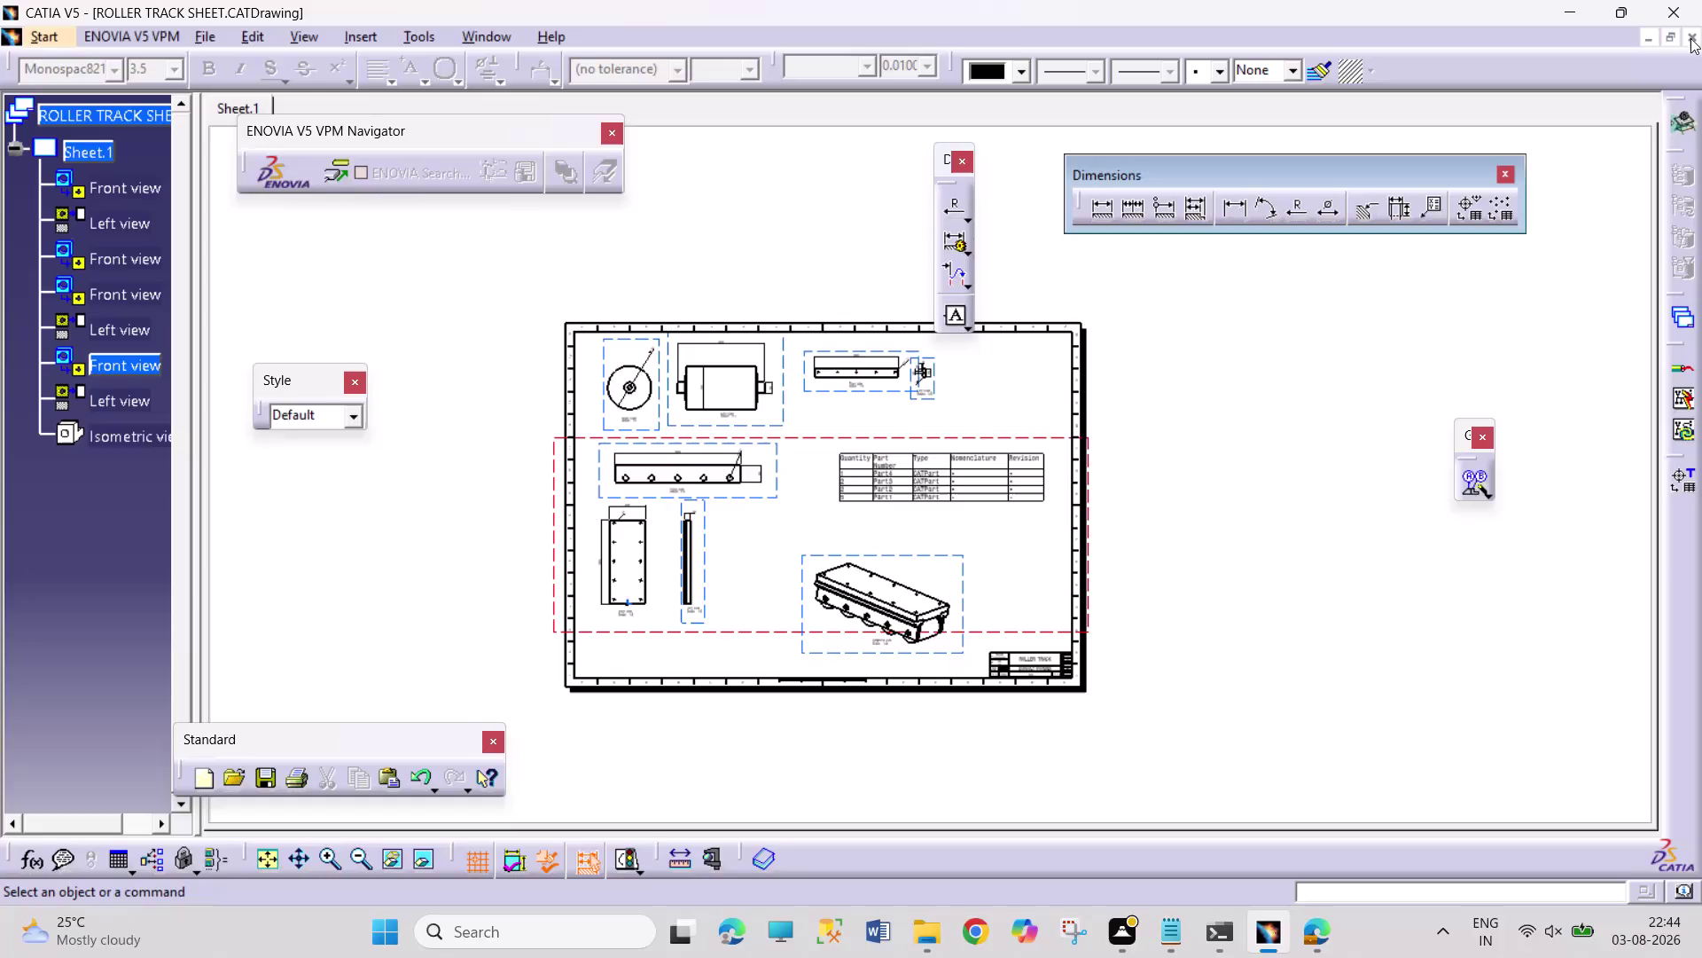
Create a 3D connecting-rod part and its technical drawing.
Close the roller track drawing, assembly and all part windows, answering the save prompt.
click(1691, 38)
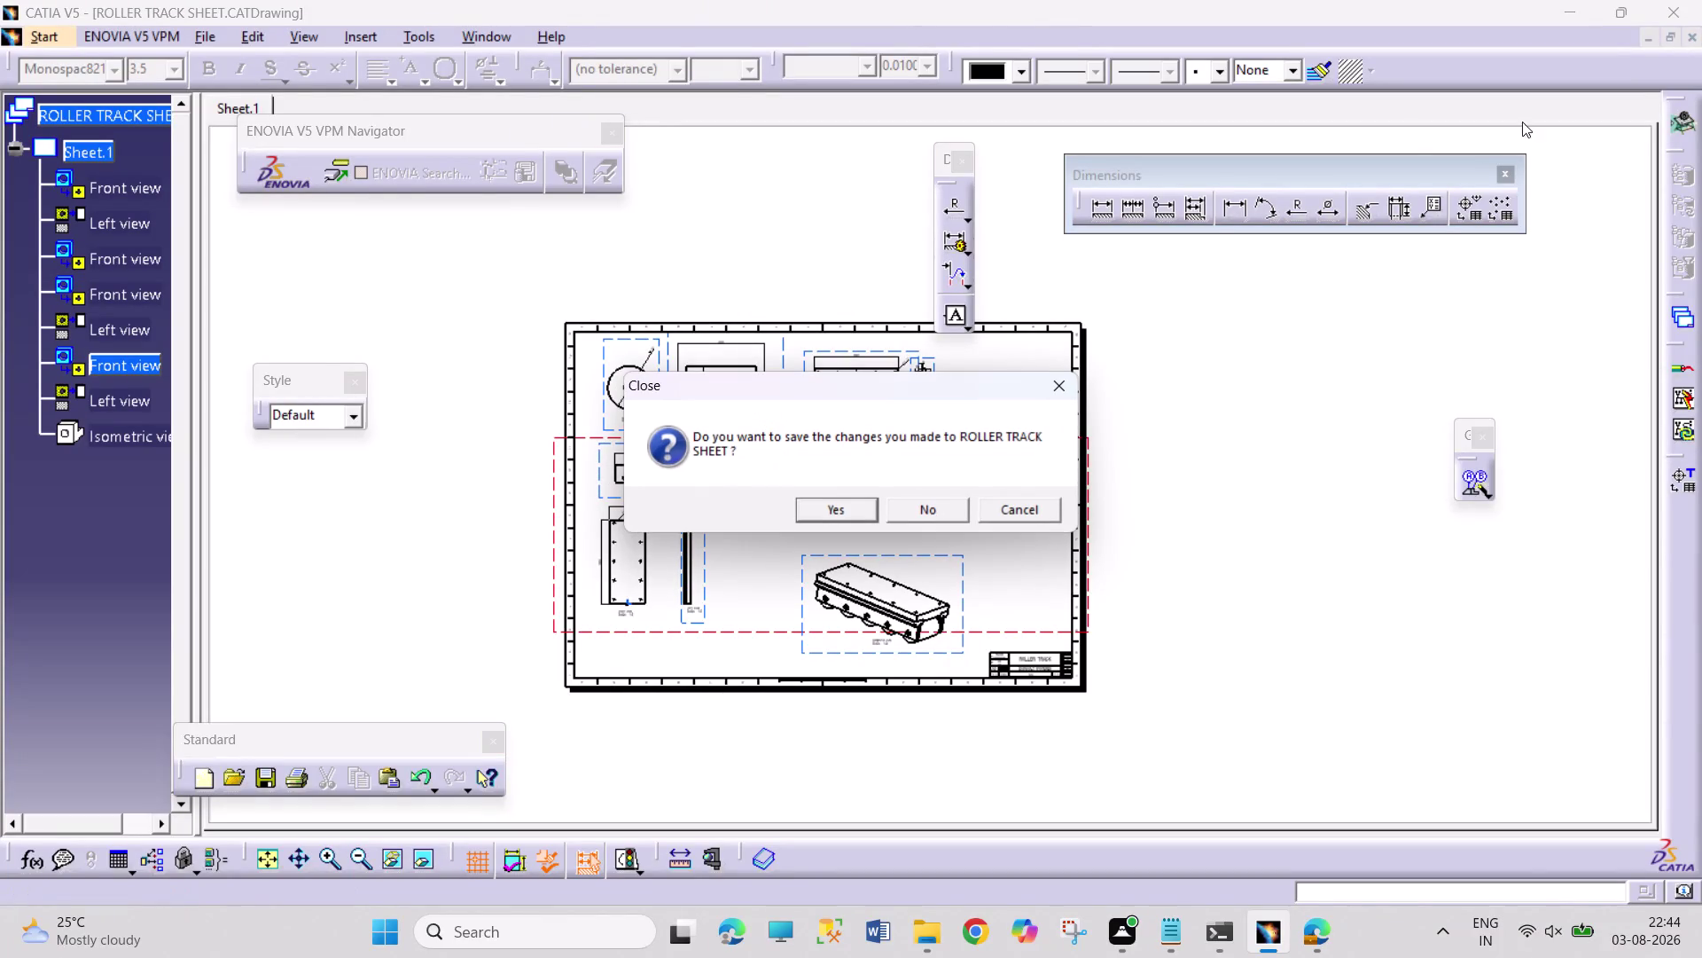
click(844, 512)
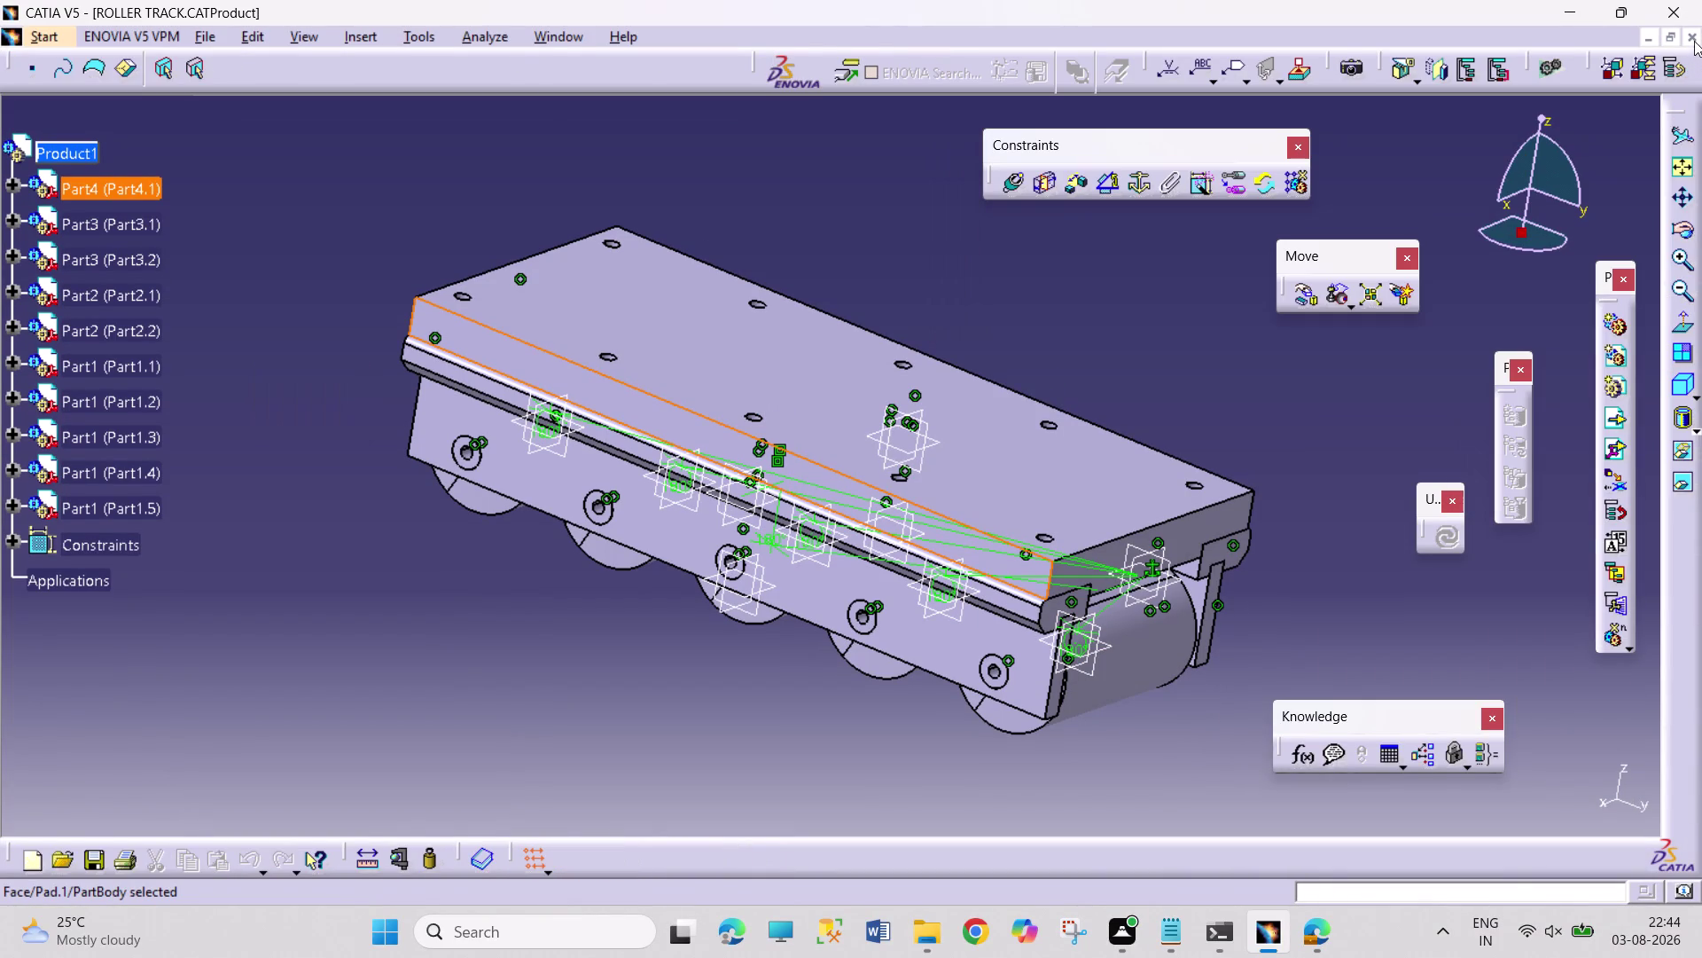
click(1694, 41)
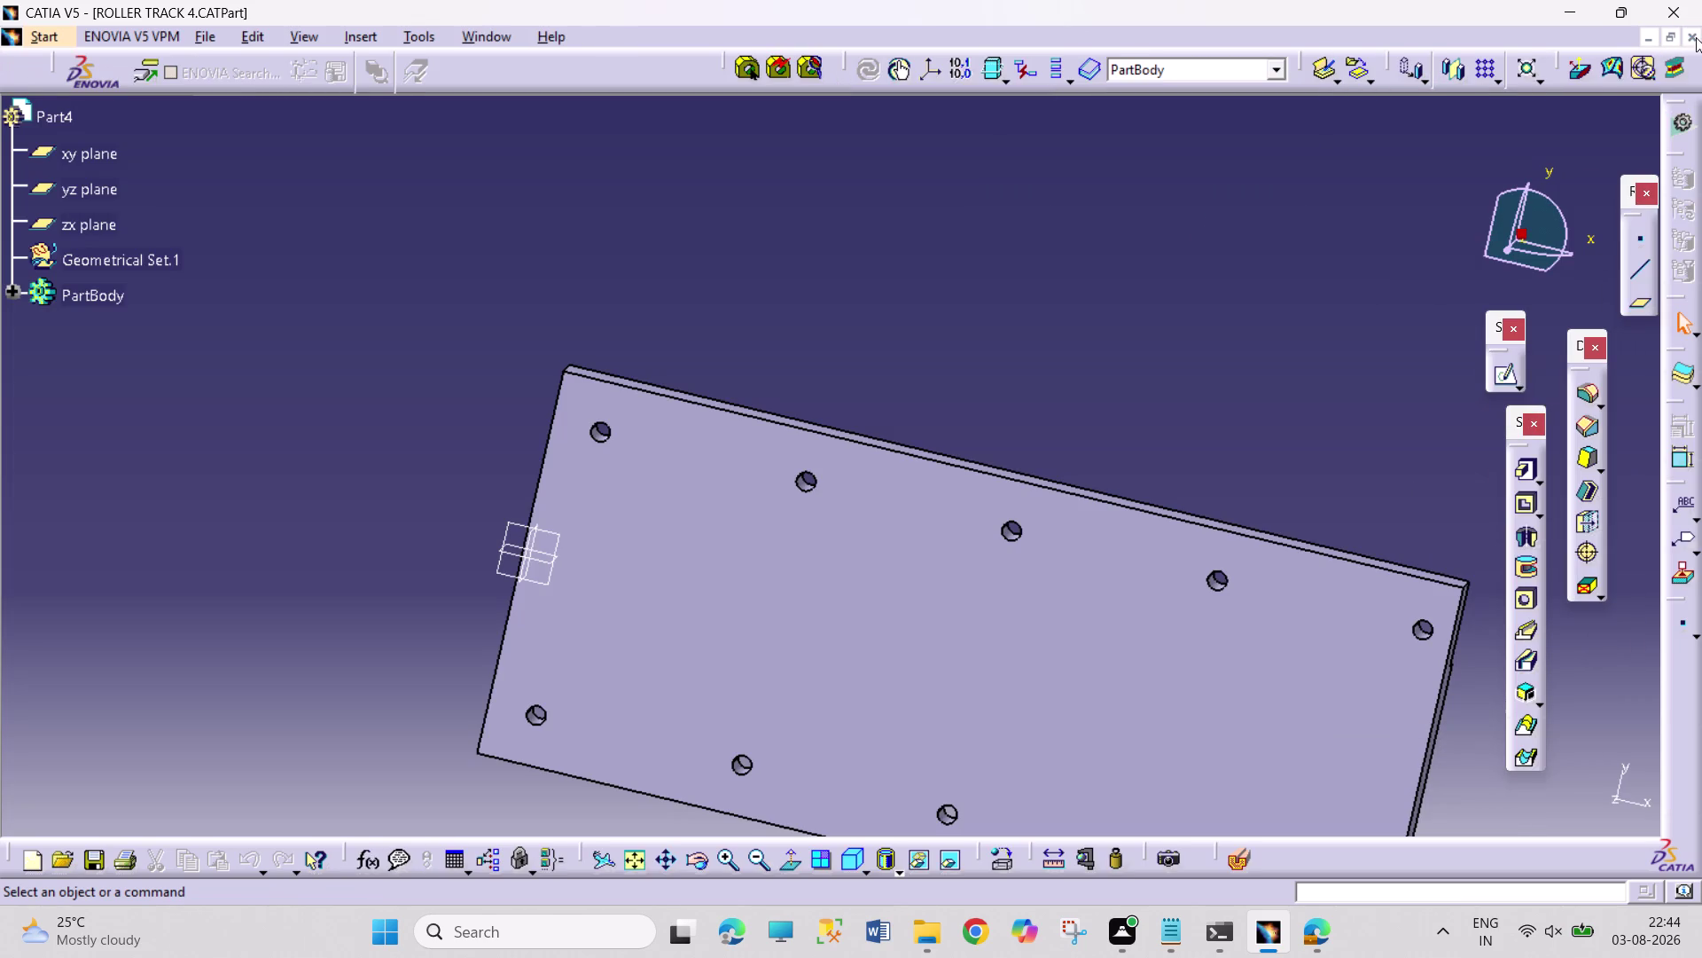
click(1695, 37)
click(1694, 37)
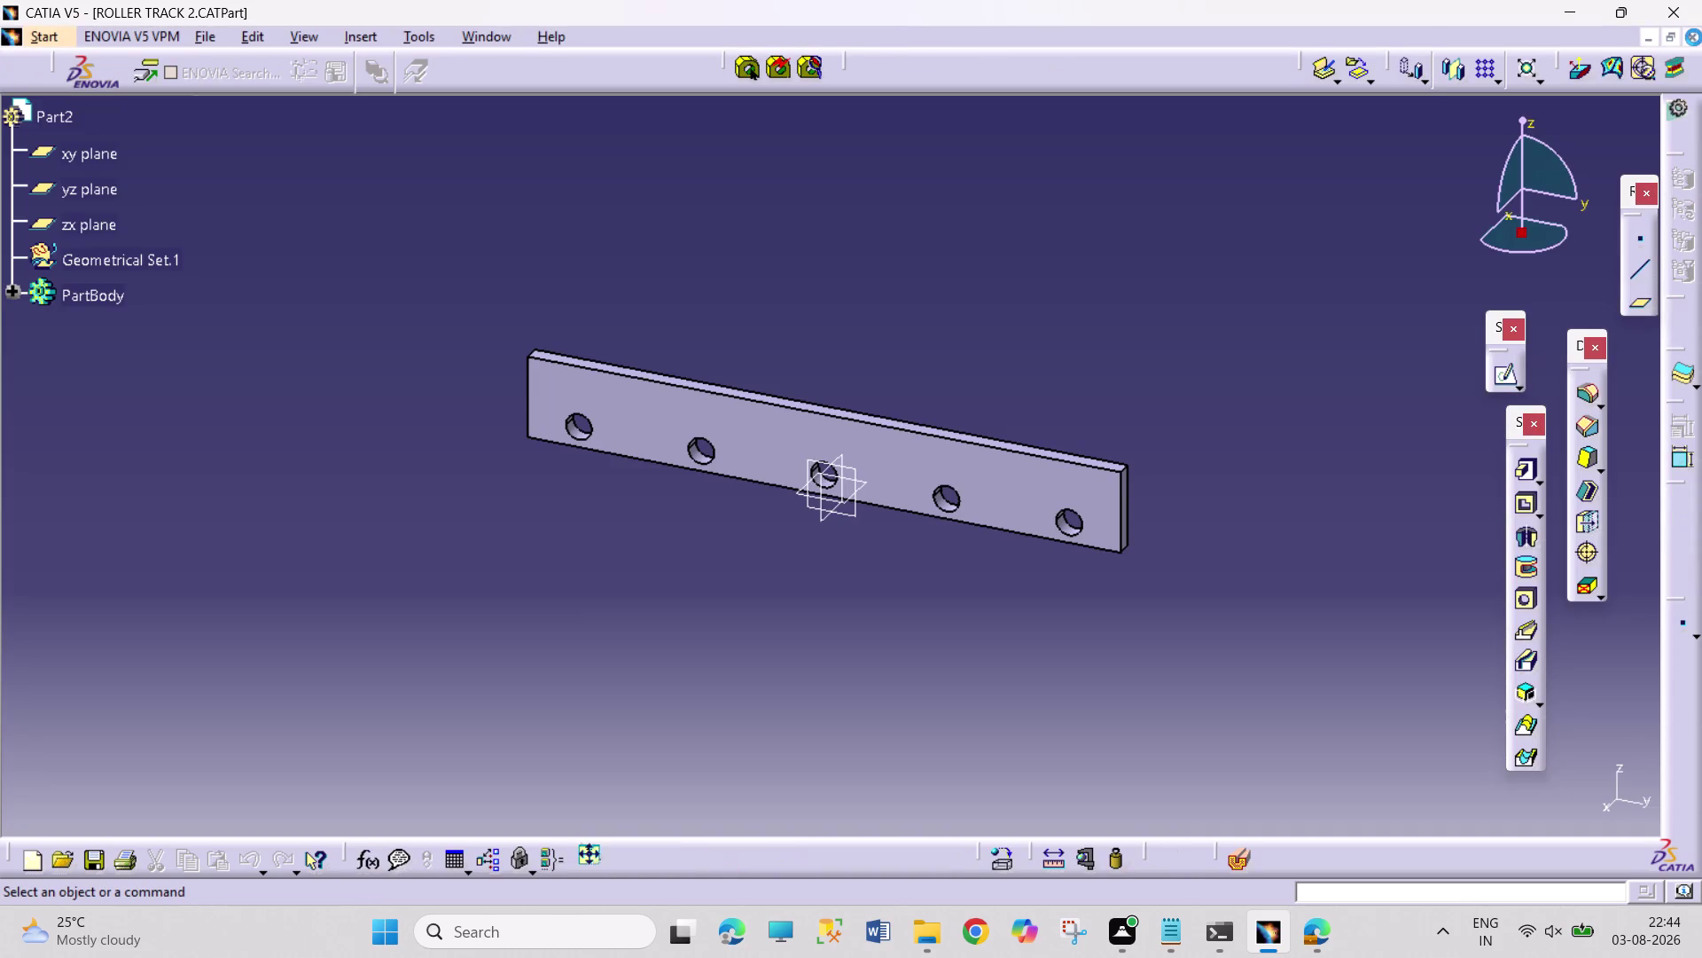
click(1693, 38)
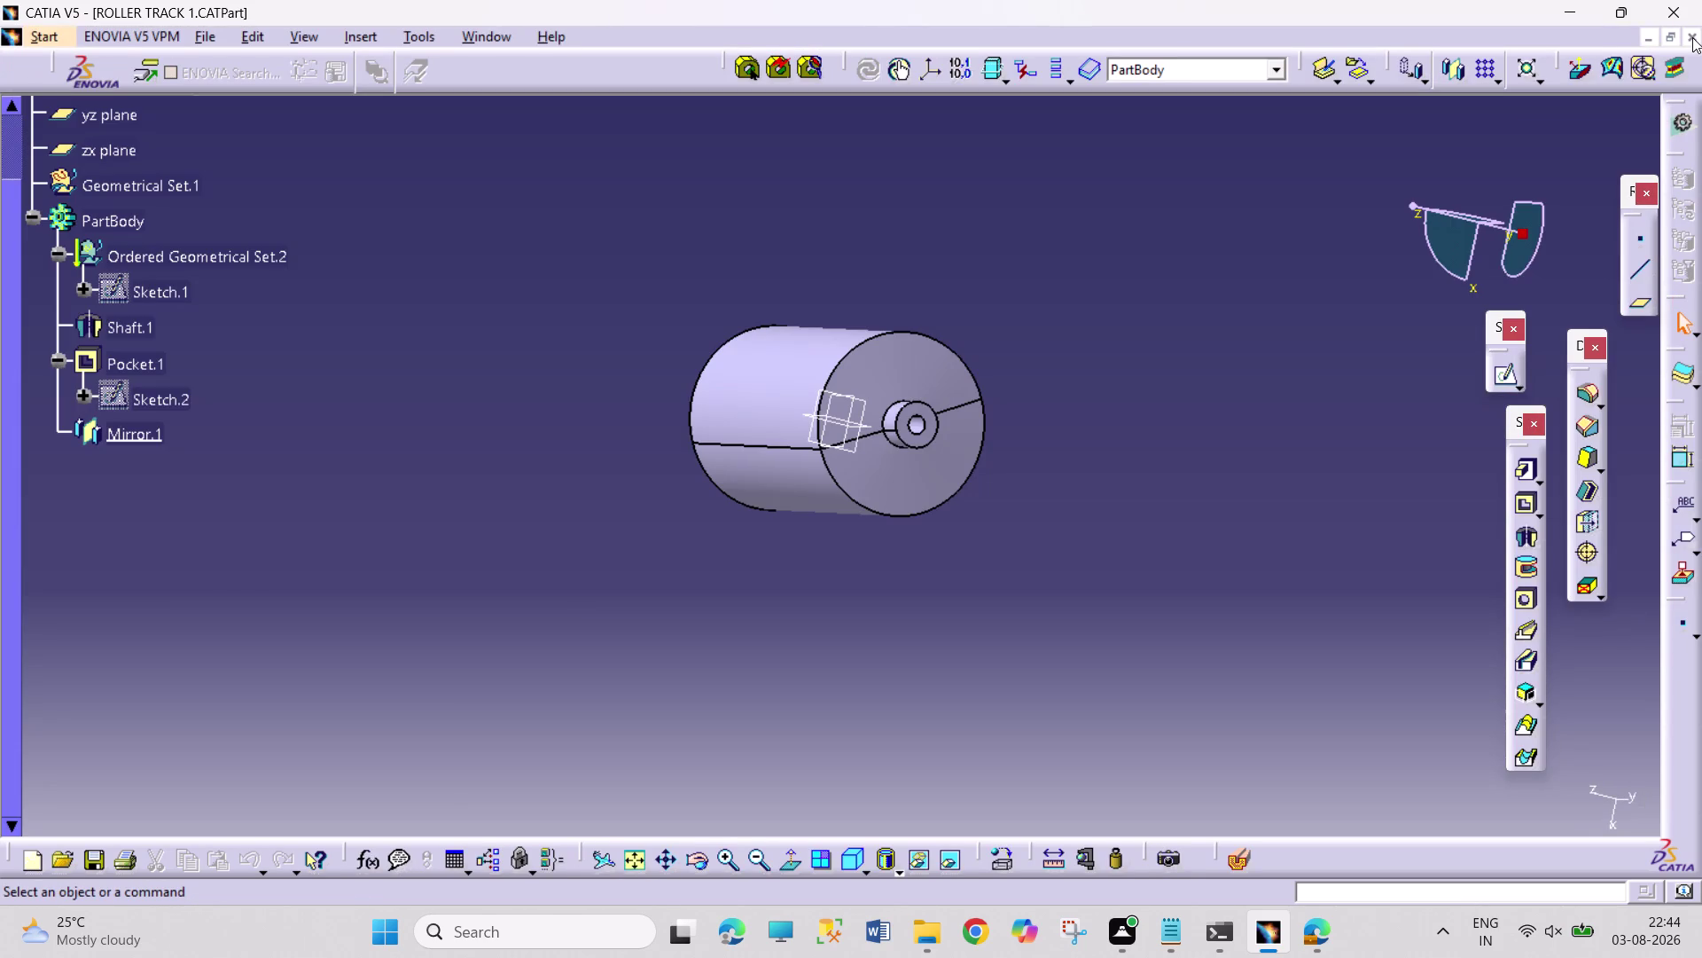
click(1692, 38)
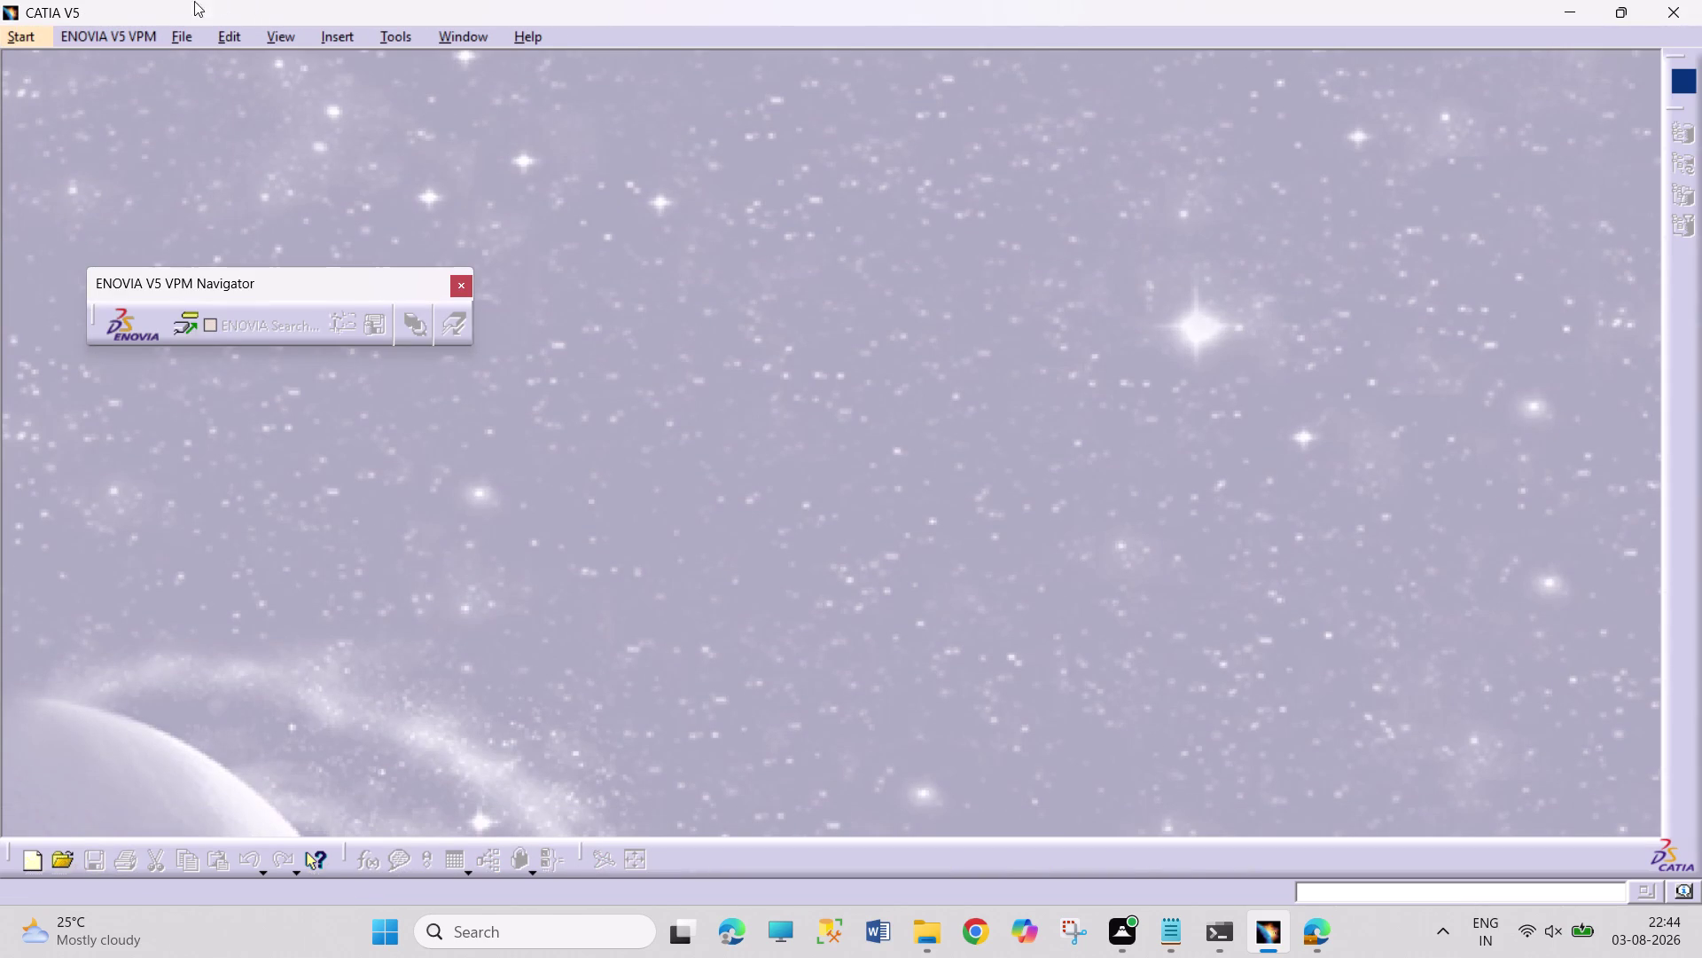
Create a new part in Part Design and select its yz plane.
click(30, 38)
click(50, 86)
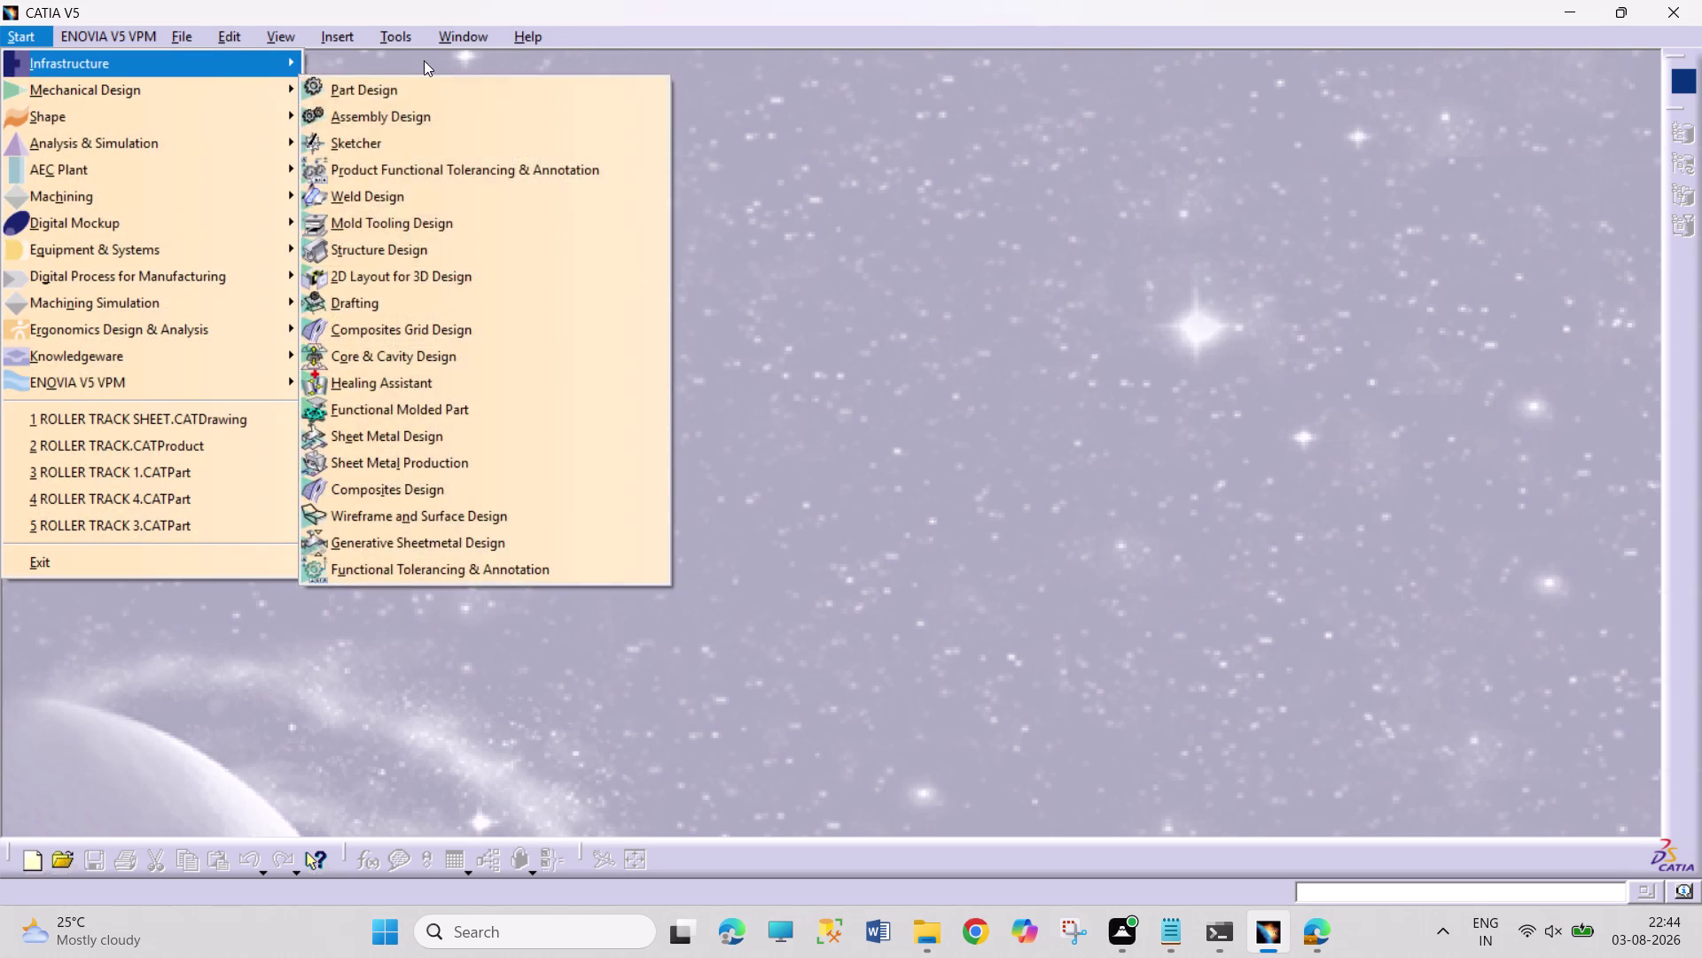
click(228, 94)
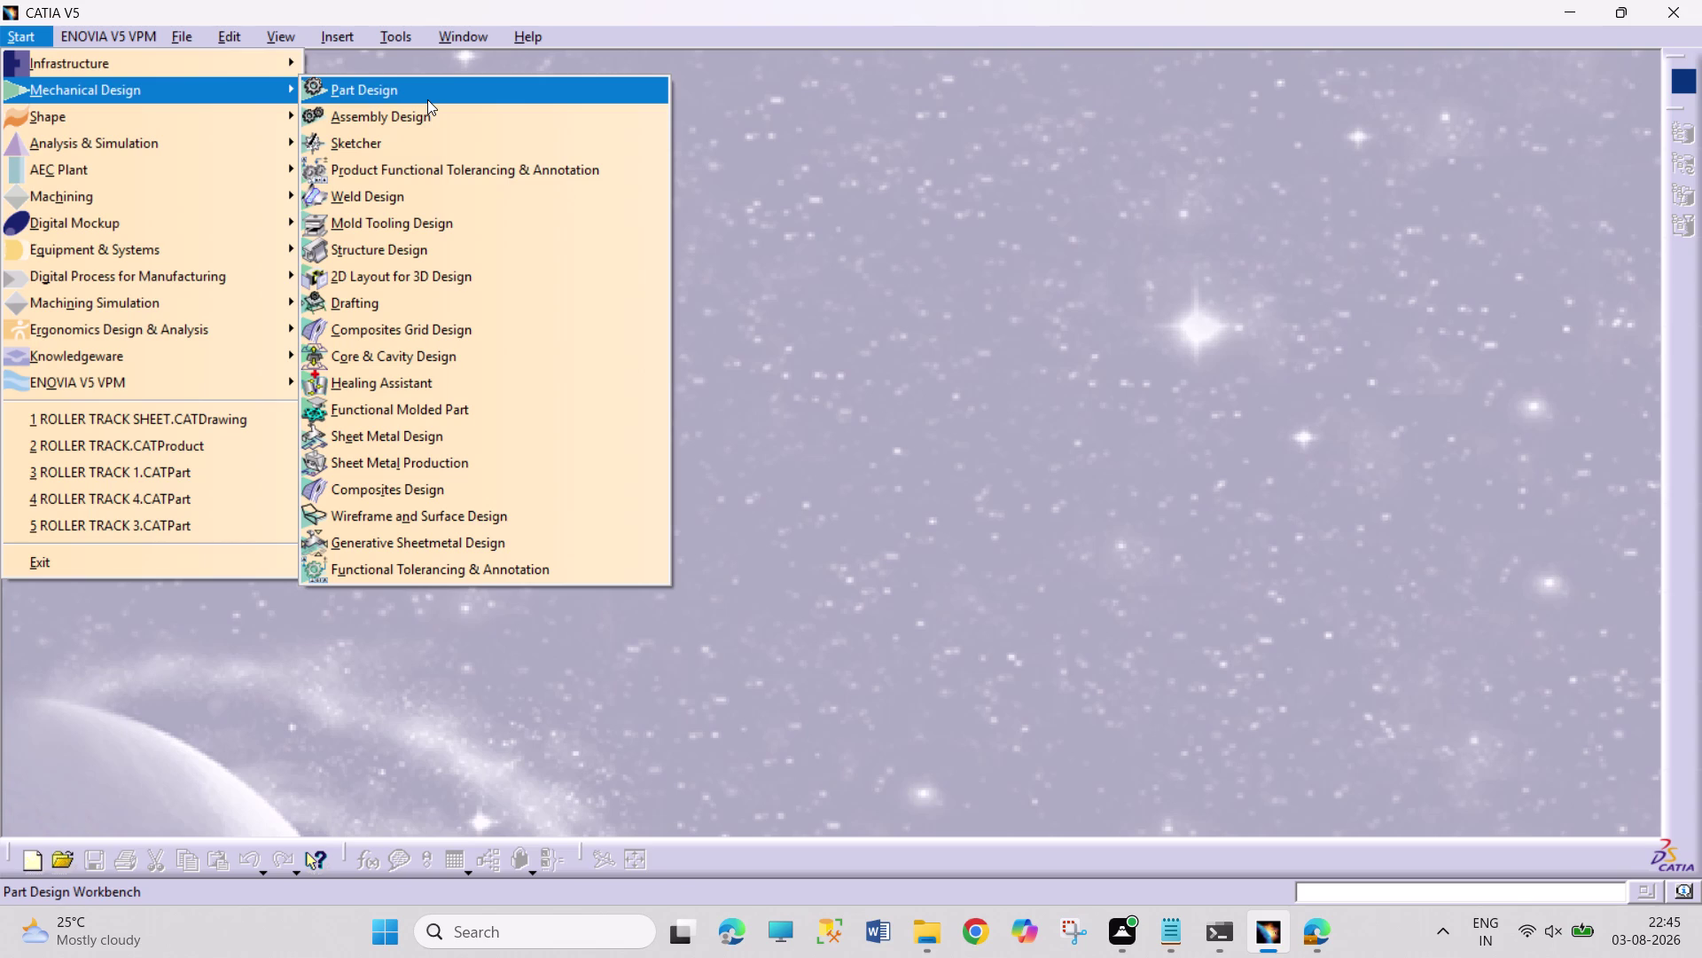
click(449, 84)
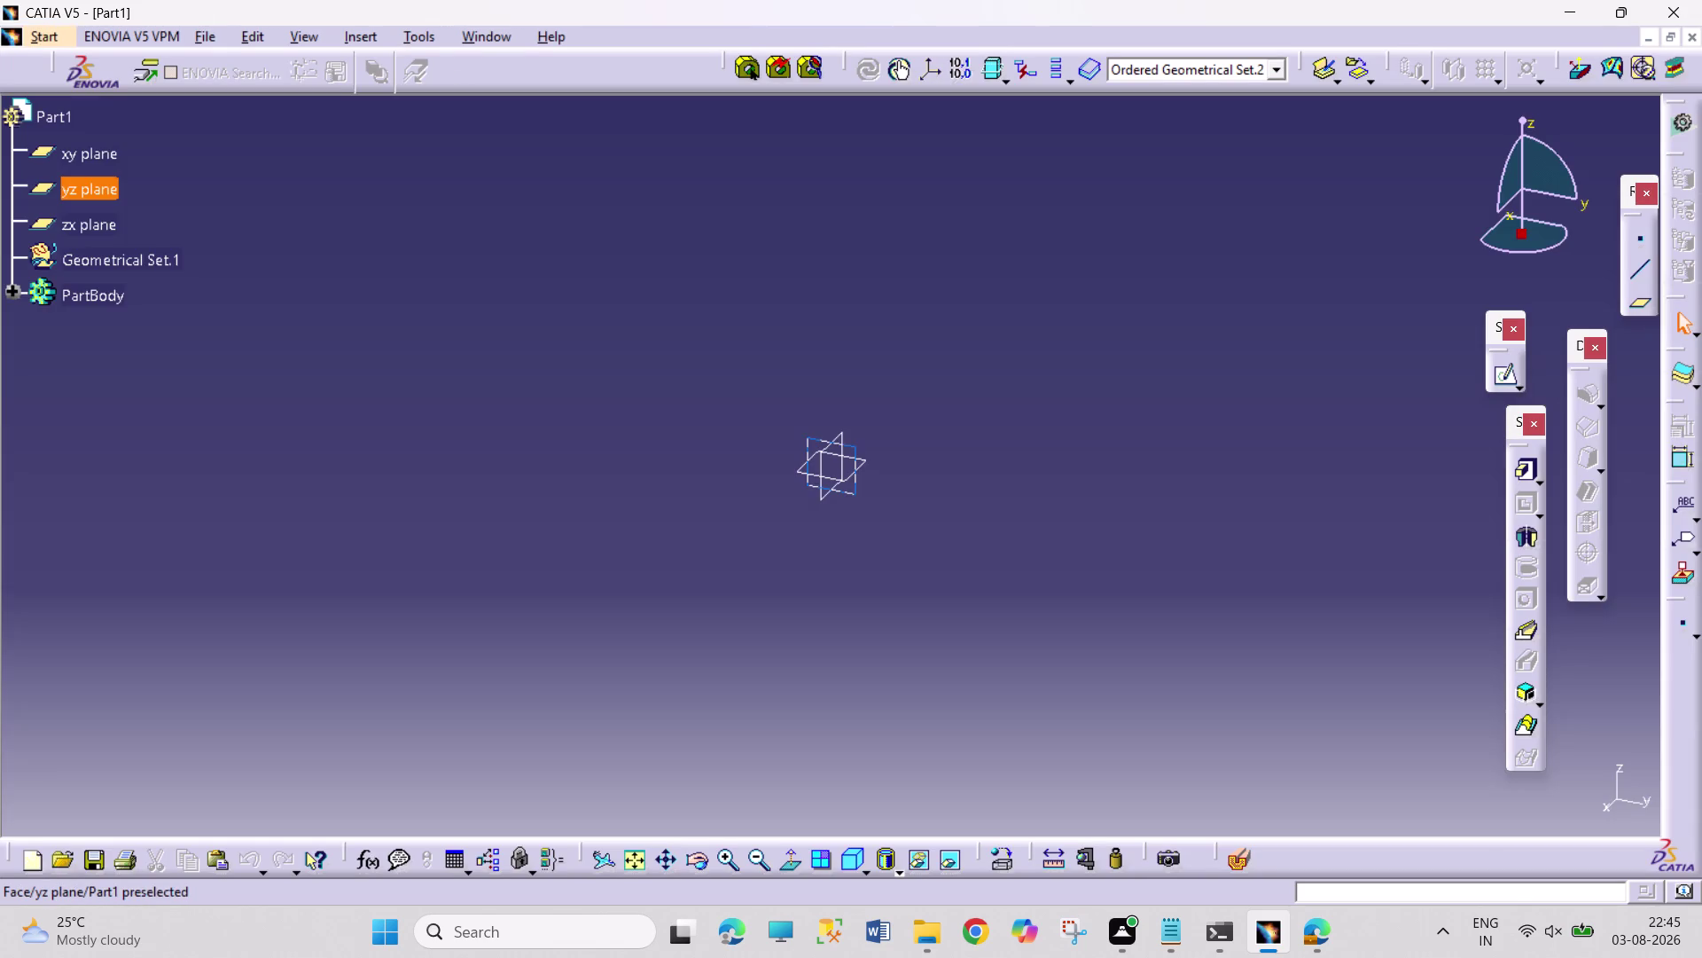
click(855, 444)
In a yz-plane sketch, draw two concentric circles centred on the origin.
click(1496, 383)
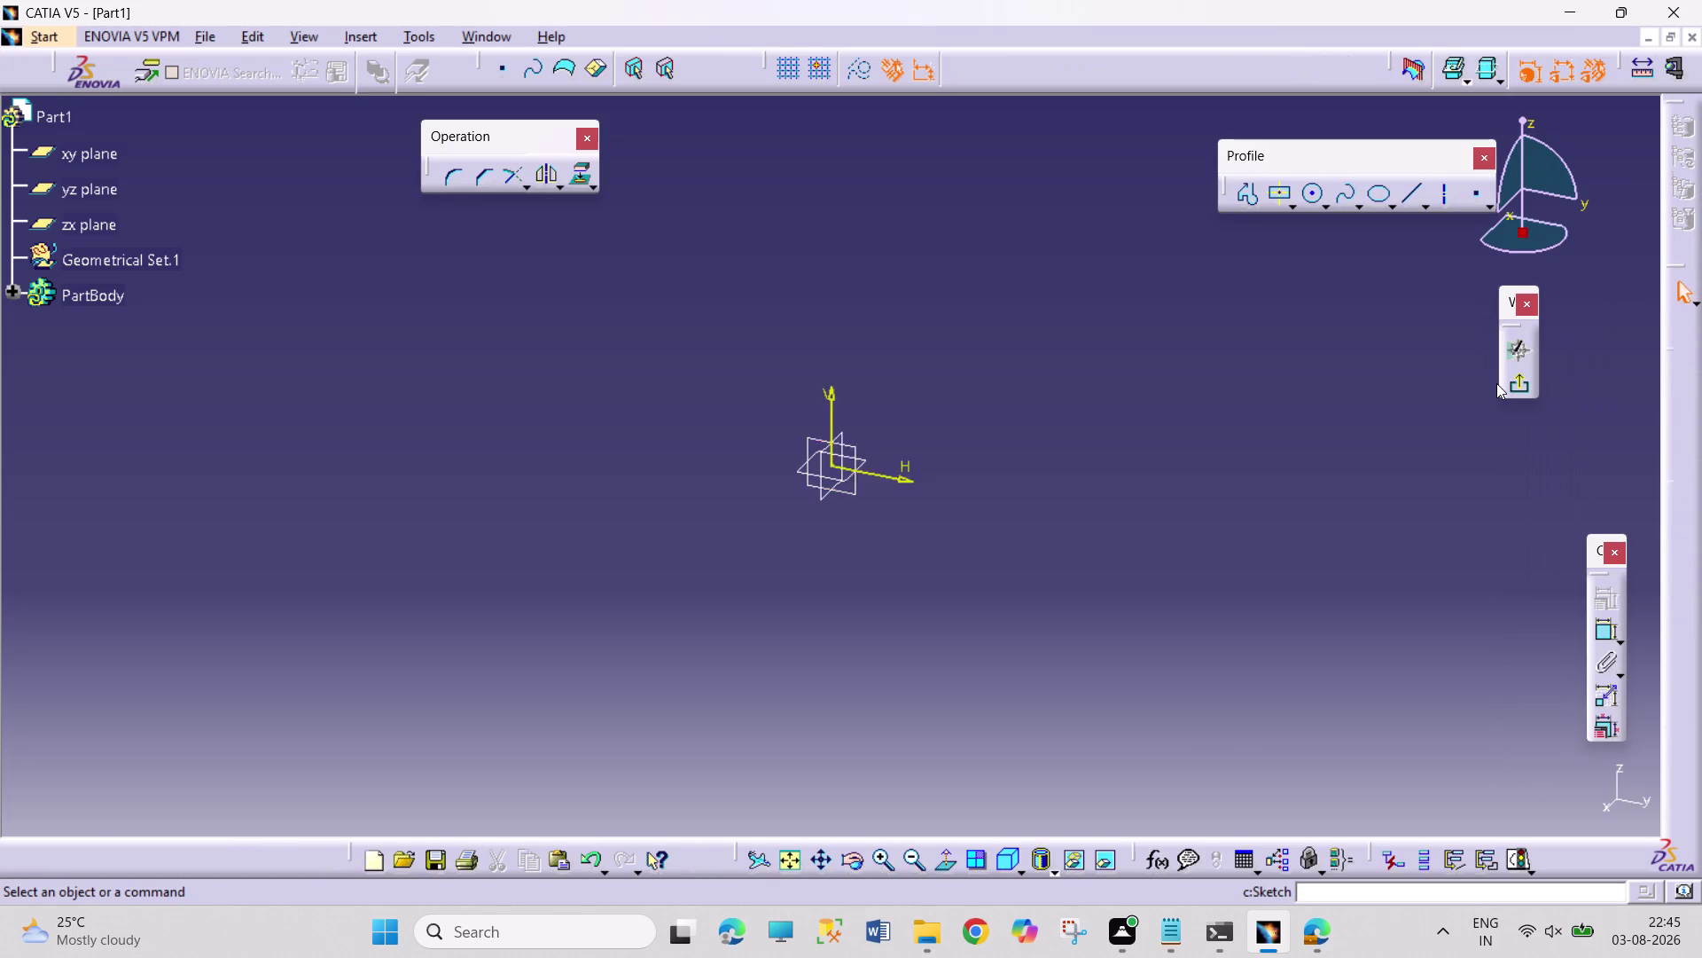
click(1306, 195)
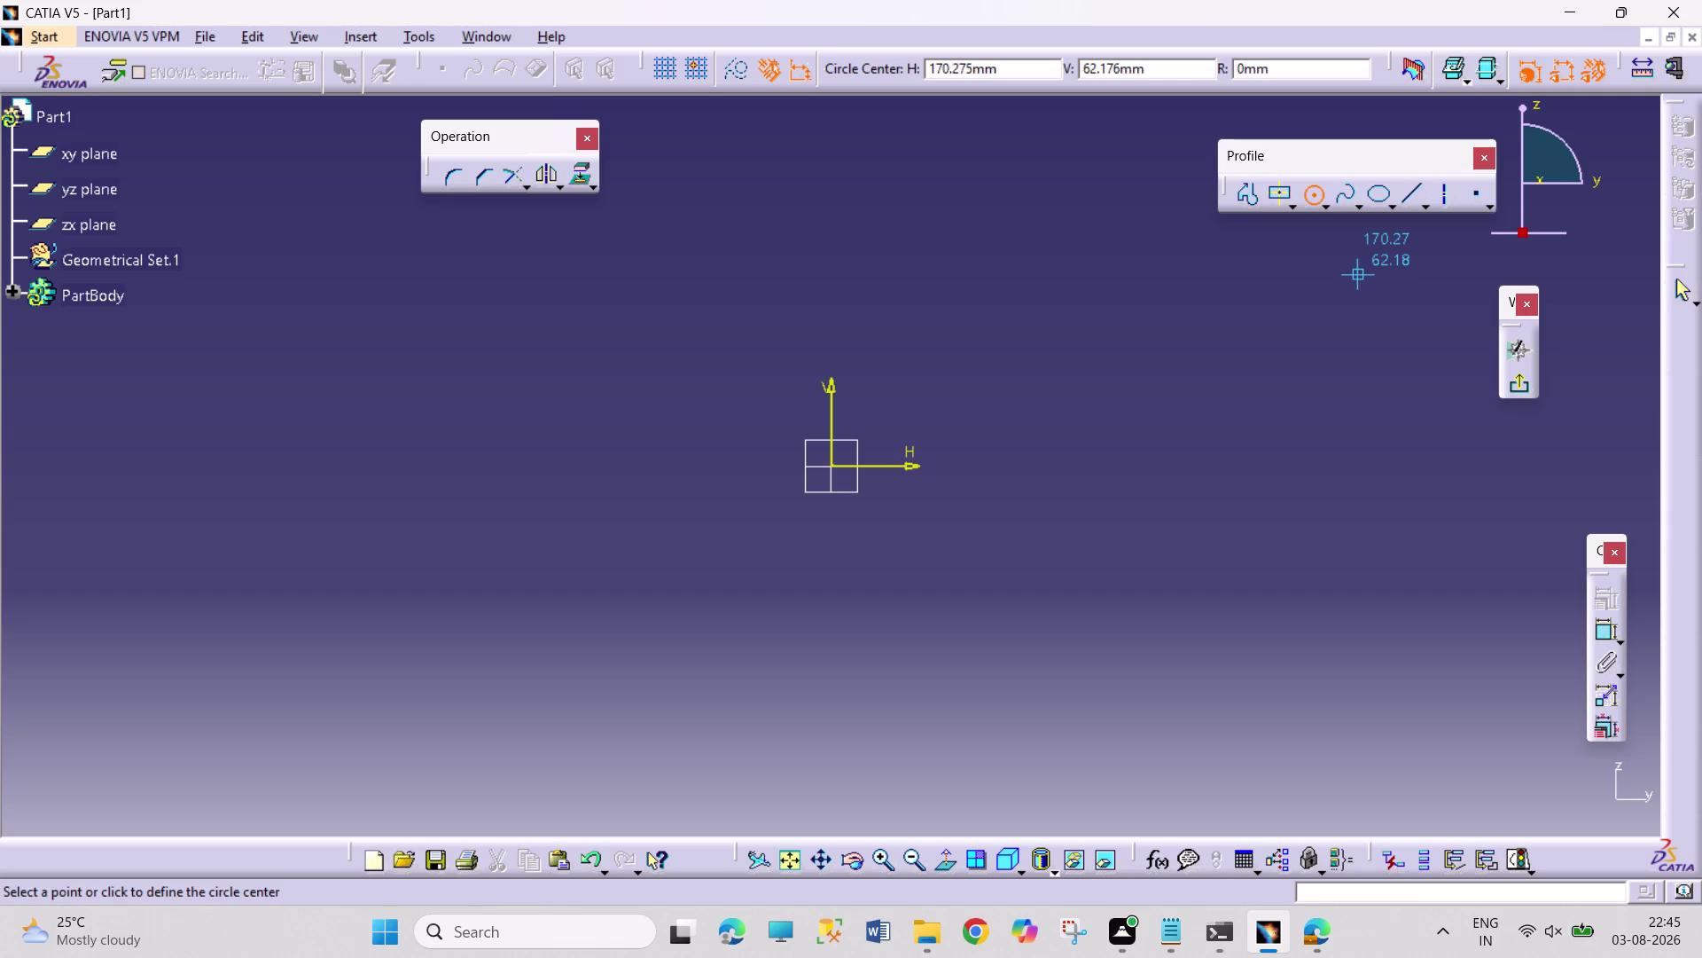
click(833, 462)
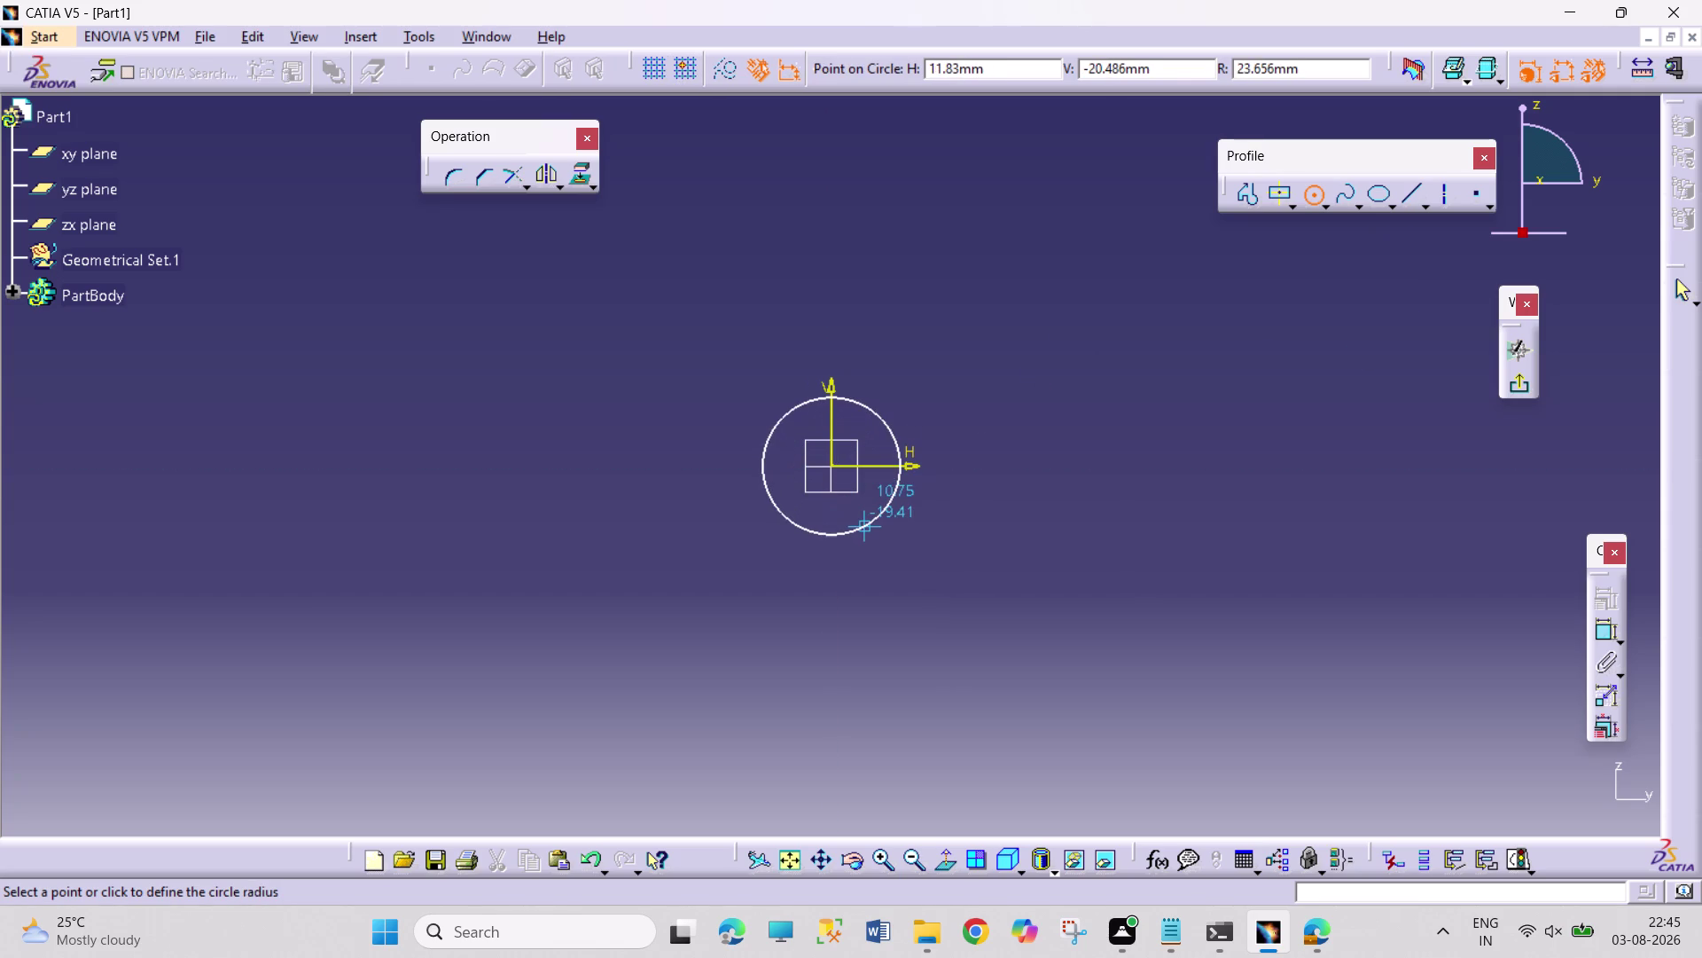
click(880, 552)
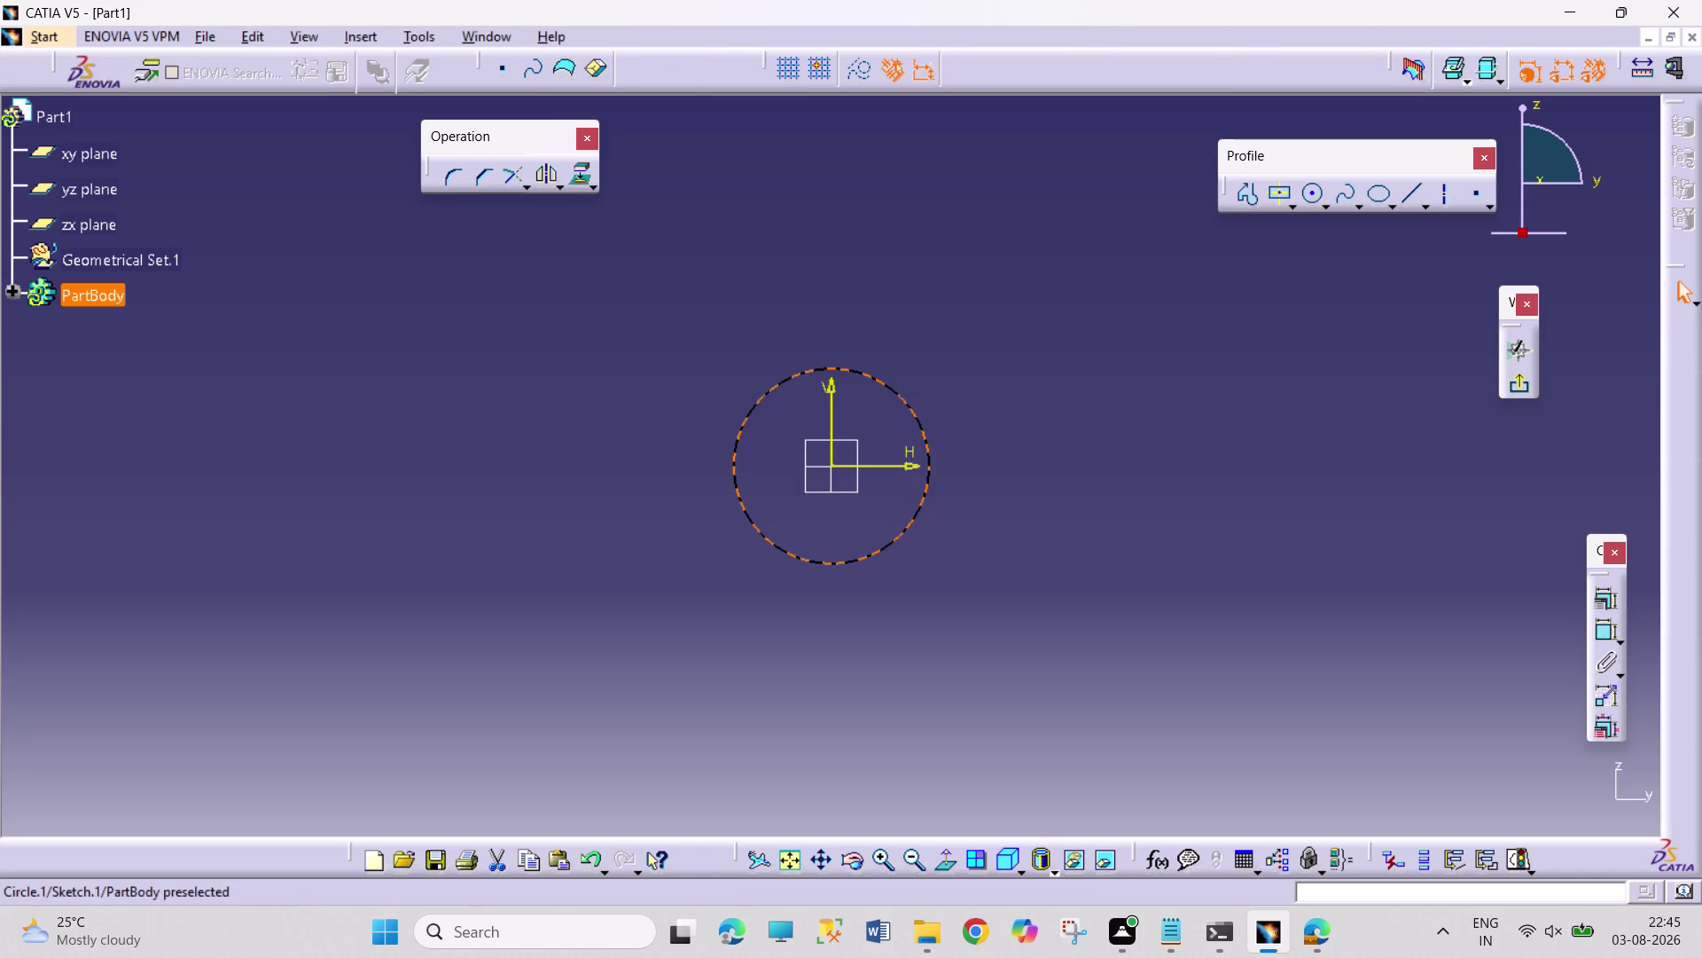
click(1309, 193)
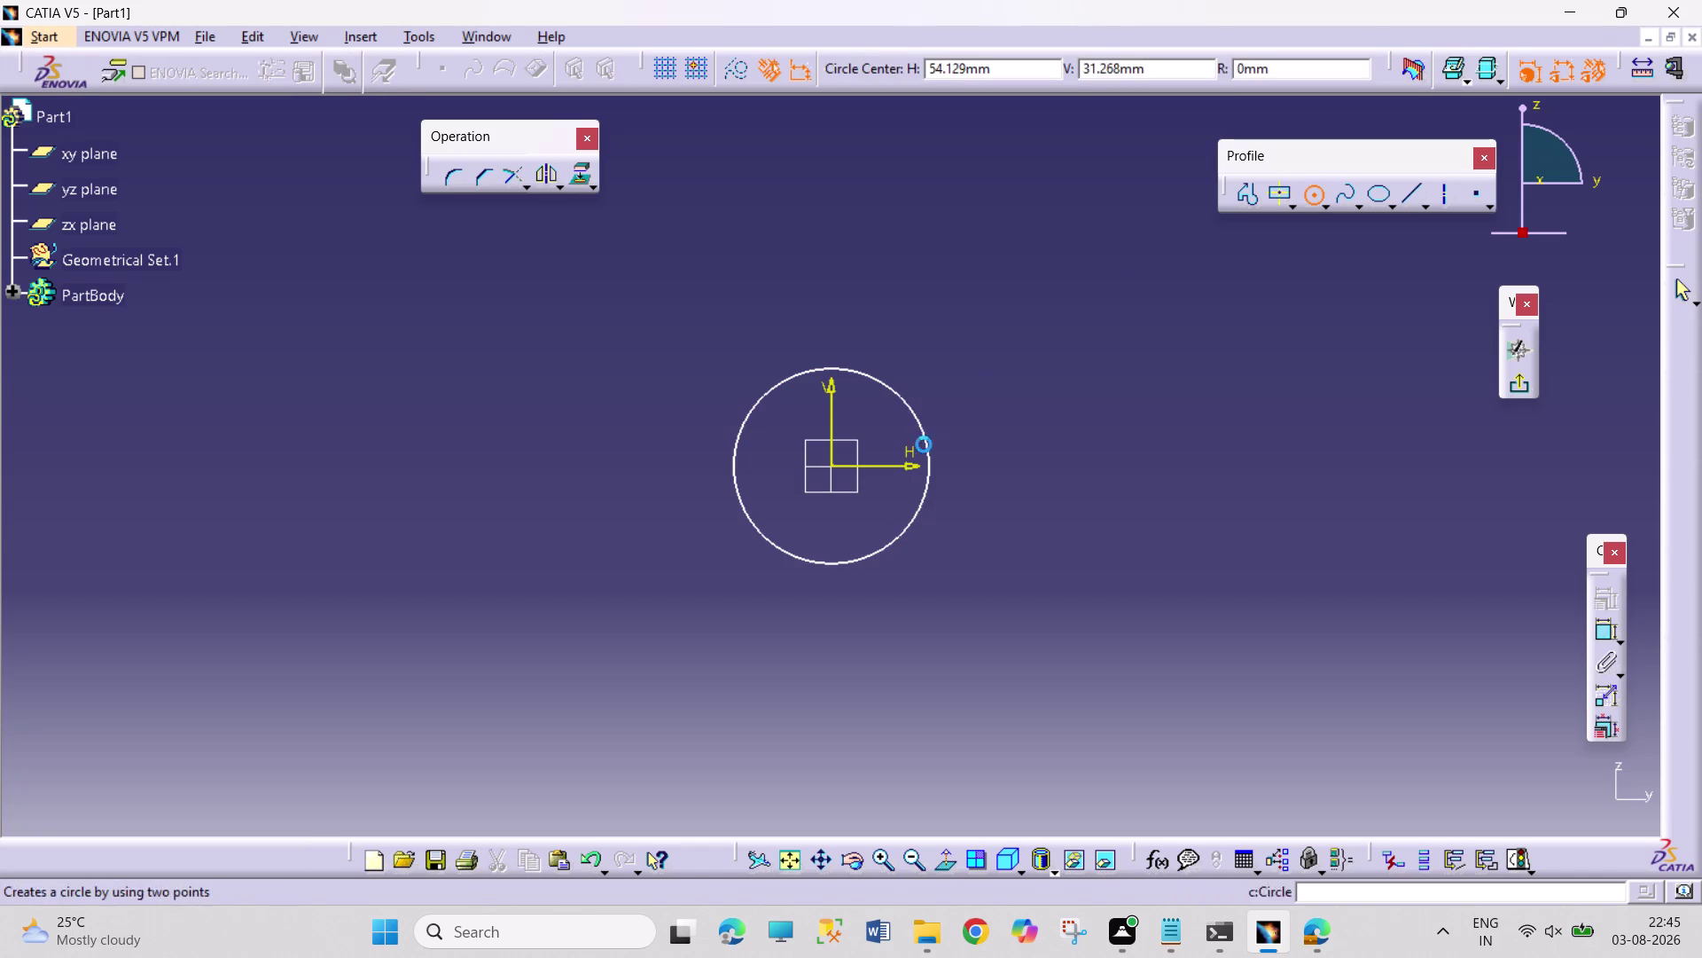
click(832, 467)
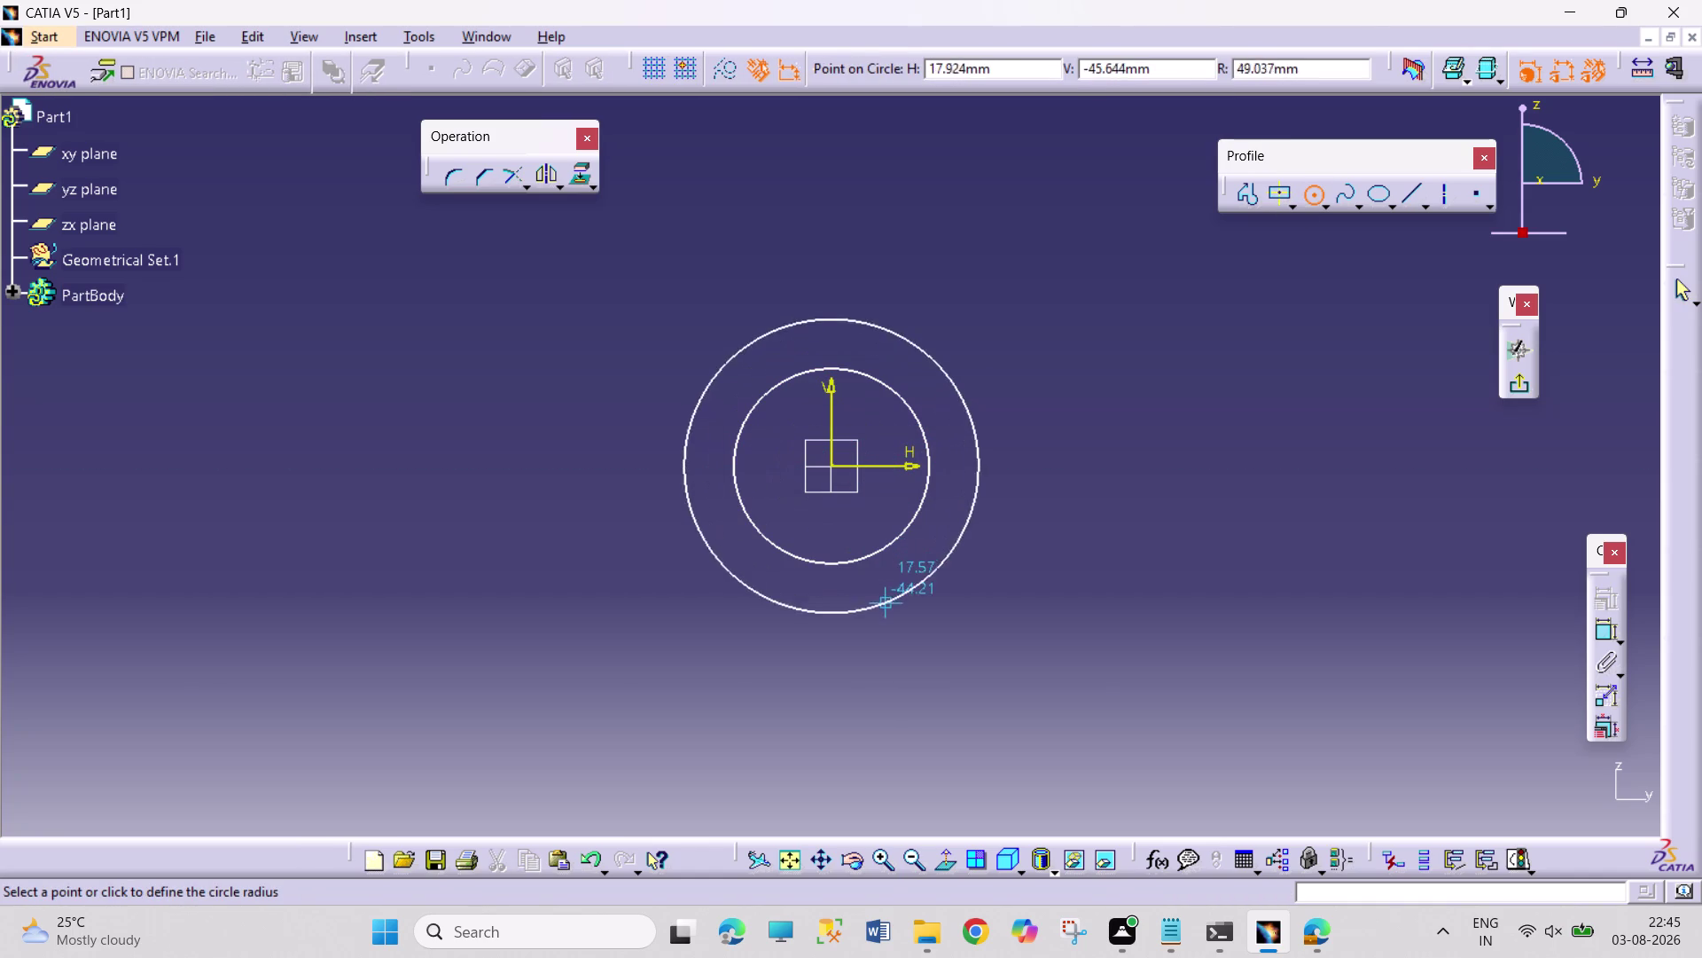
click(887, 611)
right_drag(1094, 606, 1098, 364)
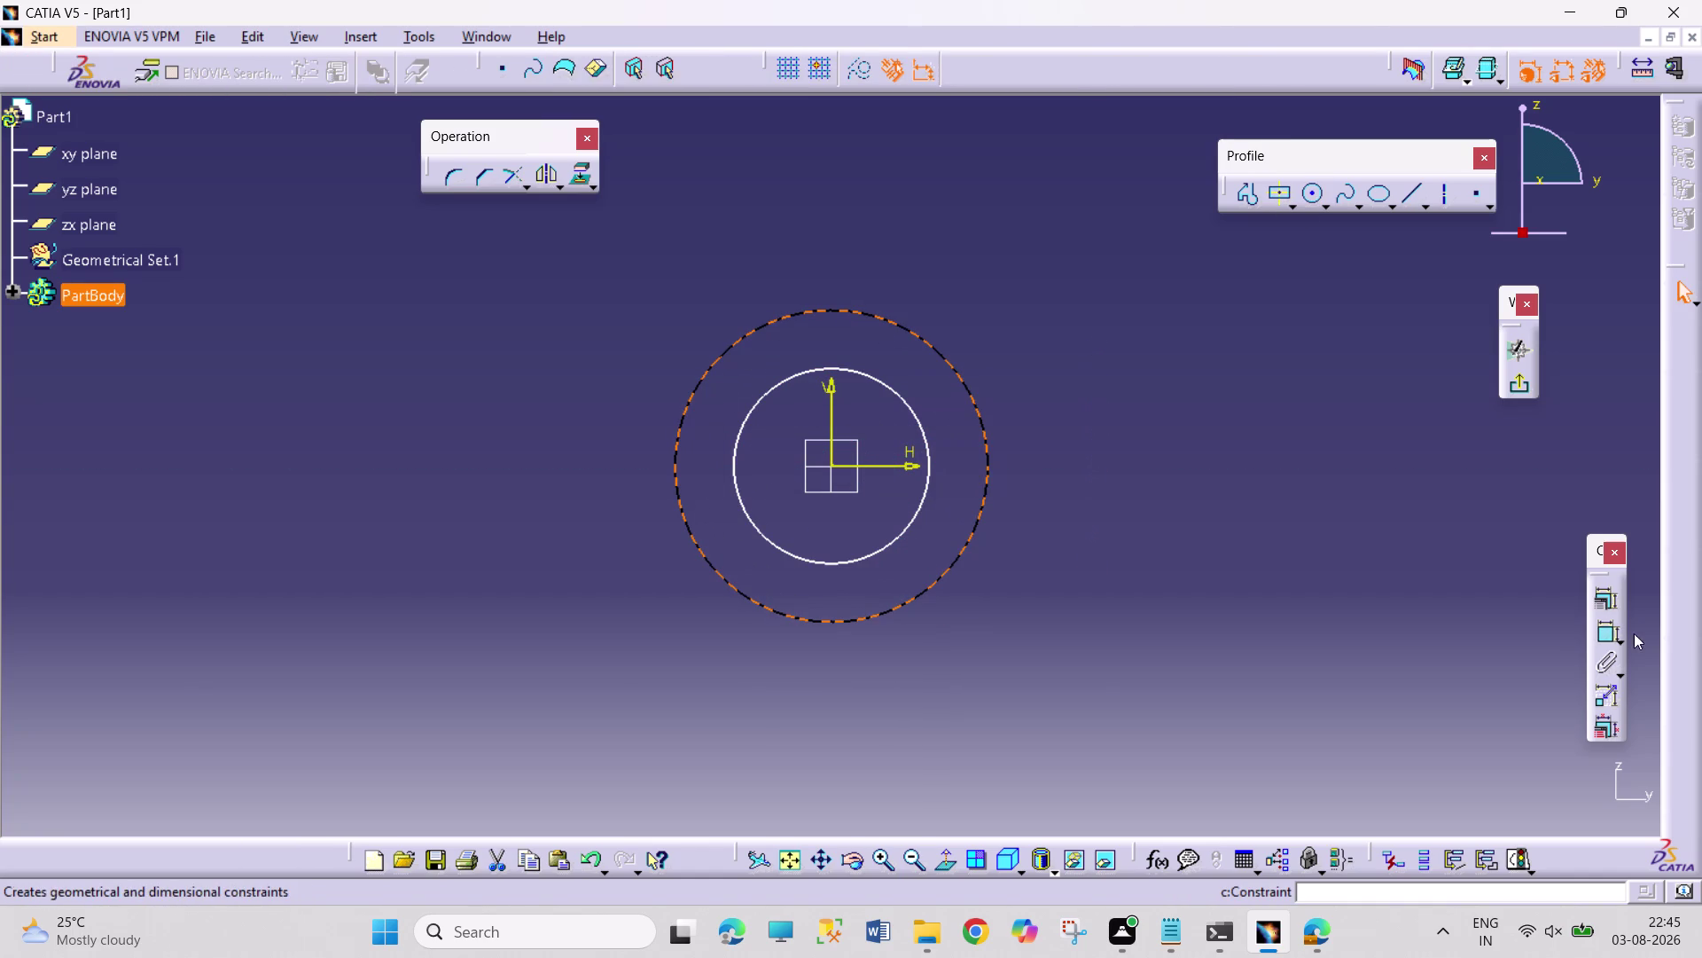
Add diameter constraints to both circles and set the first diameter to 52.
click(1597, 624)
click(921, 245)
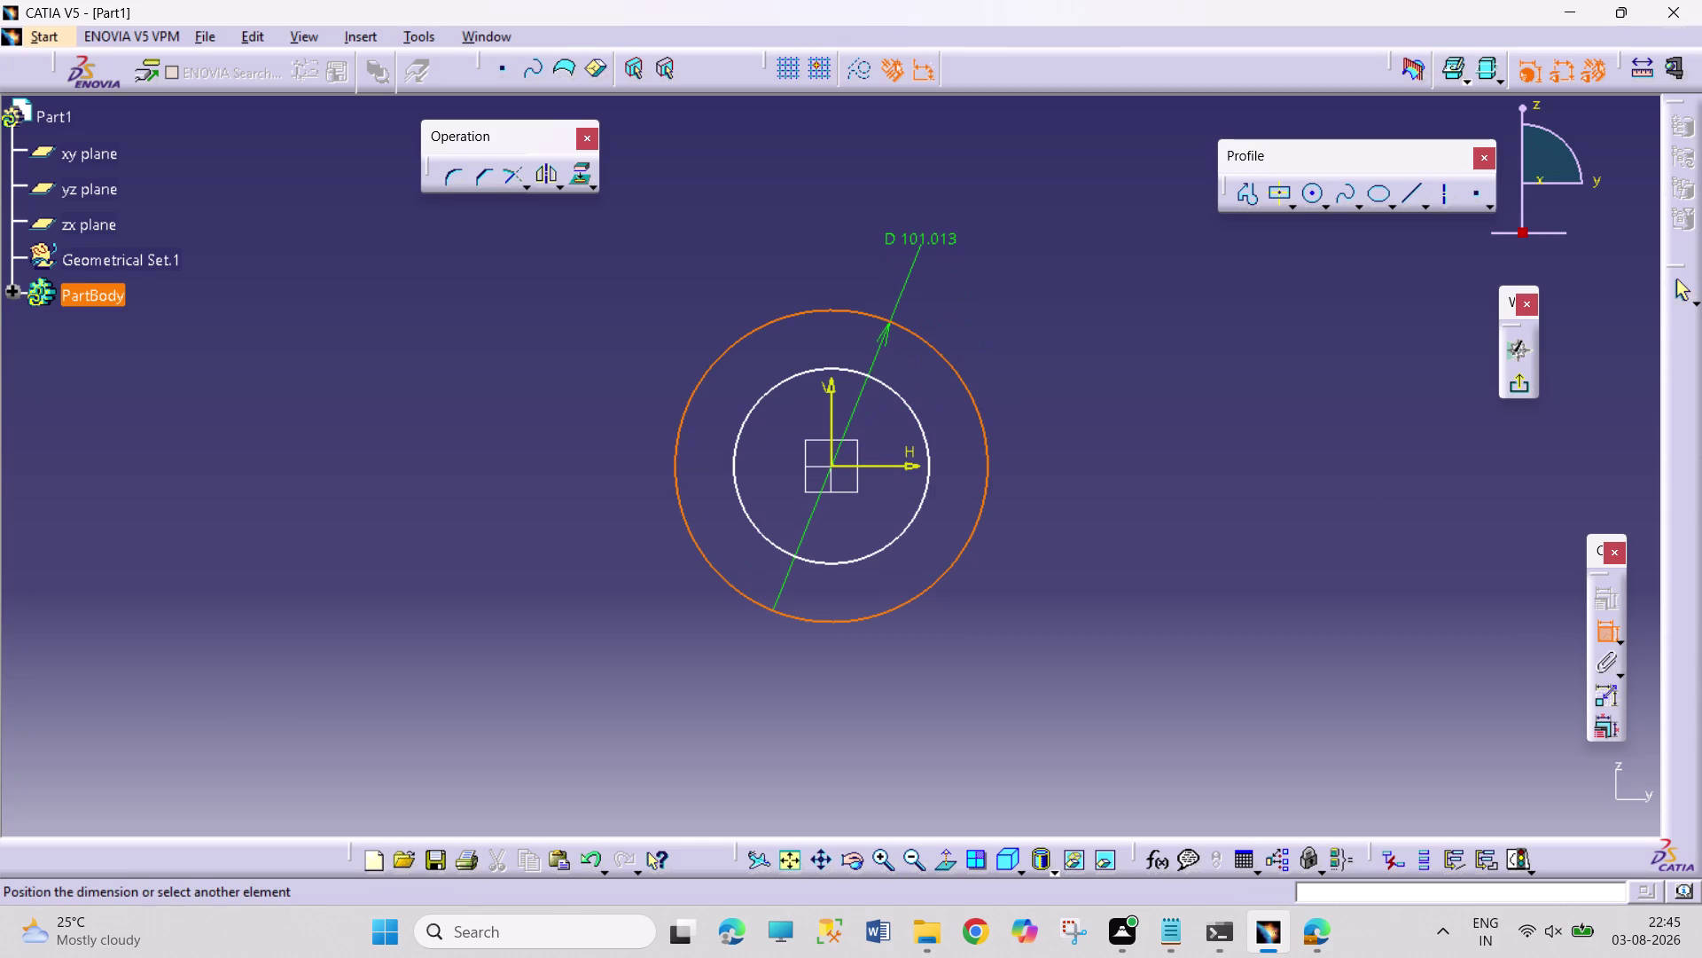
click(1603, 637)
click(919, 422)
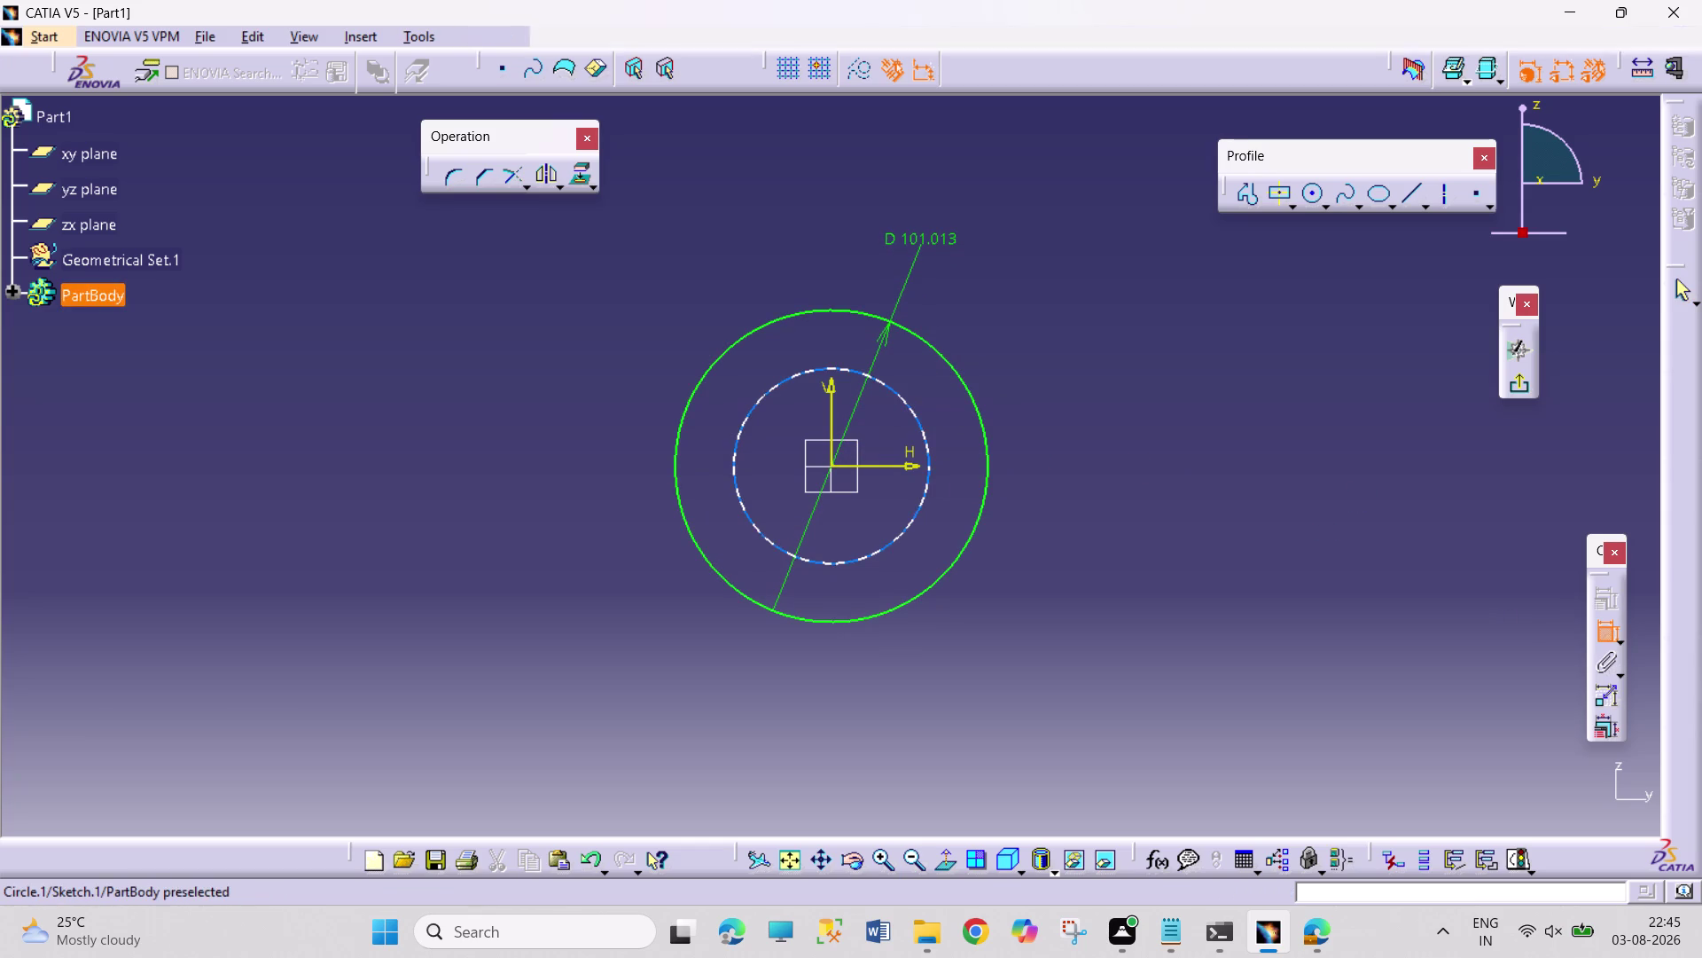
click(1011, 287)
double_click(945, 234)
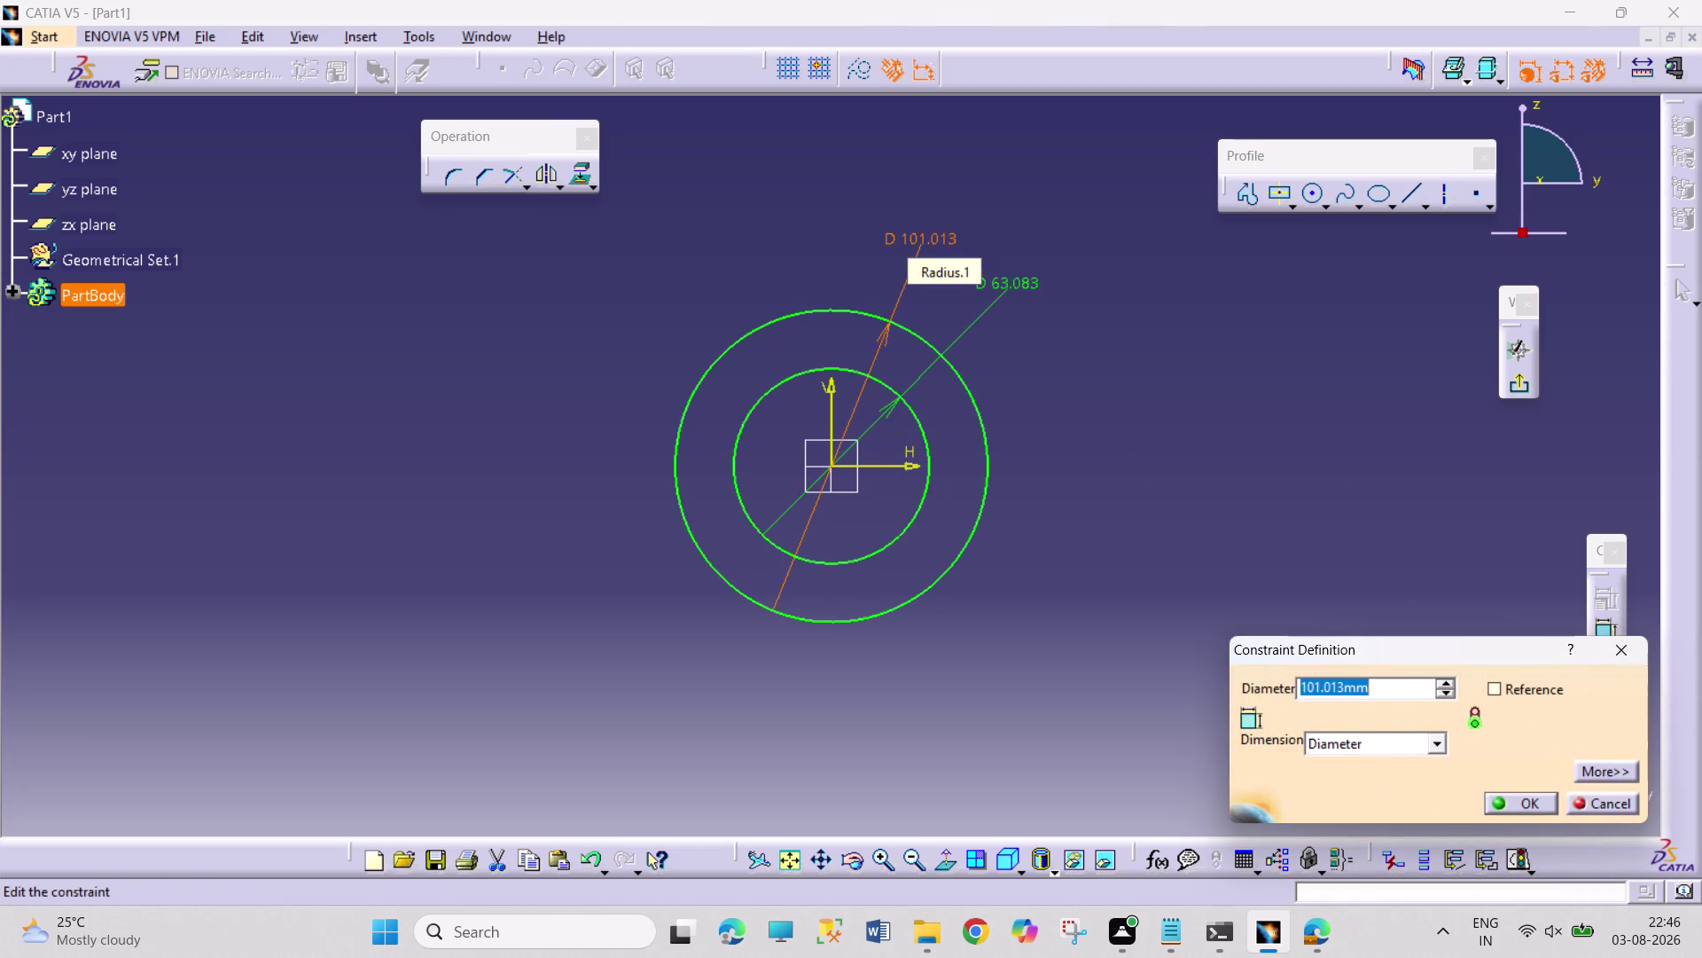
text(26)
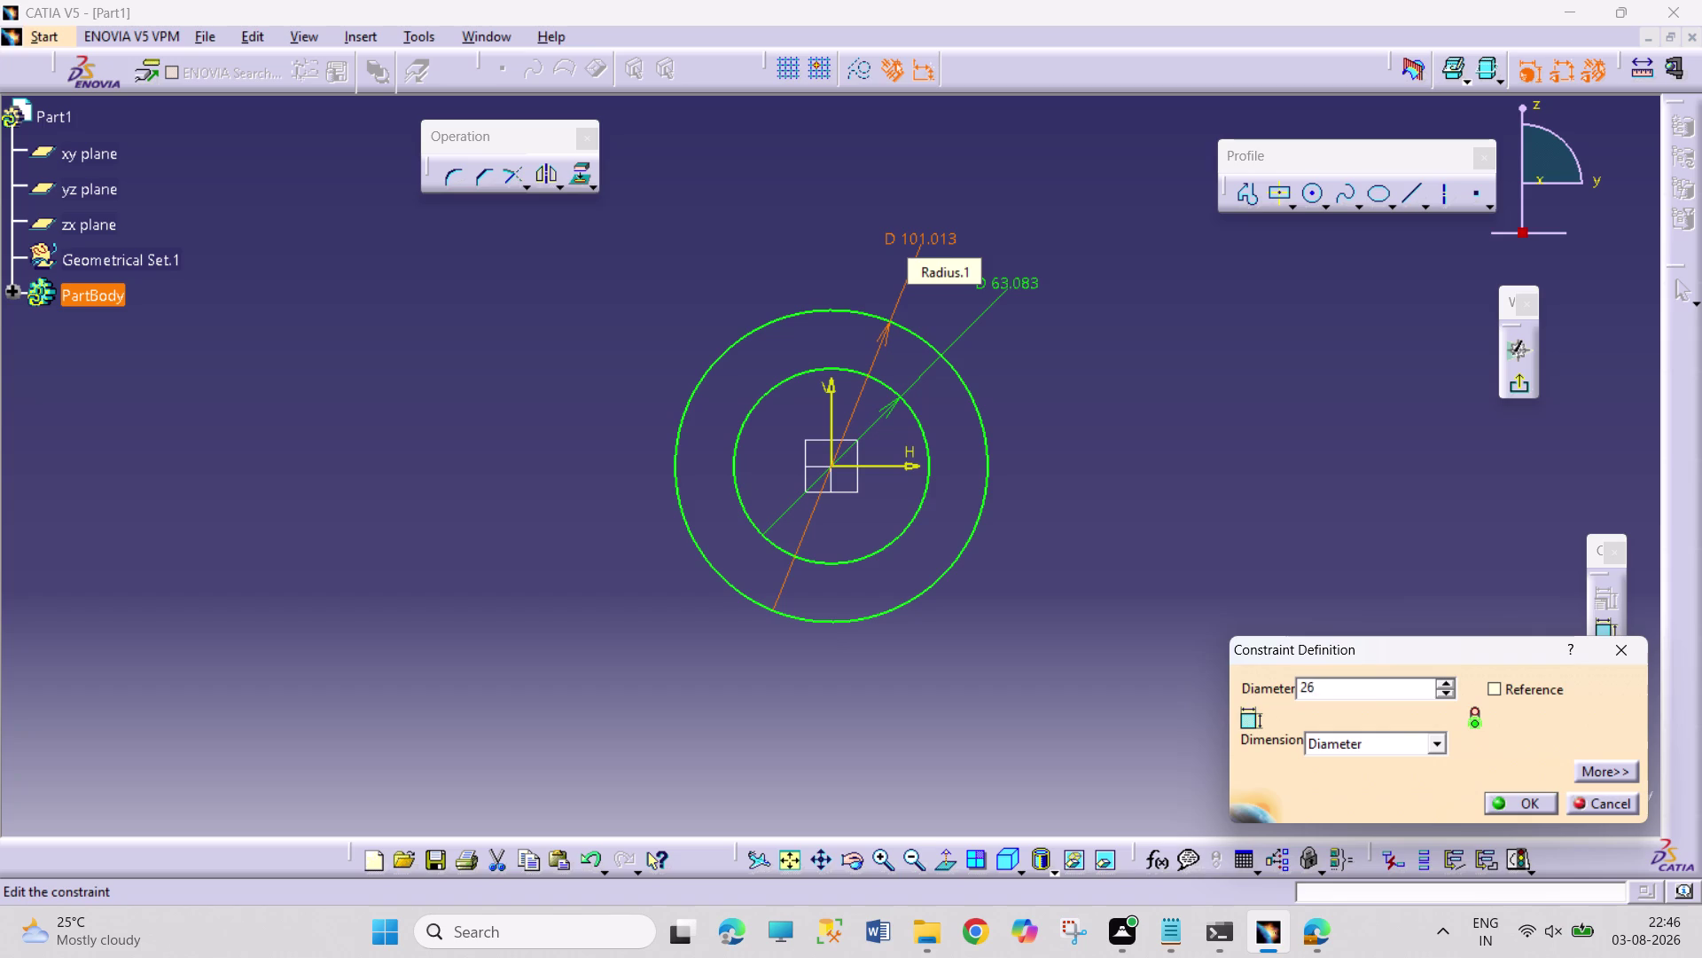
text(*2)
key(Return)
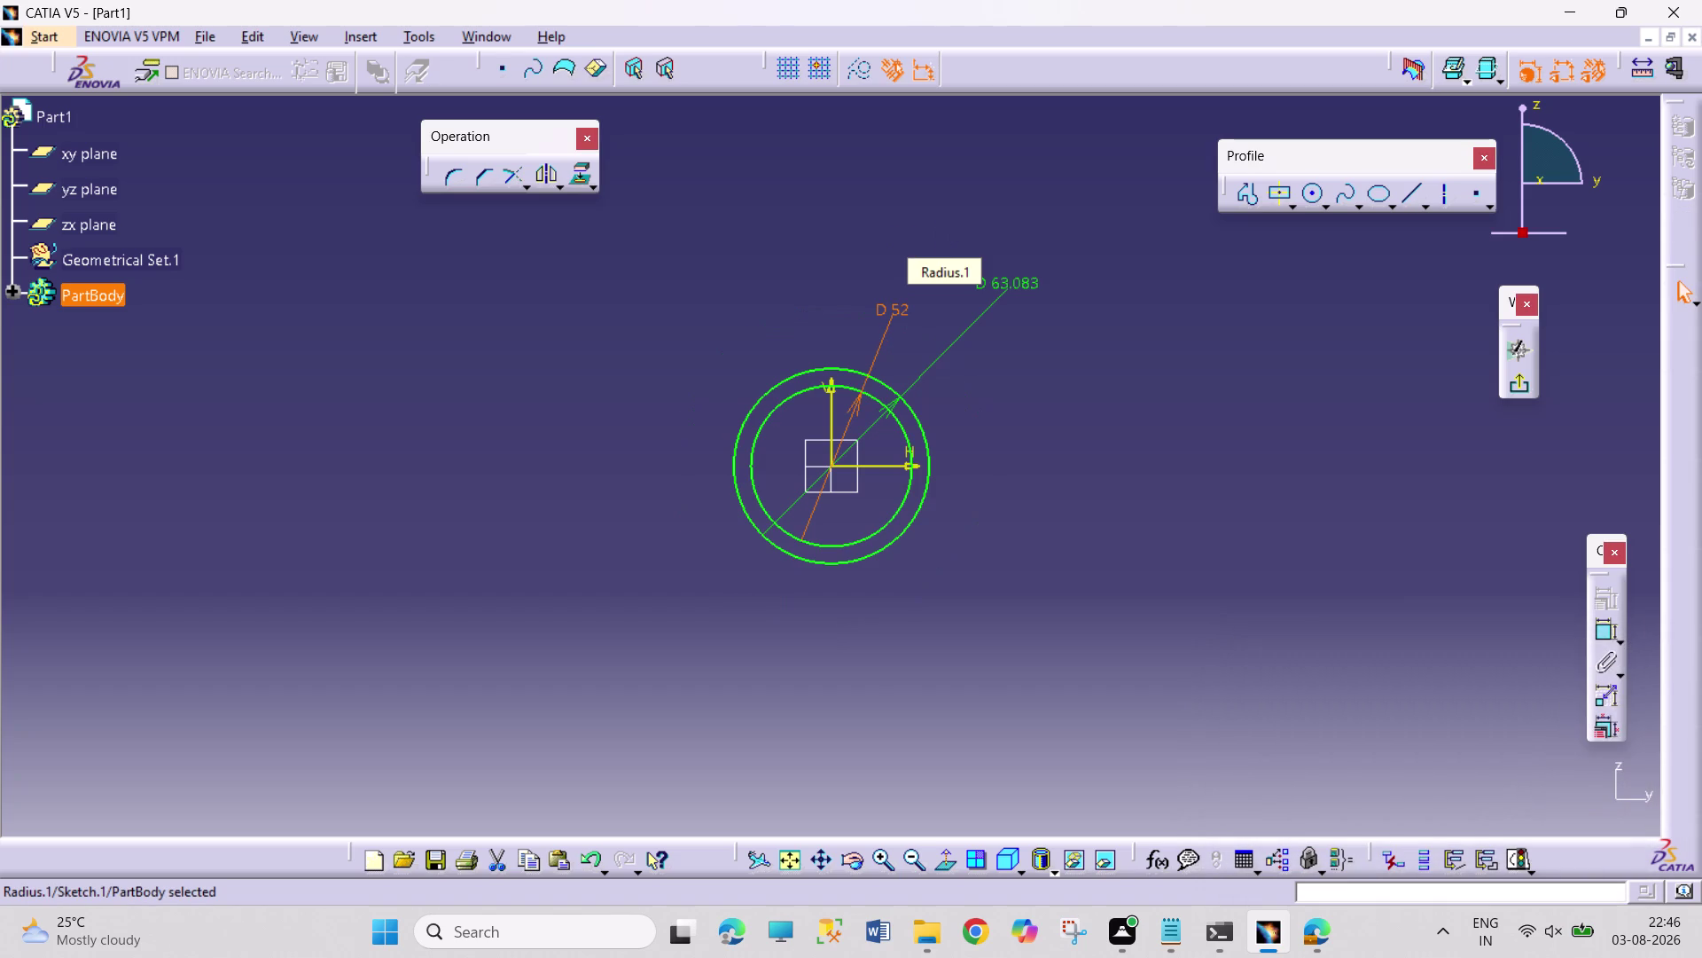
Set the second diameter to 65, reposition its dimension, and exit the sketch.
double_click(1007, 280)
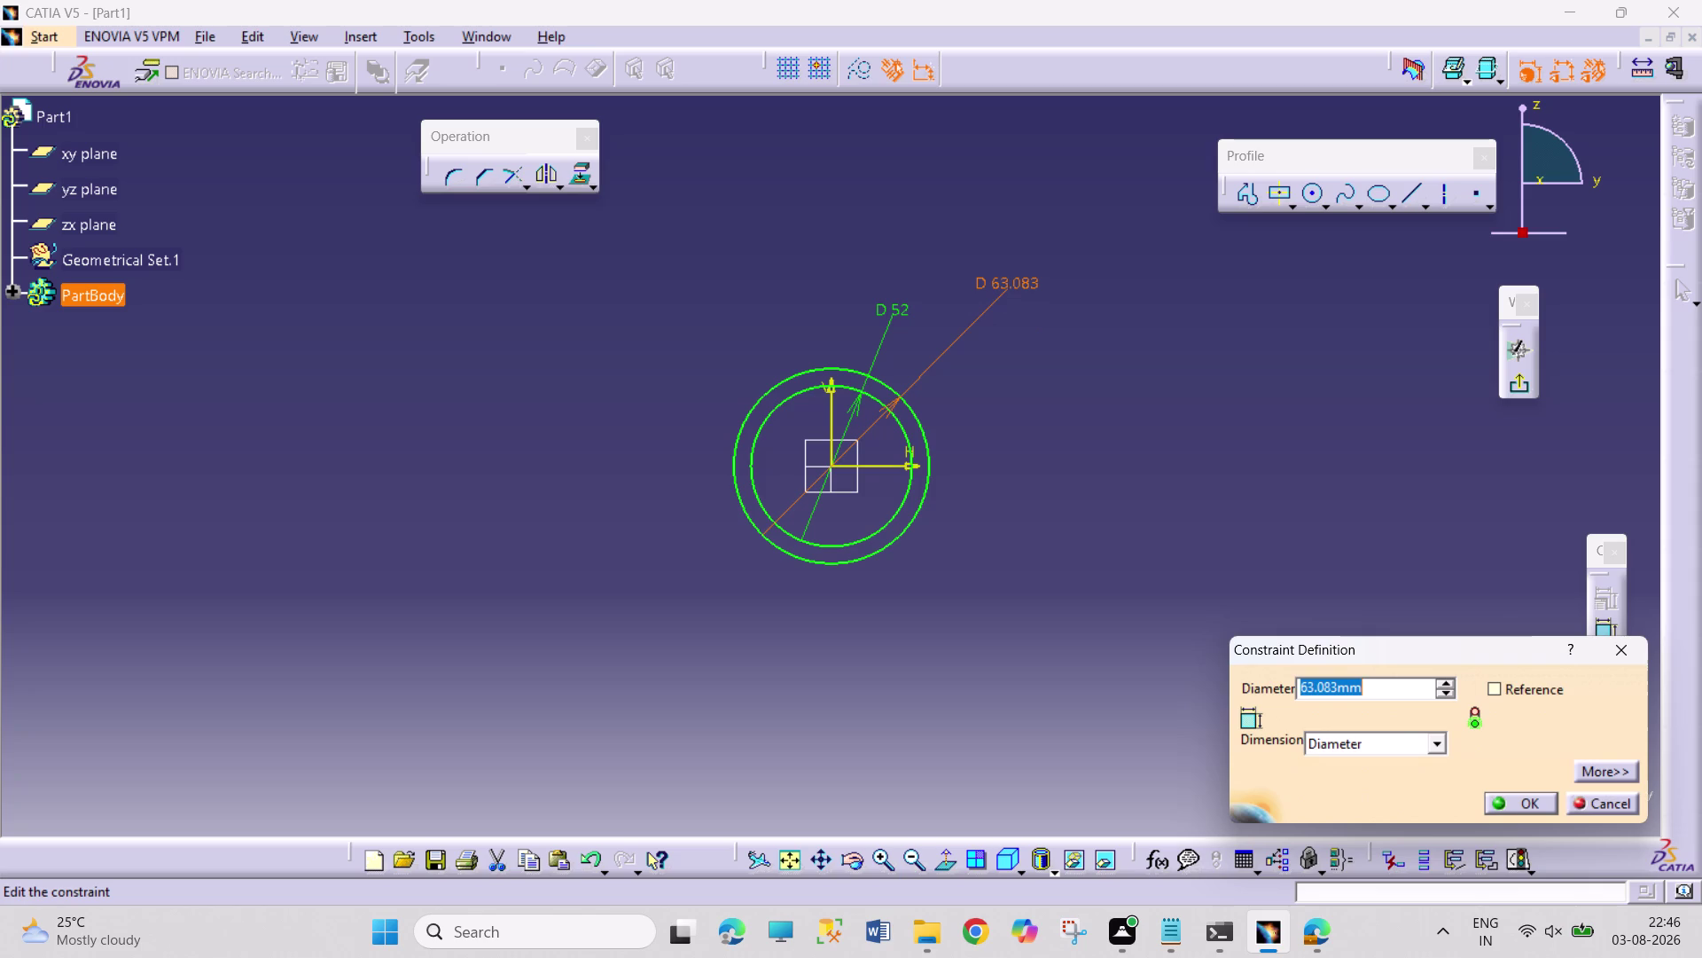
text(6)
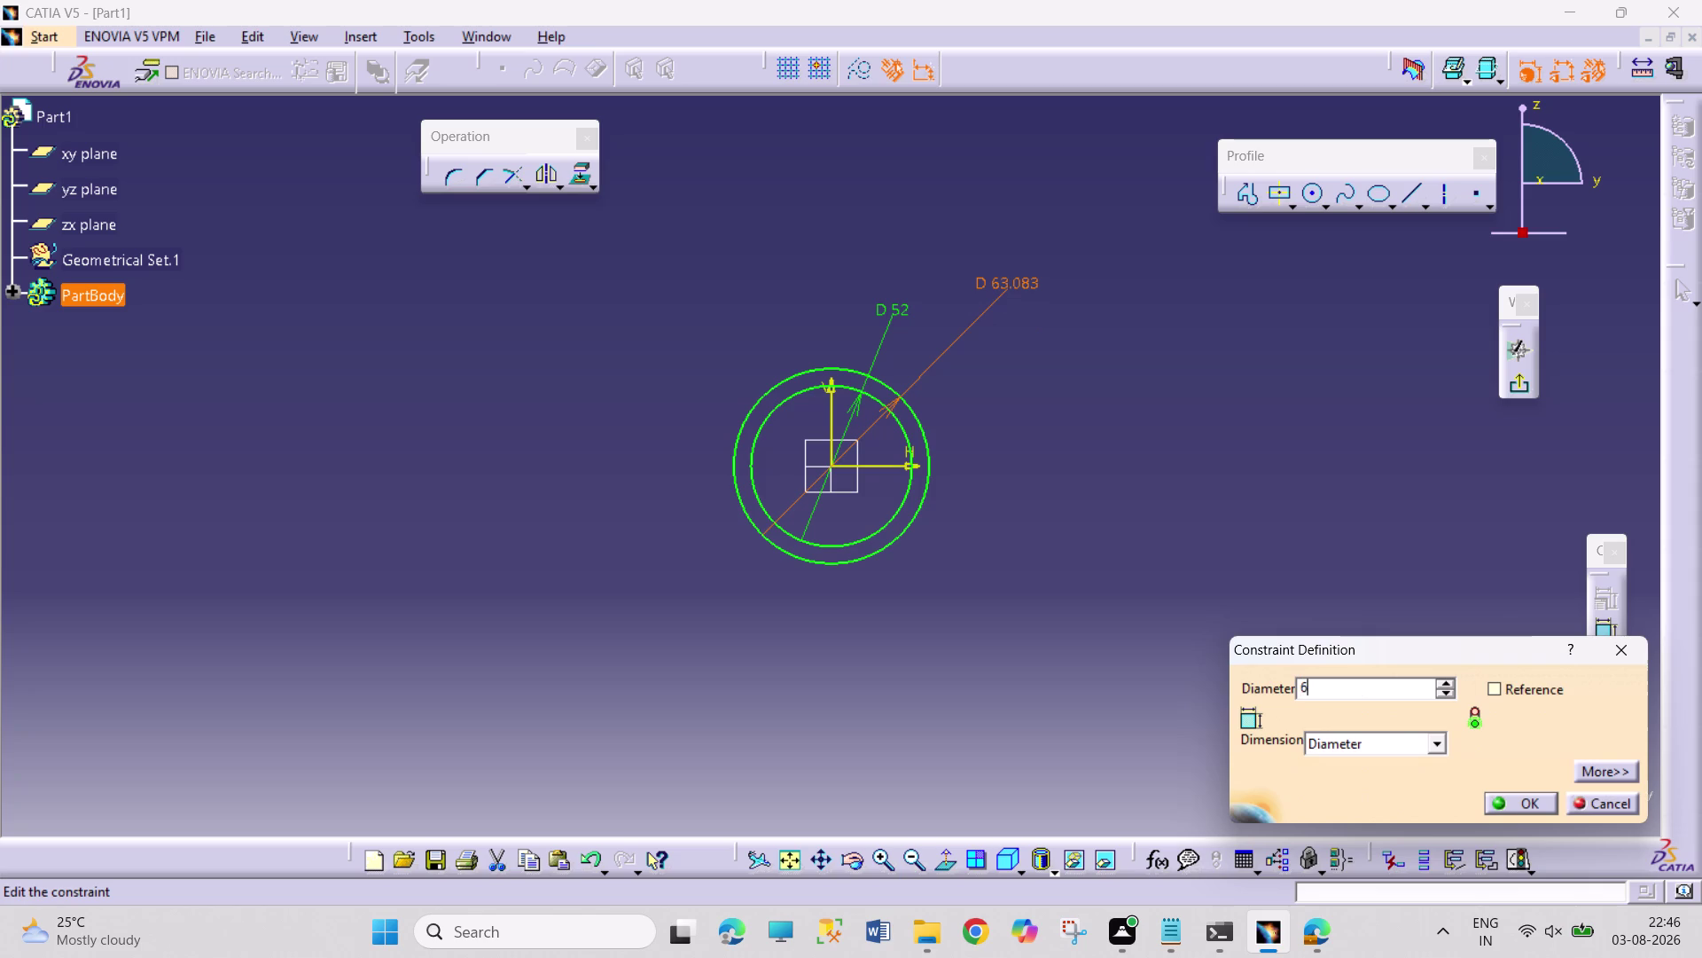
text(5)
key(Return)
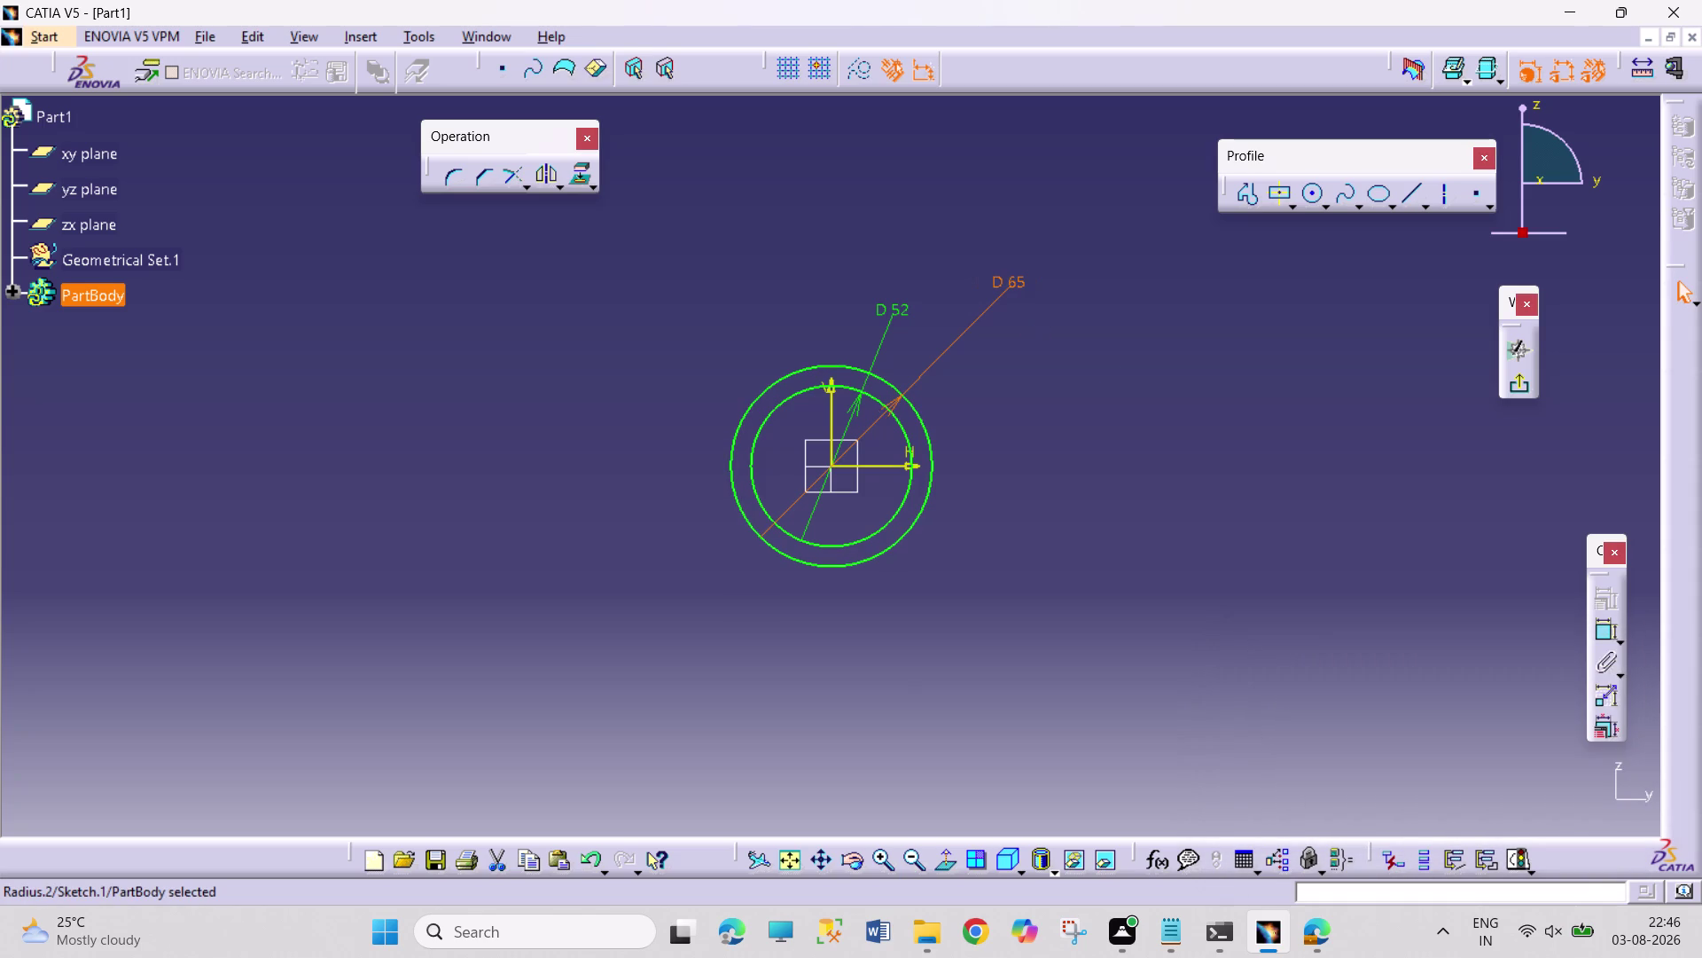
click(1113, 374)
drag(1012, 293, 952, 385)
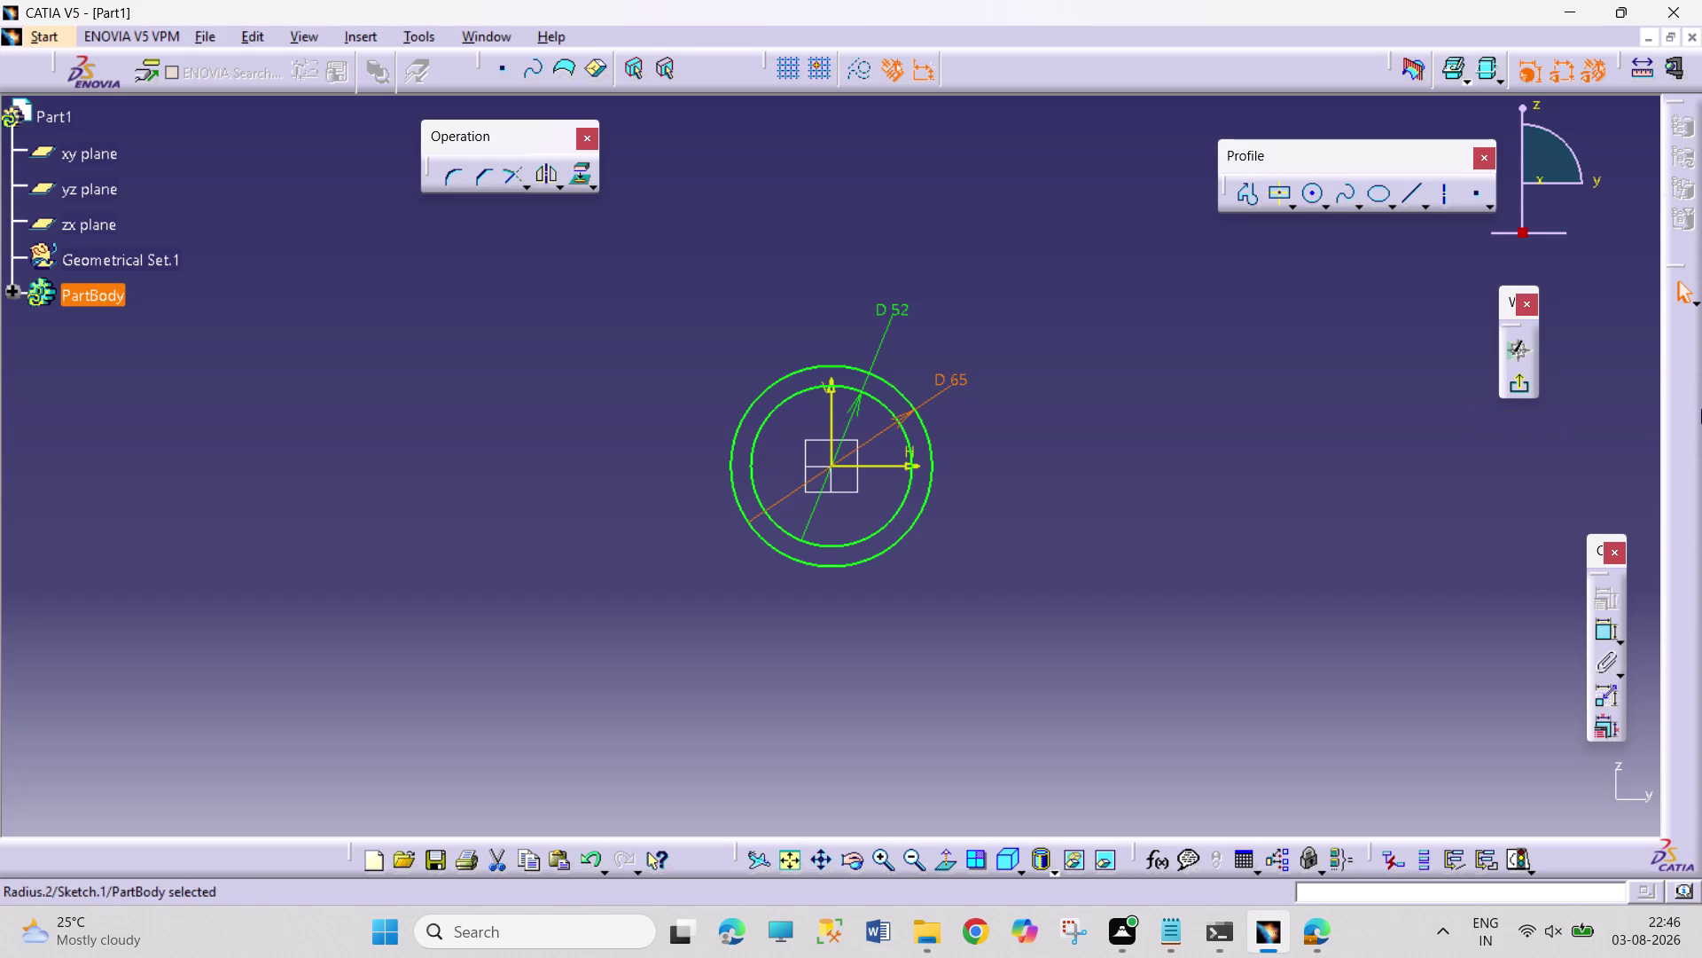
click(1518, 384)
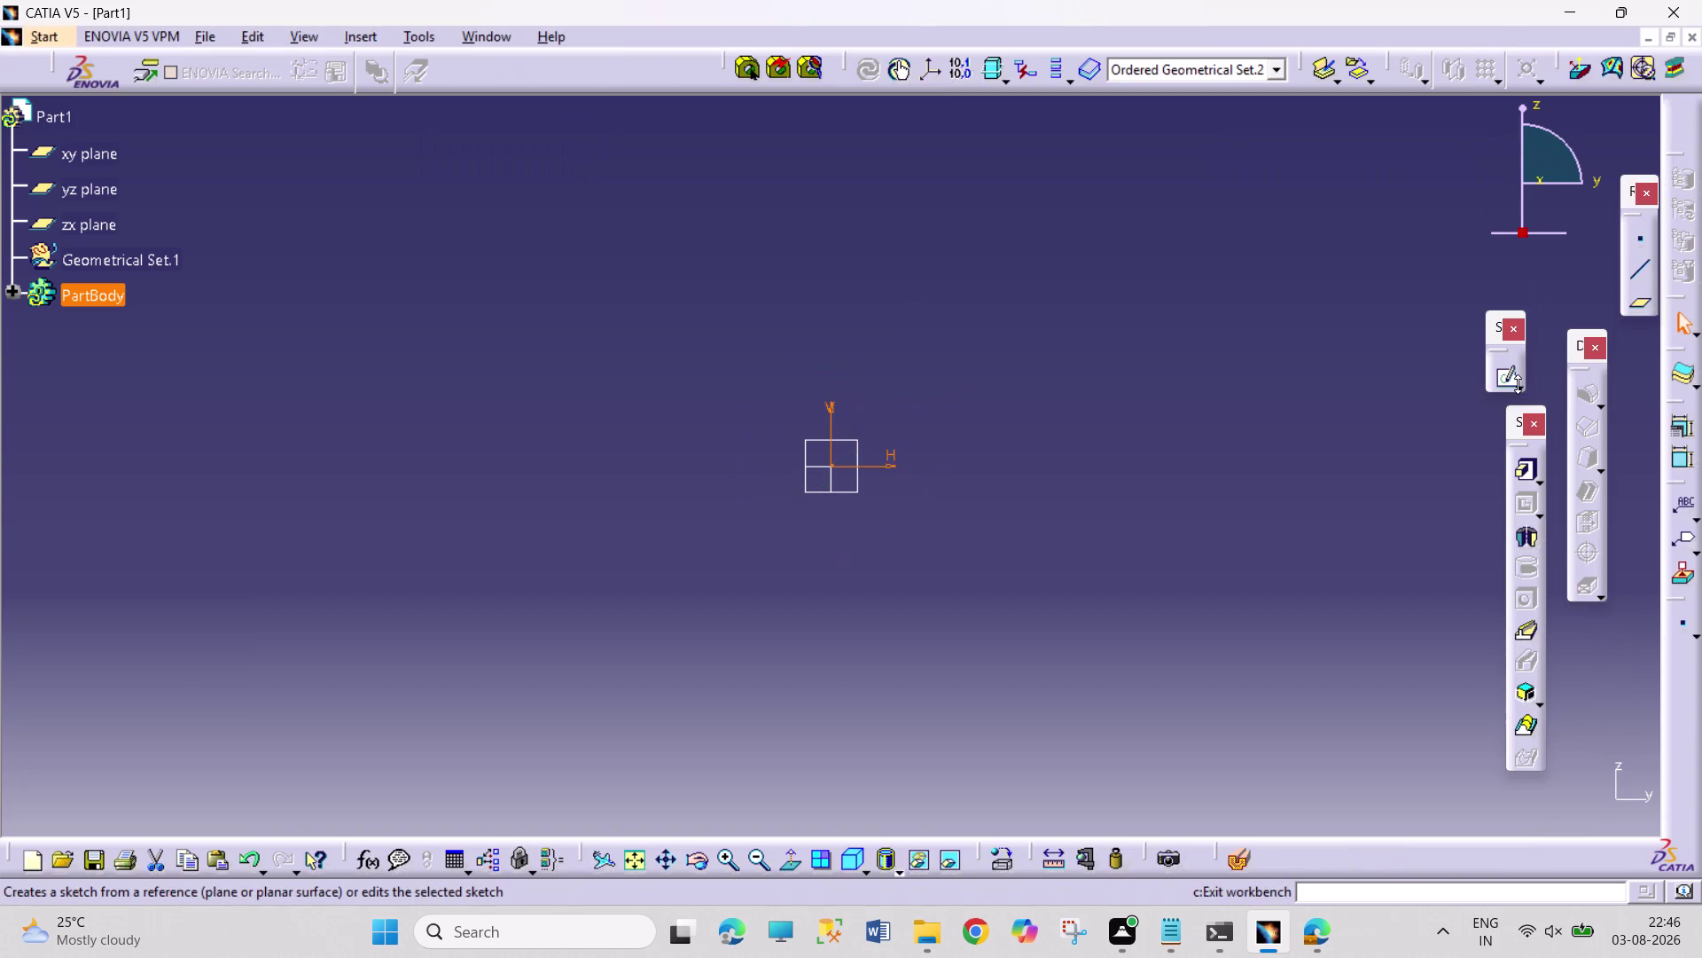
Pad the ring sketch with mirrored extent and length 35, then reselect the yz plane.
click(1519, 475)
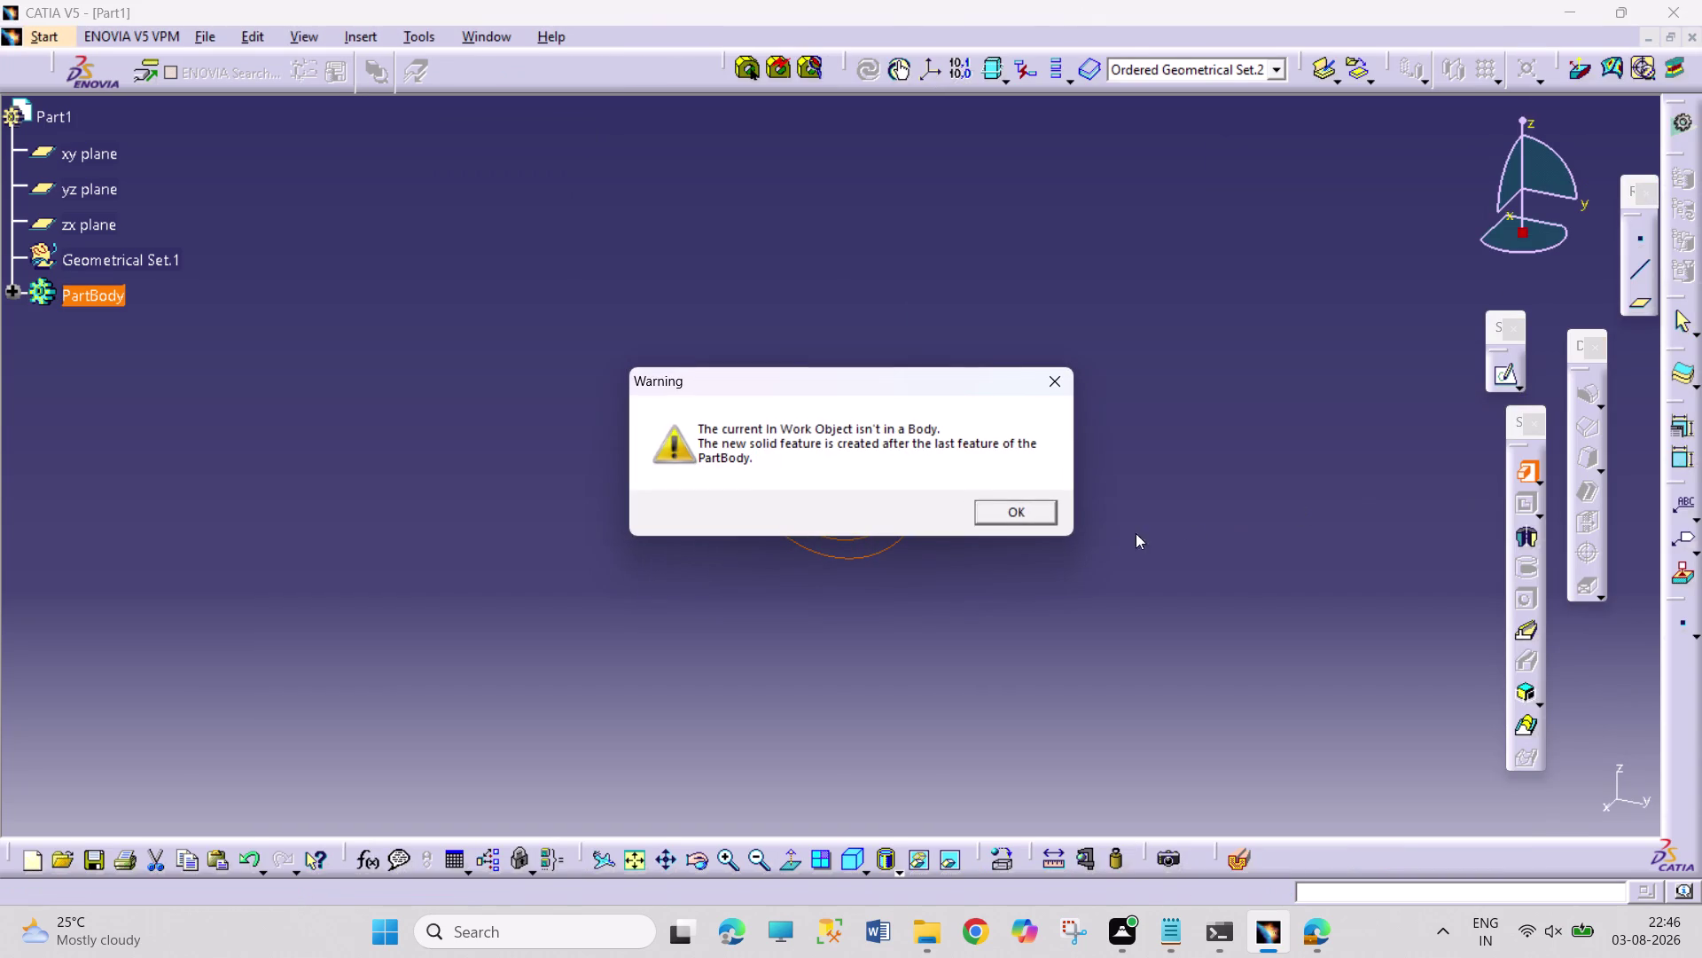
click(1005, 508)
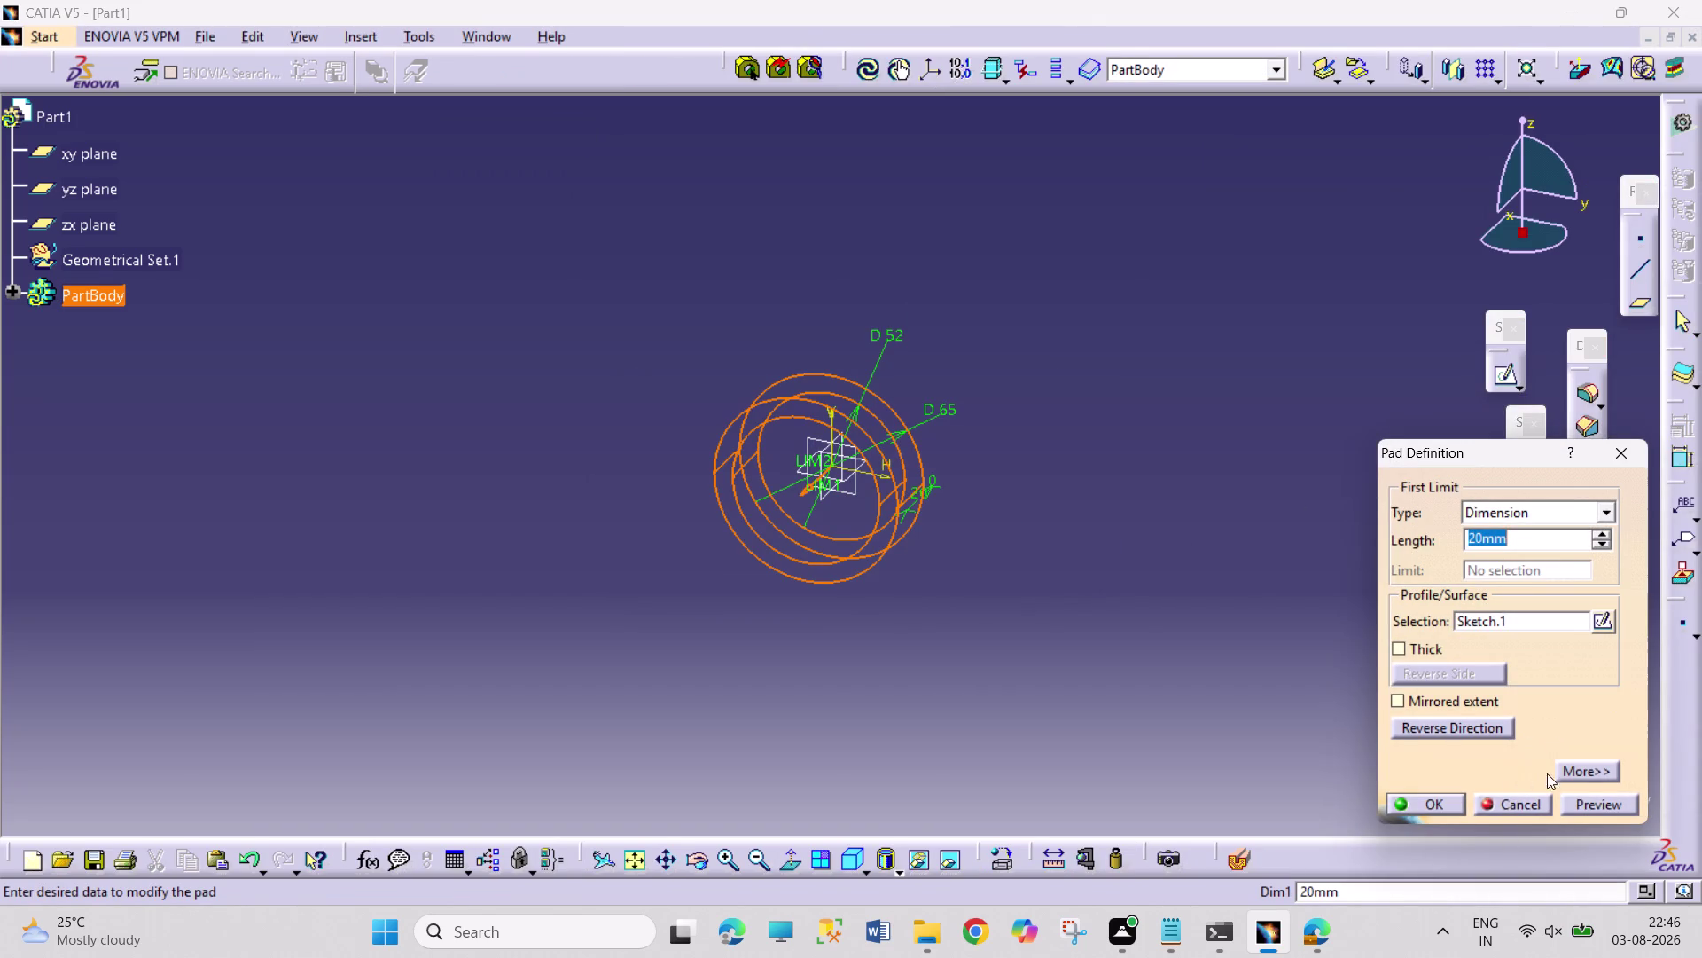
click(1587, 770)
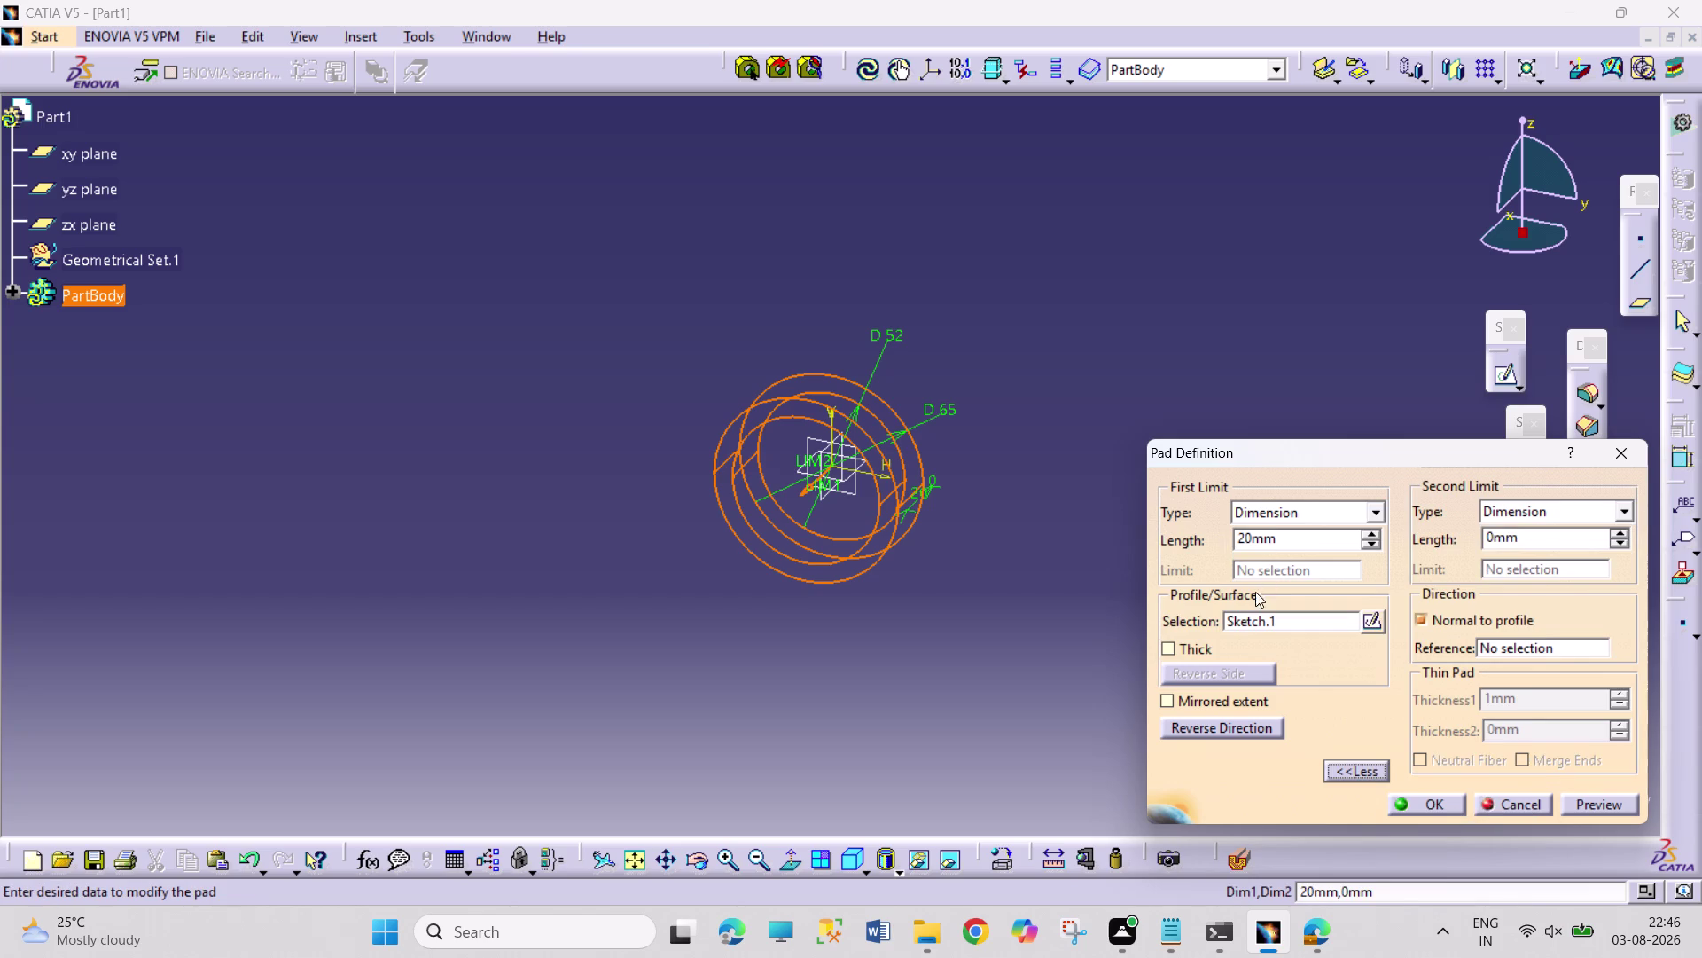
click(1200, 699)
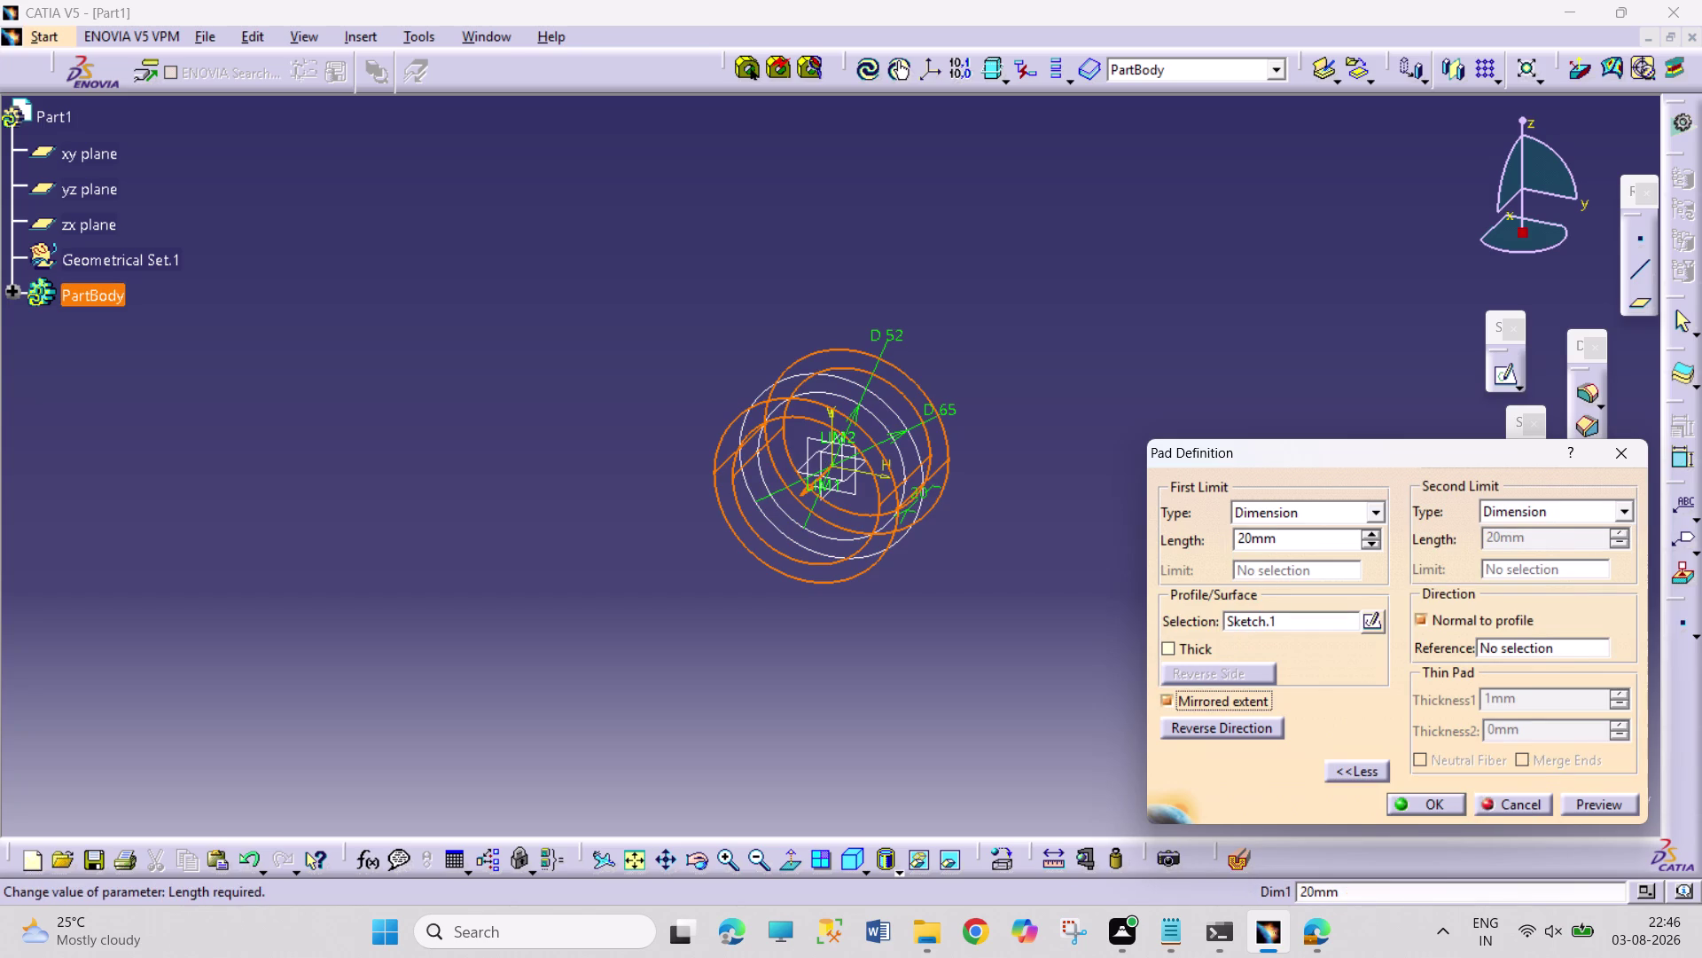
drag(1254, 542, 1218, 533)
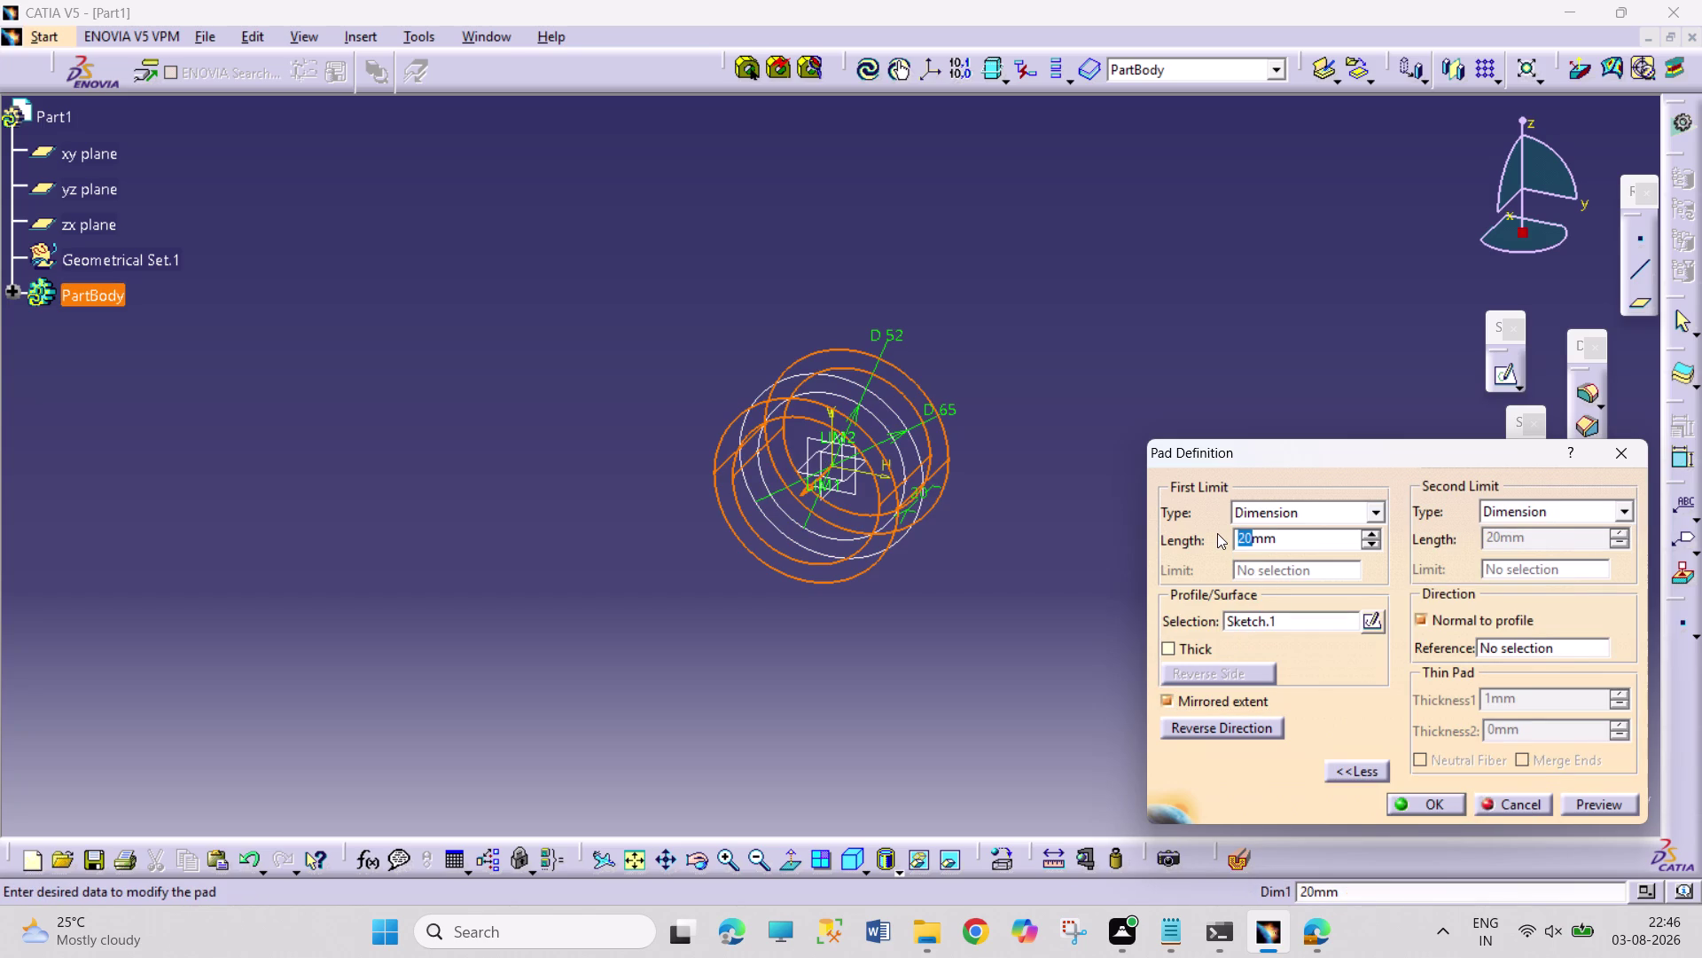
text(35)
key(Return)
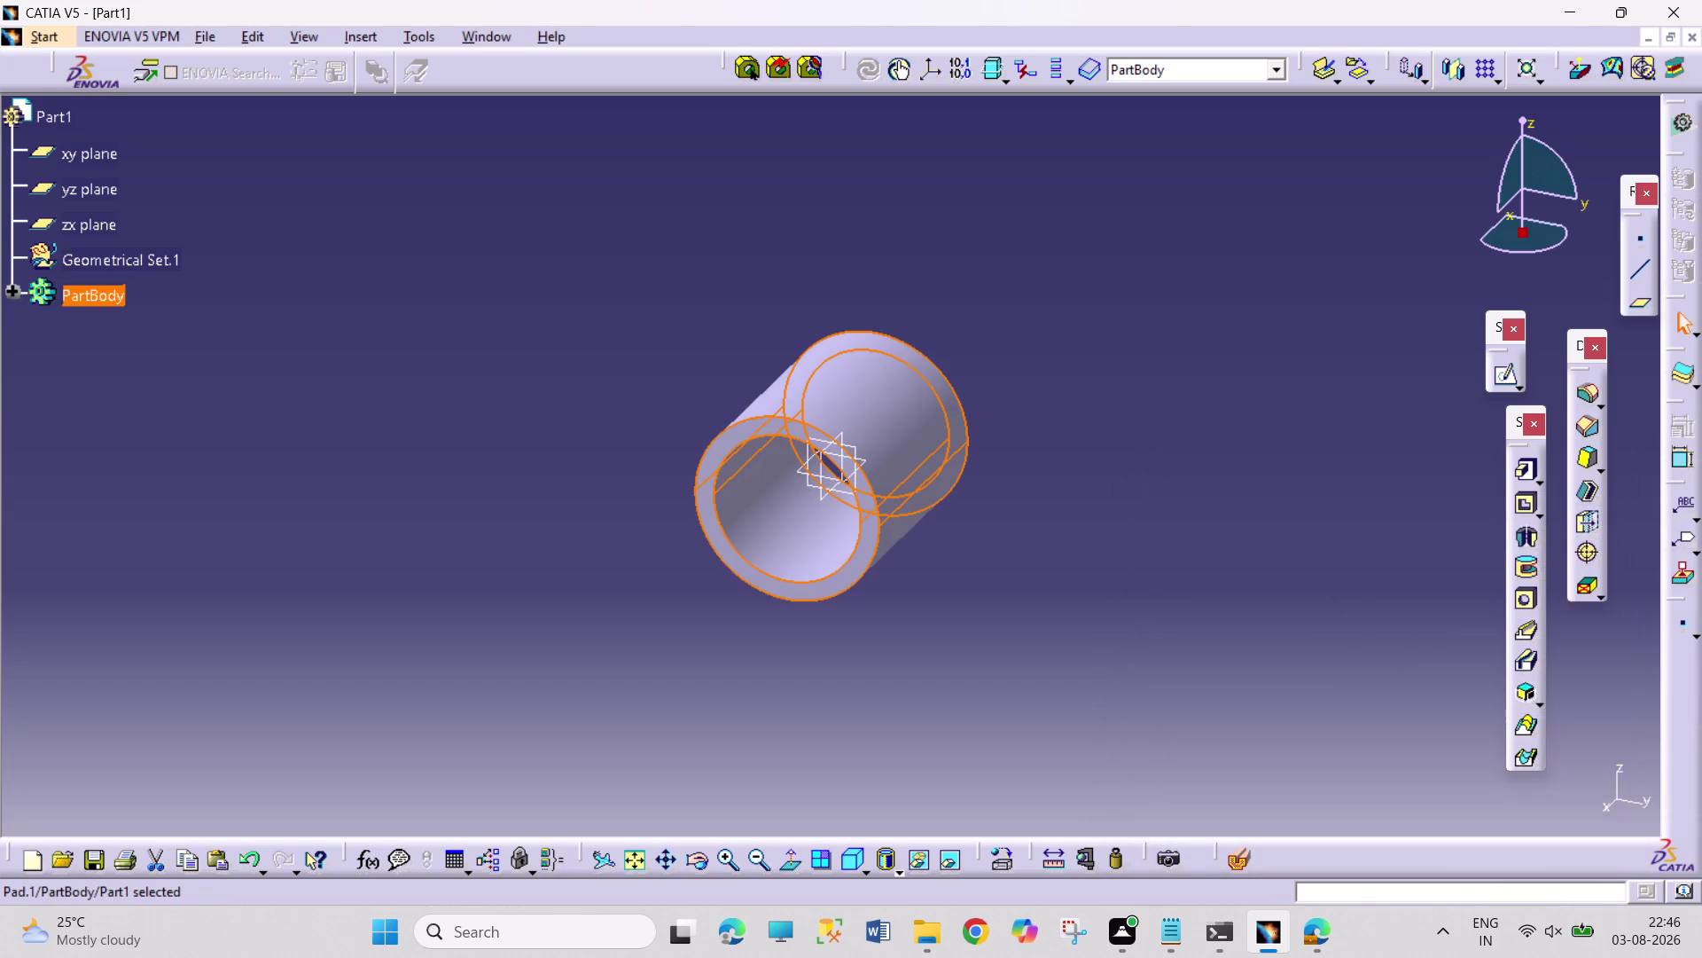
click(1218, 532)
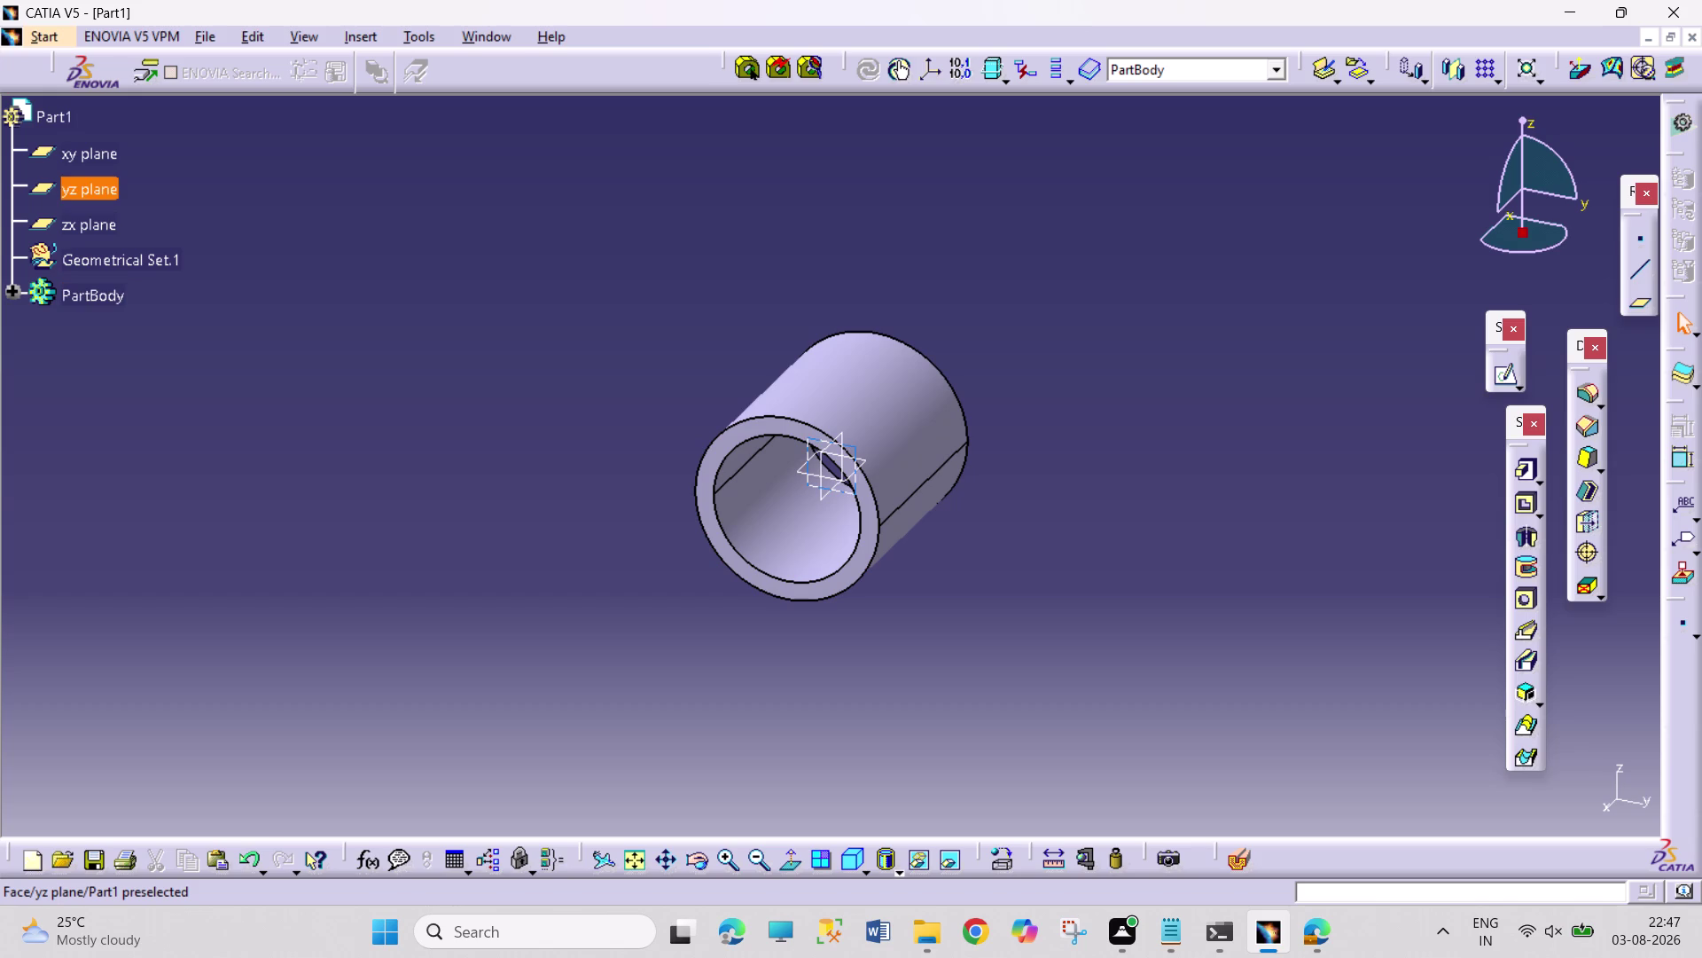
click(854, 492)
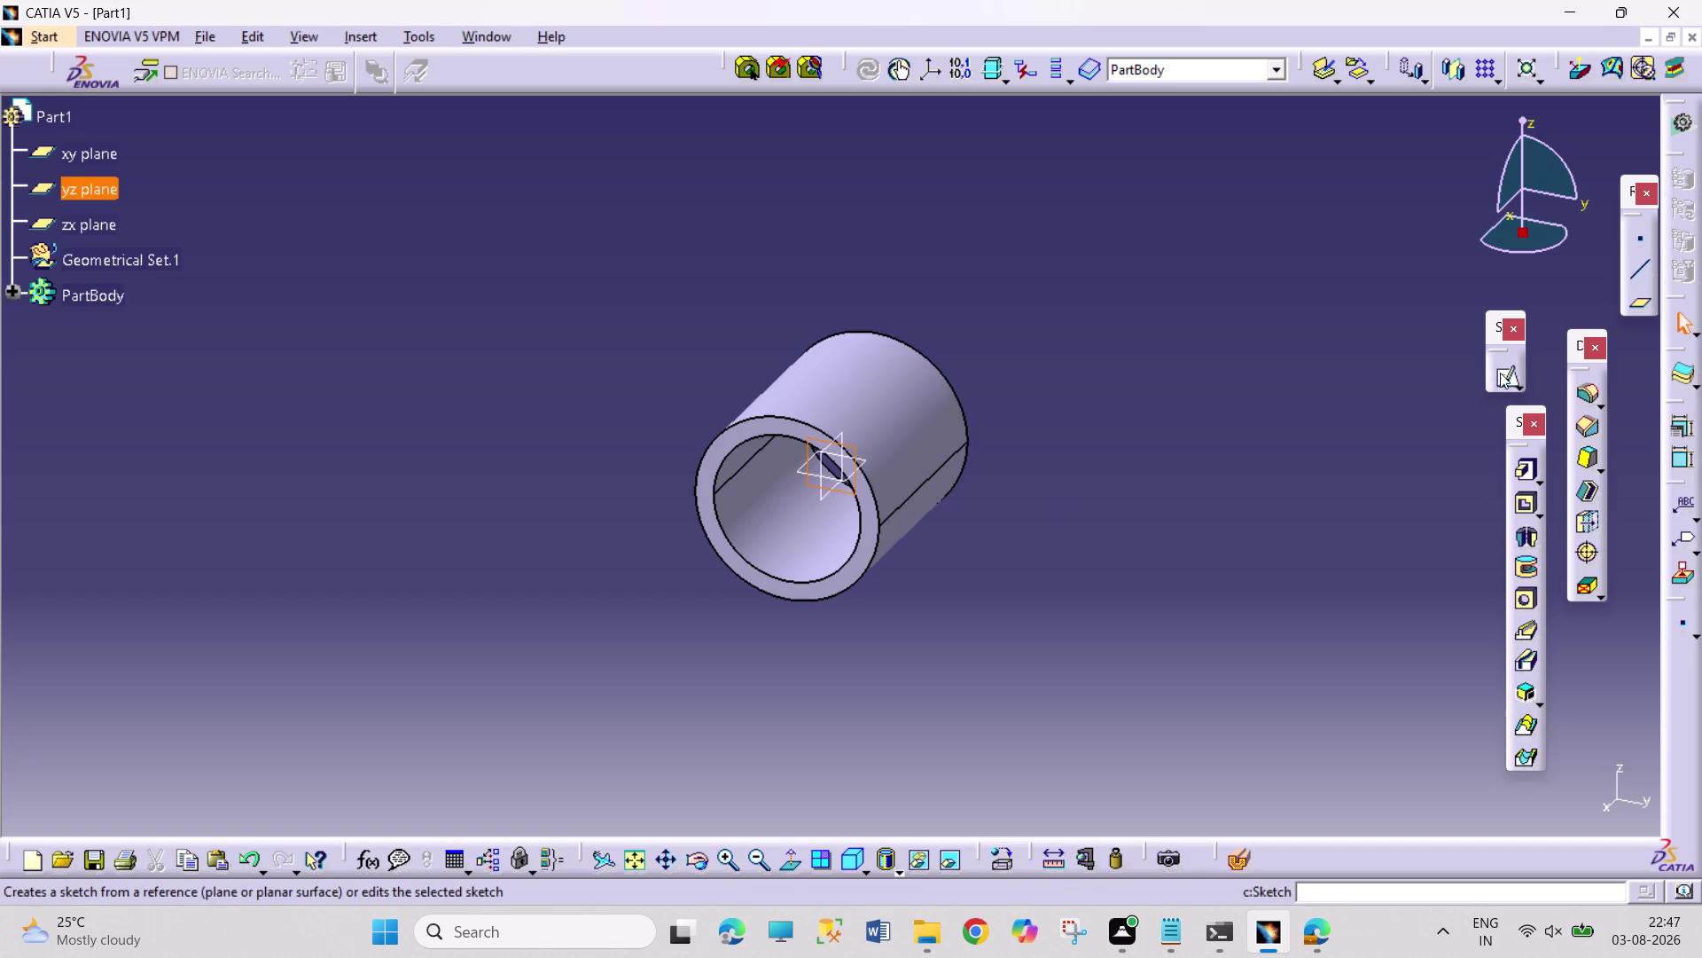
In a new yz-plane sketch, draw a circle right of the ring with diameter 35.
click(1500, 370)
click(785, 852)
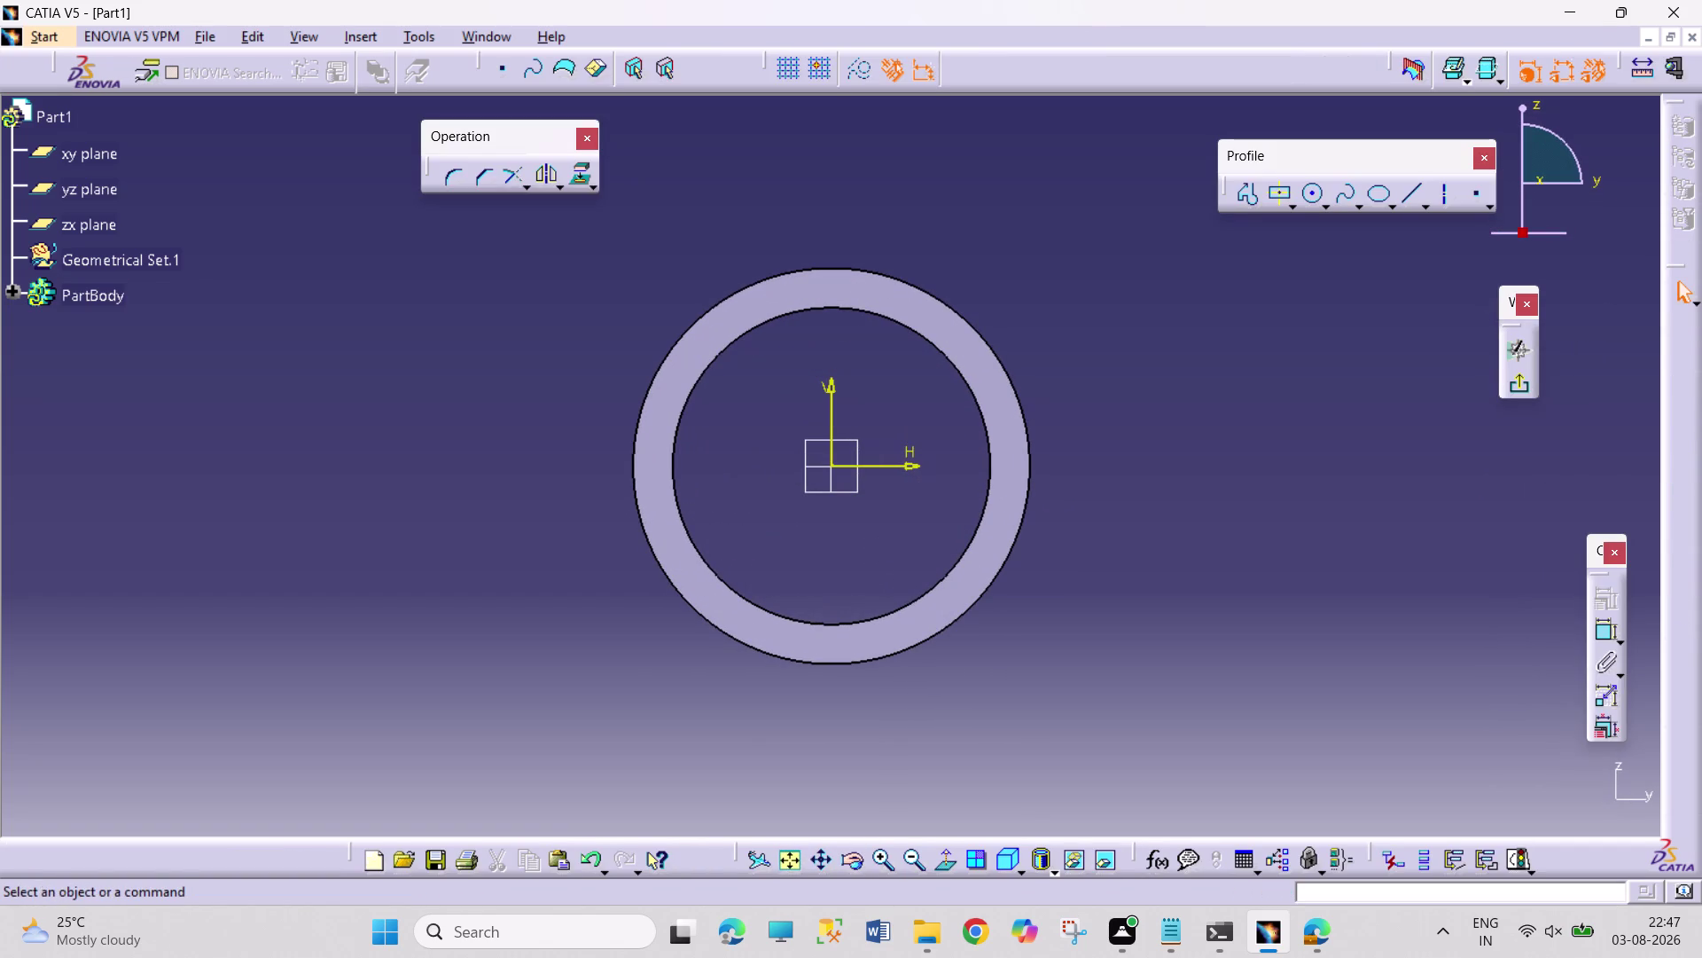
click(1310, 192)
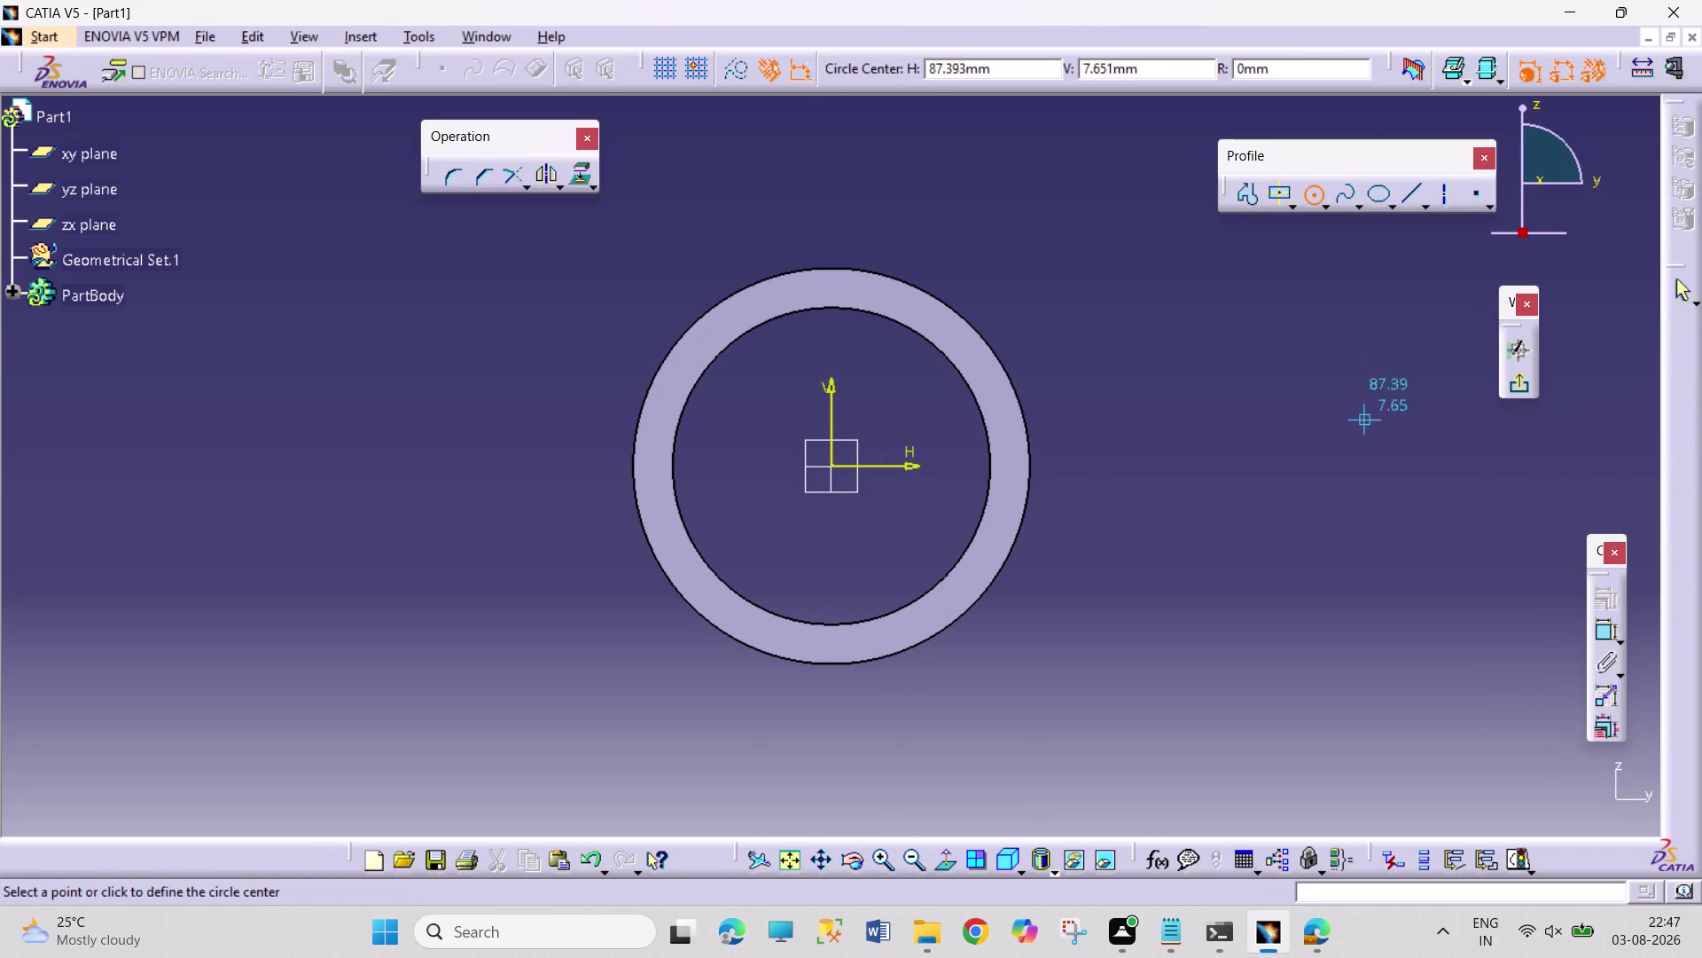
click(1372, 468)
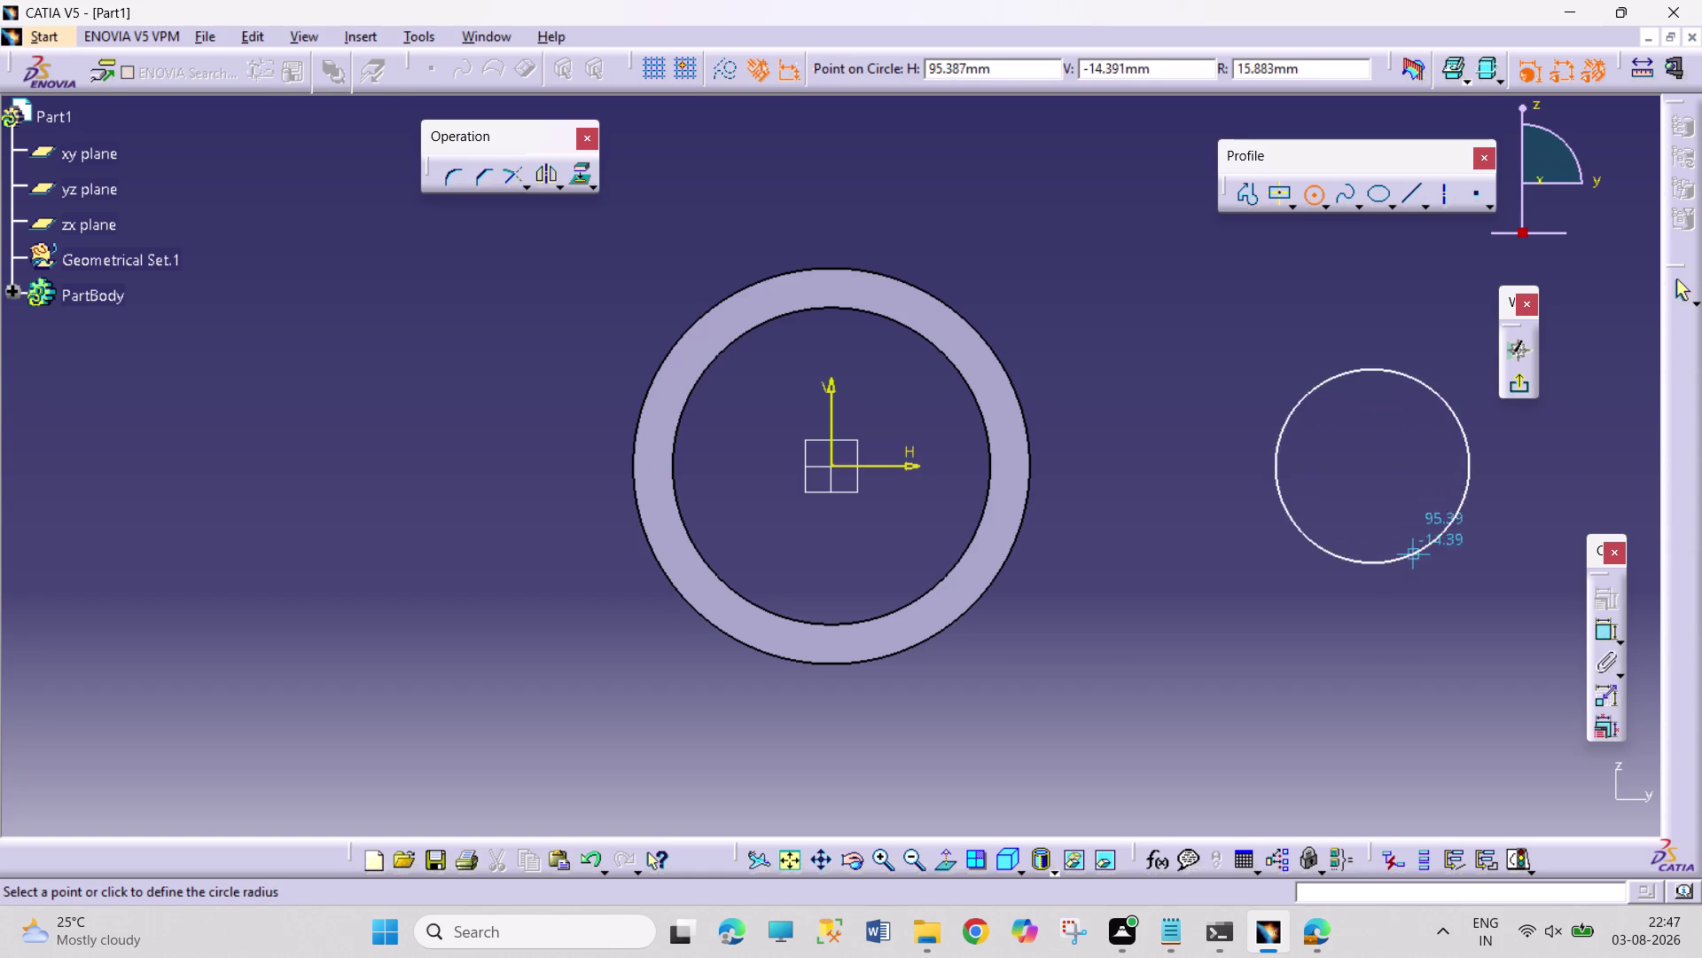
click(1414, 558)
click(1597, 624)
click(1363, 635)
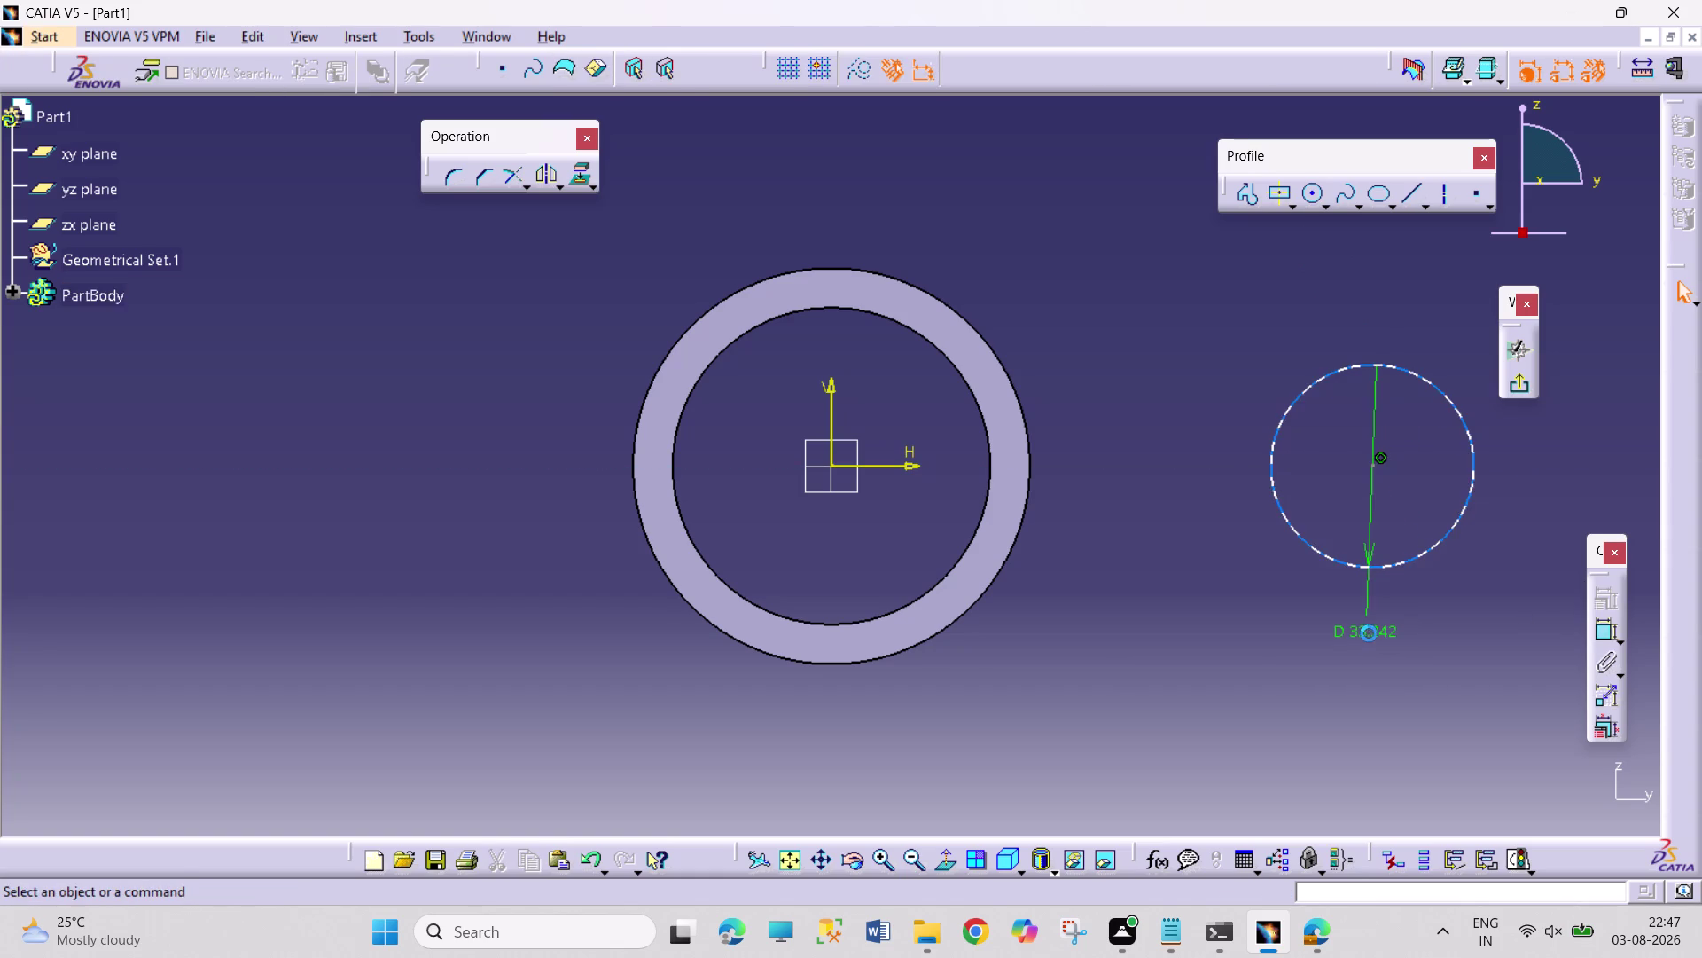
double_click(1371, 633)
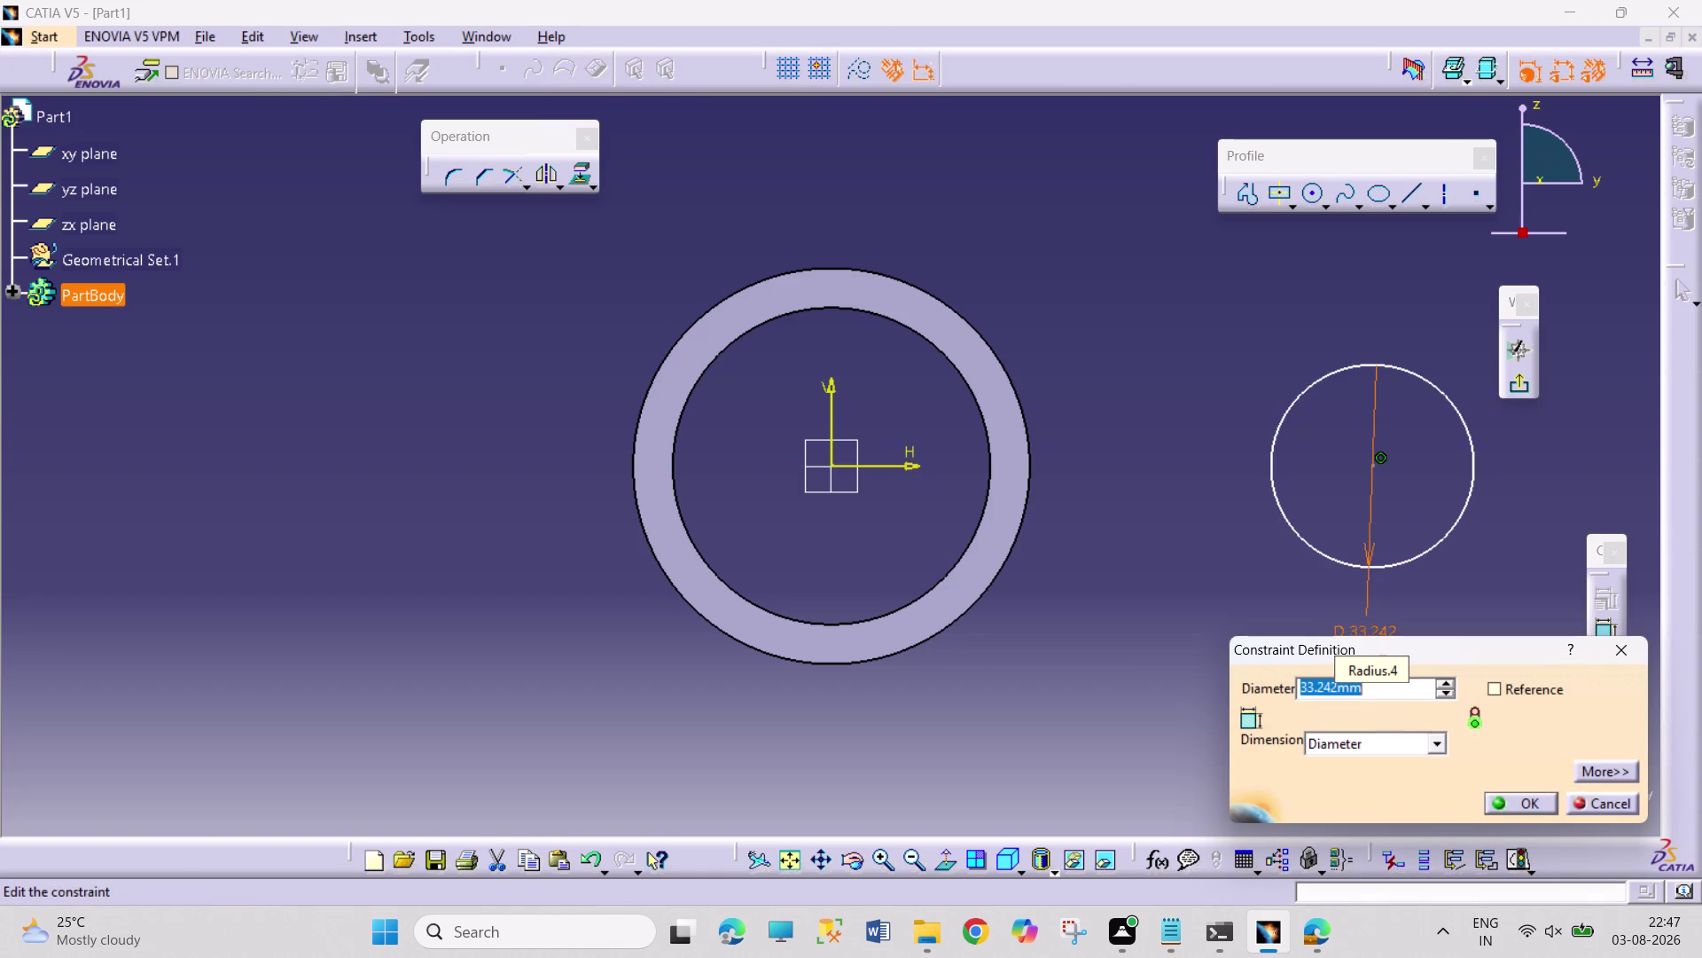
text(35)
key(Return)
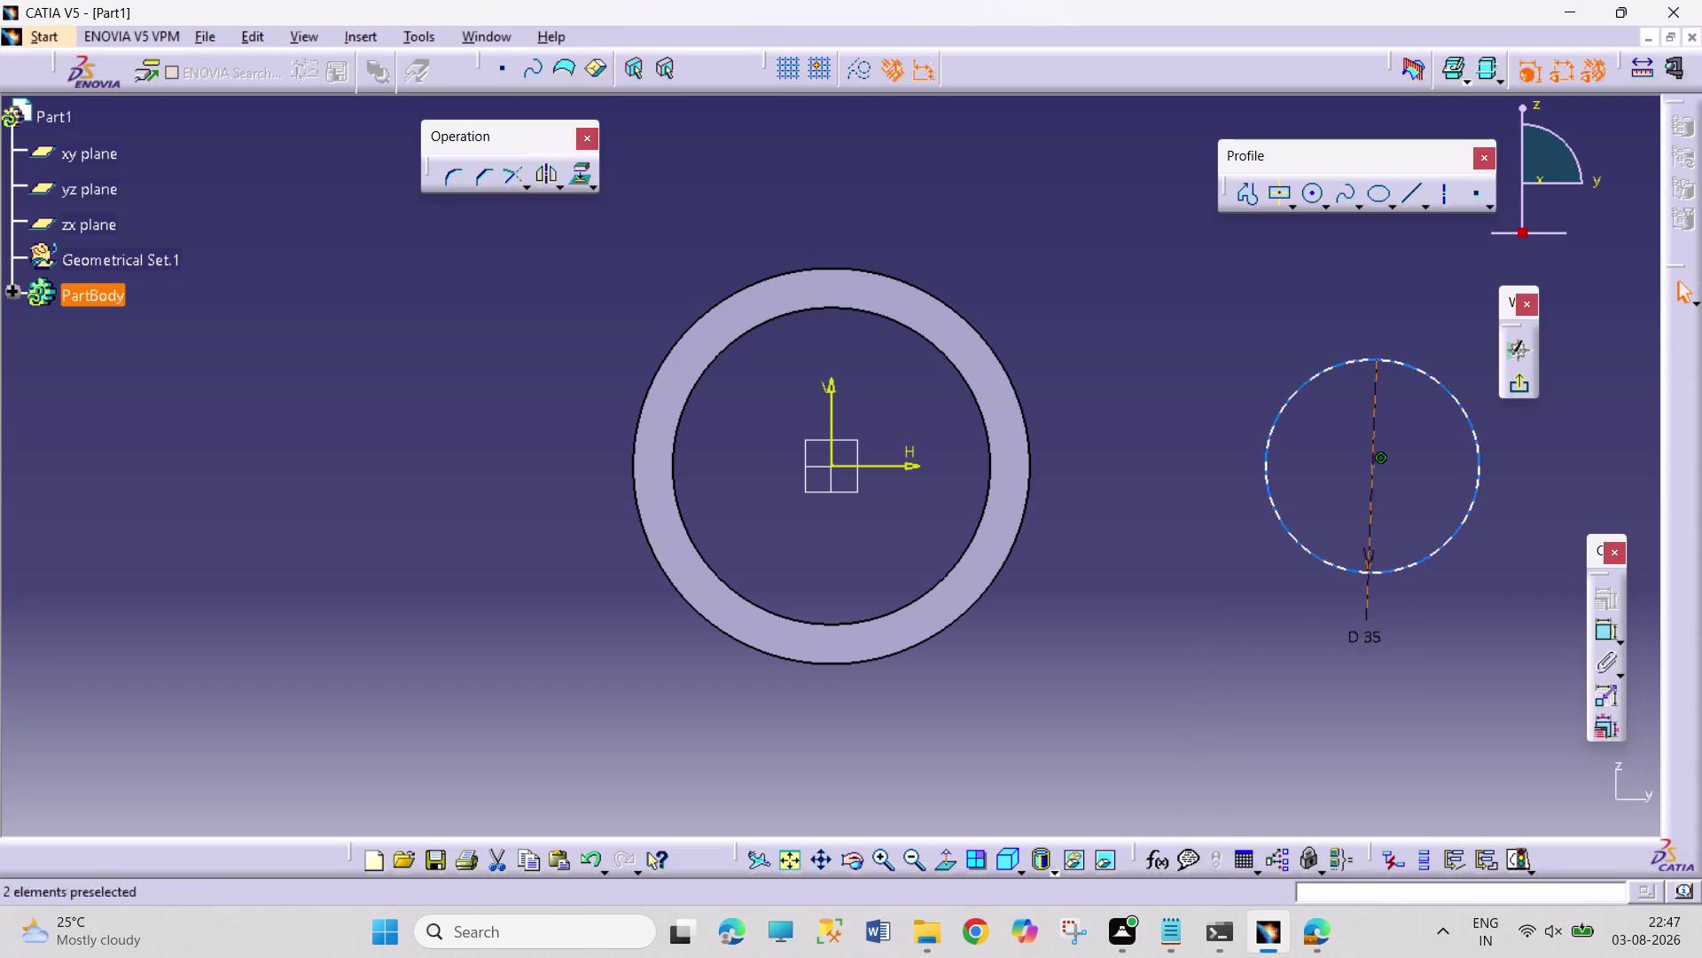
Add a concentric inner circle constrained to diameter 24.
click(1310, 198)
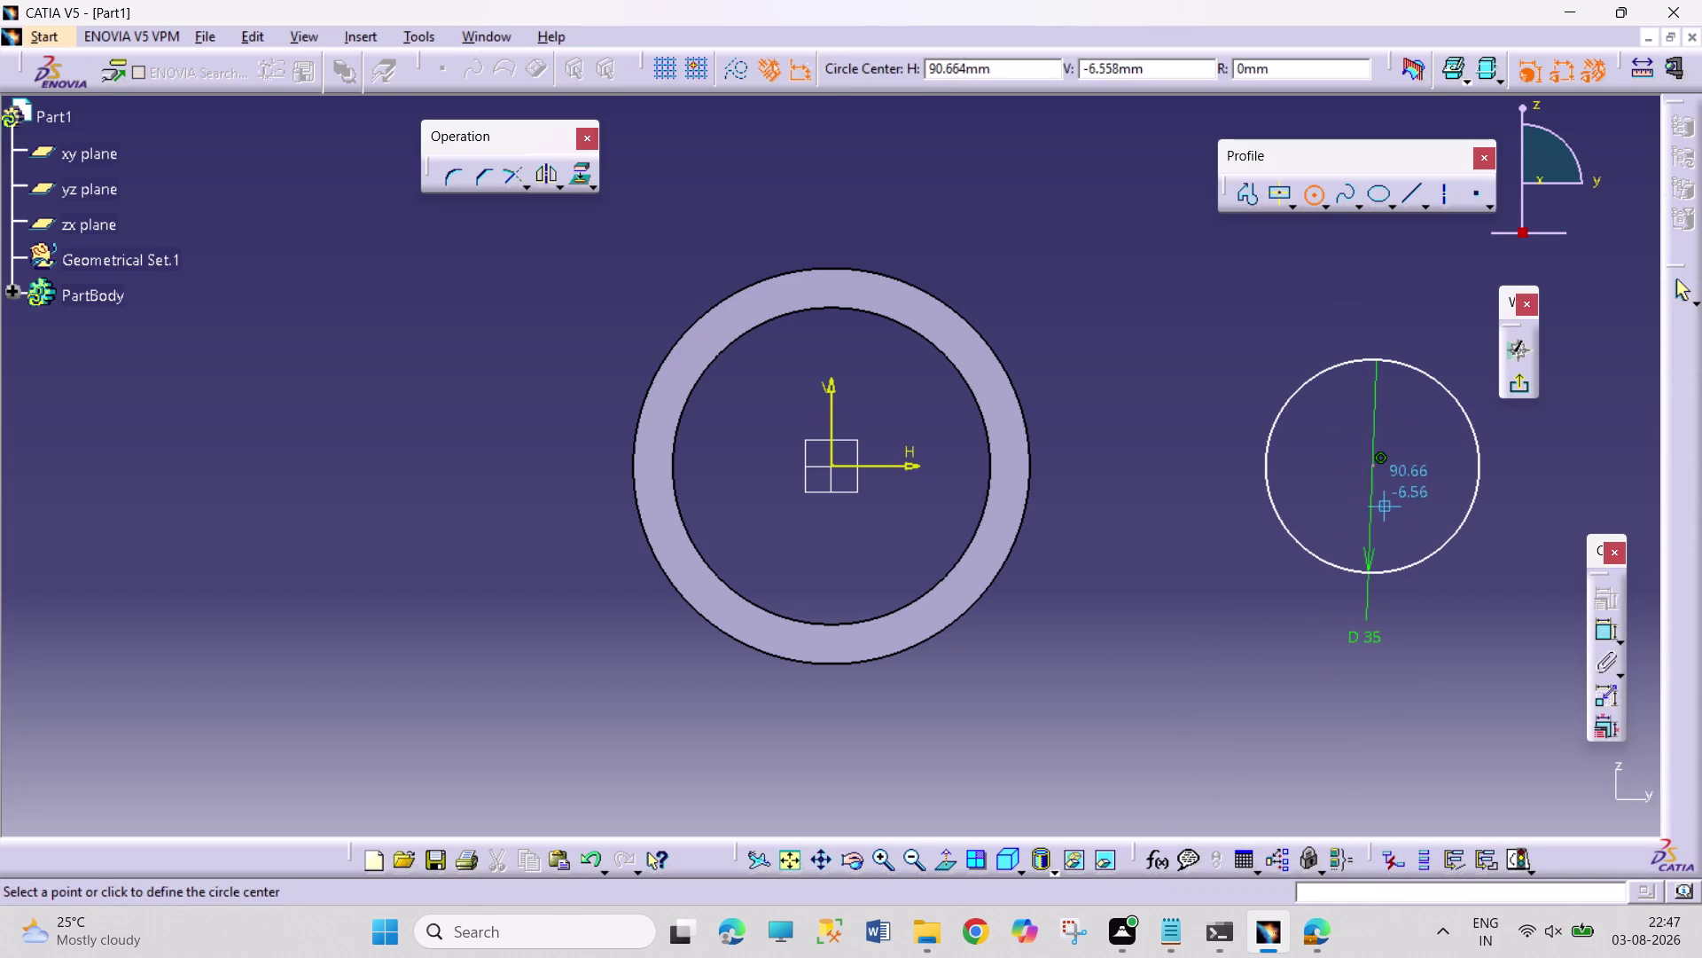
click(1375, 463)
click(1383, 514)
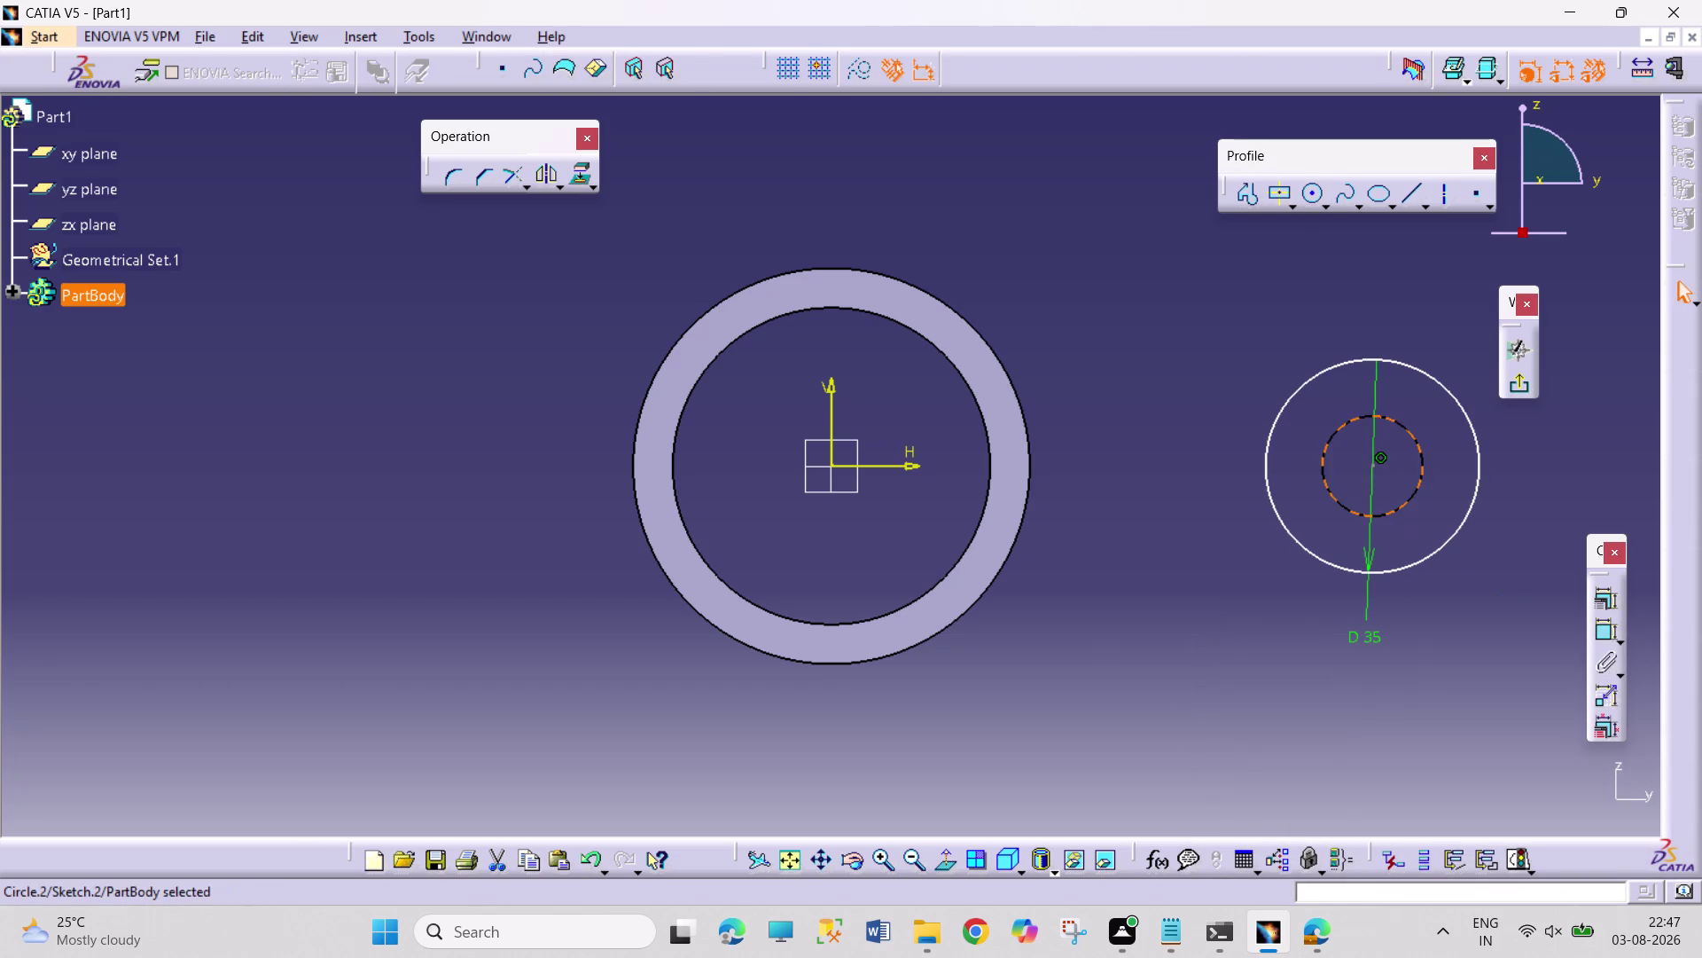
click(1597, 635)
click(1498, 615)
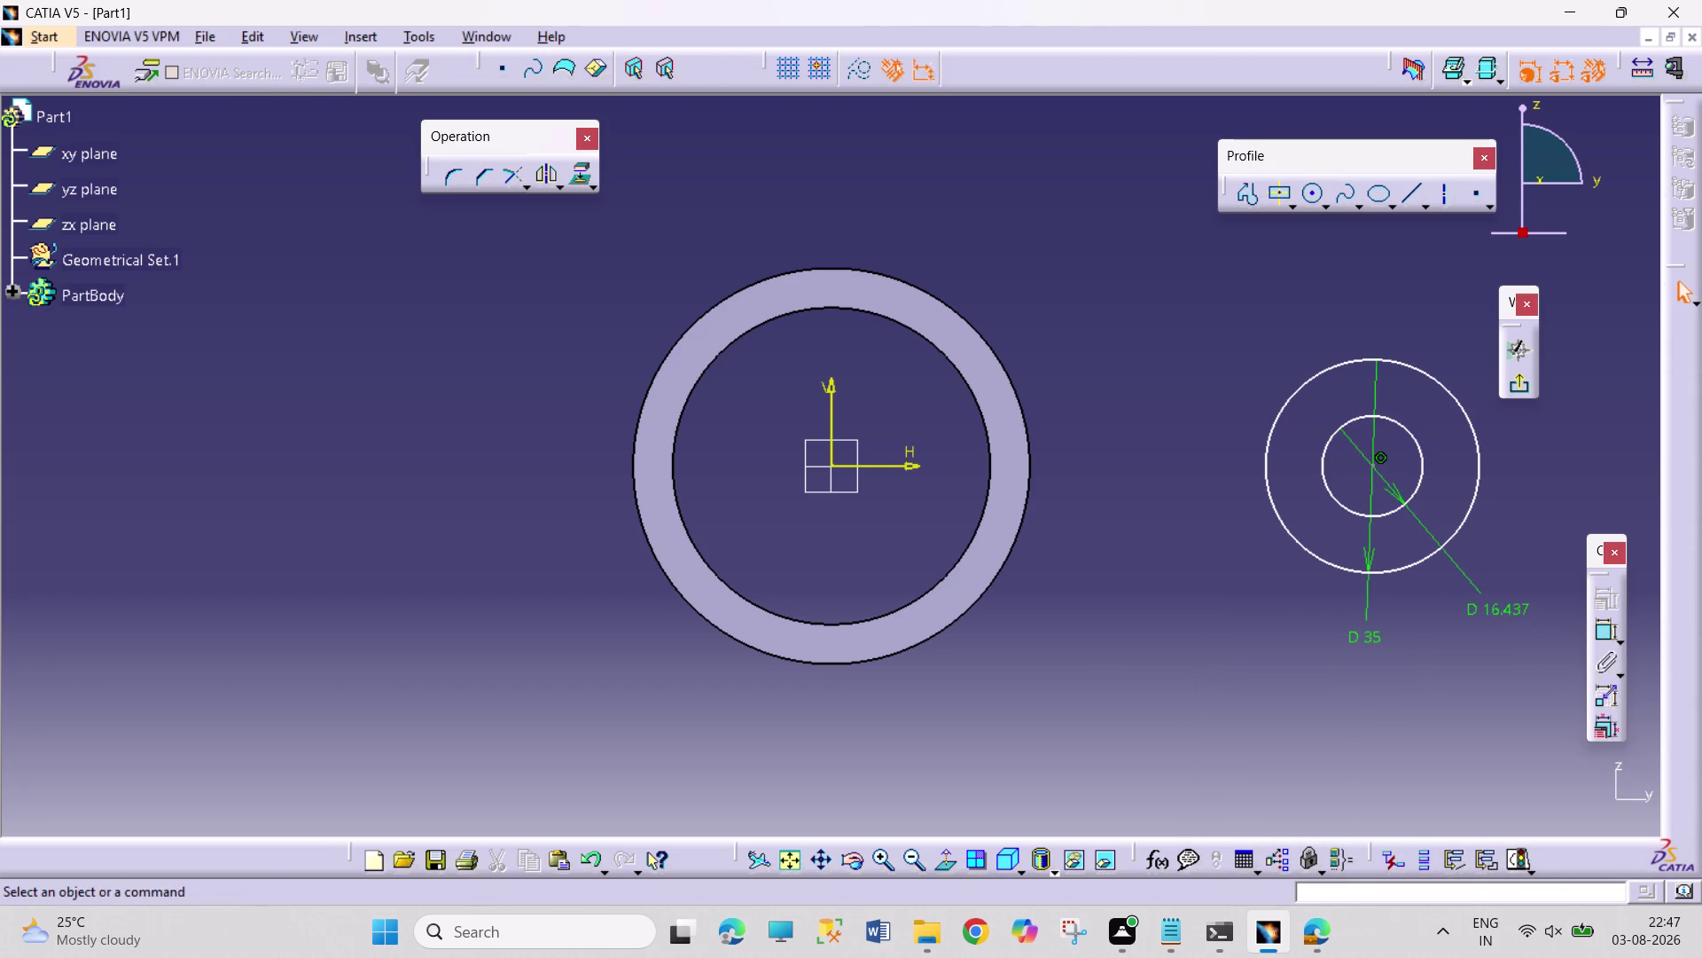
double_click(1498, 615)
text(24)
key(Return)
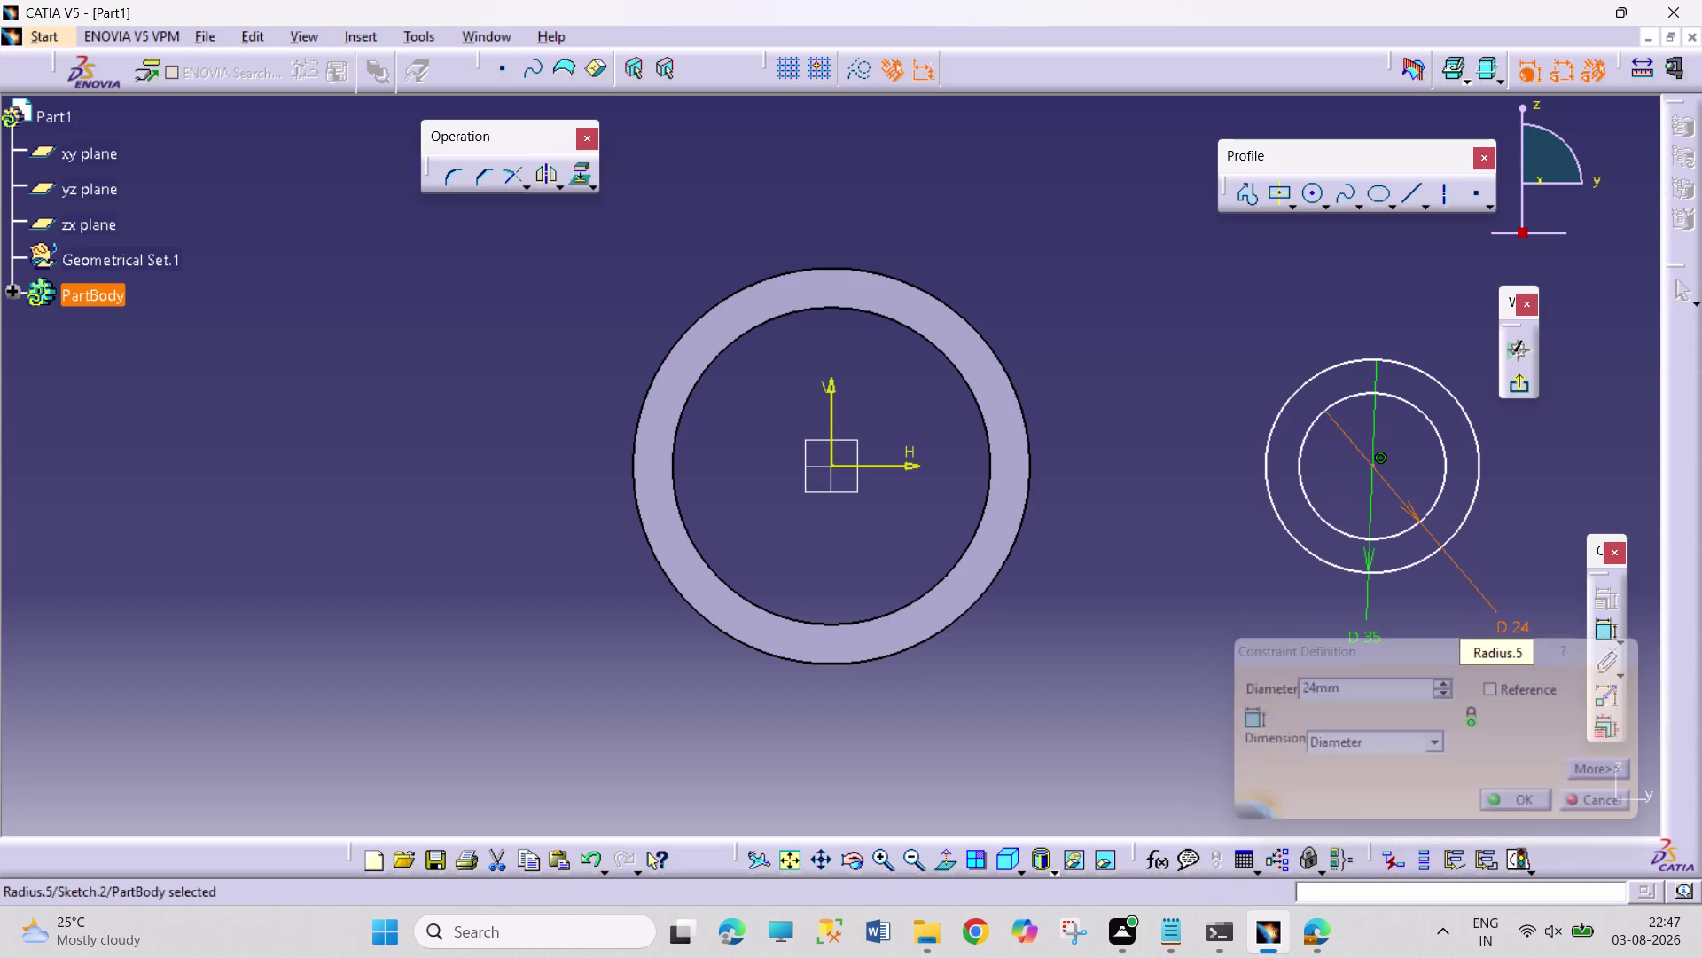
Dimension the new ring 250 from the origin, exit the sketch, and start a pad.
click(1599, 633)
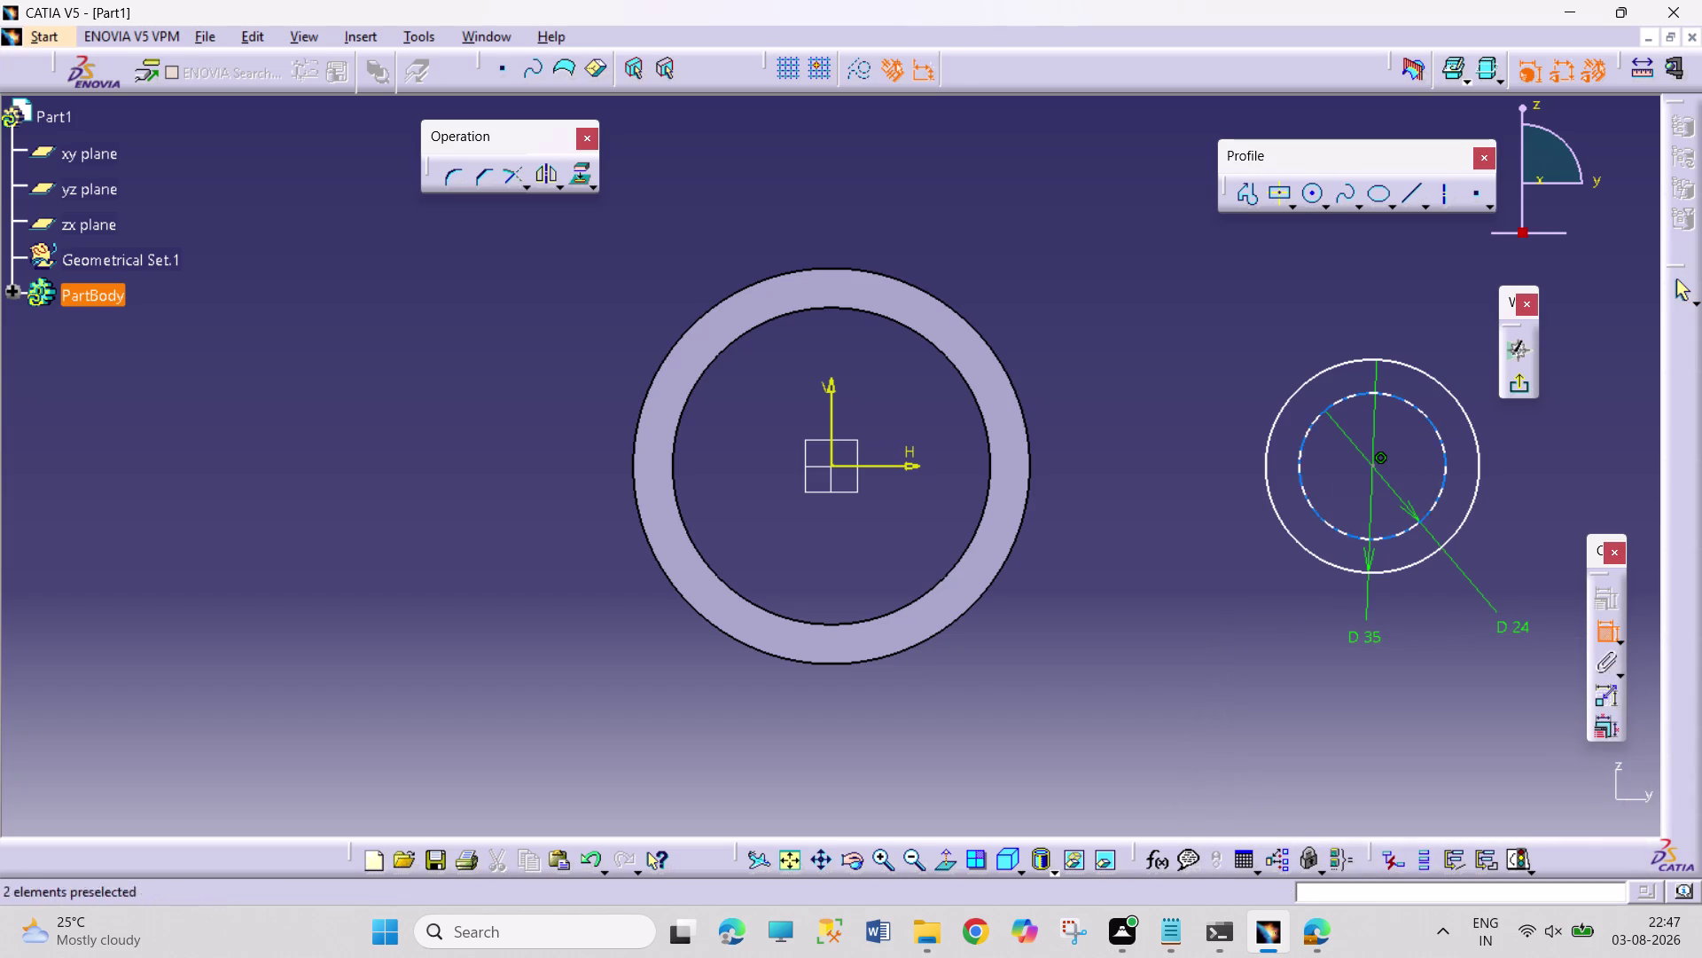
click(1377, 467)
click(831, 466)
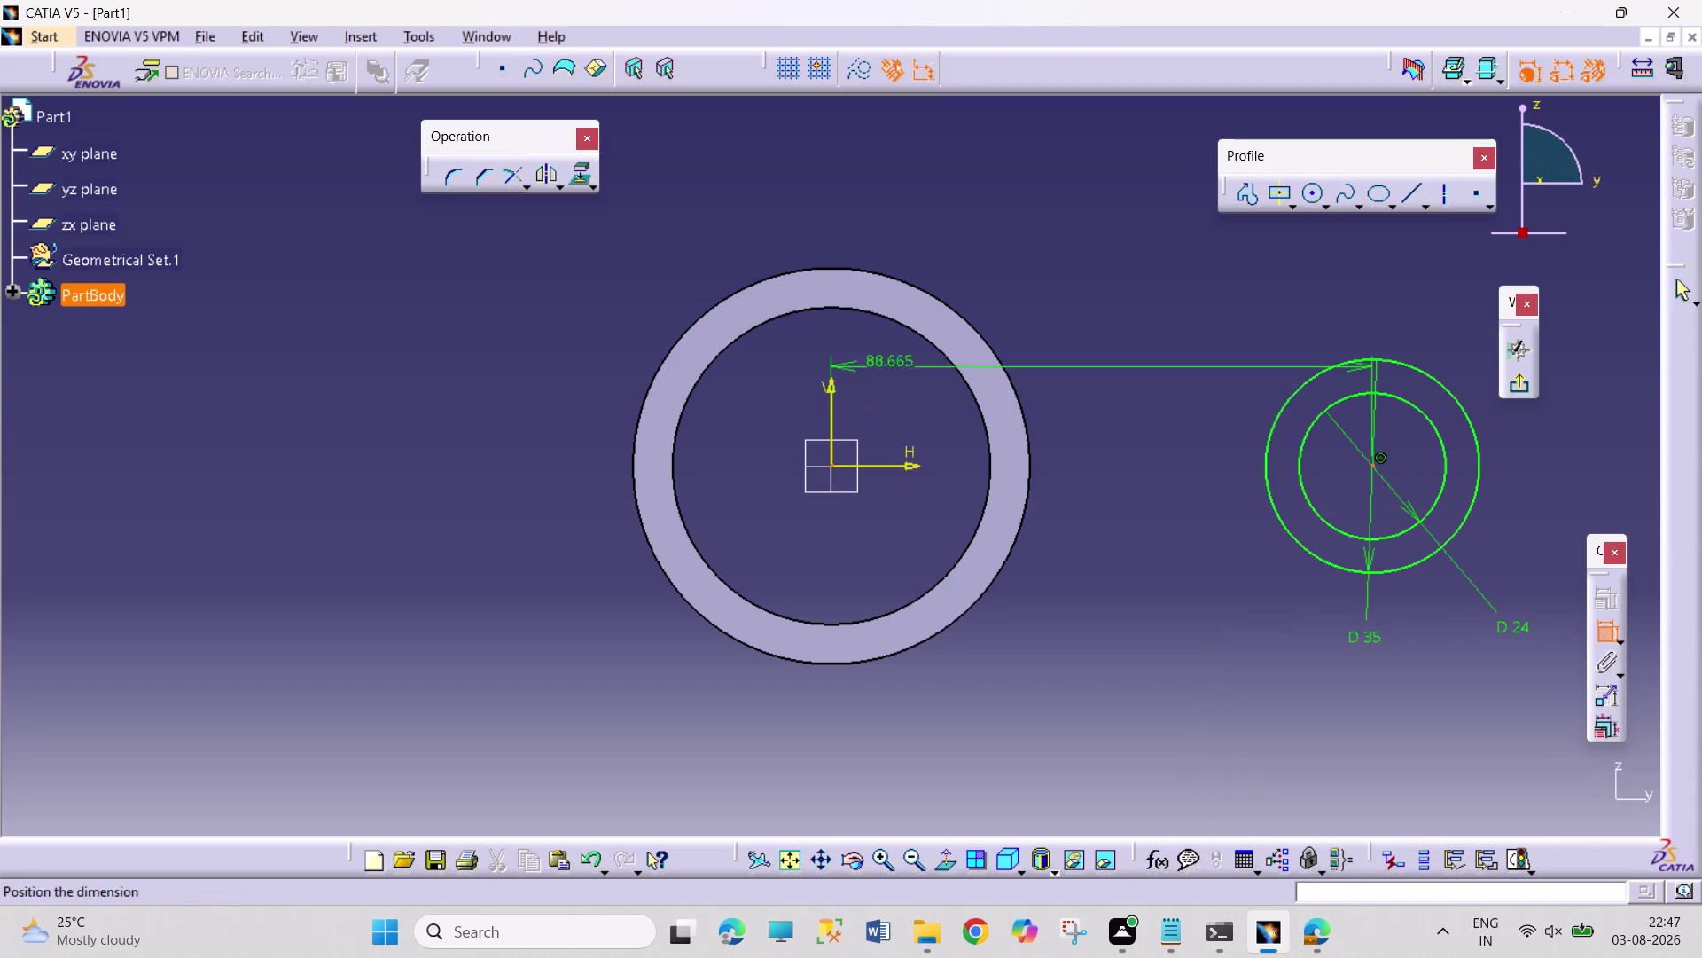
click(1069, 280)
double_click(1068, 271)
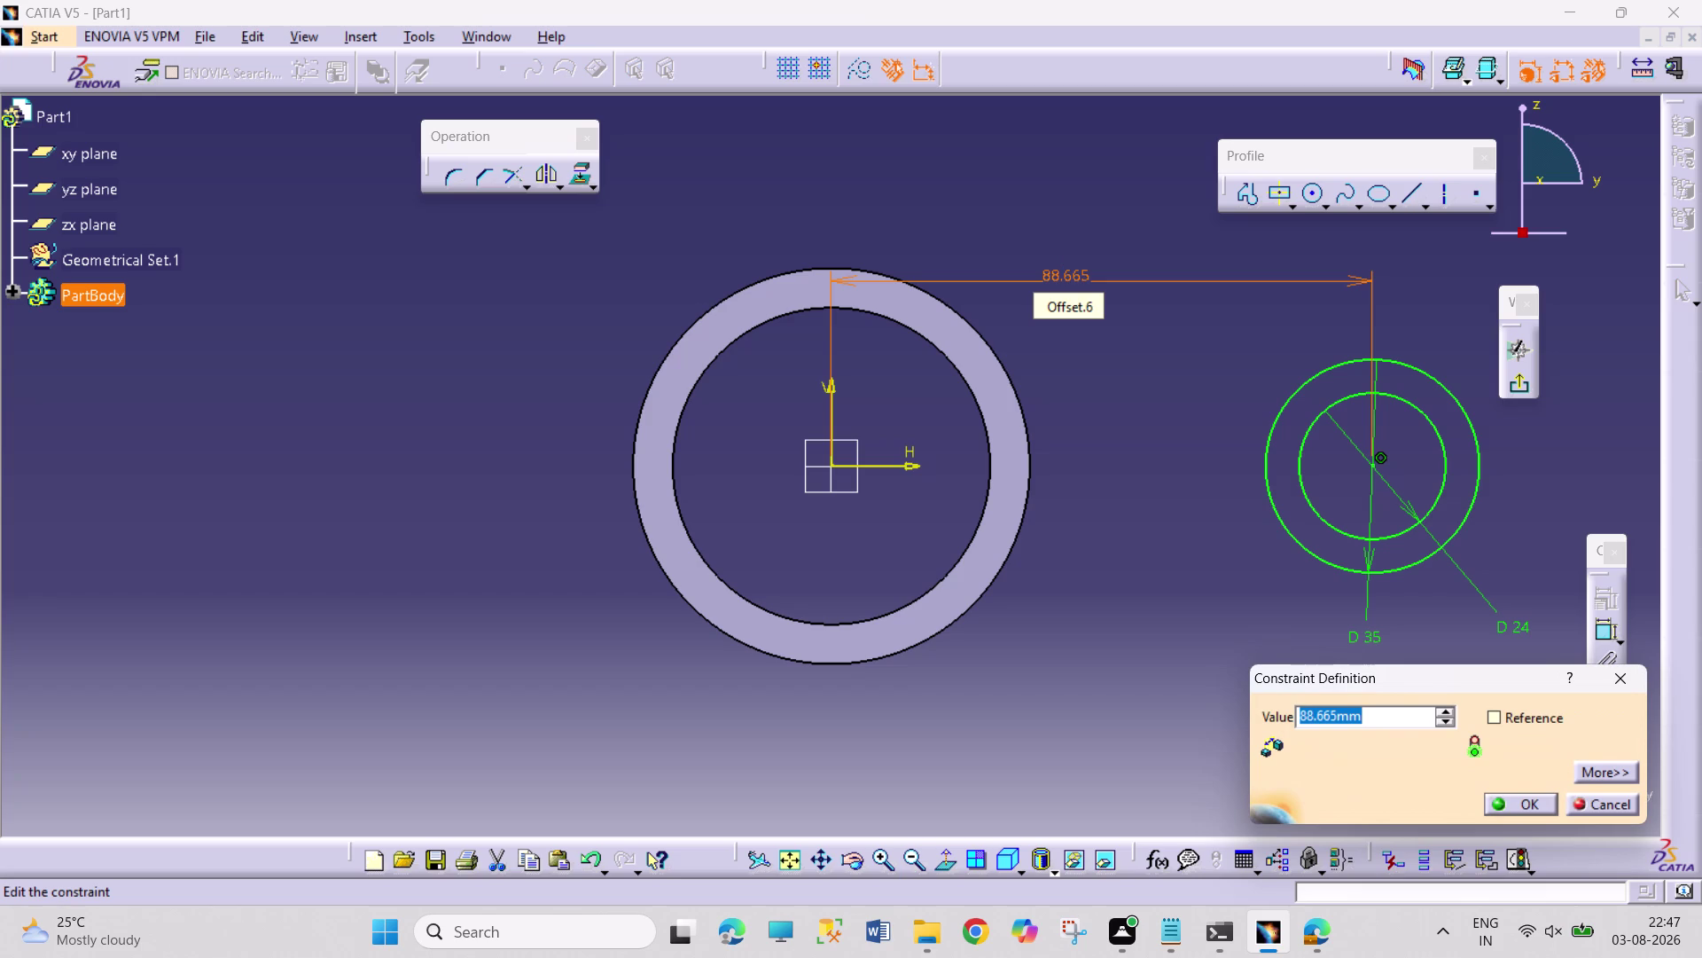
text(250)
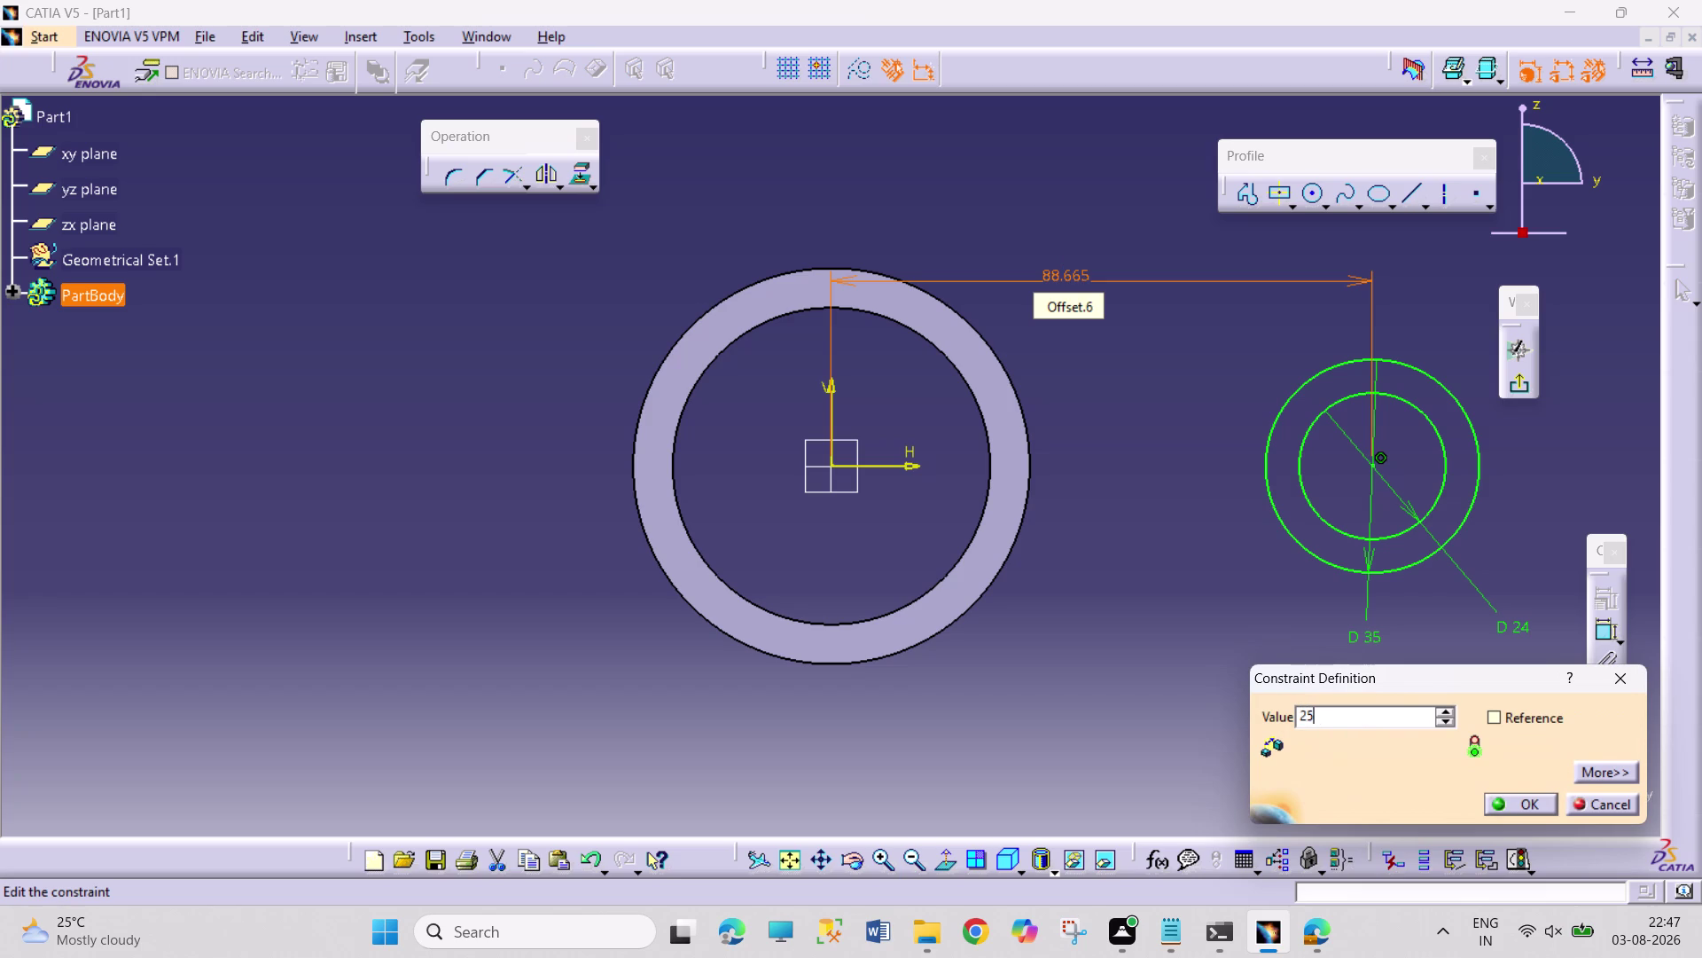
key(Return)
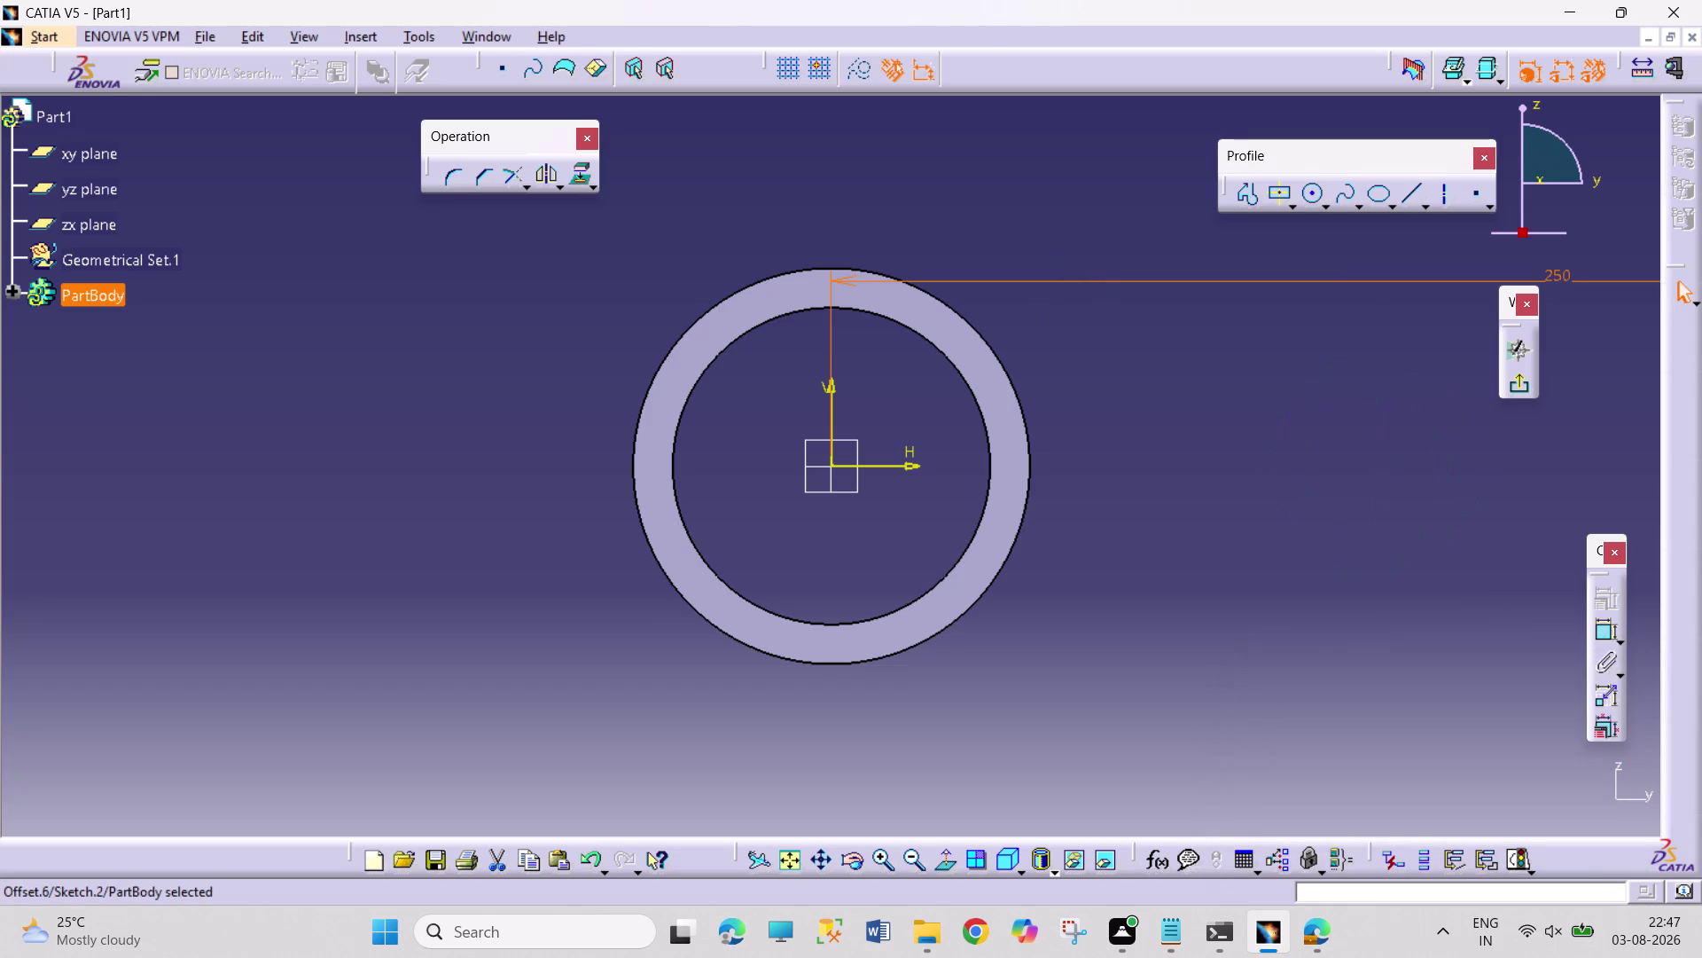
click(791, 861)
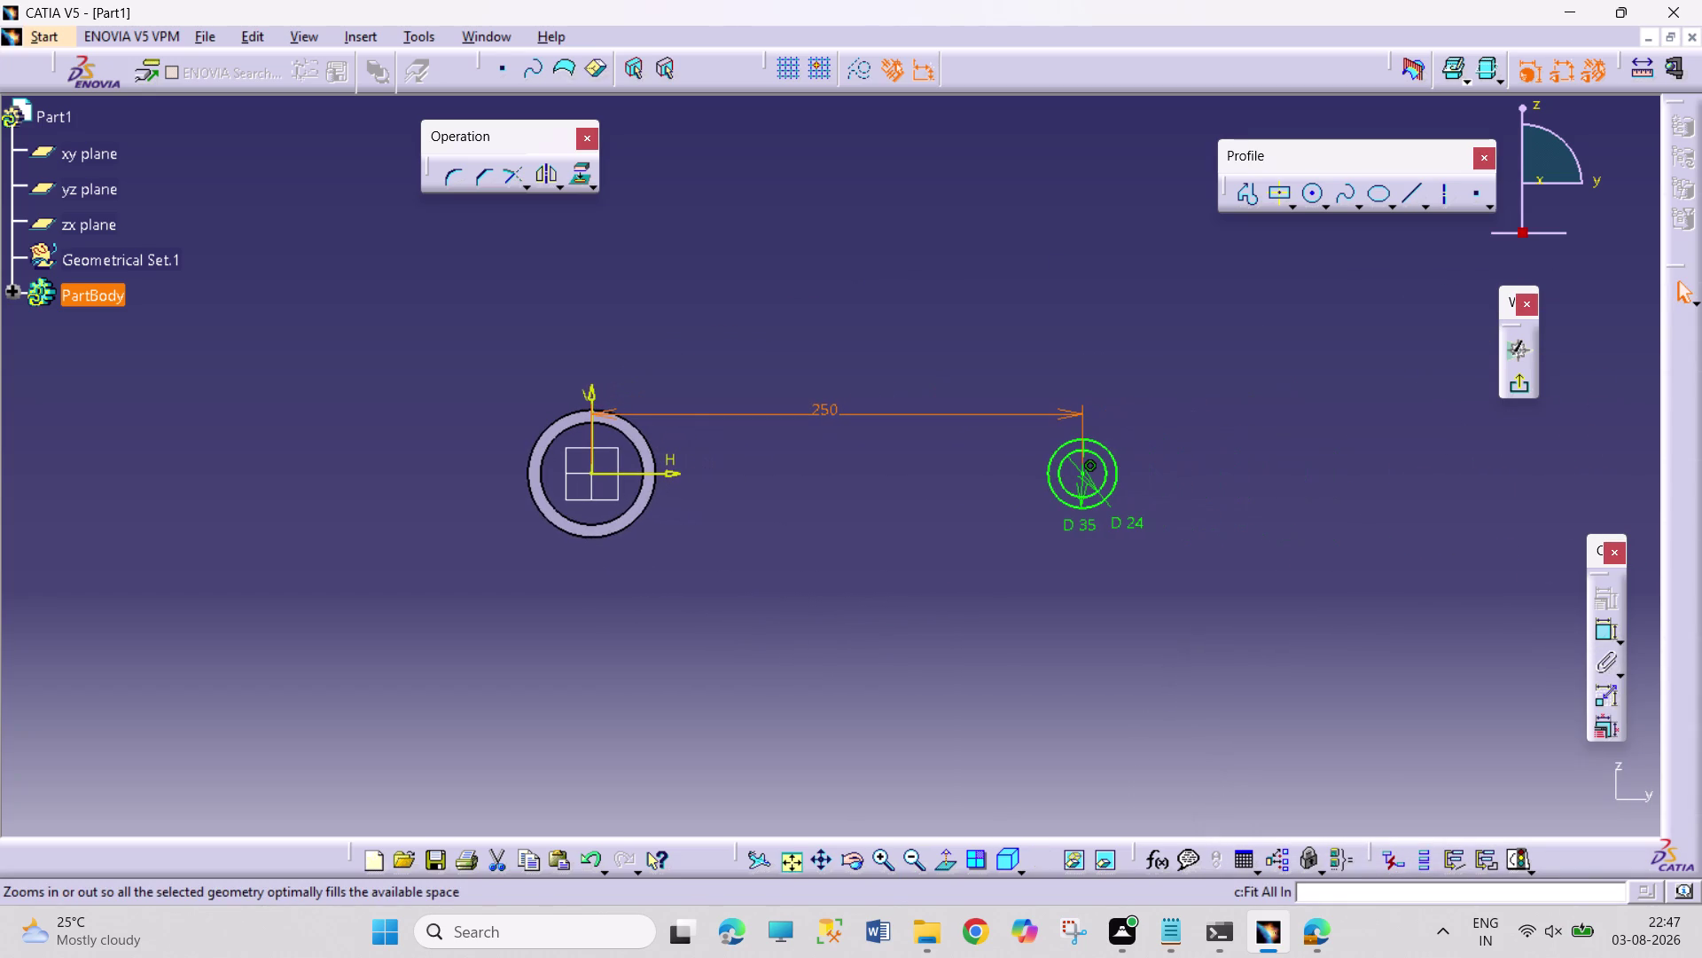
click(915, 643)
click(1525, 390)
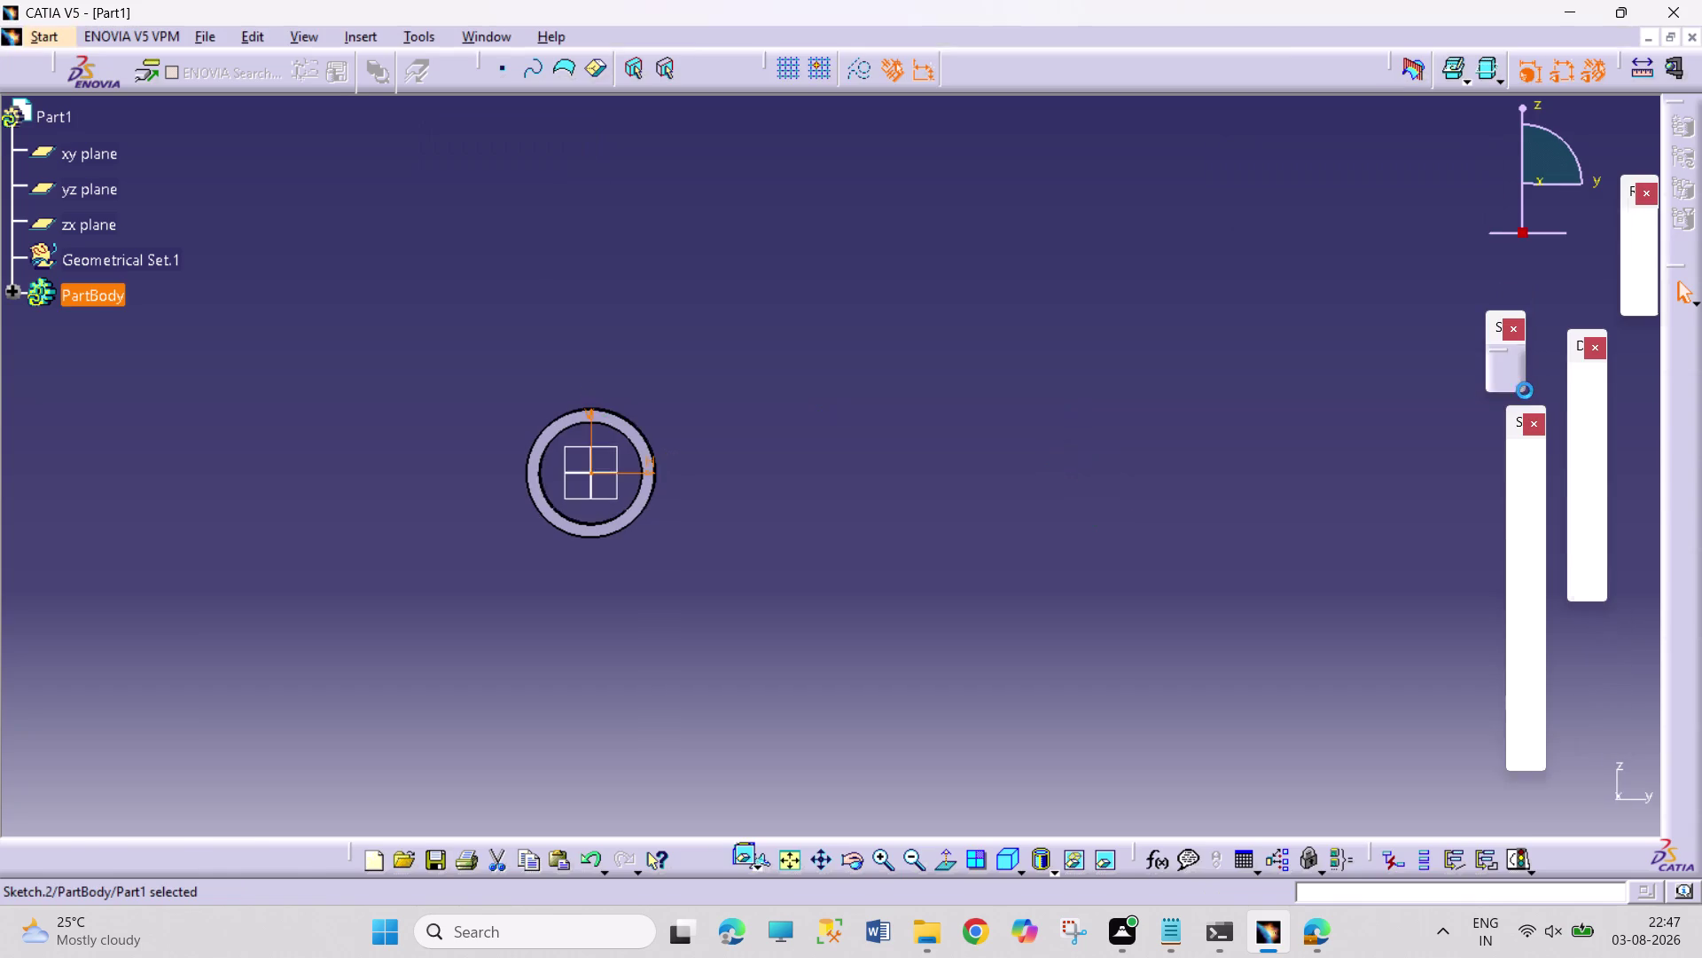
click(1526, 474)
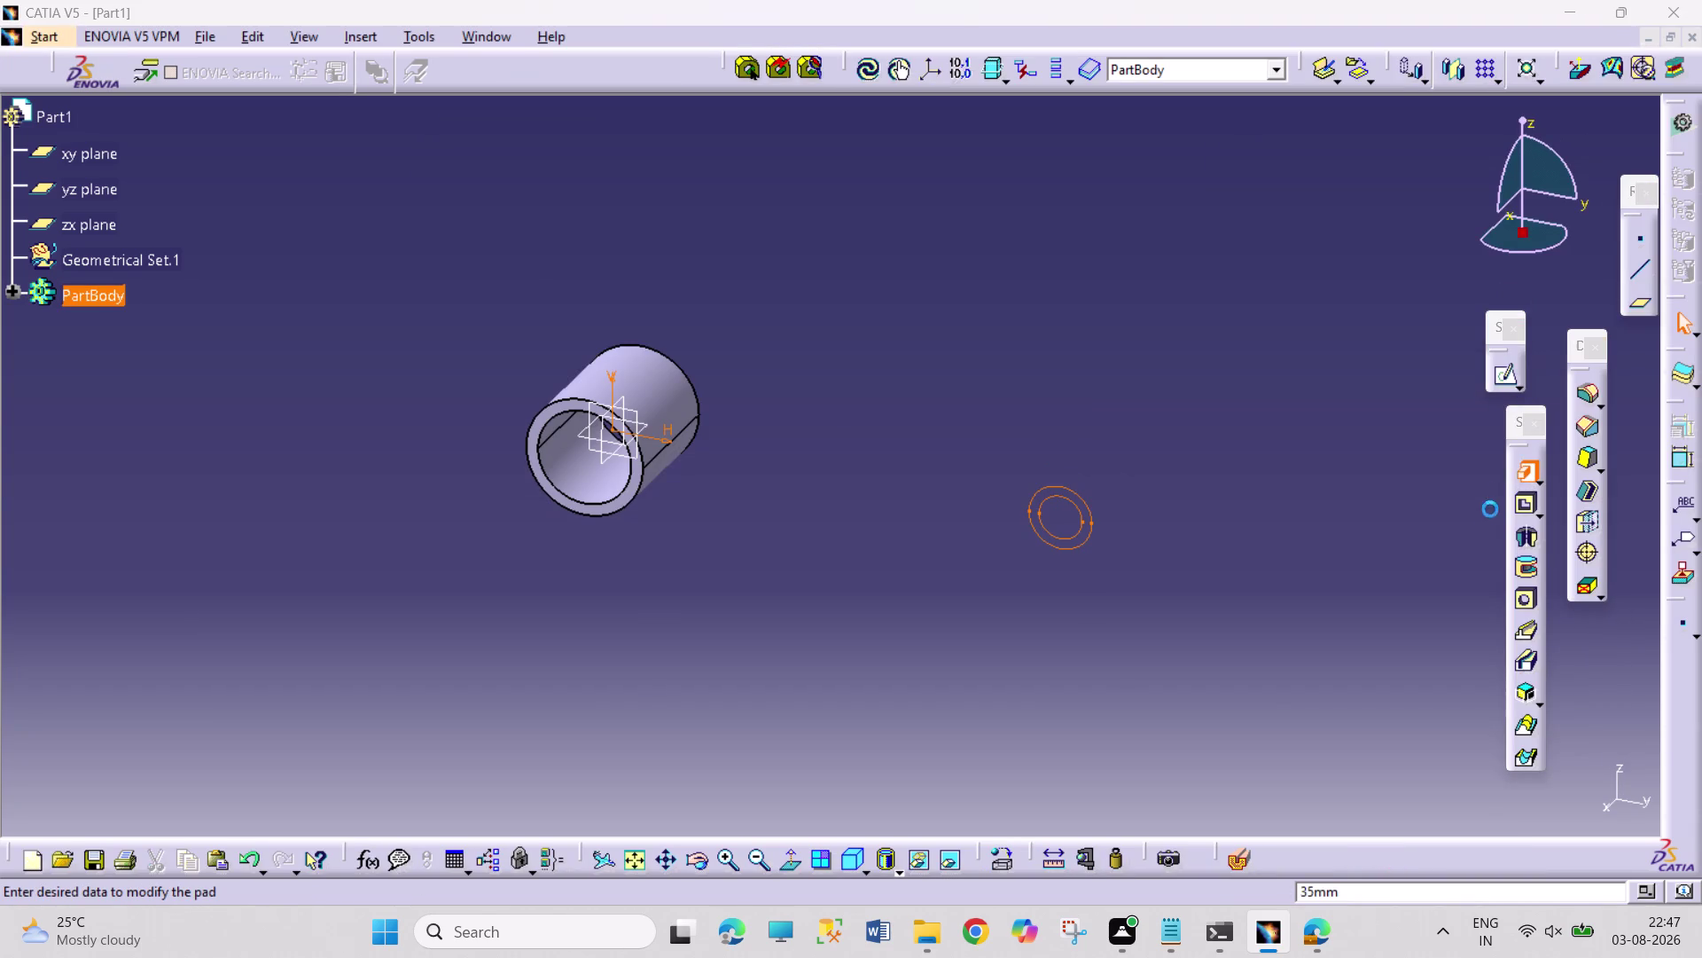
Pad the second ring with mirrored extent and length 42/2, dismissing the Knowledge Report.
click(1391, 701)
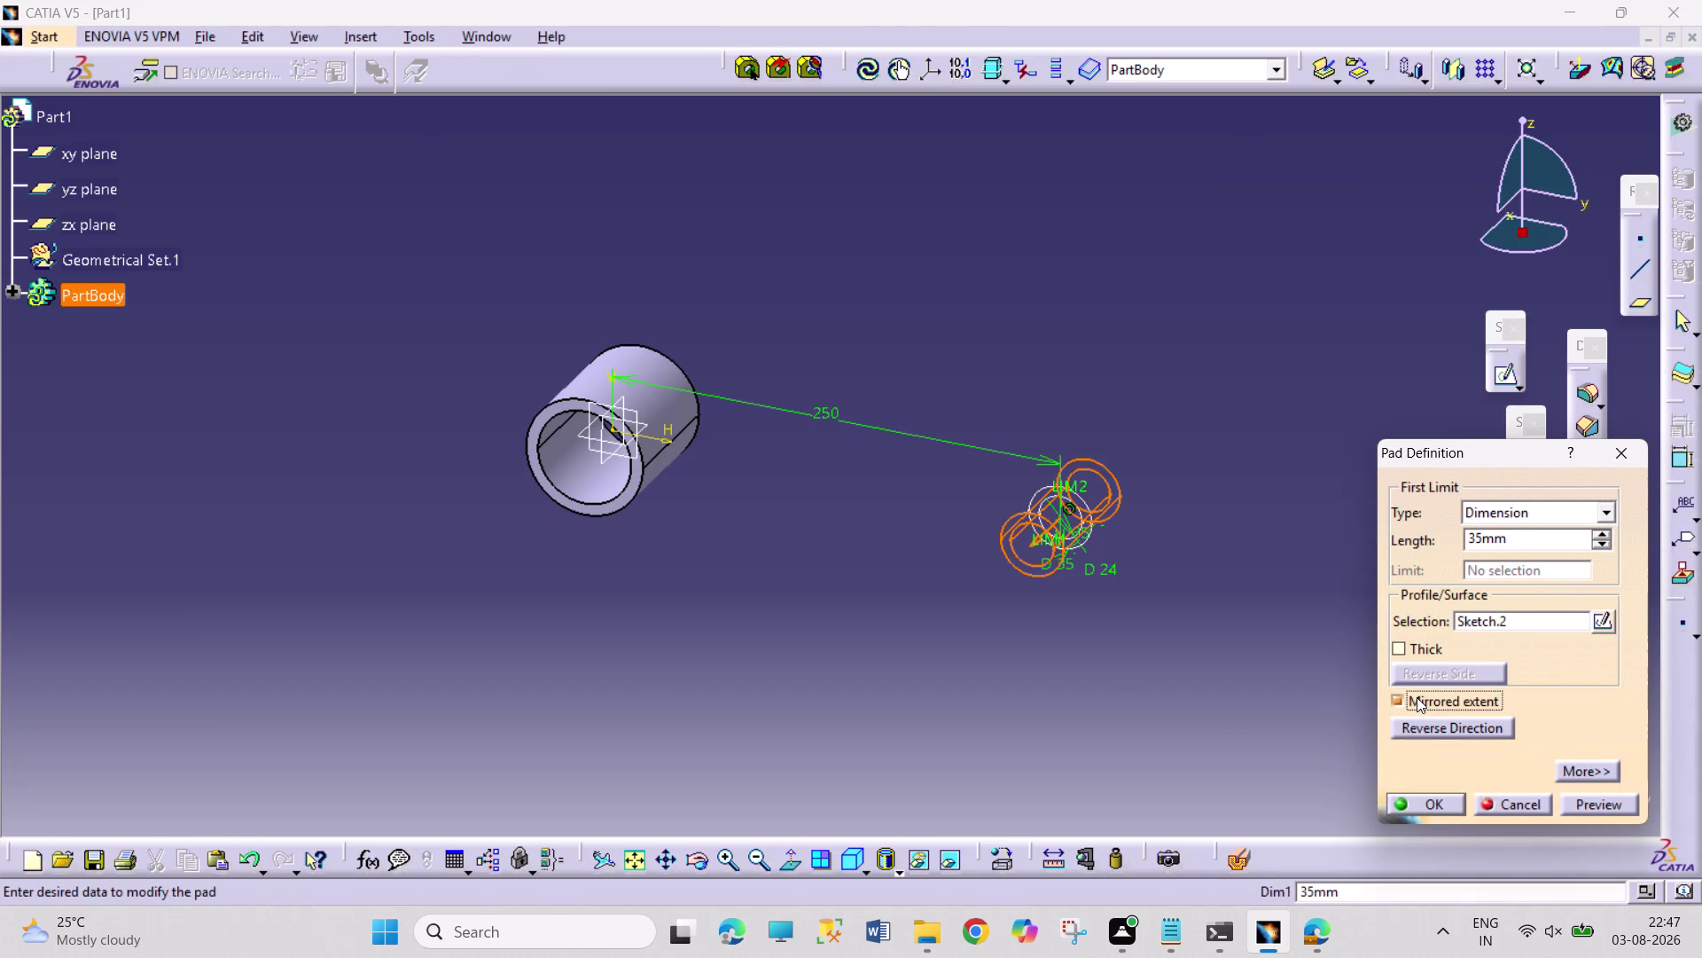
drag(1481, 539, 1449, 536)
text(42/2)
key(Return)
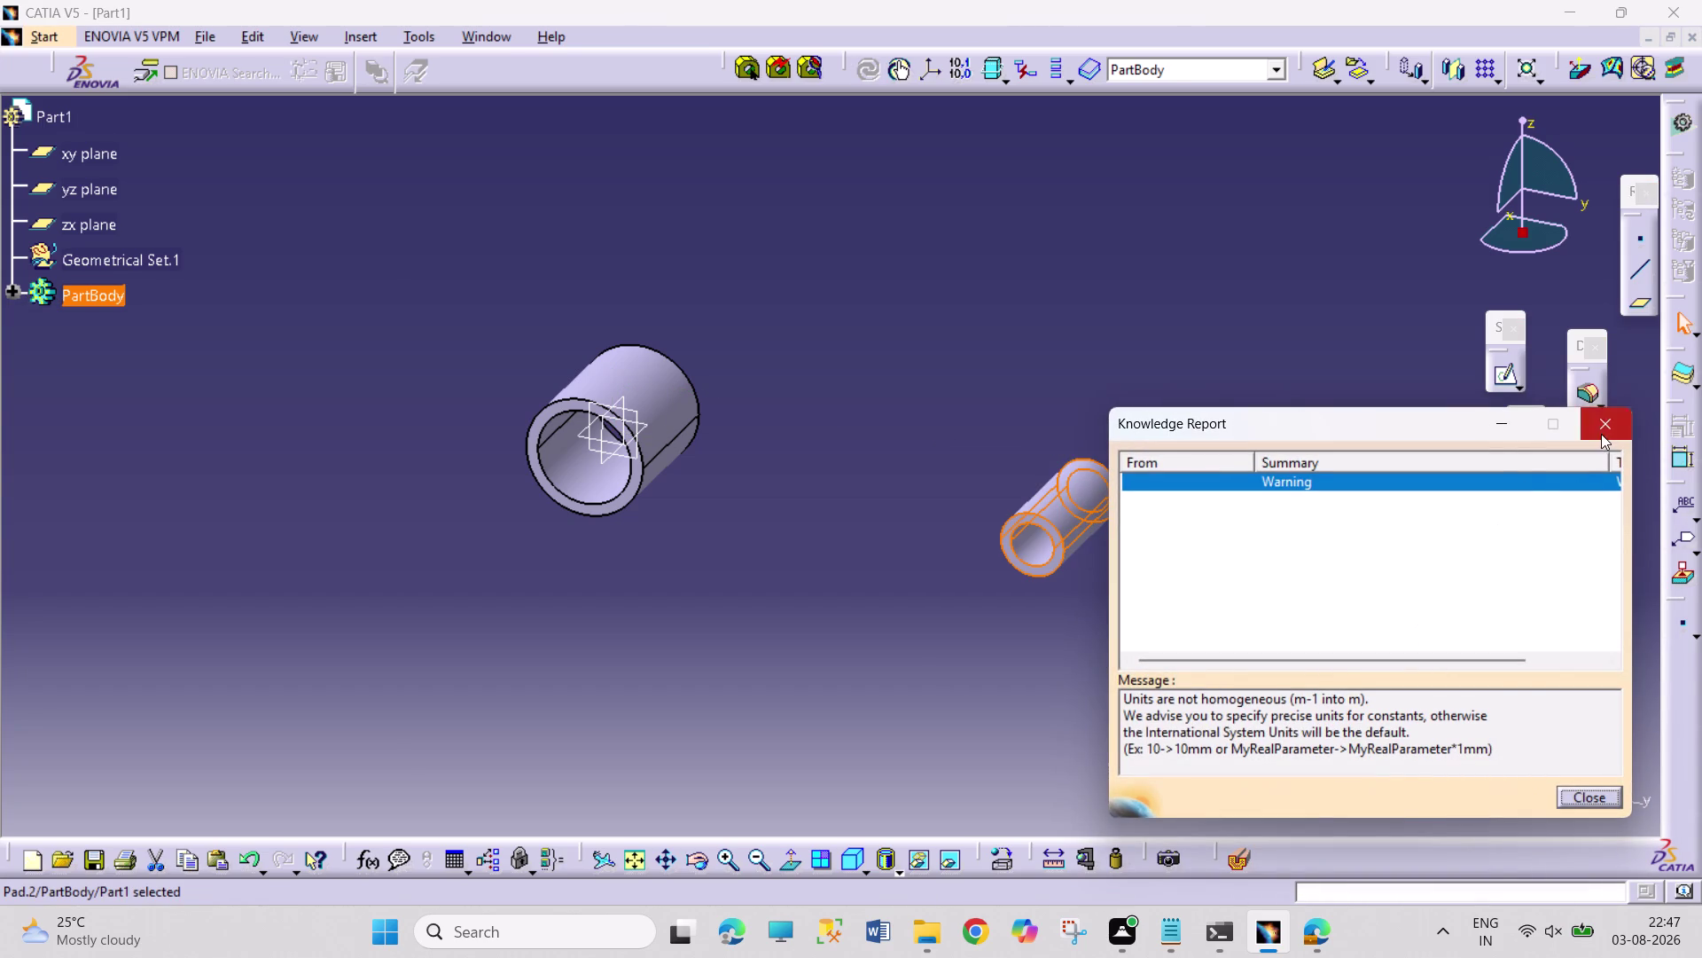
click(1601, 434)
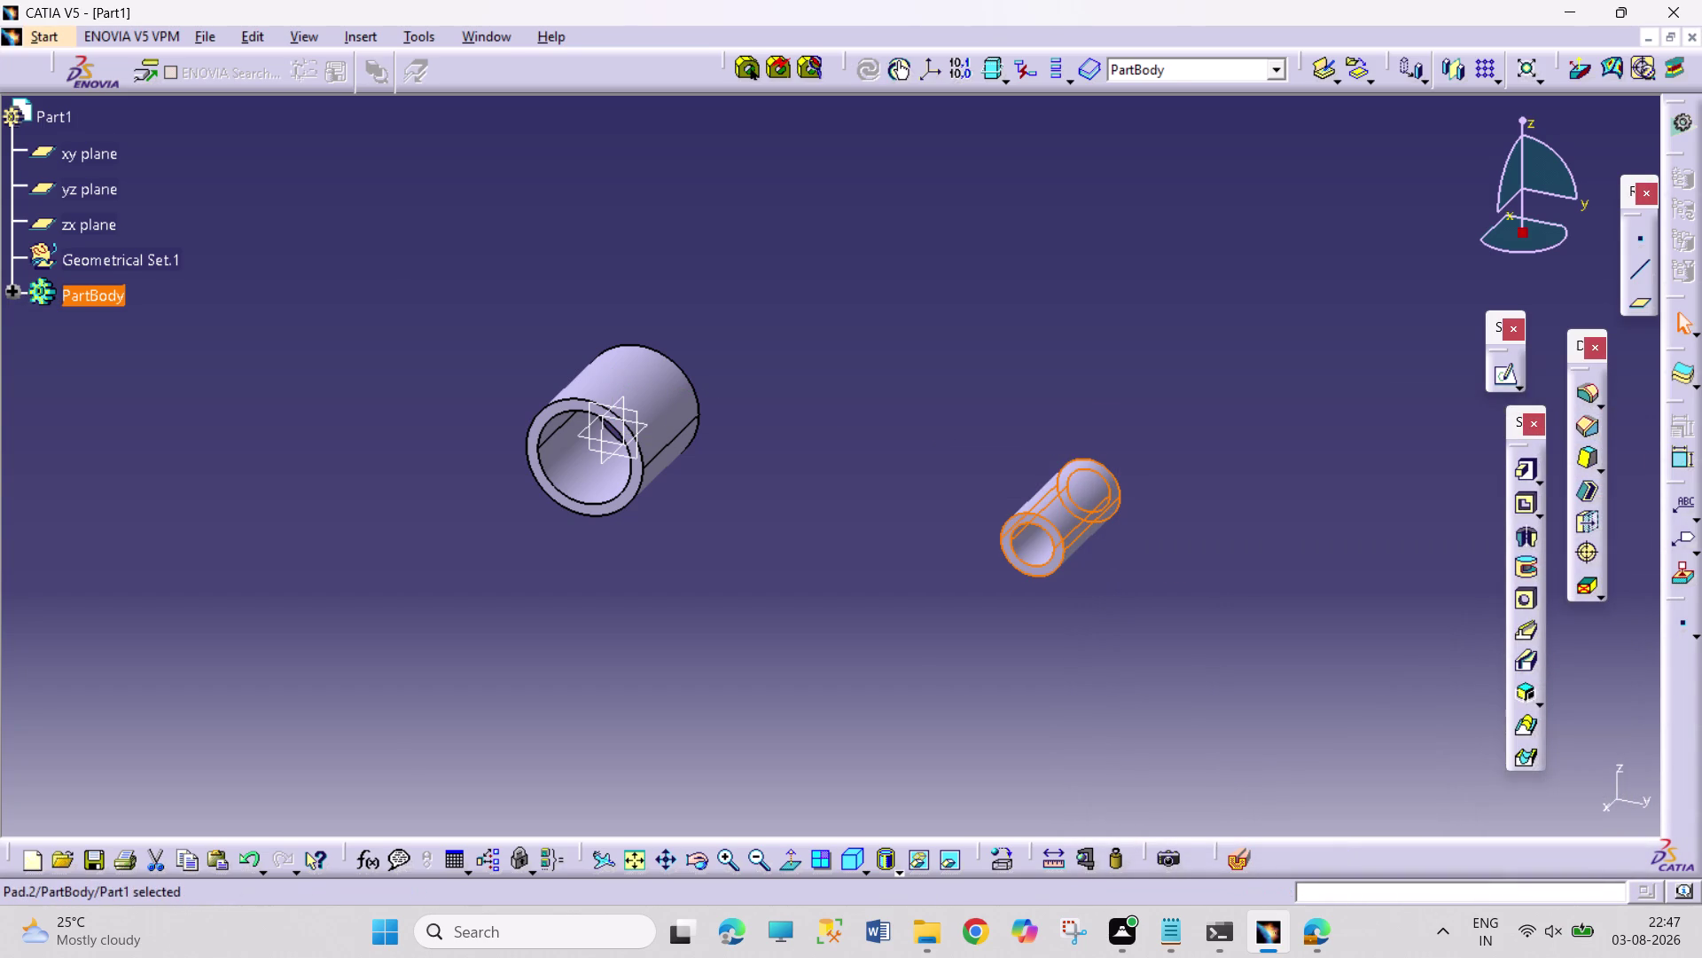
Edit Pad.2 from the tree, re-enter length 42/2, and confirm.
click(5, 296)
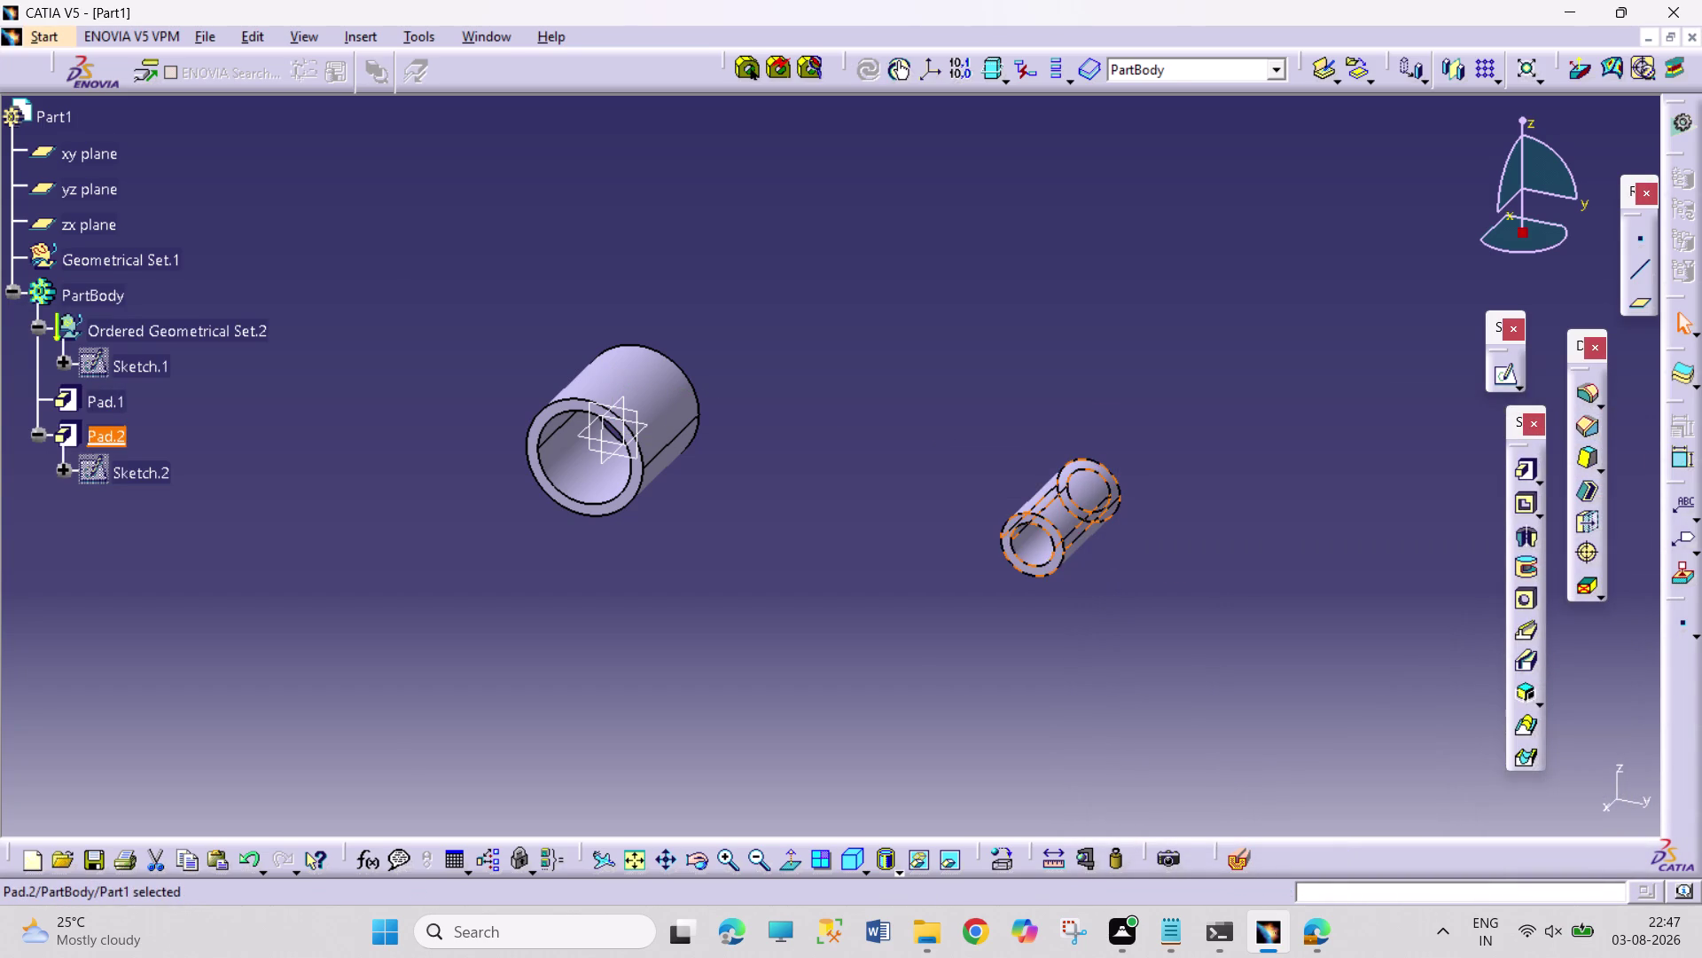
double_click(101, 441)
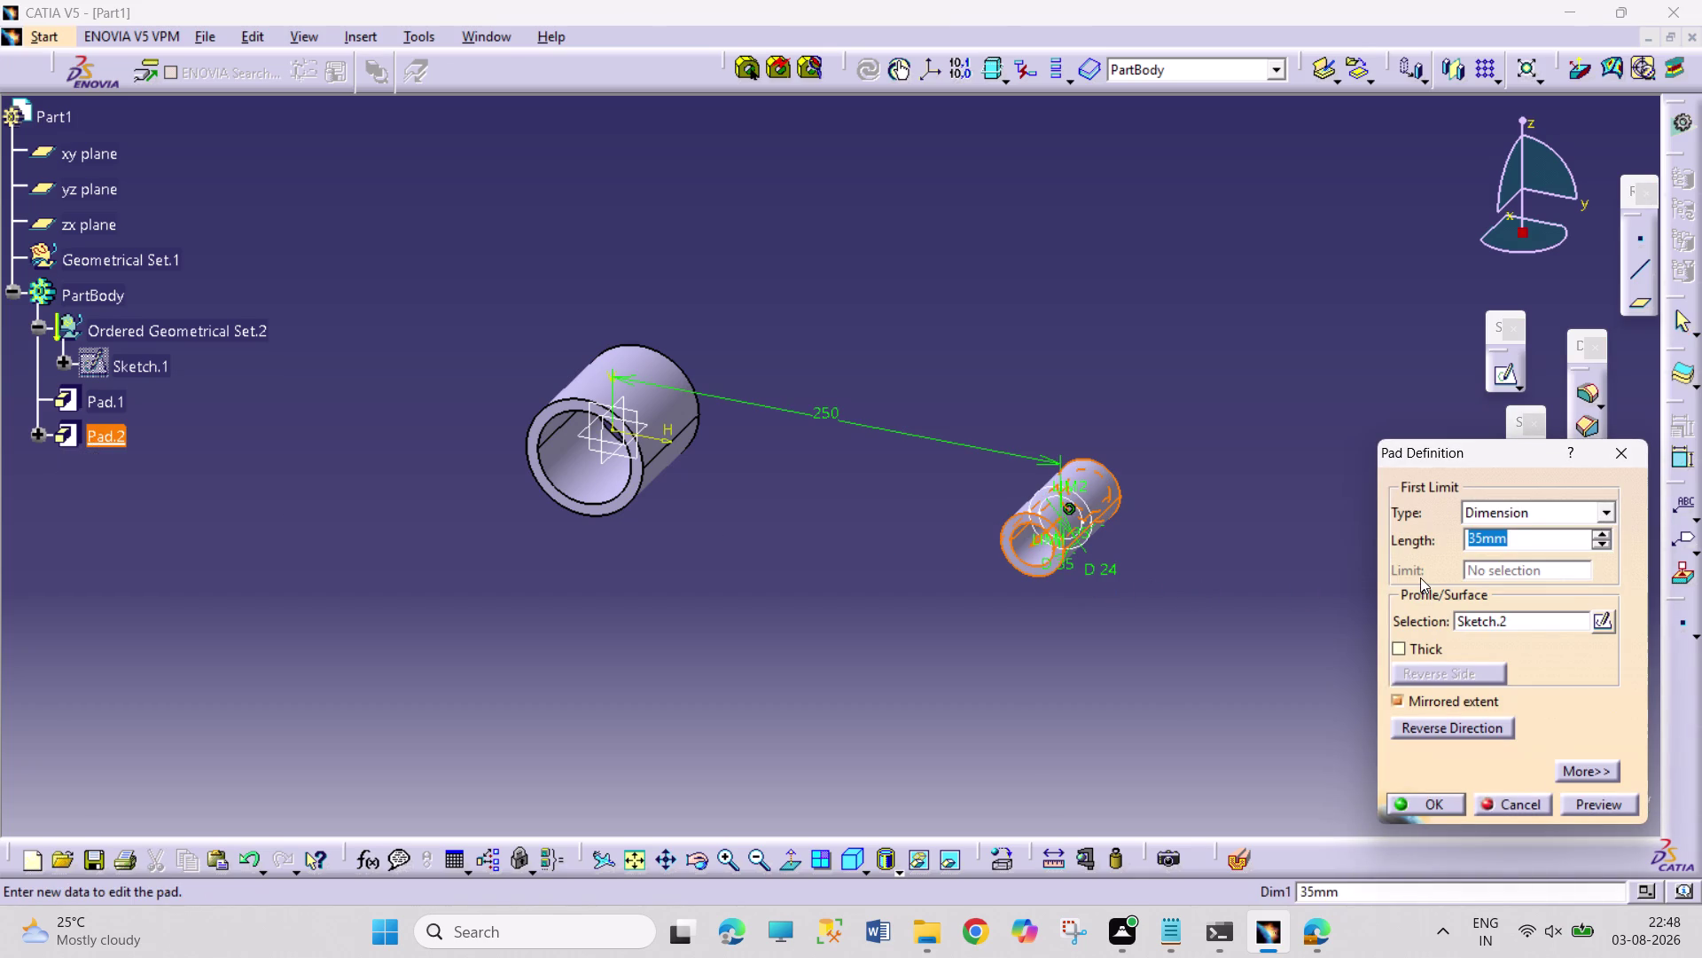
text(42)
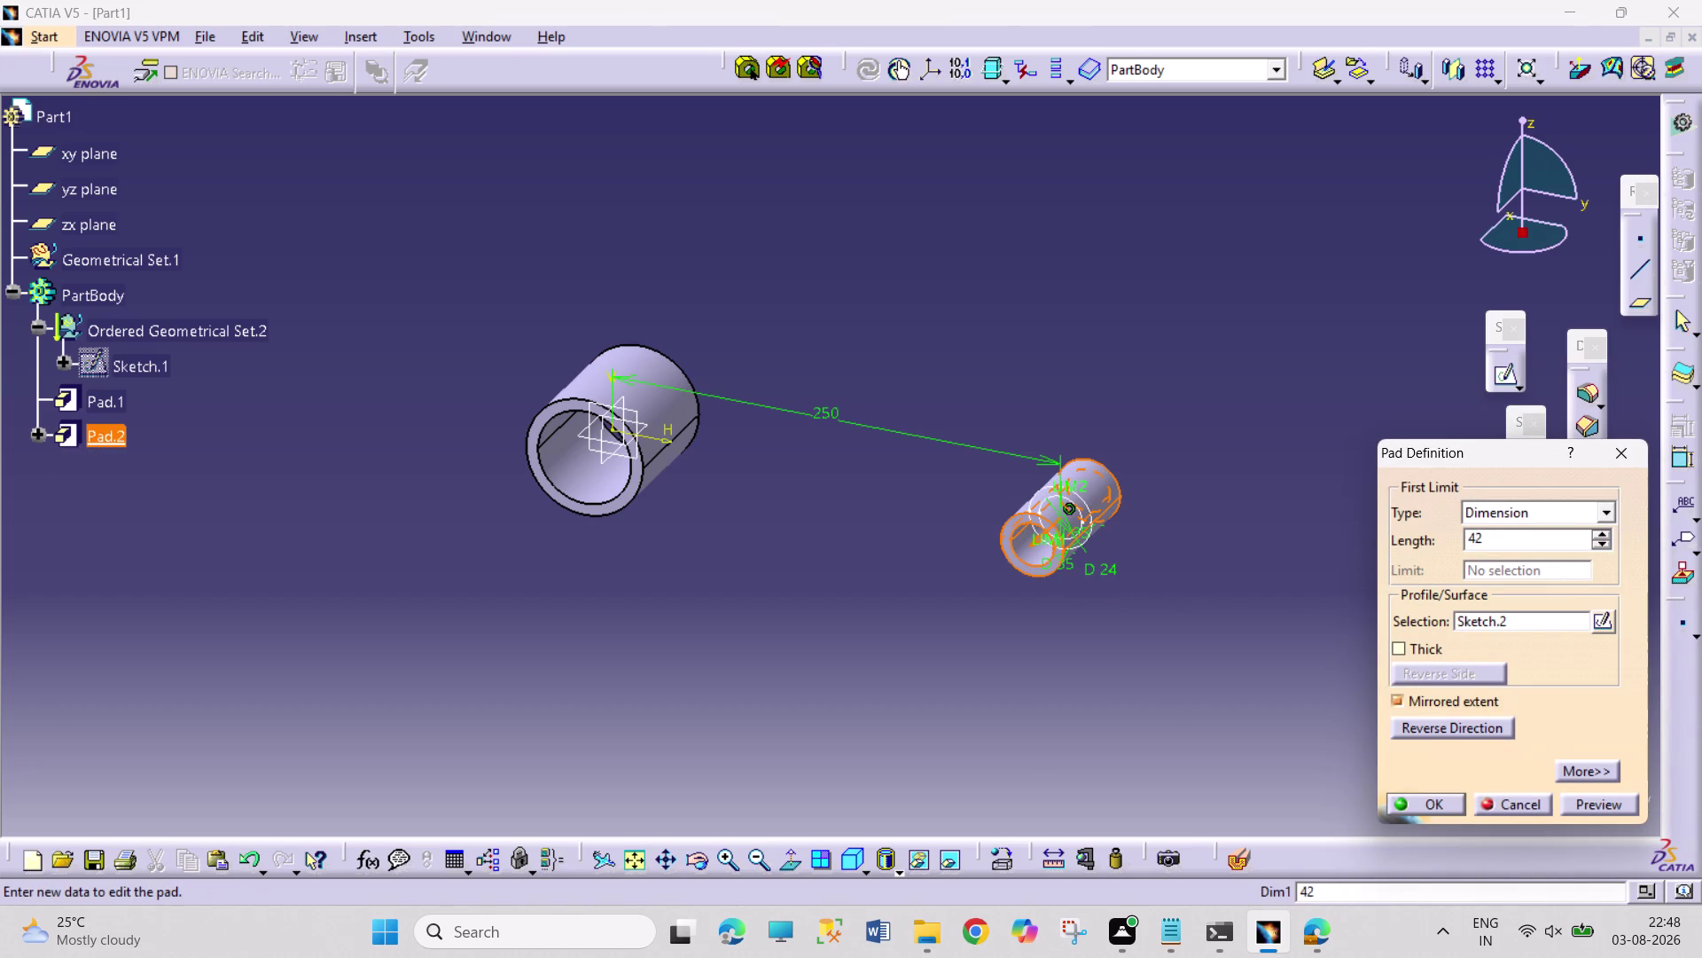
text(/2)
key(Return)
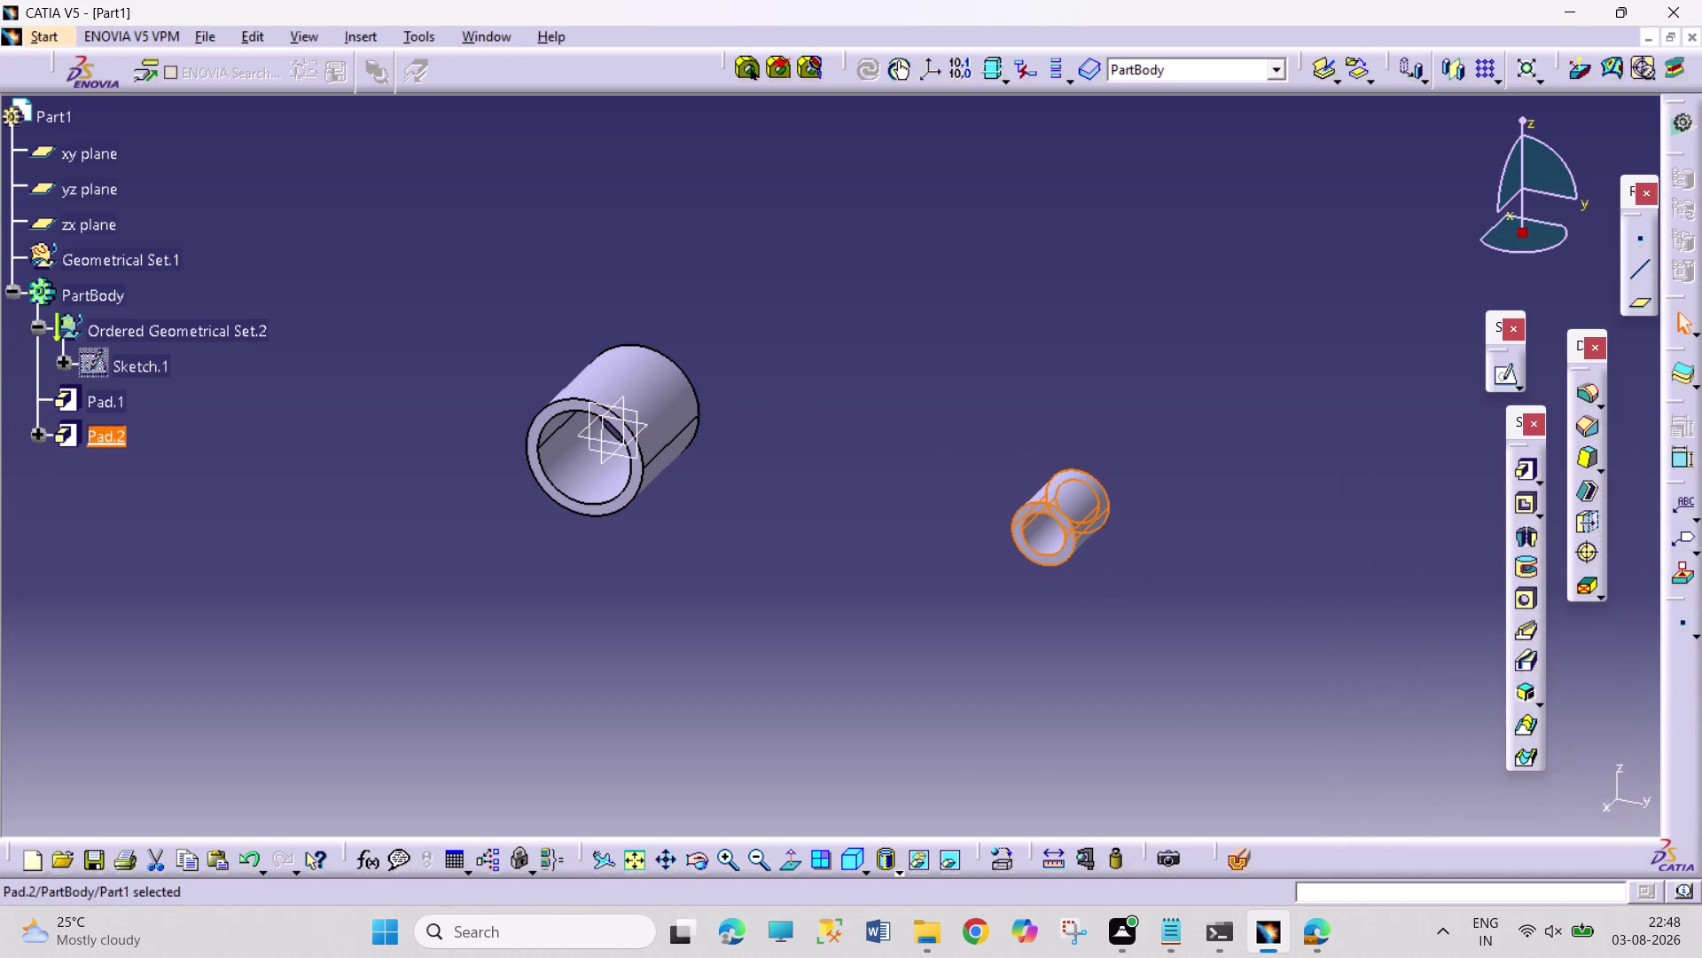
click(1226, 626)
Open an empty yz-plane sketch, orbit to view both rings, then exit to the part.
click(640, 452)
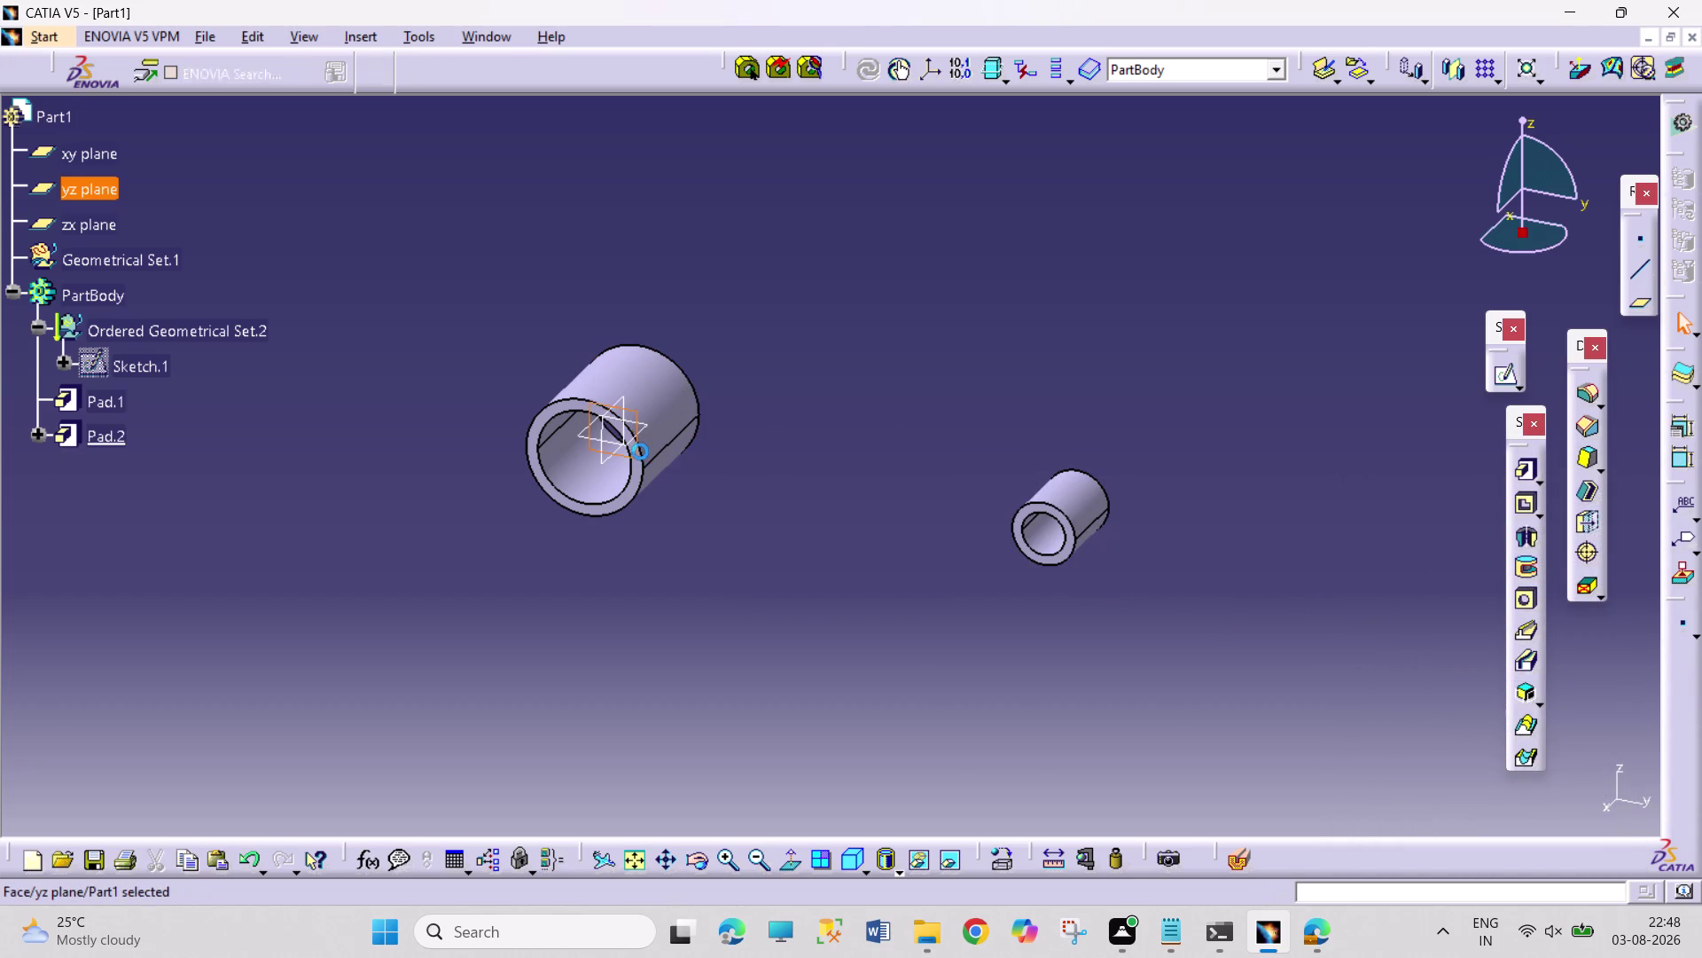
click(1498, 381)
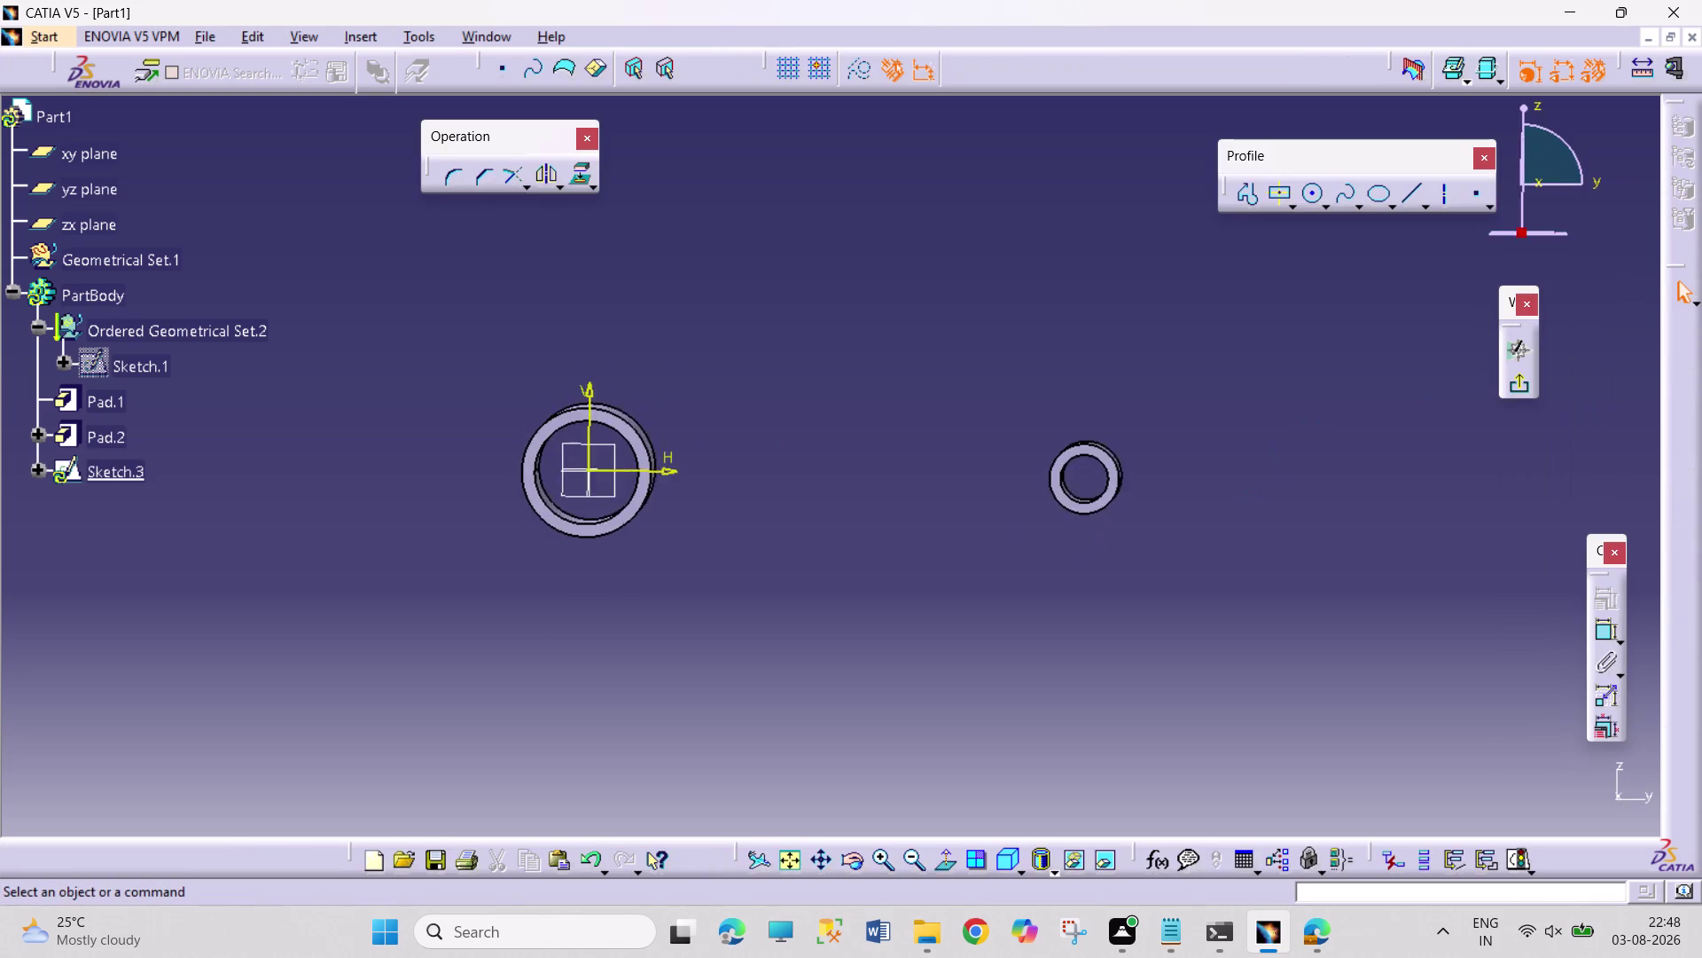
click(792, 853)
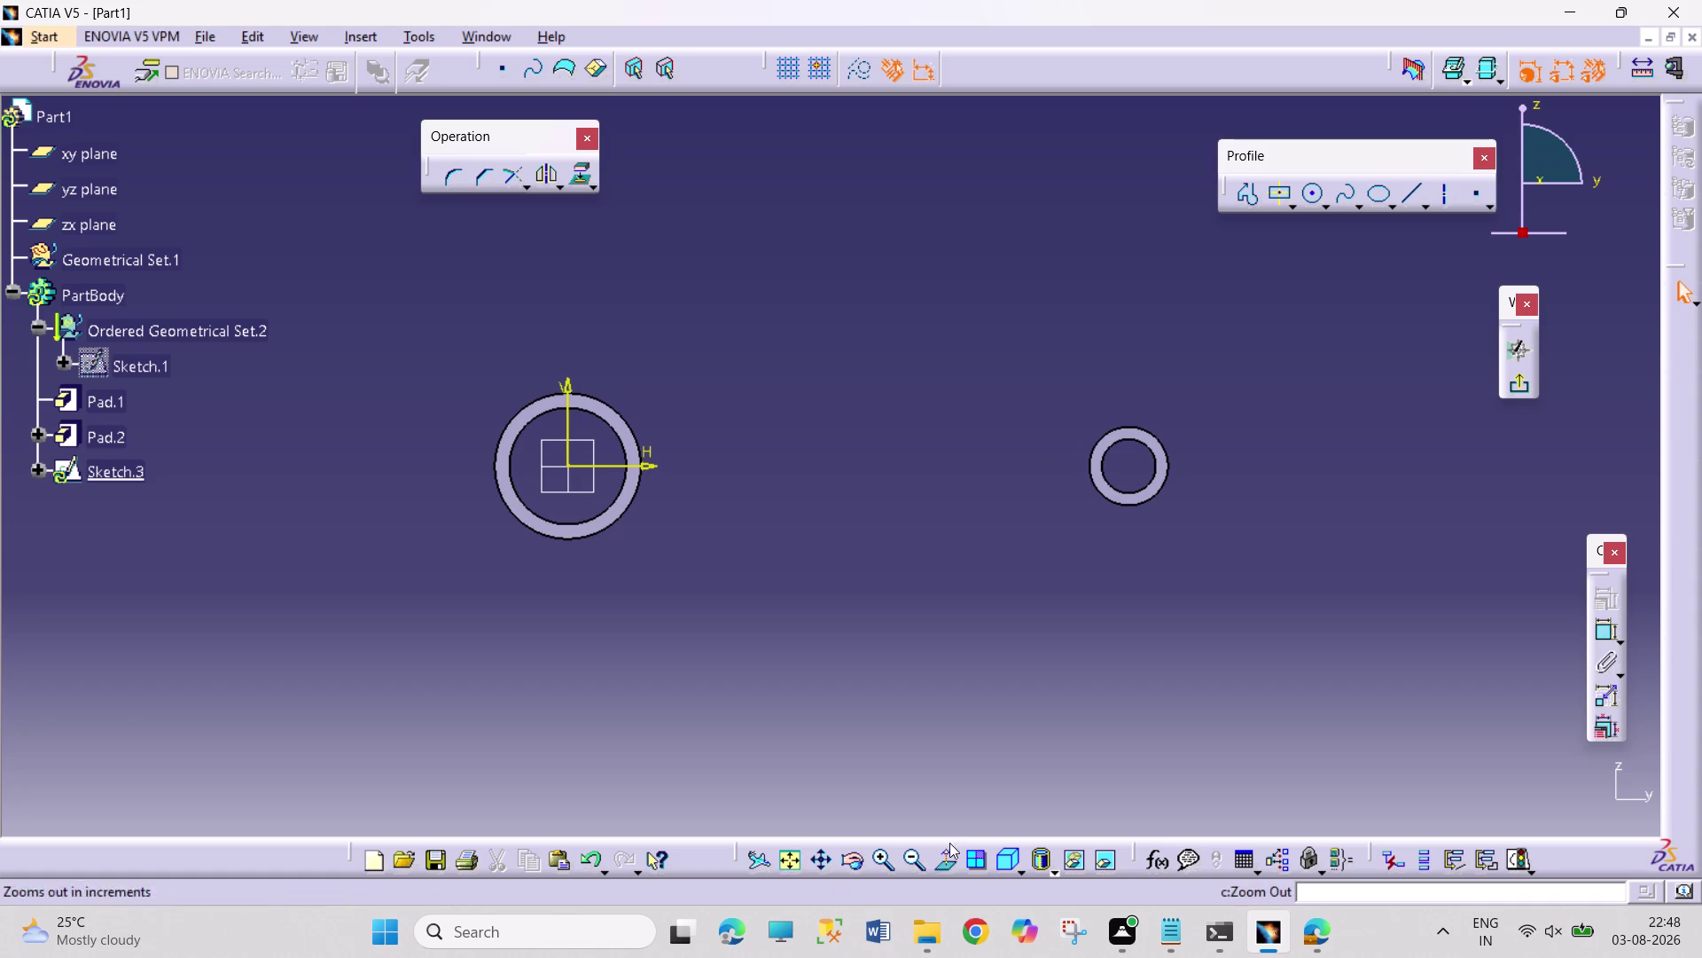
click(844, 861)
drag(834, 732, 799, 774)
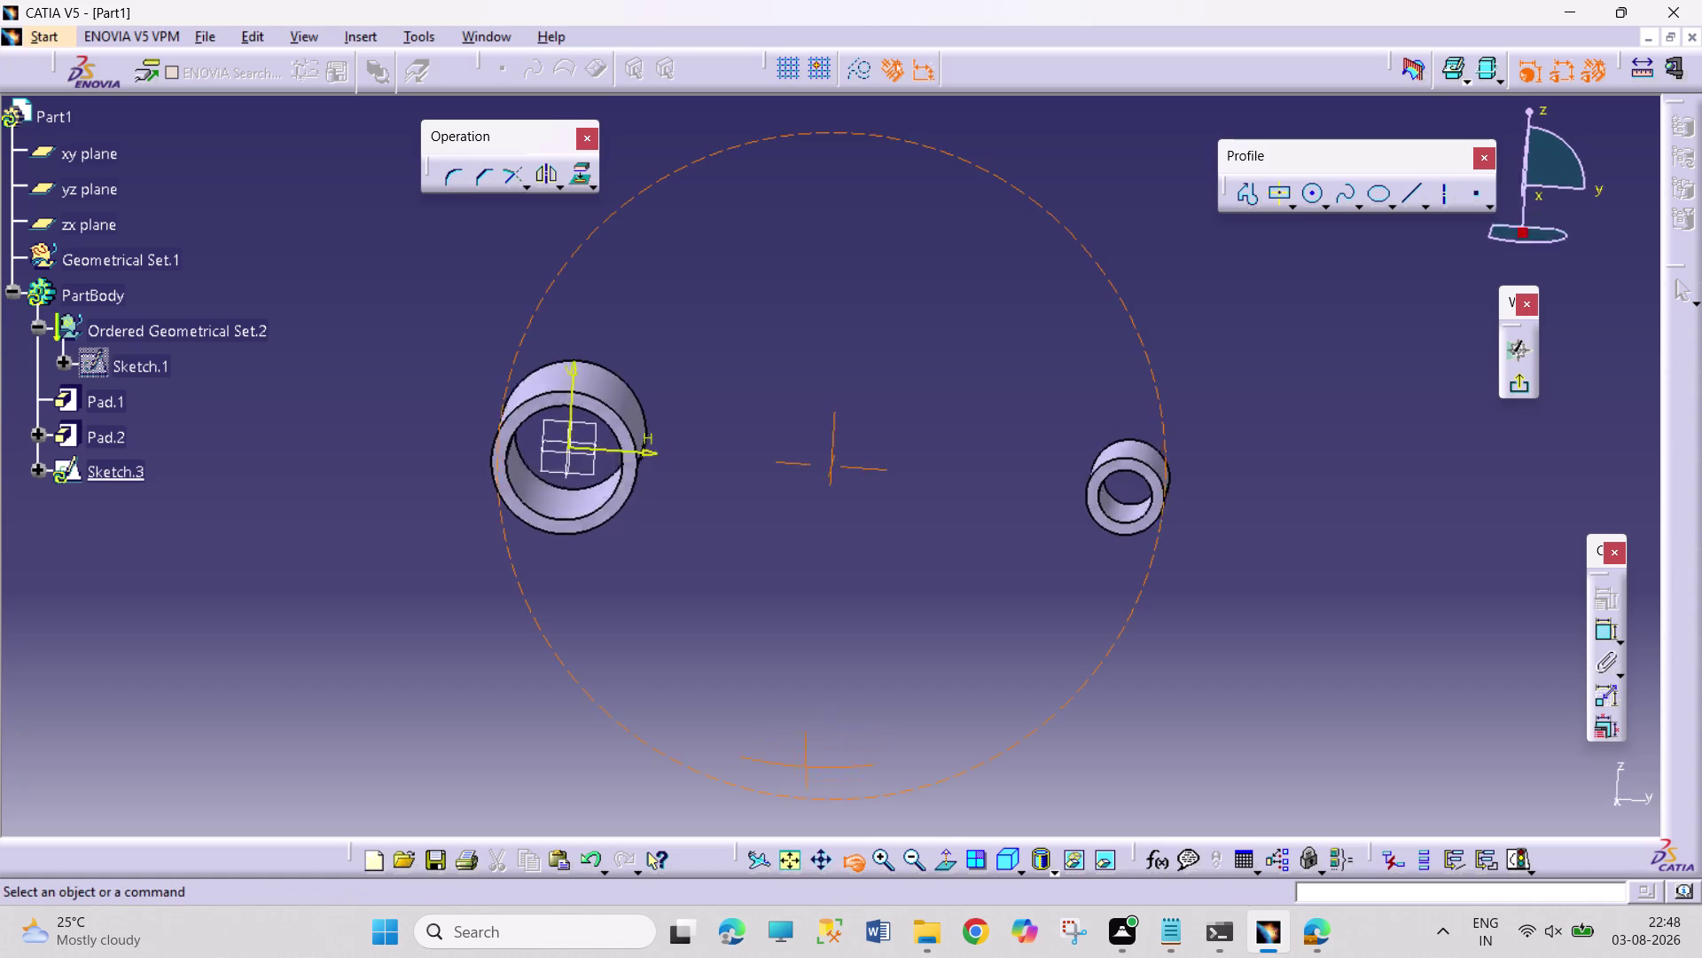
drag(799, 773, 788, 813)
click(854, 861)
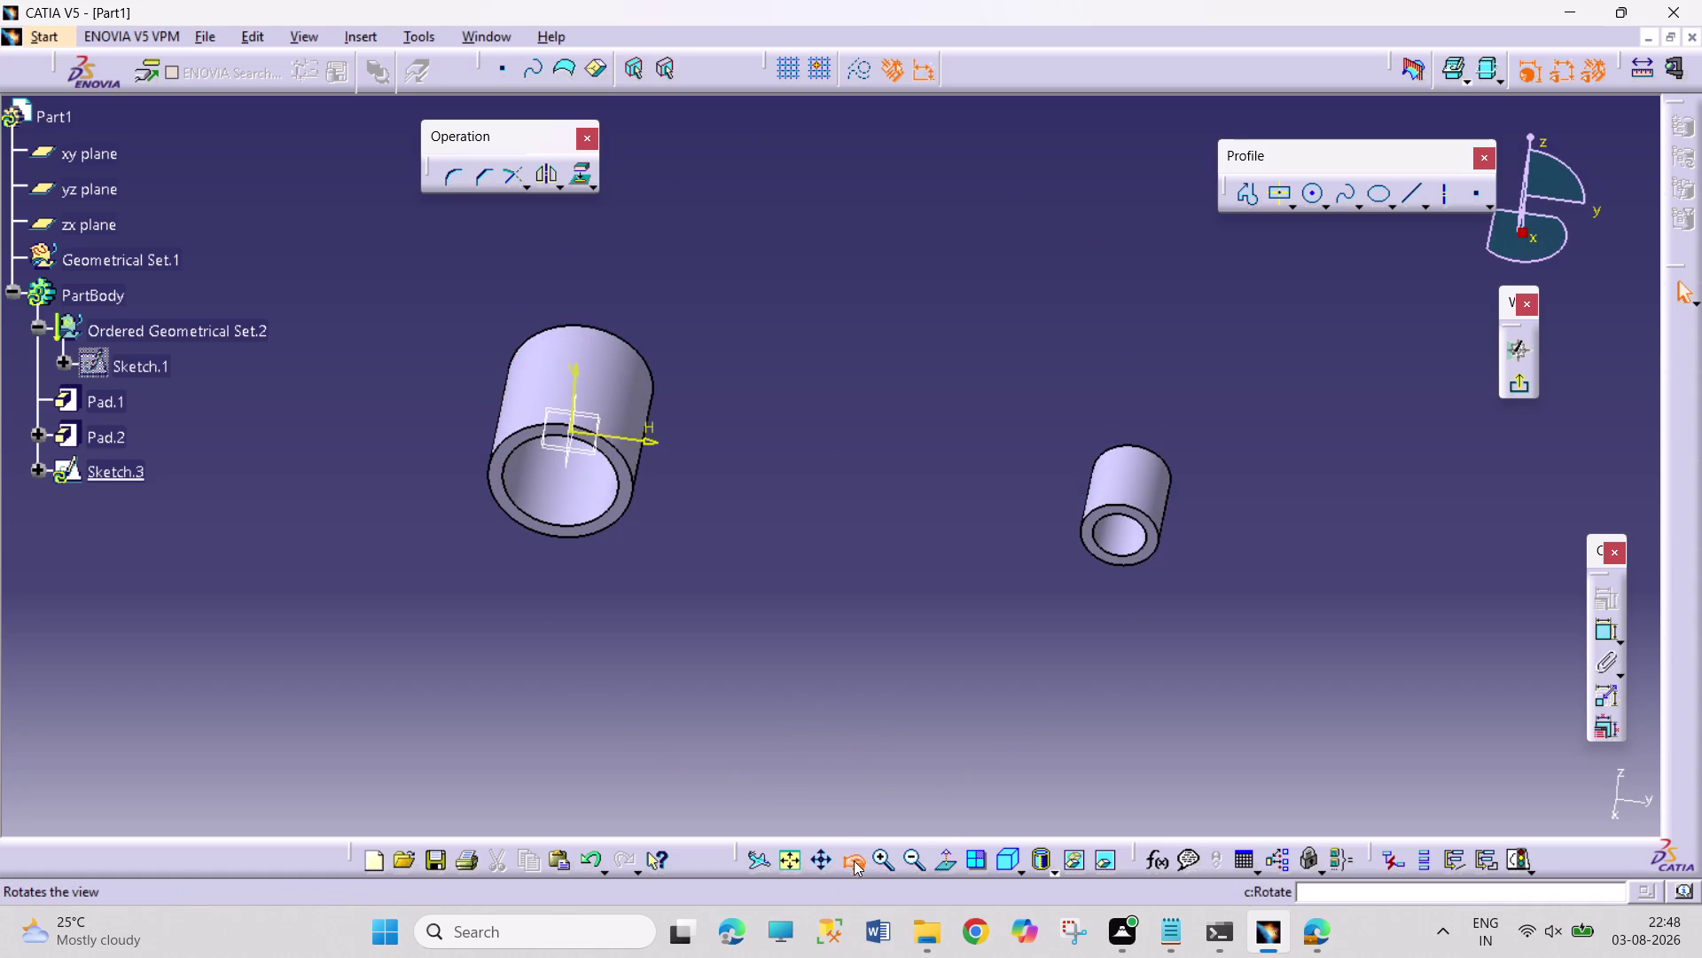
drag(793, 733, 718, 602)
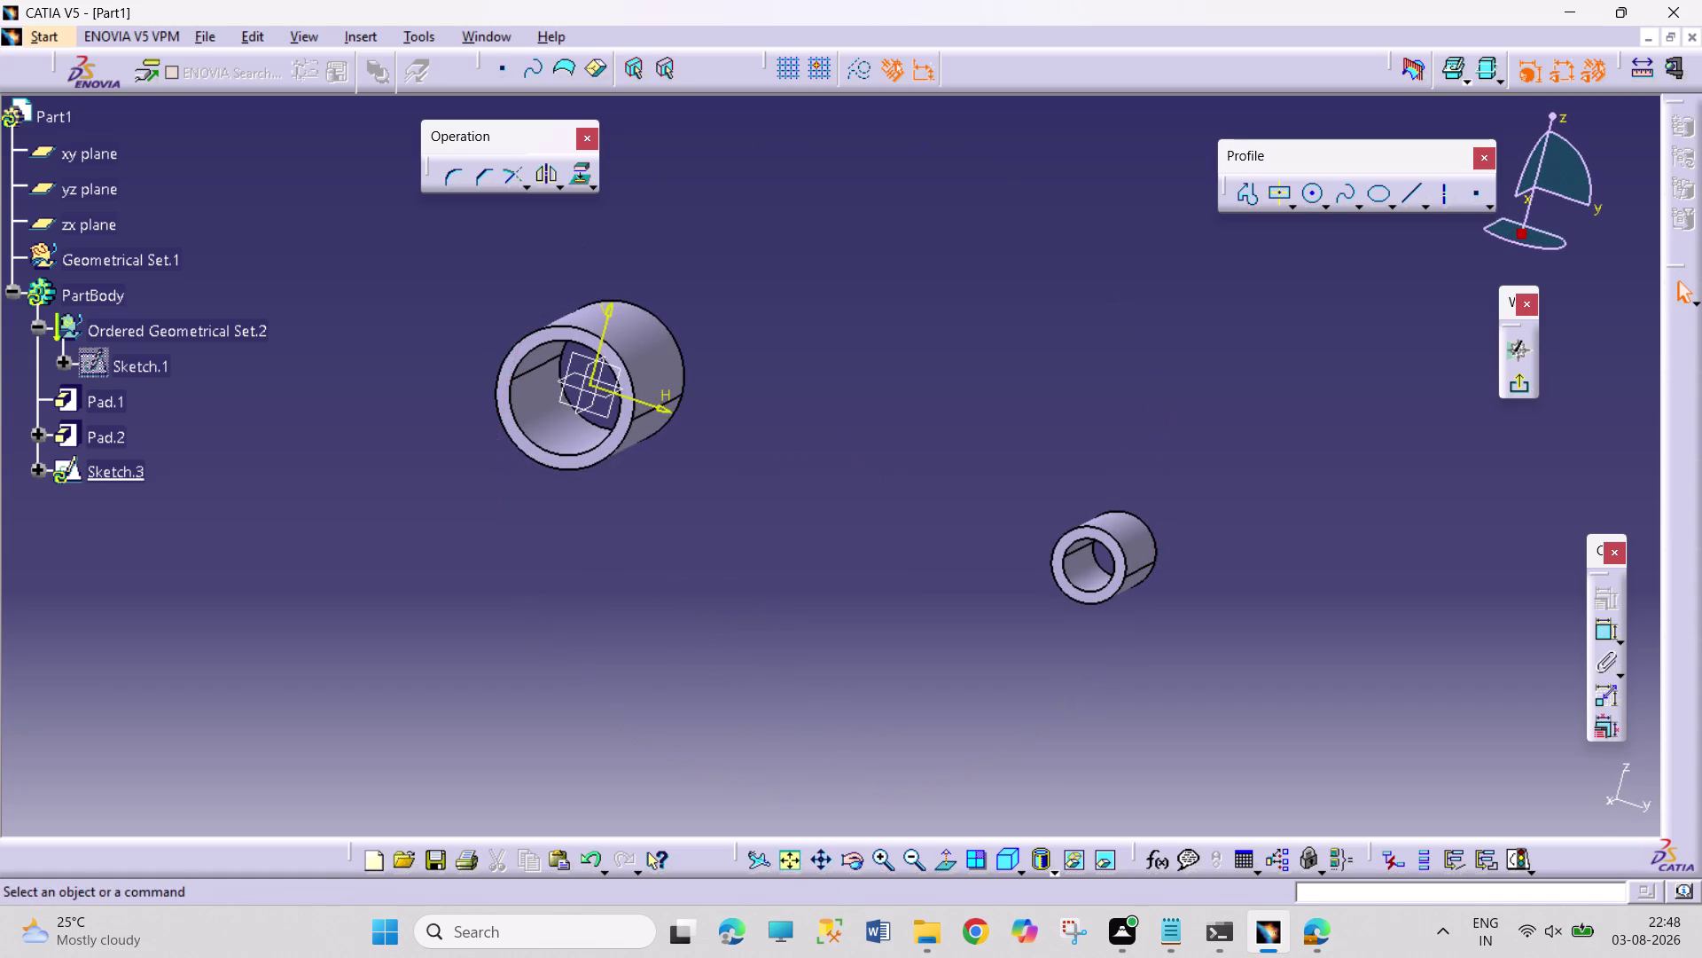
click(608, 416)
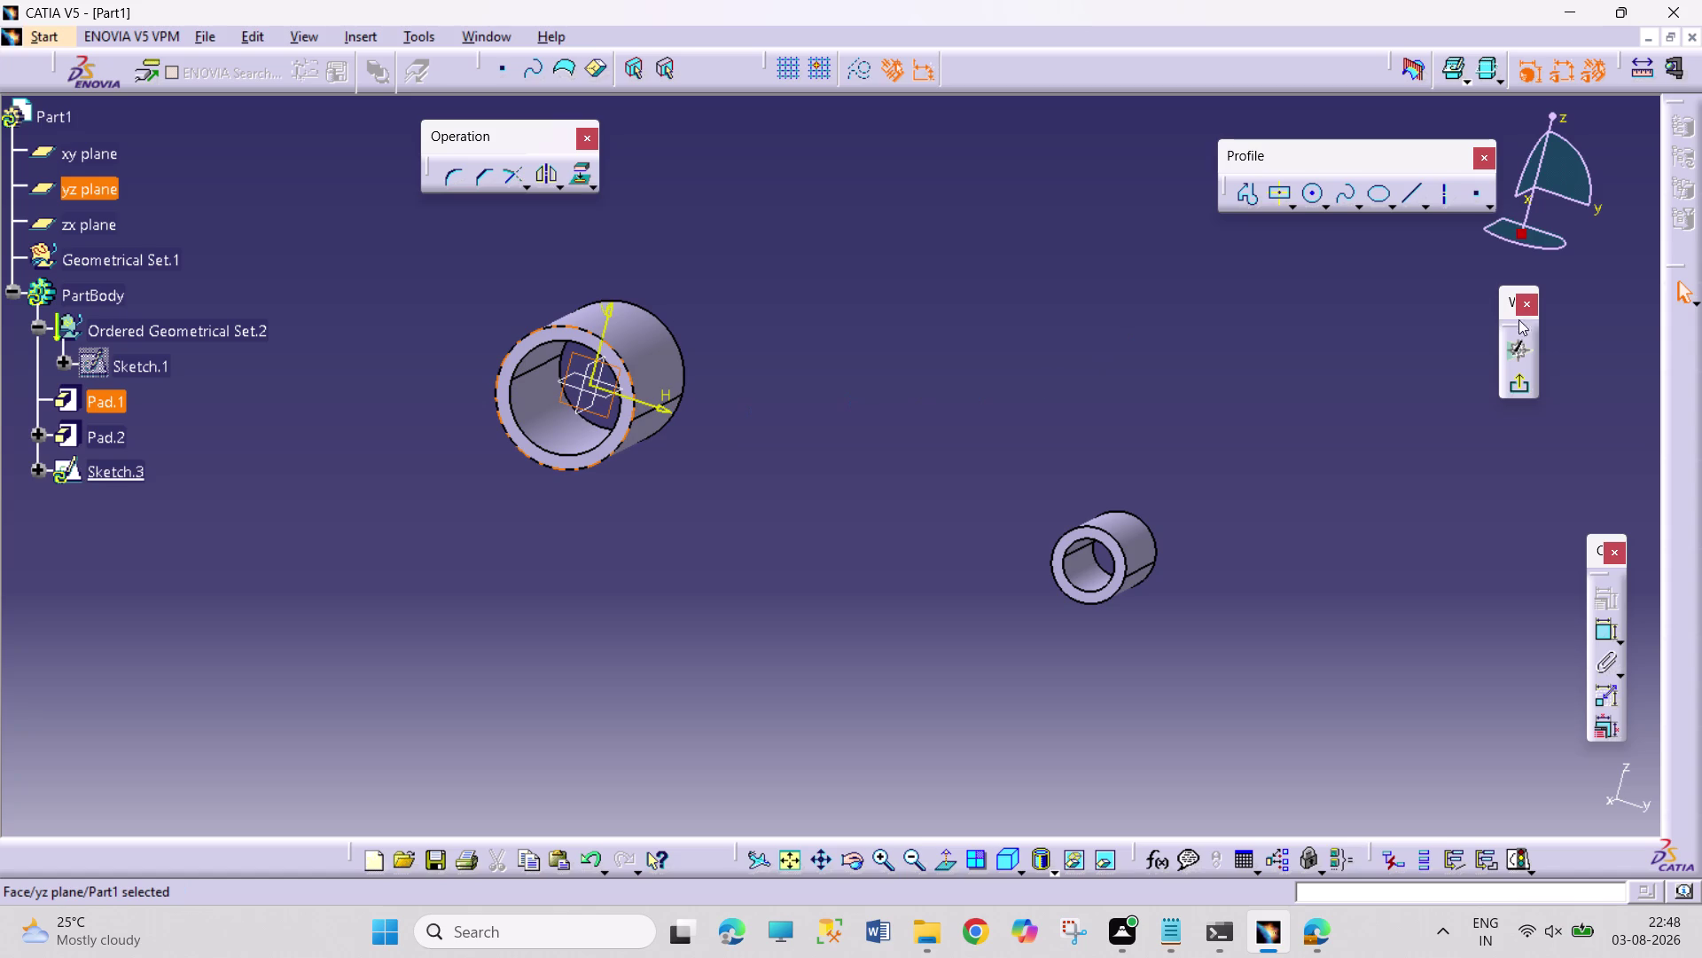
click(1520, 379)
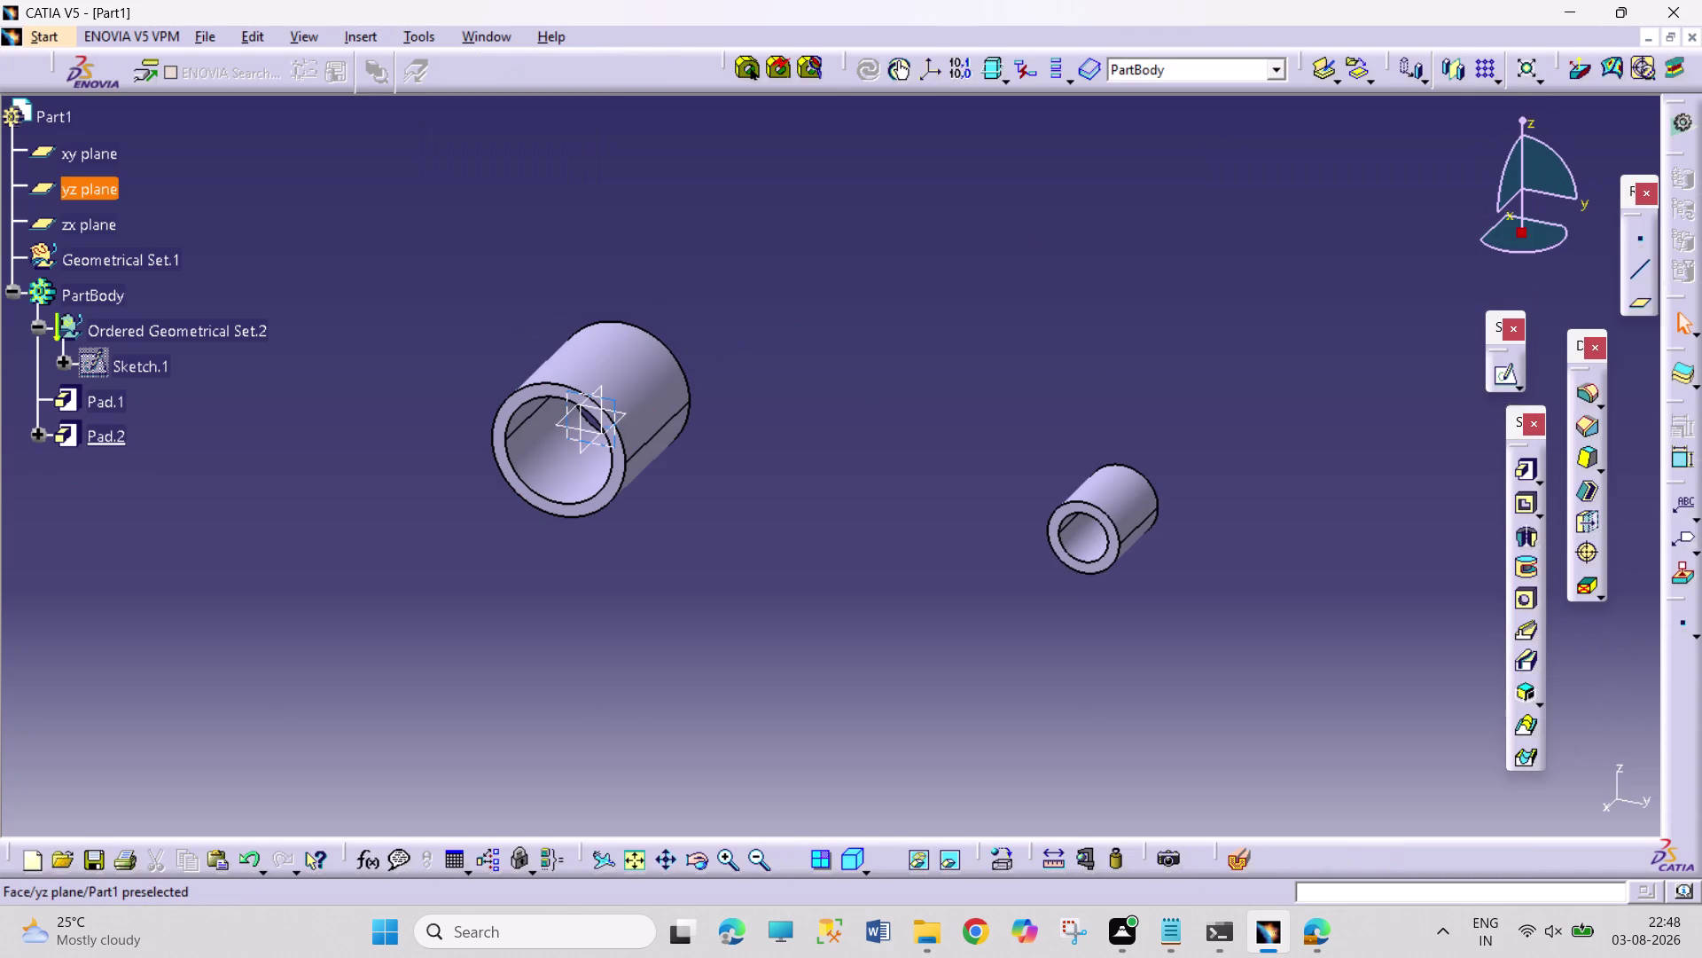
Open Sketch.4 on the yz plane and fit both rings in view.
click(615, 447)
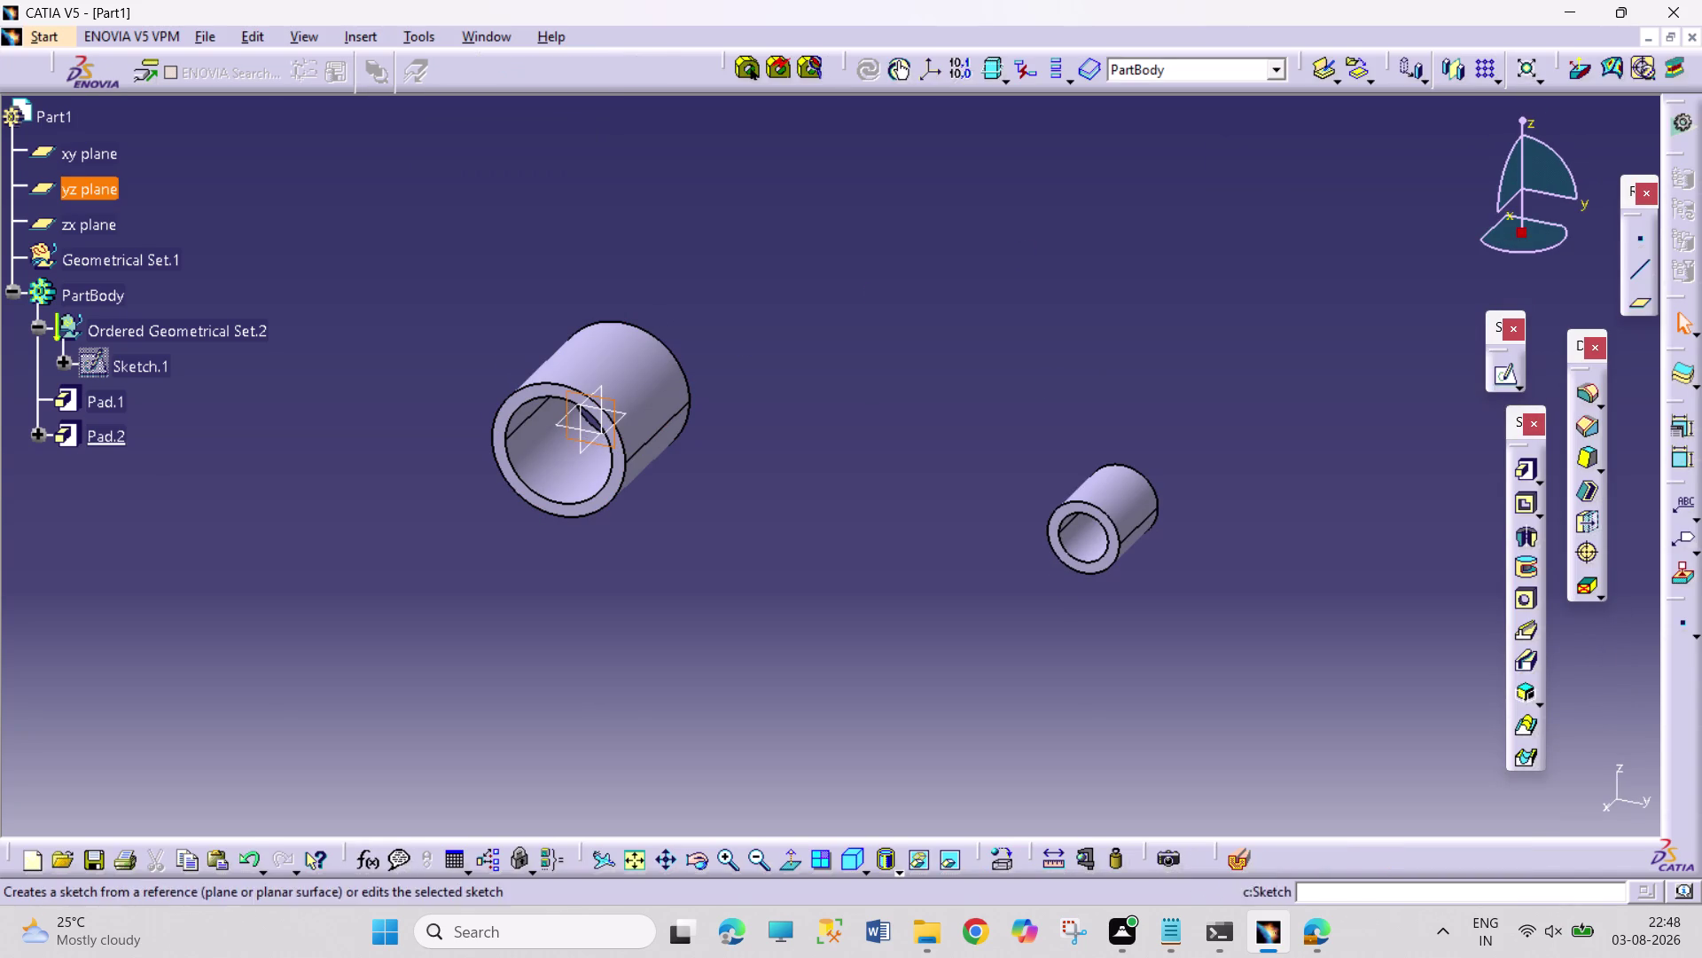
click(1494, 372)
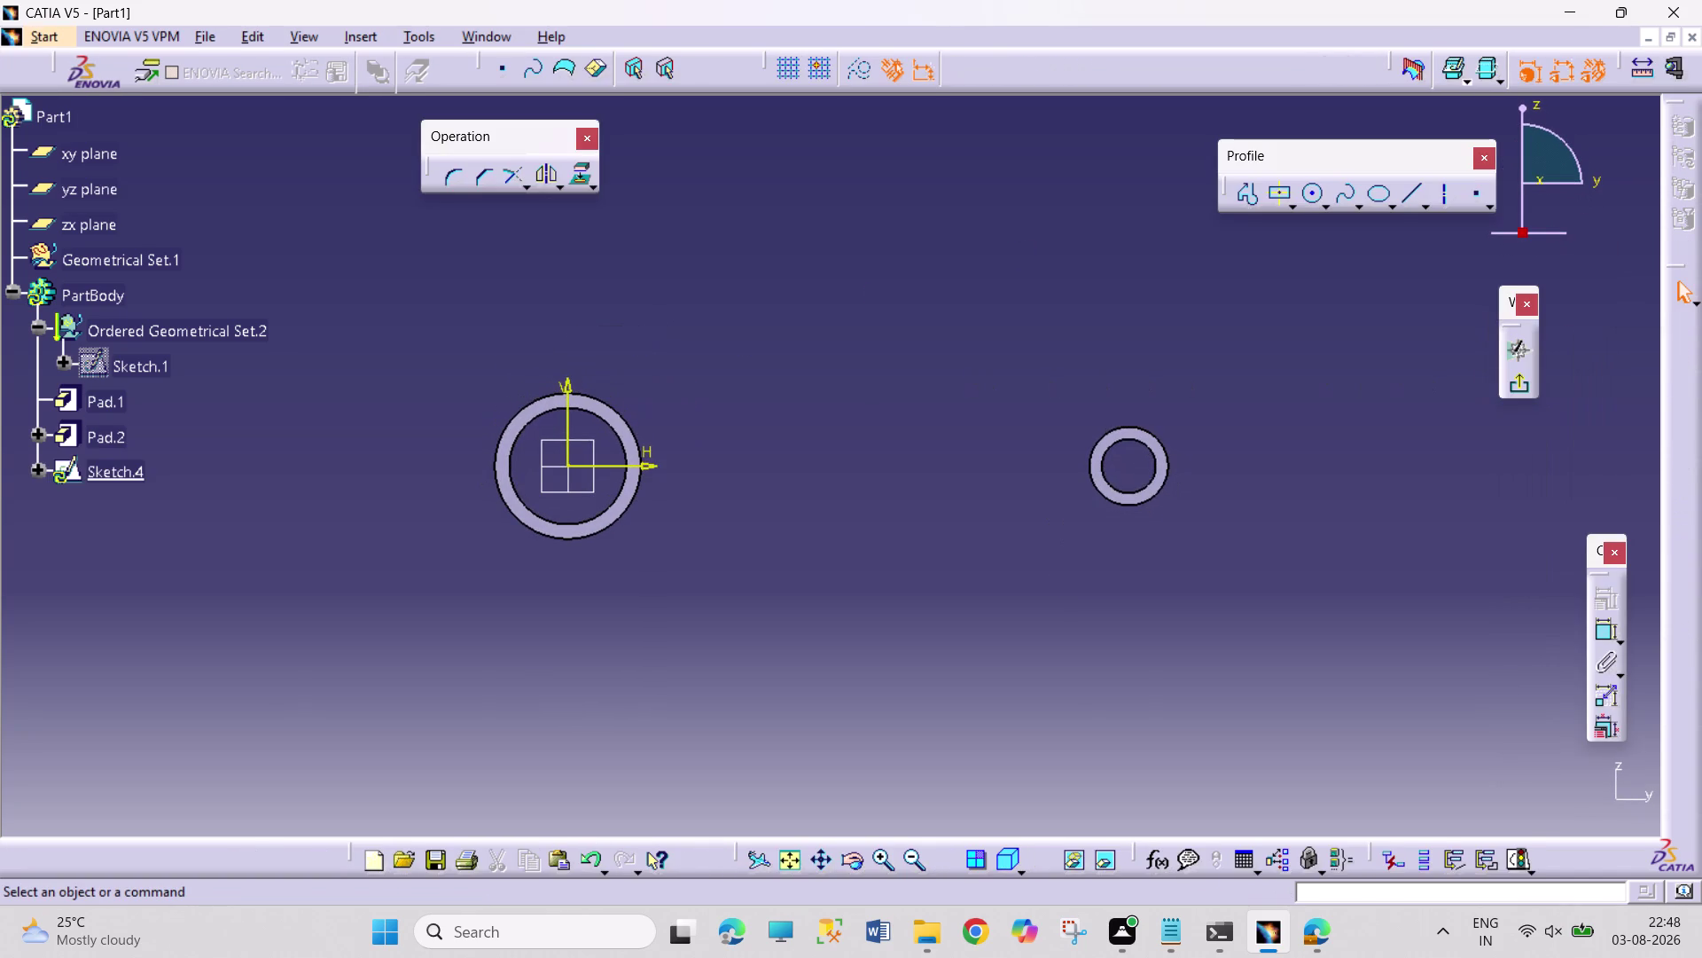
click(799, 860)
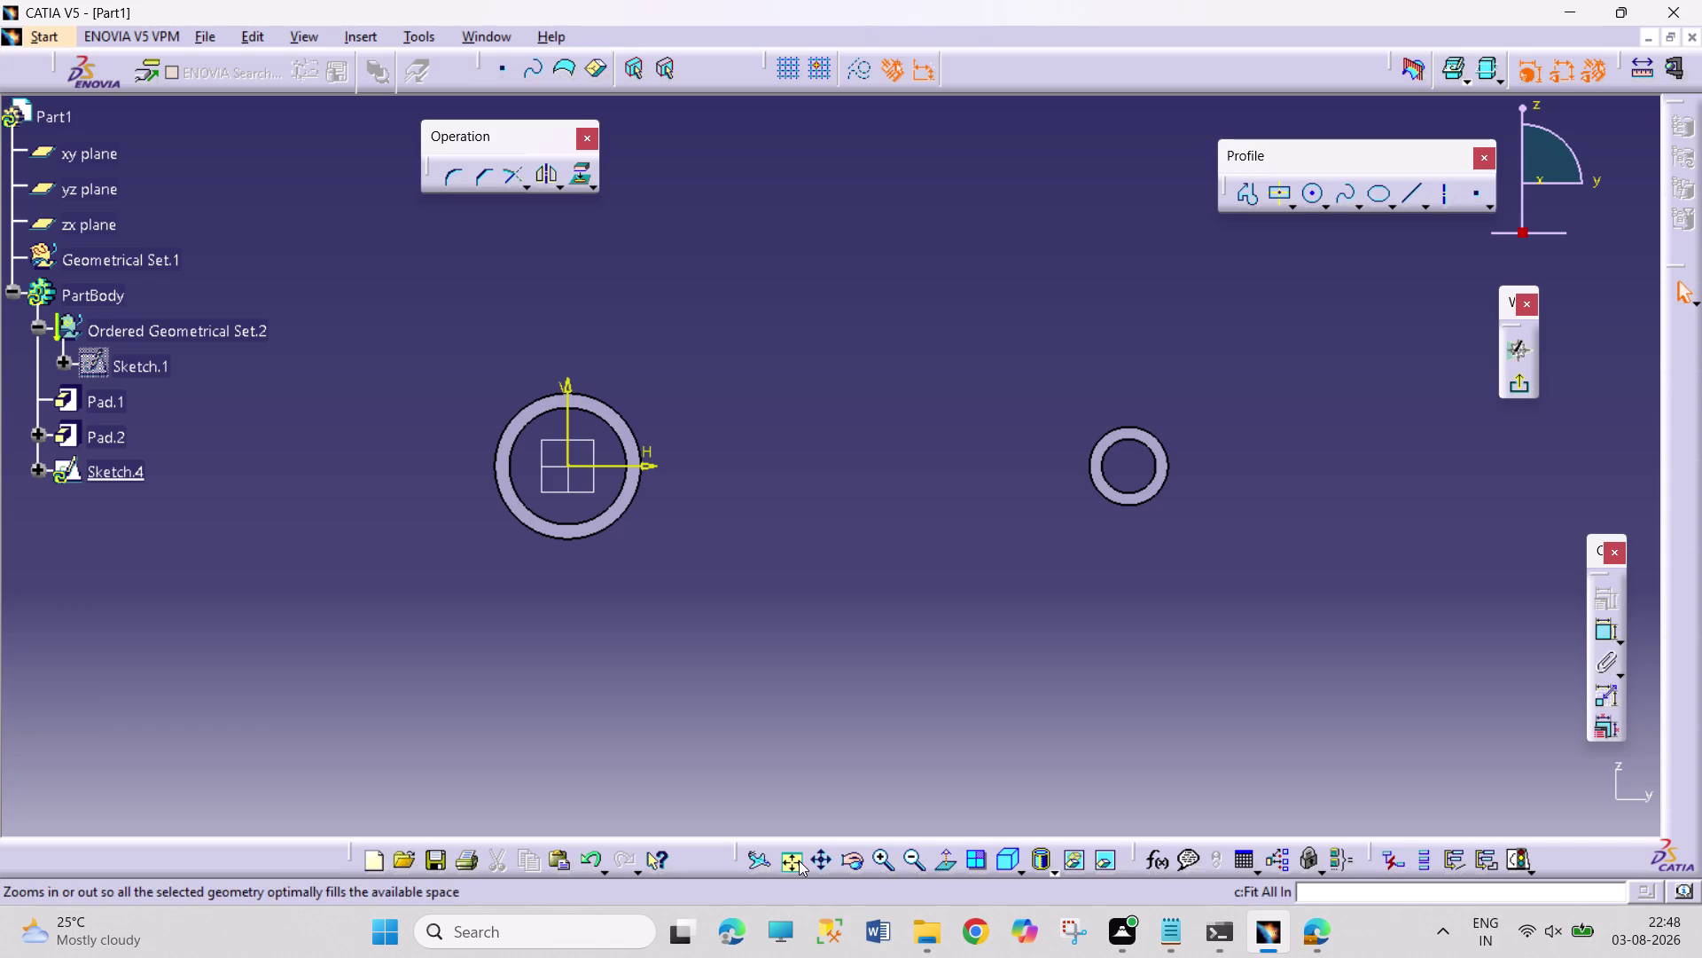
click(1293, 206)
click(1278, 193)
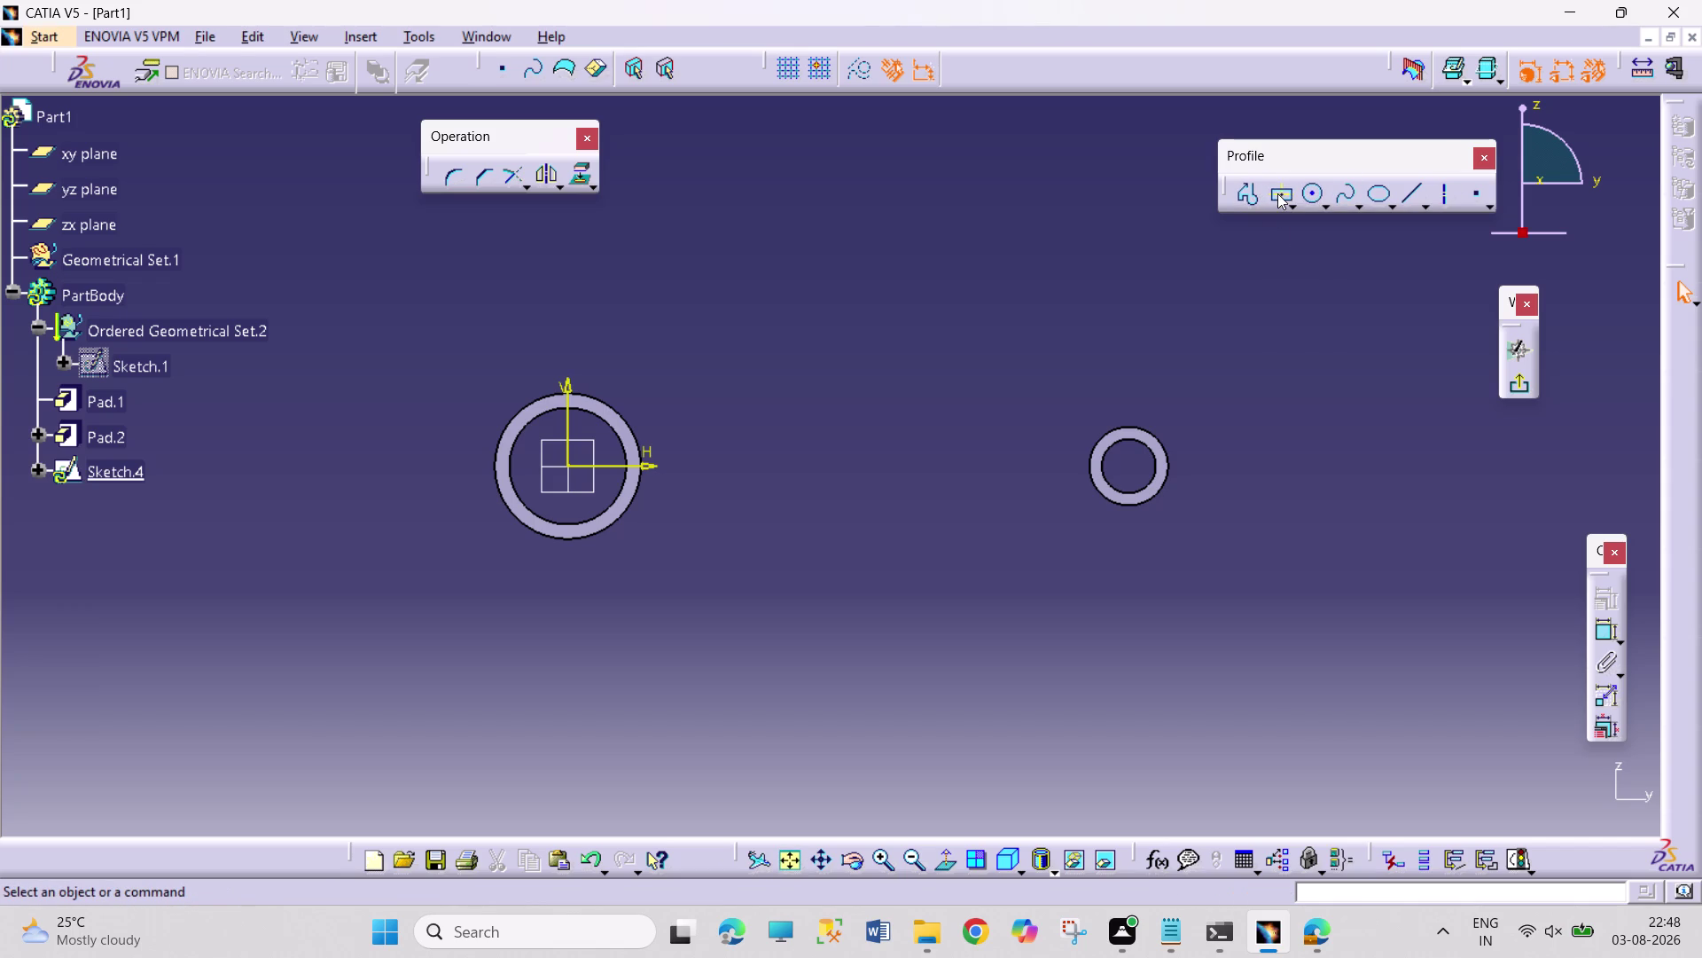
Draw a centred rectangle between the rings and add a length dimension below it.
click(1278, 193)
click(829, 469)
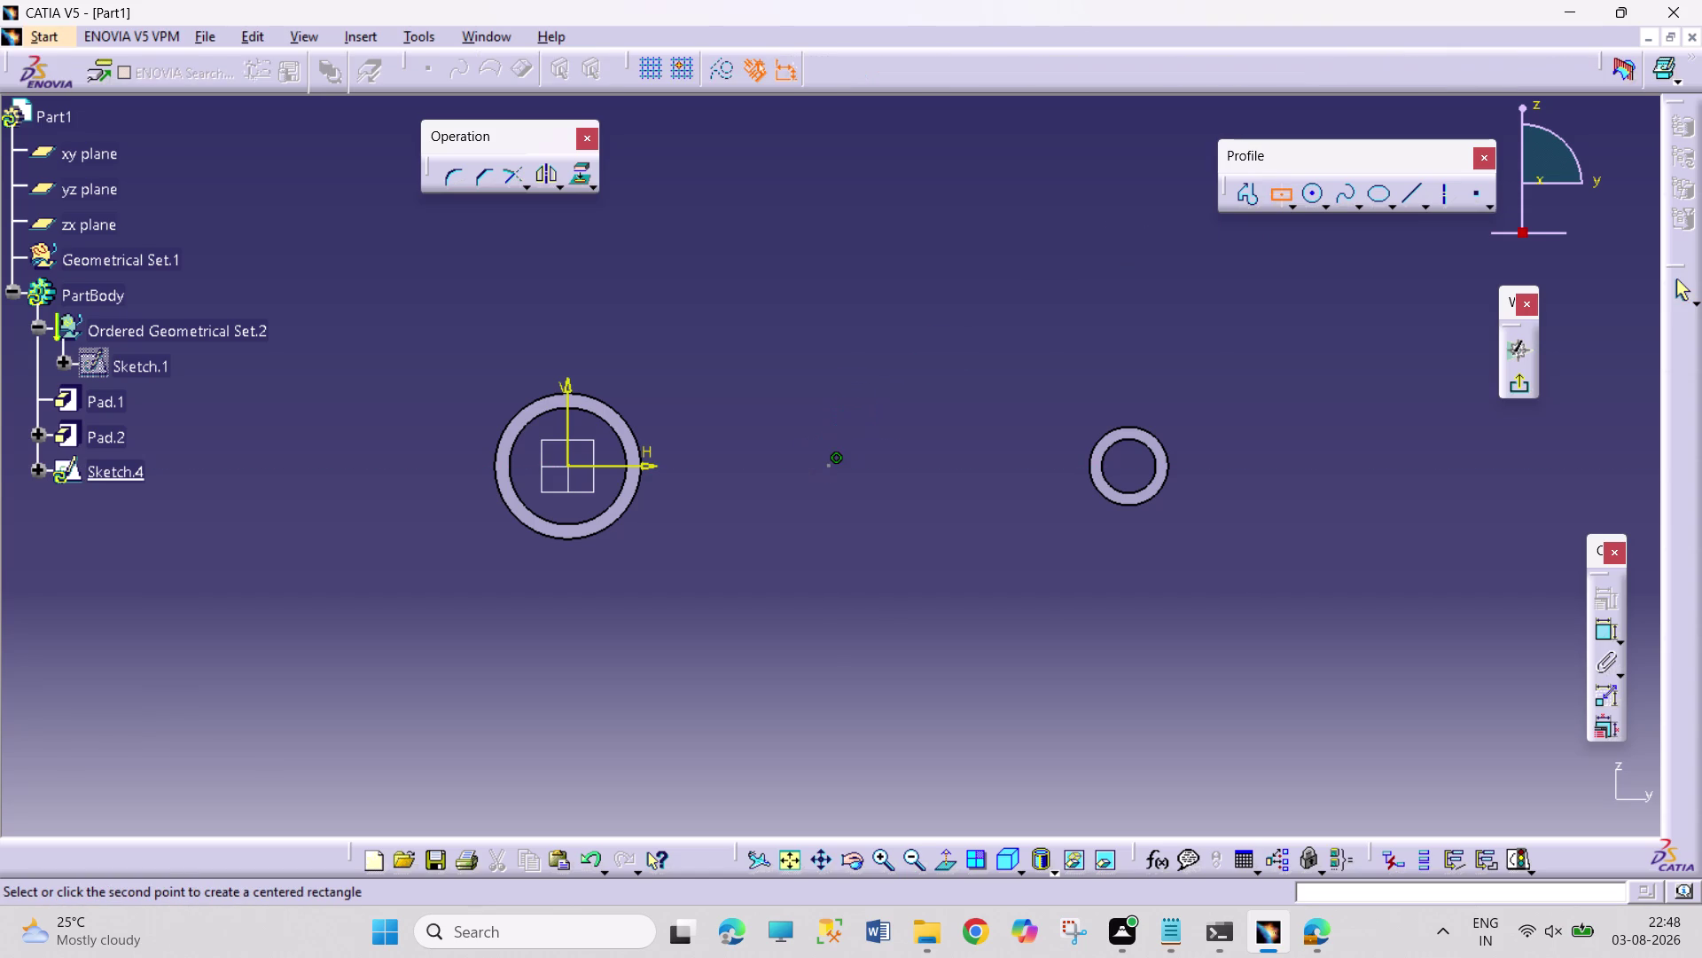
click(993, 512)
click(1092, 518)
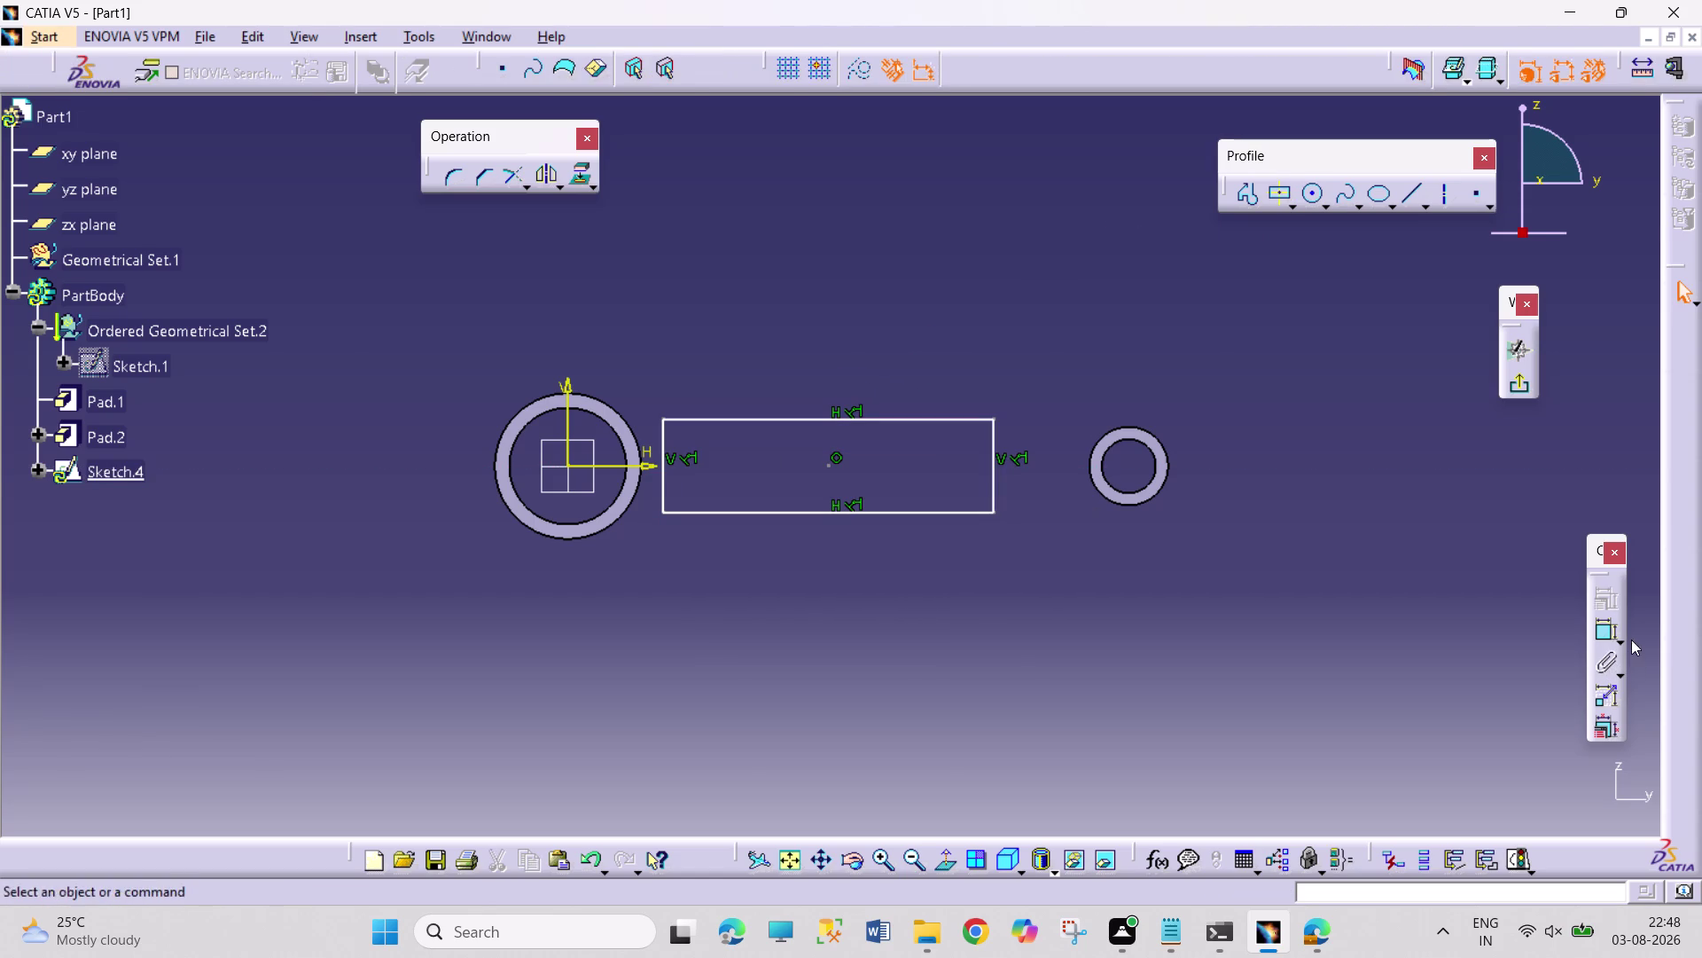
click(1603, 628)
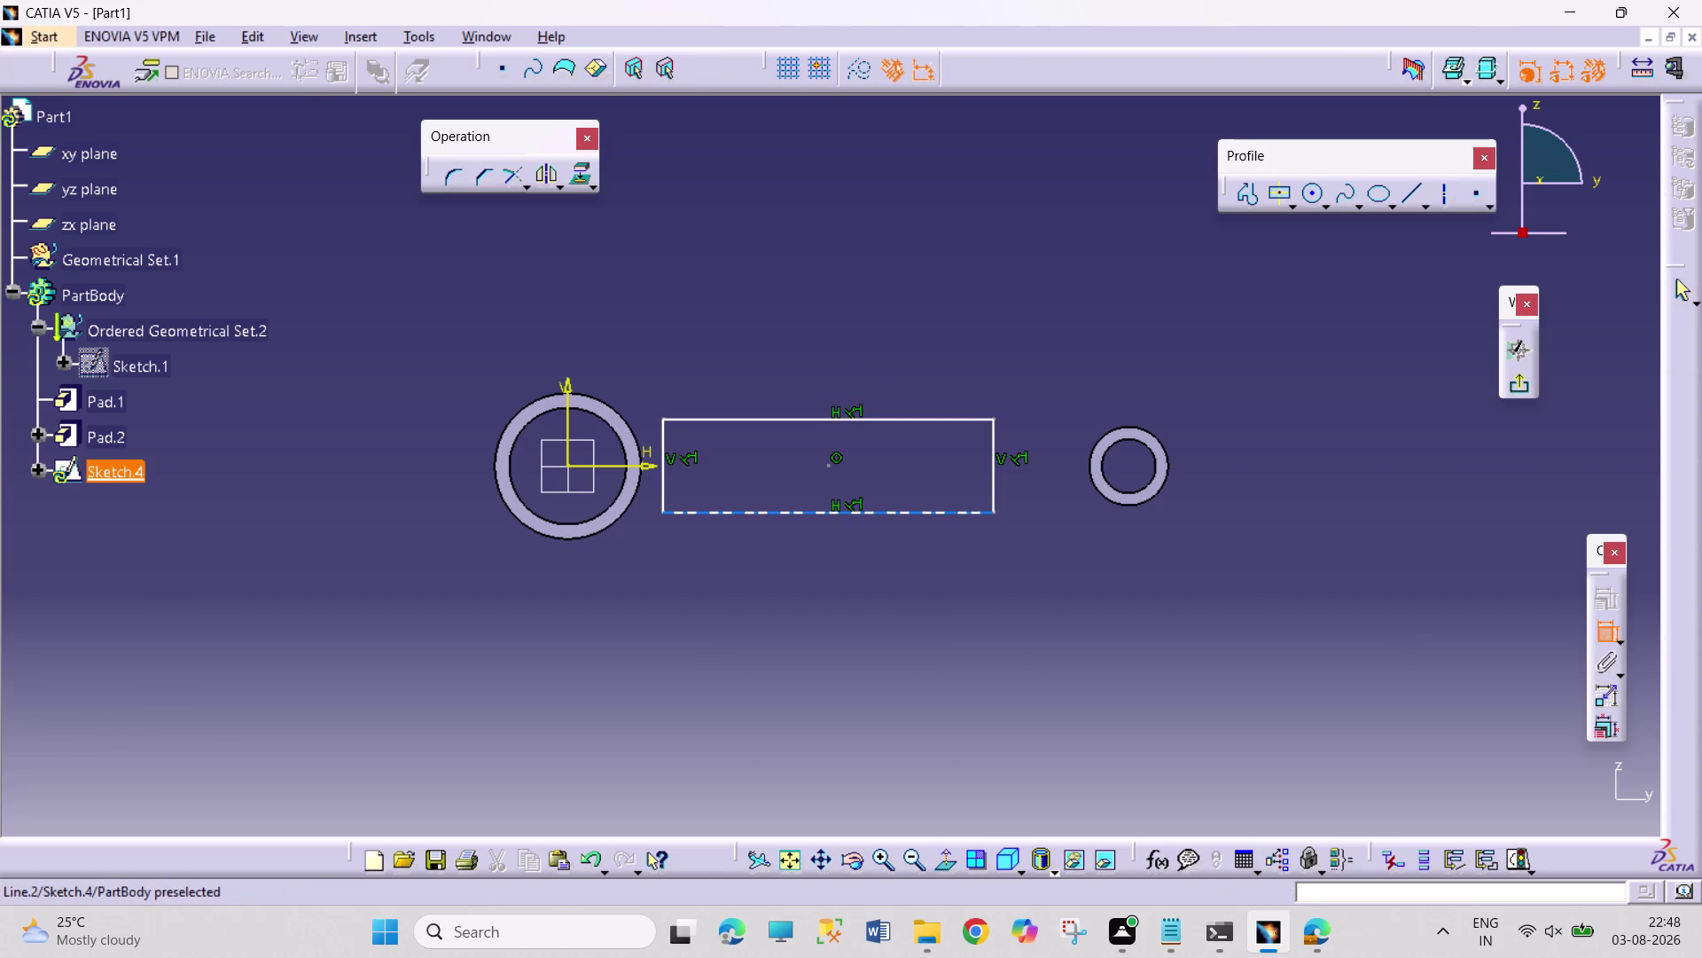
click(913, 512)
click(942, 587)
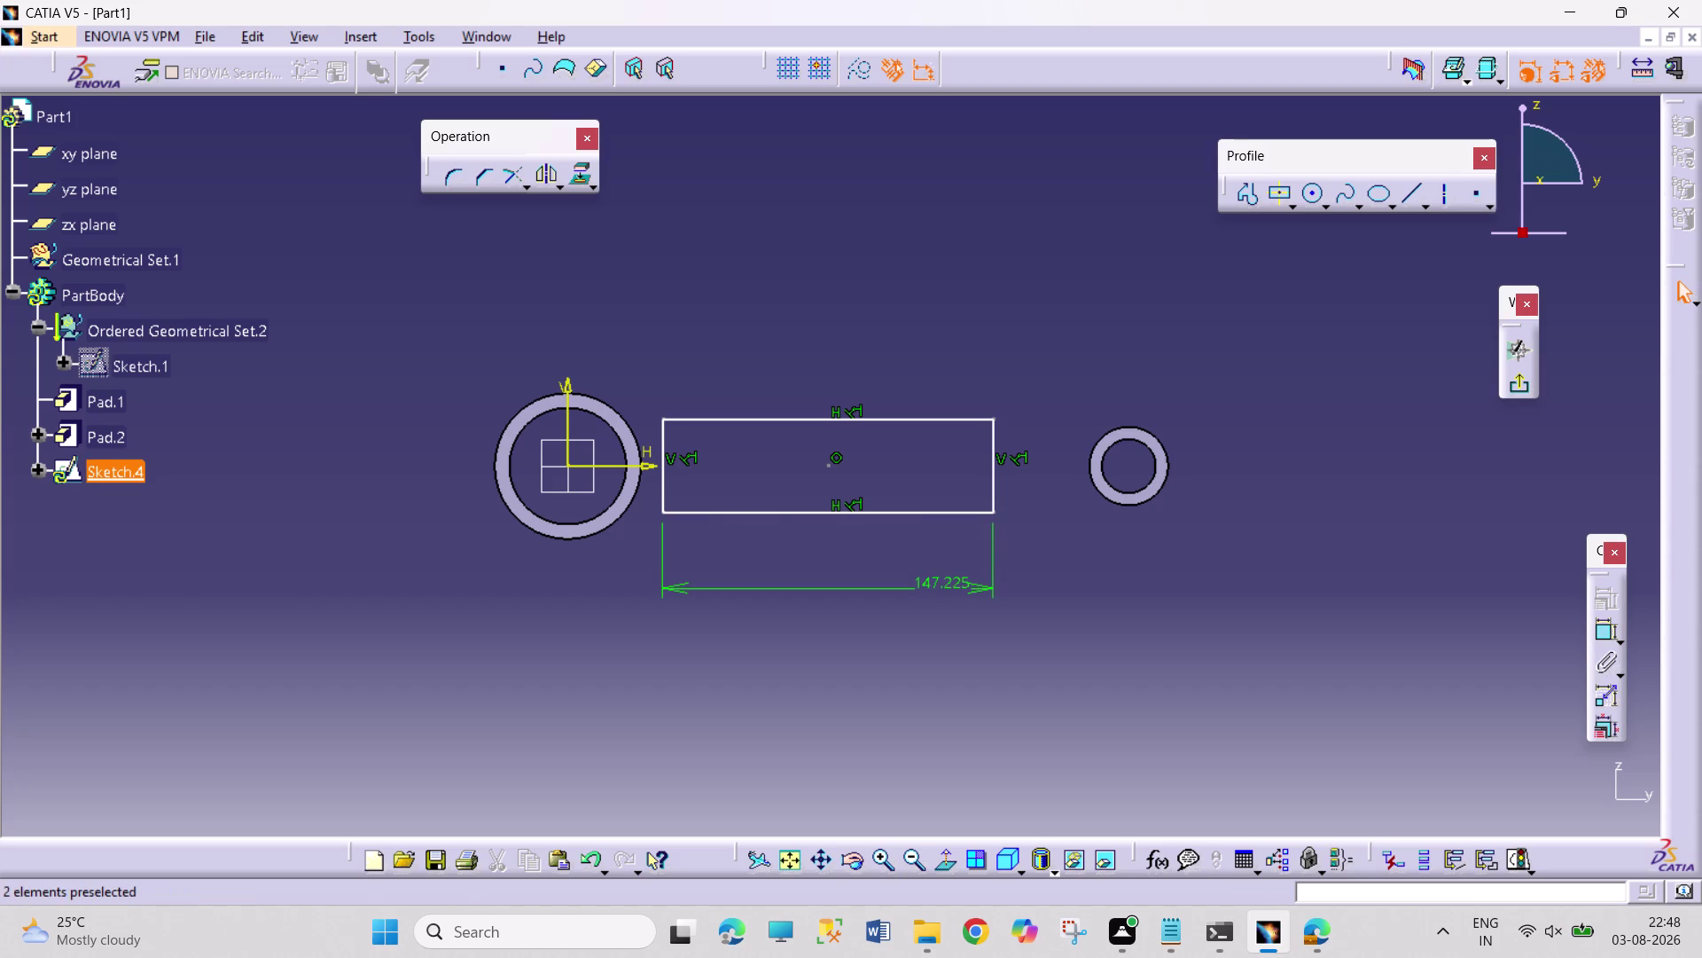
middle_drag(1147, 568, 1152, 506)
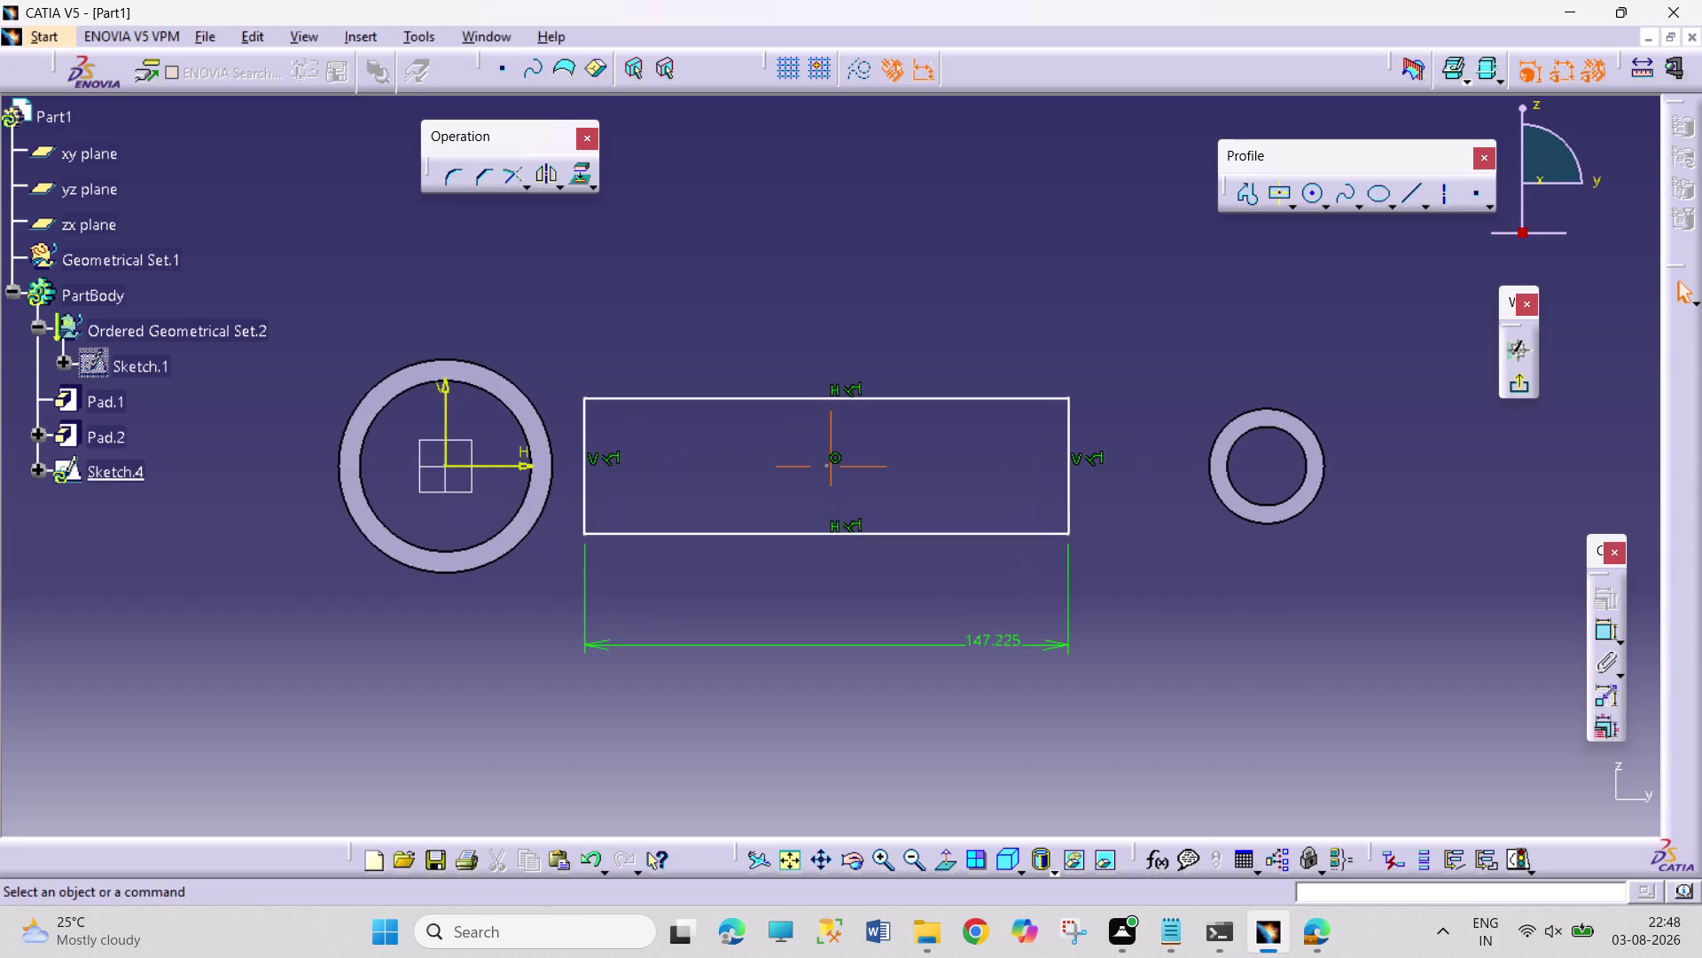
middle_drag(1190, 540, 1033, 563)
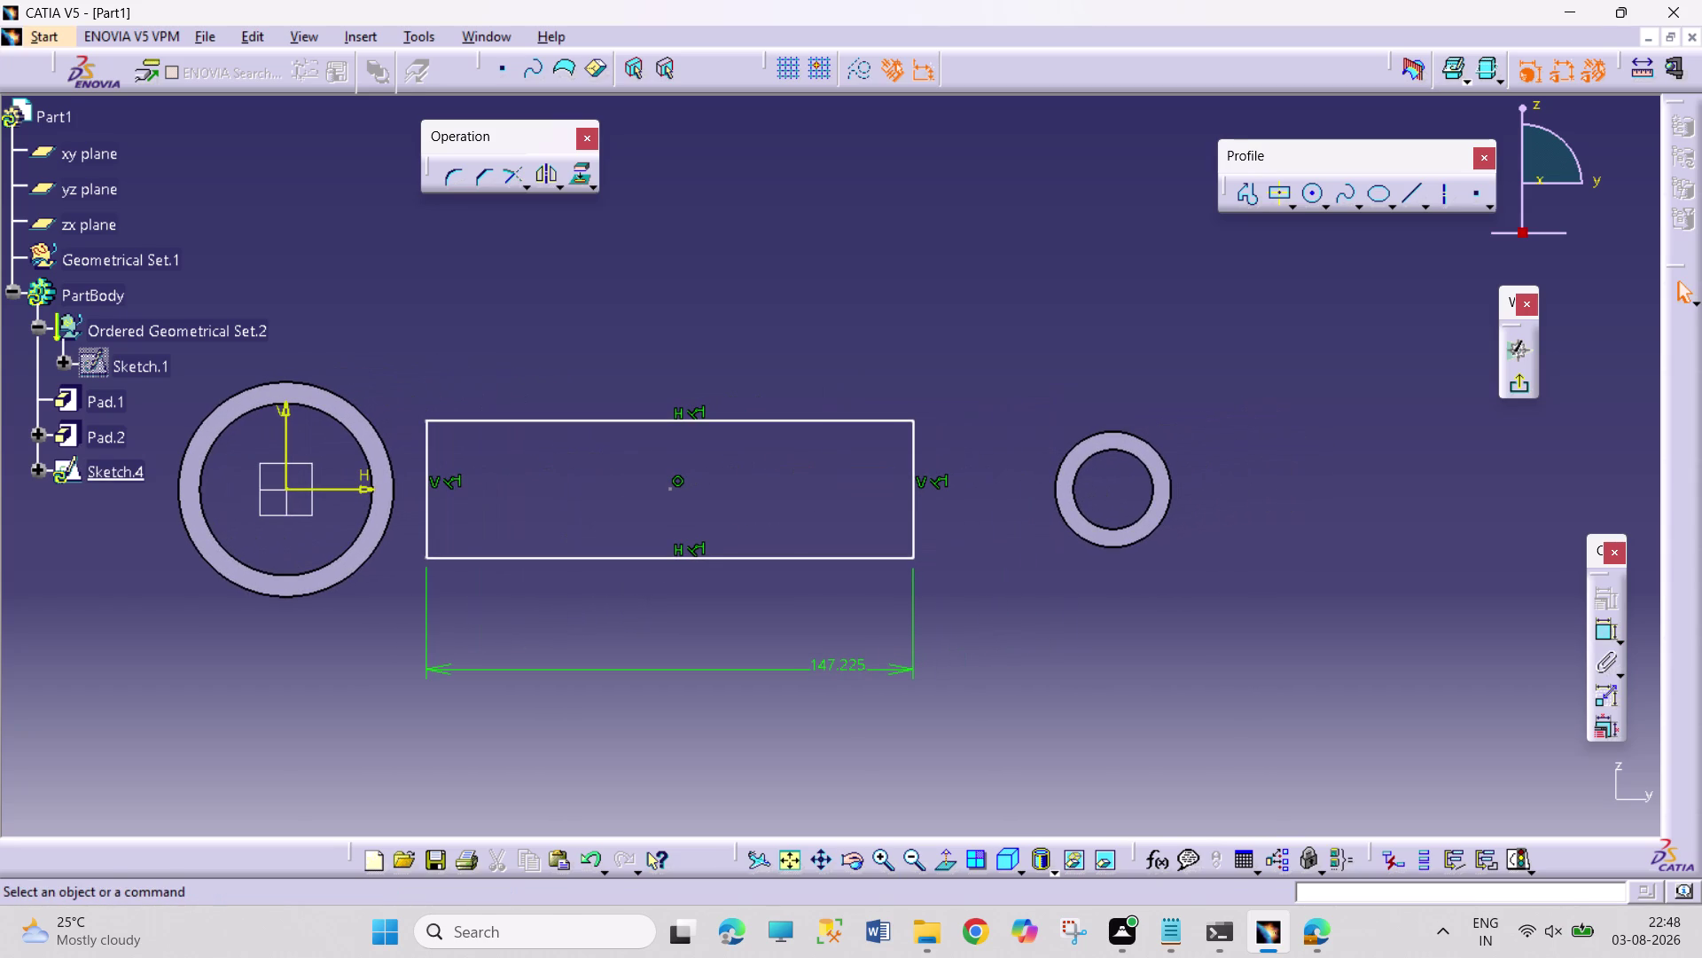
Drag the rectangle's right edge and delete the length dimension.
drag(672, 491, 760, 512)
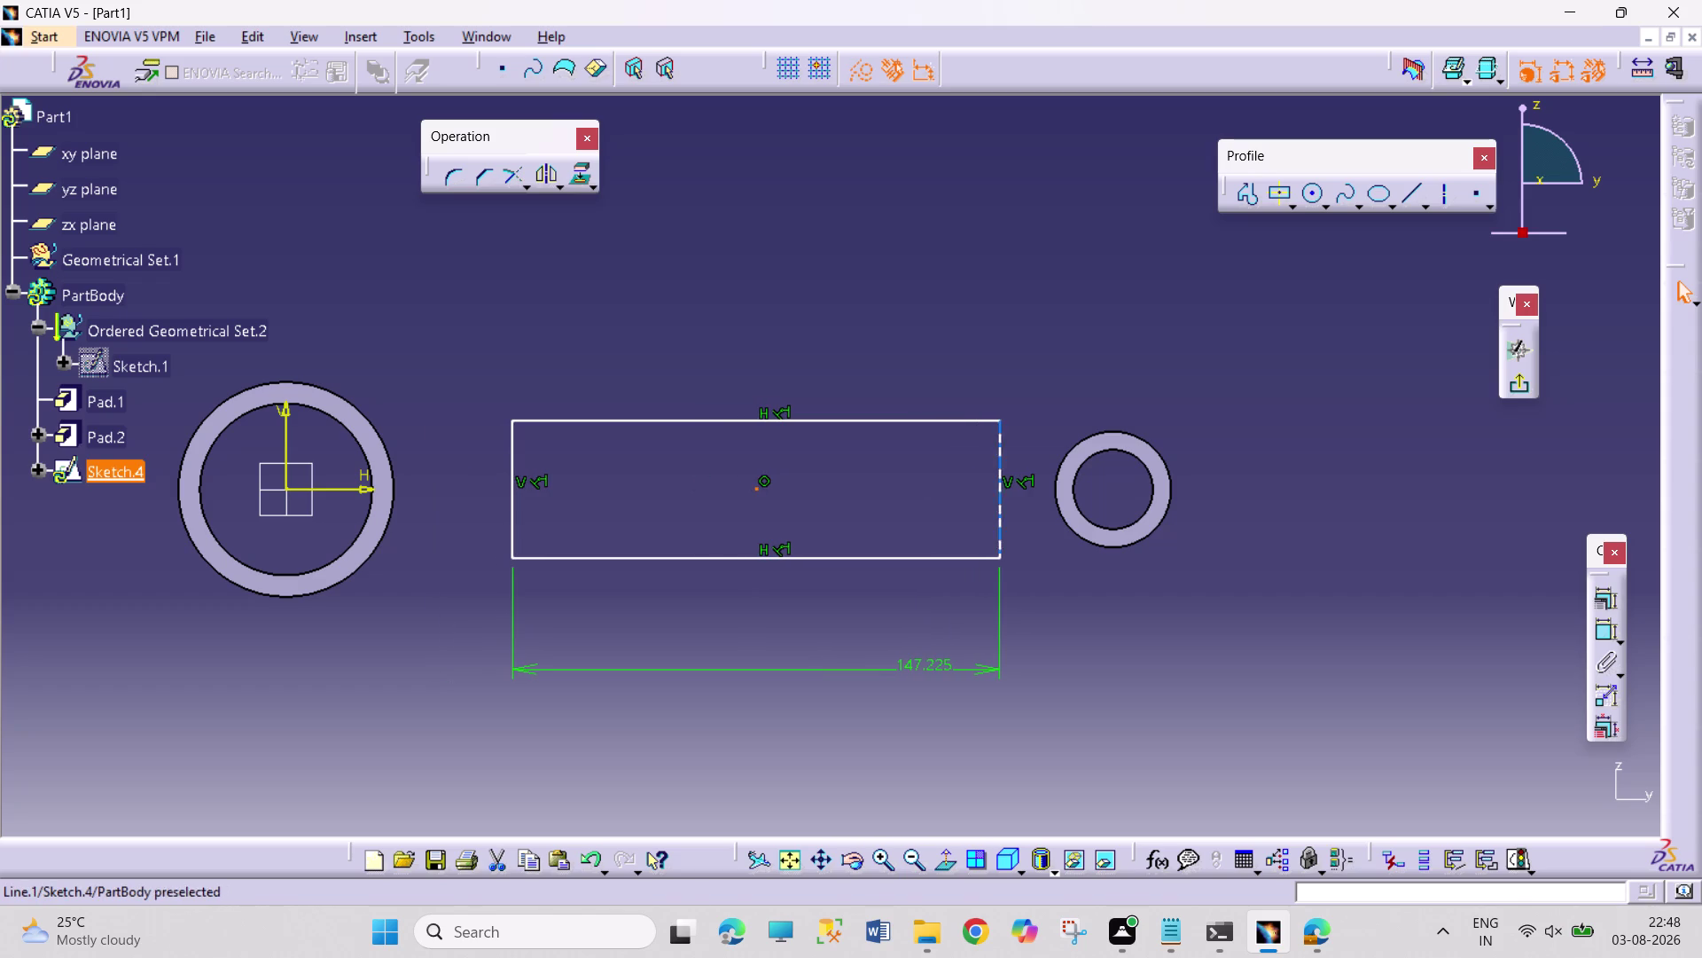
drag(1001, 508, 987, 525)
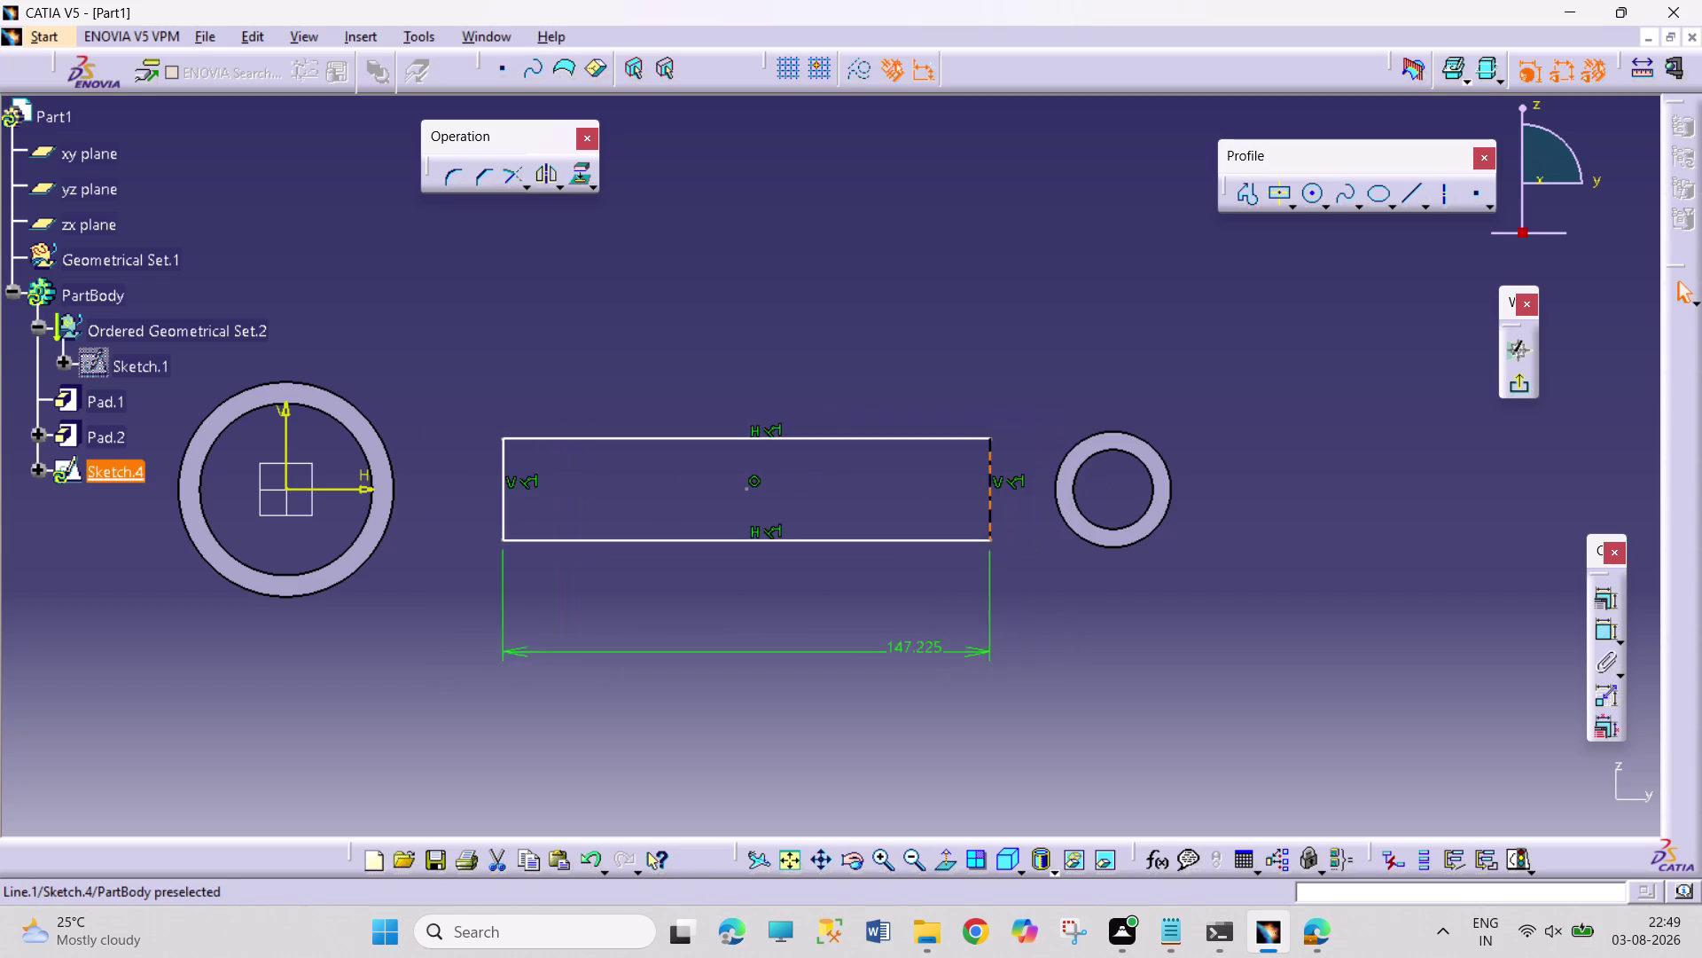
drag(987, 526, 942, 530)
drag(947, 517, 973, 515)
right_click(928, 640)
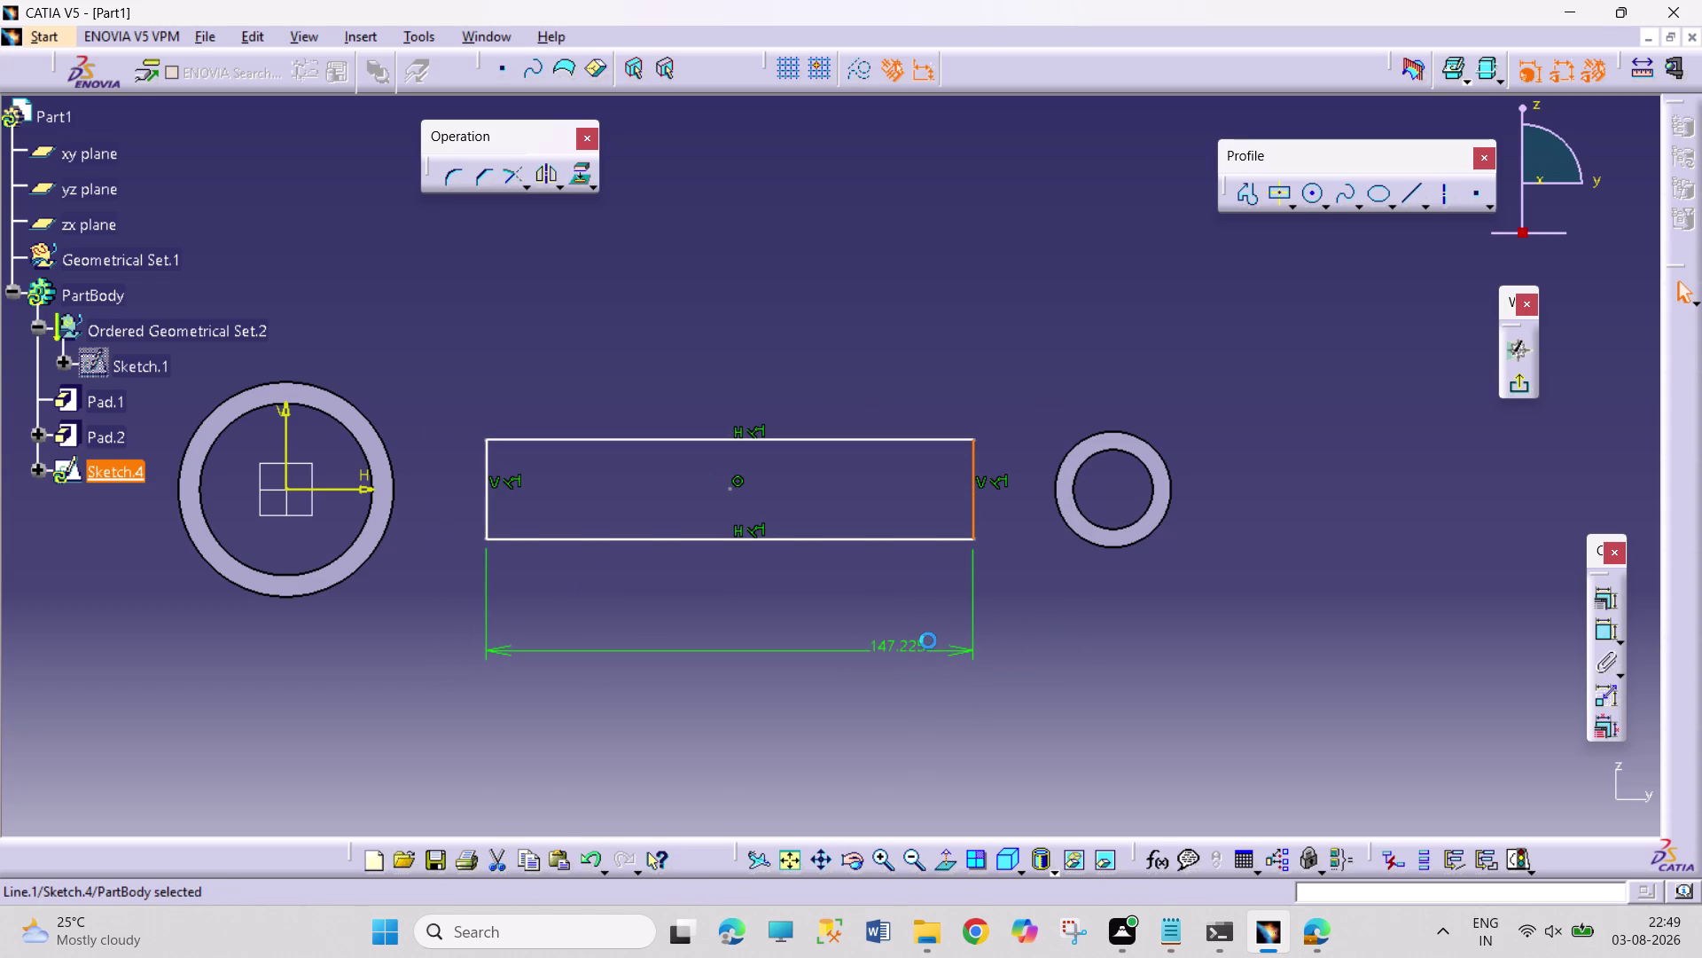
right_click(906, 645)
click(969, 584)
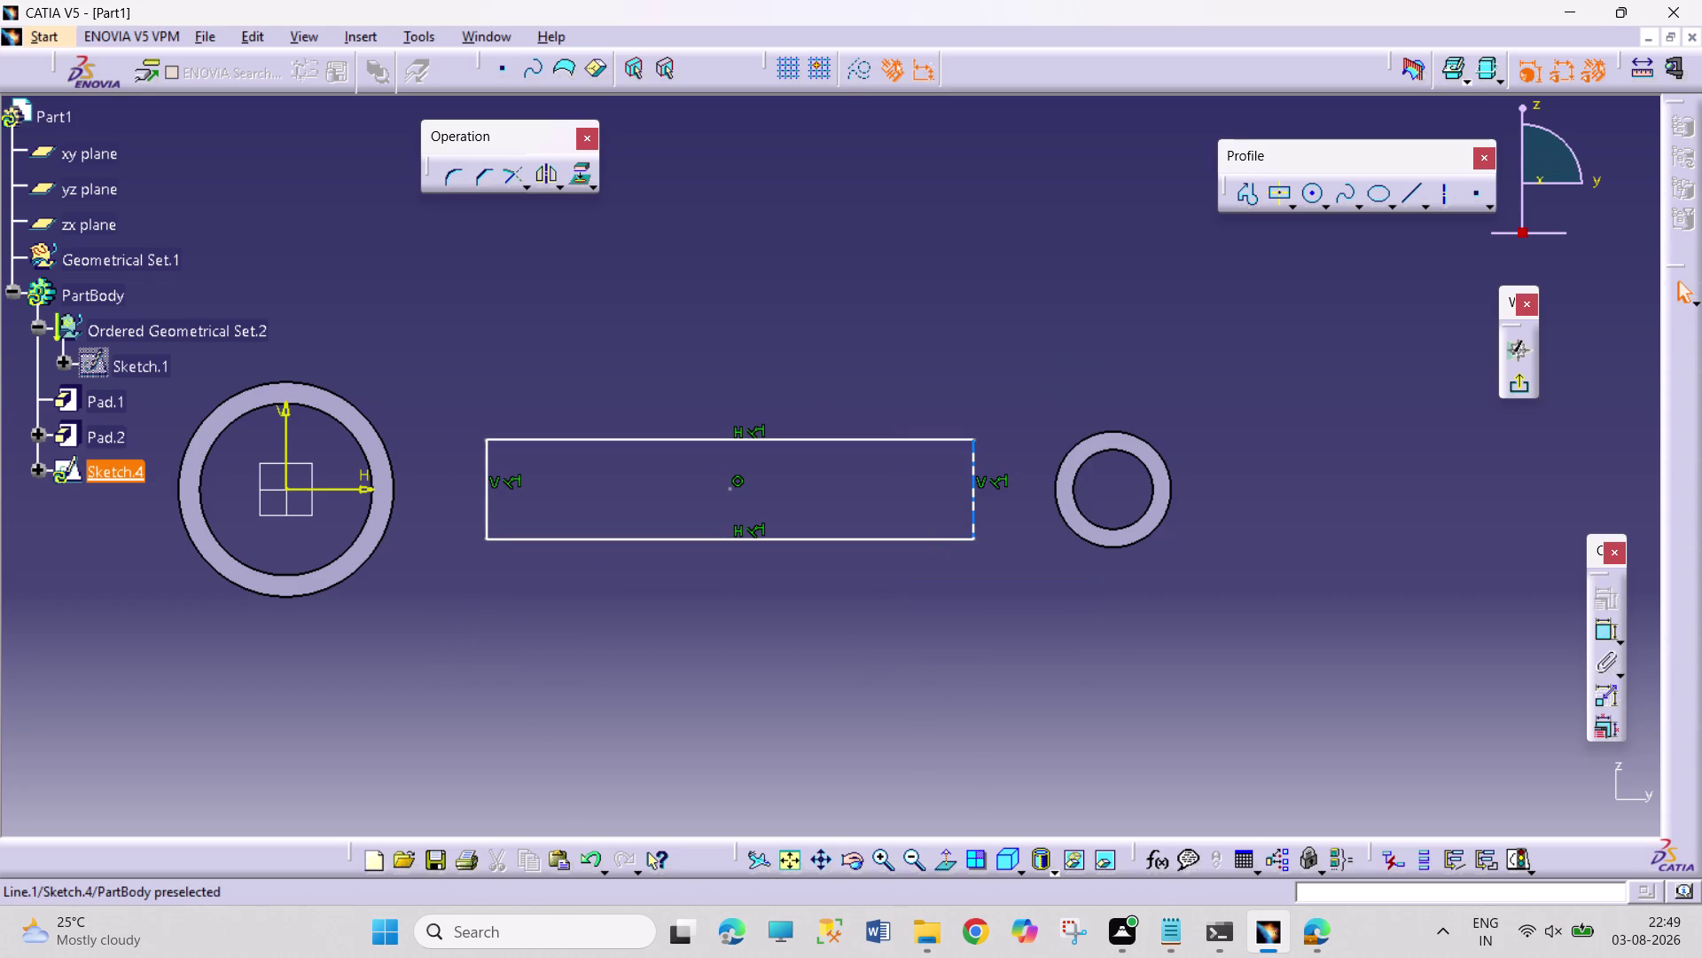
Stretch the rectangle's ends into both rings and make it thinner.
drag(975, 517, 1103, 517)
drag(734, 489, 728, 491)
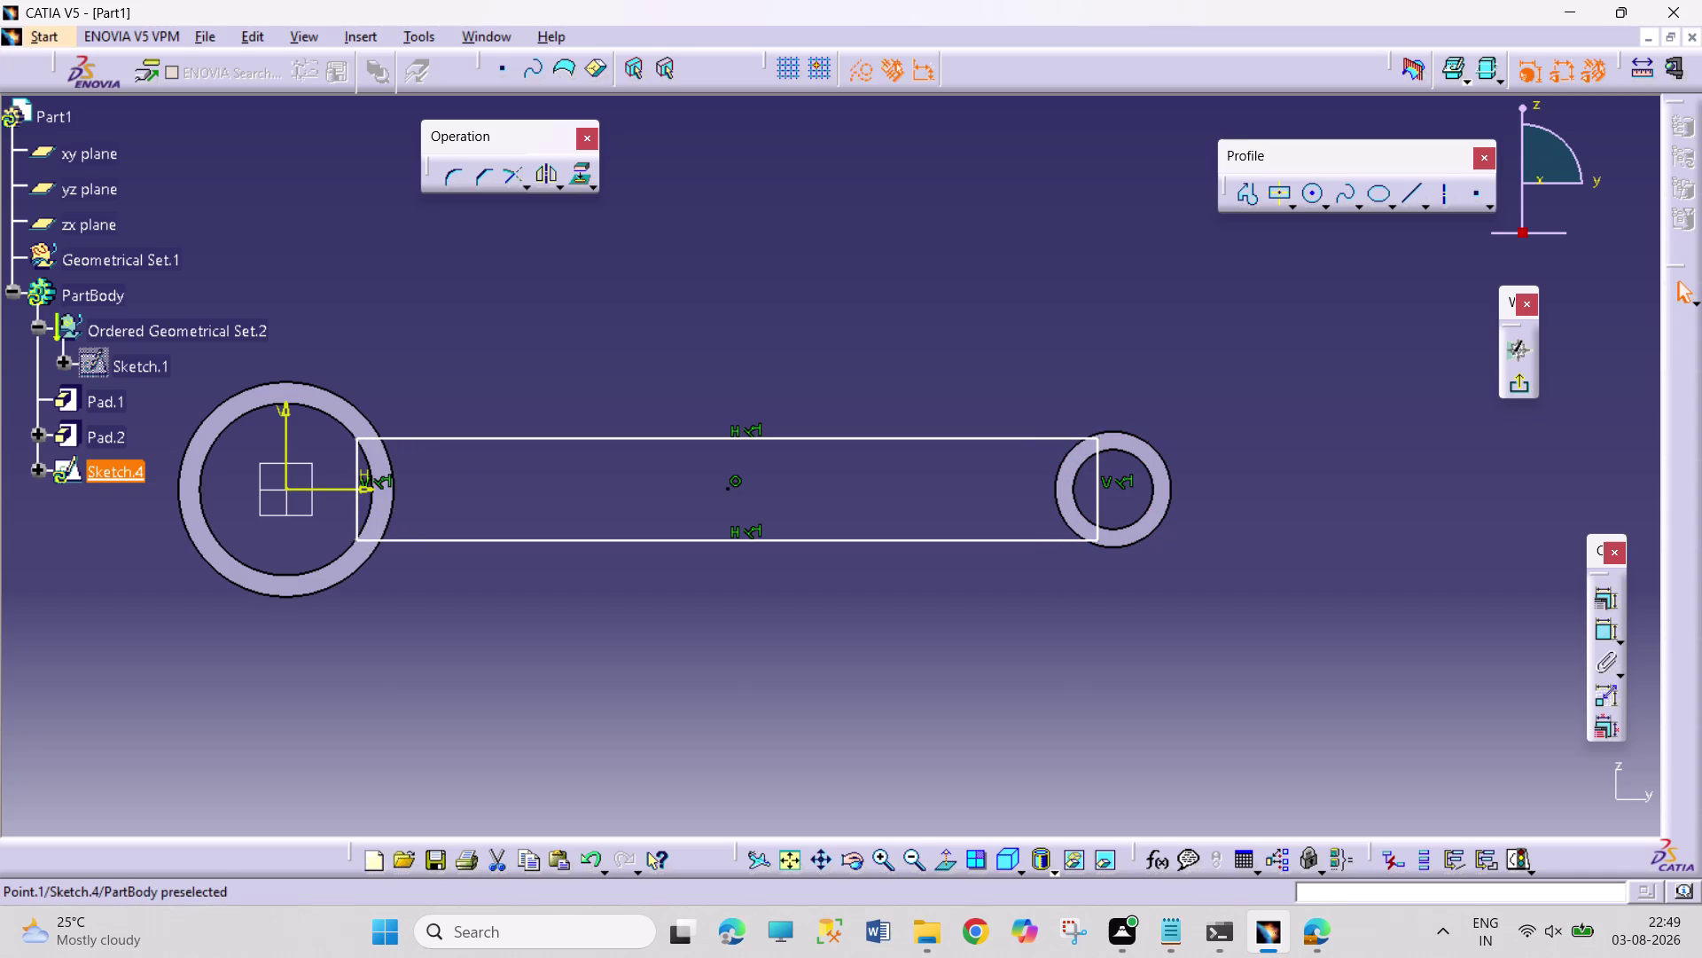
drag(728, 491, 720, 493)
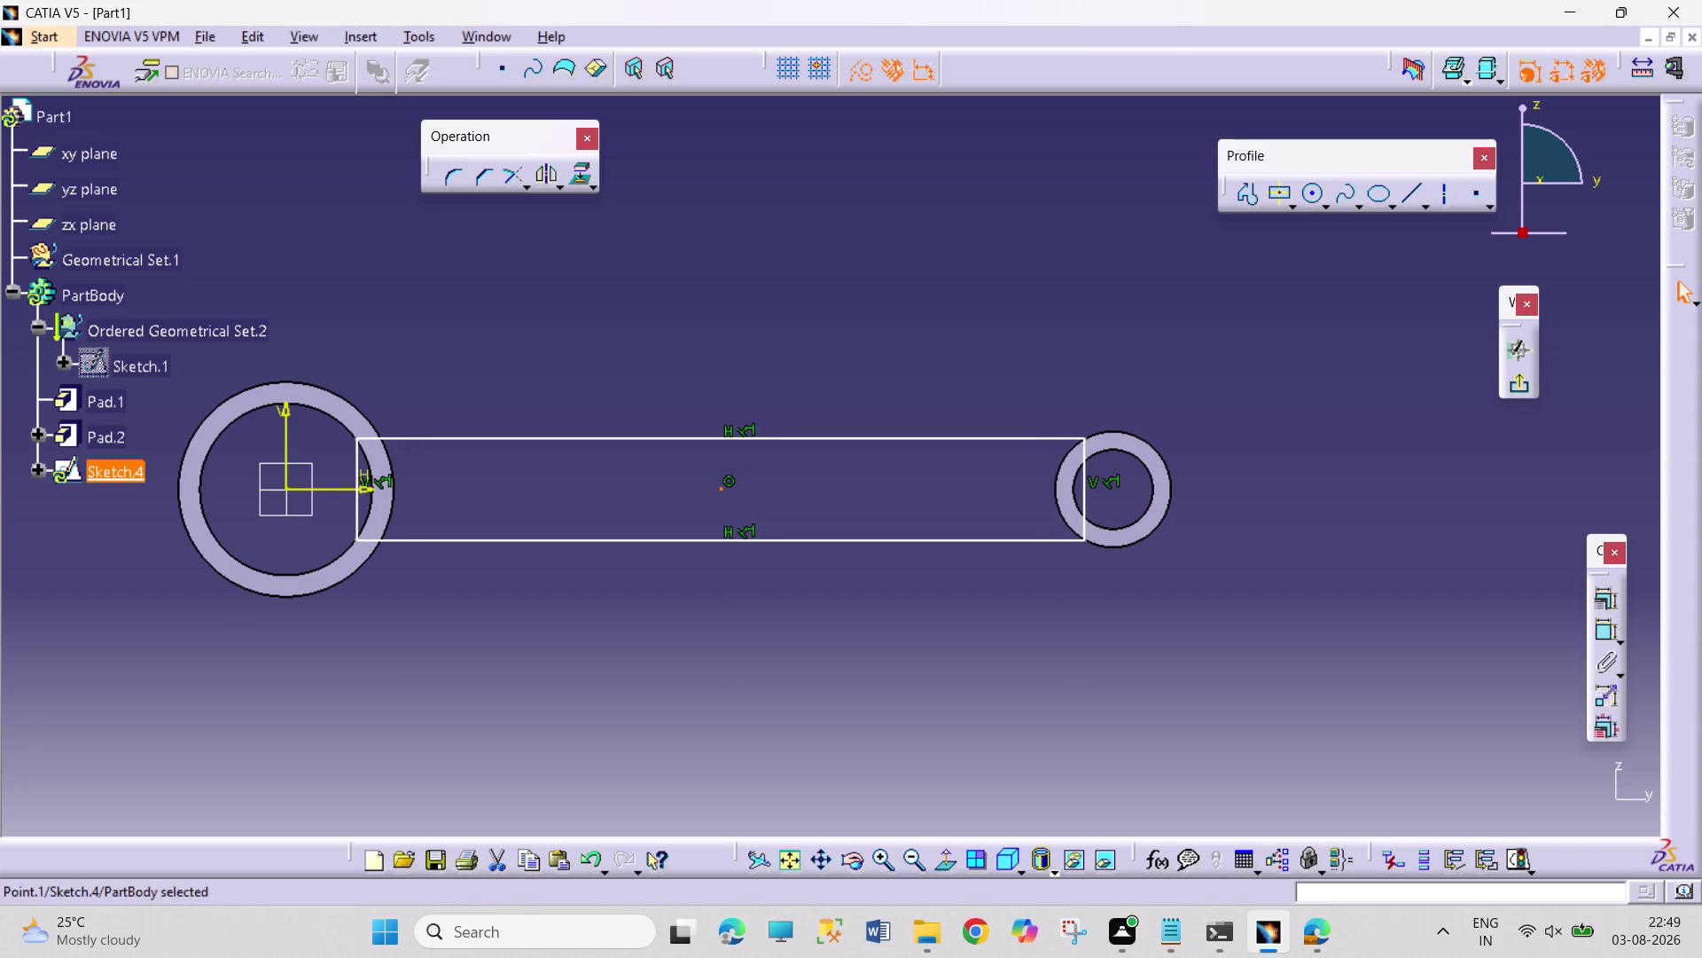
drag(1083, 495, 1104, 495)
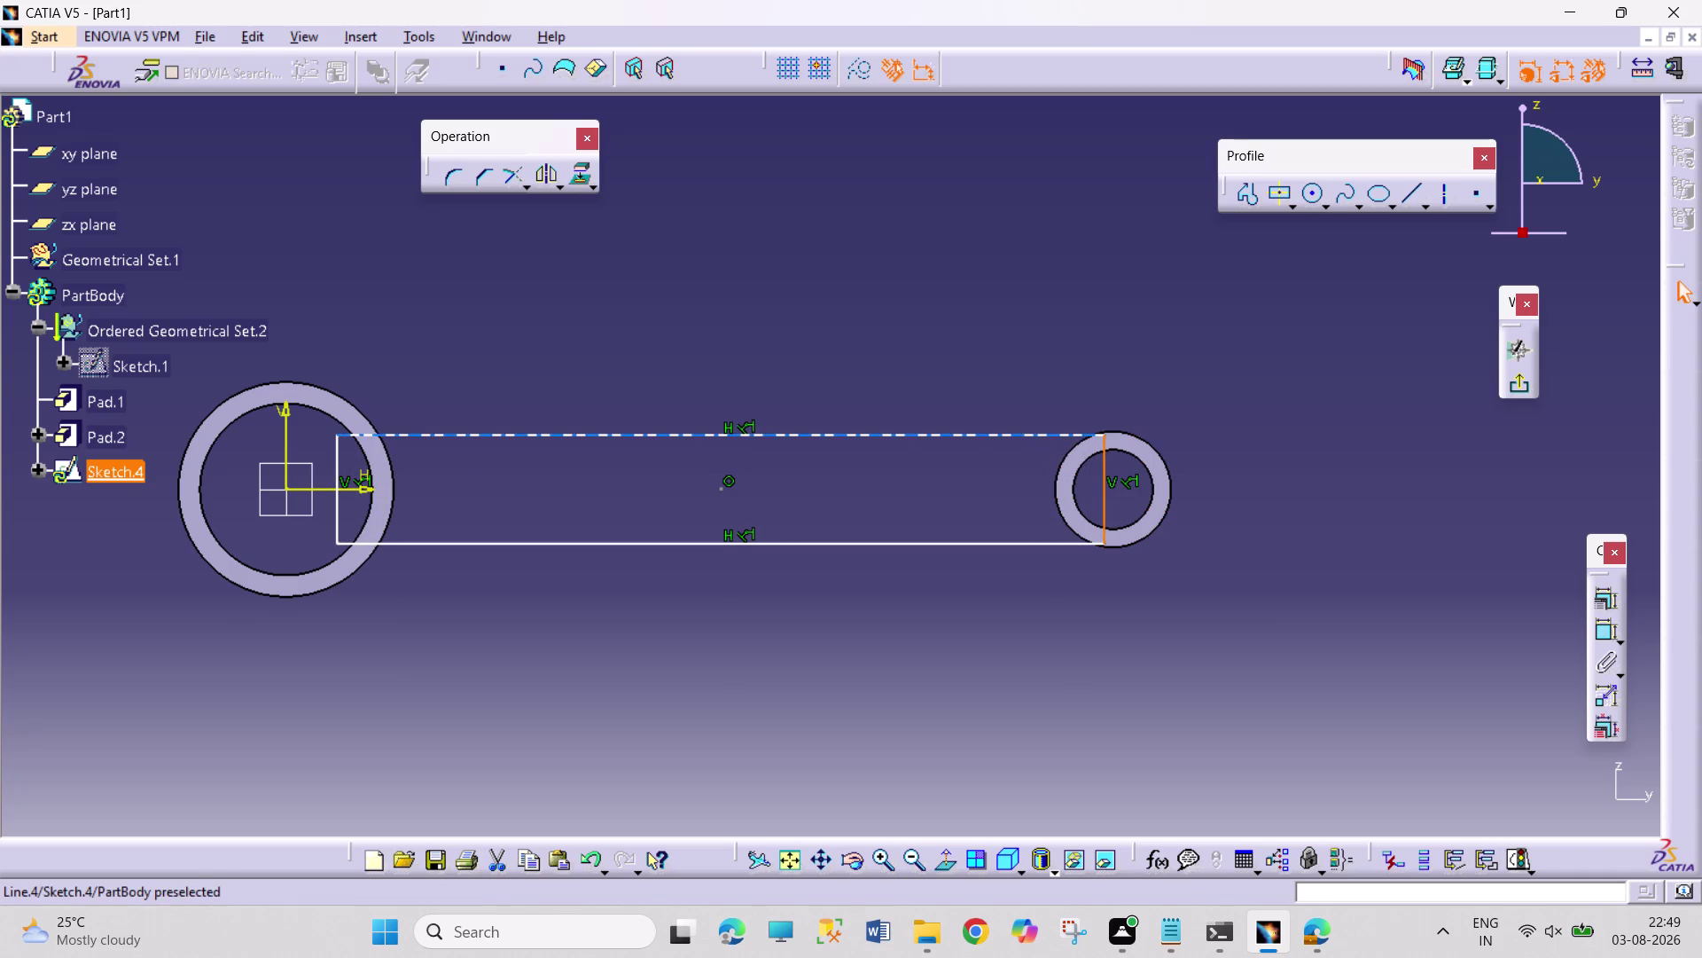
drag(971, 439, 972, 454)
click(970, 613)
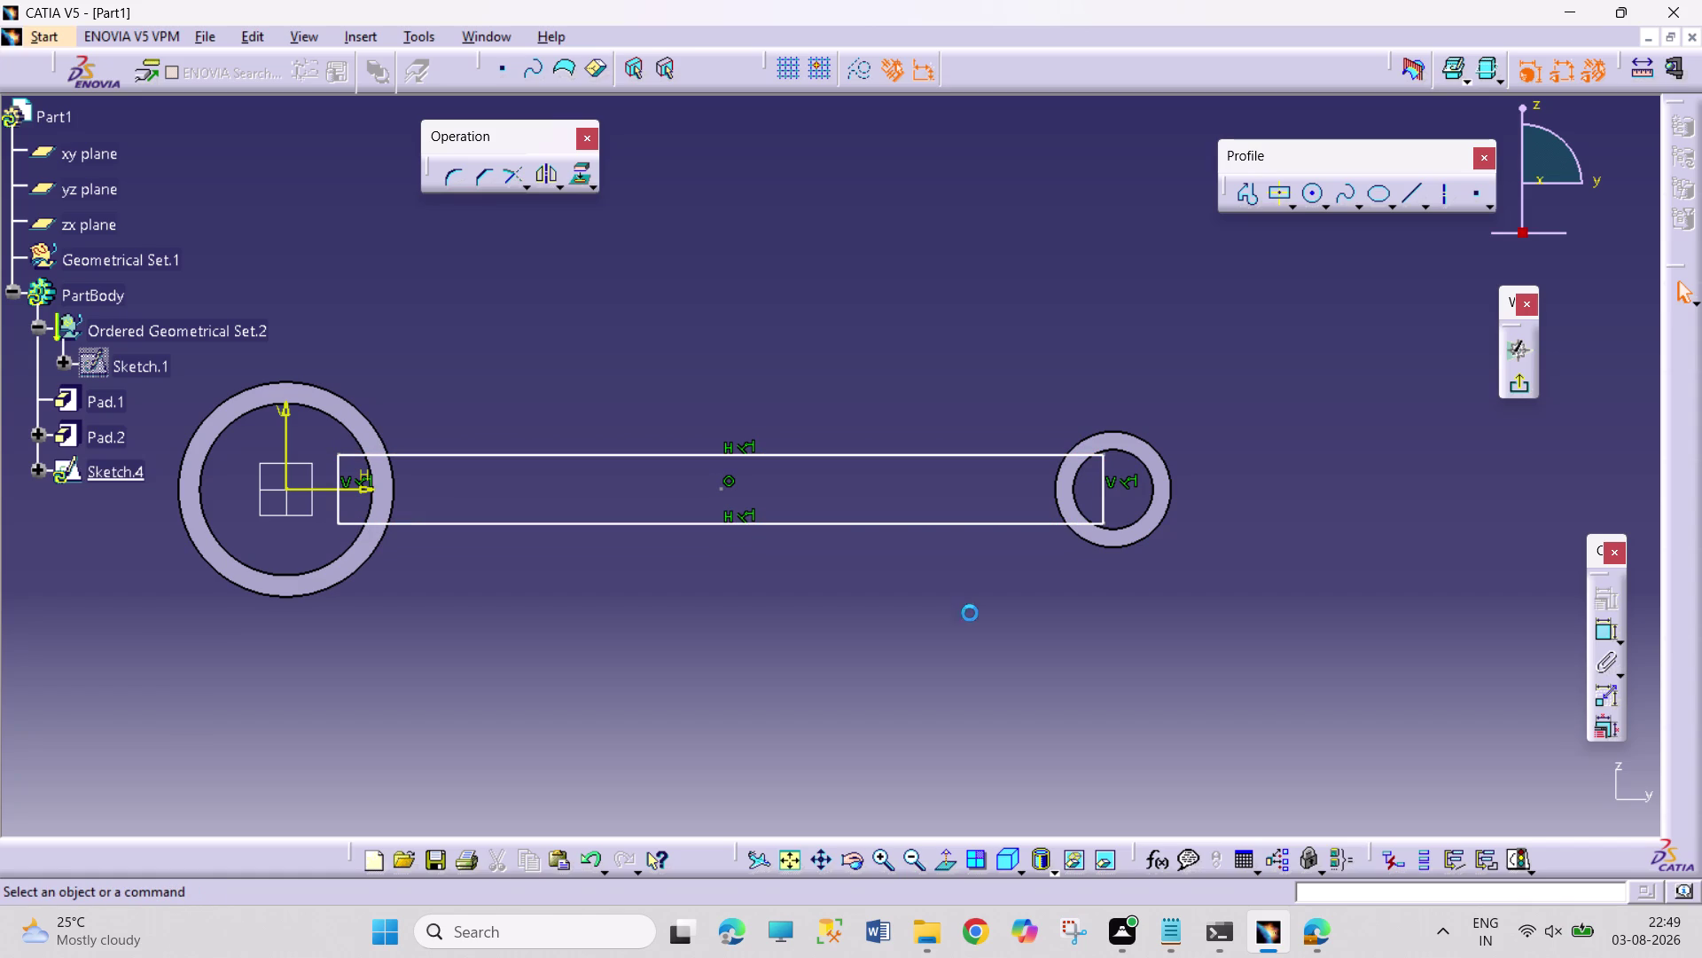
Dimension the rectangle's length at 231.226.
click(1606, 628)
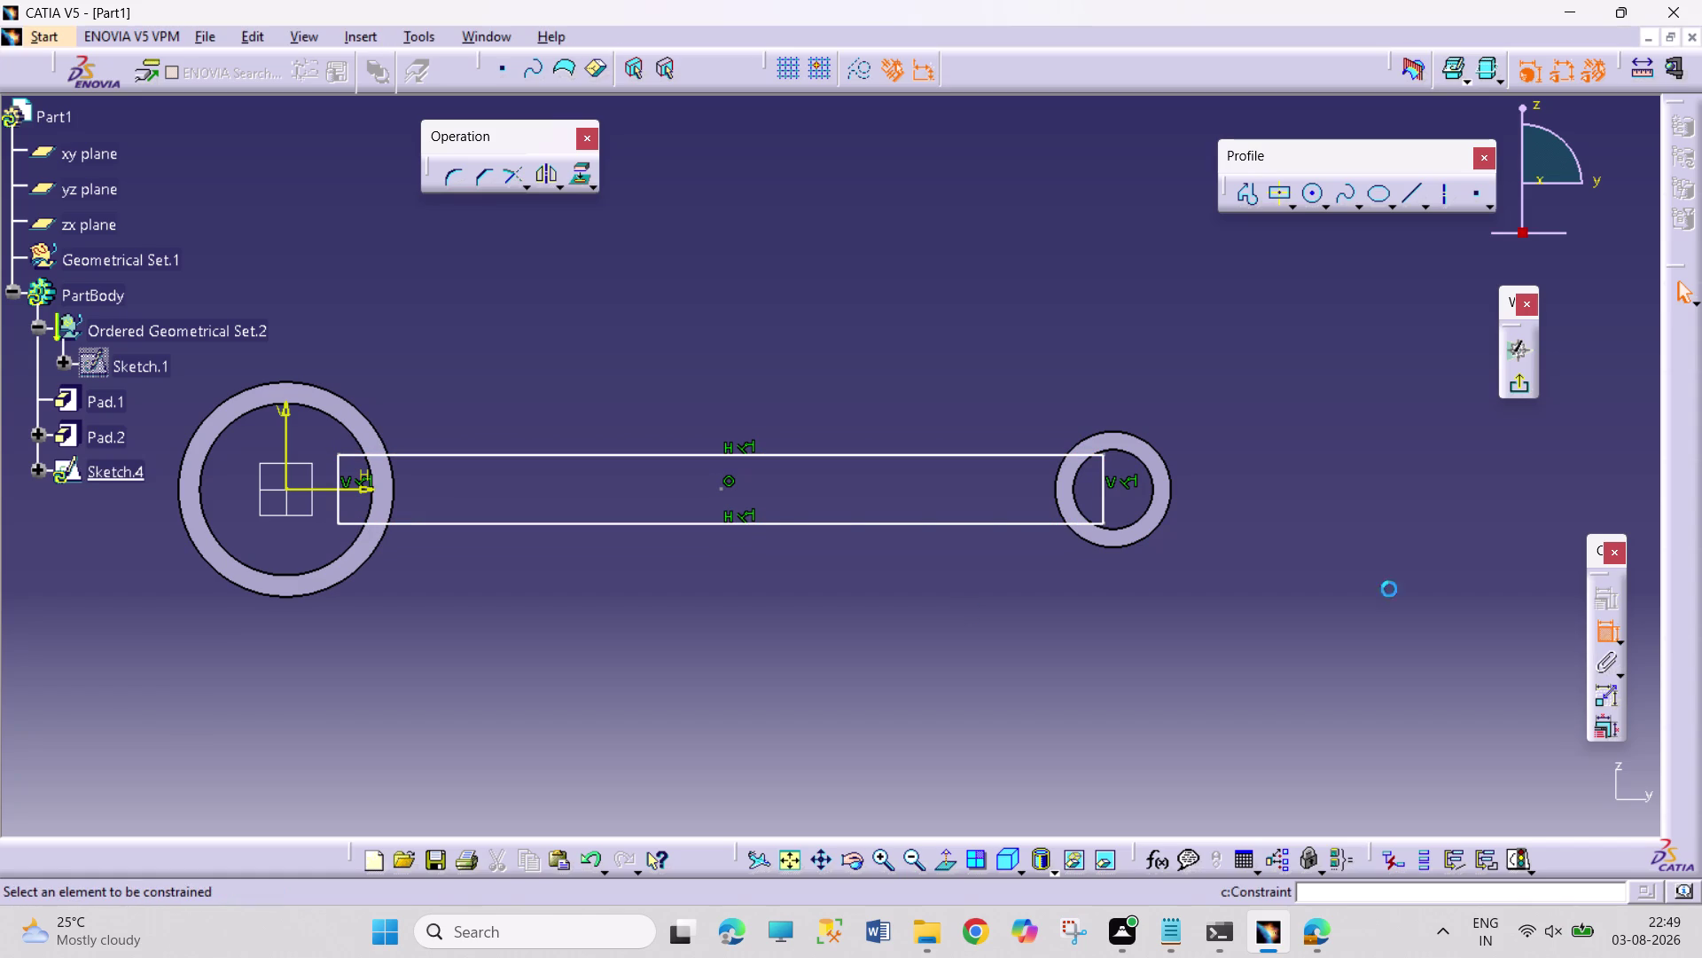
click(913, 525)
click(891, 588)
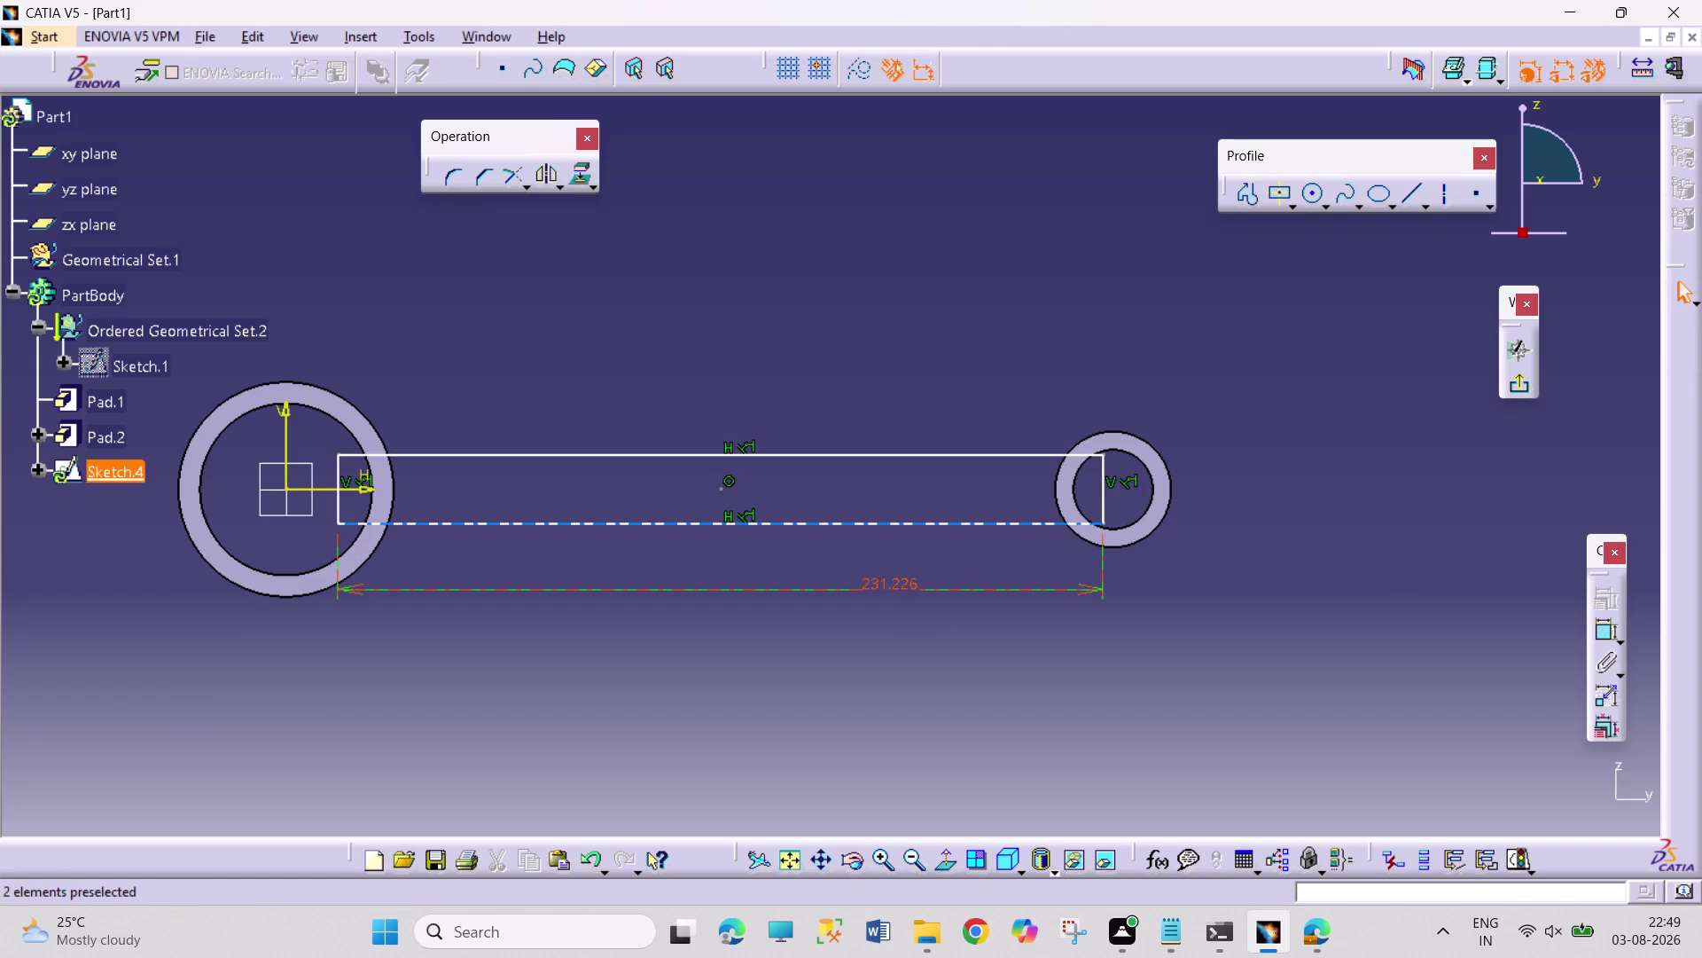
click(1021, 637)
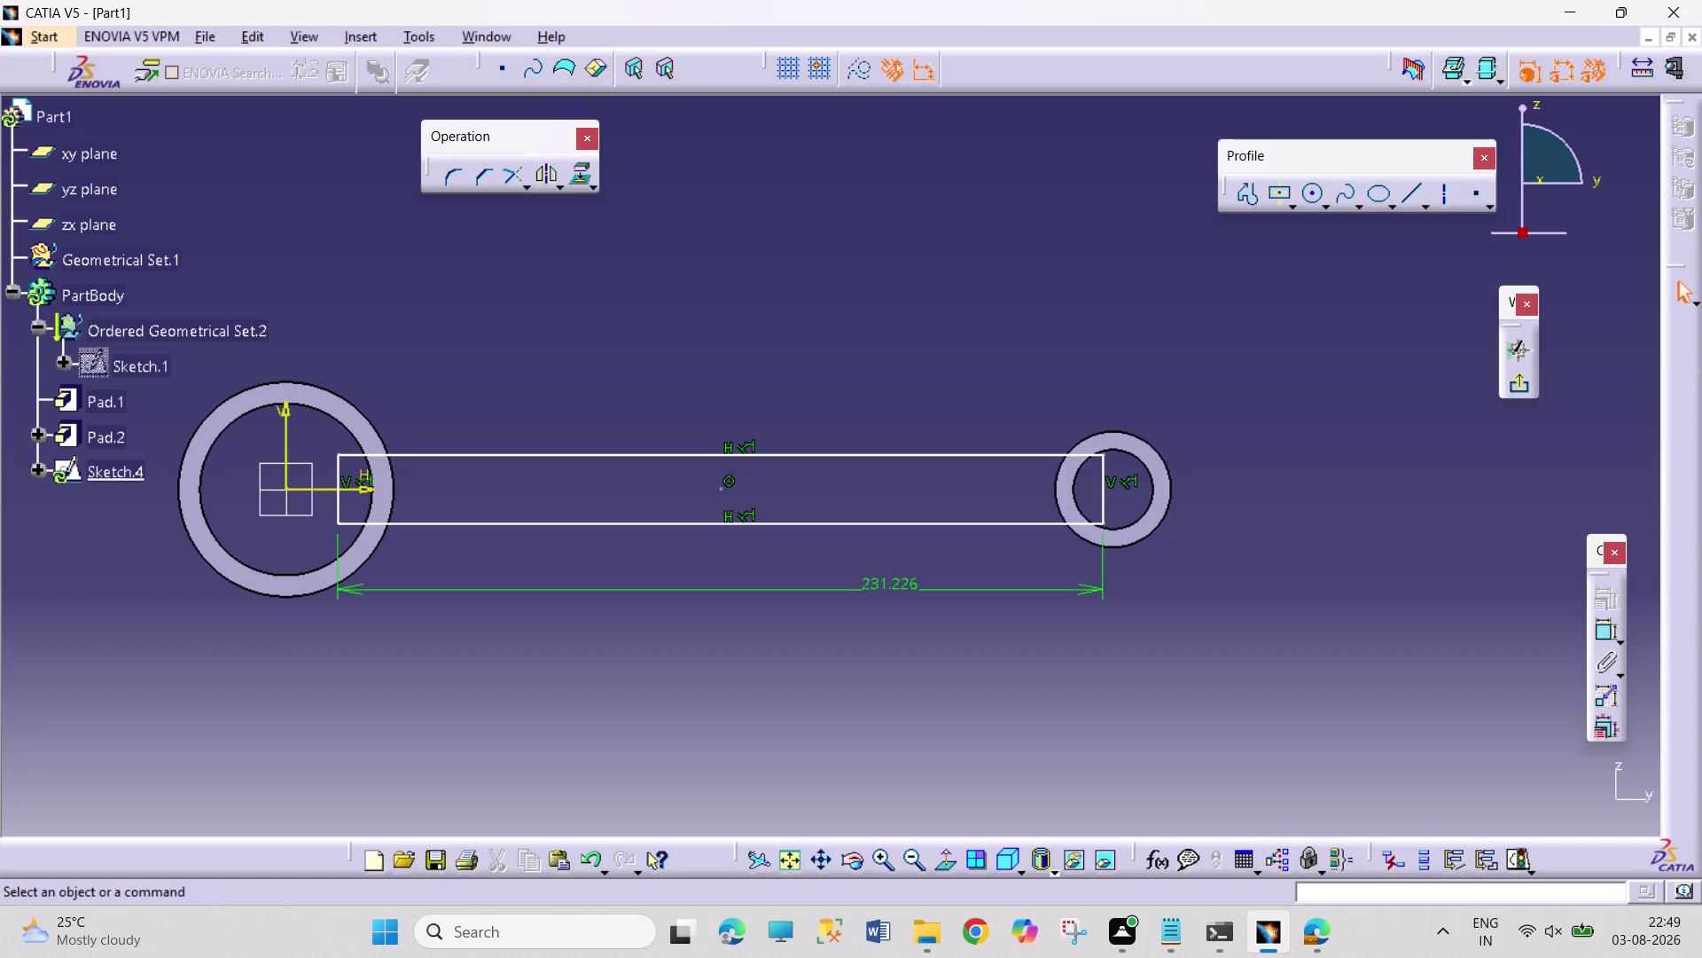
Delete the length dimension and project both ring outer edges into the sketch.
right_click(905, 589)
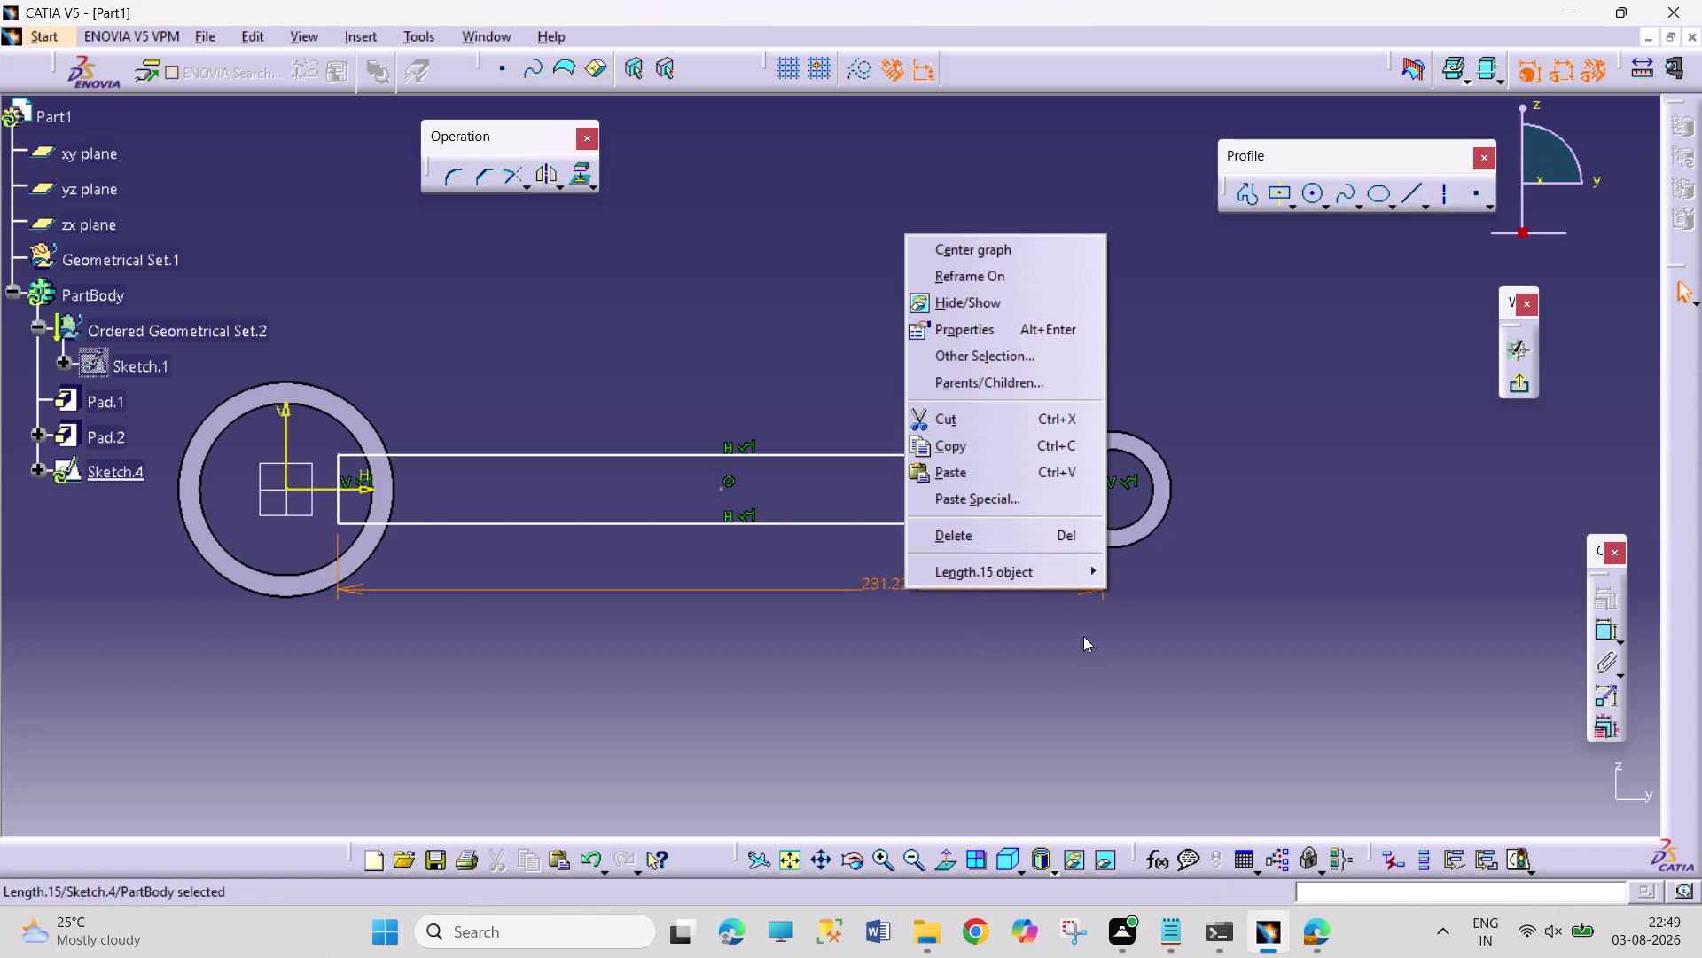
click(989, 542)
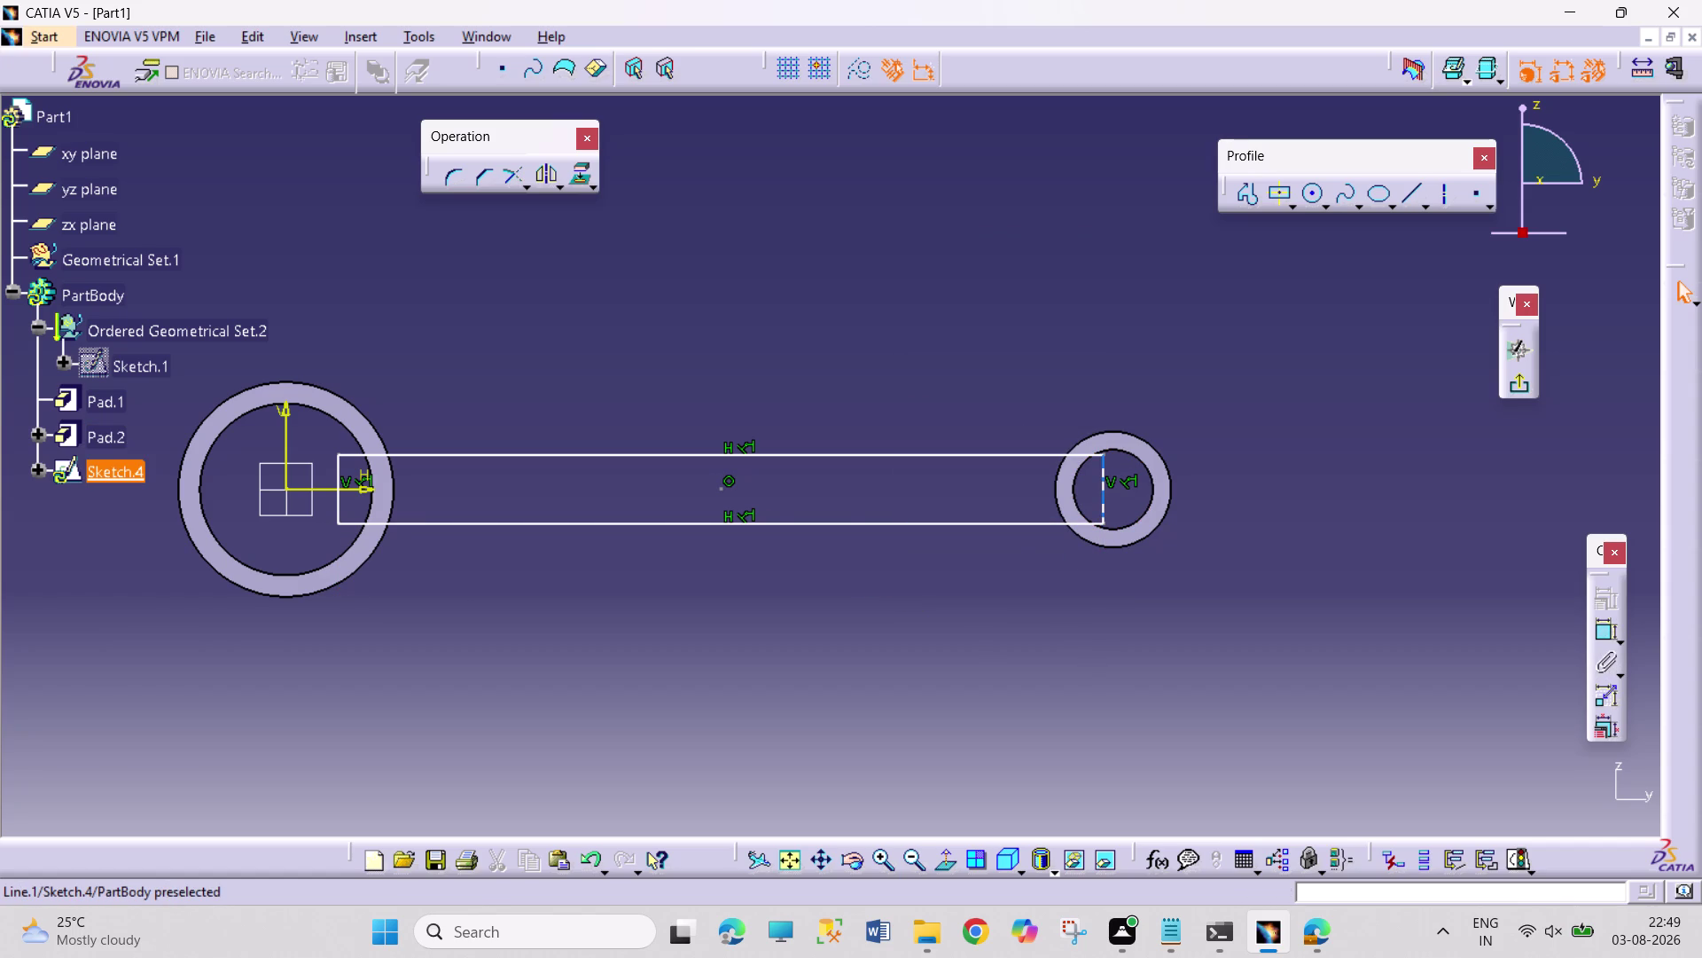
click(1054, 491)
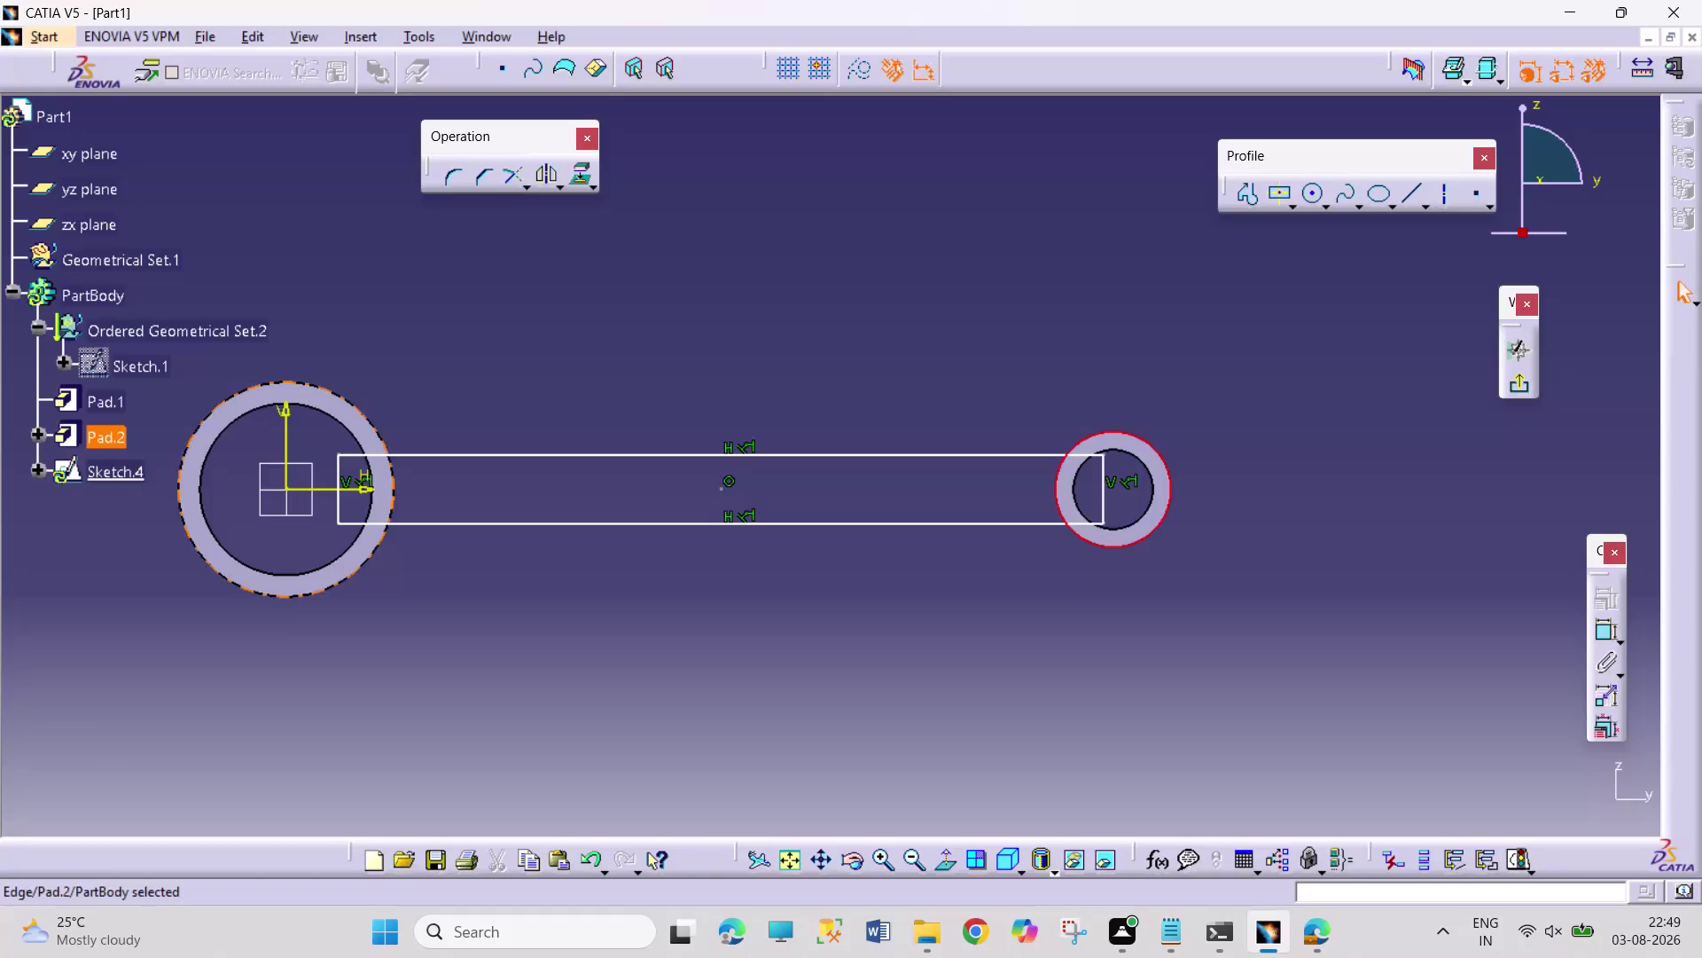
click(393, 481)
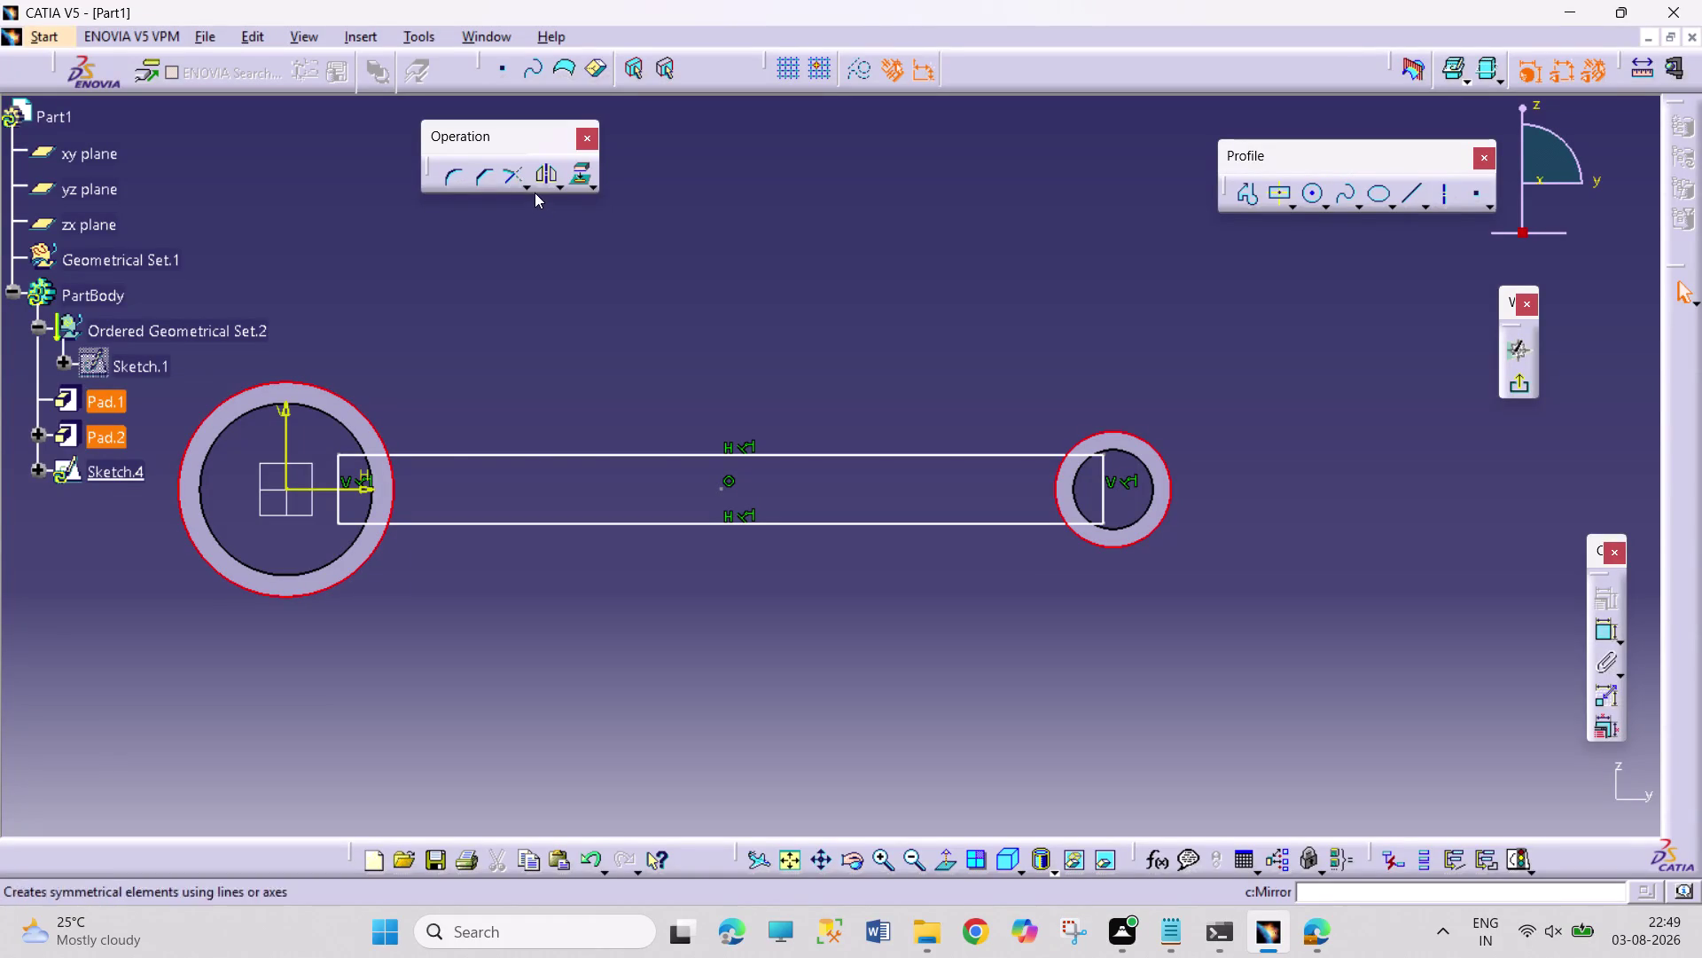
click(532, 189)
click(708, 281)
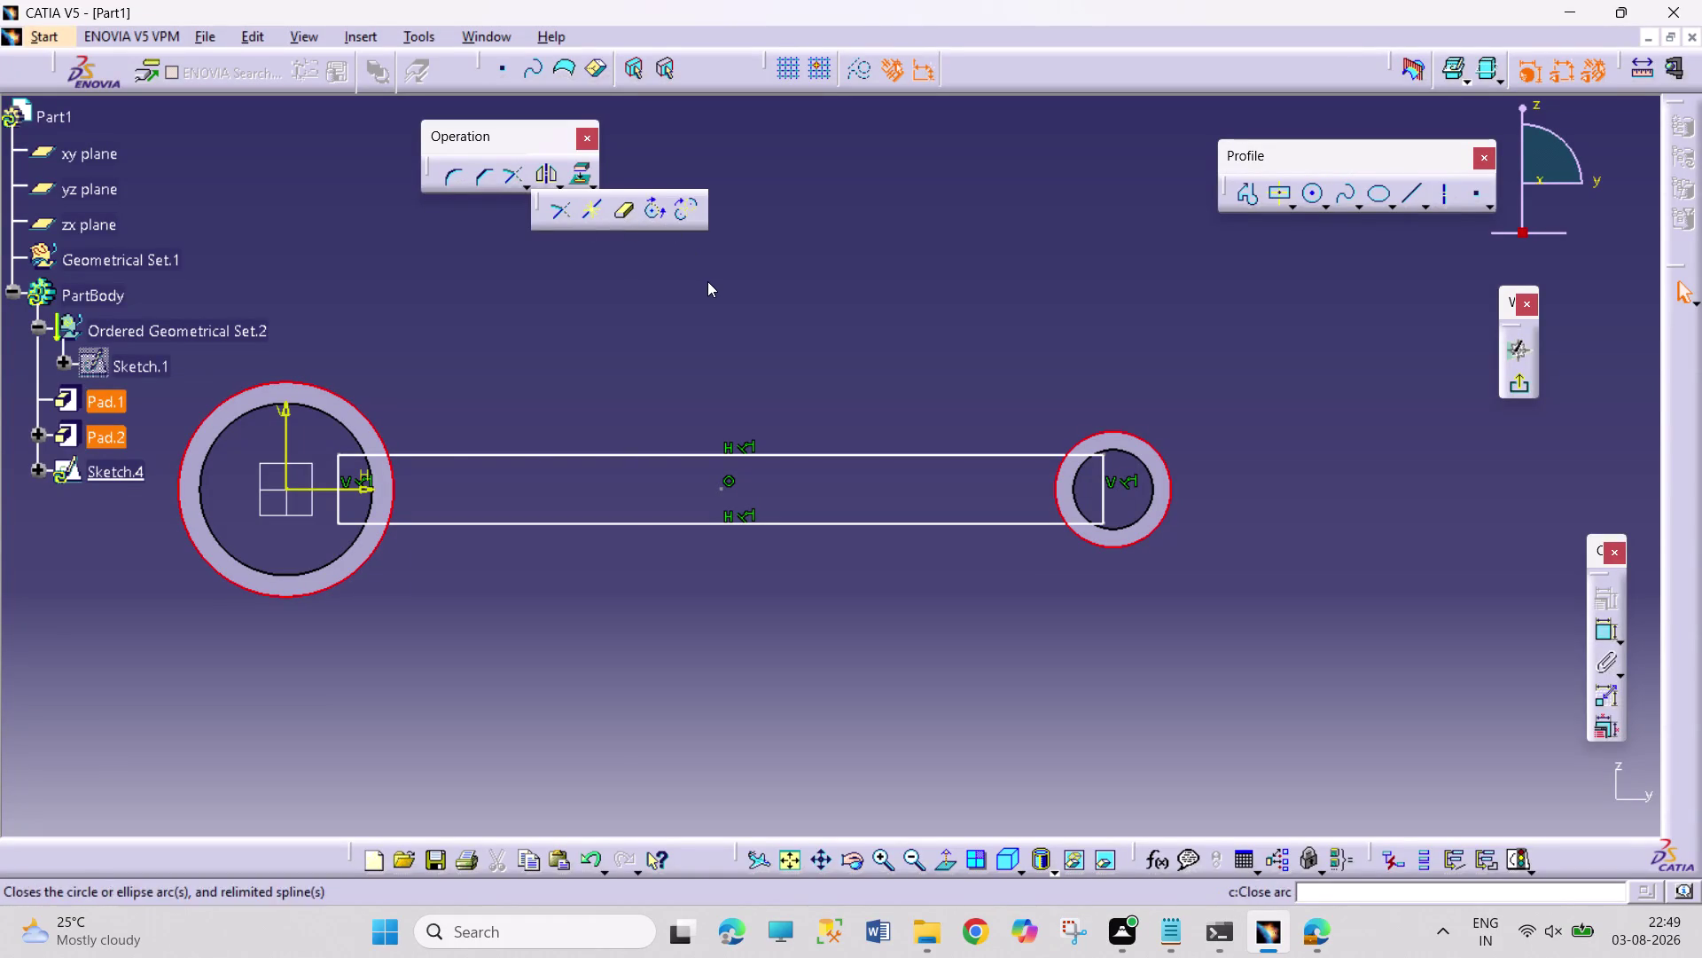
click(584, 183)
click(755, 278)
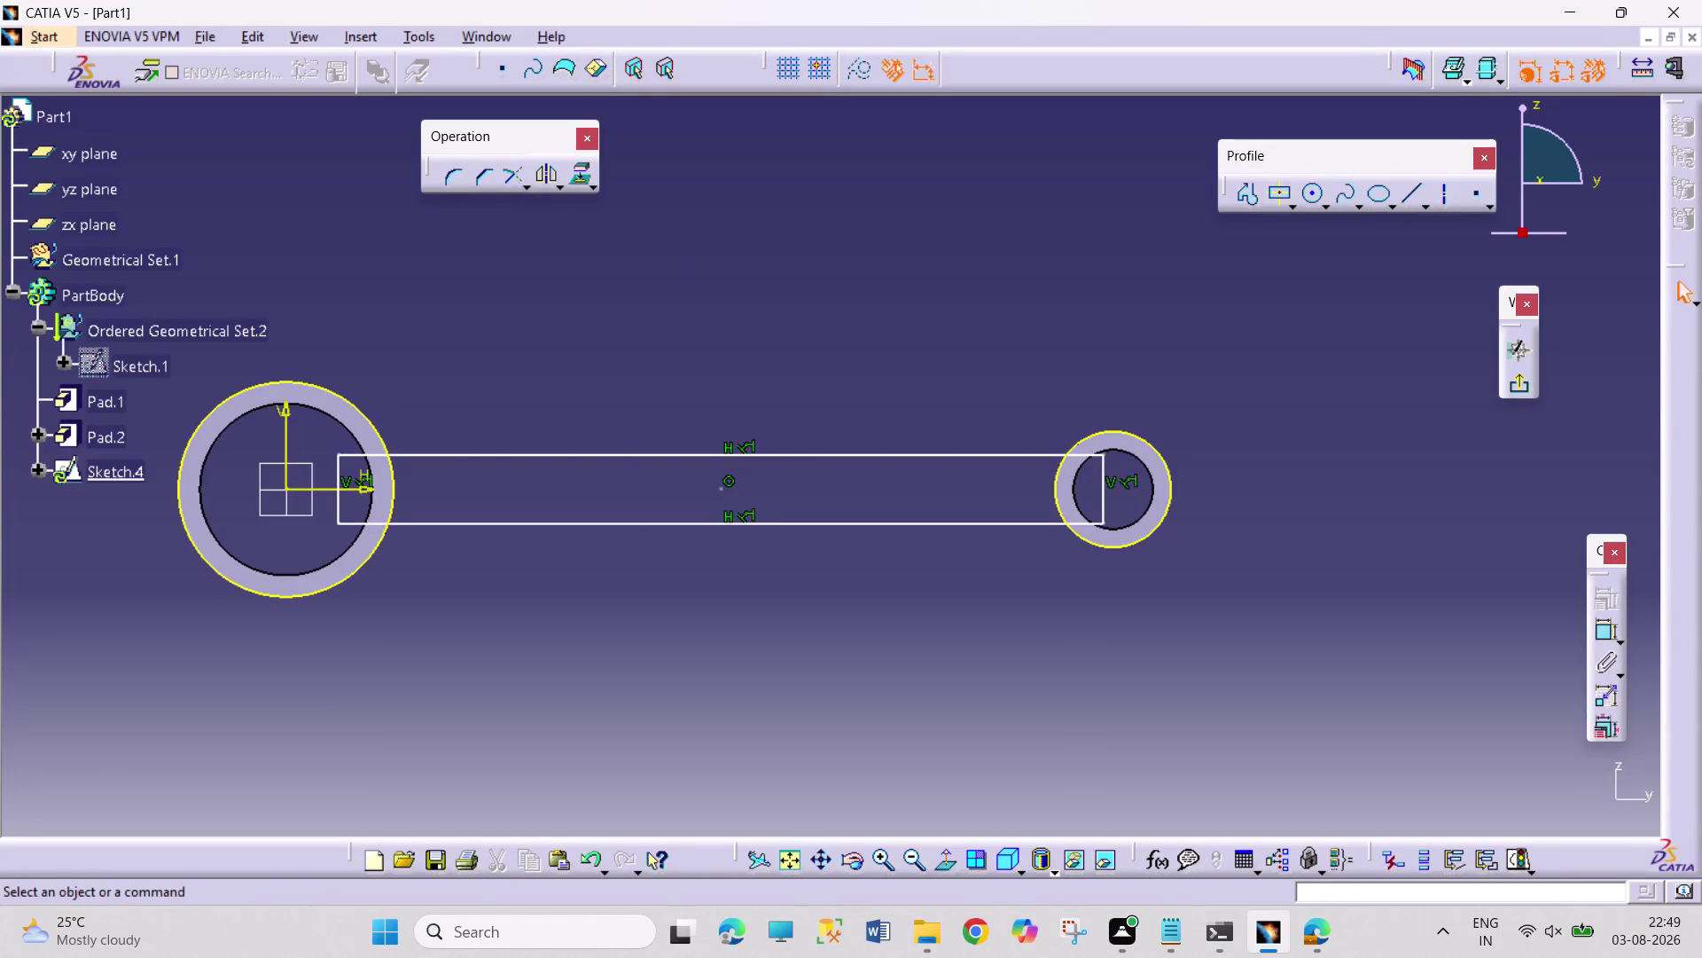
Dimension the distance between the arm's long edges as 28 mm.
click(1611, 633)
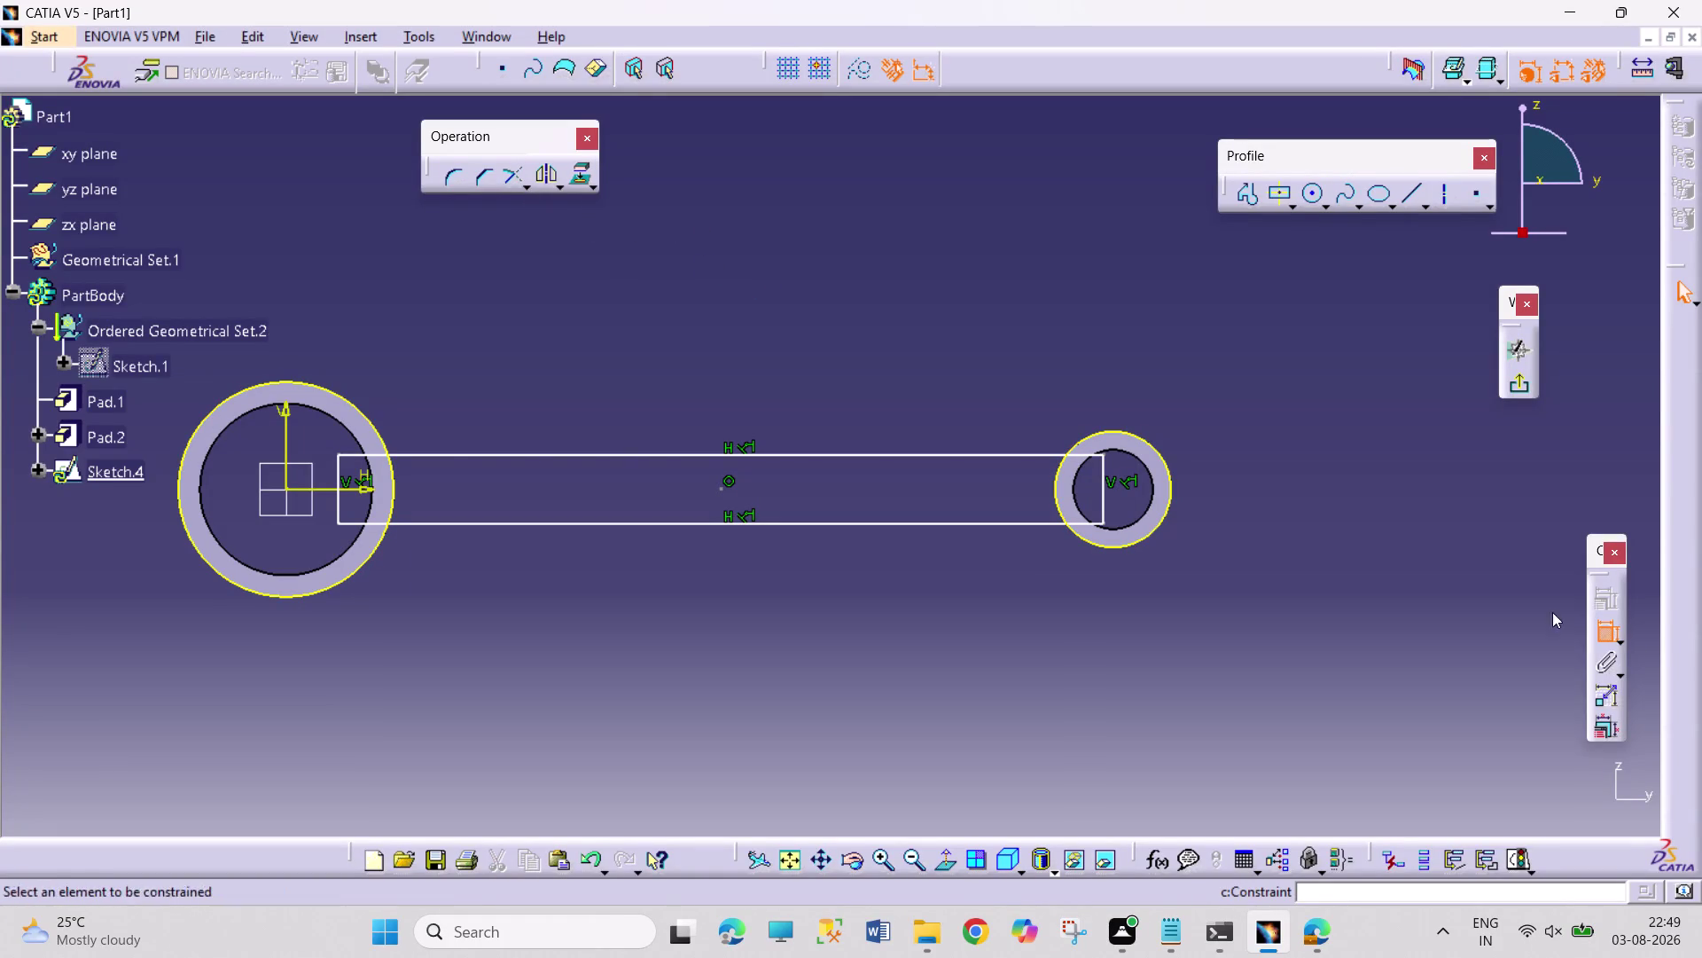
click(861, 455)
click(865, 524)
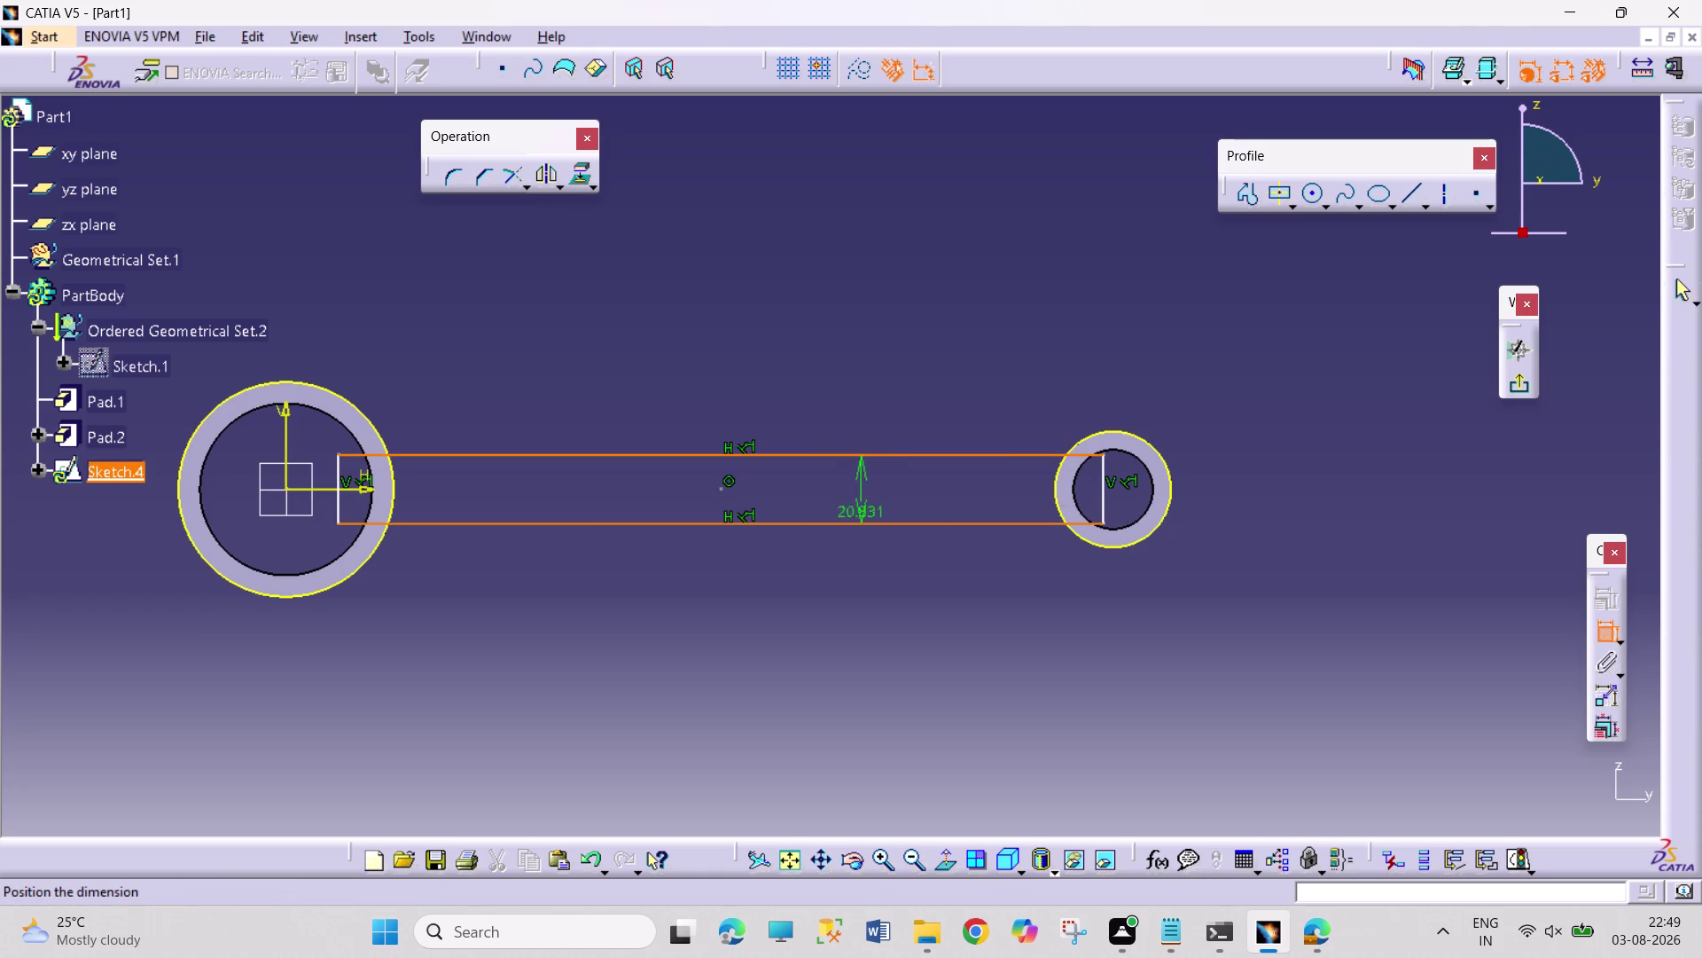
click(856, 495)
double_click(857, 490)
text(2)
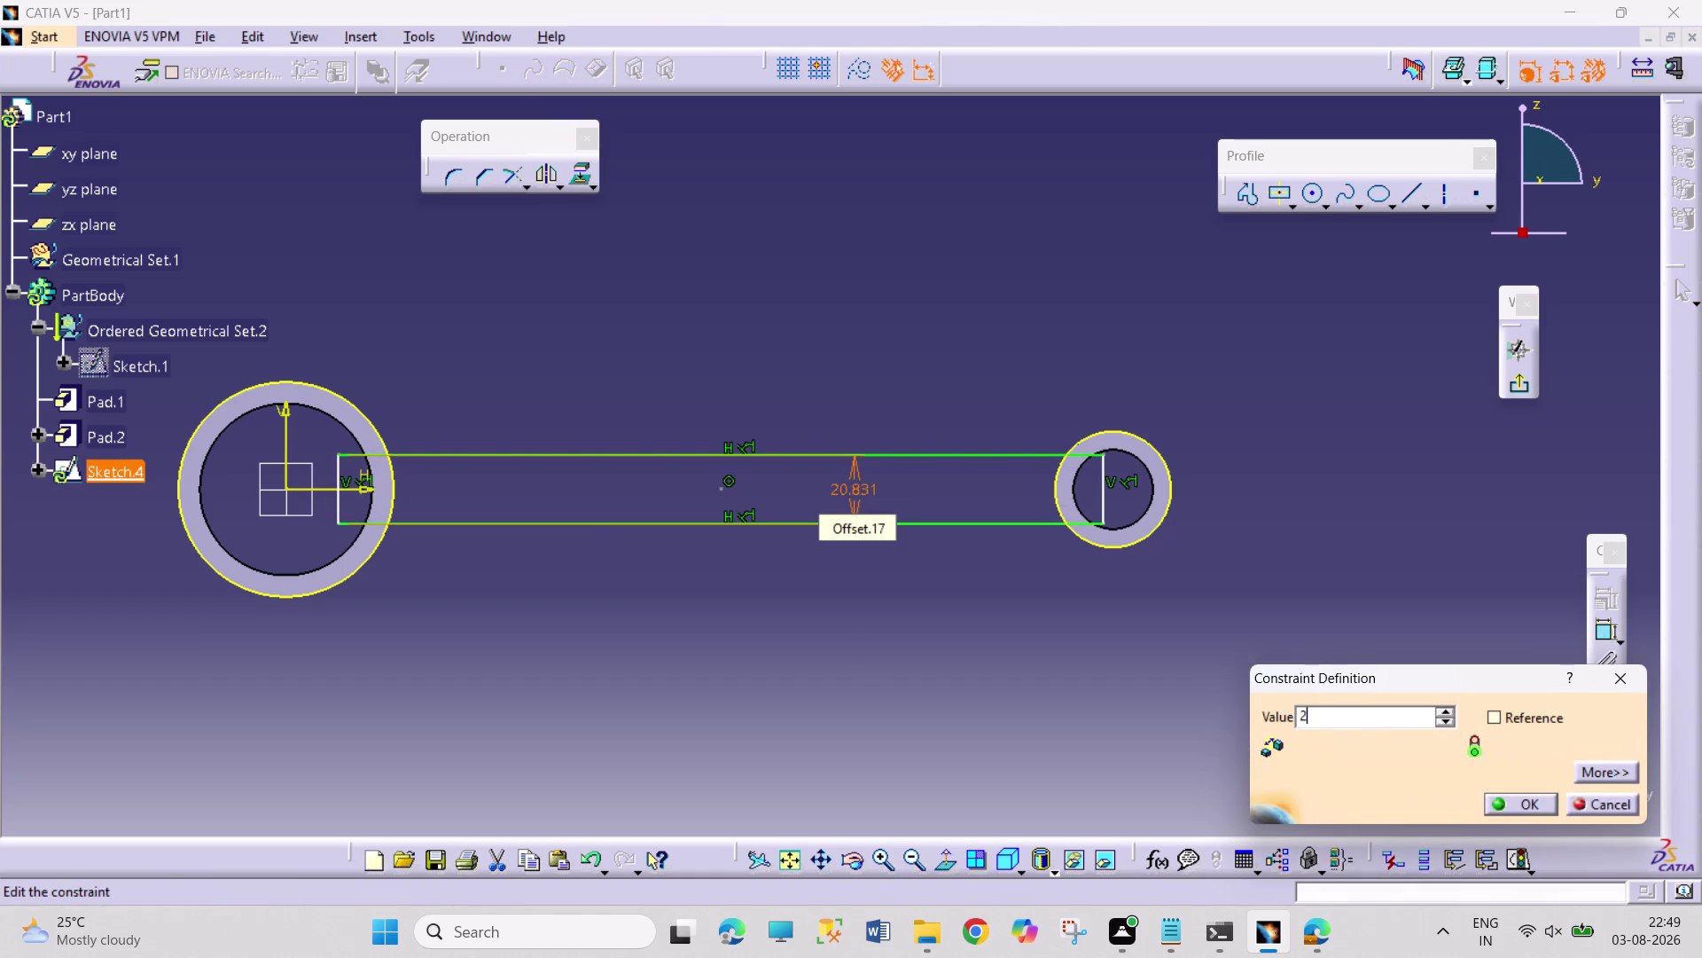
text(8)
key(Return)
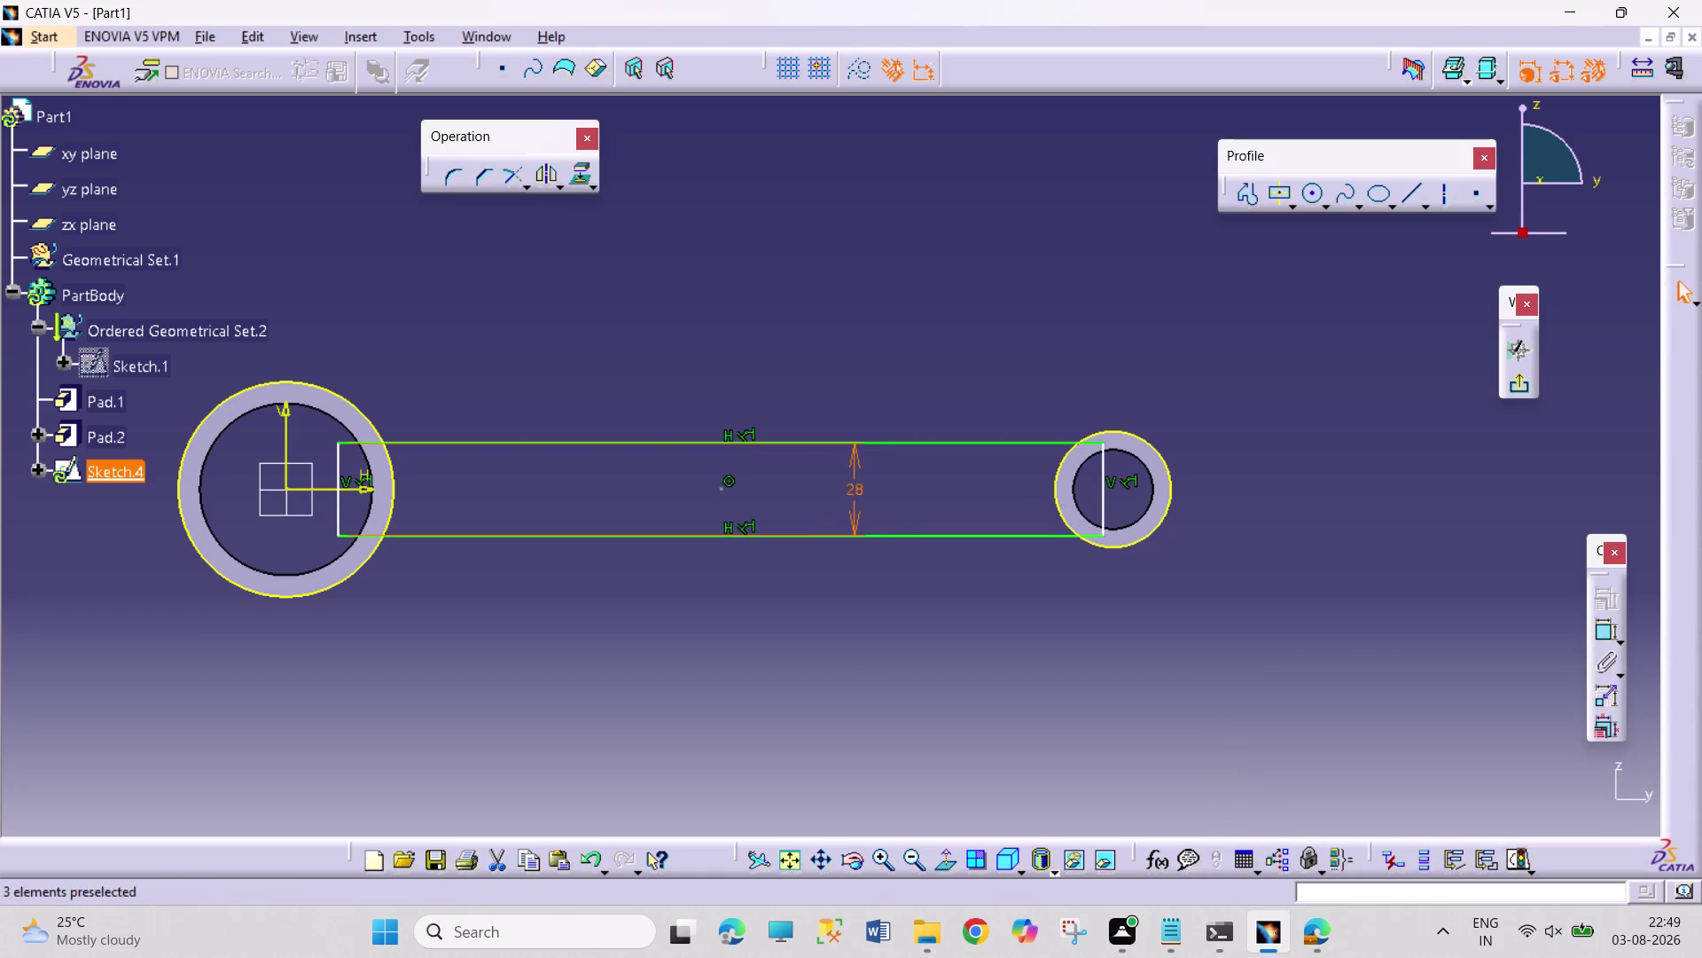
click(897, 657)
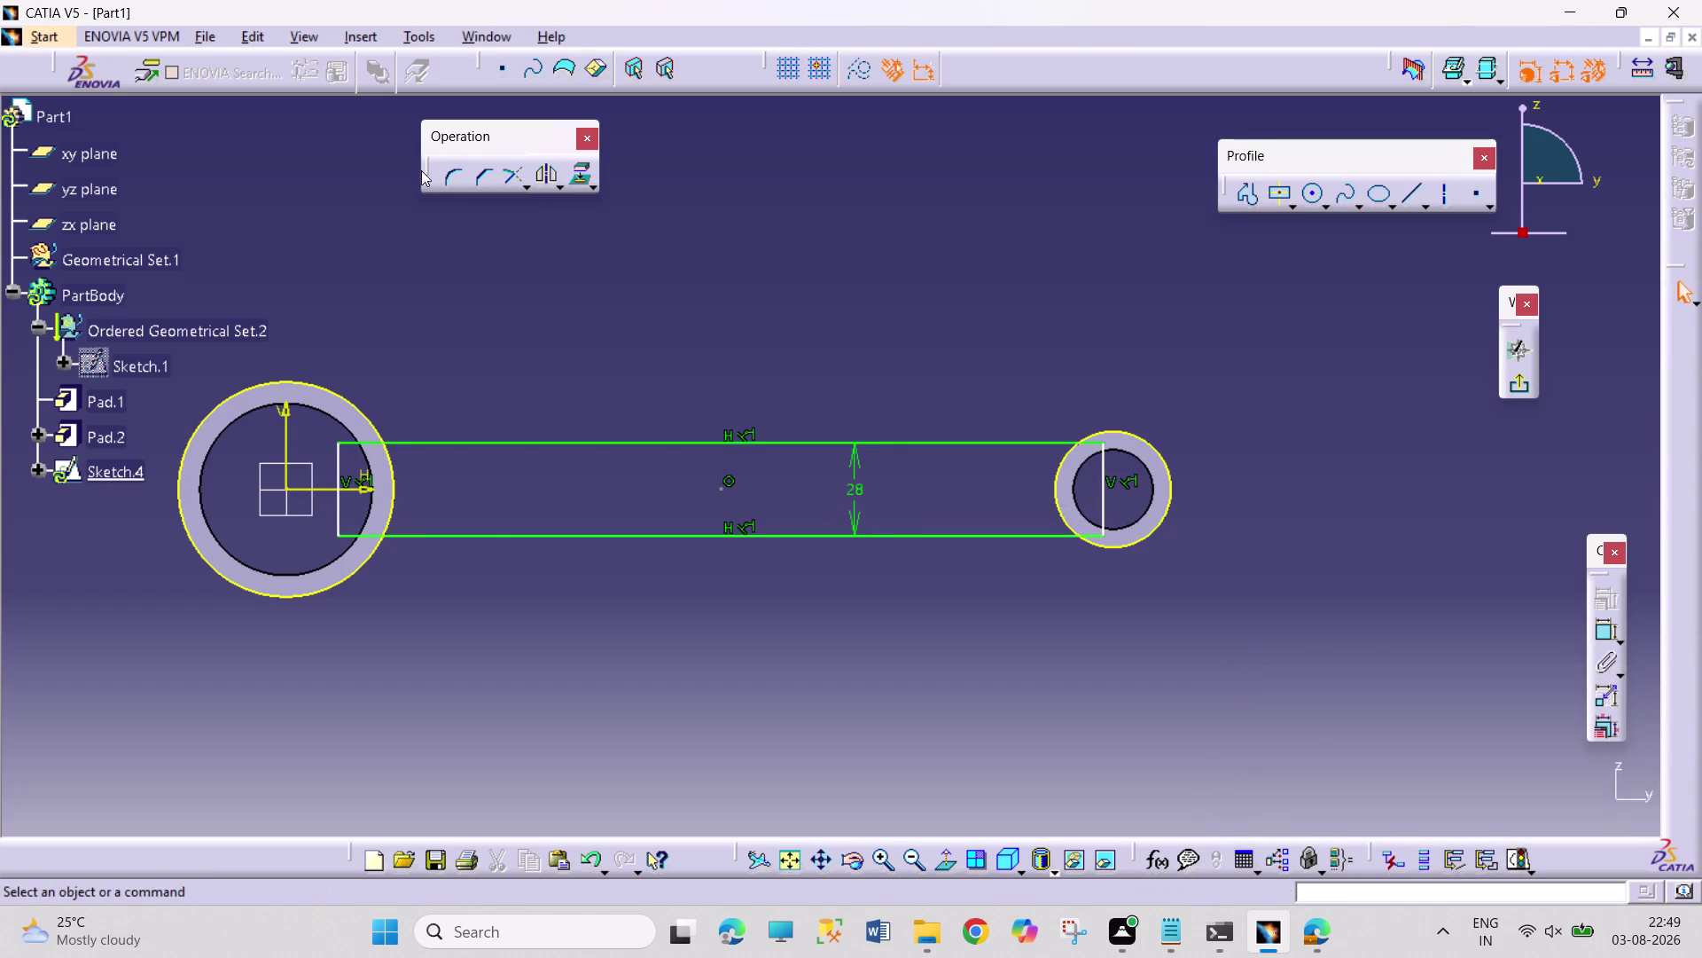
click(526, 187)
double_click(624, 208)
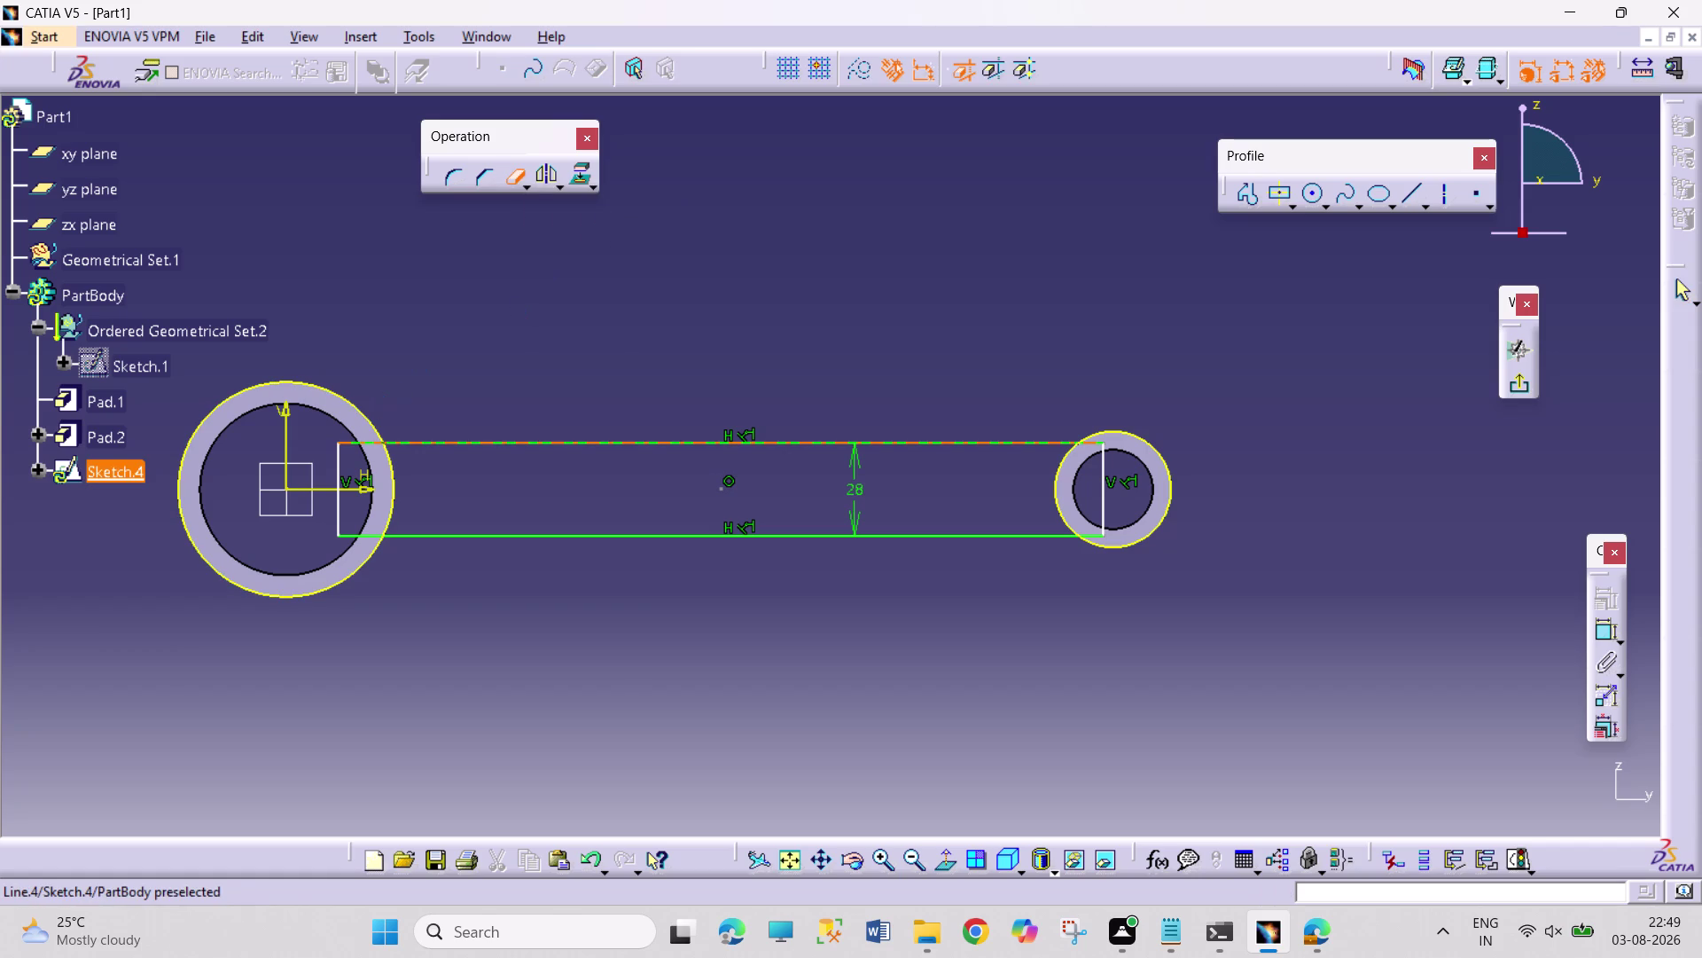
Trim the arm end lines and ring arcs inside both rings, then exit Sketch.4.
click(351, 443)
click(337, 501)
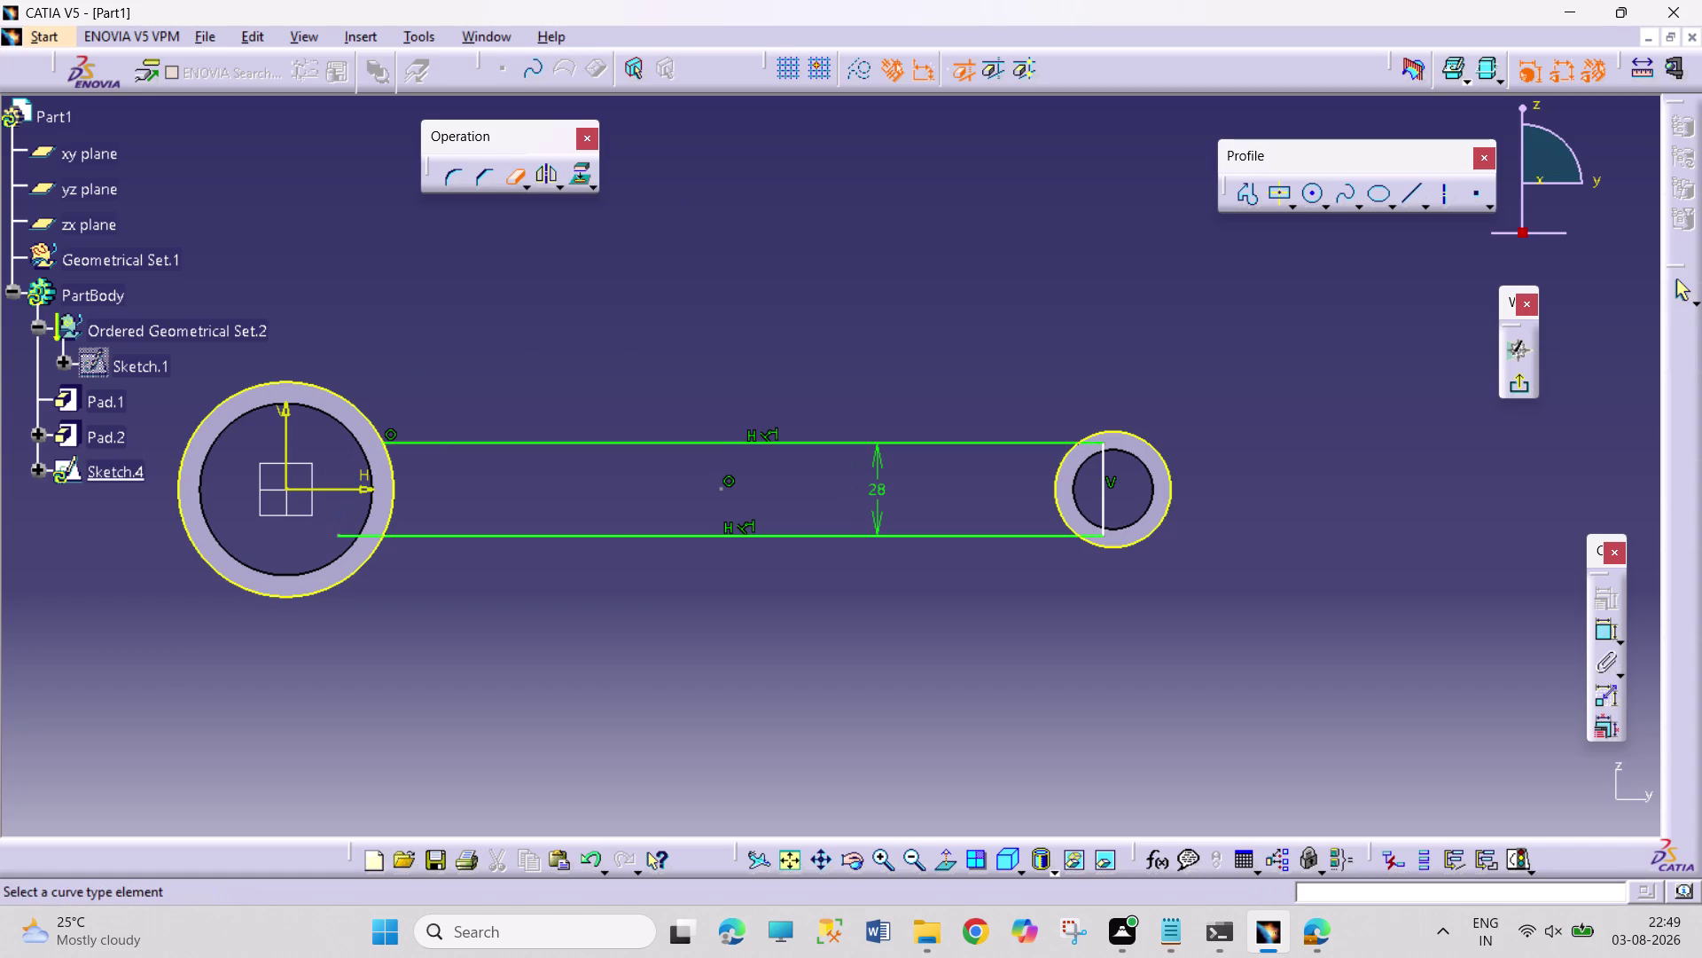
click(359, 534)
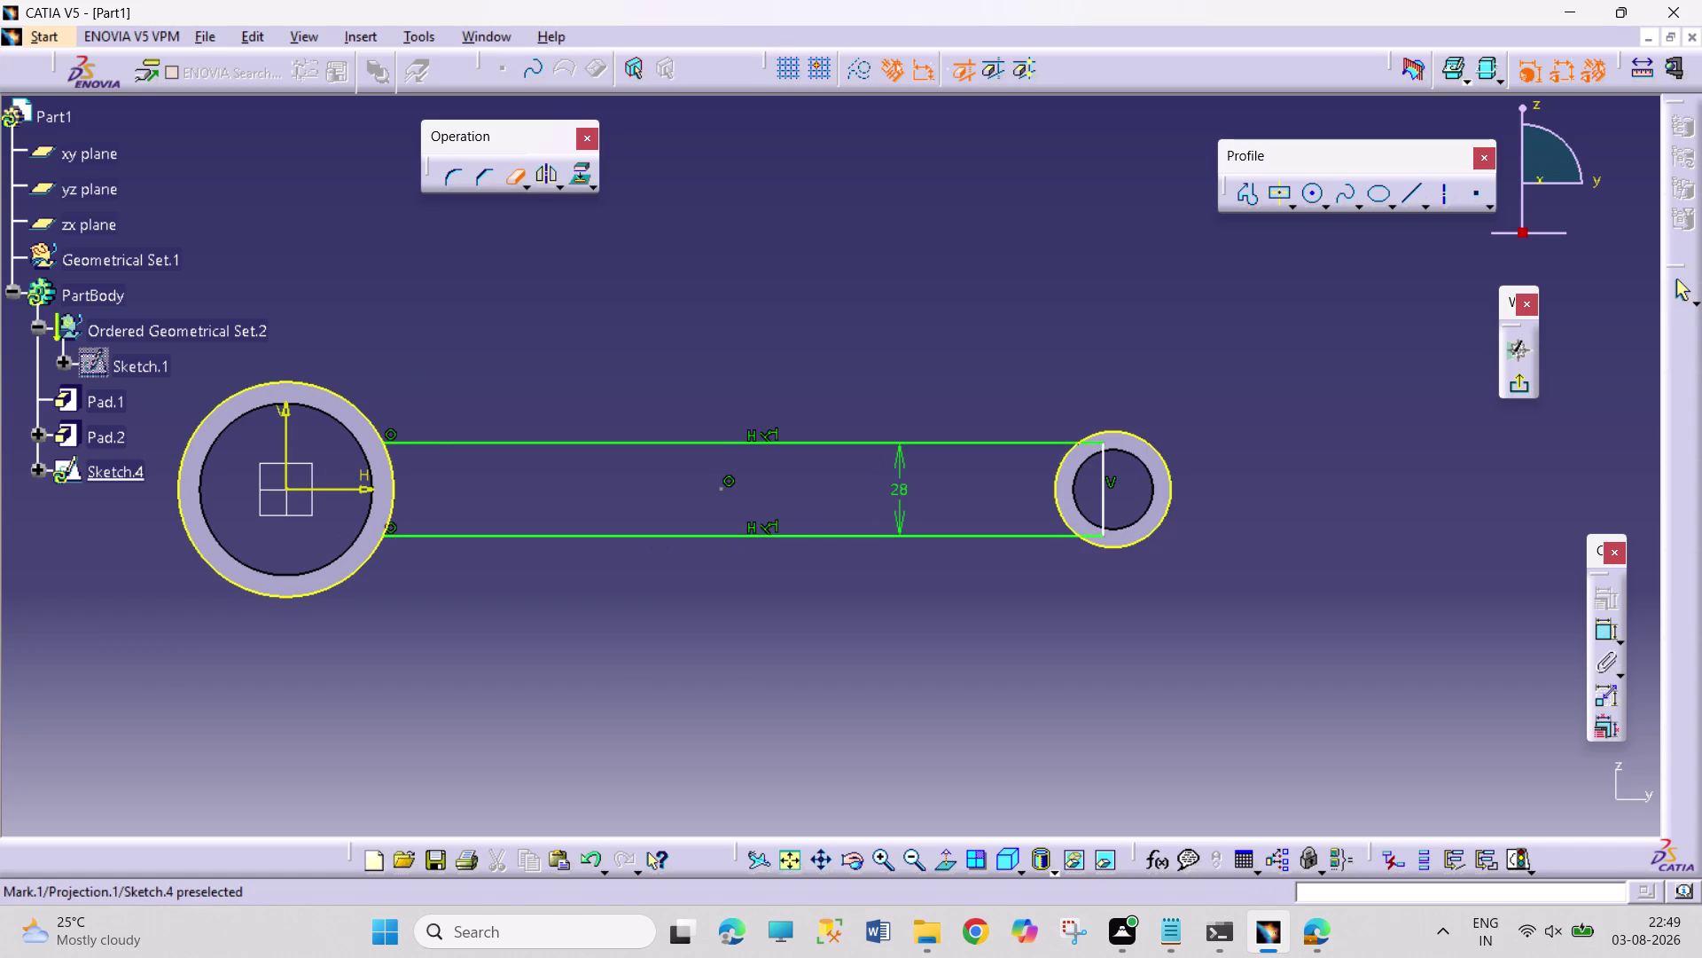
click(1094, 537)
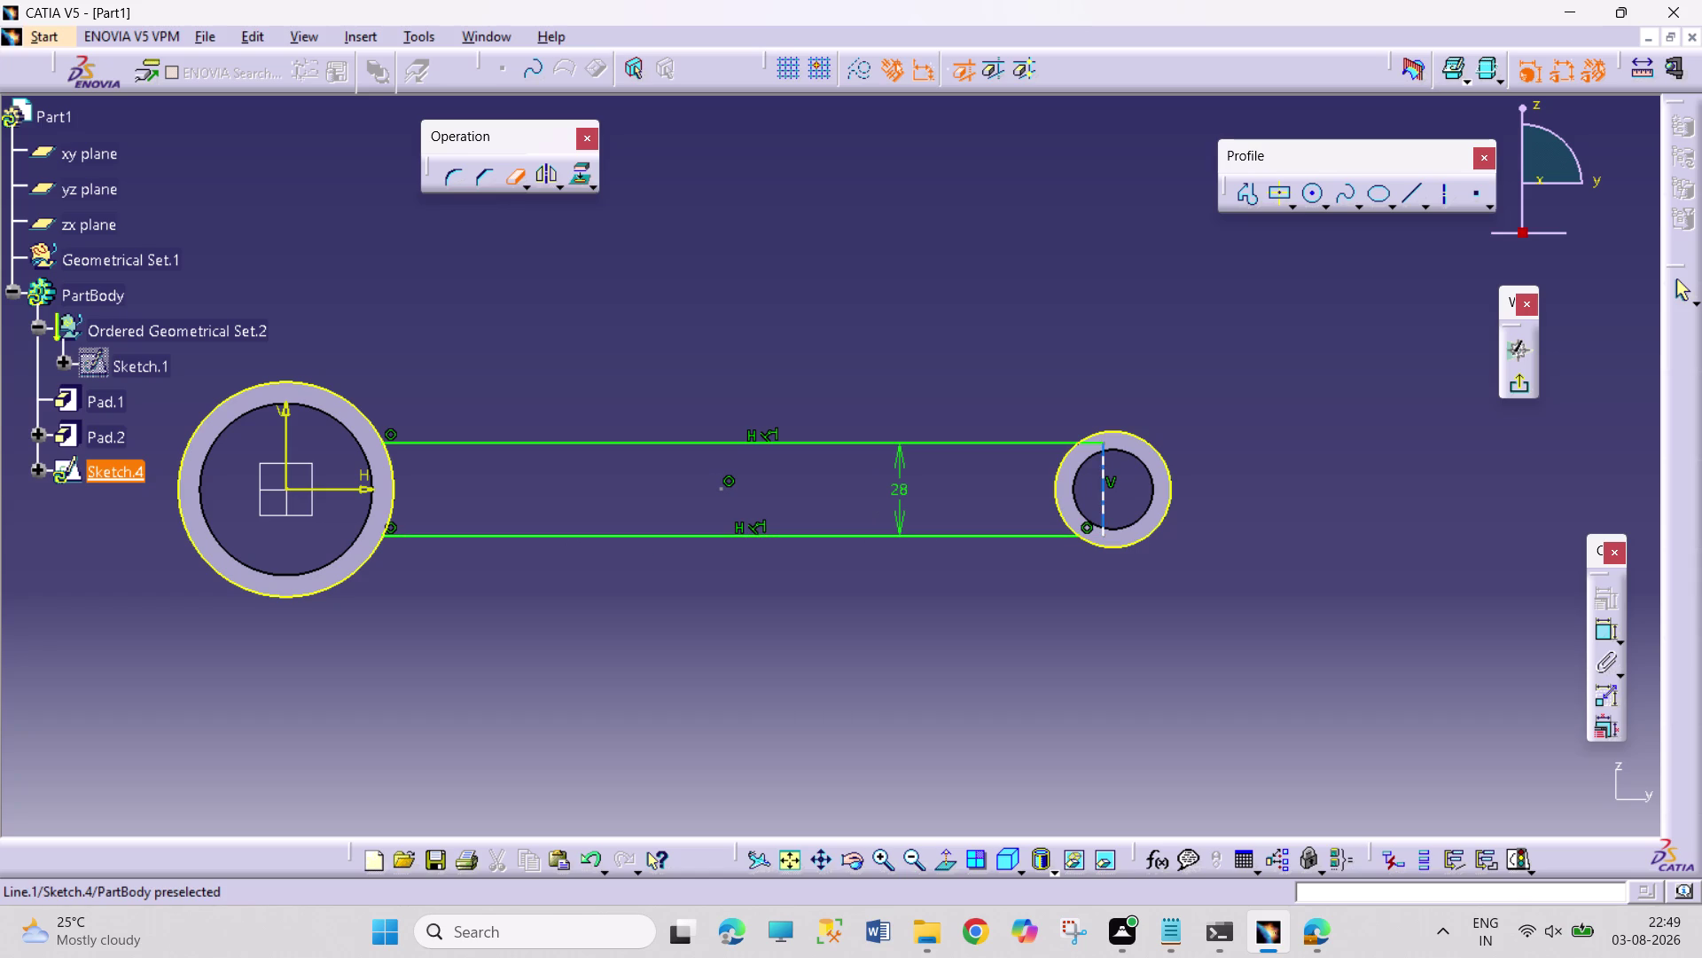
click(1099, 519)
click(1095, 444)
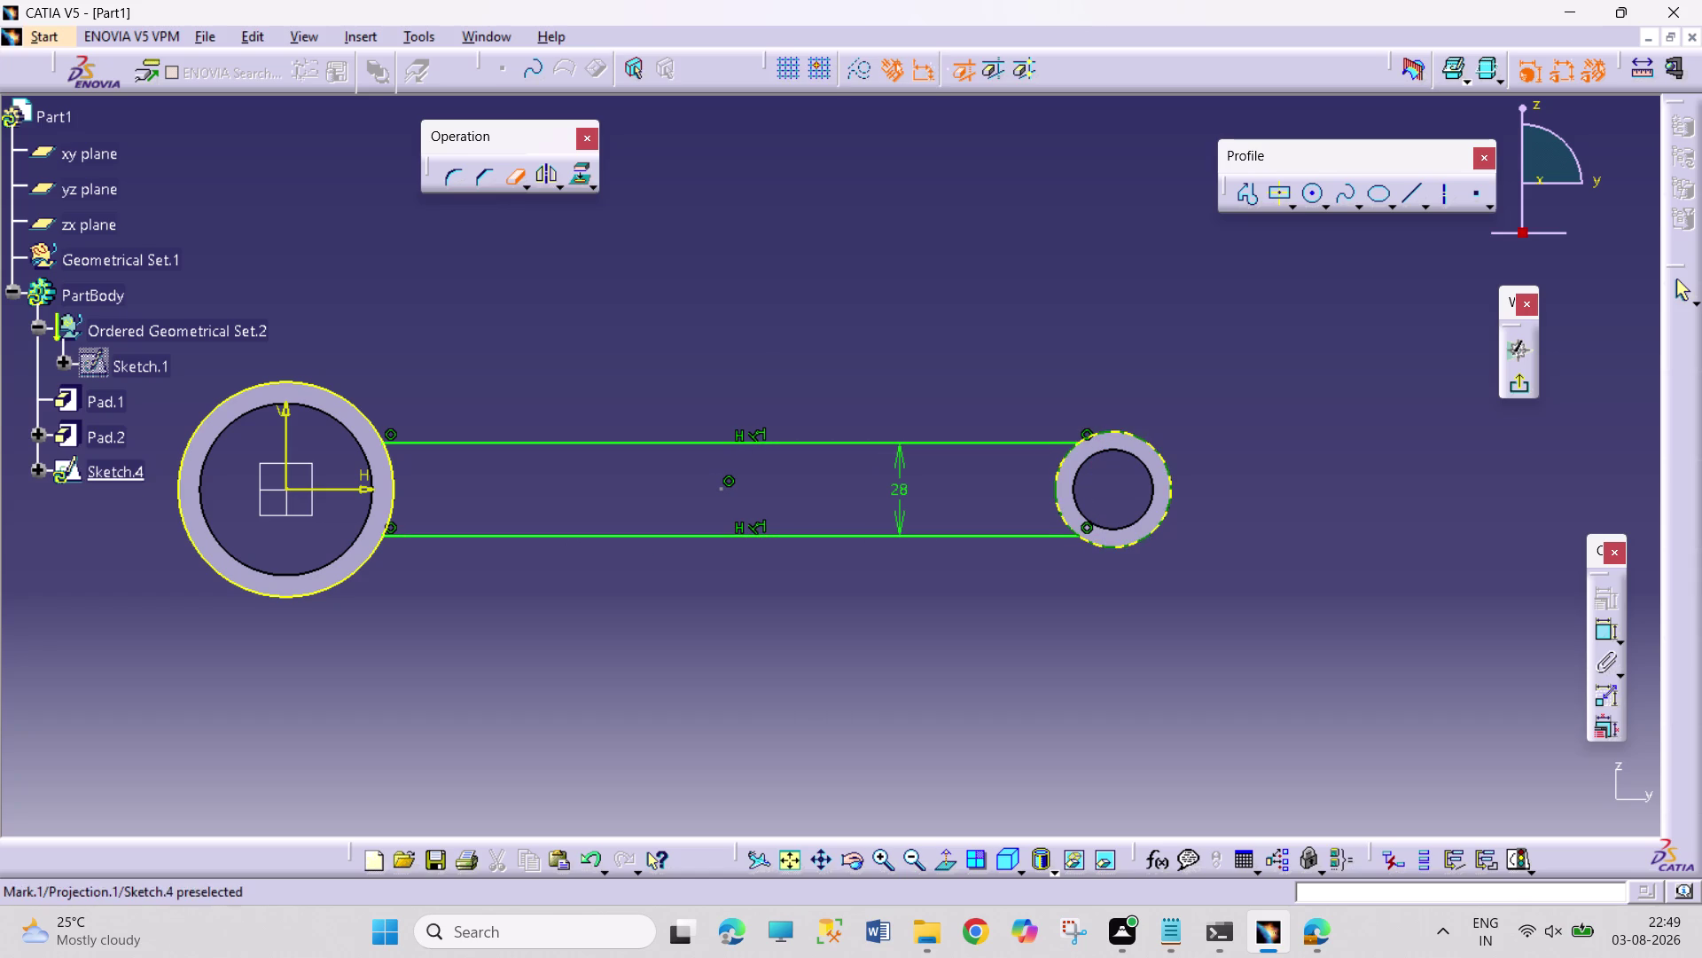
click(1119, 431)
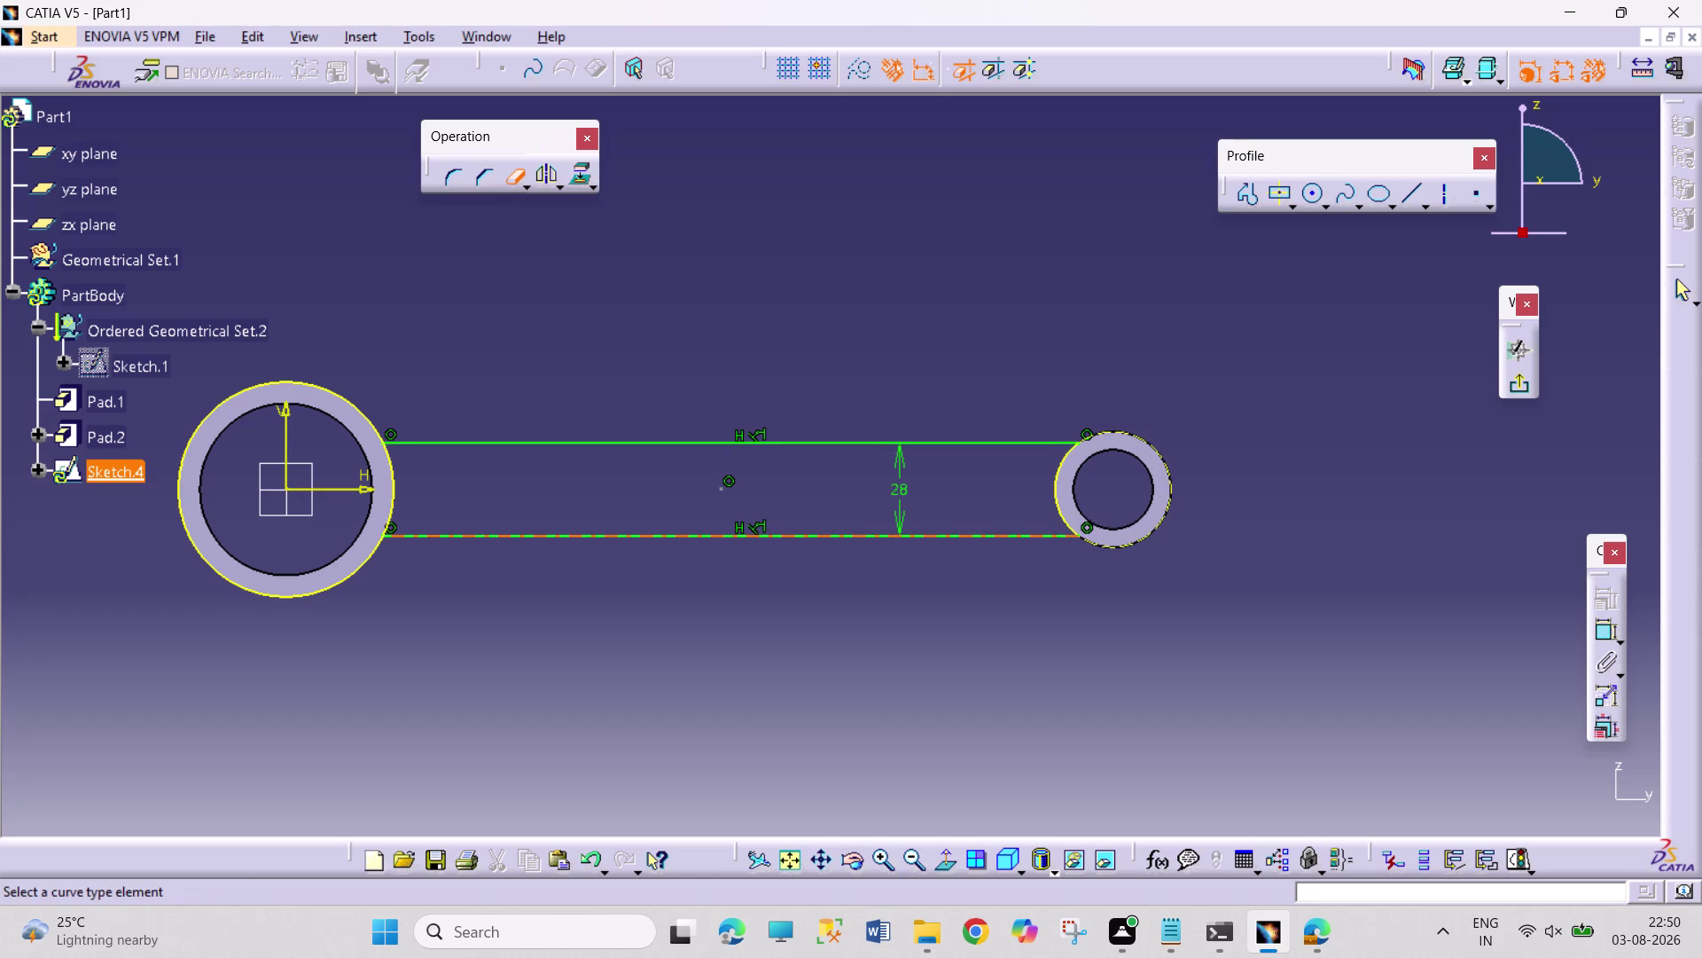
click(217, 407)
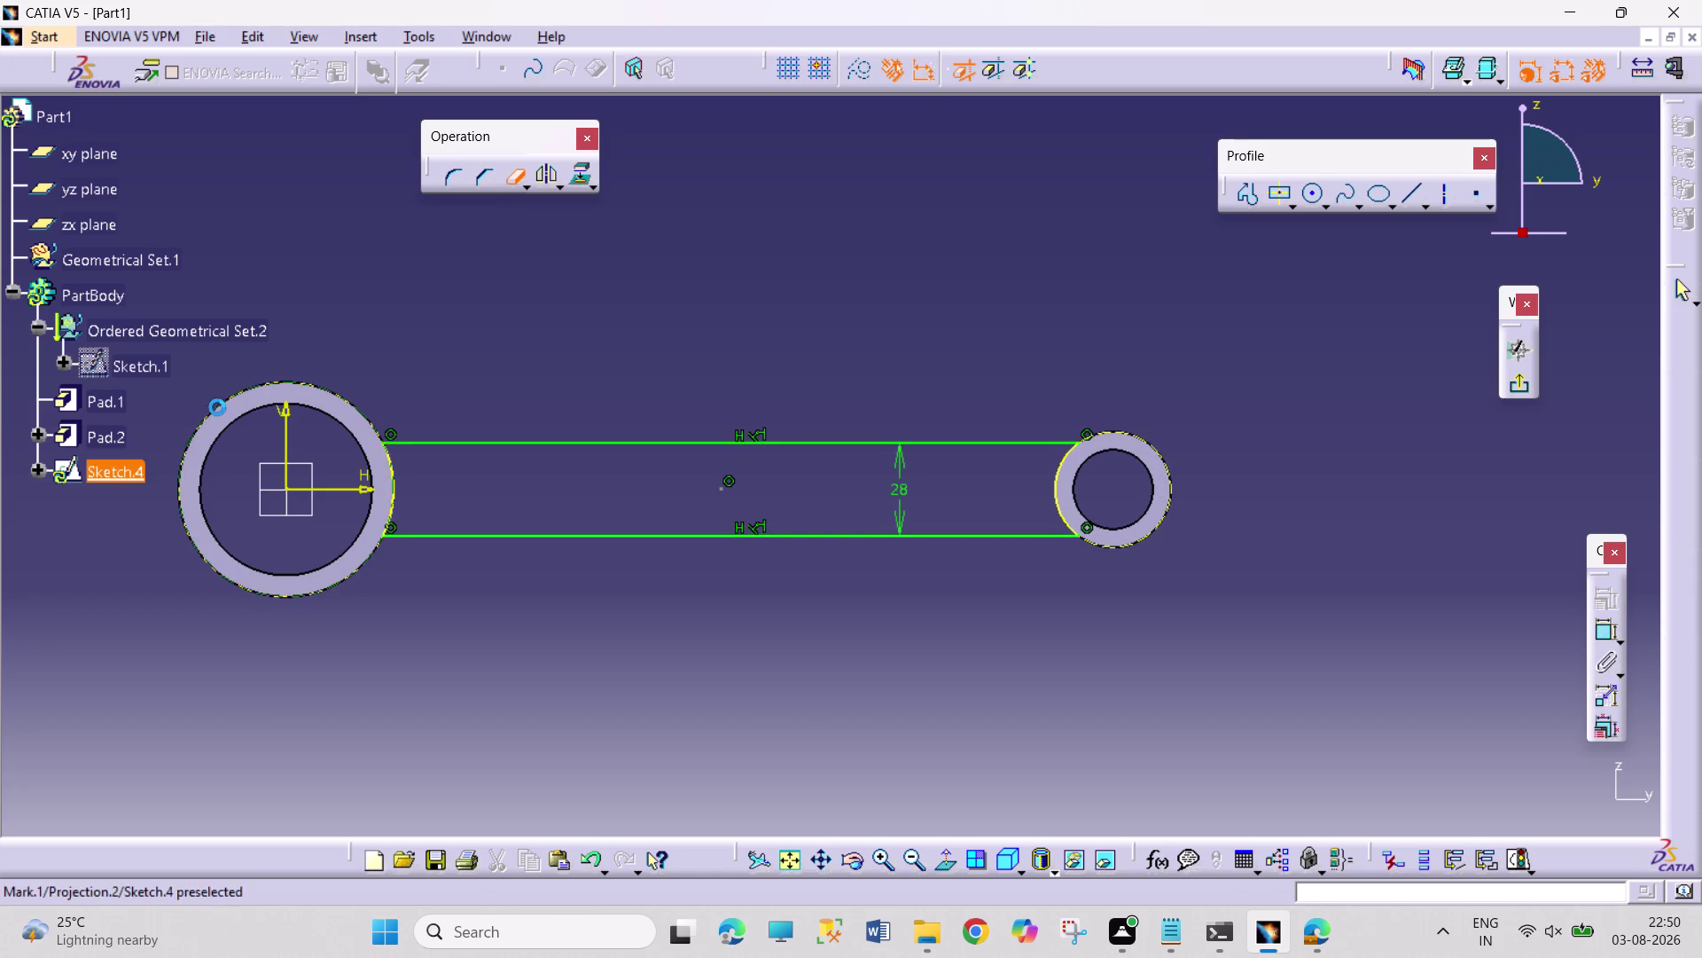
click(513, 185)
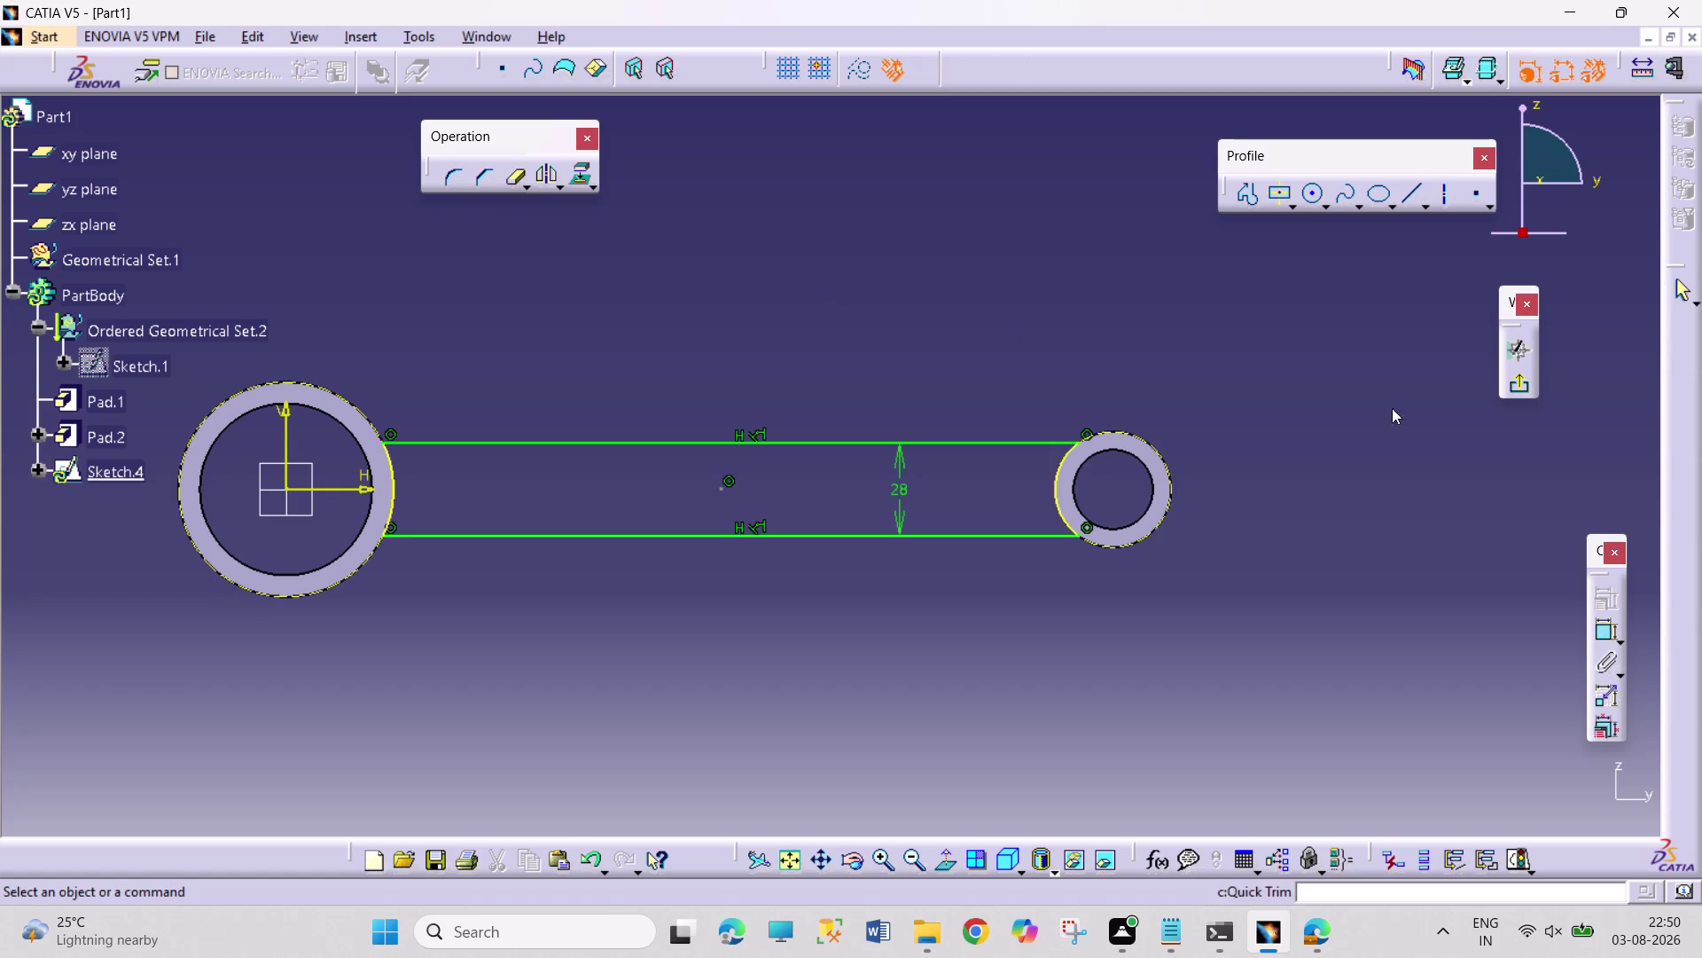
click(1520, 387)
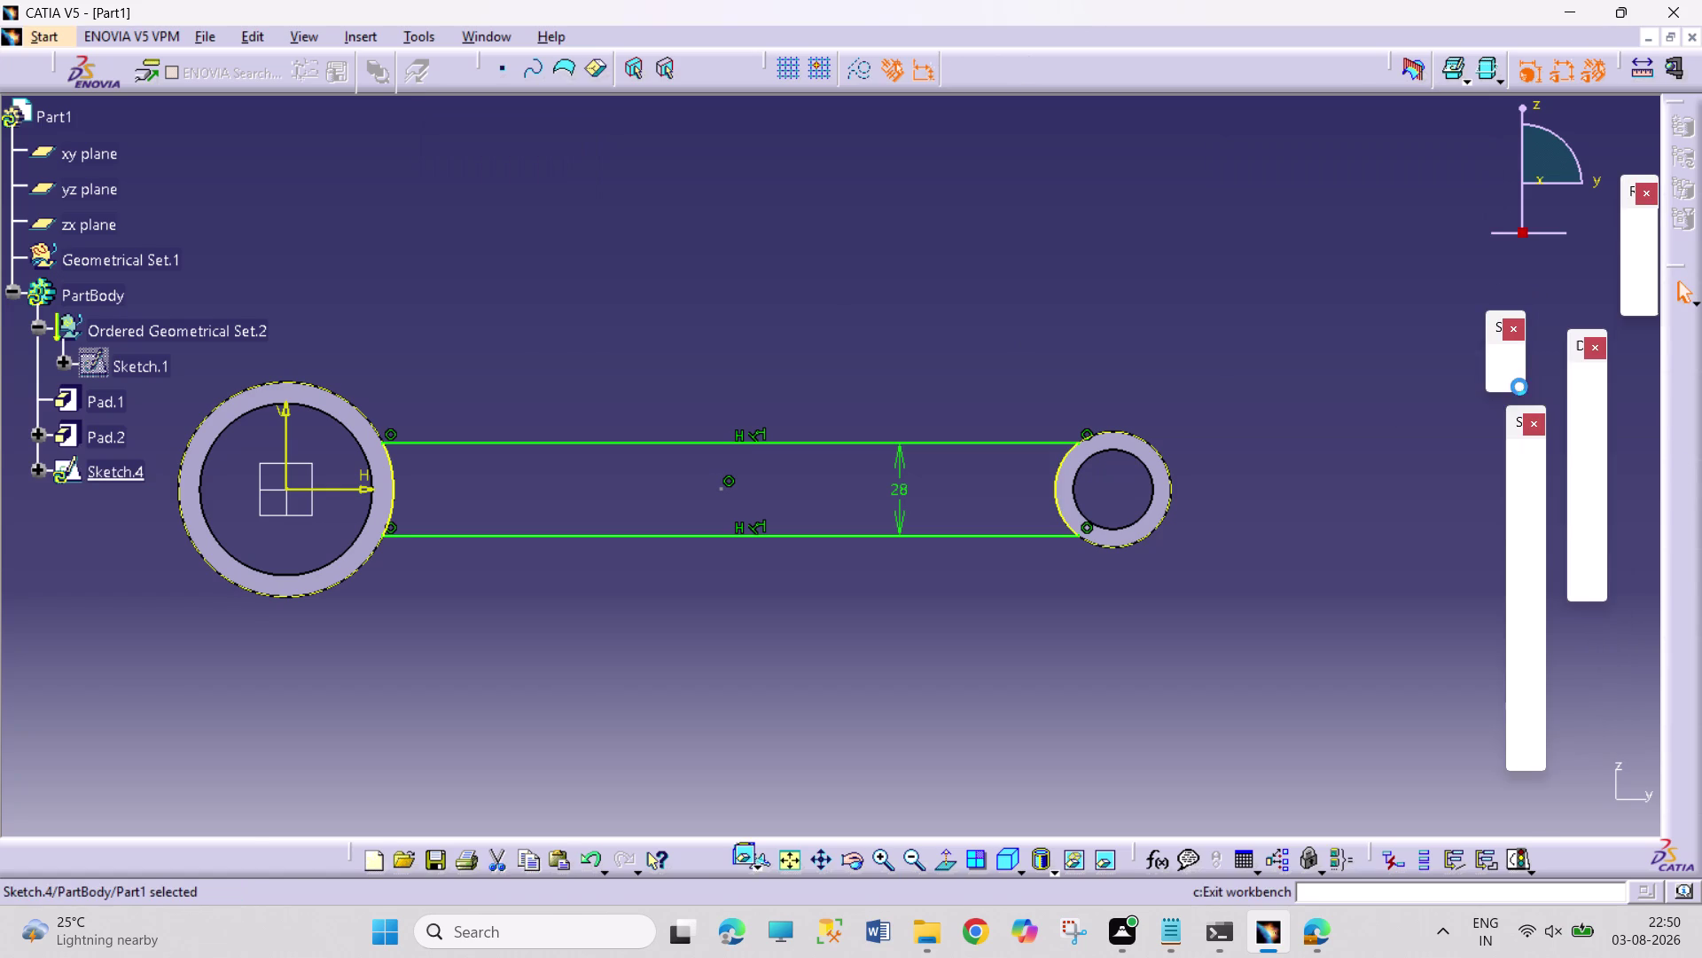
Pad the arm sketch with mirrored extent, creating Pad.3.
click(1520, 465)
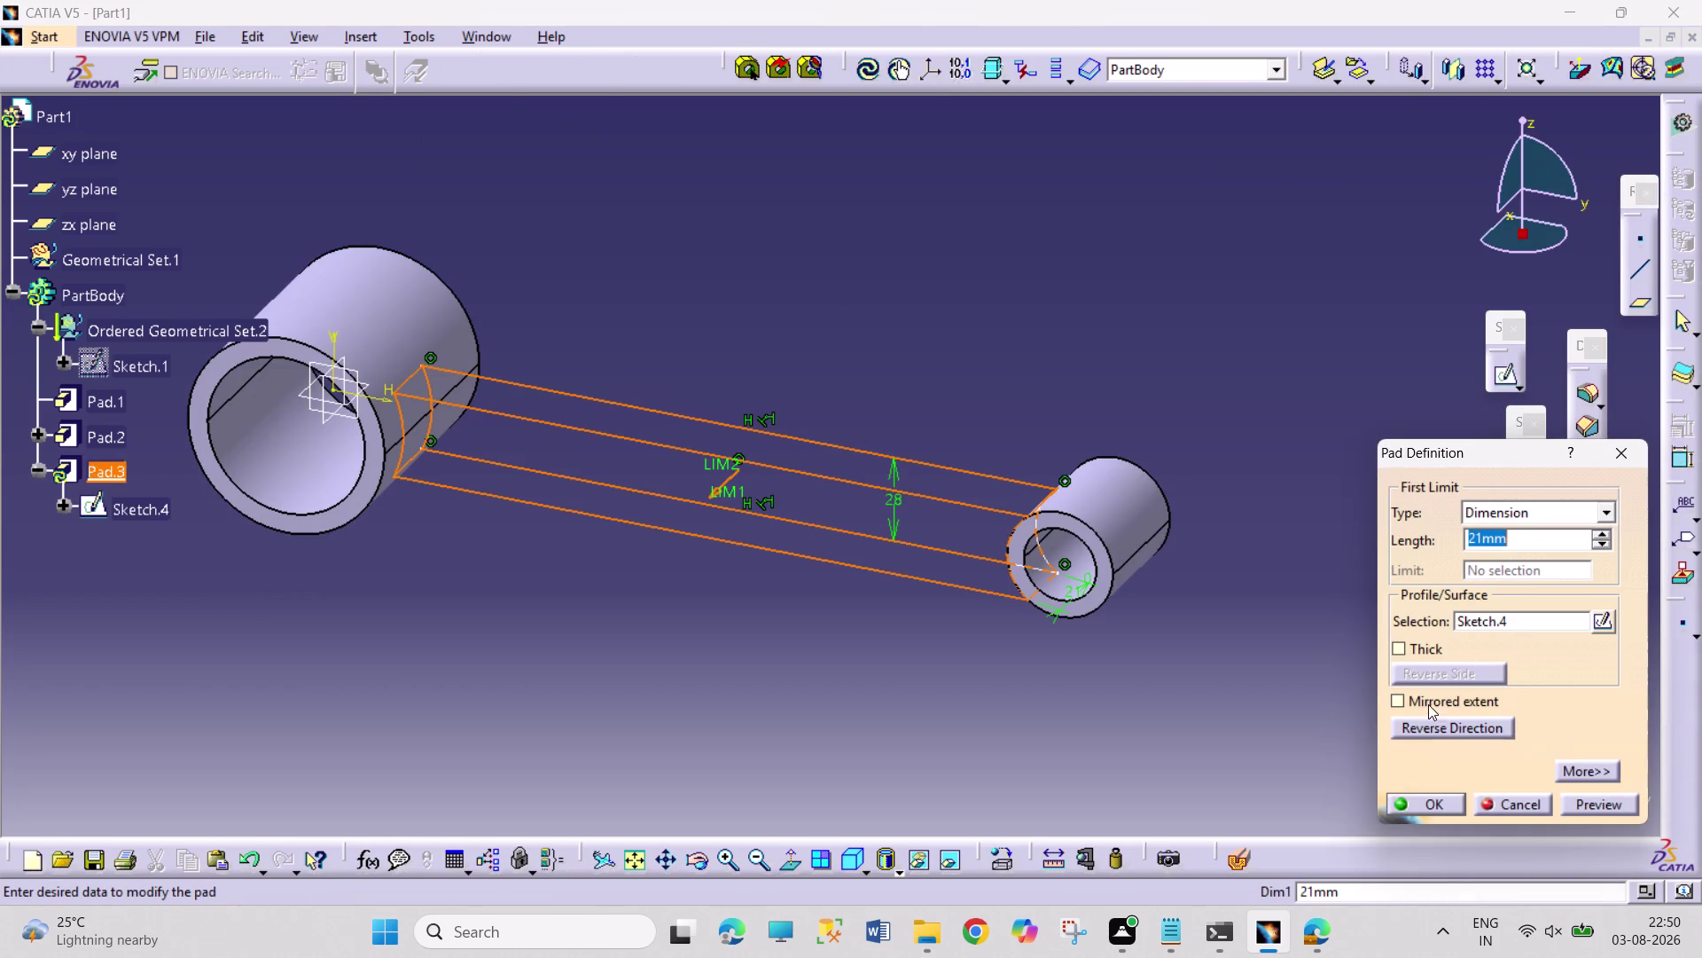
click(1429, 704)
drag(1482, 538, 1460, 543)
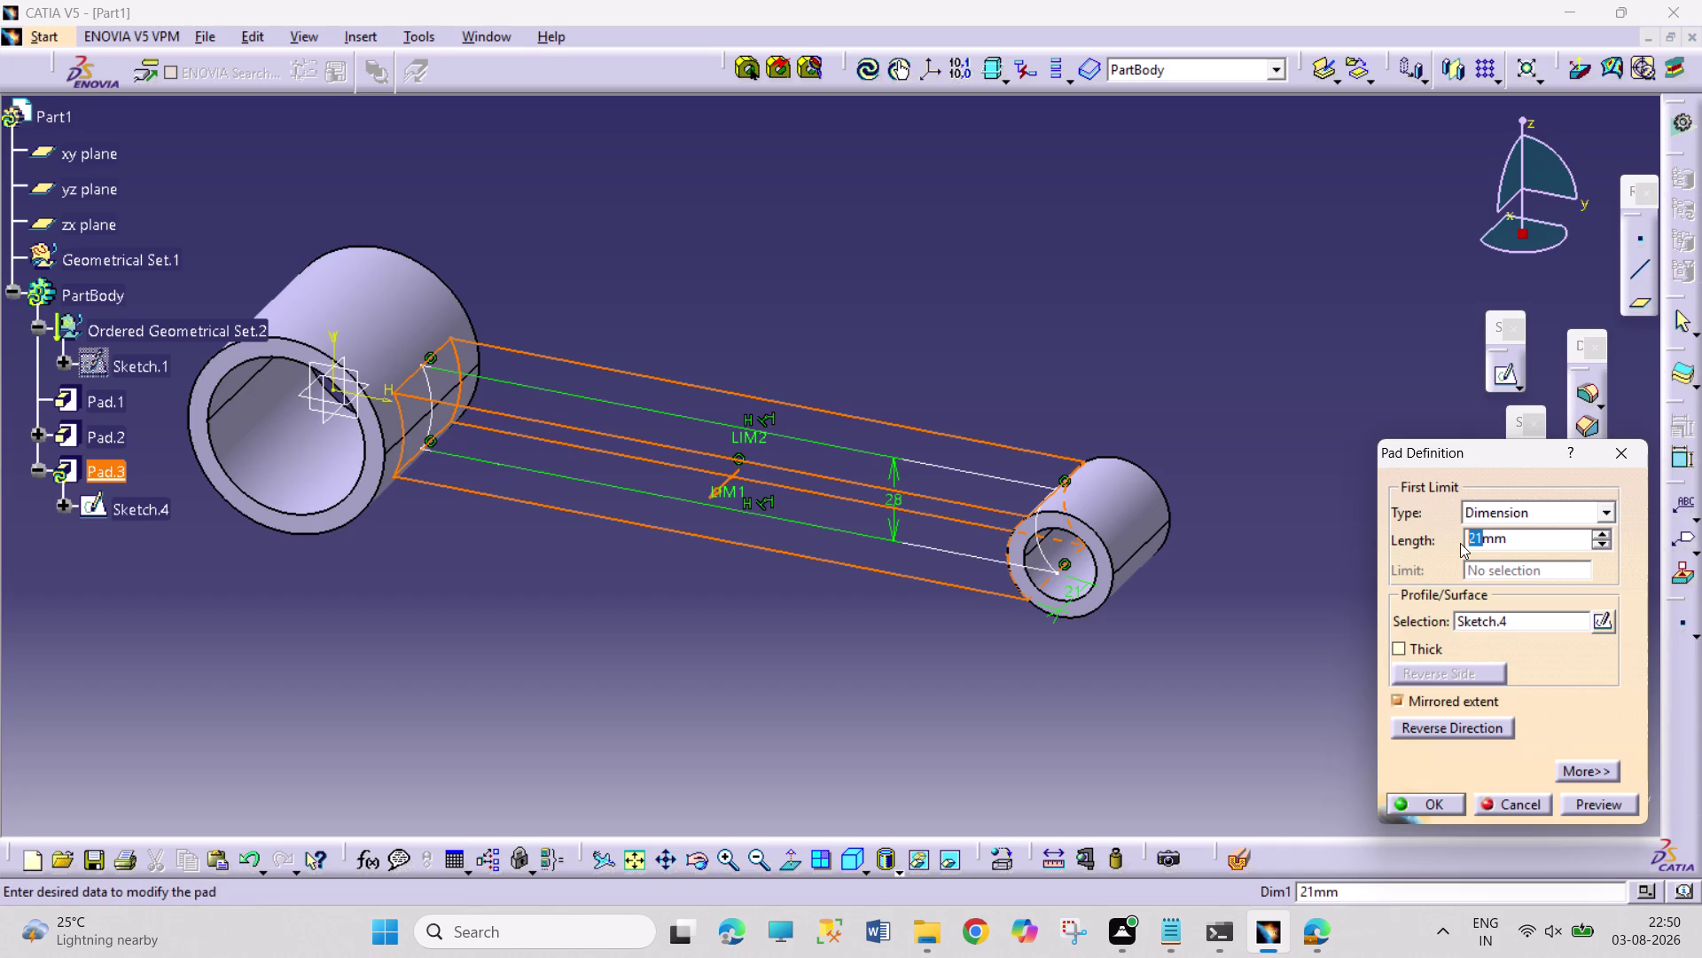
text(14)
key(Return)
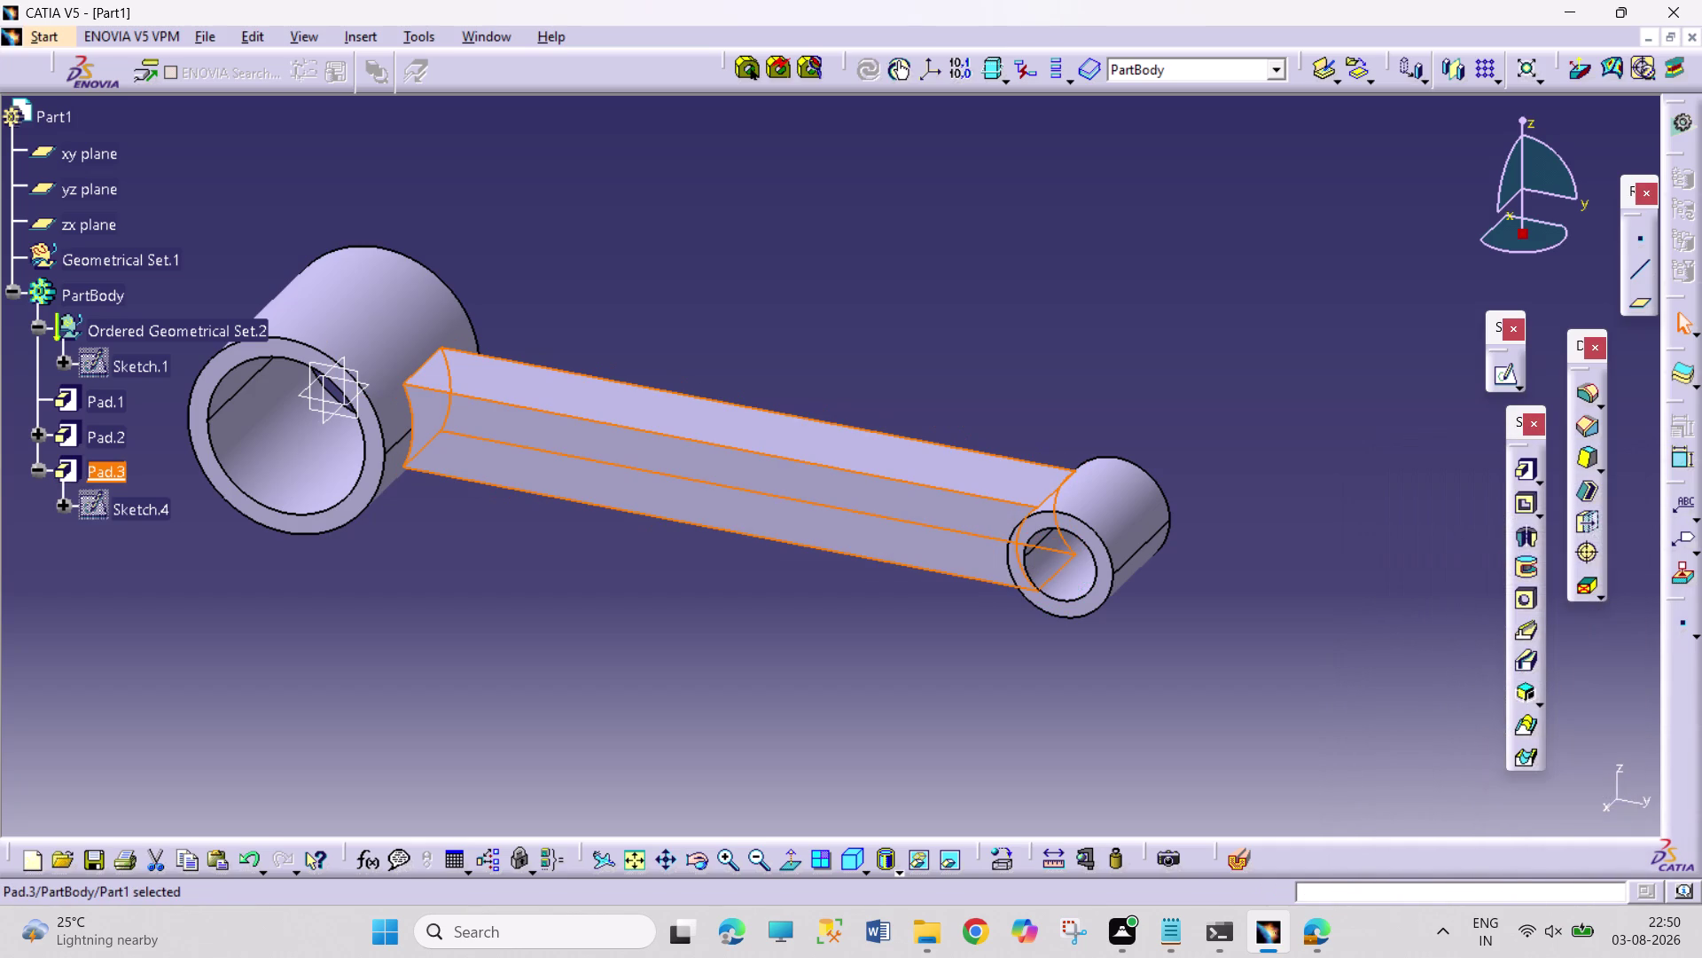
click(1150, 338)
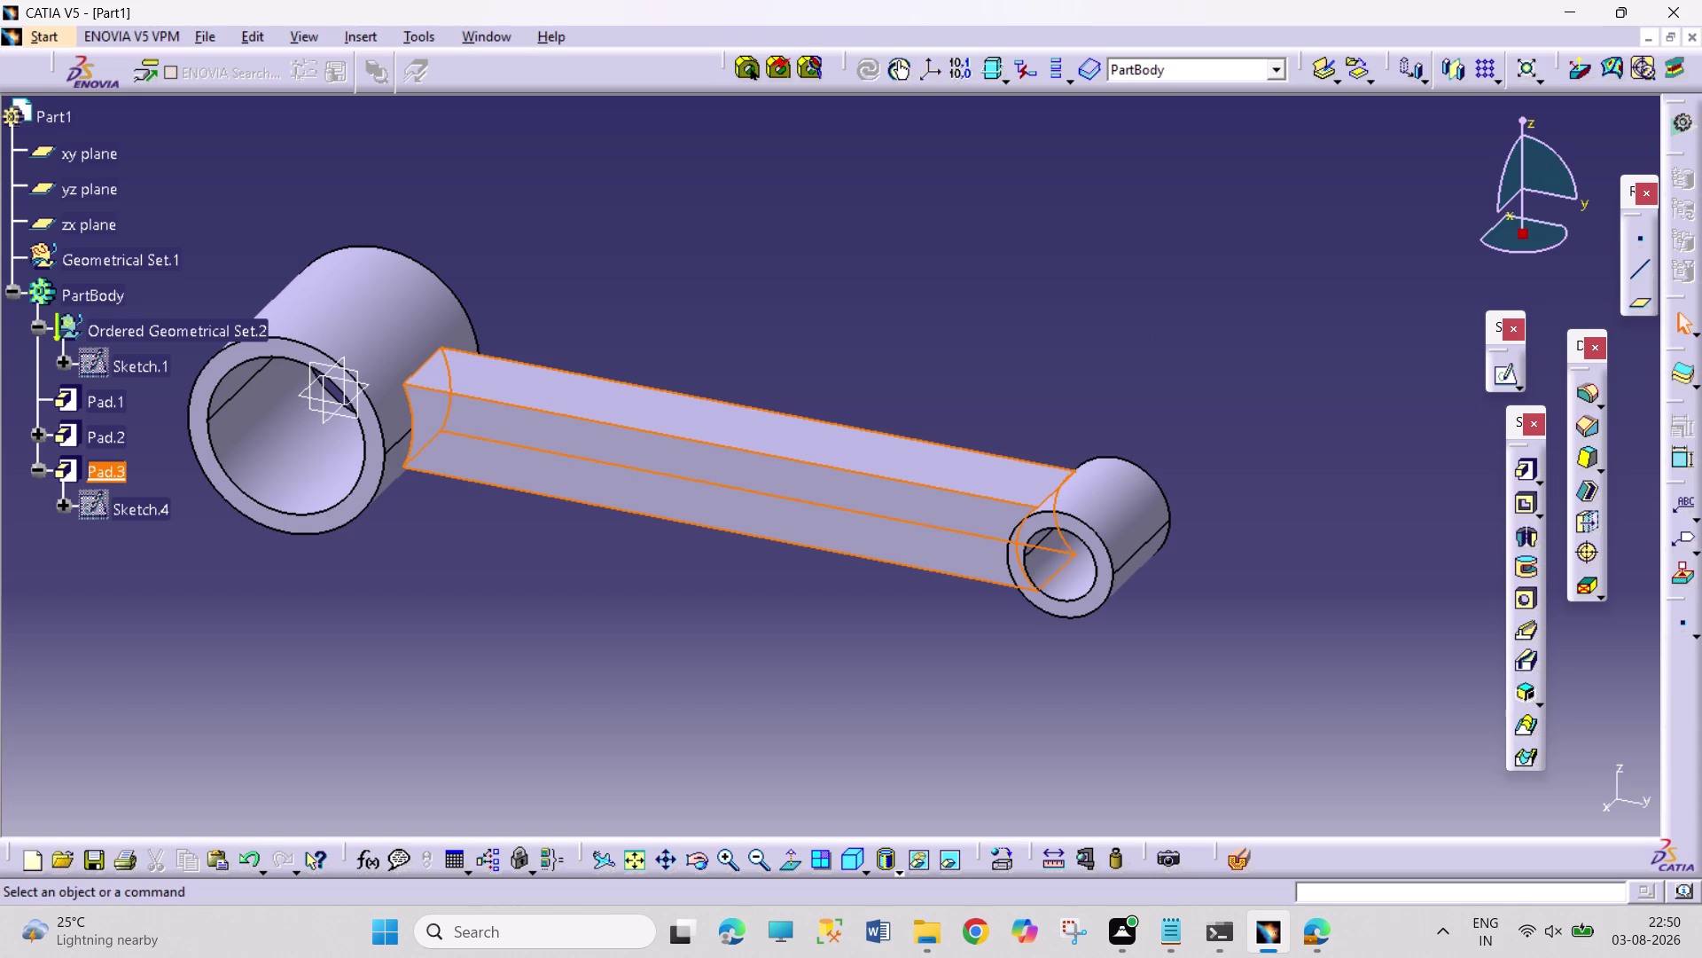
Orbit the model to inspect the new arm, then reopen Sketch.4.
click(699, 859)
drag(602, 671, 607, 670)
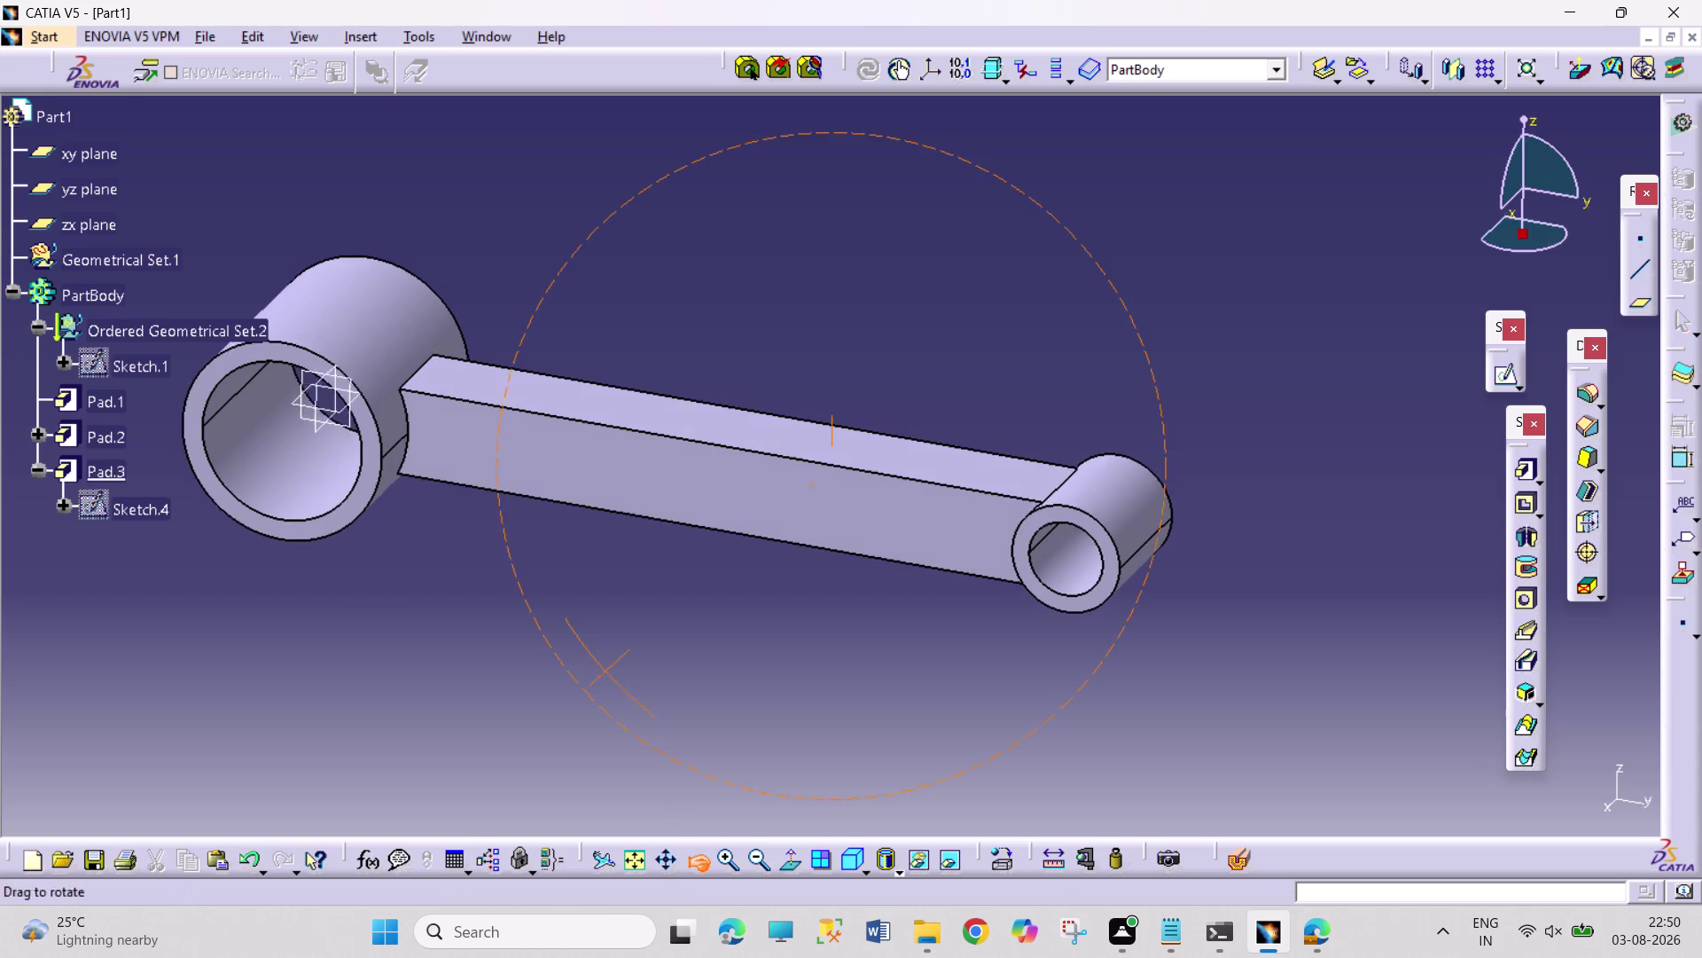
drag(608, 670, 663, 625)
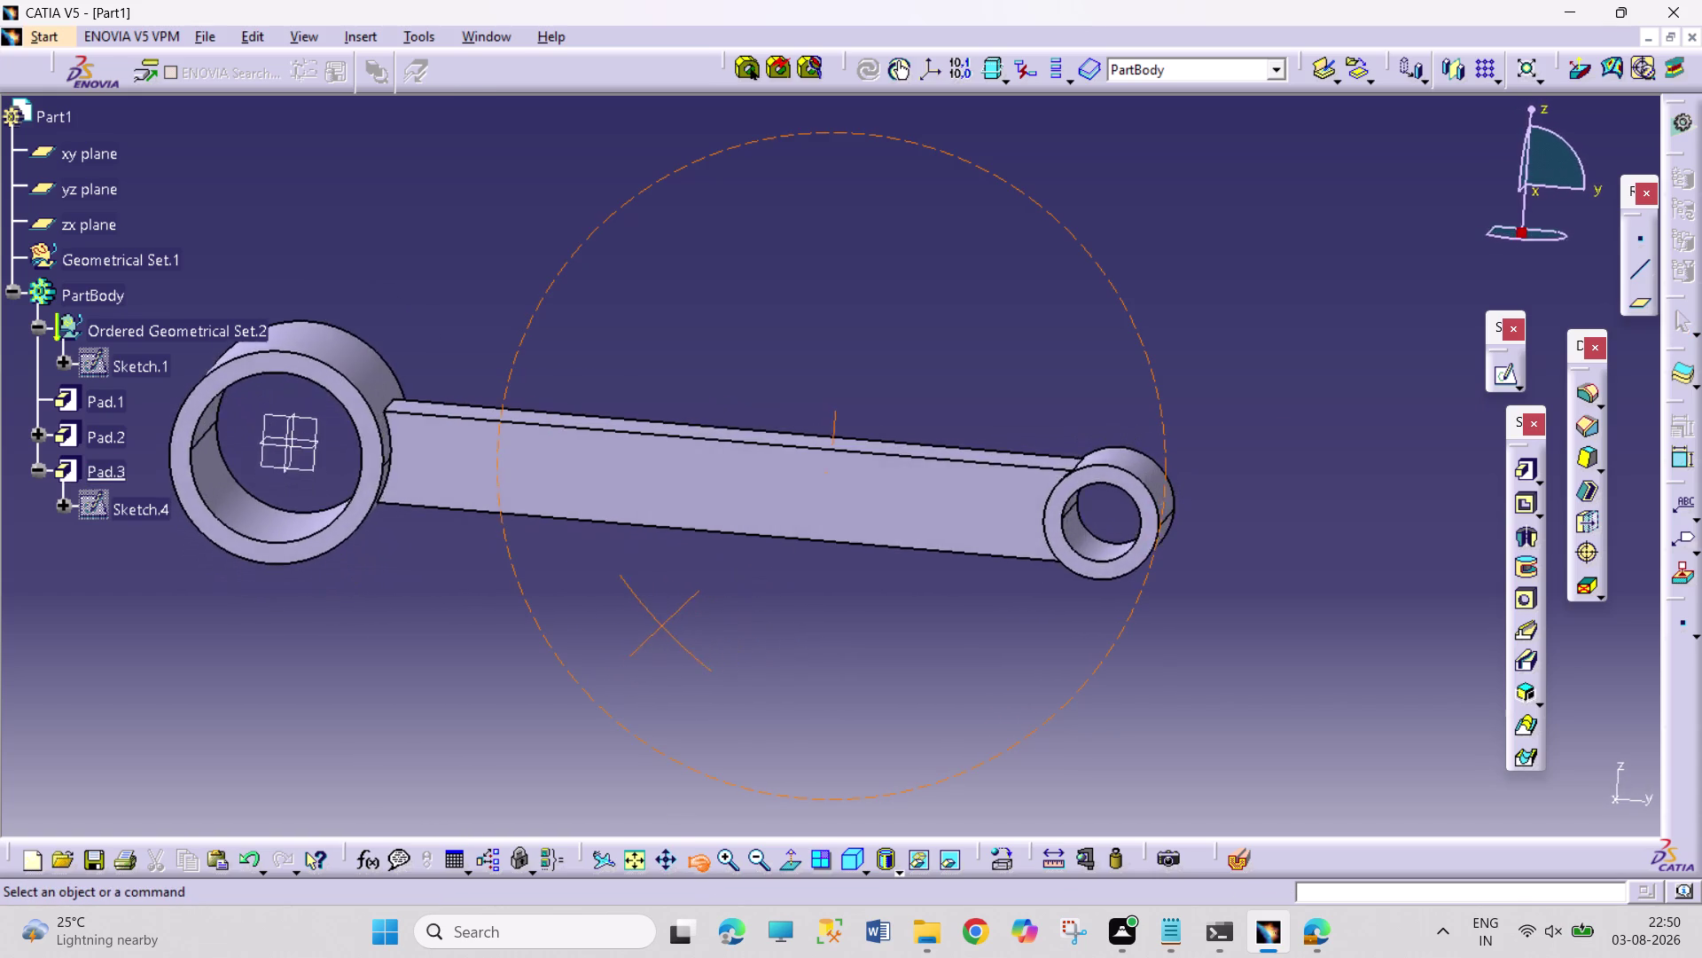
drag(663, 625, 611, 712)
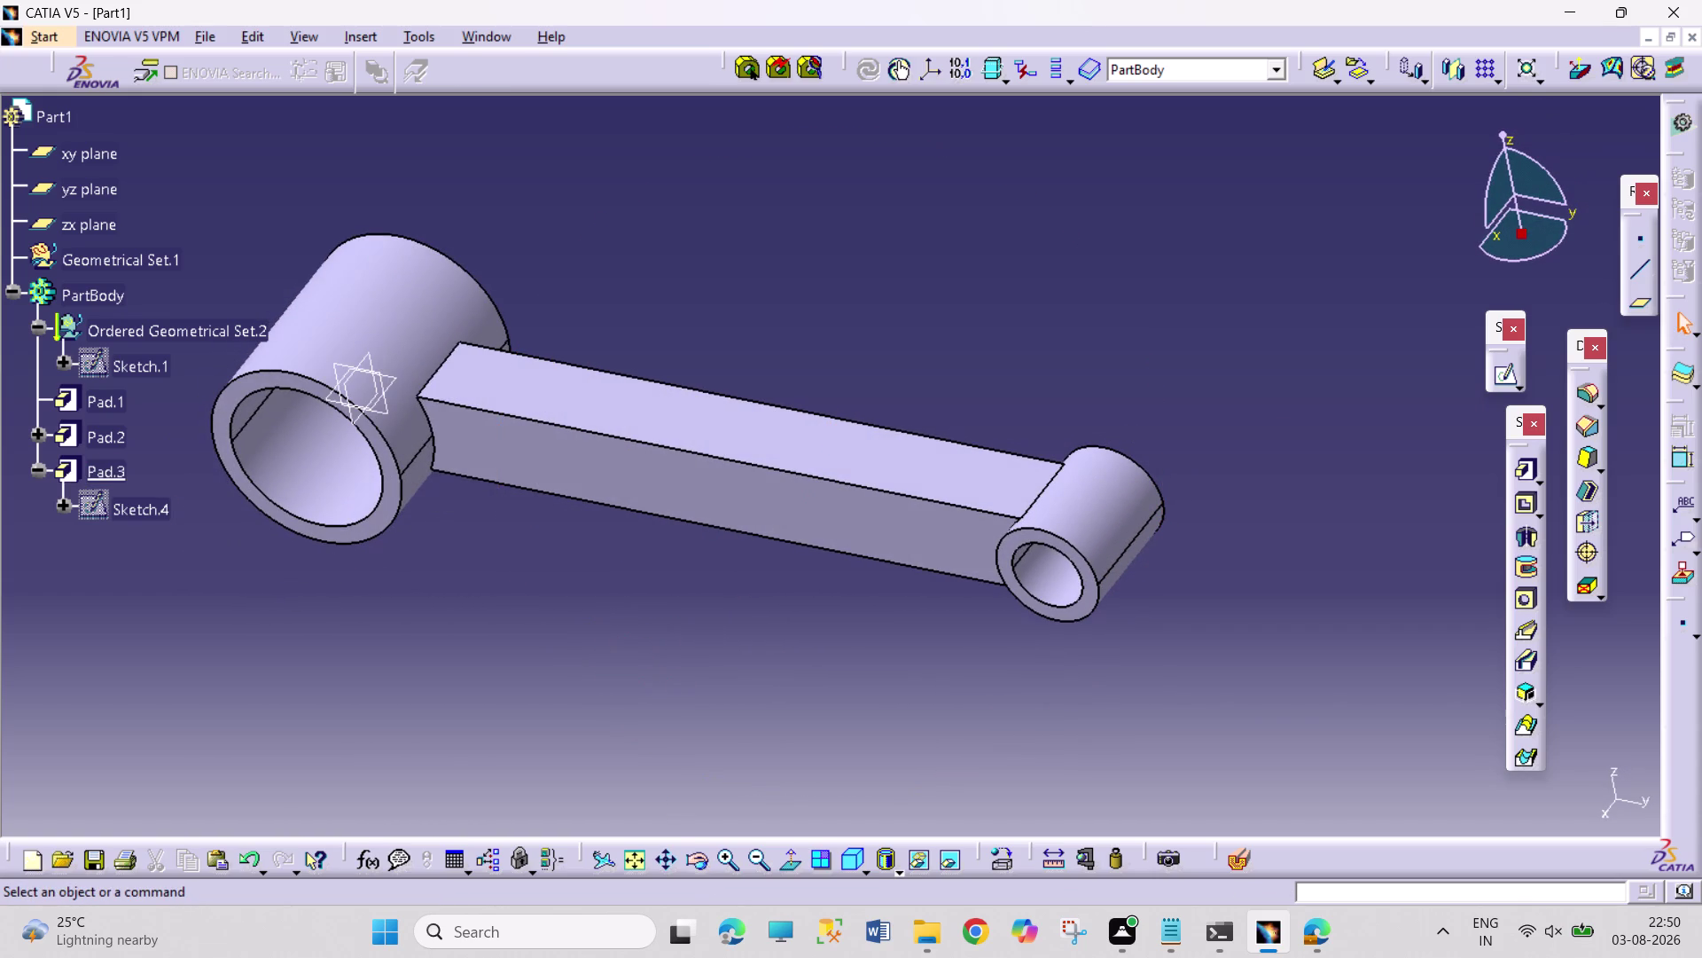
double_click(88, 511)
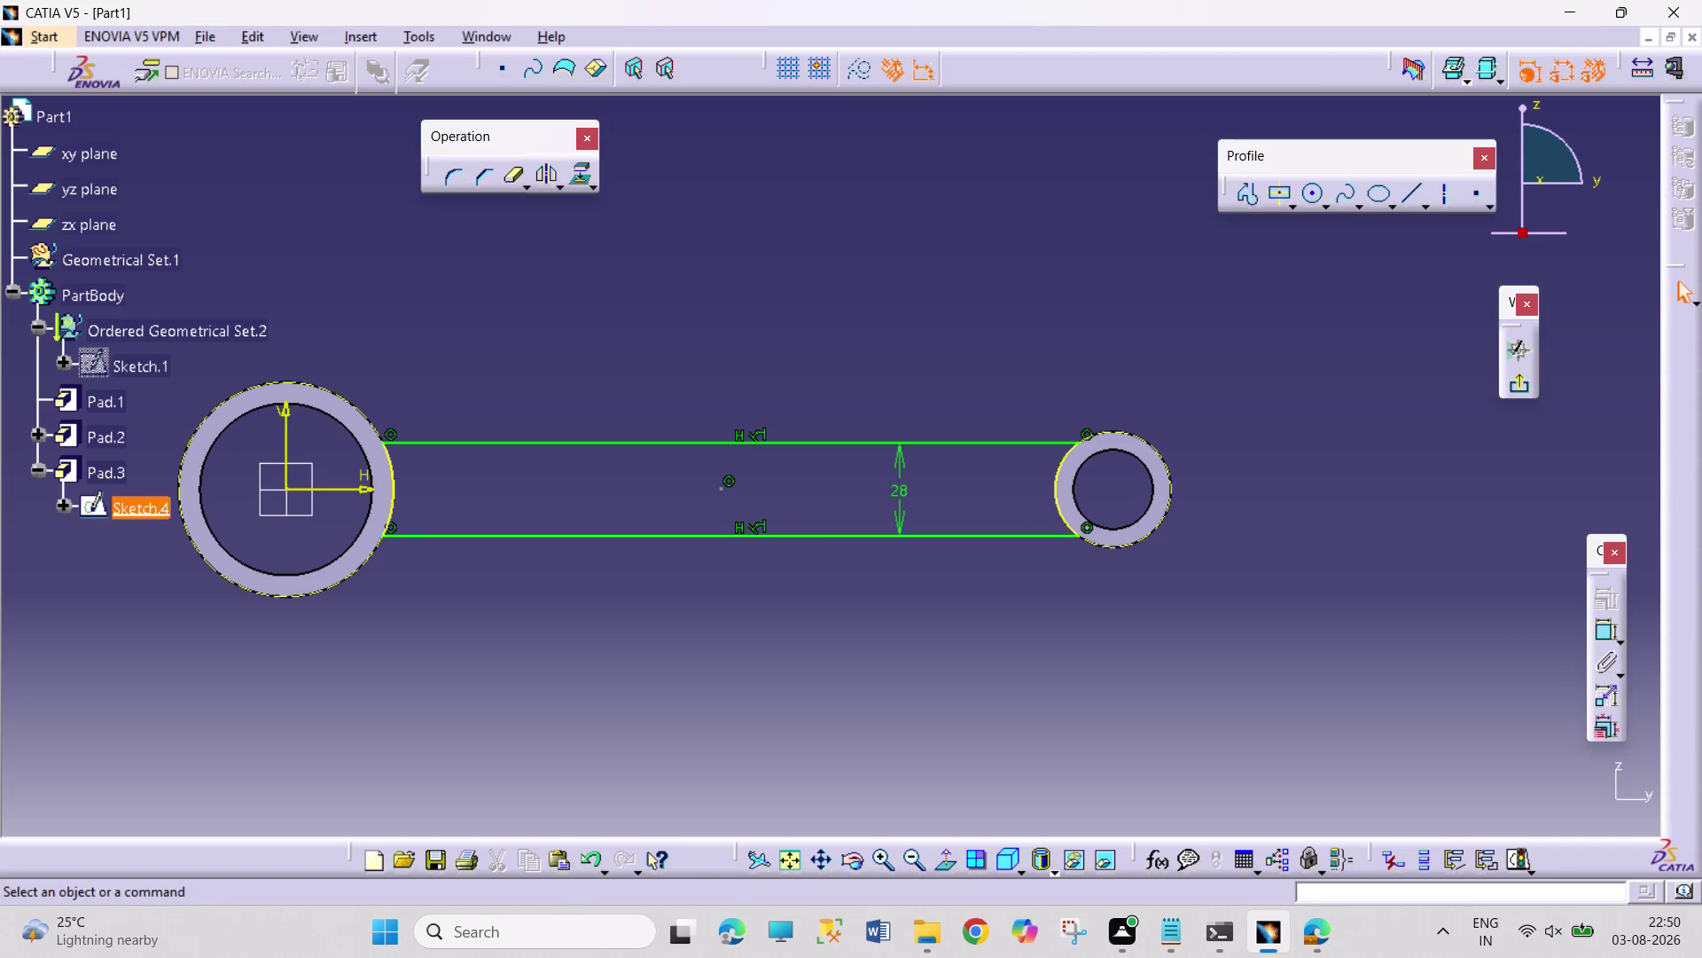
Exit the sketch and delete Pad.3 together with its arm sketch.
right_click(121, 470)
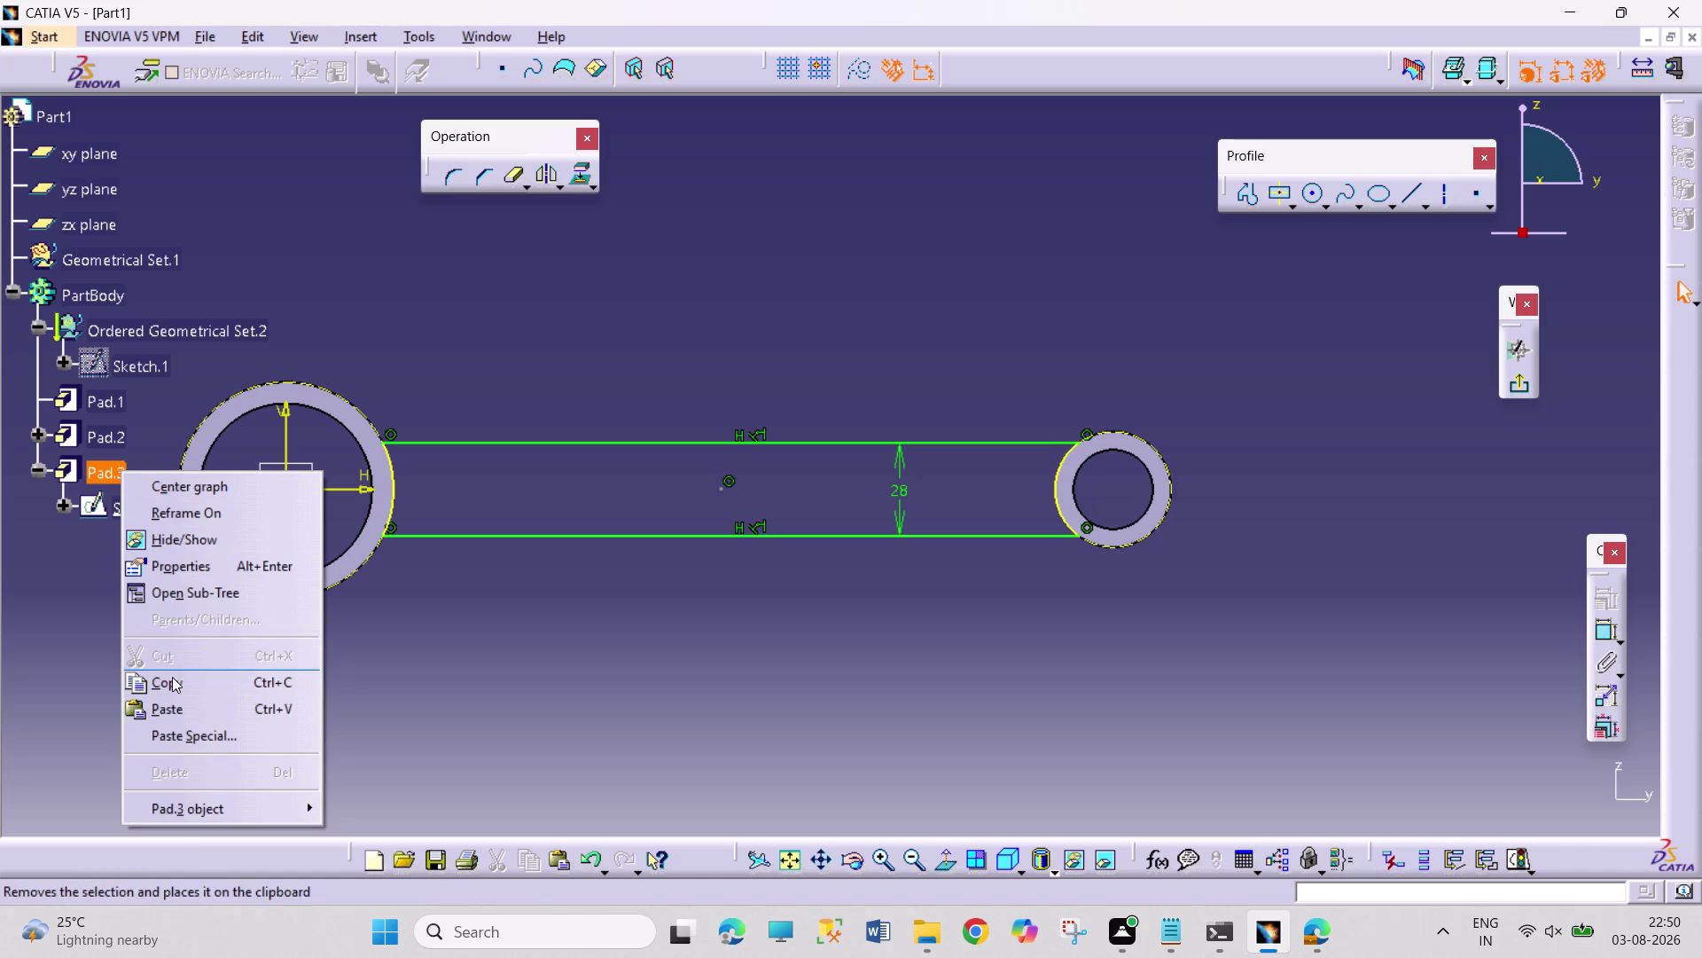
click(422, 699)
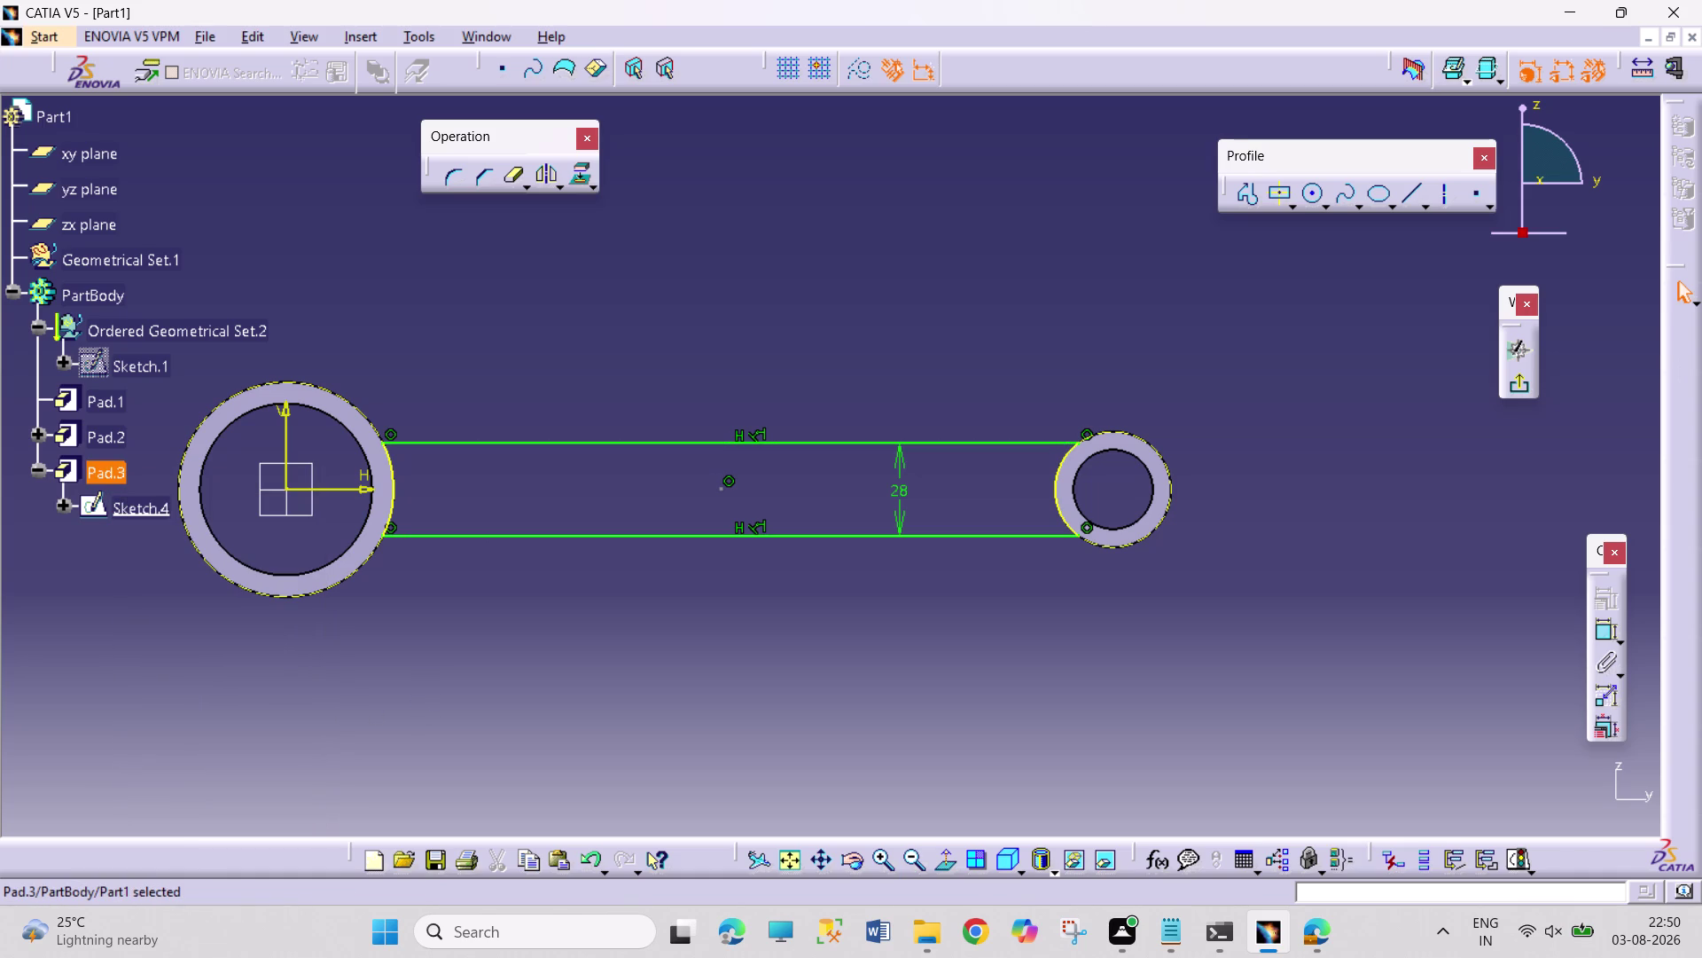
click(1524, 384)
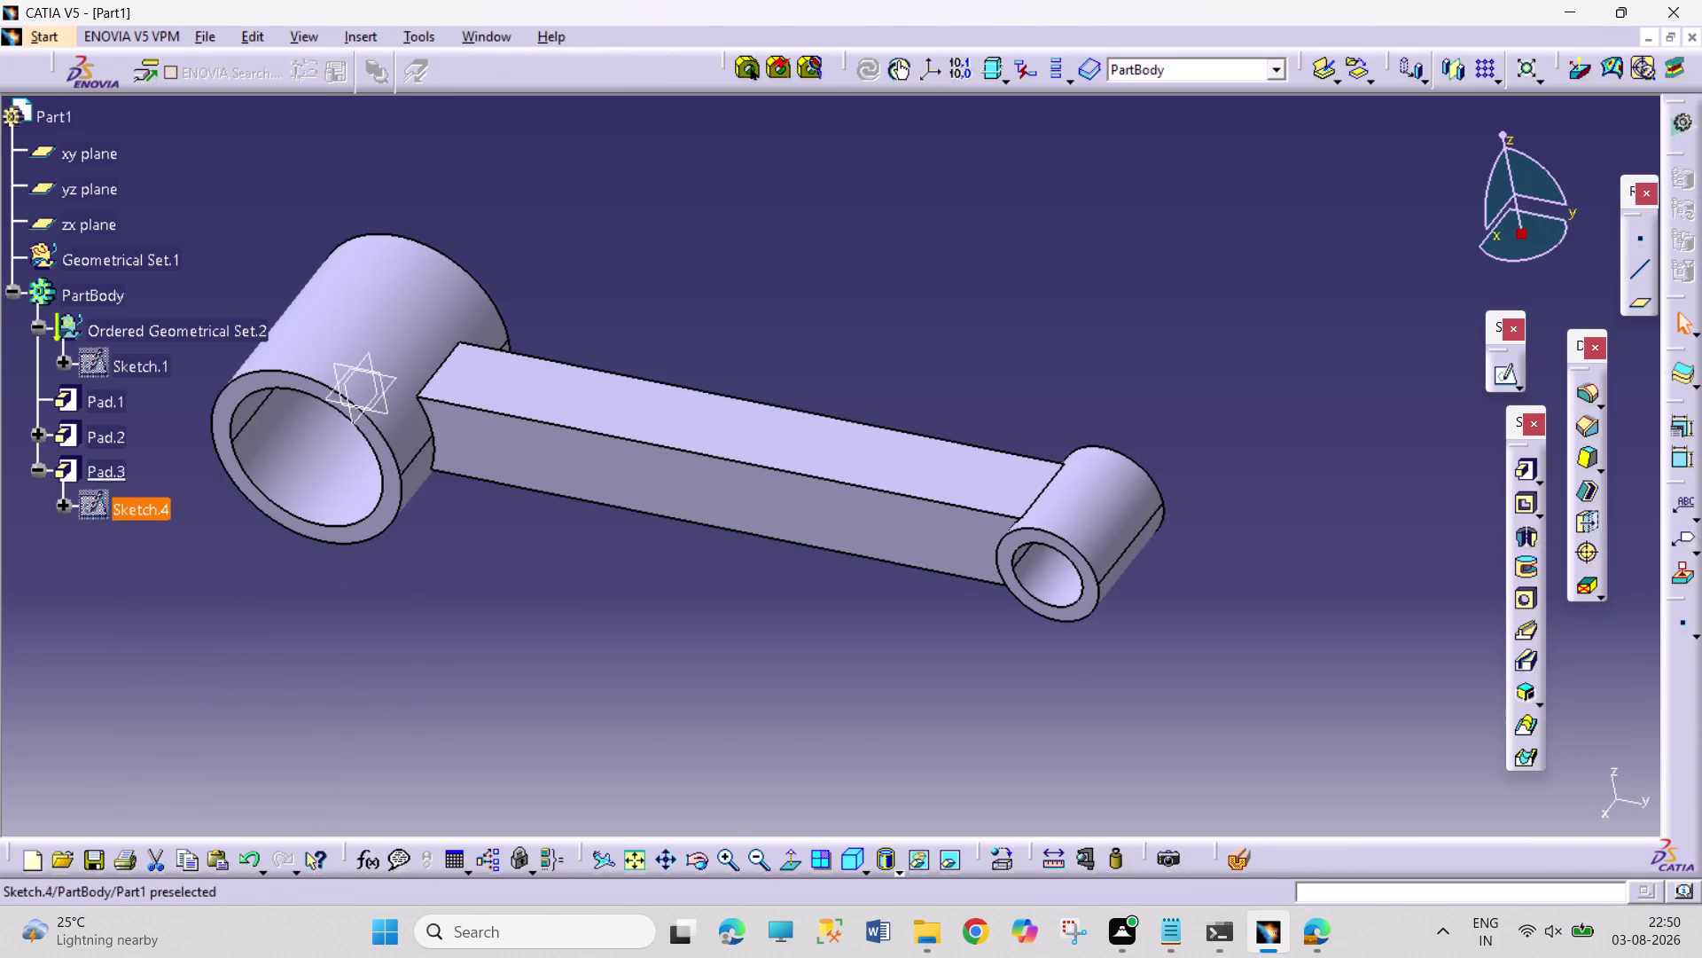
right_click(111, 477)
click(198, 338)
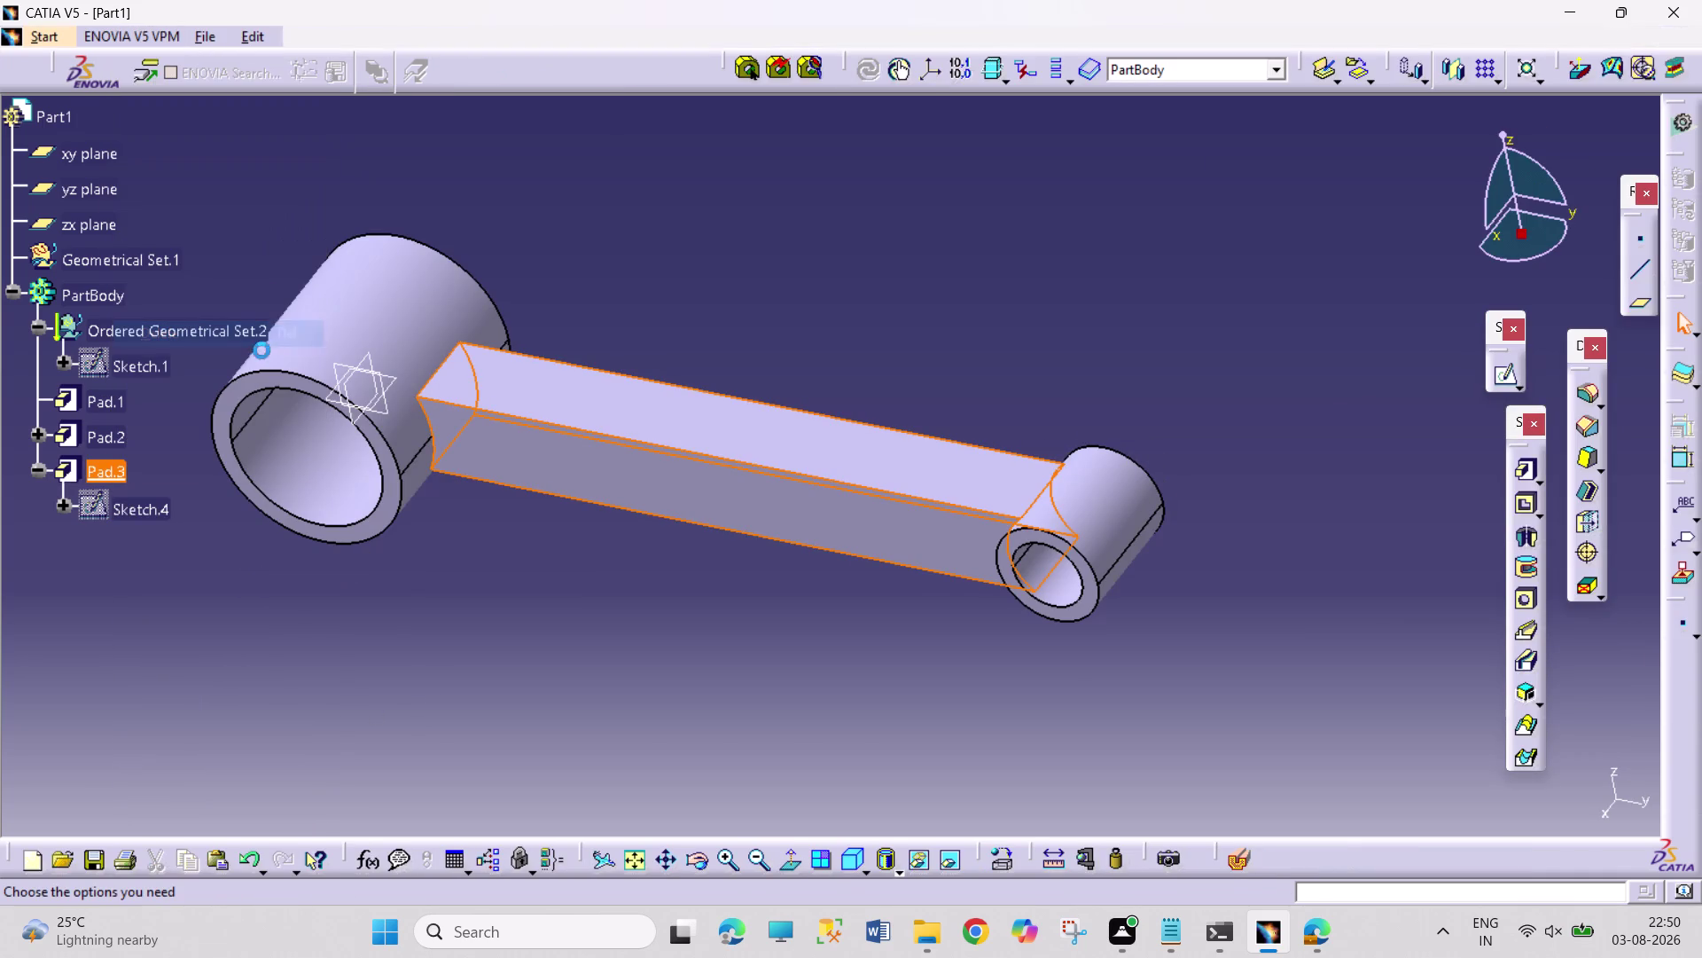
click(1521, 785)
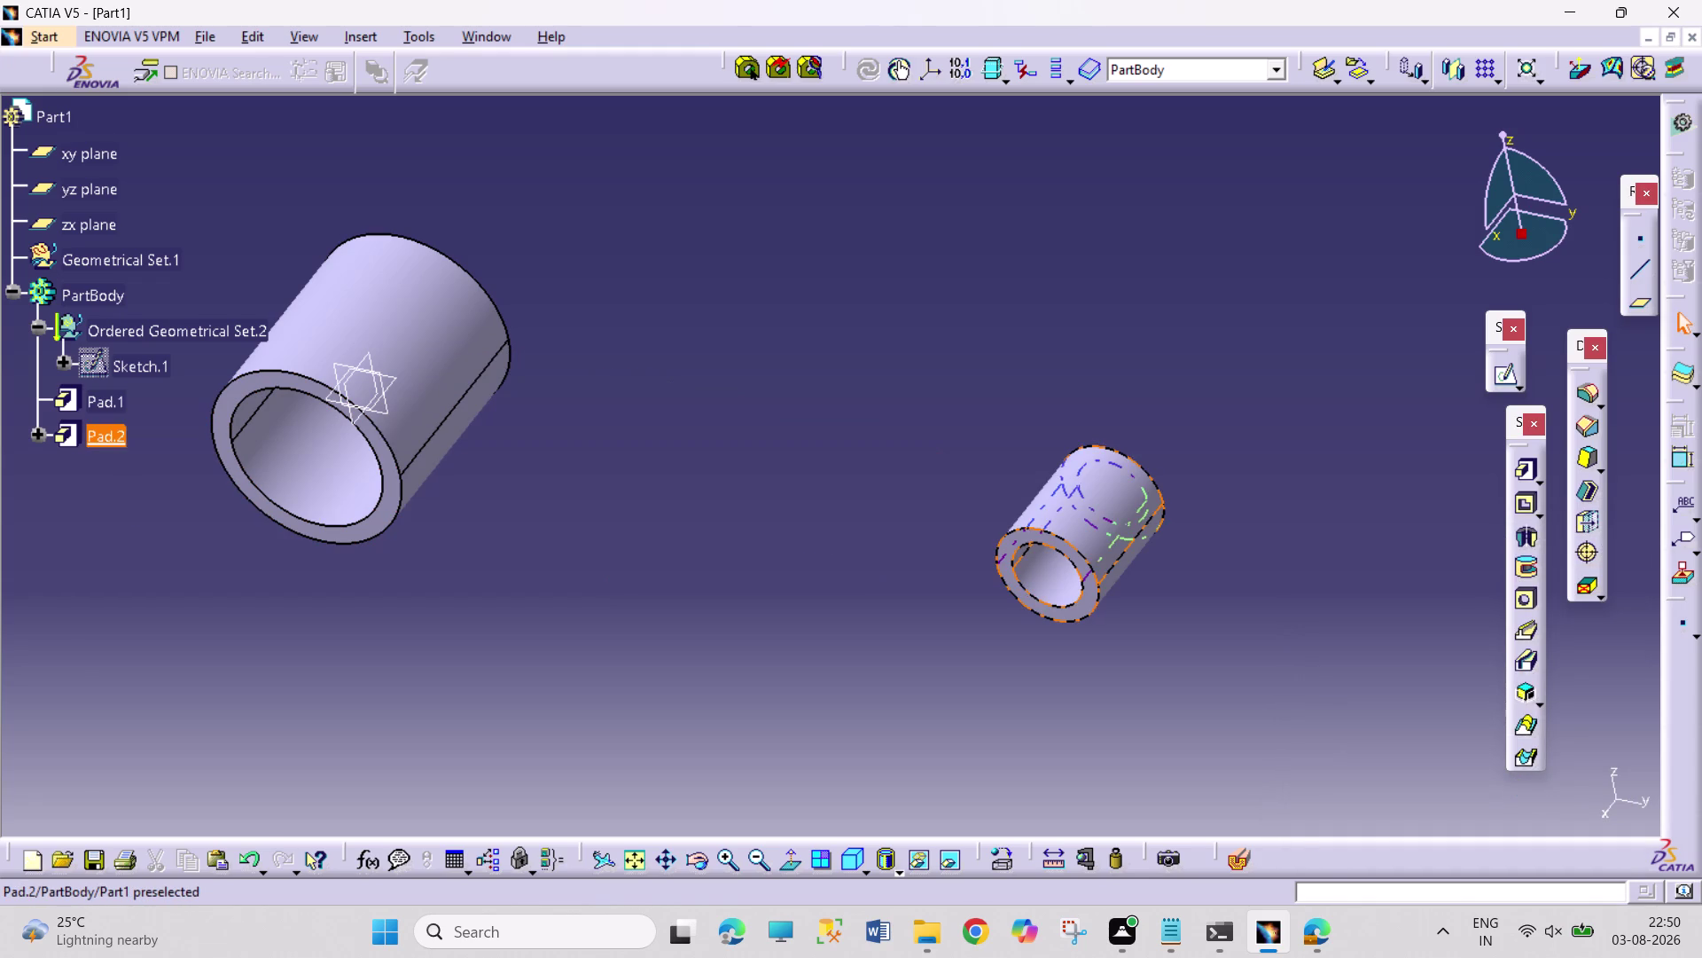
Start a new sketch on the yz plane.
click(113, 437)
click(386, 411)
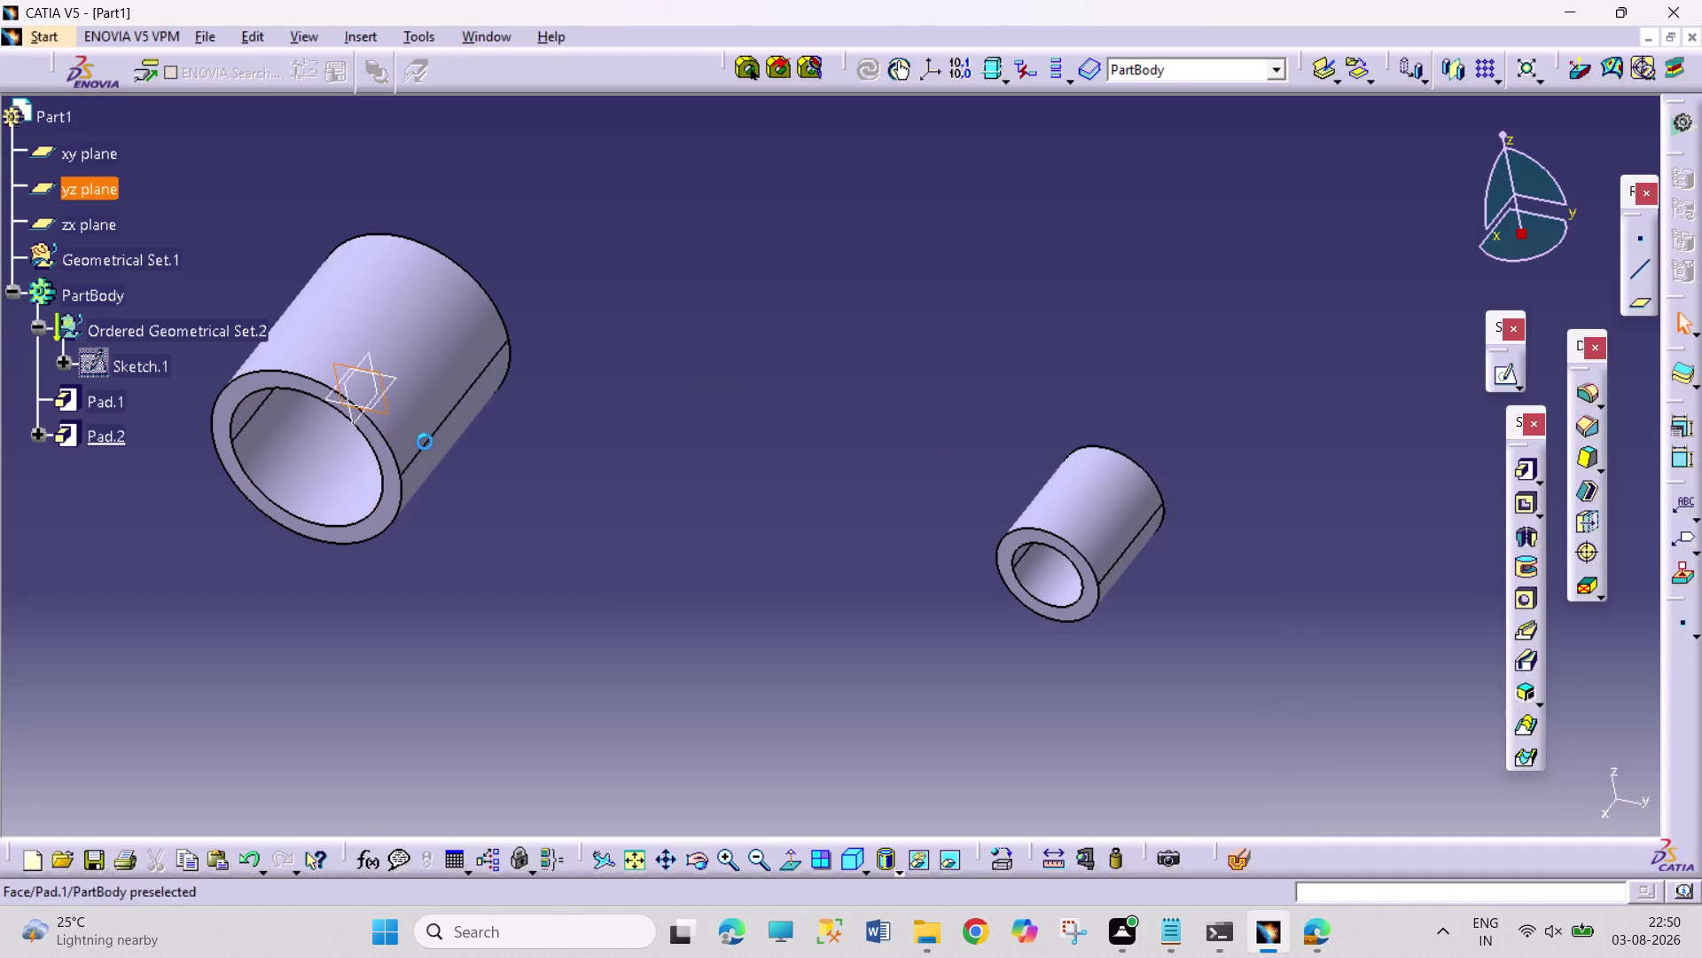
click(1505, 375)
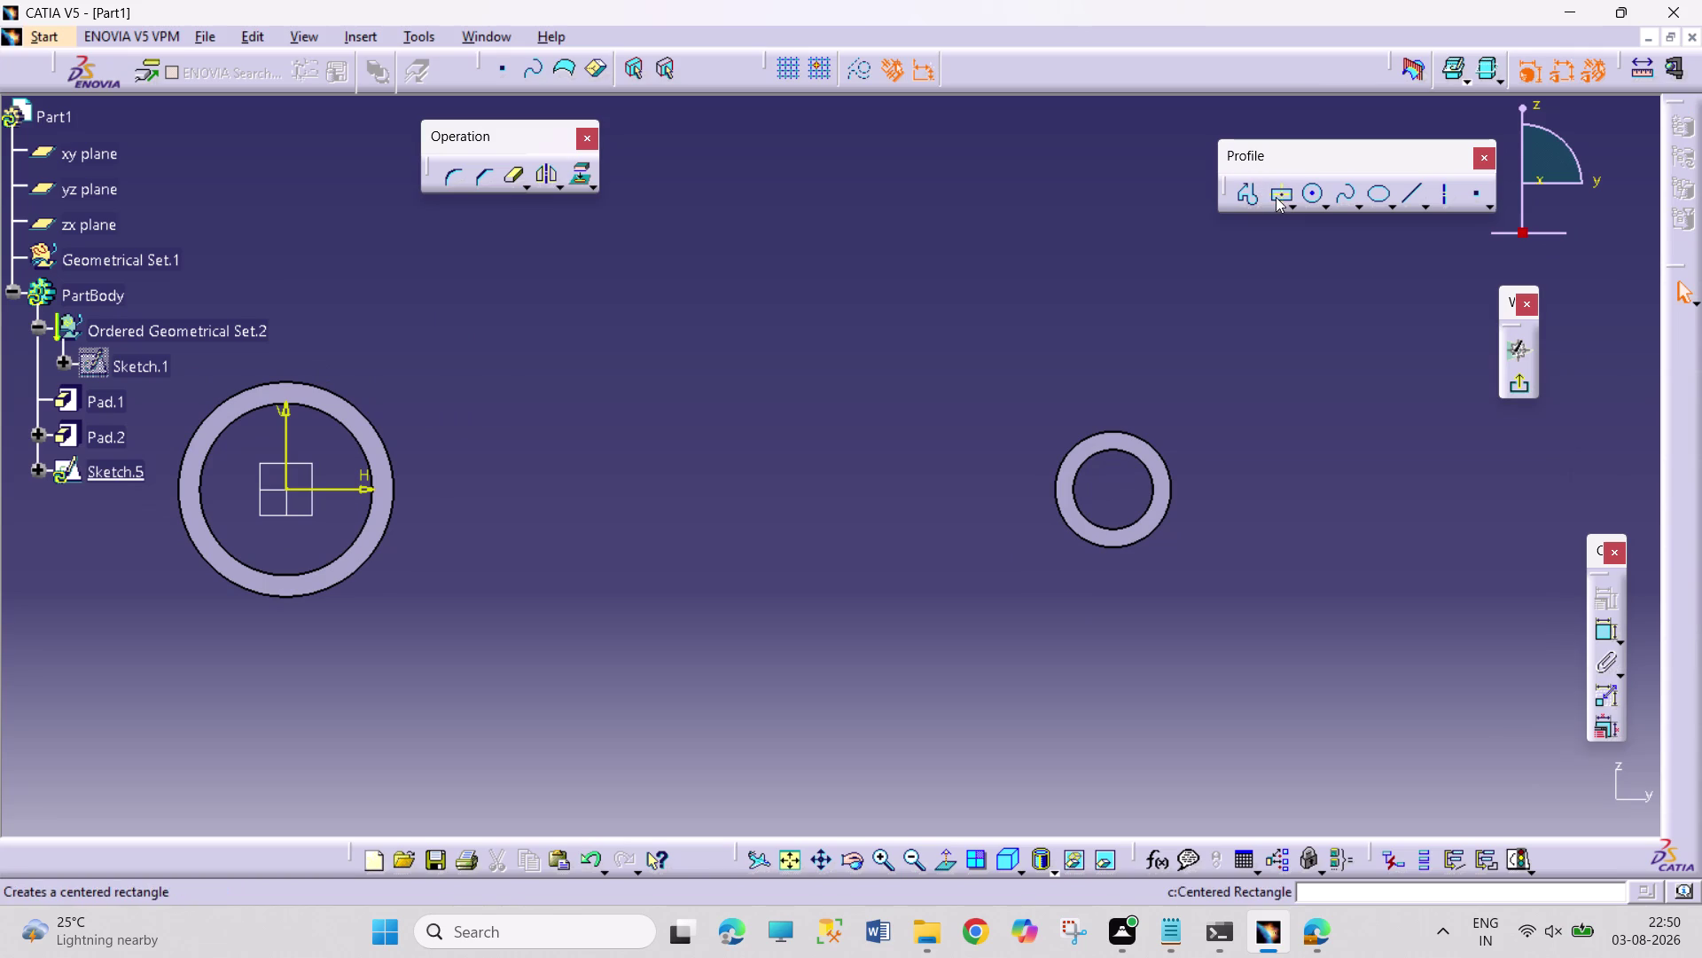
Draw a centred rectangle between the rings, its corner at the small ring.
click(1277, 197)
click(707, 489)
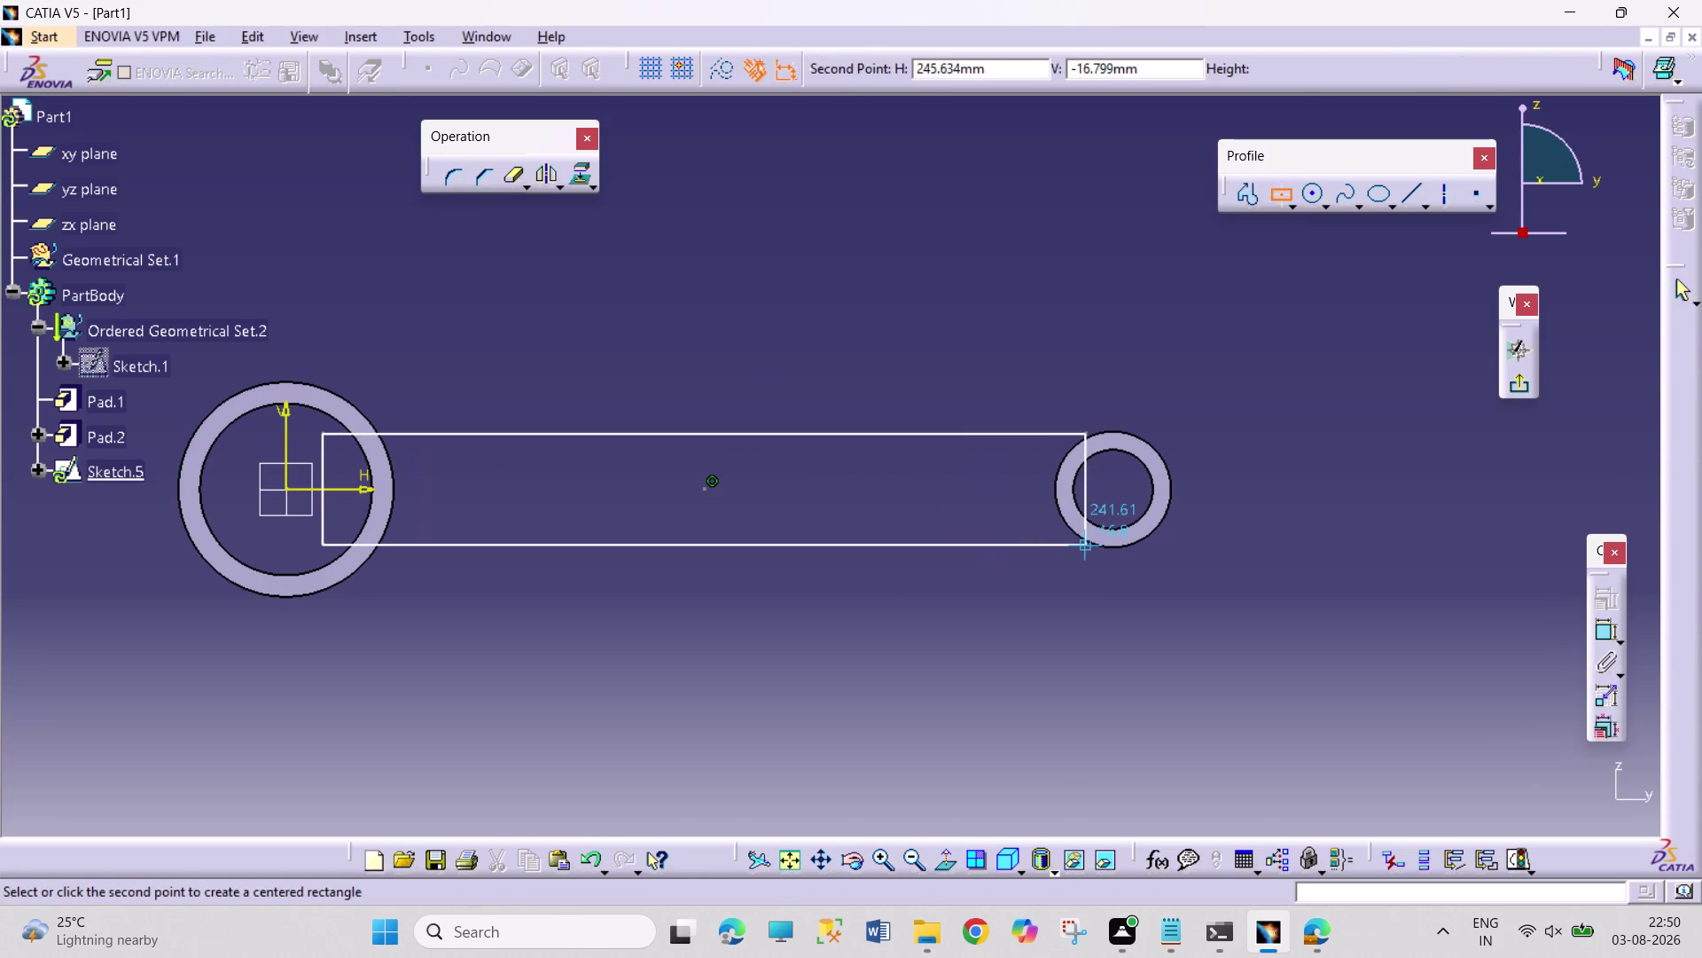
click(1098, 544)
click(1105, 633)
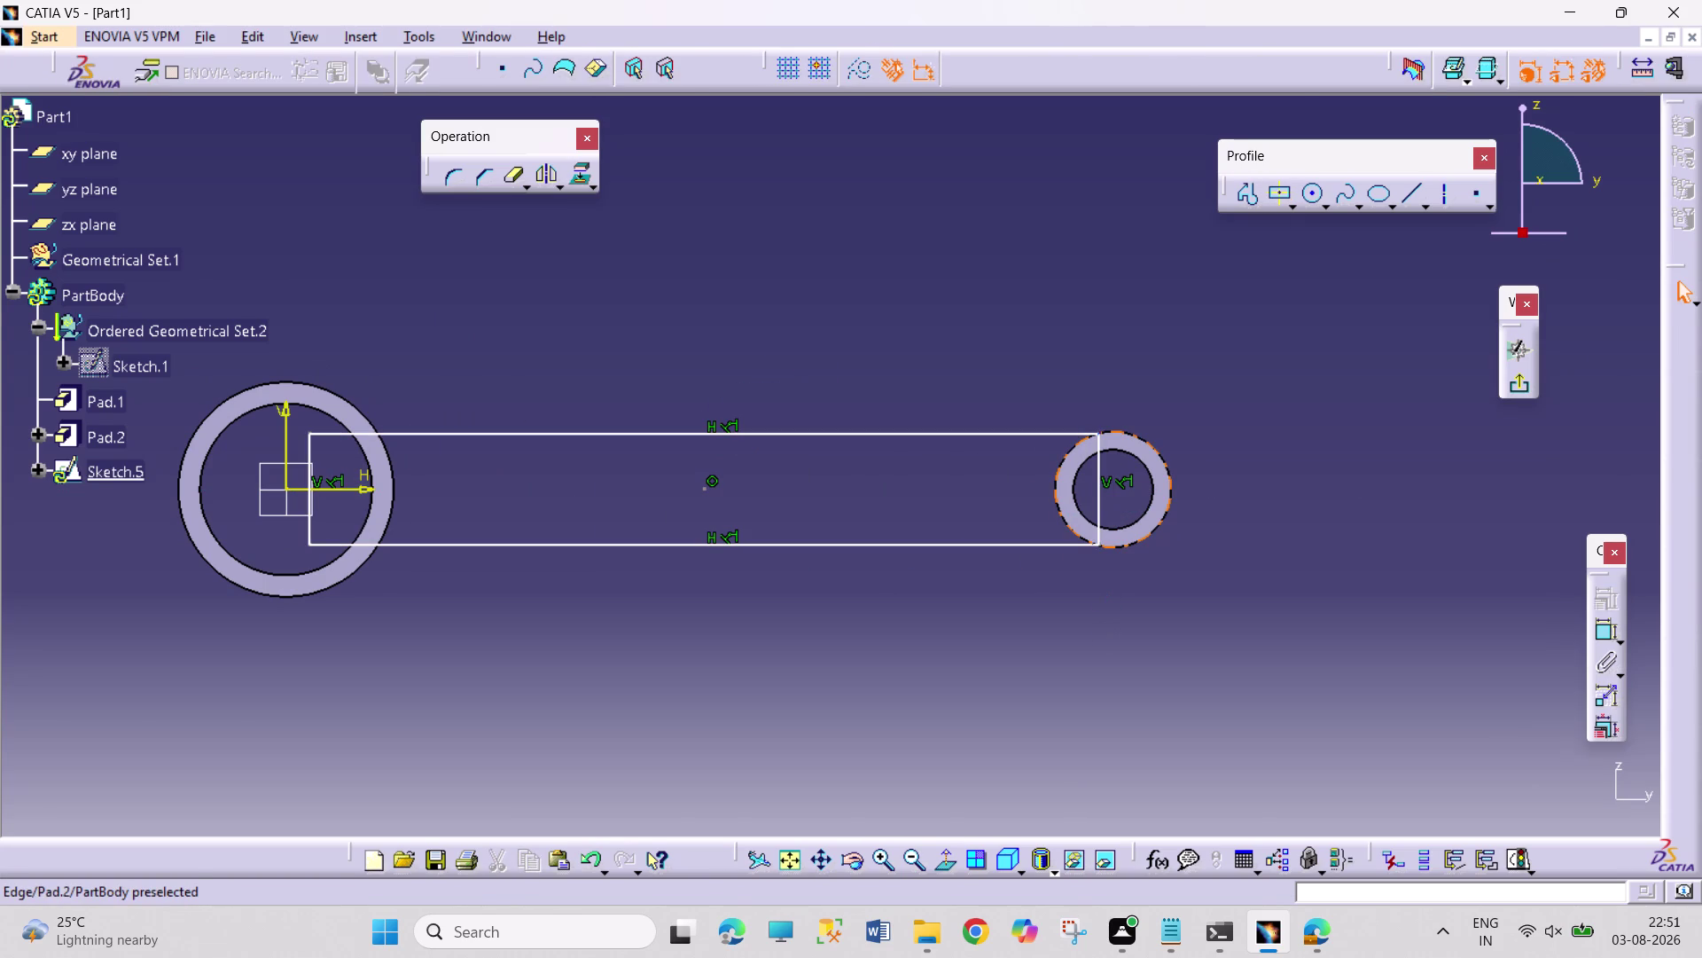
Project both ring outer edges into Sketch.5.
click(1157, 529)
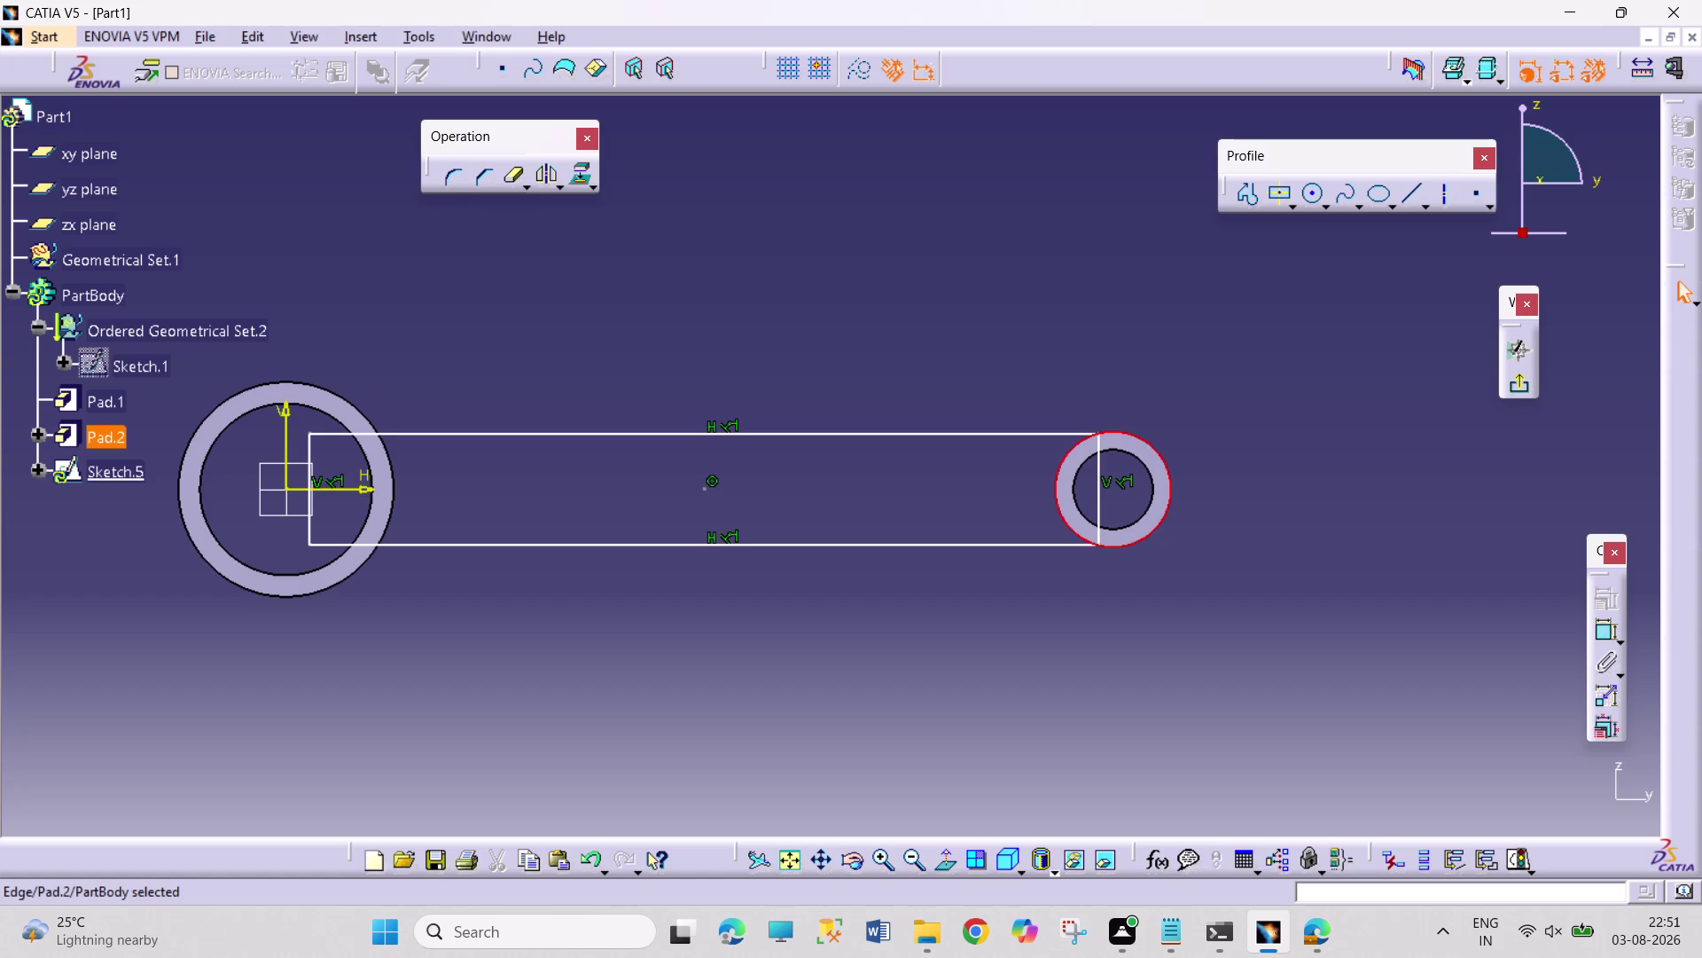
click(361, 572)
click(578, 177)
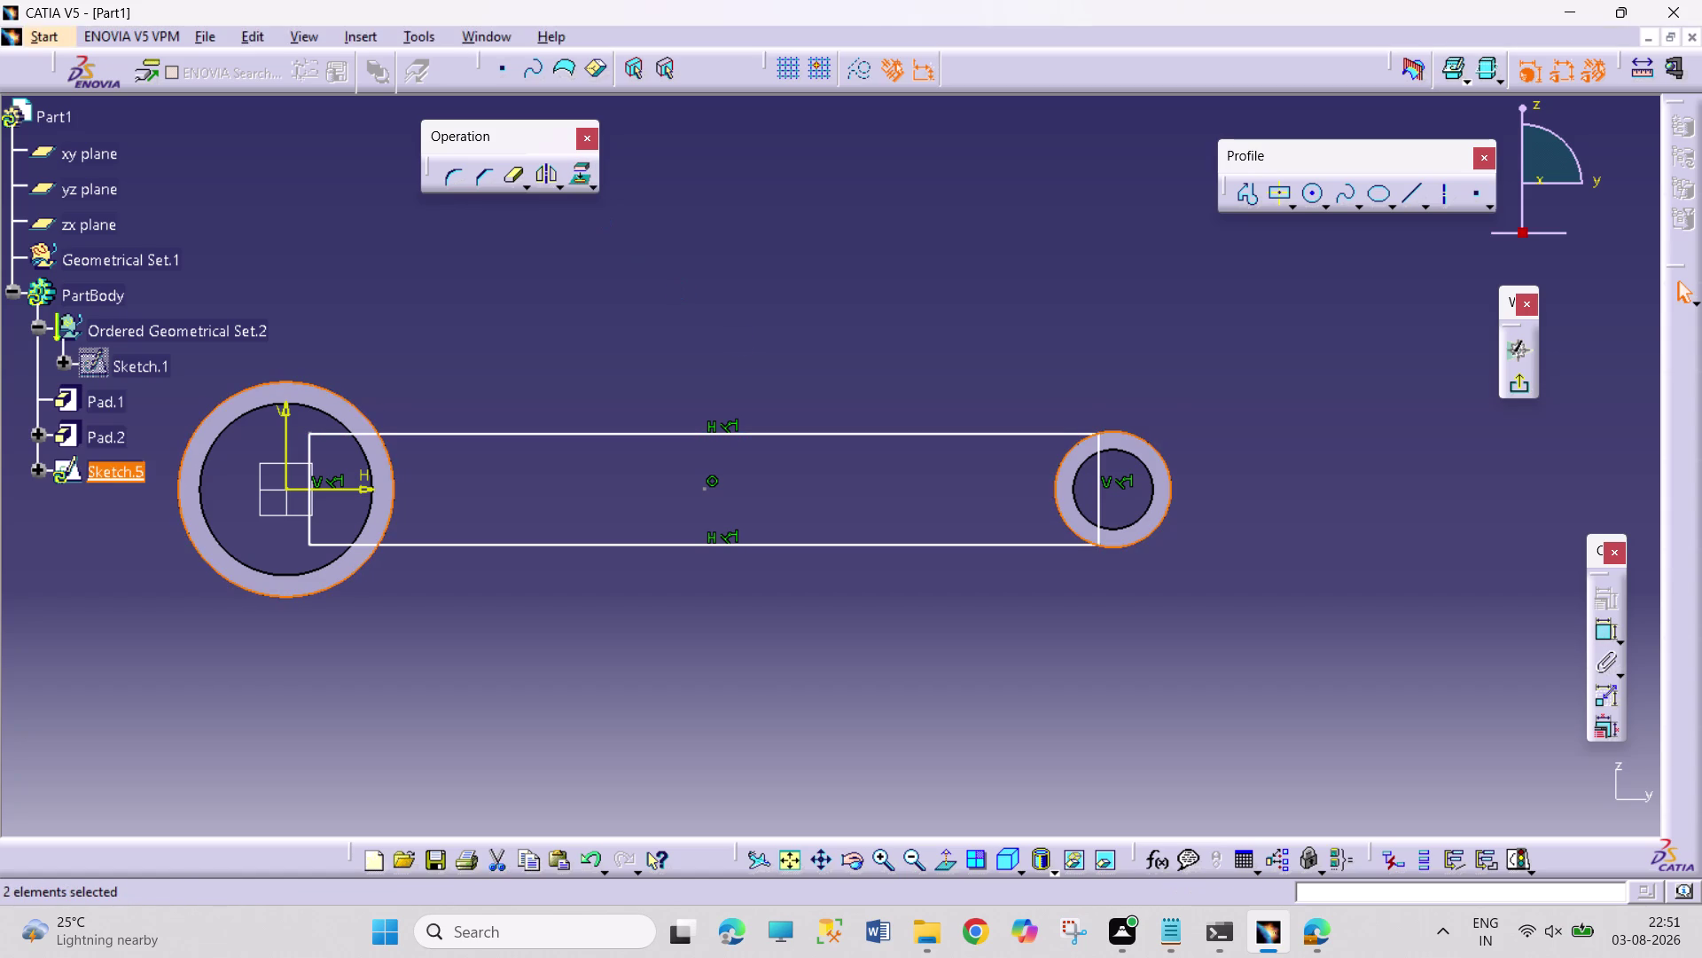
click(742, 344)
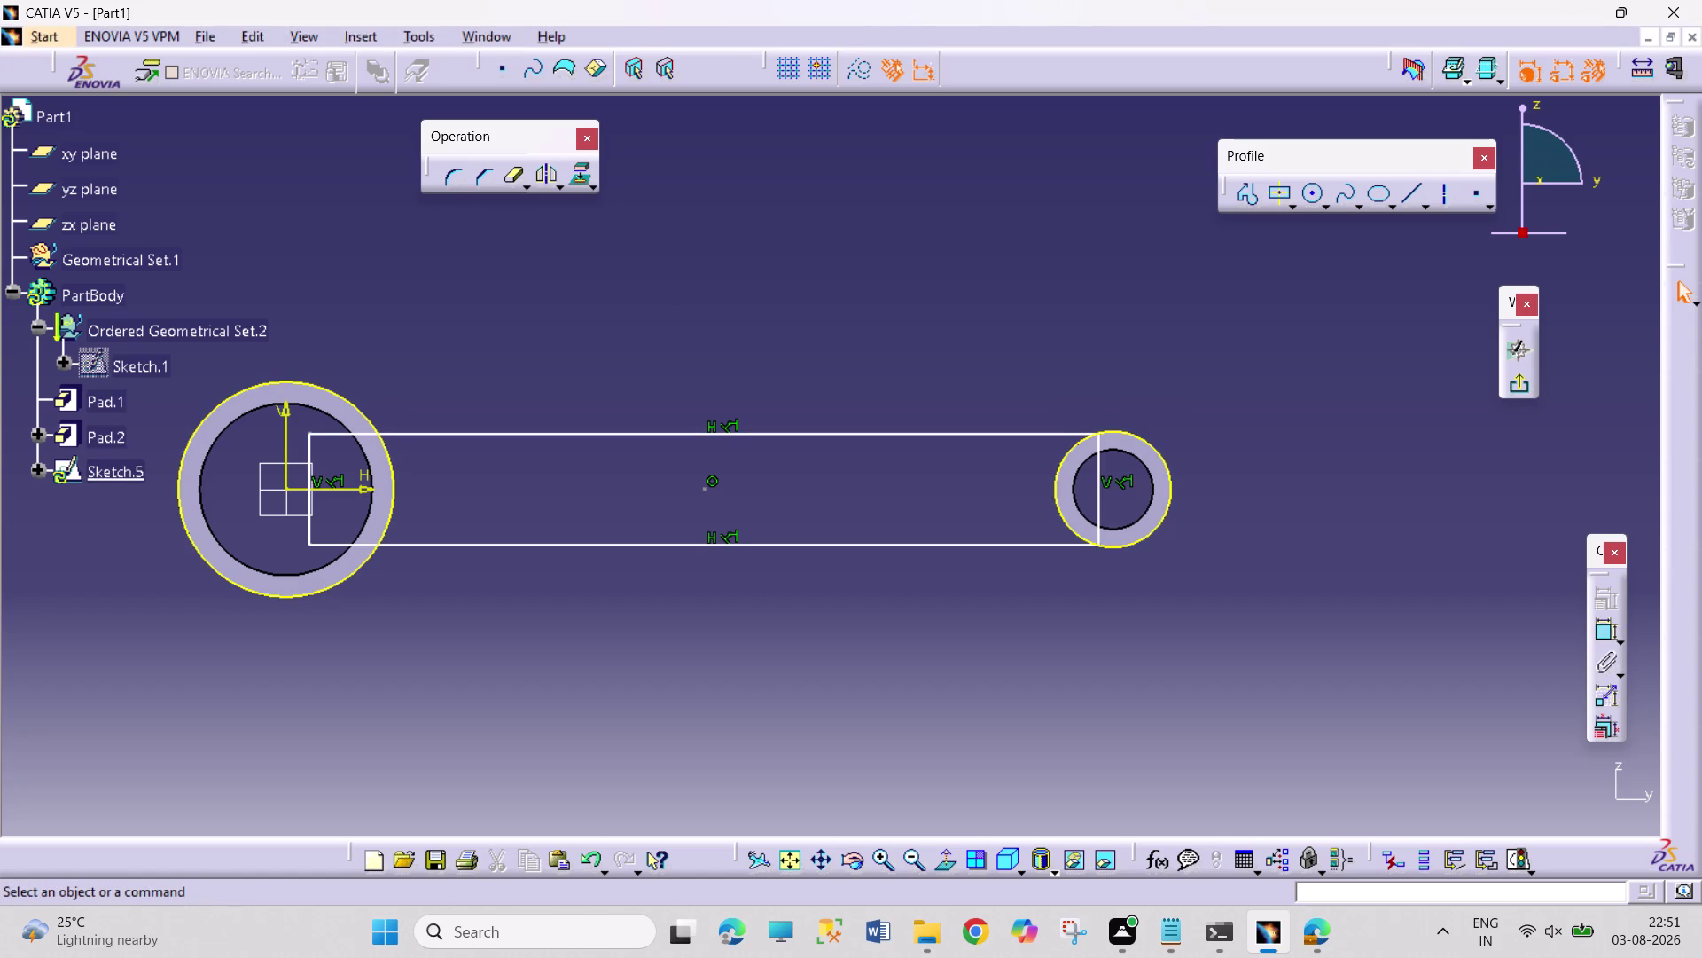
click(1143, 438)
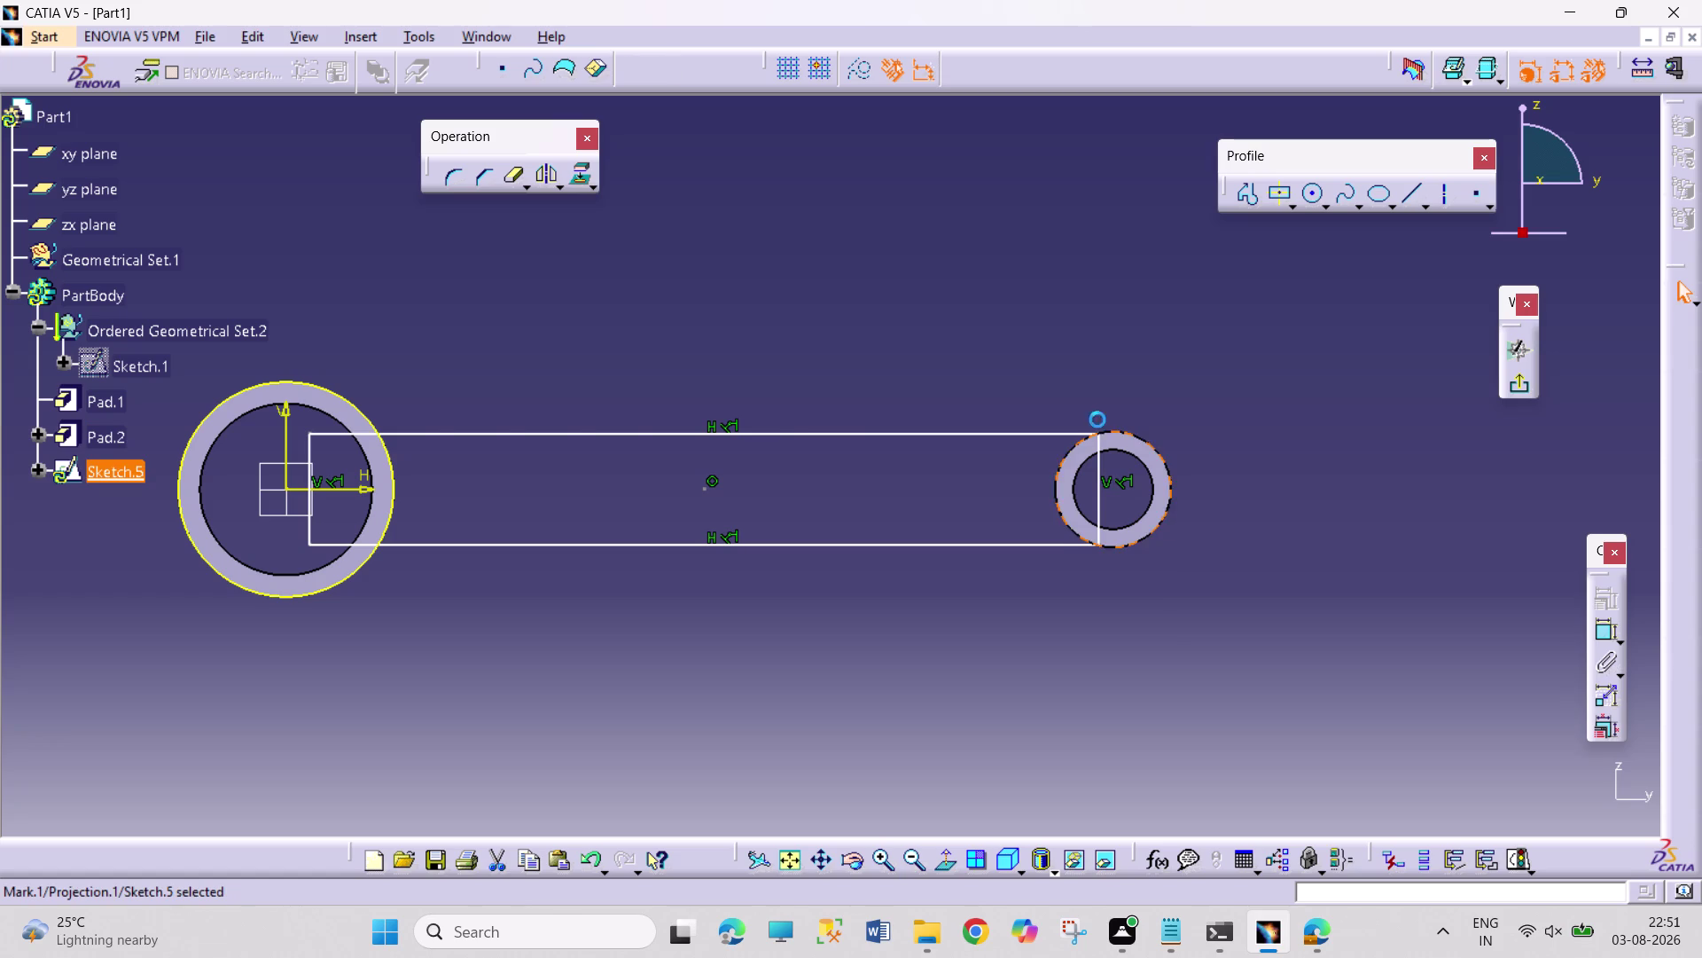
click(994, 627)
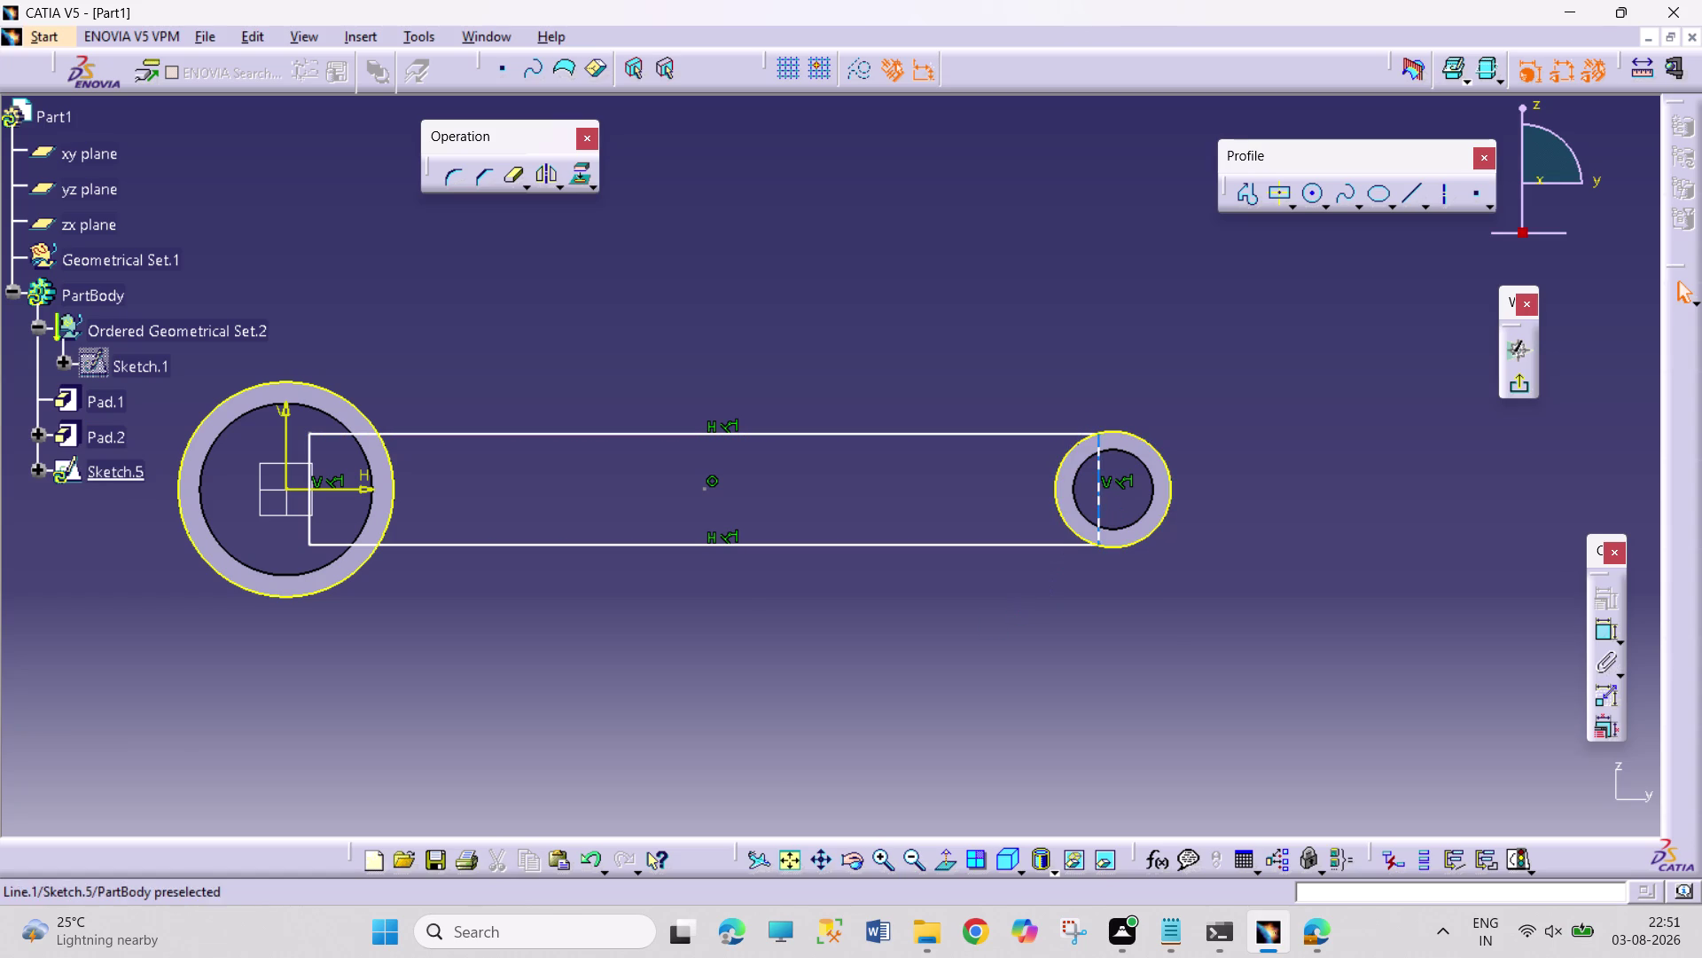
drag(1103, 501, 1128, 502)
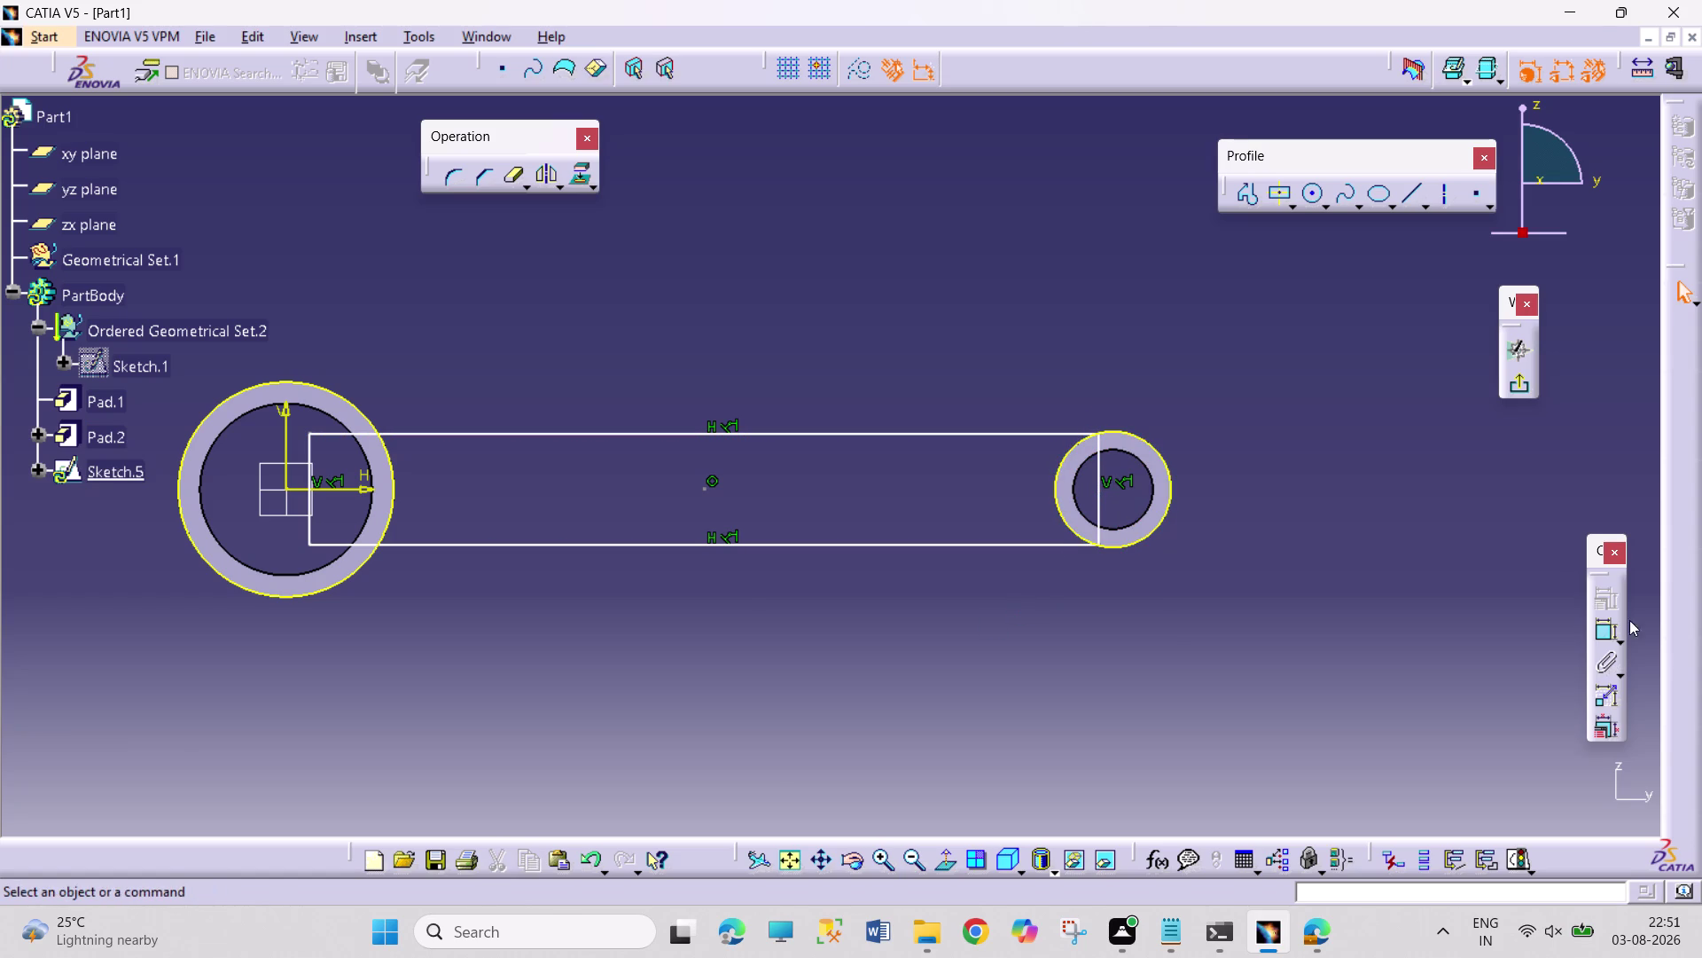
Dimension the rod's top and bottom edges to a width of 28.
click(1605, 628)
click(790, 433)
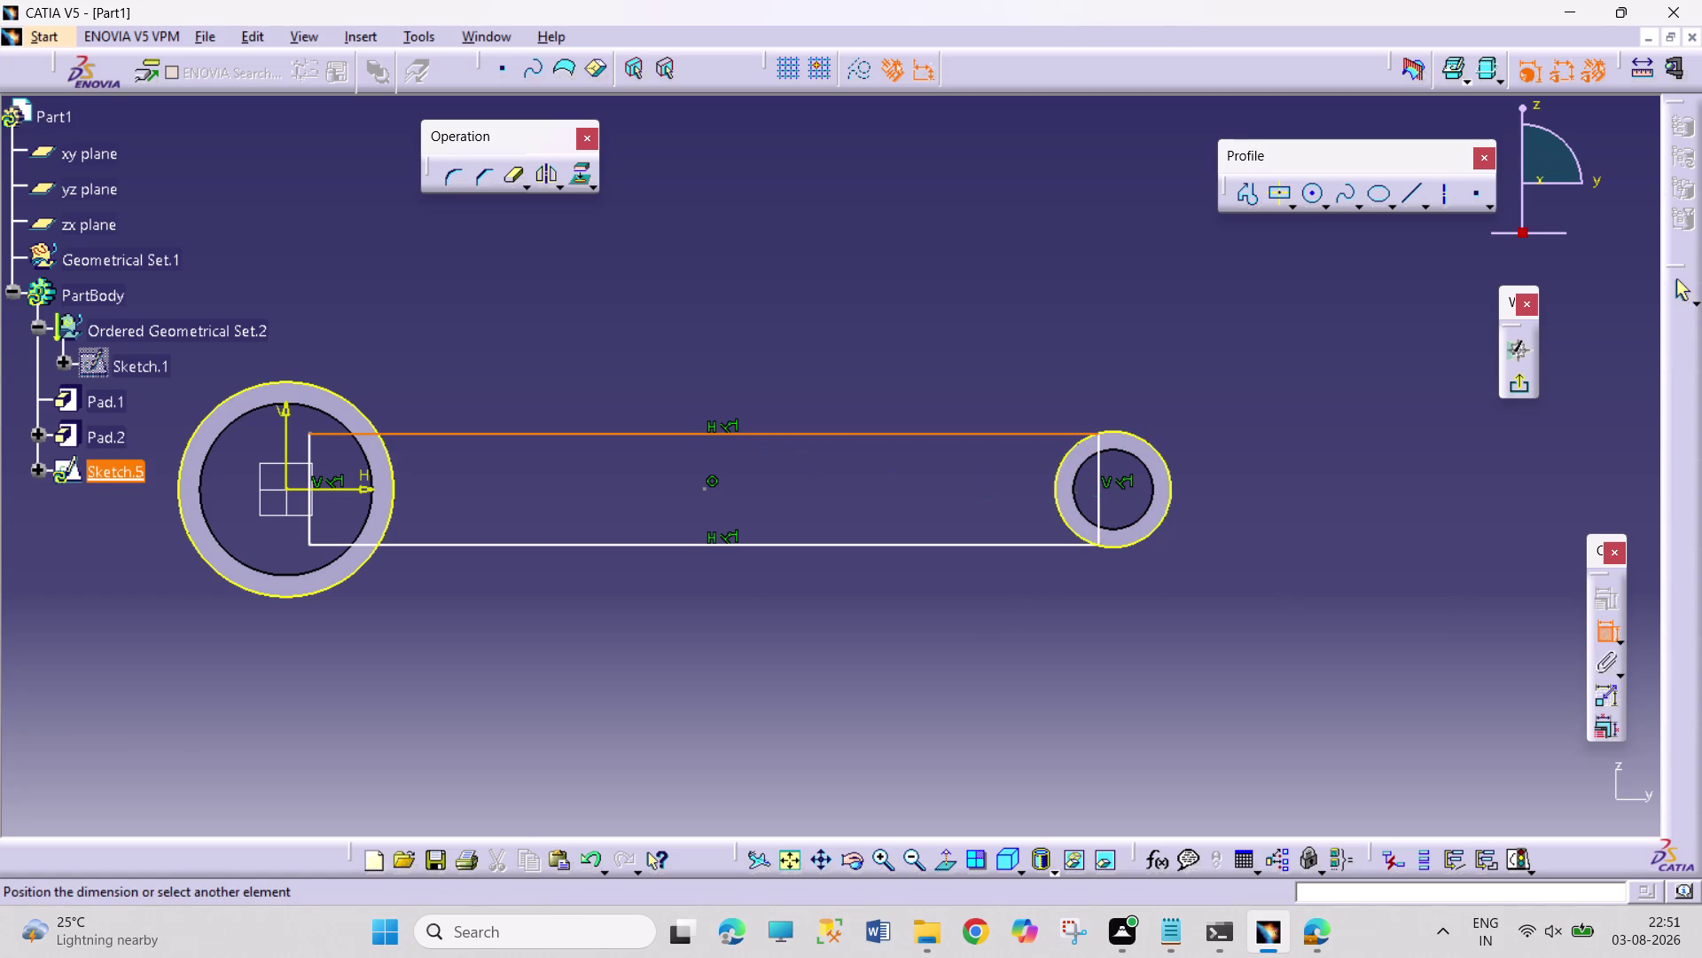
click(811, 547)
click(804, 510)
double_click(813, 502)
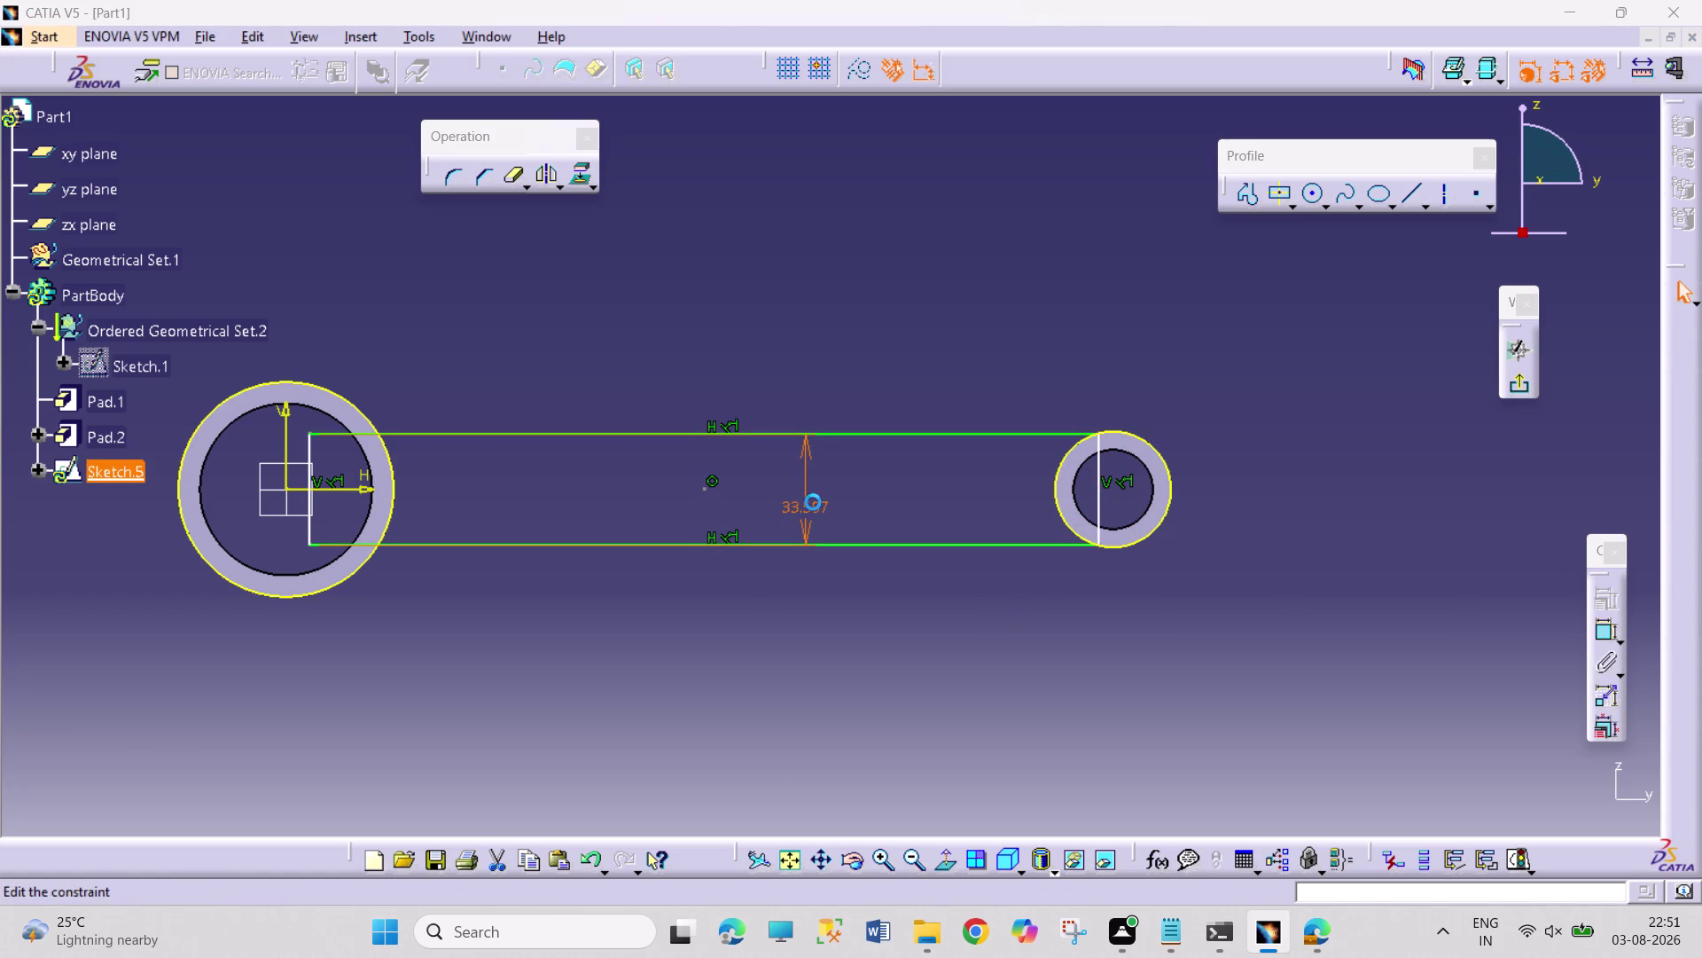
text(28)
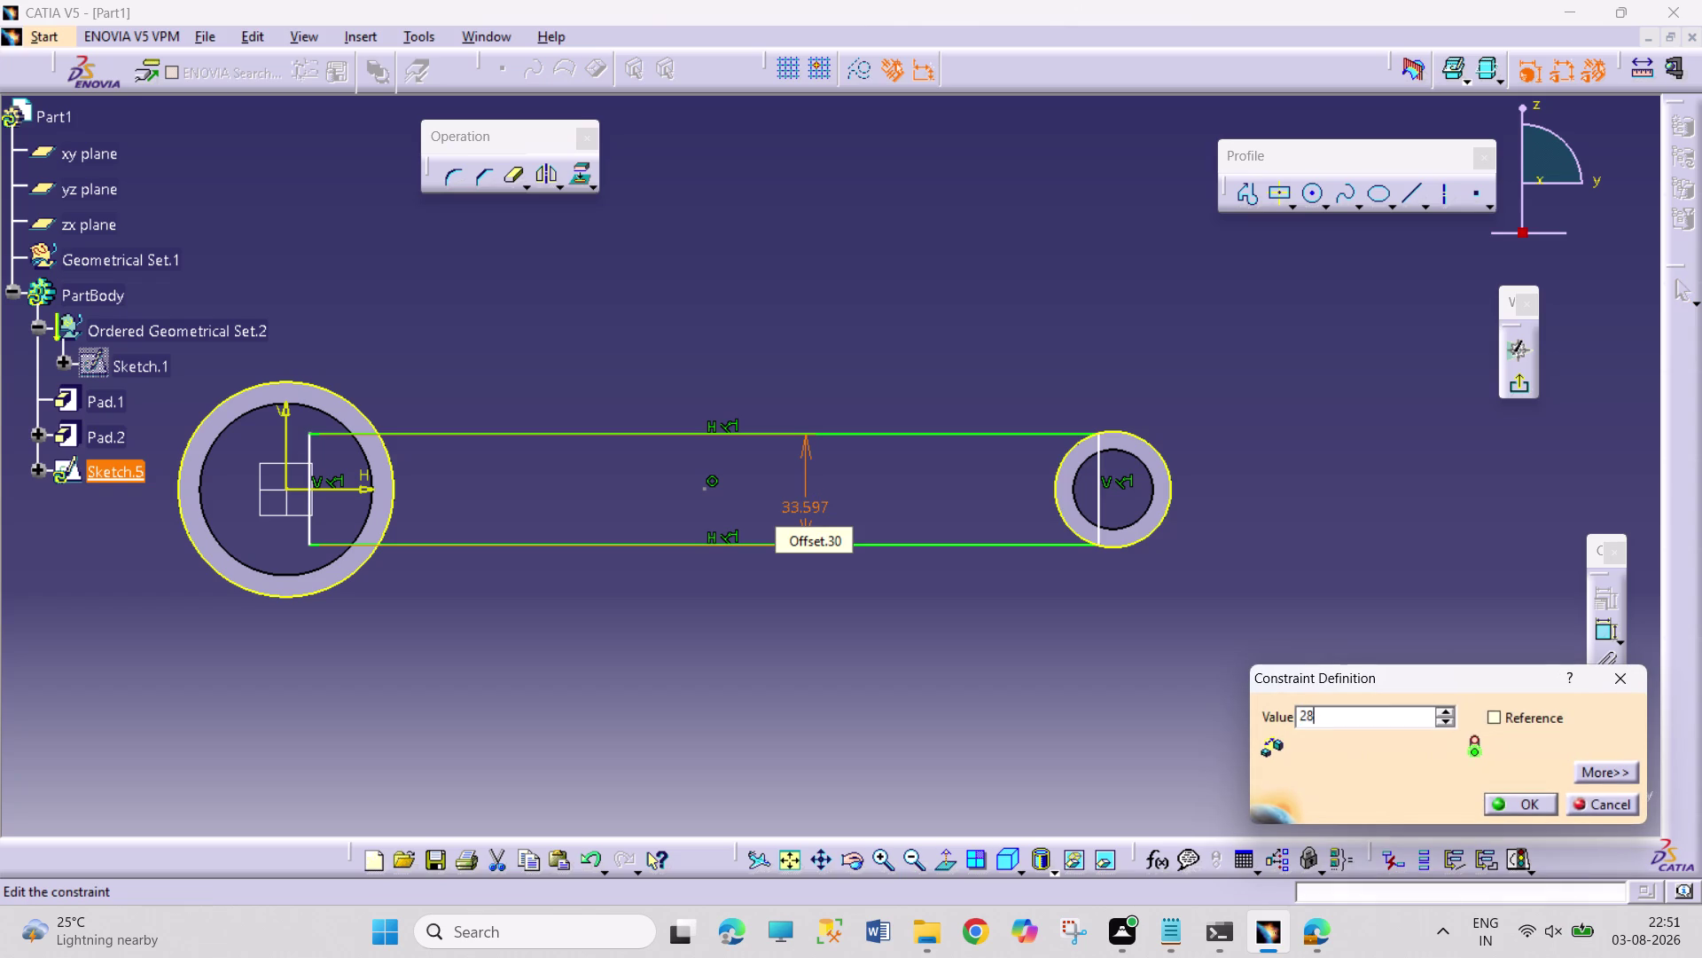
key(Return)
click(890, 639)
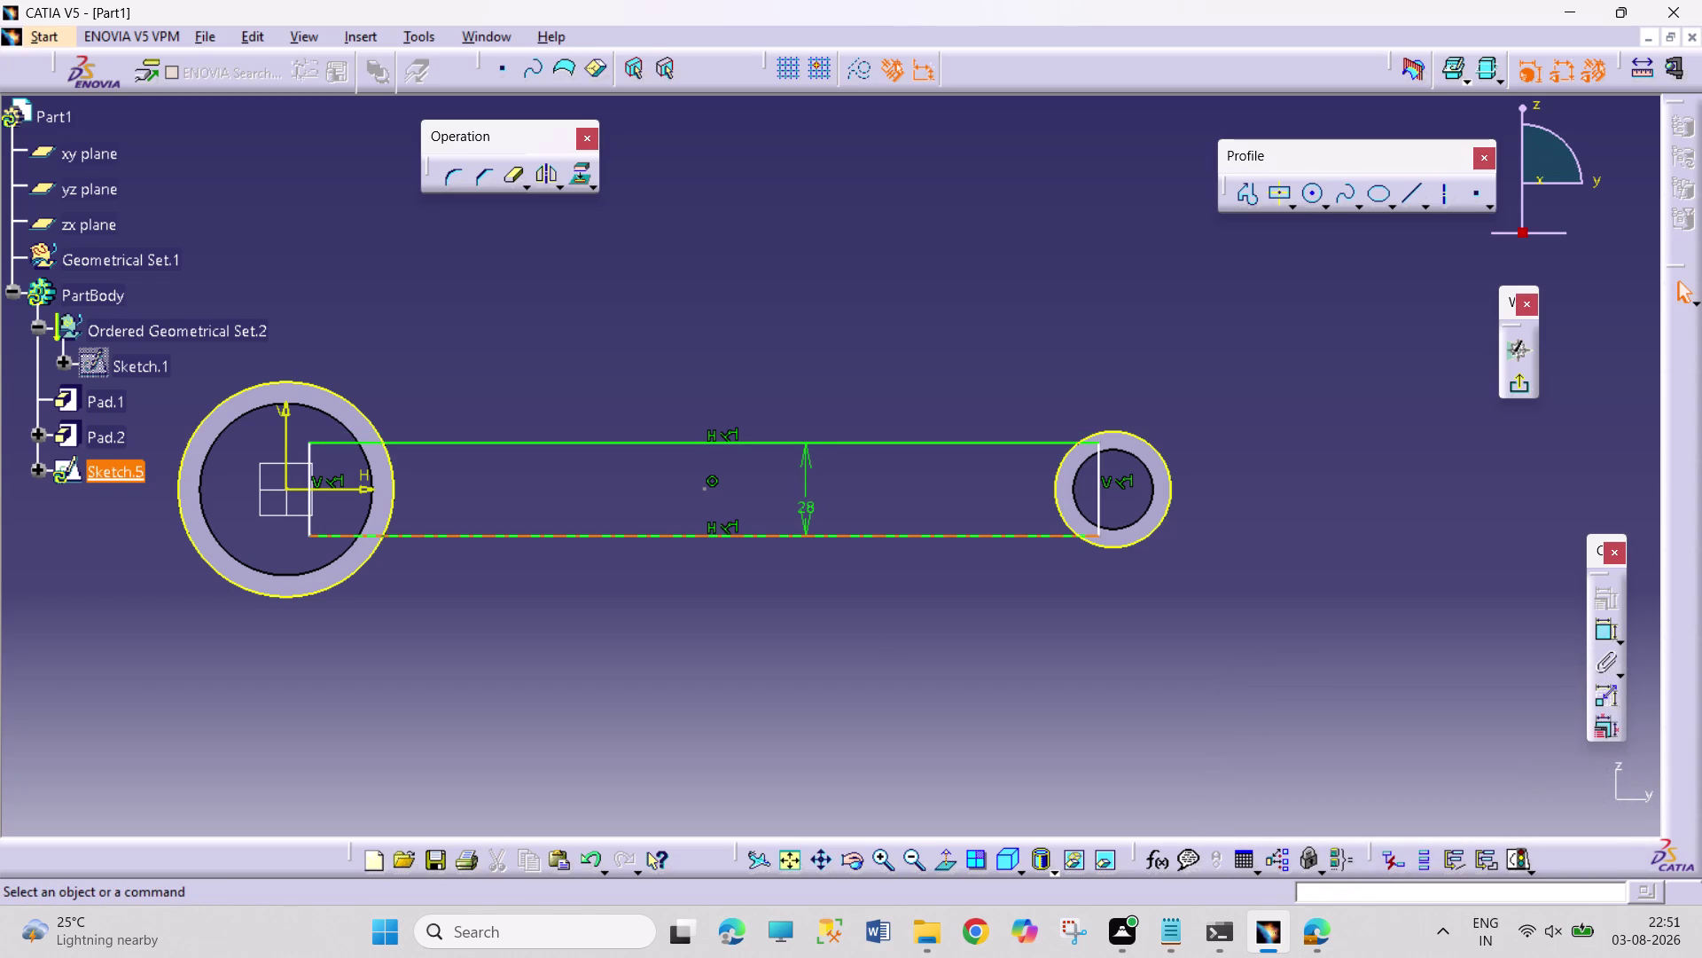
click(1313, 199)
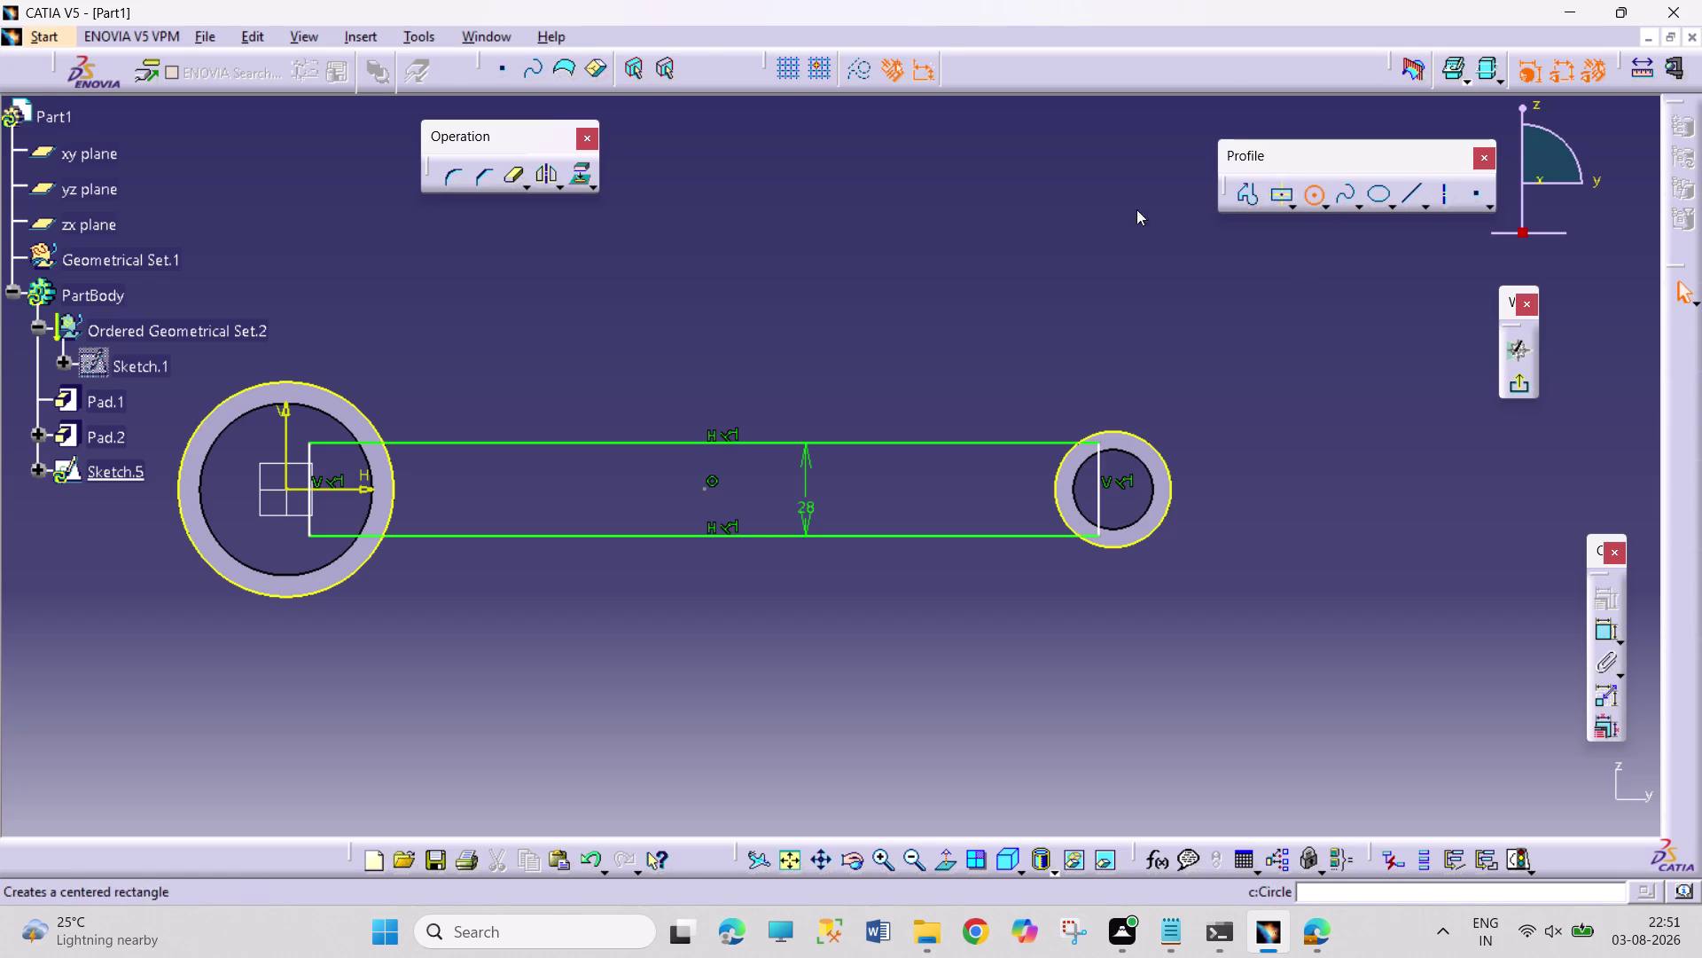
Draw a circle above the rod and set its diameter to 72*2 (144).
click(450, 330)
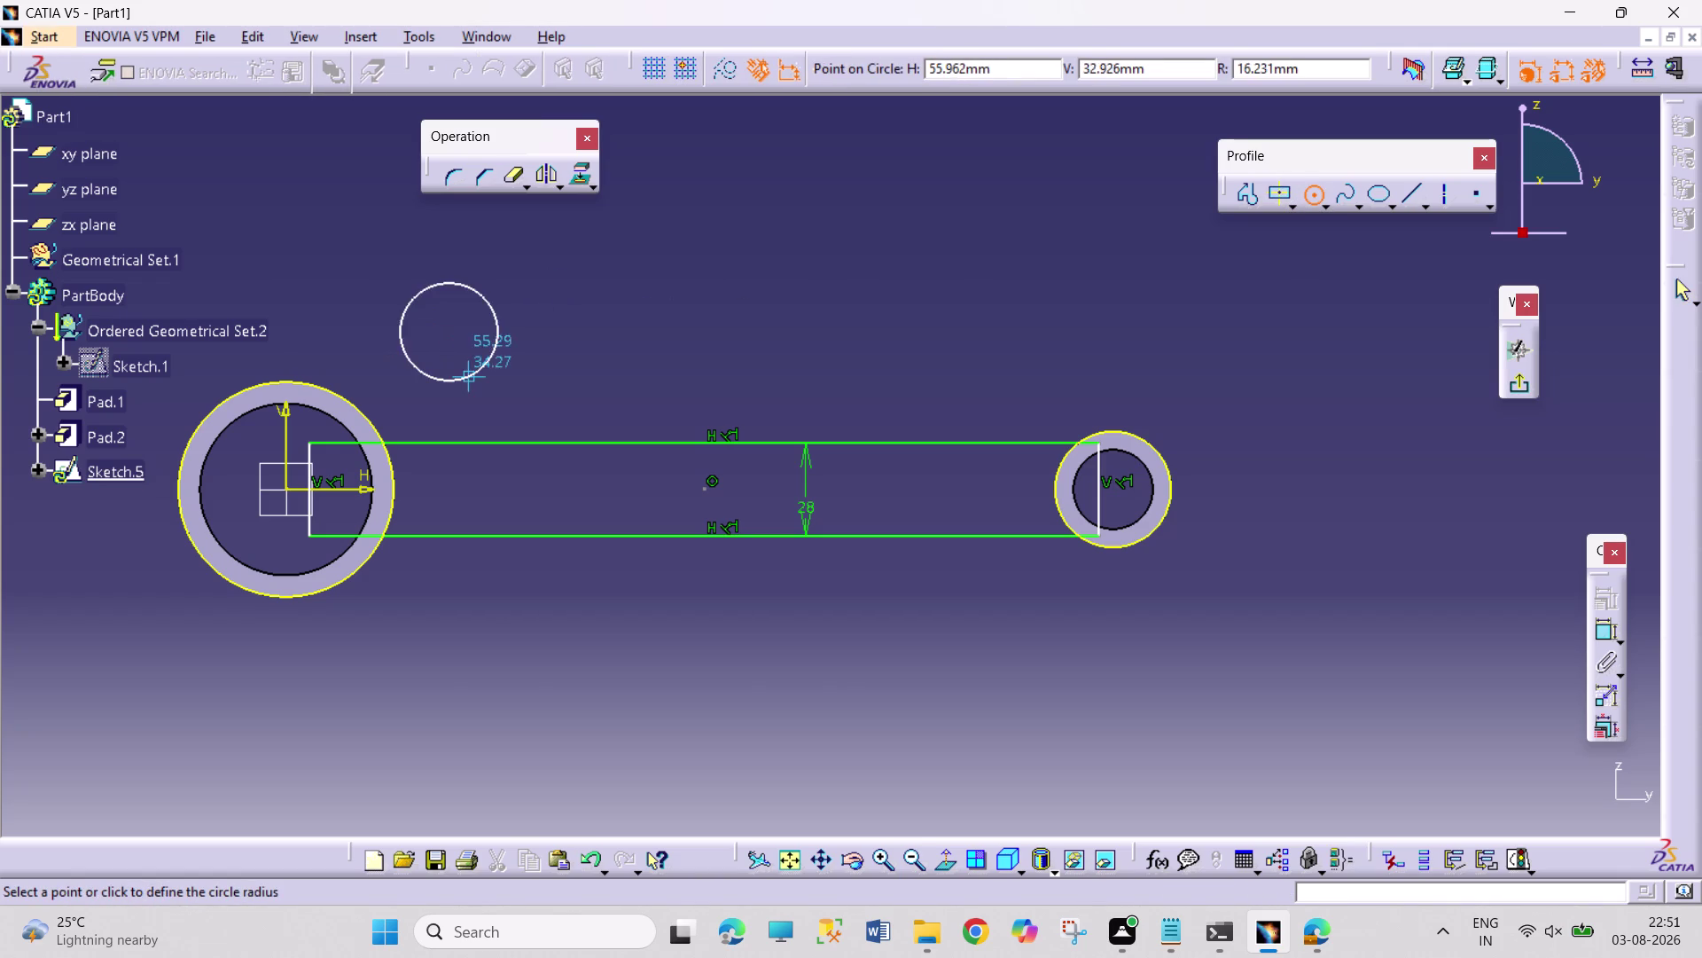
click(486, 403)
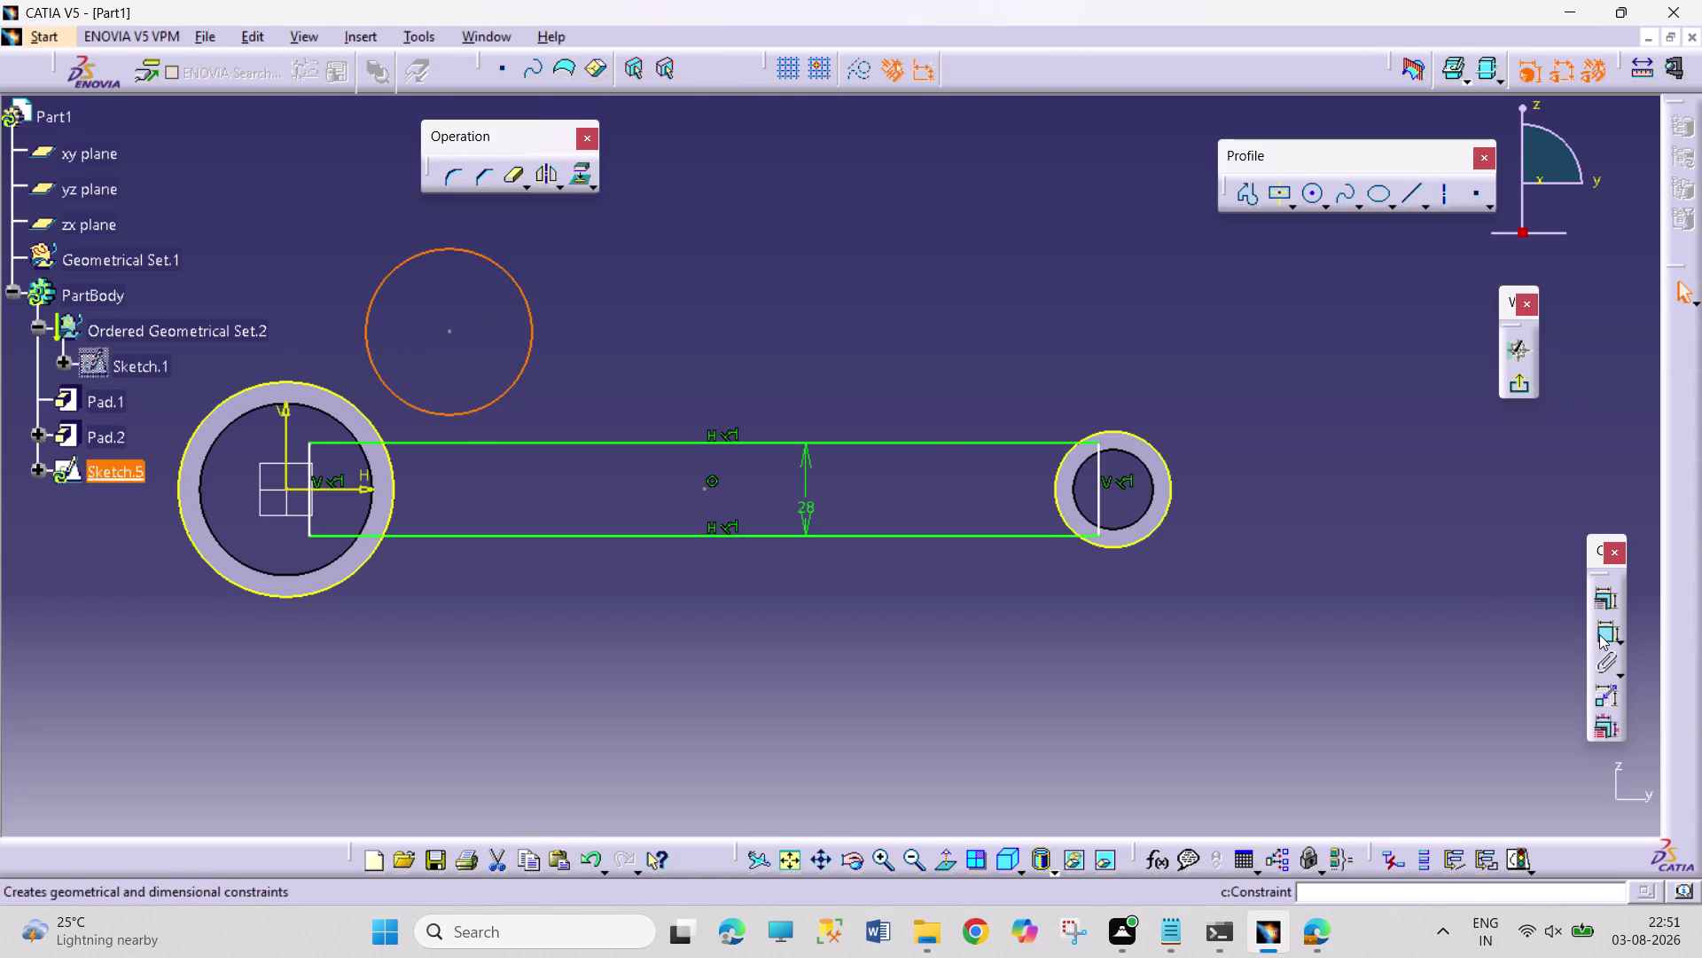
drag(1600, 634, 1595, 626)
click(741, 227)
double_click(765, 228)
text(7)
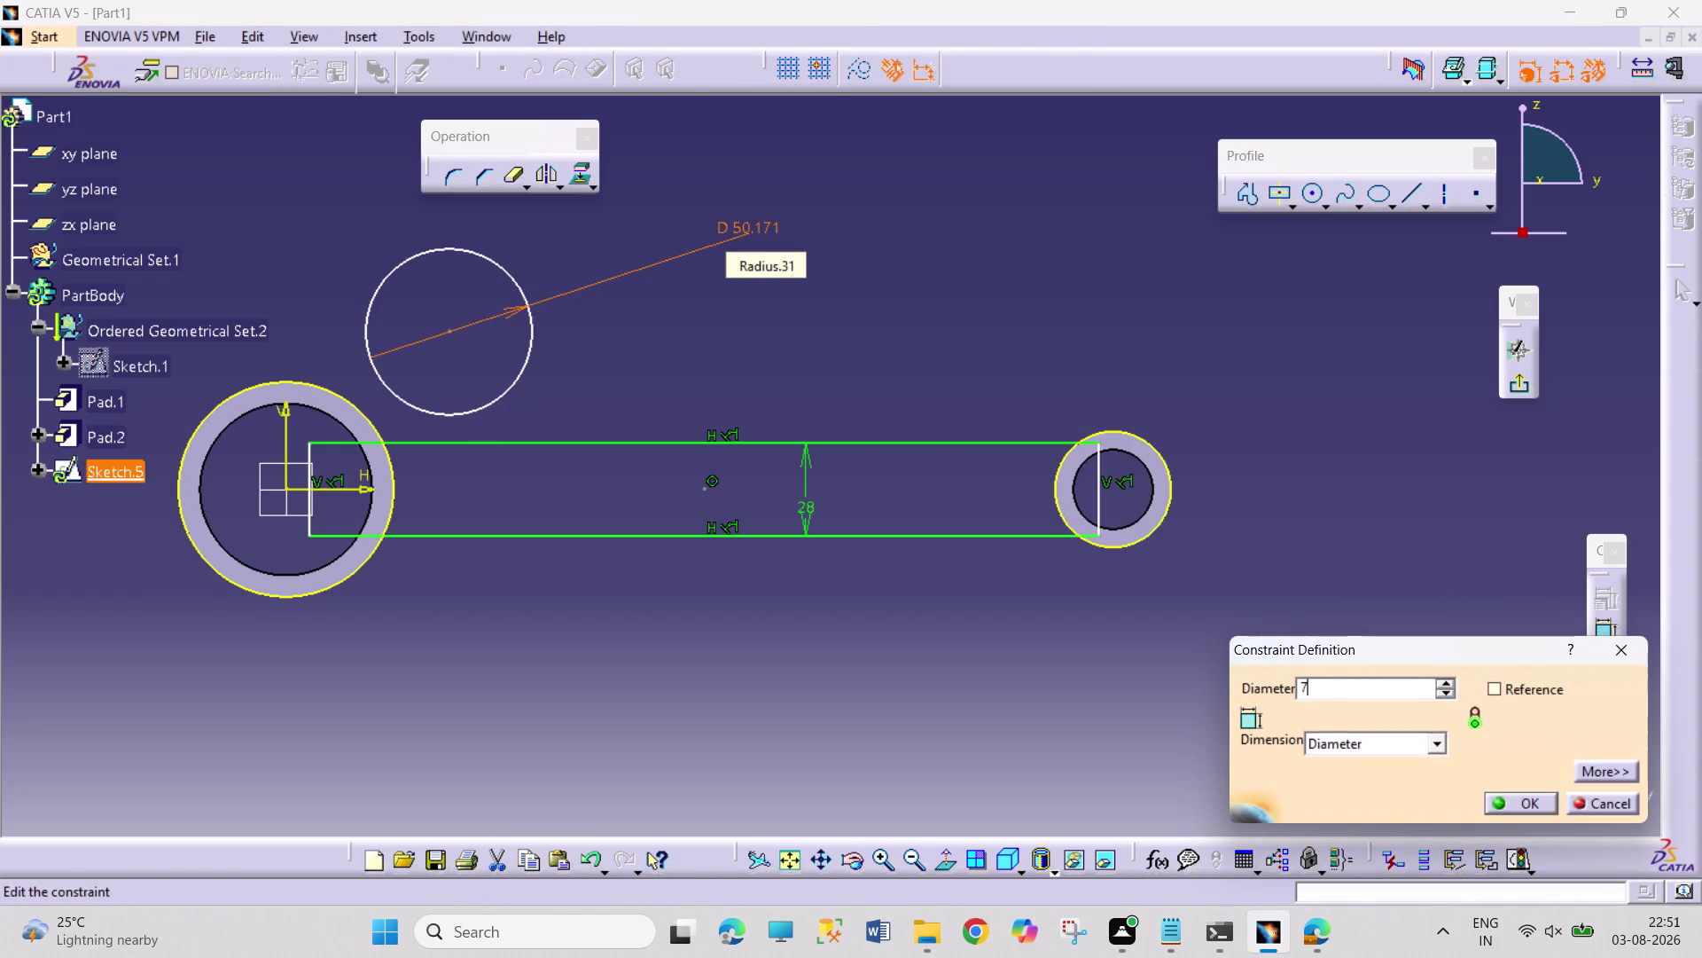
text(72*2)
key(Left)
key(Left)
key(Left)
key(BackSpace)
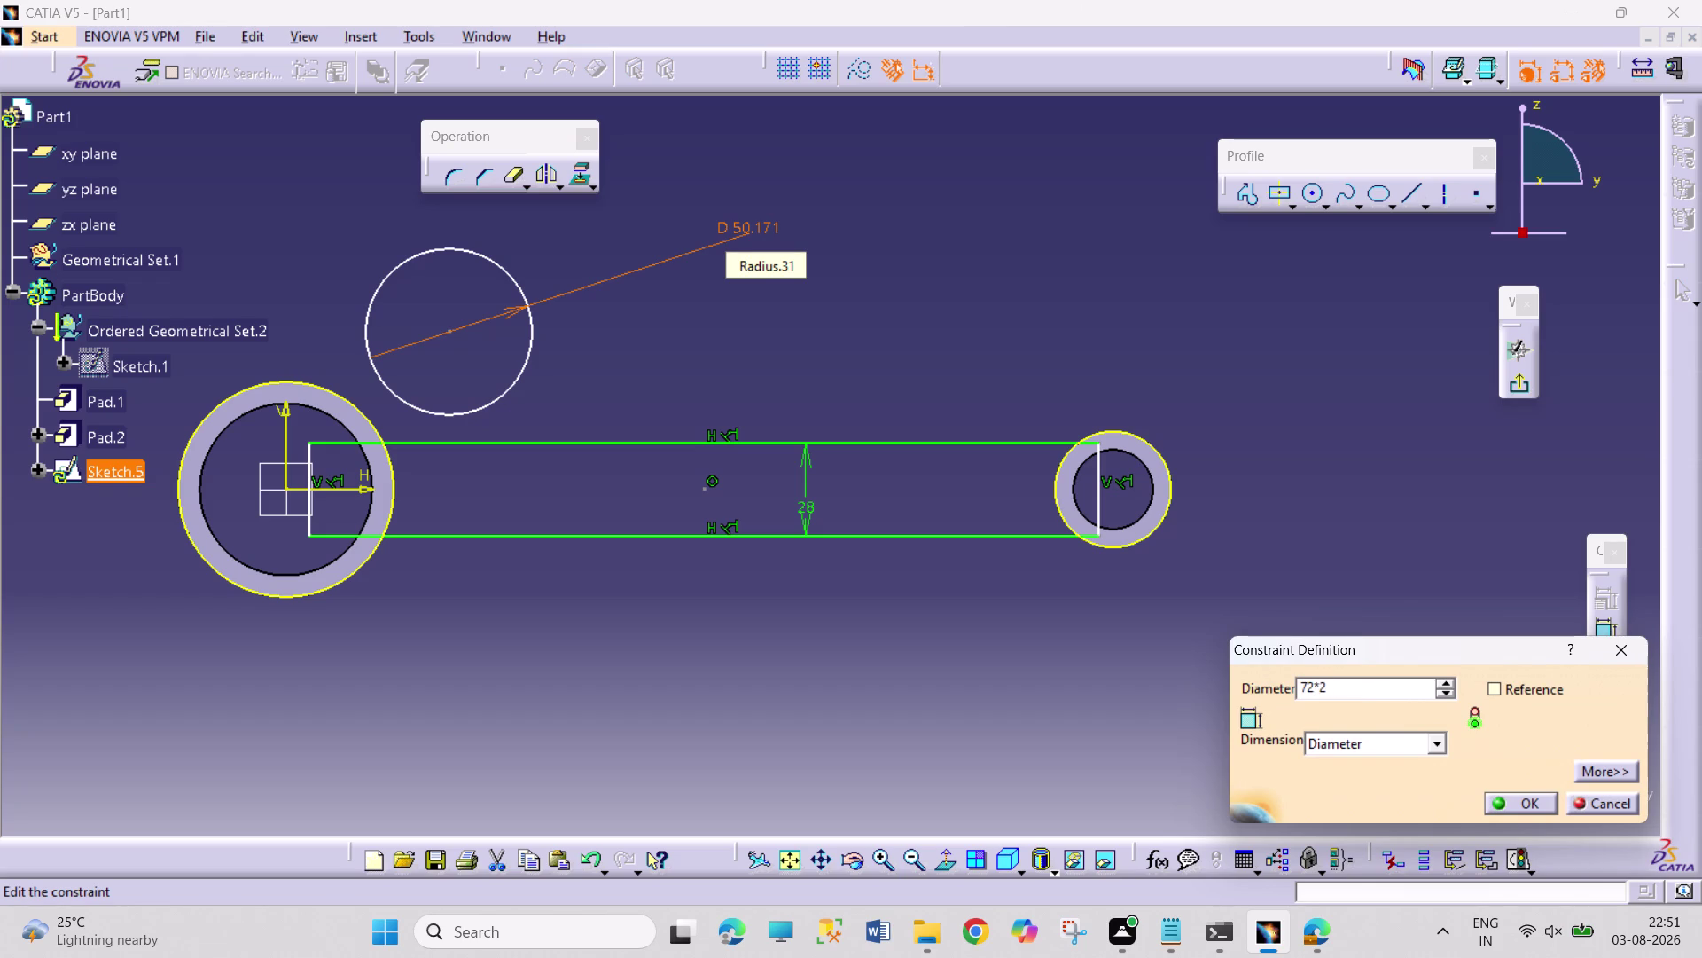
key(Return)
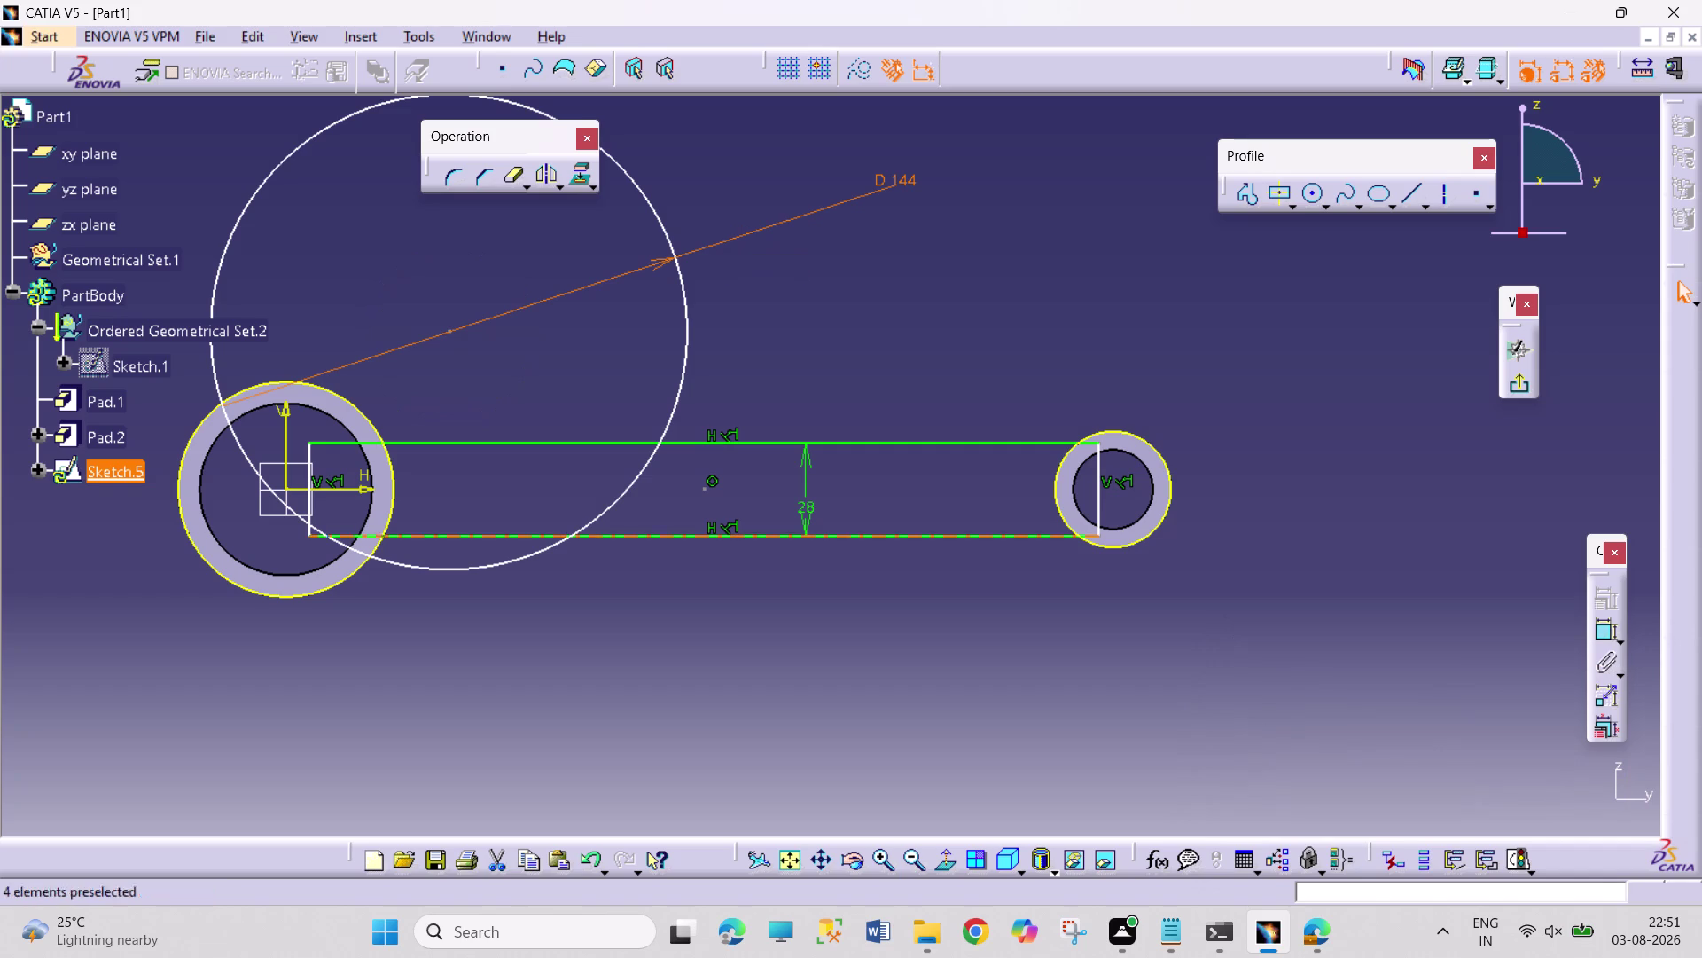
Drag the large circle upward clear of the rod.
click(708, 594)
drag(451, 332, 472, 280)
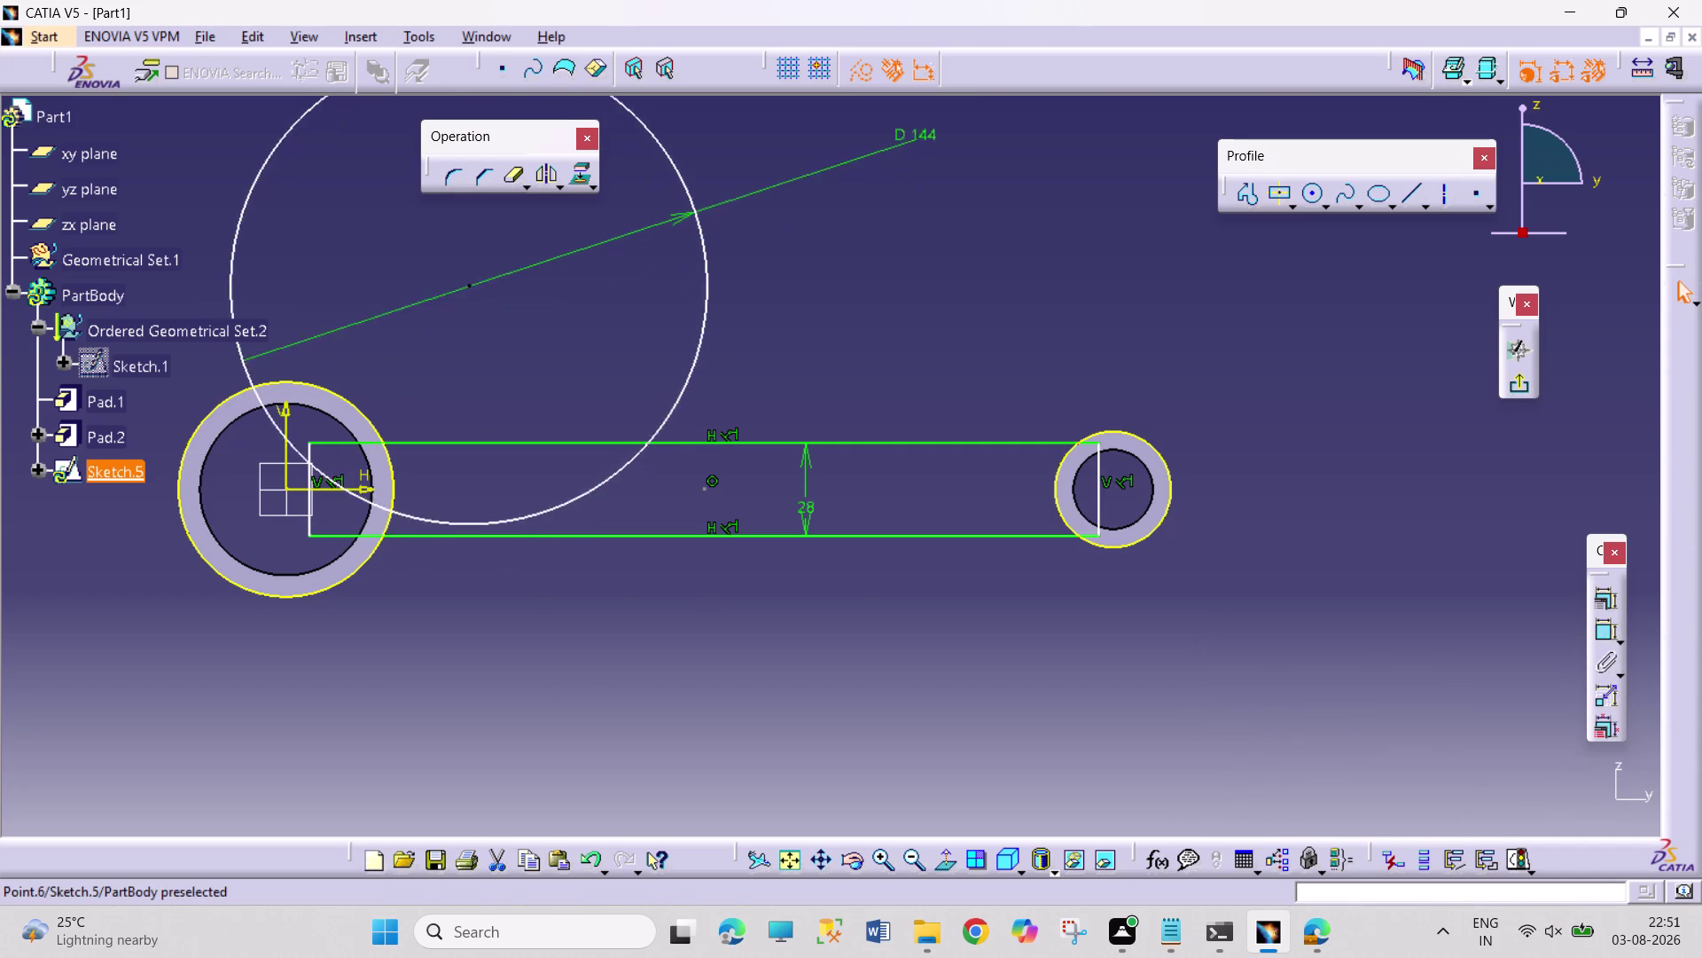
drag(472, 280, 547, 174)
click(735, 396)
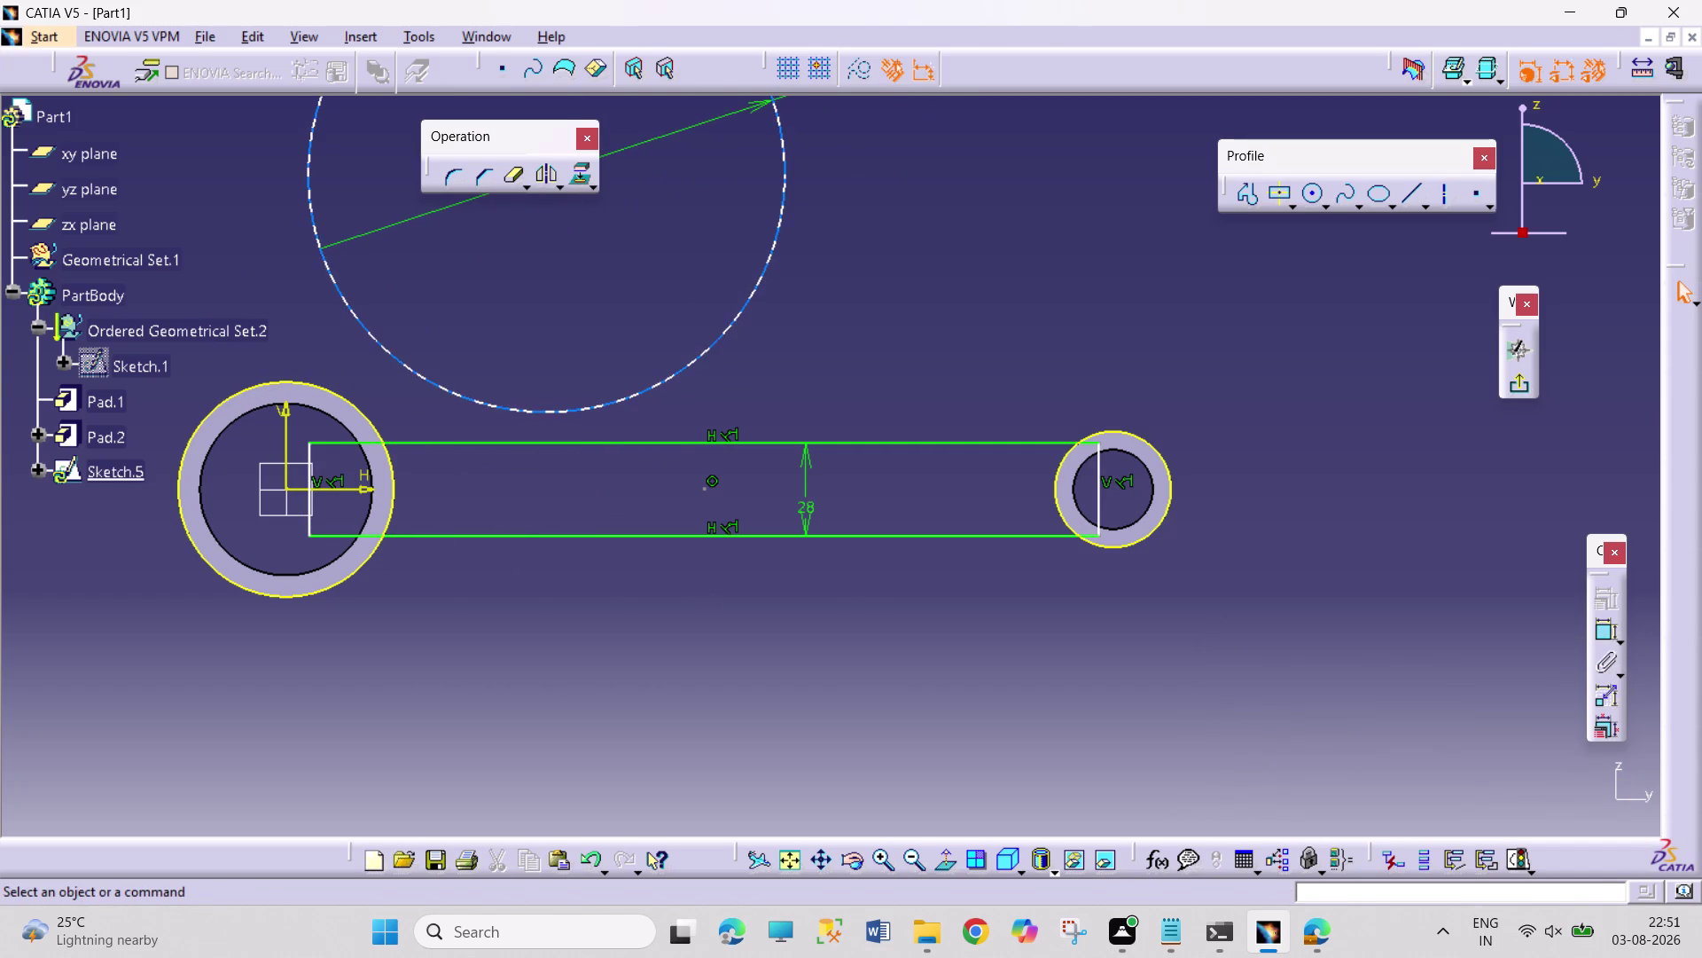
click(432, 383)
Make the 144 circle tangent to the left boss outline.
click(376, 427)
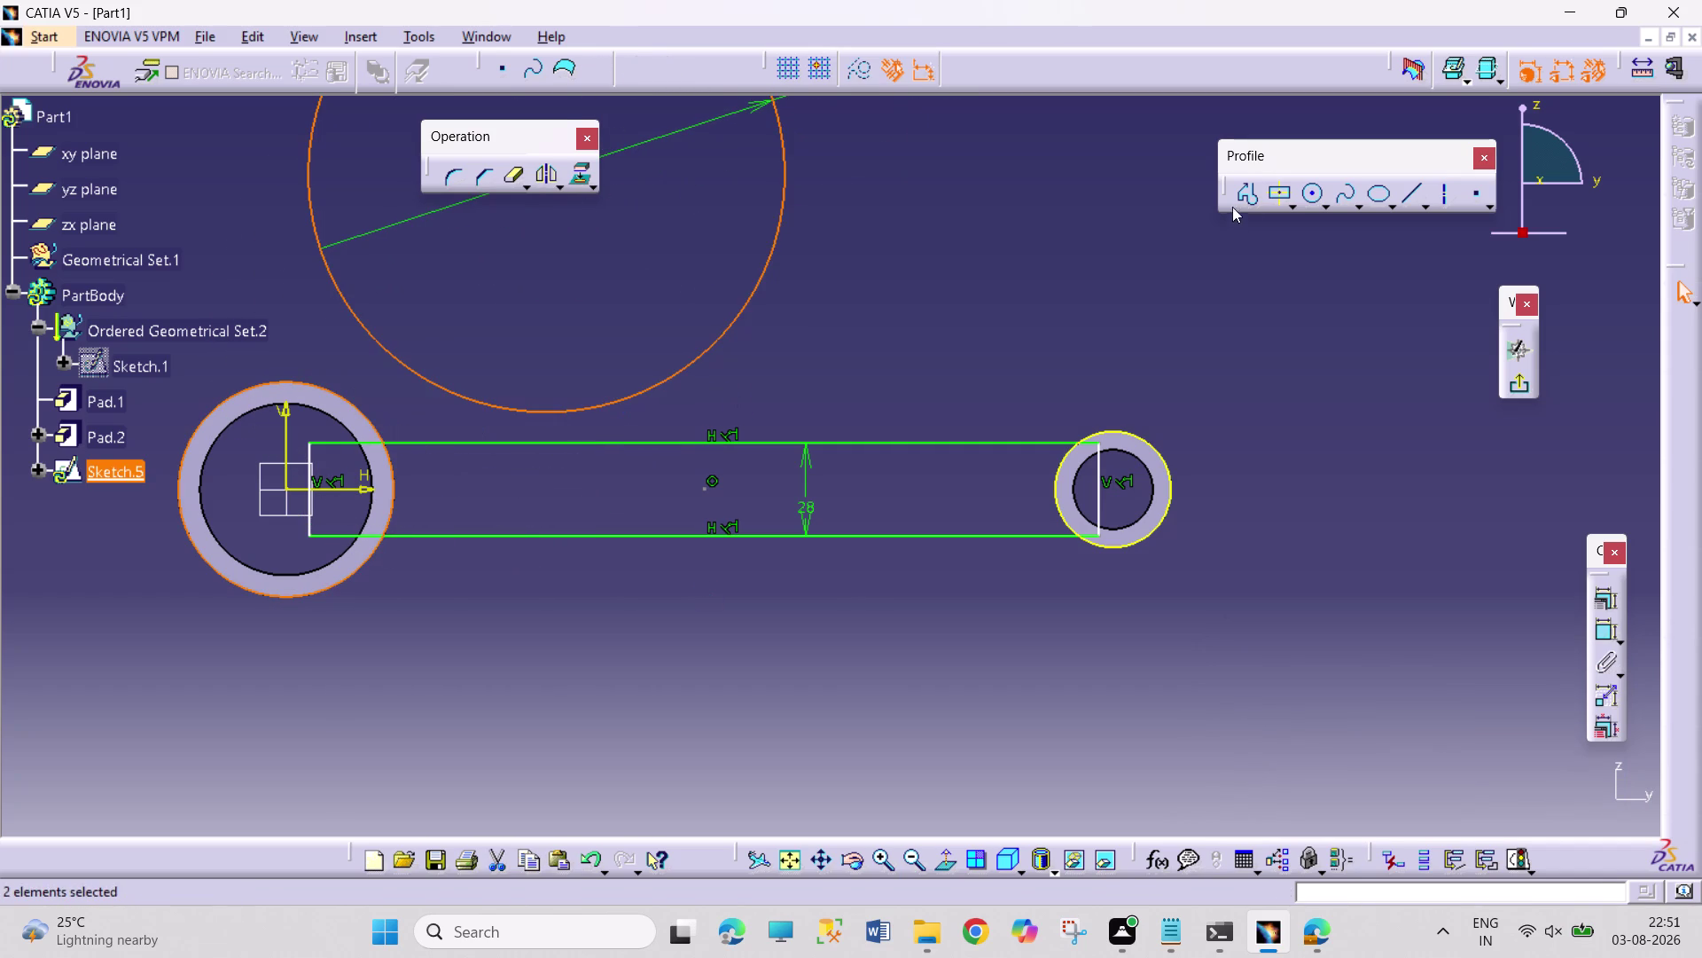
click(1599, 600)
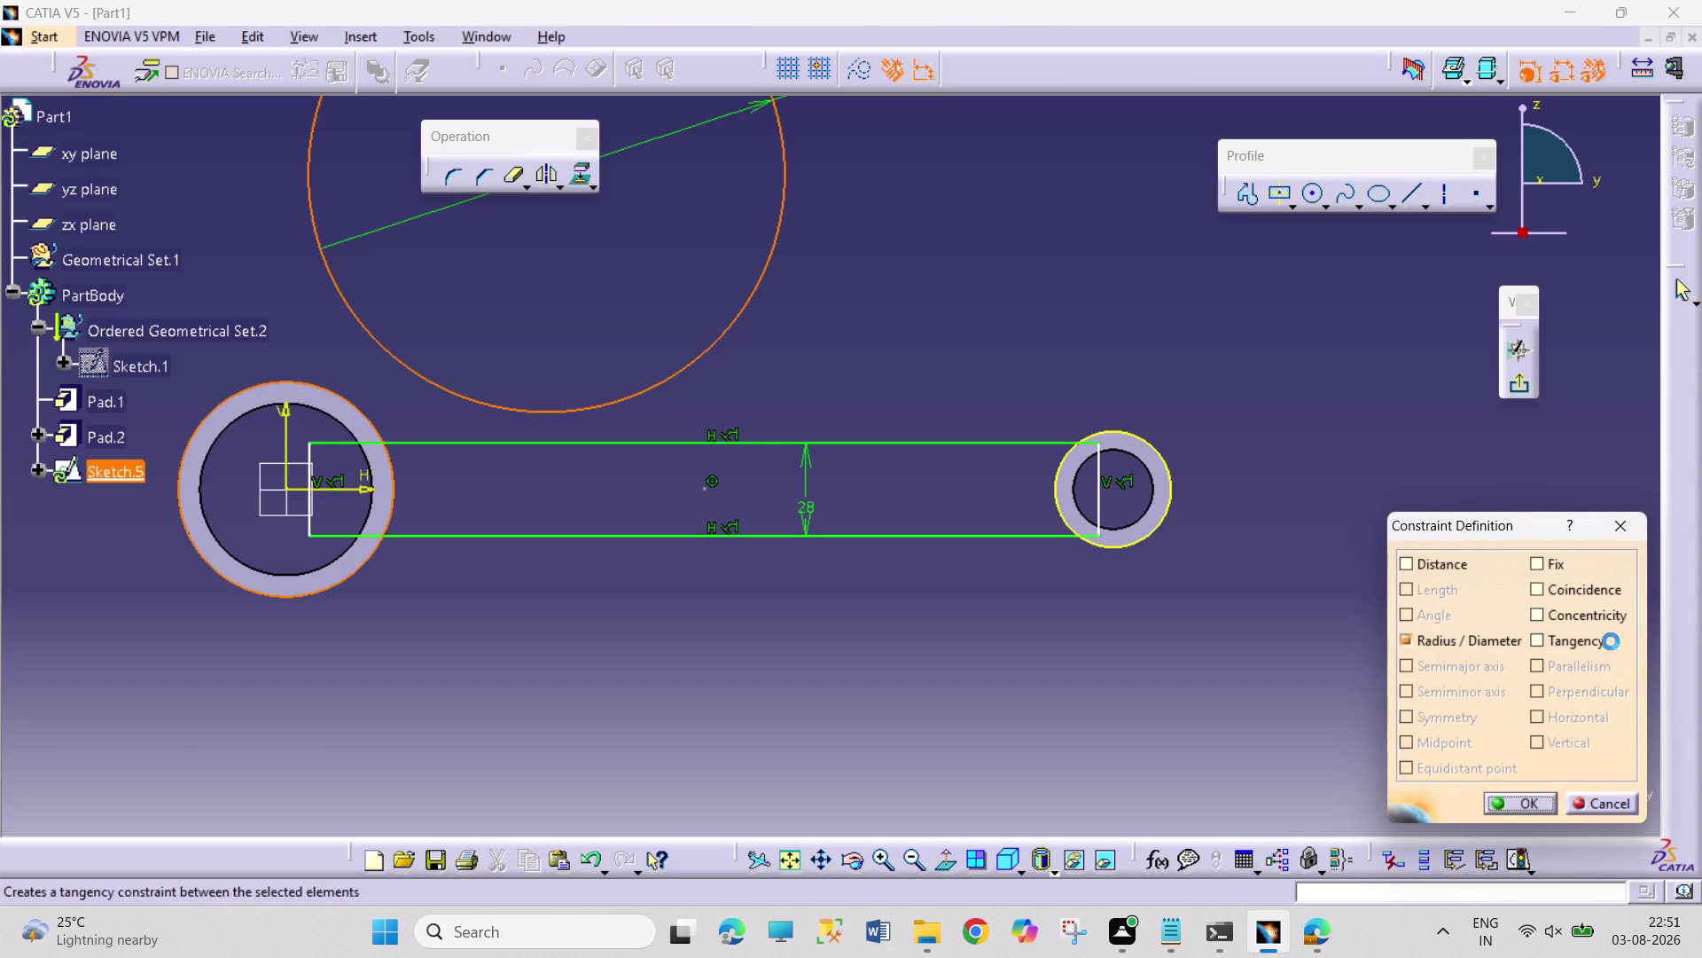
click(1572, 645)
click(1528, 796)
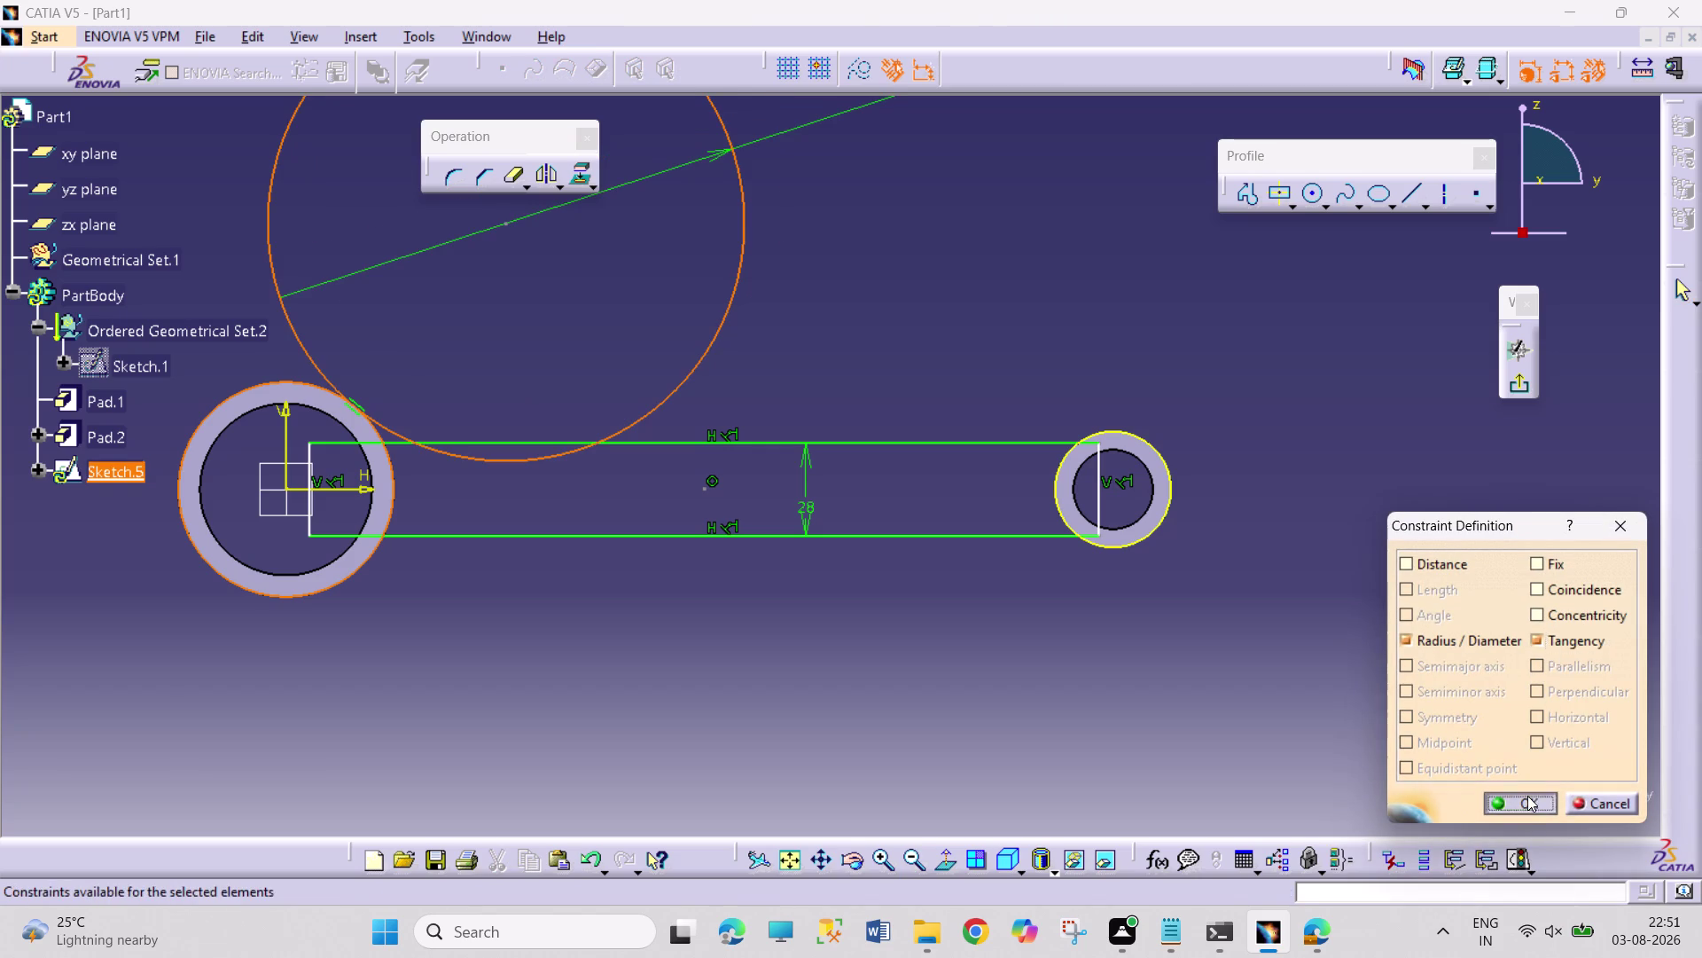
click(652, 406)
Make the 144 circle tangent to the rod's top edge.
click(657, 446)
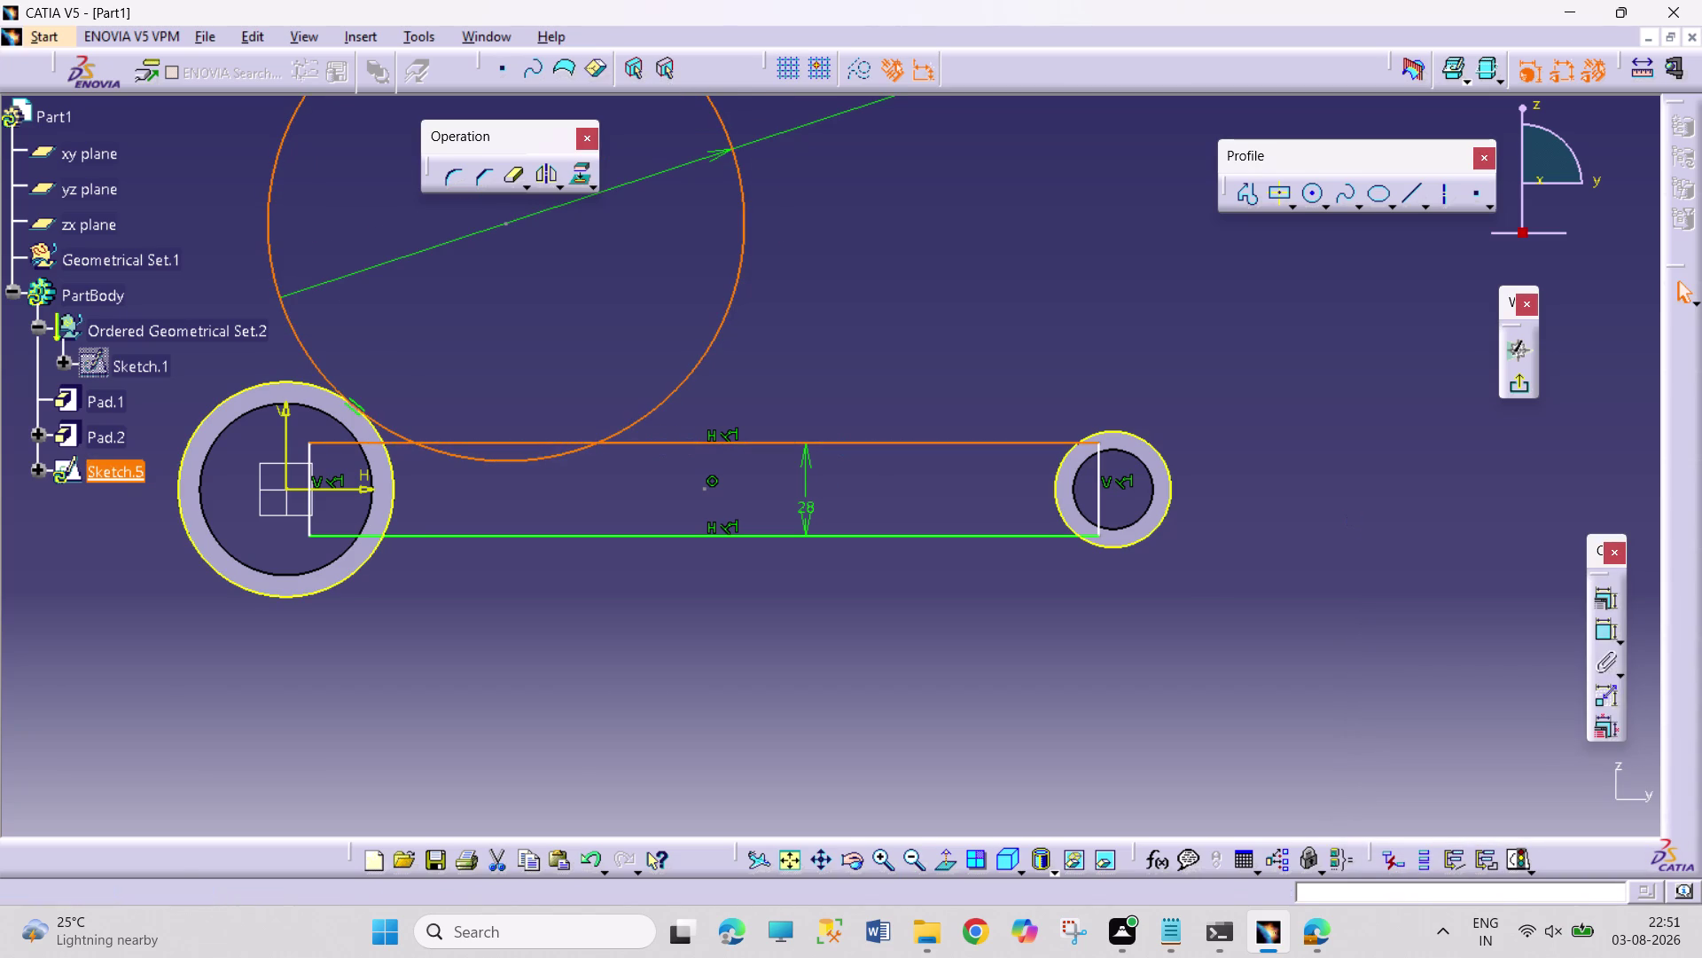
click(1602, 589)
click(1577, 643)
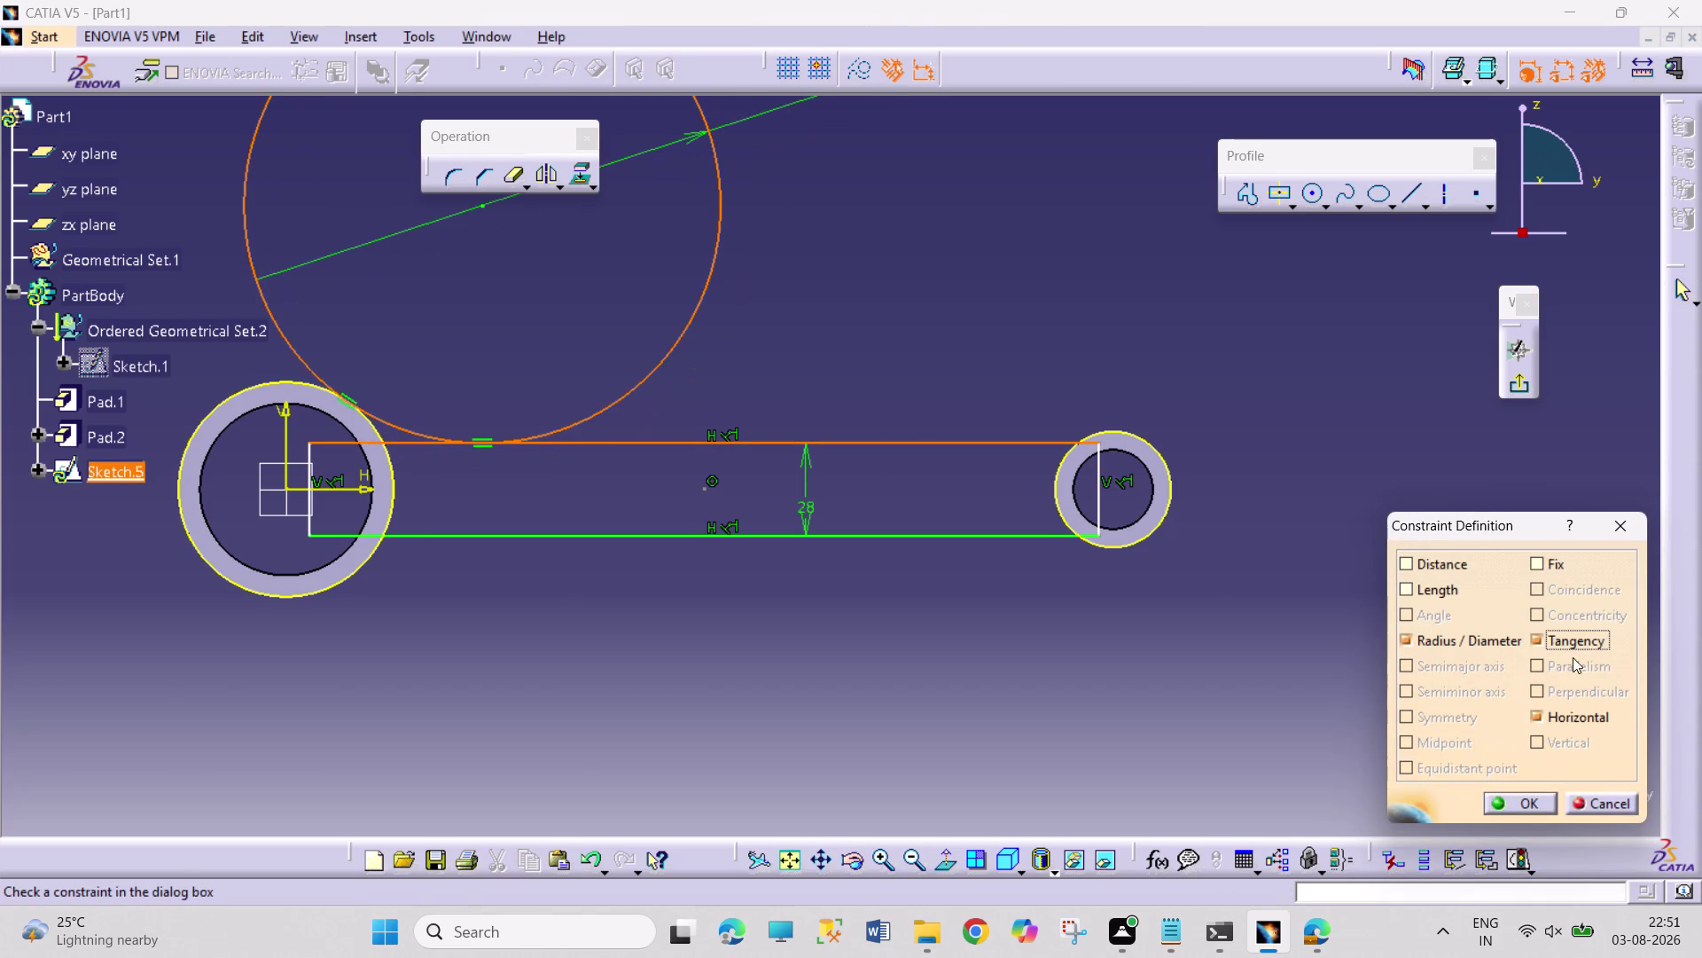
click(1534, 797)
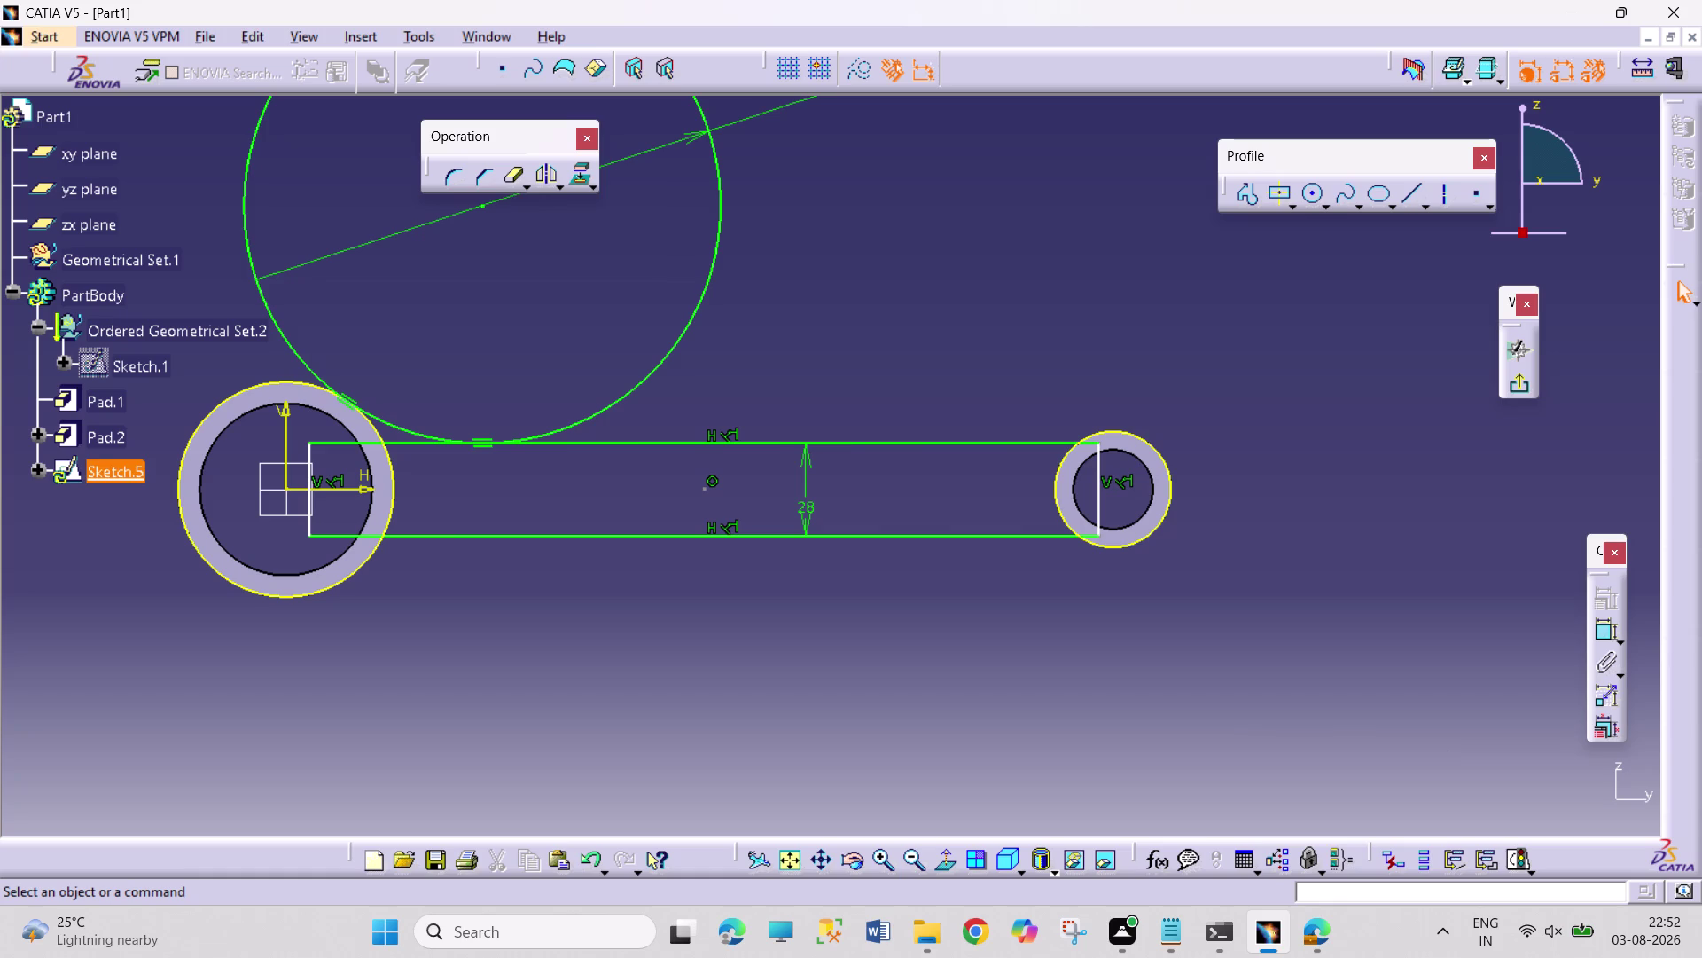
click(701, 307)
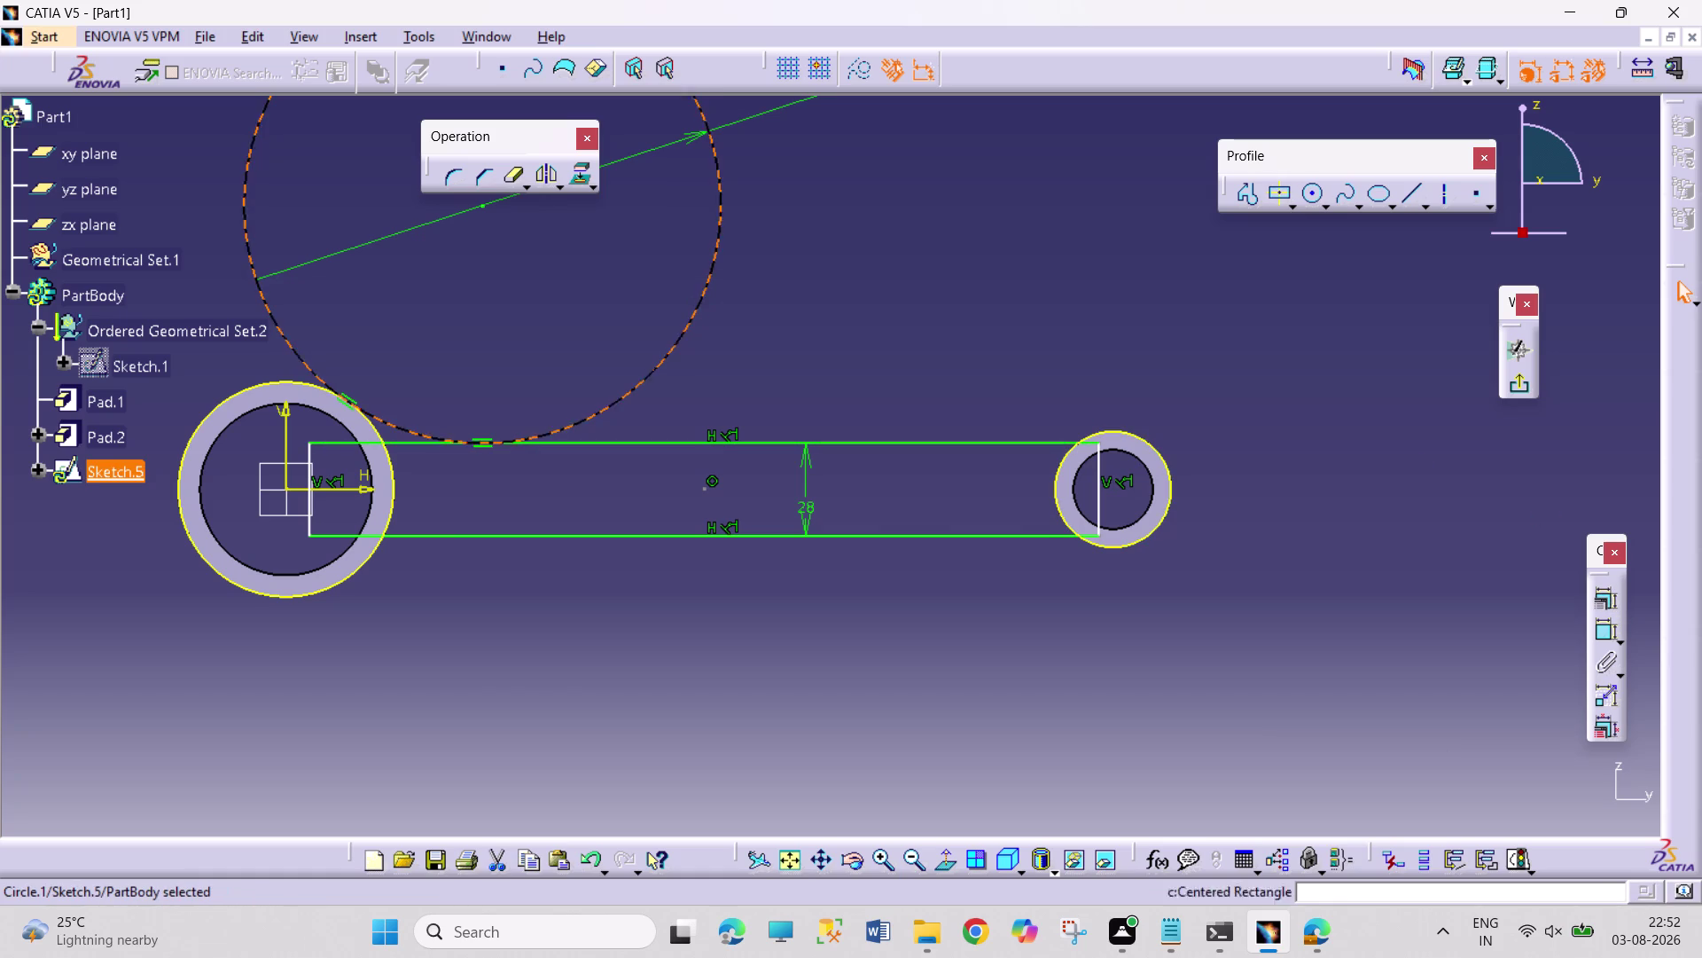
click(543, 179)
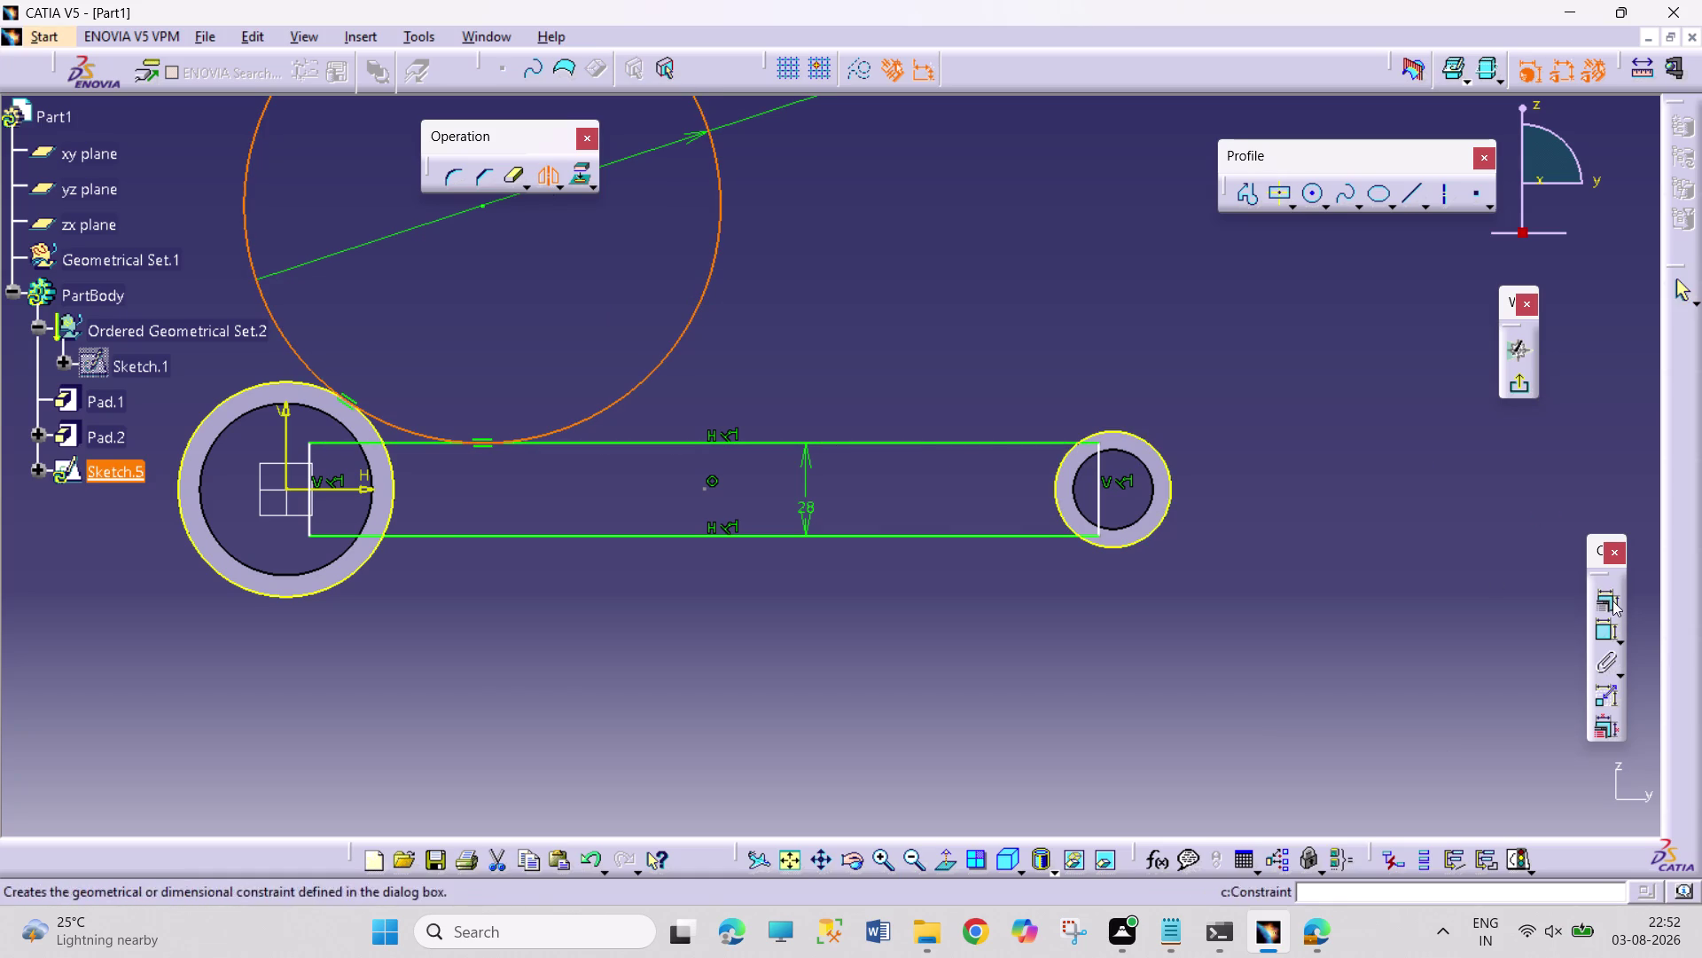
click(335, 487)
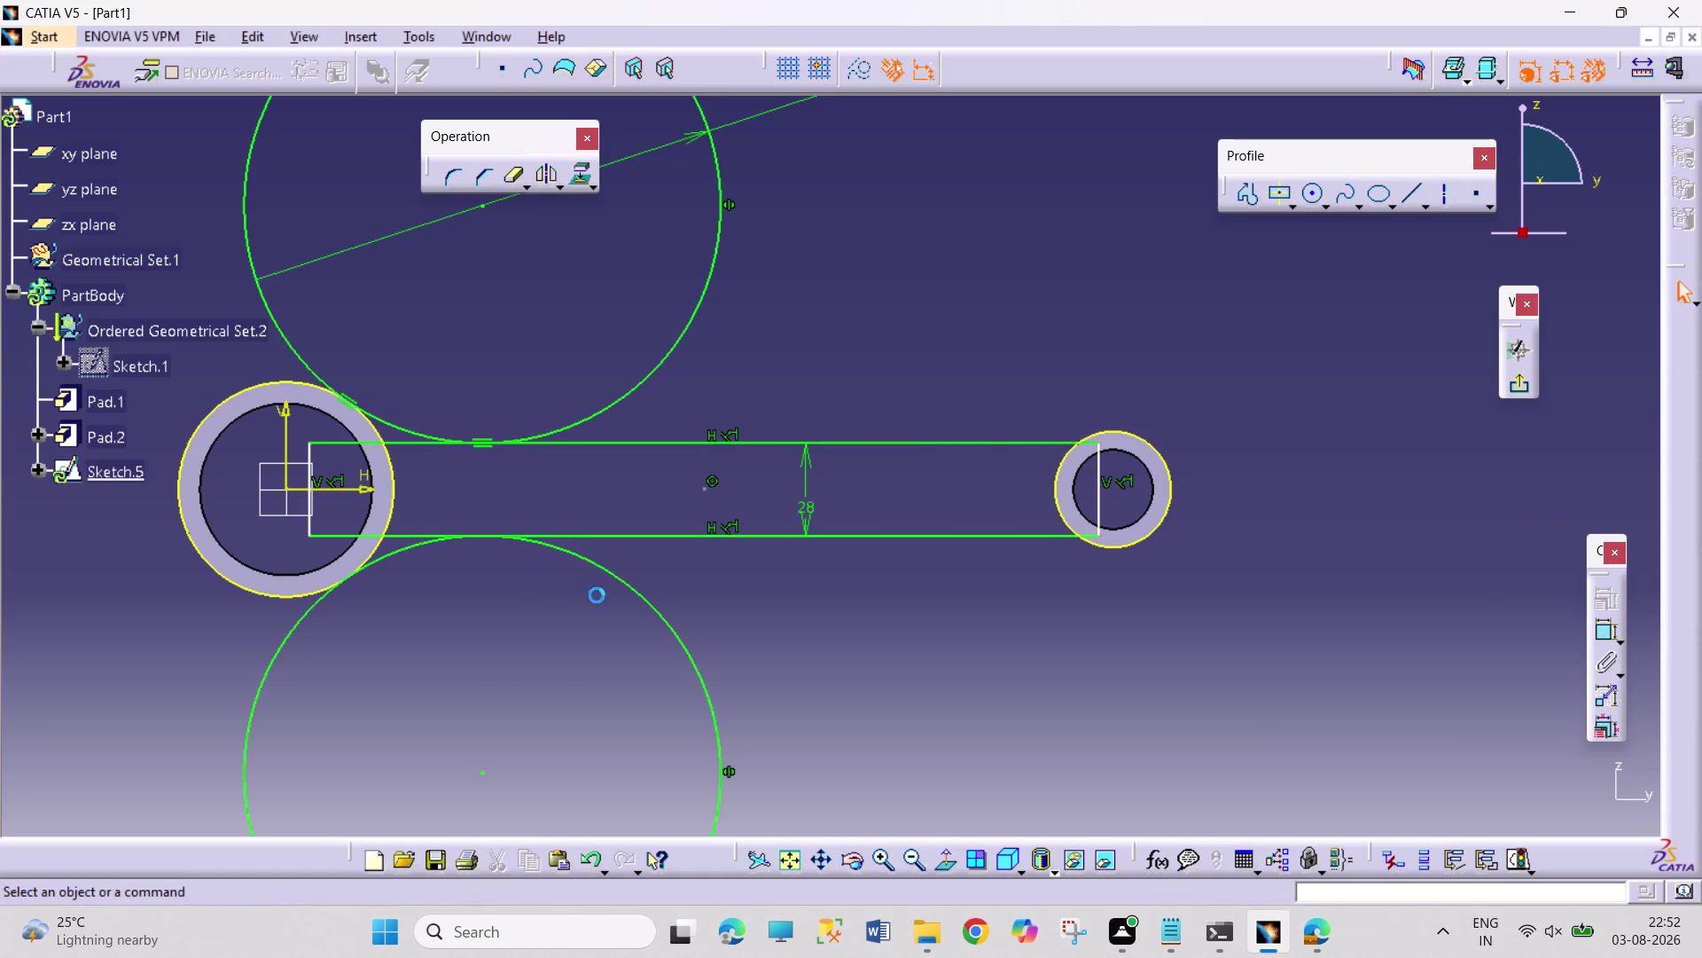
Mirror the 144 circle below the rod and trim the right boss arc.
click(816, 645)
double_click(509, 184)
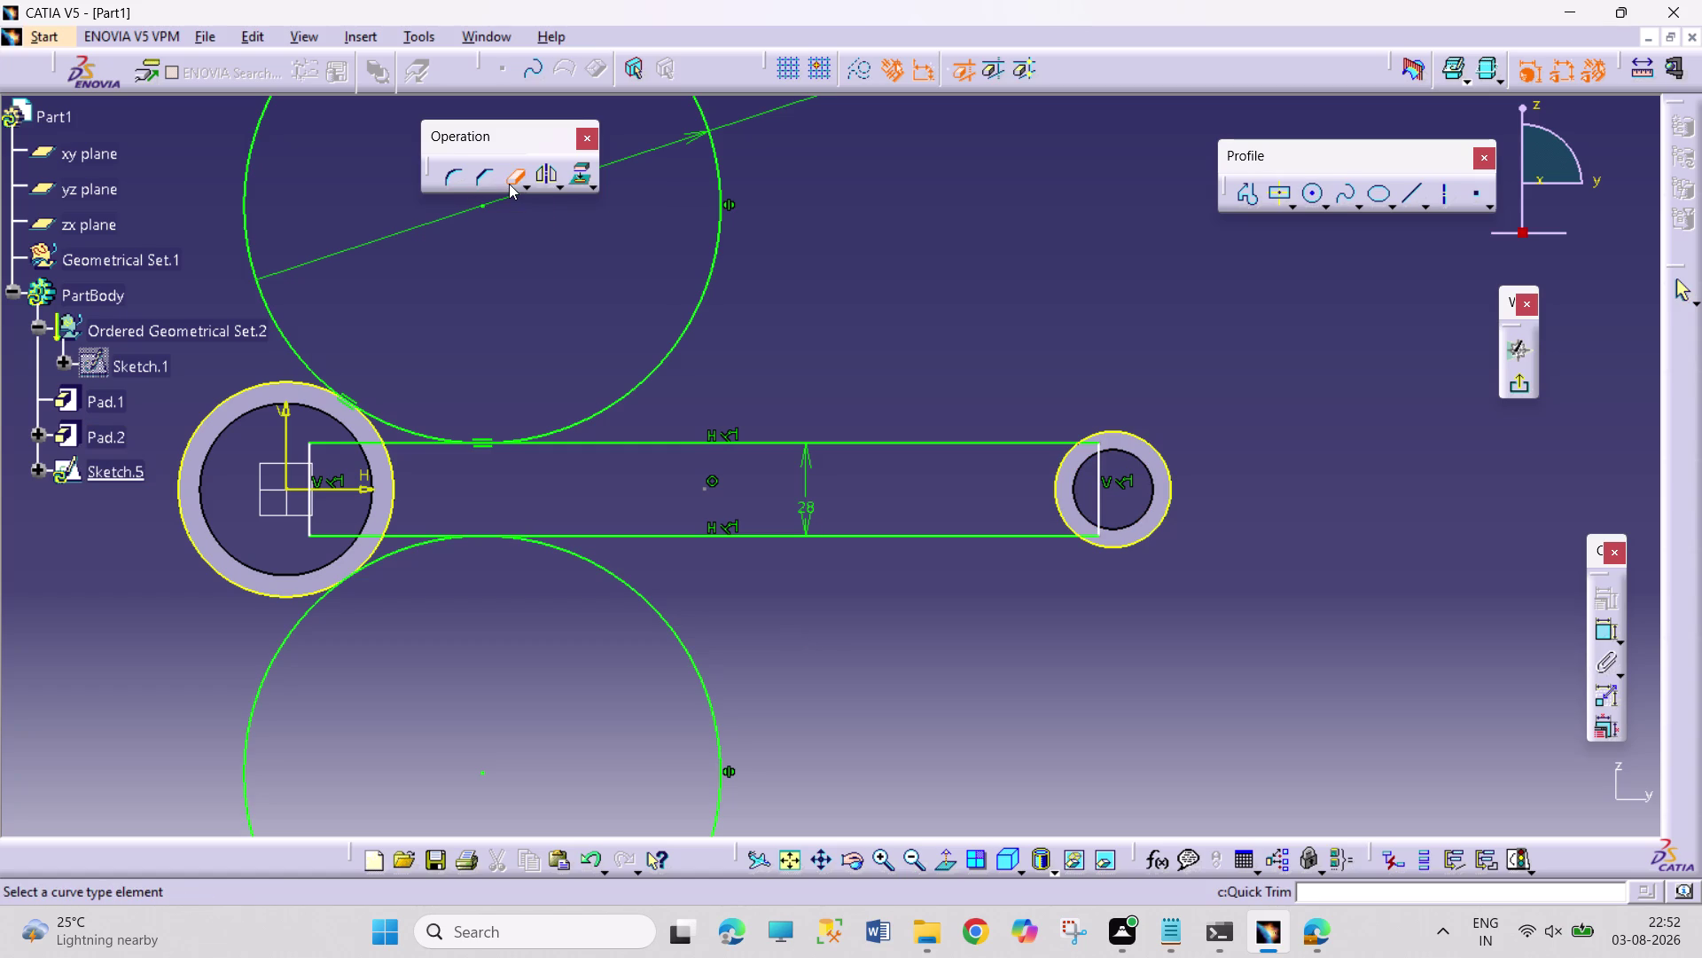
click(1089, 446)
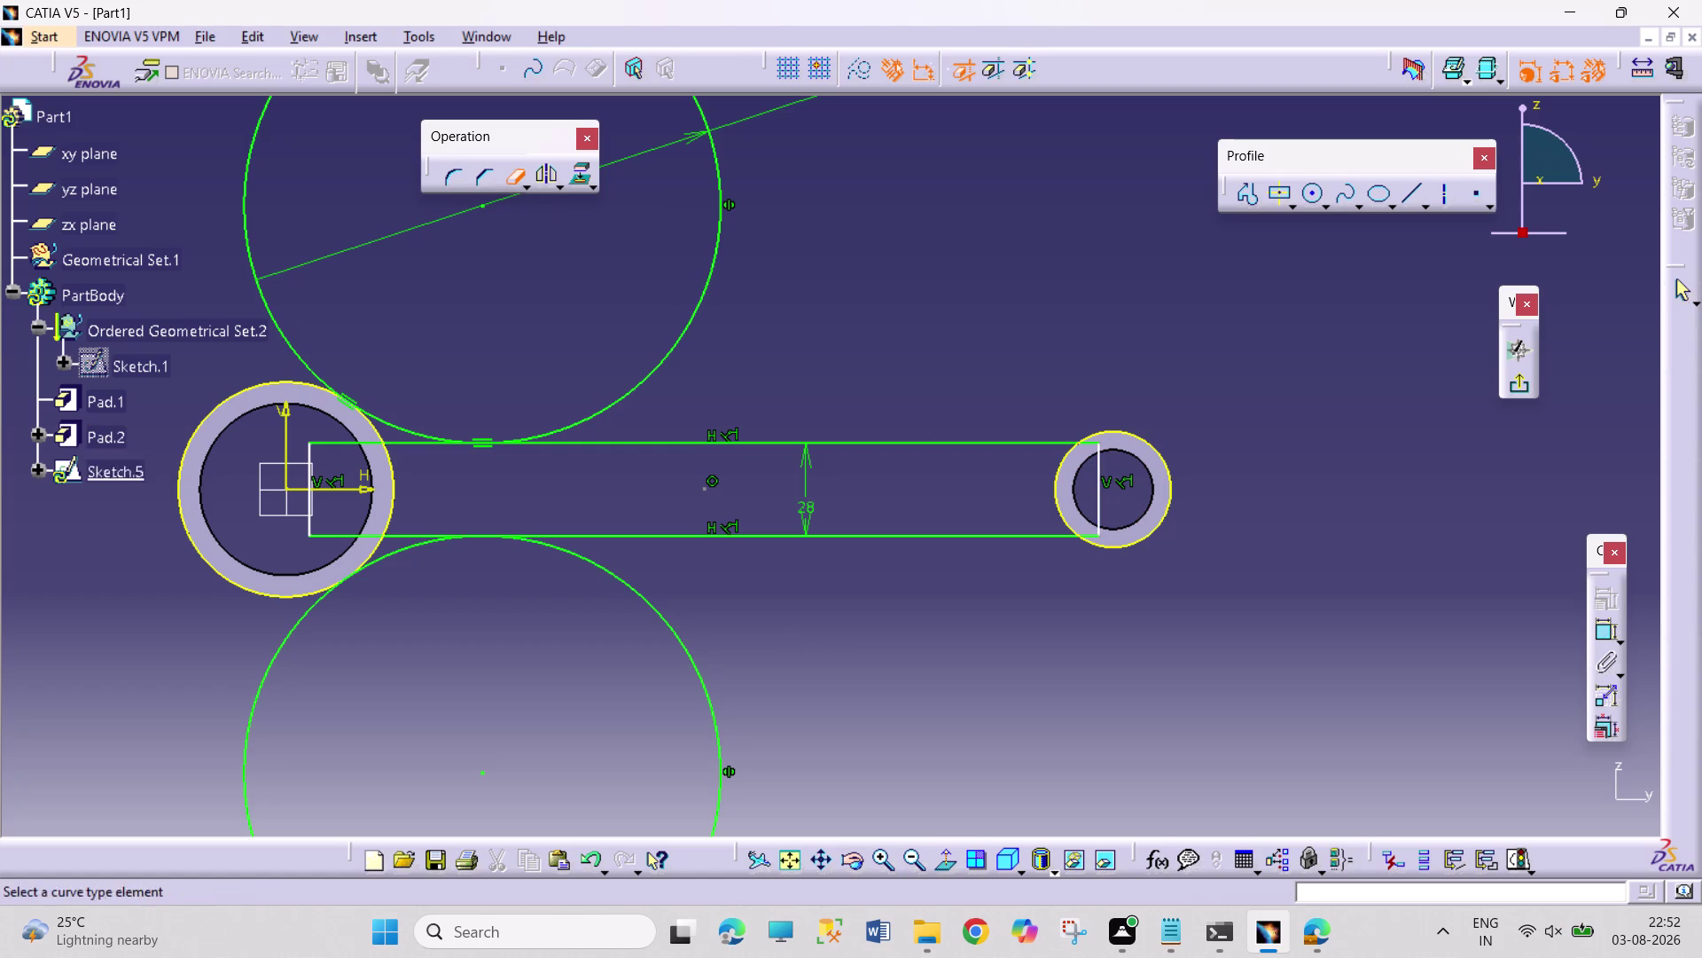
click(1103, 428)
click(1097, 474)
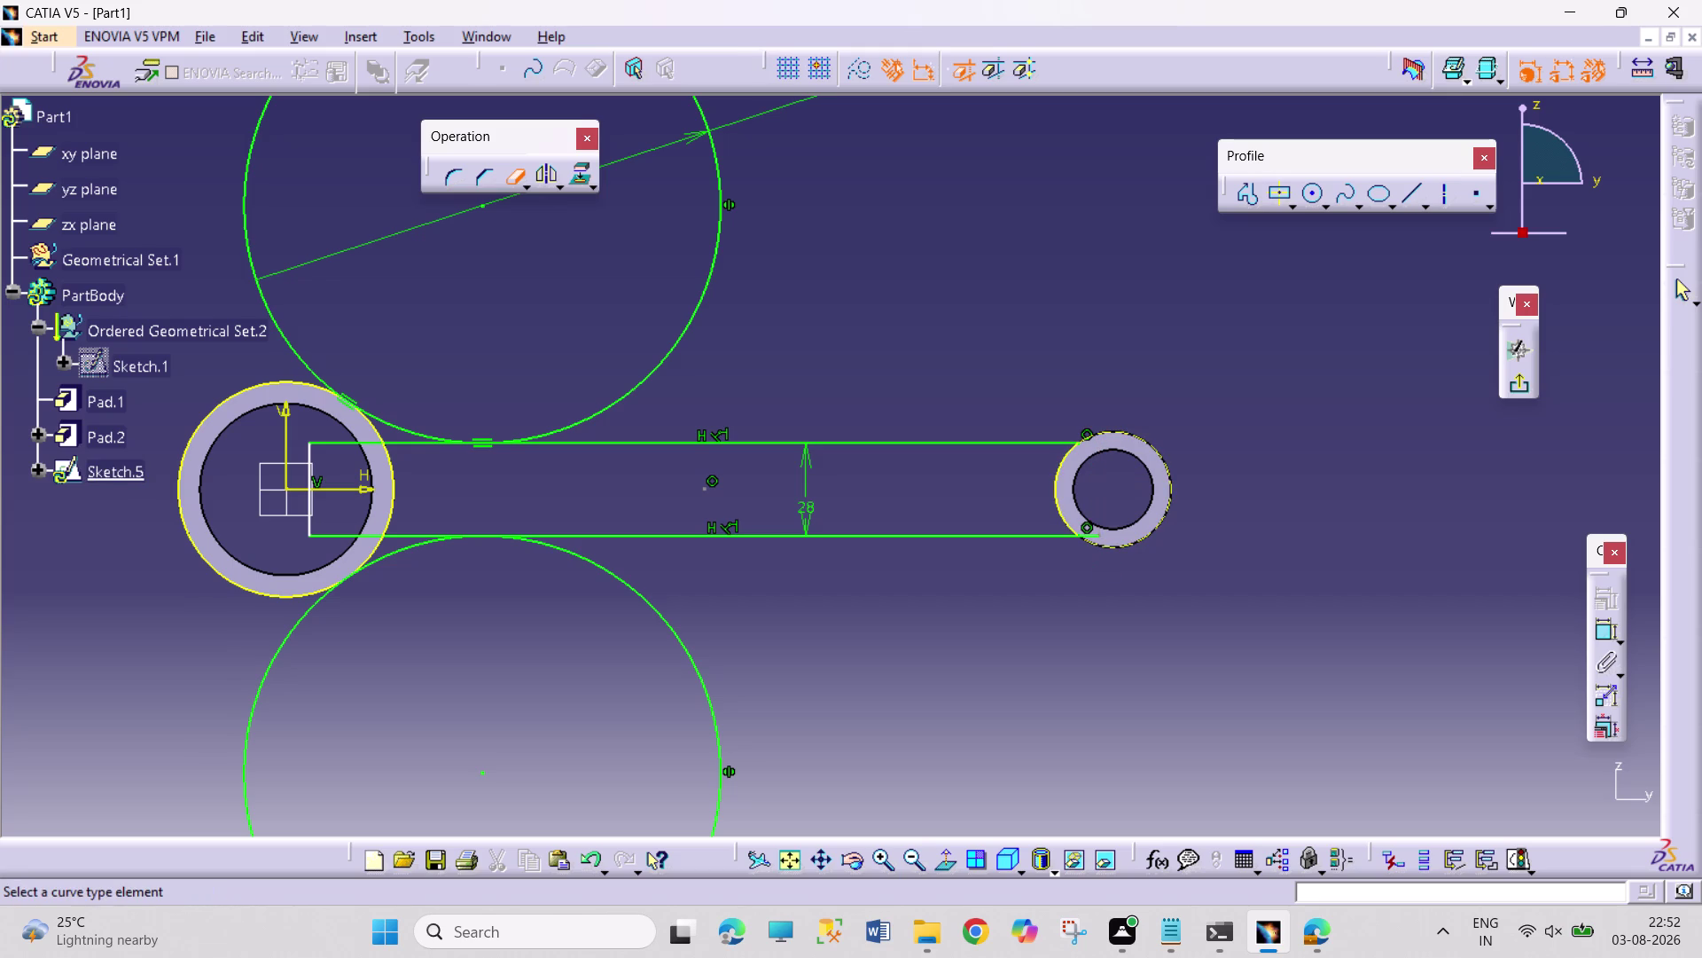
click(1091, 534)
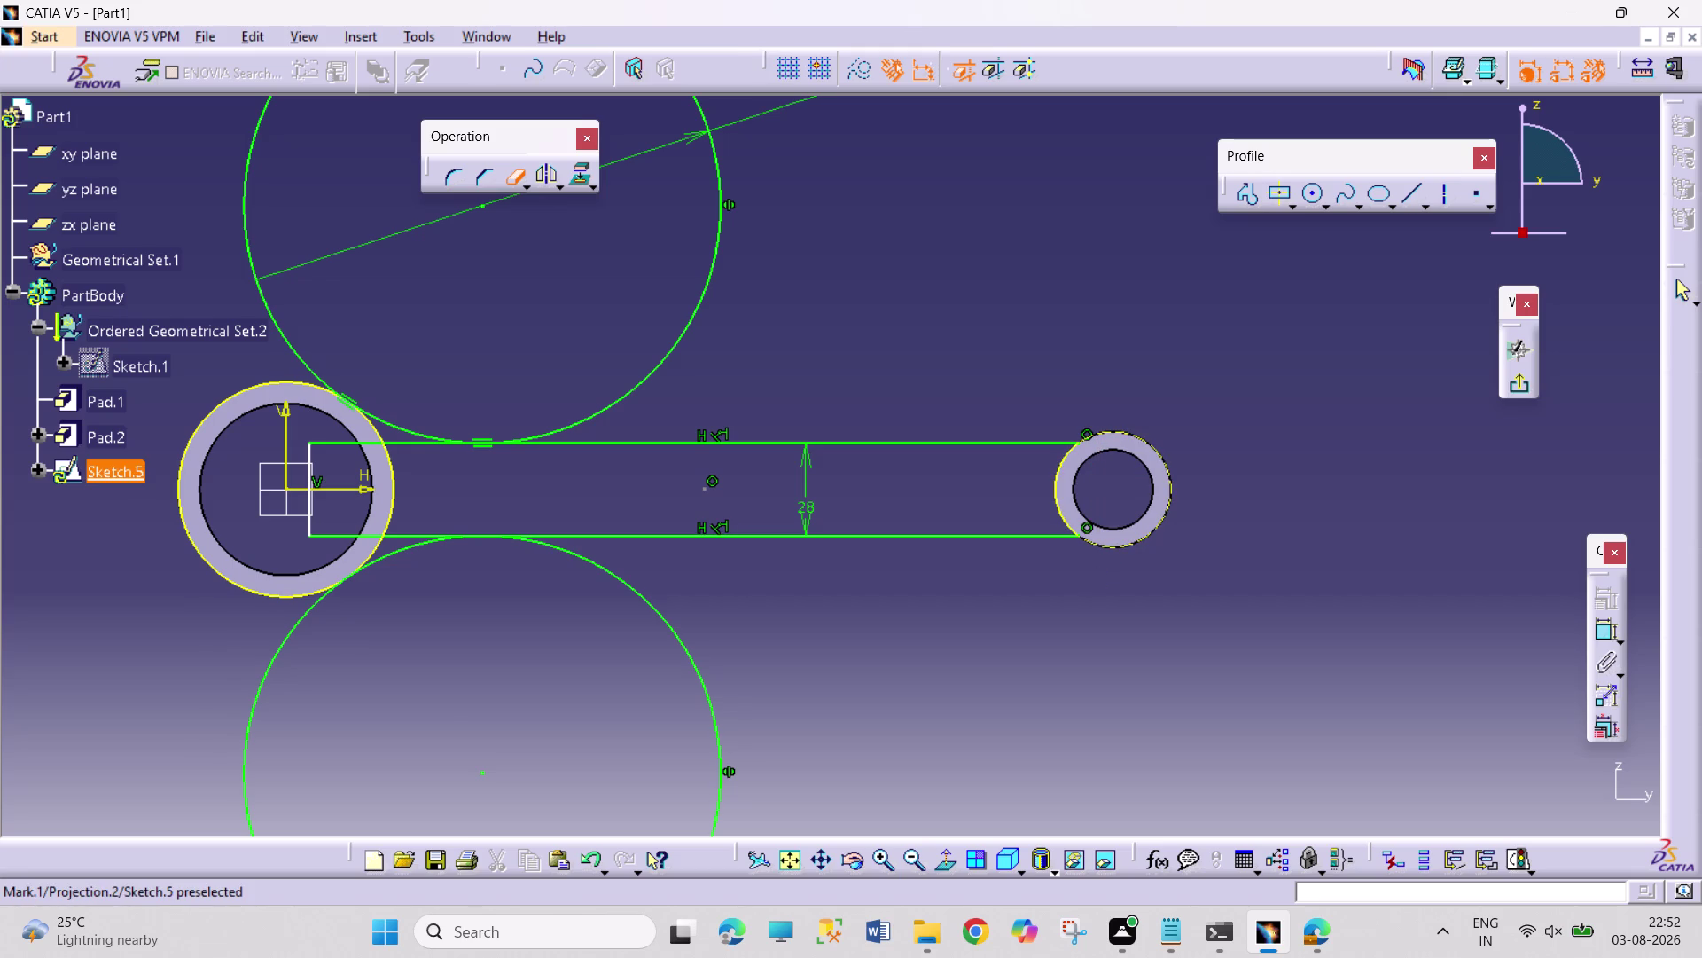
Trim the rod edges, left boss arc and large circles into blends, then exit.
click(248, 590)
click(338, 534)
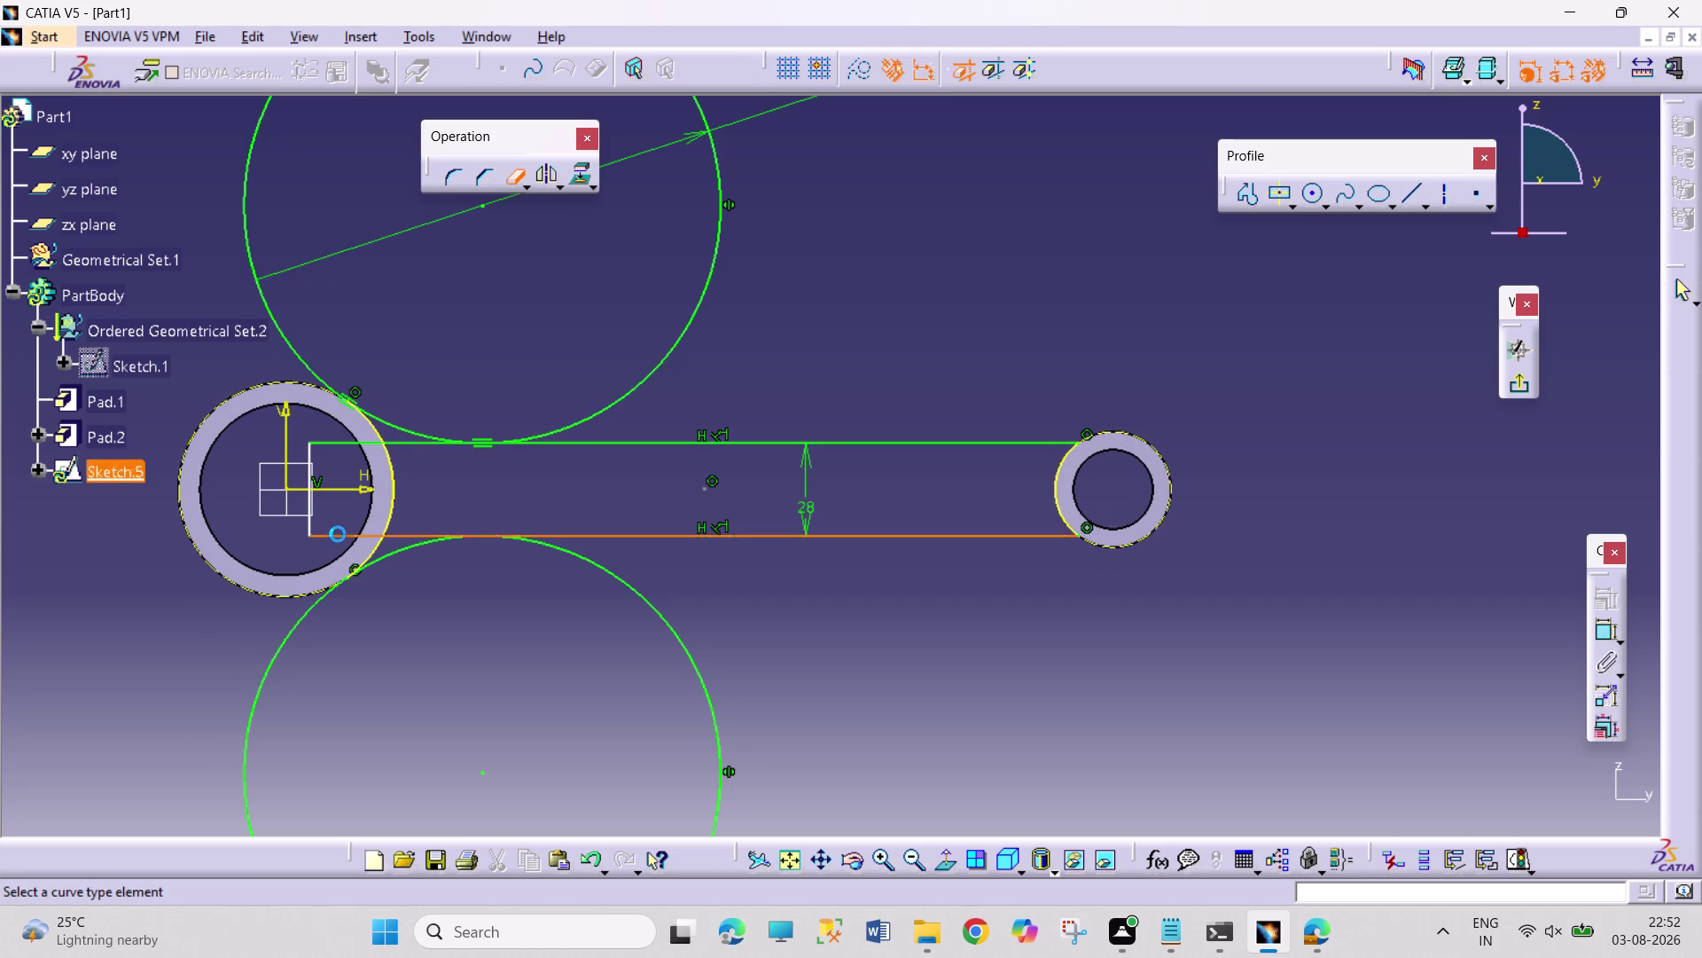
click(308, 530)
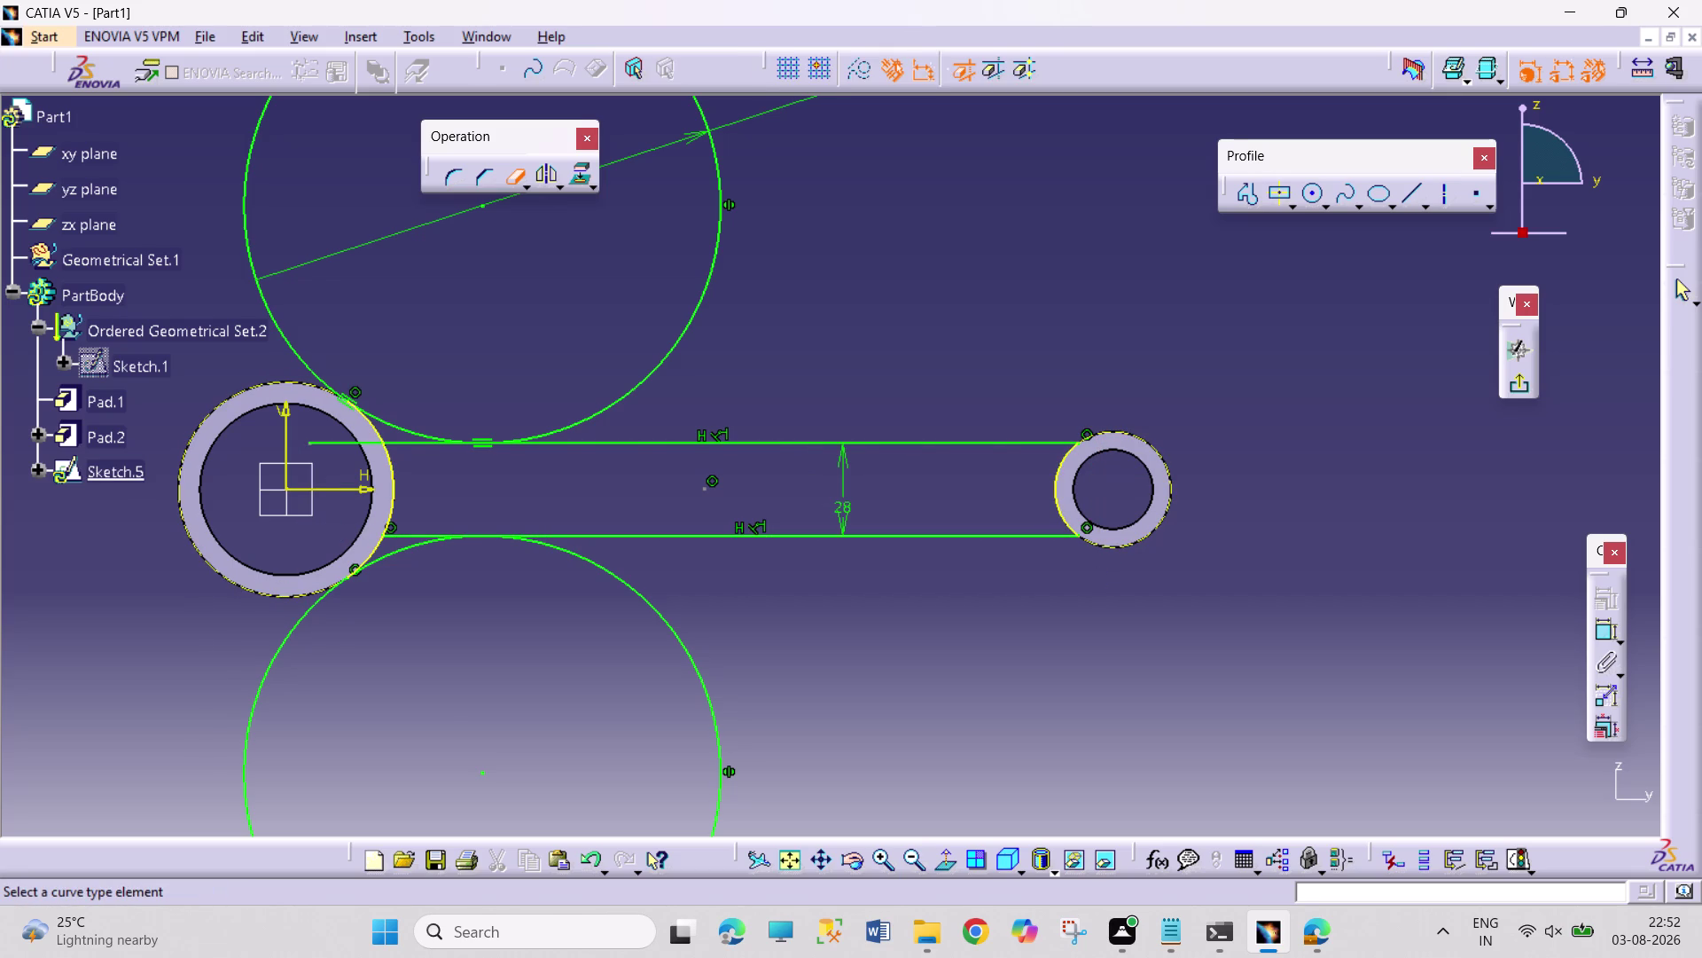
click(339, 442)
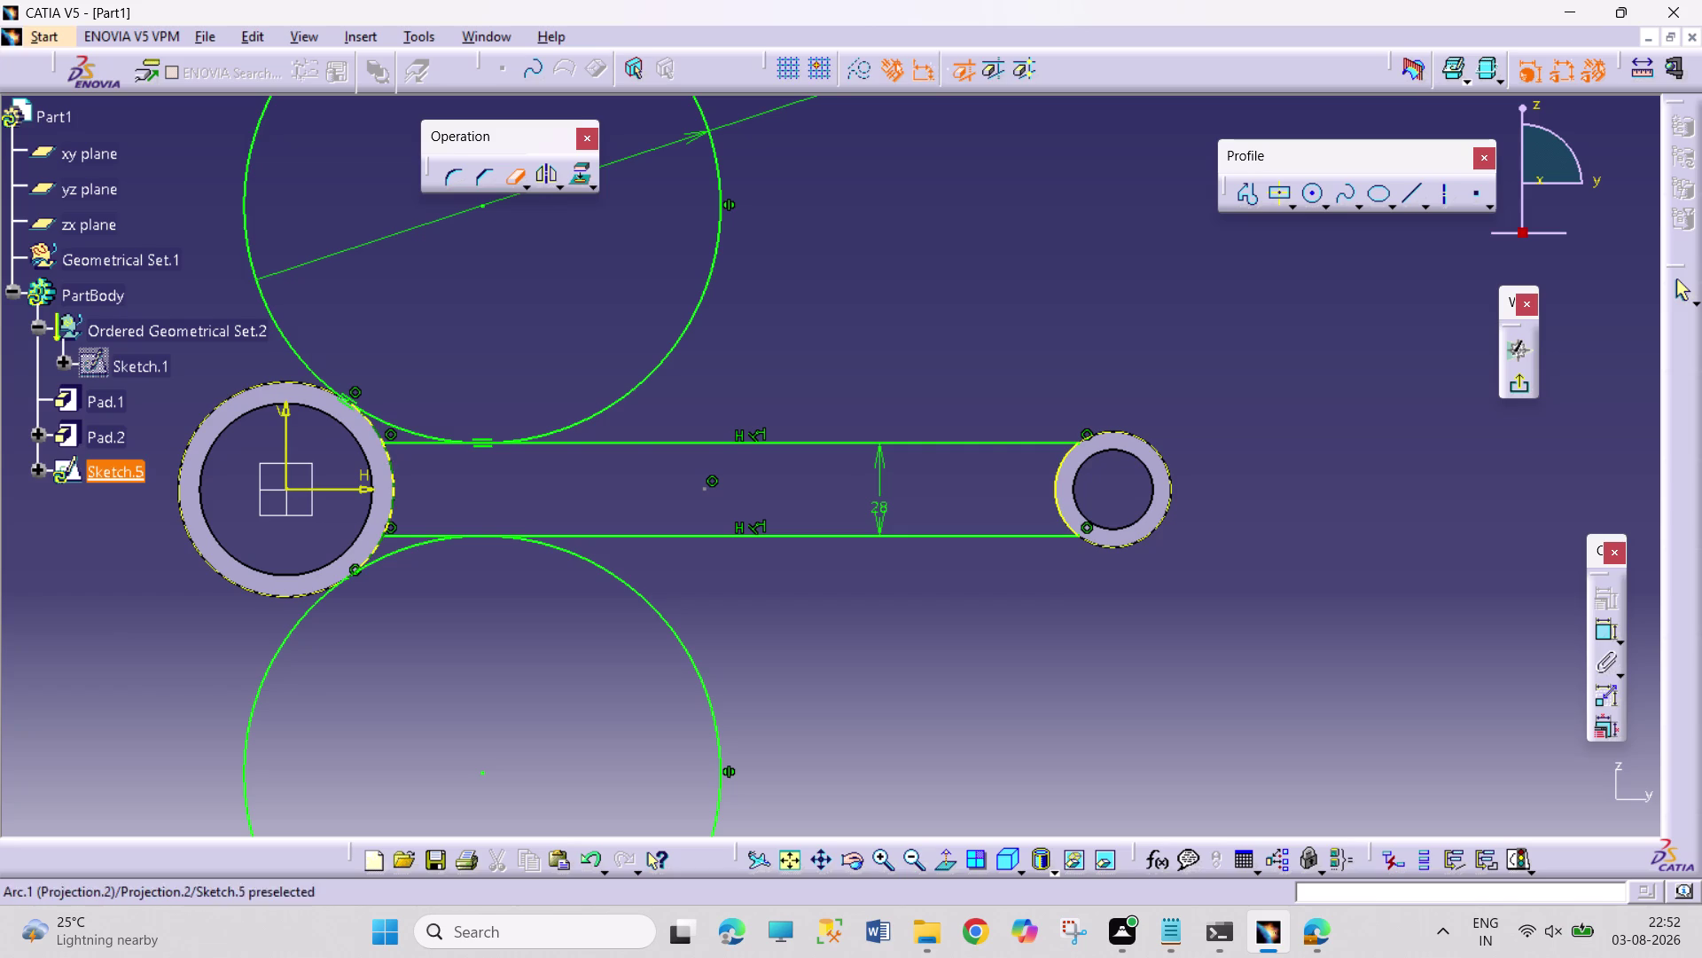
click(402, 444)
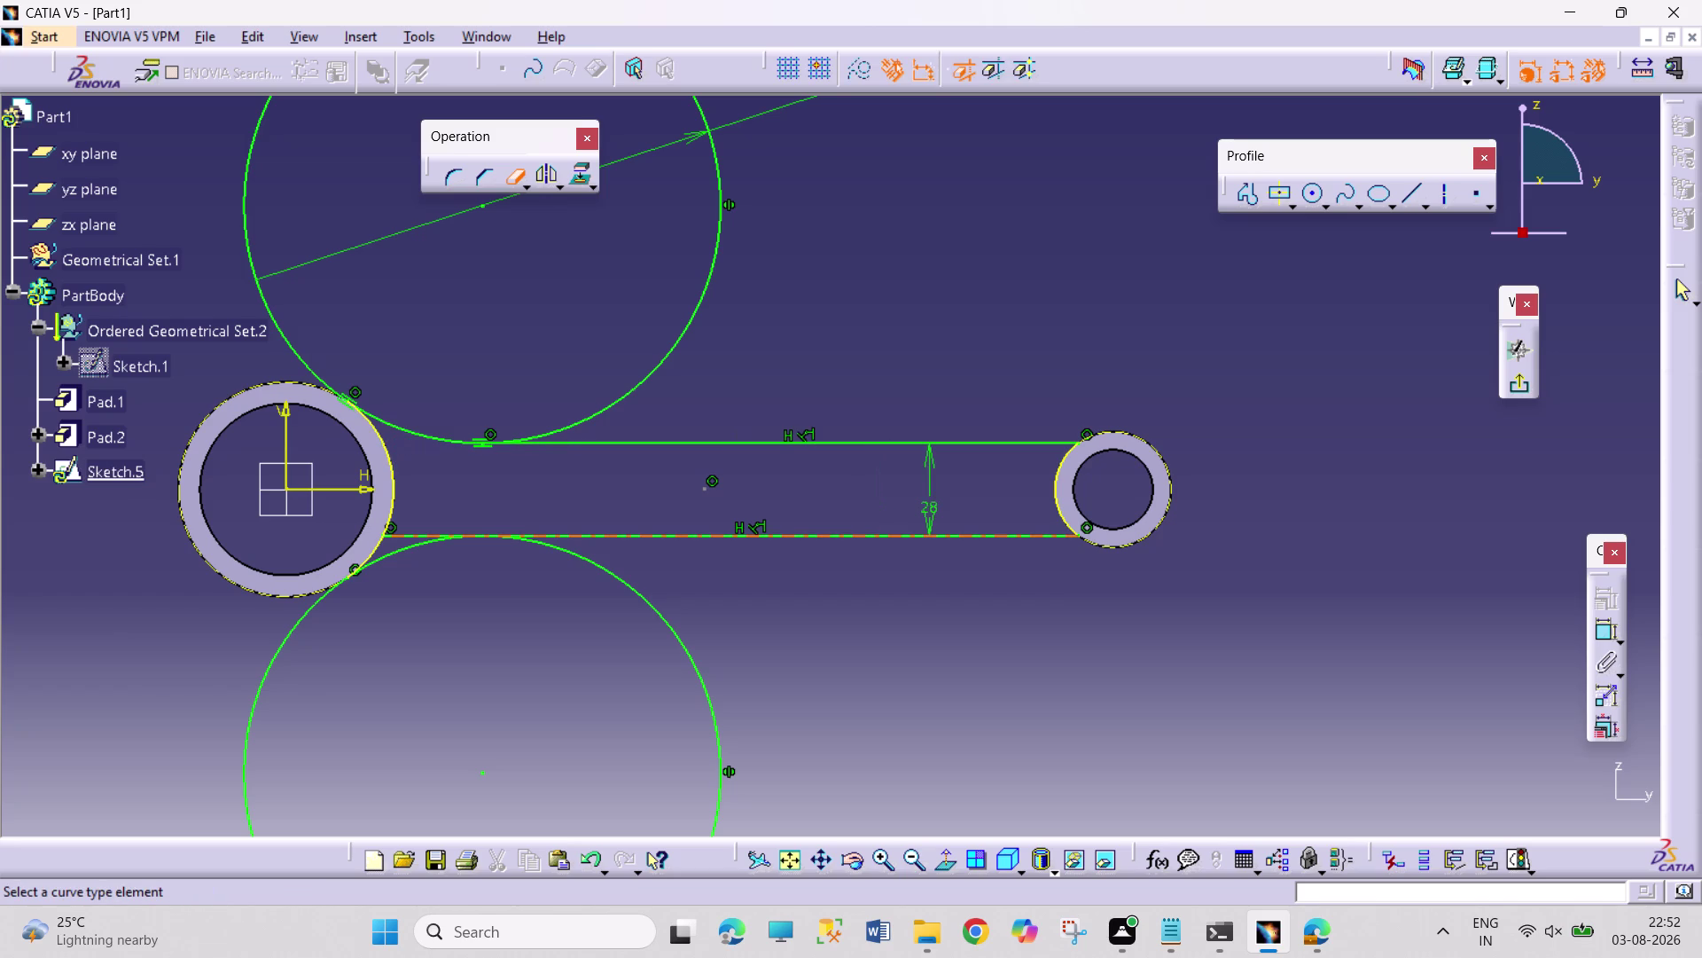
click(407, 537)
click(282, 644)
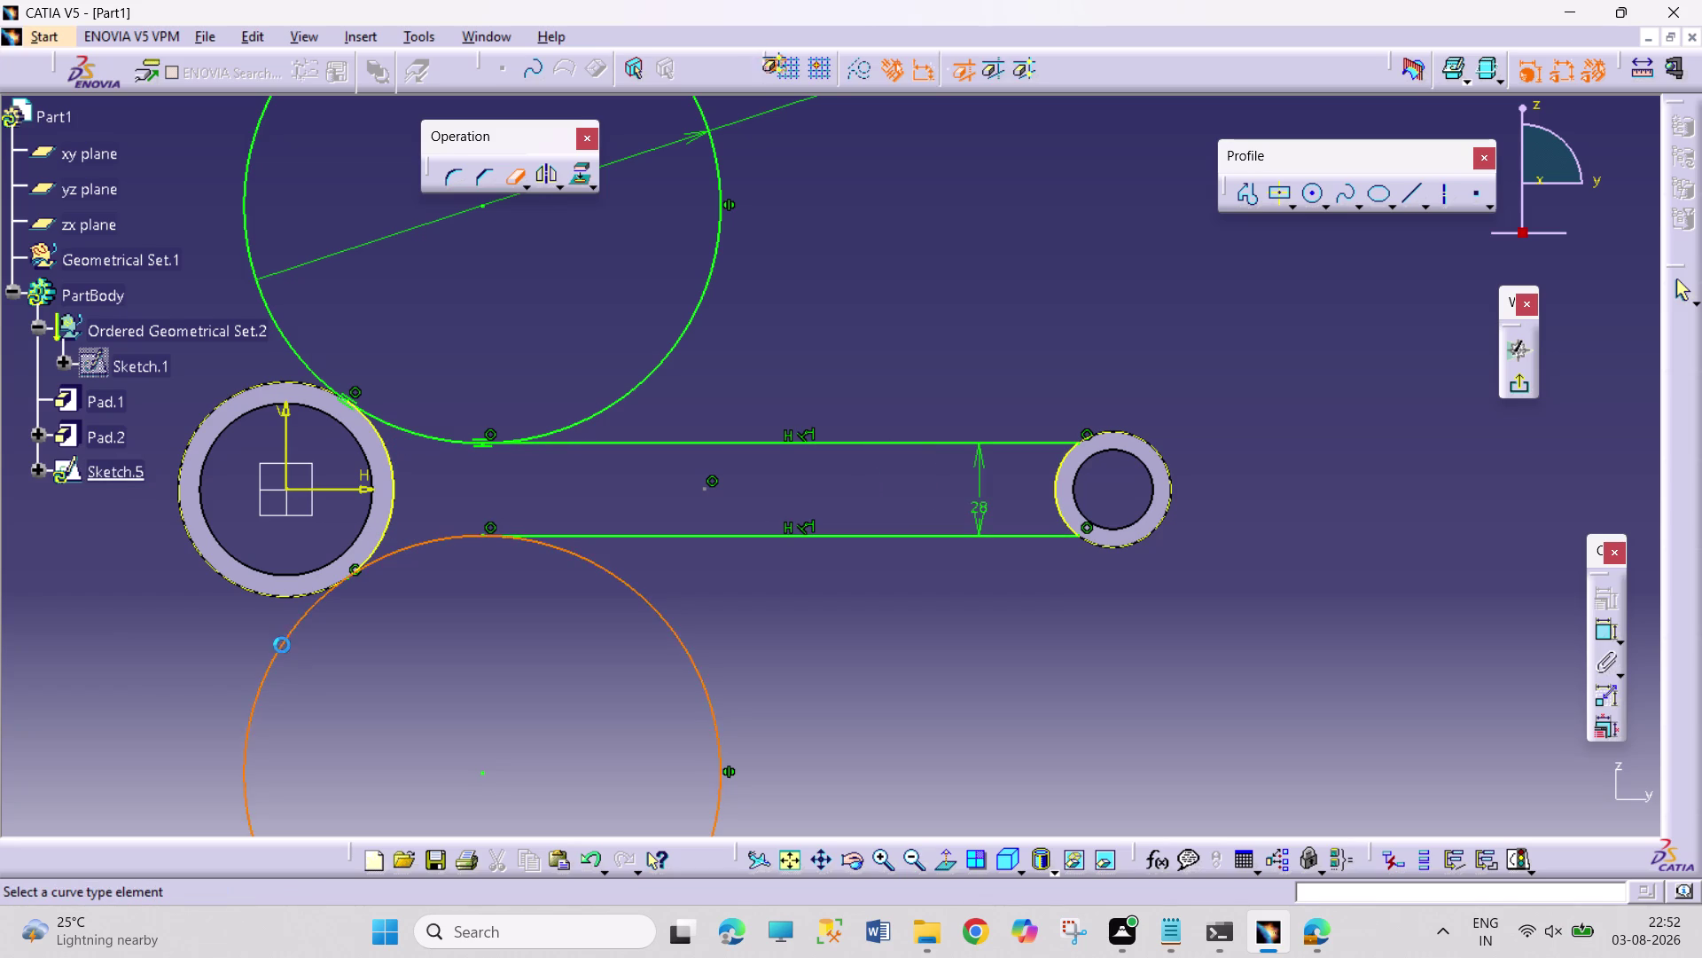
click(716, 252)
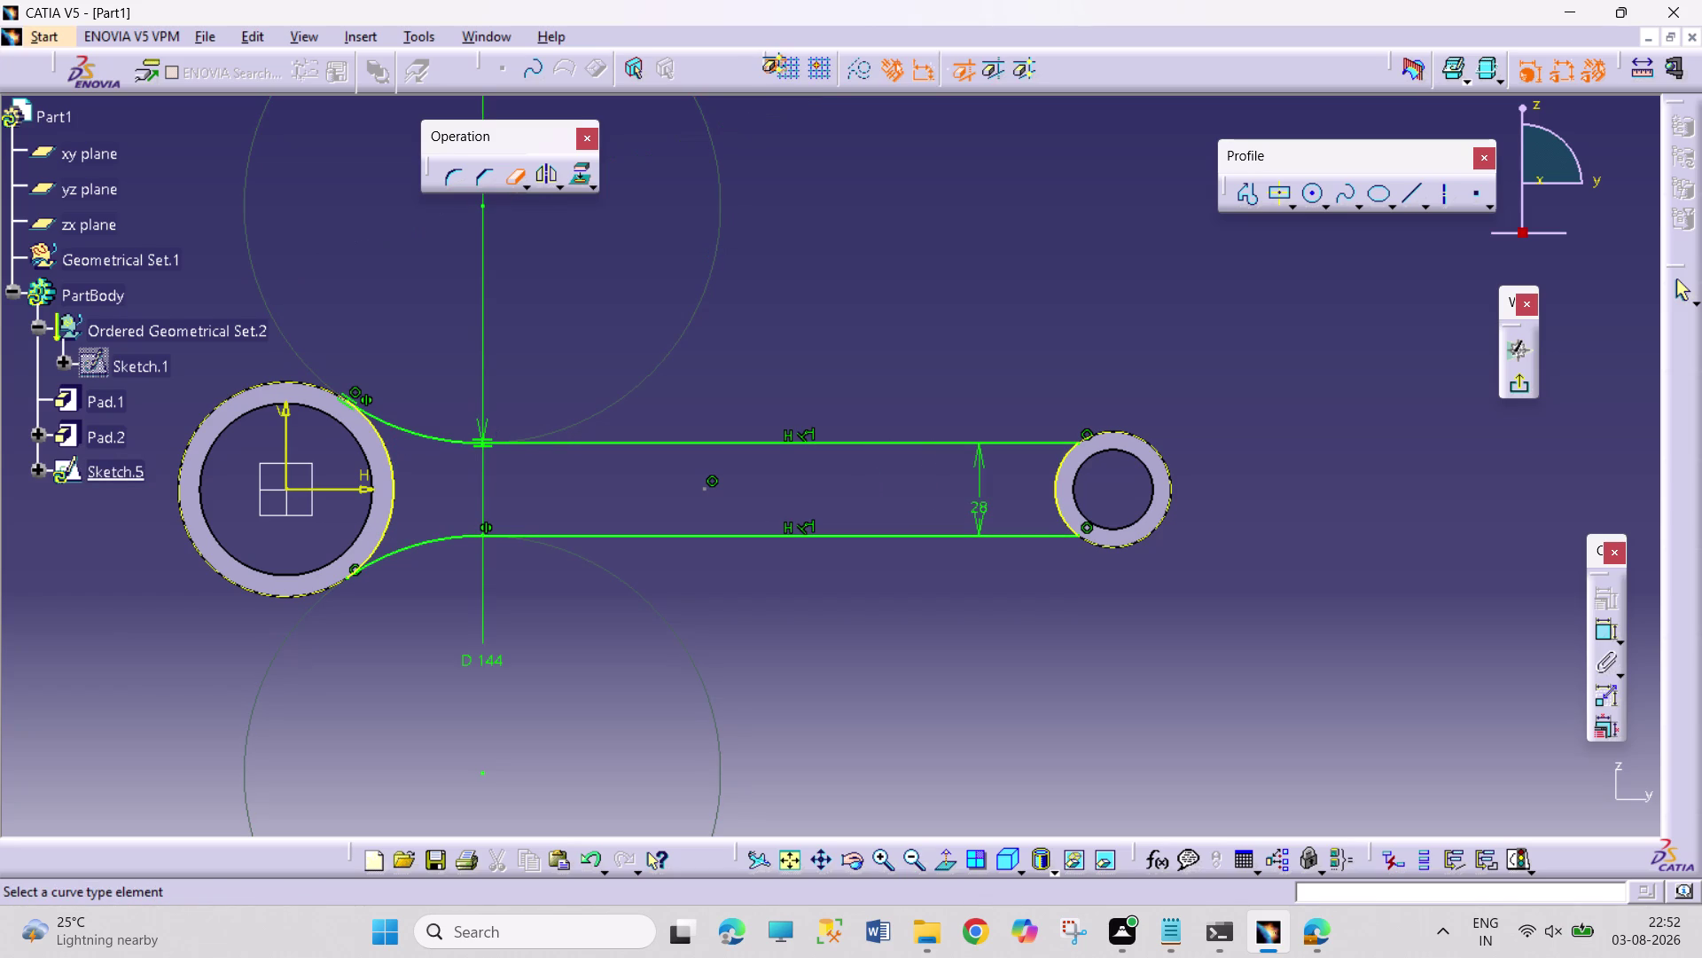
click(511, 178)
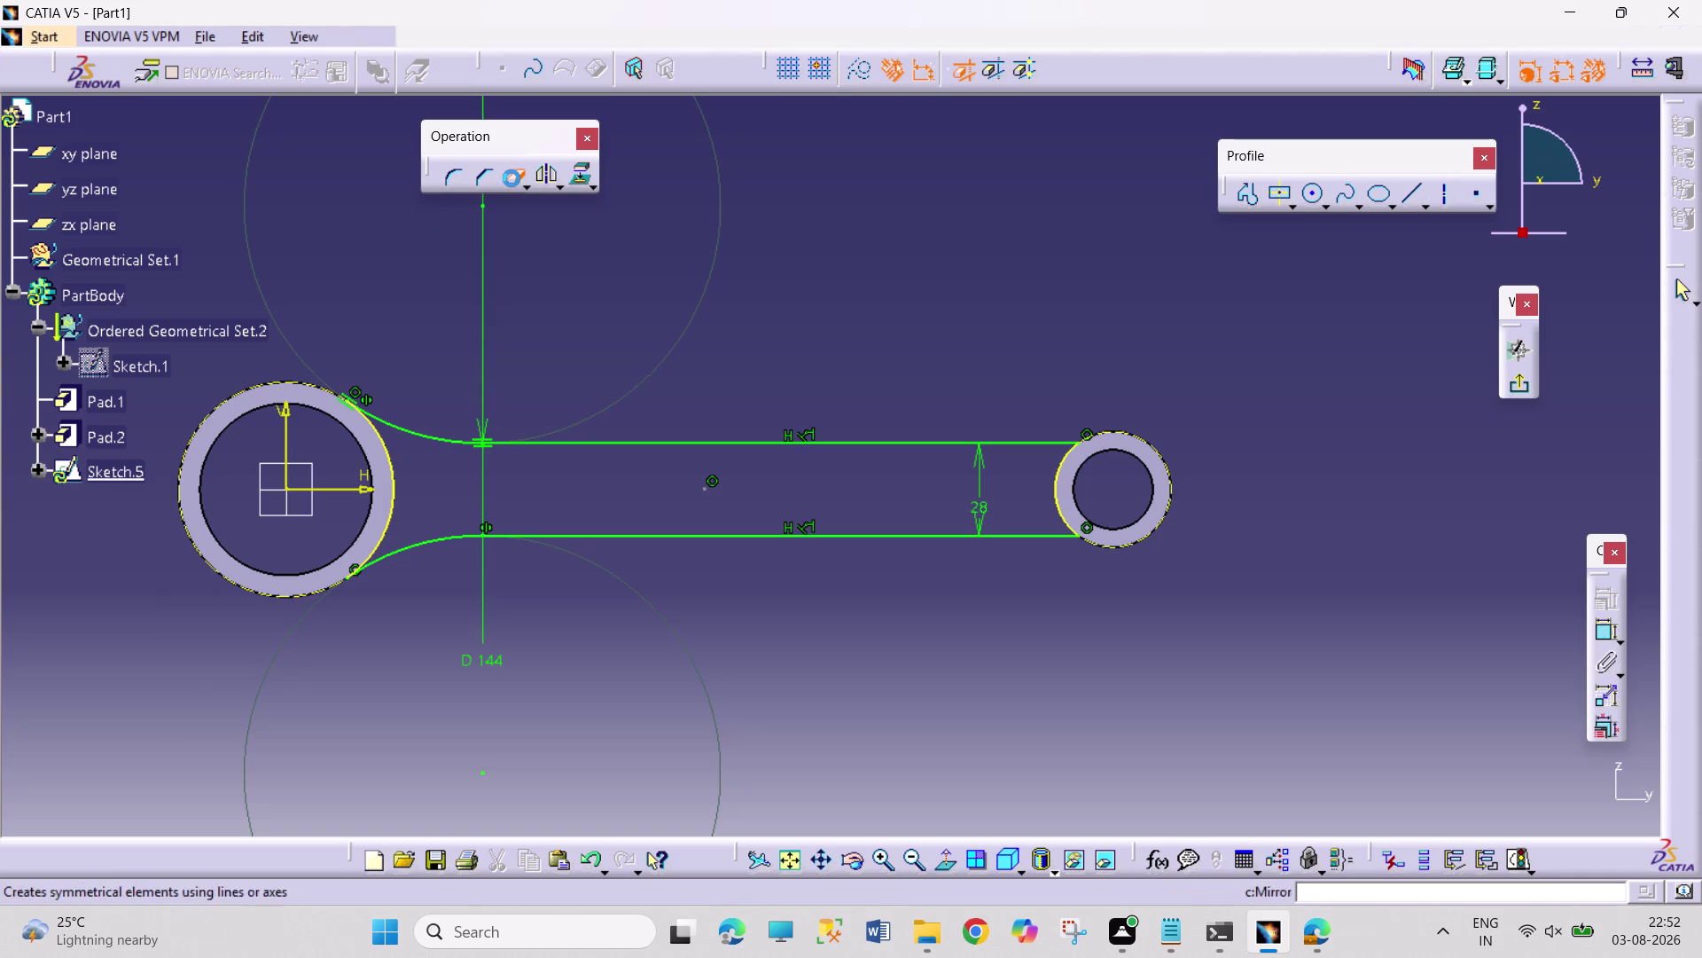
click(1516, 385)
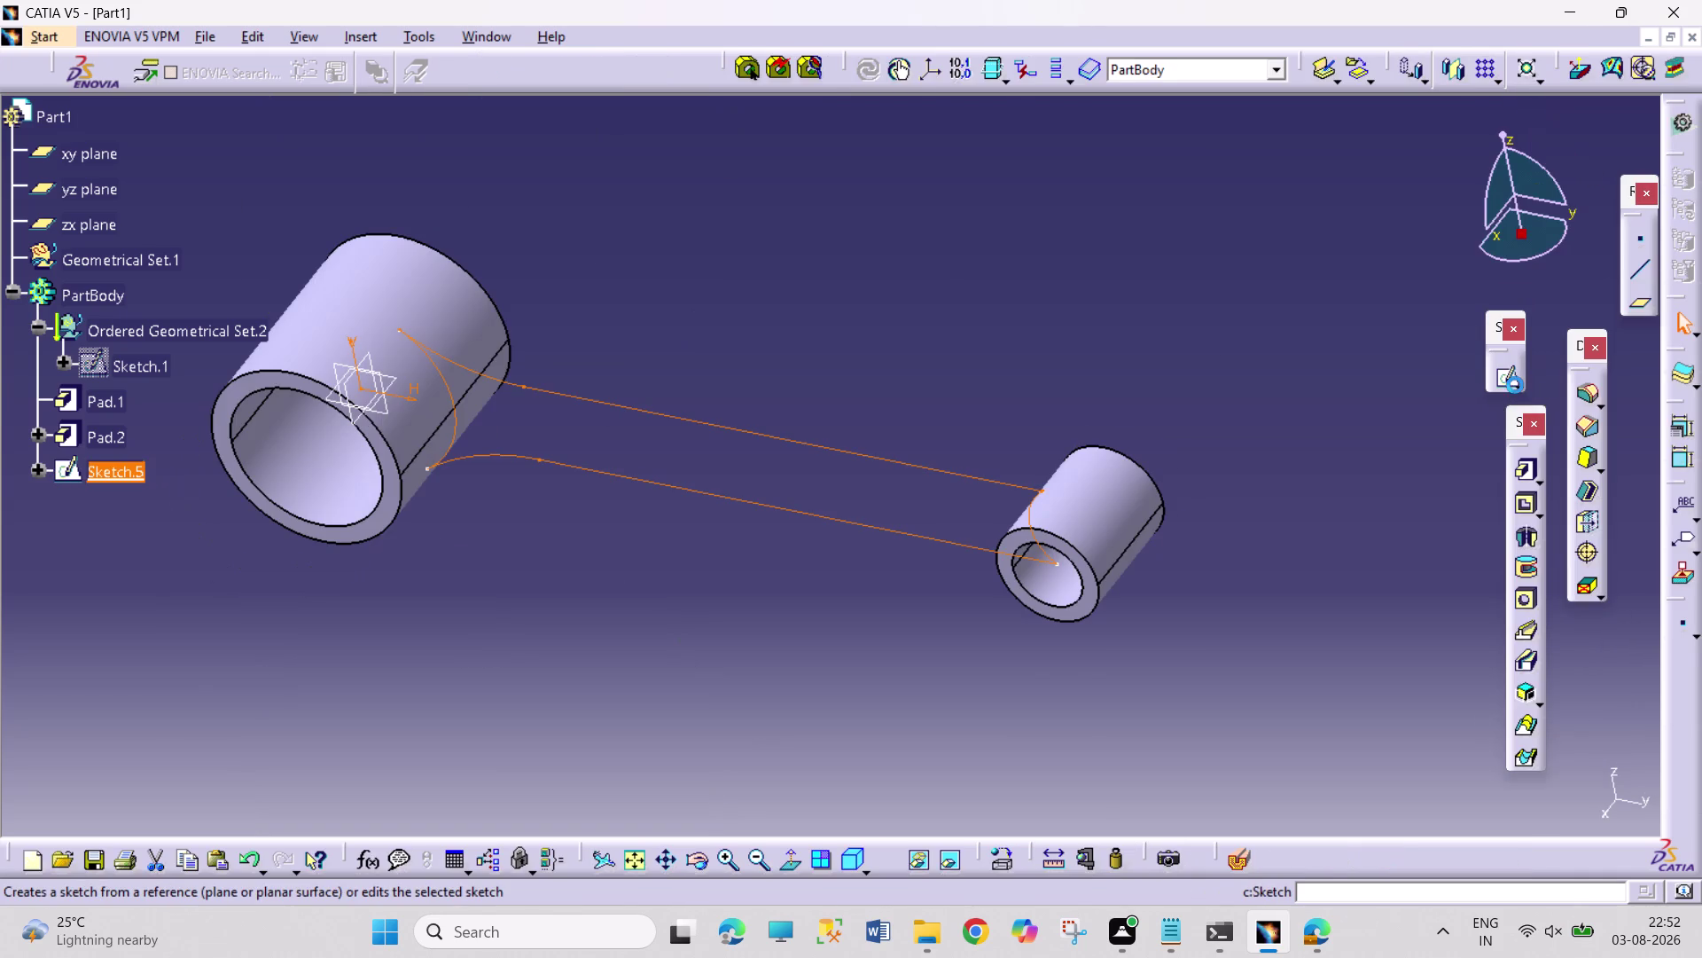
Pad Sketch.5 into Pad.4, 14 mm with mirrored extent.
click(1528, 466)
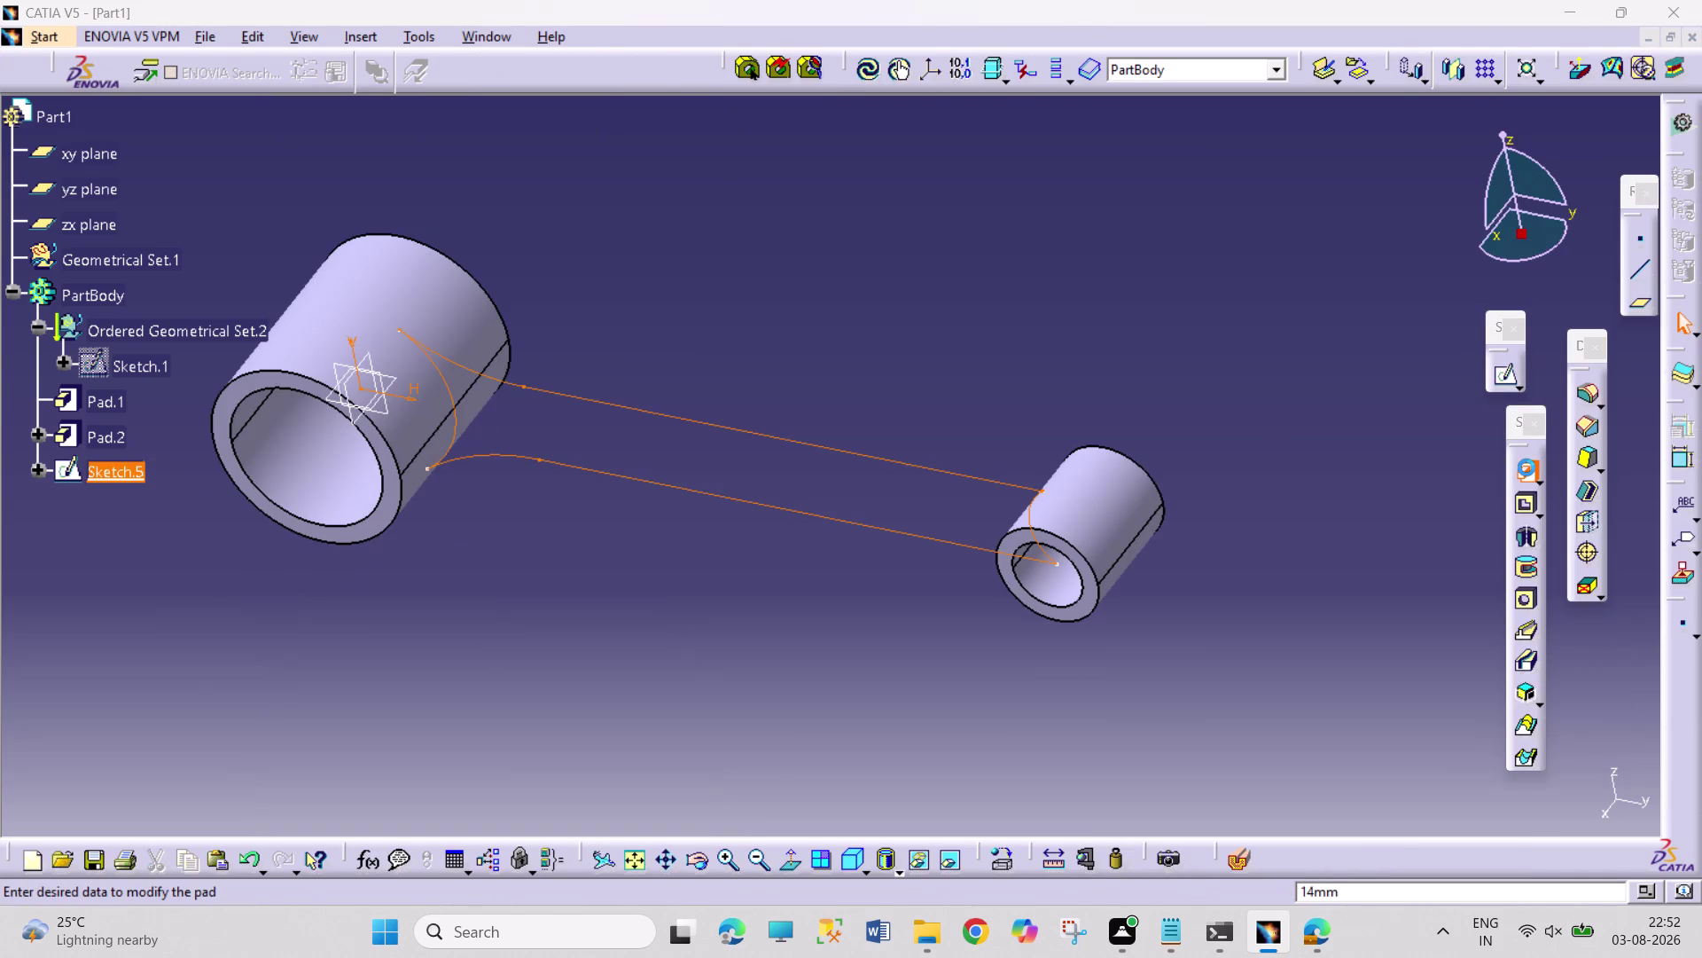
click(1454, 702)
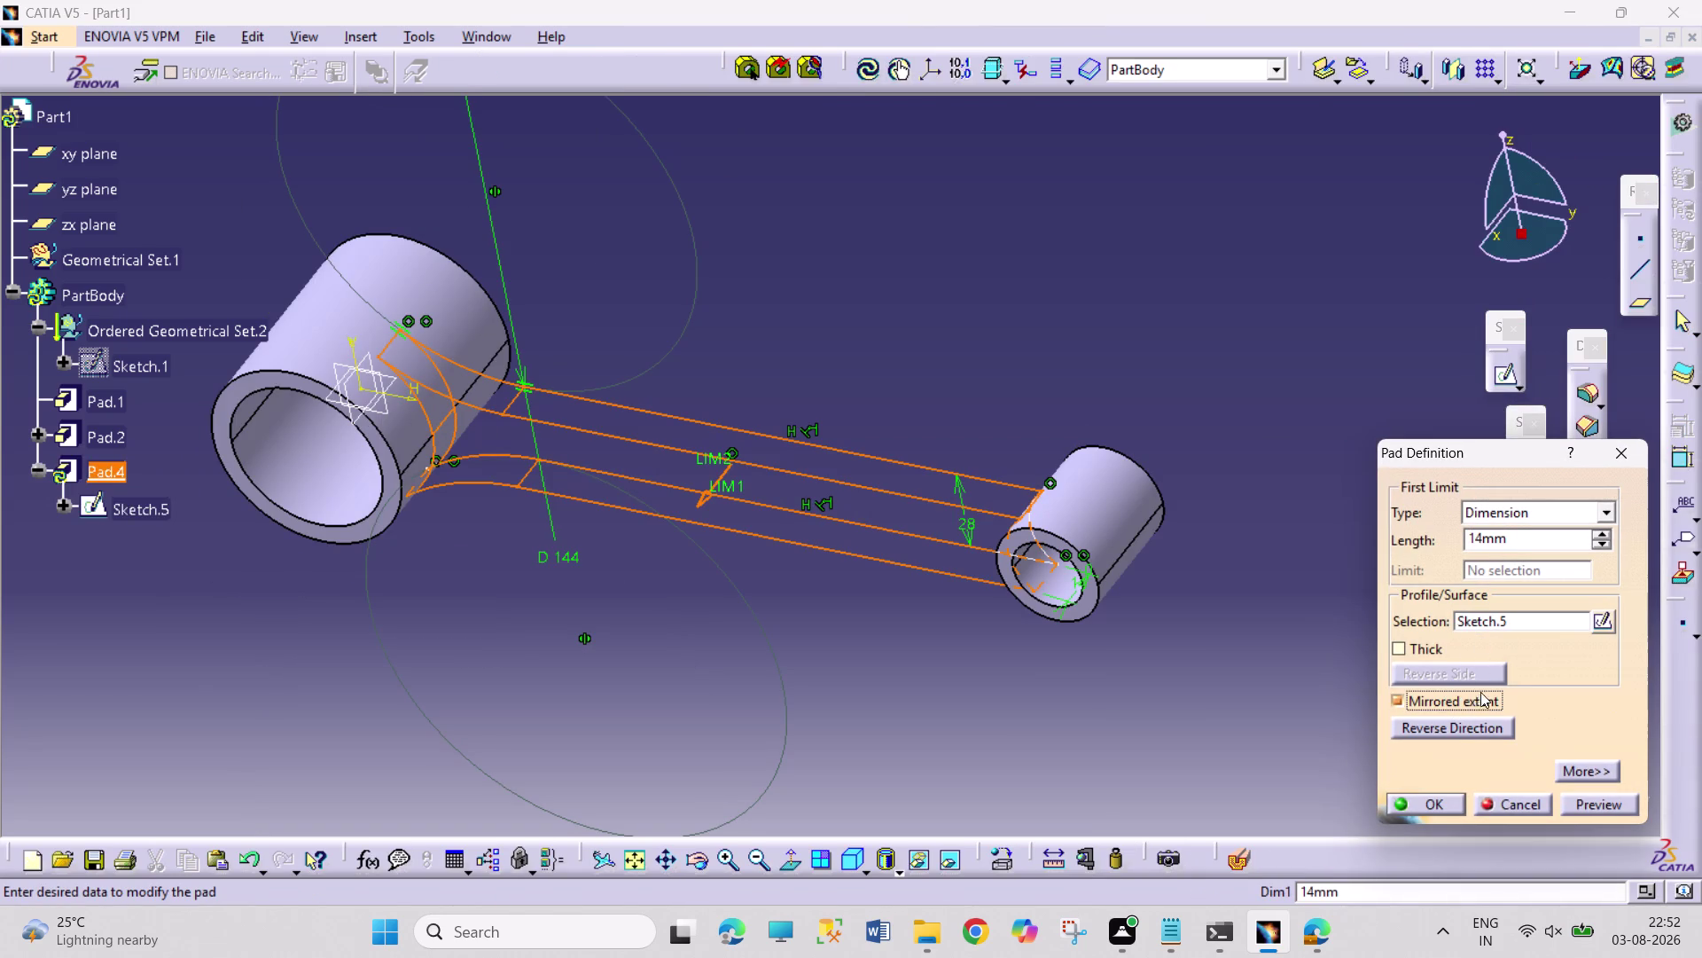
click(1402, 809)
click(995, 716)
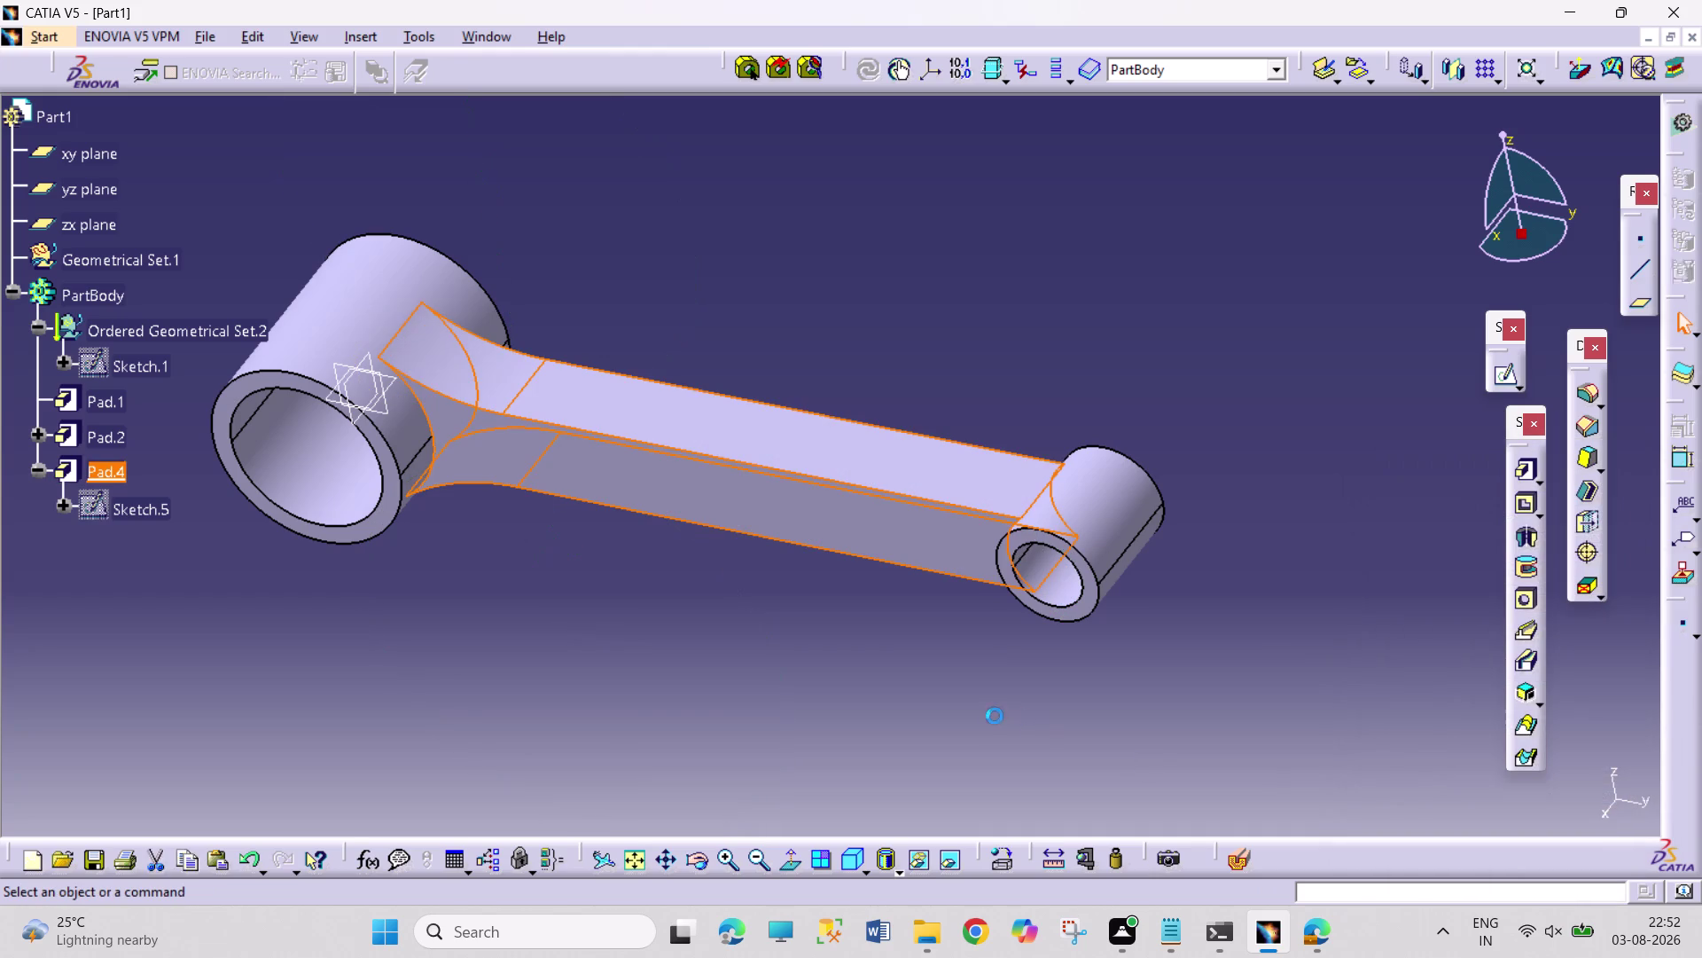
click(698, 856)
Create Plane.1 offset 21 mm from the yz plane.
drag(646, 708, 681, 659)
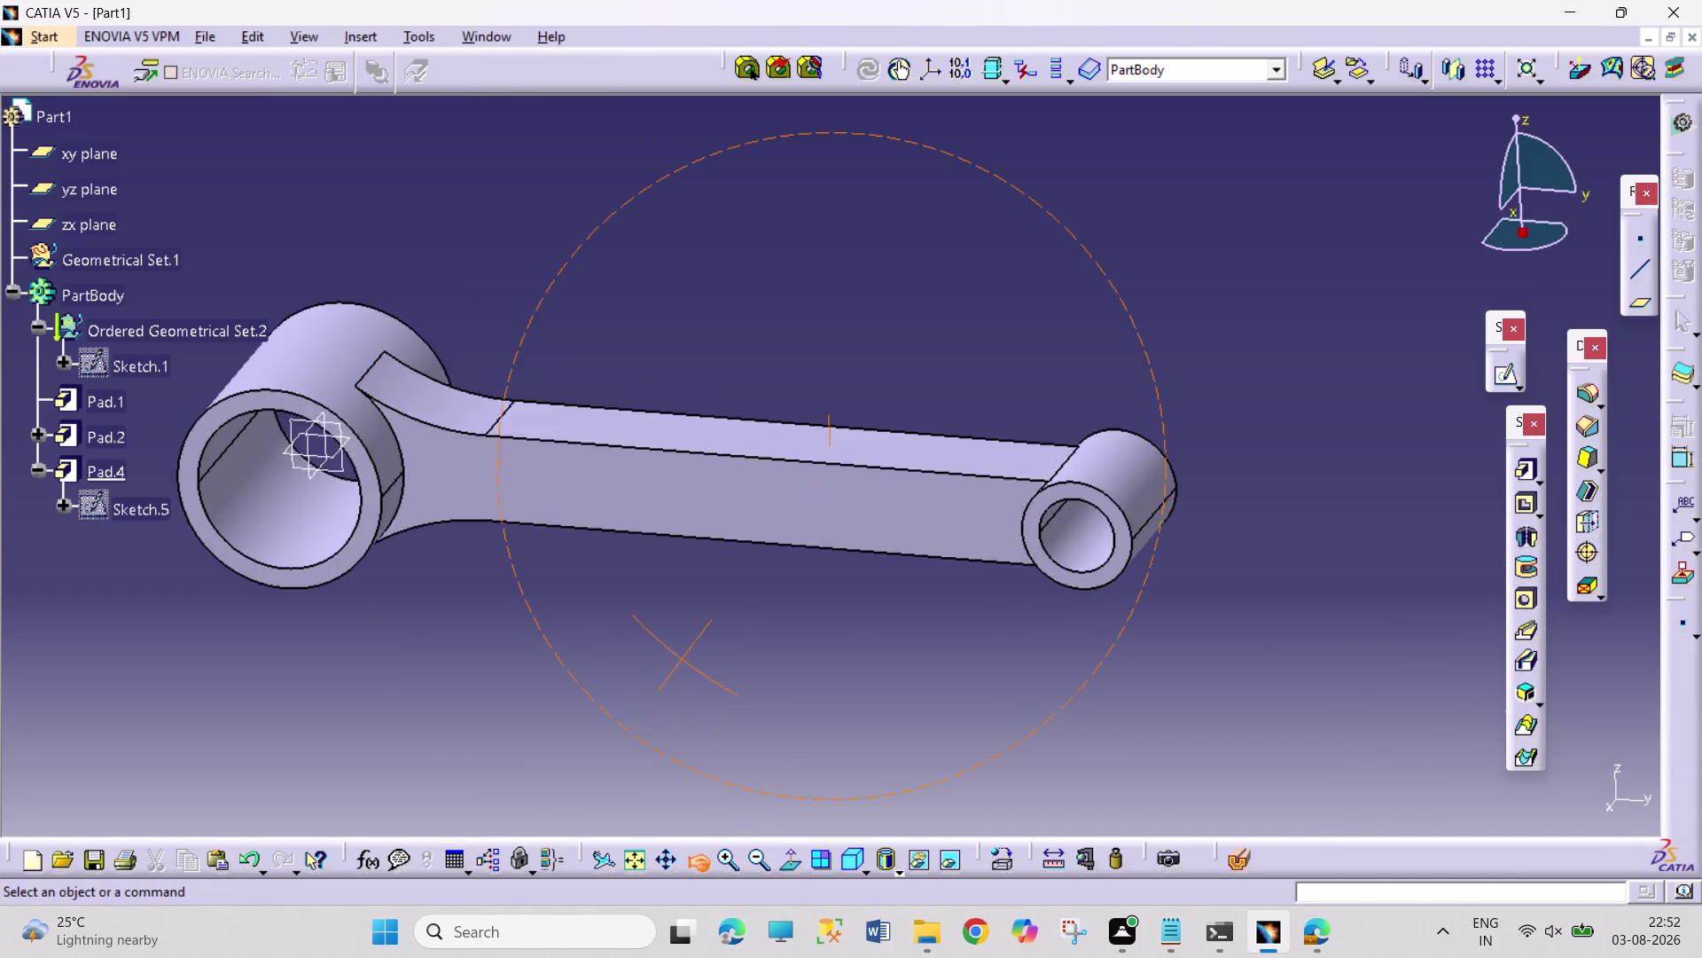
drag(681, 659, 648, 649)
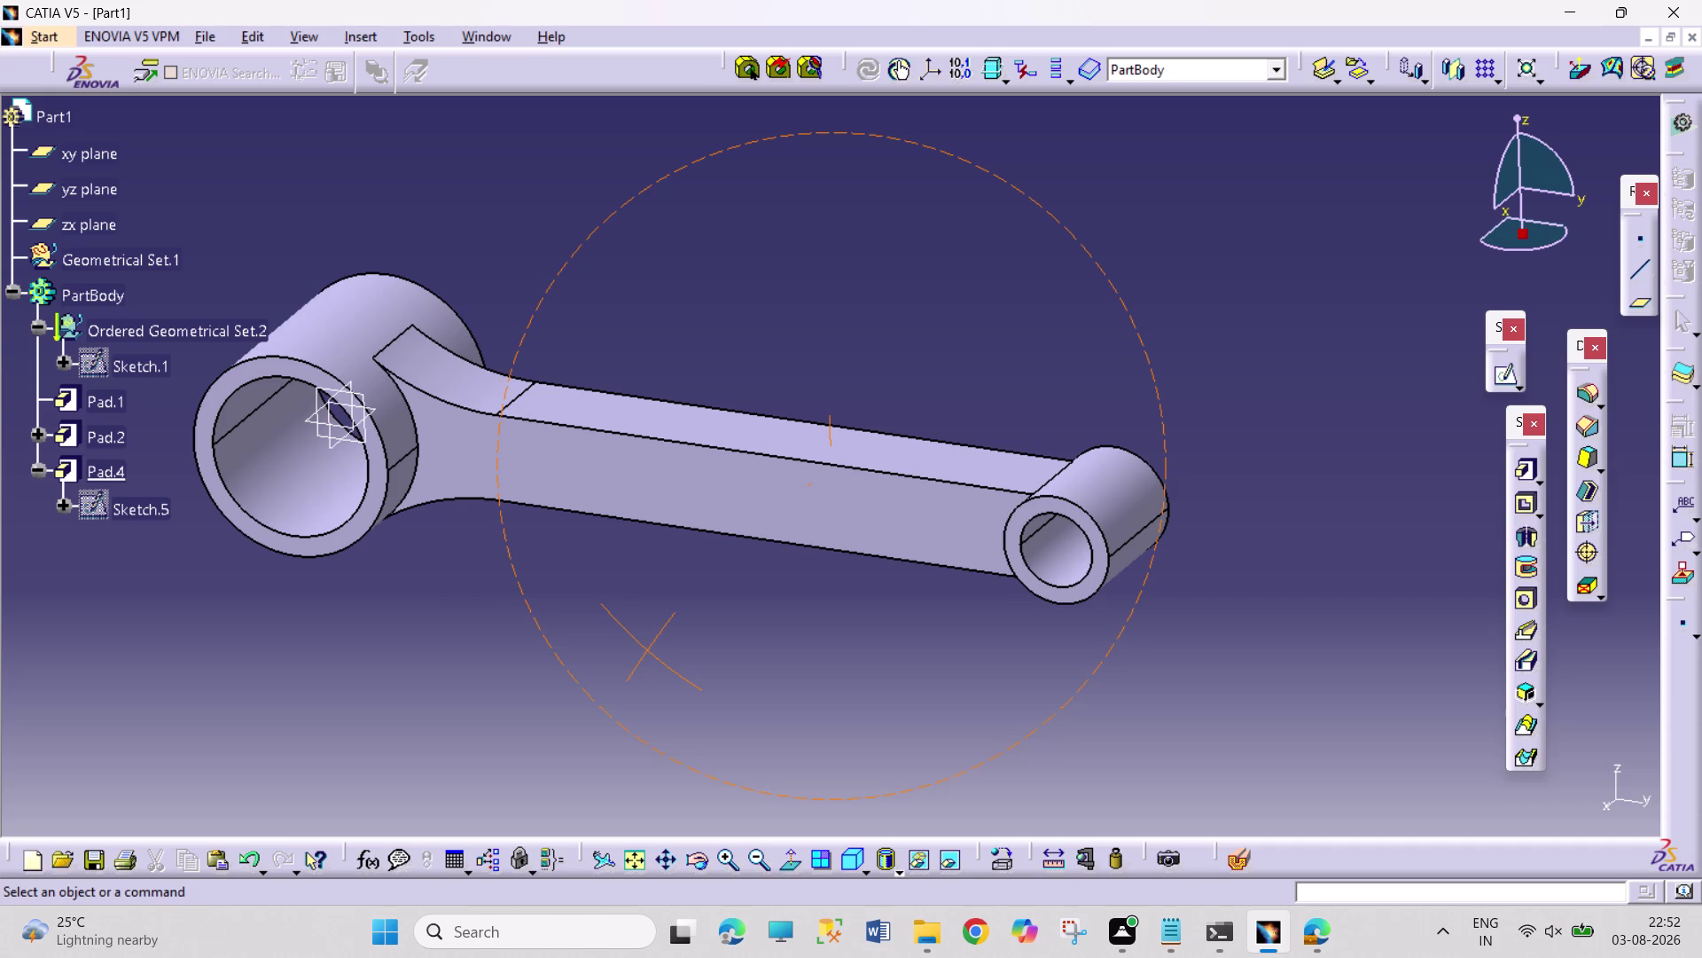
click(360, 443)
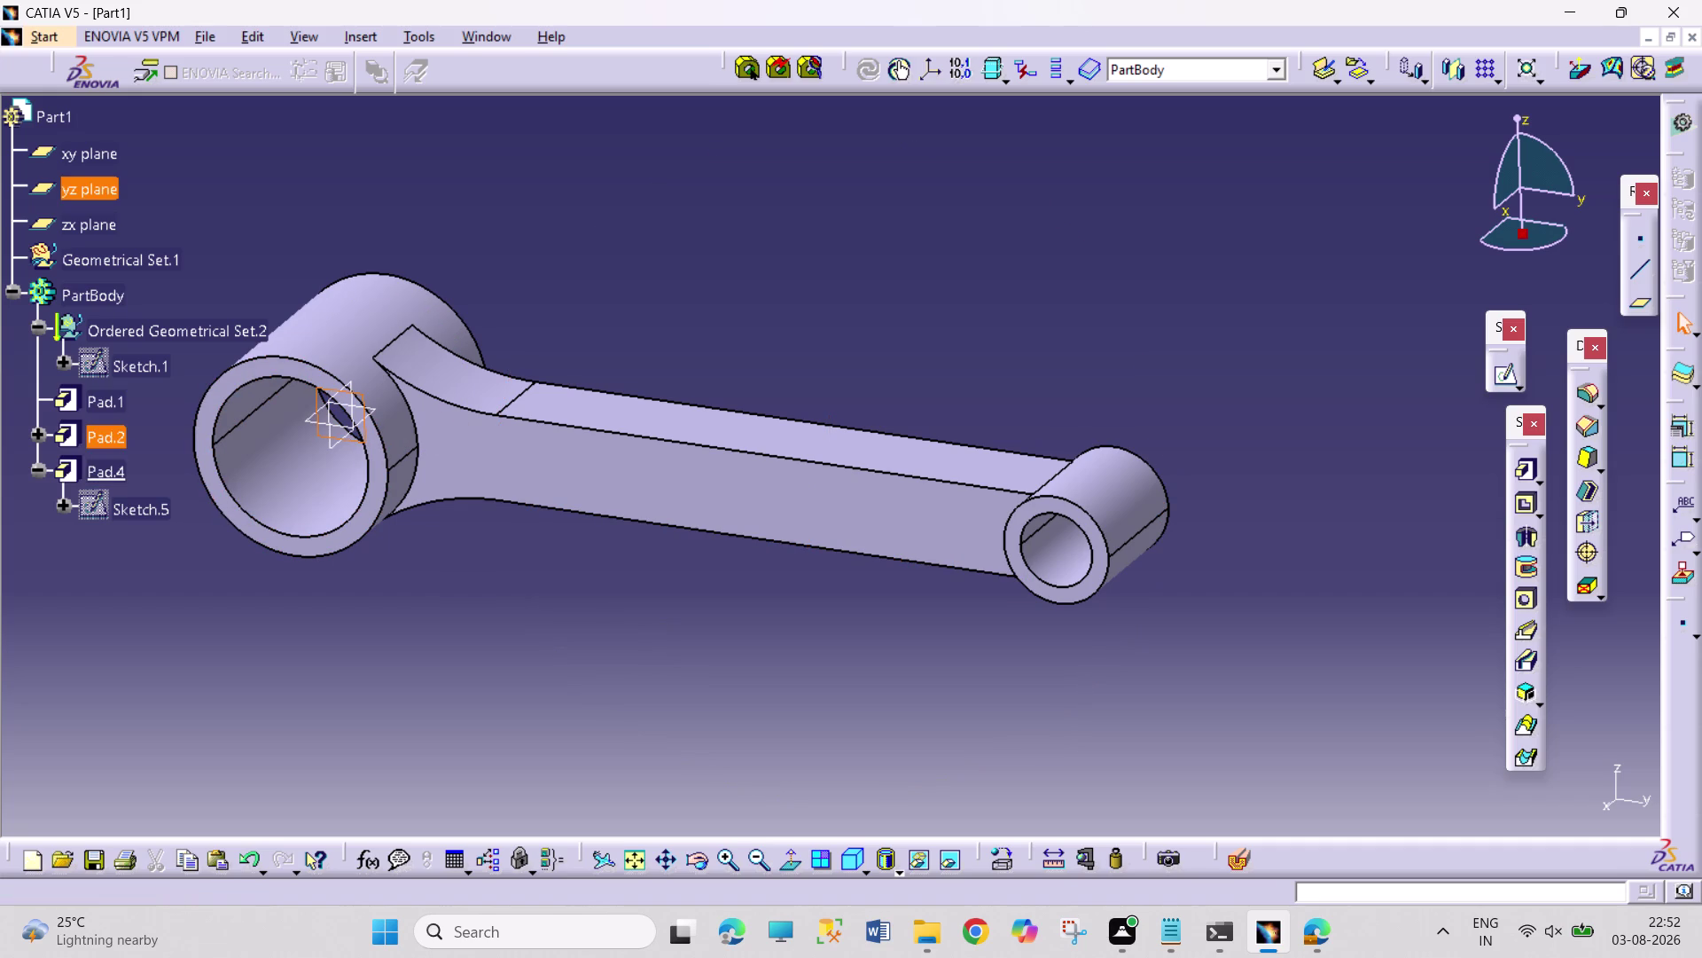
click(1649, 304)
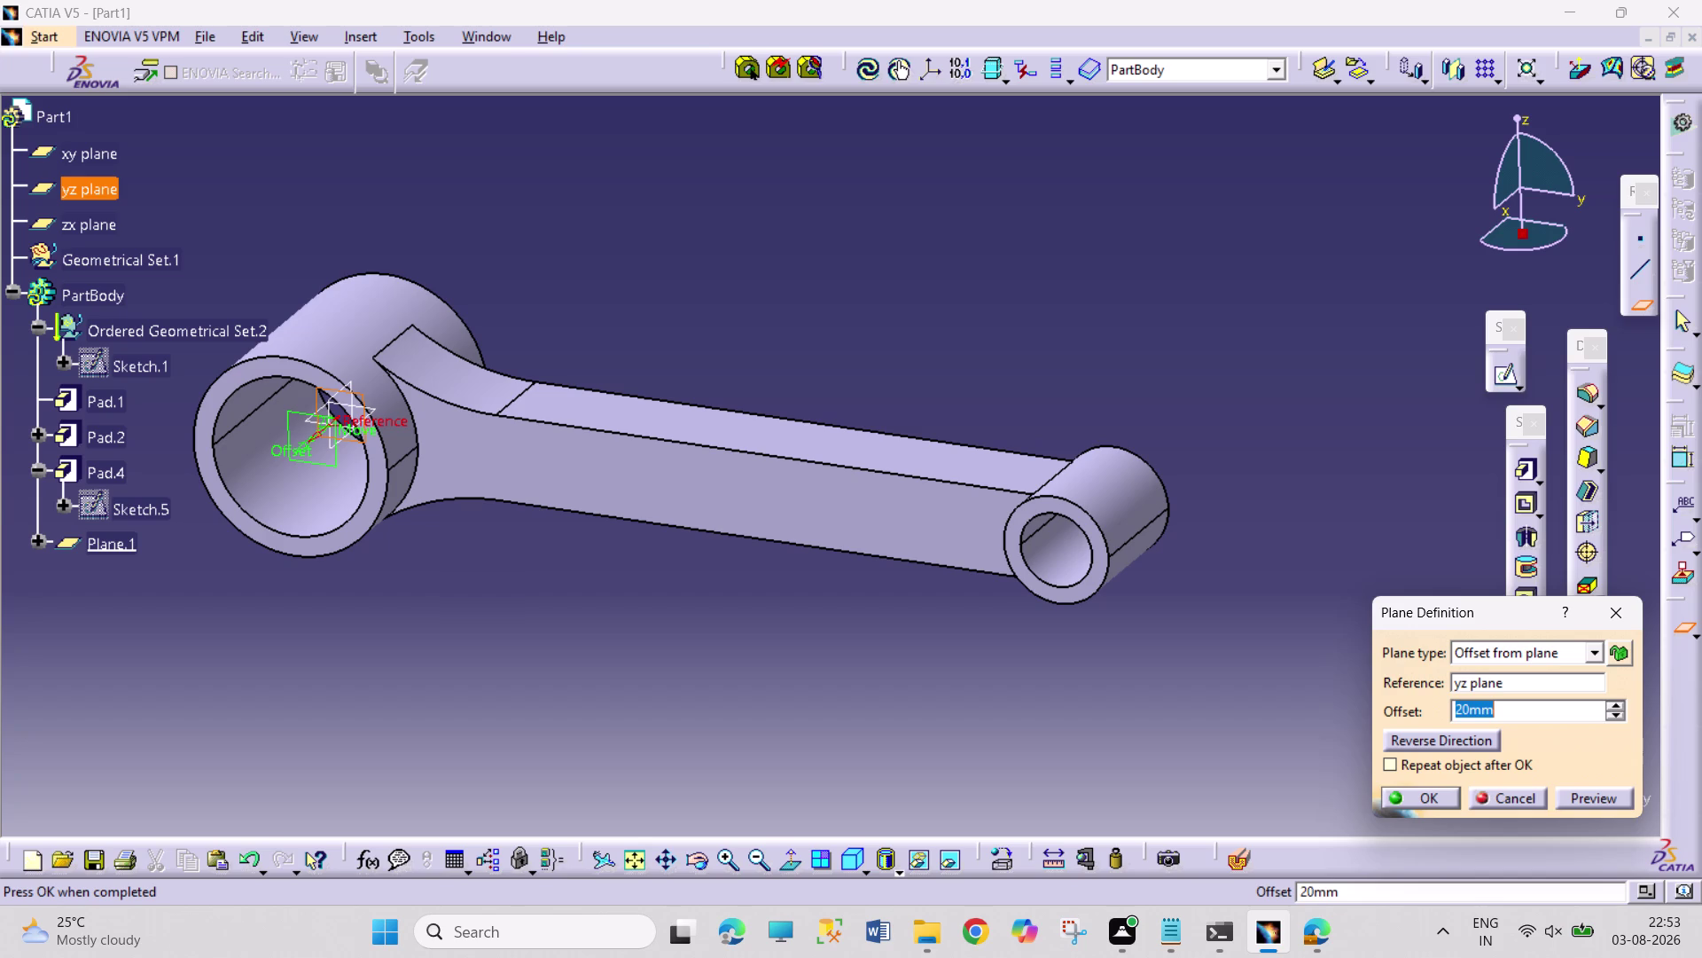
text(21)
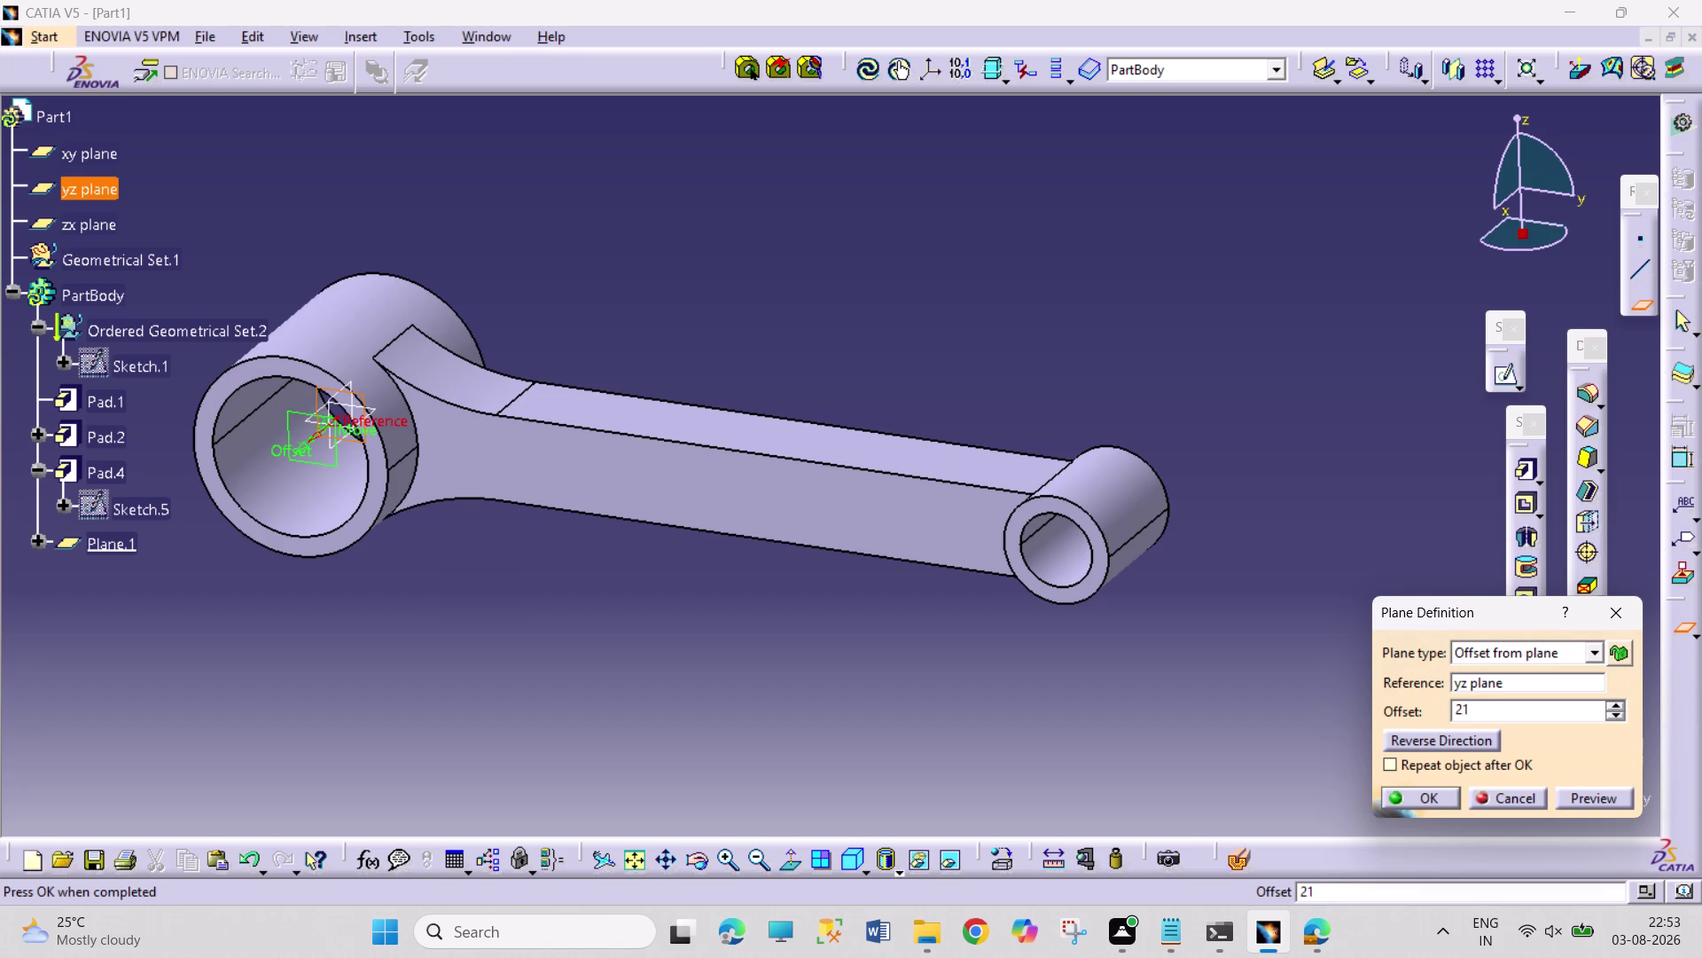
key(Return)
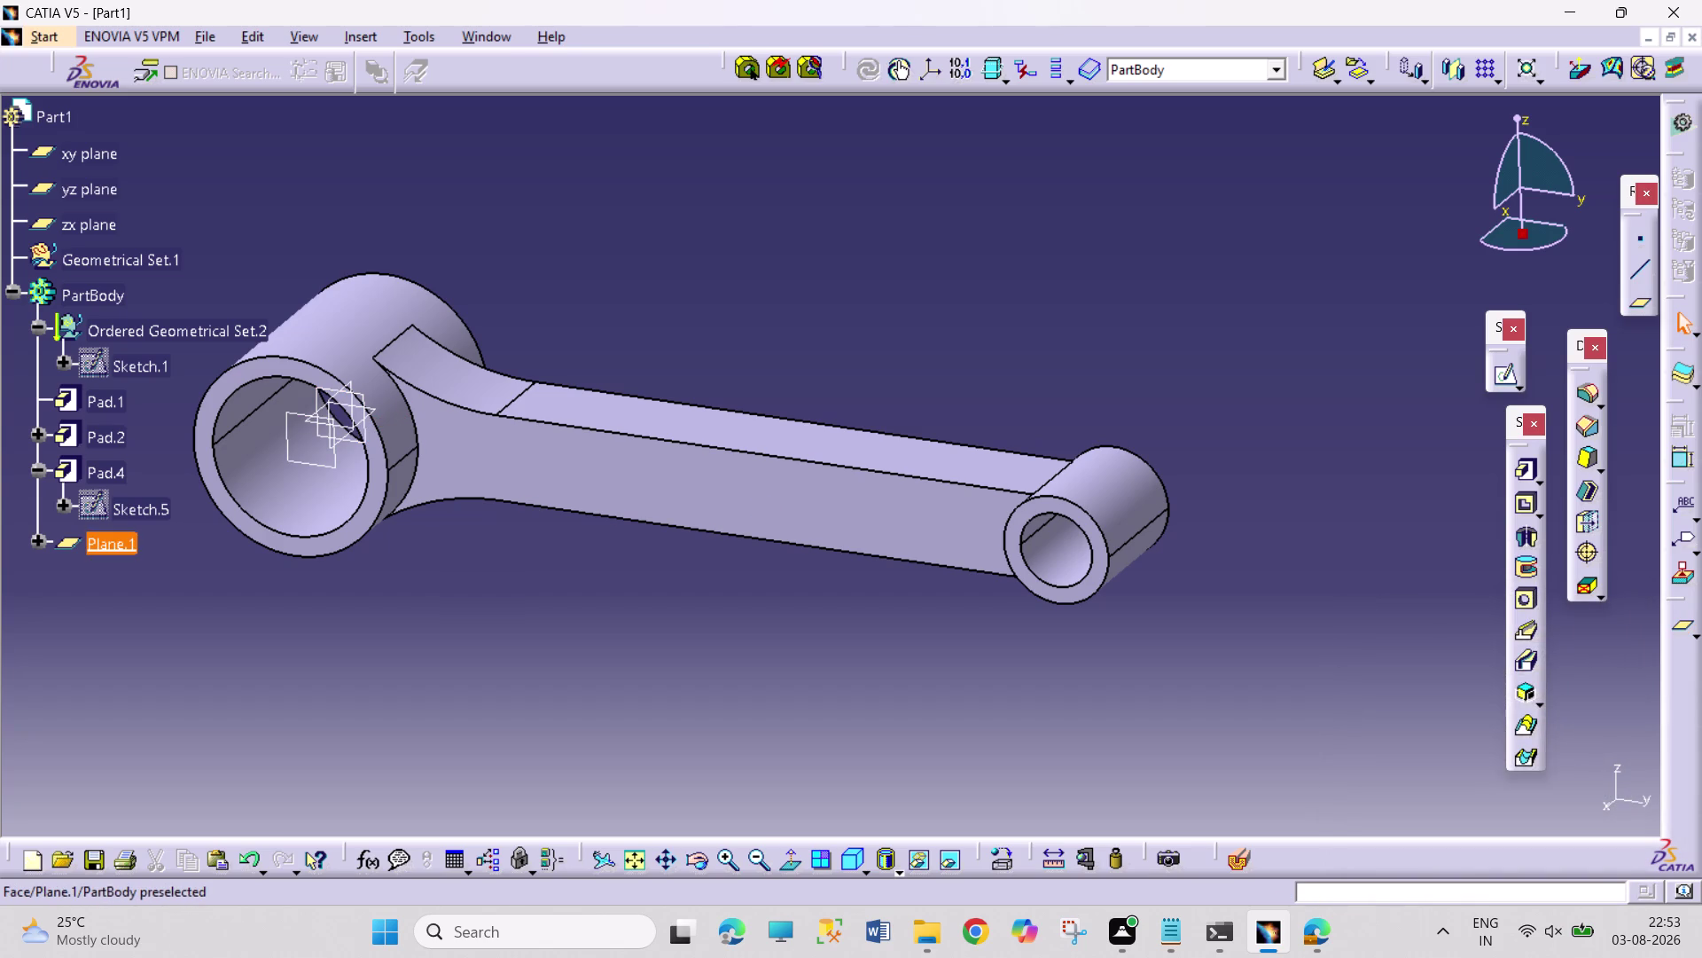
click(306, 466)
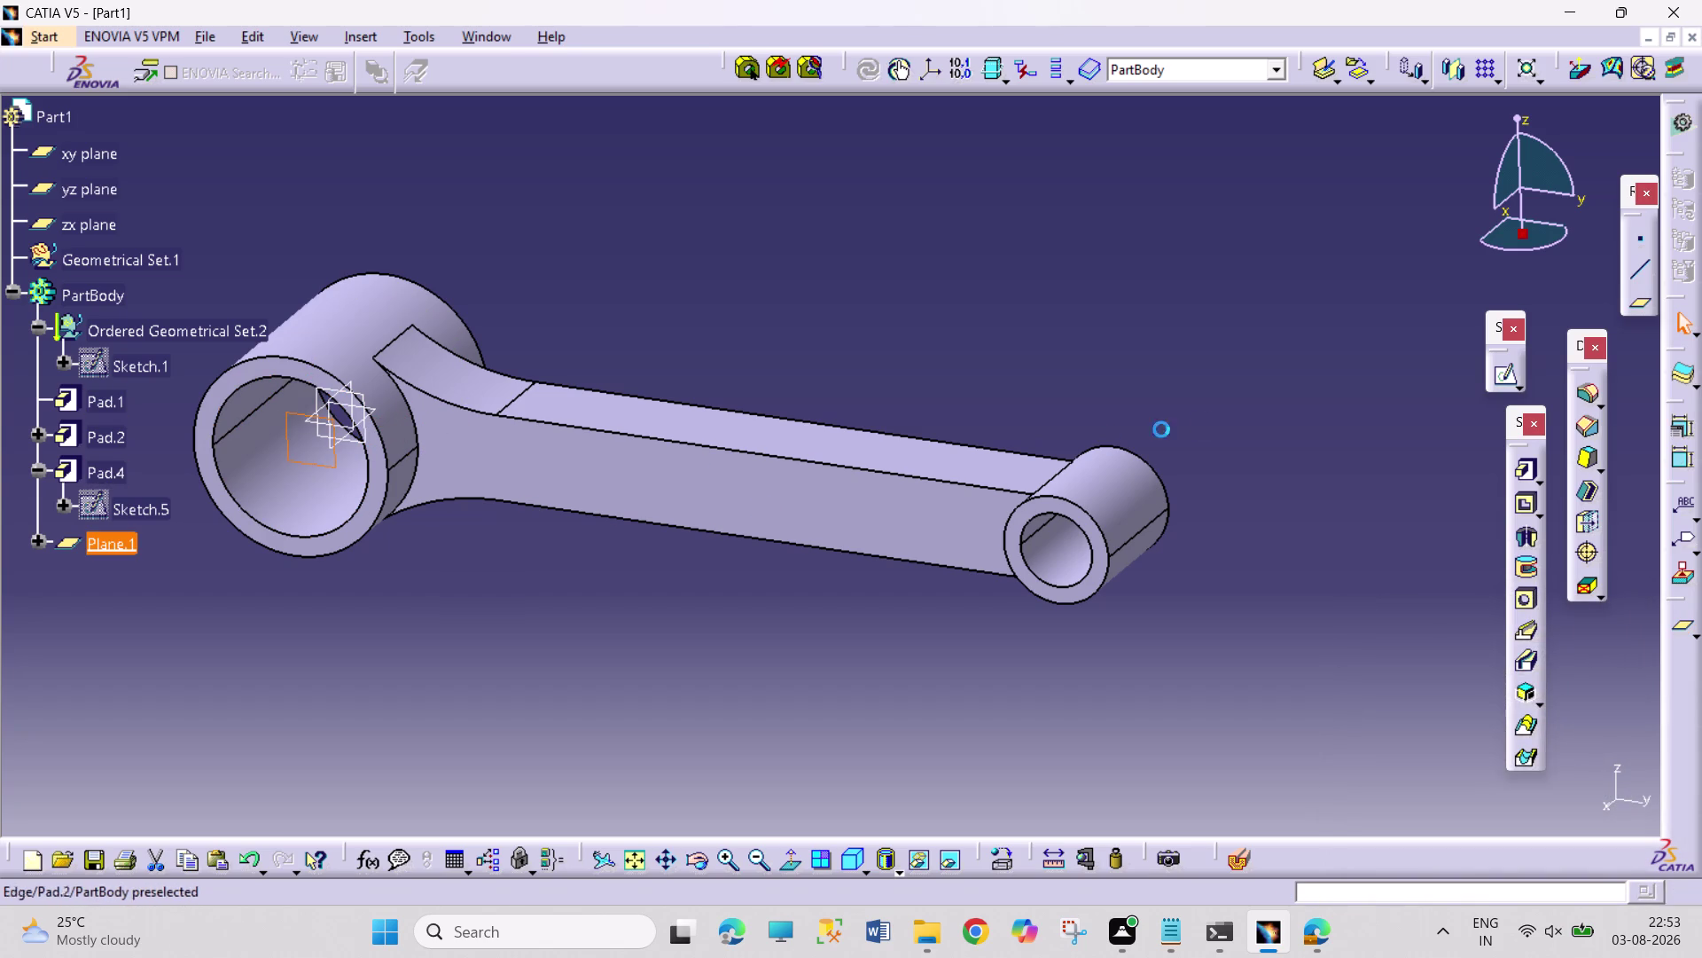
Start a new sketch on Plane.1 and fit the connecting rod in view.
click(1501, 382)
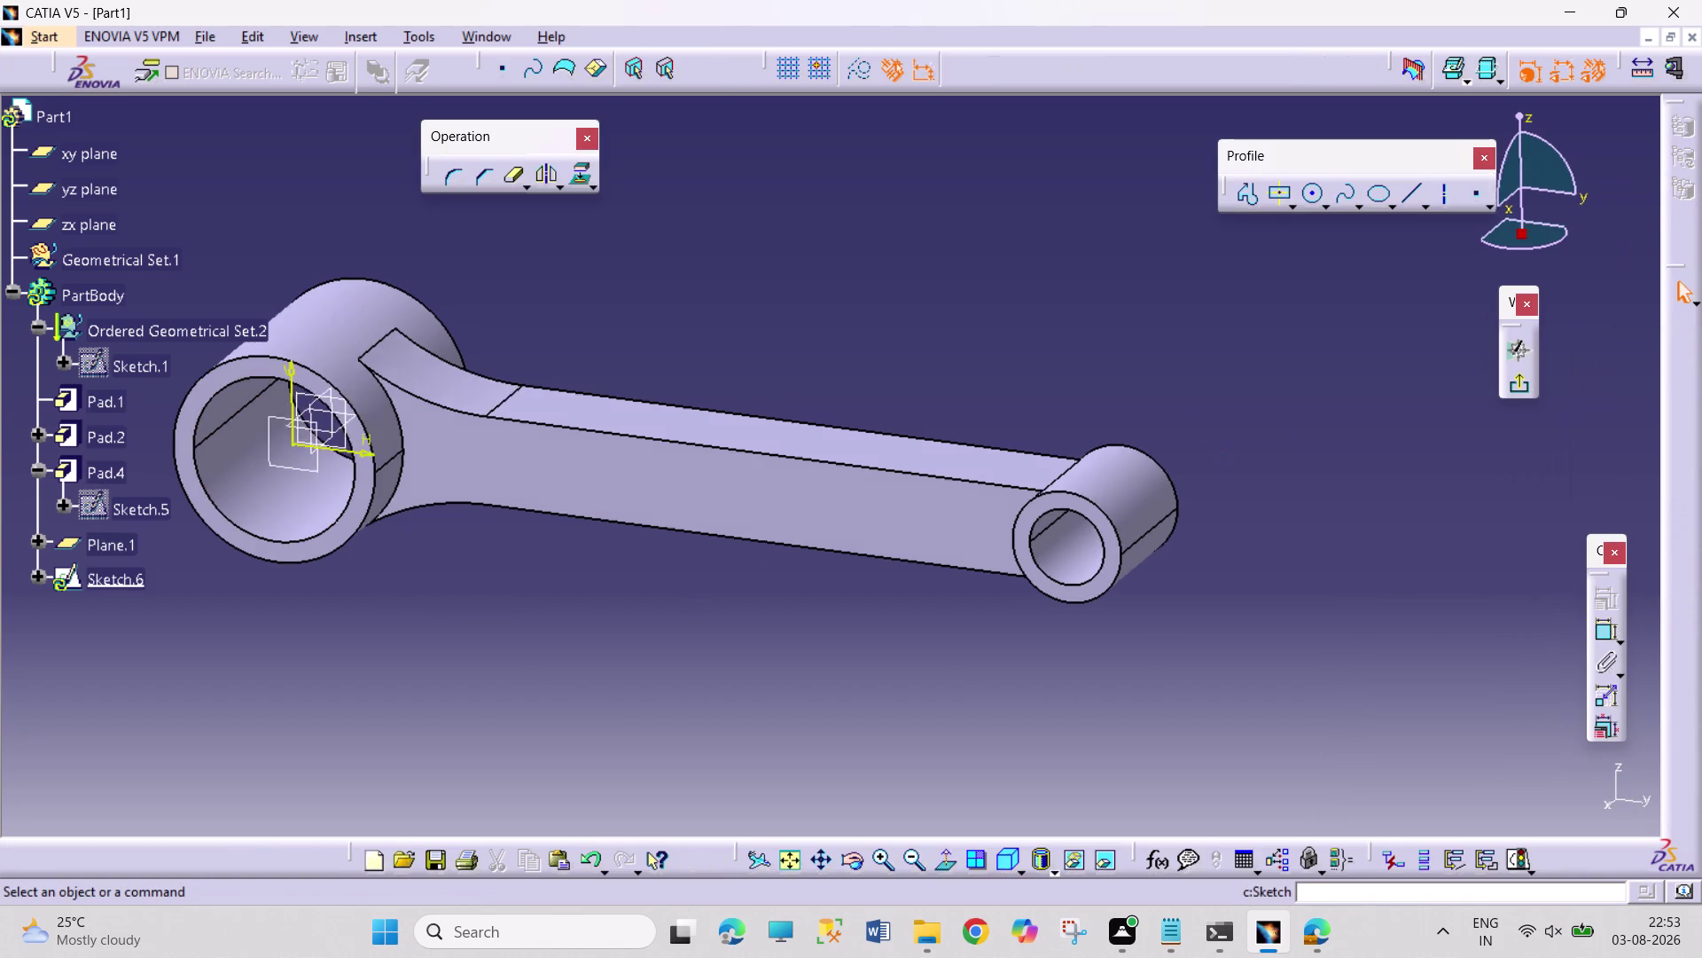
click(781, 860)
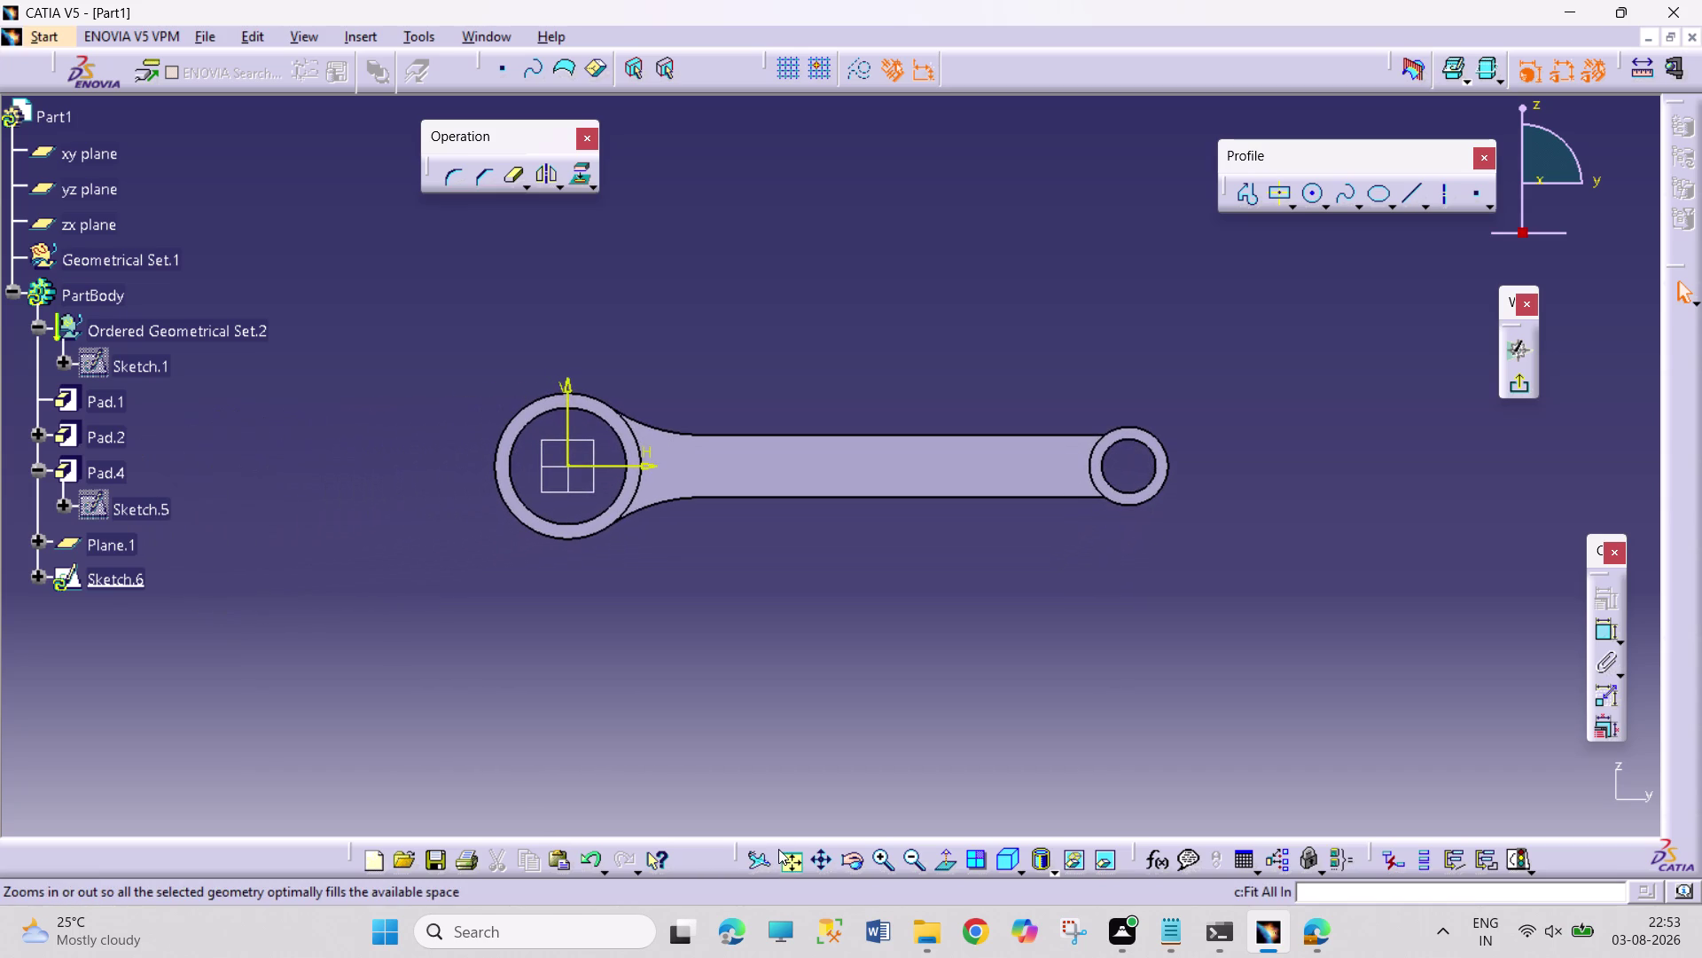
triple_click(886, 863)
double_click(886, 863)
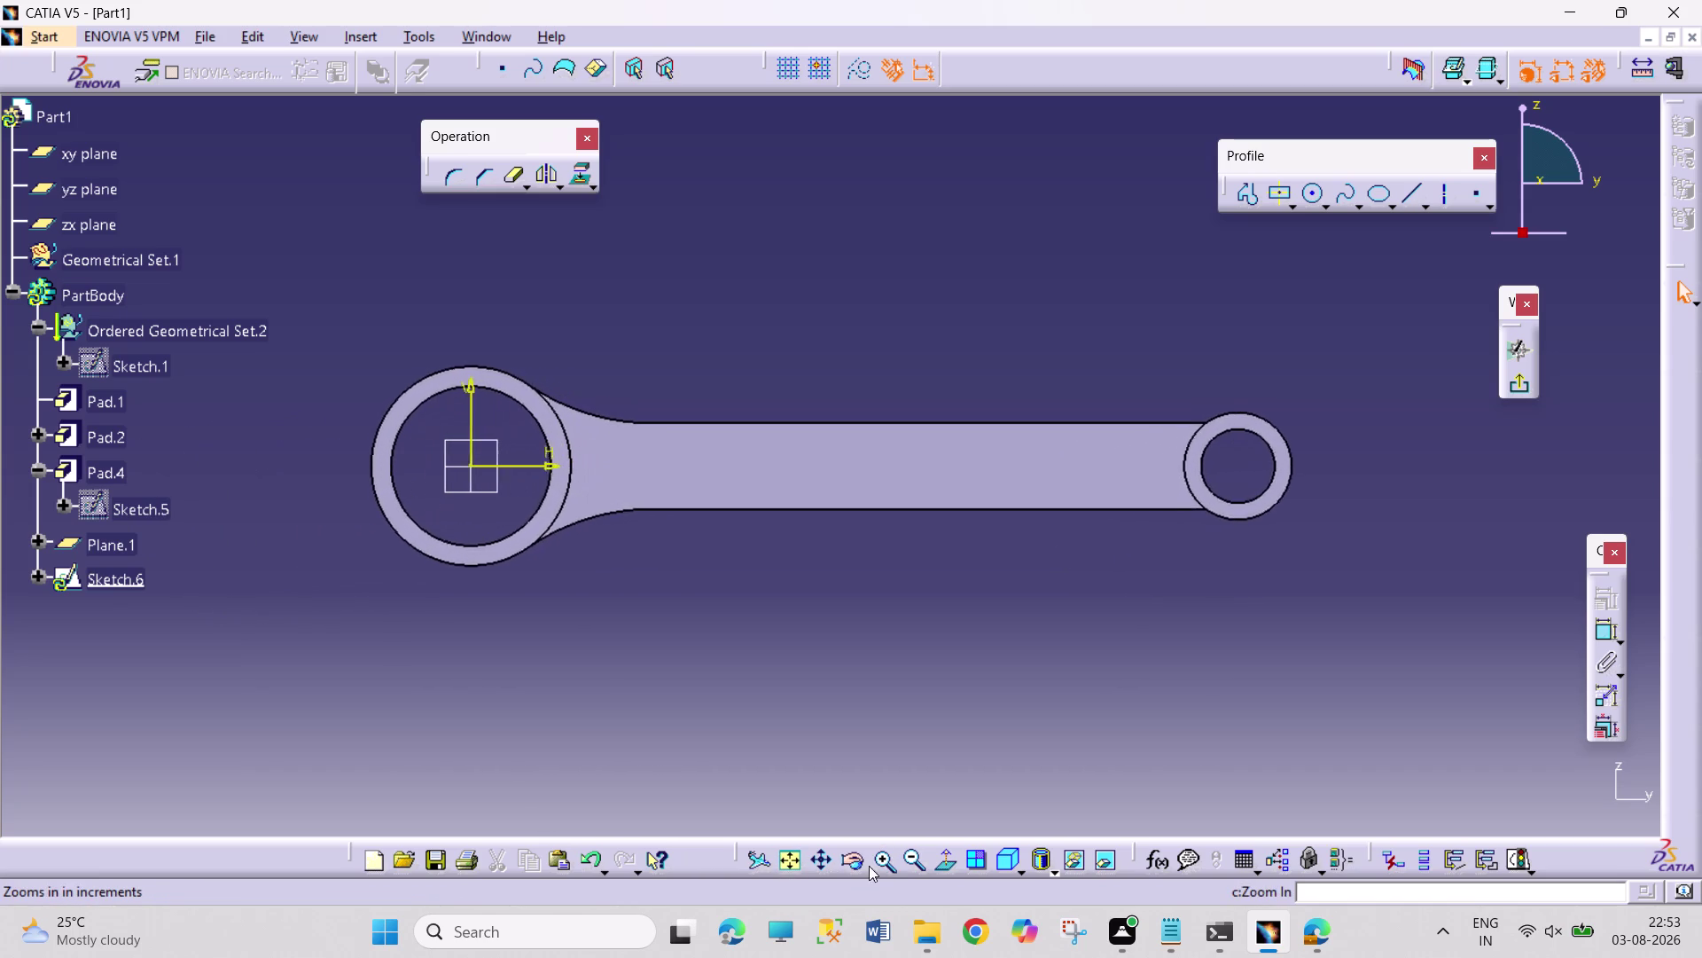
click(815, 858)
drag(564, 678, 765, 722)
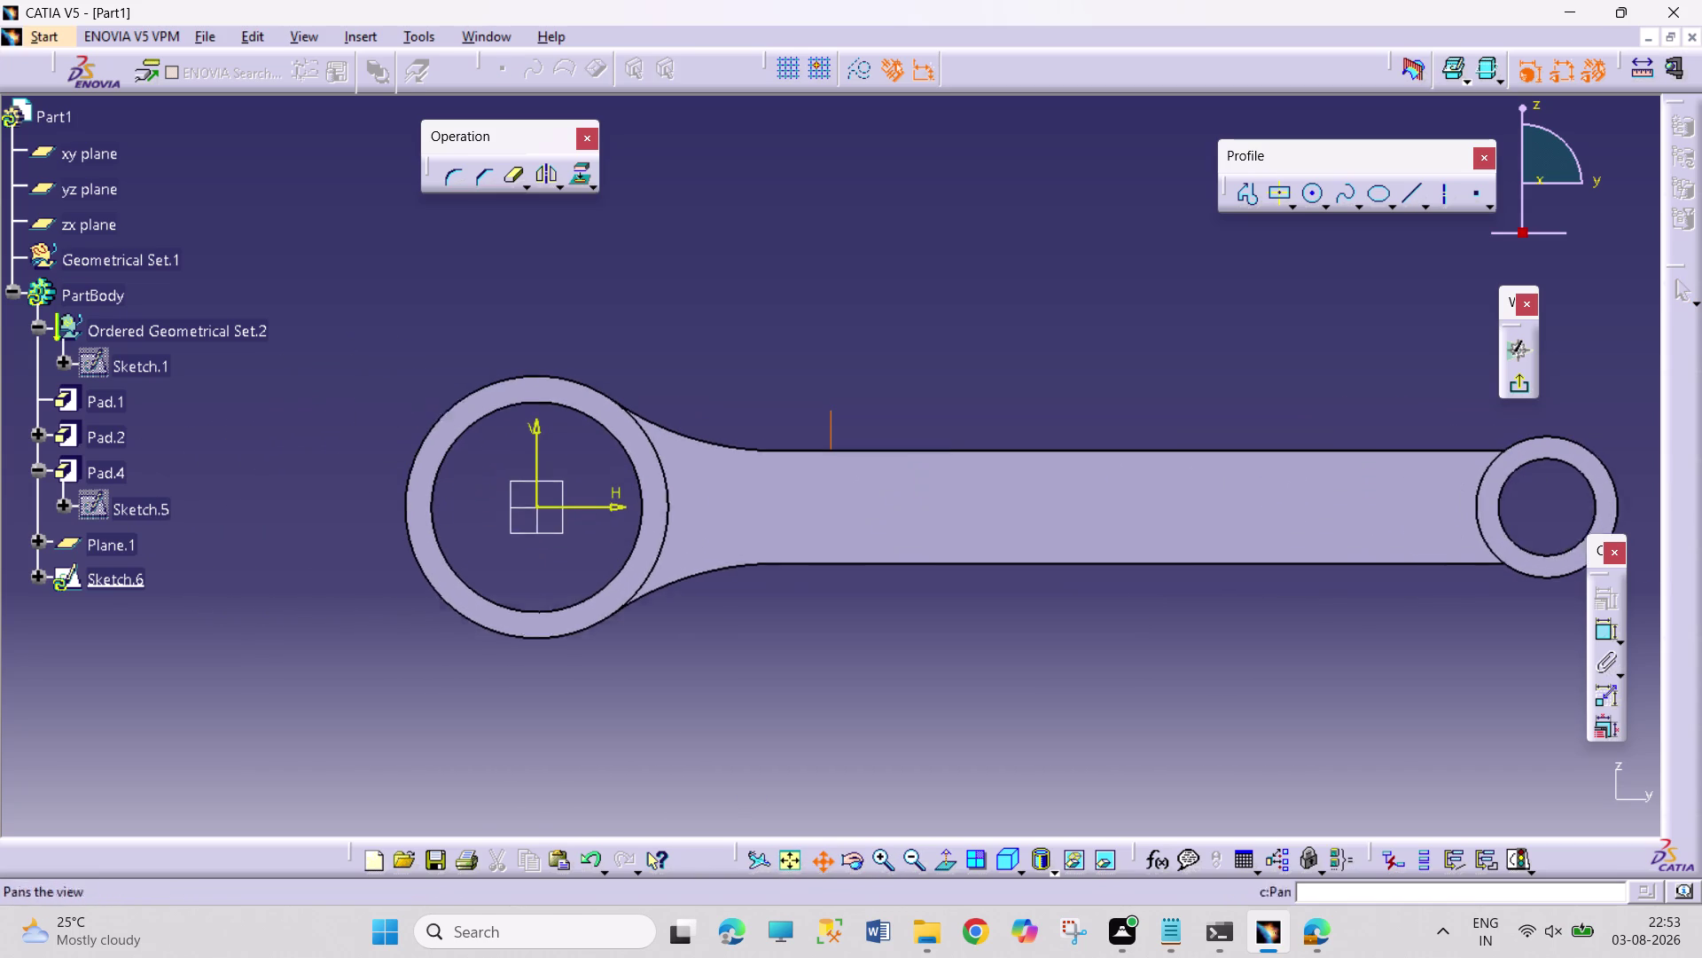
drag(765, 722, 830, 727)
Zoom in and pan to centre the big end of the rod.
triple_click(876, 862)
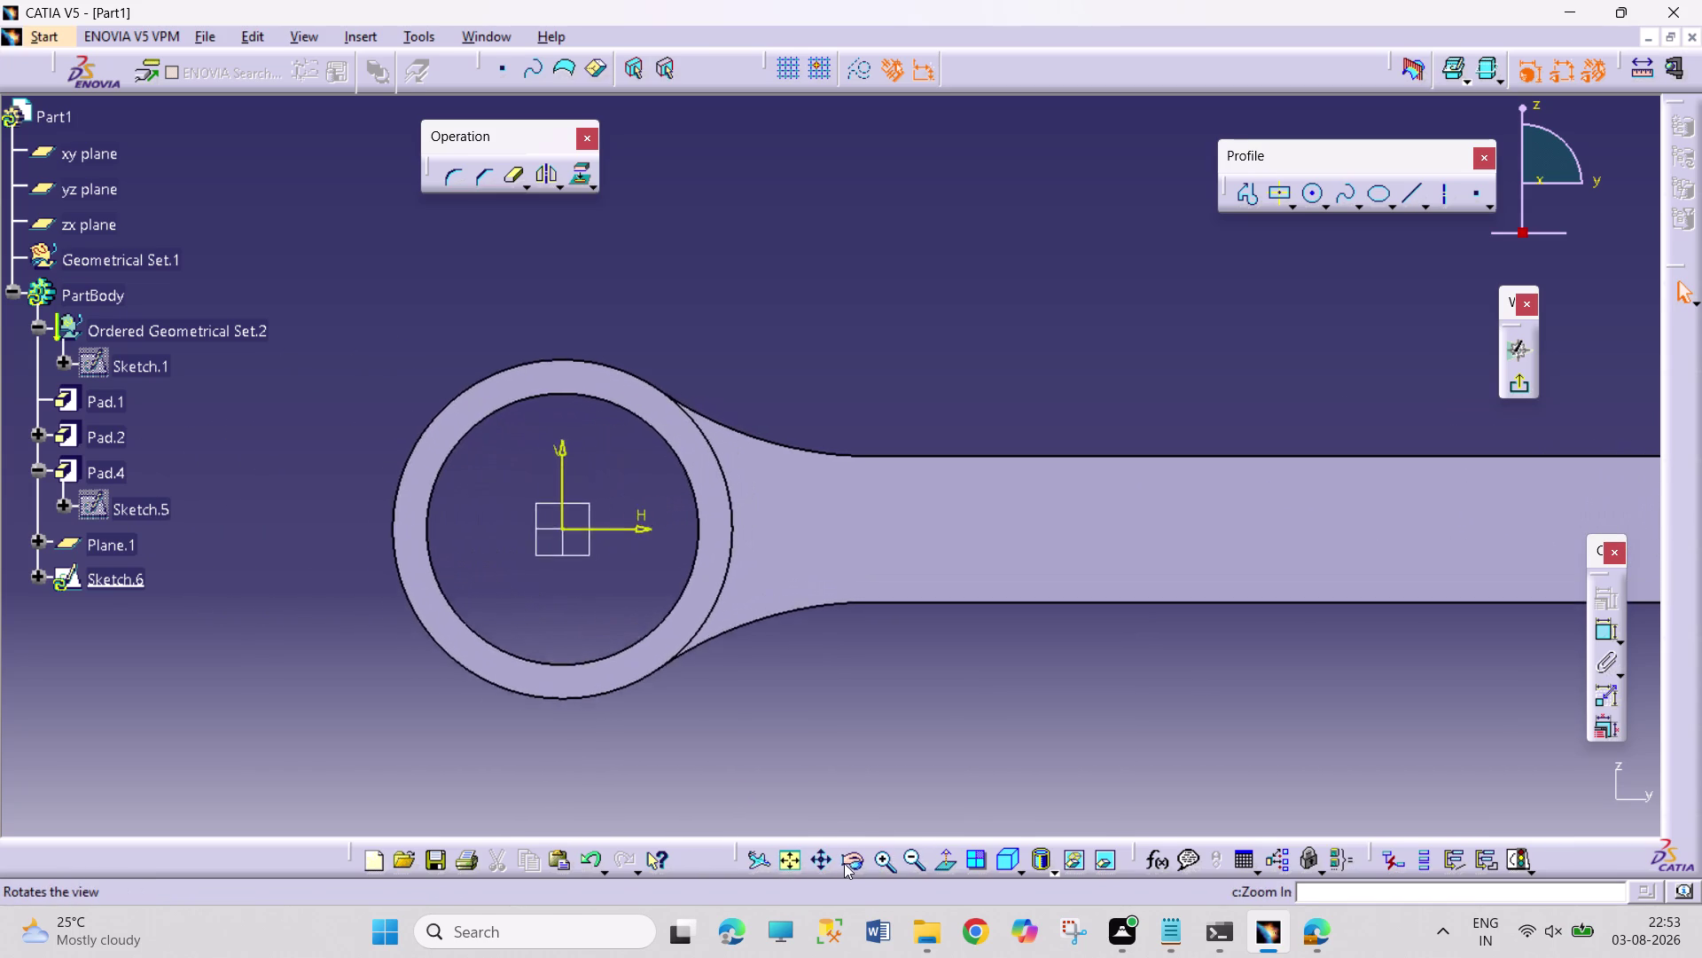
click(788, 860)
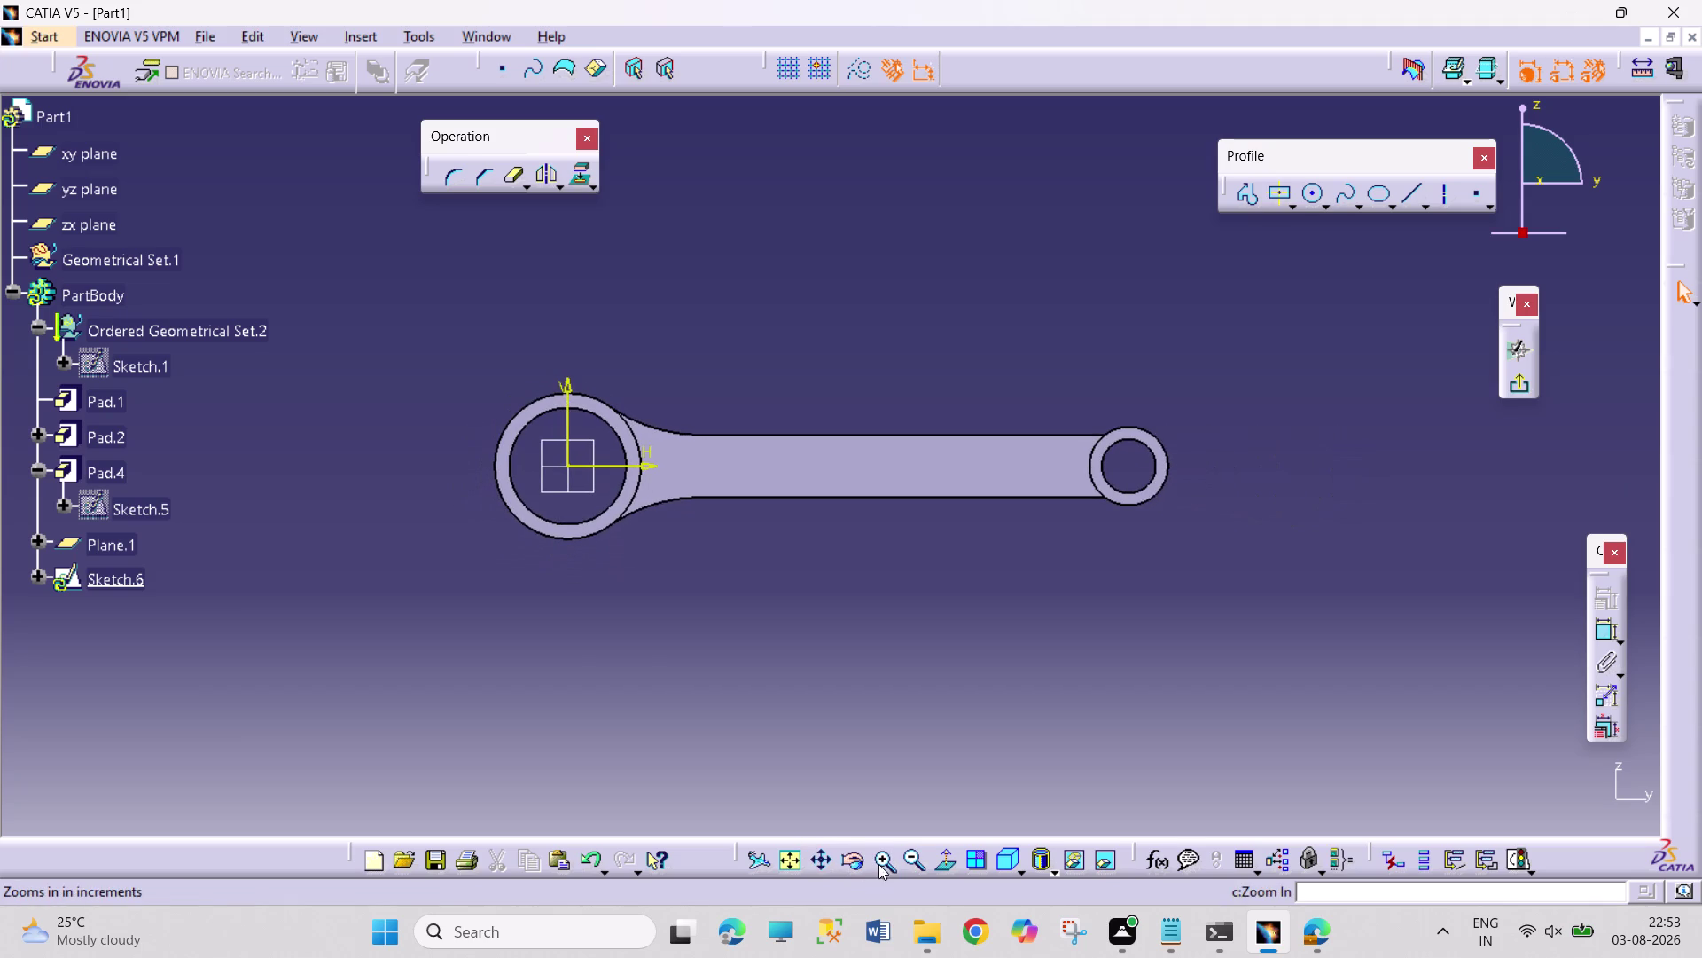
triple_click(887, 859)
triple_click(888, 858)
click(818, 863)
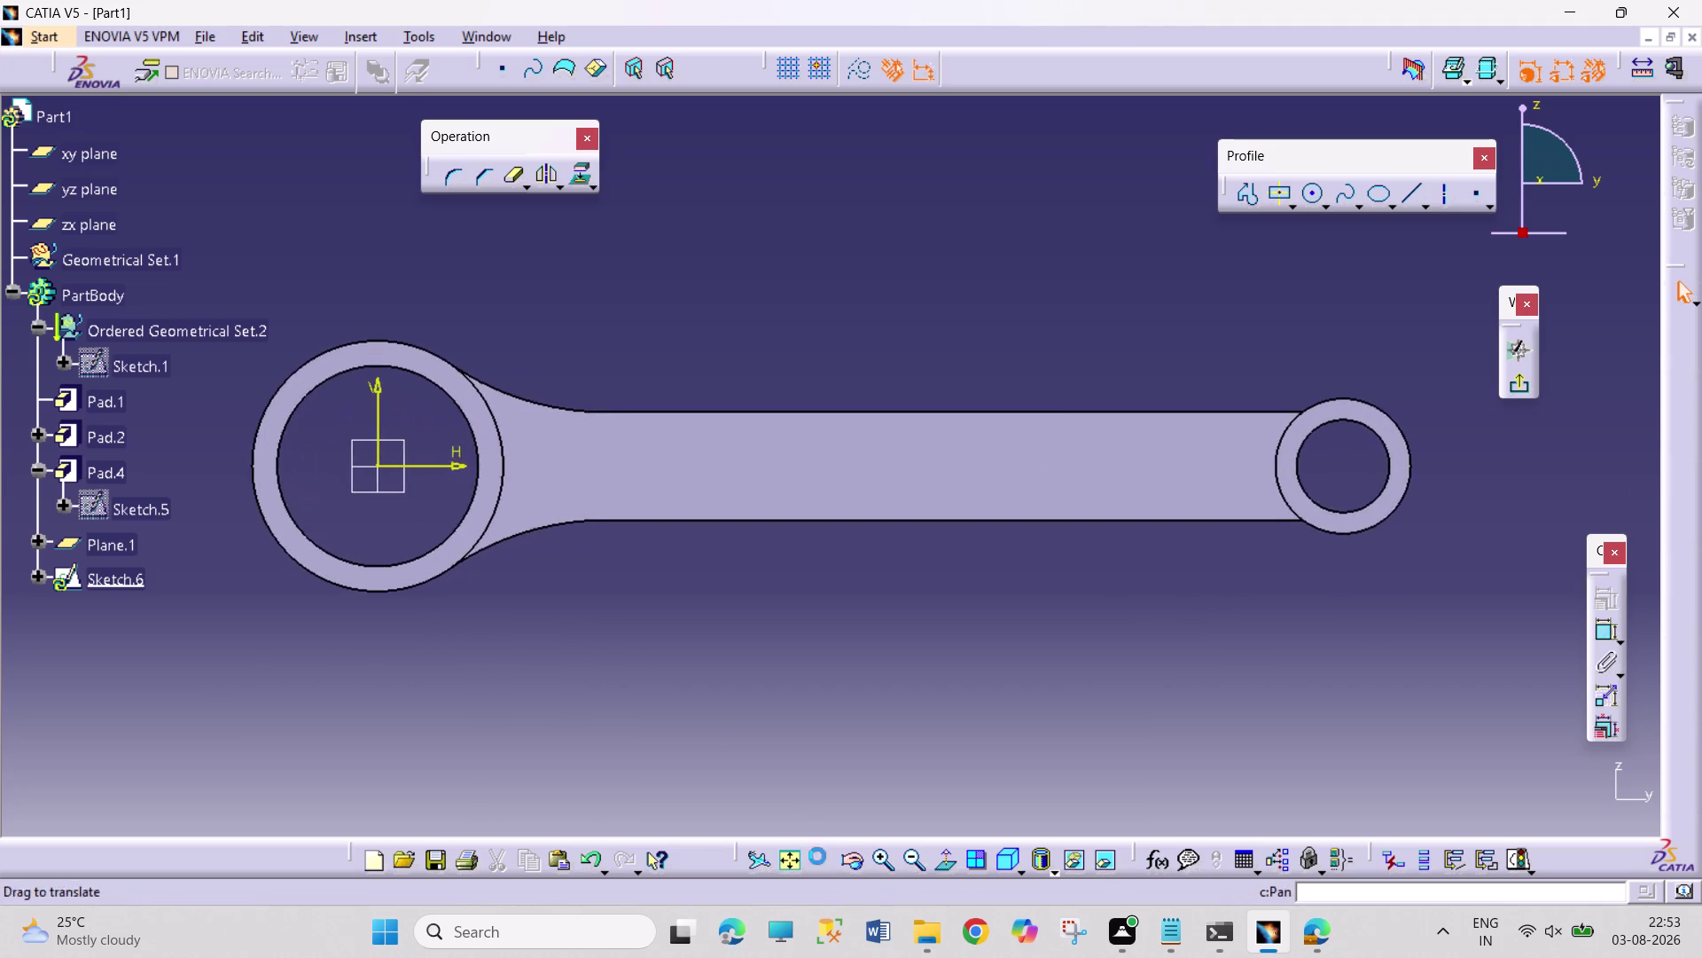
drag(732, 737, 901, 765)
double_click(881, 857)
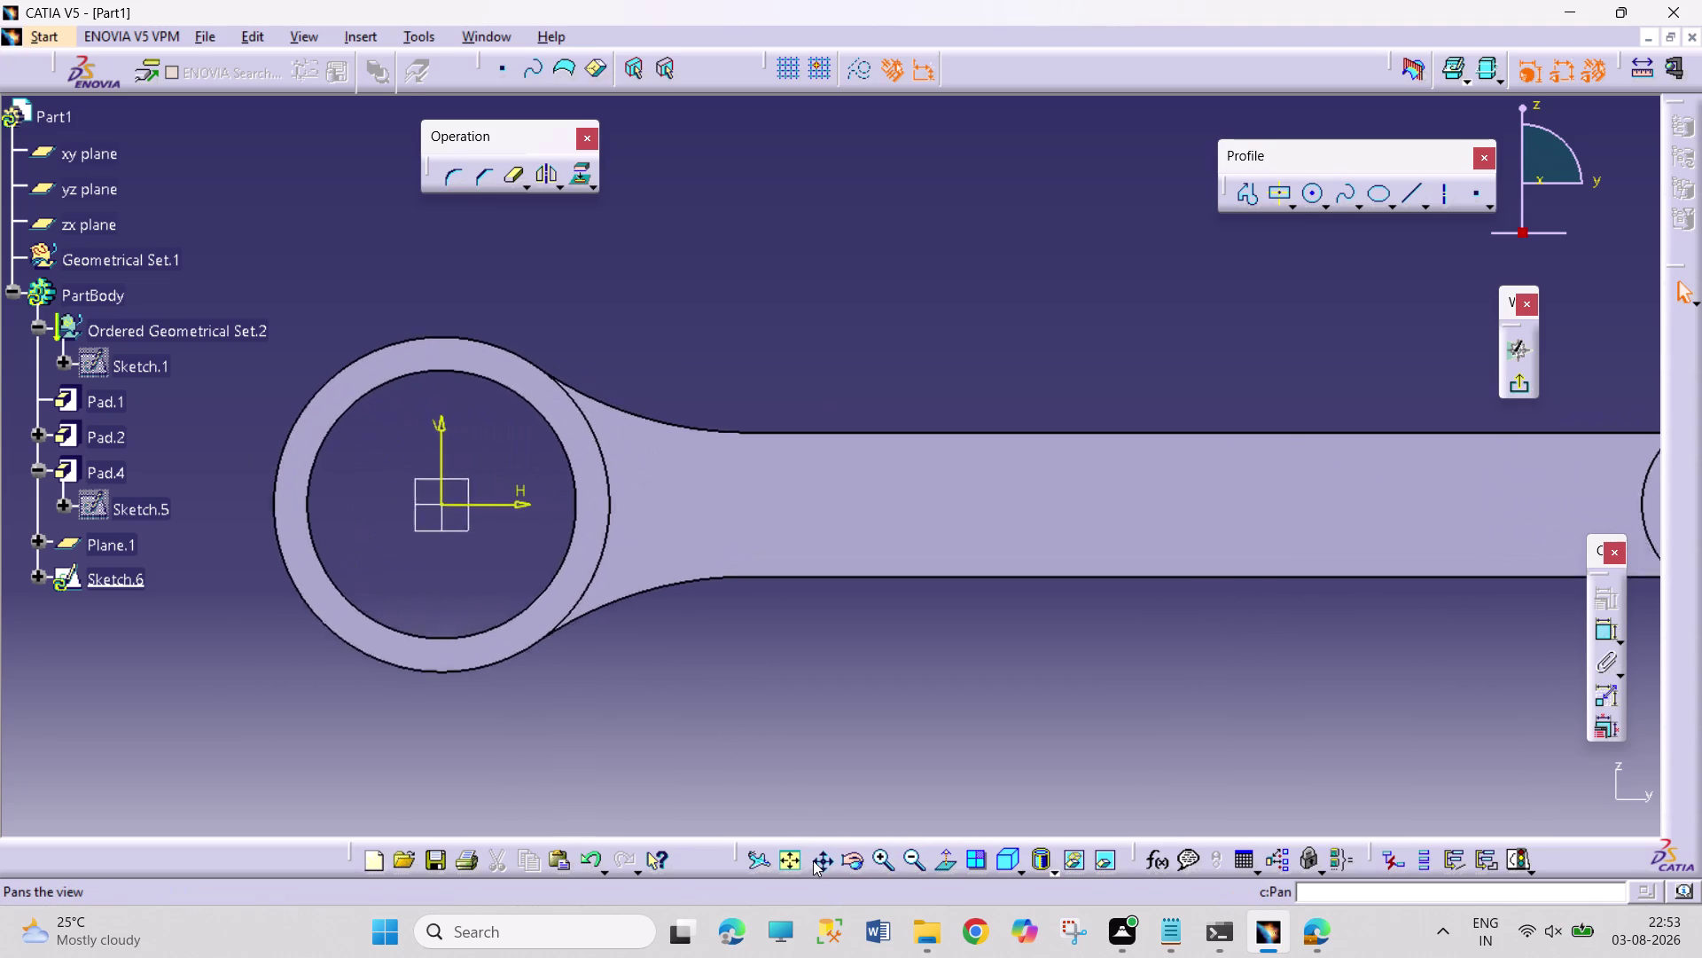
click(813, 860)
drag(805, 781, 1084, 724)
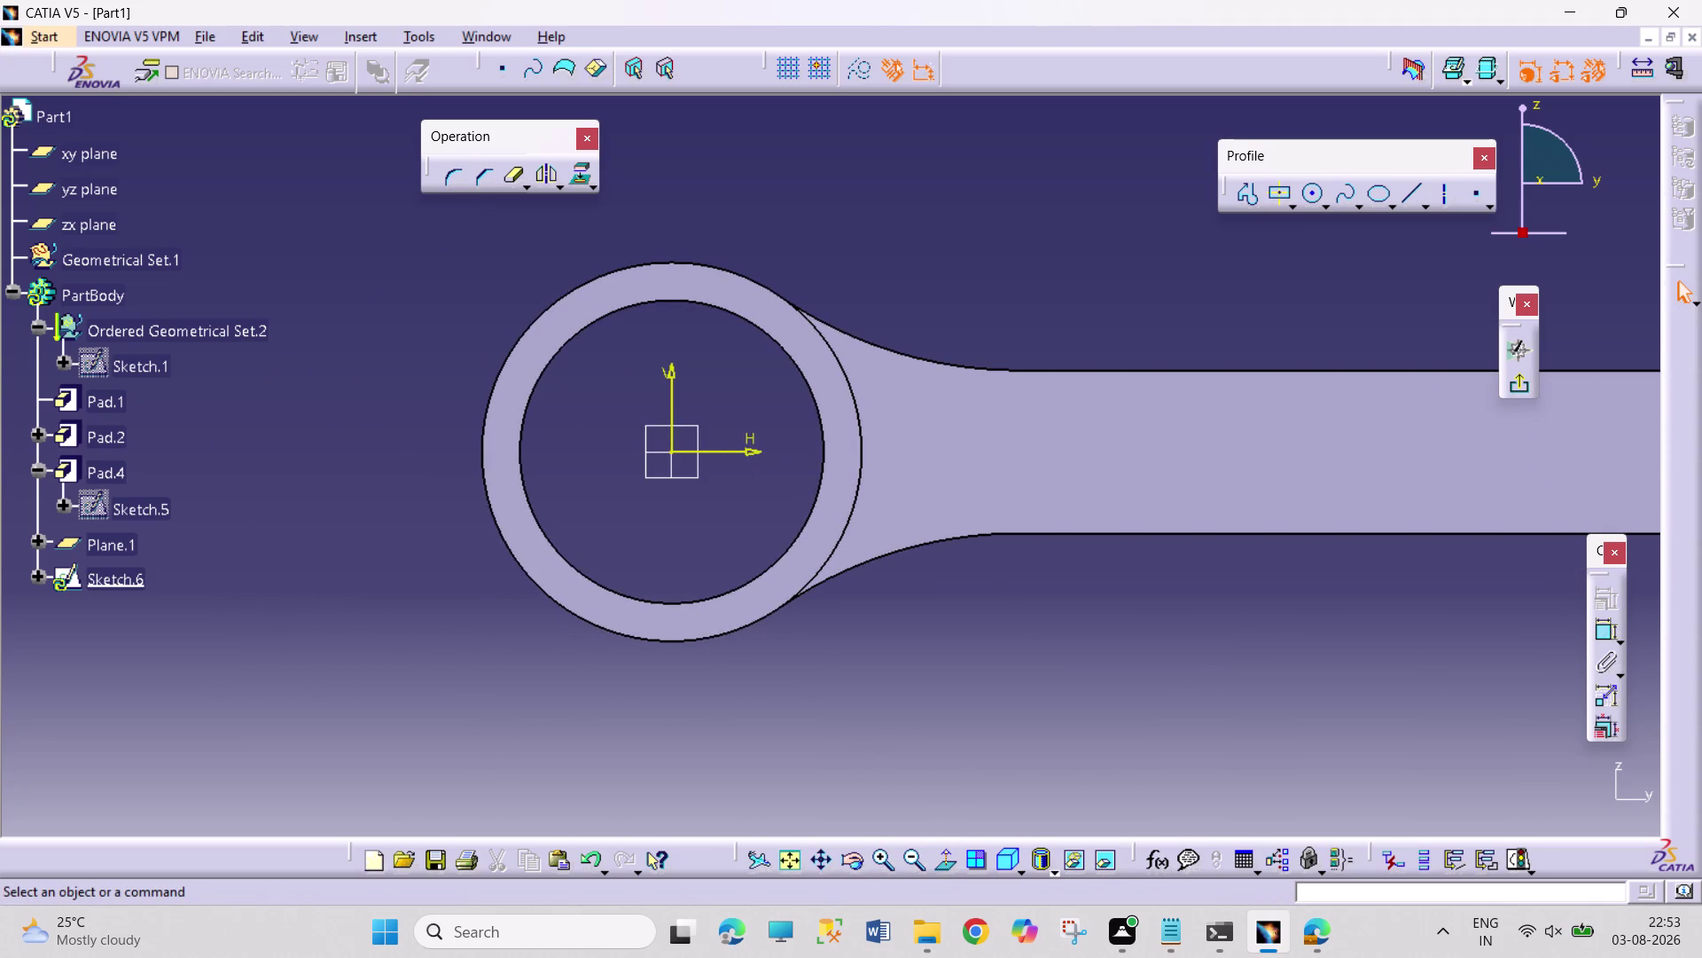
click(1311, 192)
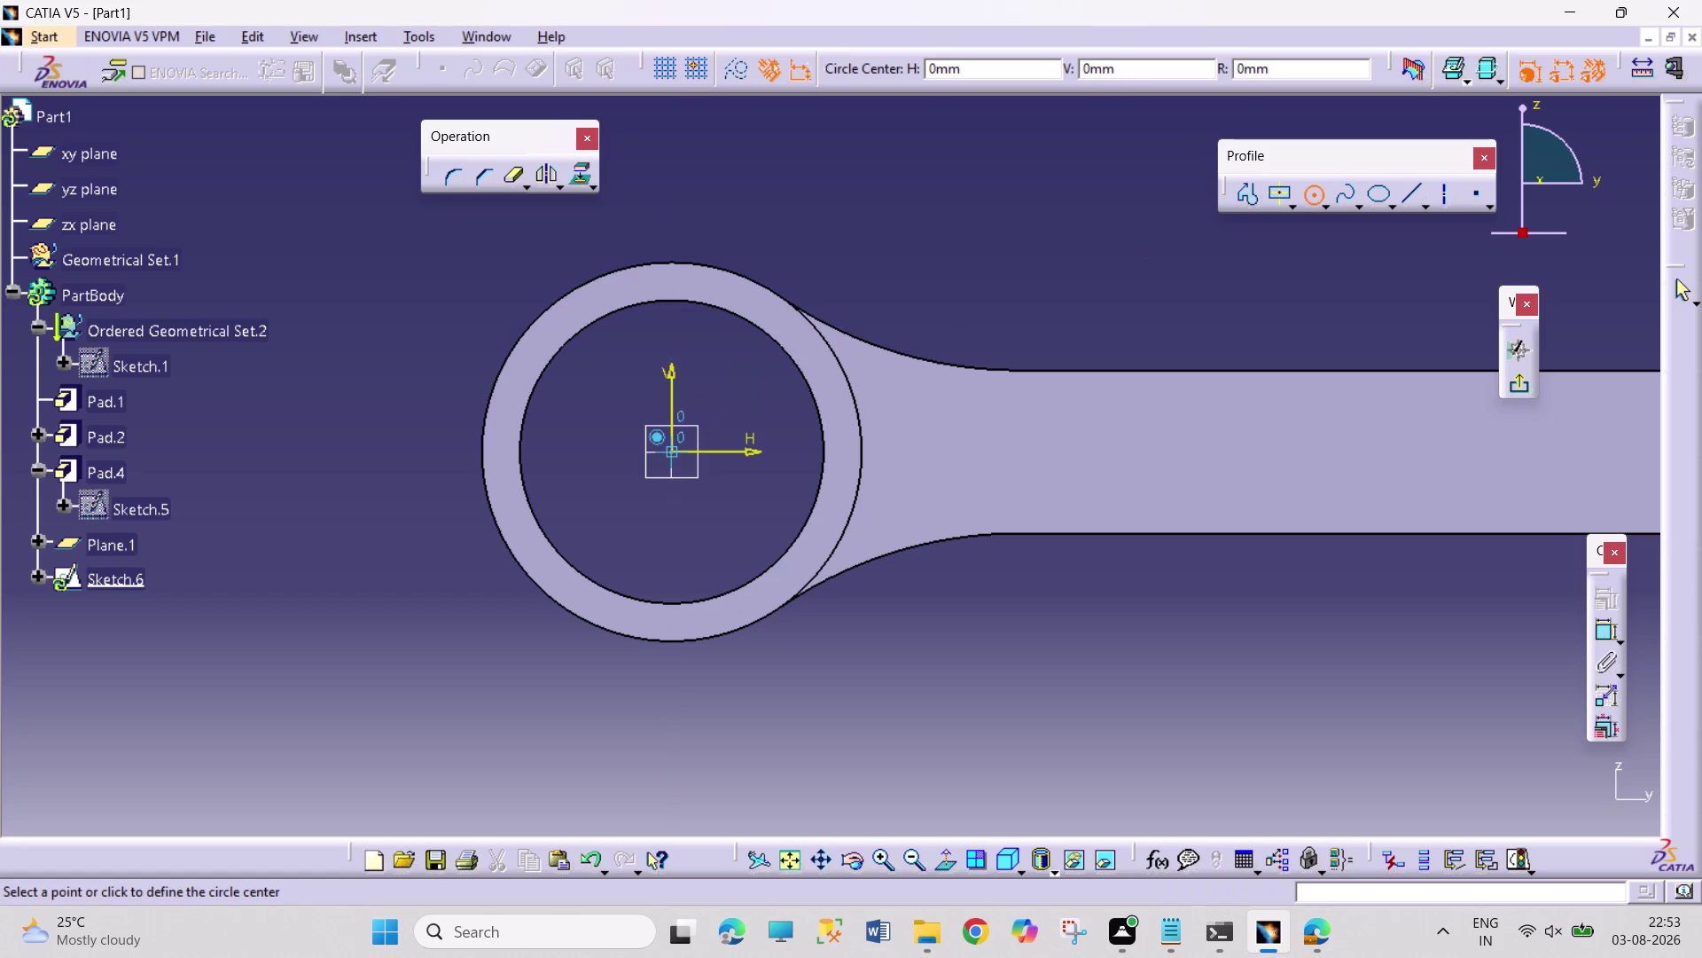
Draw a circle at the origin, then delete that unwanted large circle.
click(671, 449)
click(769, 703)
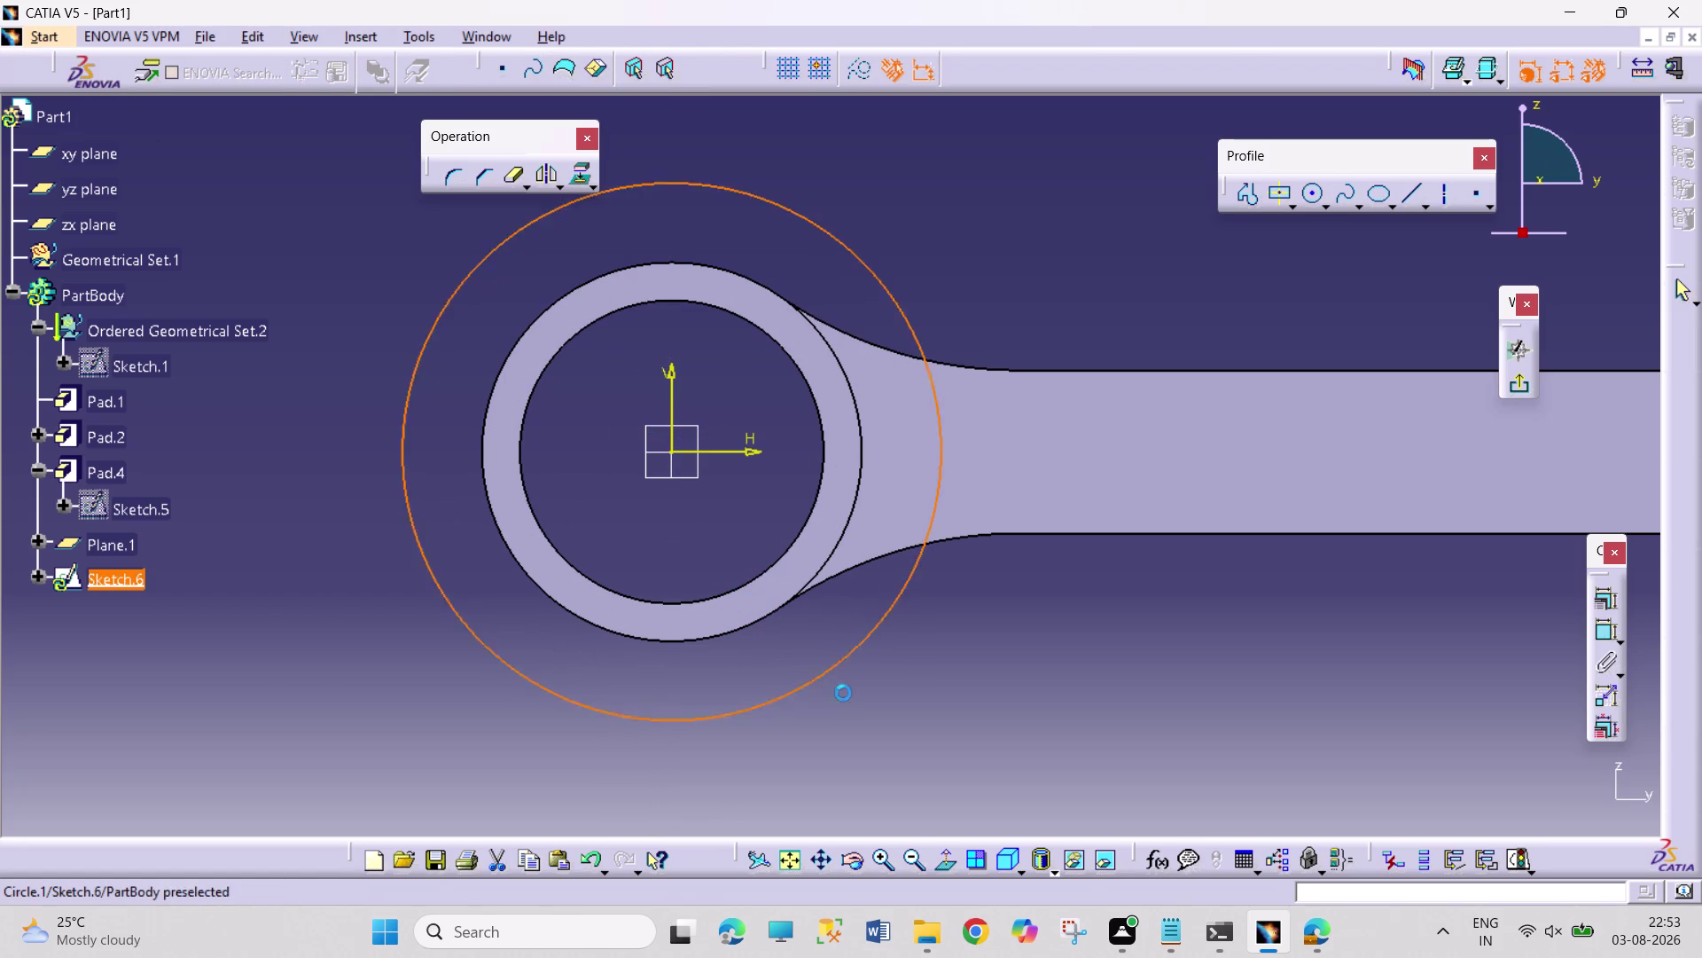
right_click(875, 629)
click(951, 582)
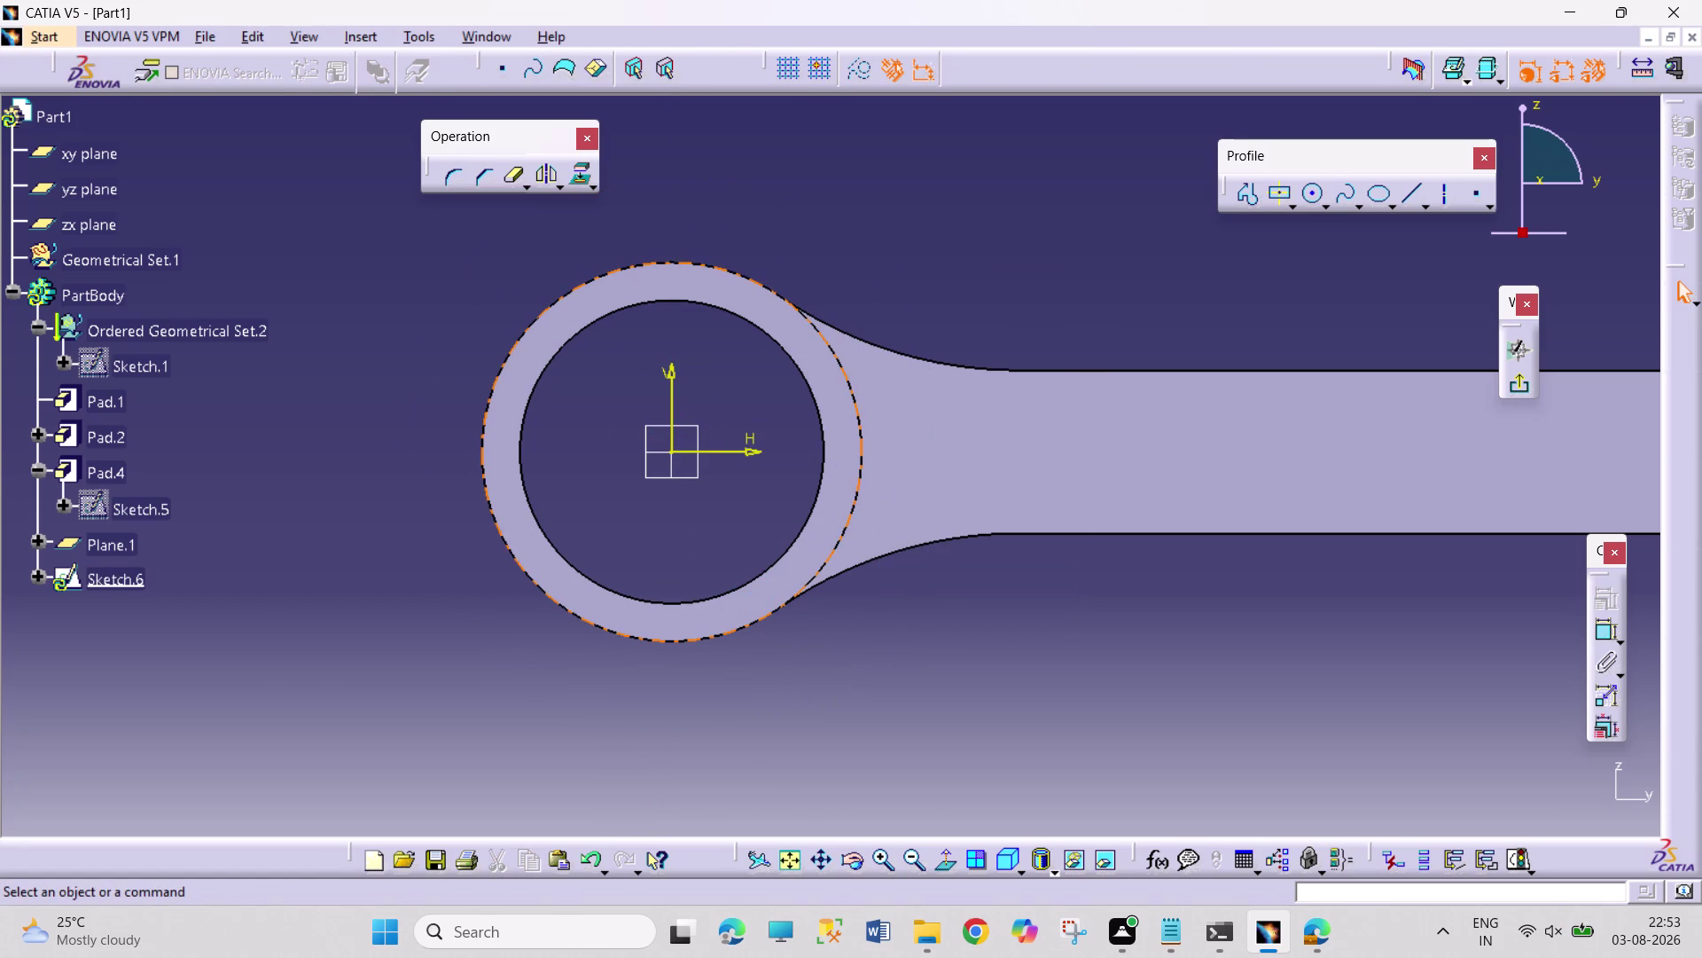
Sketch small circles above and left of the big end and begin dimensioning one.
click(1309, 190)
click(734, 182)
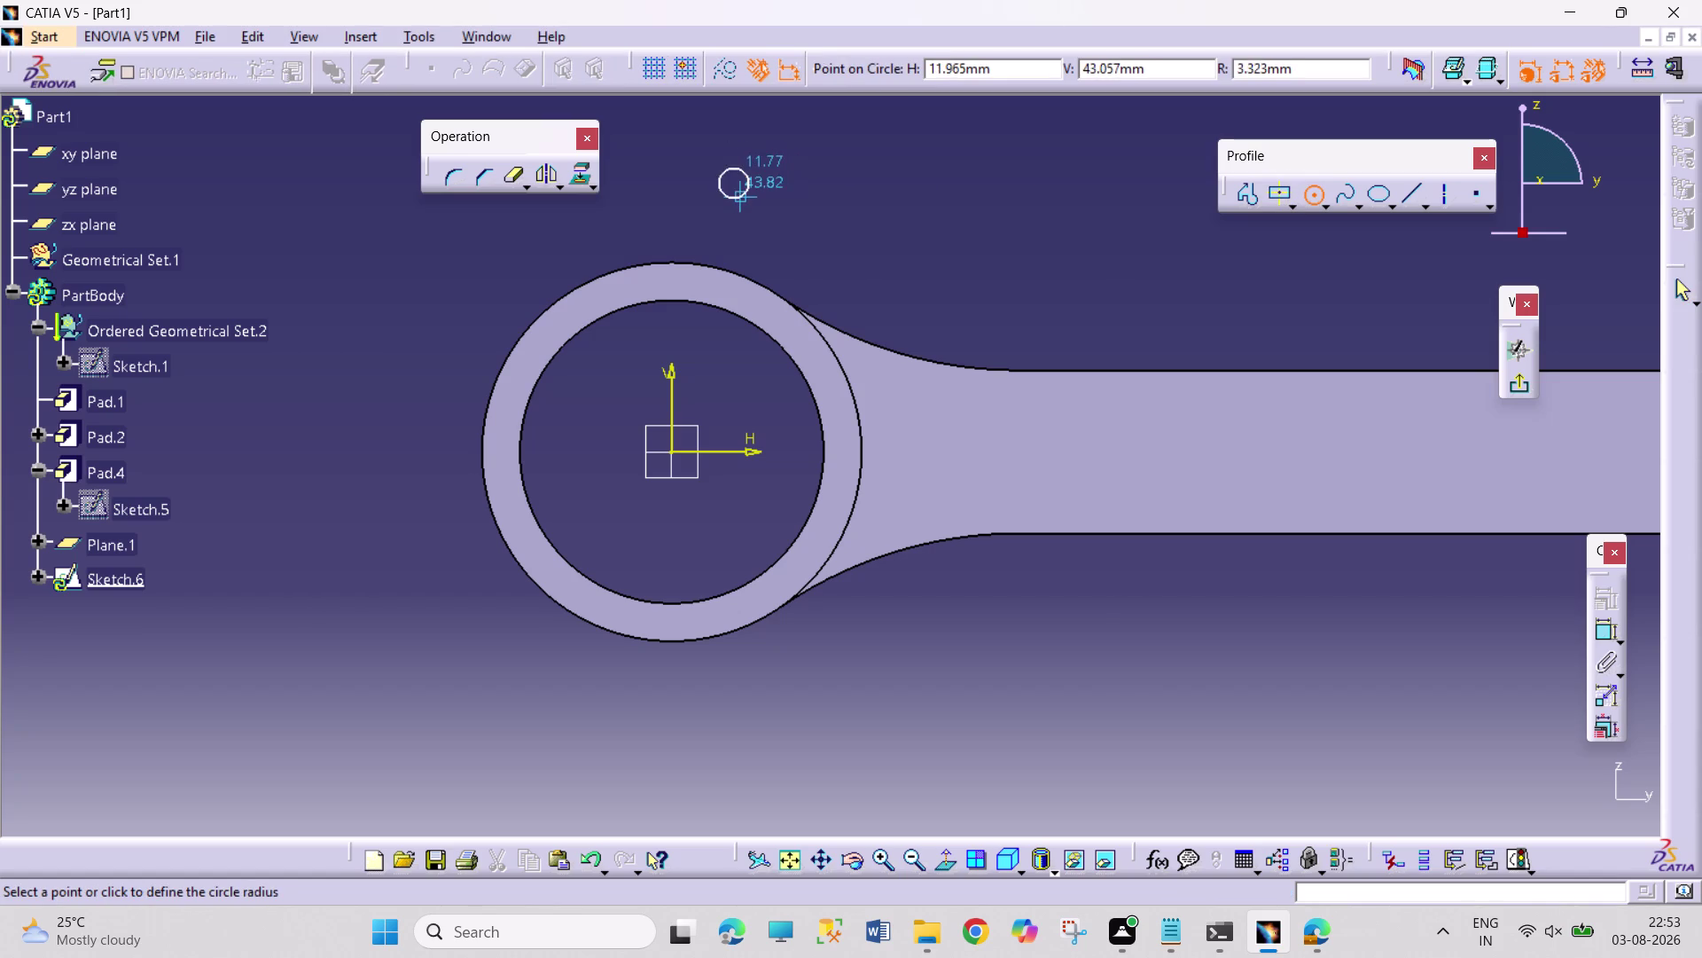
click(741, 200)
click(1311, 196)
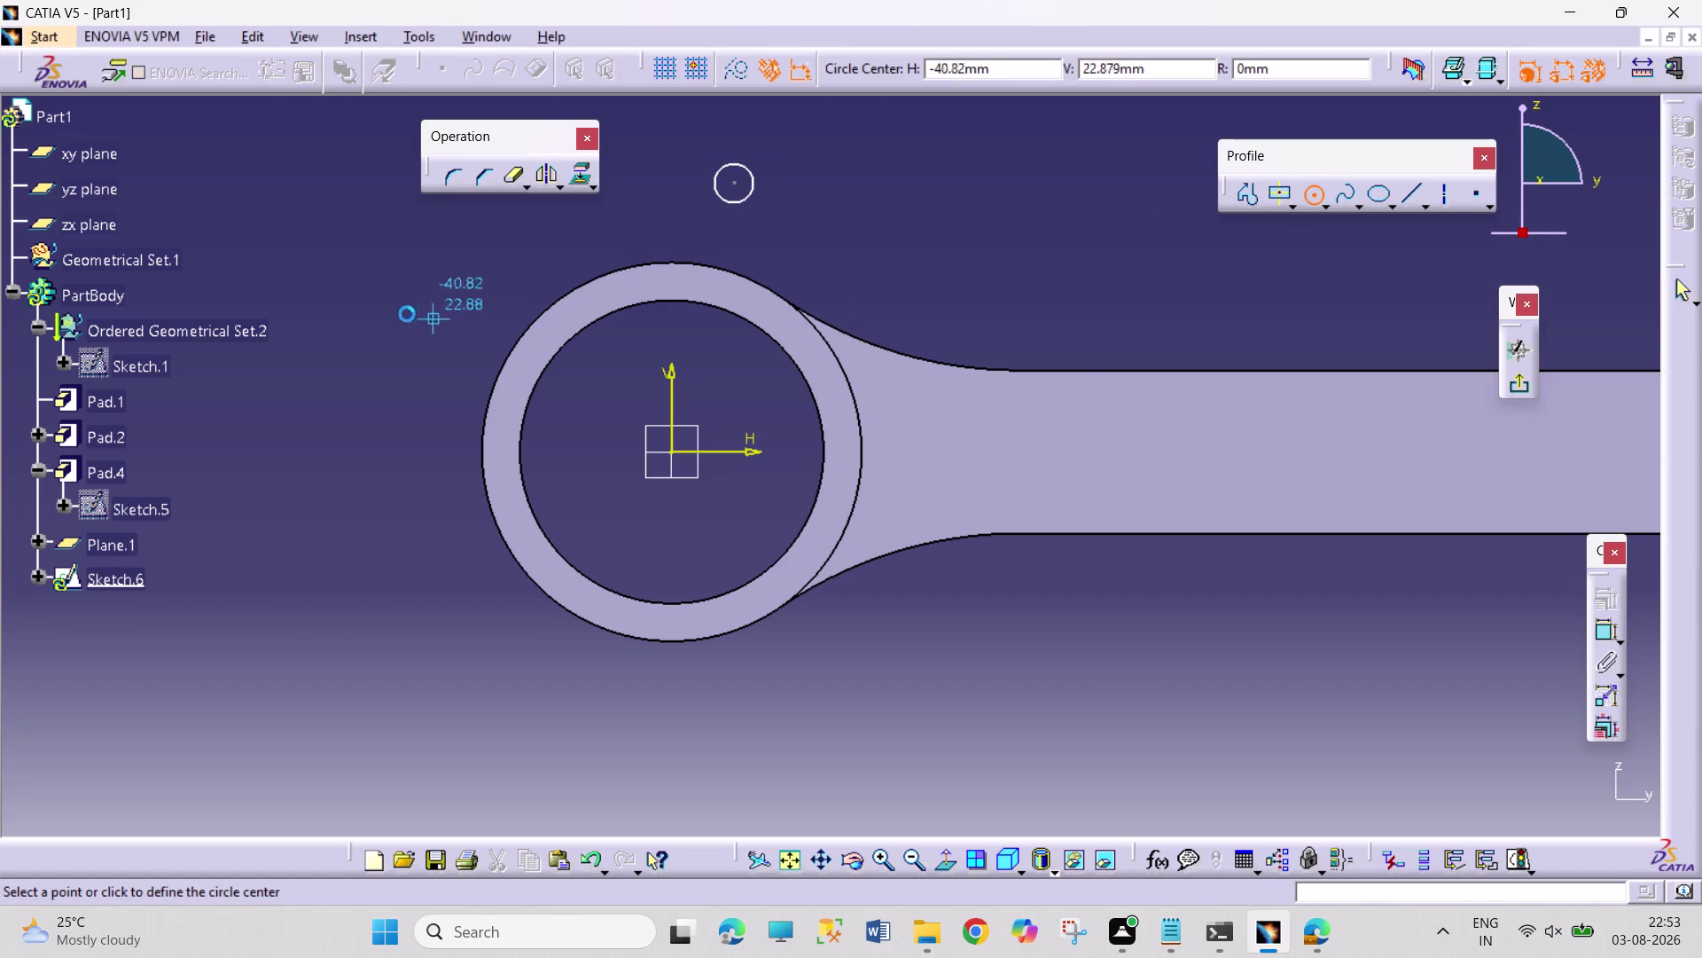
click(397, 275)
click(412, 306)
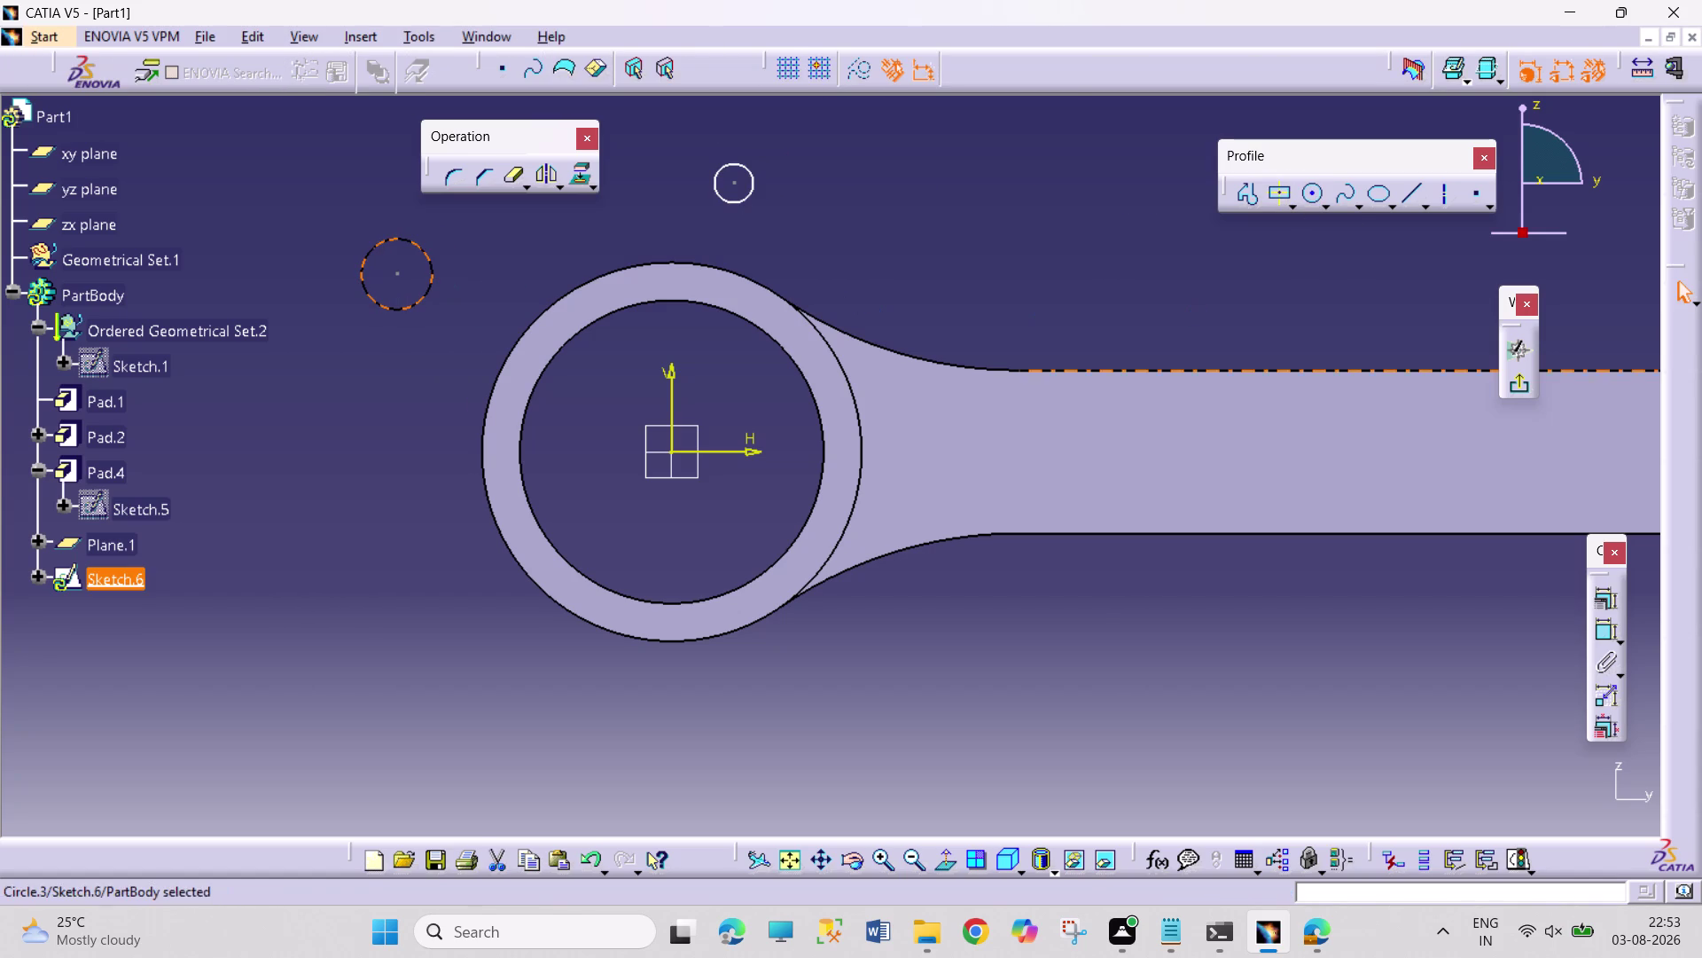
drag(1606, 624, 1582, 616)
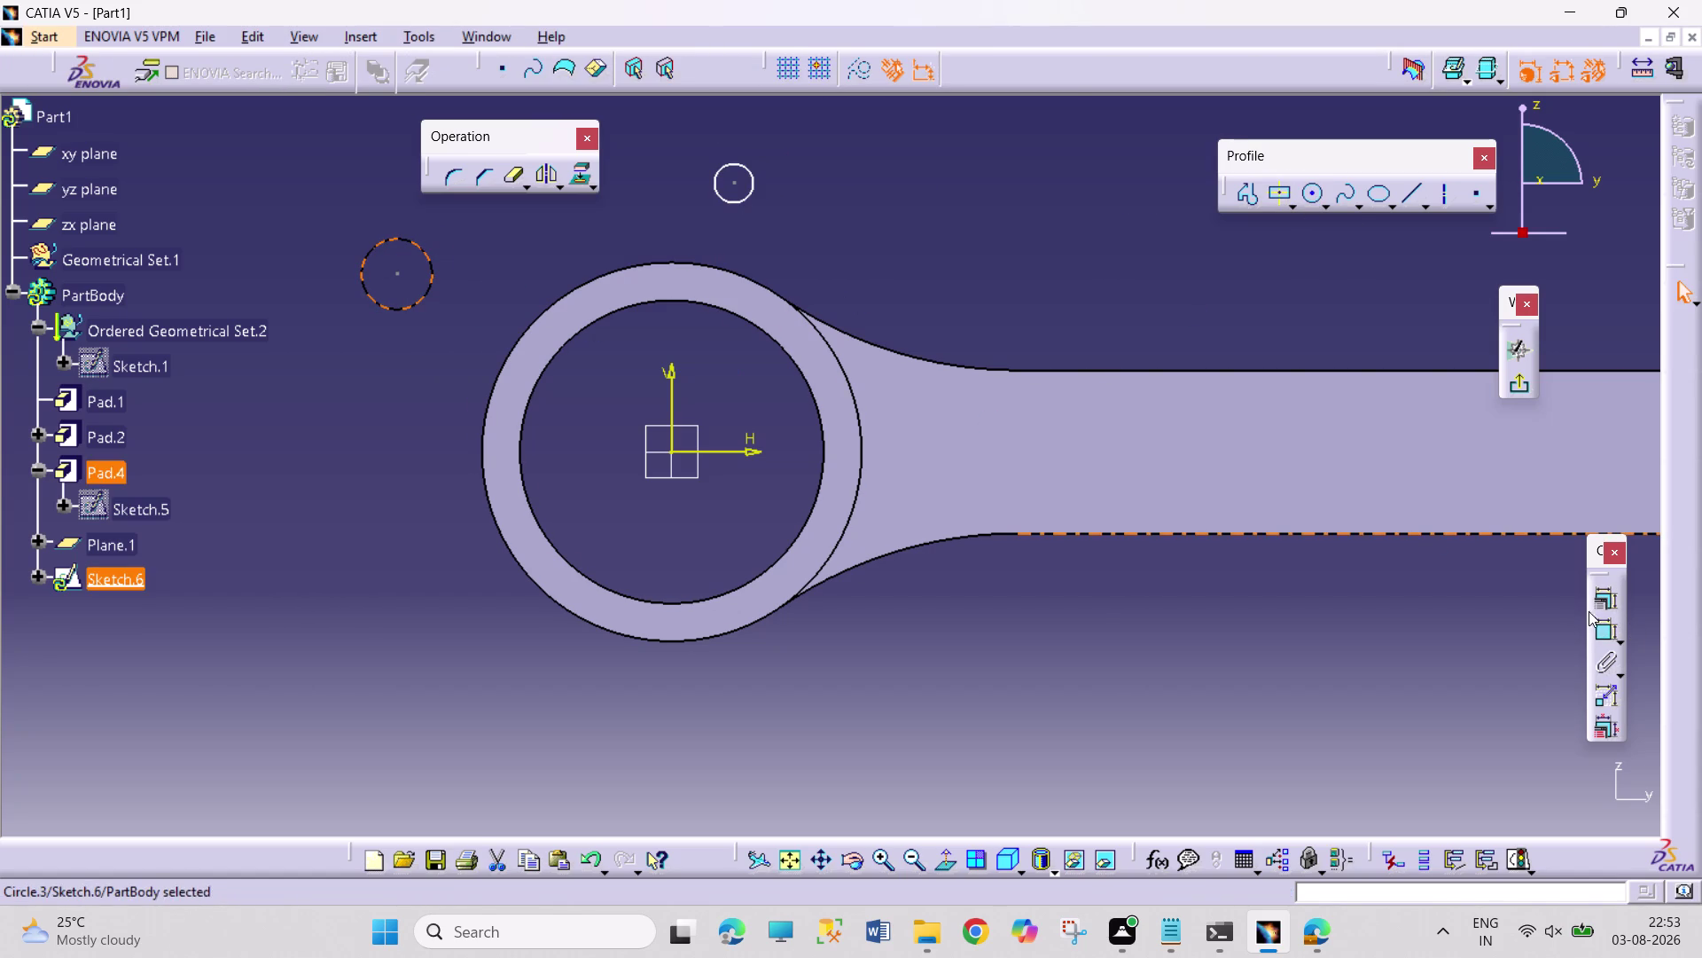
drag(1600, 636, 1594, 629)
click(256, 198)
double_click(264, 186)
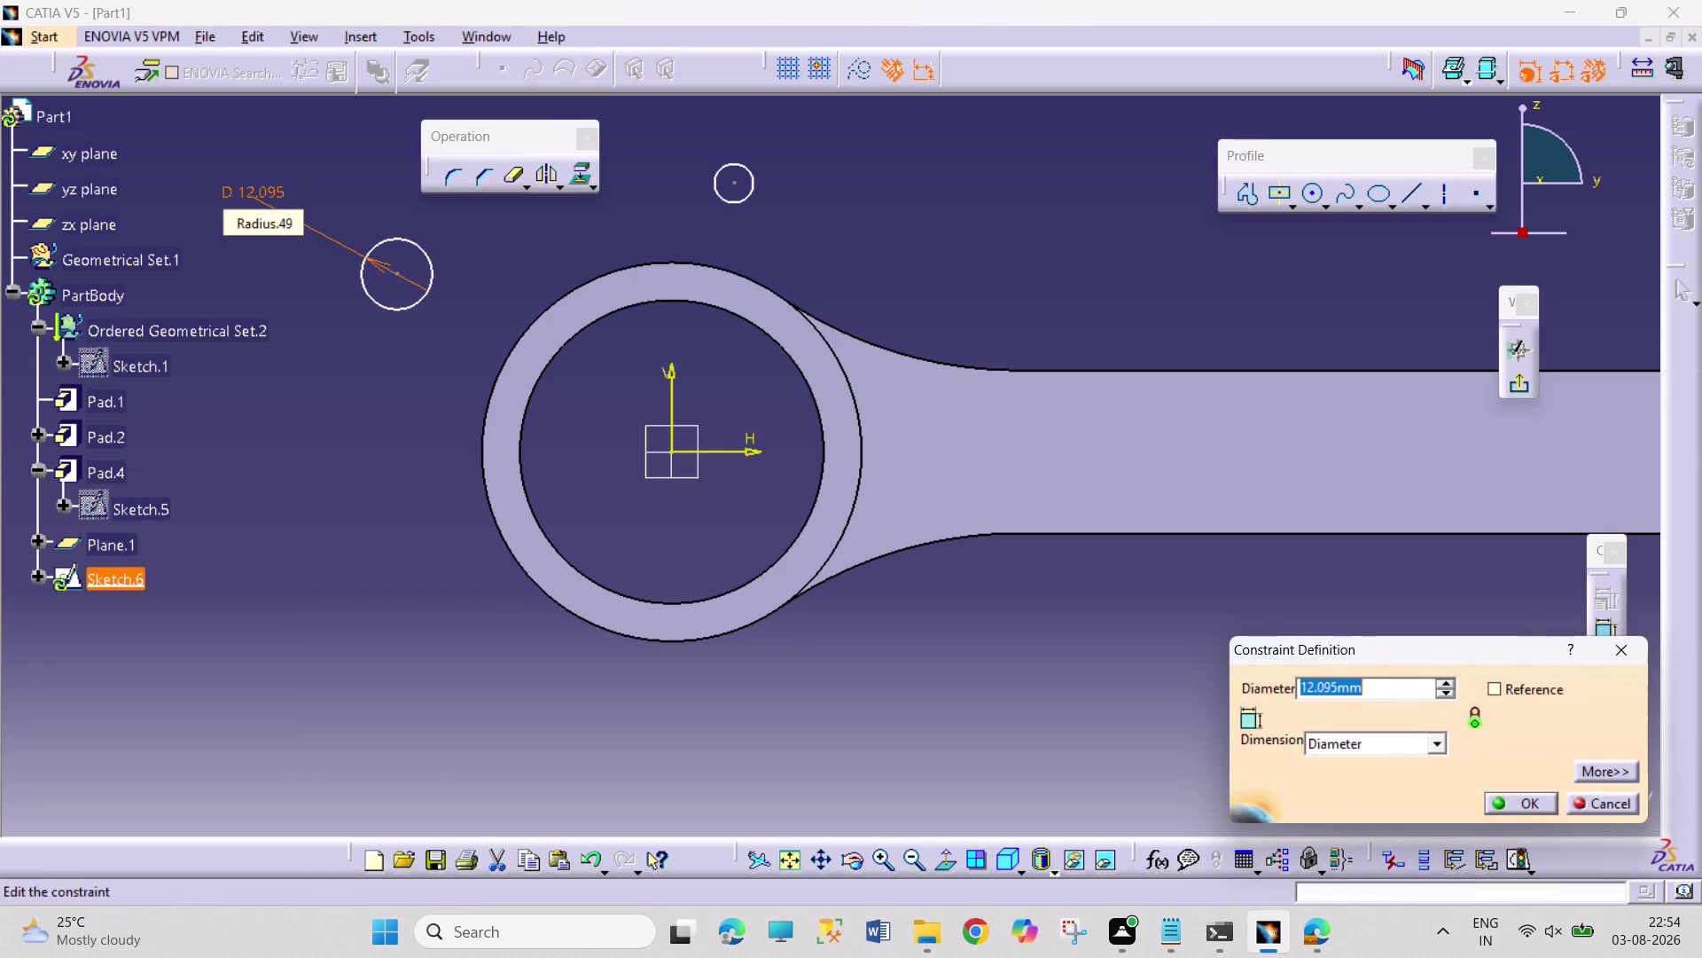
Set the left and top small circles to 13 mm diameter each.
text(13)
key(Return)
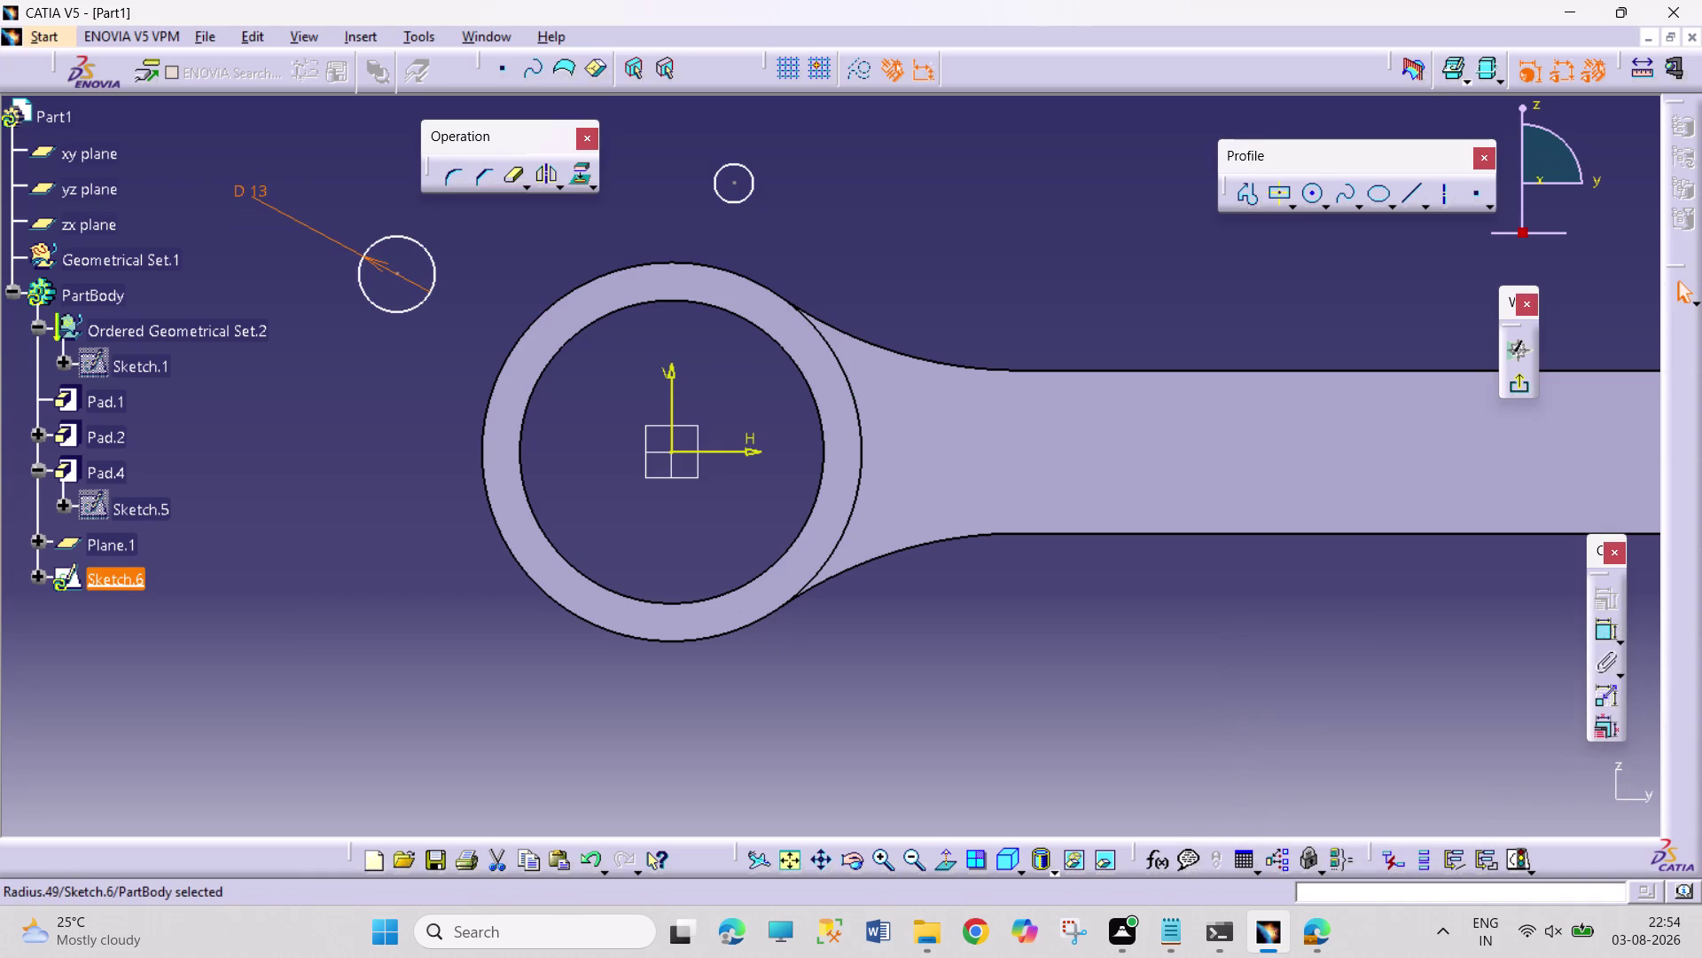
click(1600, 634)
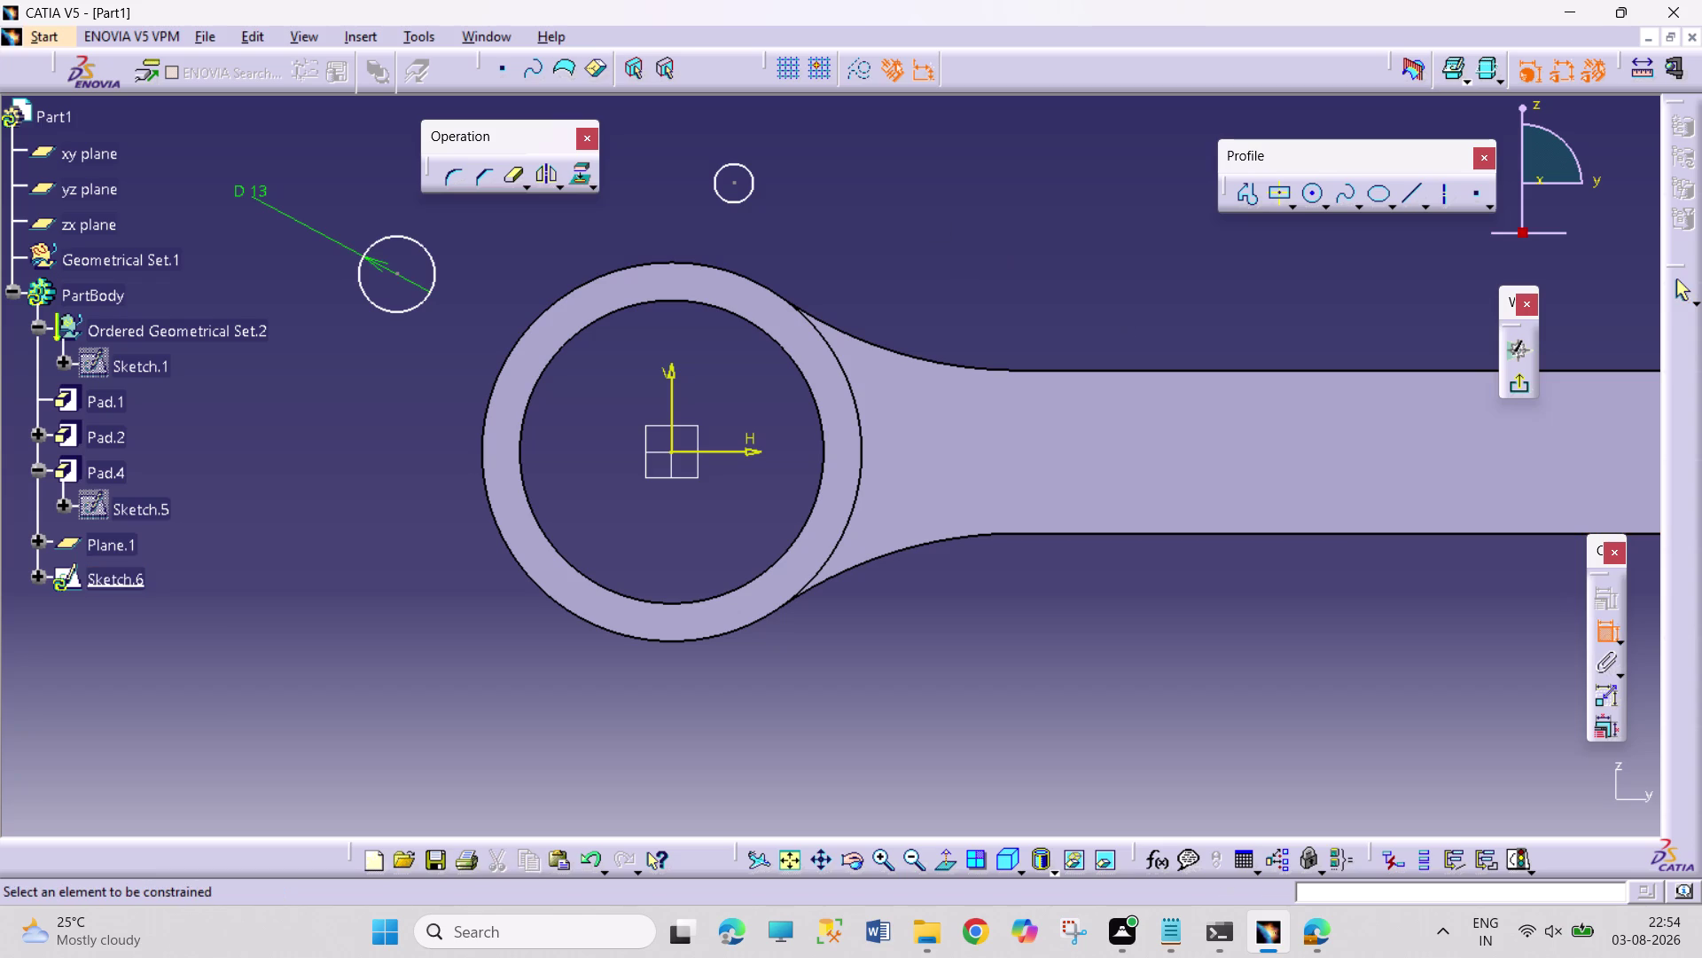
click(759, 179)
click(812, 147)
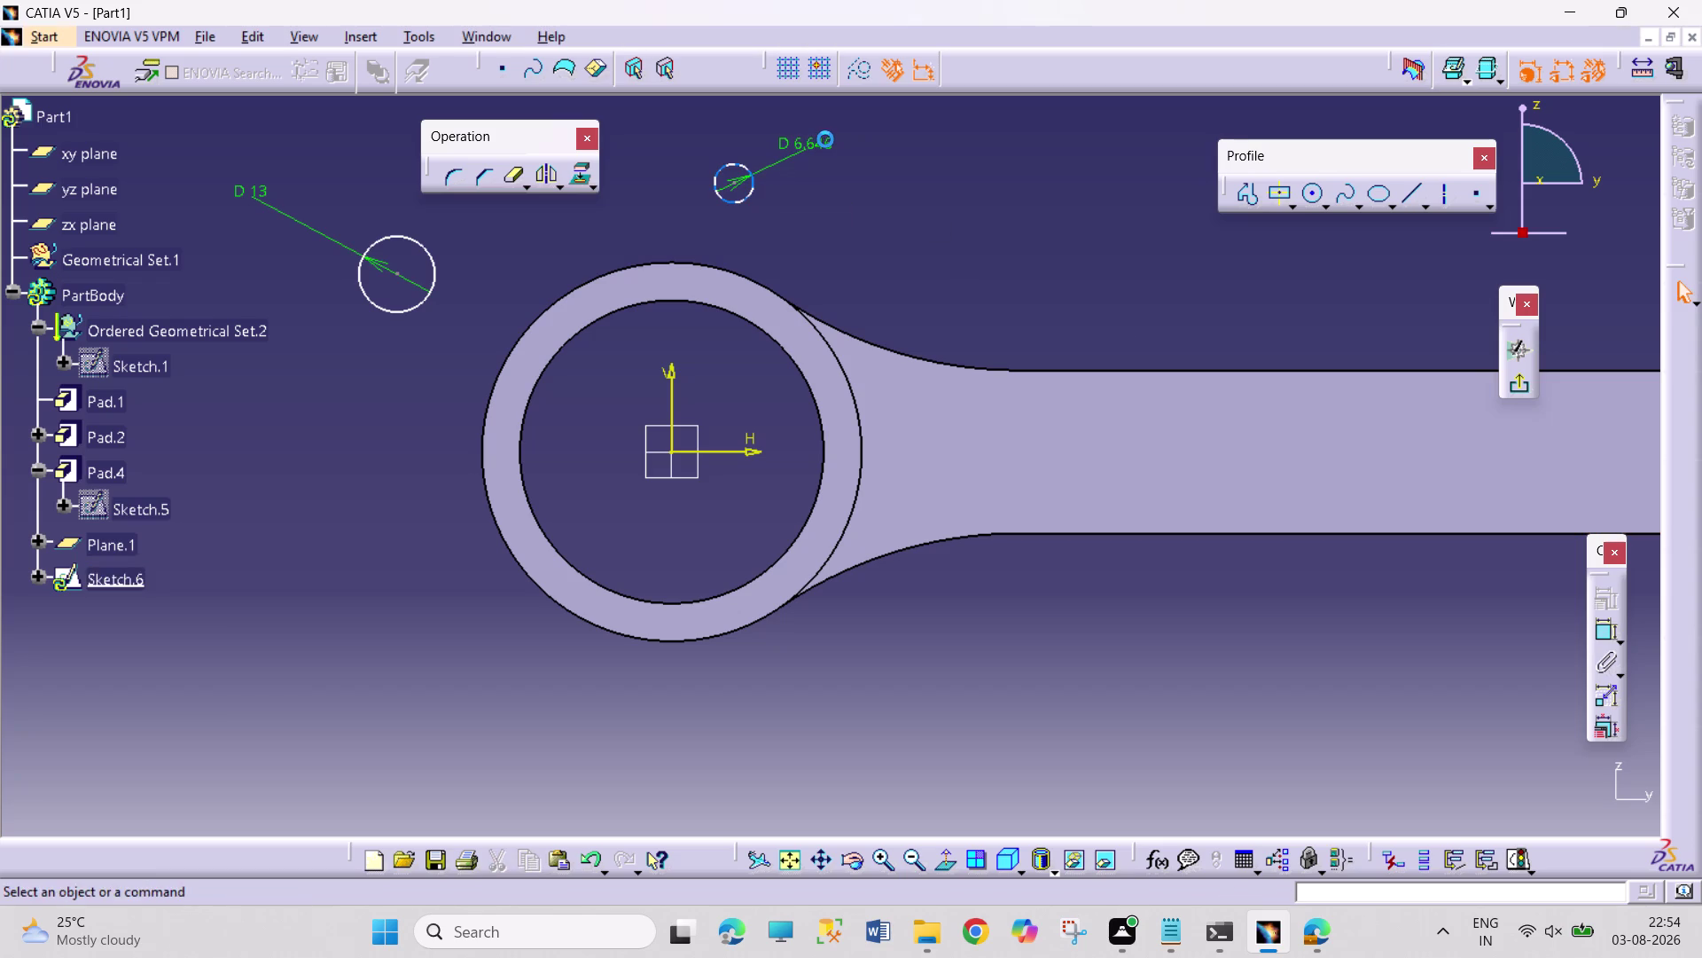
double_click(825, 139)
text(13)
key(Return)
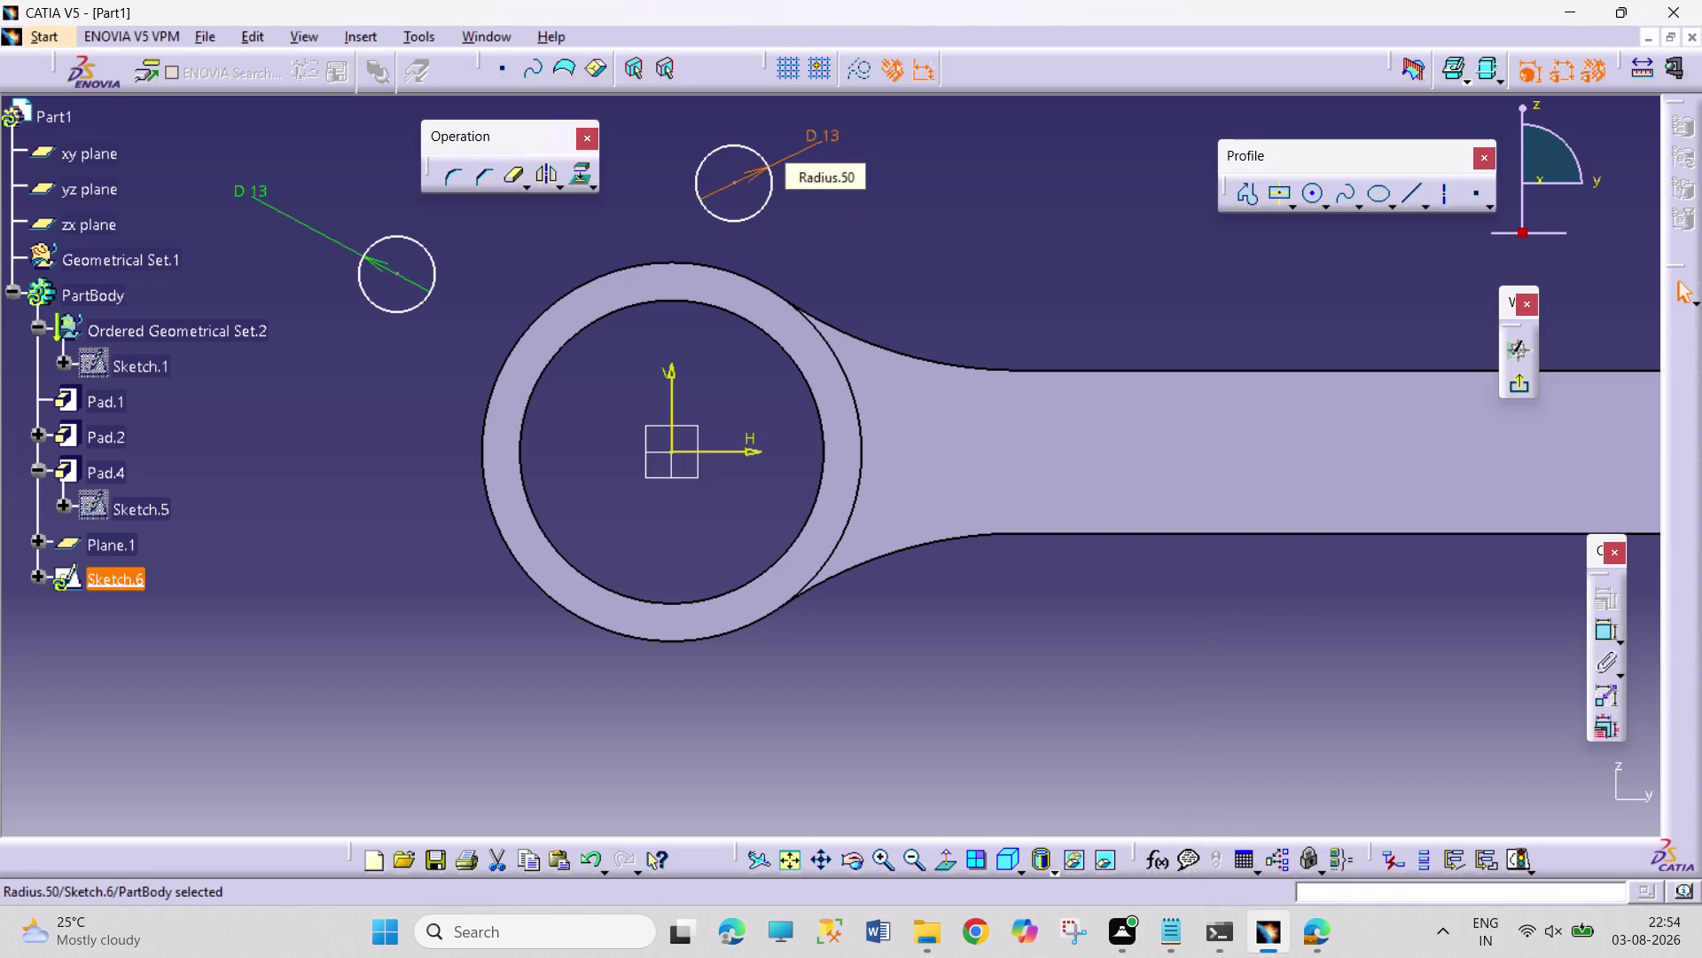
drag(1316, 193, 1307, 193)
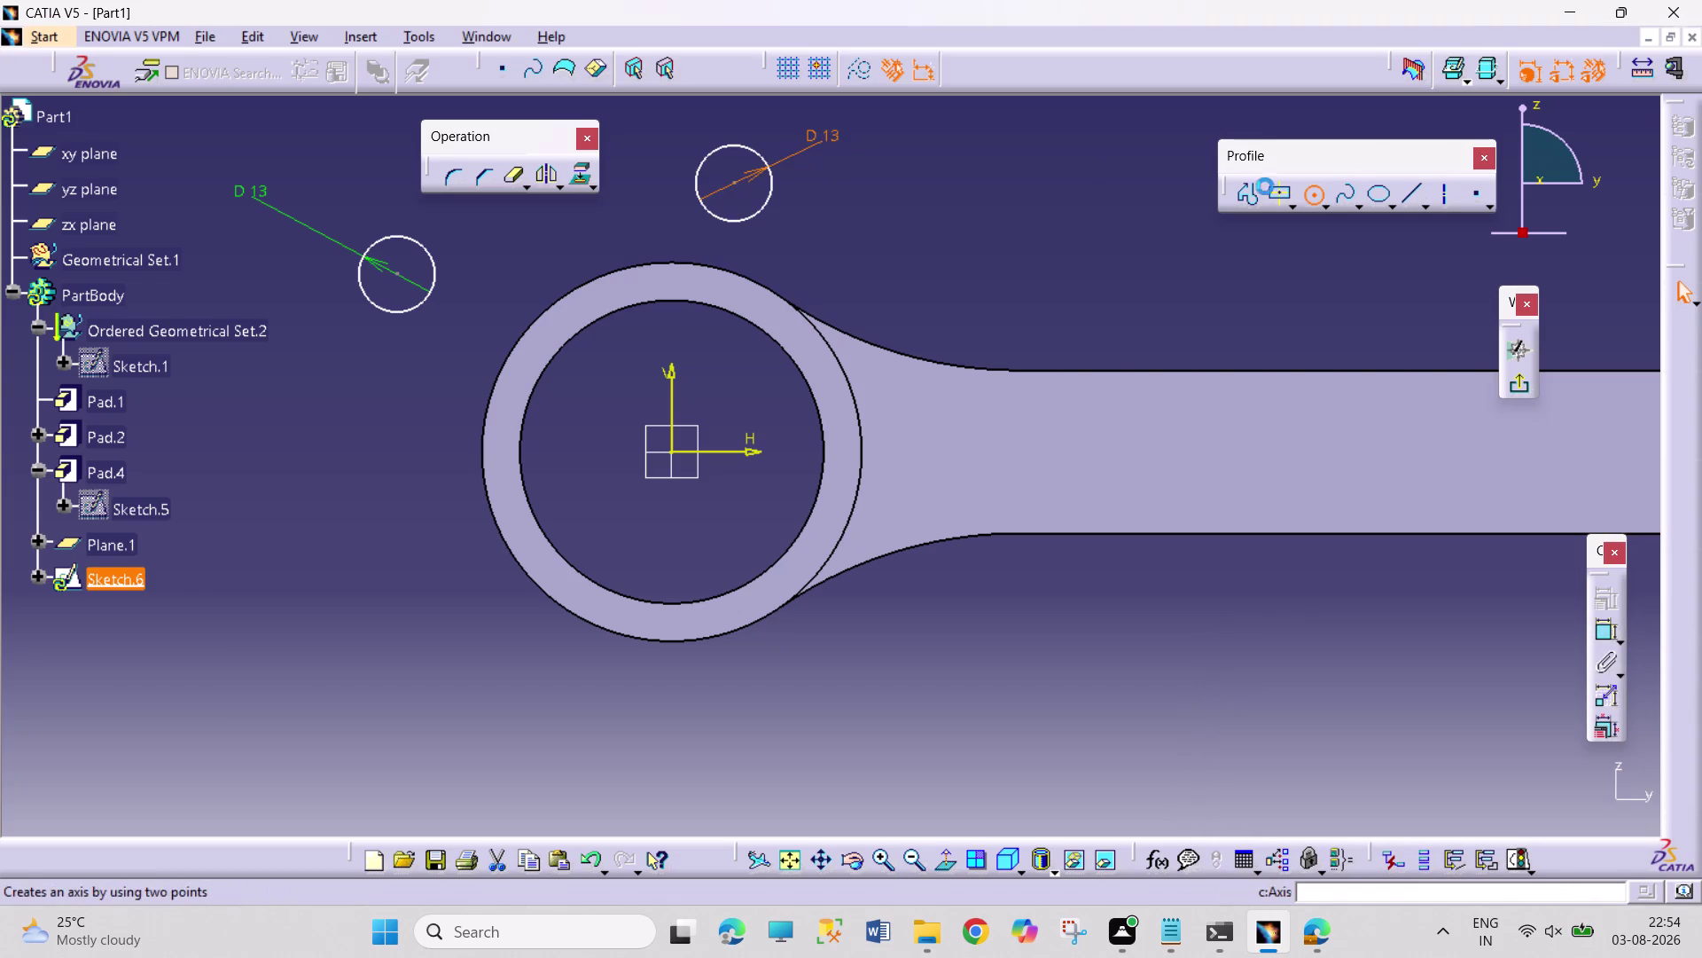
click(741, 182)
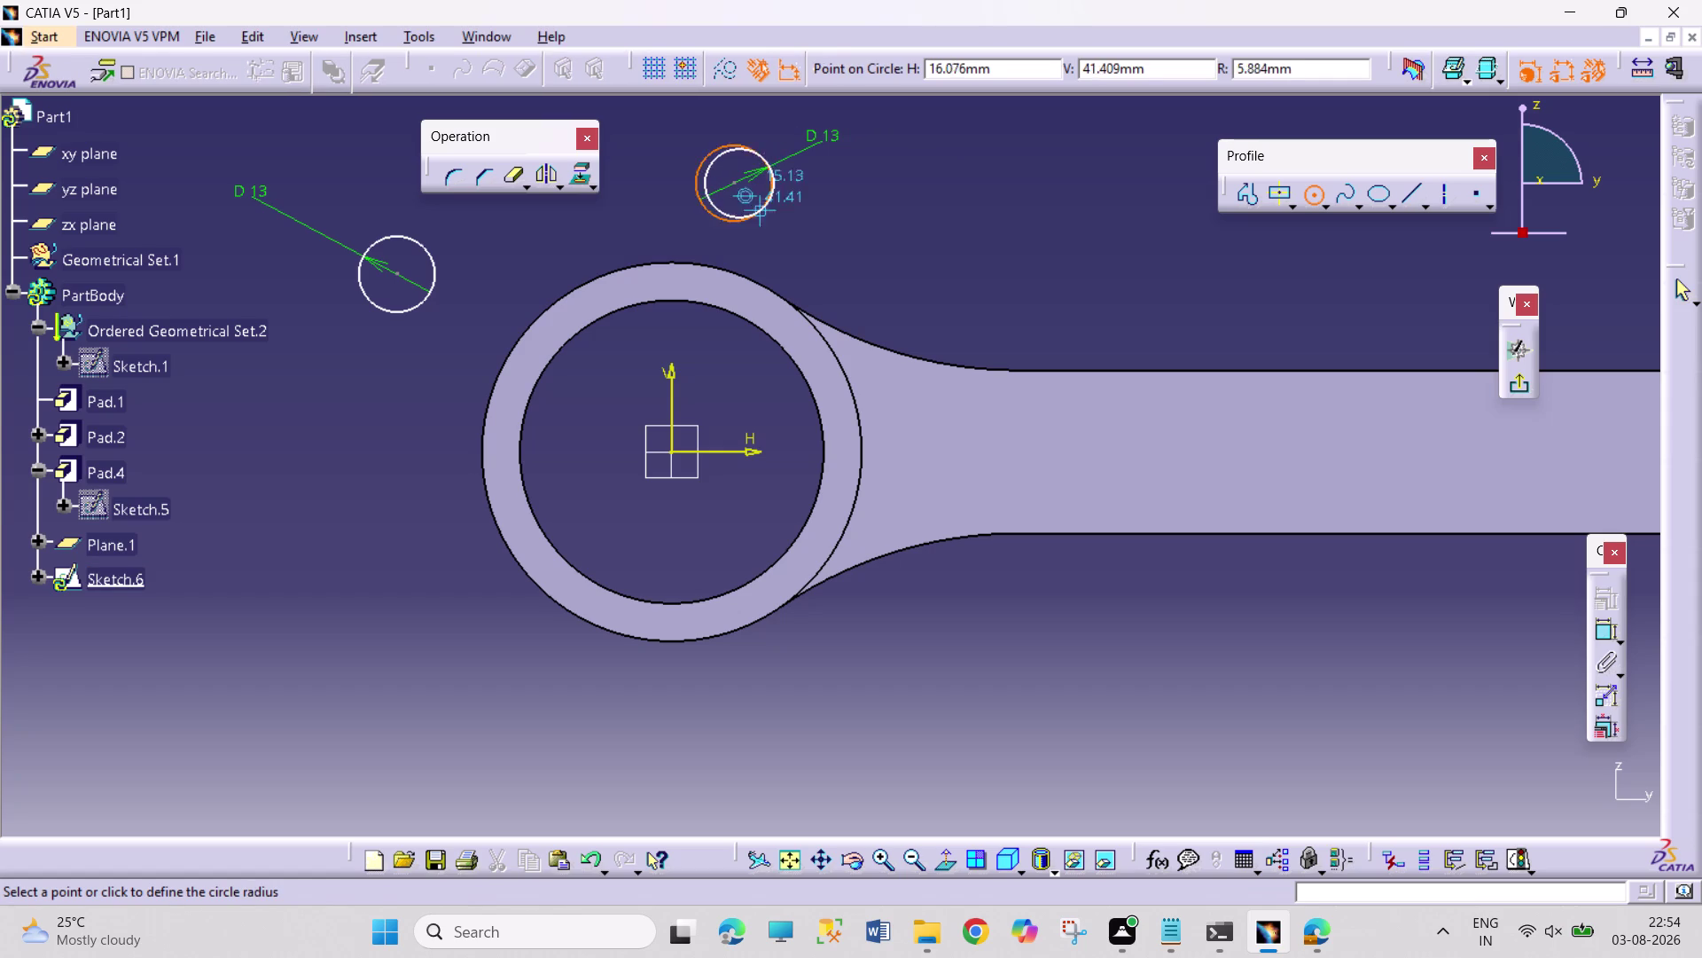
Draw a circle around the top small circle and constrain both circles concentric.
click(782, 228)
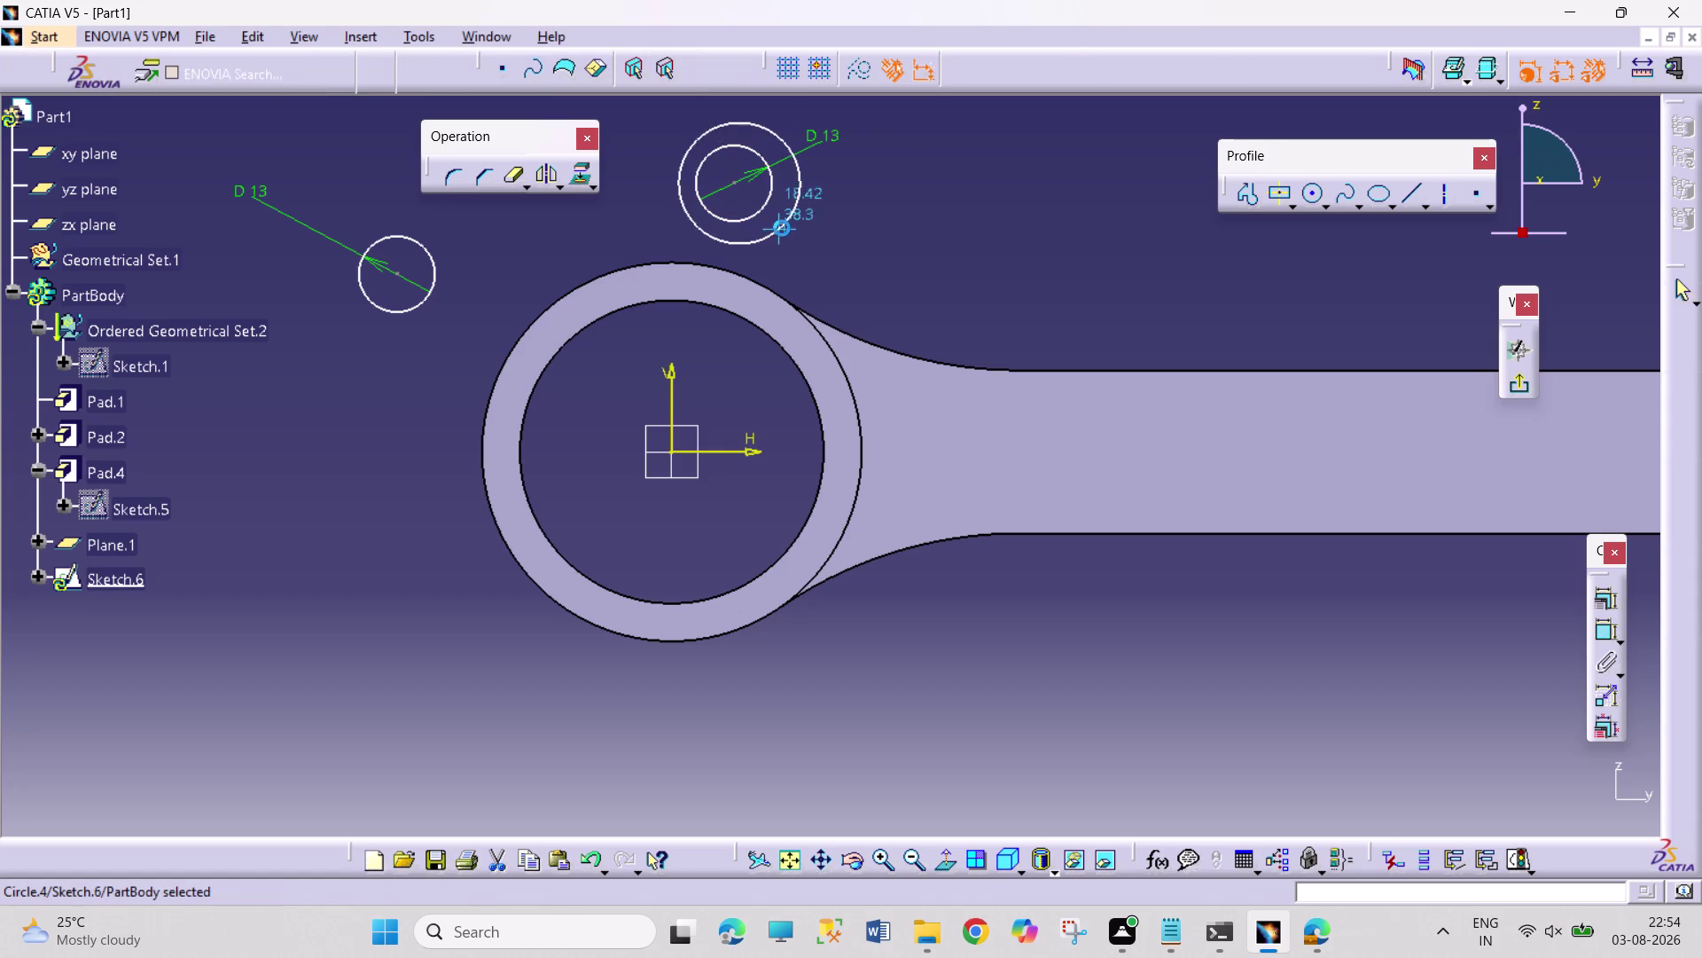
key(Escape)
key(Escape)
key(Escape)
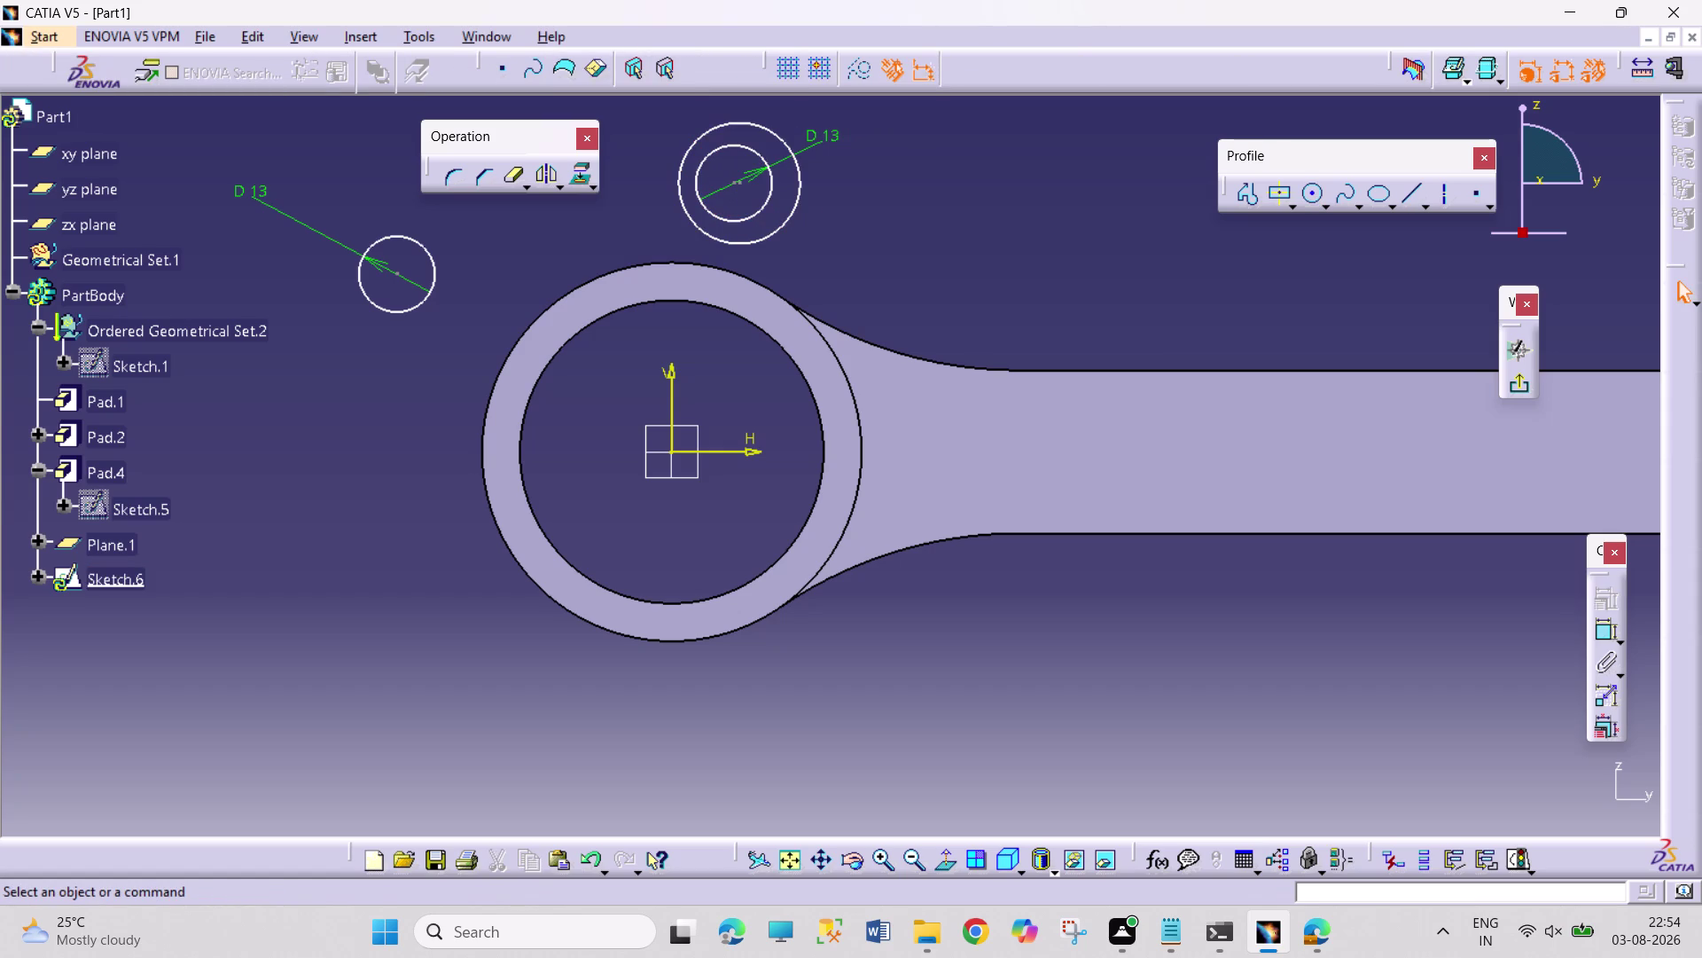
click(793, 211)
click(765, 206)
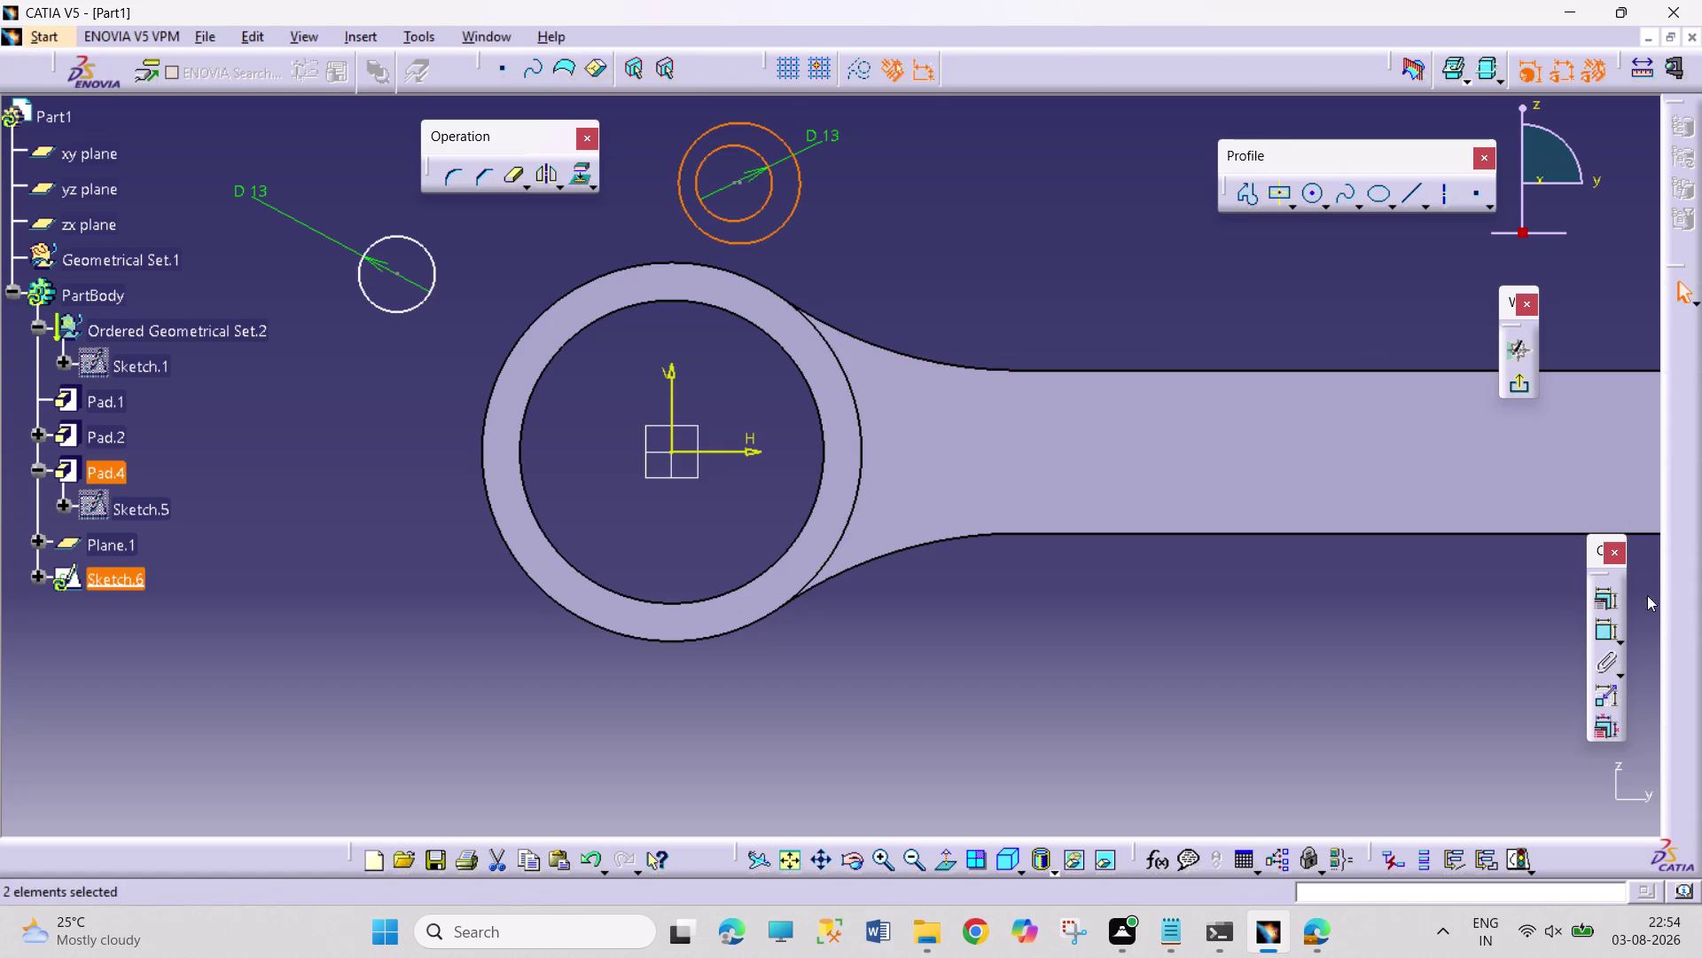
click(1609, 595)
click(1582, 617)
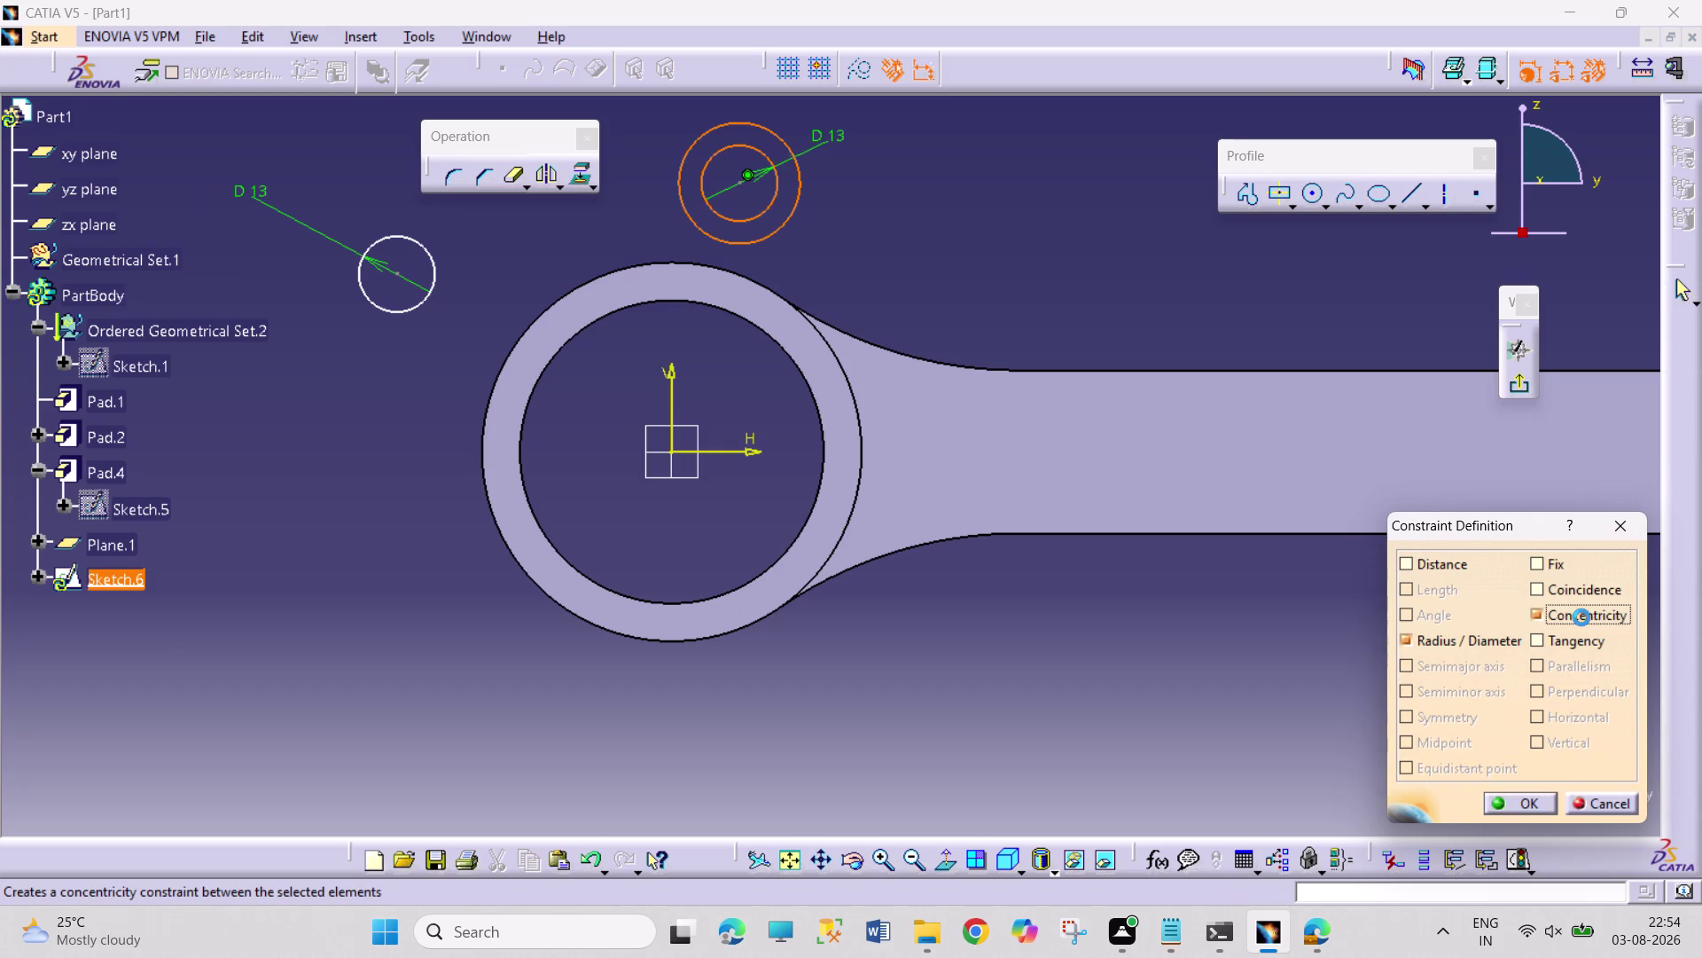
click(1526, 803)
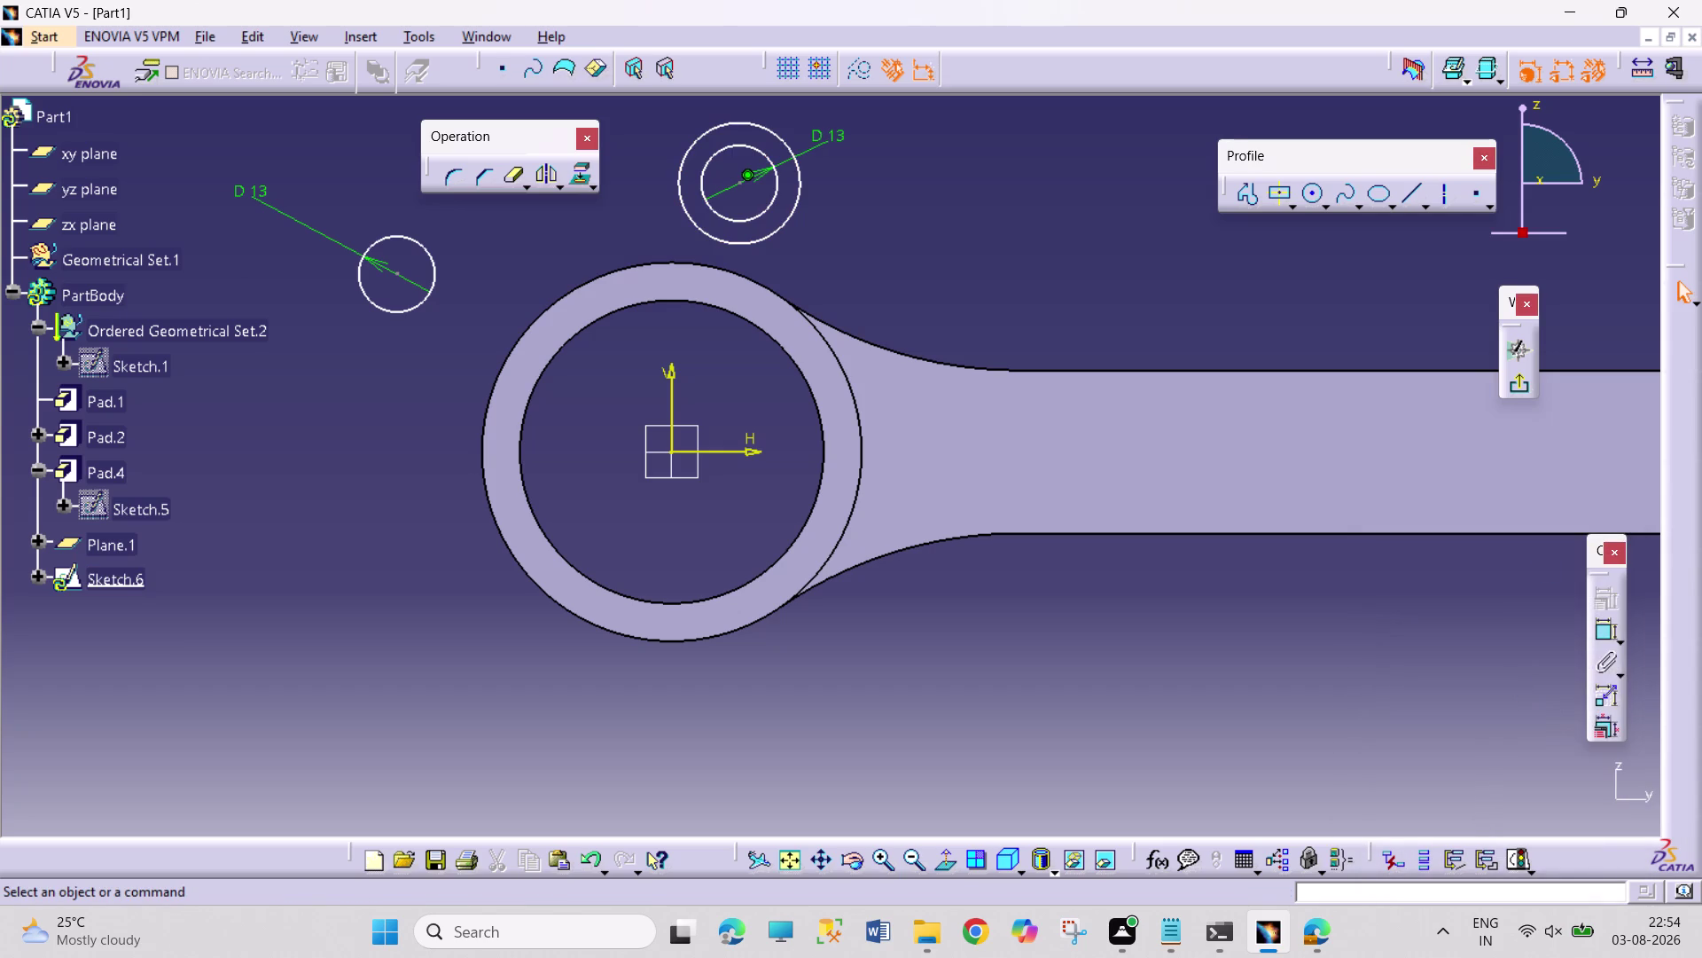
Dimension the outer top circle to a 26 mm diameter.
click(1608, 636)
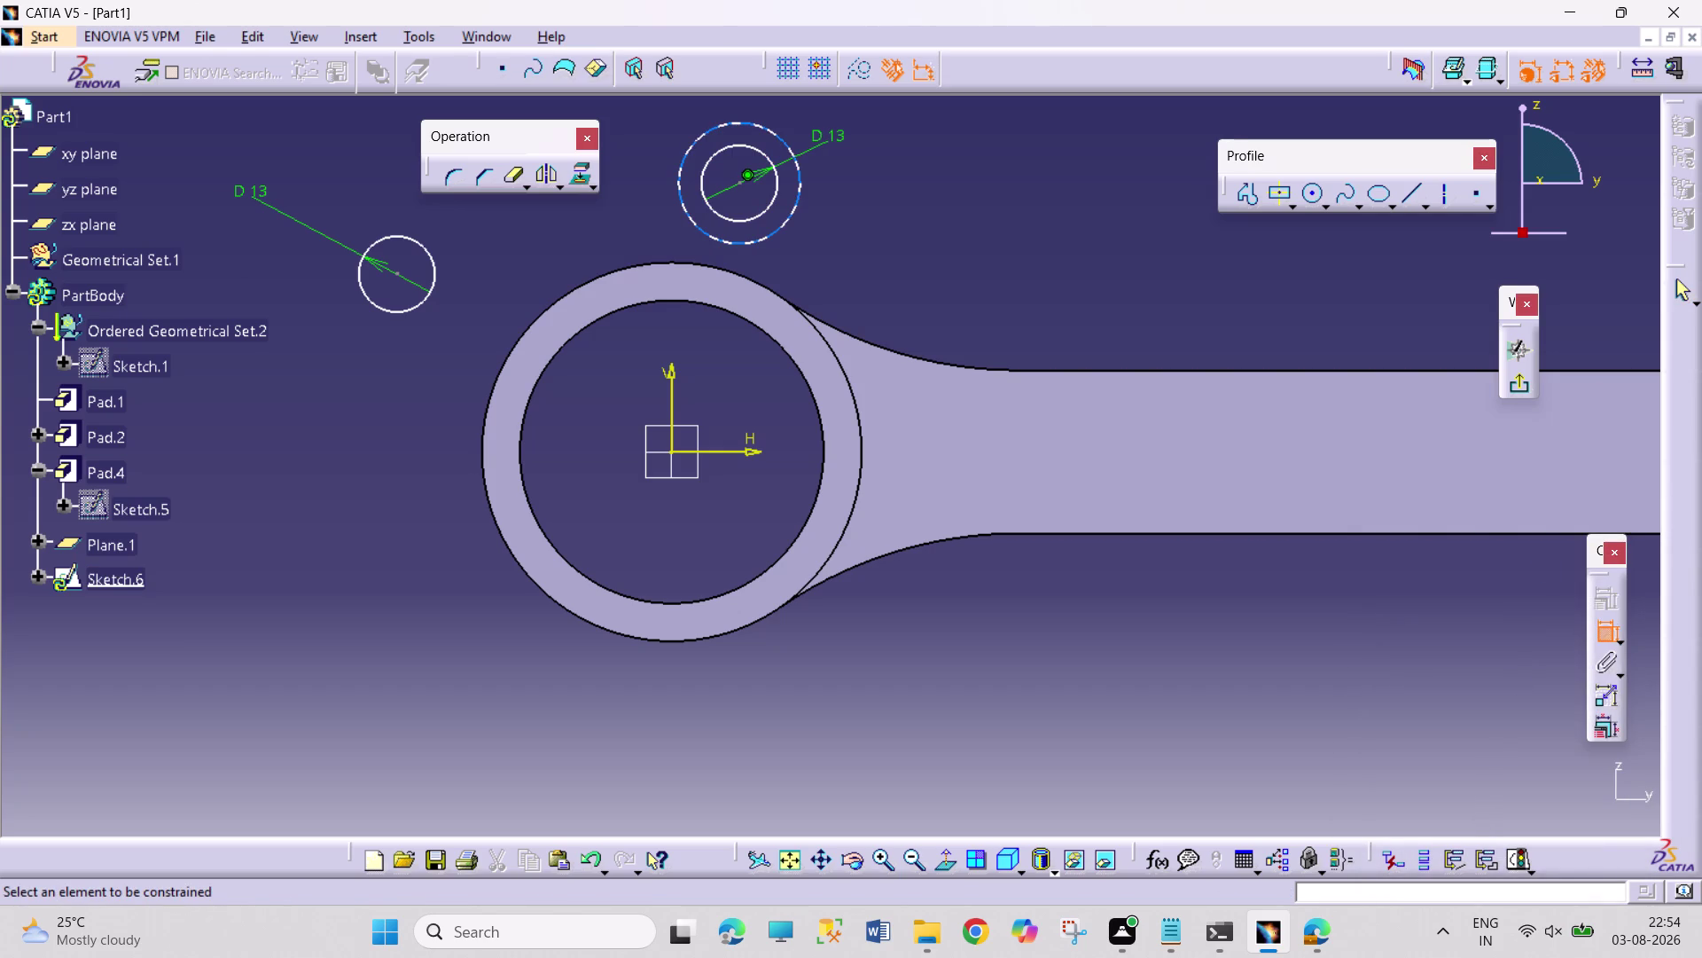
click(797, 200)
click(900, 171)
double_click(911, 166)
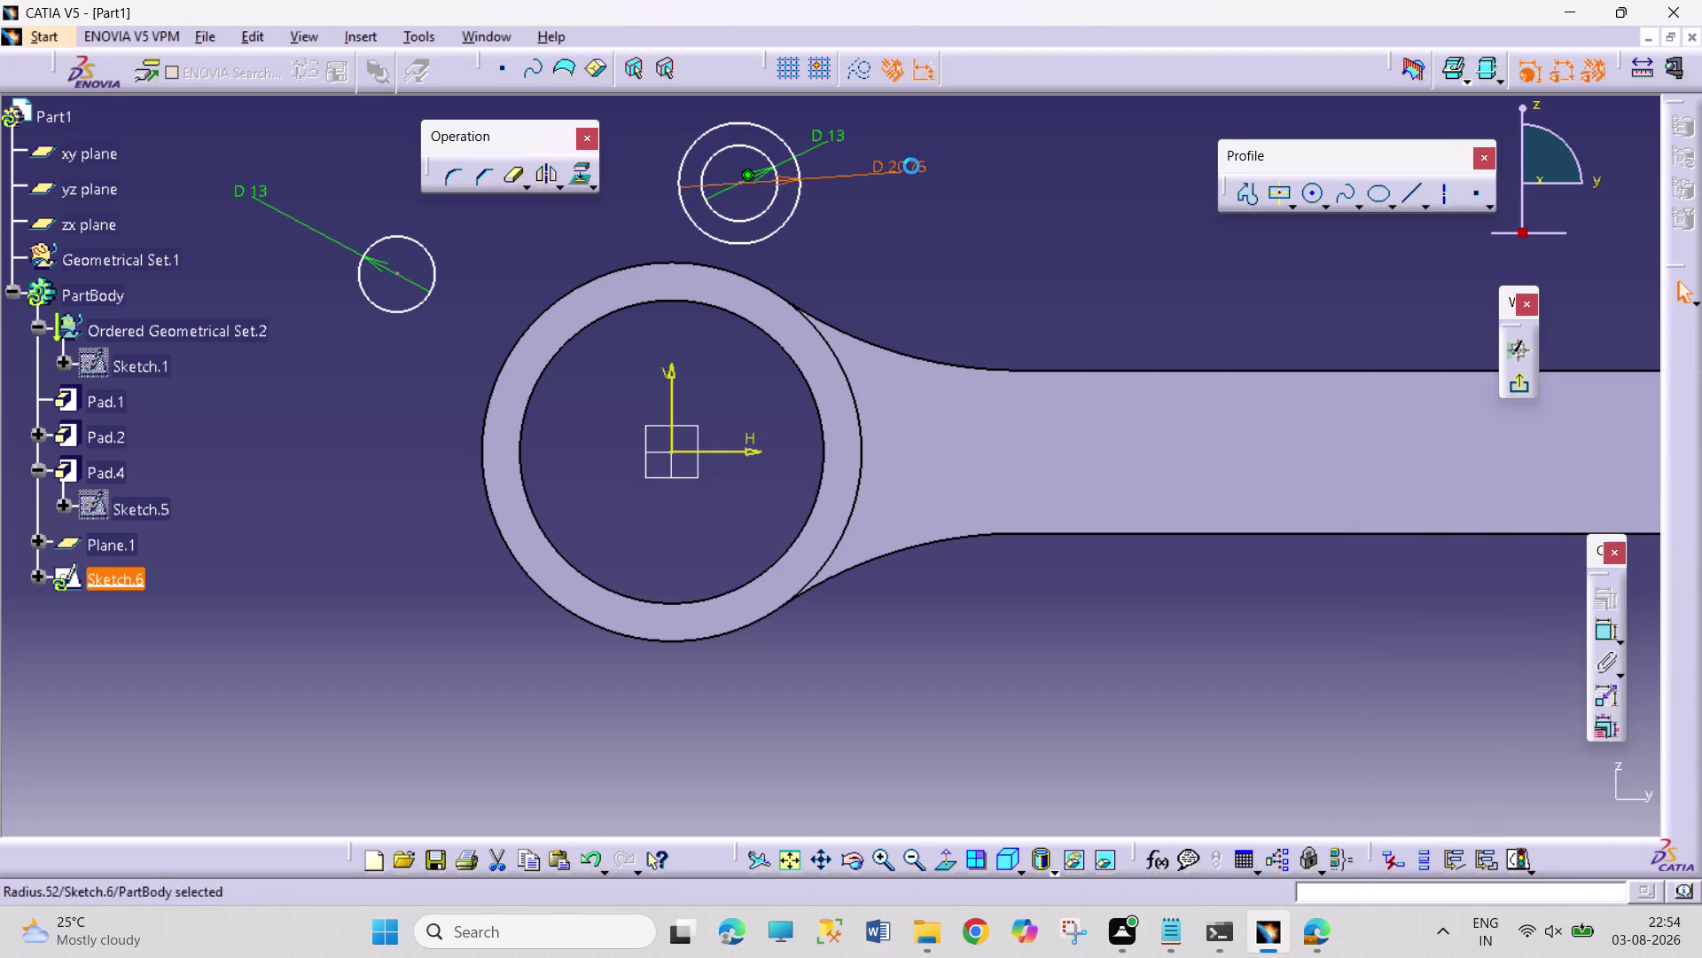
text(26)
key(Return)
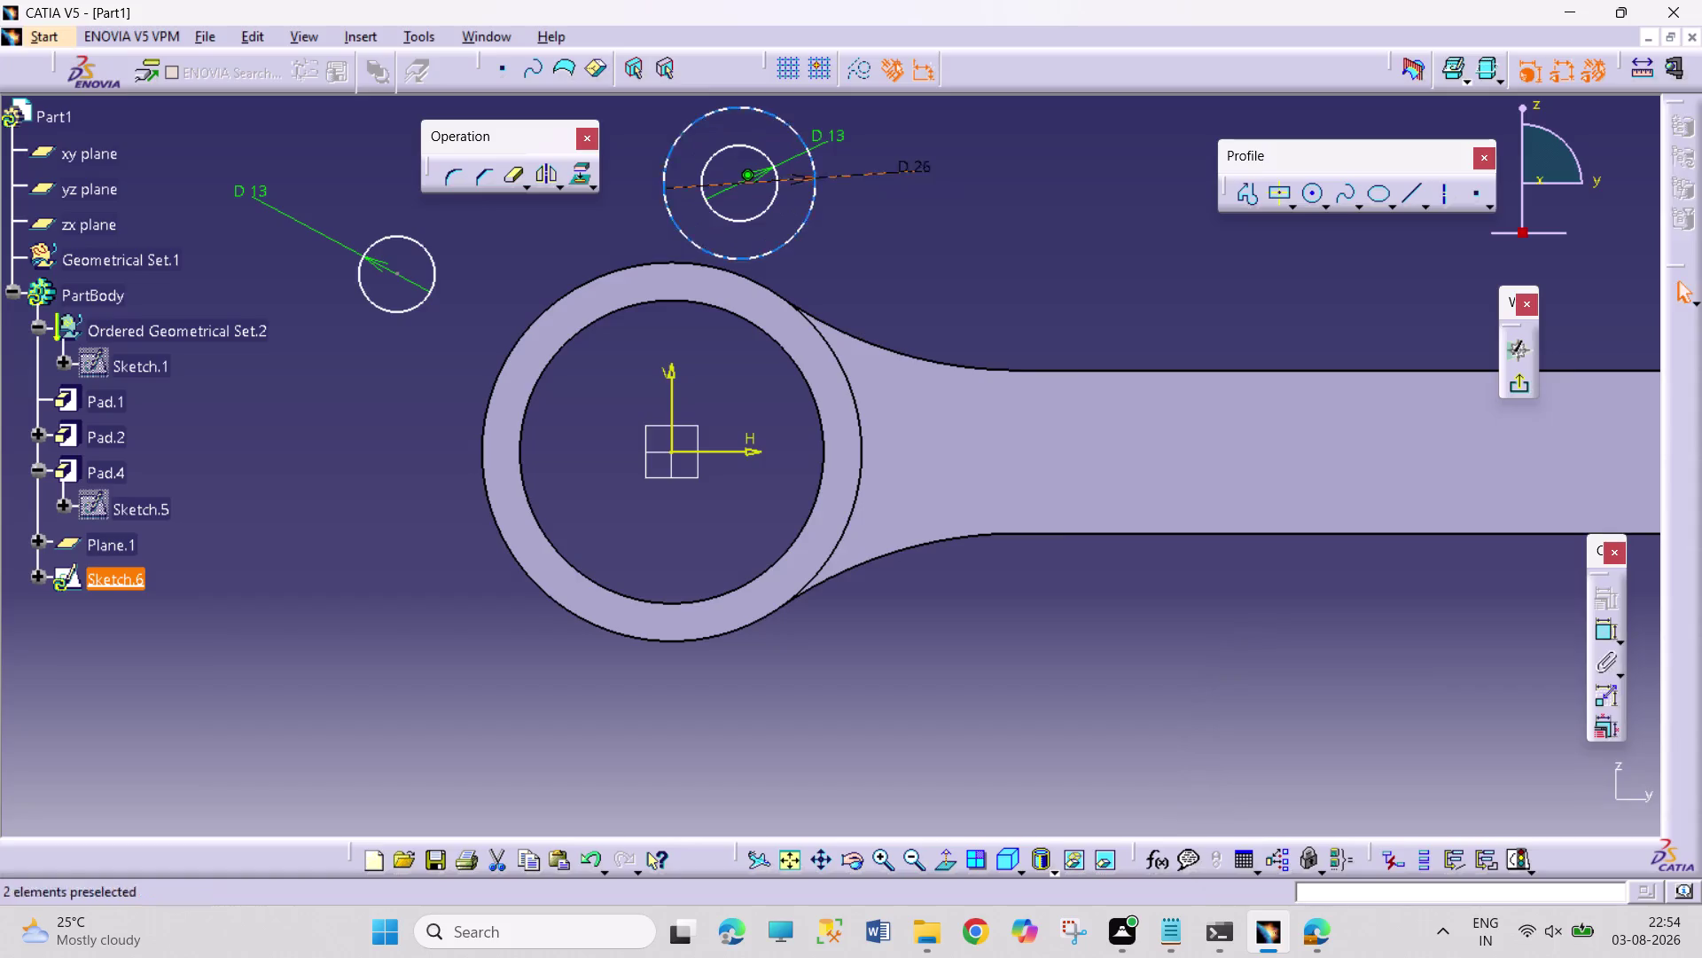
click(1313, 188)
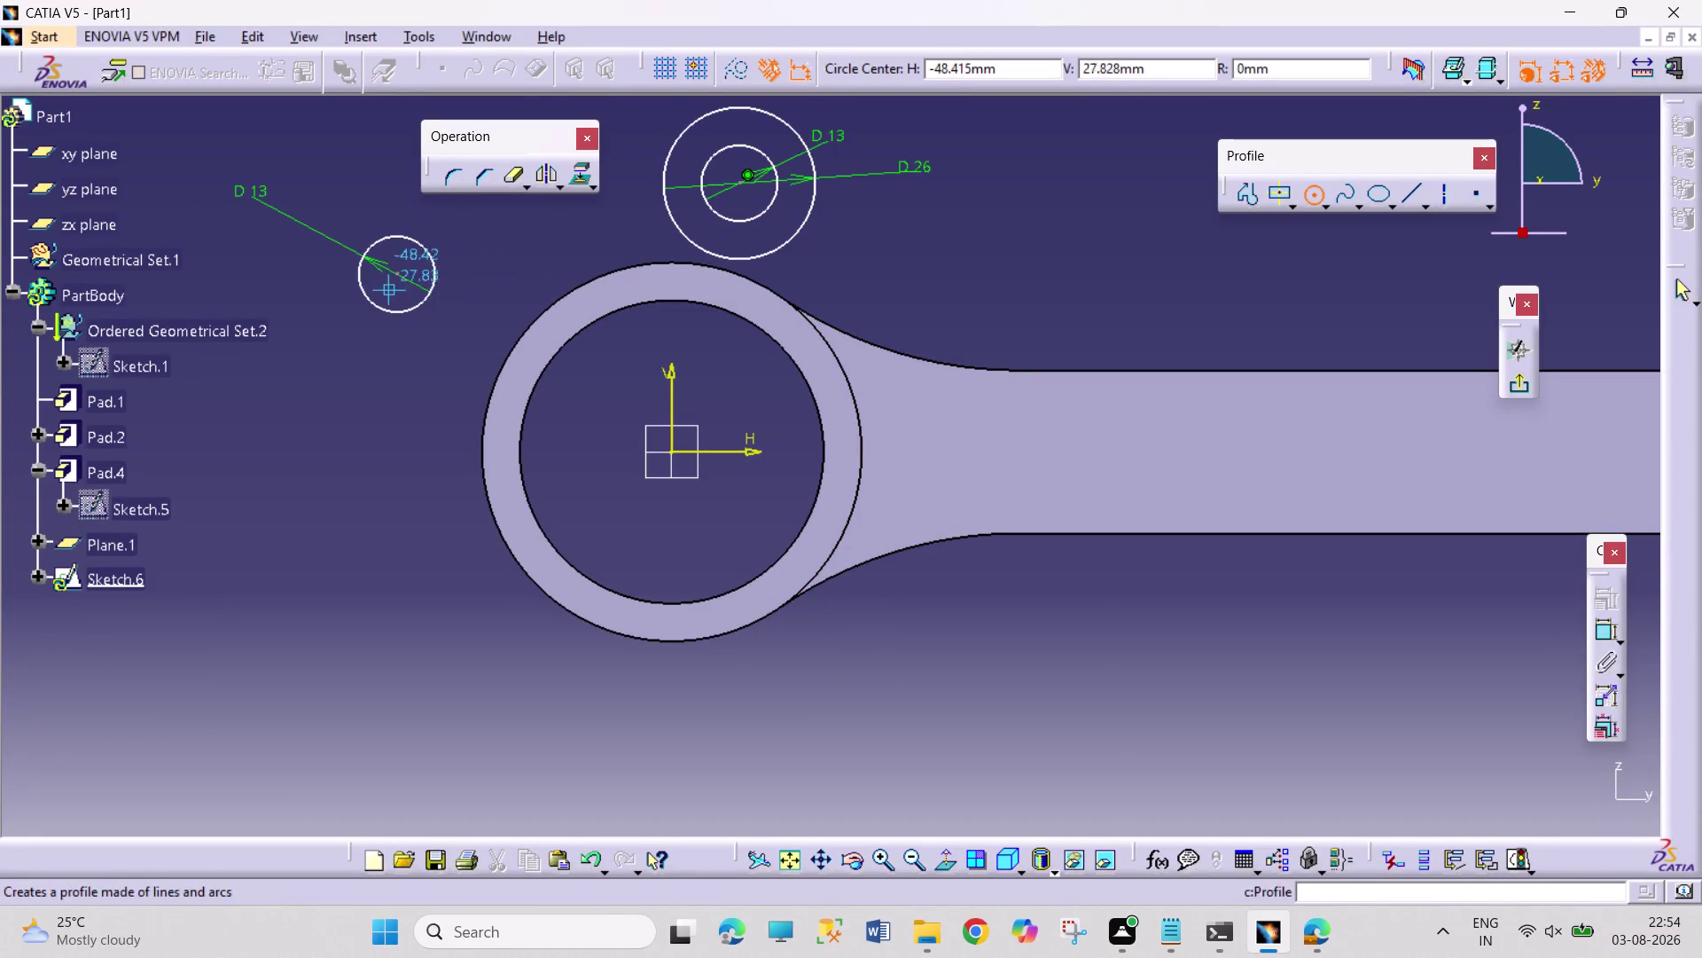
Draw a circle centred on the left 13 mm circle and dimension it 26 mm.
click(394, 275)
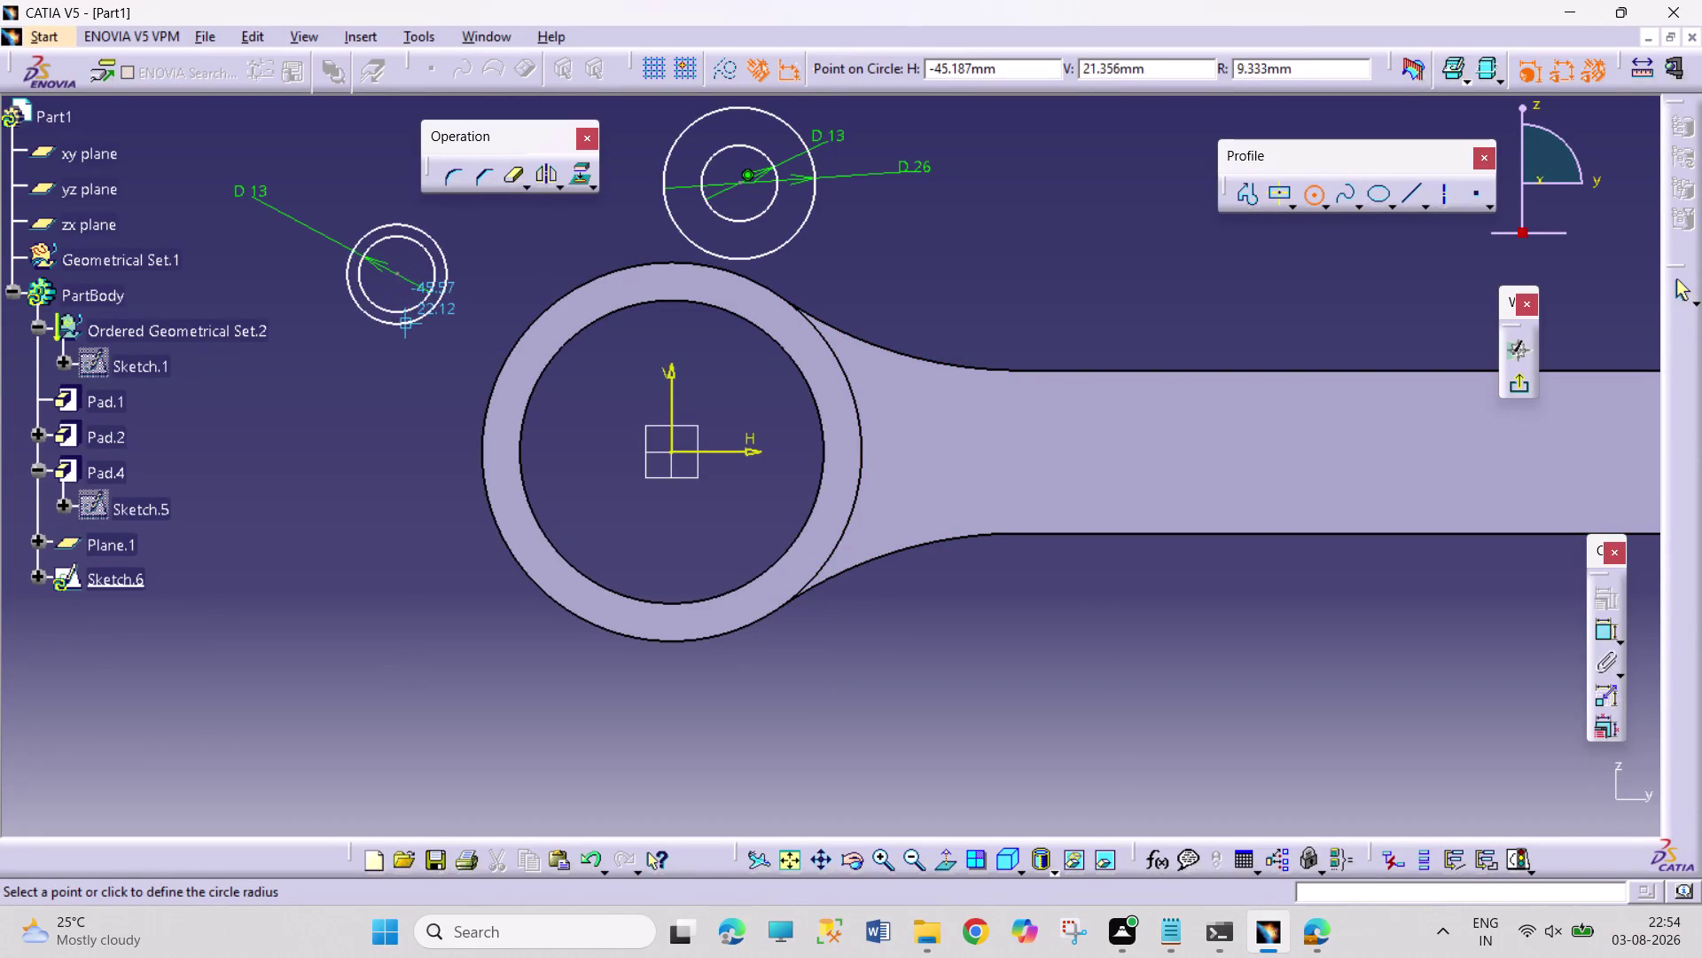
click(410, 335)
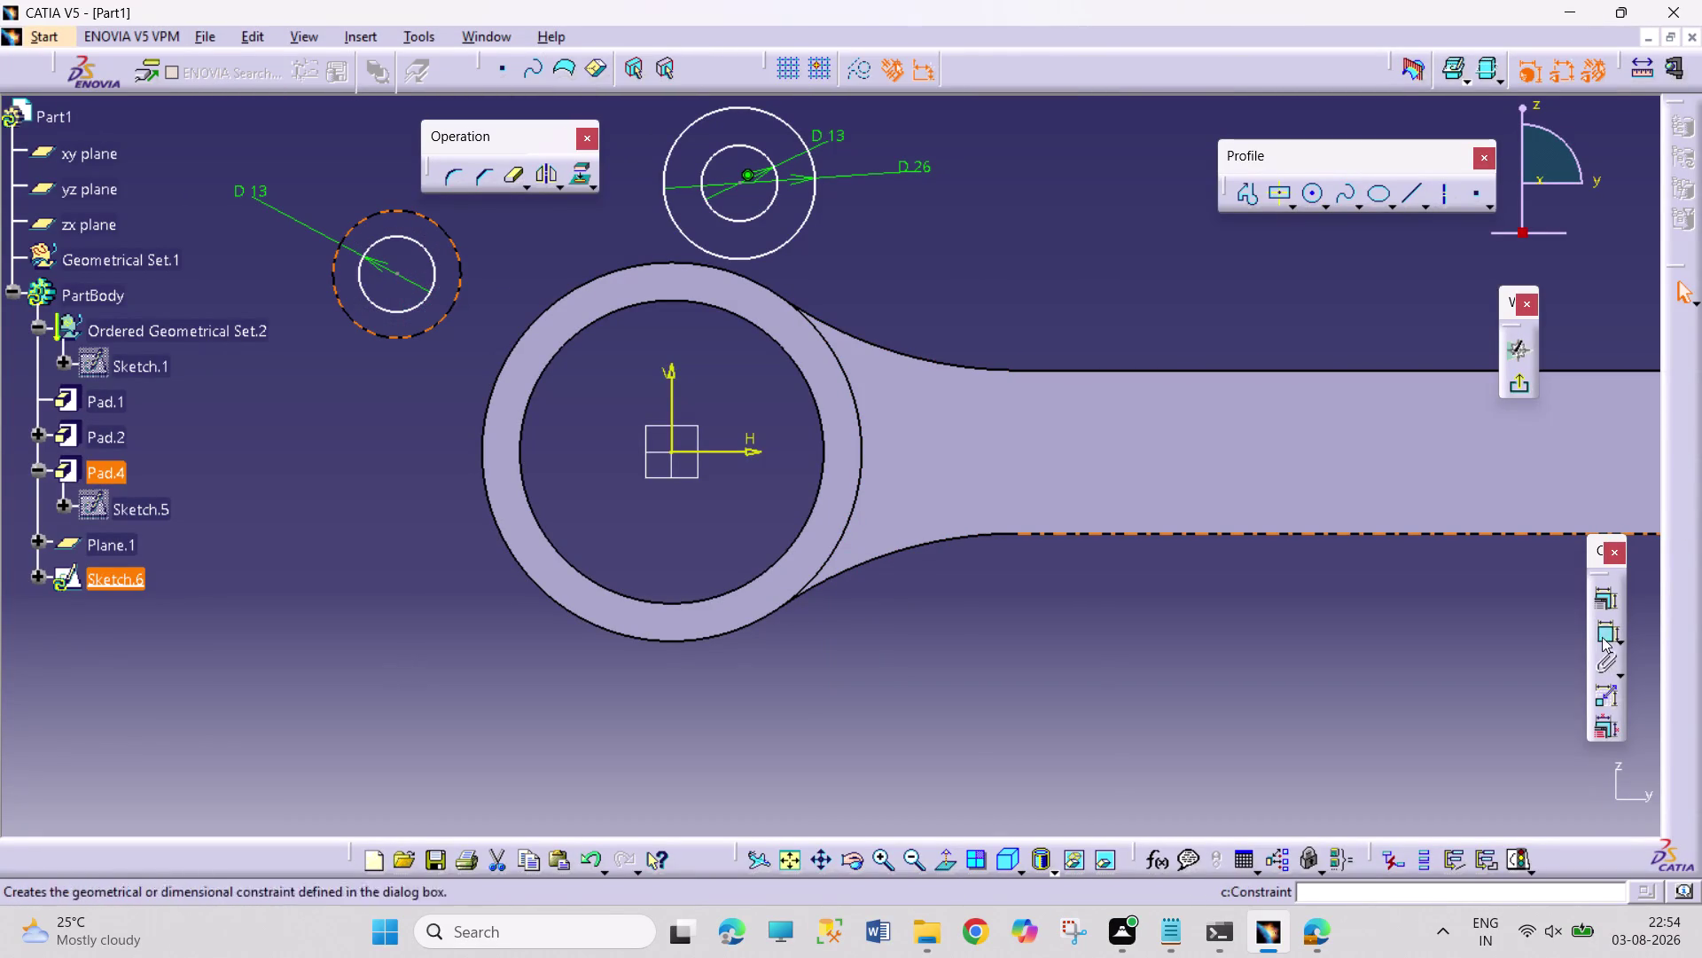
click(1602, 637)
click(370, 170)
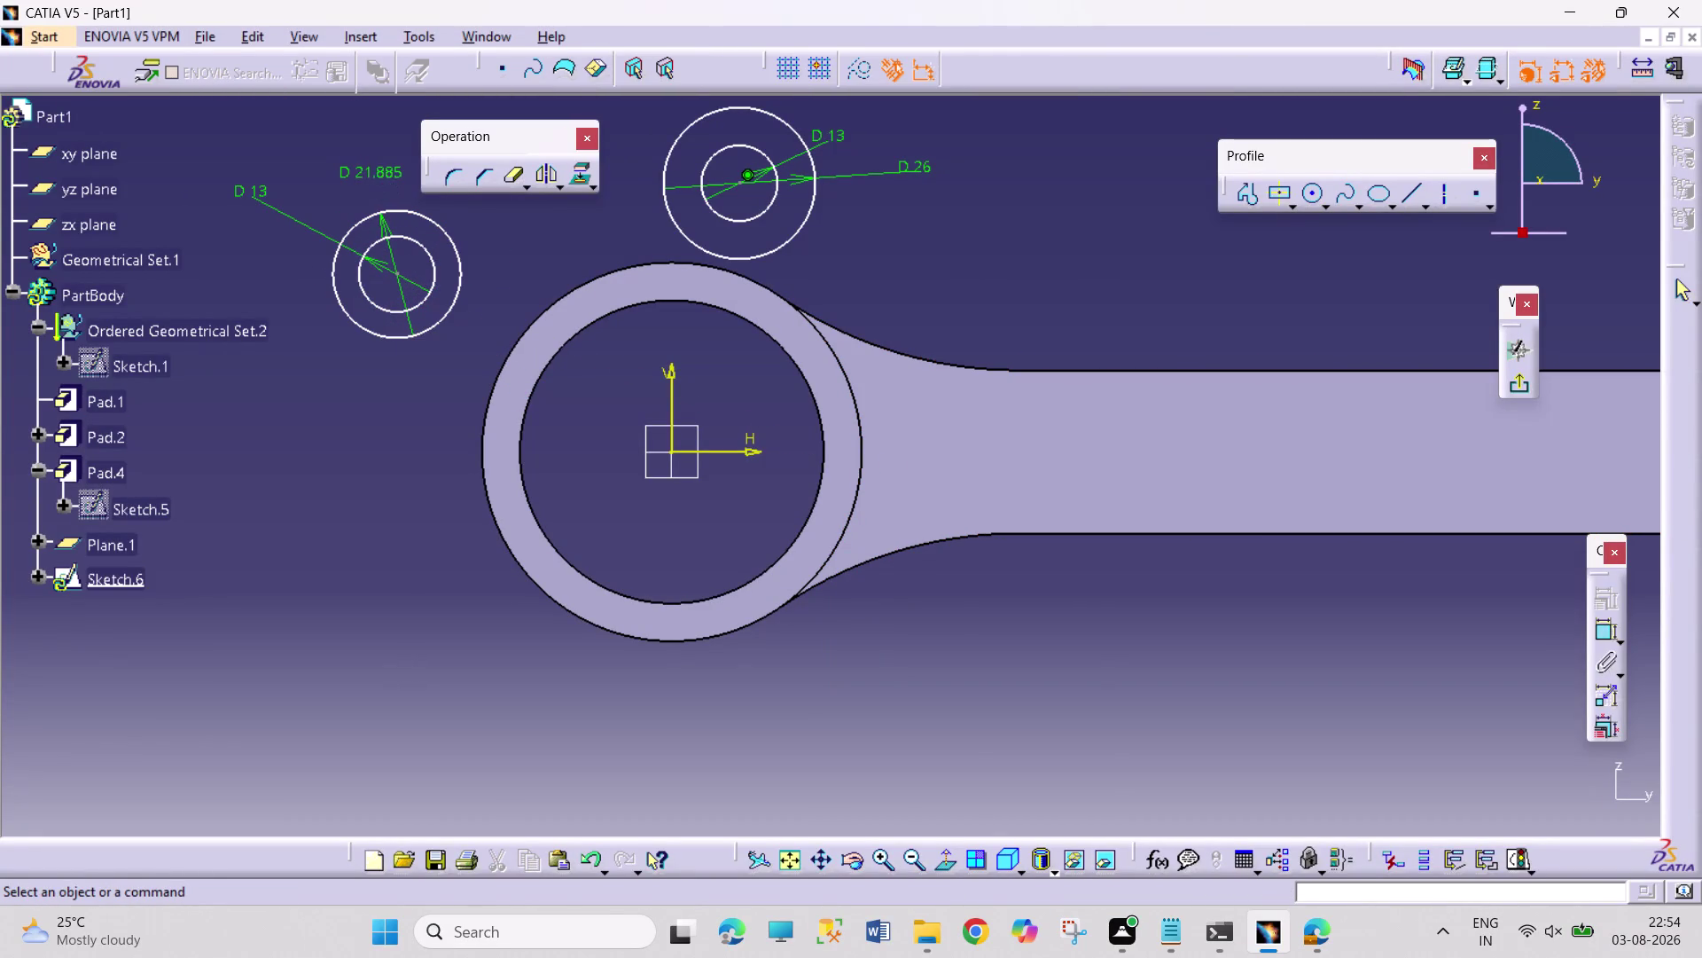
double_click(381, 175)
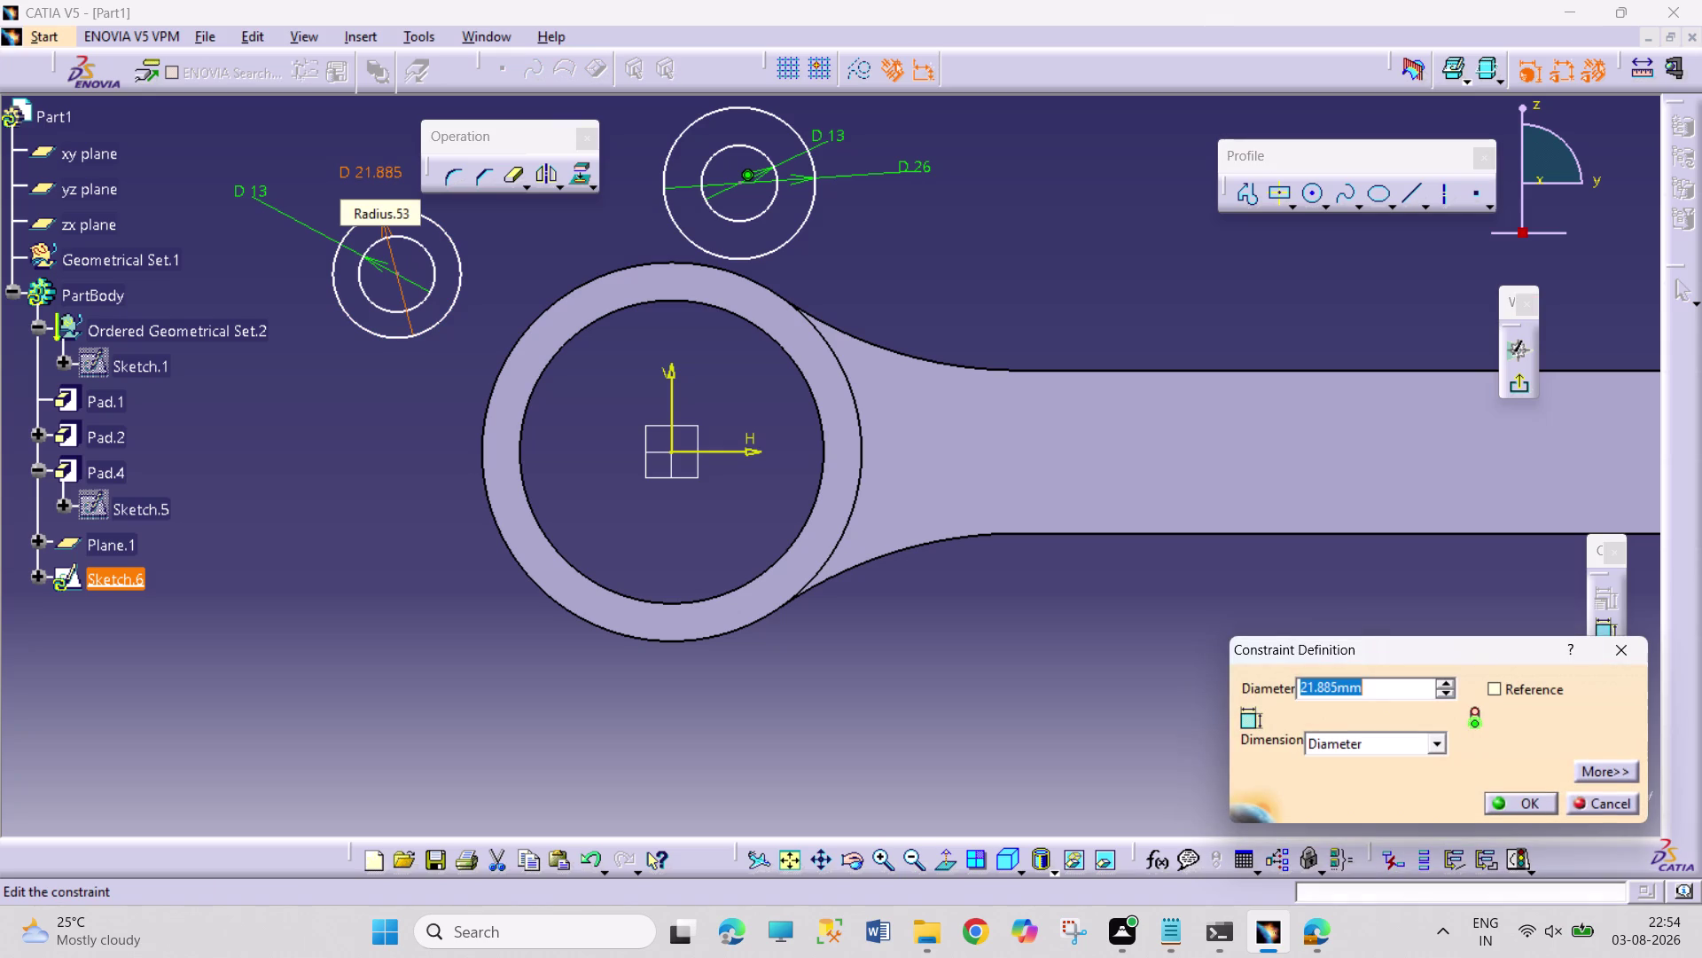
text(26)
key(Return)
click(356, 624)
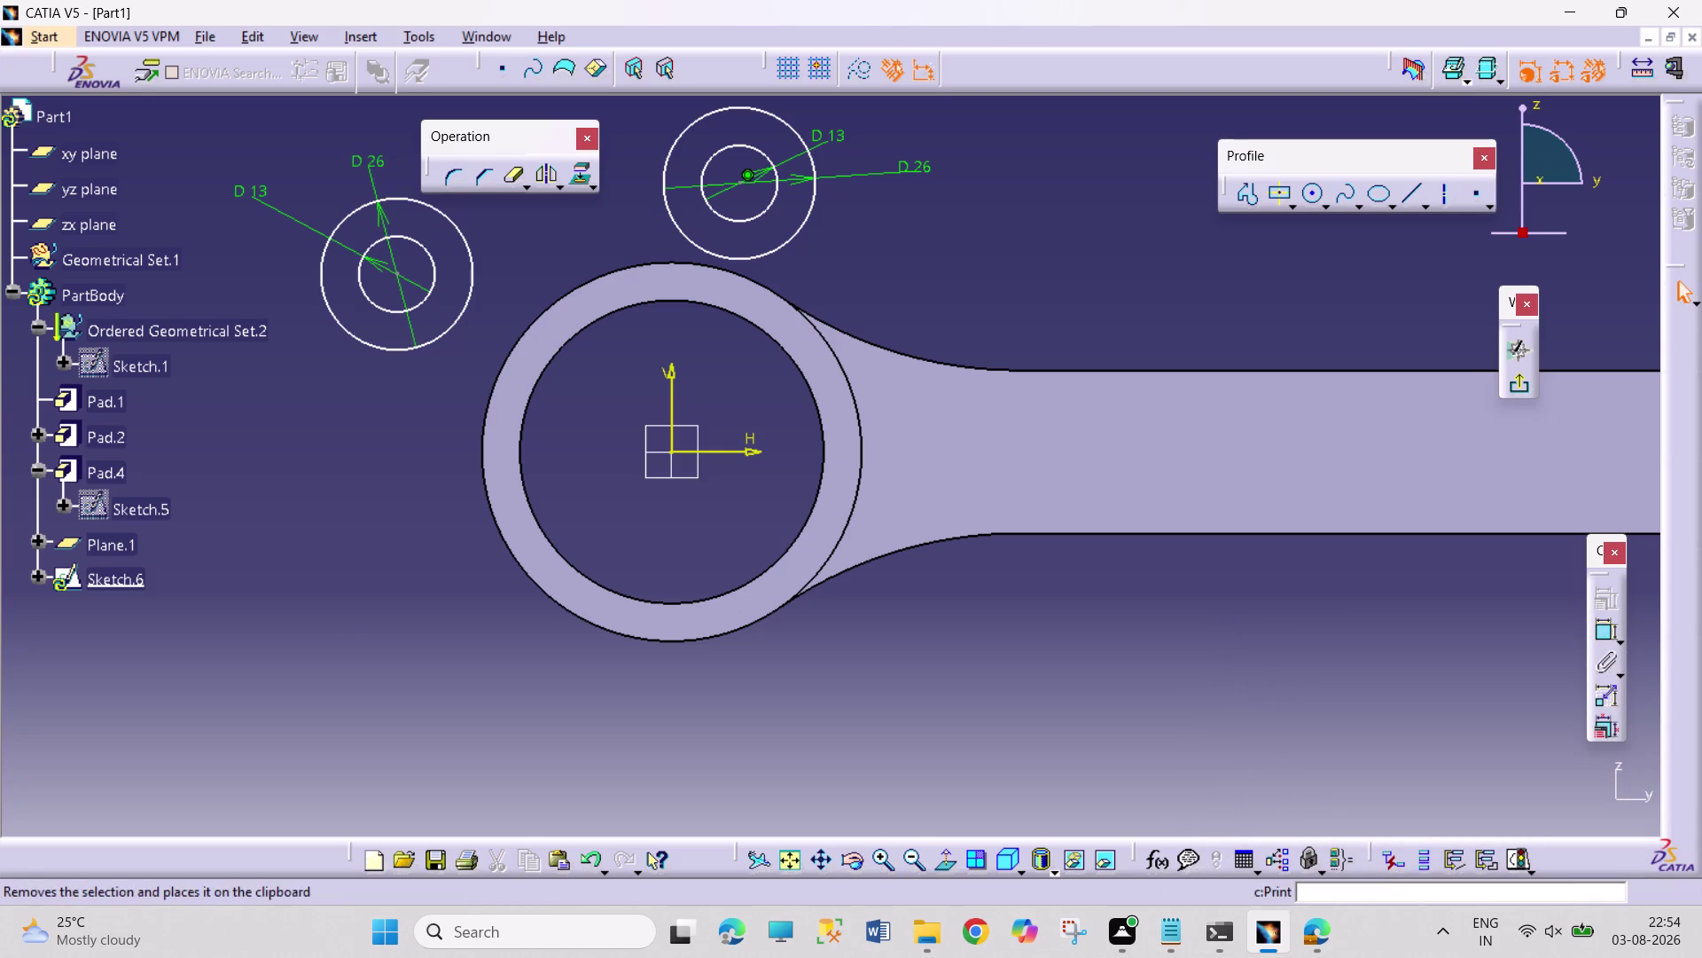
click(1604, 625)
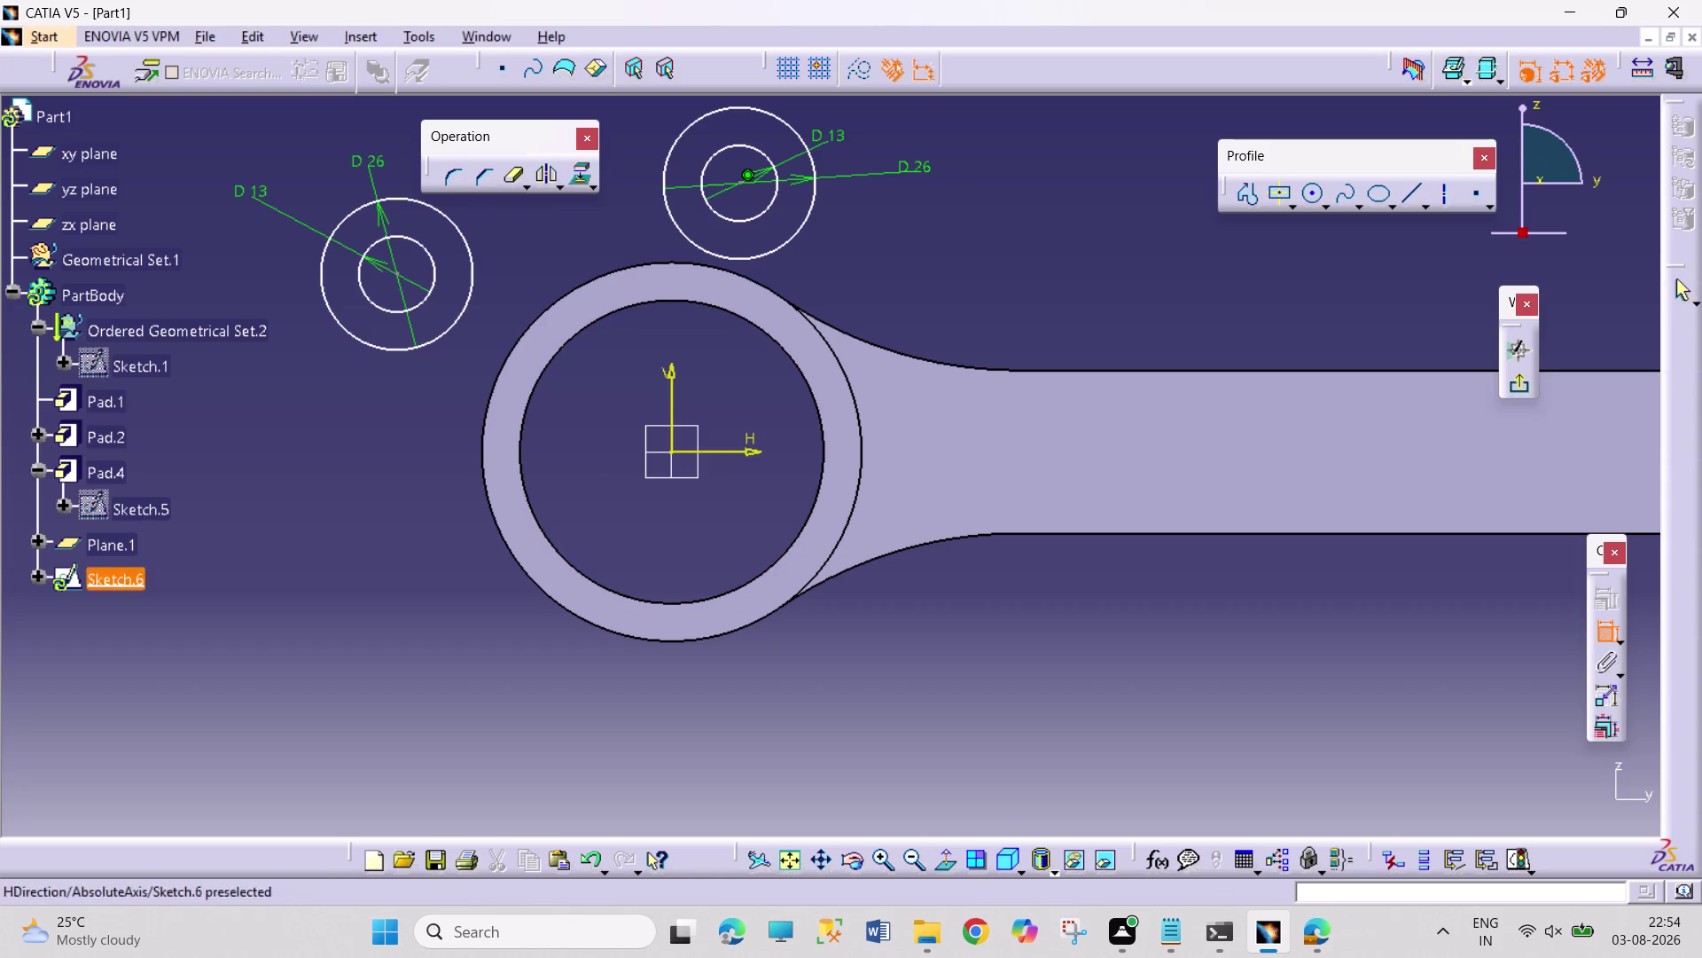
Dimension the left circles' centre 28 mm above the horizontal axis.
click(719, 454)
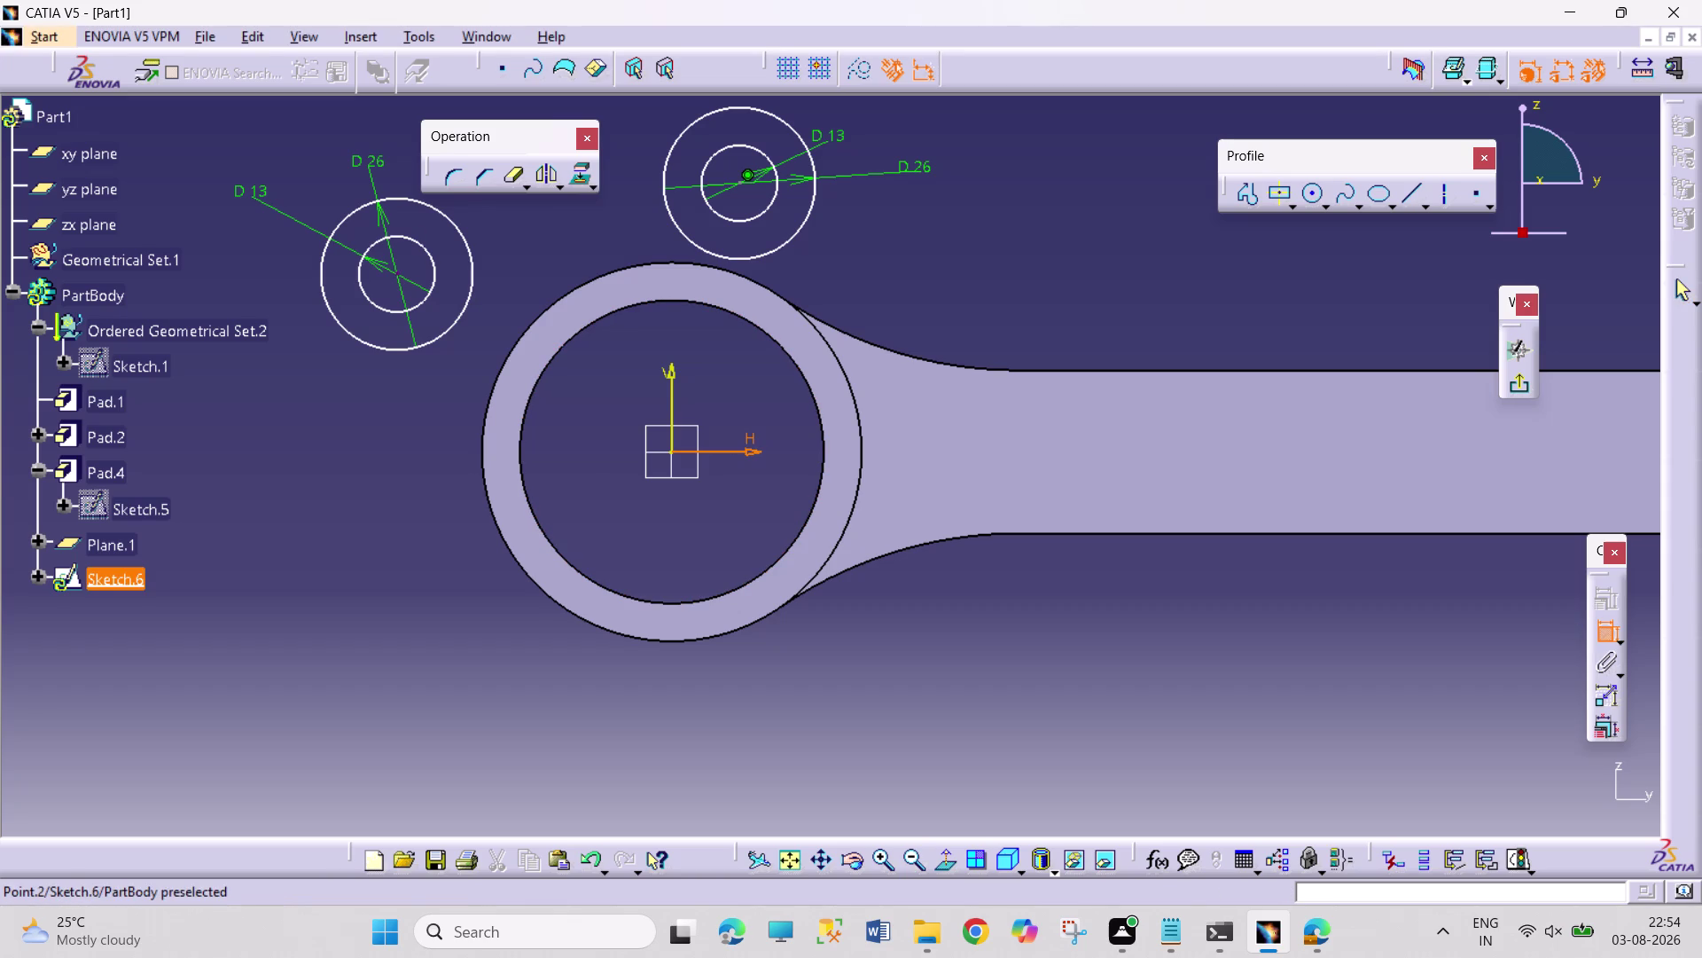
drag(399, 275, 396, 283)
click(346, 413)
double_click(352, 403)
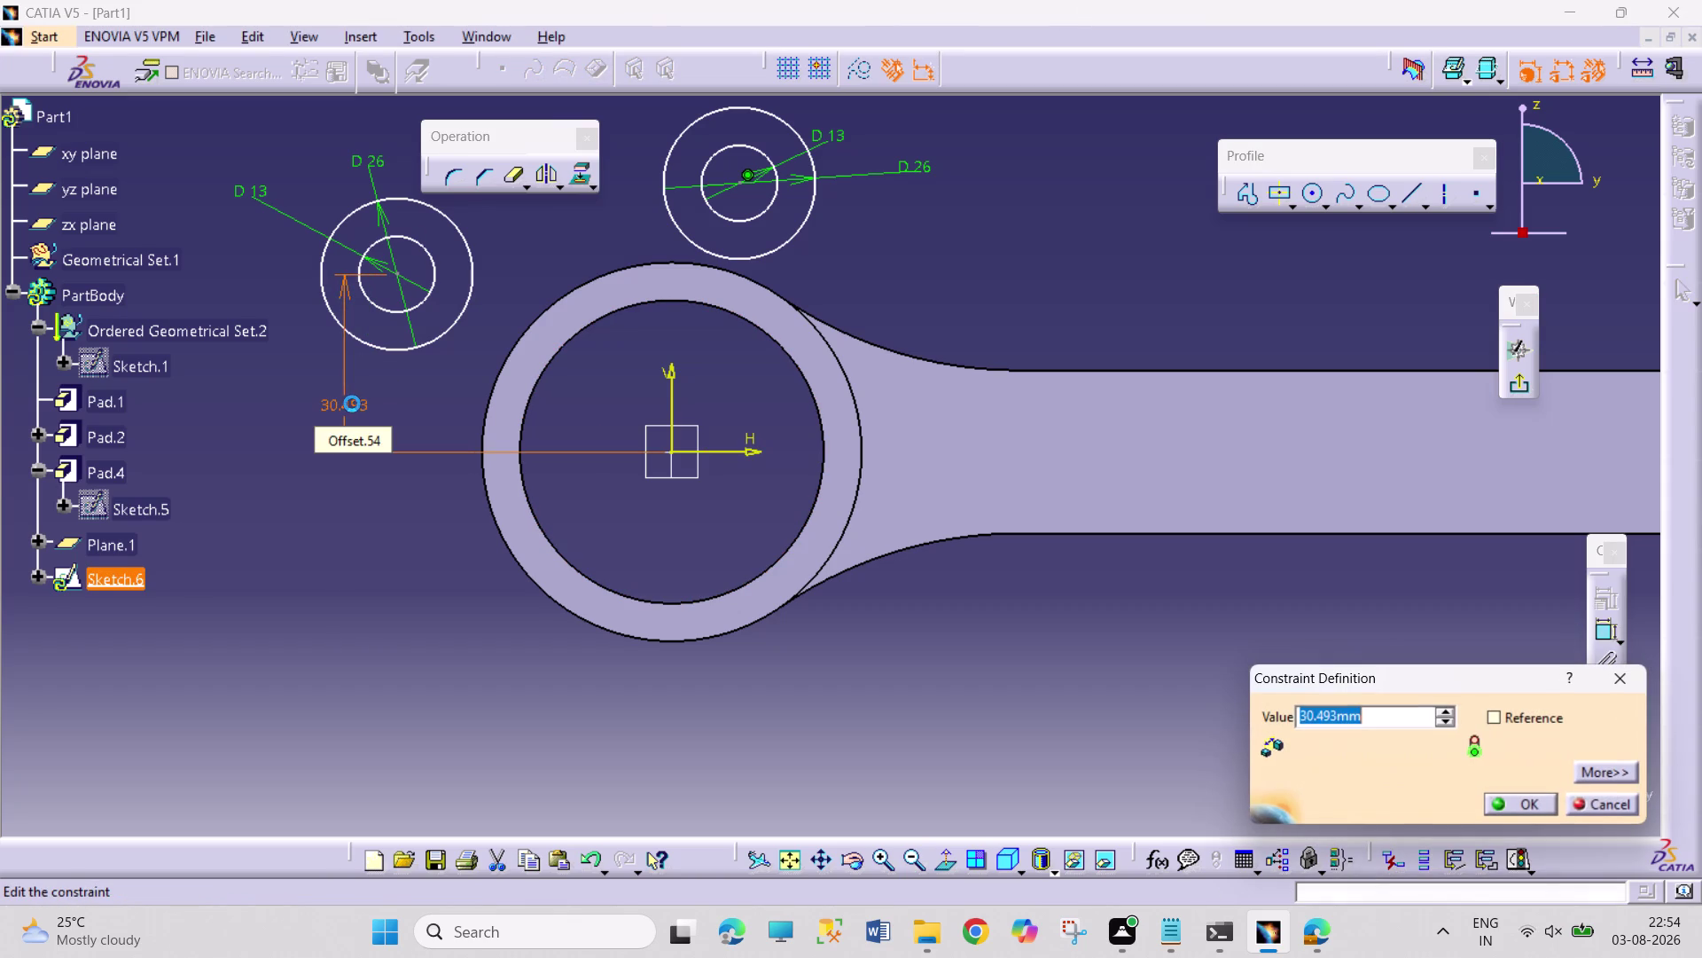
text(58)
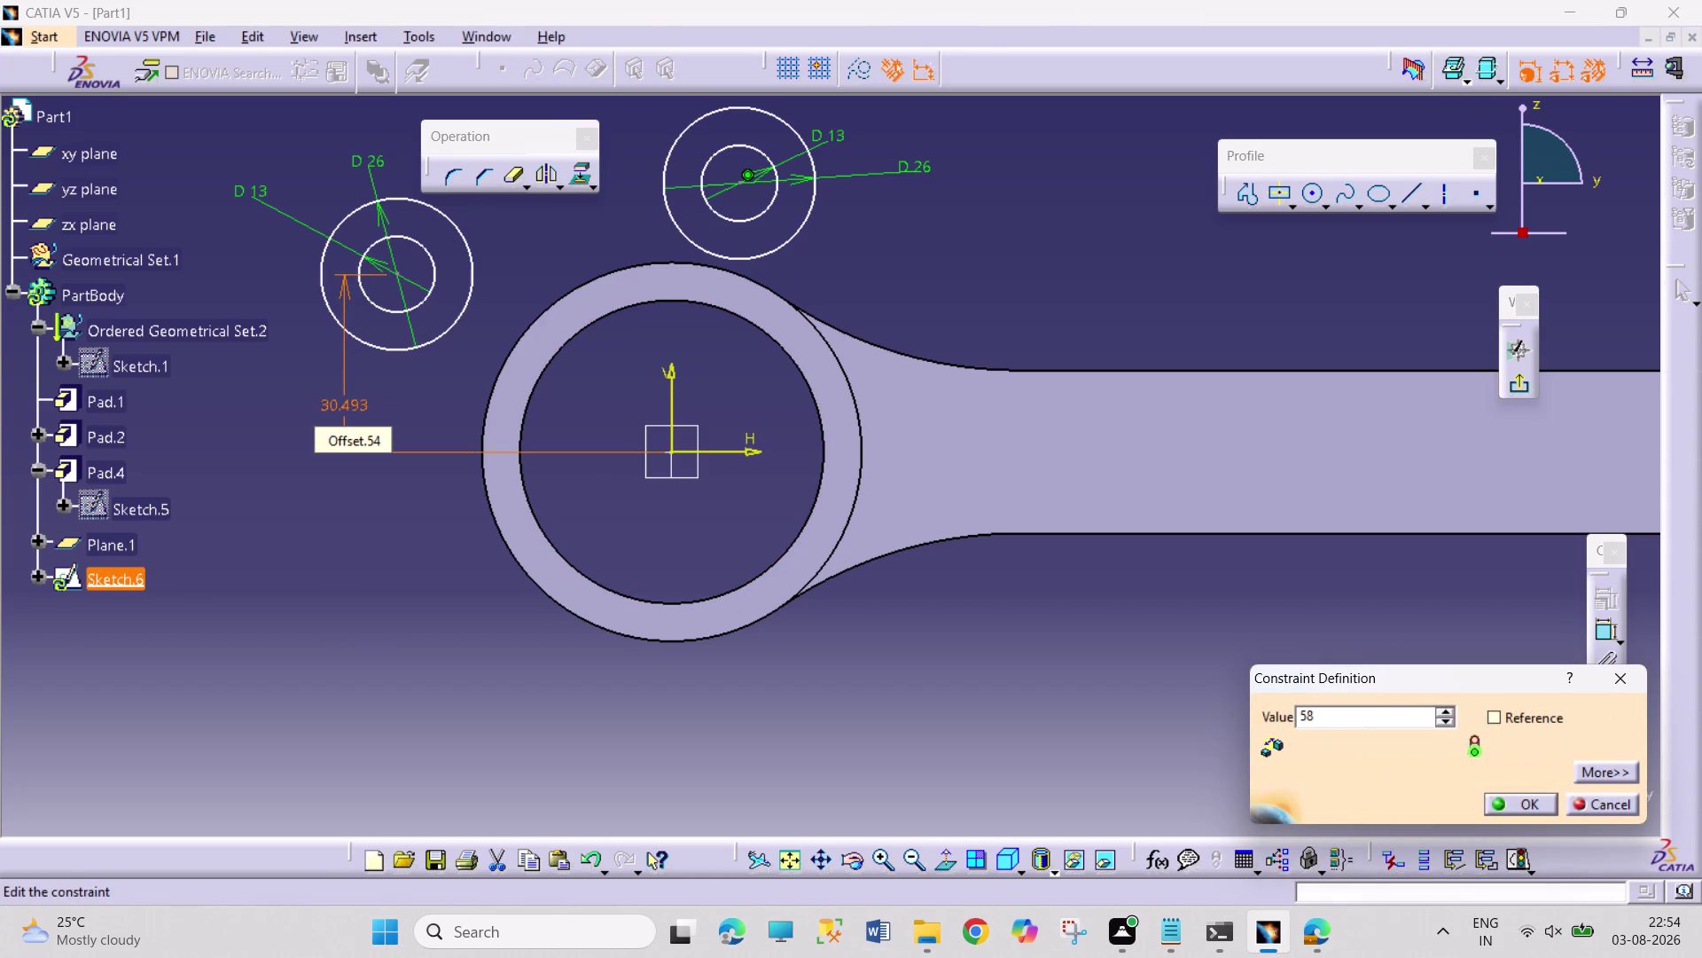
key(BackSpace)
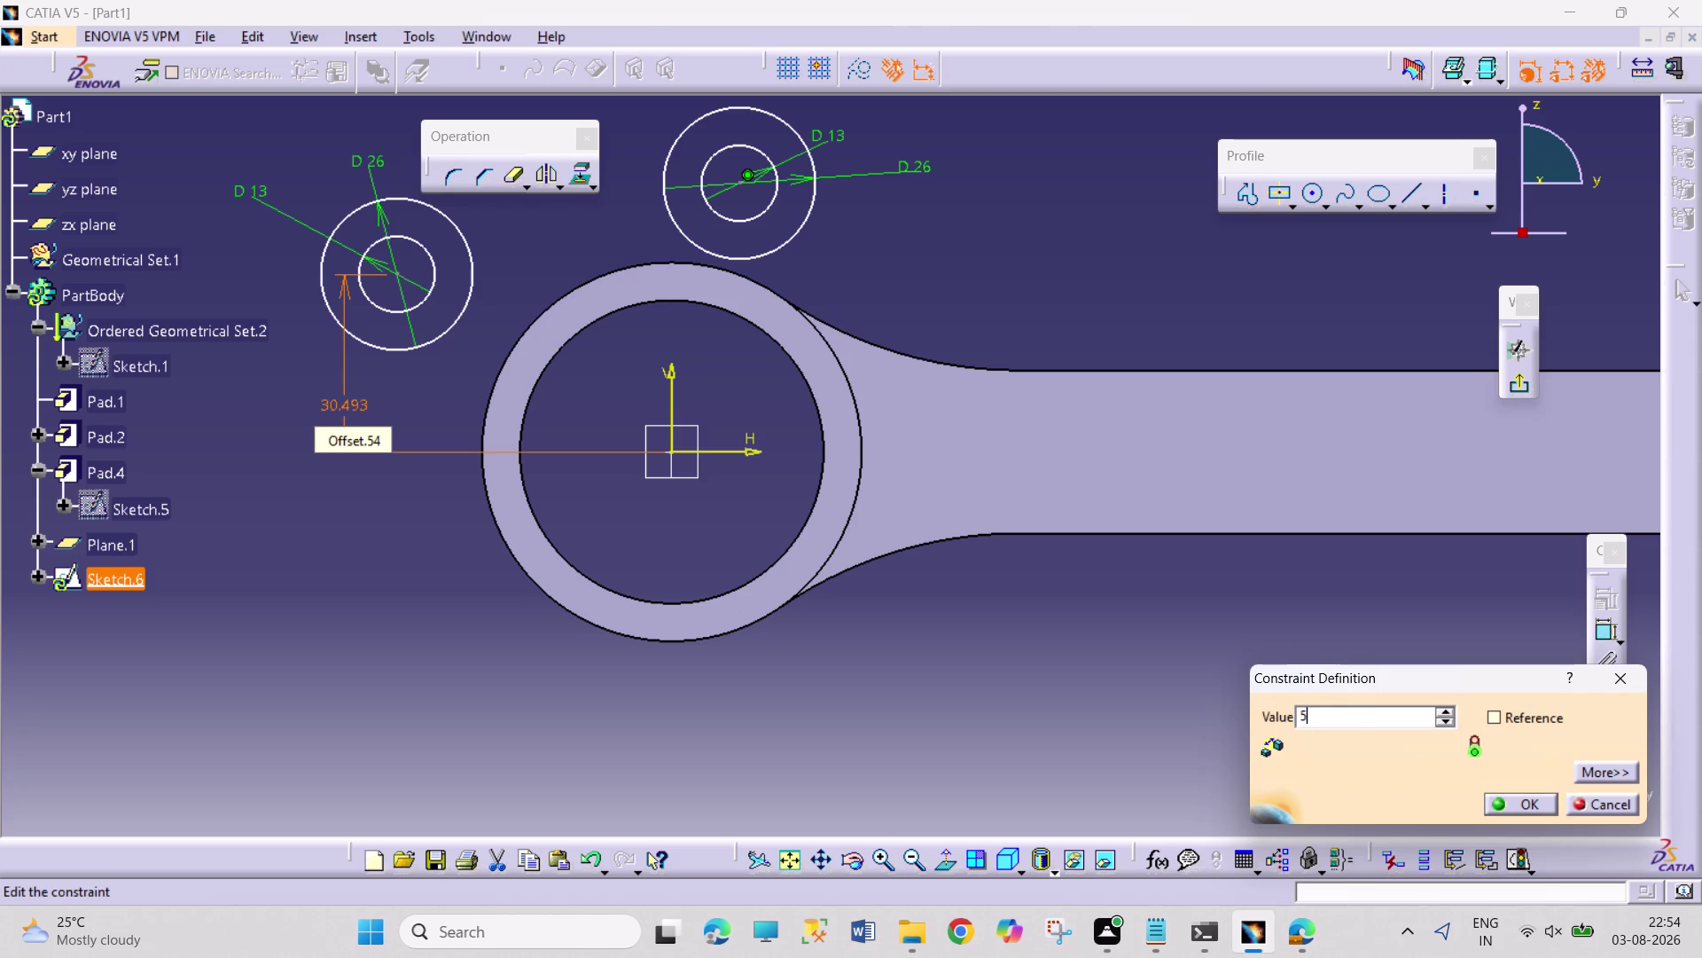
text(6/2)
key(Return)
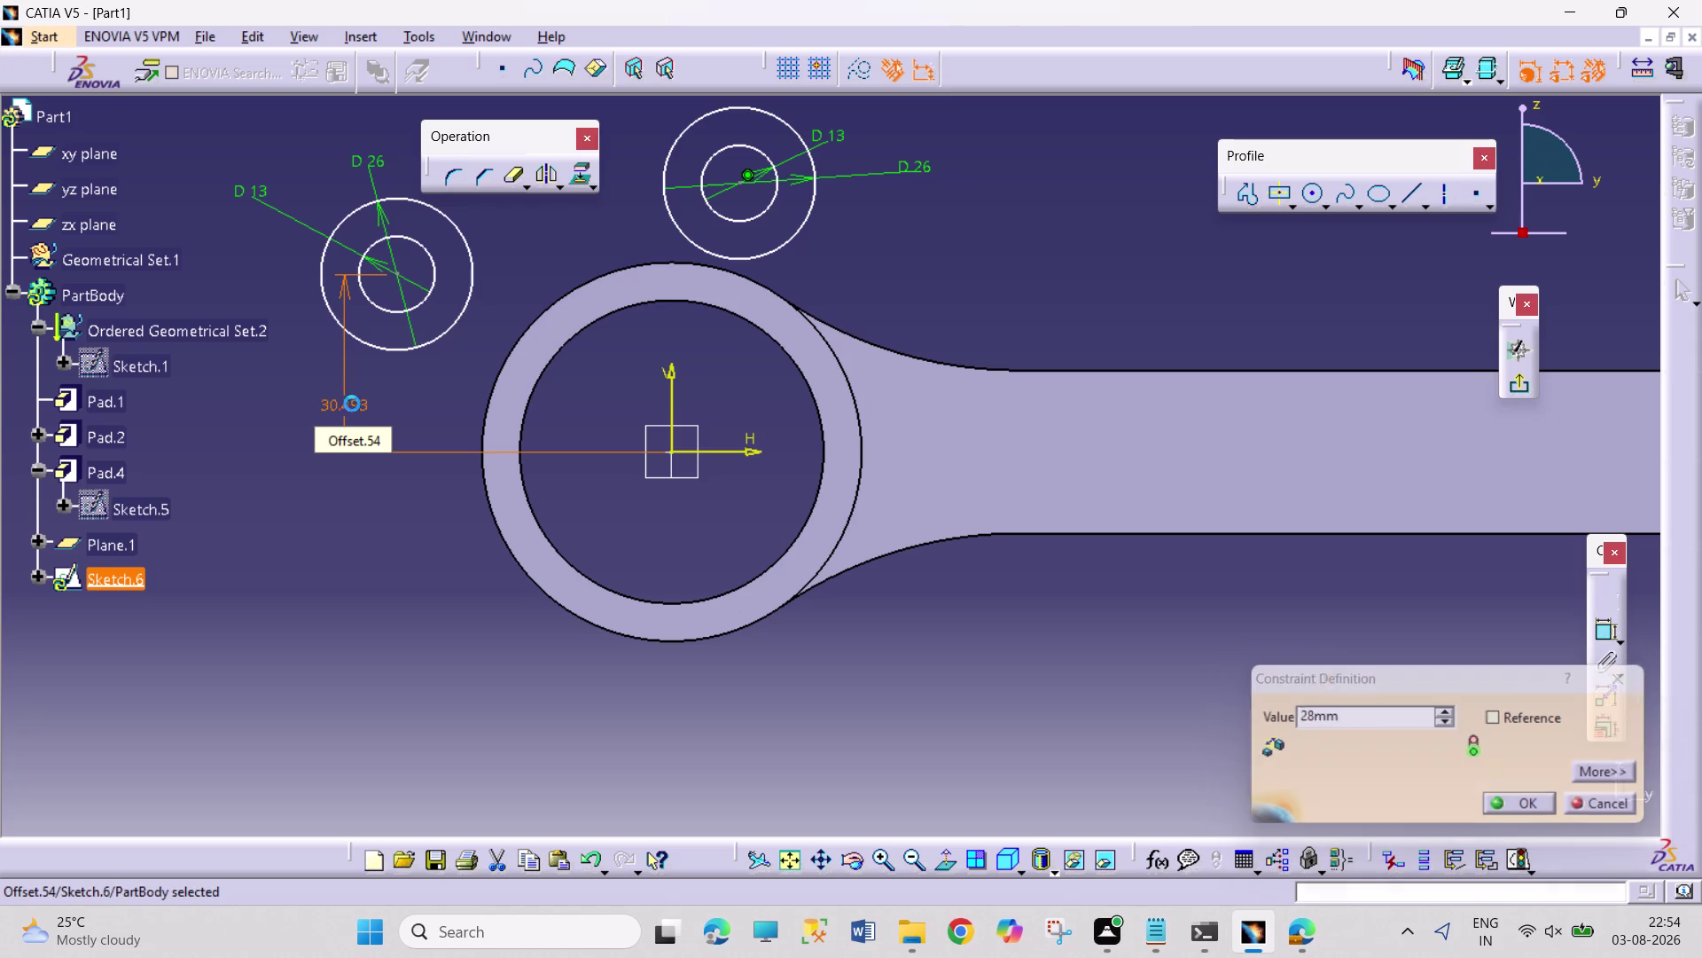
click(380, 651)
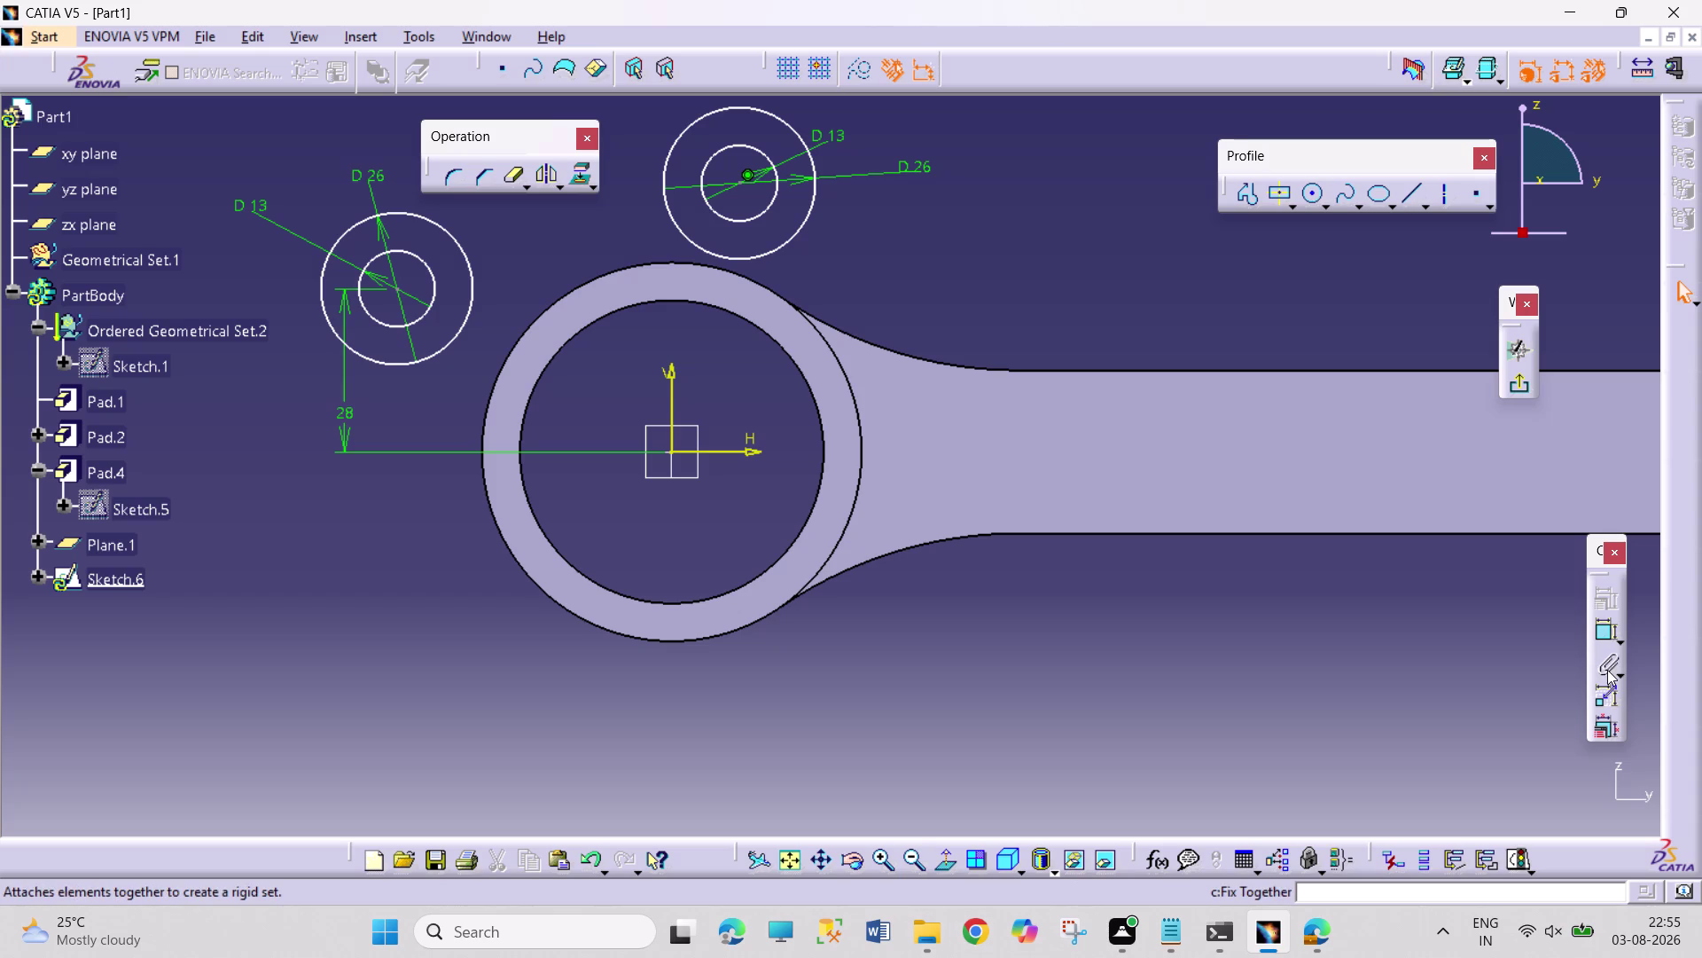
click(1595, 632)
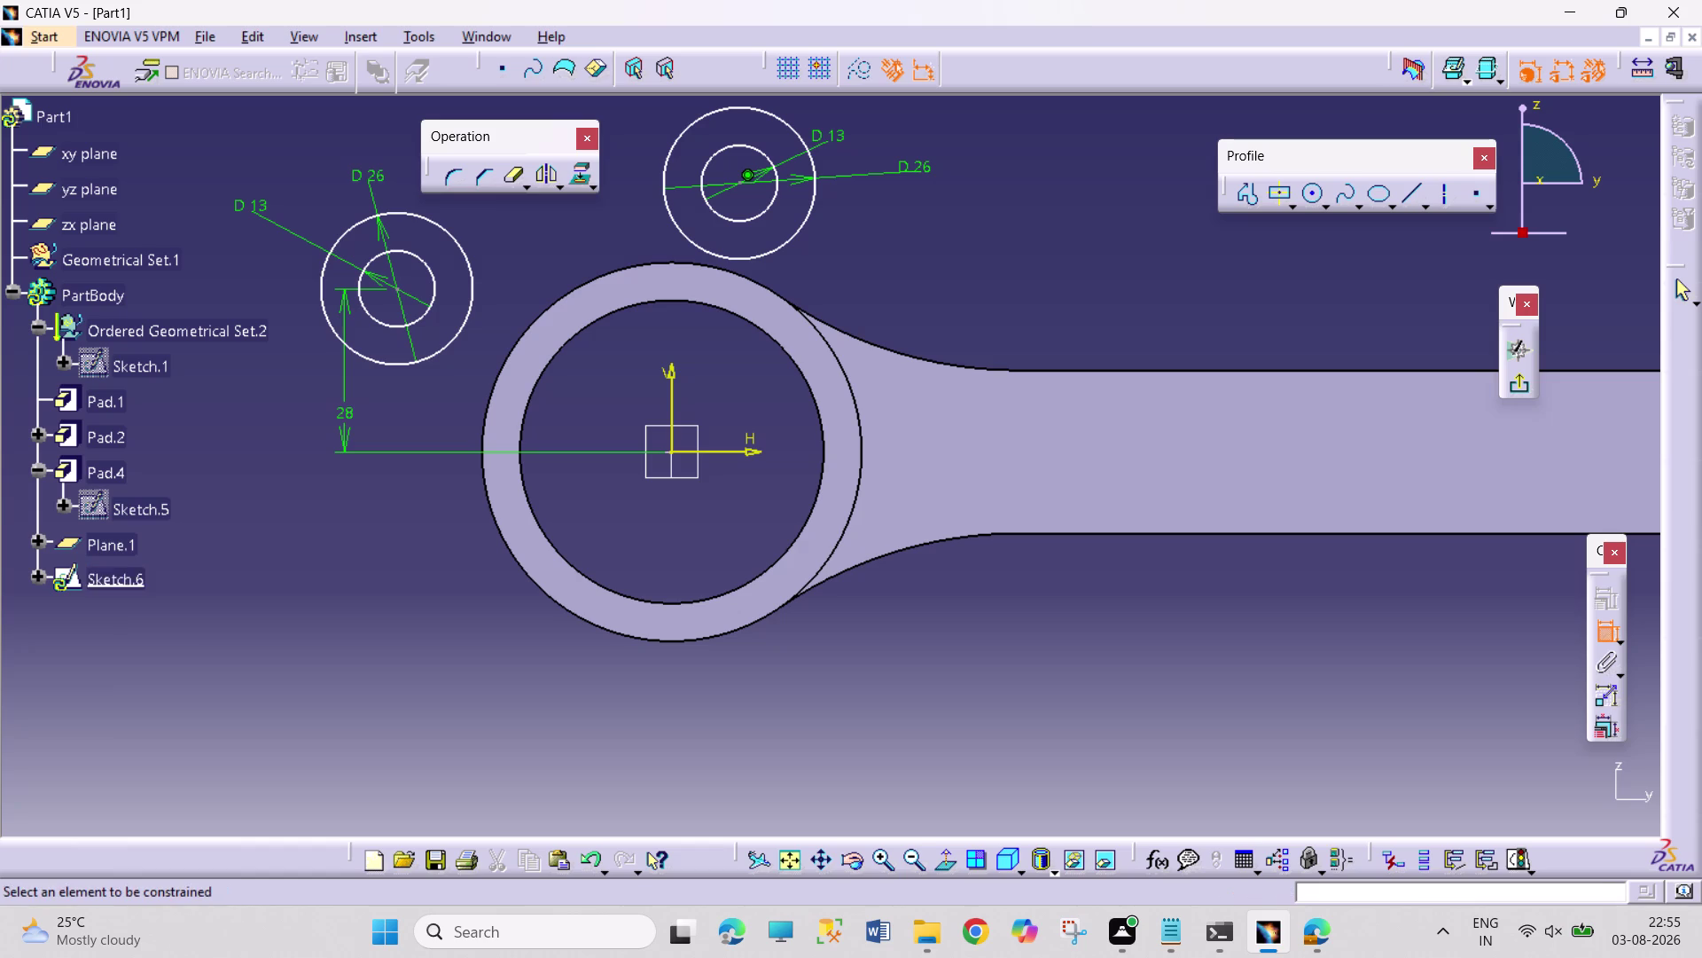
Add a 17 mm vertical dimension between the left and top circle centres.
click(399, 289)
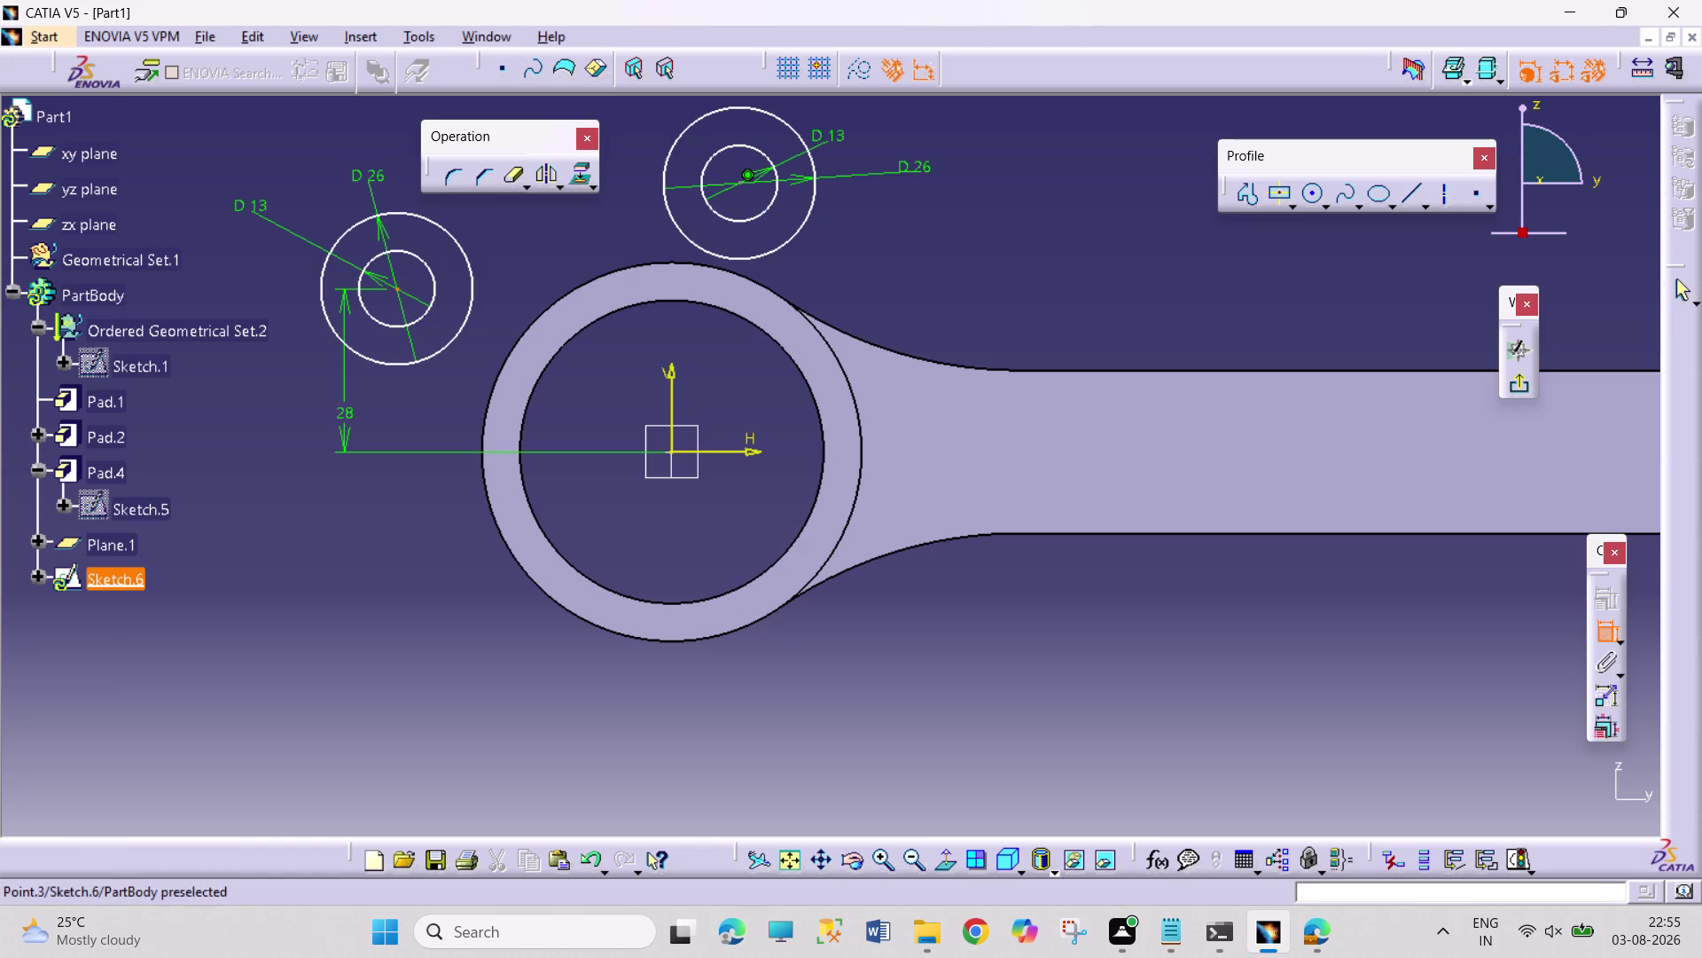
click(740, 184)
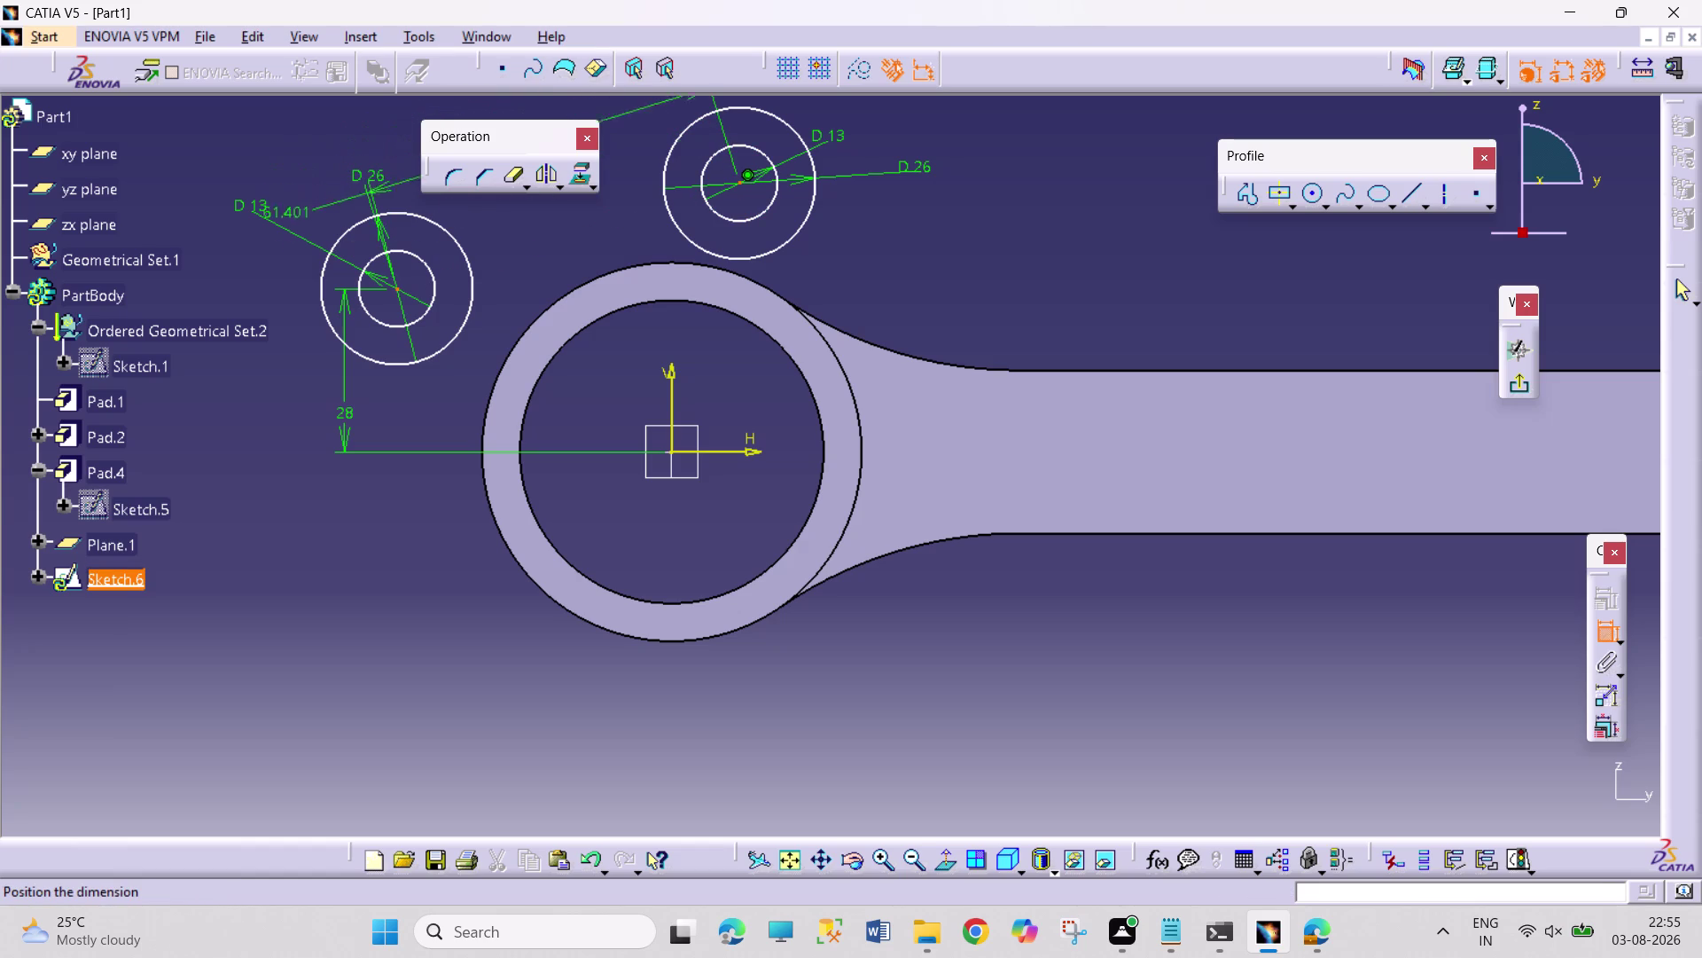
right_click(573, 265)
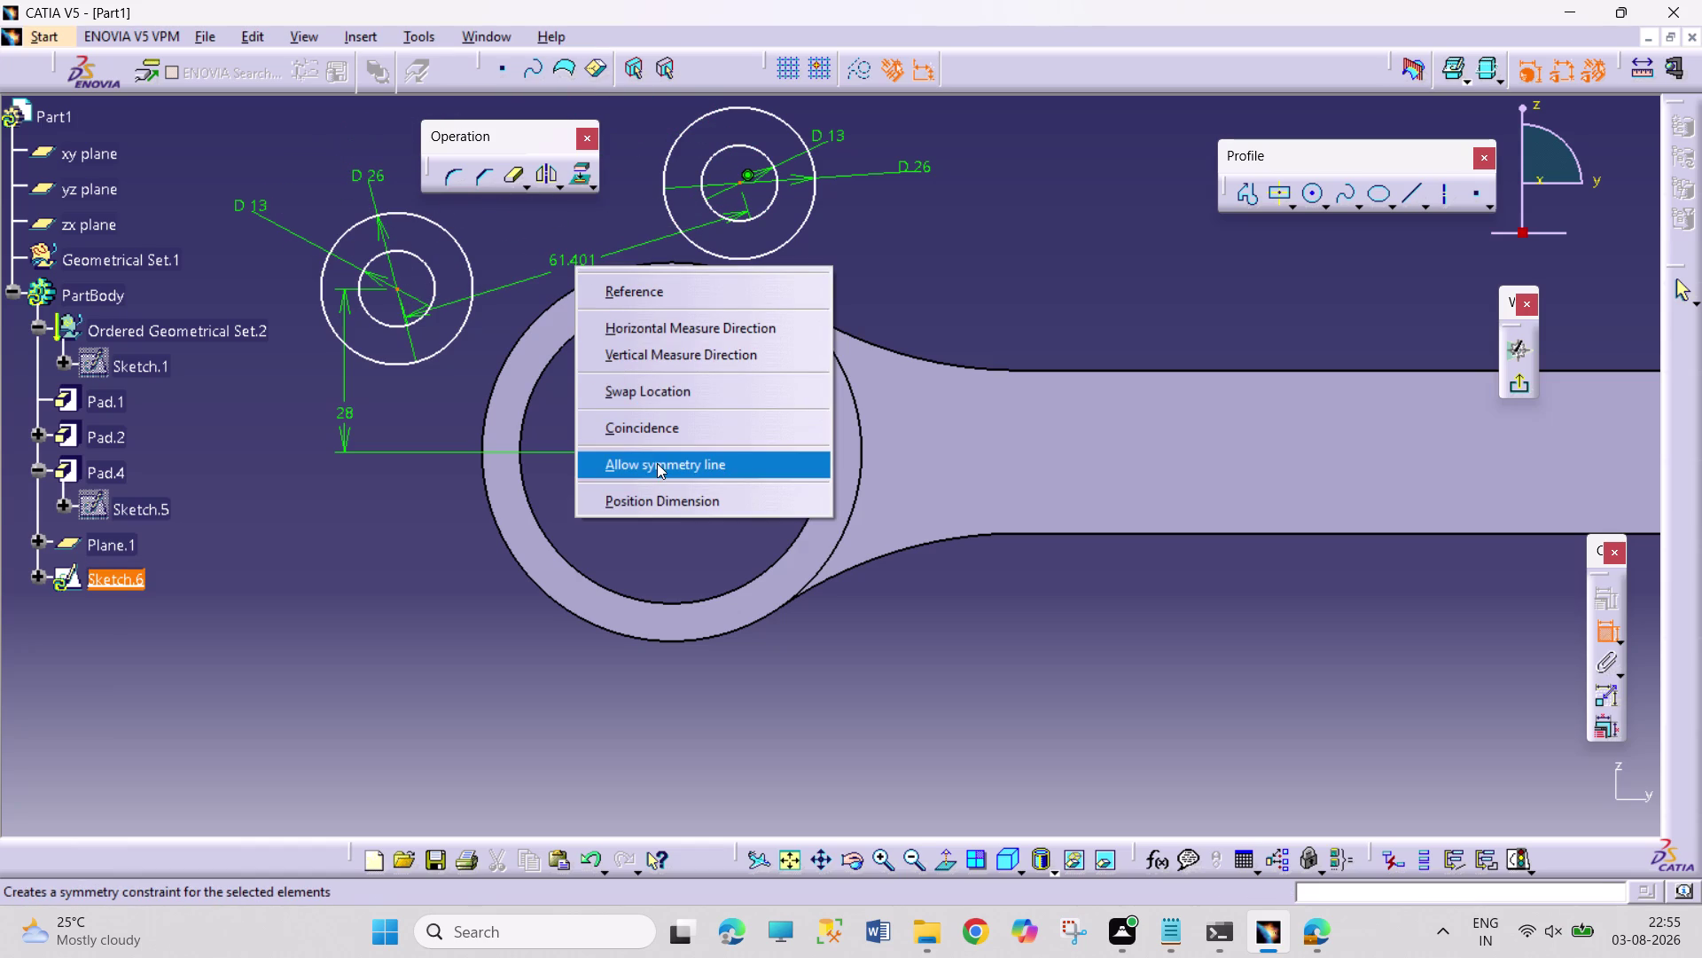
click(663, 359)
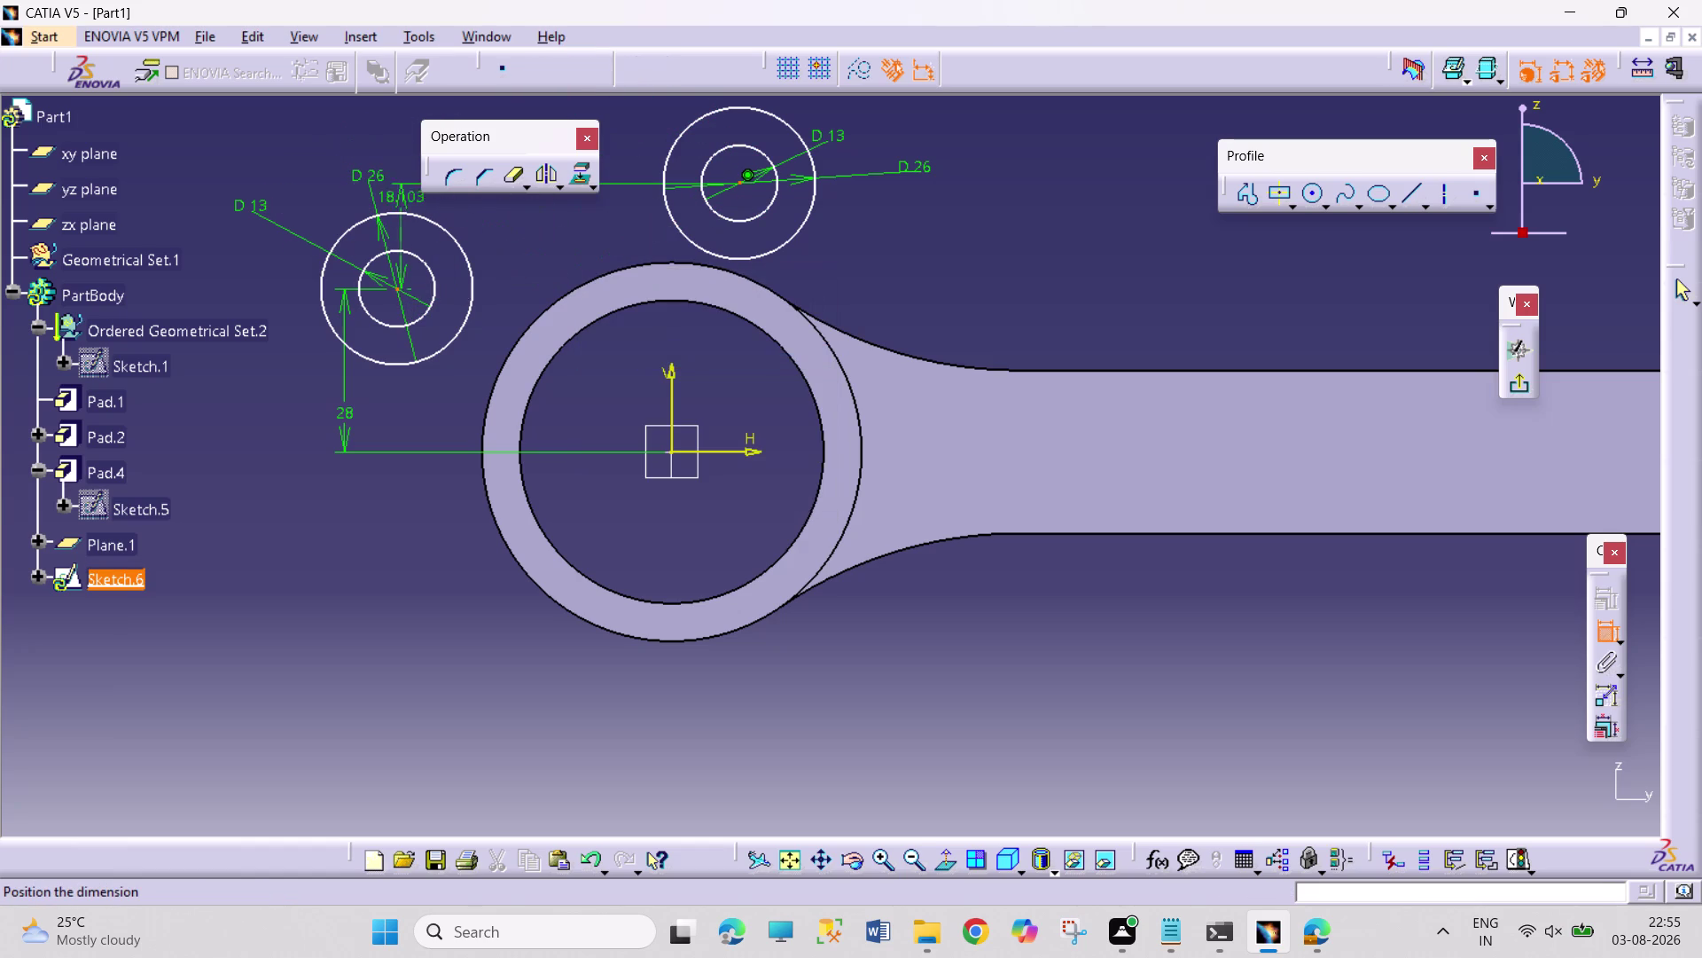
click(220, 183)
double_click(221, 176)
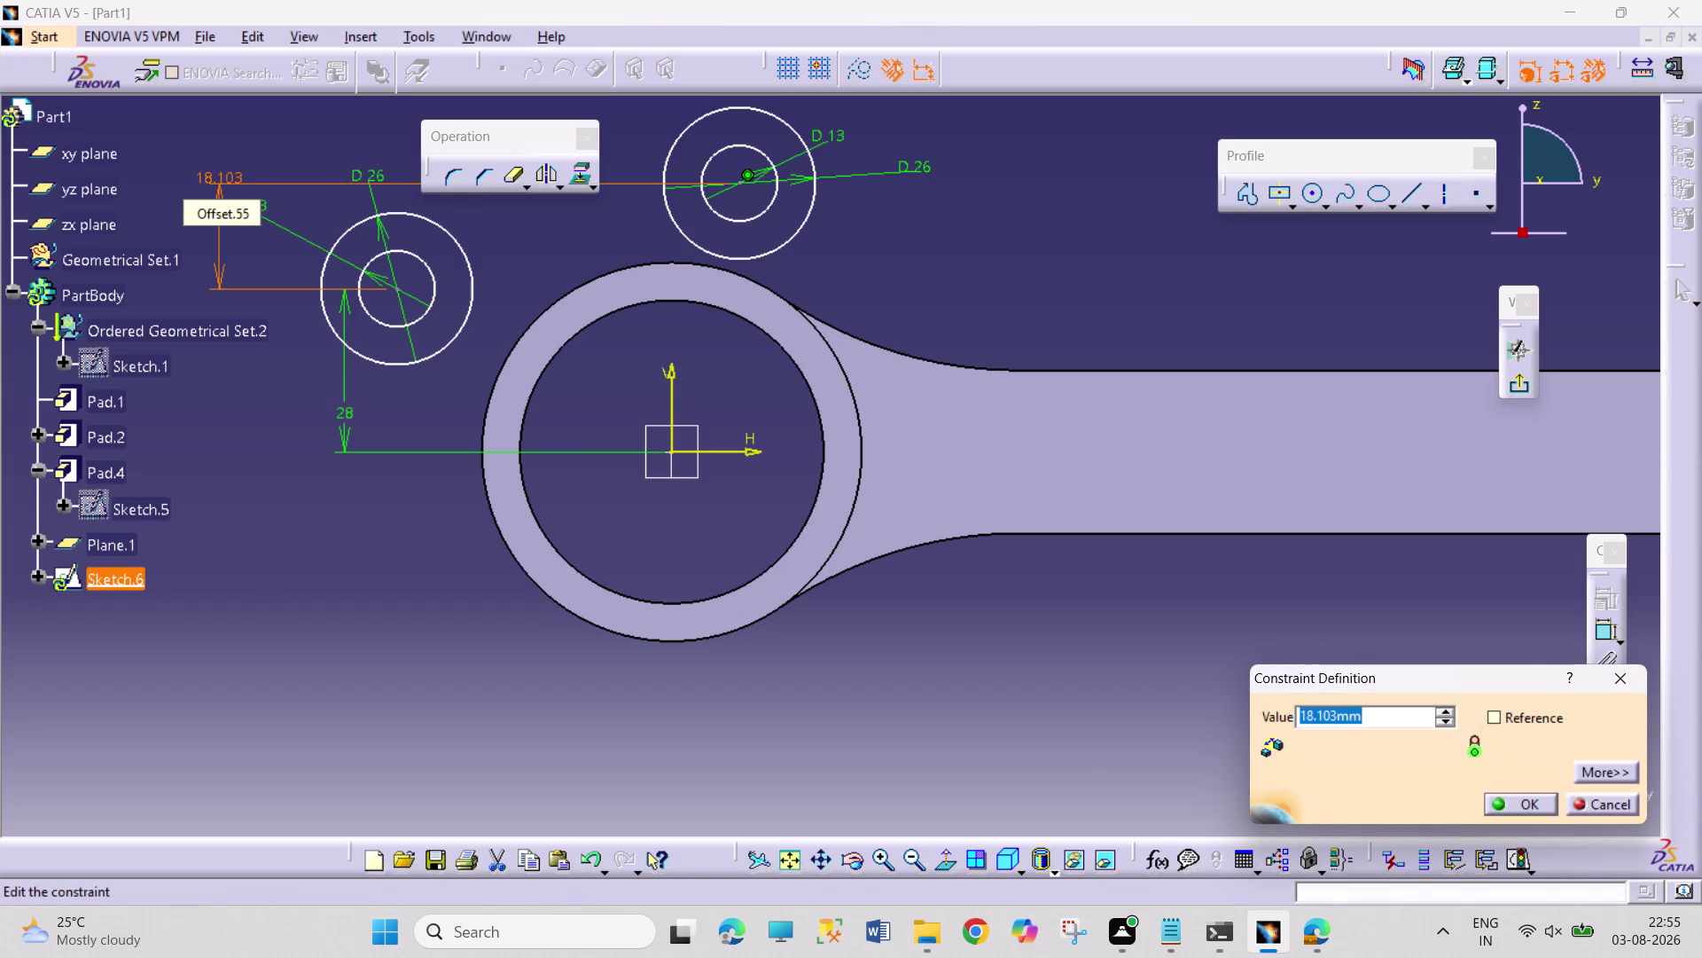
text(17)
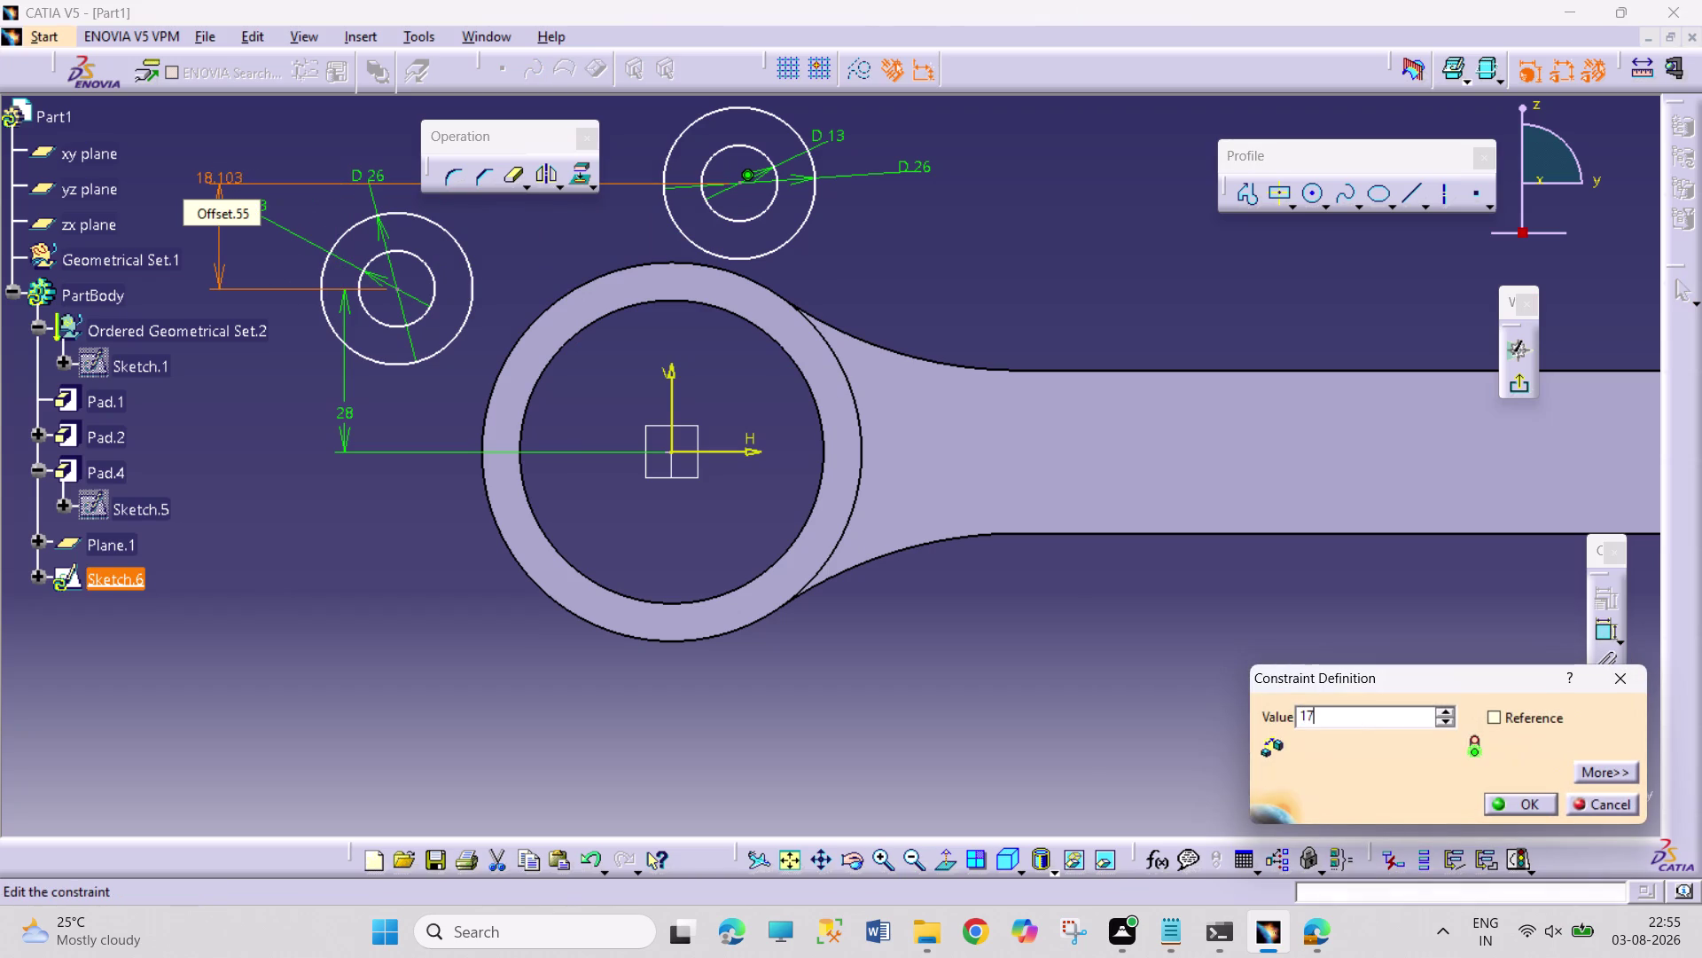
key(Return)
click(915, 250)
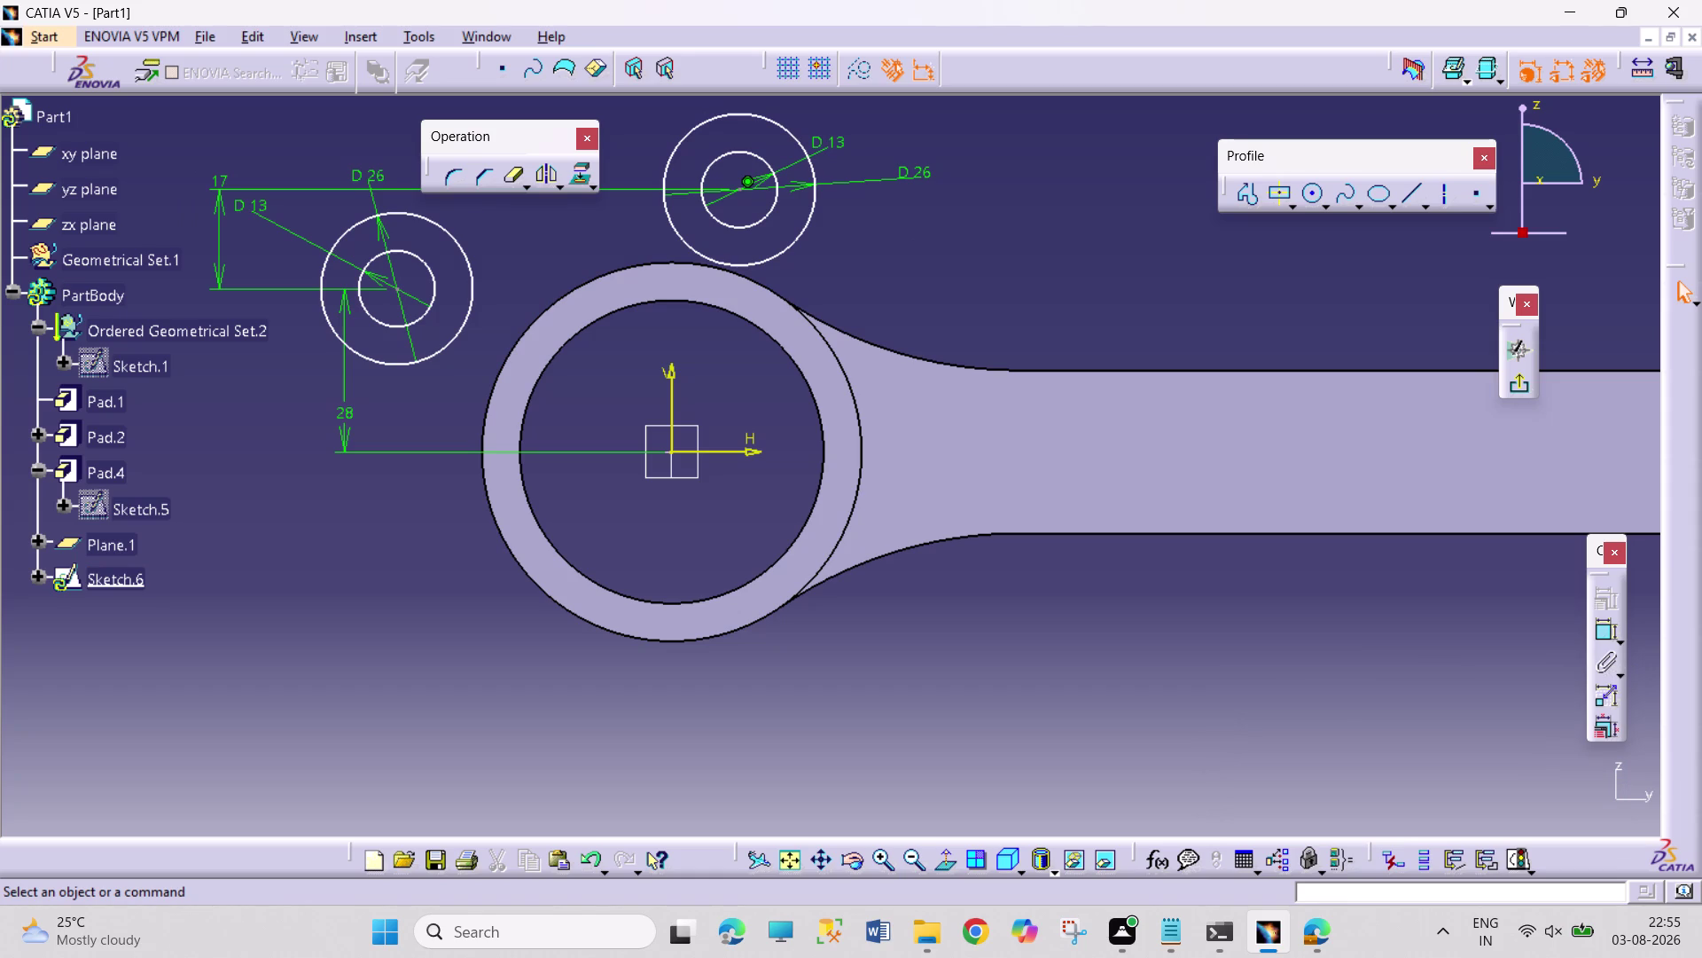
click(1602, 636)
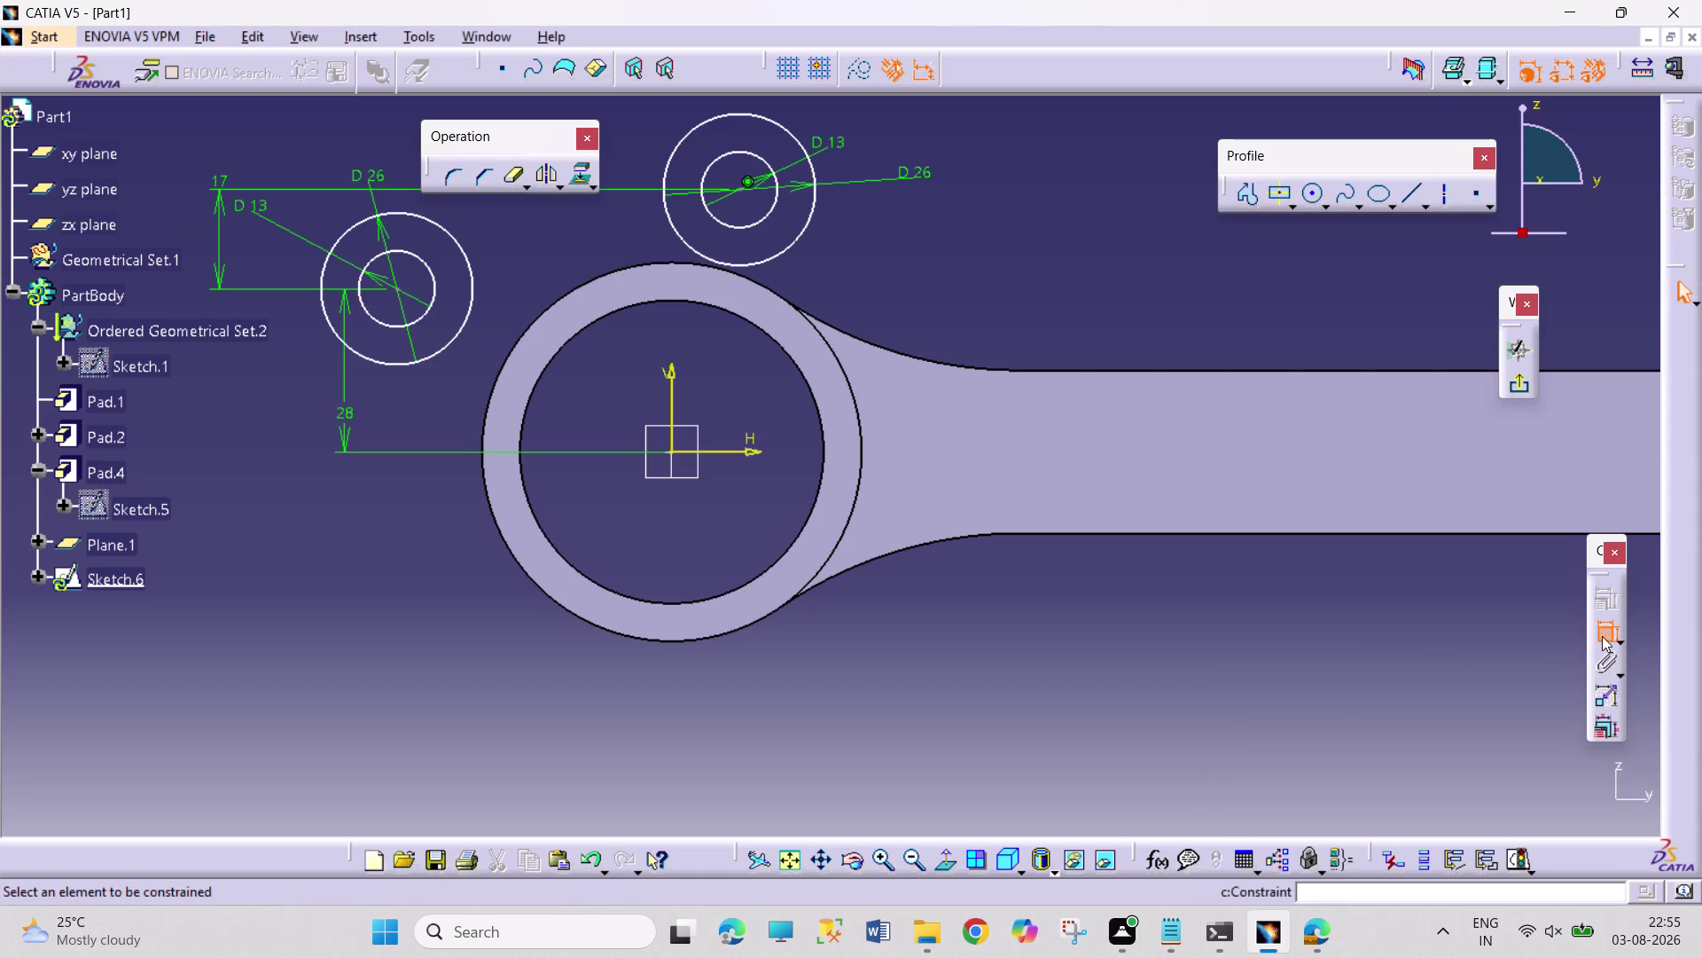
Dimension the horizontal spacing between the two small bosses to 39 mm.
click(399, 290)
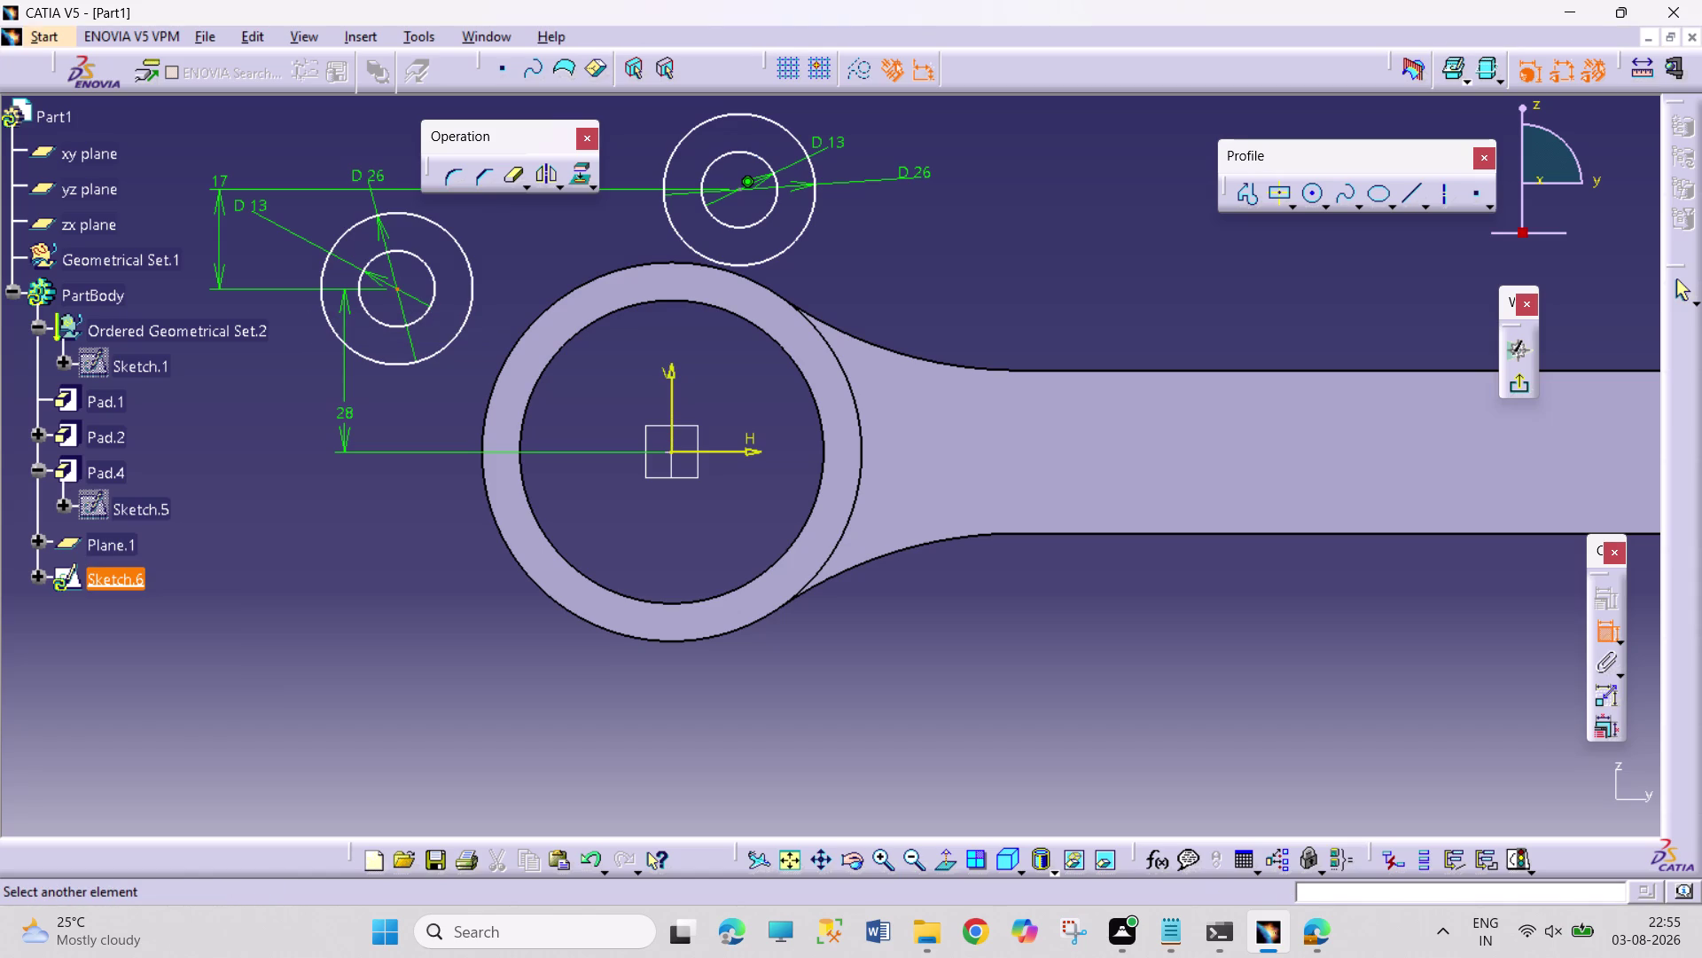
click(740, 191)
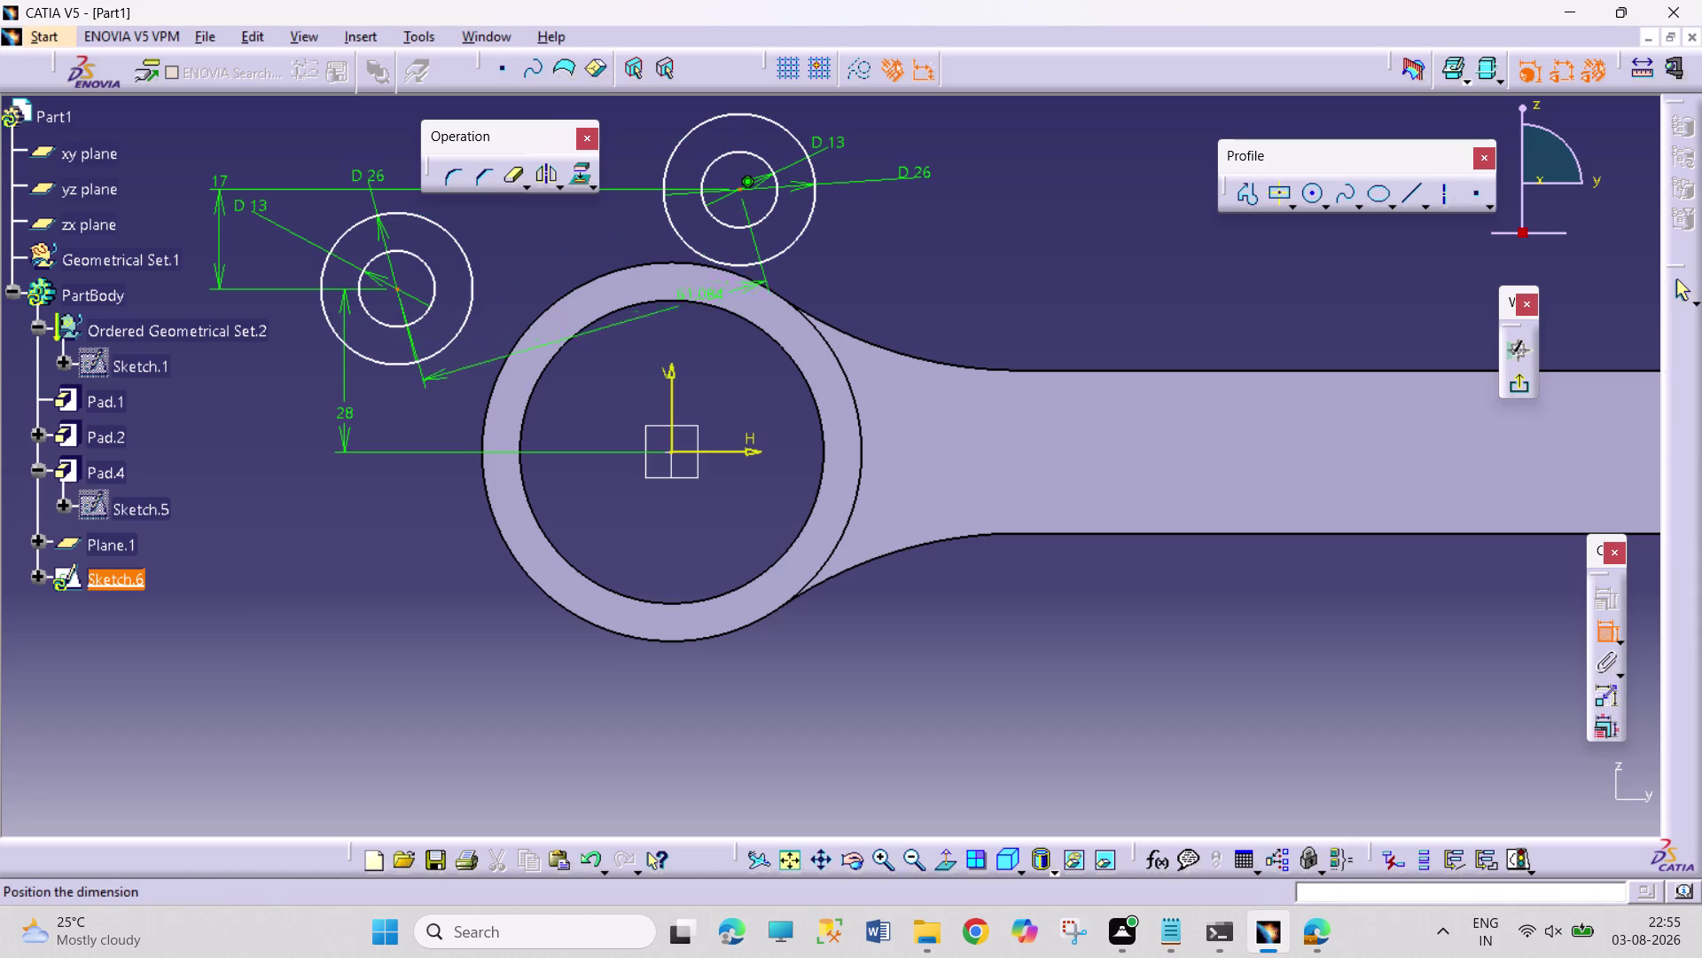
right_click(678, 331)
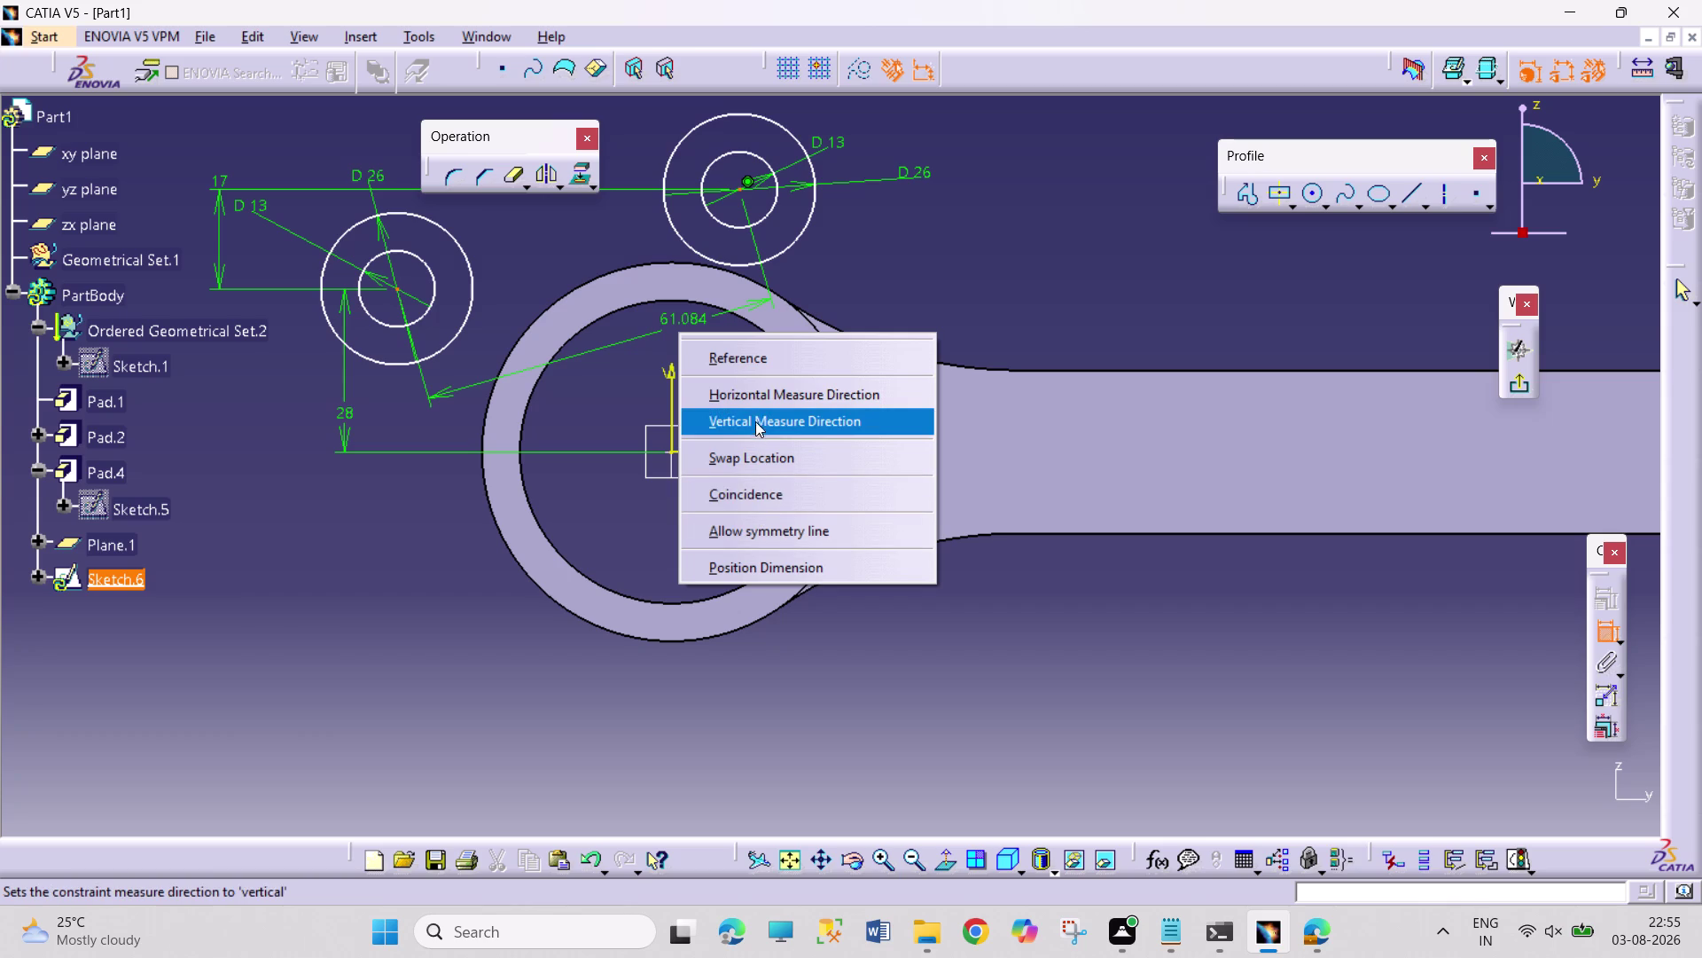
click(755, 403)
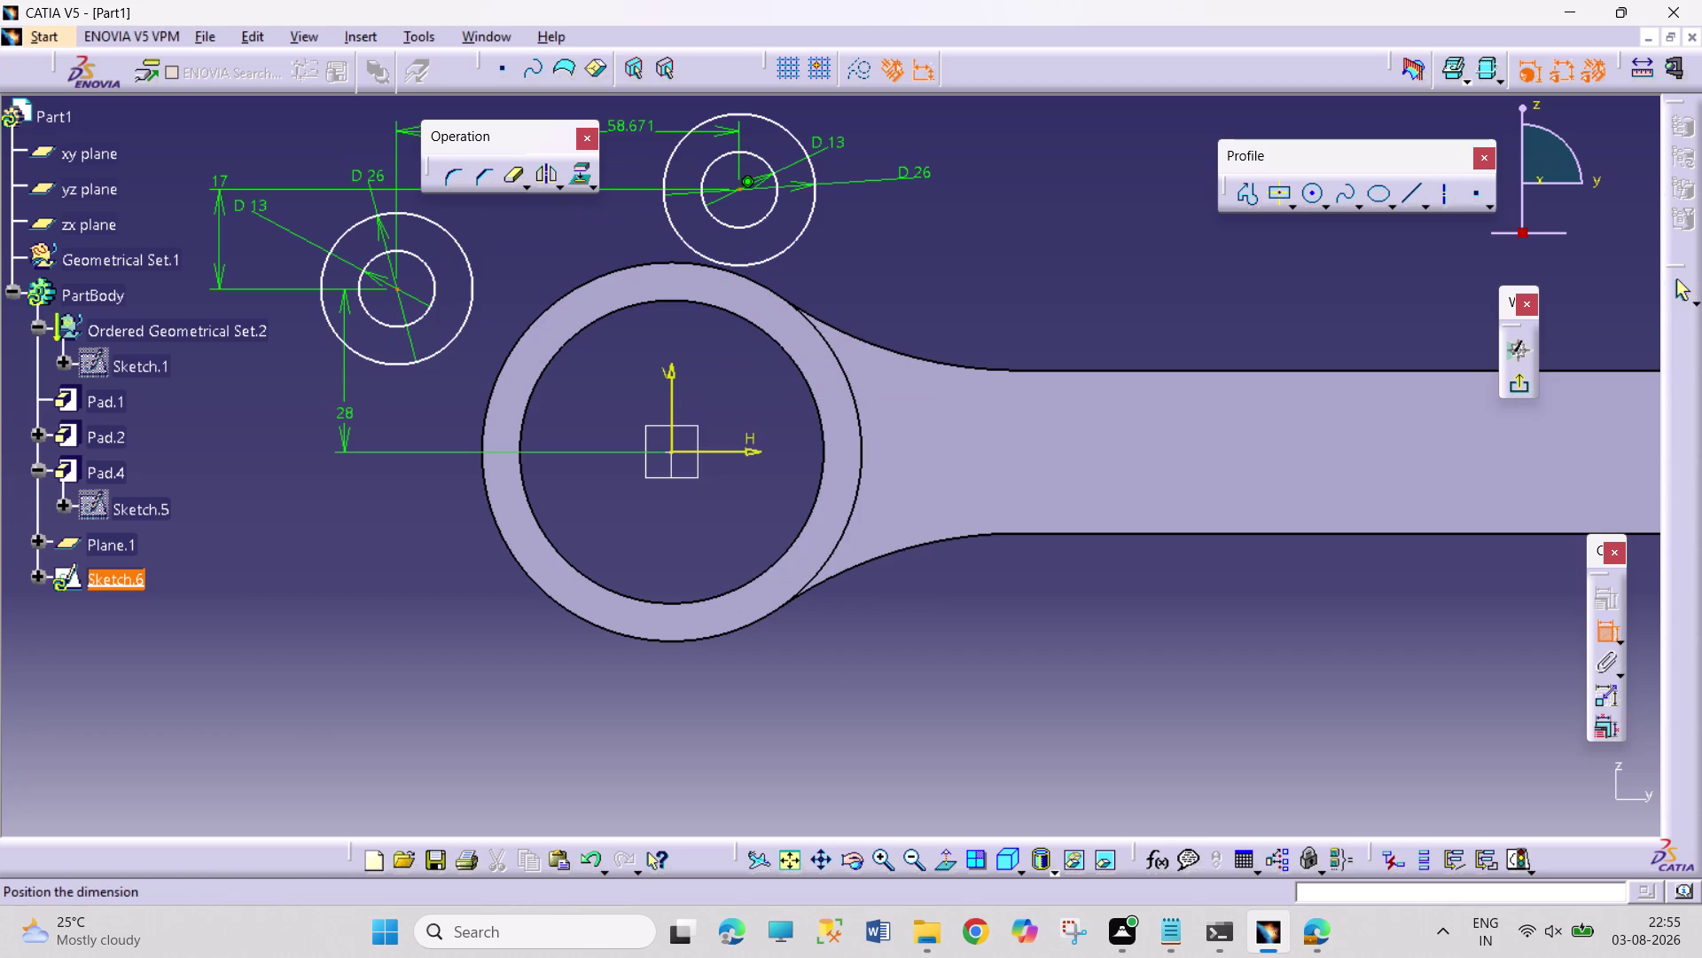
click(632, 131)
double_click(636, 123)
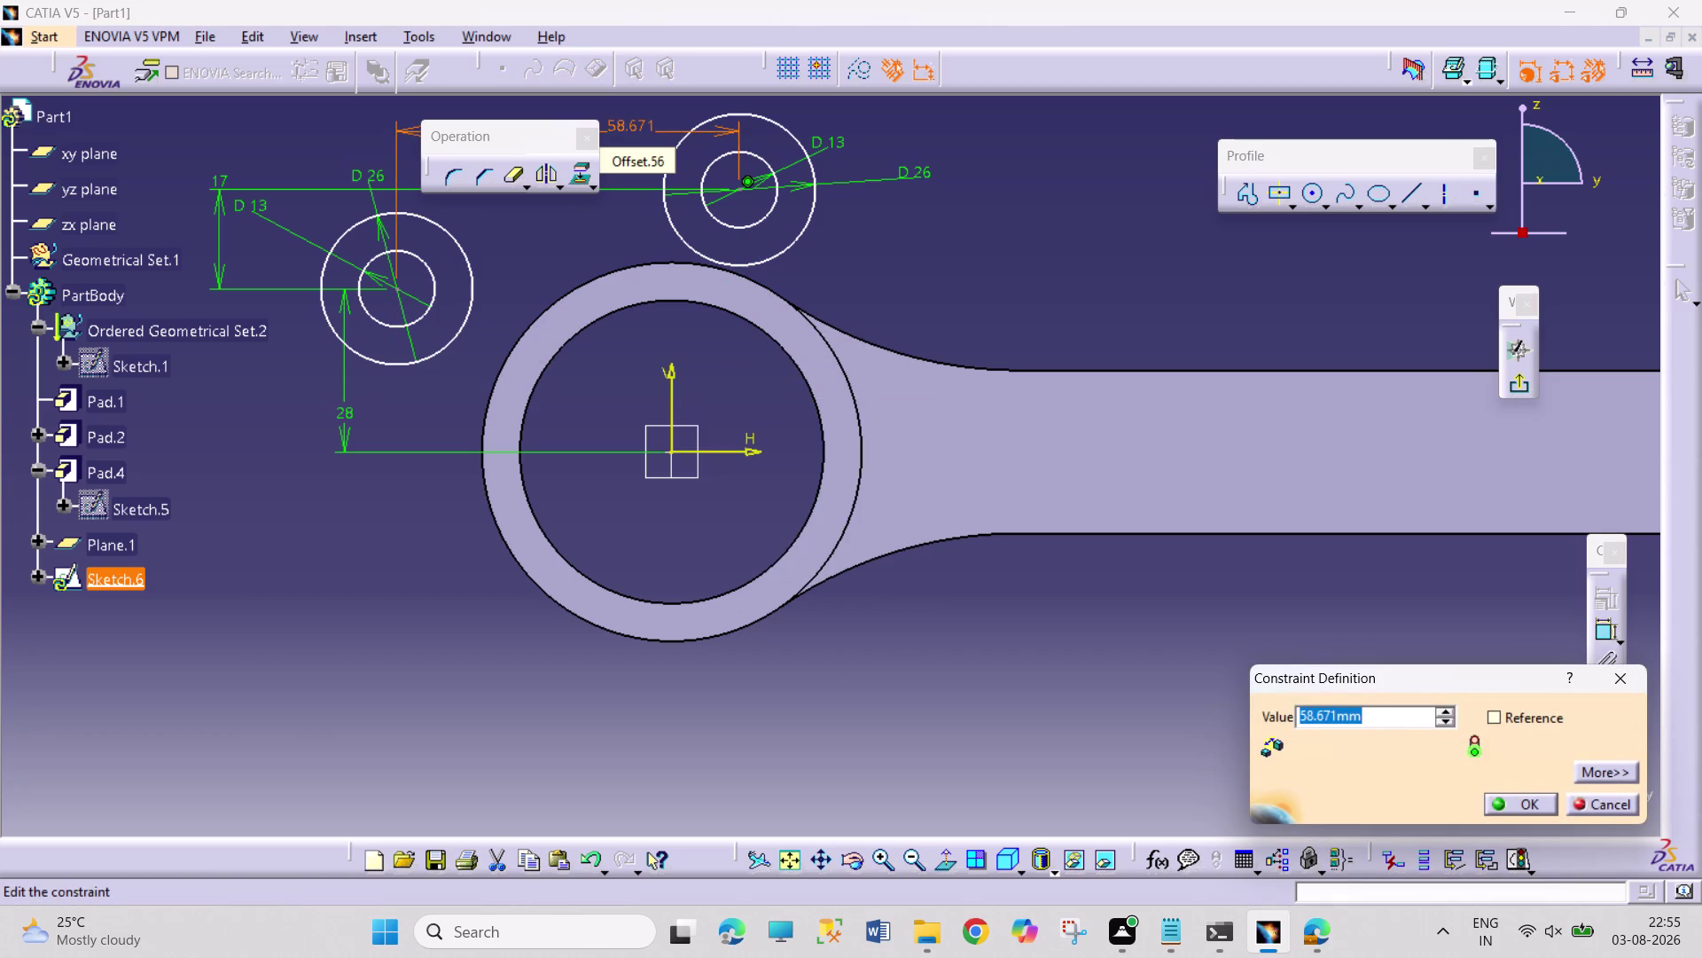
text(39)
key(Return)
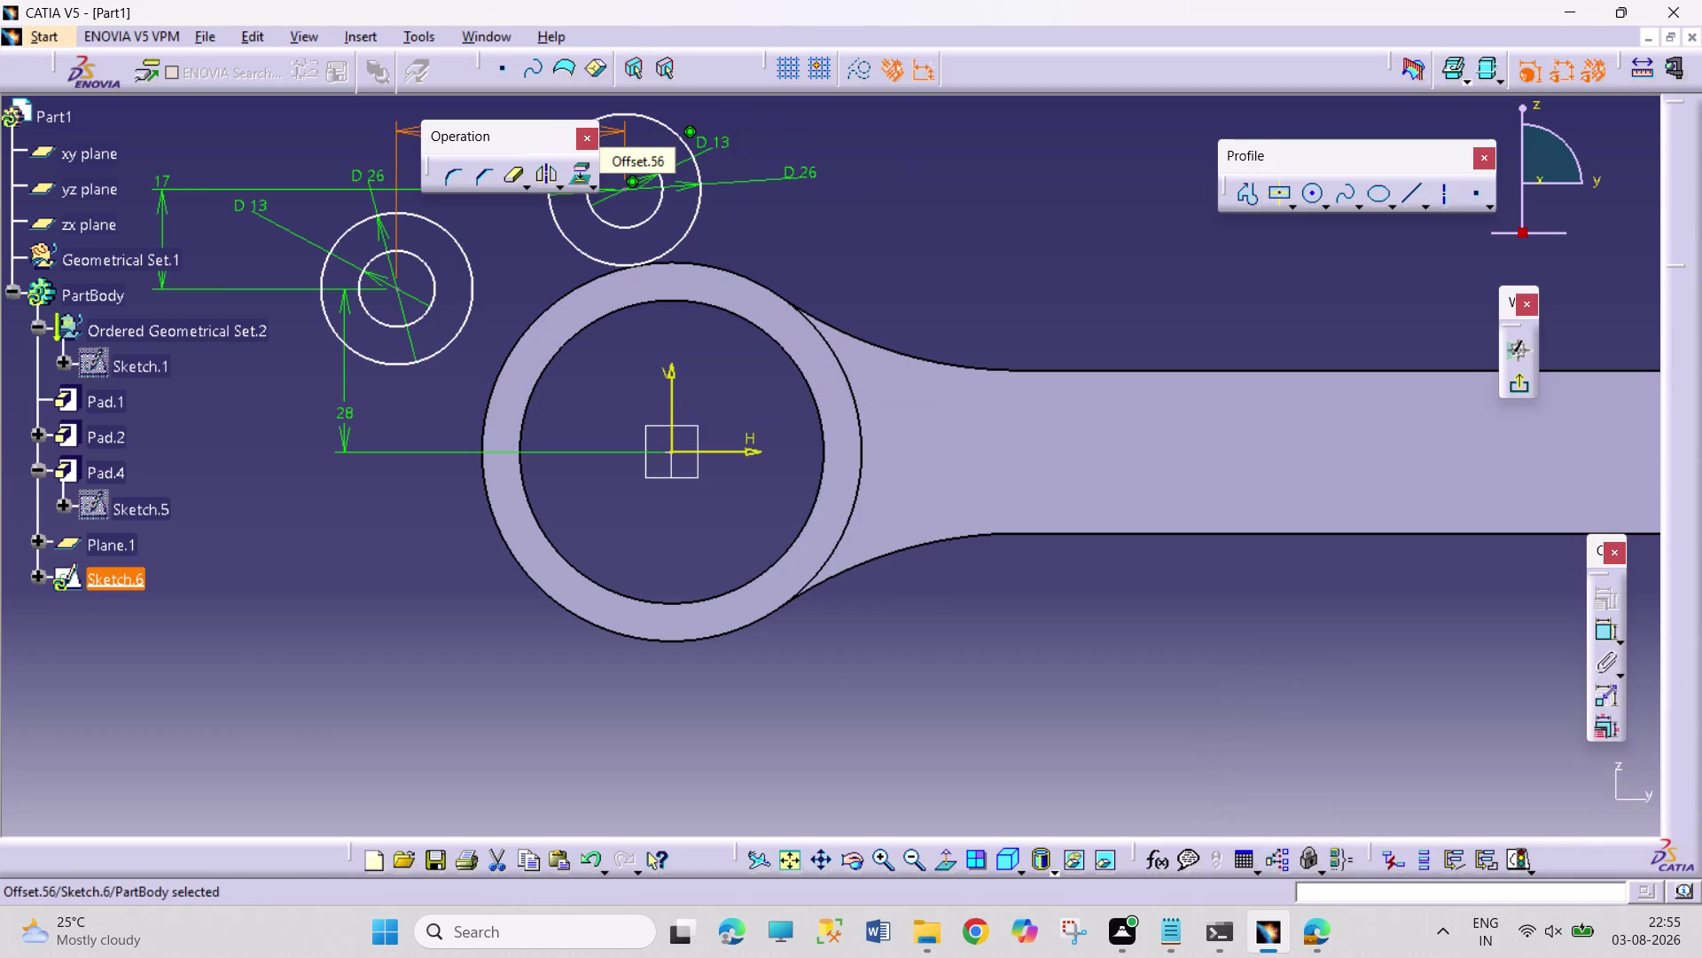
click(882, 236)
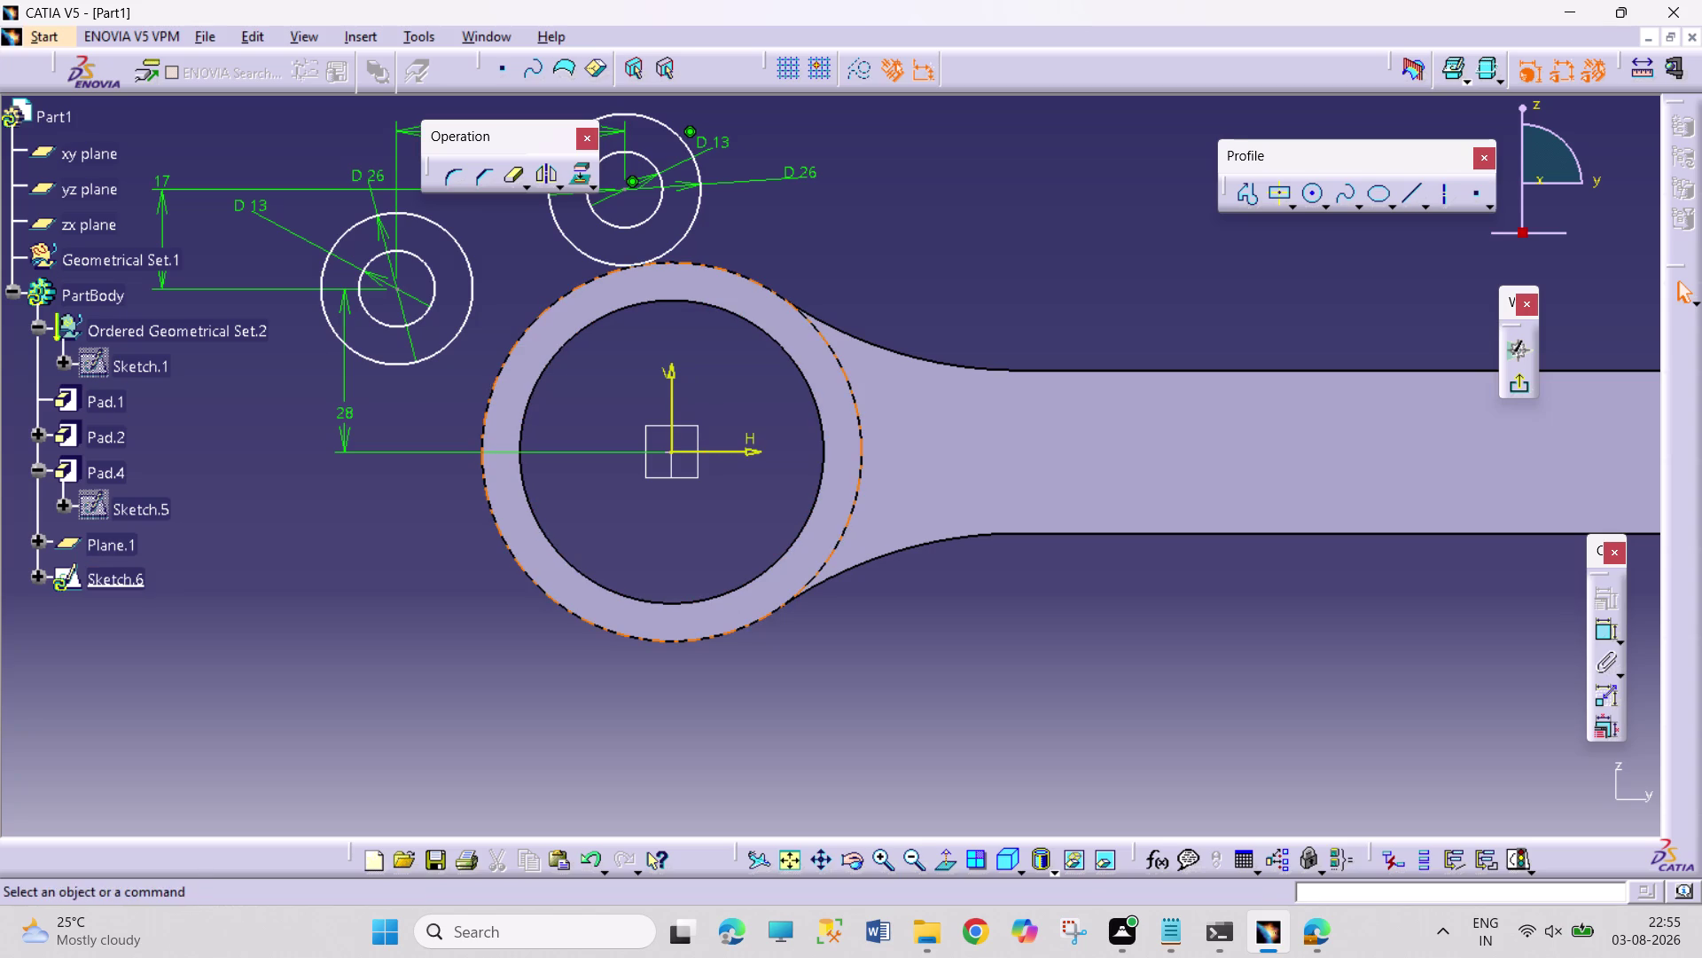
key(ctrl+z)
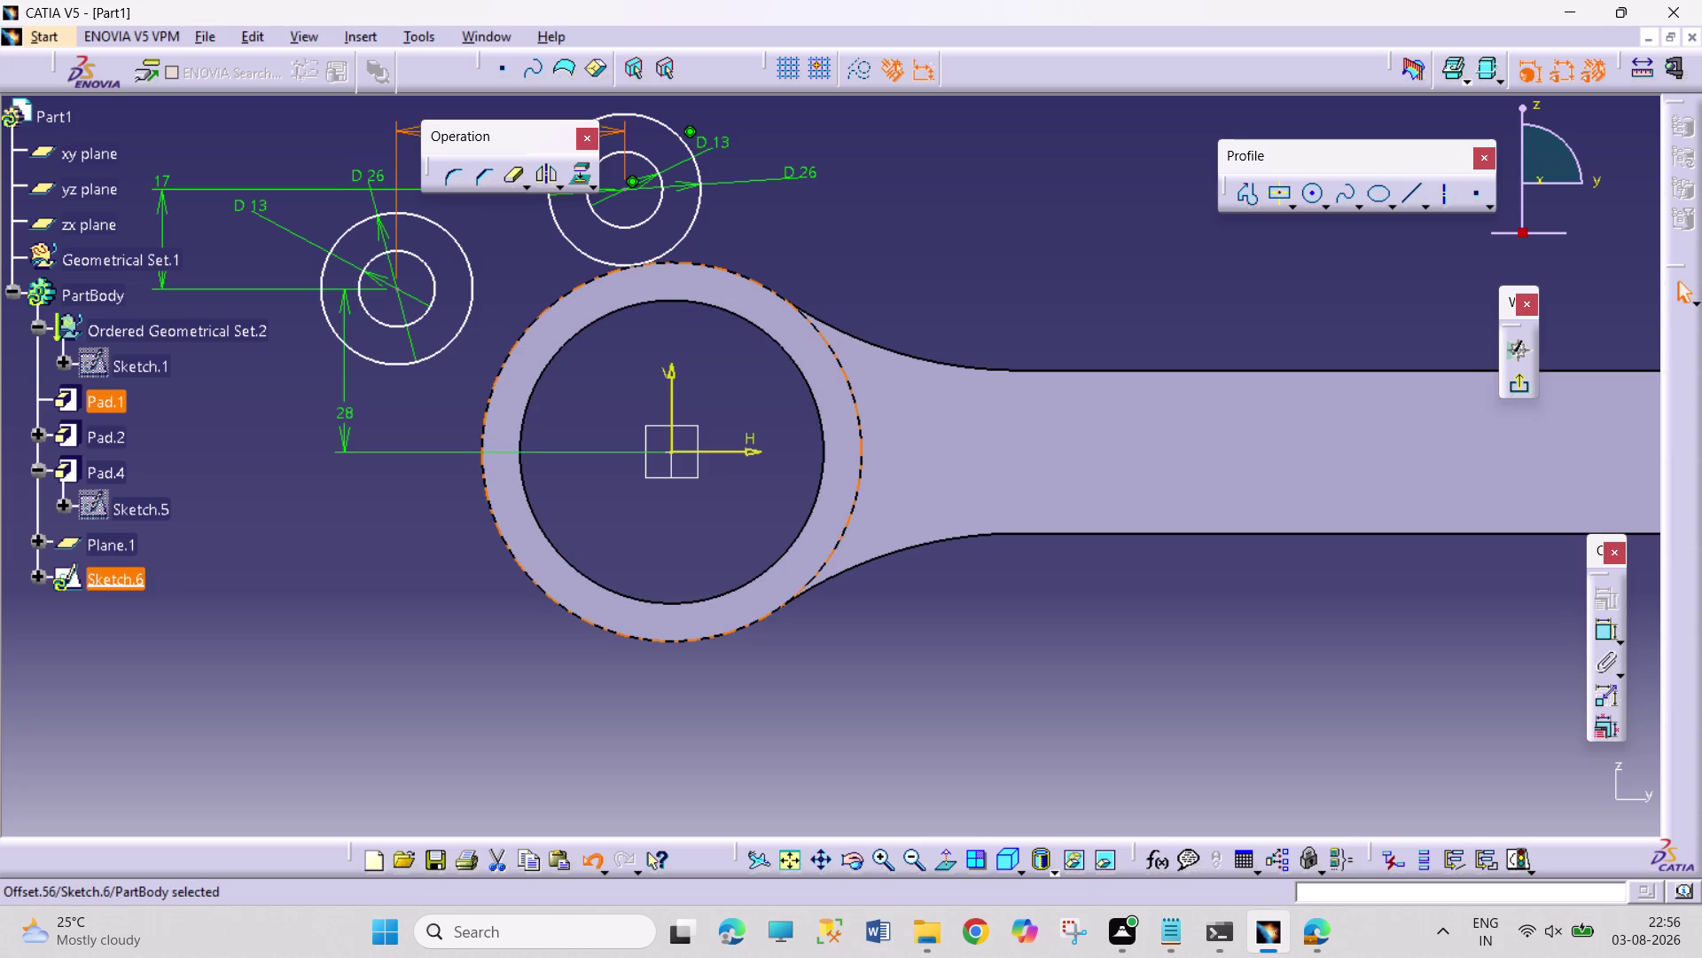
Undo the 39 mm horizontal spacing dimension.
key(ctrl+z)
click(1074, 605)
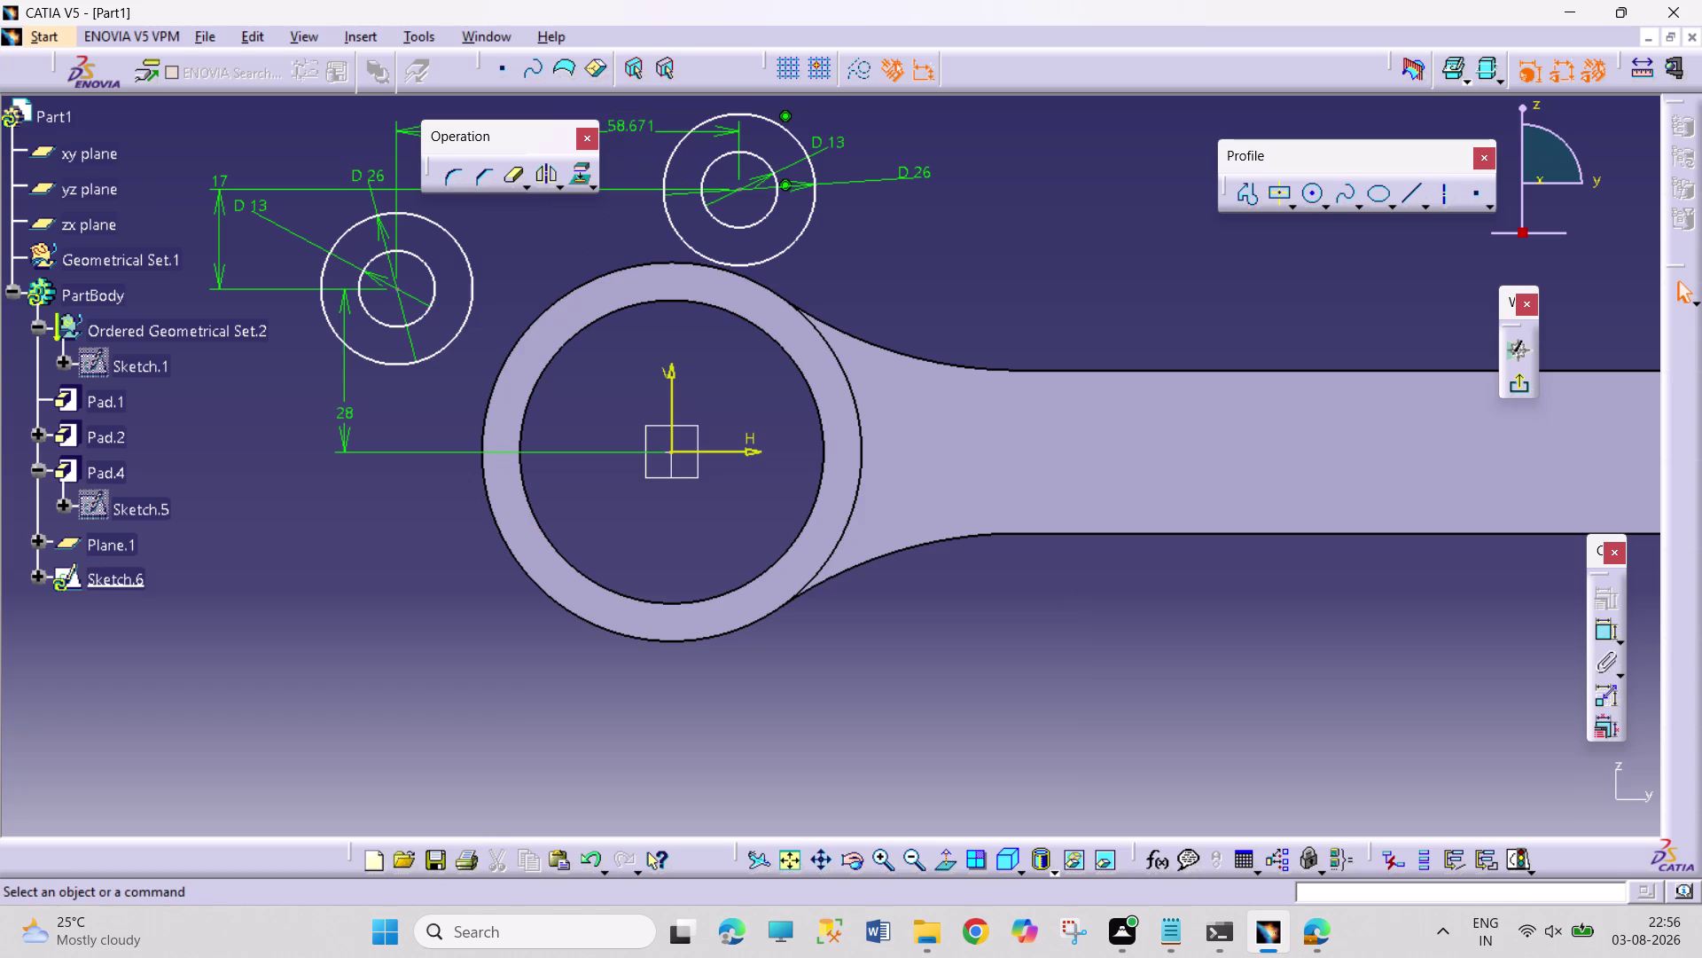
key(ctrl+z)
key(ctrl+z)
key(ctrl+z)
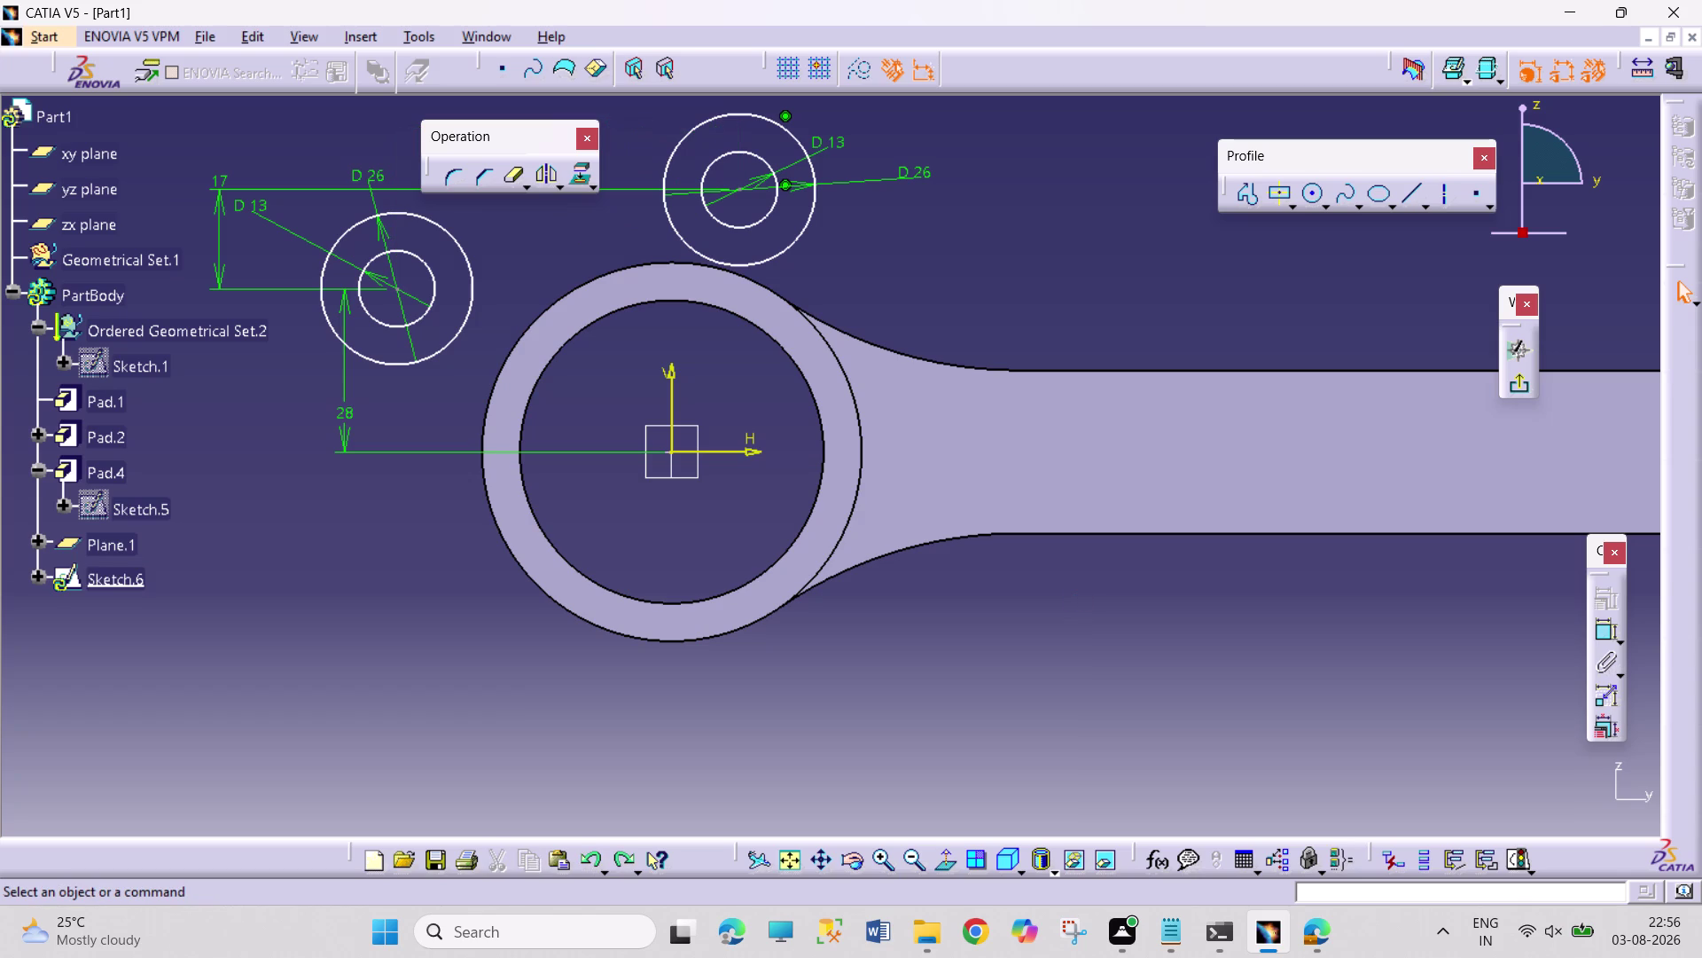
Dimension the top boss 15 mm from the vertical axis.
click(1606, 630)
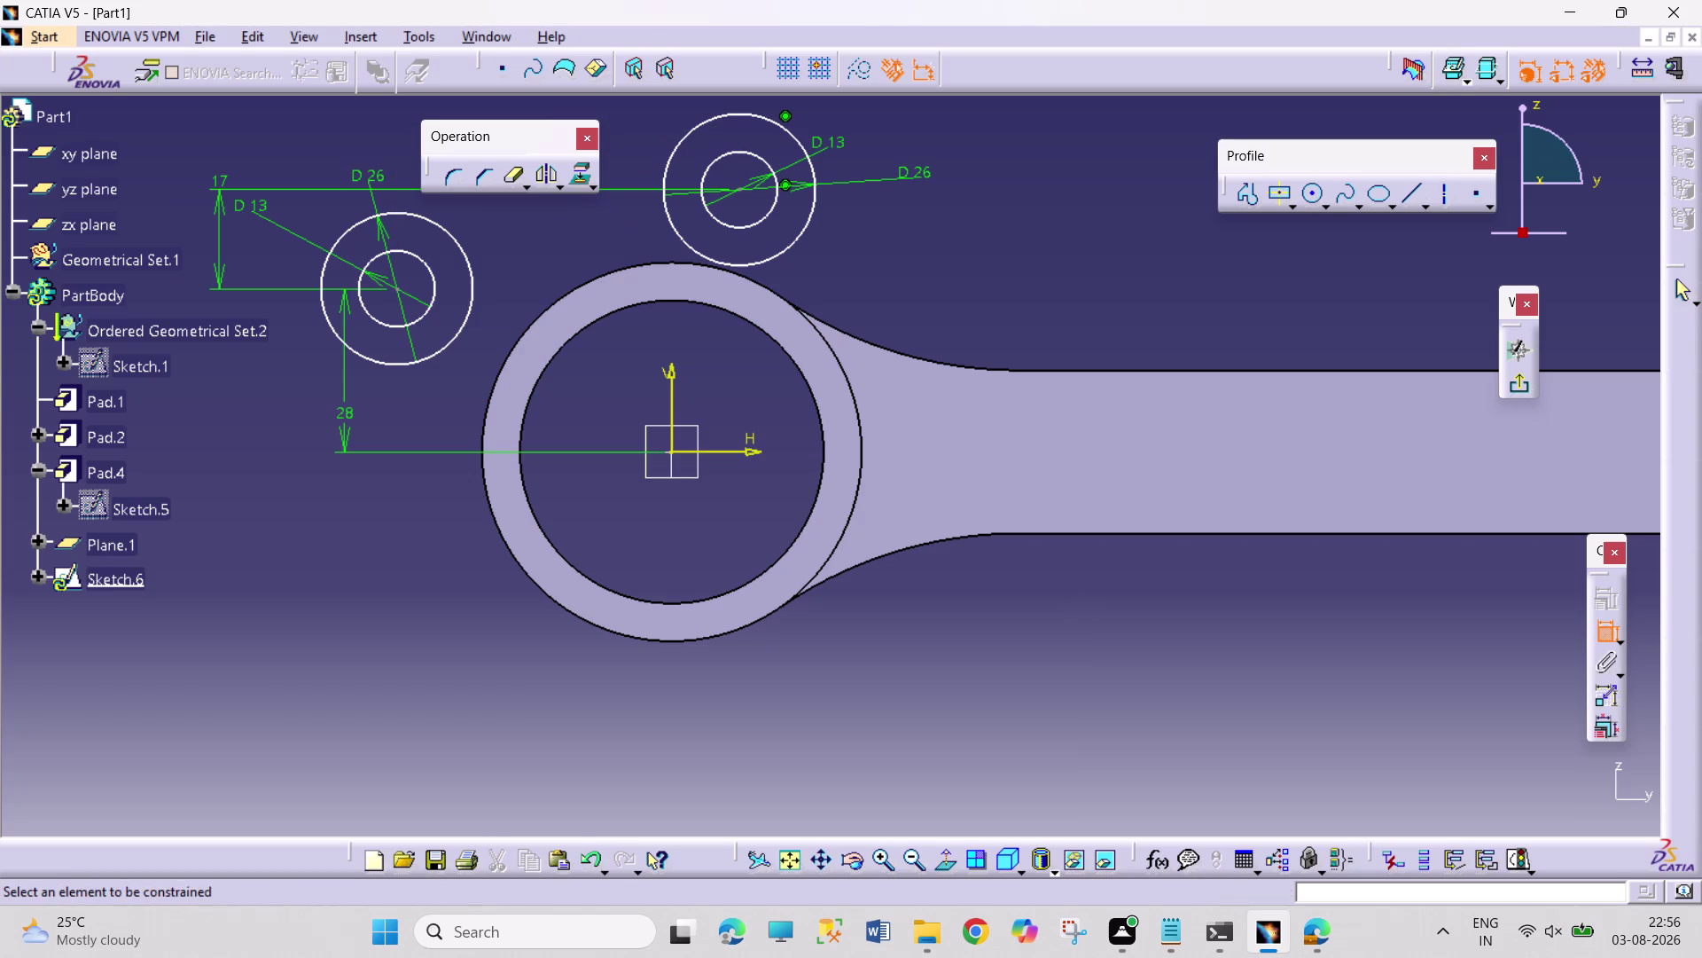
click(669, 407)
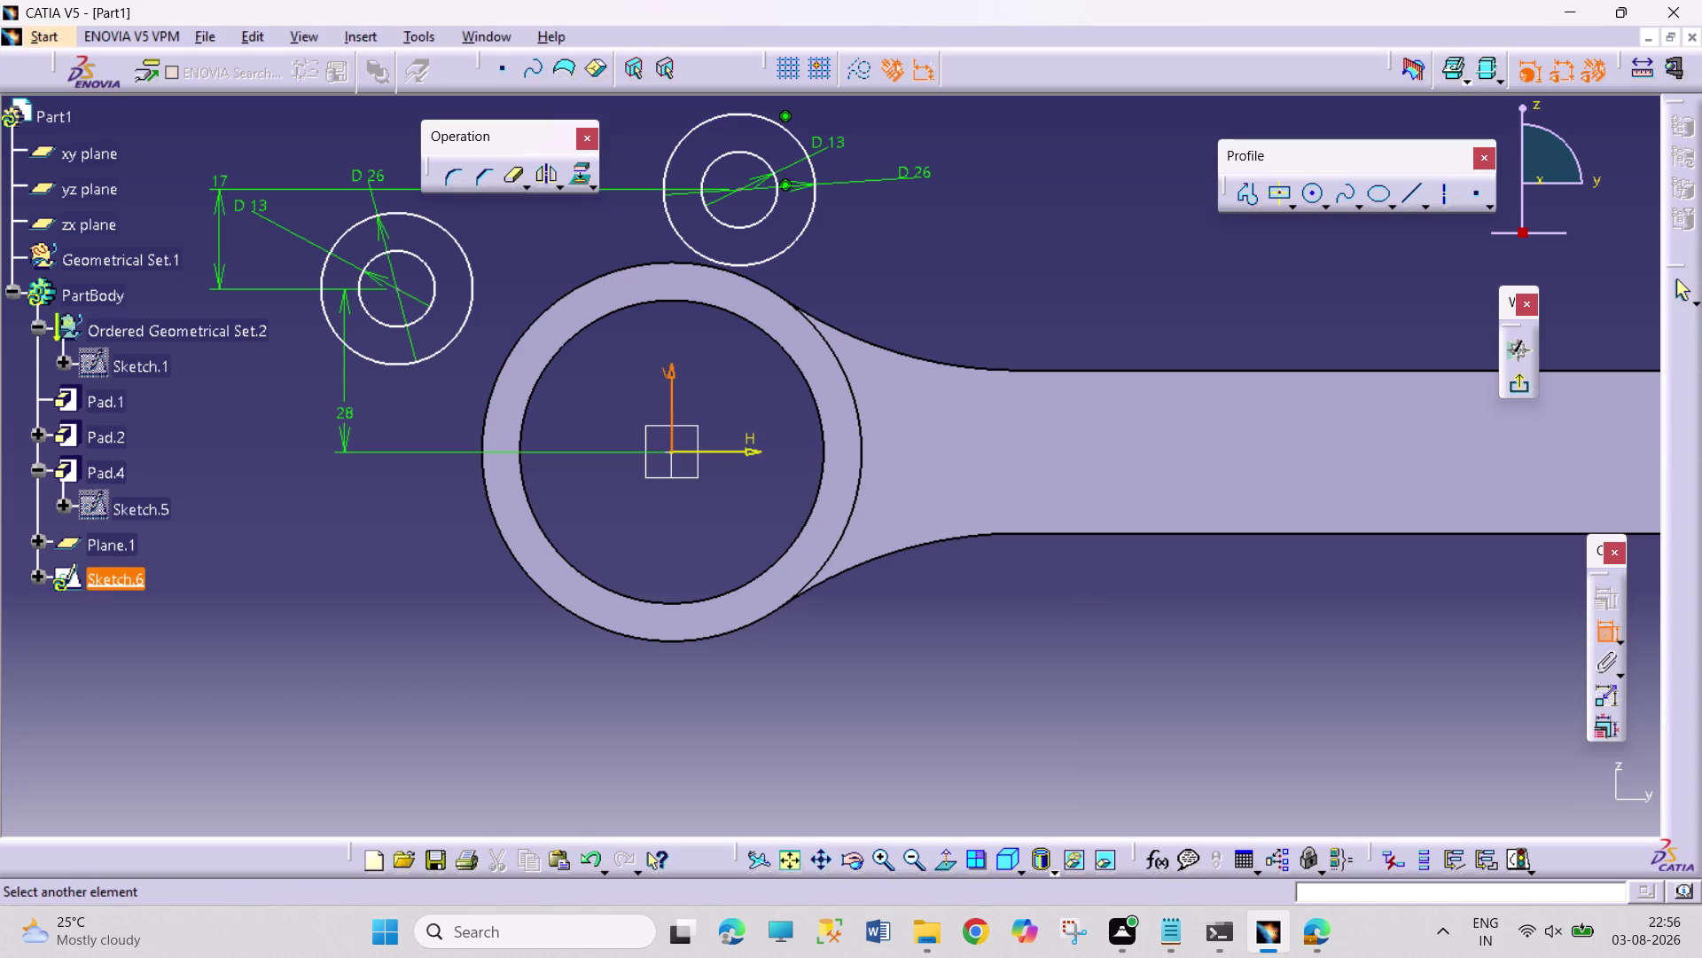
click(737, 191)
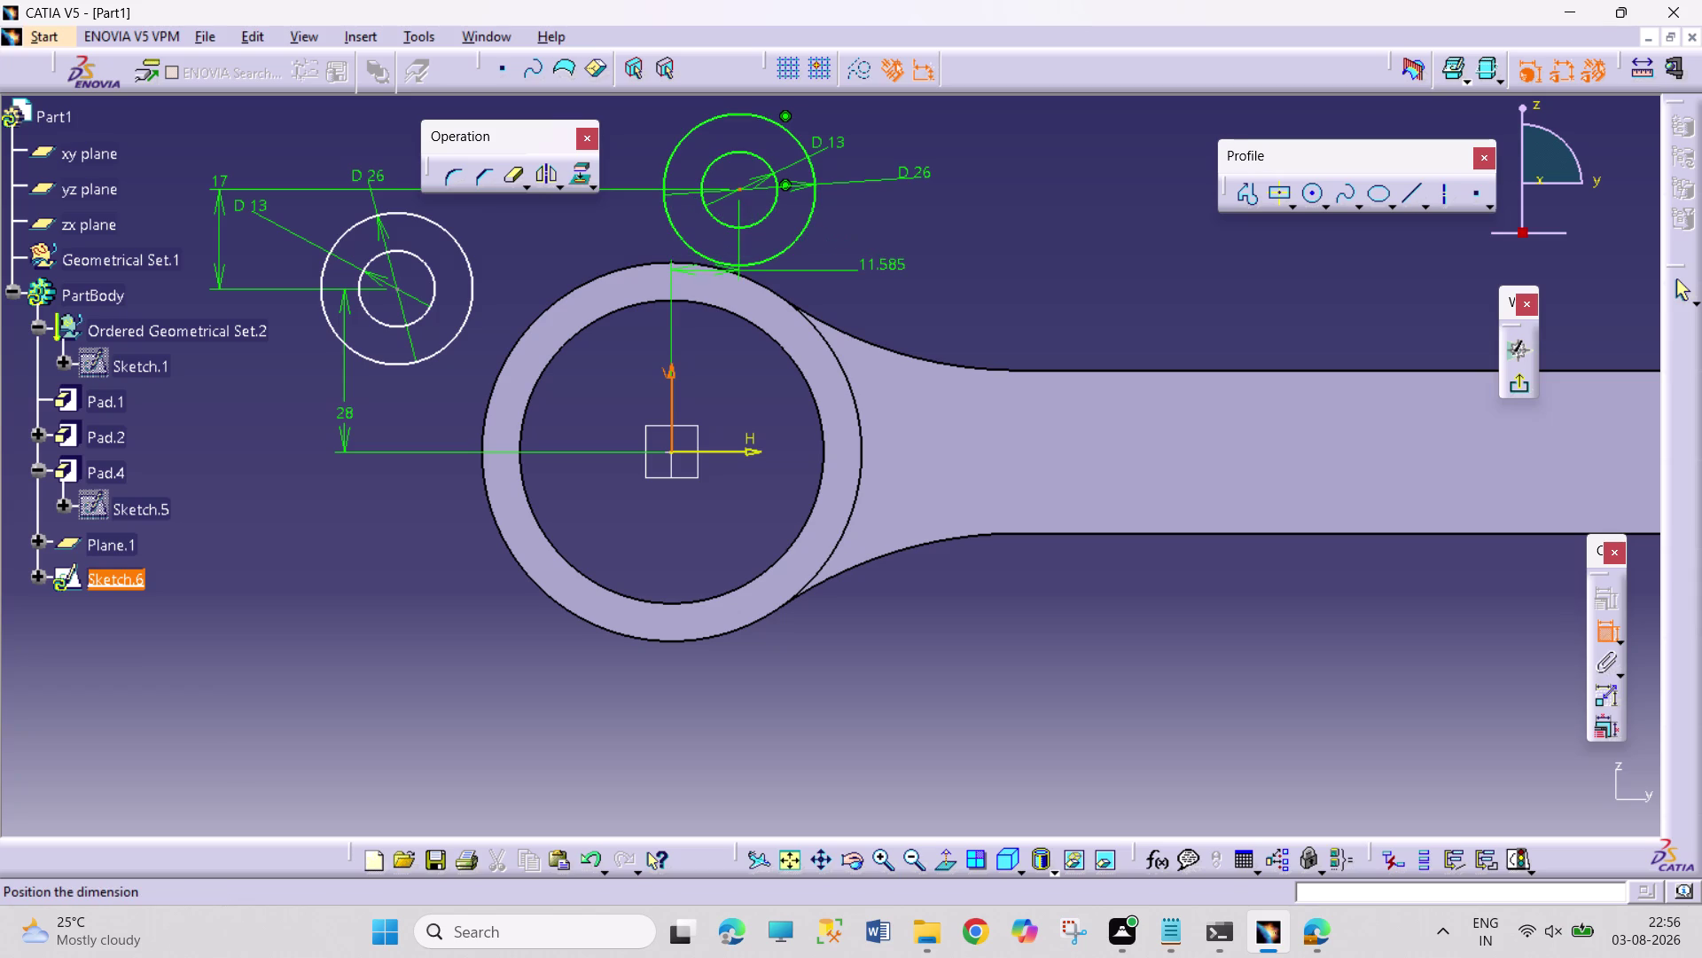
click(894, 285)
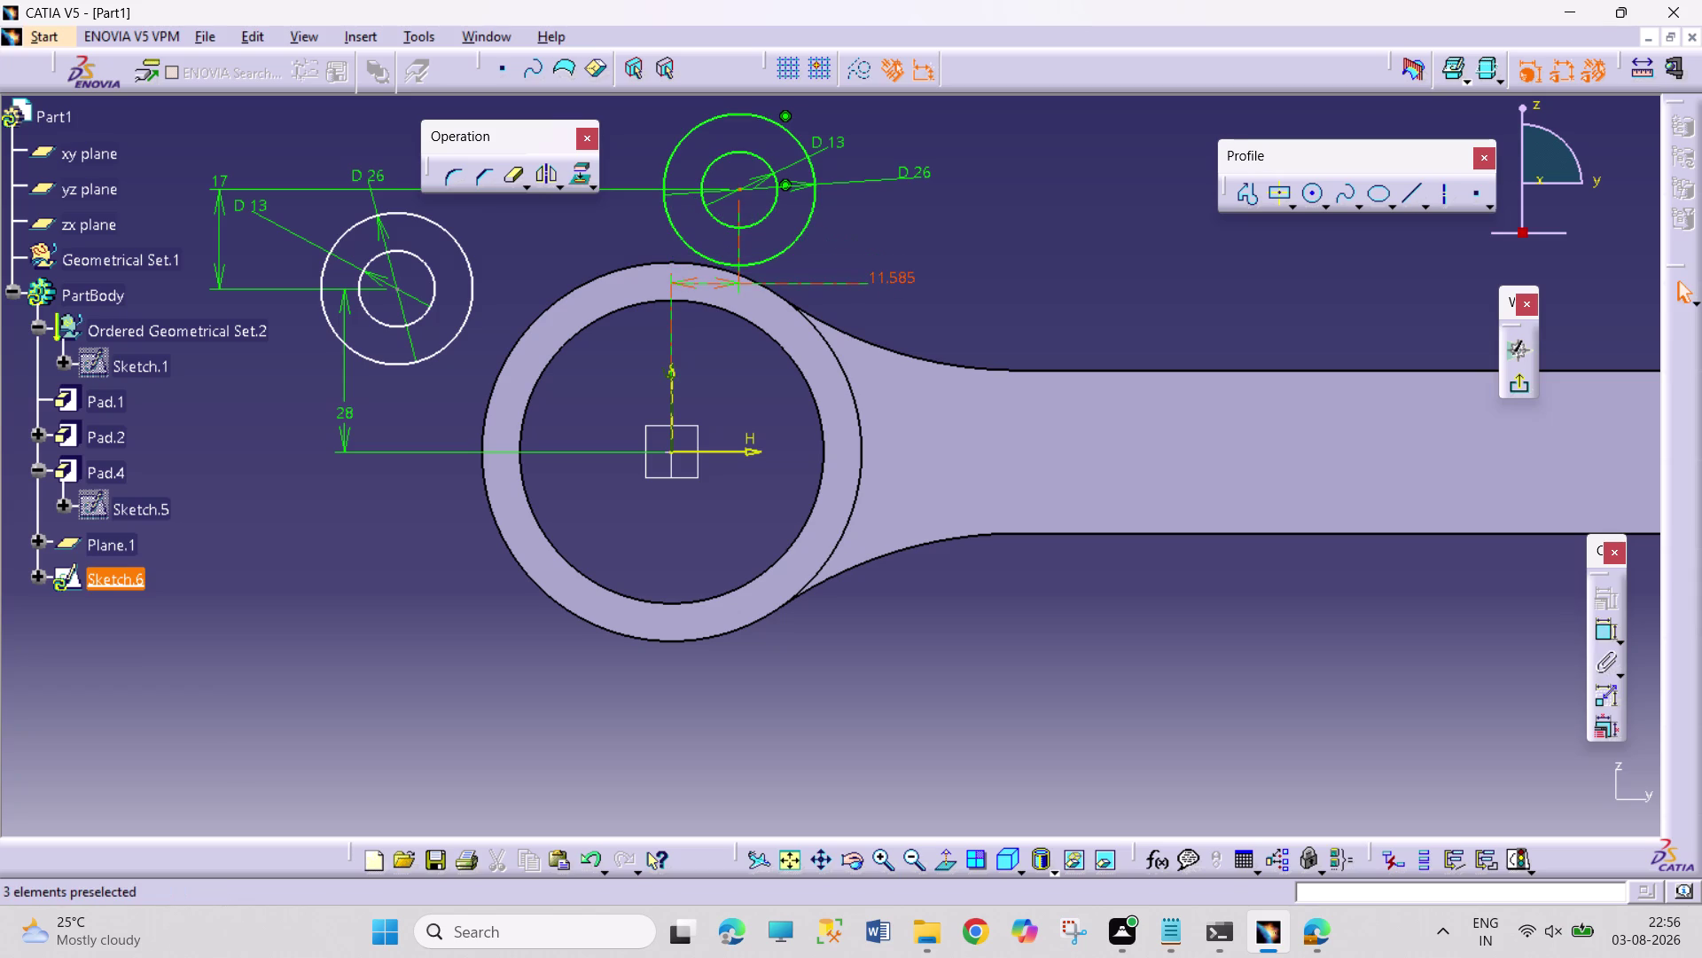
click(899, 273)
click(899, 273)
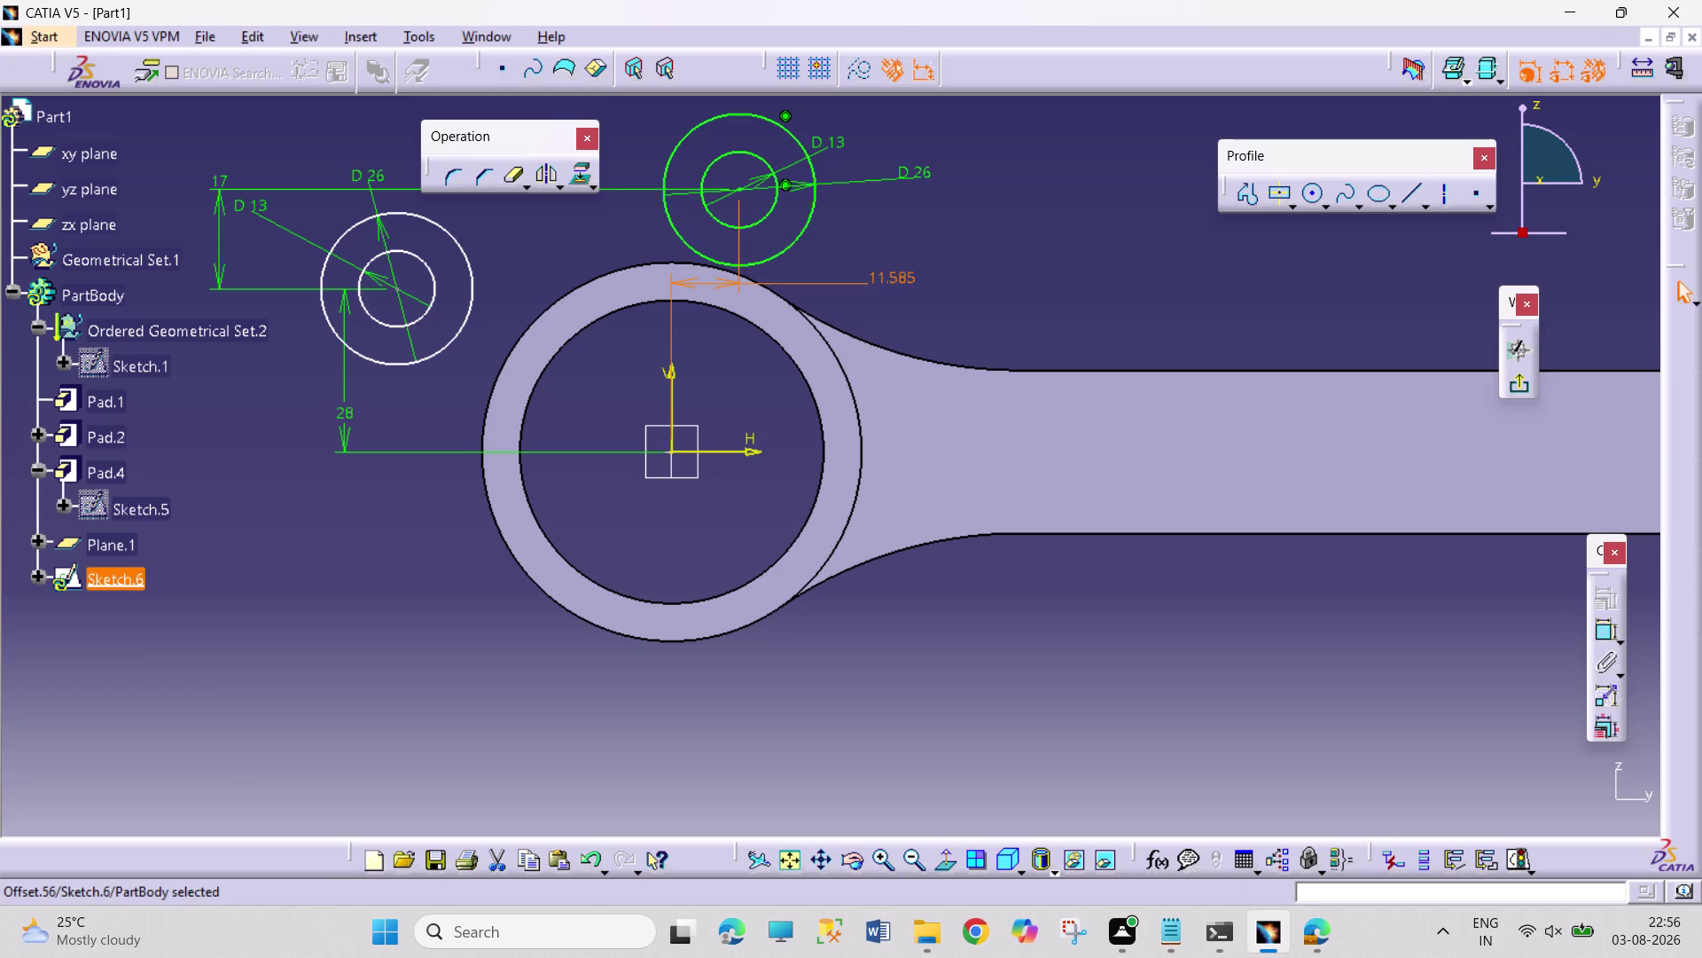
double_click(898, 273)
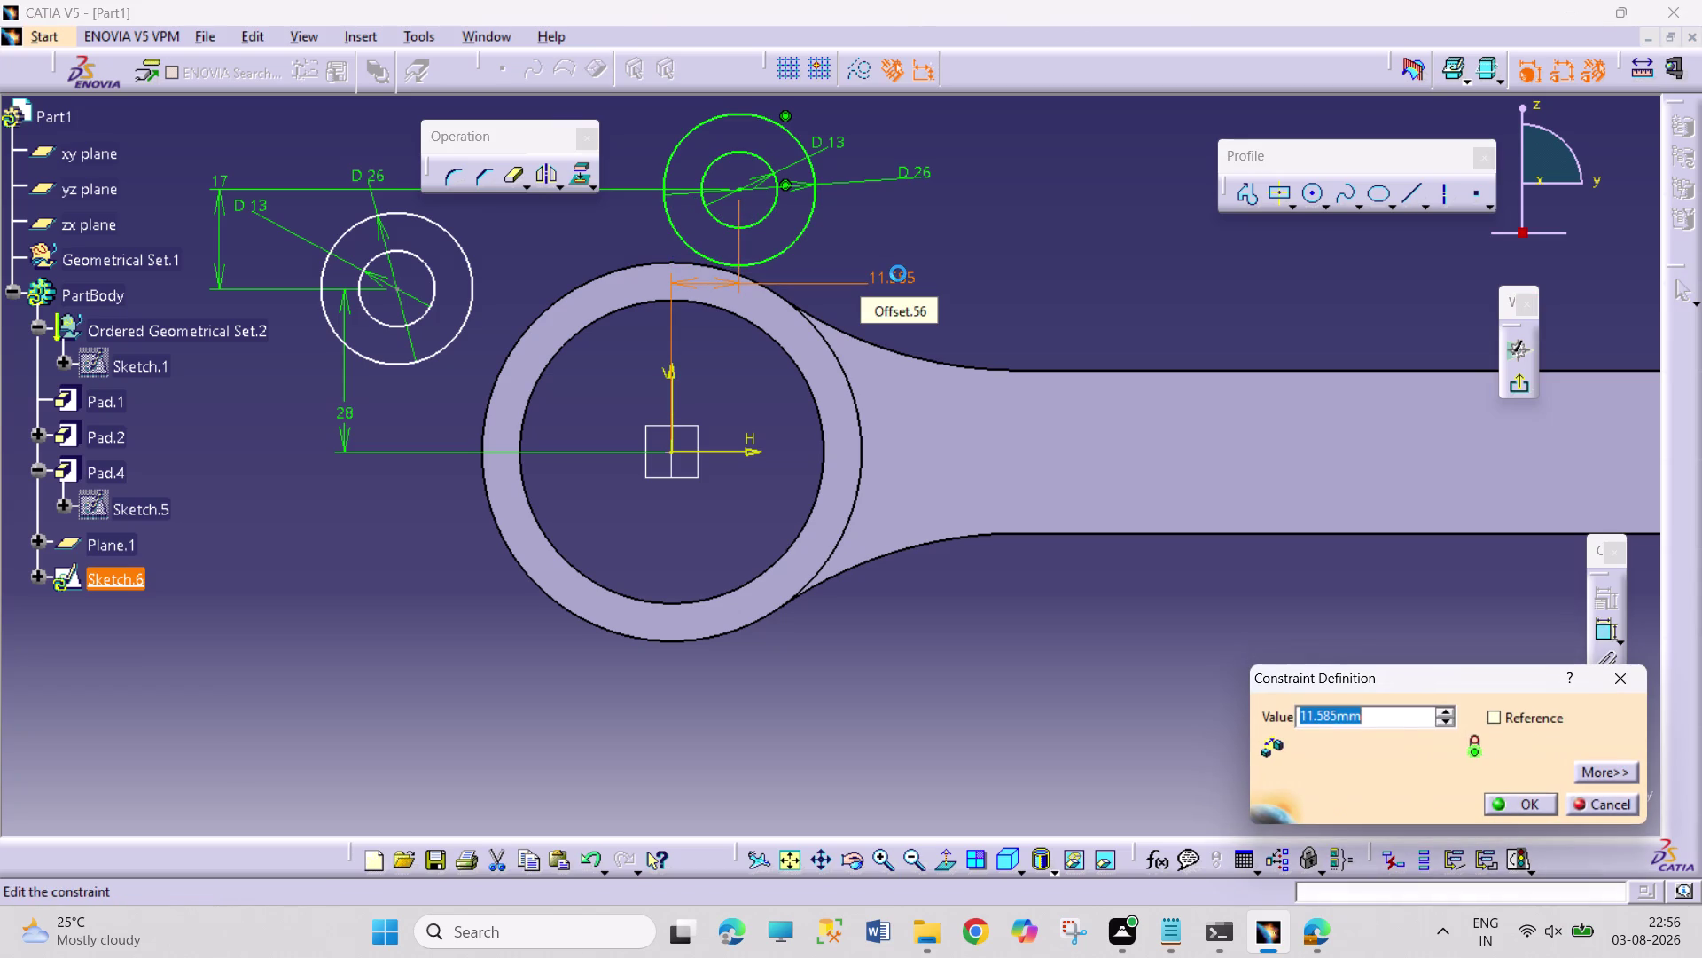
text(15)
key(Return)
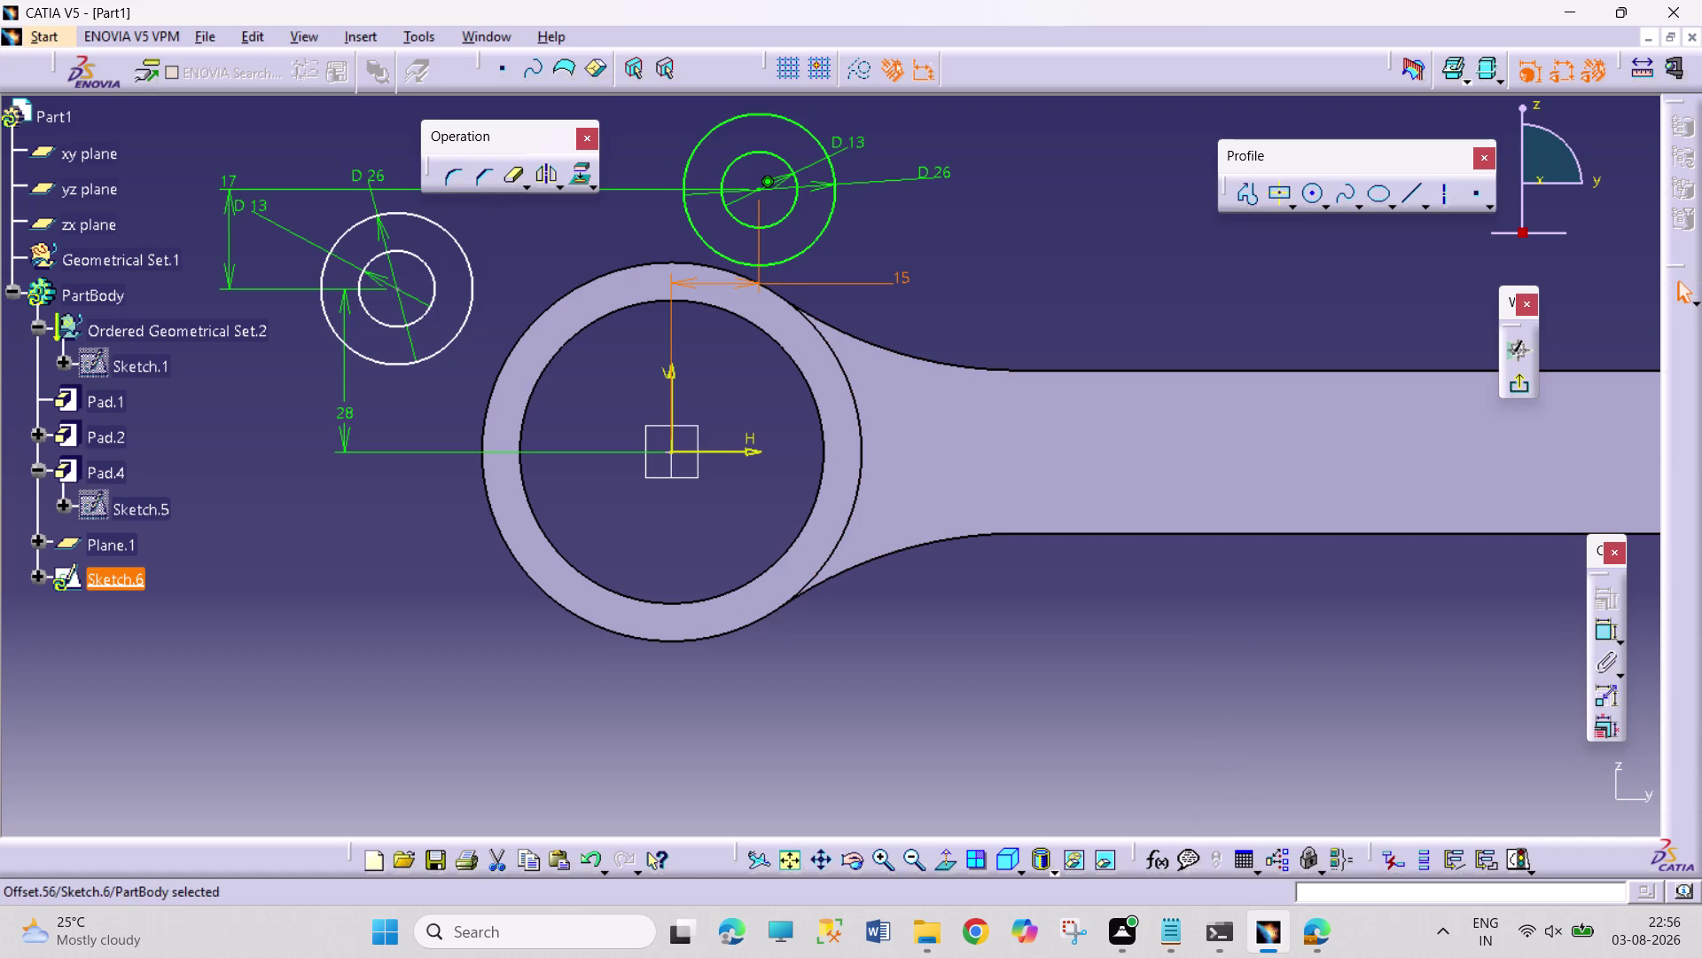
click(1596, 631)
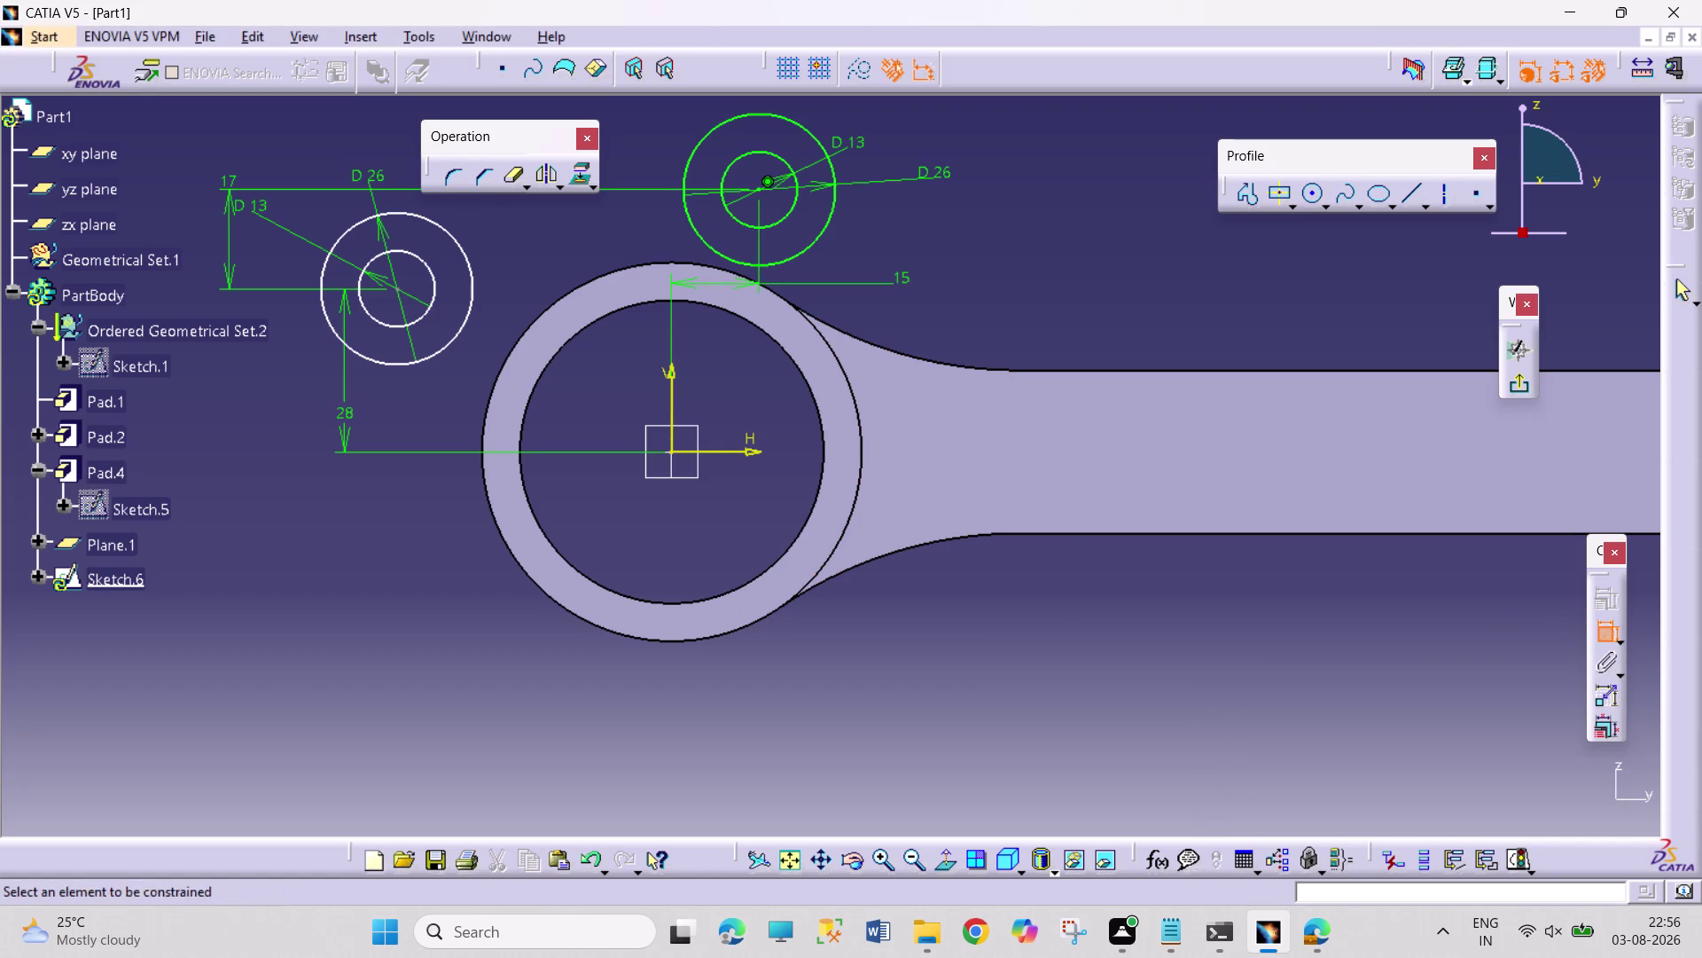
Set the horizontal spacing between the left and top bosses to 39 mm.
click(401, 291)
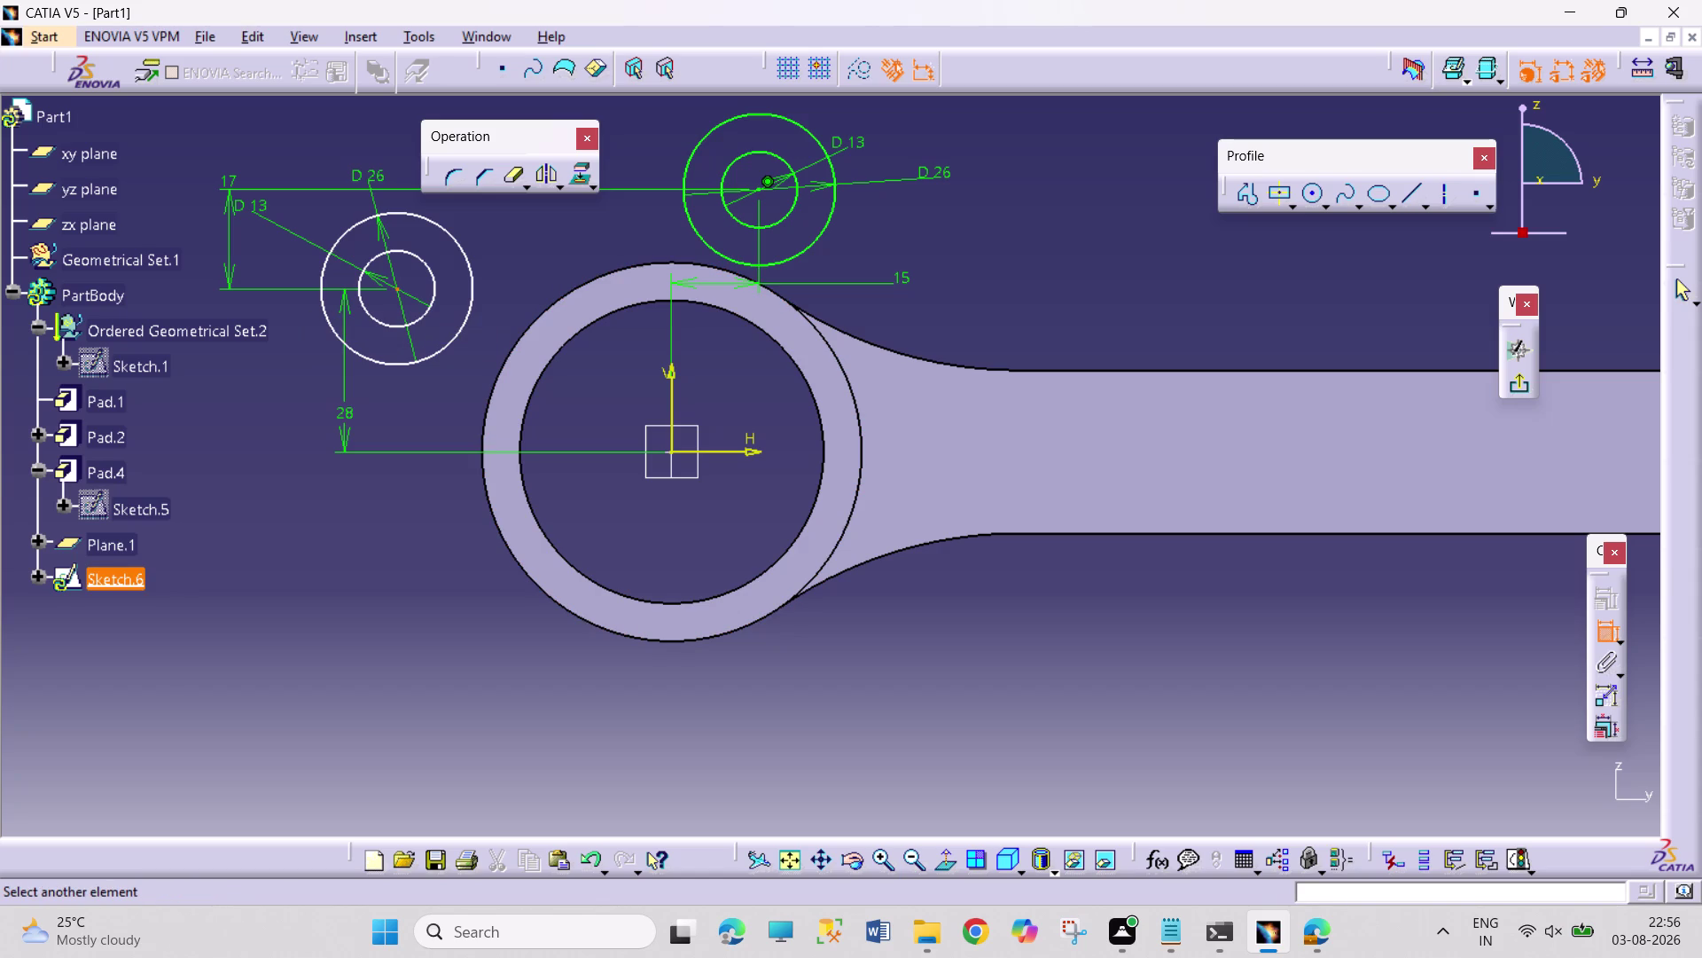
click(757, 187)
right_click(568, 242)
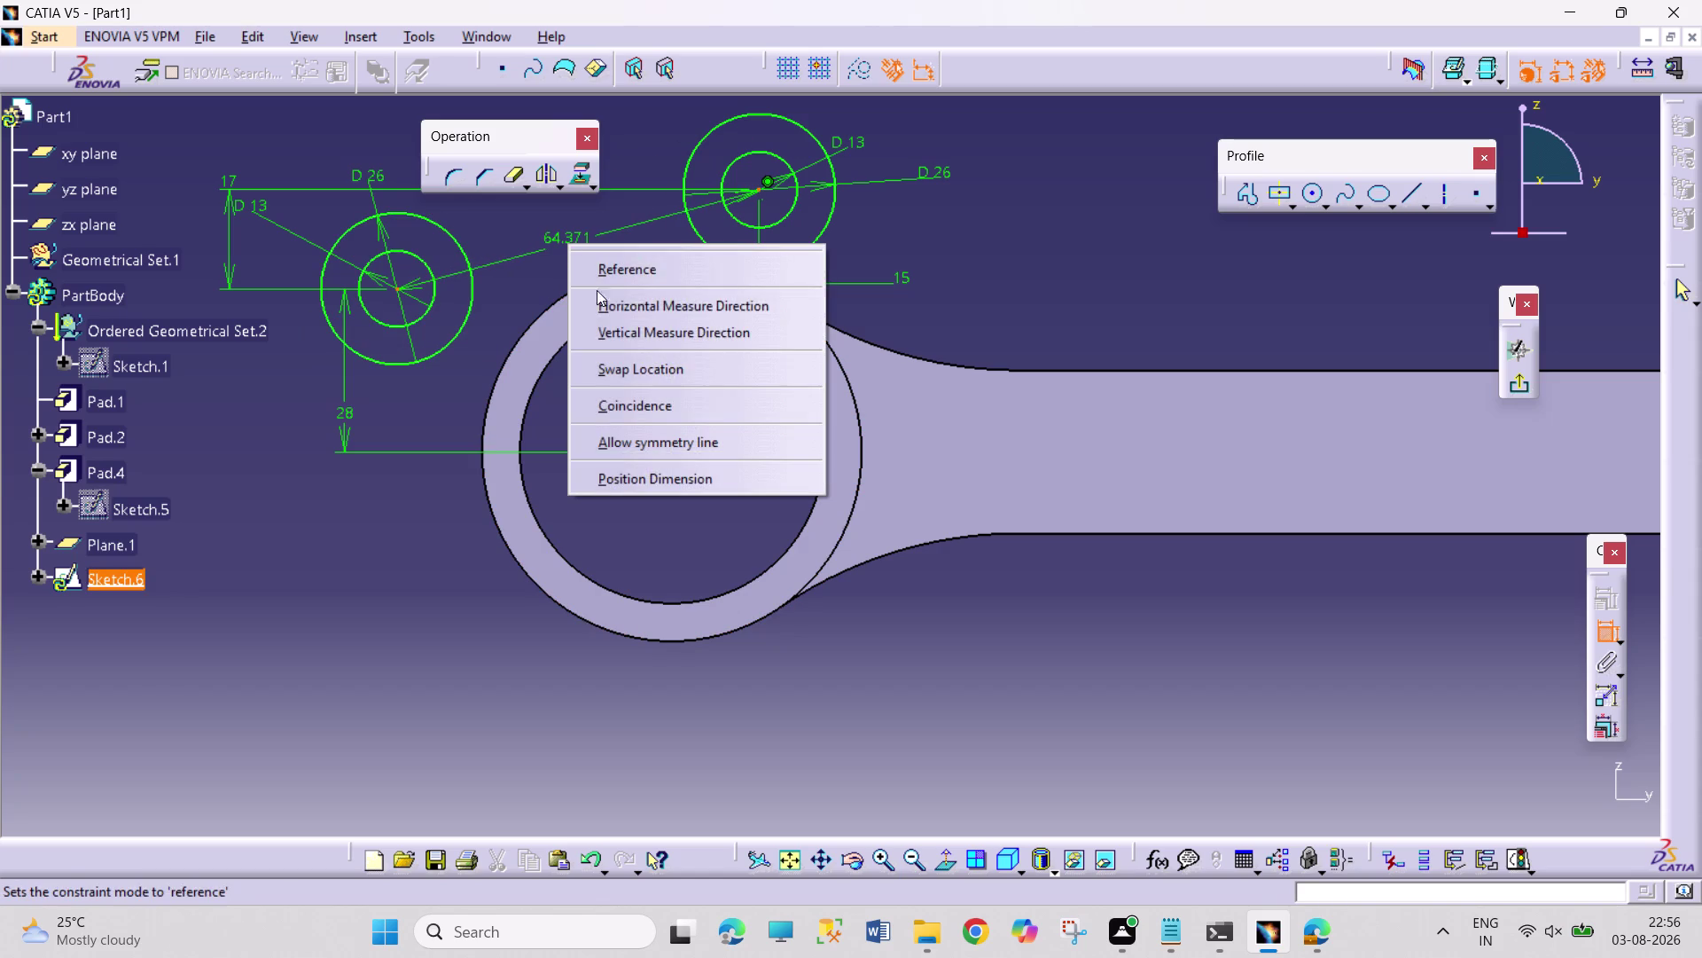
click(635, 313)
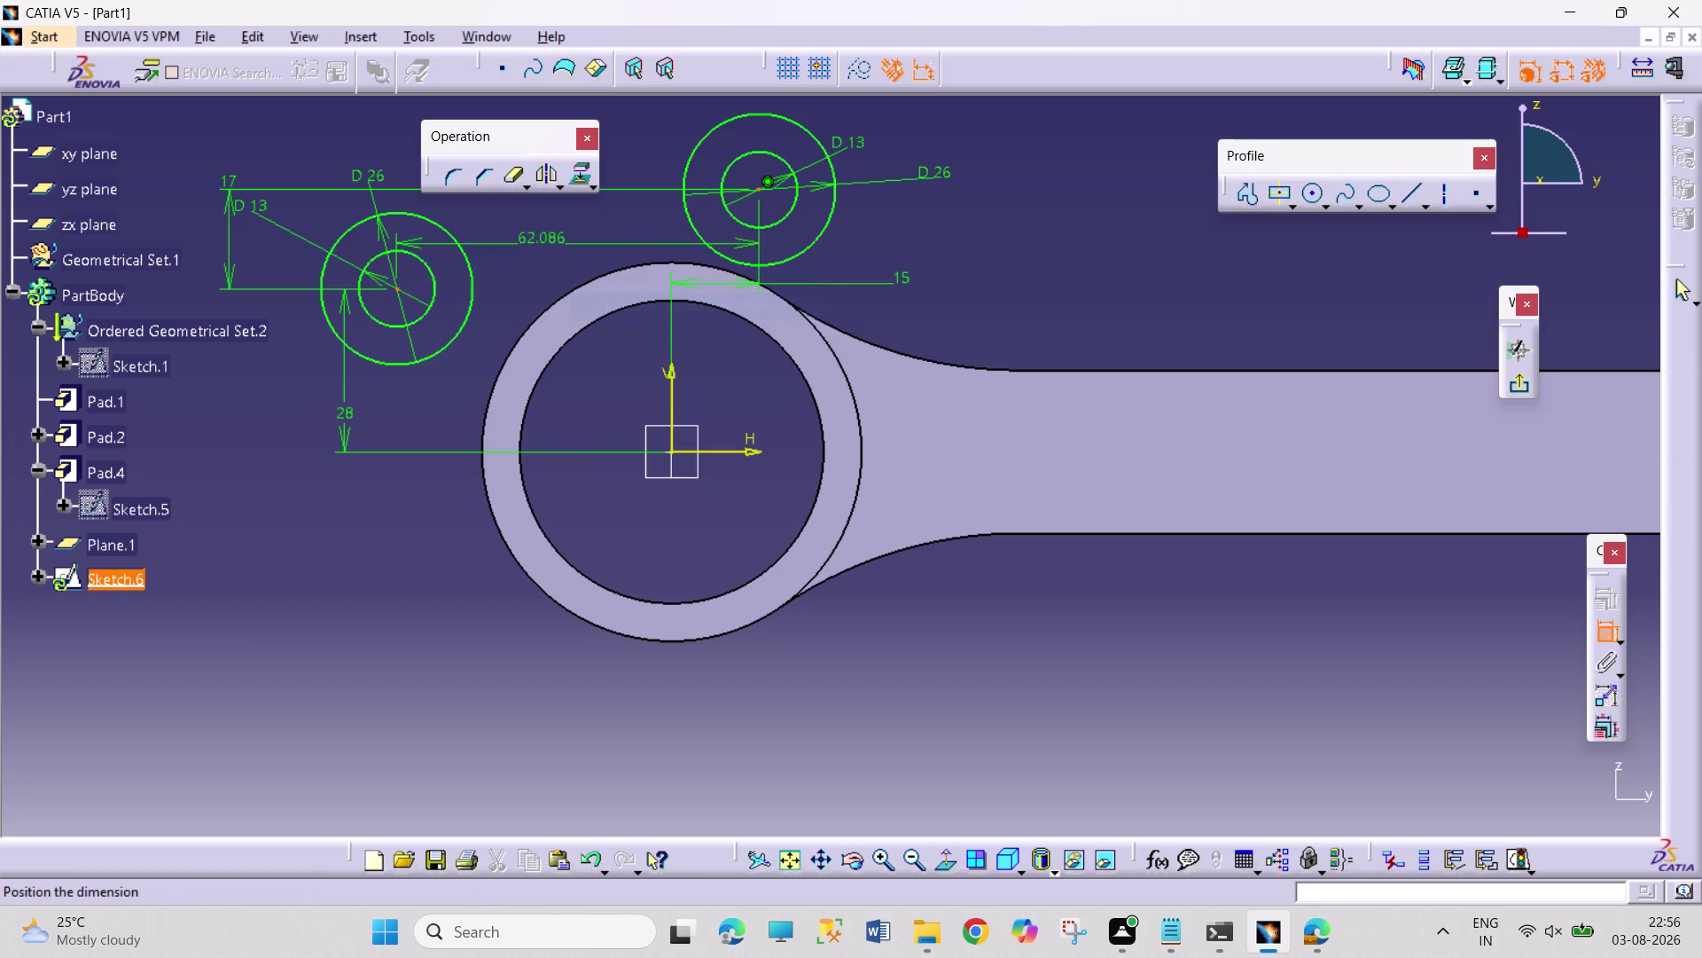
click(543, 224)
double_click(544, 219)
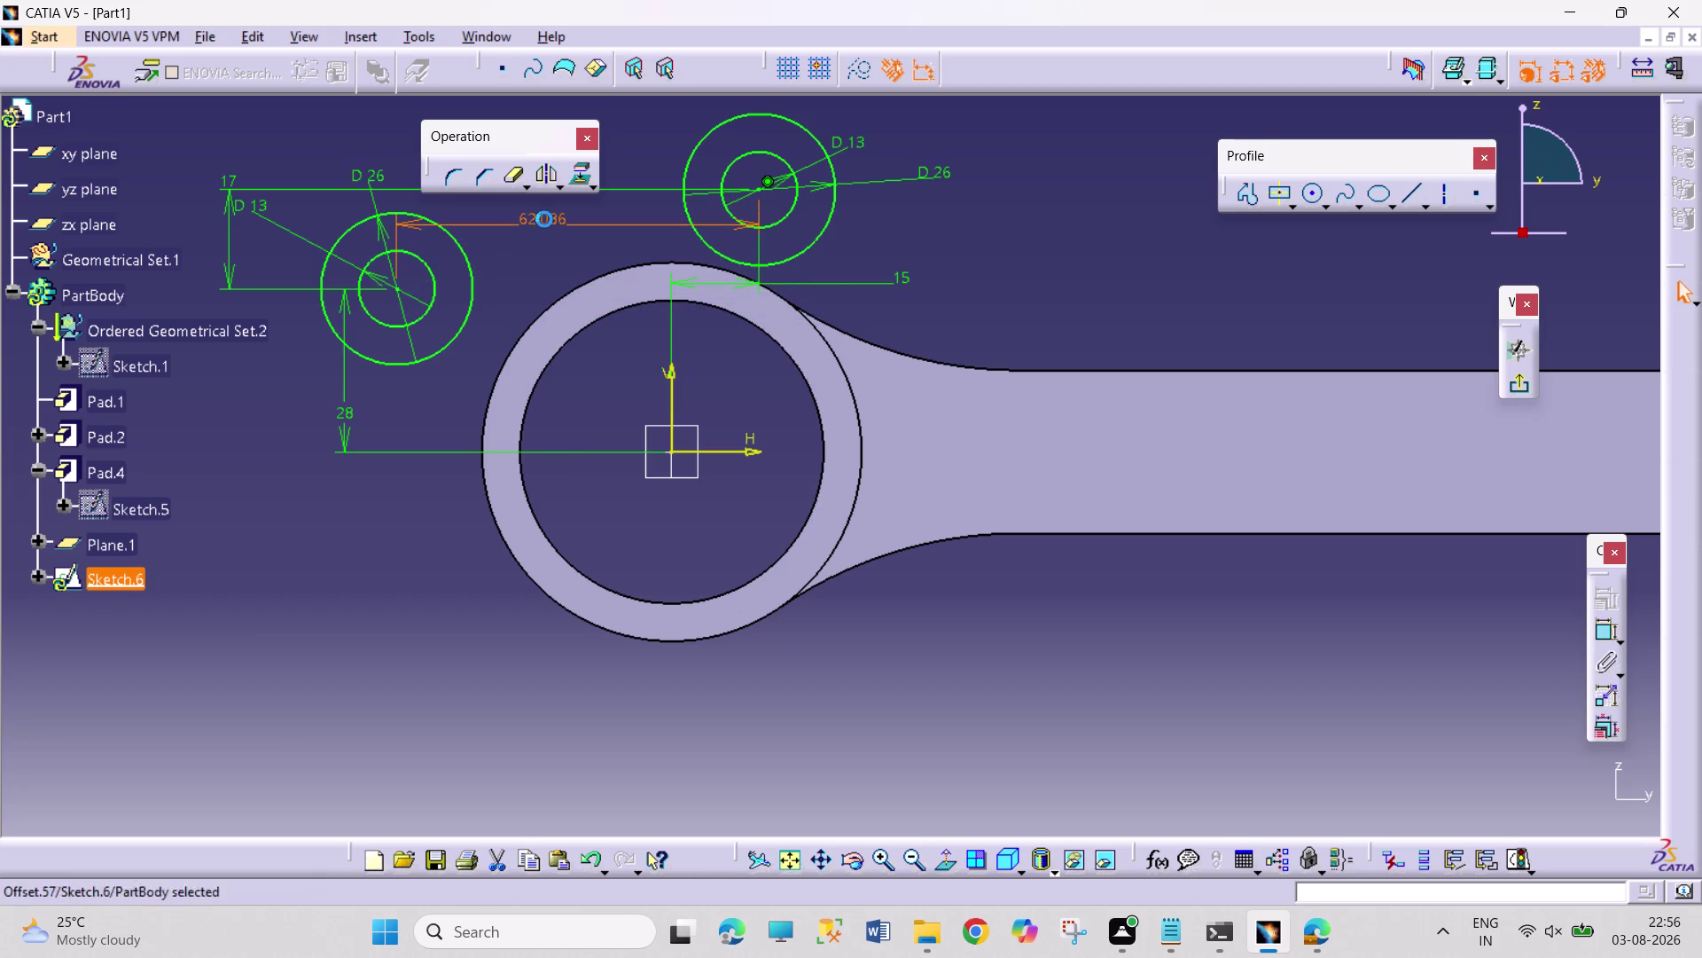
text(39)
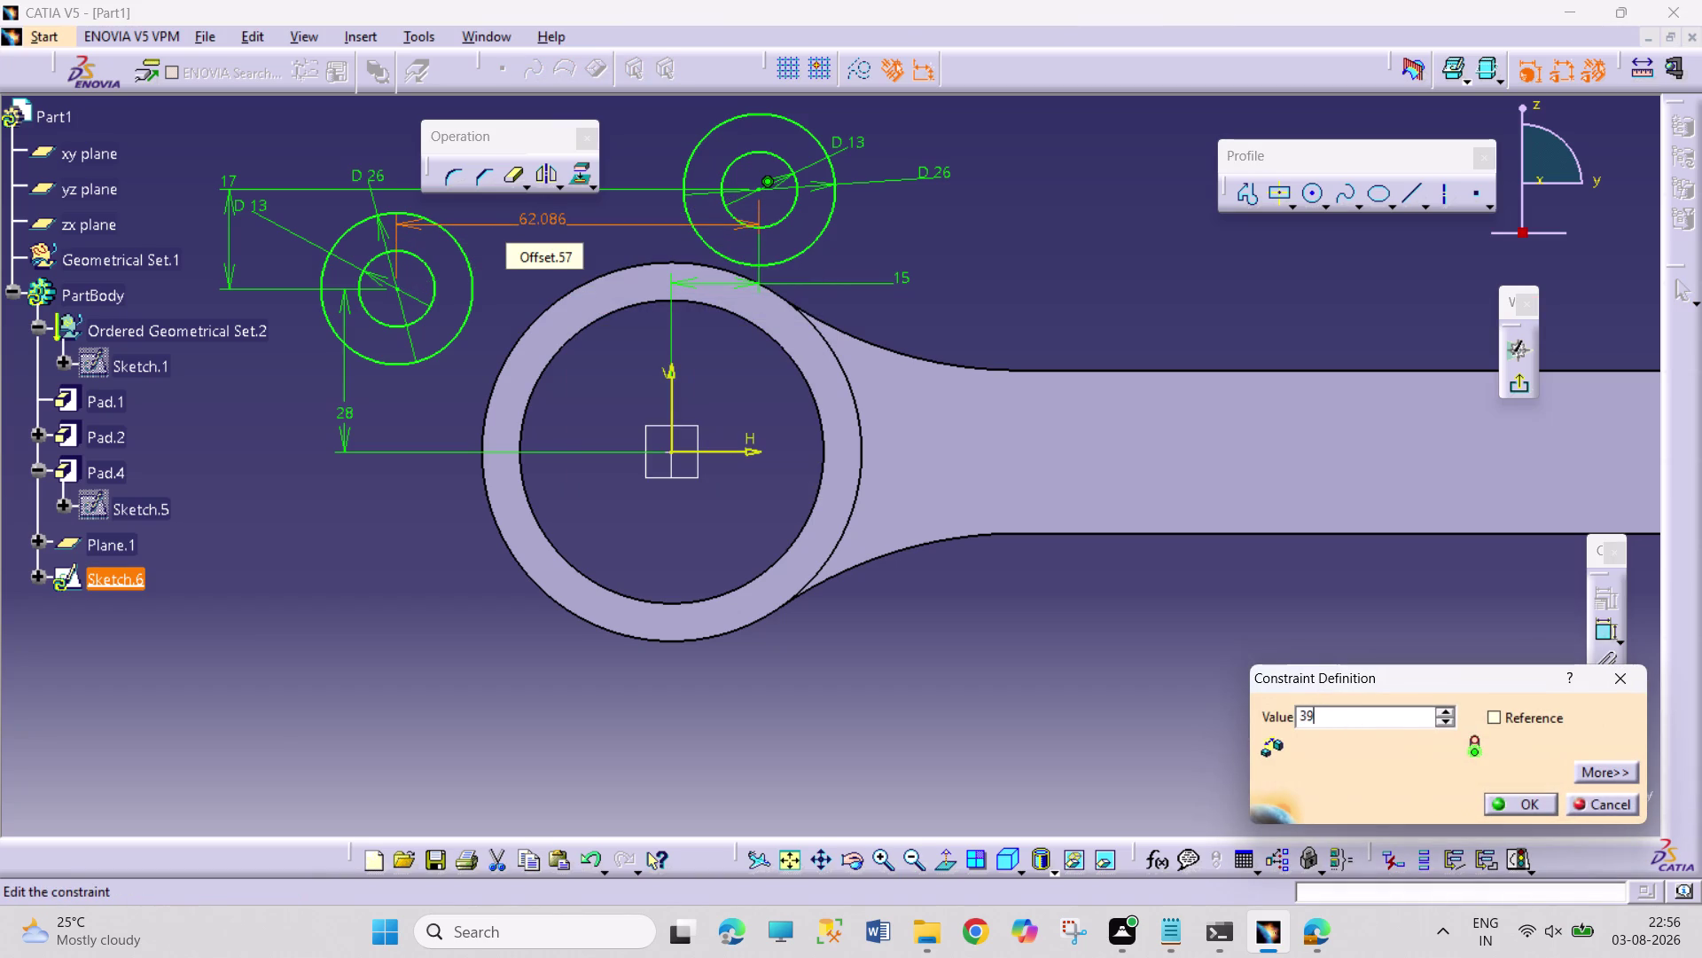
key(Return)
click(1107, 303)
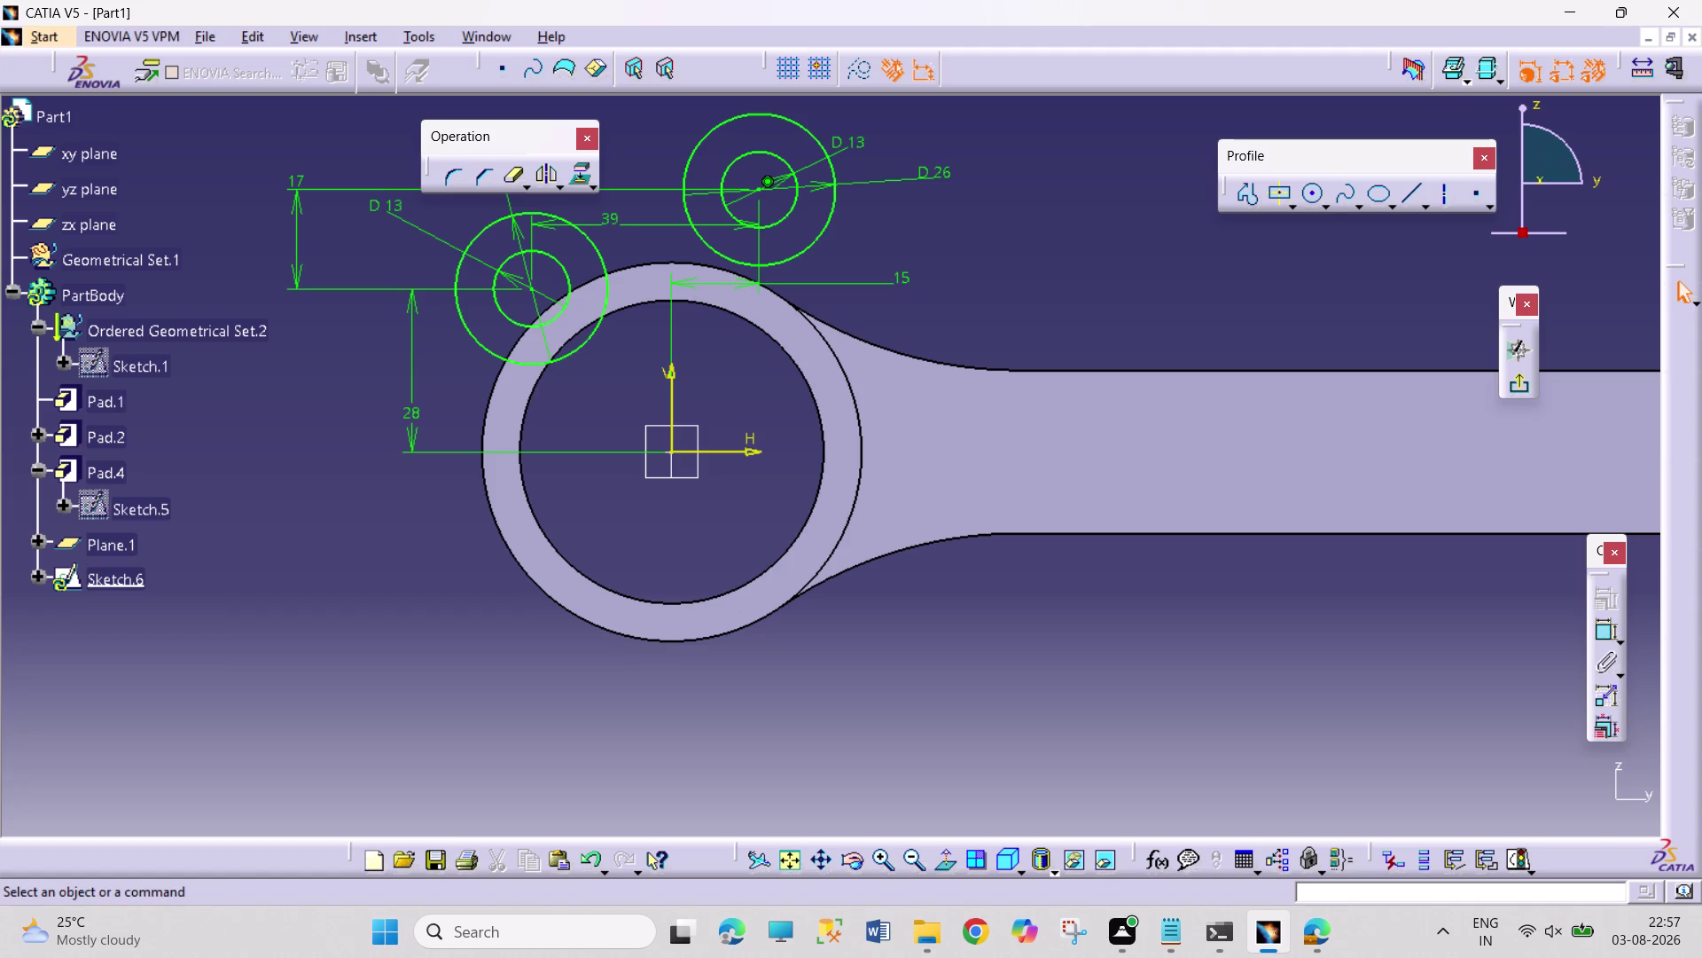
right_click(612, 219)
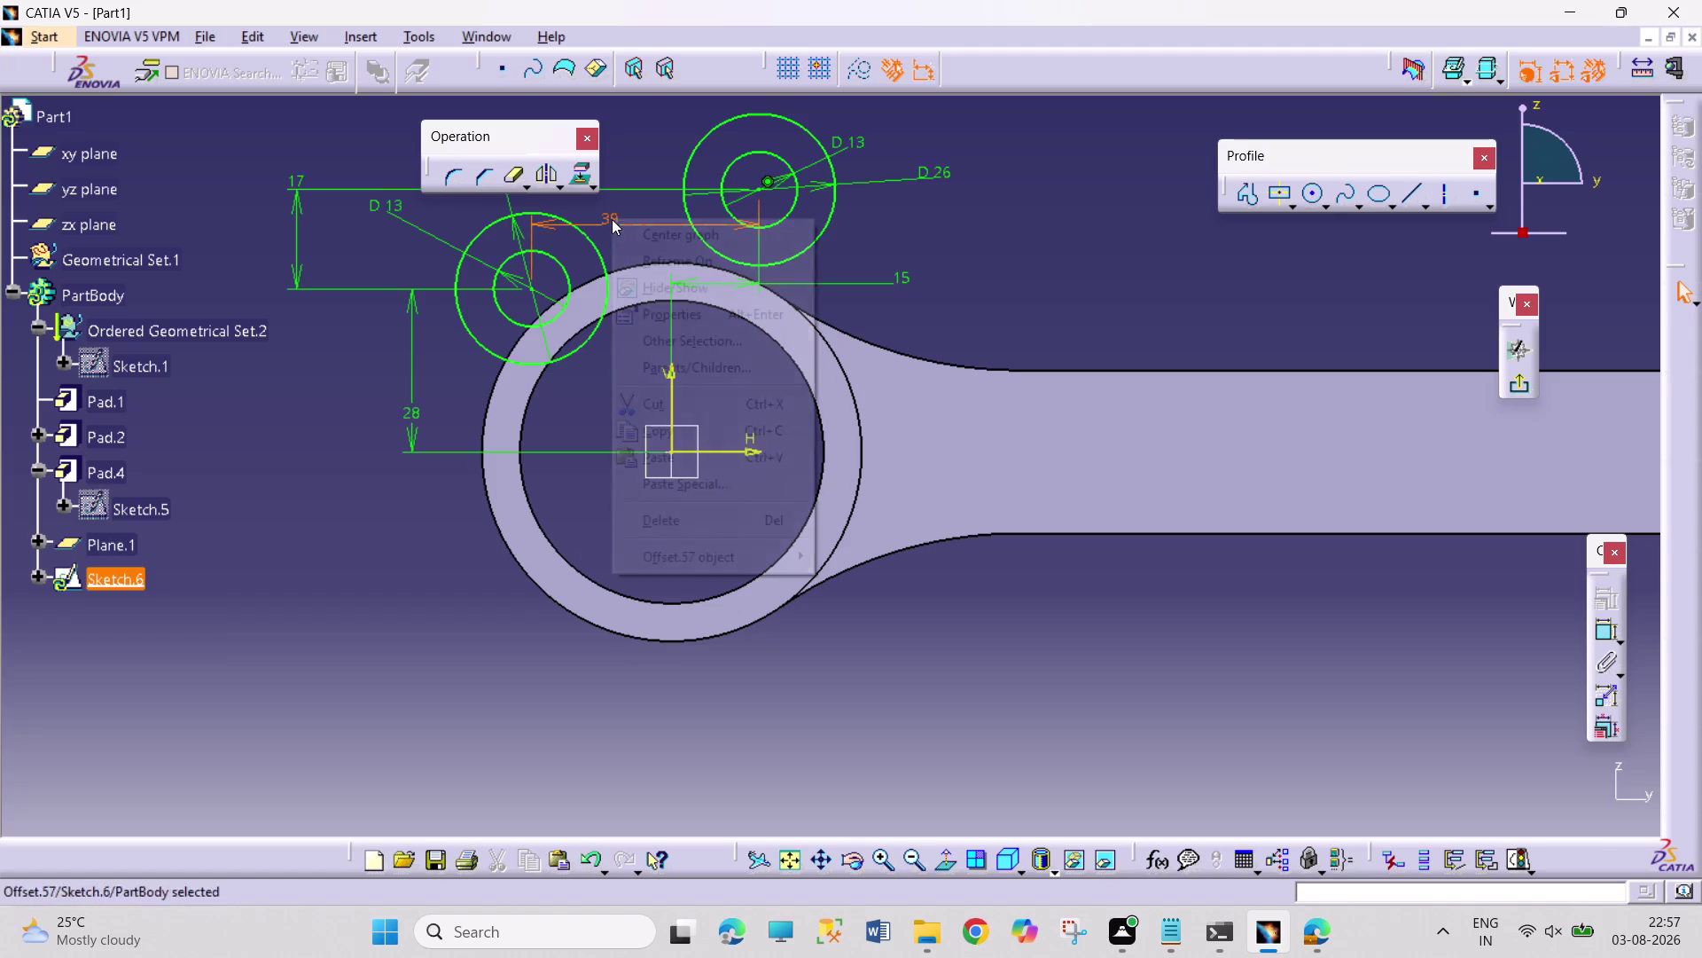
click(686, 524)
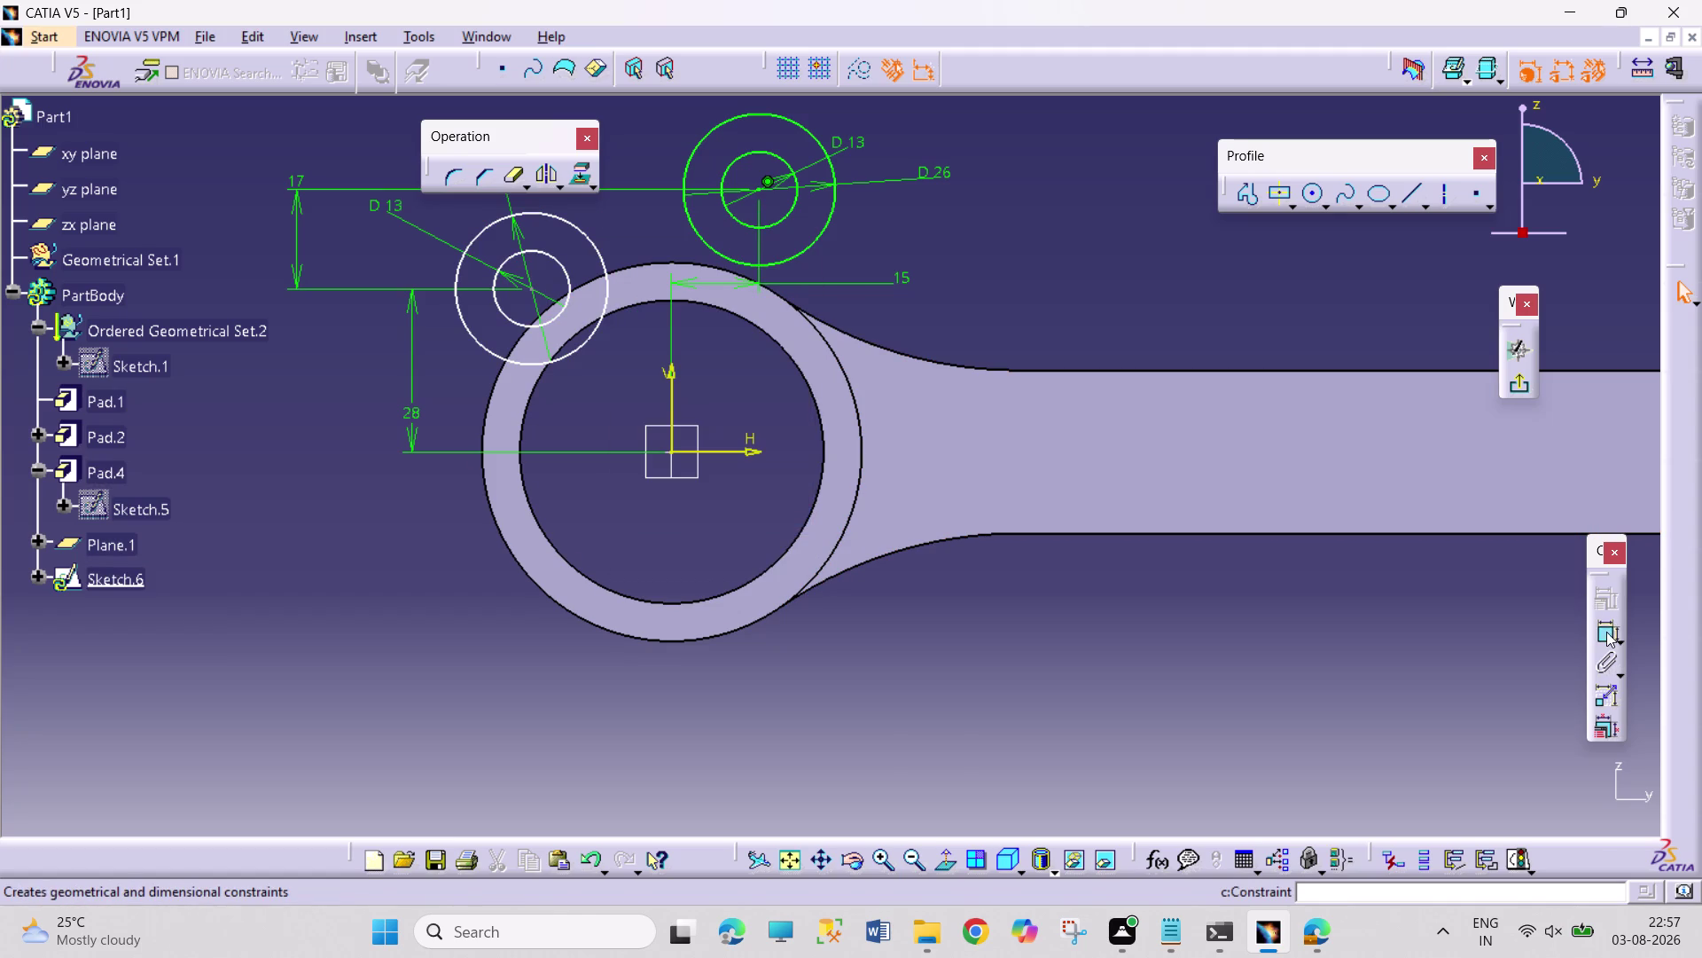
Dimension the left boss 39 mm from the vertical axis.
click(1607, 631)
click(674, 399)
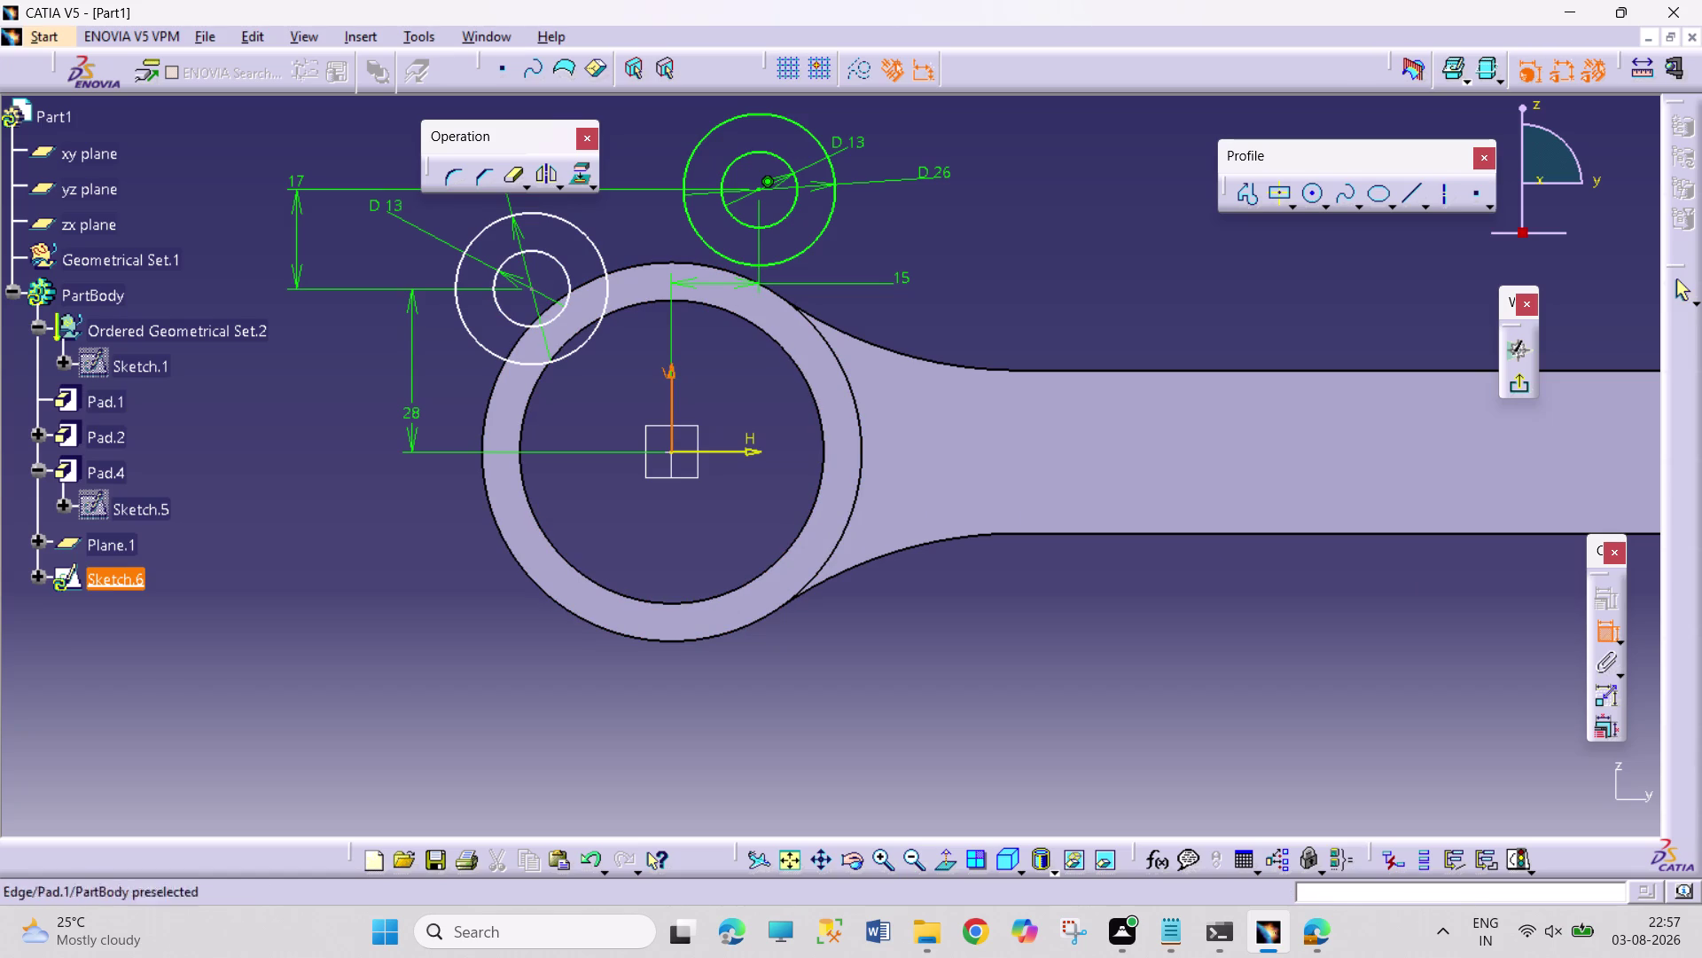
click(530, 290)
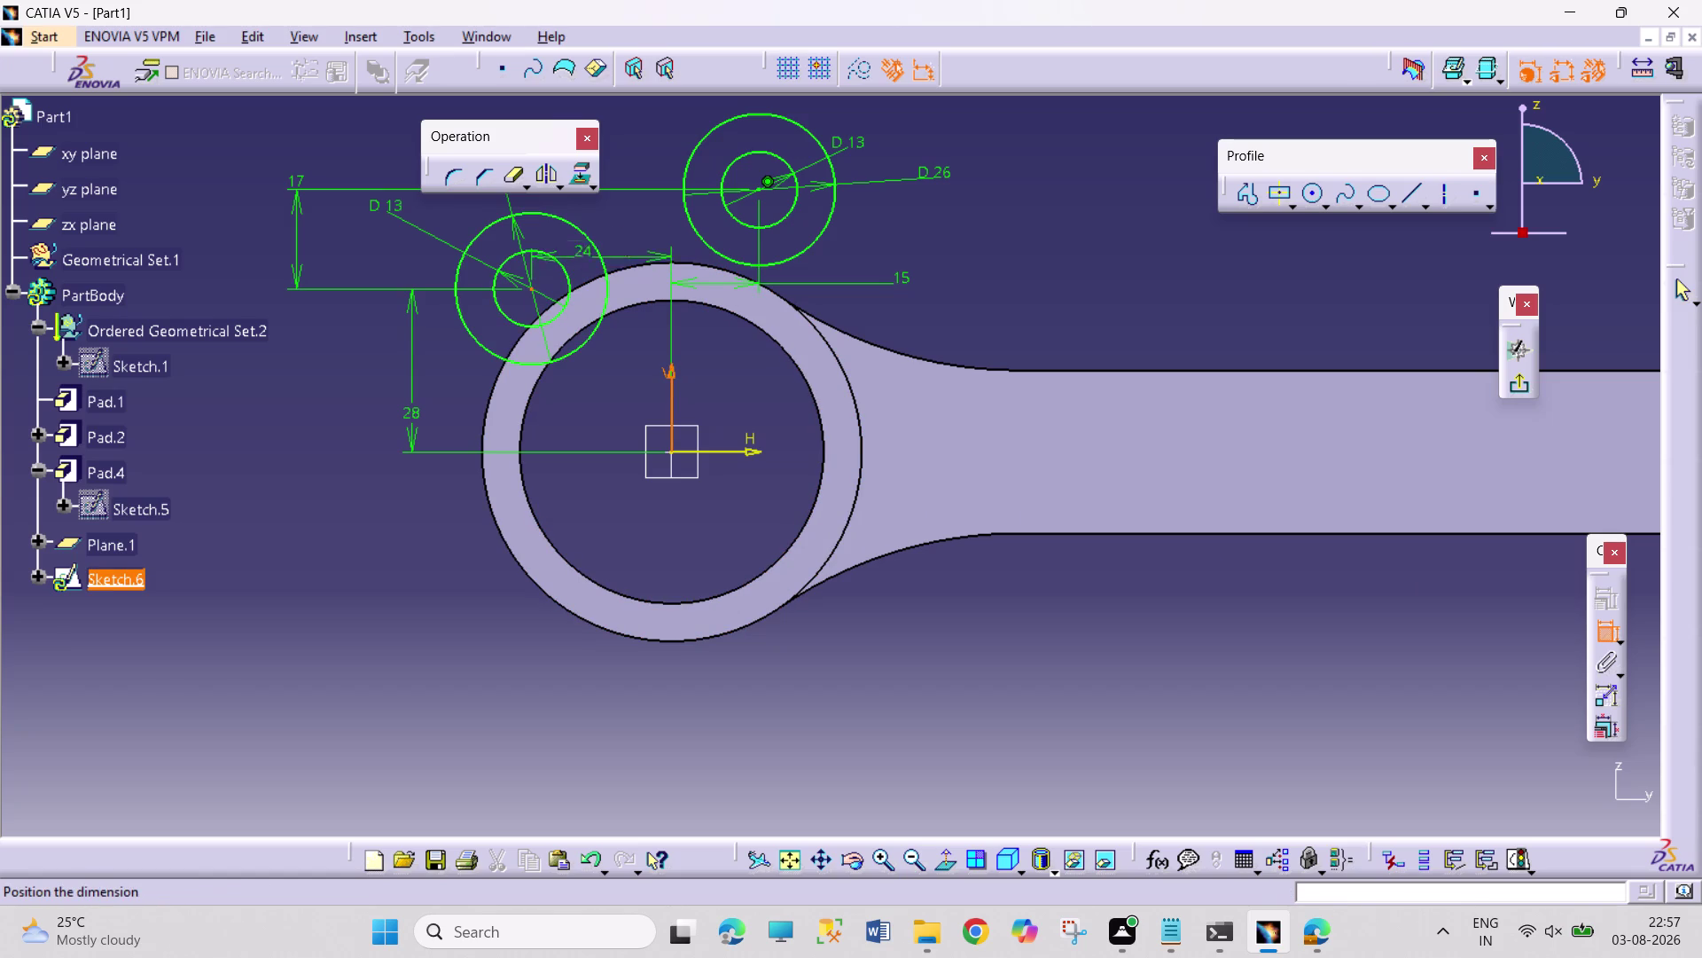
click(627, 236)
double_click(627, 232)
text(3)
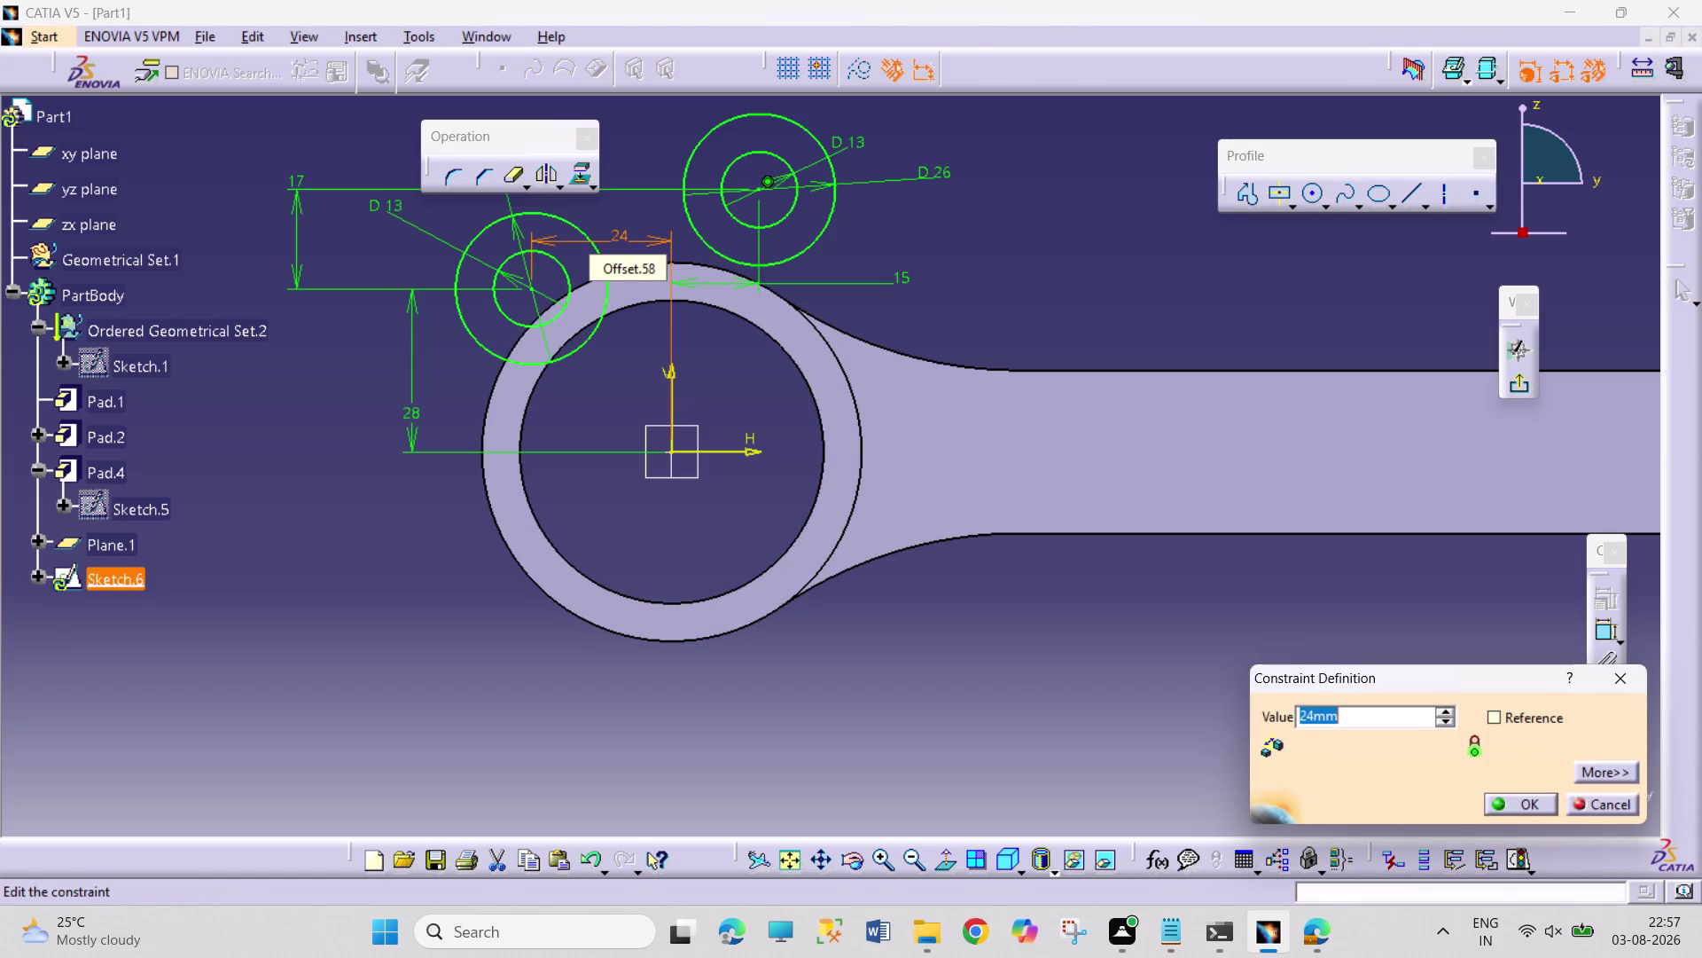
text(9)
key(Return)
click(1107, 157)
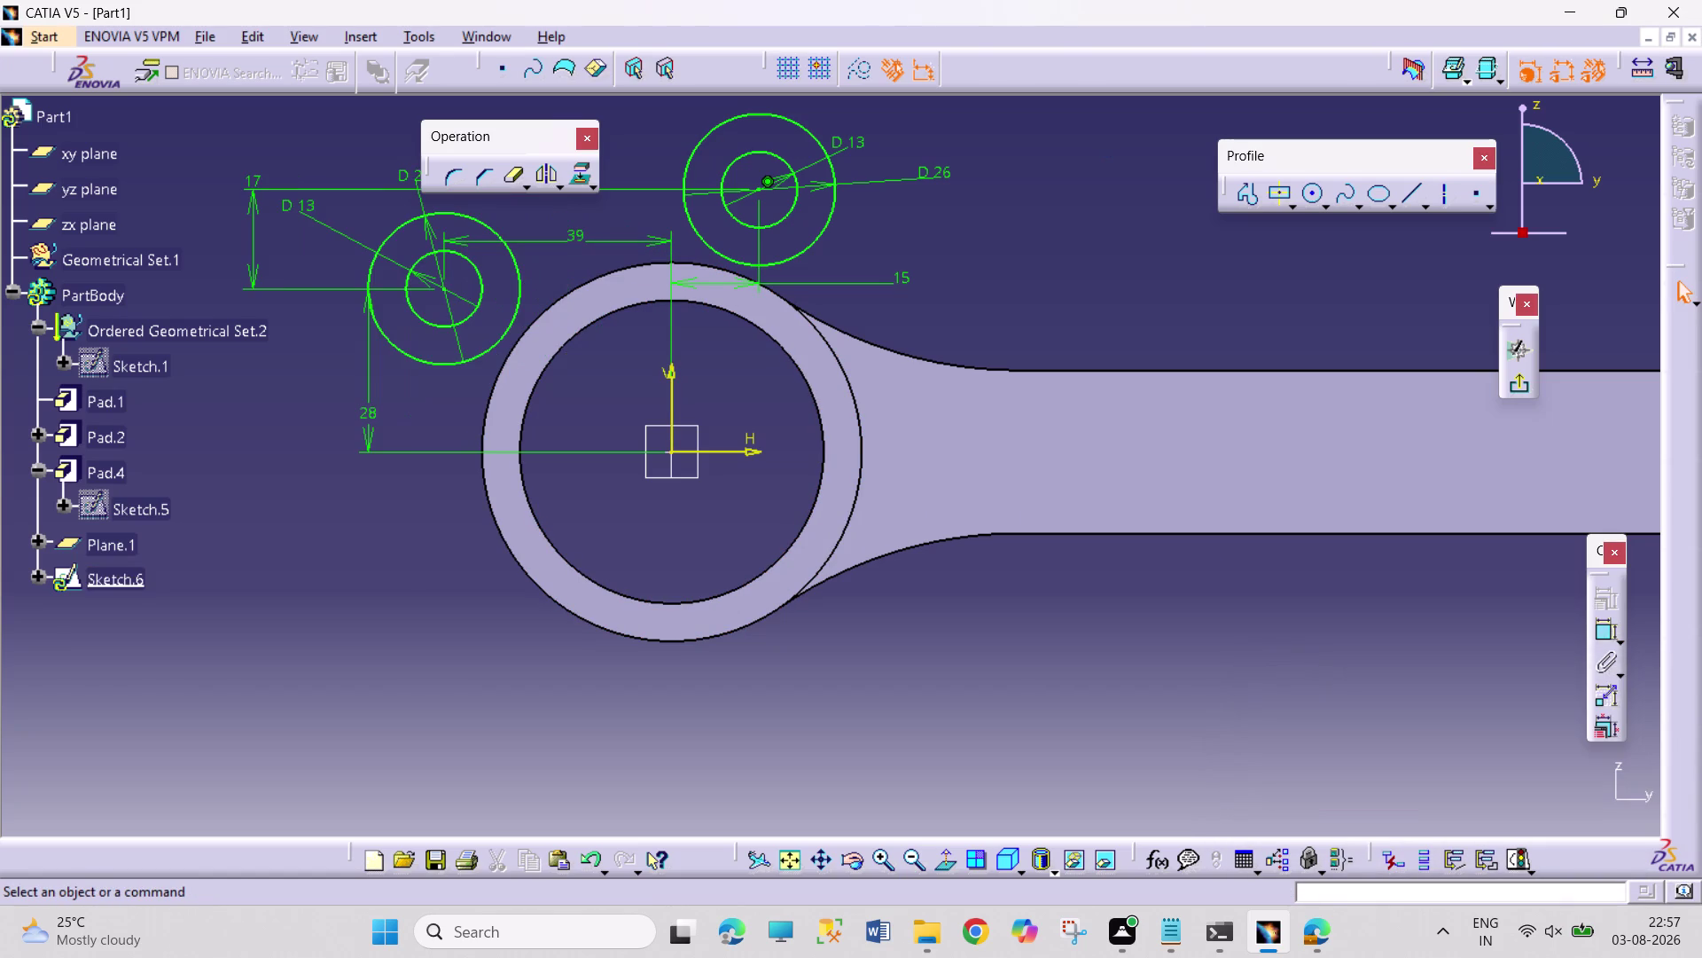
Mirror the upper-right and upper-left concentric circle pairs across the H axis.
click(814, 242)
click(795, 211)
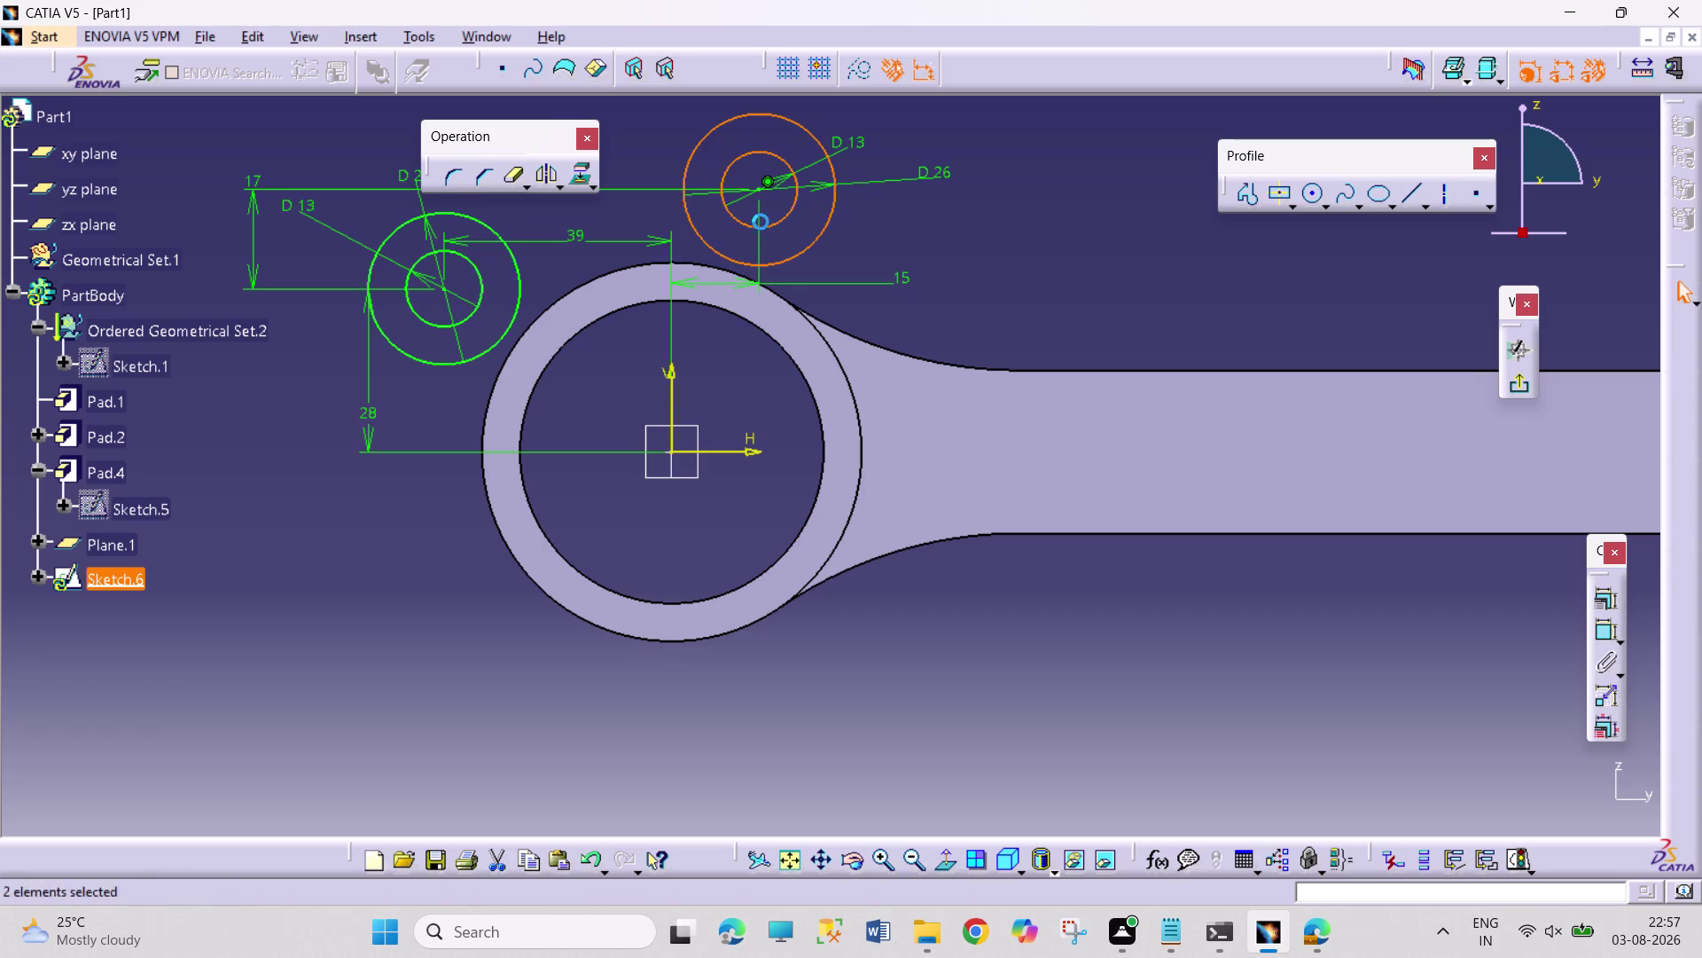
click(513, 321)
click(474, 304)
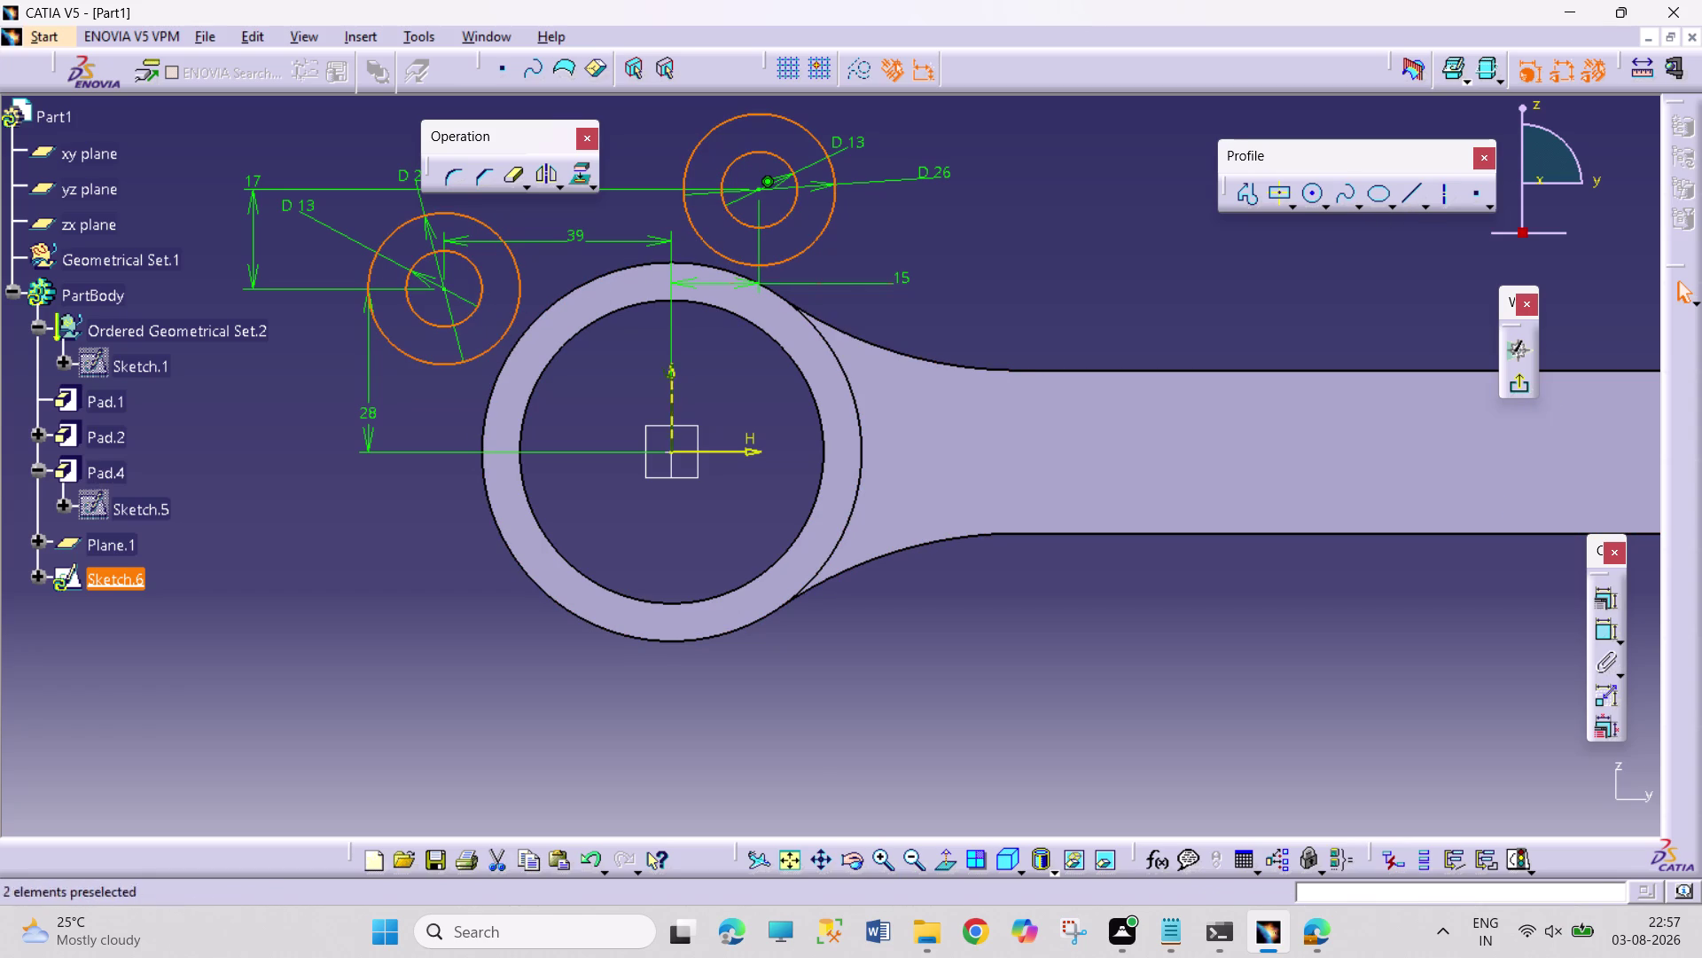
click(547, 173)
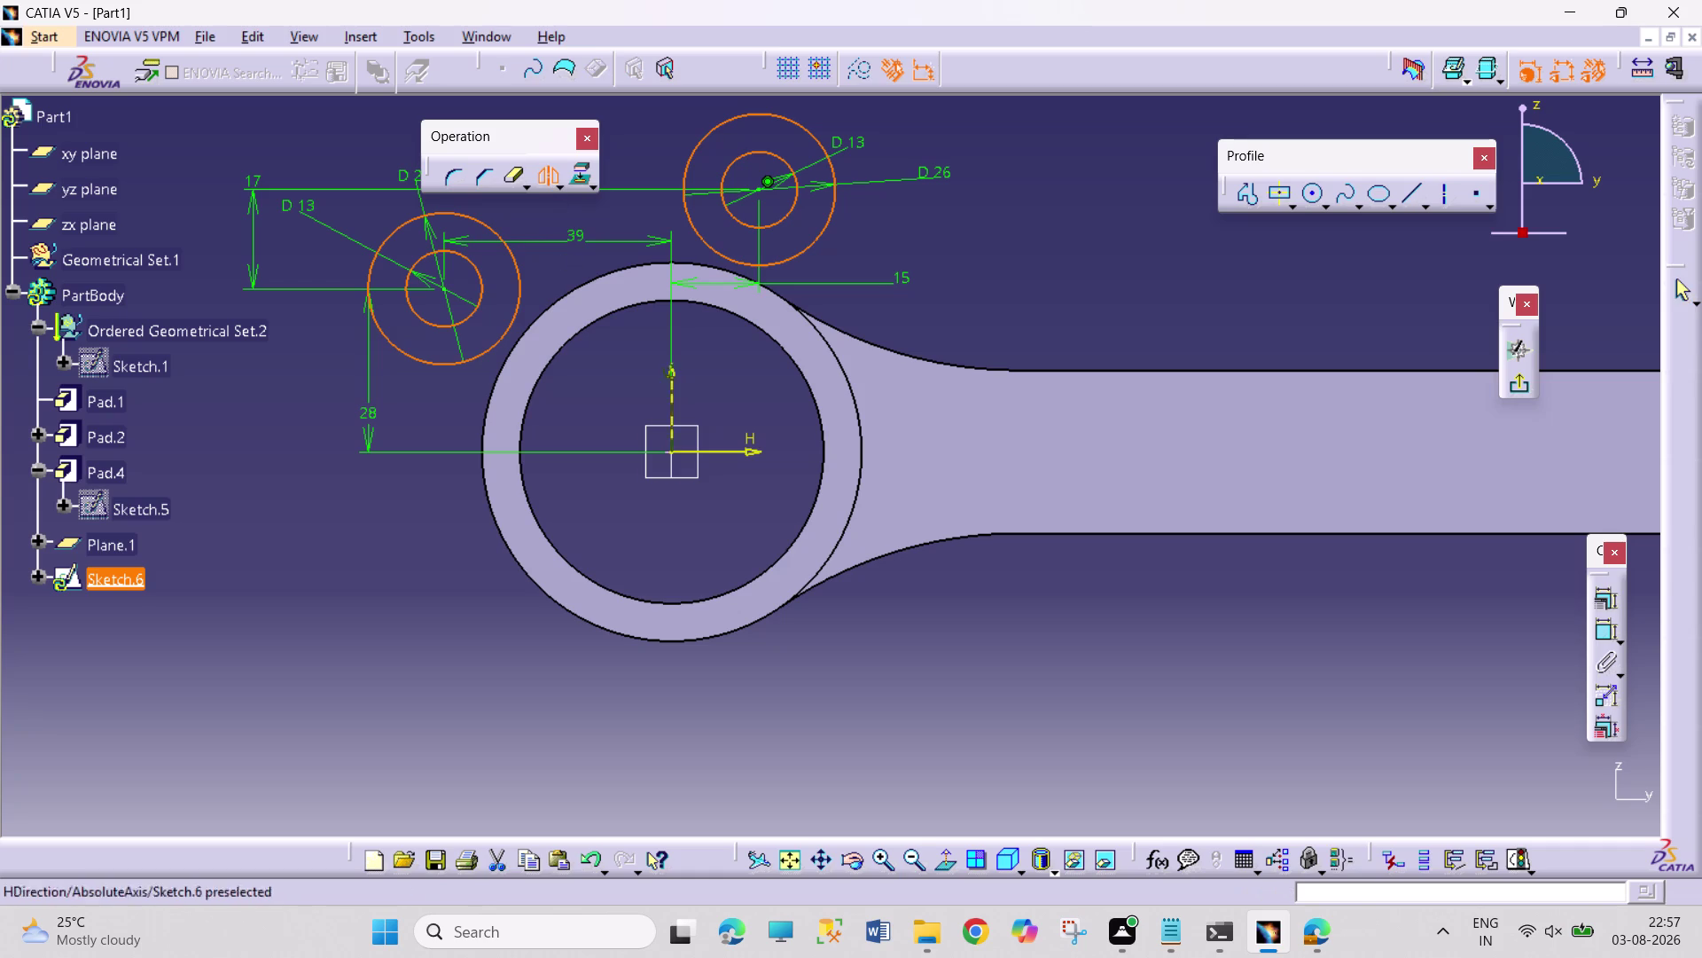
click(744, 449)
click(1085, 621)
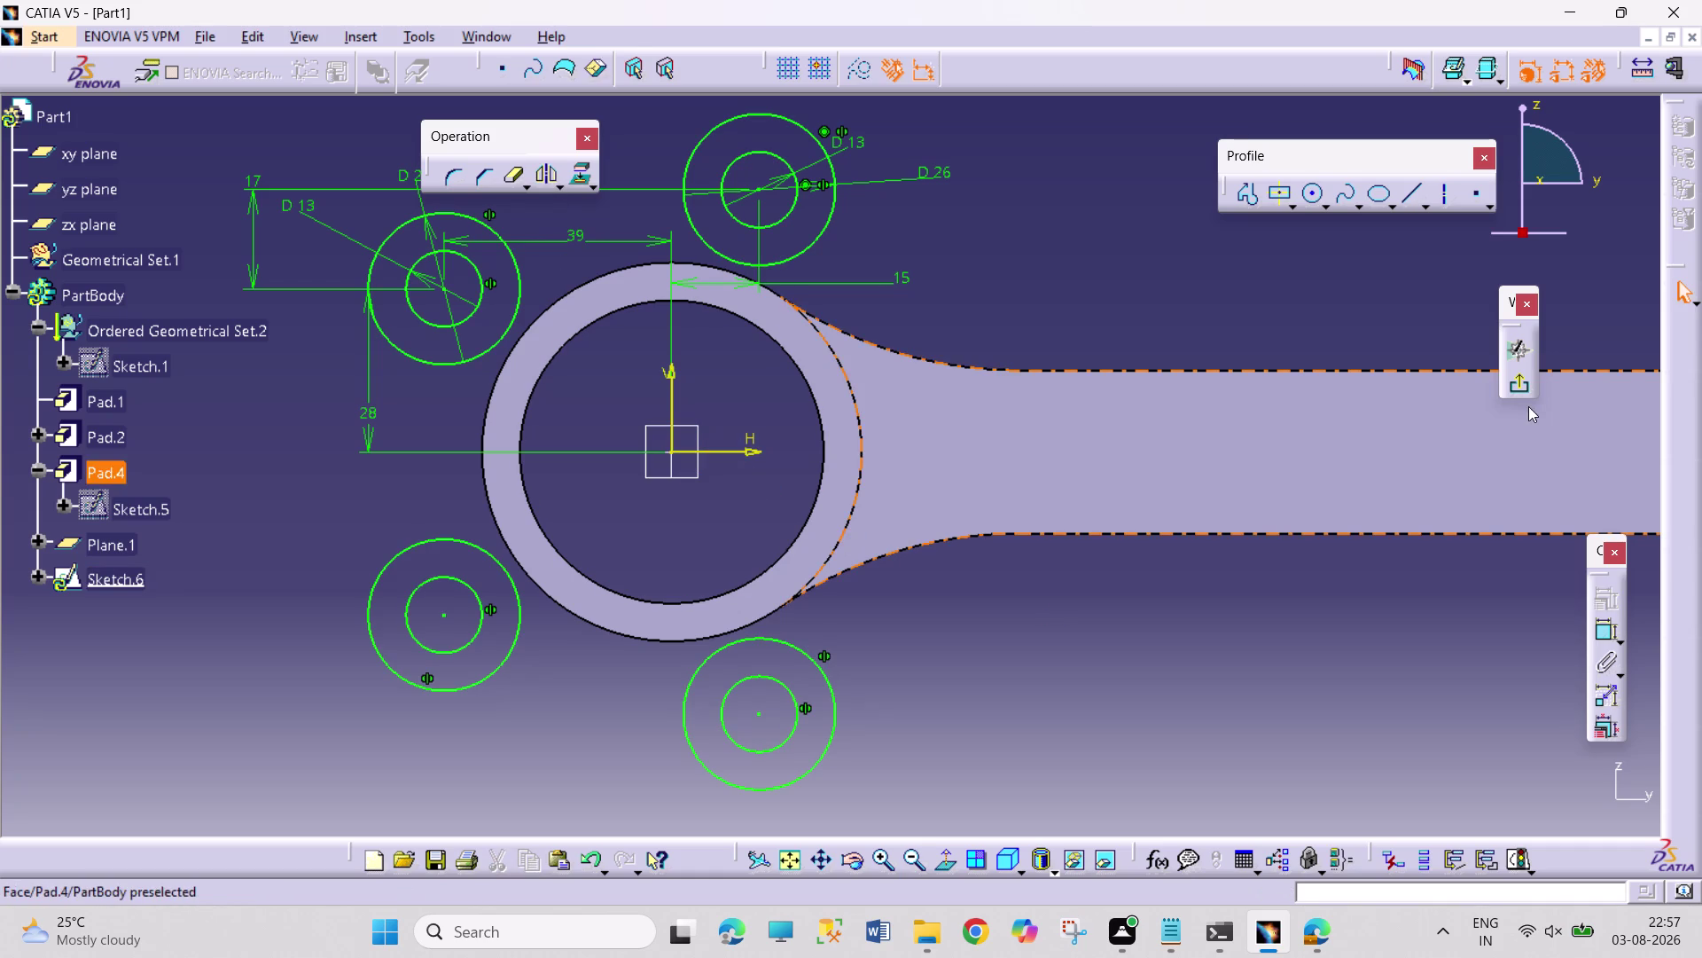
click(448, 177)
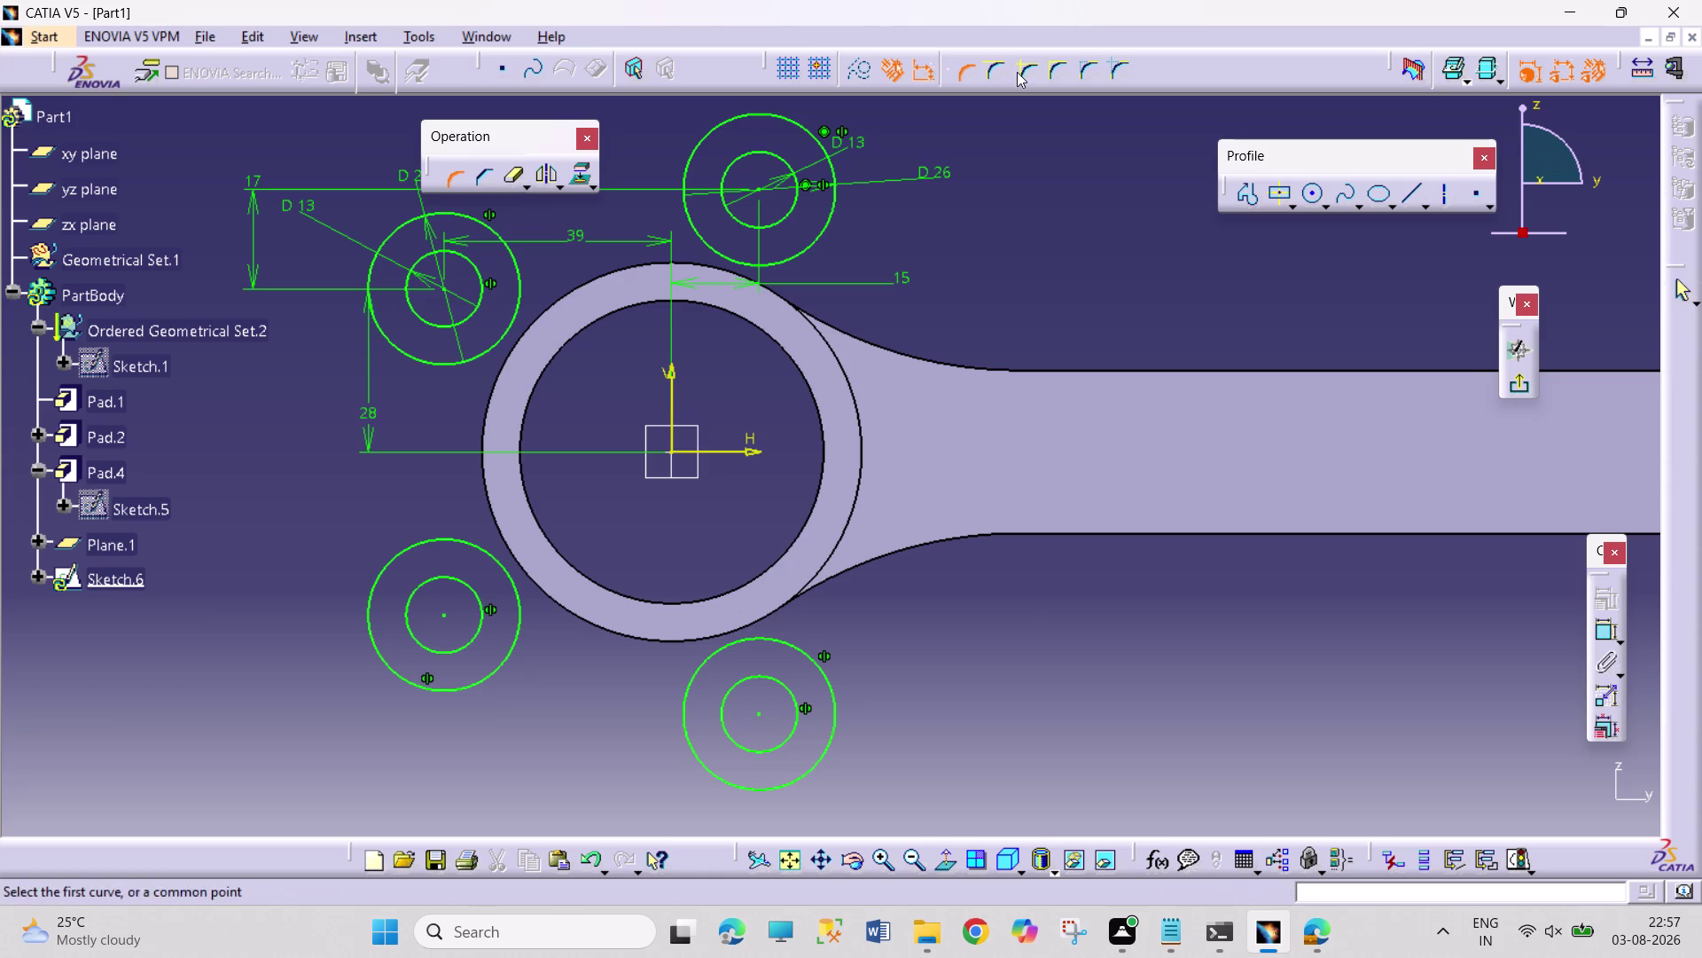
Add a 72 mm corner arc between the upper-left and lower-left outer circles.
click(1017, 72)
click(417, 360)
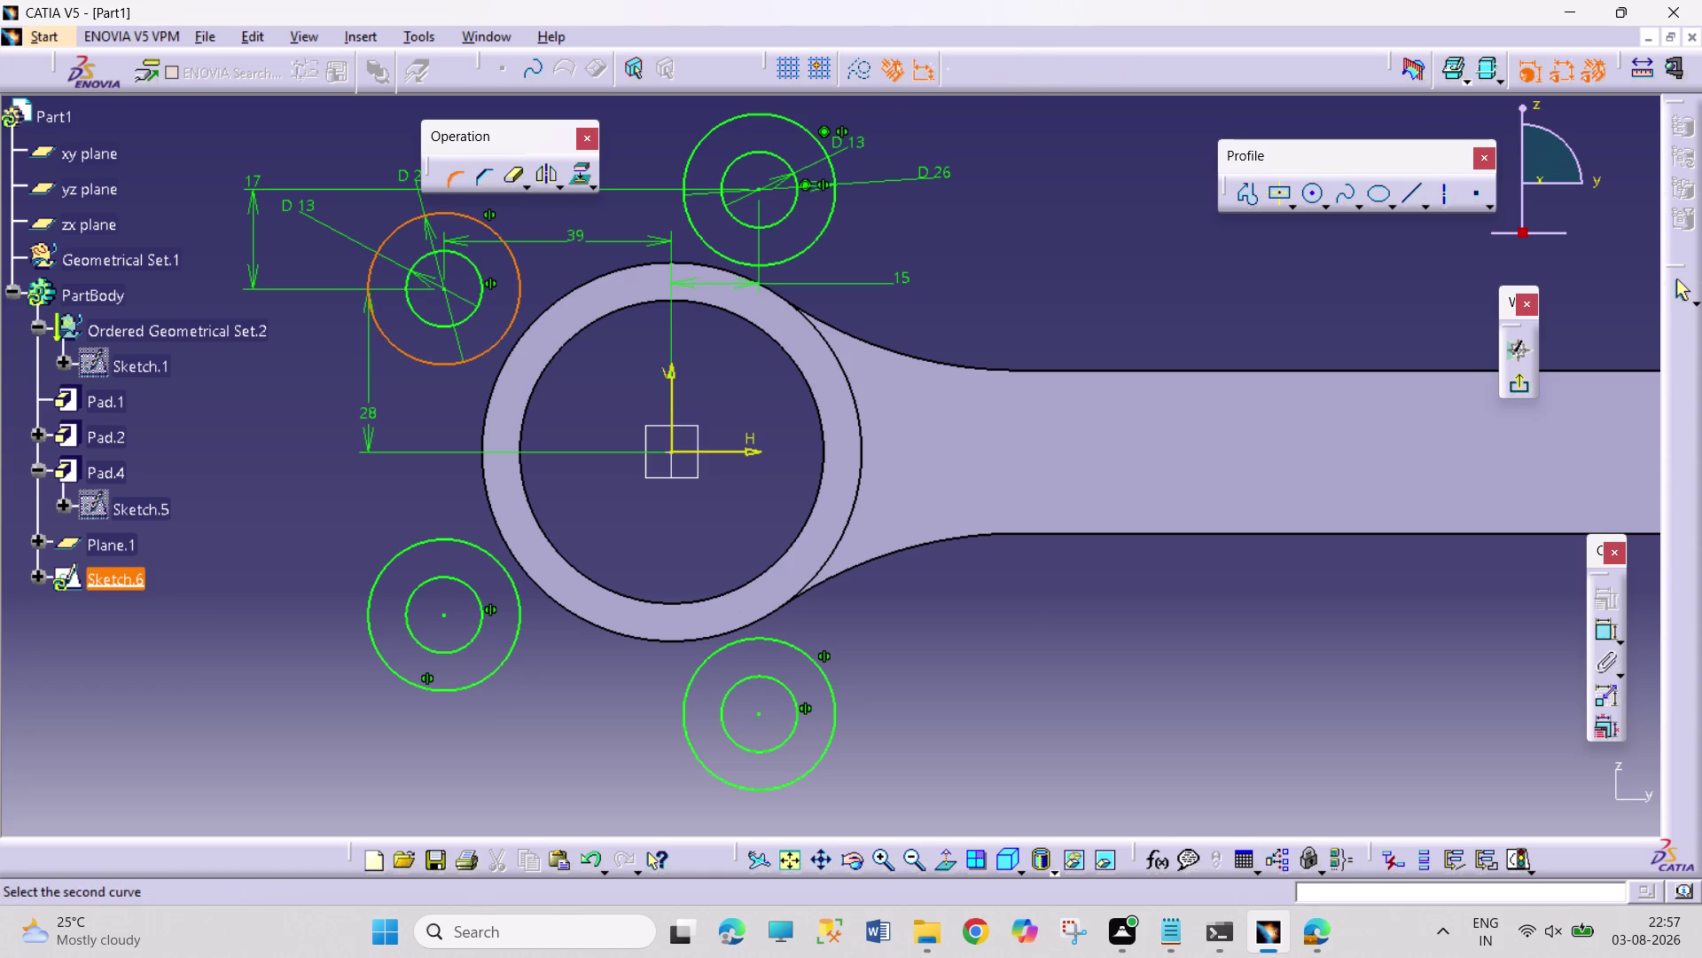
click(424, 546)
click(422, 506)
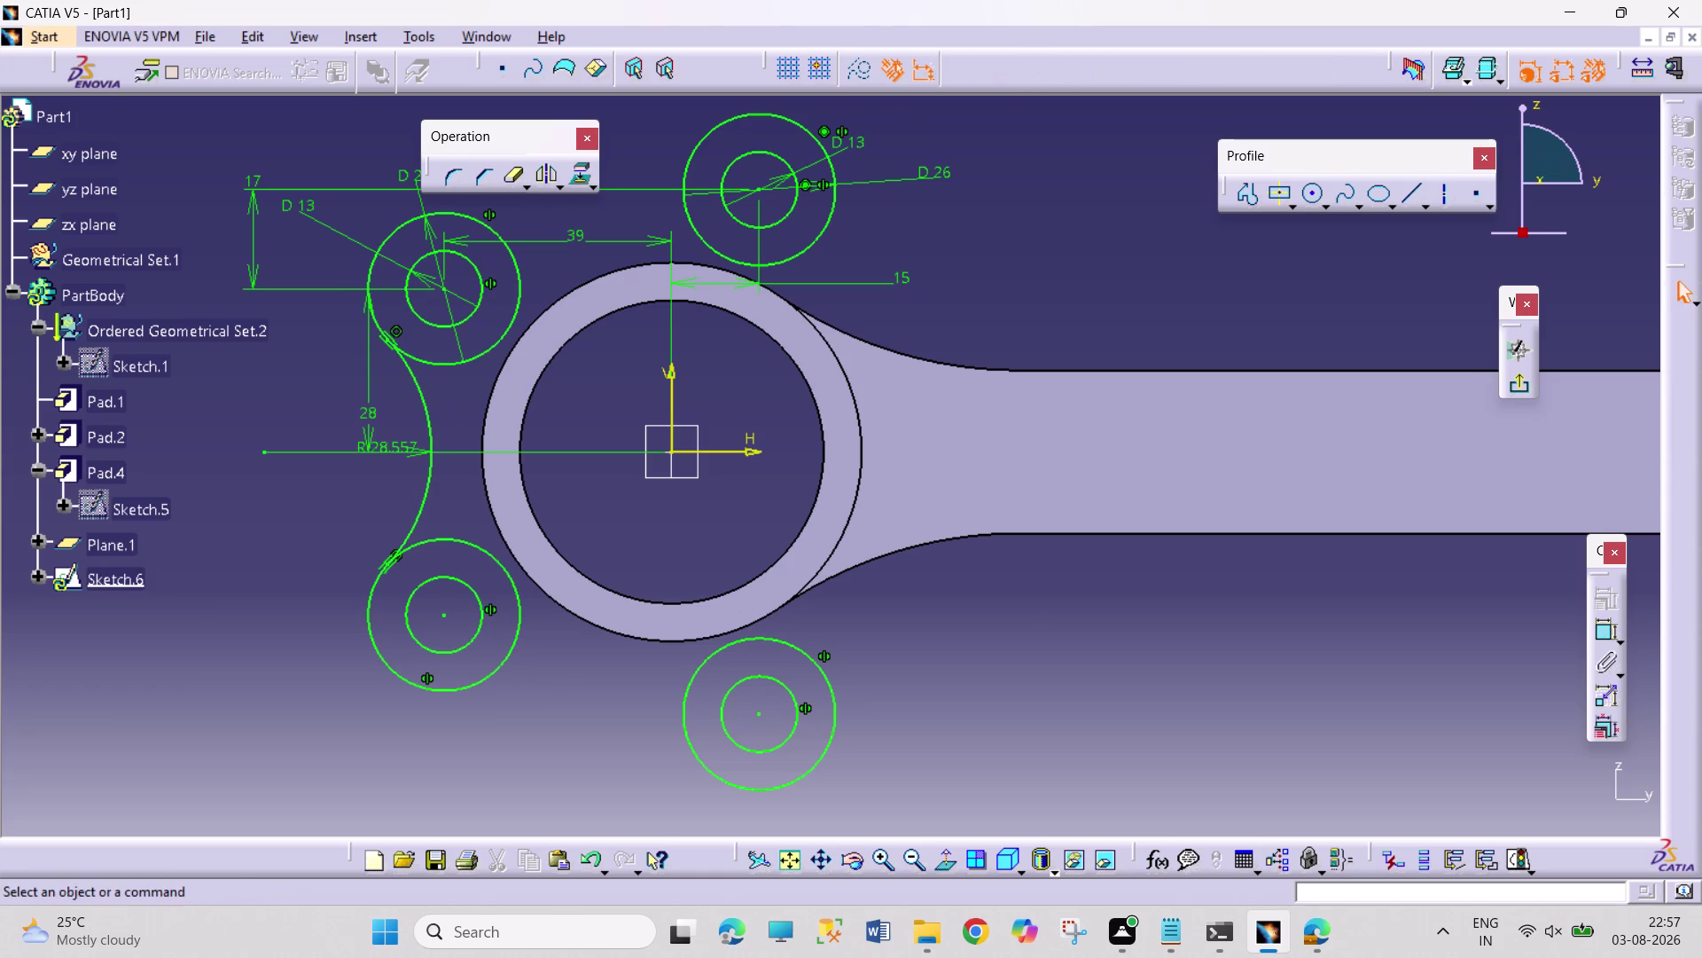
double_click(395, 443)
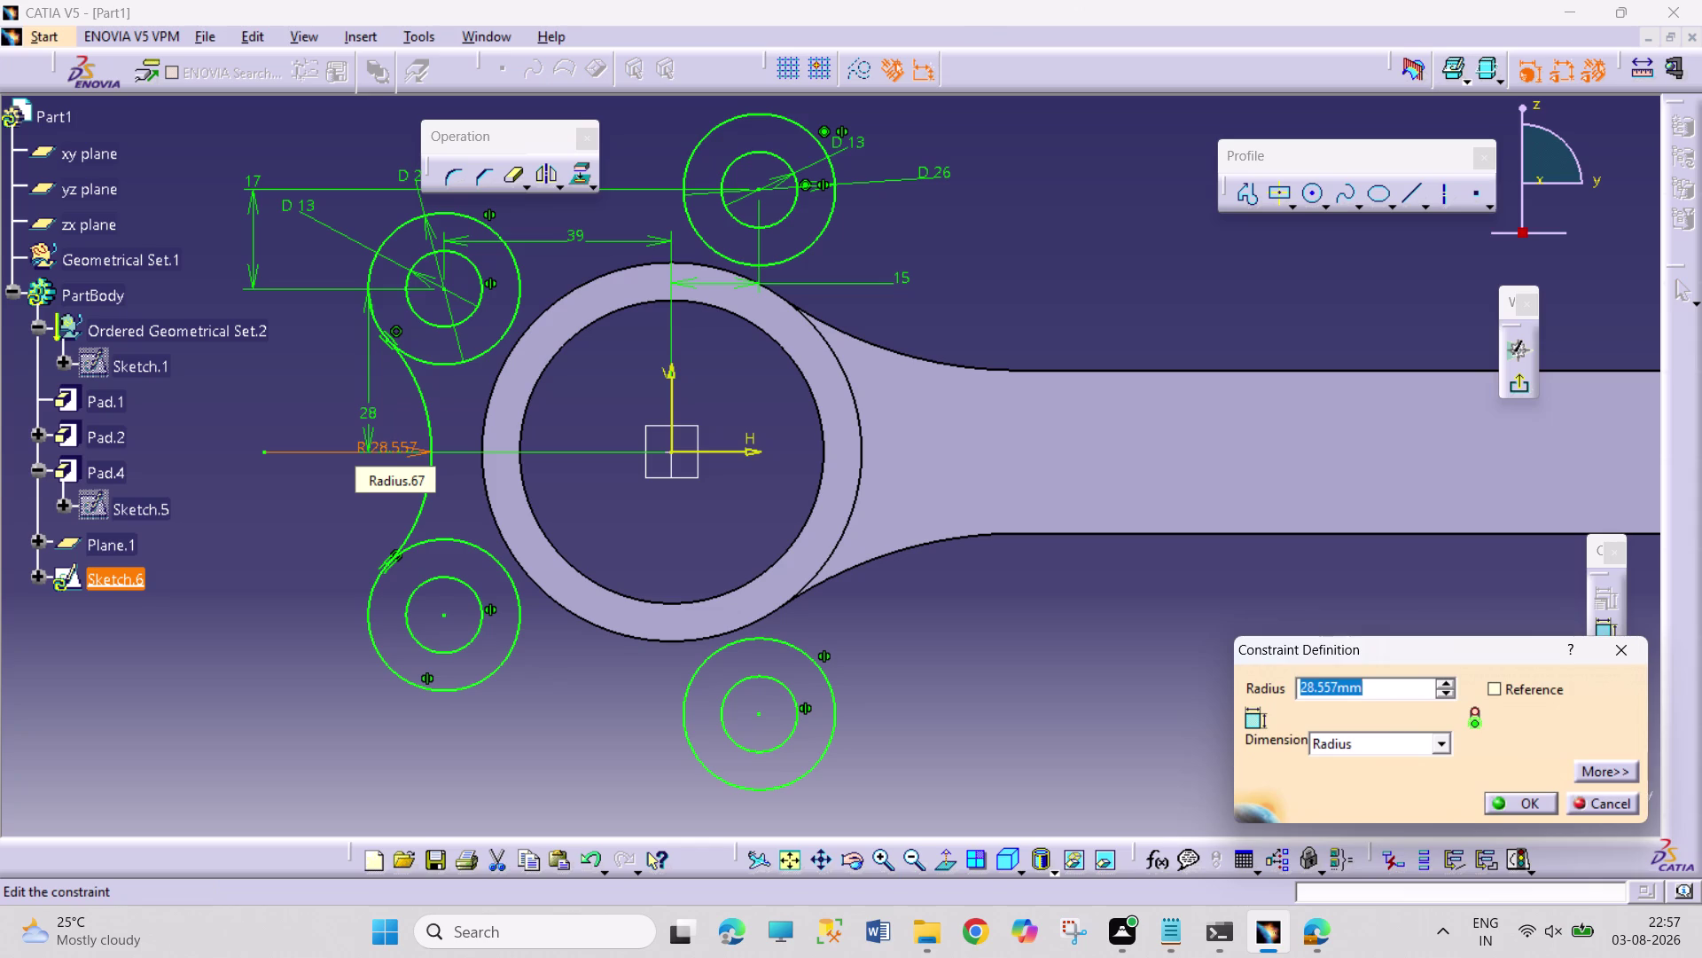
text(72)
key(Return)
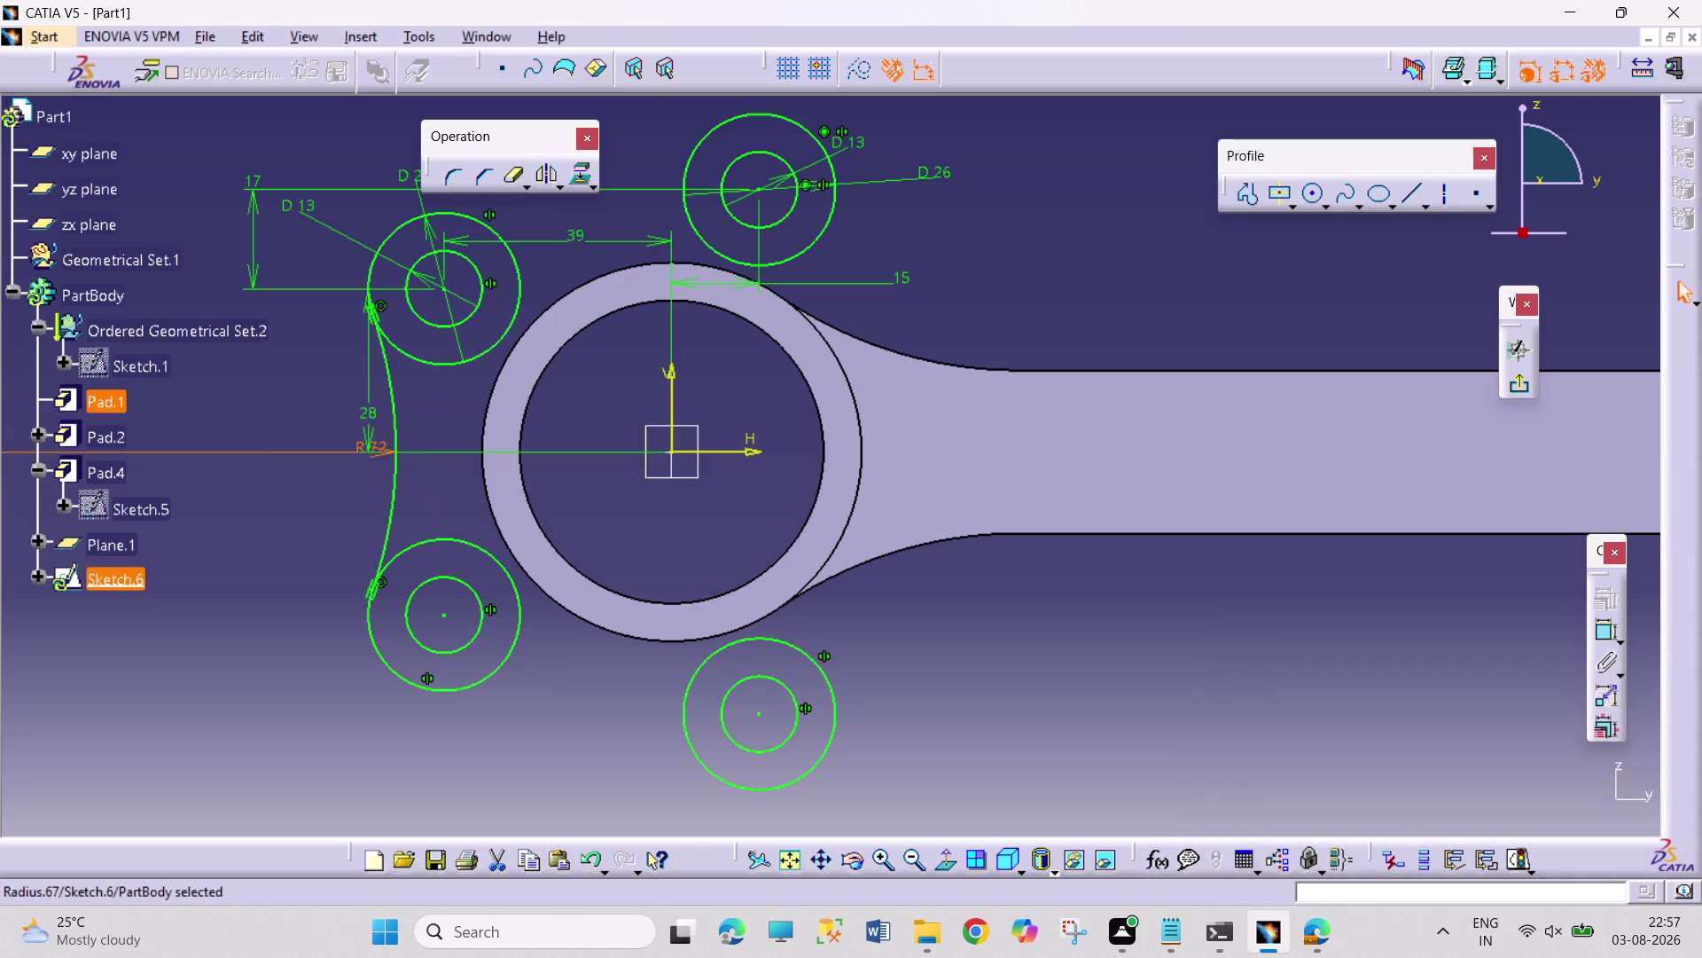
click(541, 750)
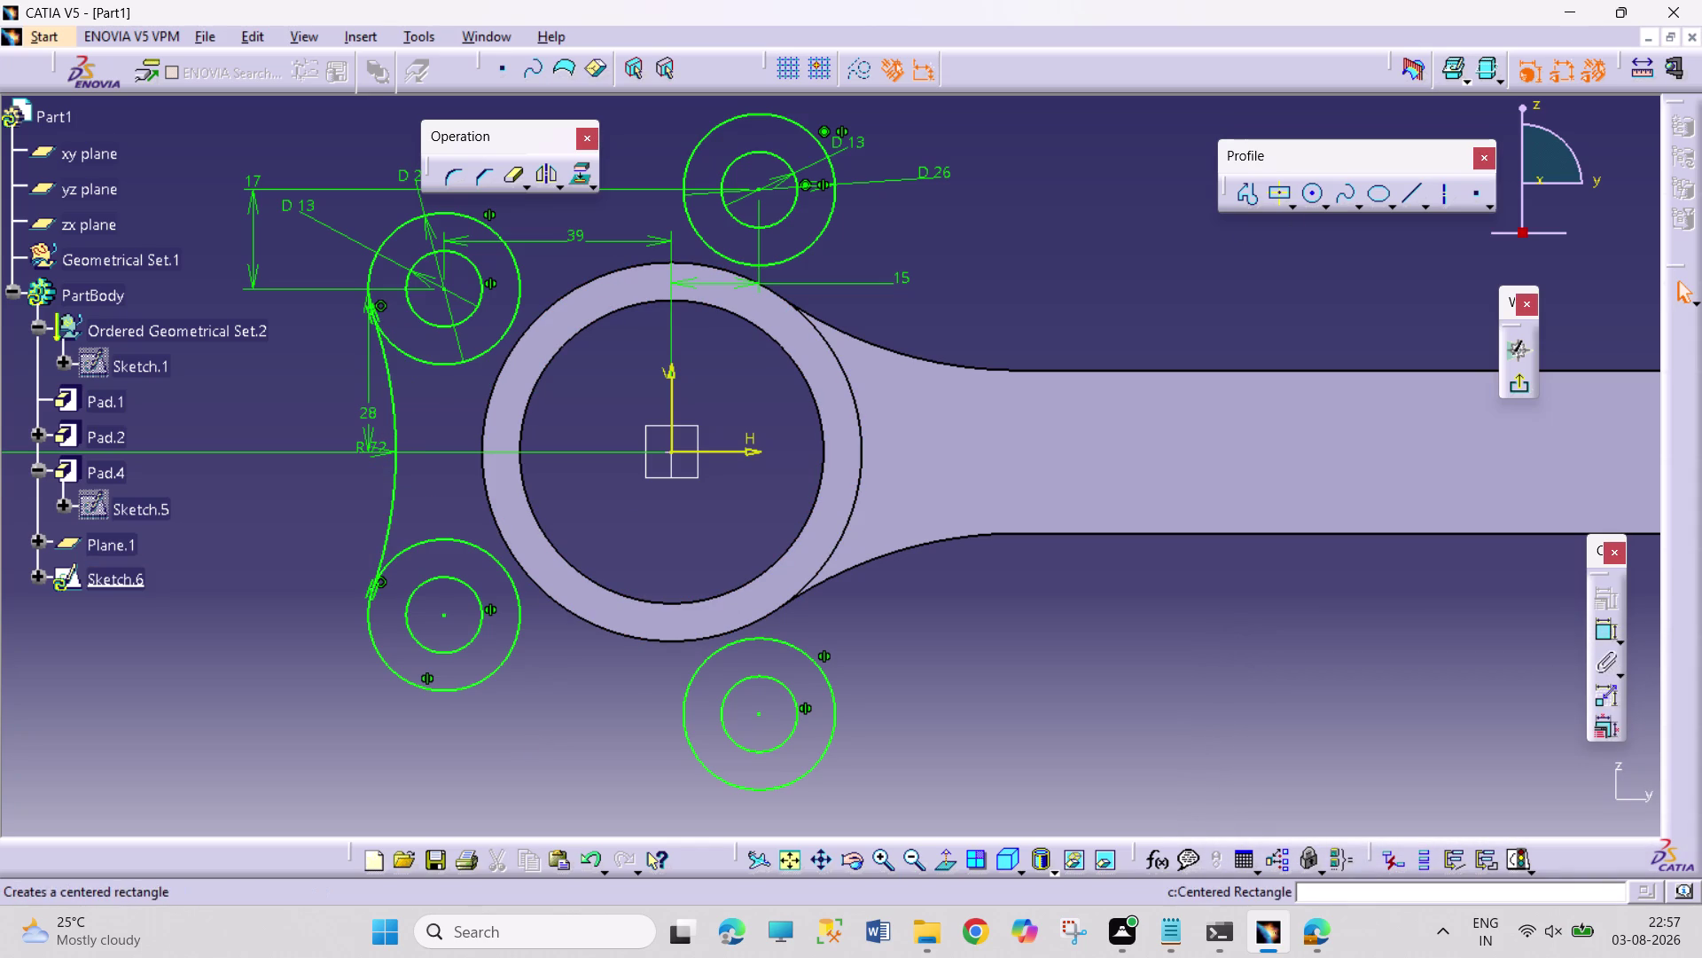
Add a 72 mm corner arc between the lower-left and lower-right outer circles.
click(462, 177)
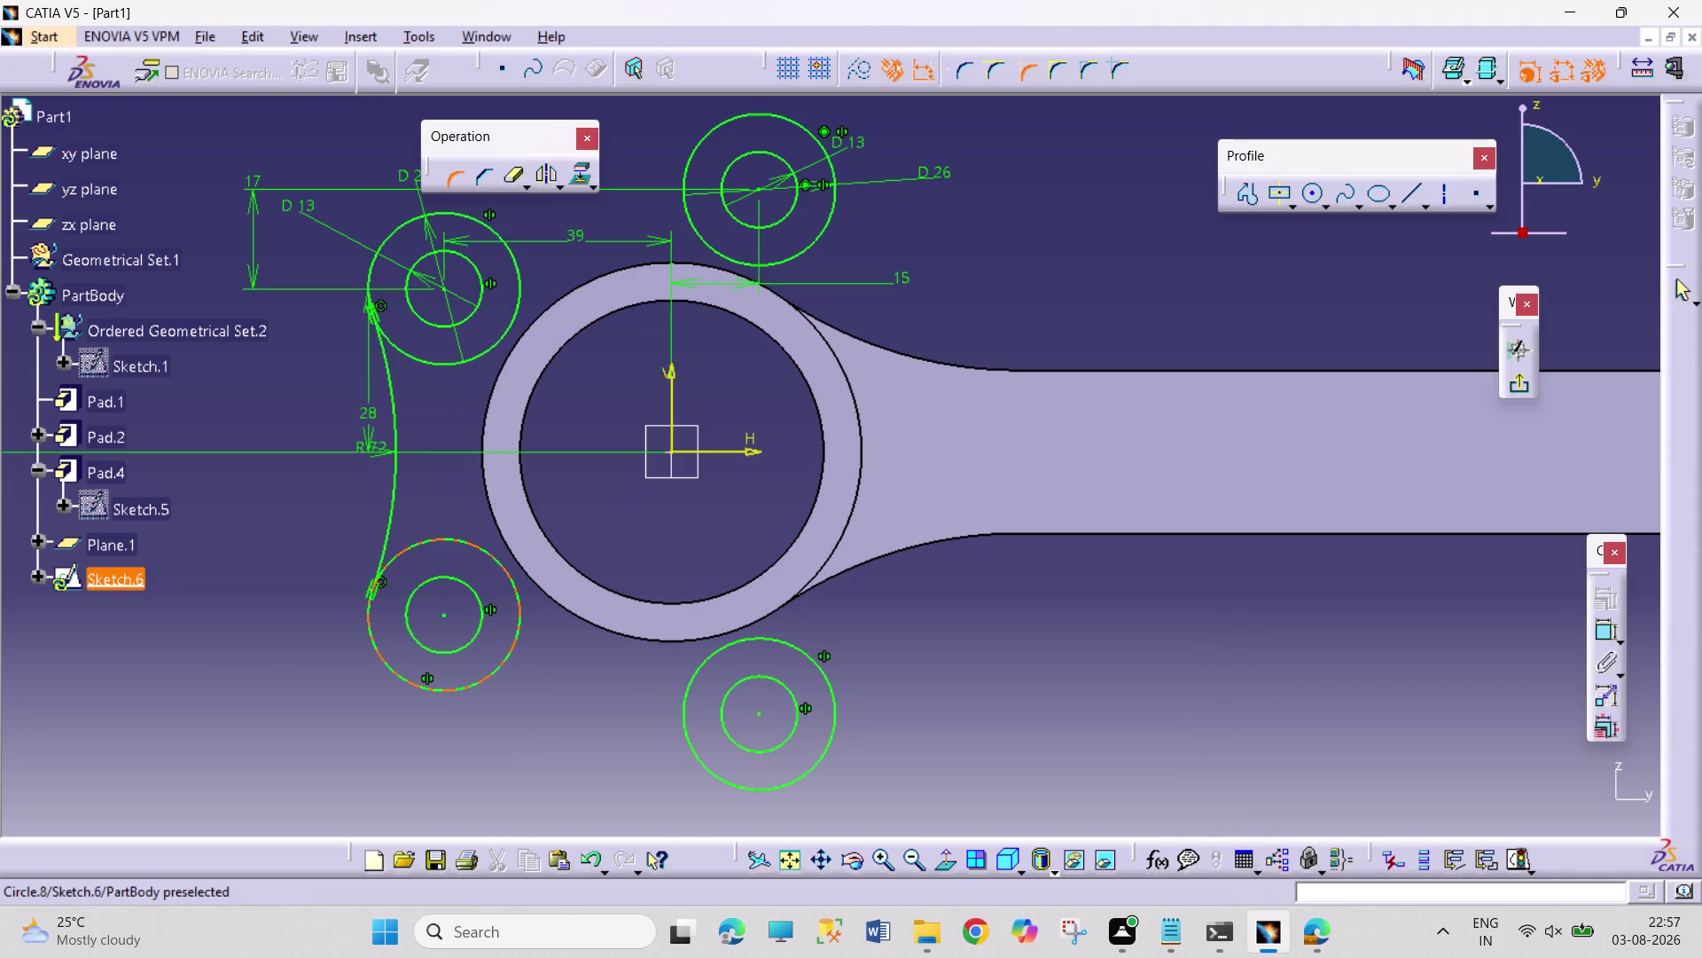
click(494, 673)
click(712, 774)
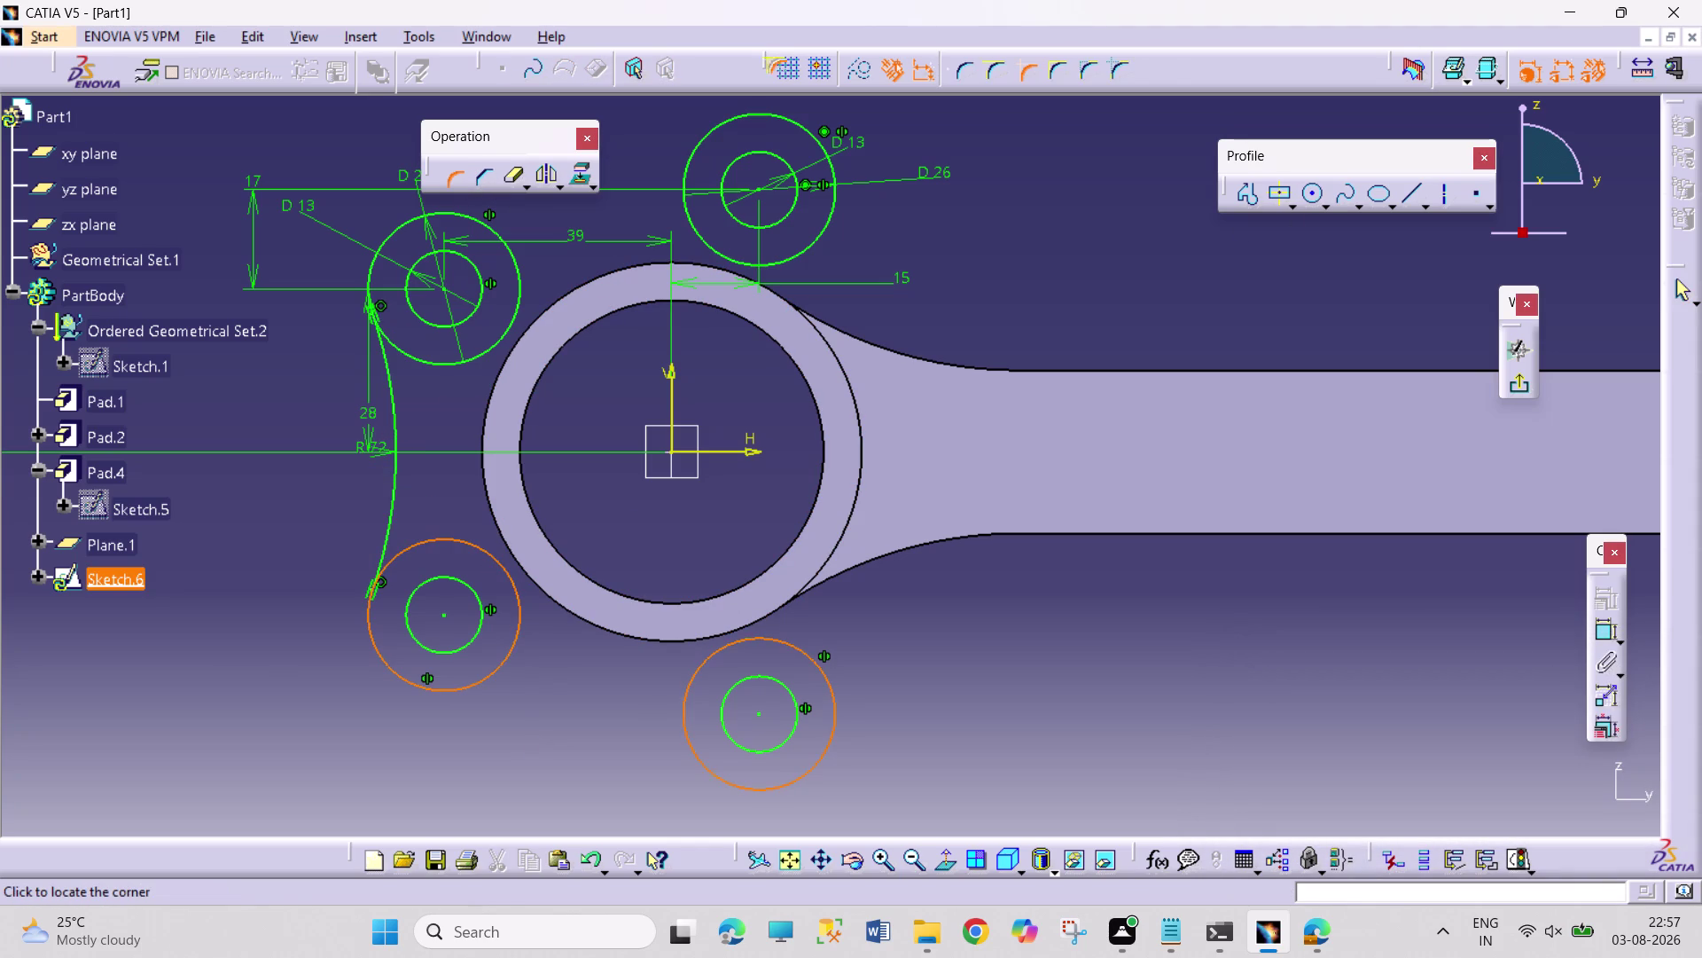
click(602, 718)
double_click(596, 736)
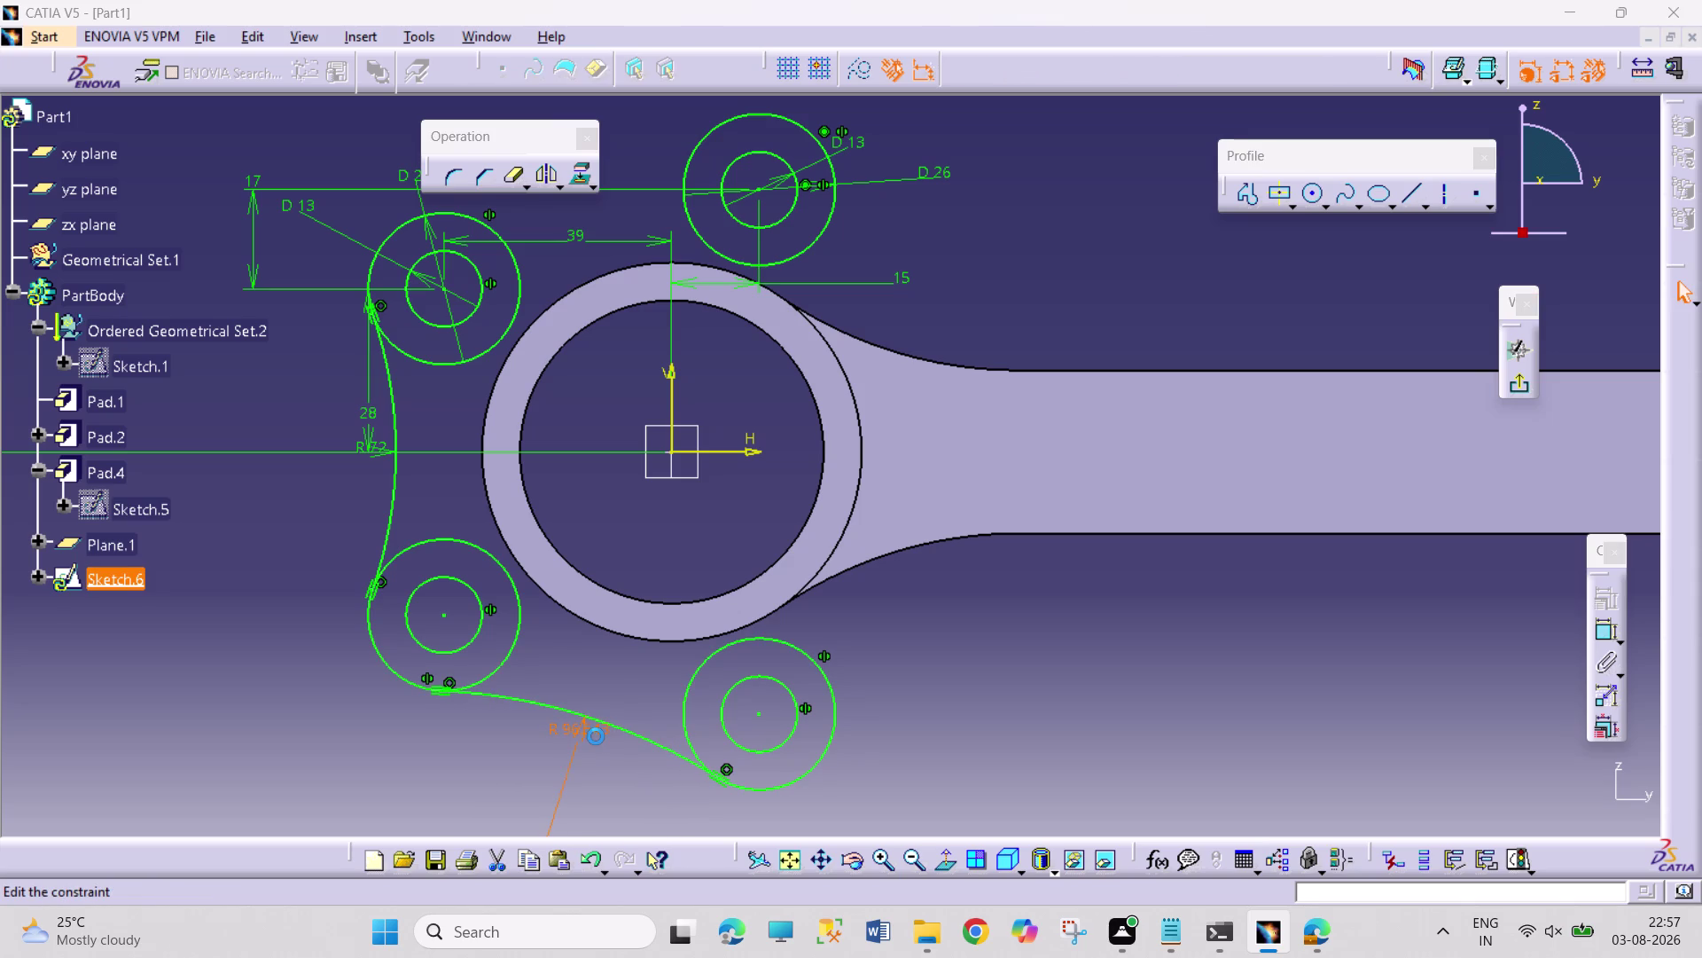
text(72)
key(Return)
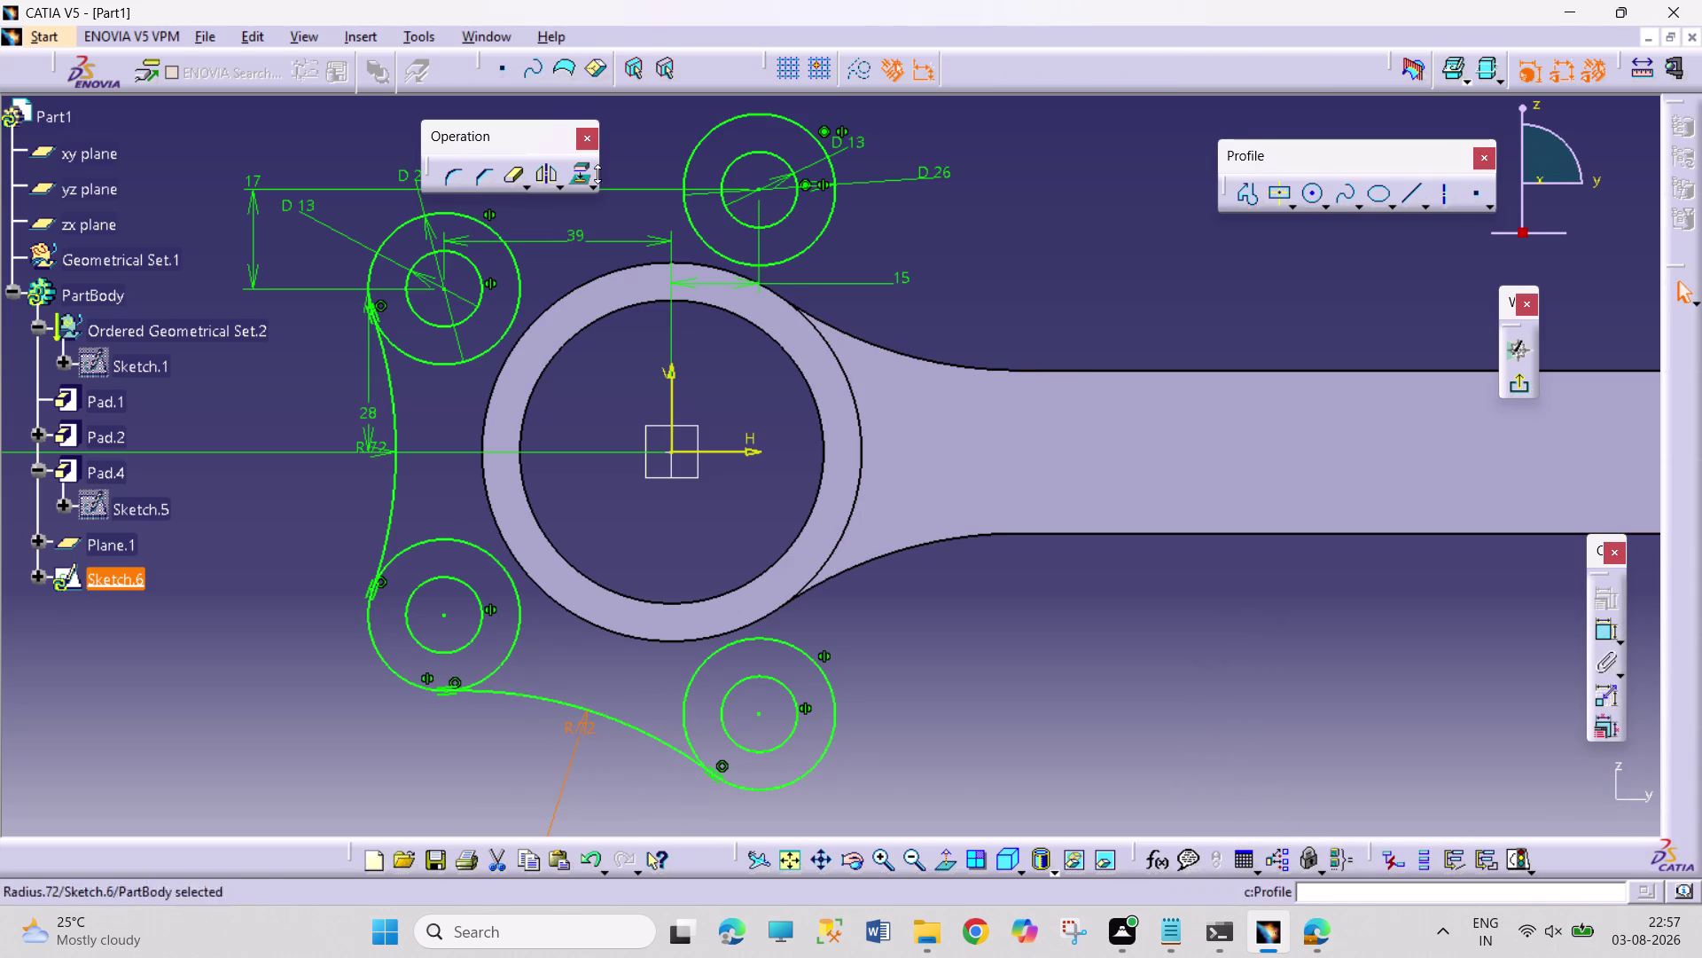
Add a 72 mm corner arc between the upper-left and upper outer circles.
click(458, 178)
click(495, 230)
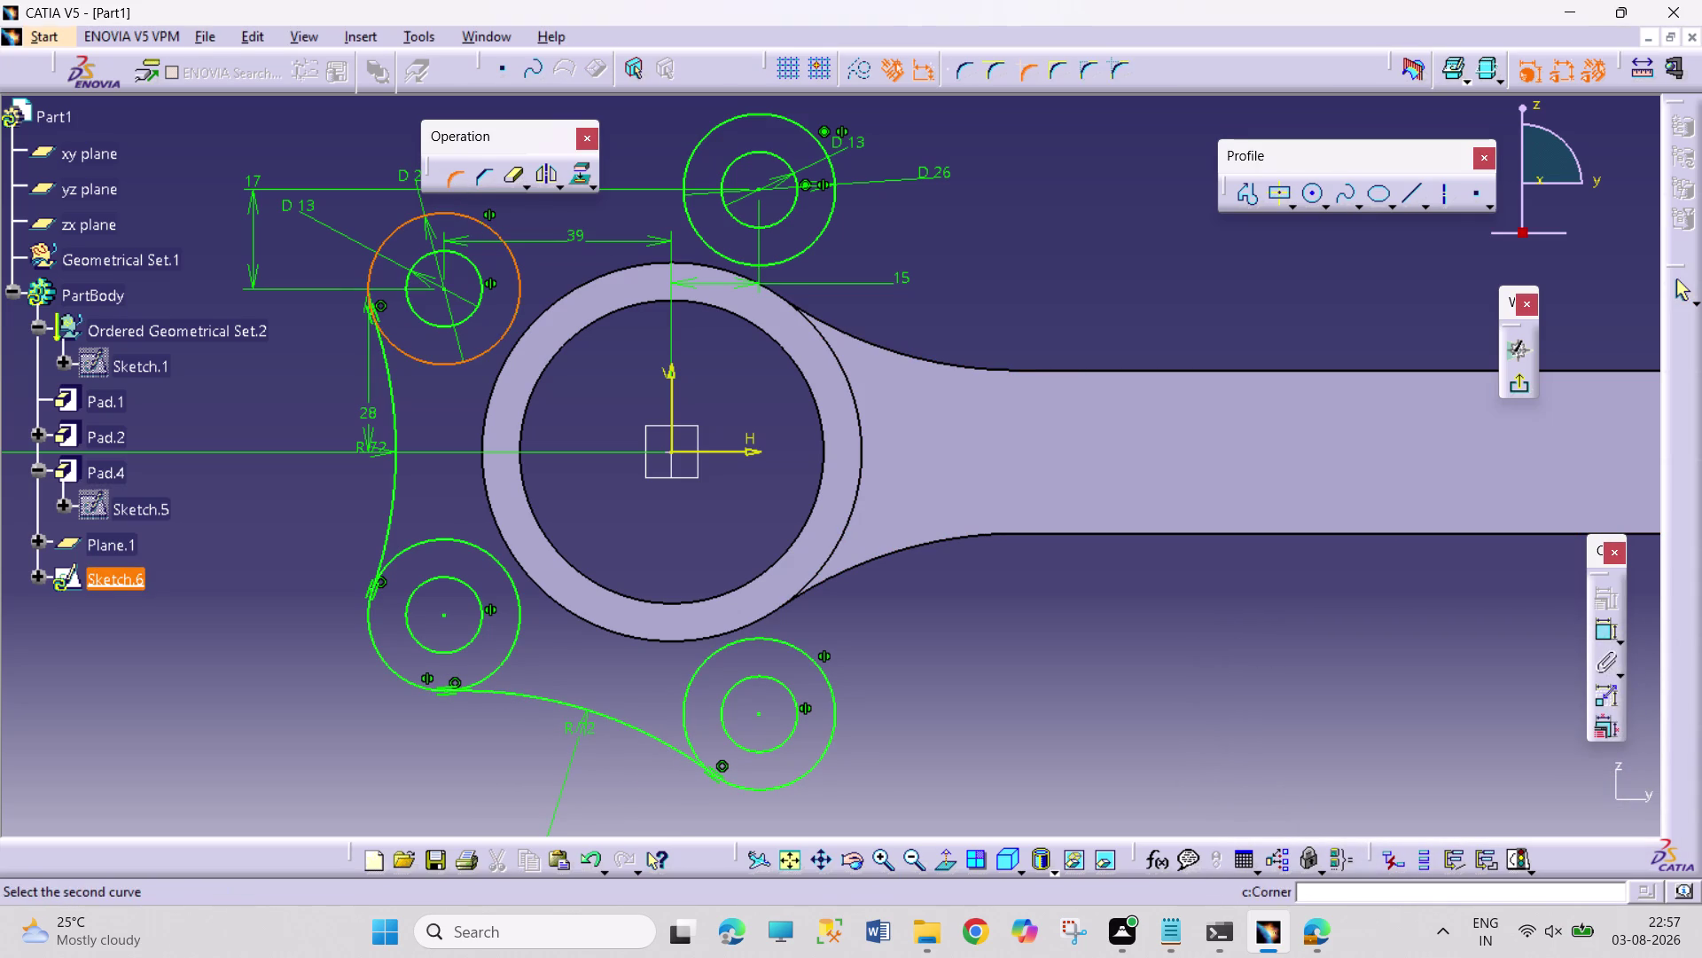
click(686, 172)
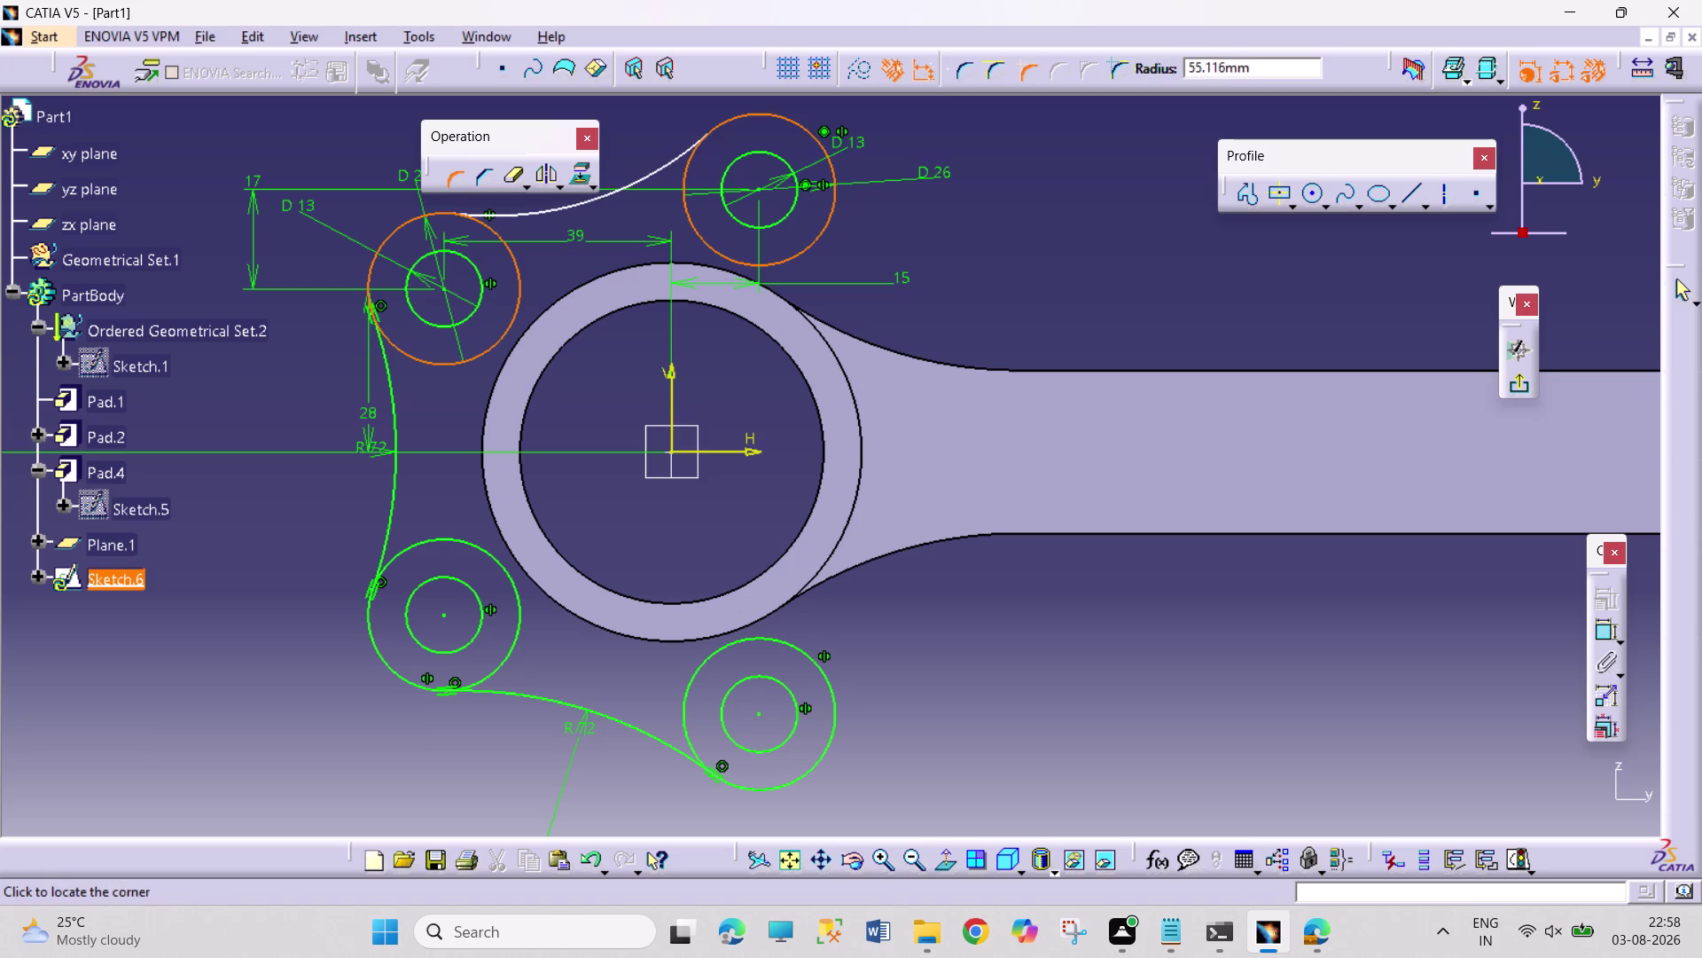
click(624, 189)
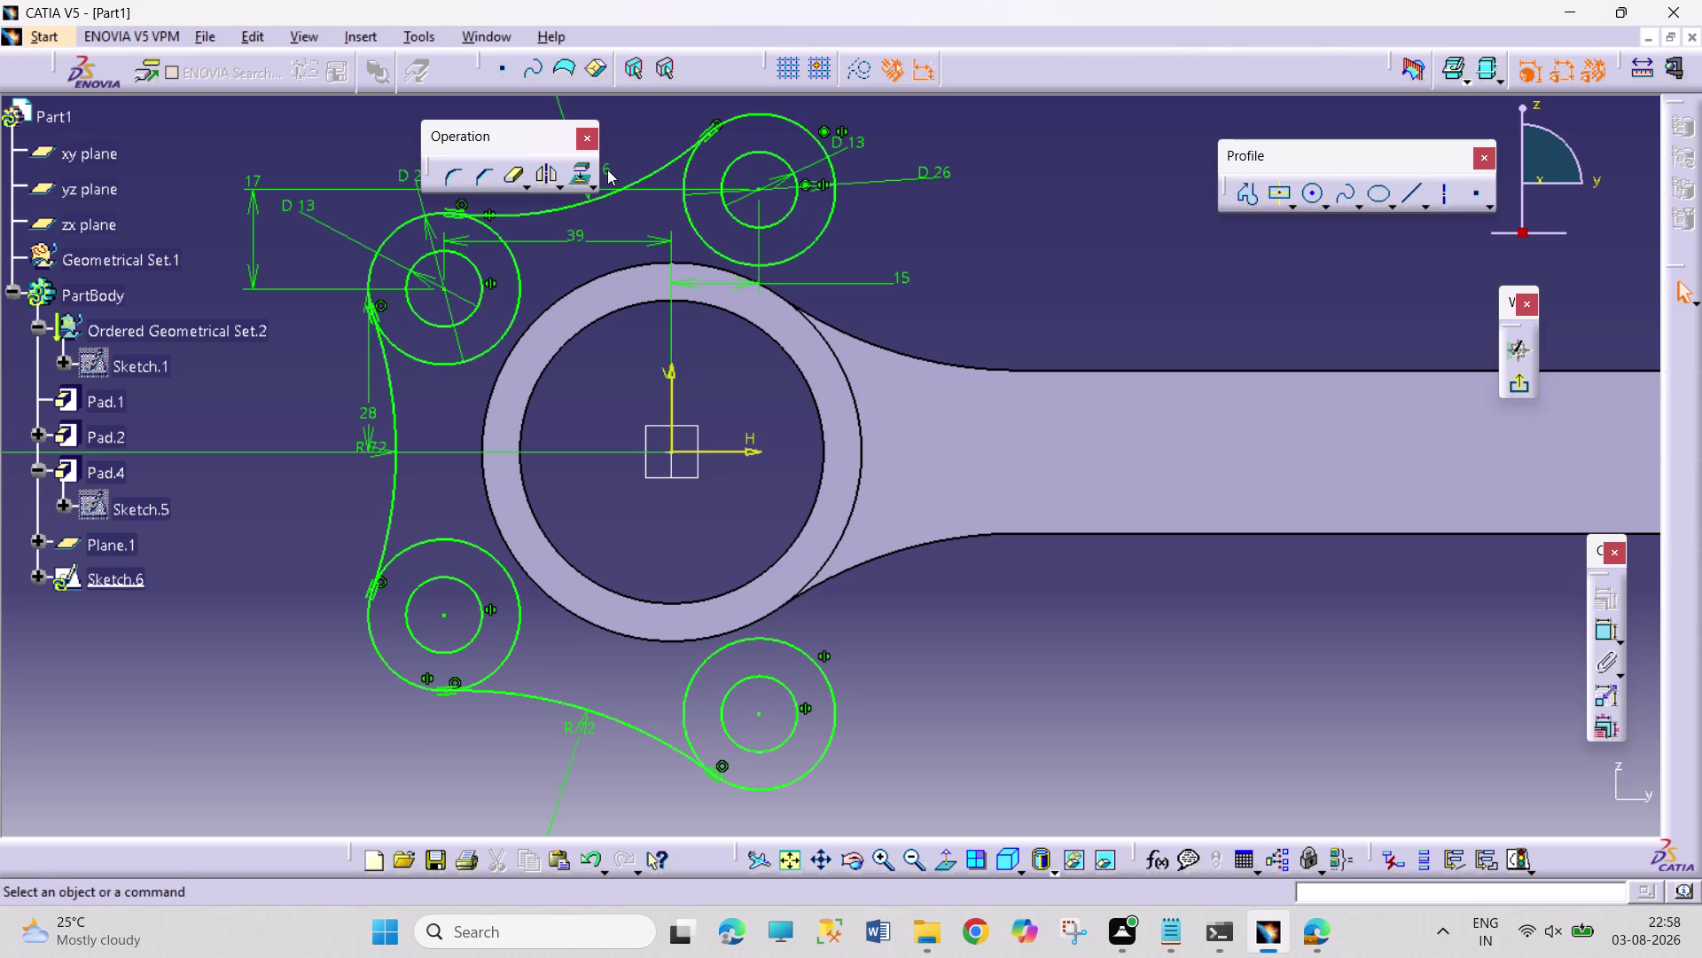
double_click(608, 170)
double_click(595, 175)
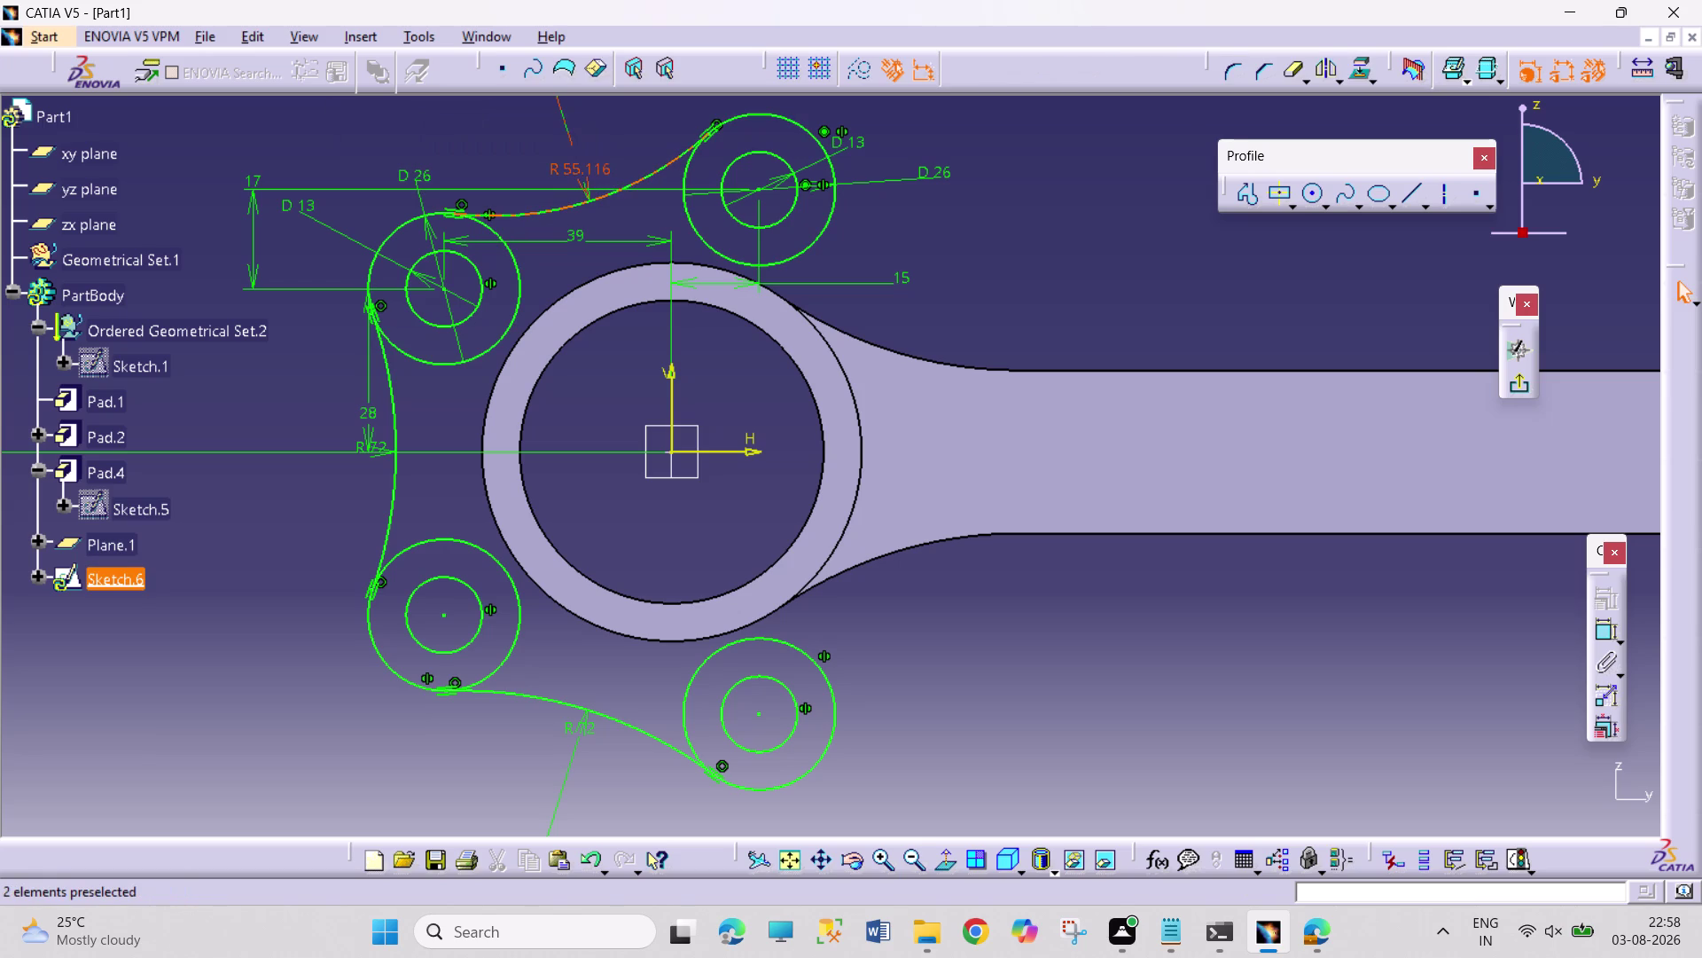
text(72)
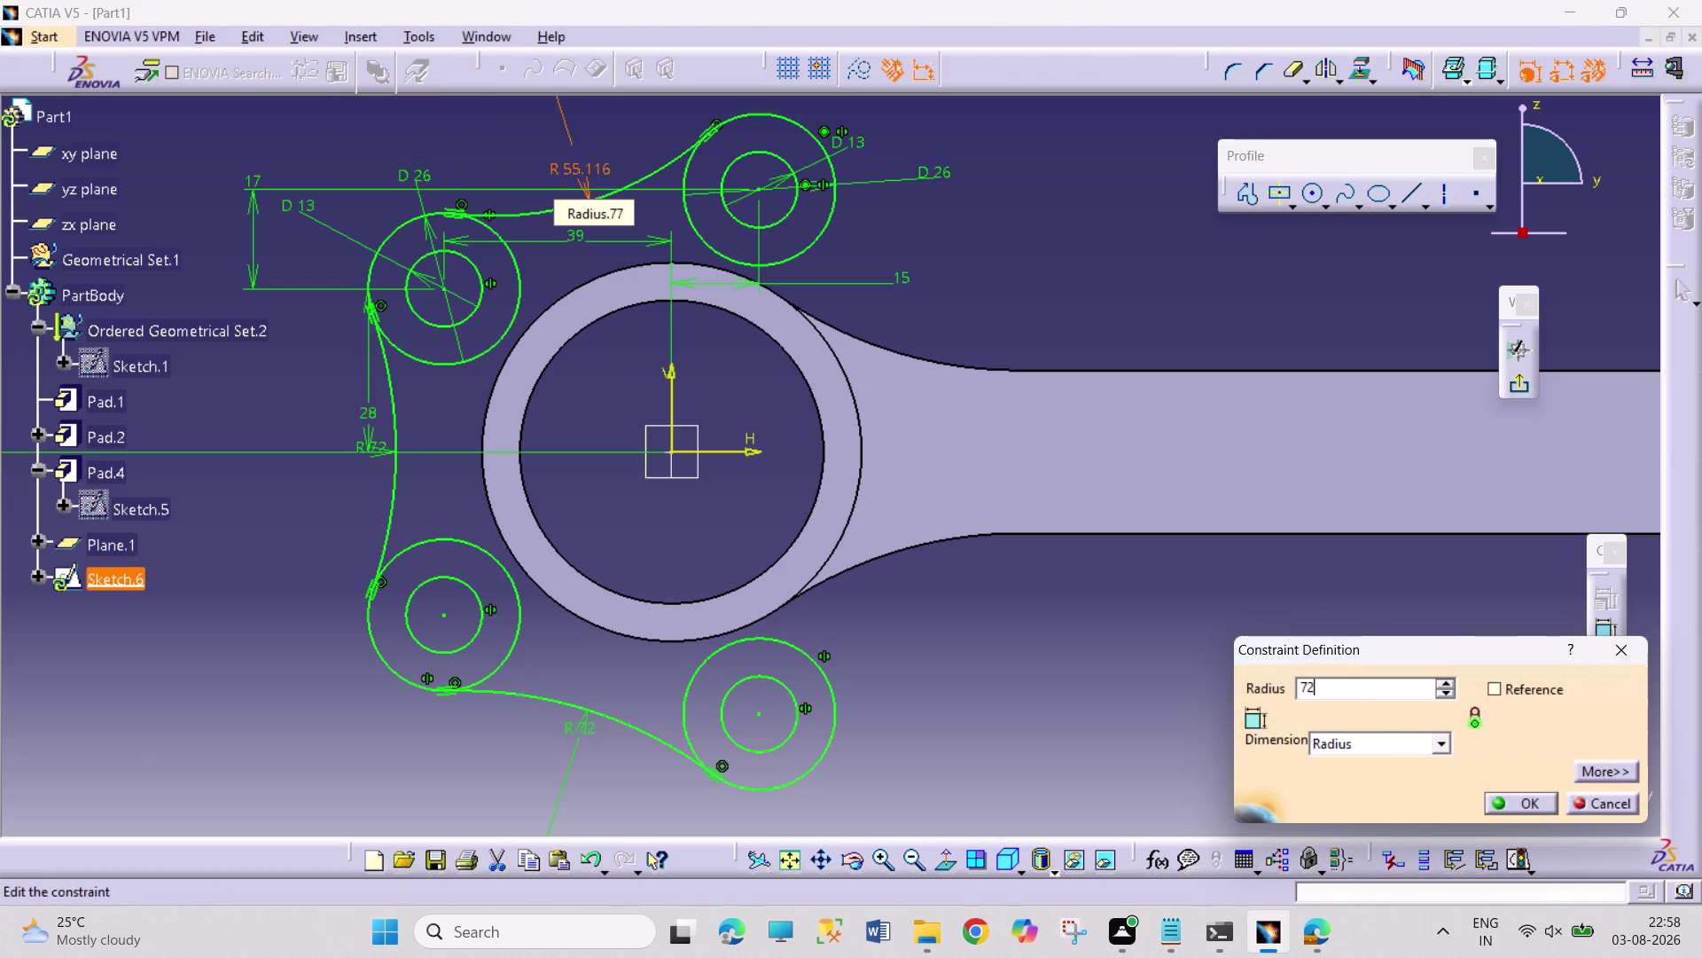
key(Return)
click(1093, 285)
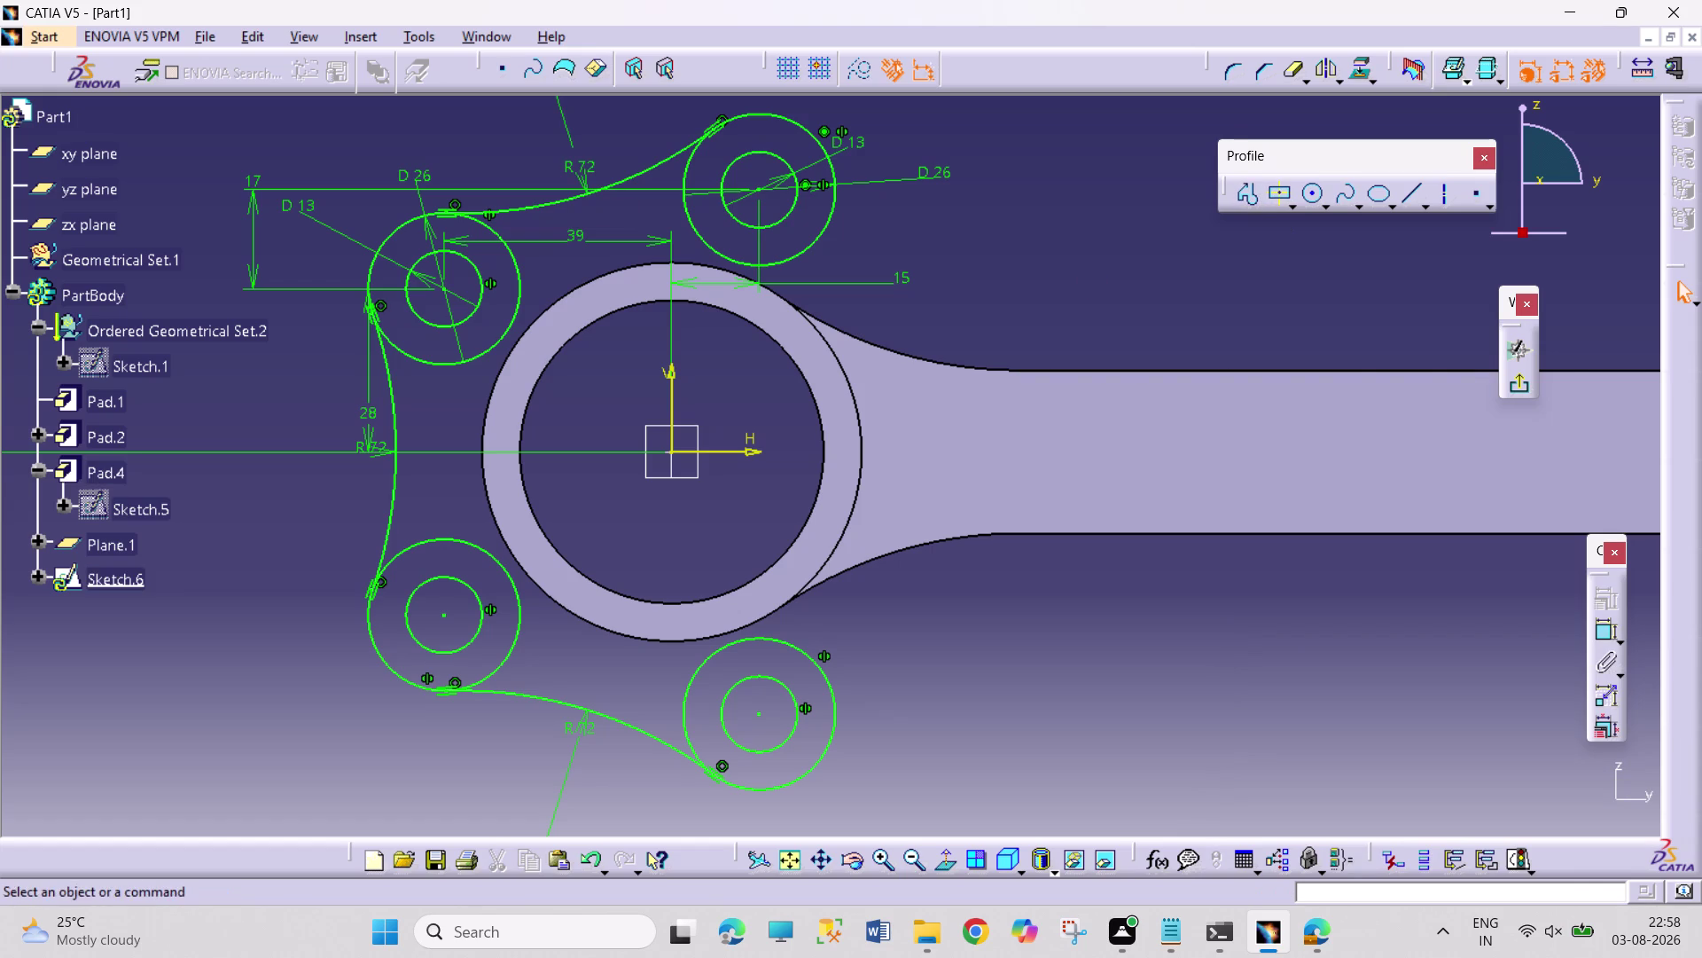
click(1115, 372)
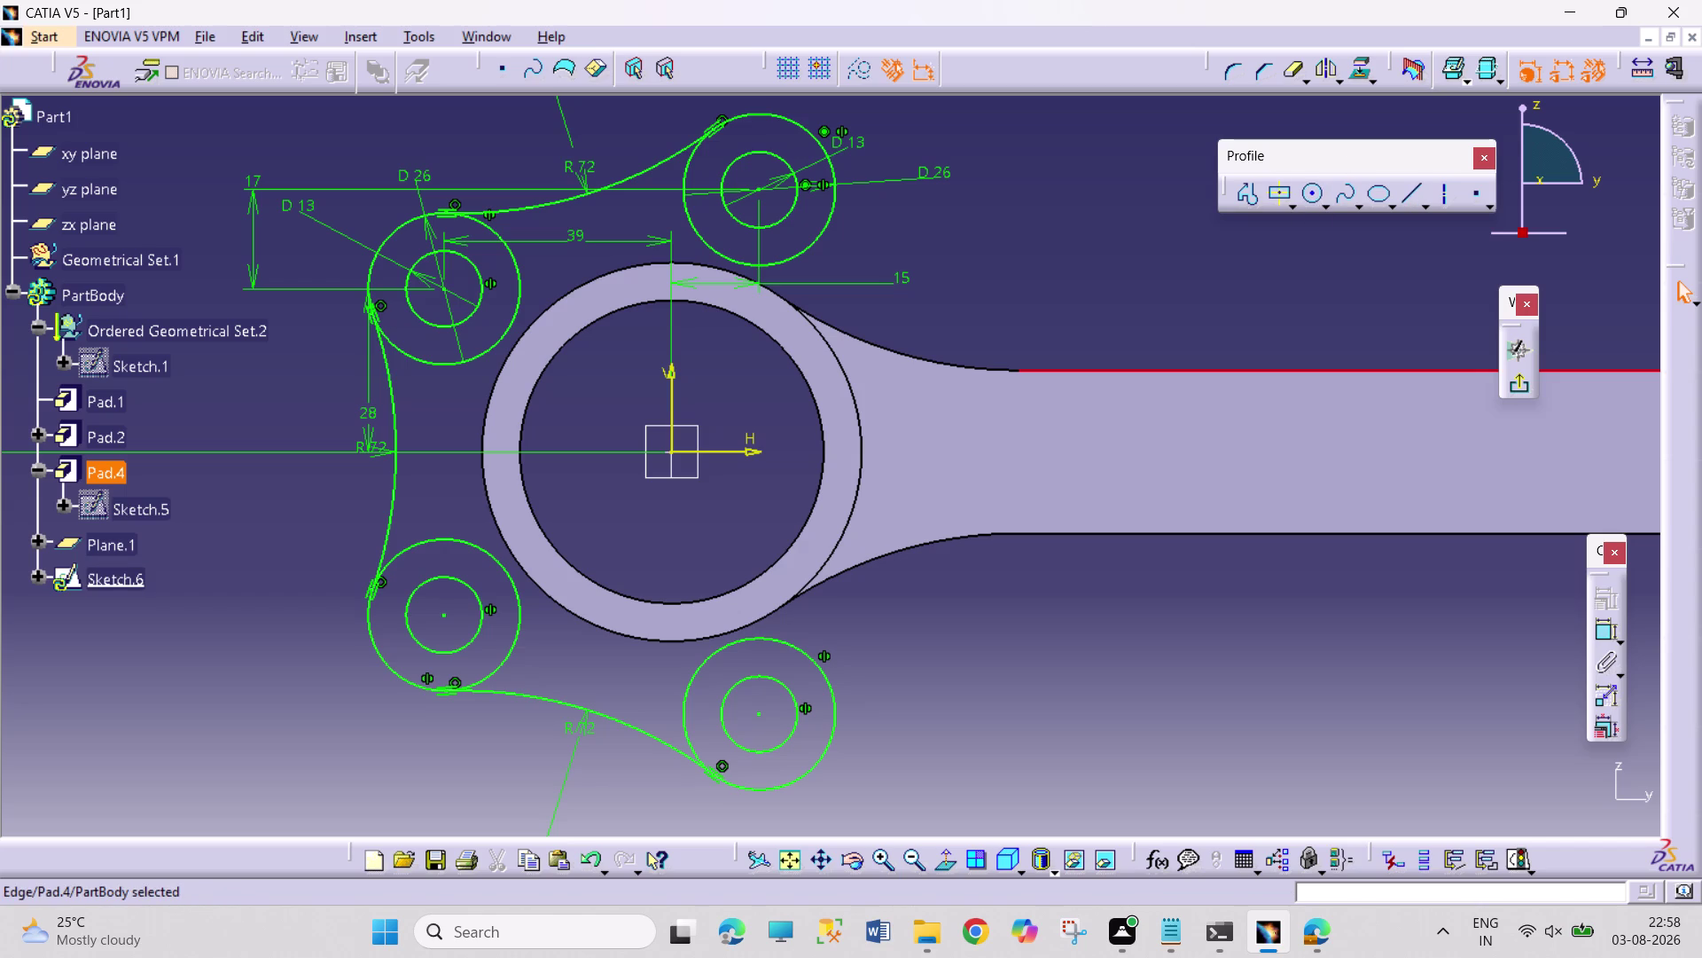
Project the Pad.4 upper edge and blend the top circle into it with an R72 arc.
click(1358, 78)
click(1203, 232)
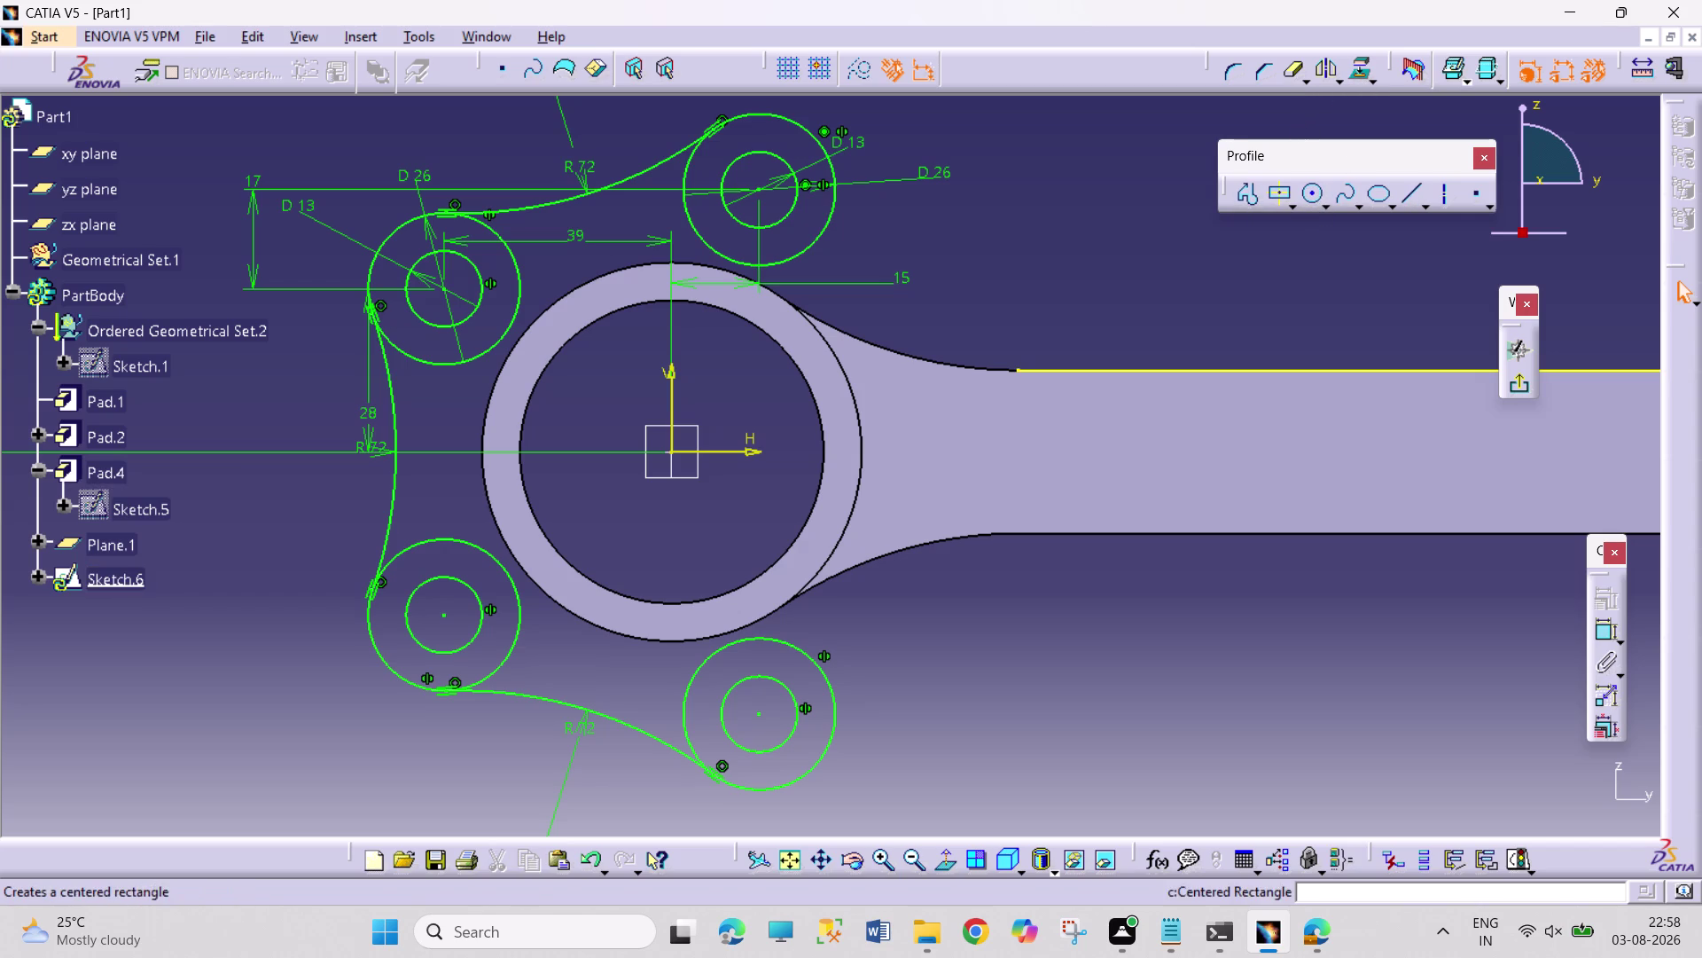
click(1234, 70)
click(835, 200)
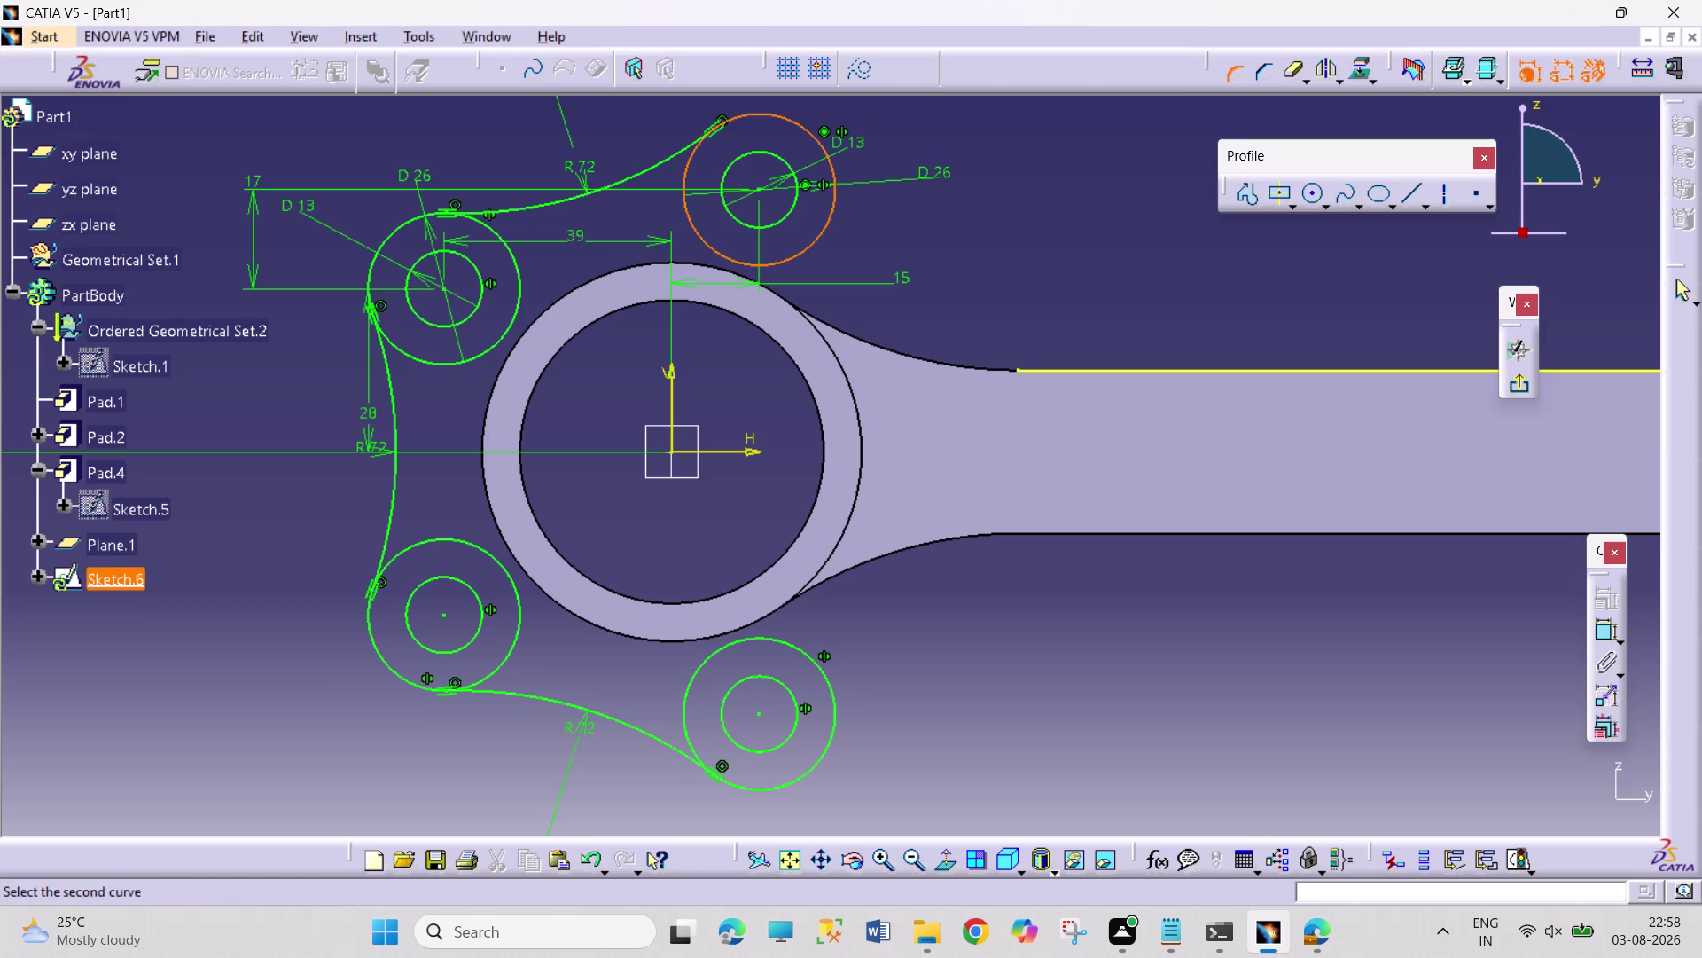
click(1120, 367)
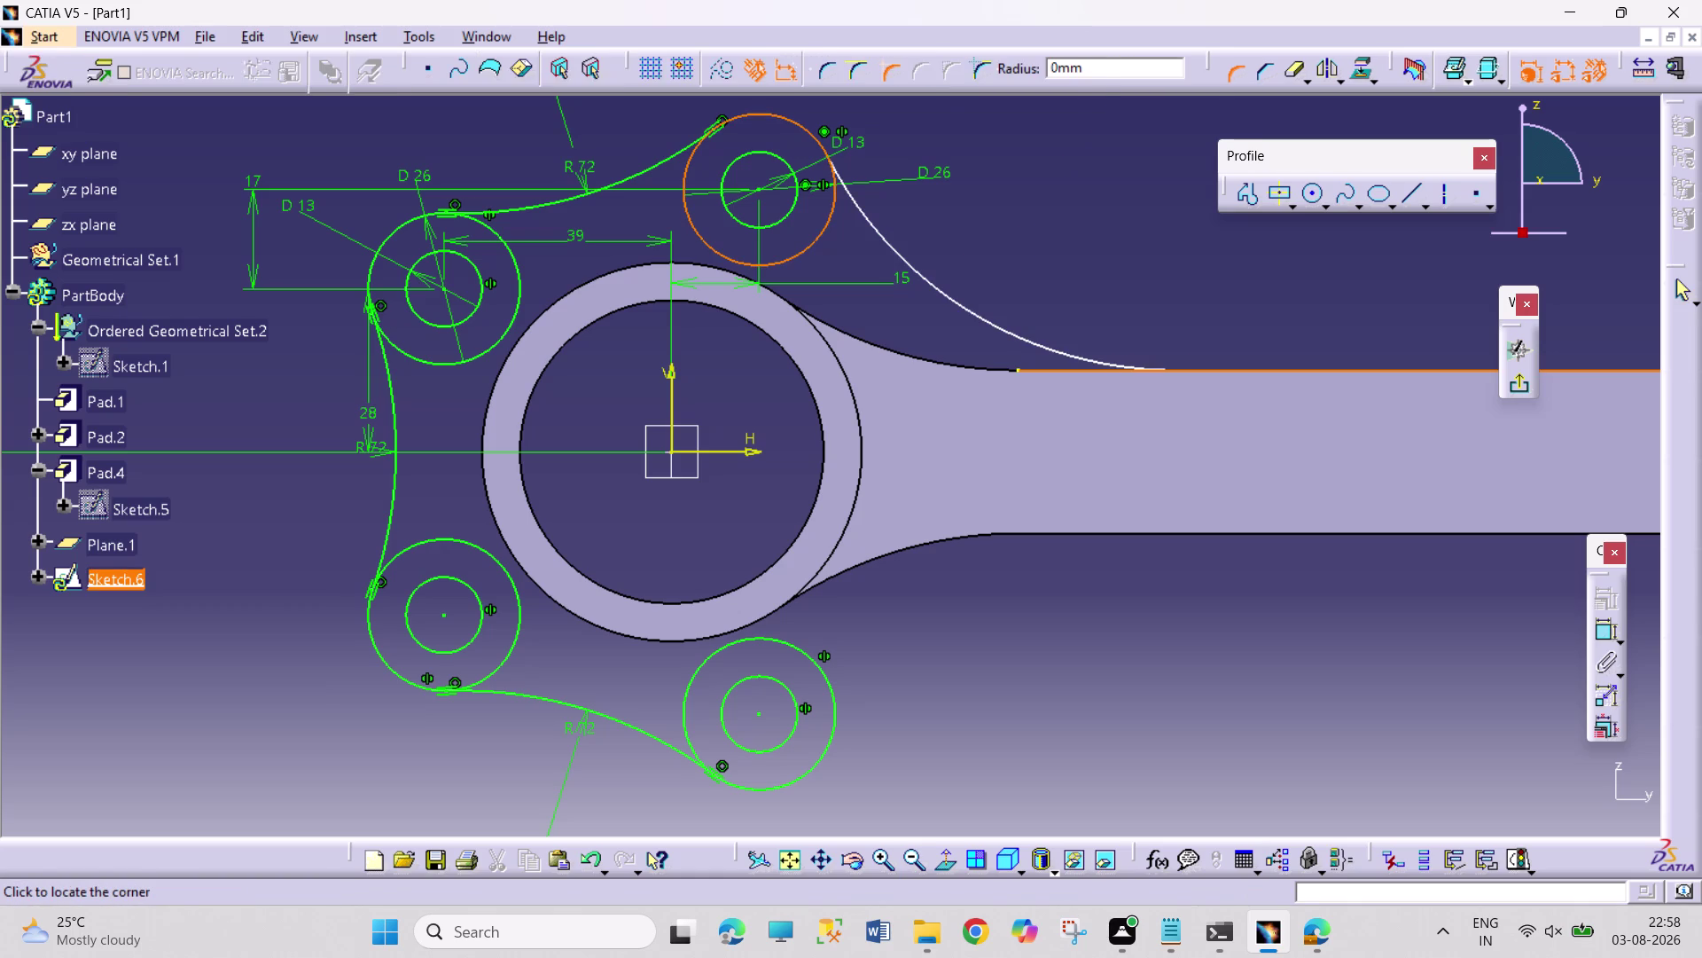
click(1120, 367)
double_click(1018, 249)
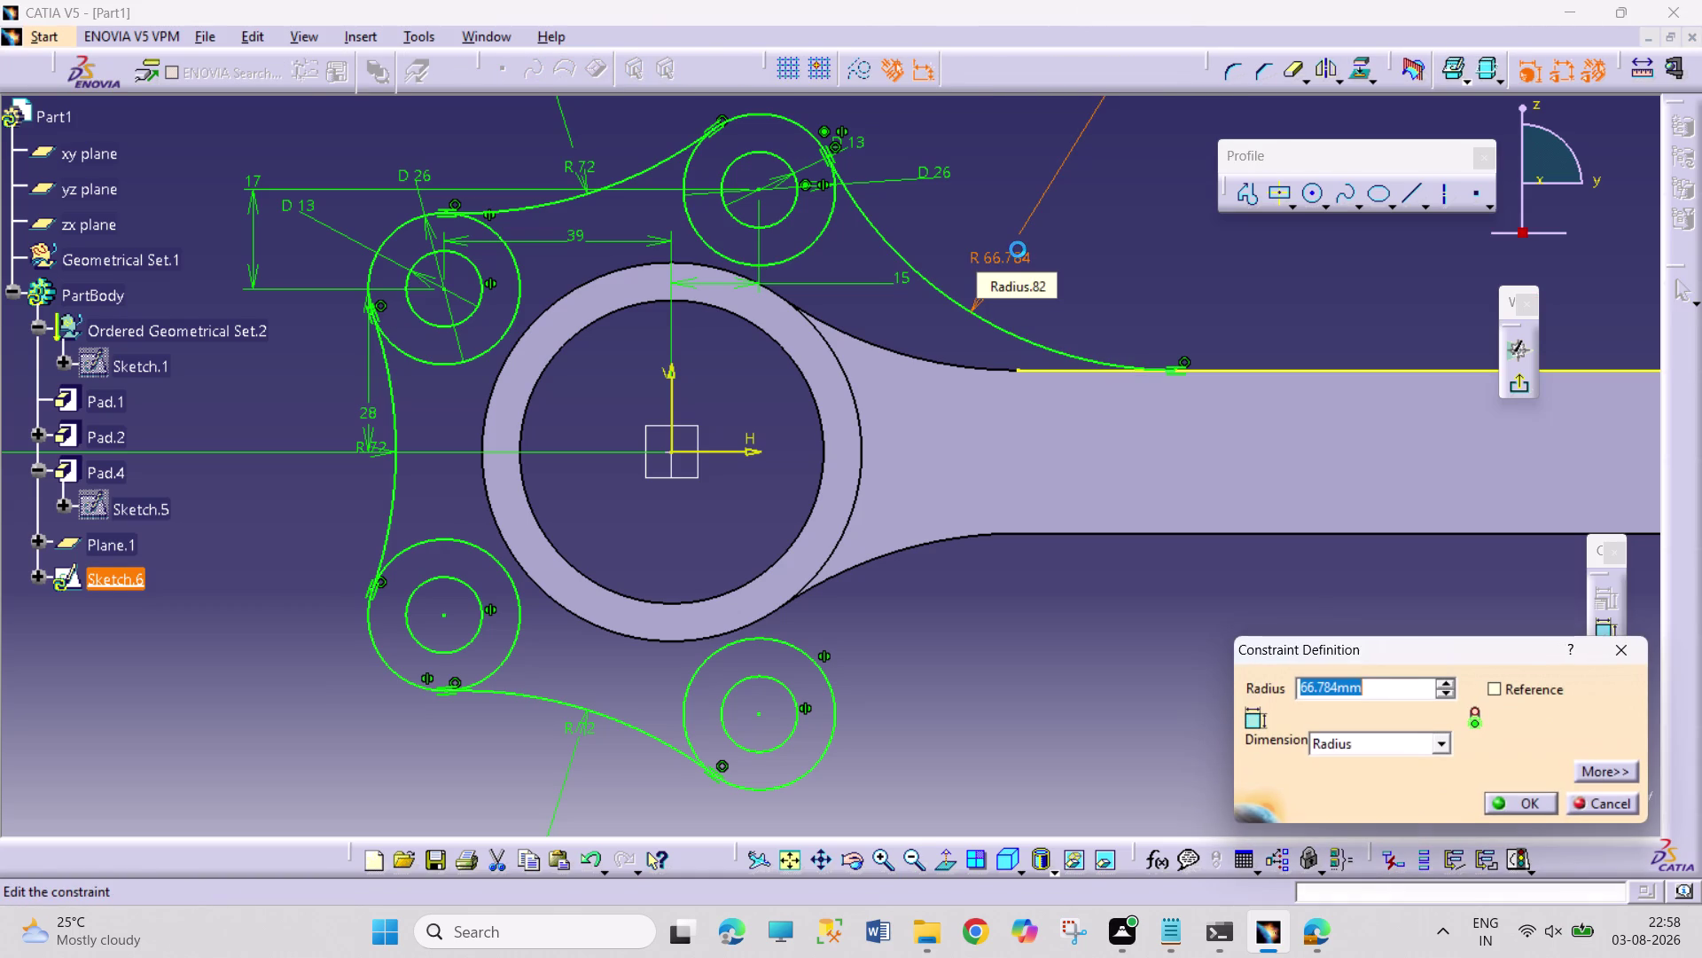
text(72)
key(Return)
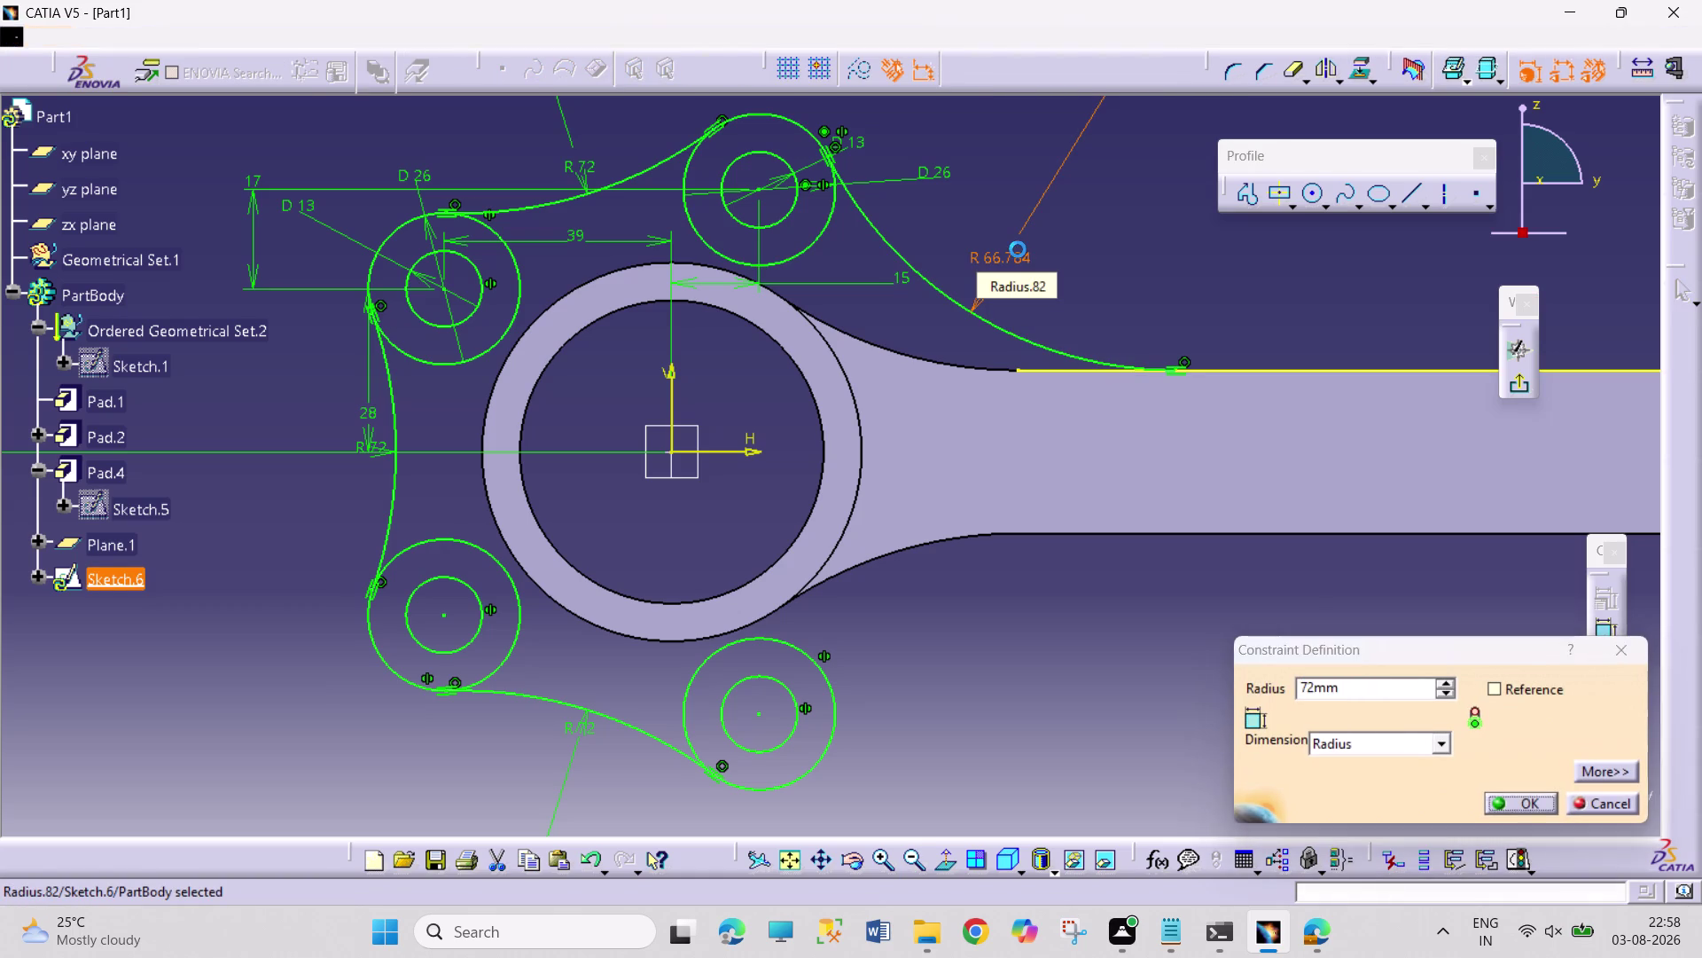
double_click(1015, 260)
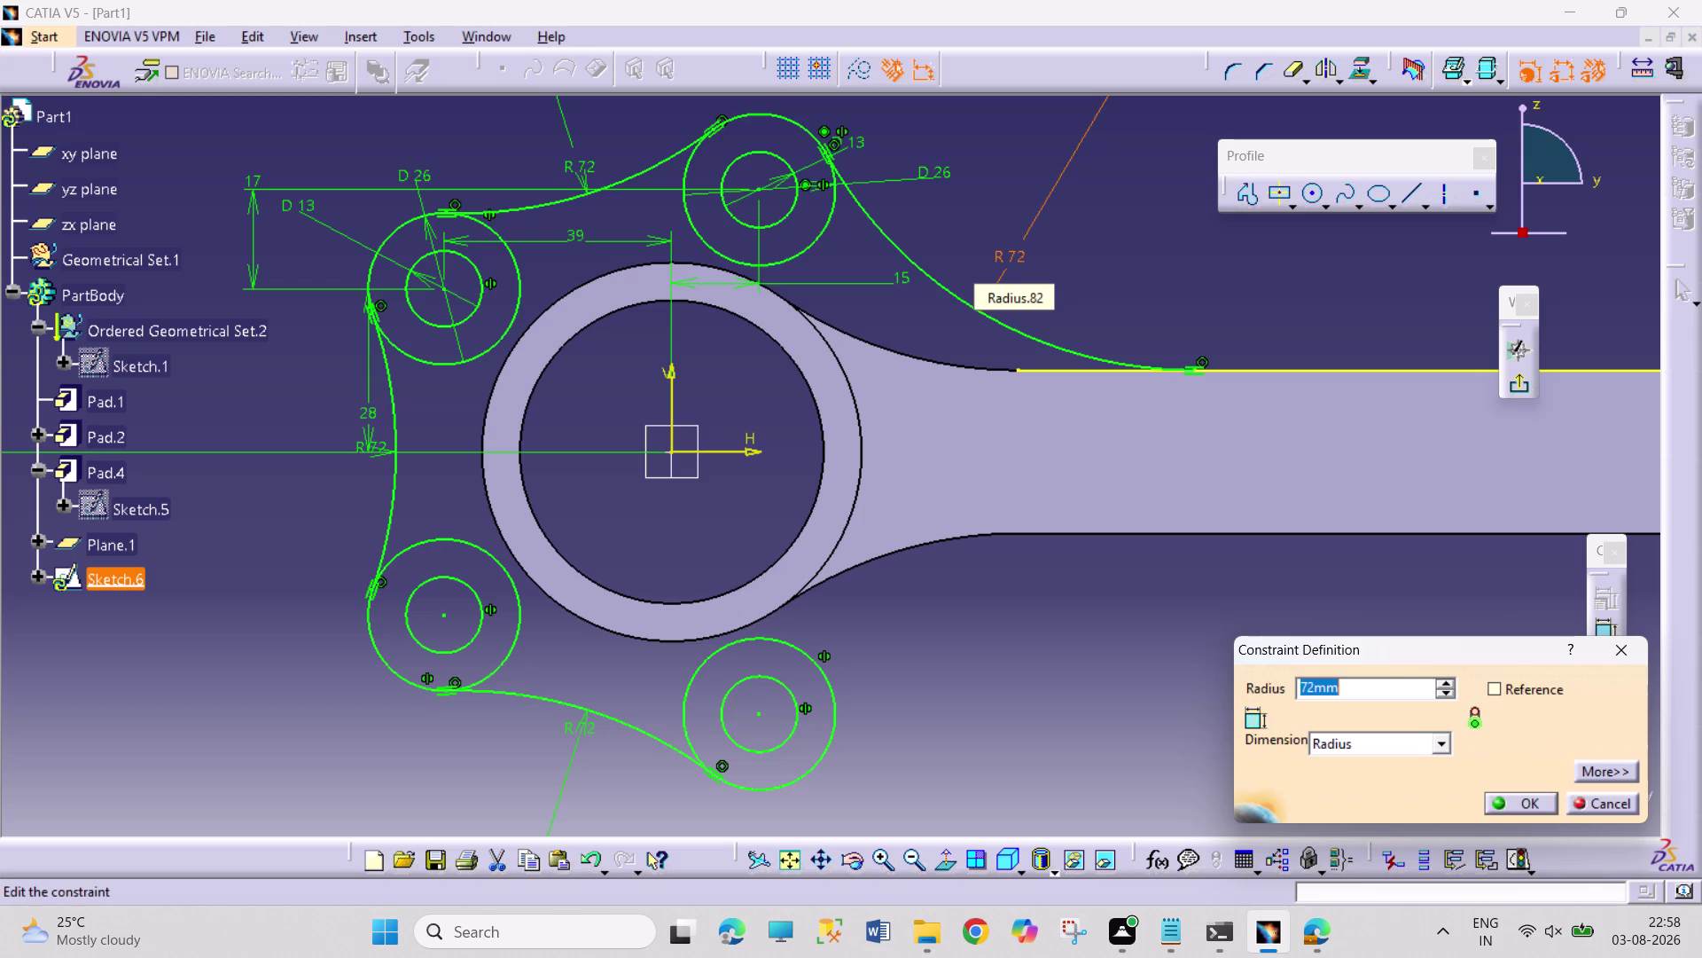
click(1123, 299)
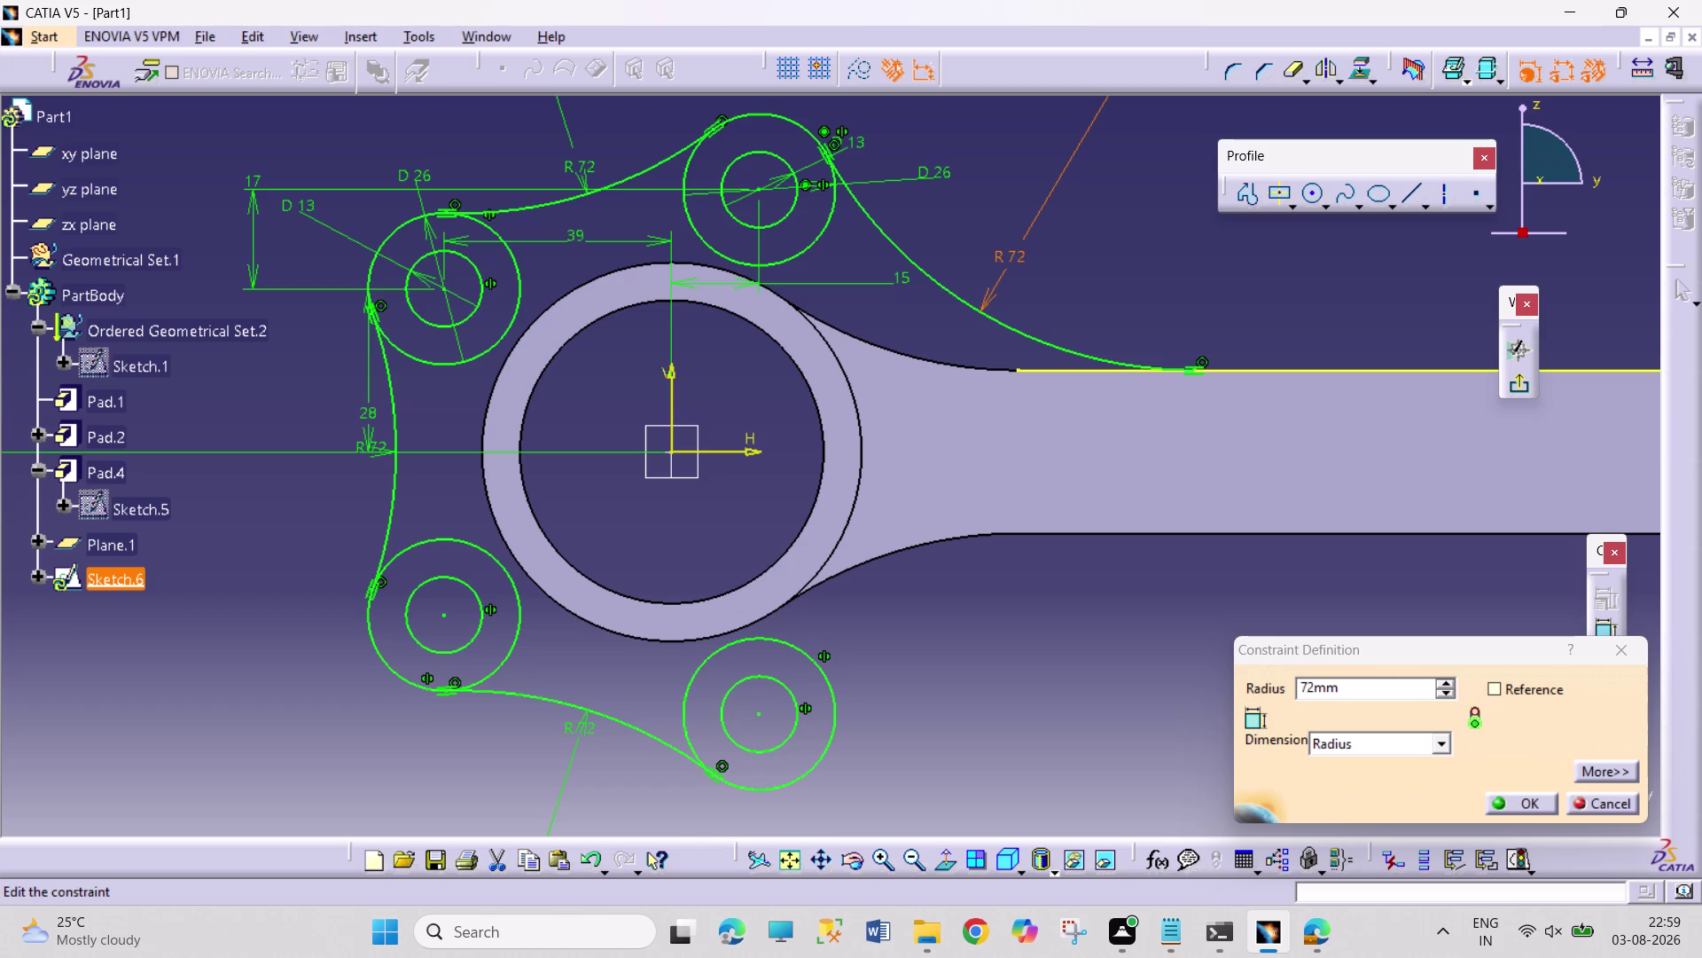
click(1501, 800)
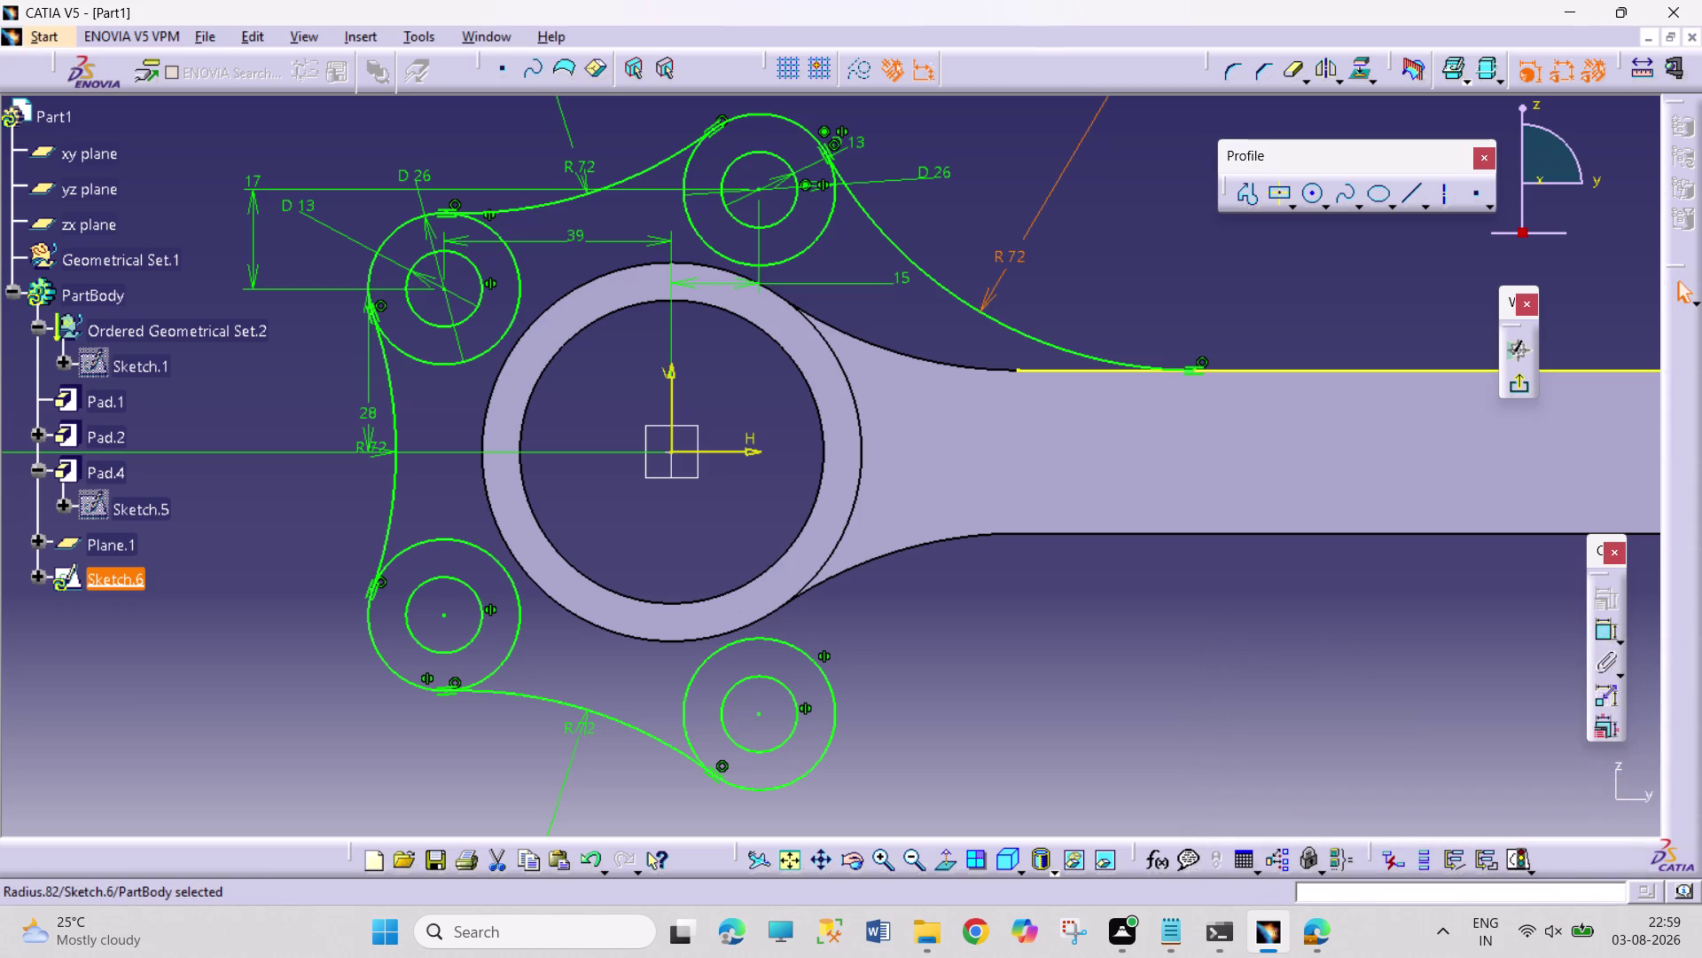
click(1012, 323)
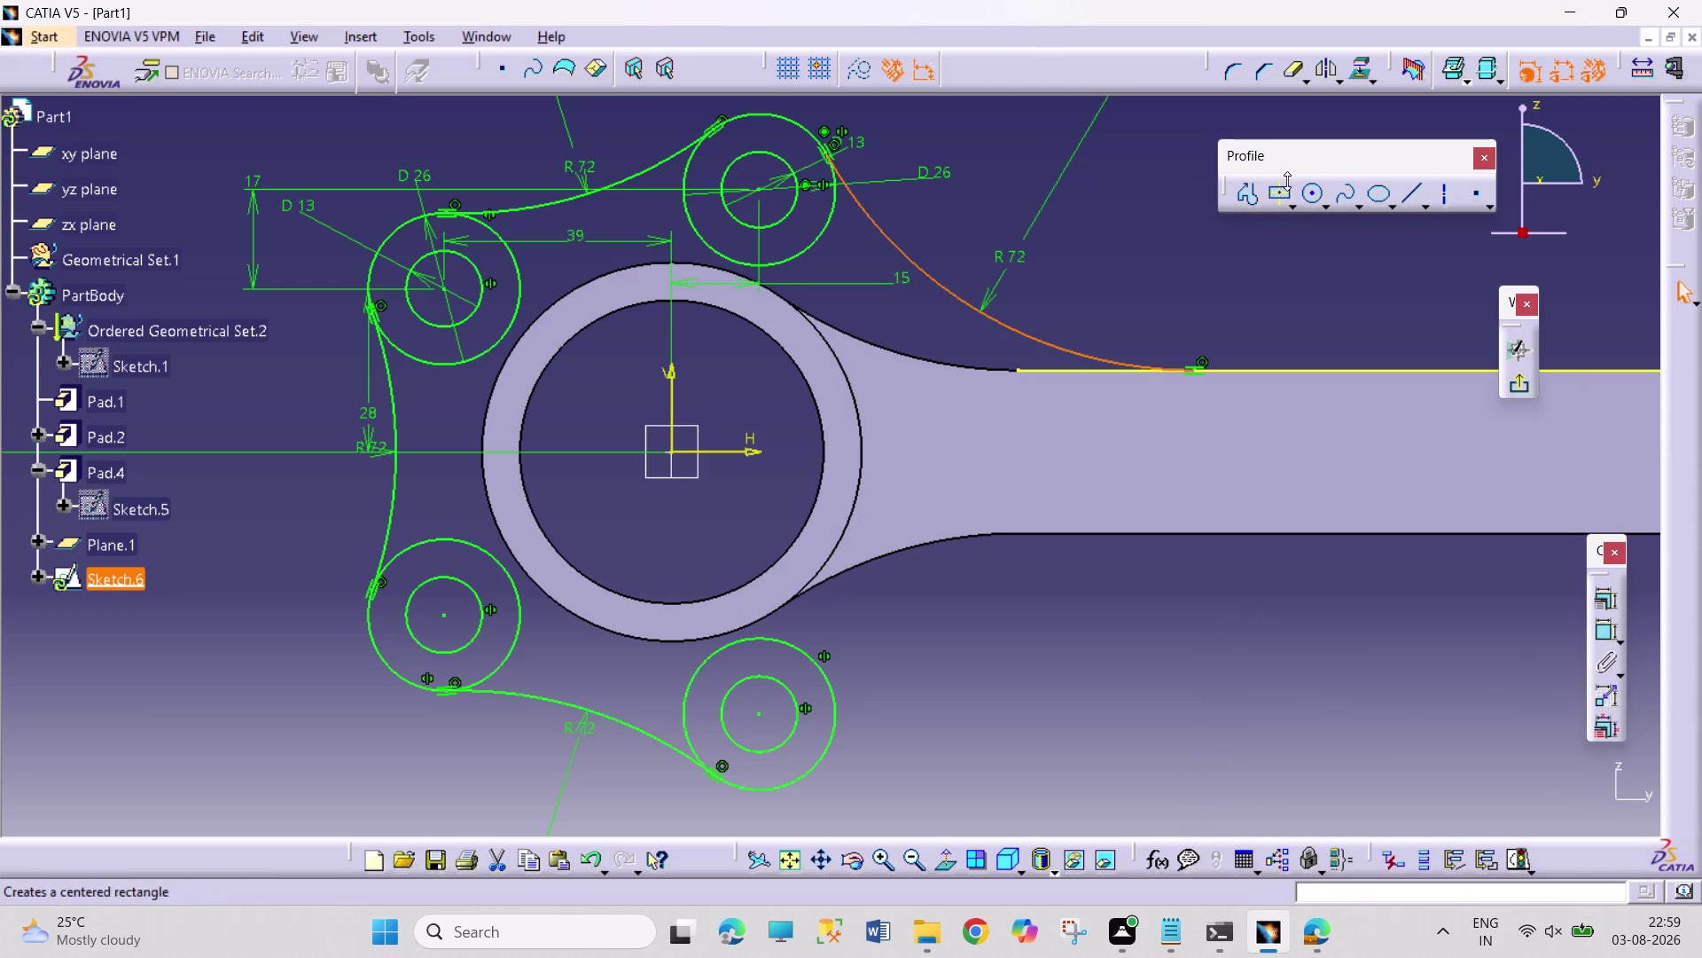
click(1330, 74)
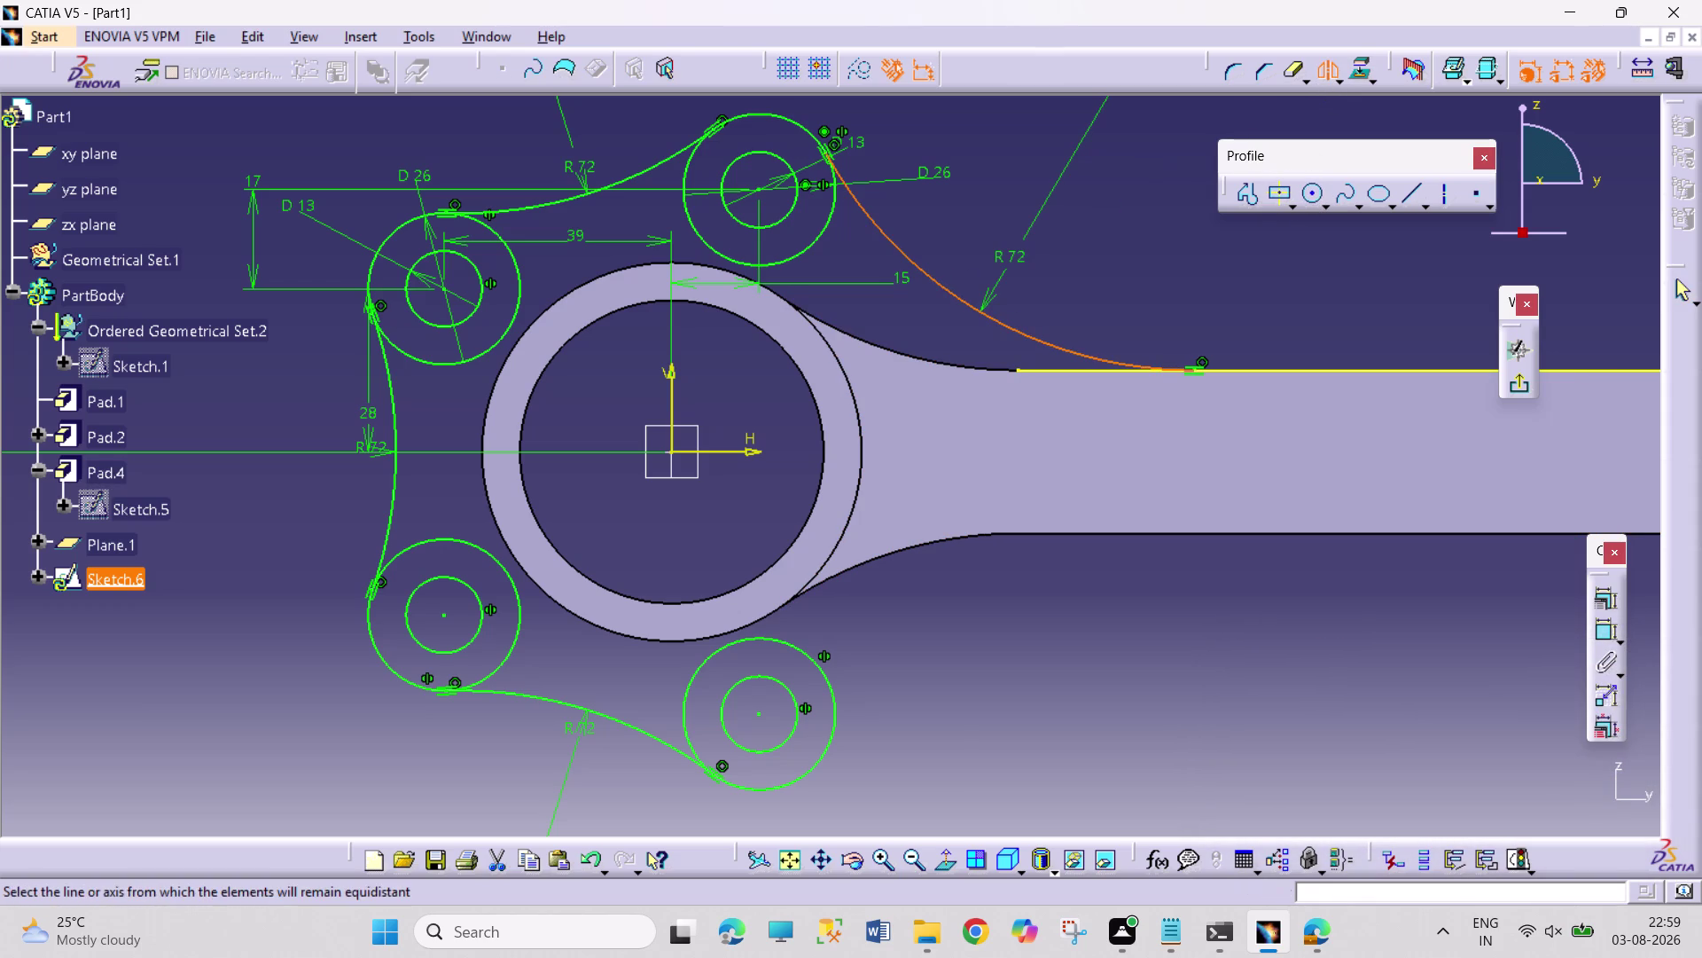
Mirror the R72 curve about the axis and draw a vertical line joining the arc ends.
click(730, 450)
click(1105, 695)
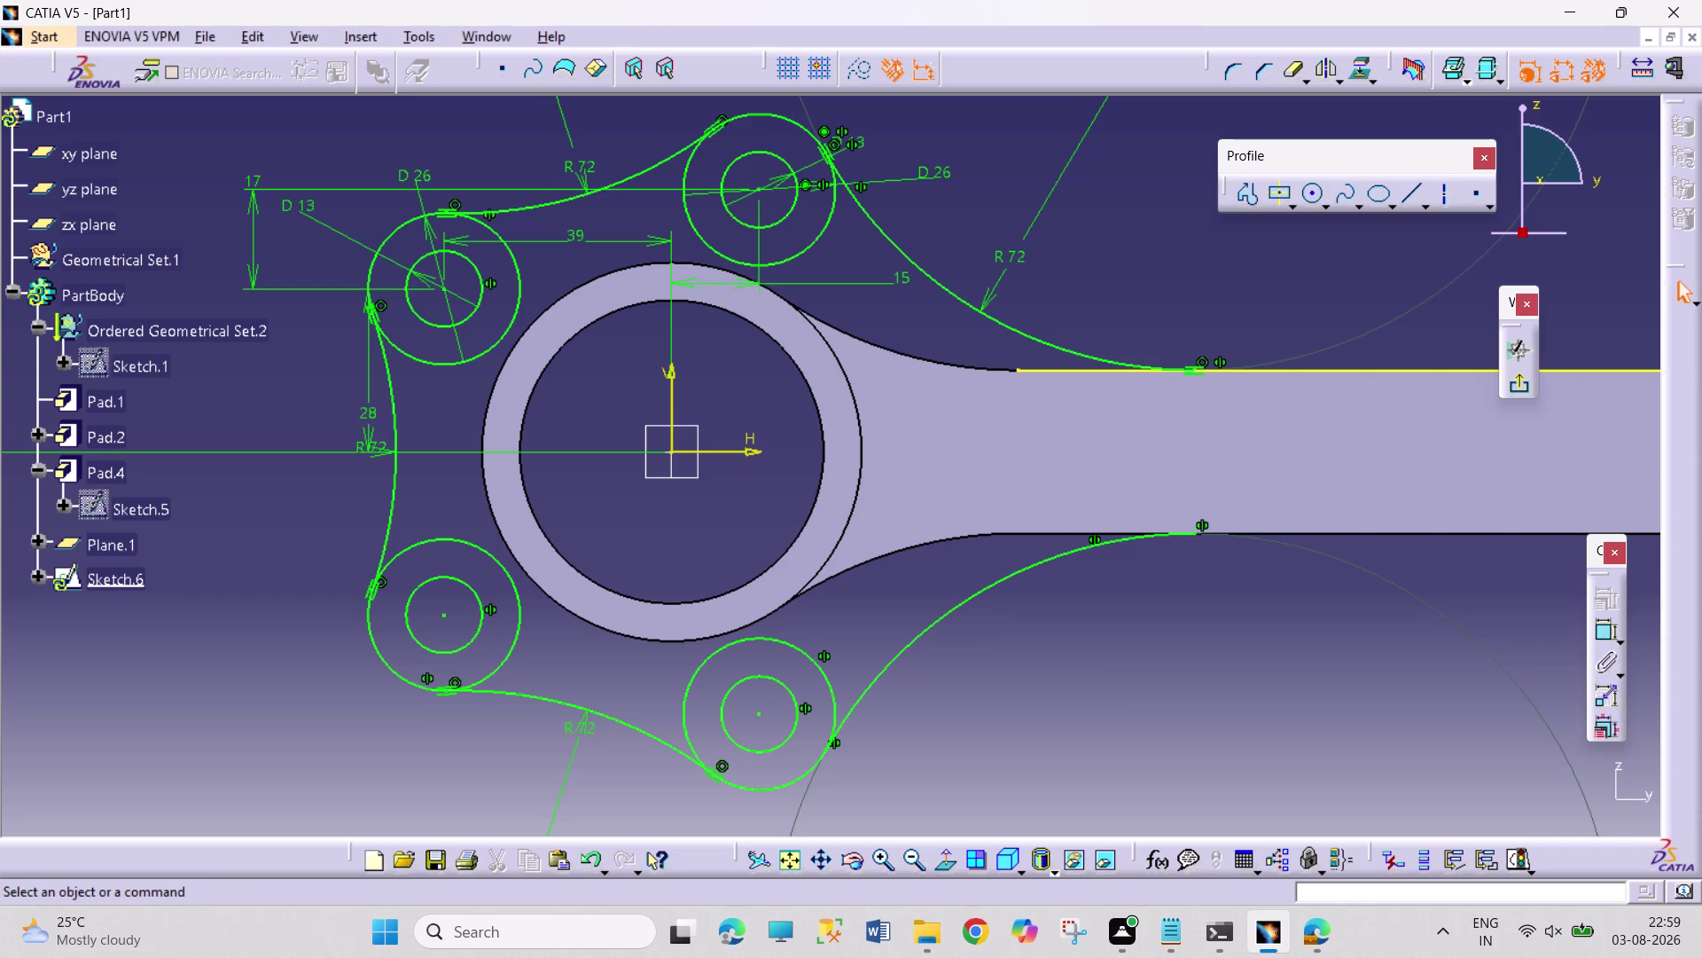
click(1417, 193)
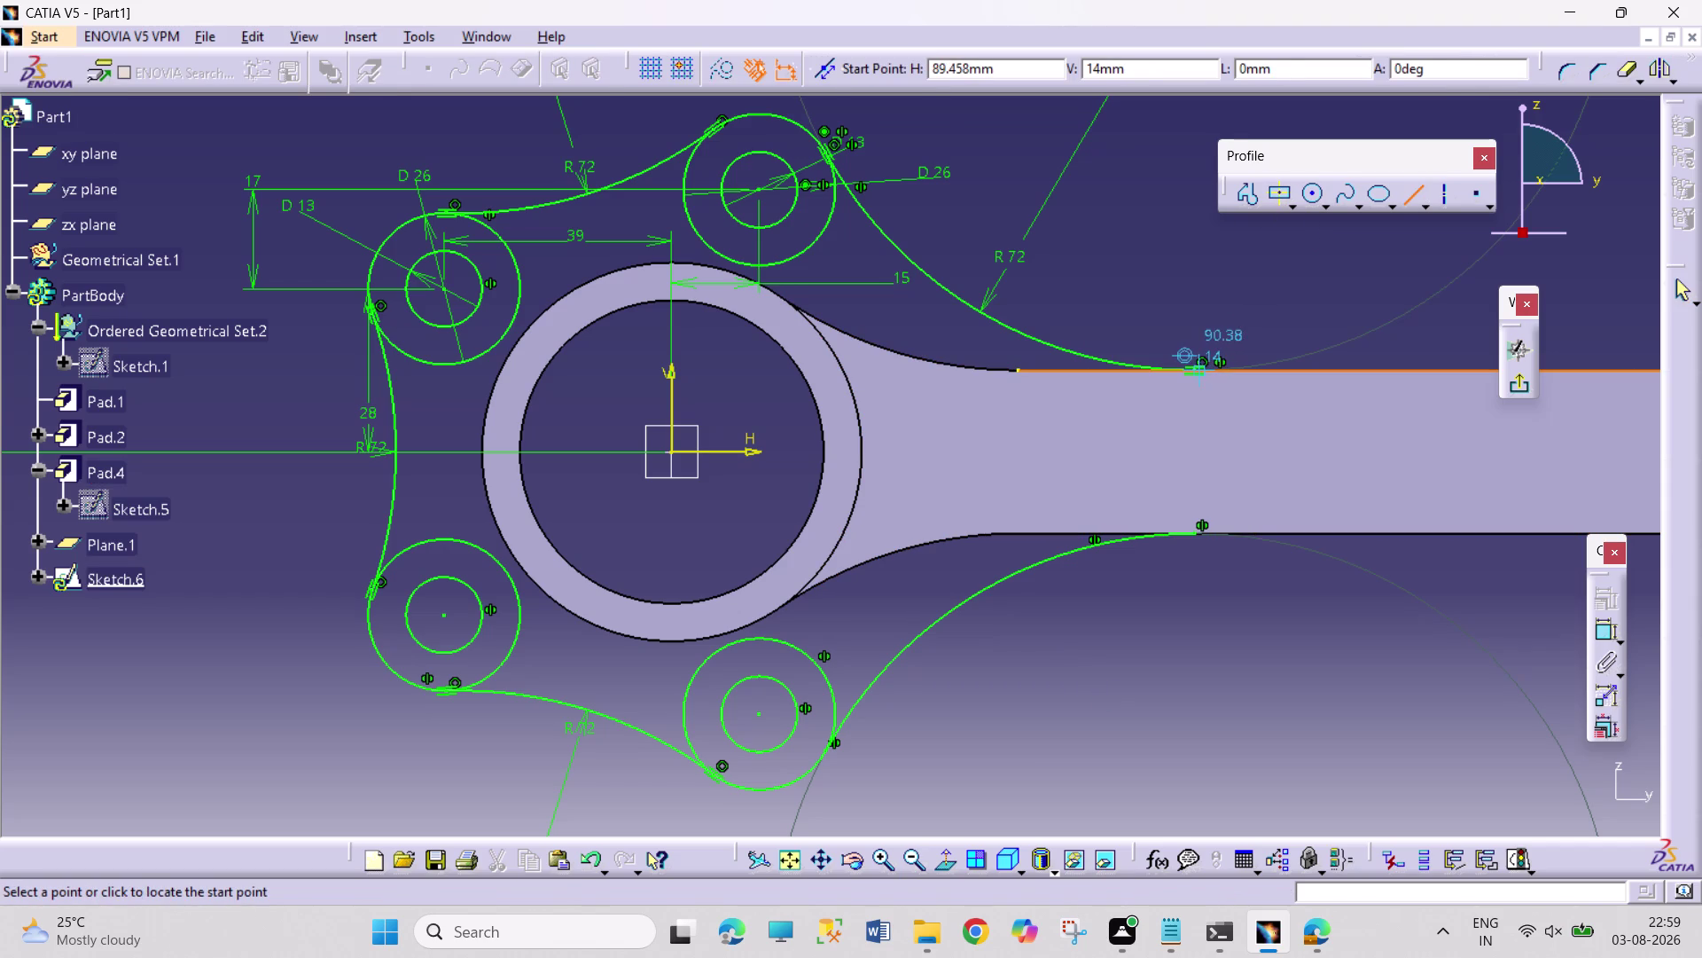
click(1196, 372)
click(1197, 530)
click(1281, 634)
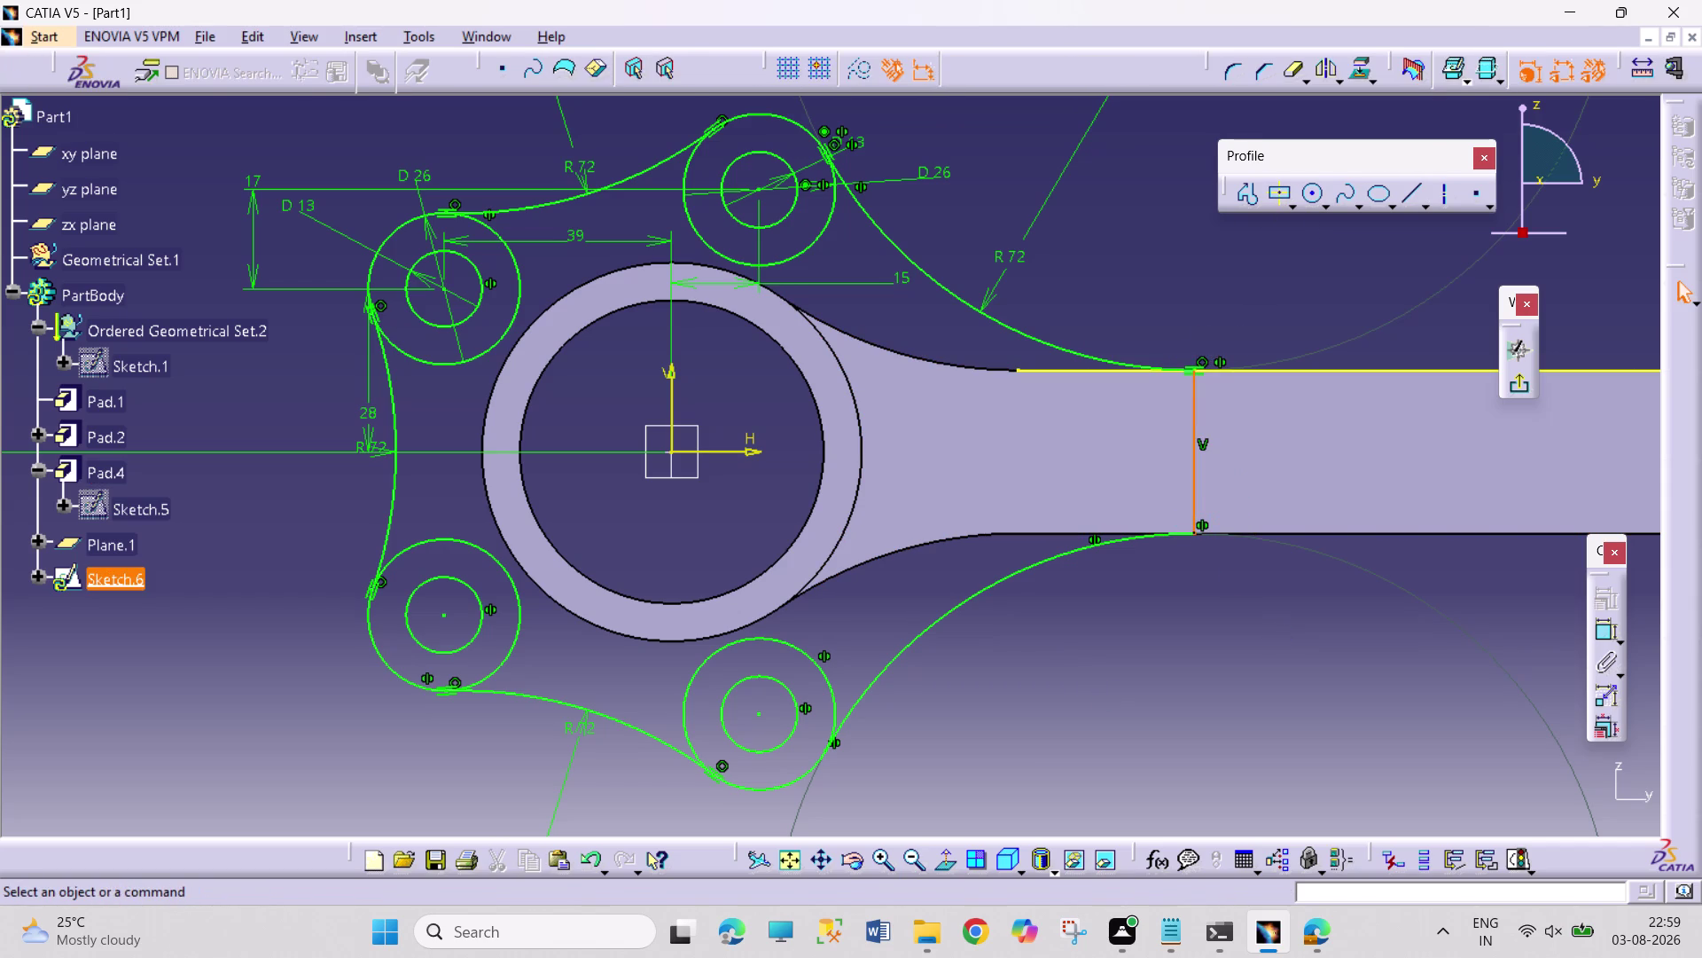
click(1289, 73)
drag(1289, 73, 1283, 89)
click(1040, 365)
click(1277, 371)
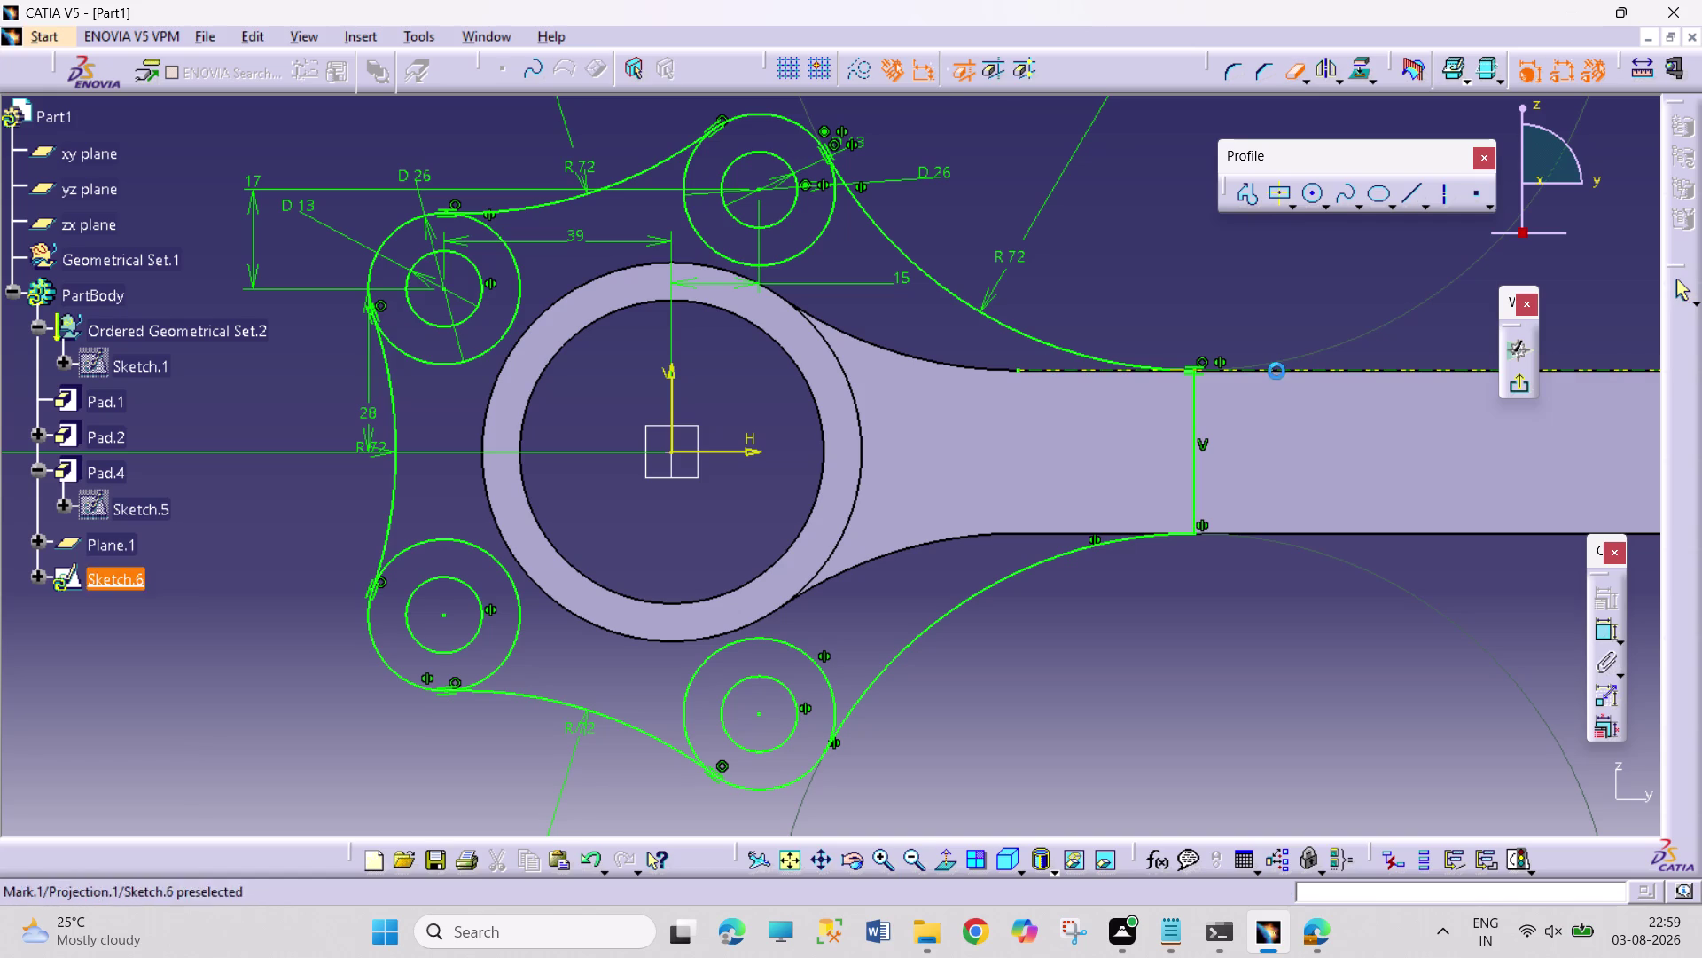
Quick Trim the outer arcs of the four lug circles and exit the sketch.
click(783, 261)
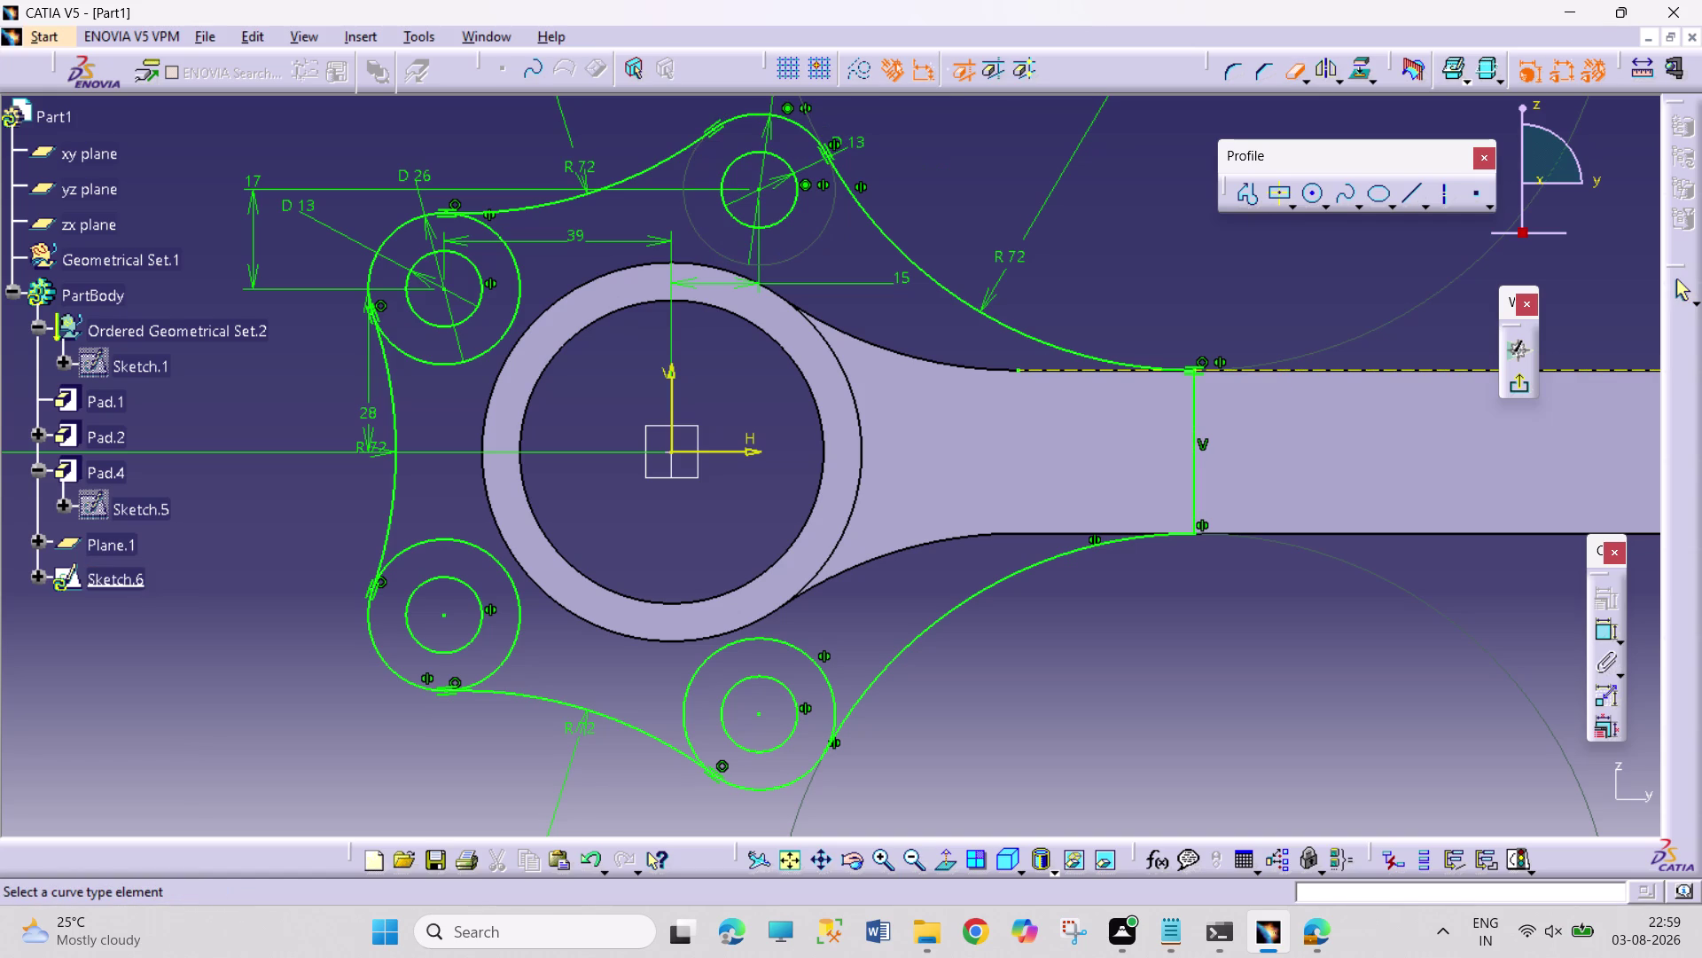
click(502, 332)
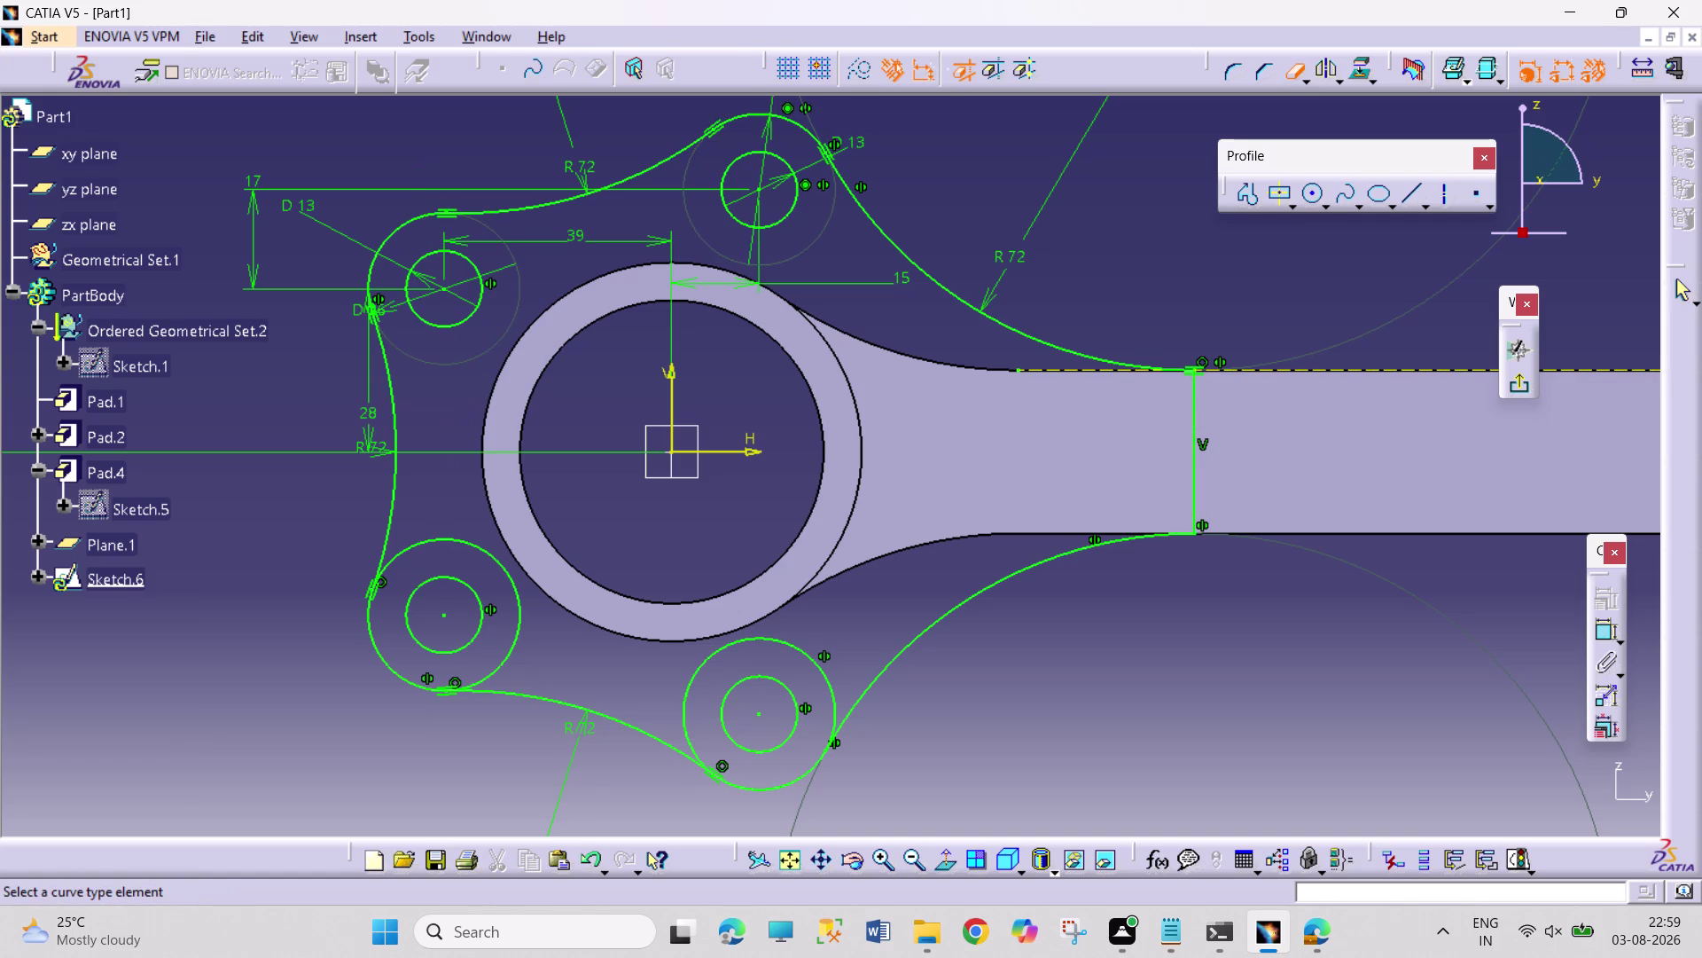
click(466, 540)
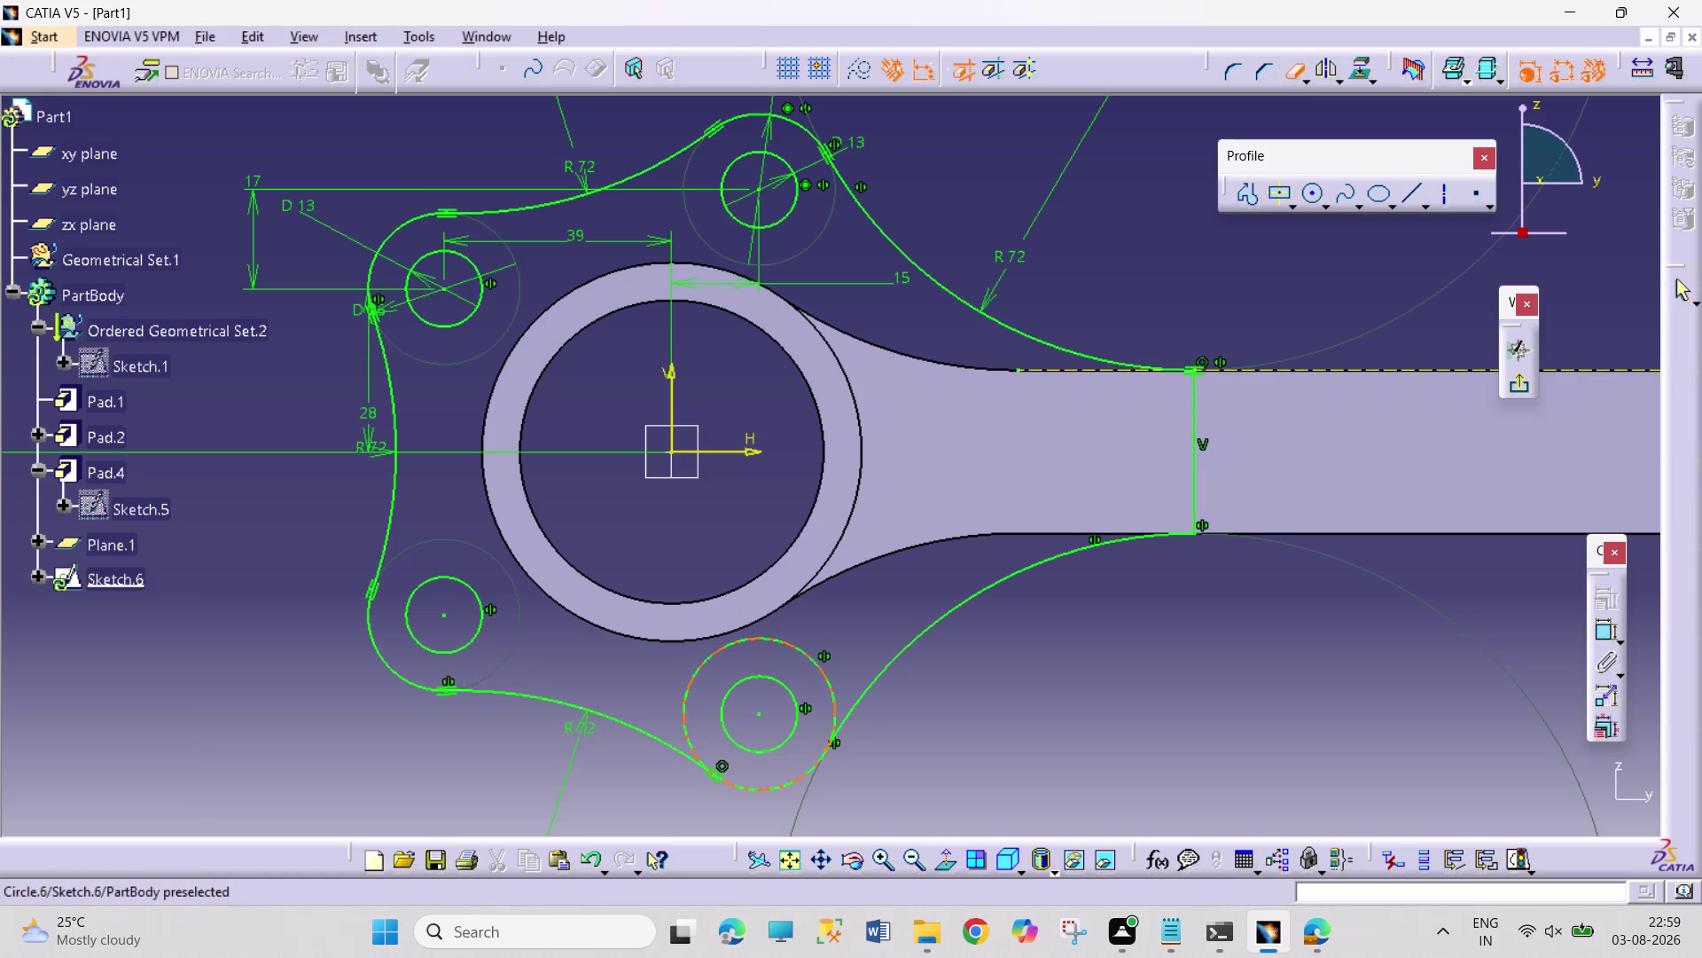
click(742, 640)
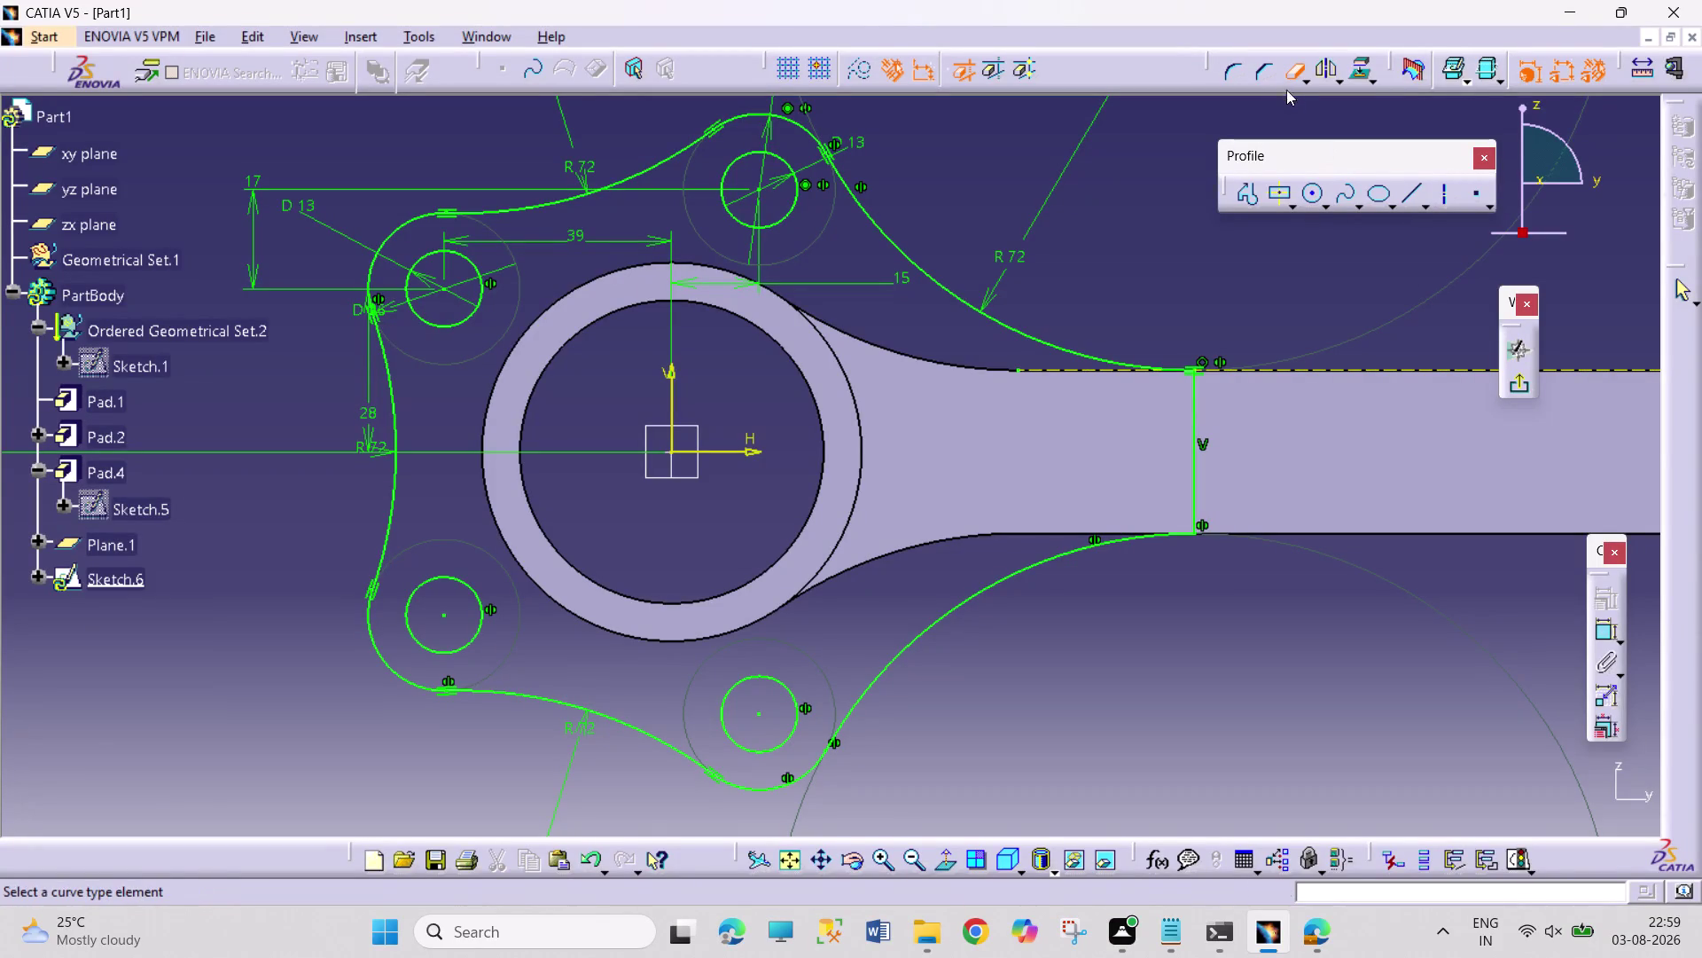
click(1289, 82)
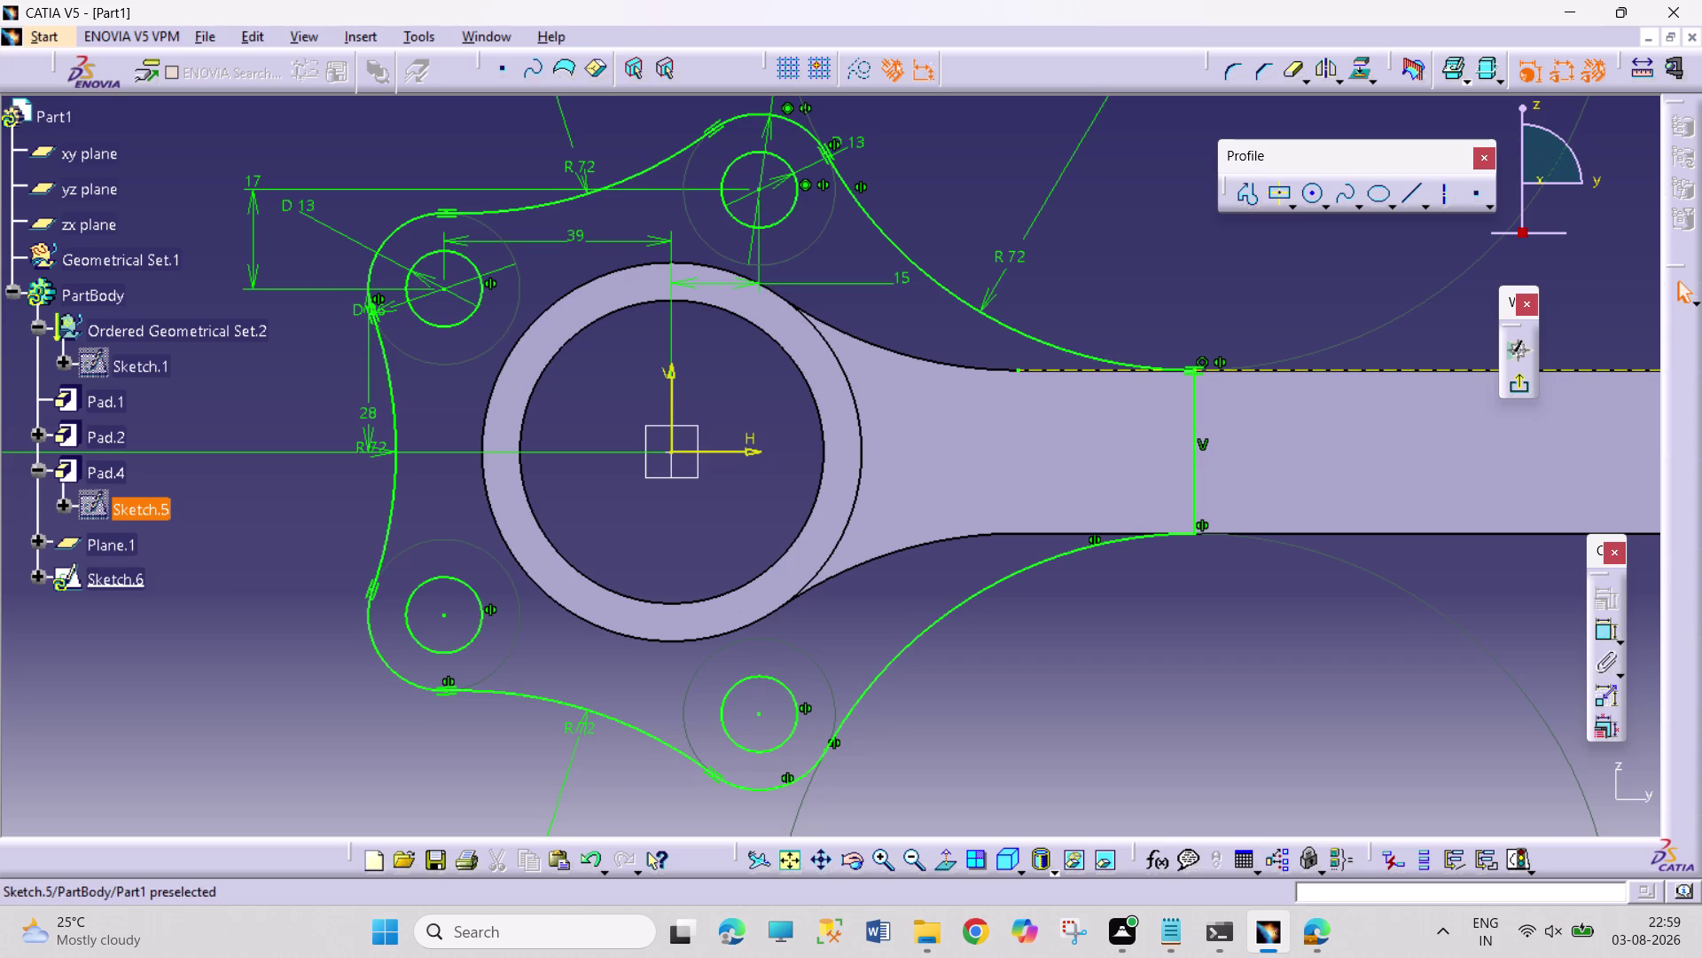
click(1518, 386)
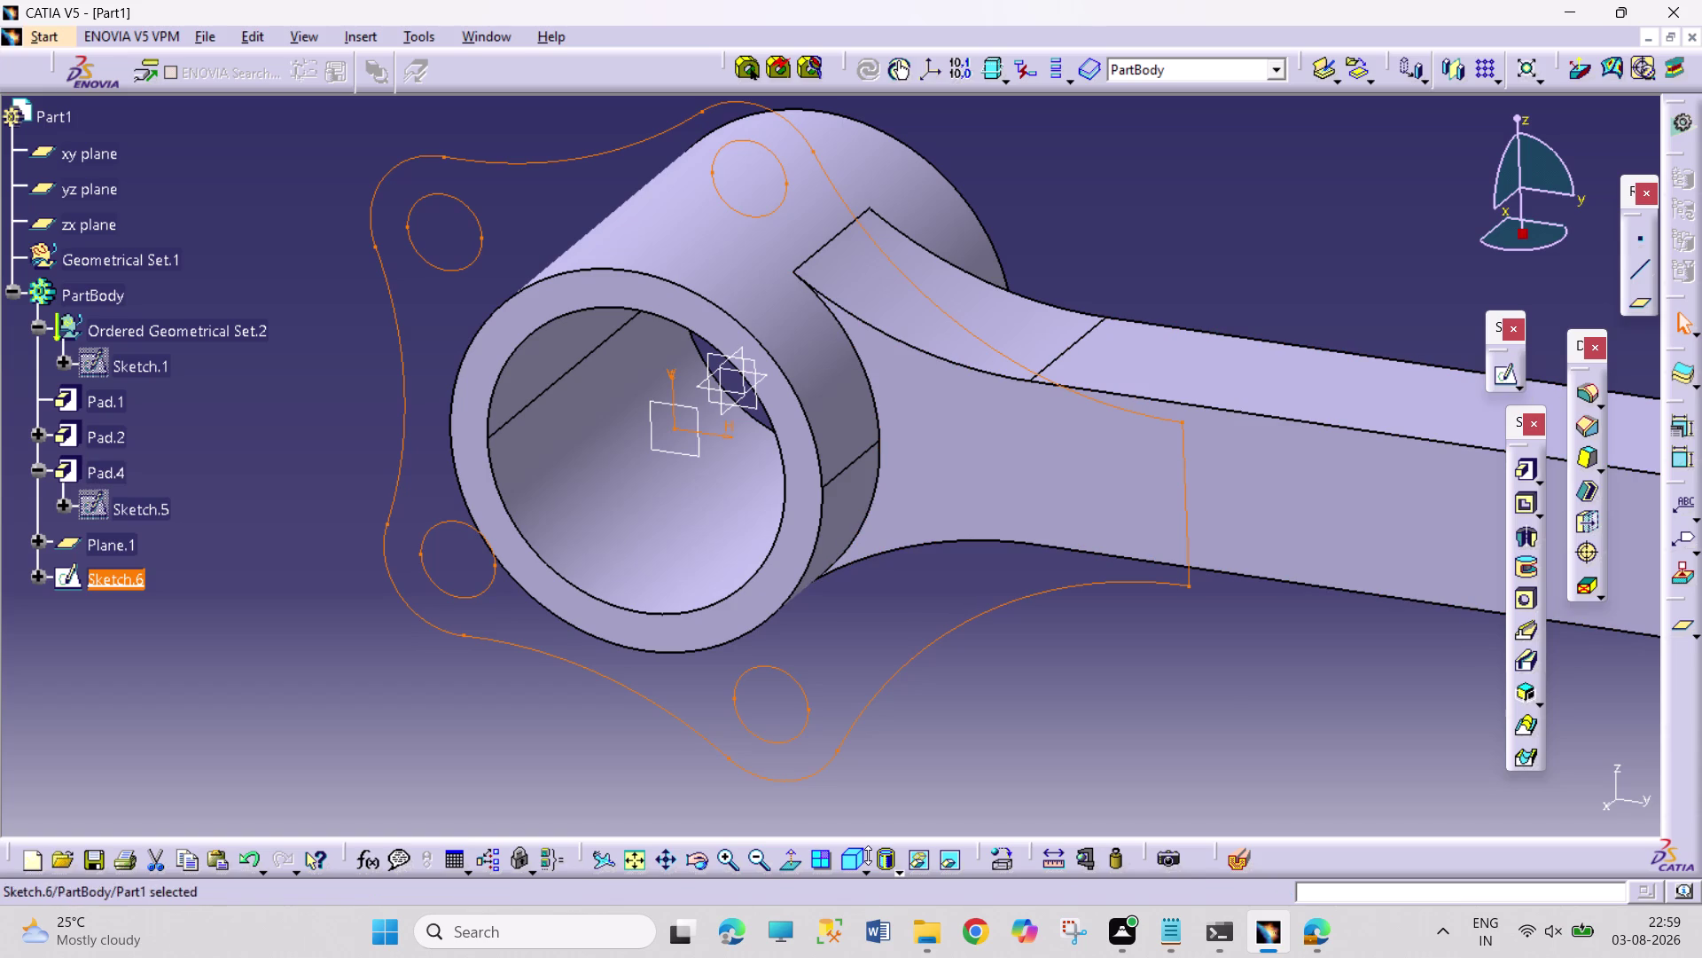
Pad Sketch.6 14 mm in the reversed direction to create the Pad.5 flange.
click(700, 858)
drag(1317, 699, 1132, 682)
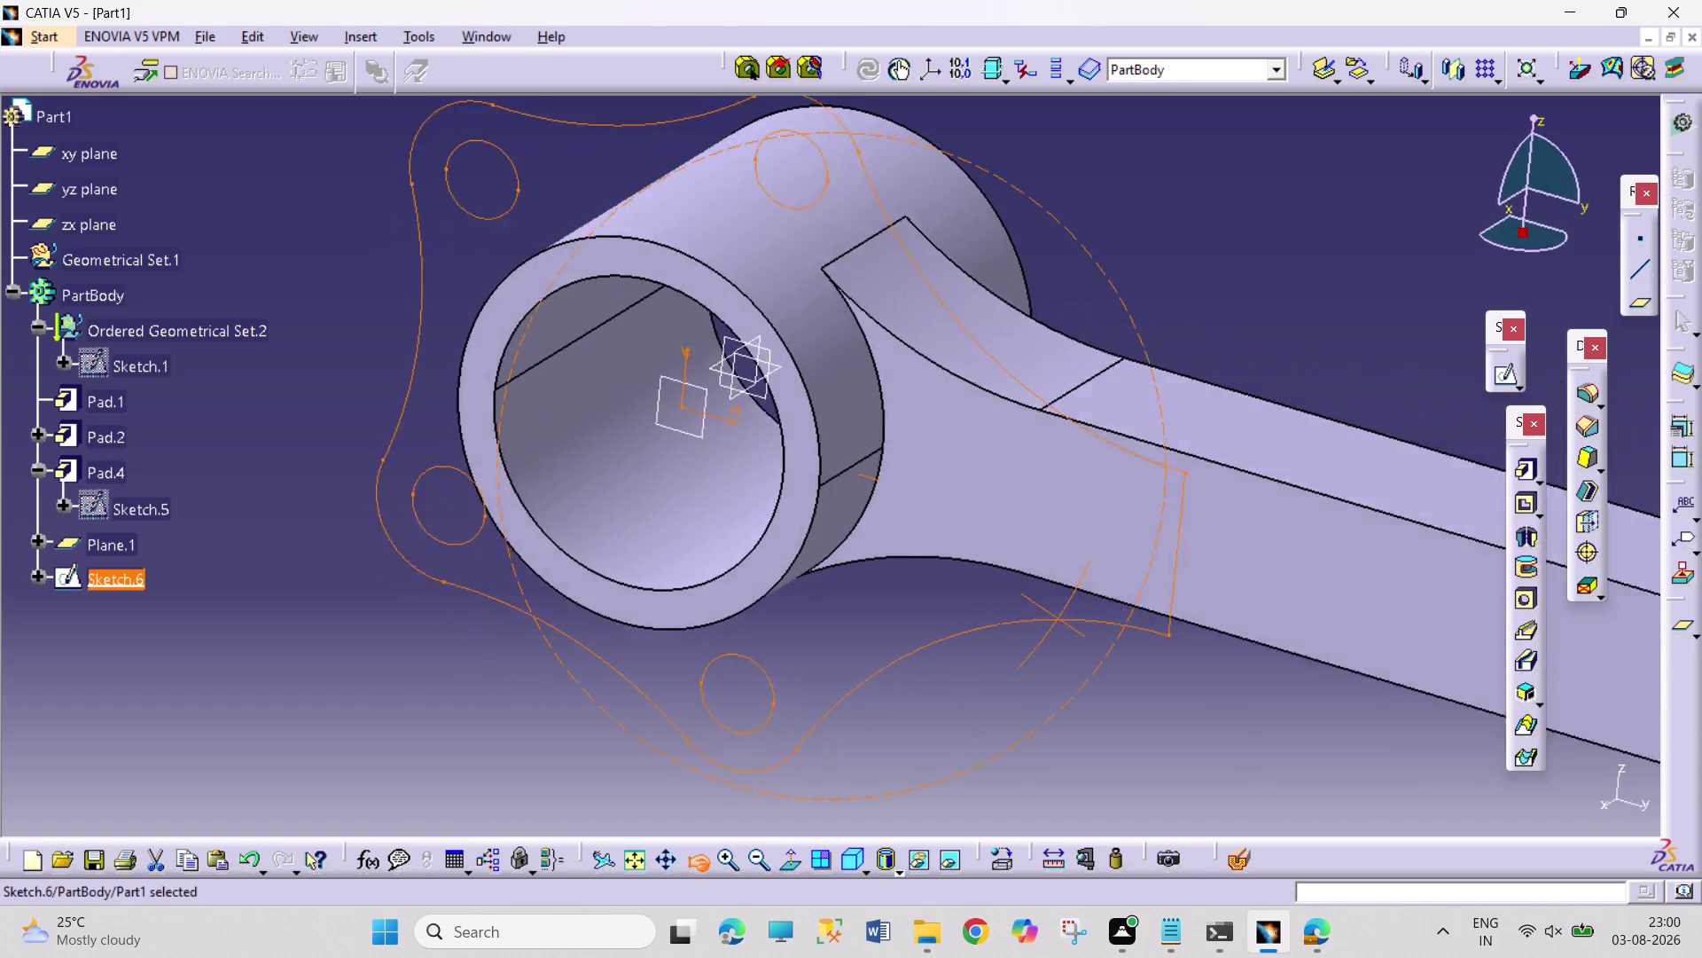
drag(1132, 682, 749, 634)
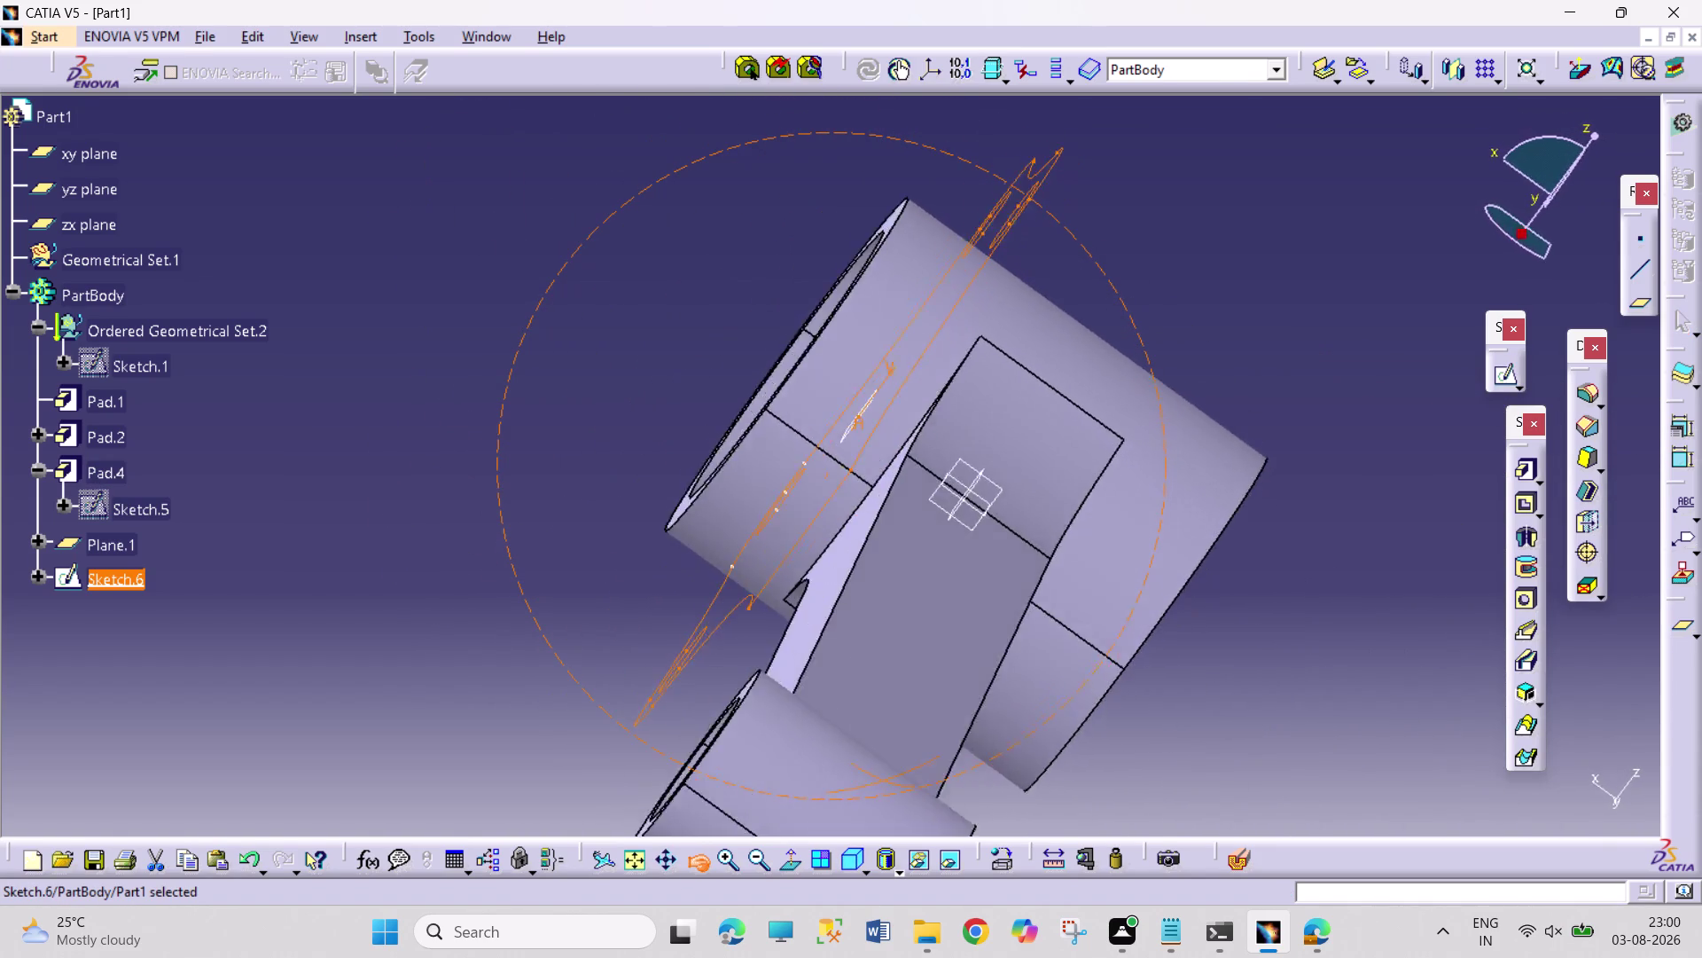
drag(748, 633, 907, 723)
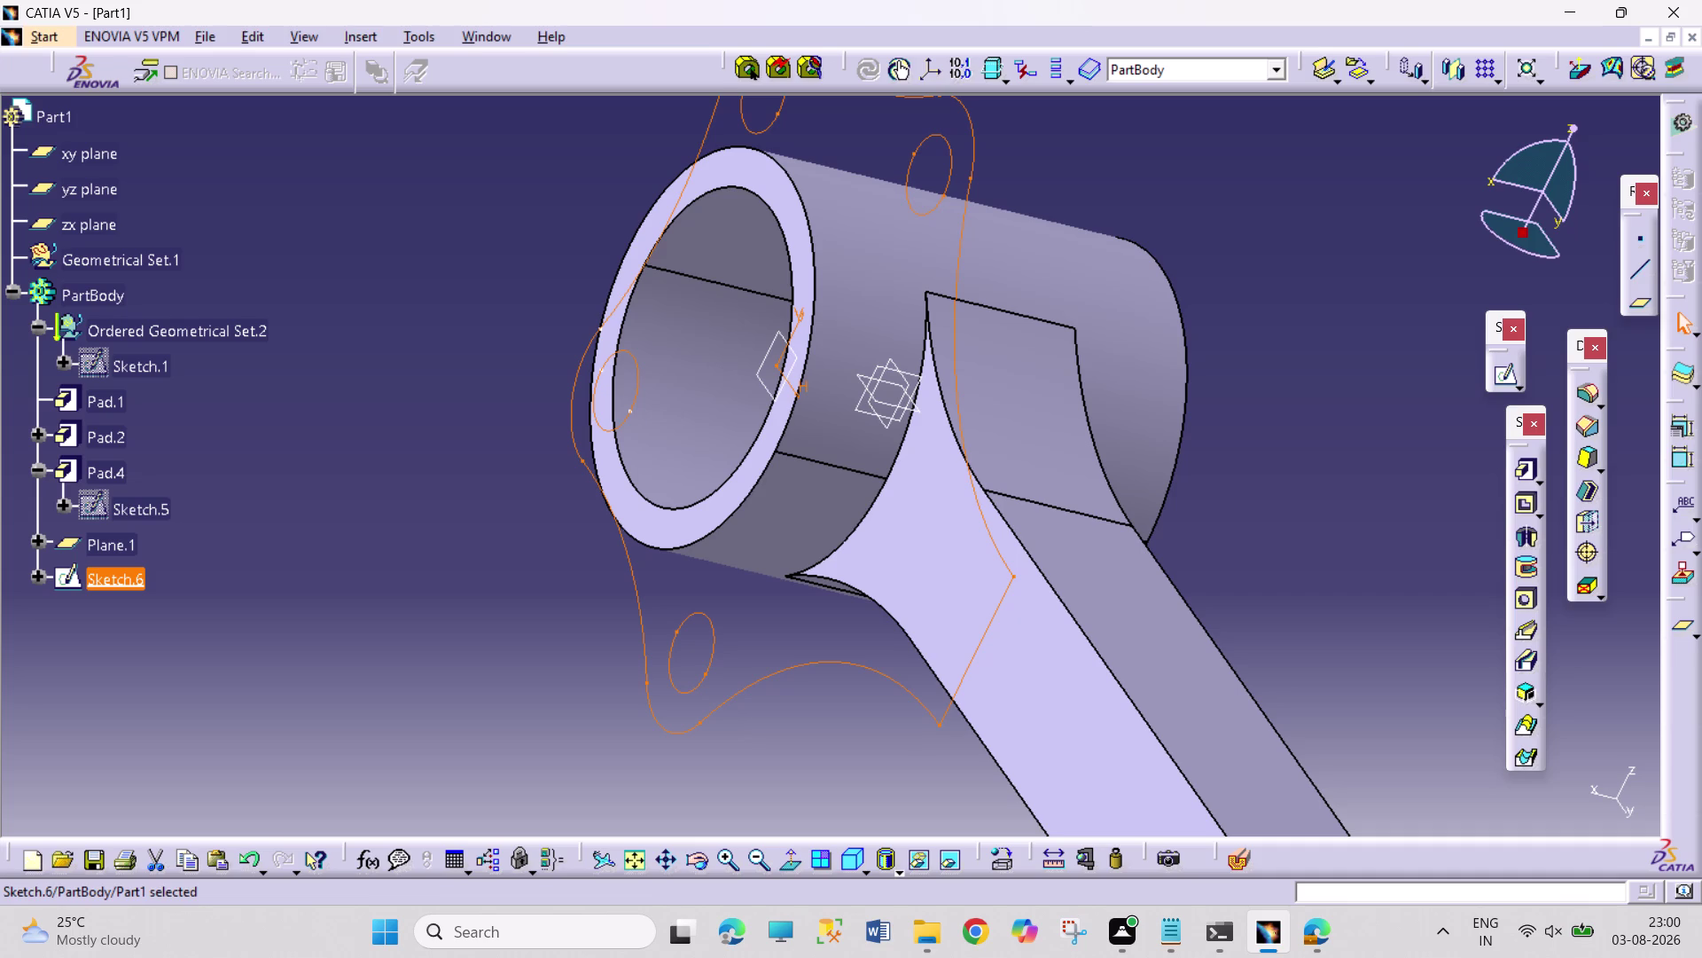
click(1525, 467)
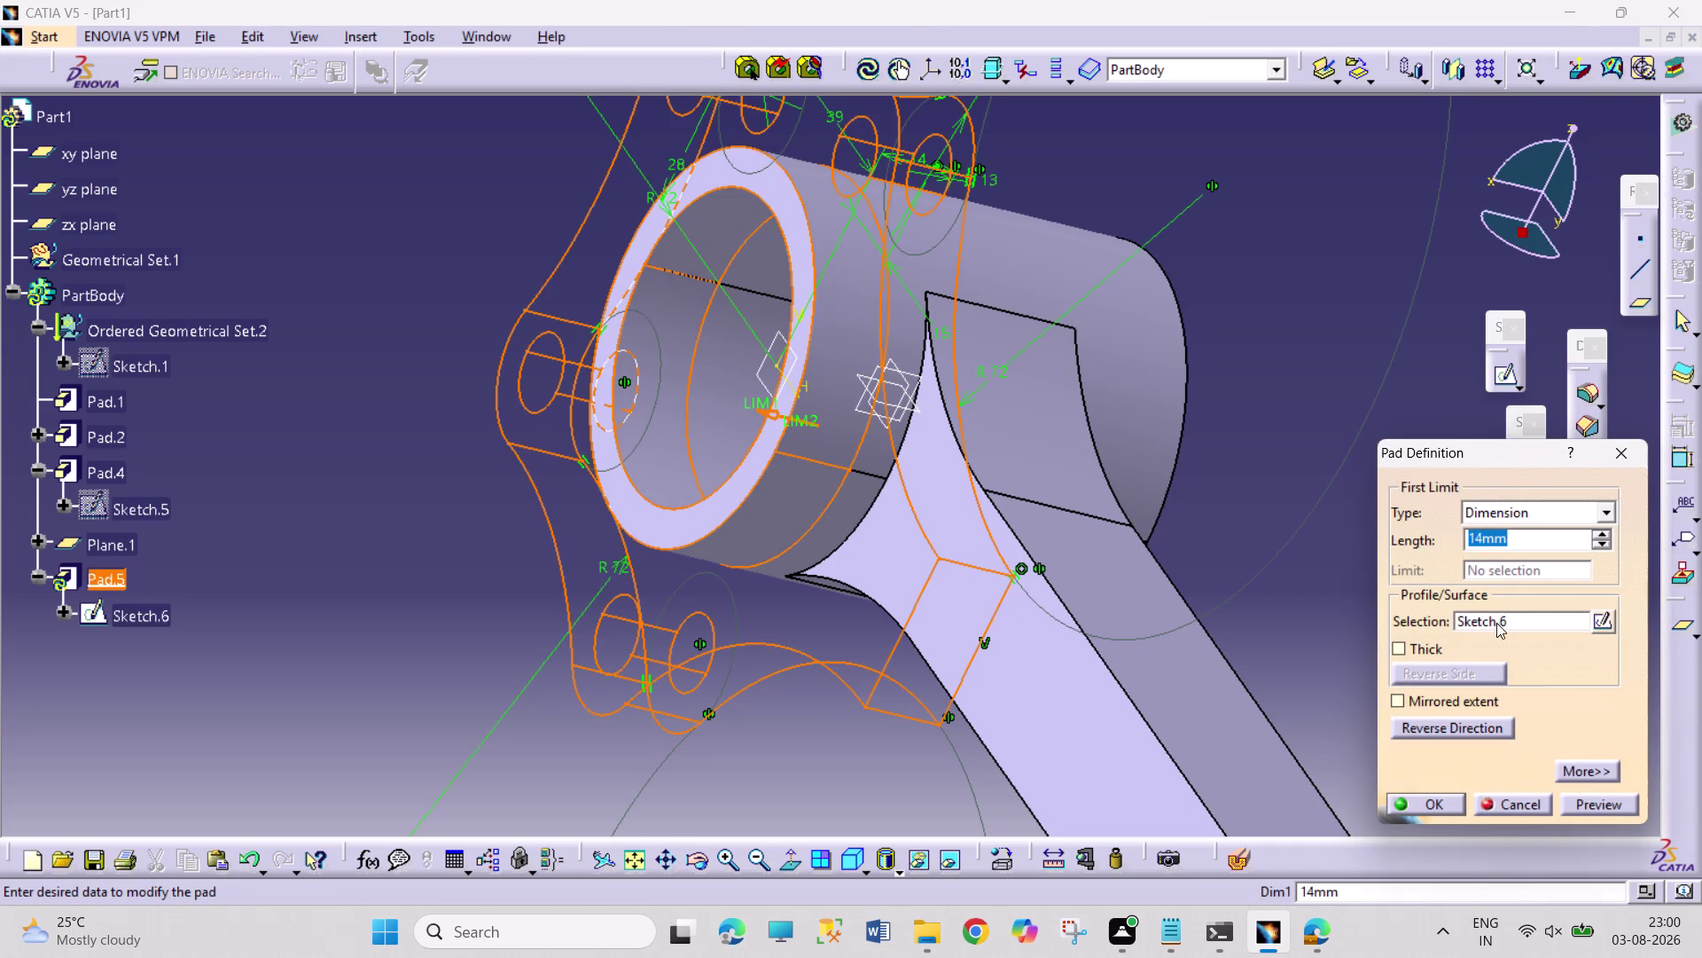
click(1415, 726)
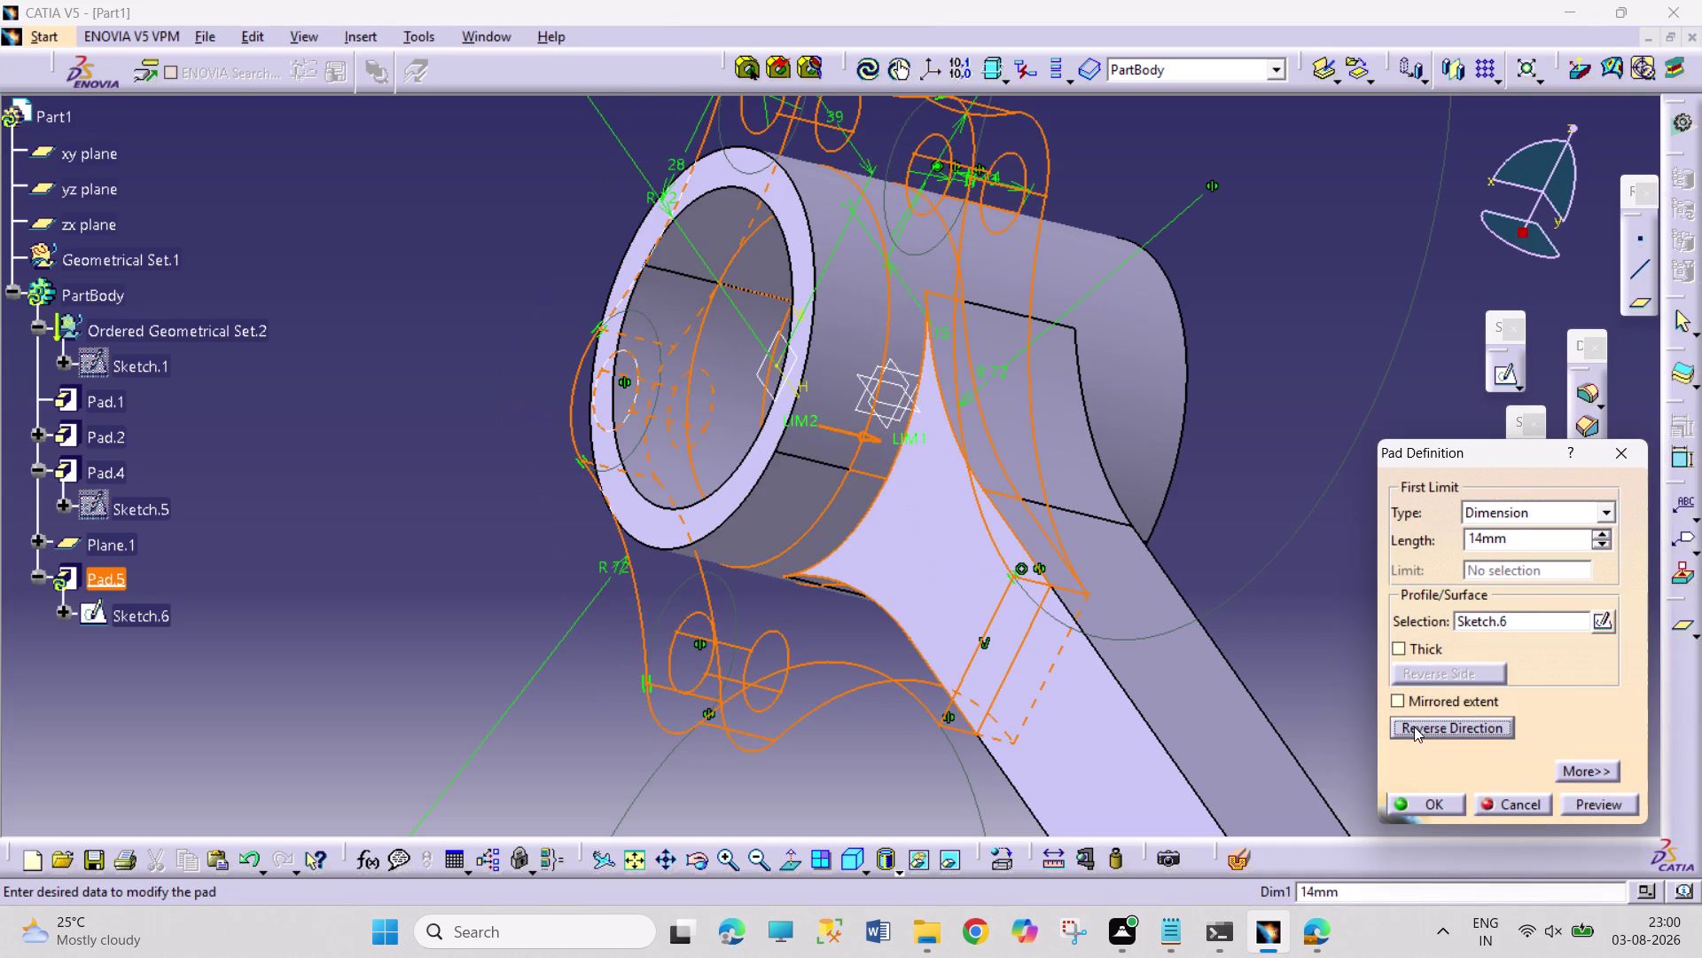
drag(1482, 541, 1465, 541)
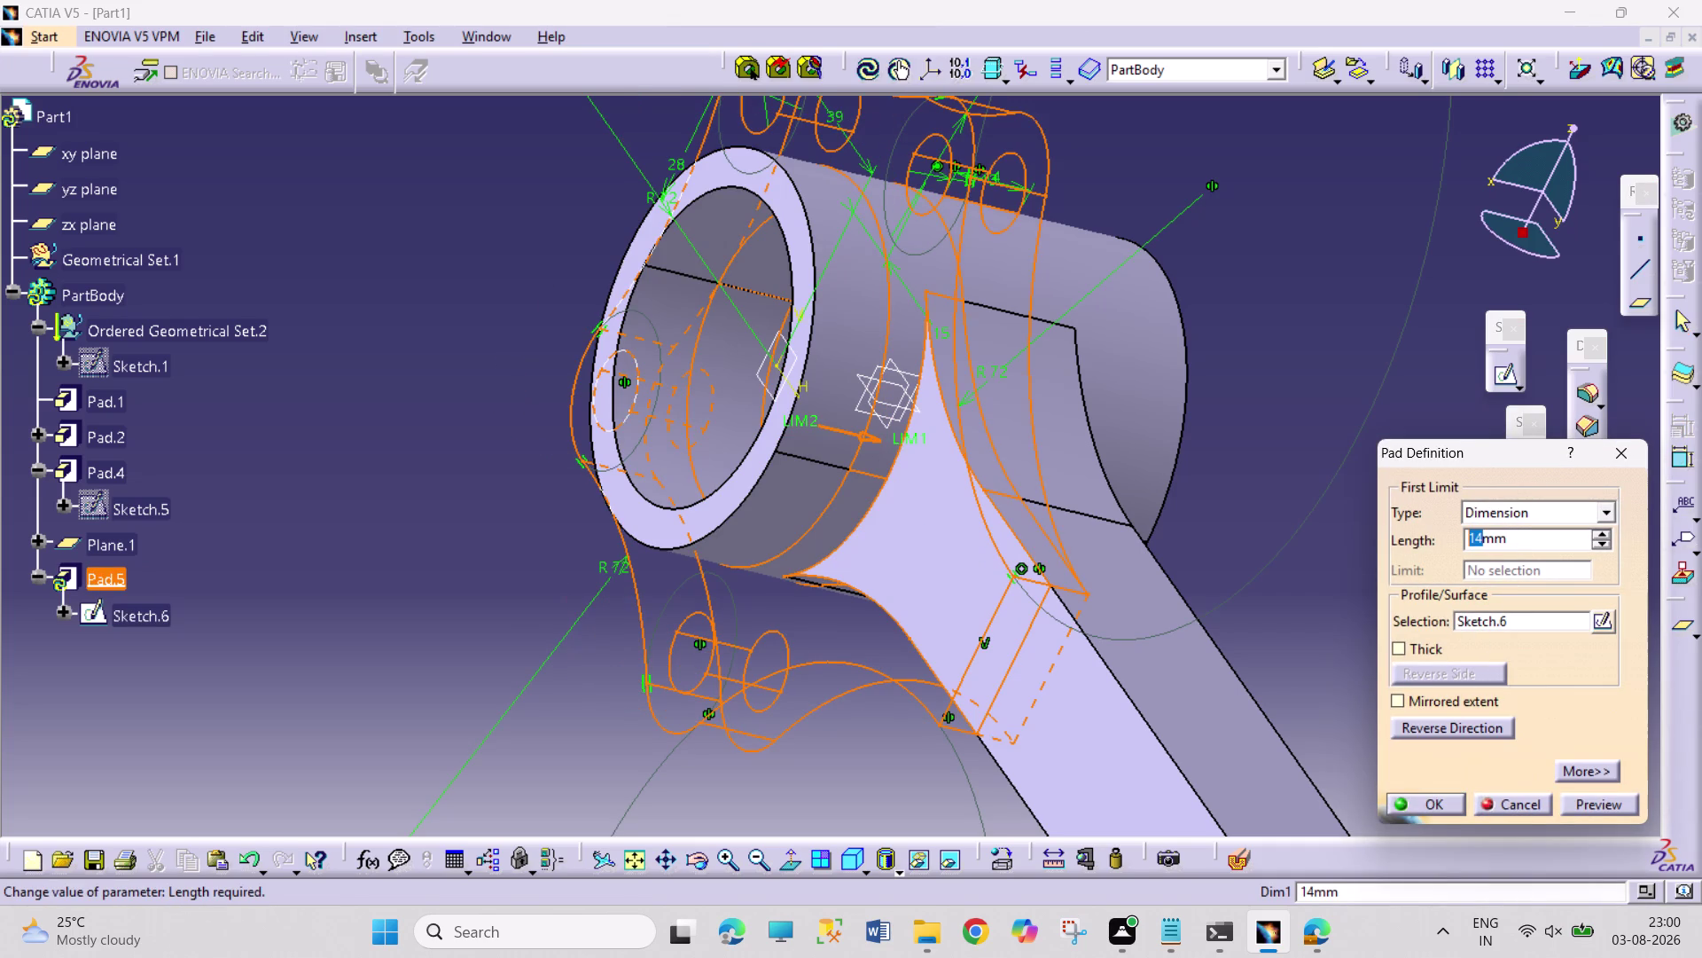
key(7)
key(Return)
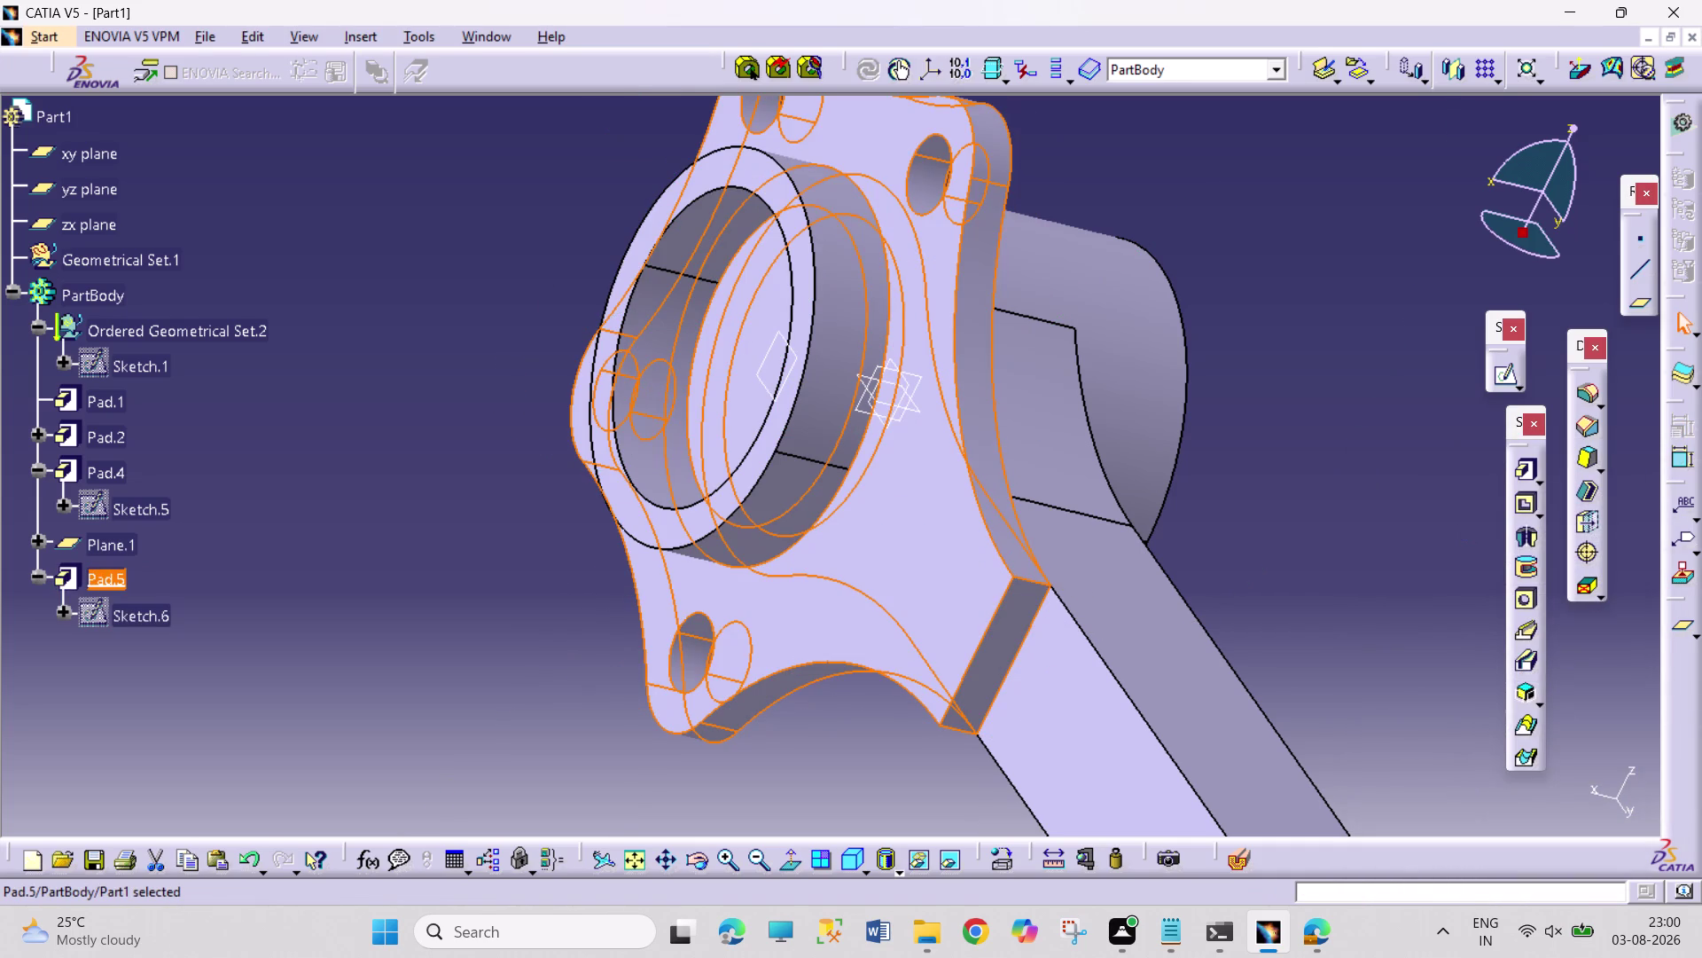
click(1175, 432)
click(1324, 453)
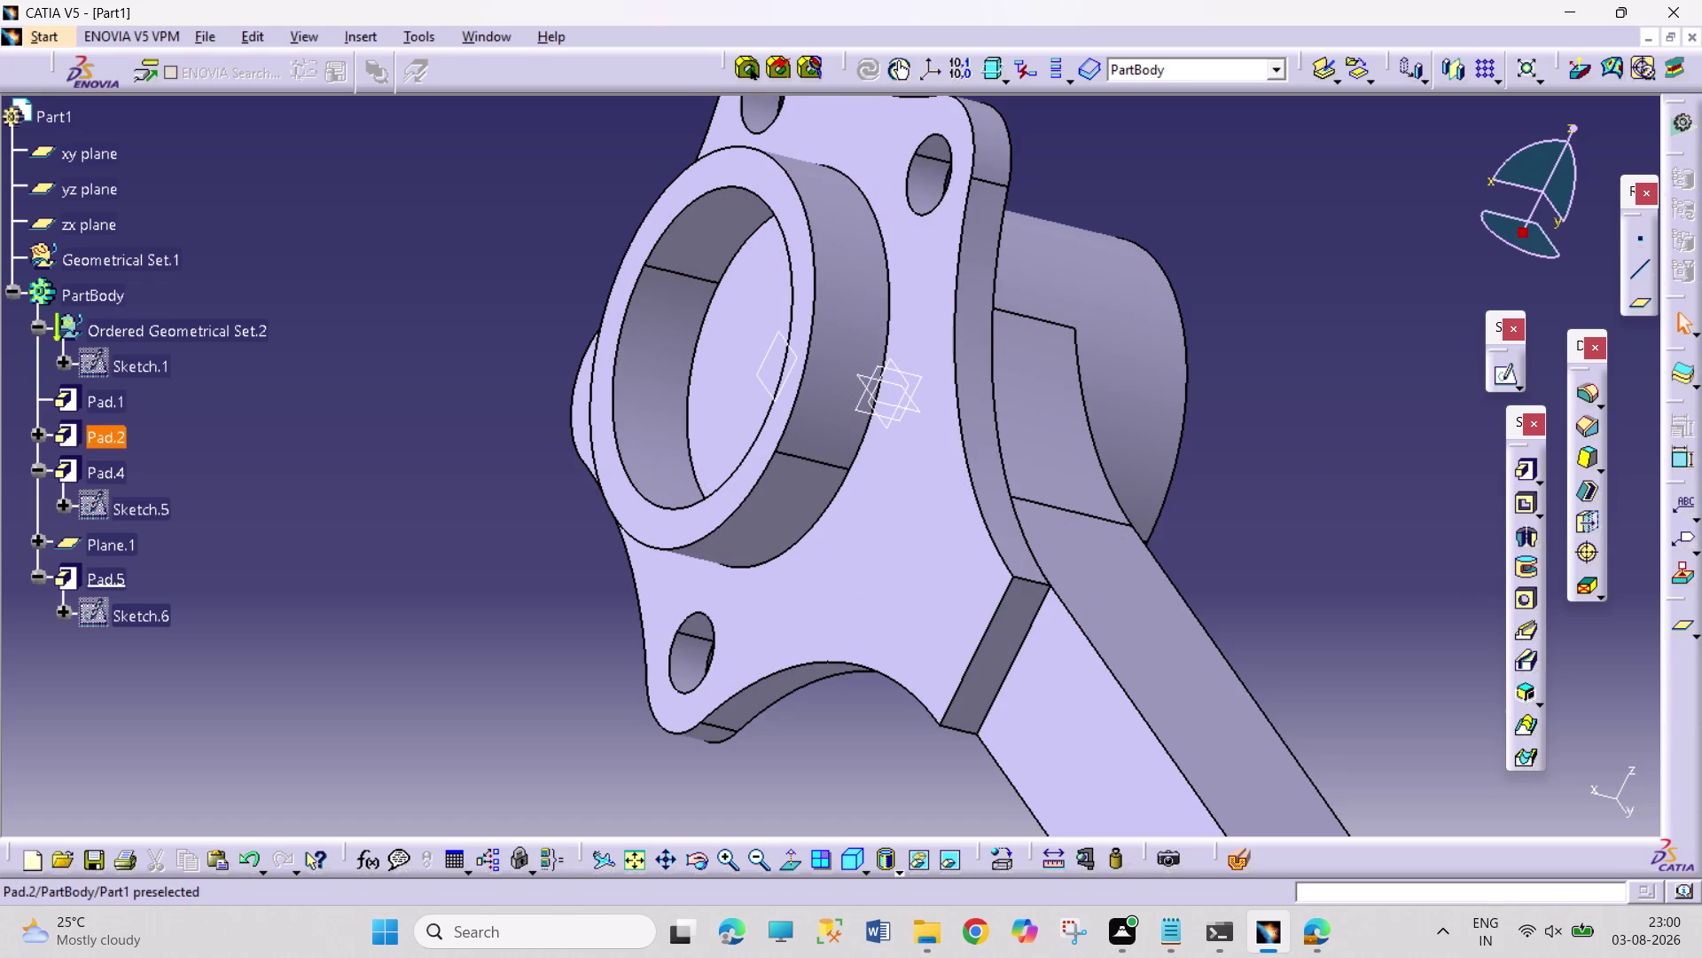
click(40, 432)
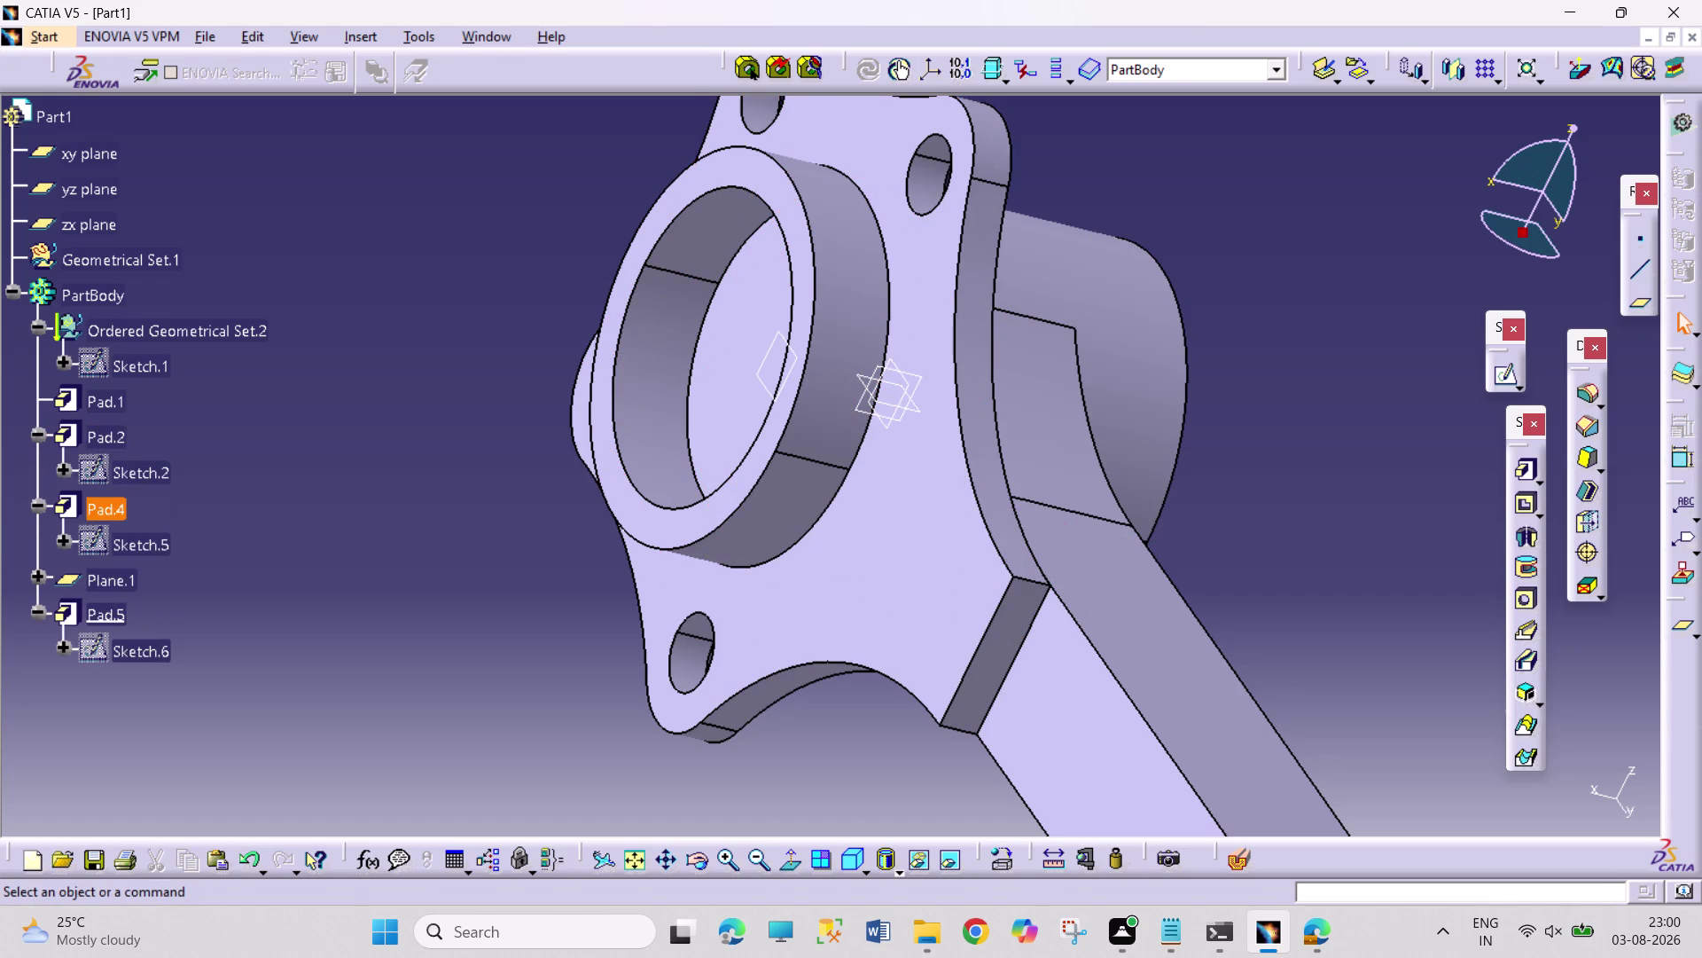
double_click(95, 538)
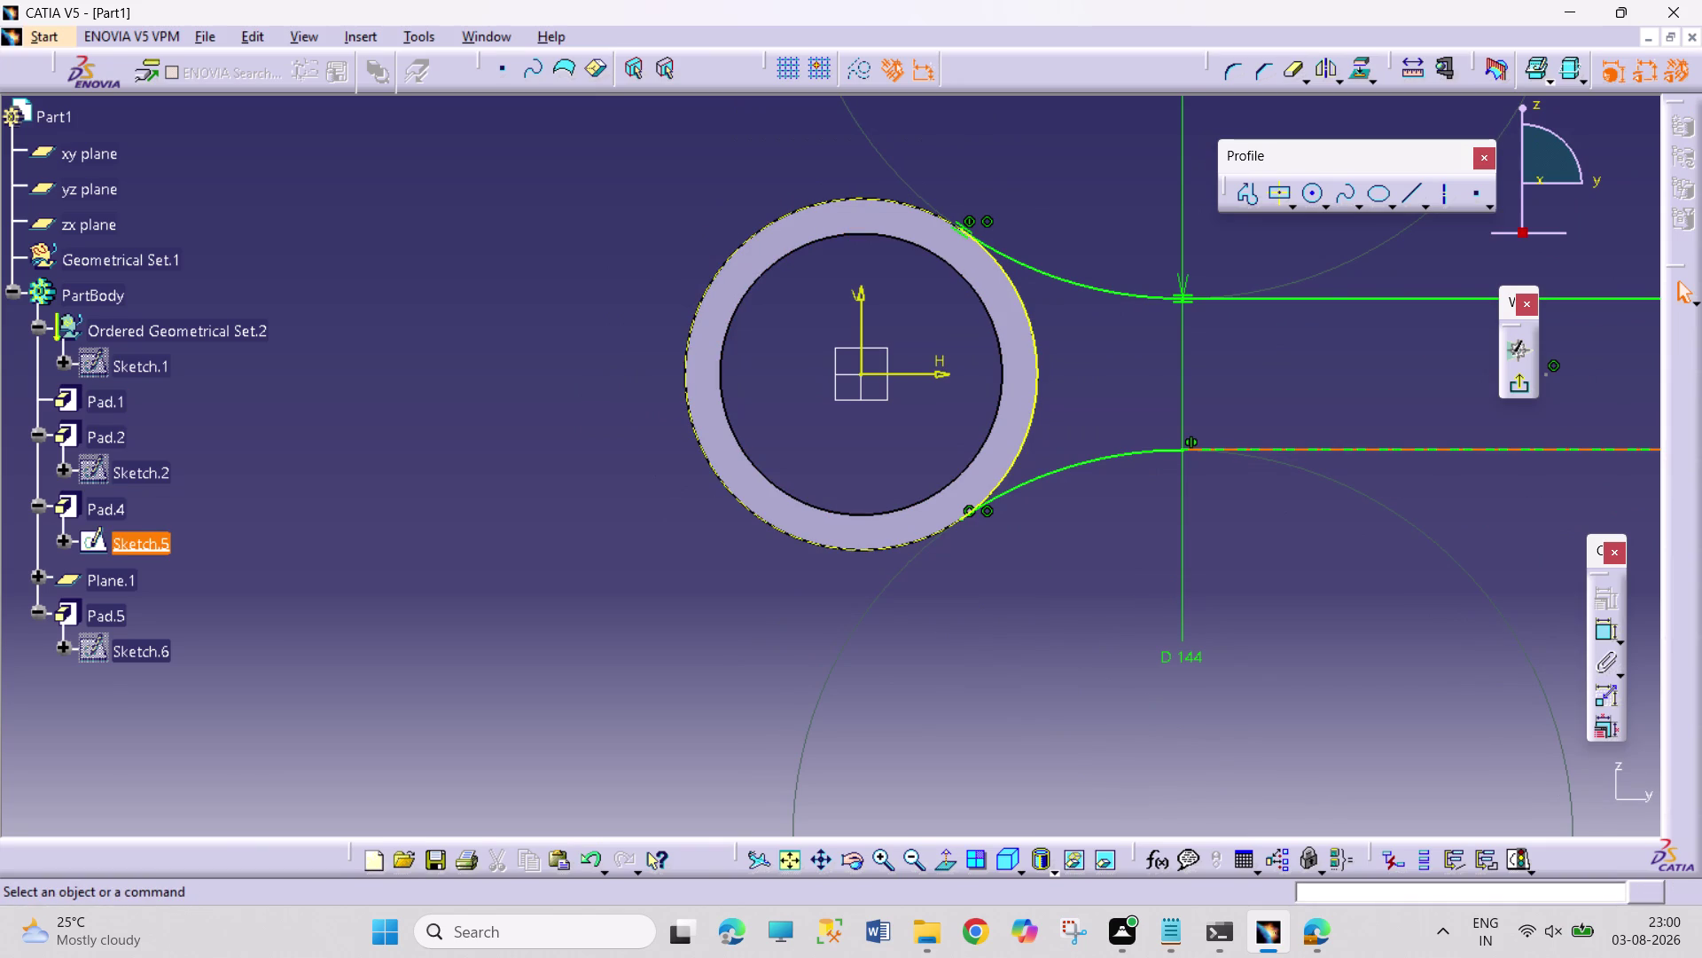
Delete the stray R72 dimension and change Sketch.5's D144 circle to 200 mm.
click(784, 850)
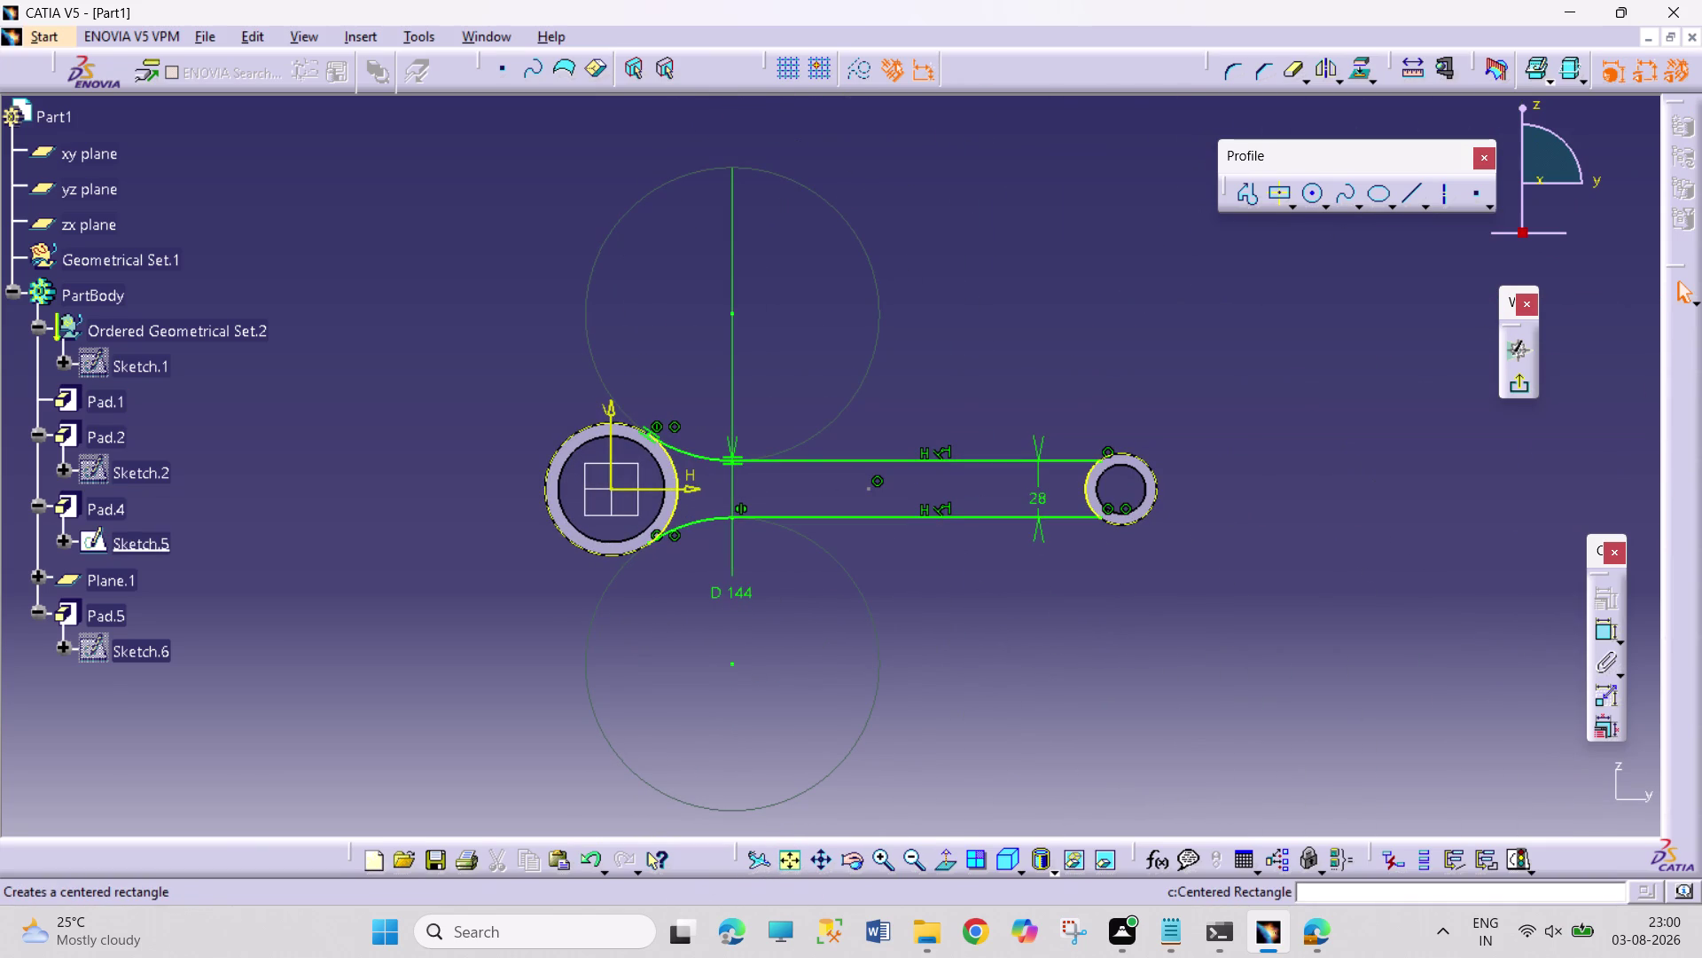
click(1591, 626)
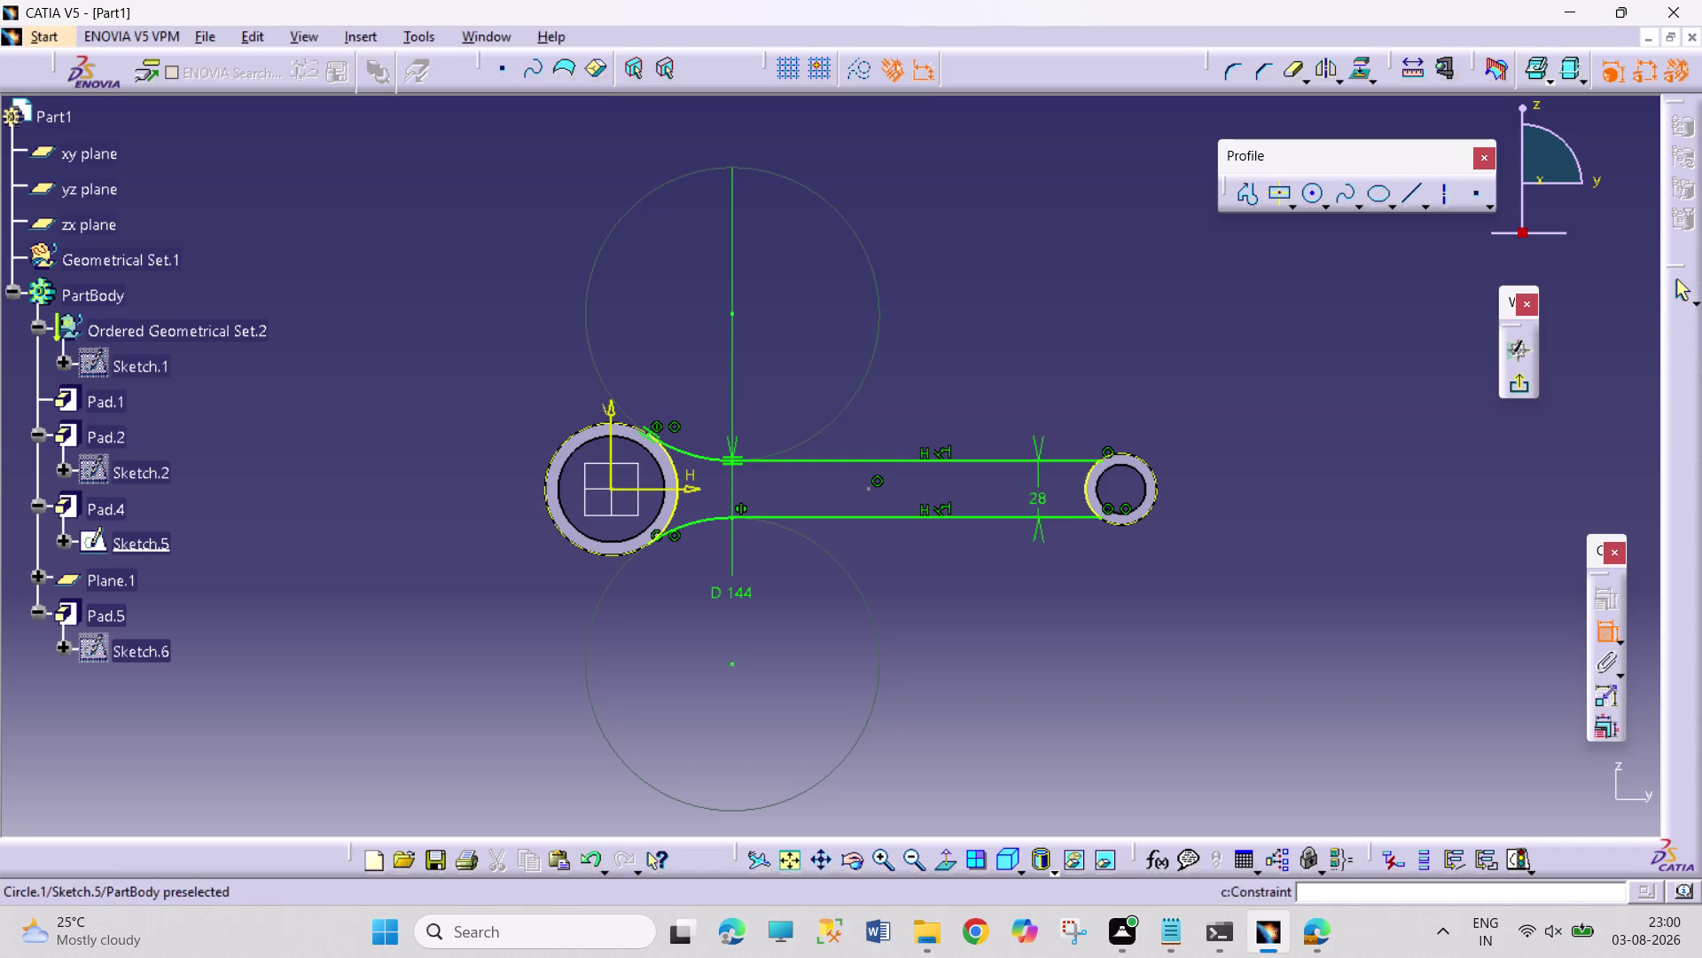
click(710, 457)
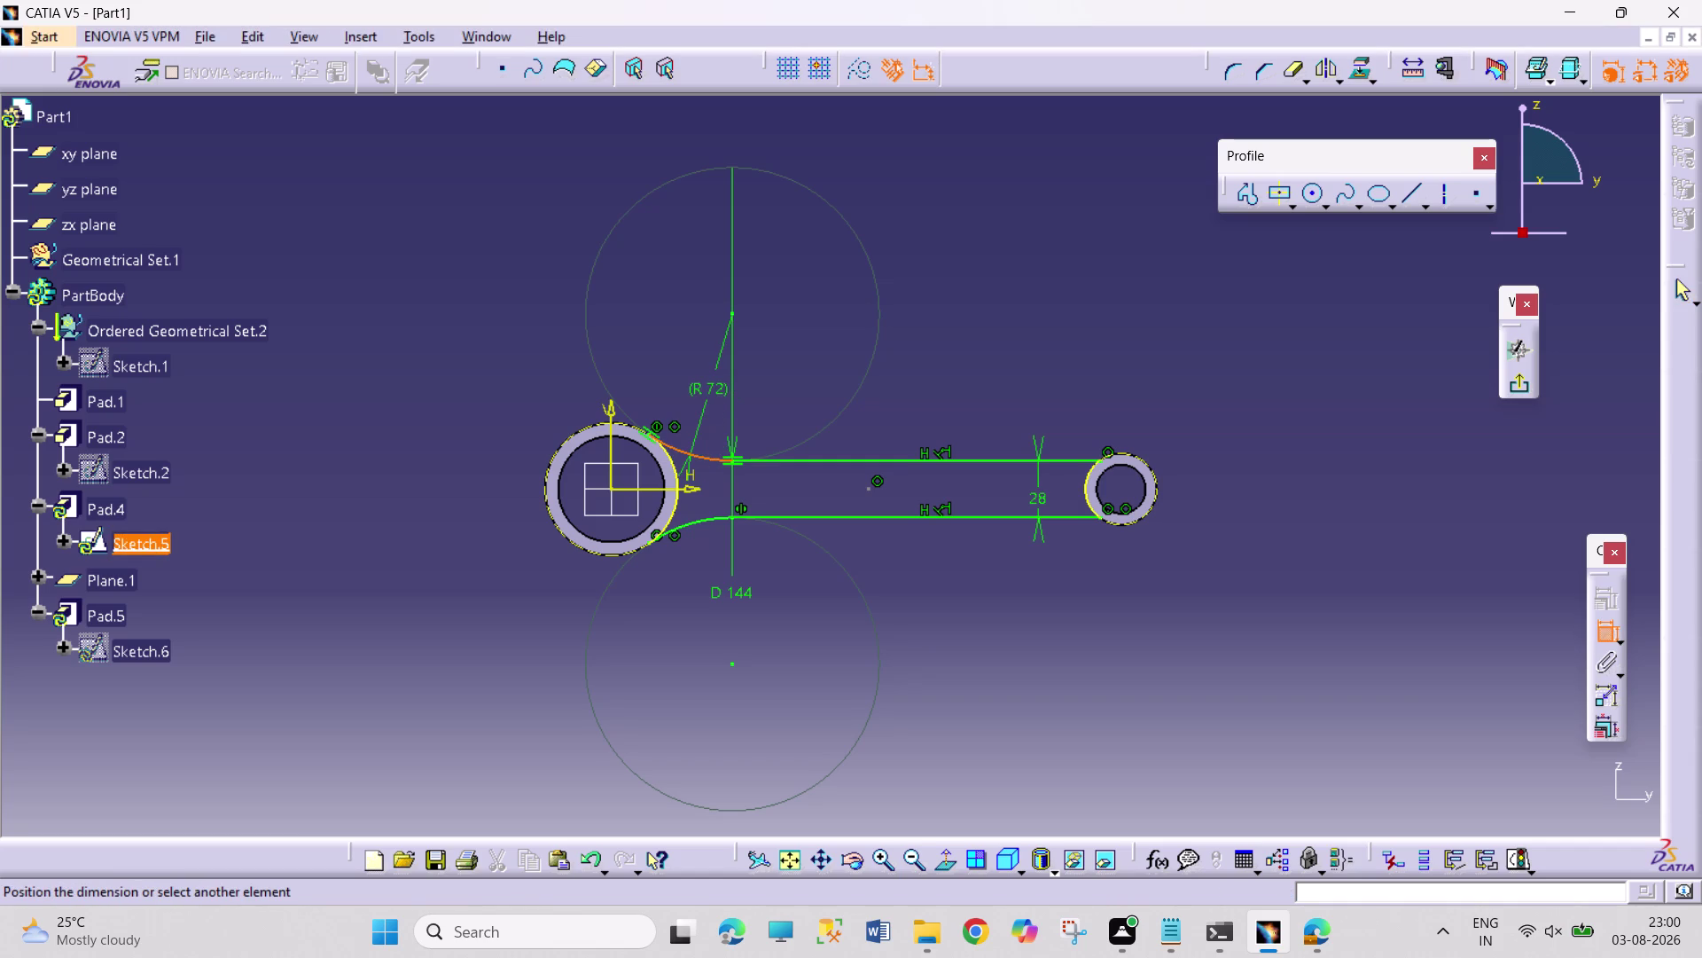
click(703, 391)
right_click(705, 379)
click(777, 671)
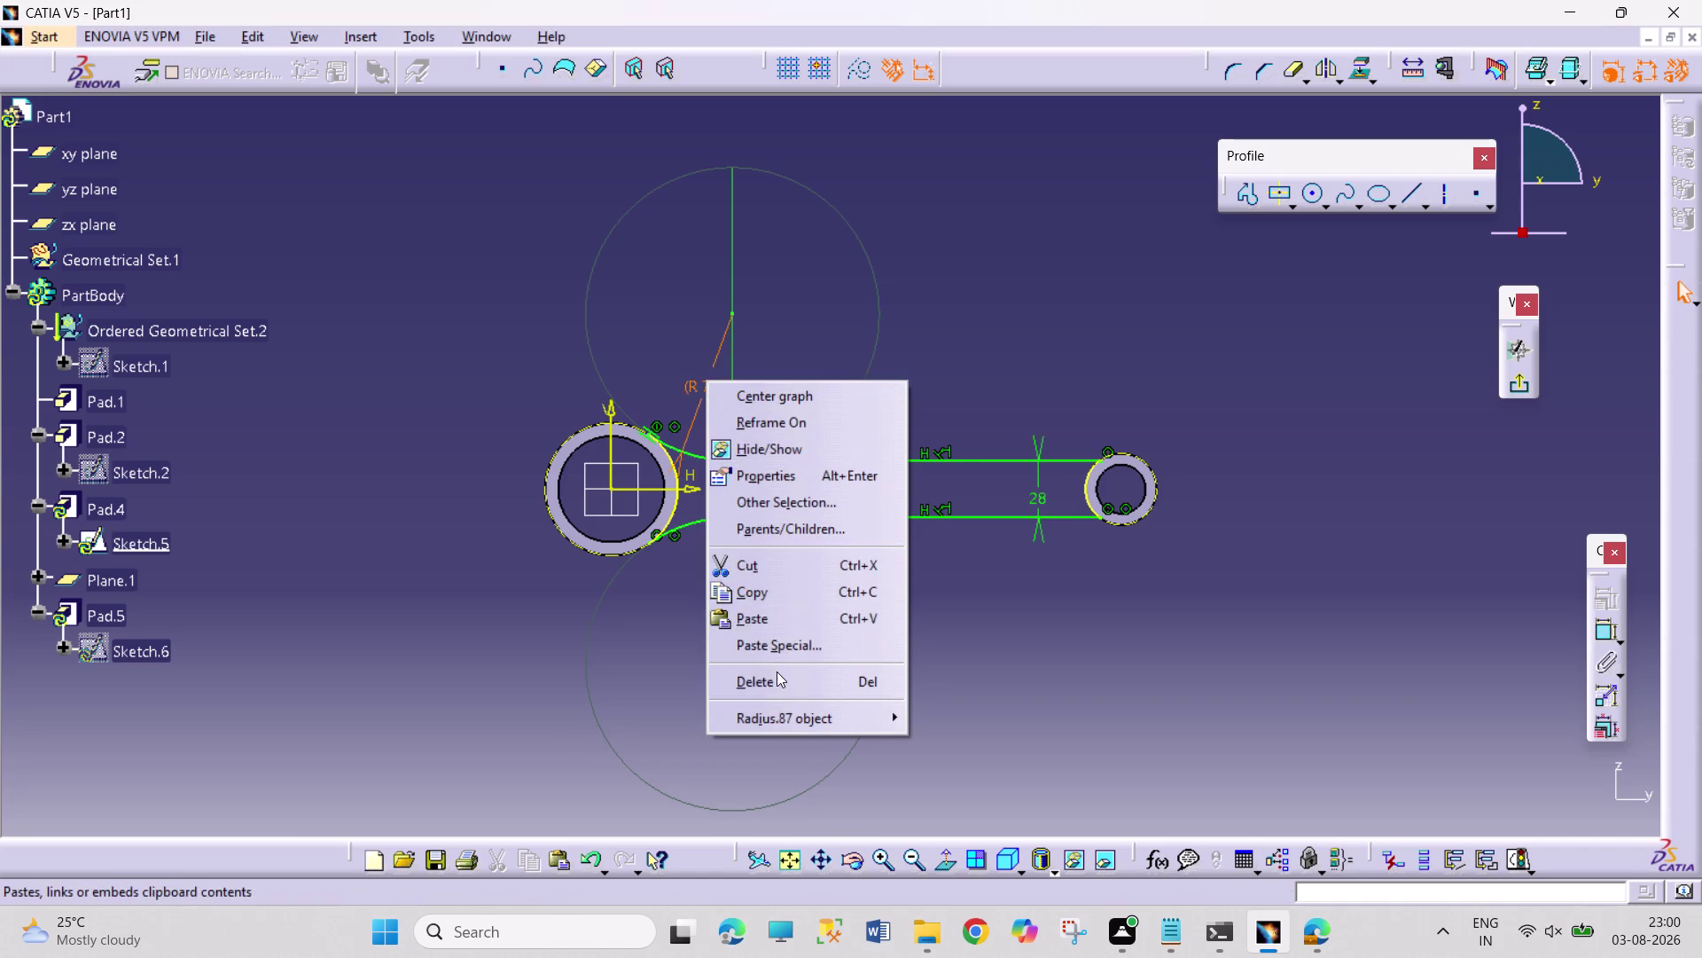
double_click(744, 591)
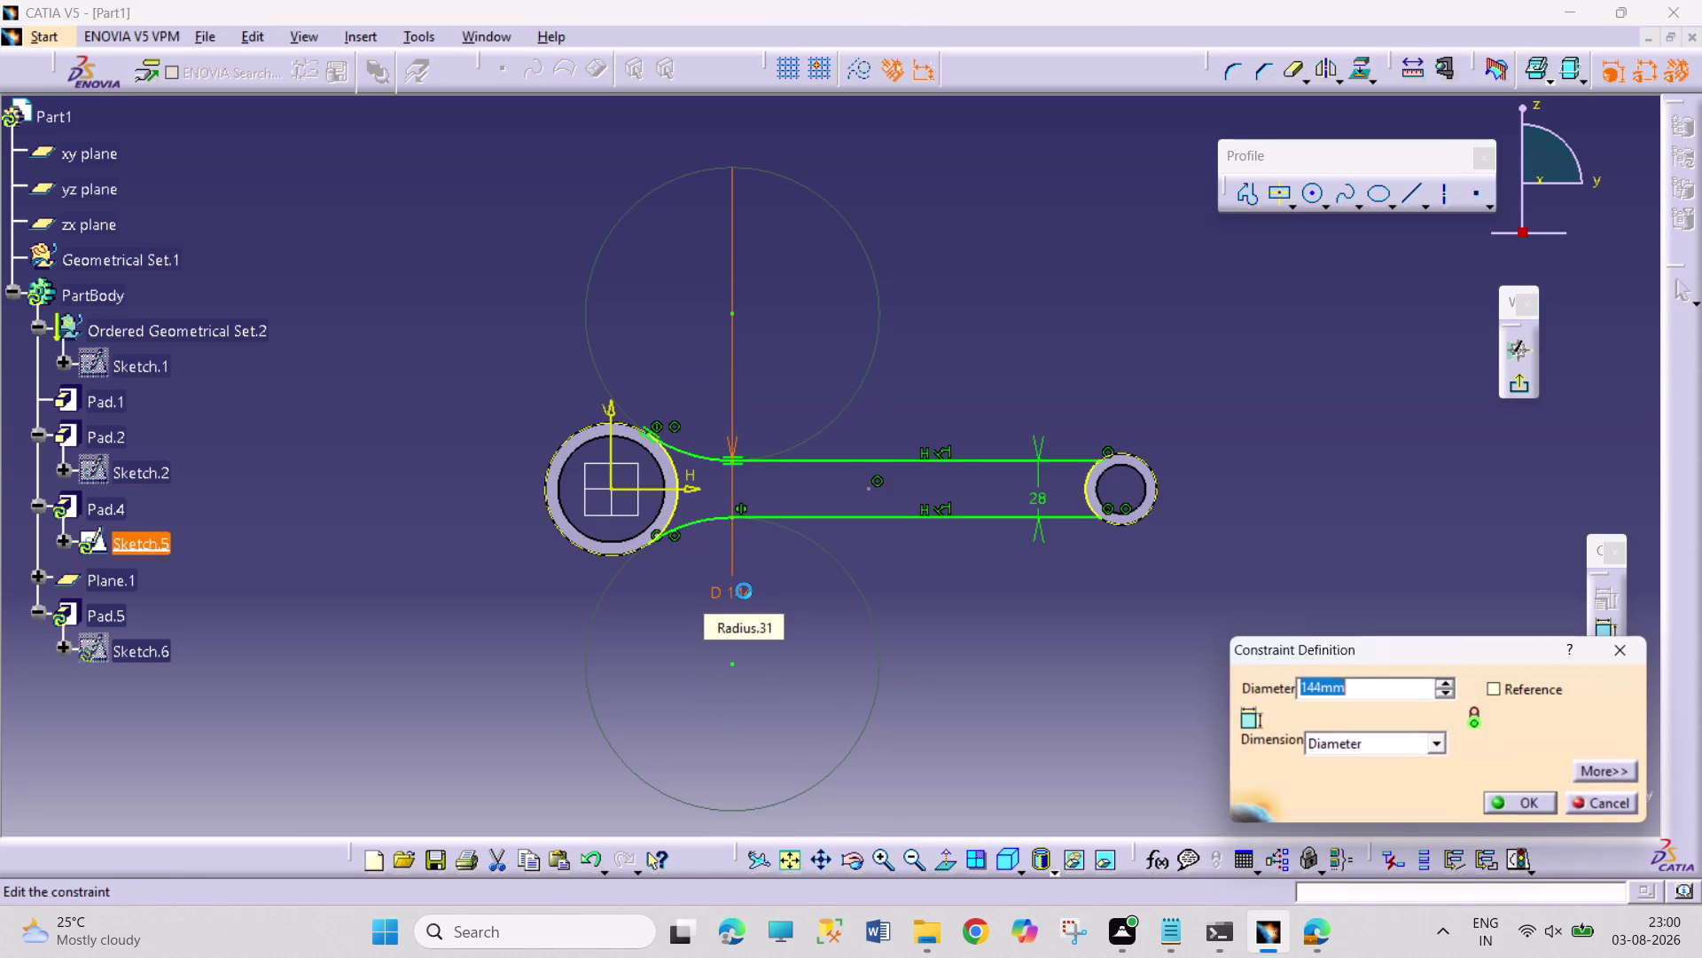
text(200)
key(Return)
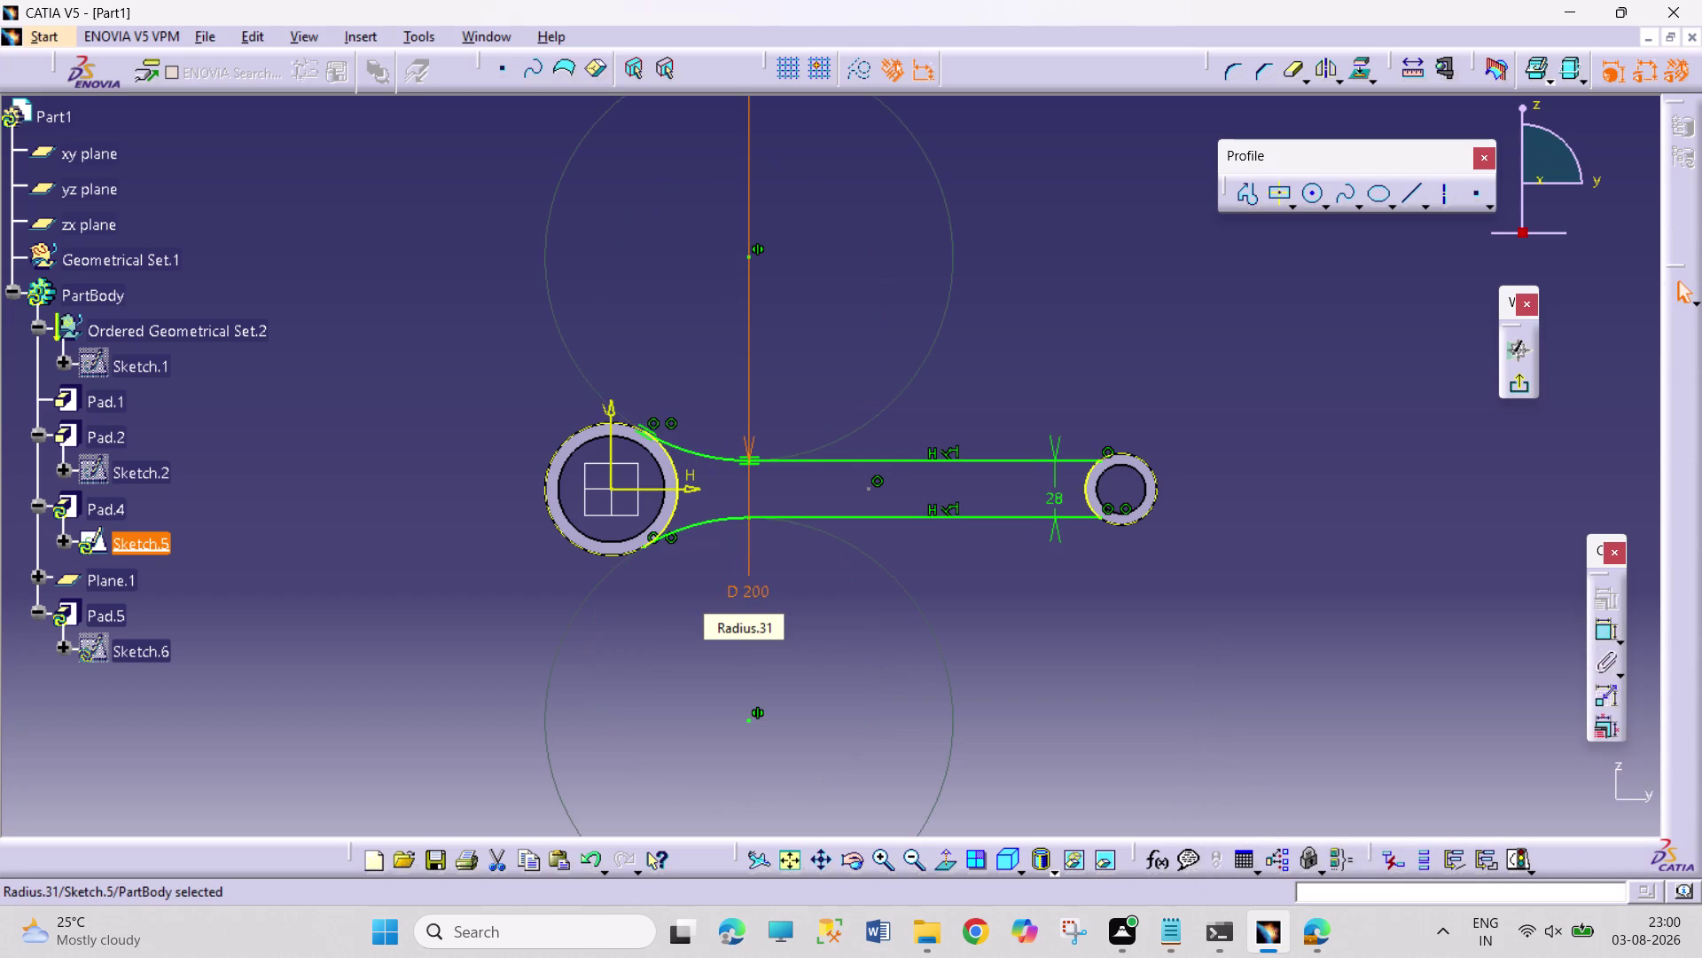
click(890, 574)
click(1509, 391)
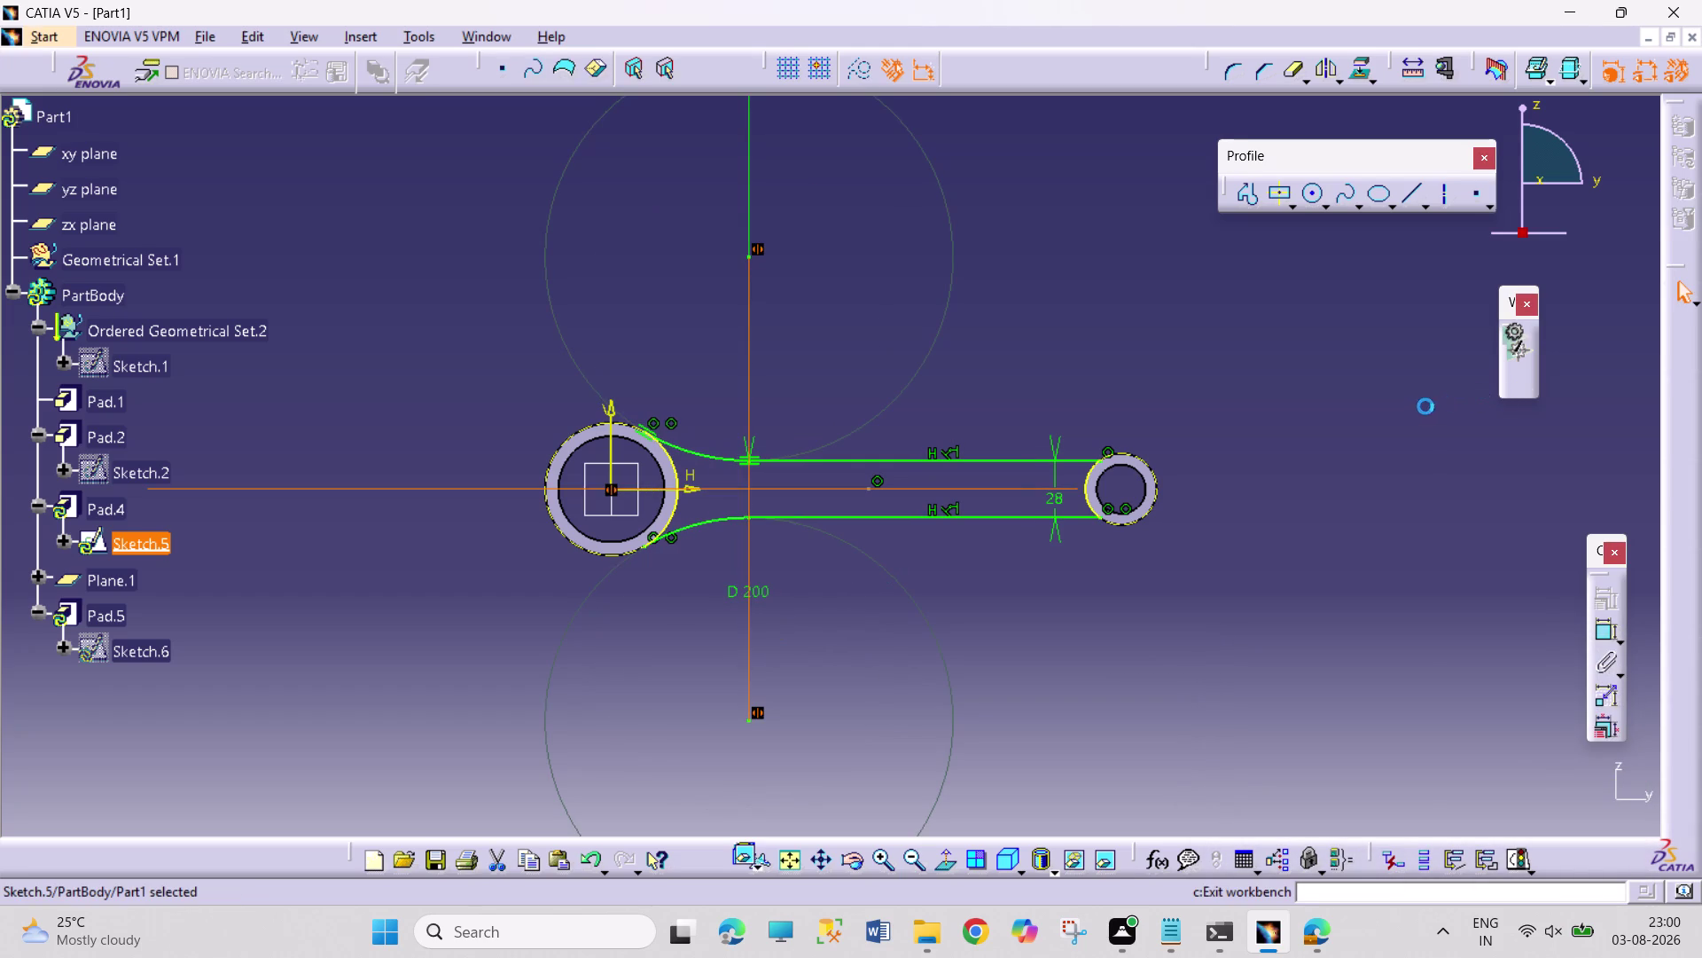
click(1214, 410)
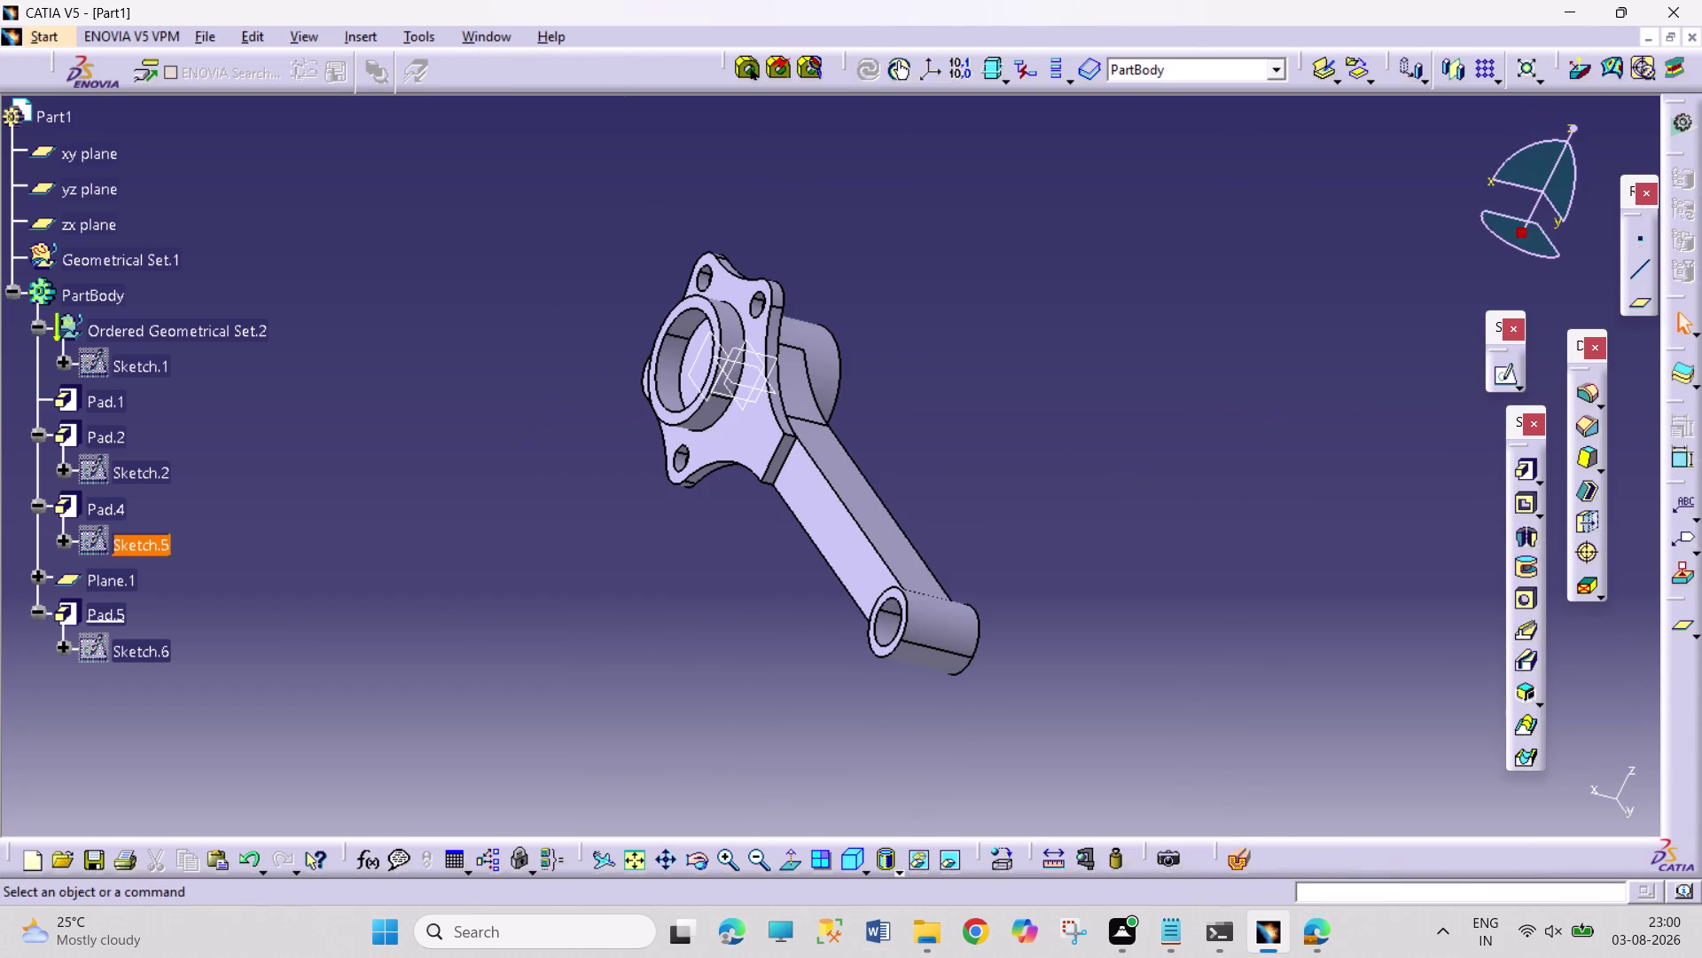
Mirror the flanged head features across the yz plane to create Mirror.1.
click(689, 864)
drag(1090, 674, 995, 615)
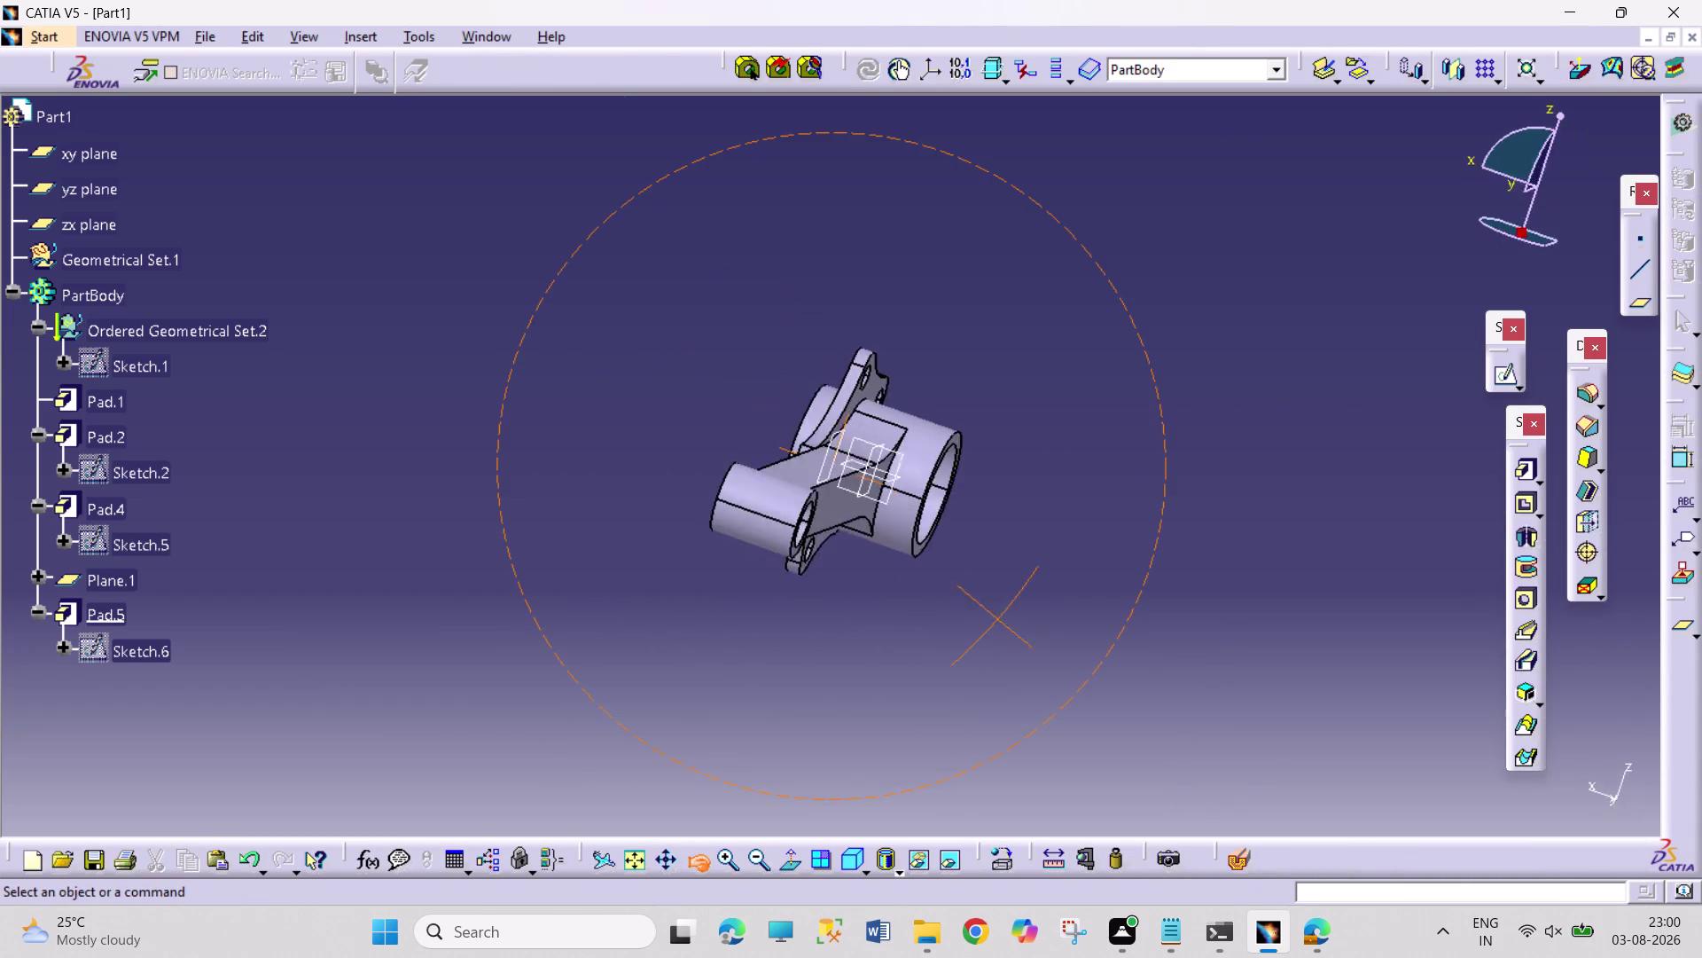
drag(995, 615, 1160, 676)
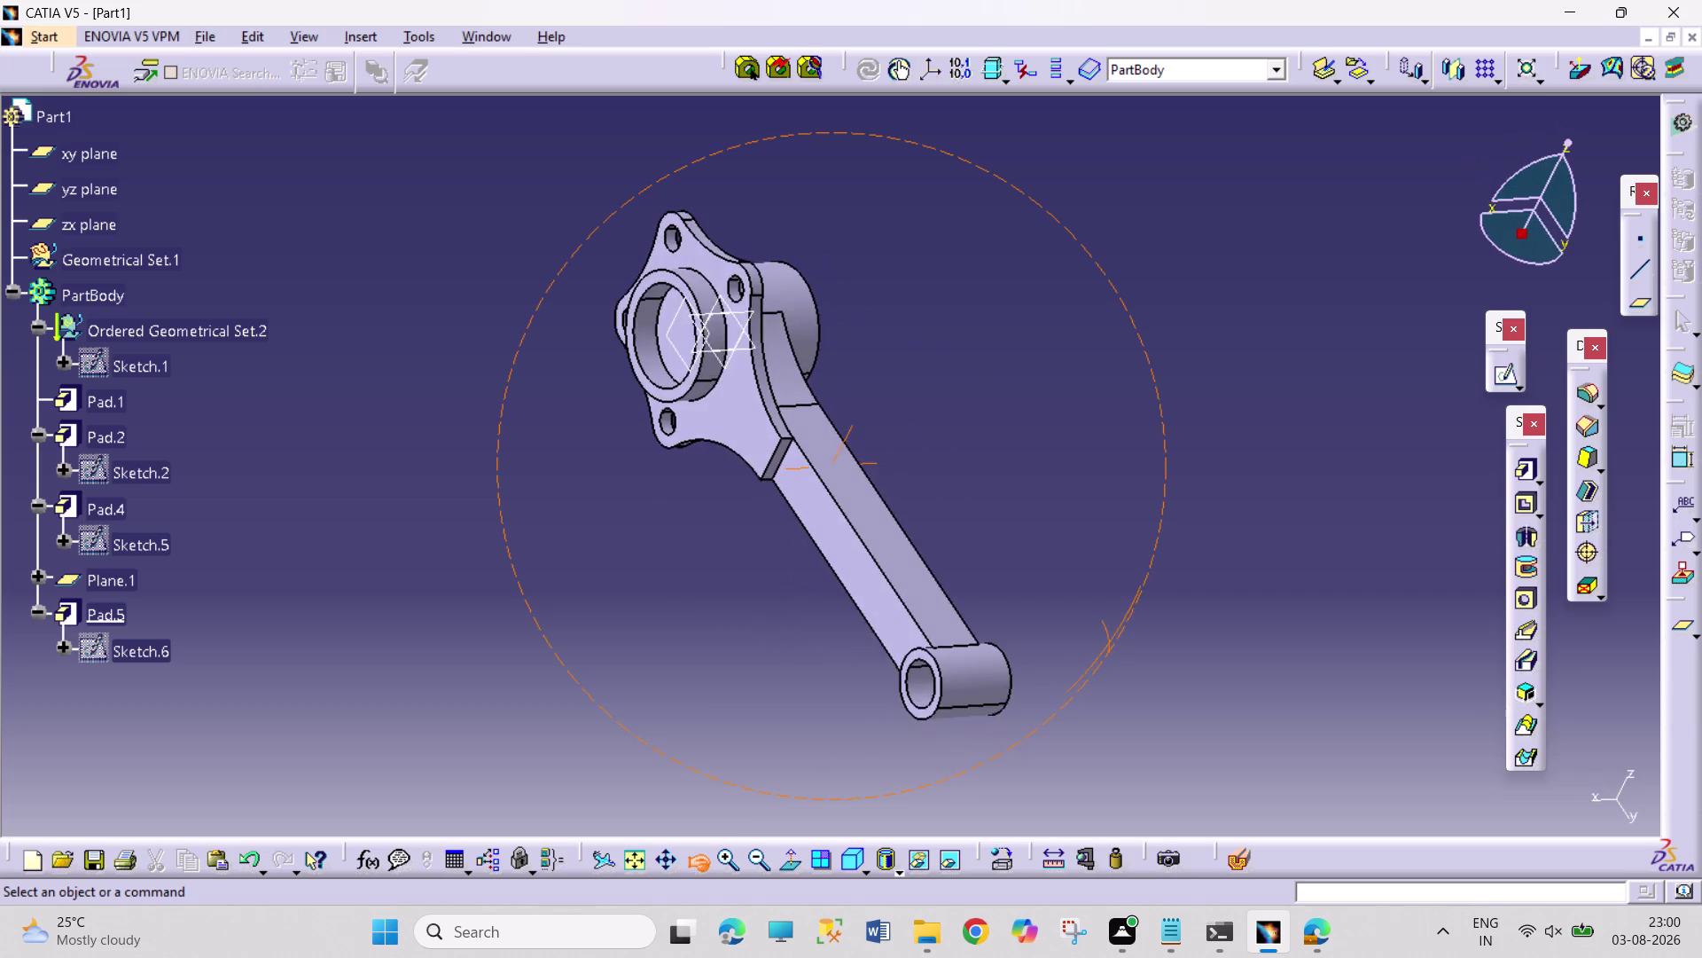
drag(1160, 676, 929, 603)
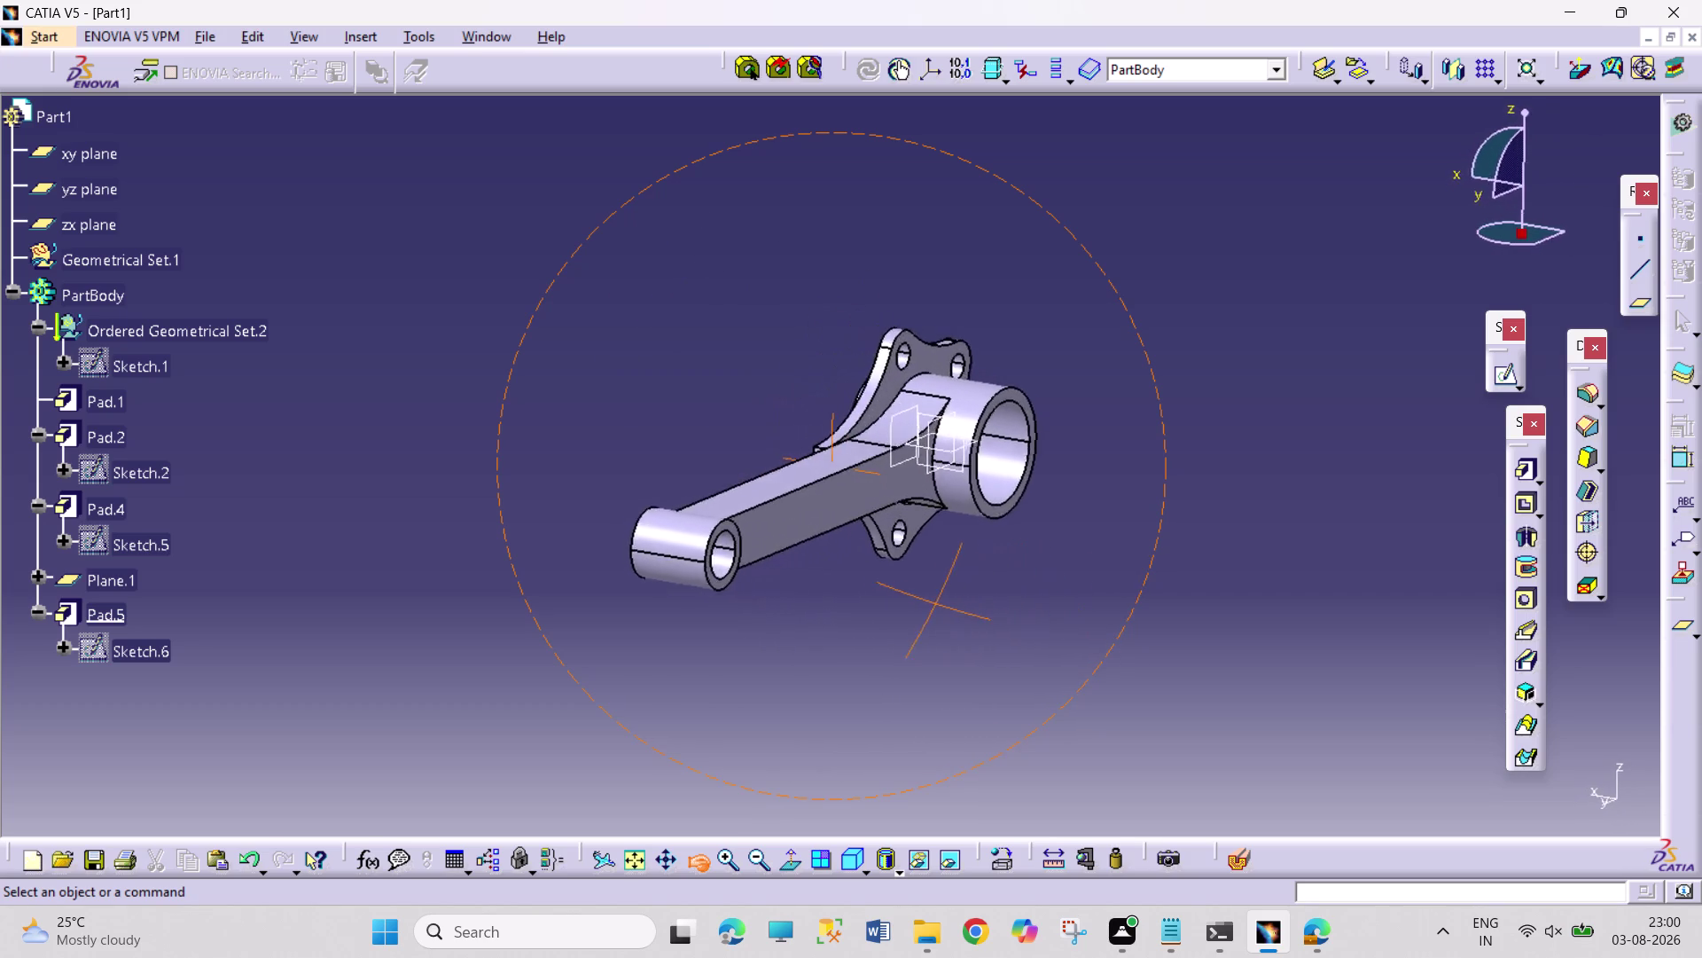
drag(928, 603, 1201, 647)
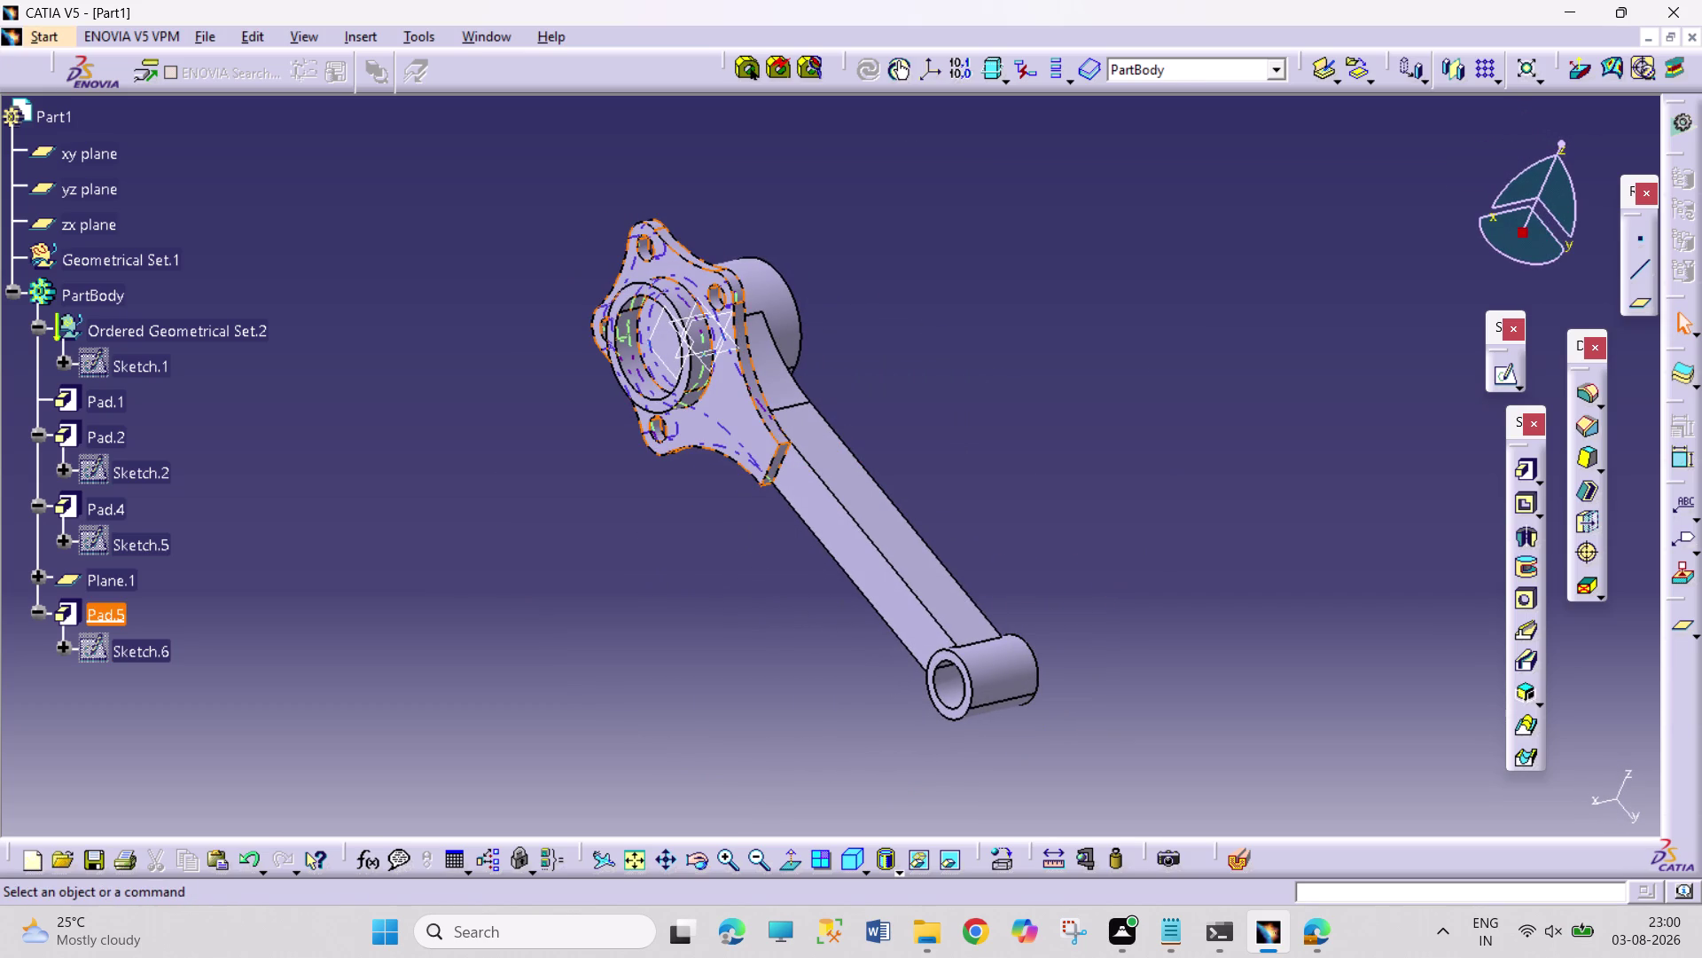
click(83, 615)
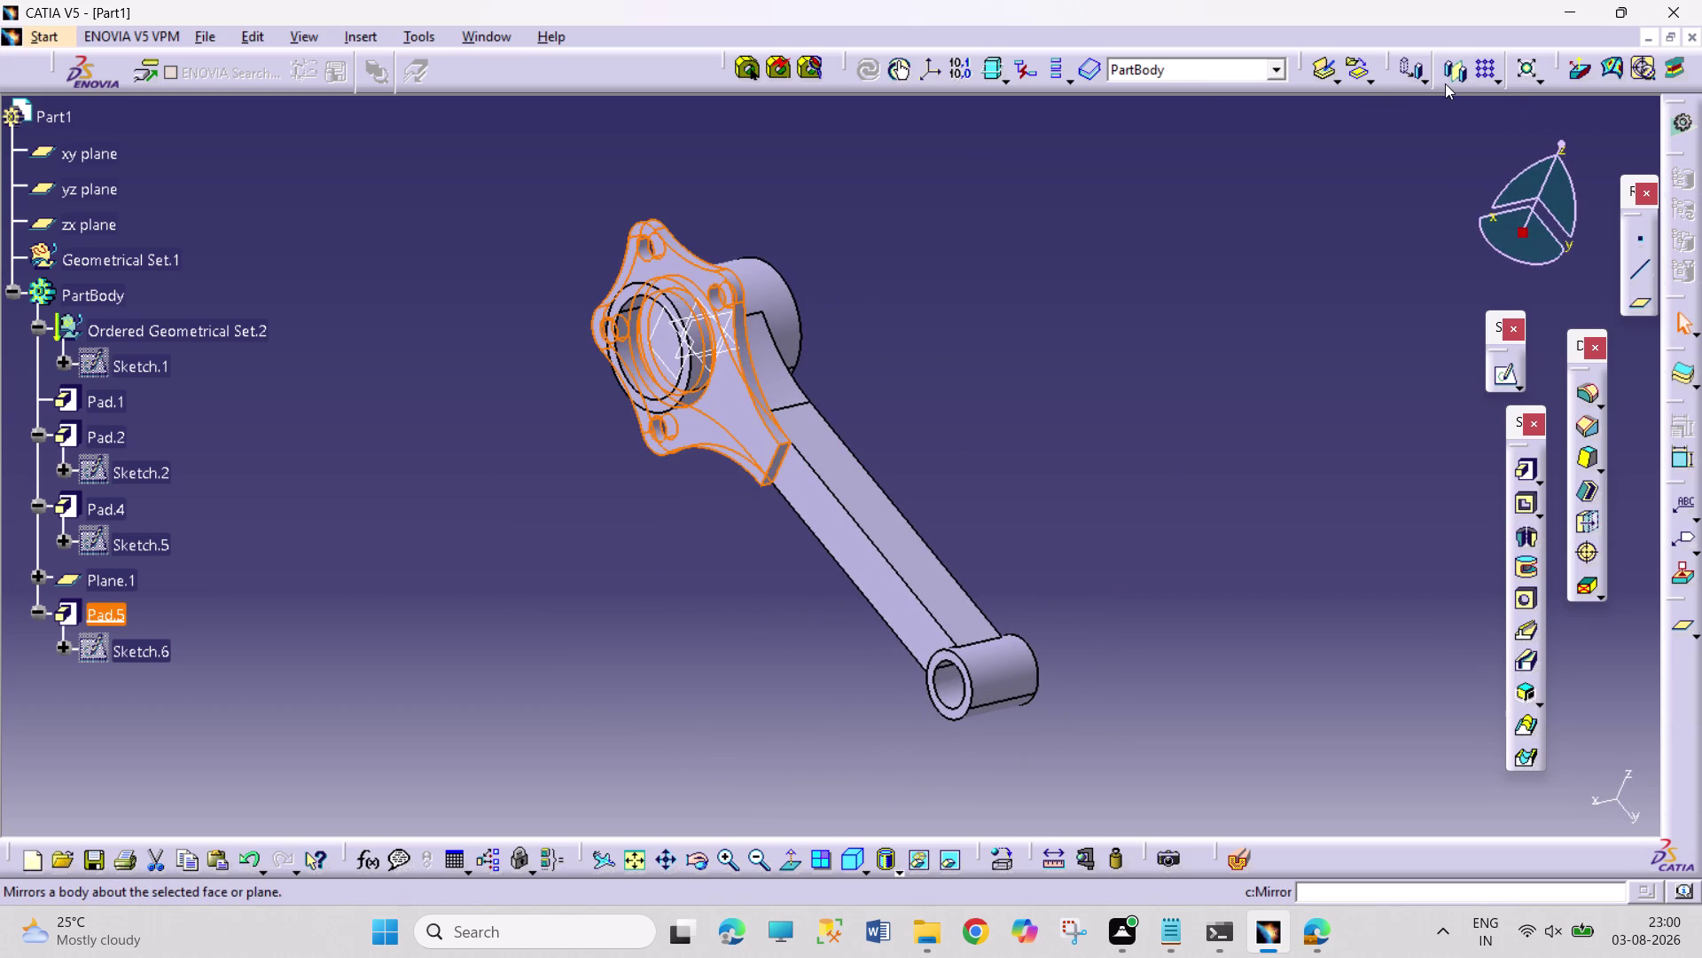
click(1450, 76)
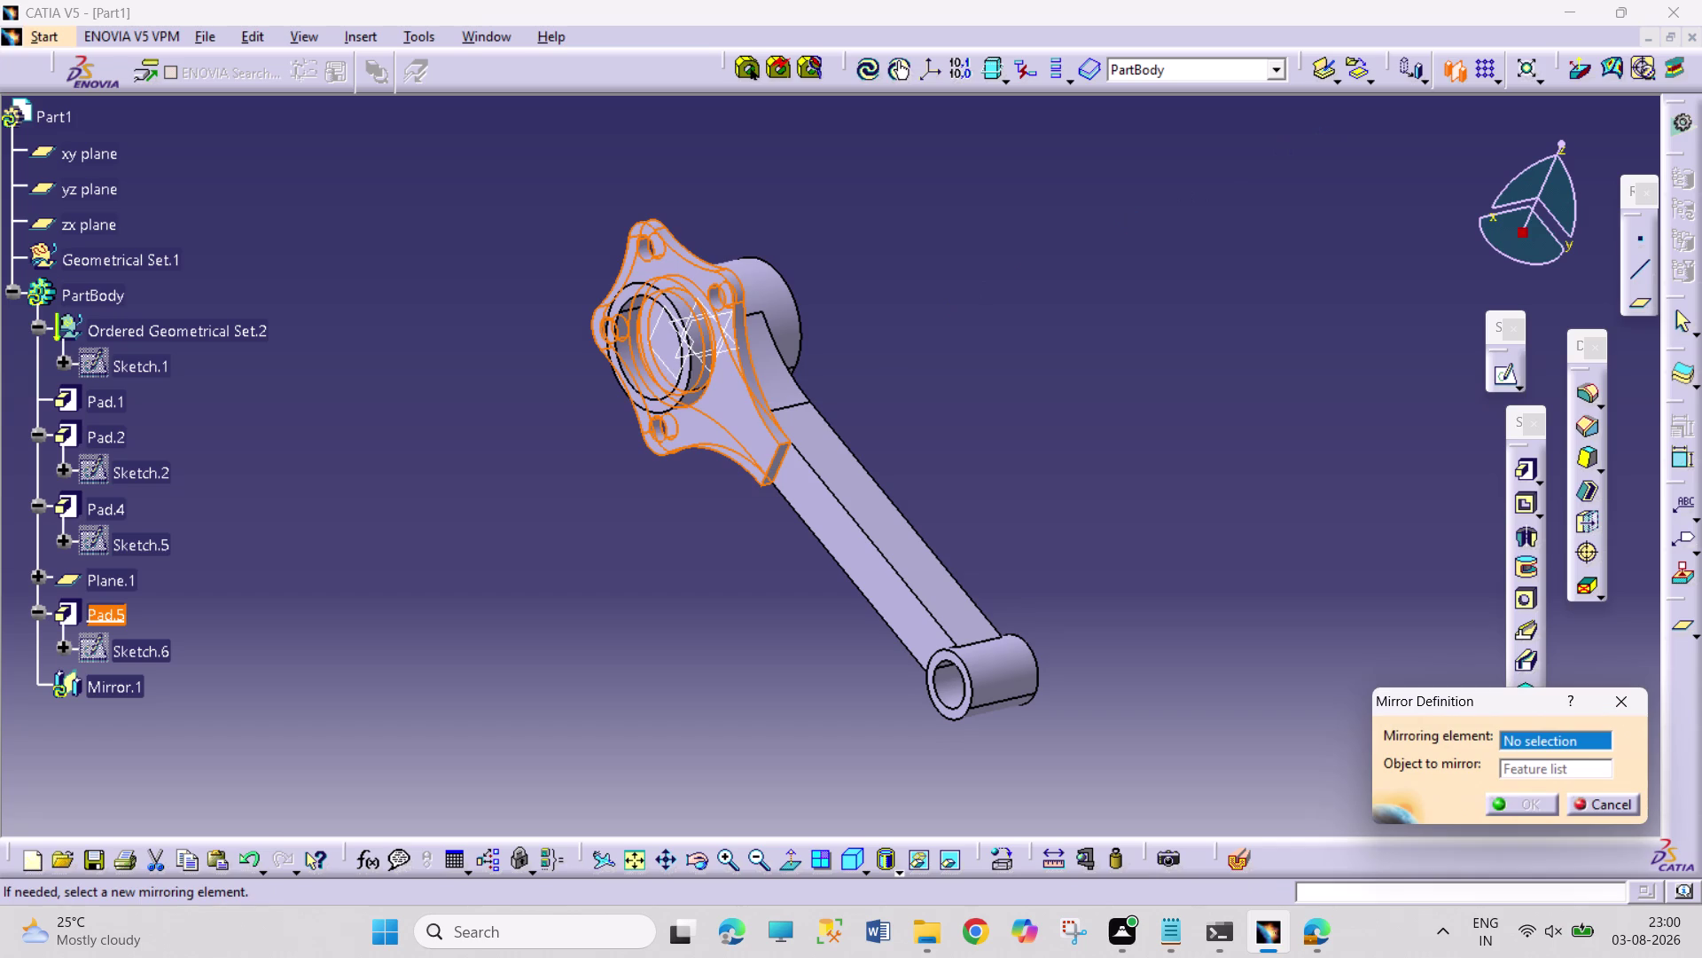
click(710, 862)
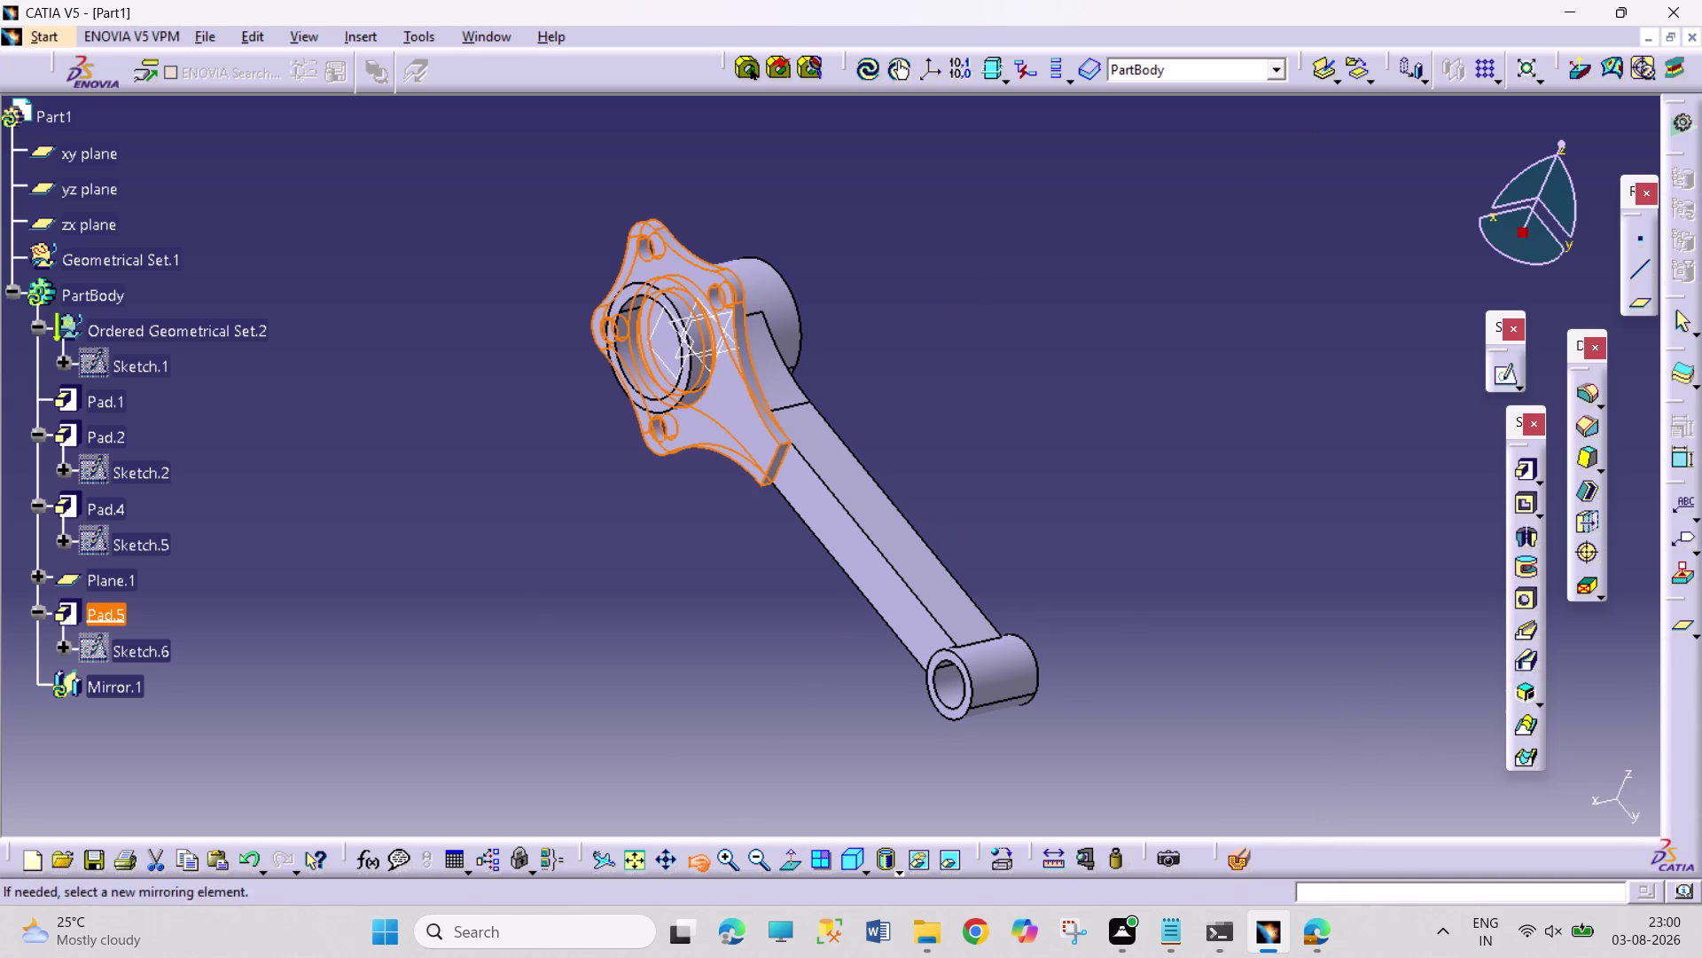
drag(957, 528, 776, 523)
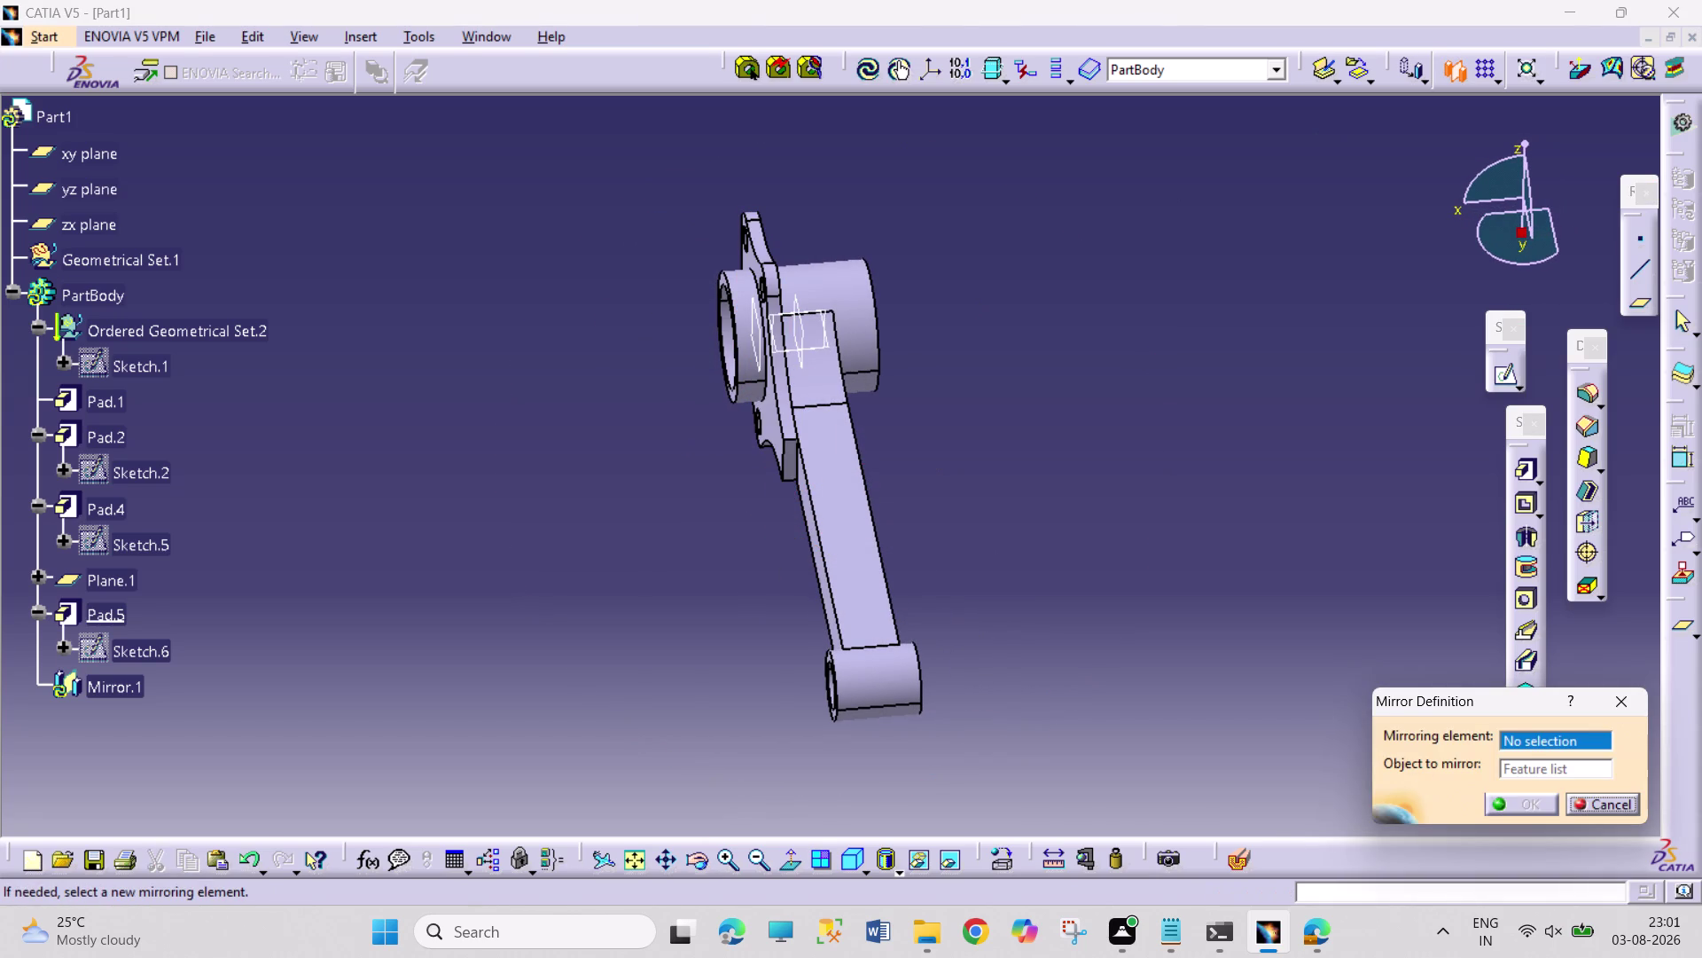
click(798, 330)
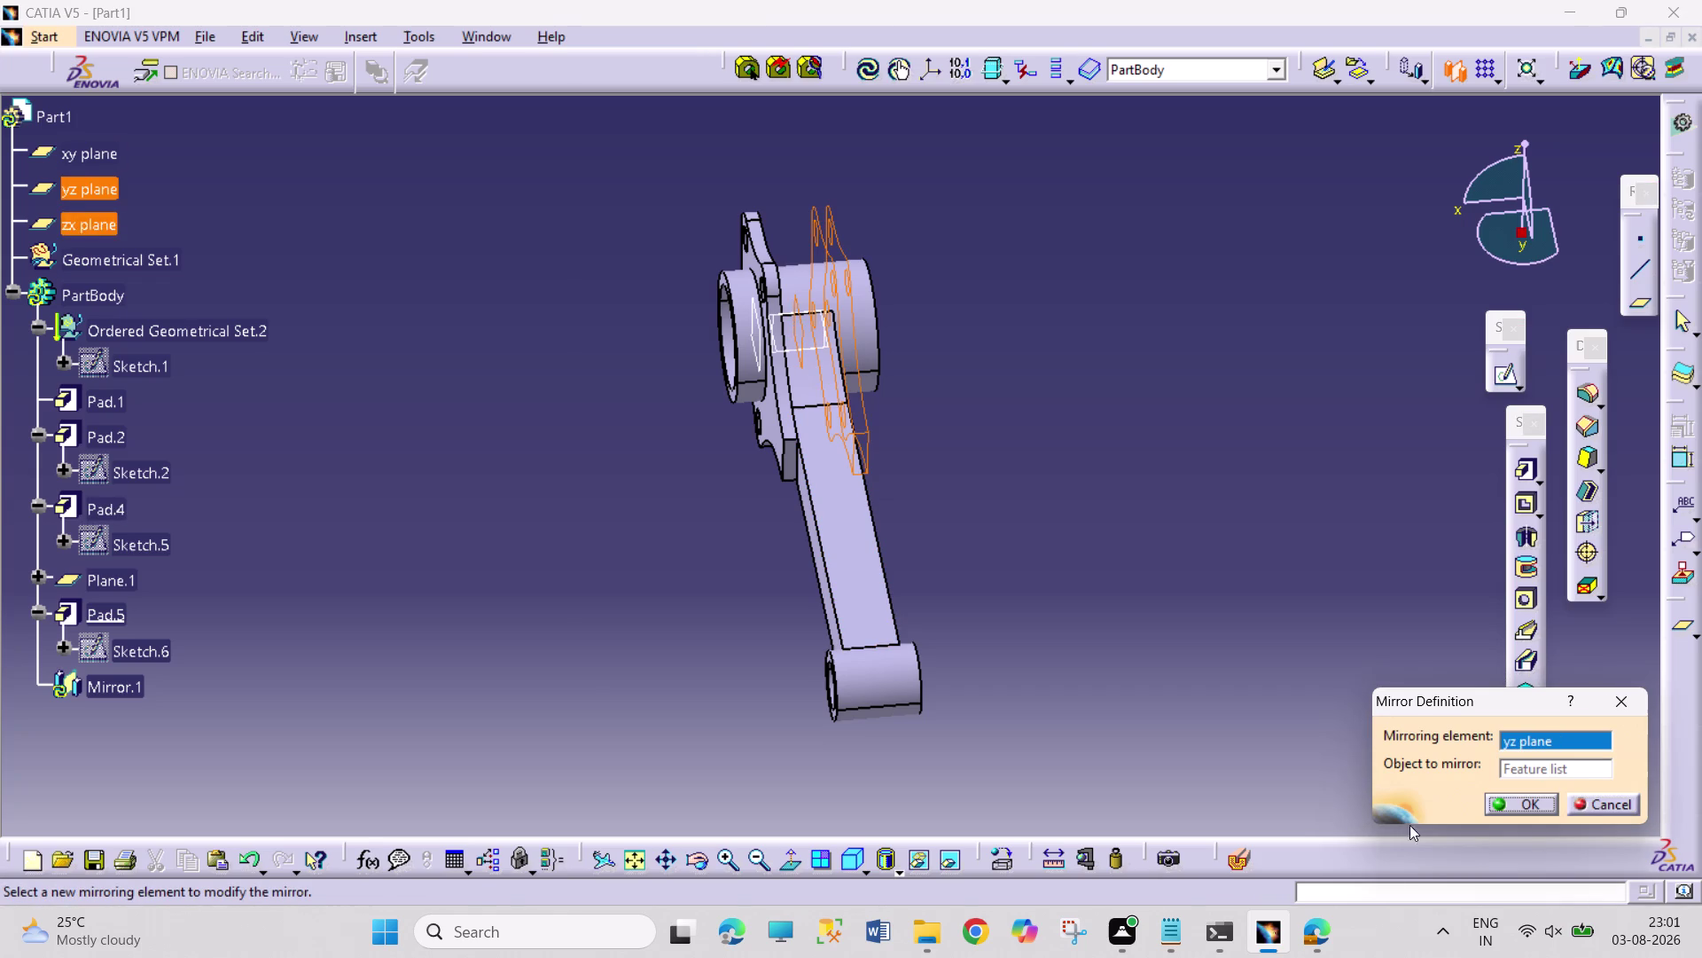
click(1499, 802)
Orbit the connecting rod to inspect both mirrored flanges from above.
click(1234, 668)
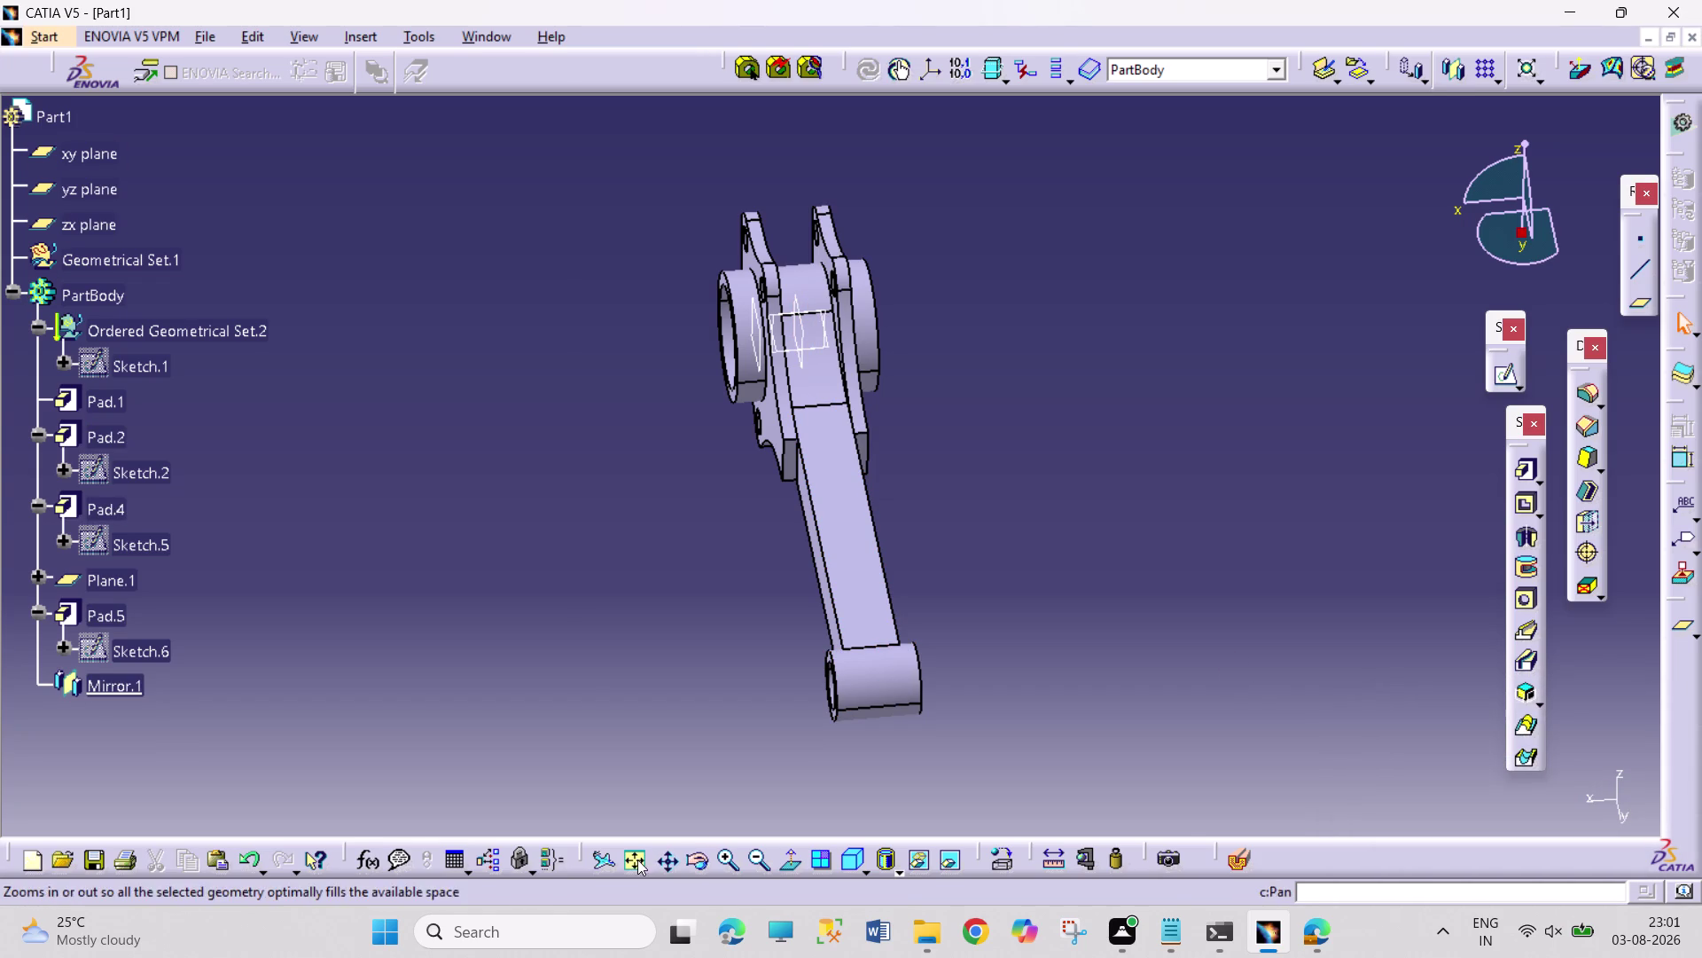
click(787, 870)
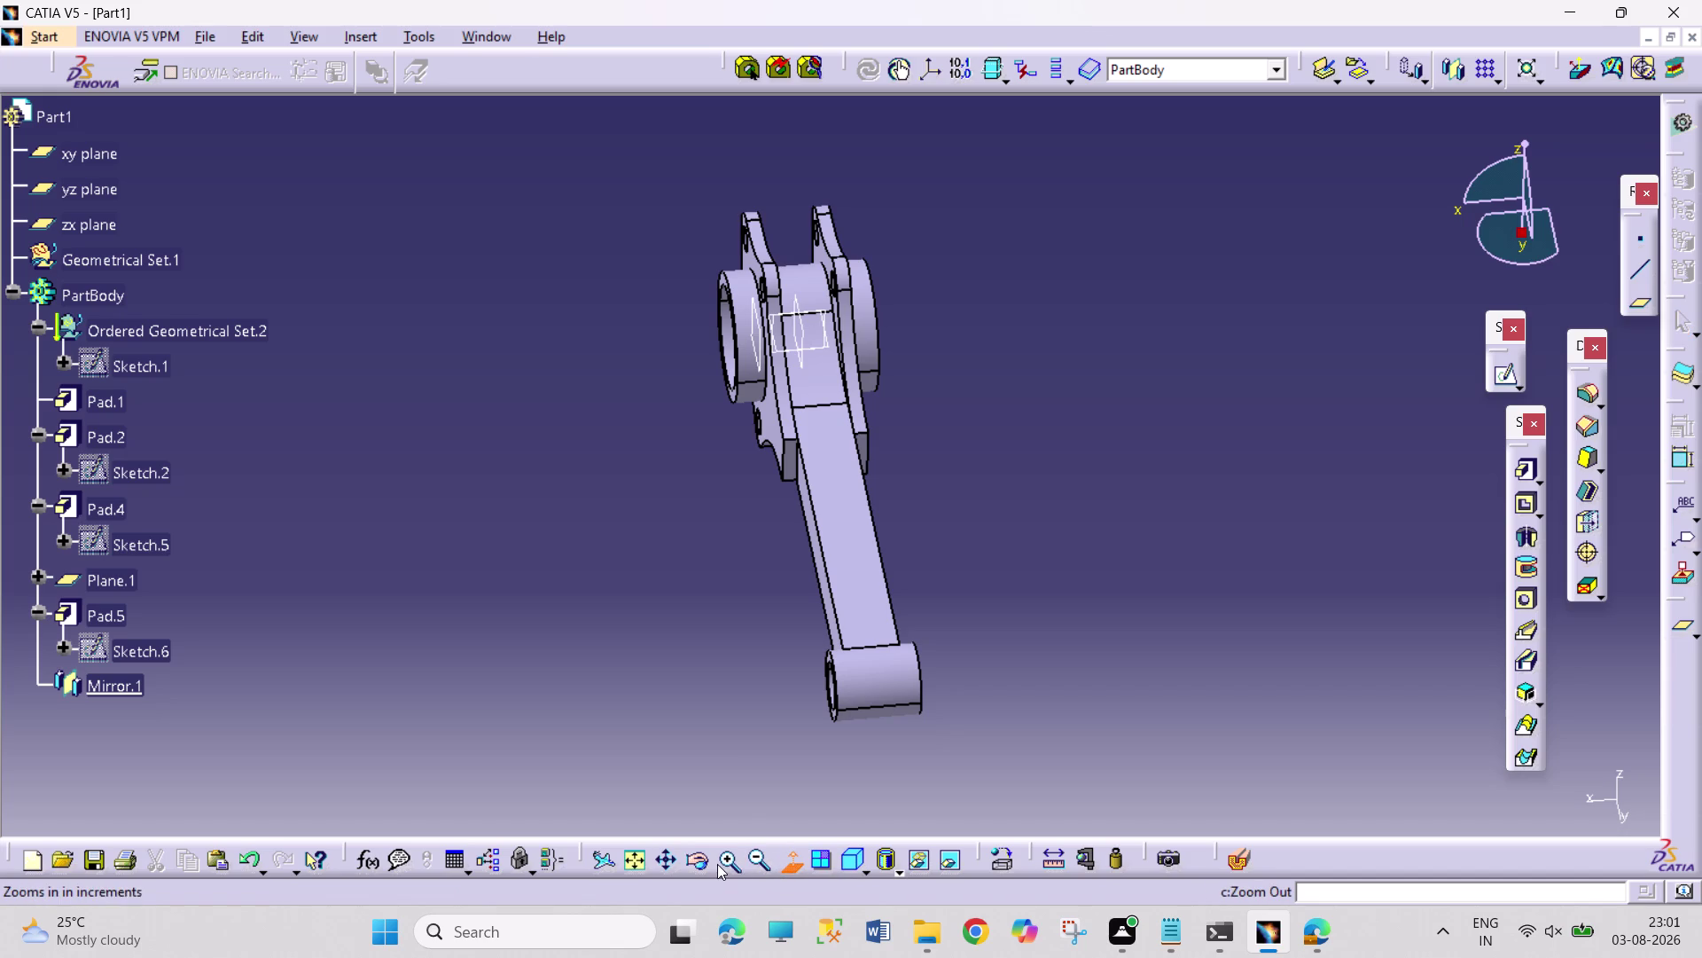
click(706, 862)
drag(711, 773, 796, 767)
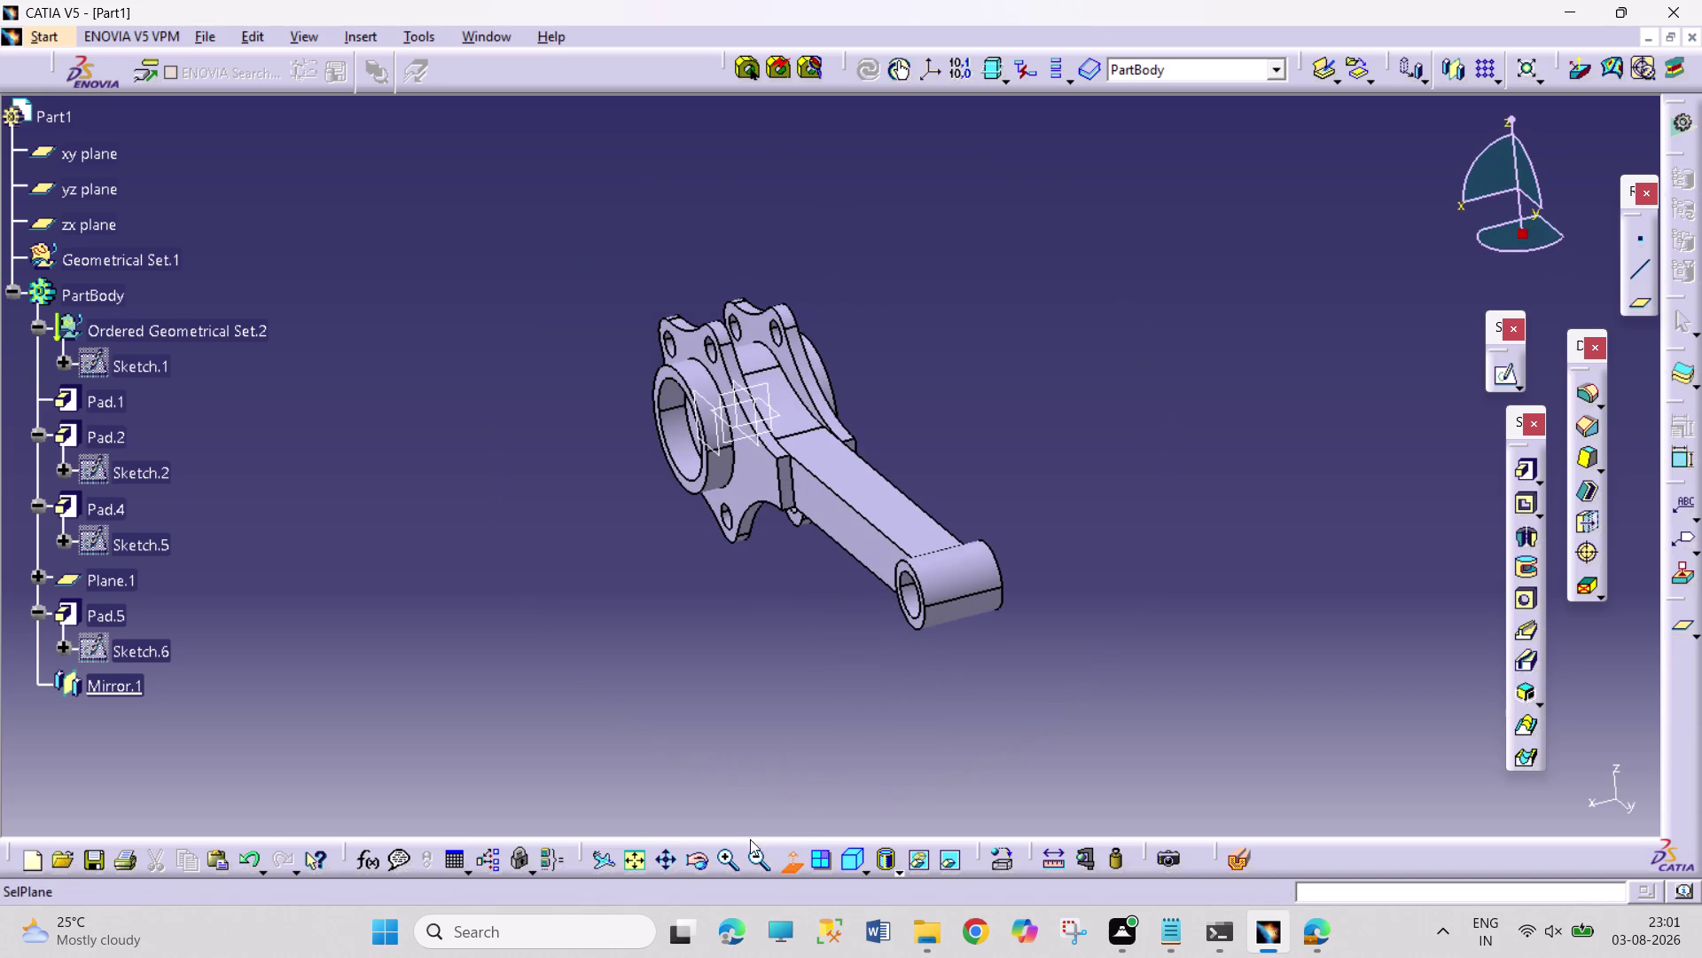
click(795, 854)
click(840, 735)
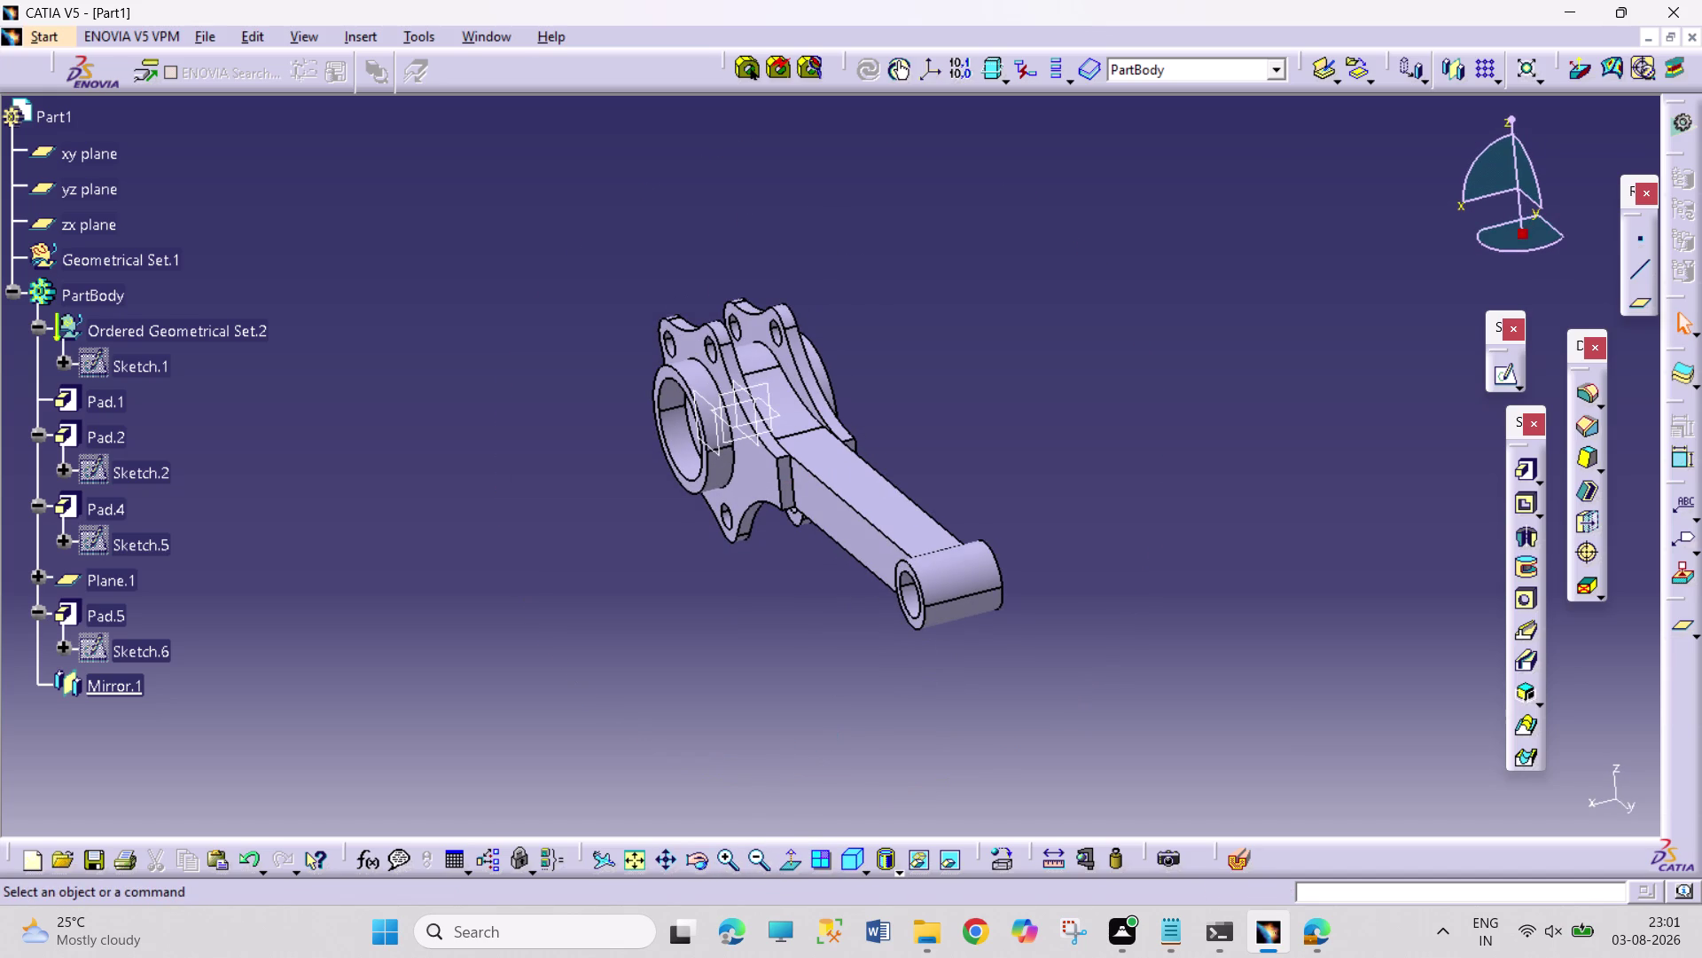
click(703, 853)
drag(577, 373, 585, 373)
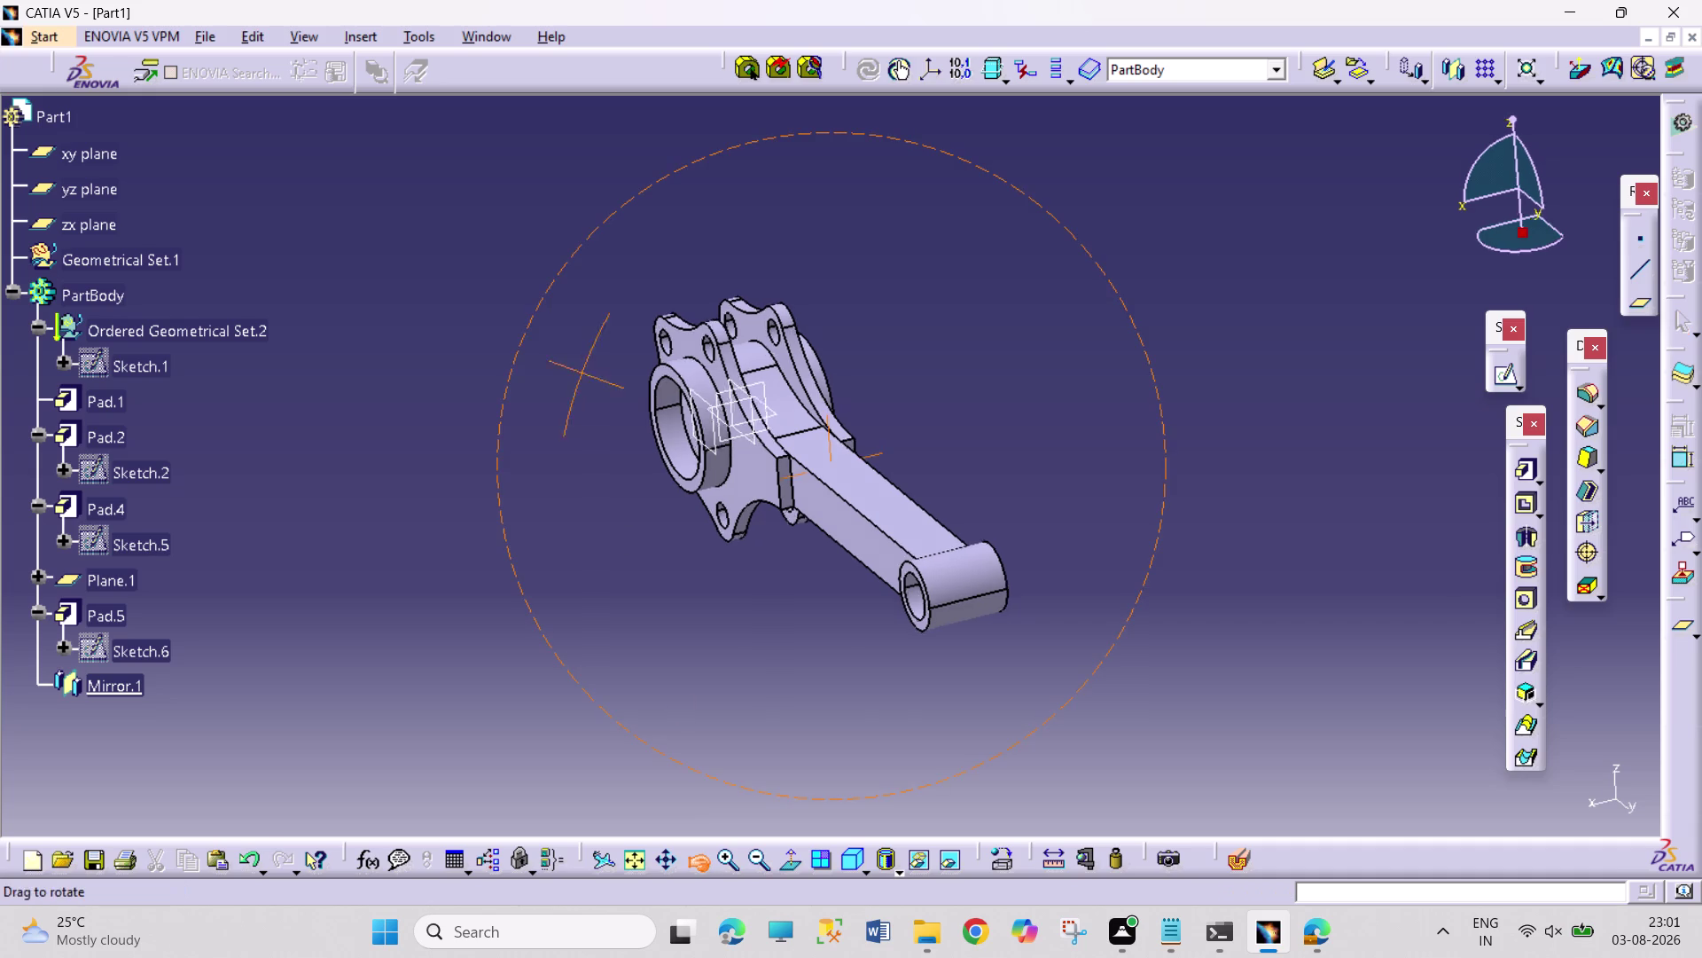
drag(585, 373, 661, 547)
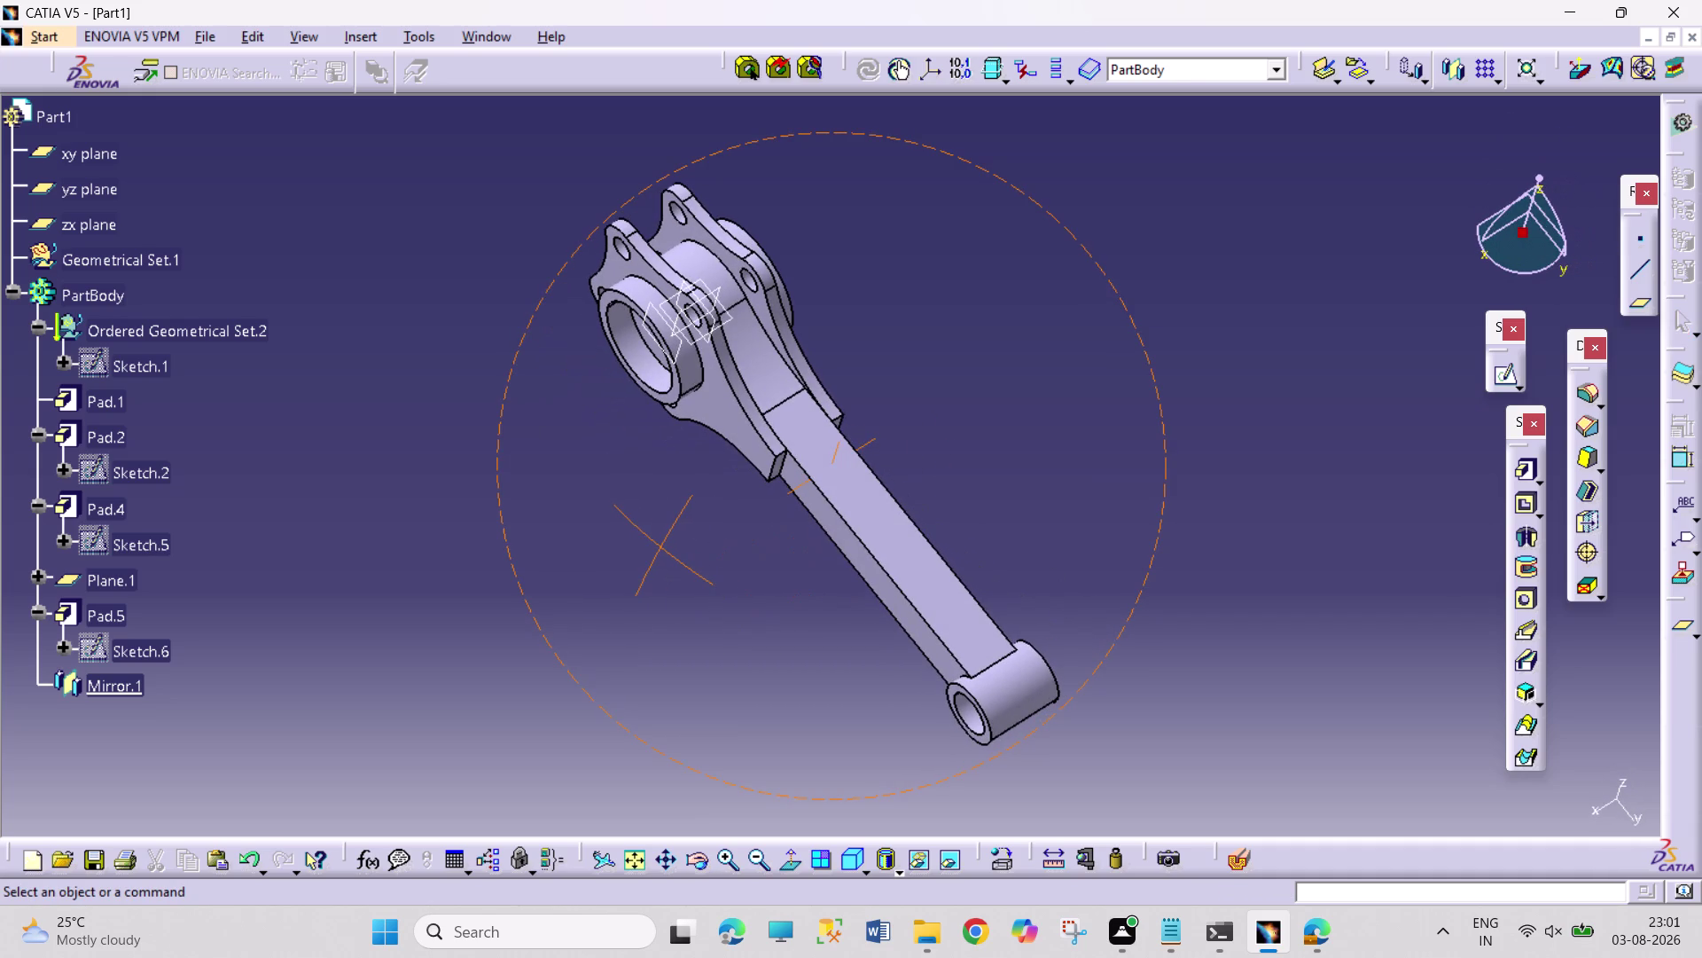
click(781, 464)
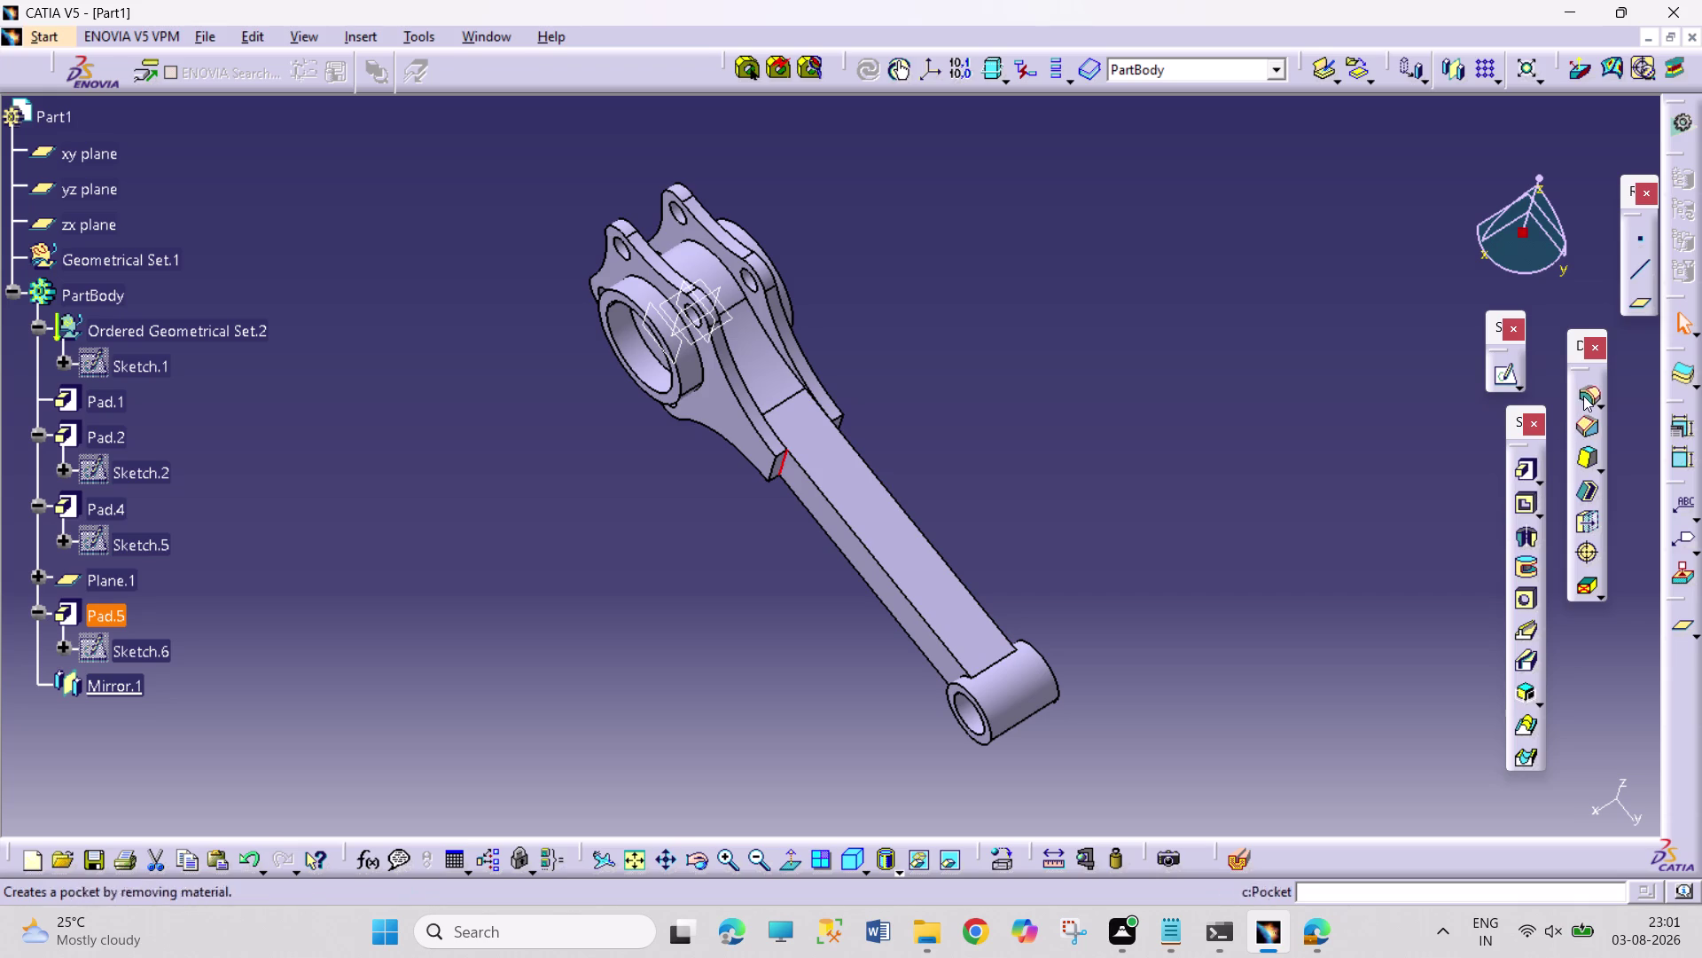
Fillet the shank-head junction edge at 10 mm, dismissing the update error and warnings.
click(1584, 394)
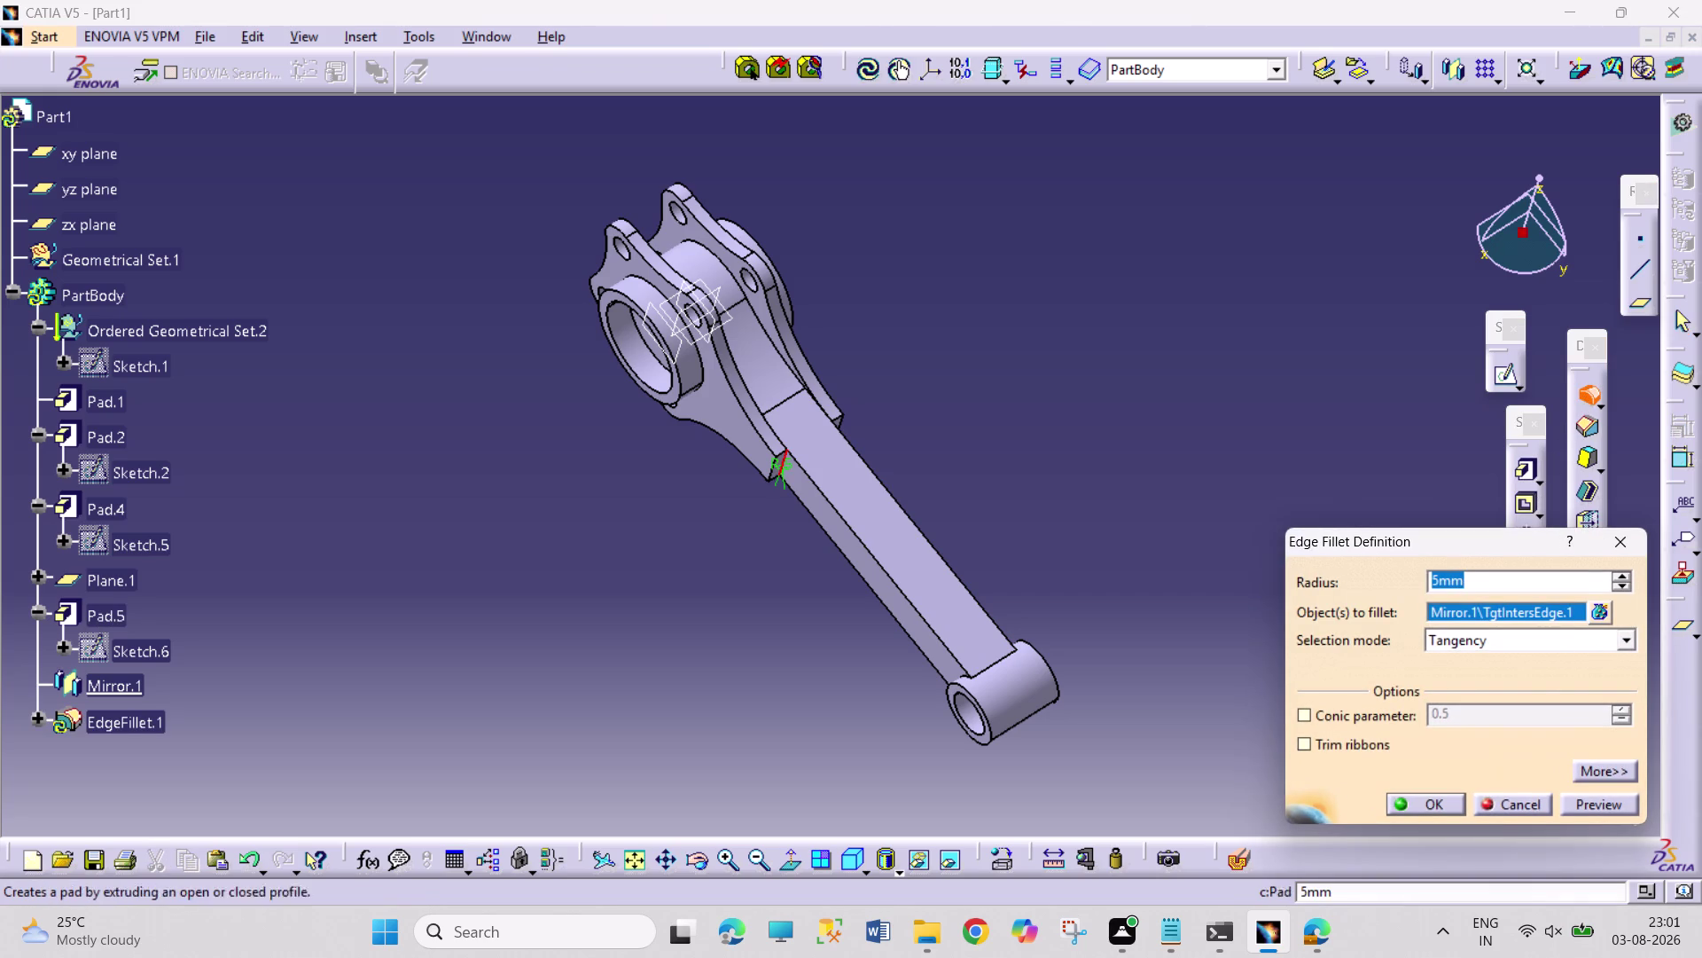
text(10)
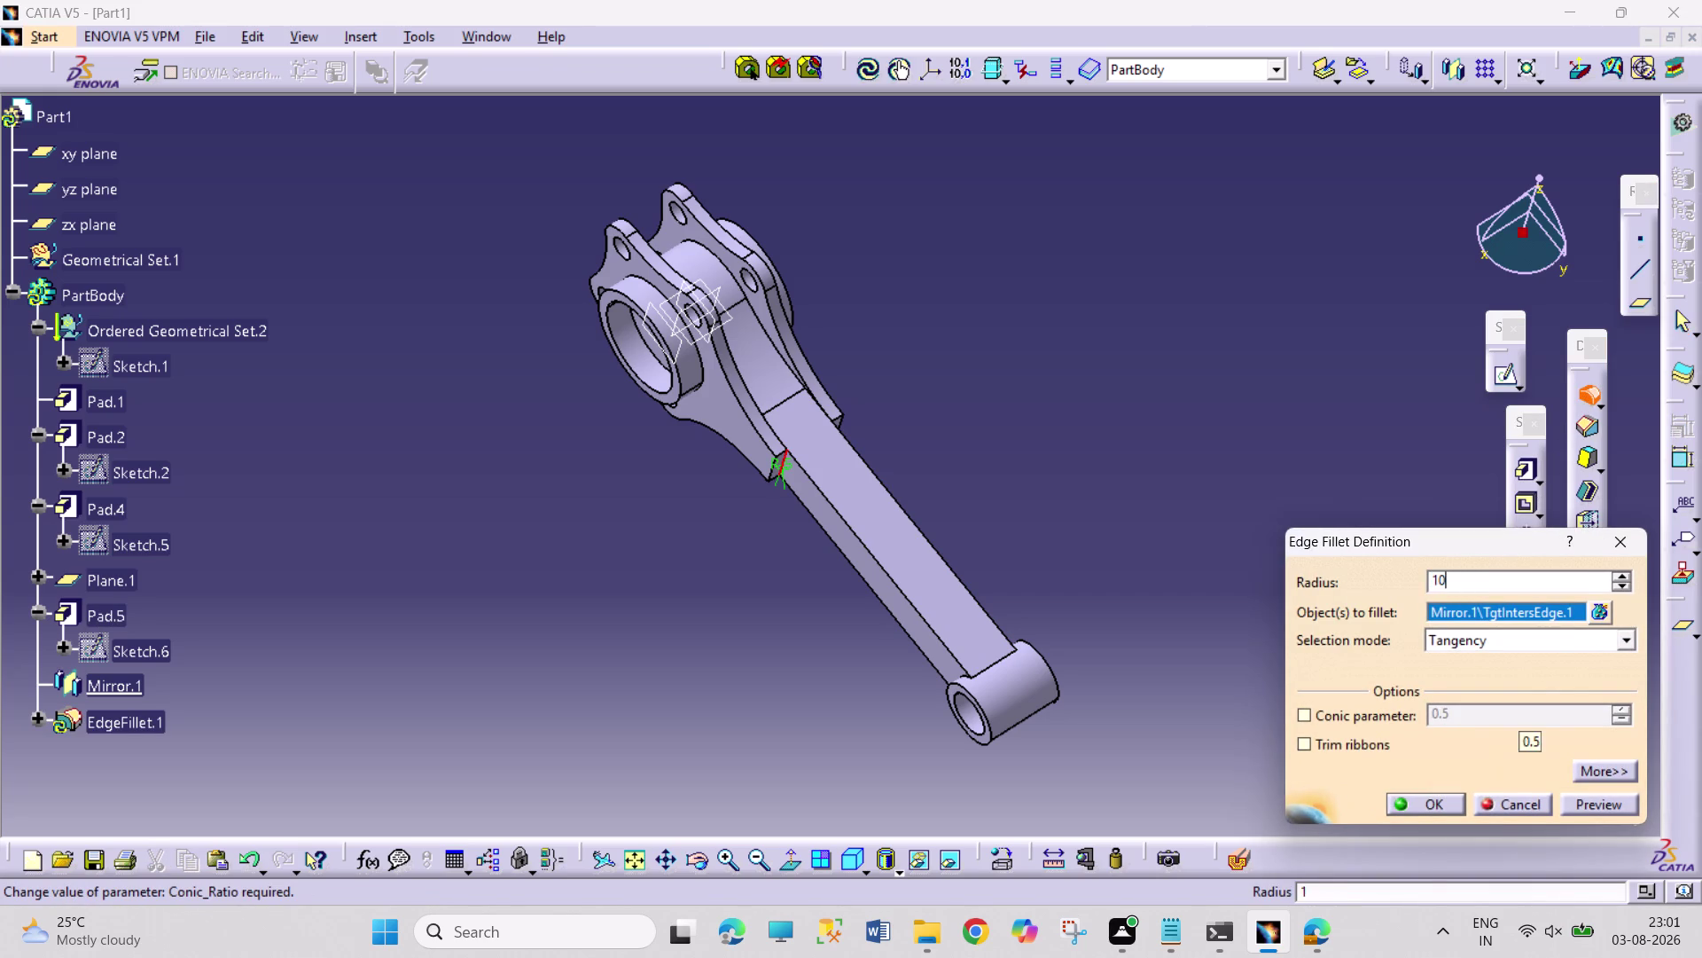
key(Return)
click(1004, 363)
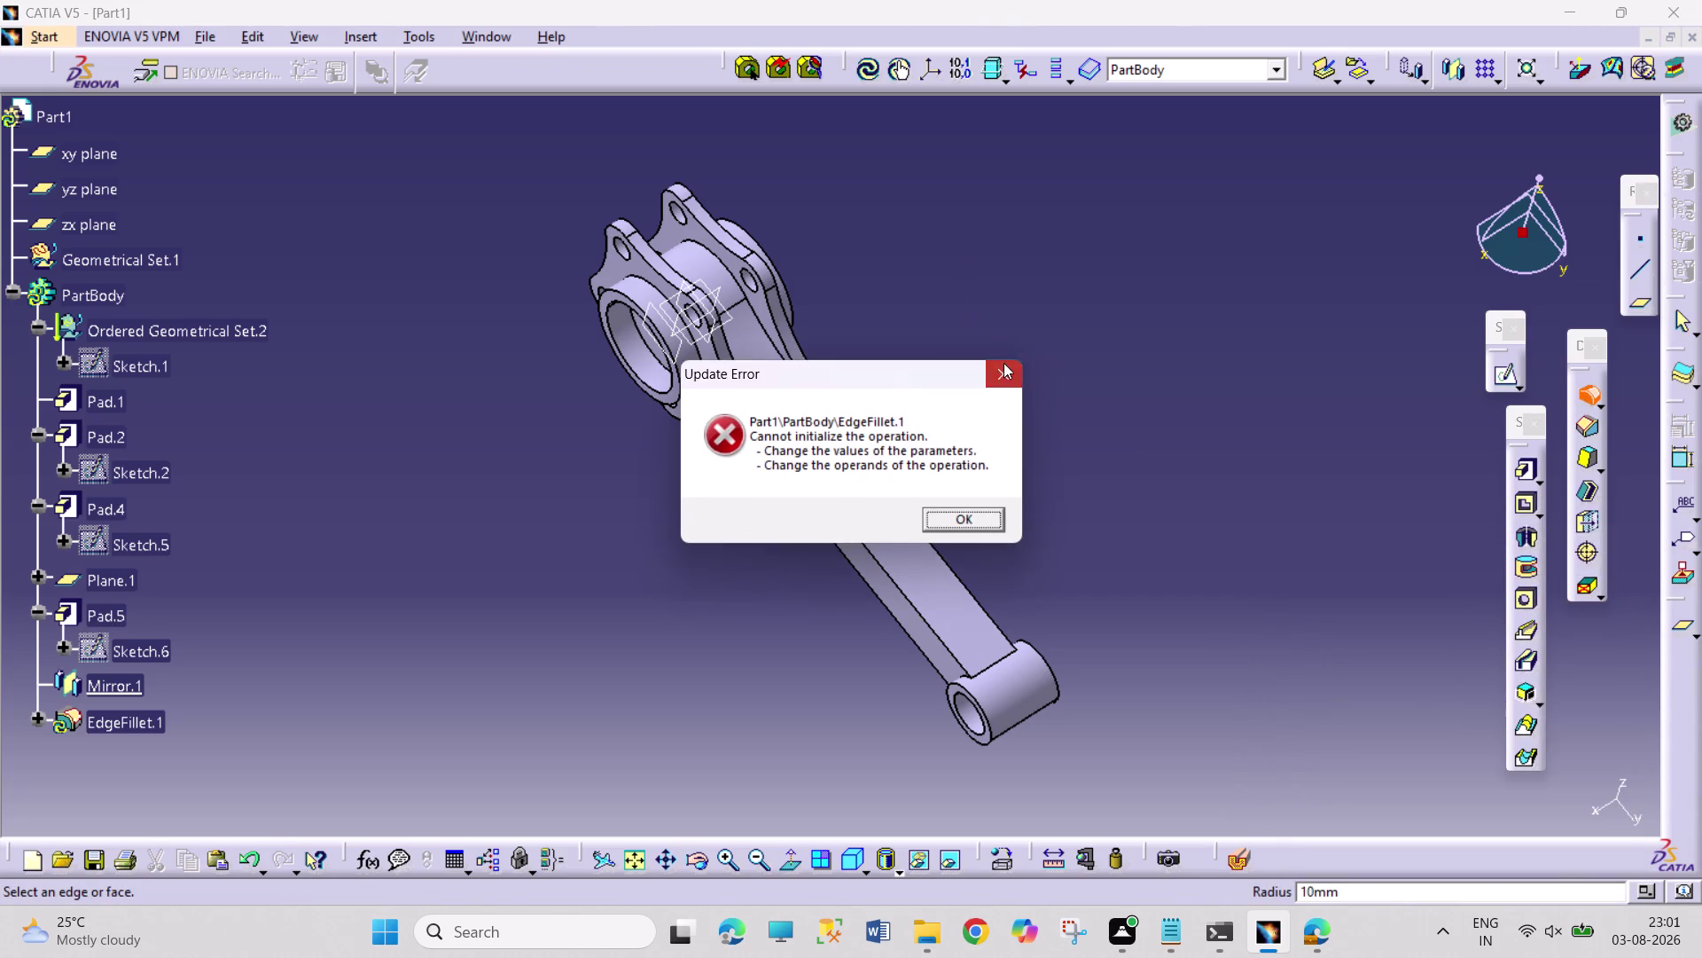
click(1011, 513)
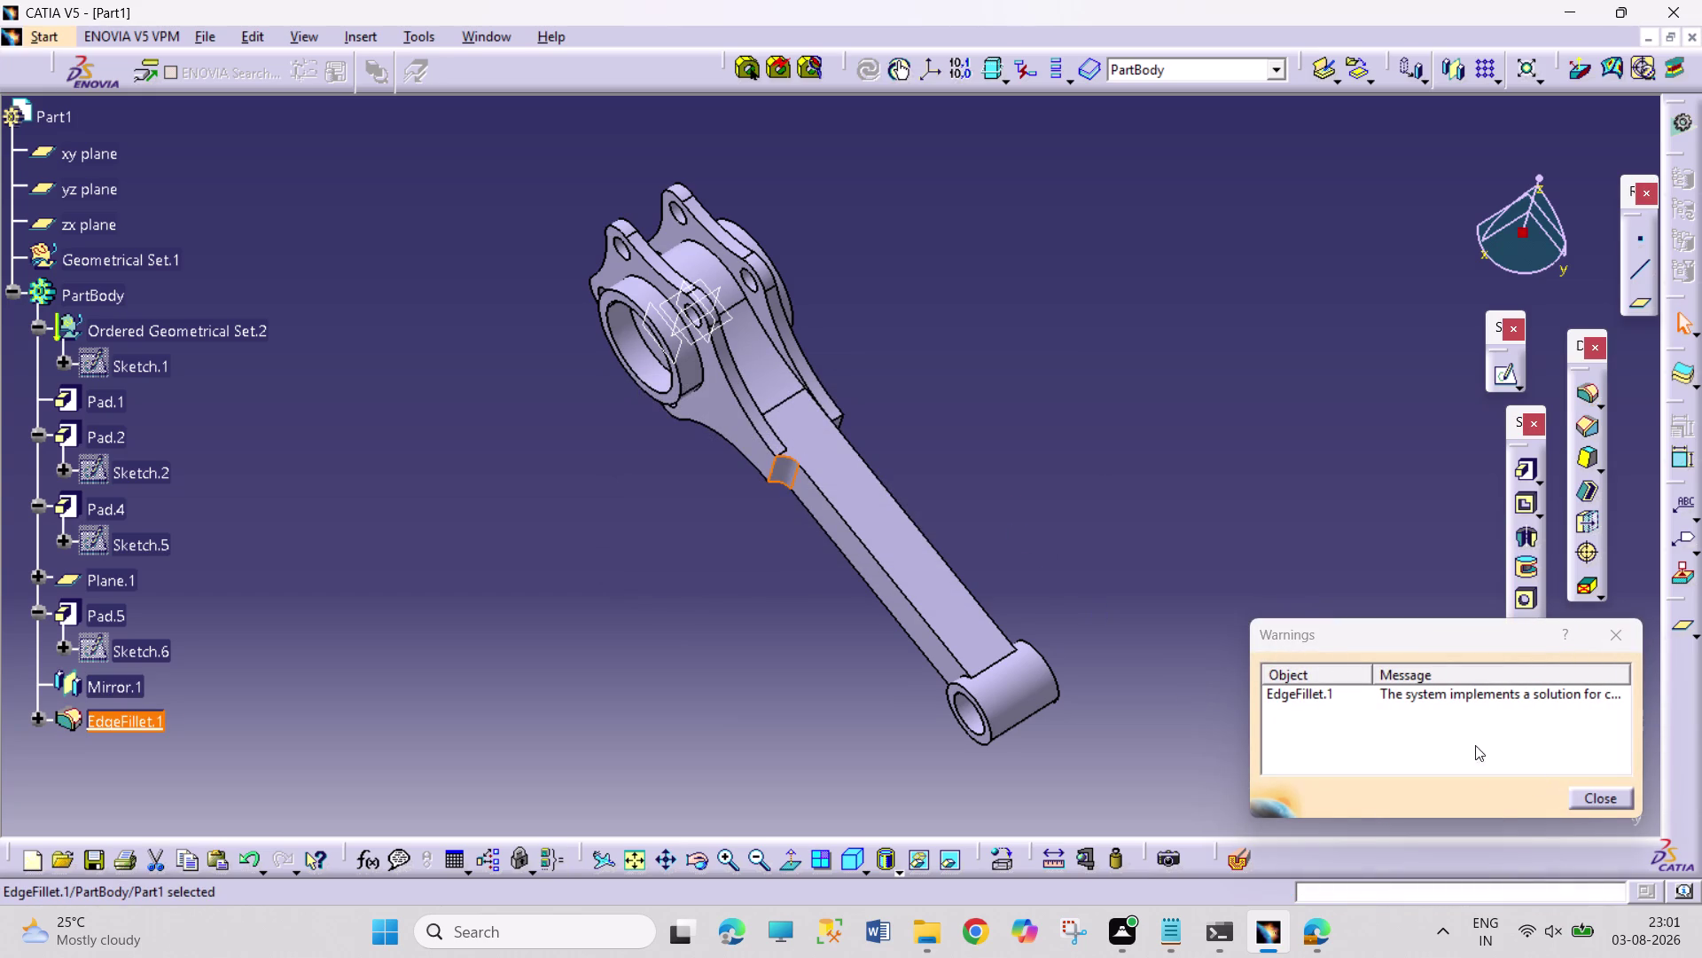
click(1588, 792)
click(1315, 618)
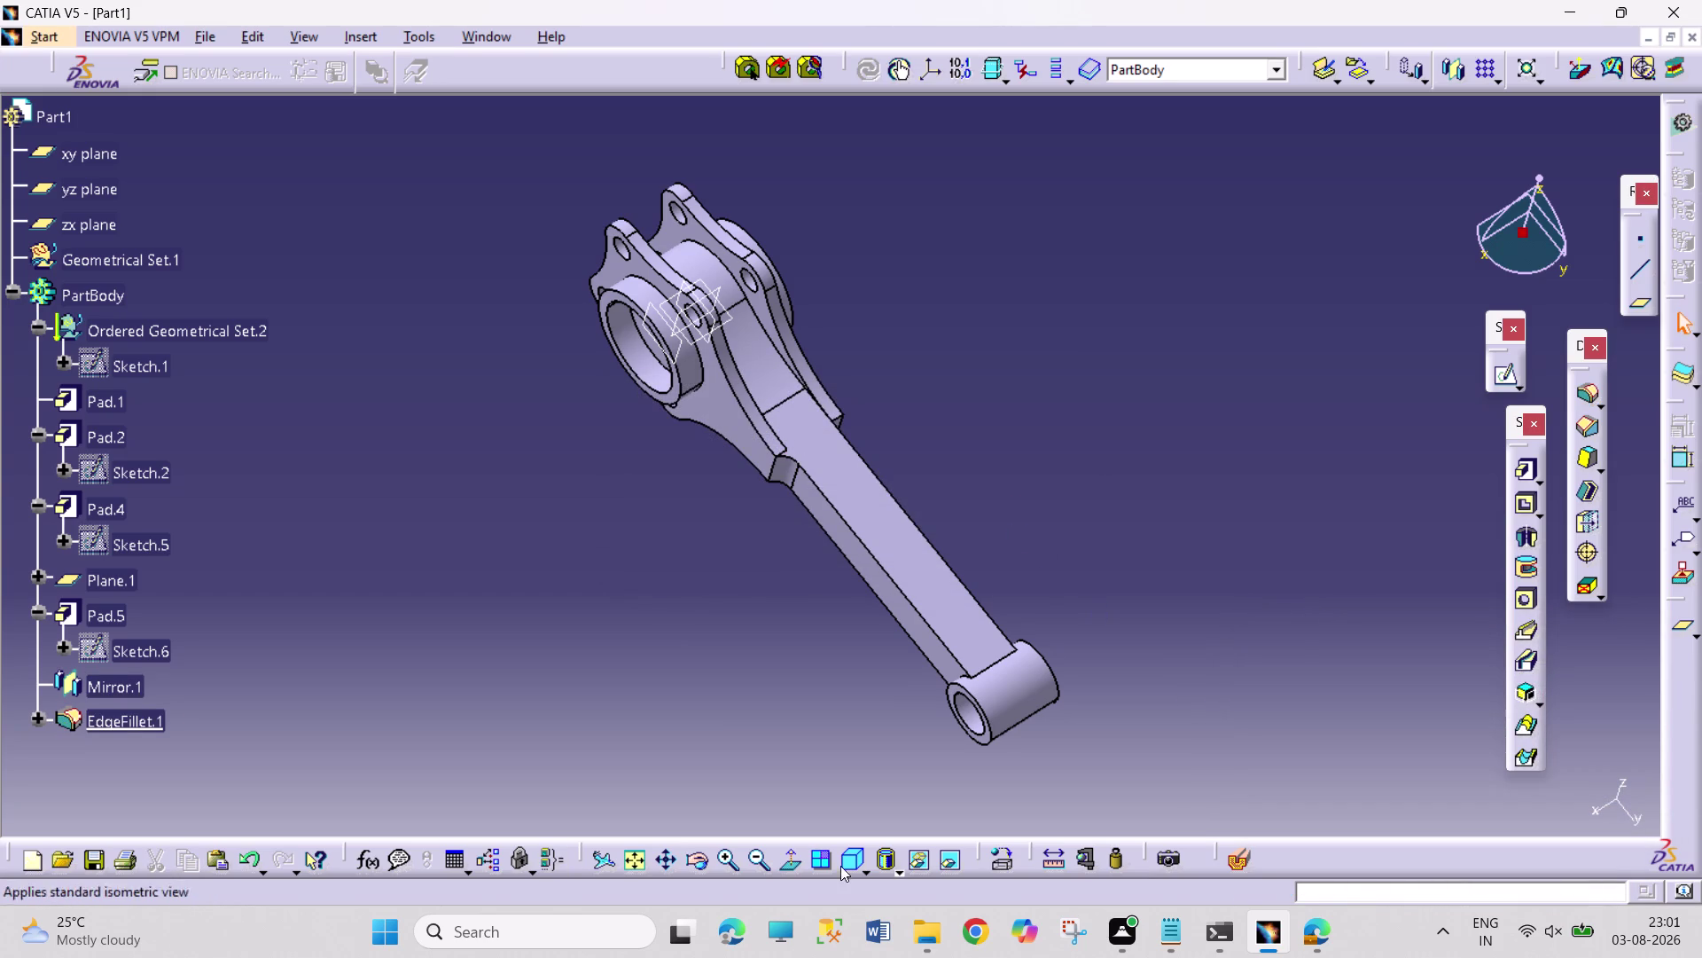
Orbit the rod from several angles to check the new fillet.
click(703, 861)
drag(792, 737, 688, 654)
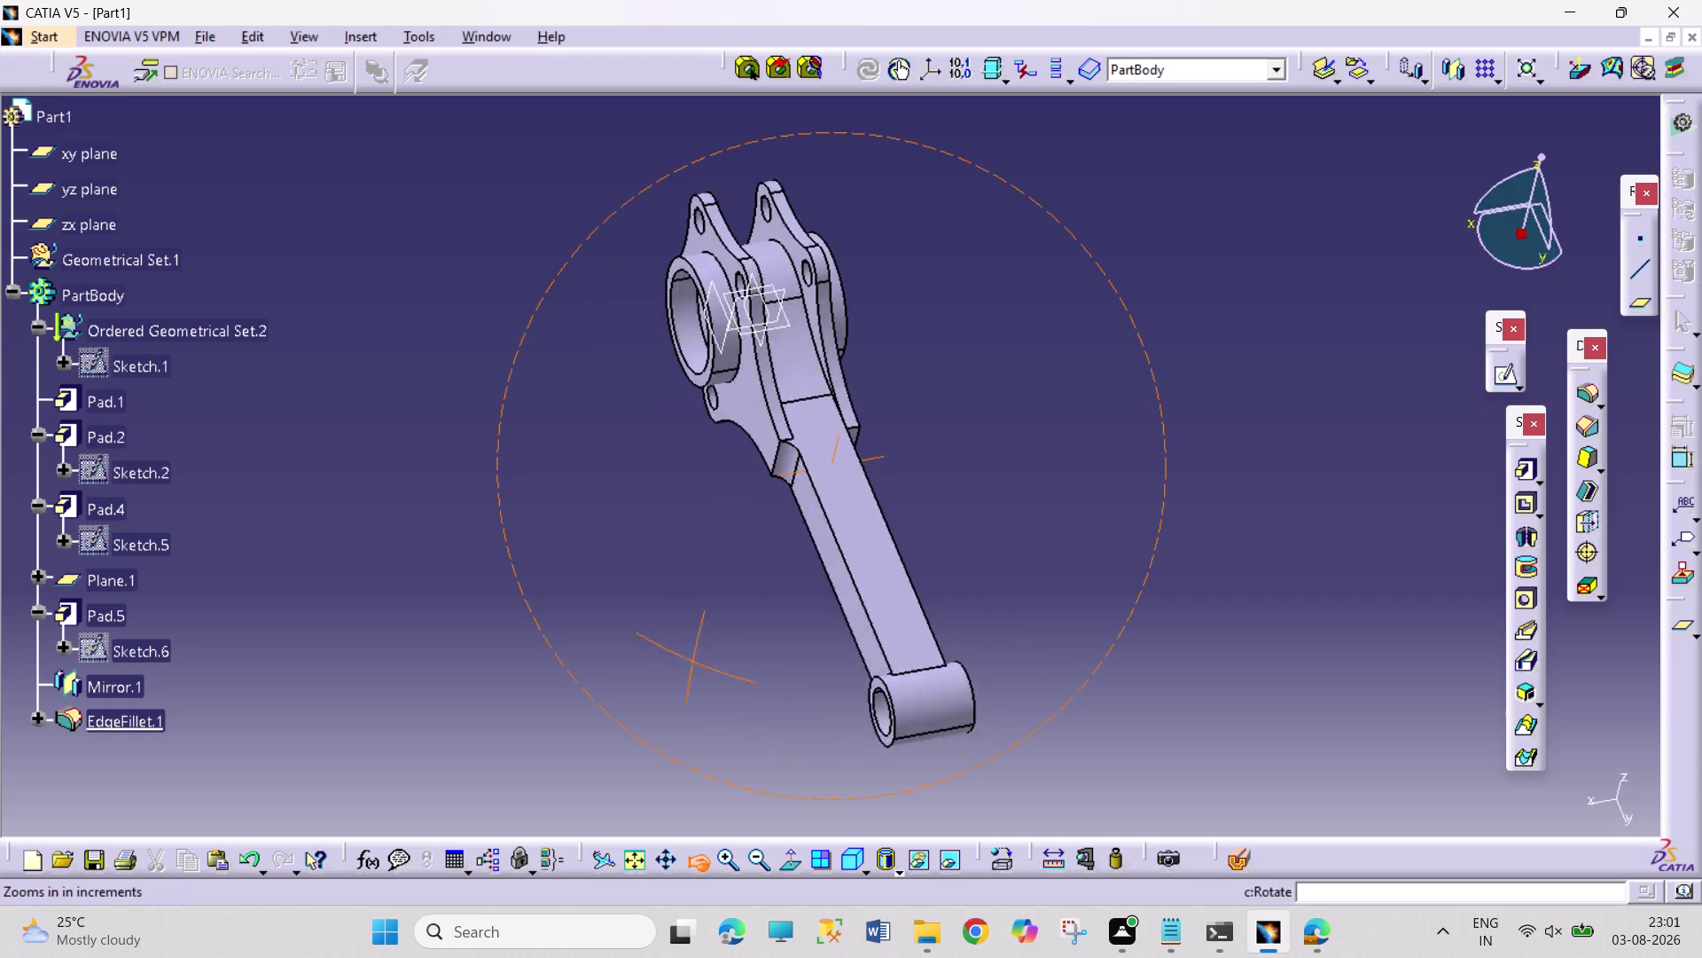
drag(688, 654, 1146, 511)
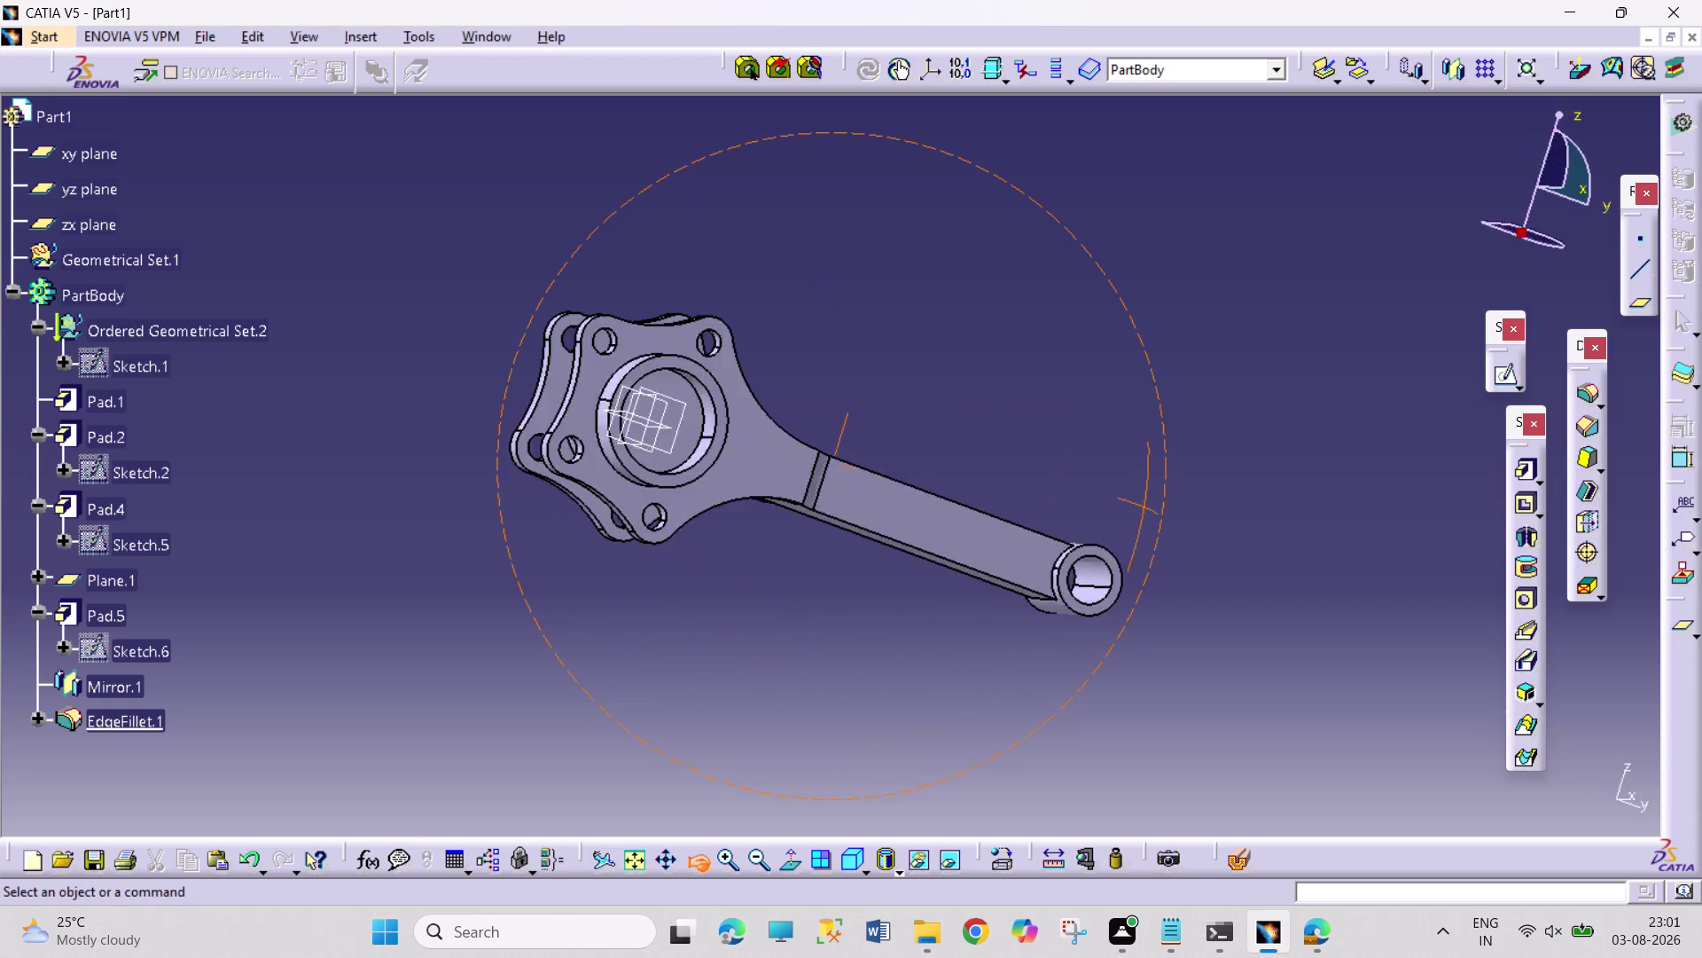
drag(1146, 510, 986, 497)
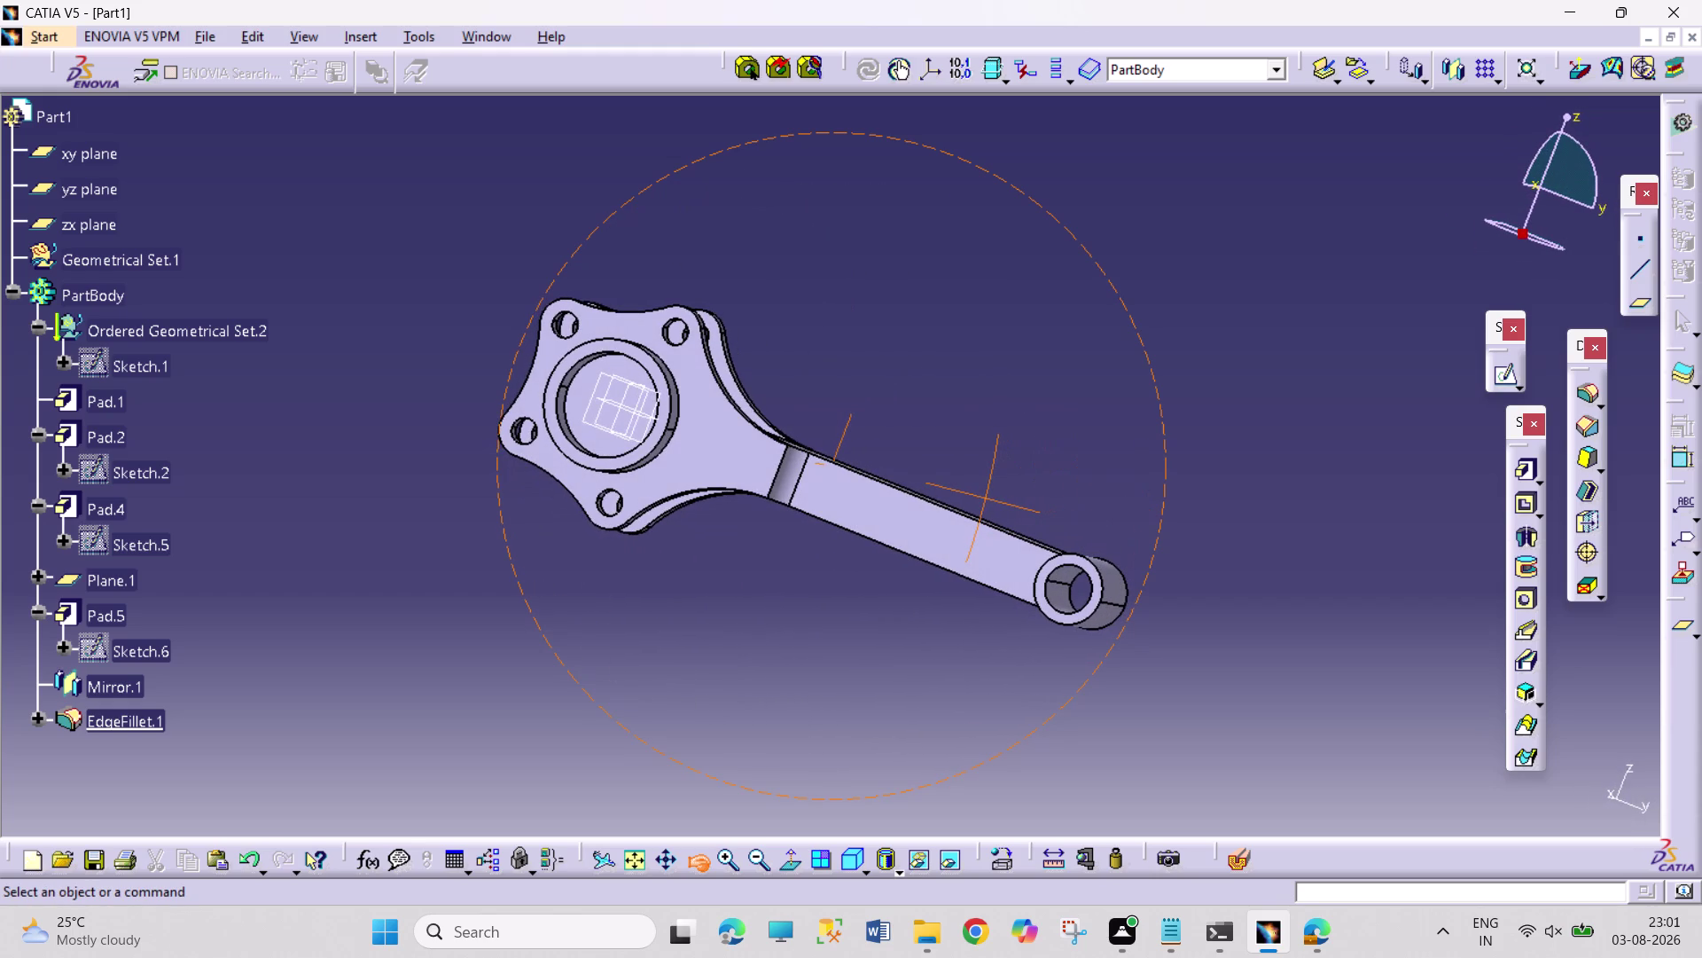
drag(986, 497, 925, 585)
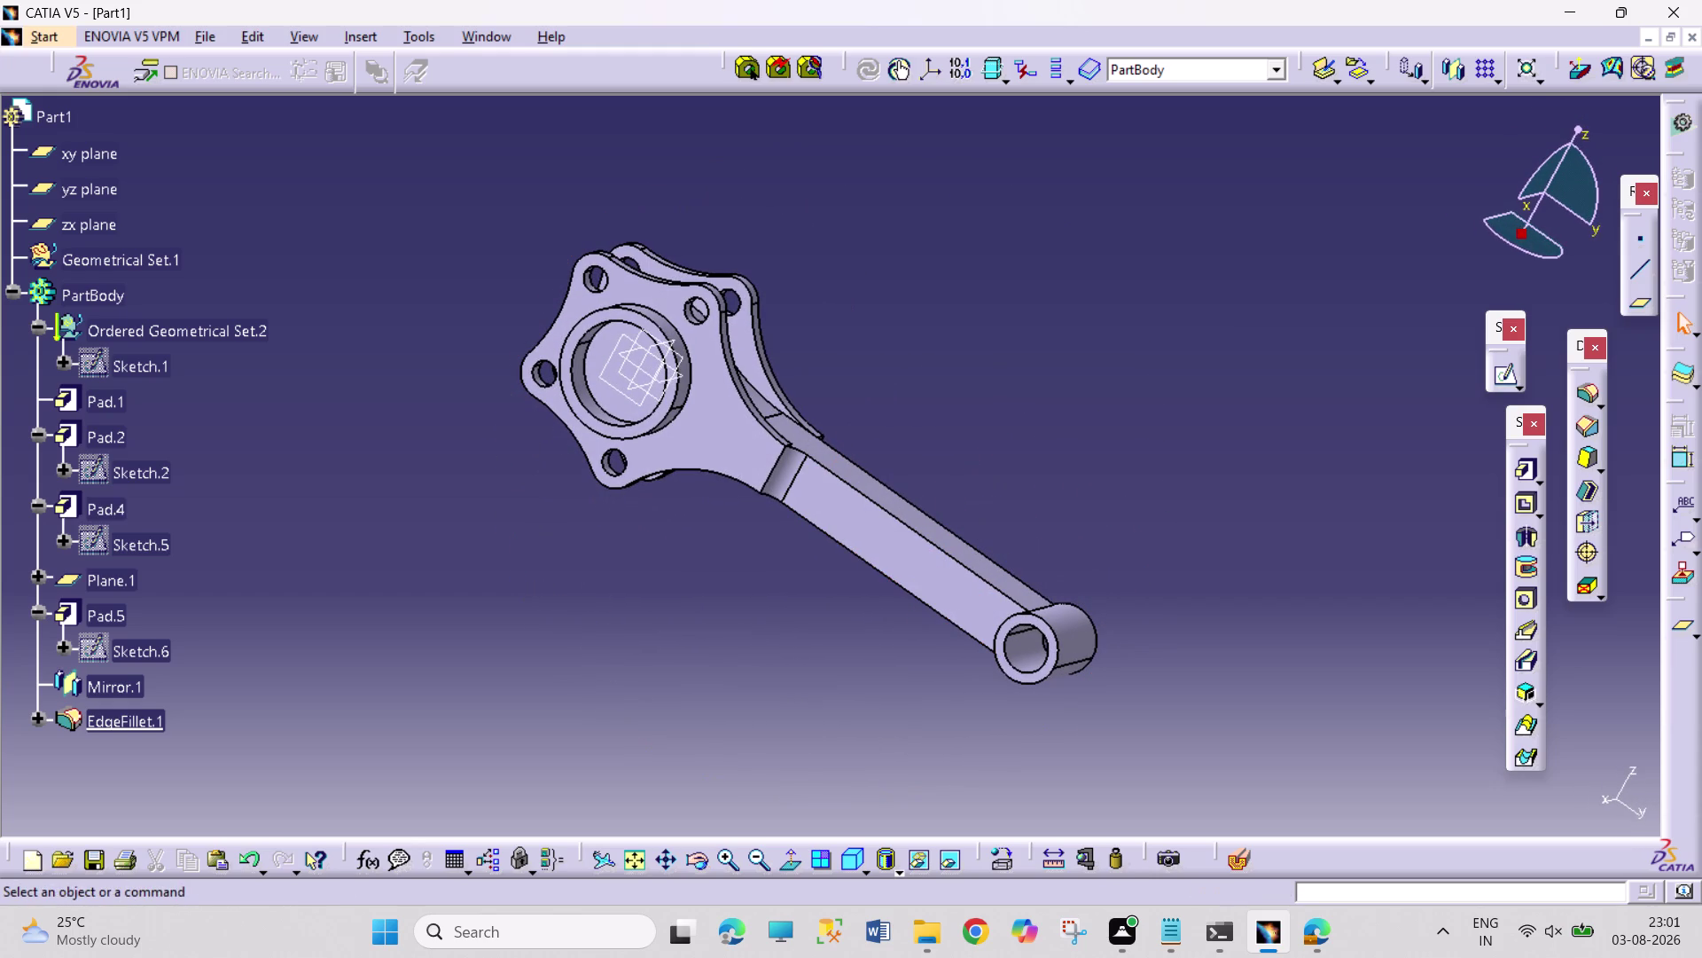
double_click(115, 731)
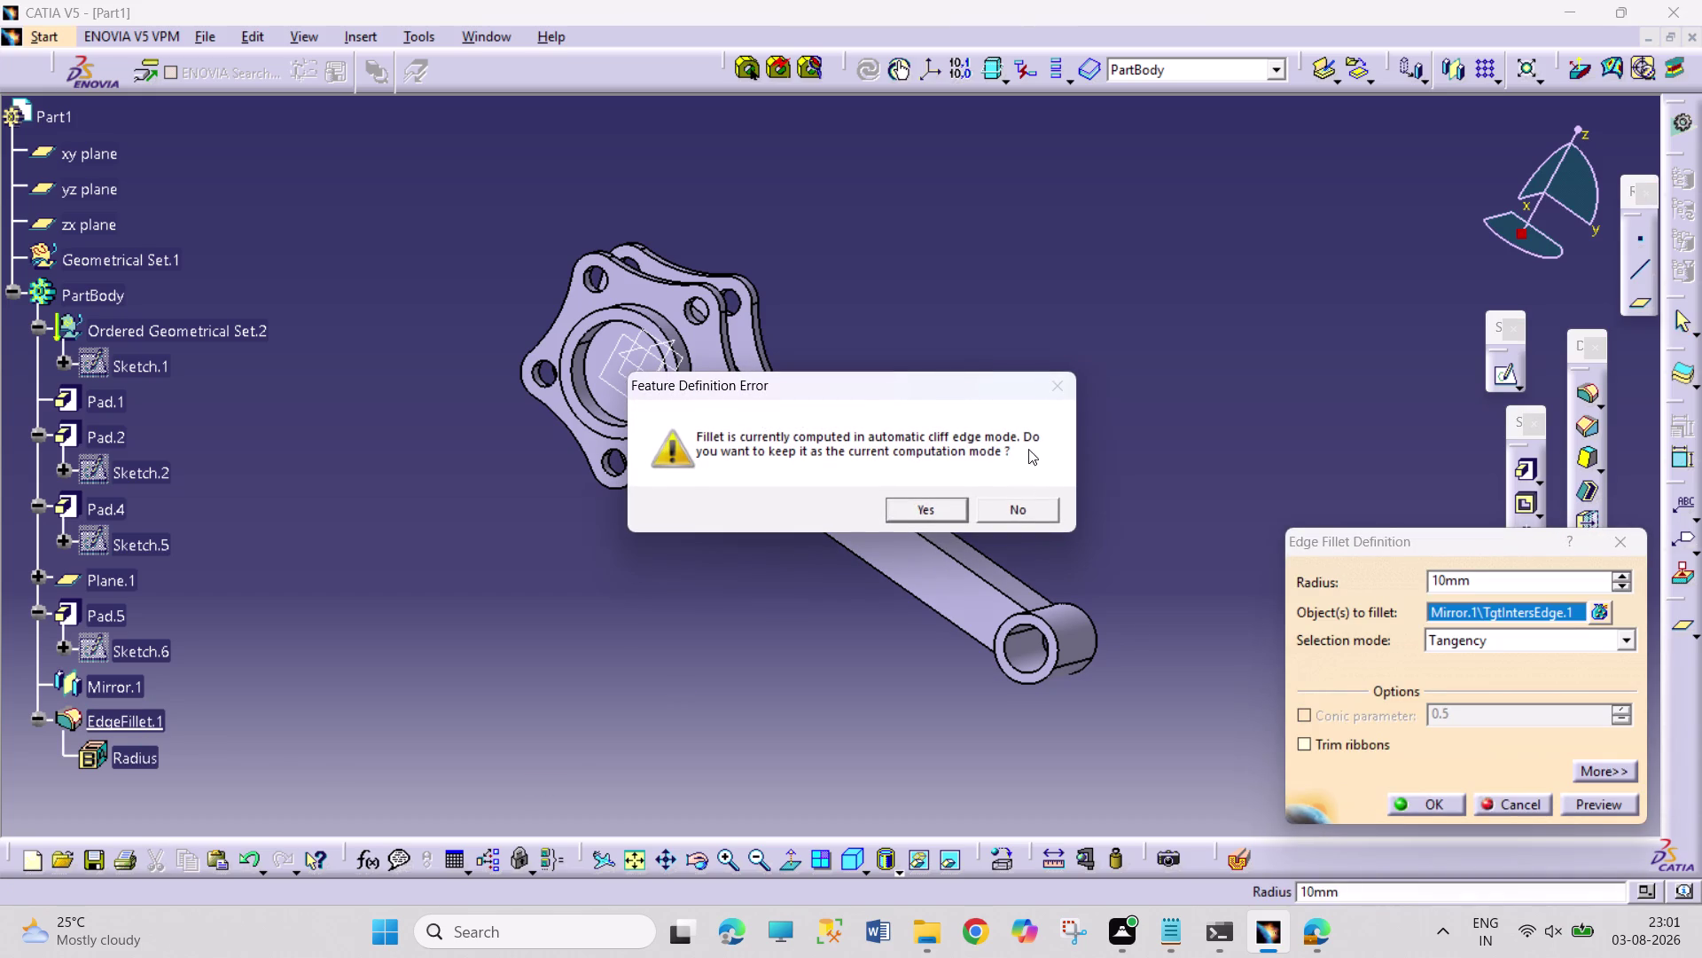
Change EdgeFillet.1's radius from 10 to 20 mm and close the warnings.
click(1022, 507)
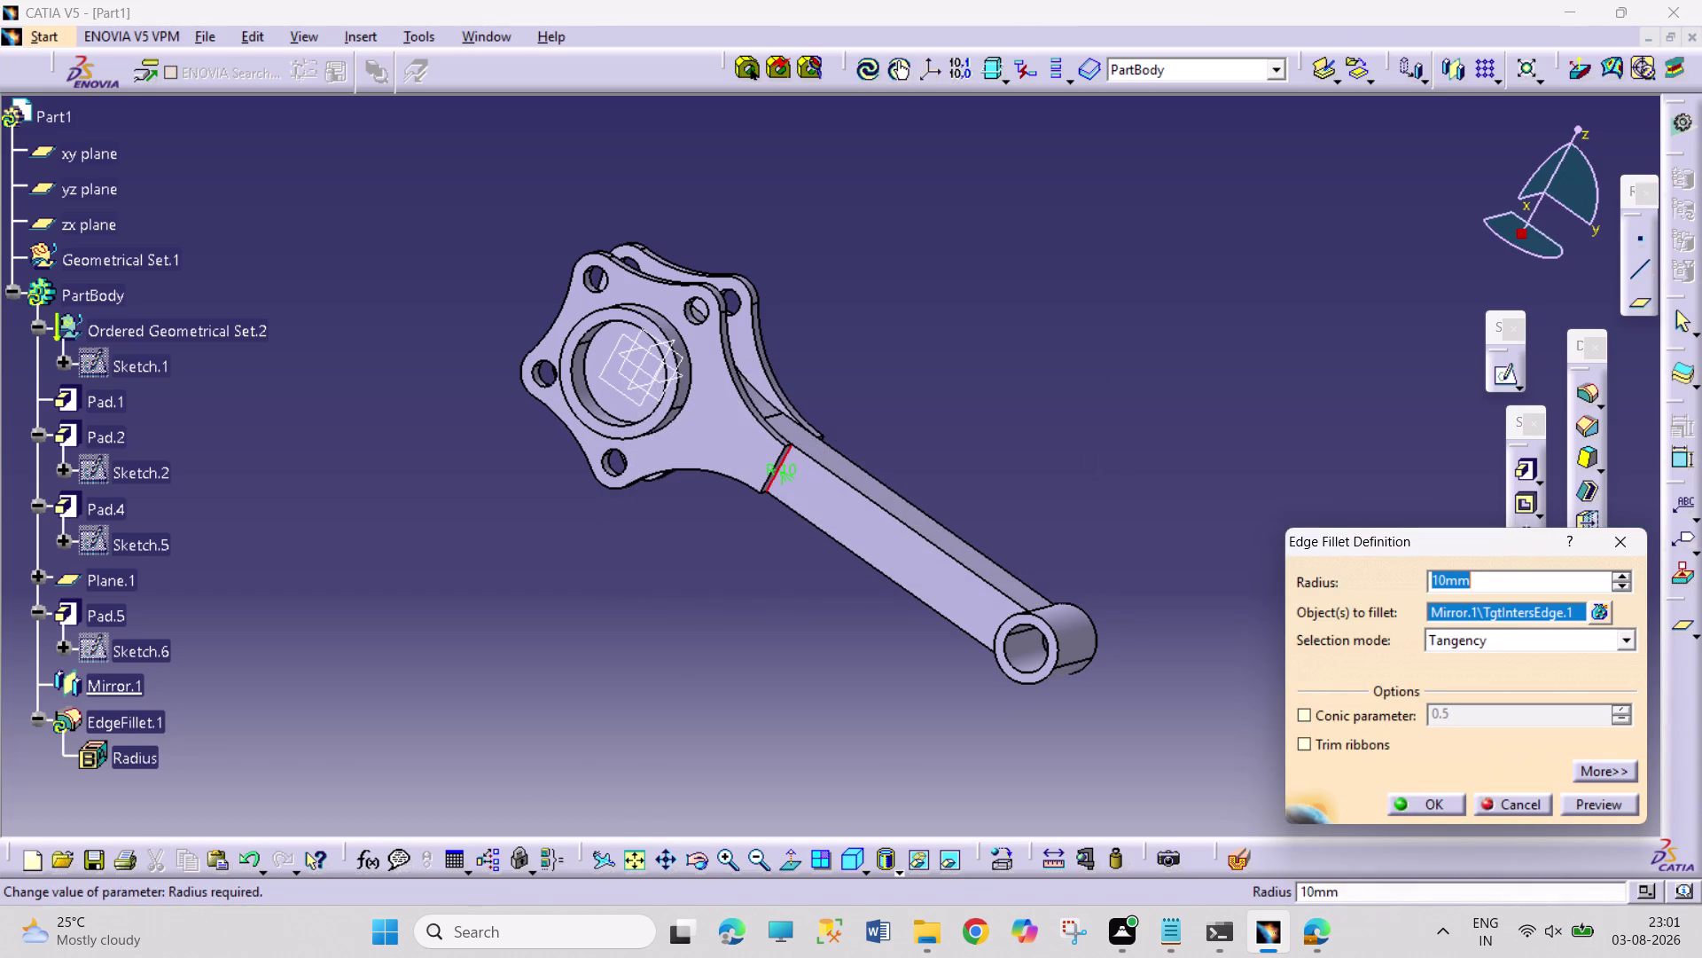
drag(1444, 581, 1396, 579)
text(20)
key(Return)
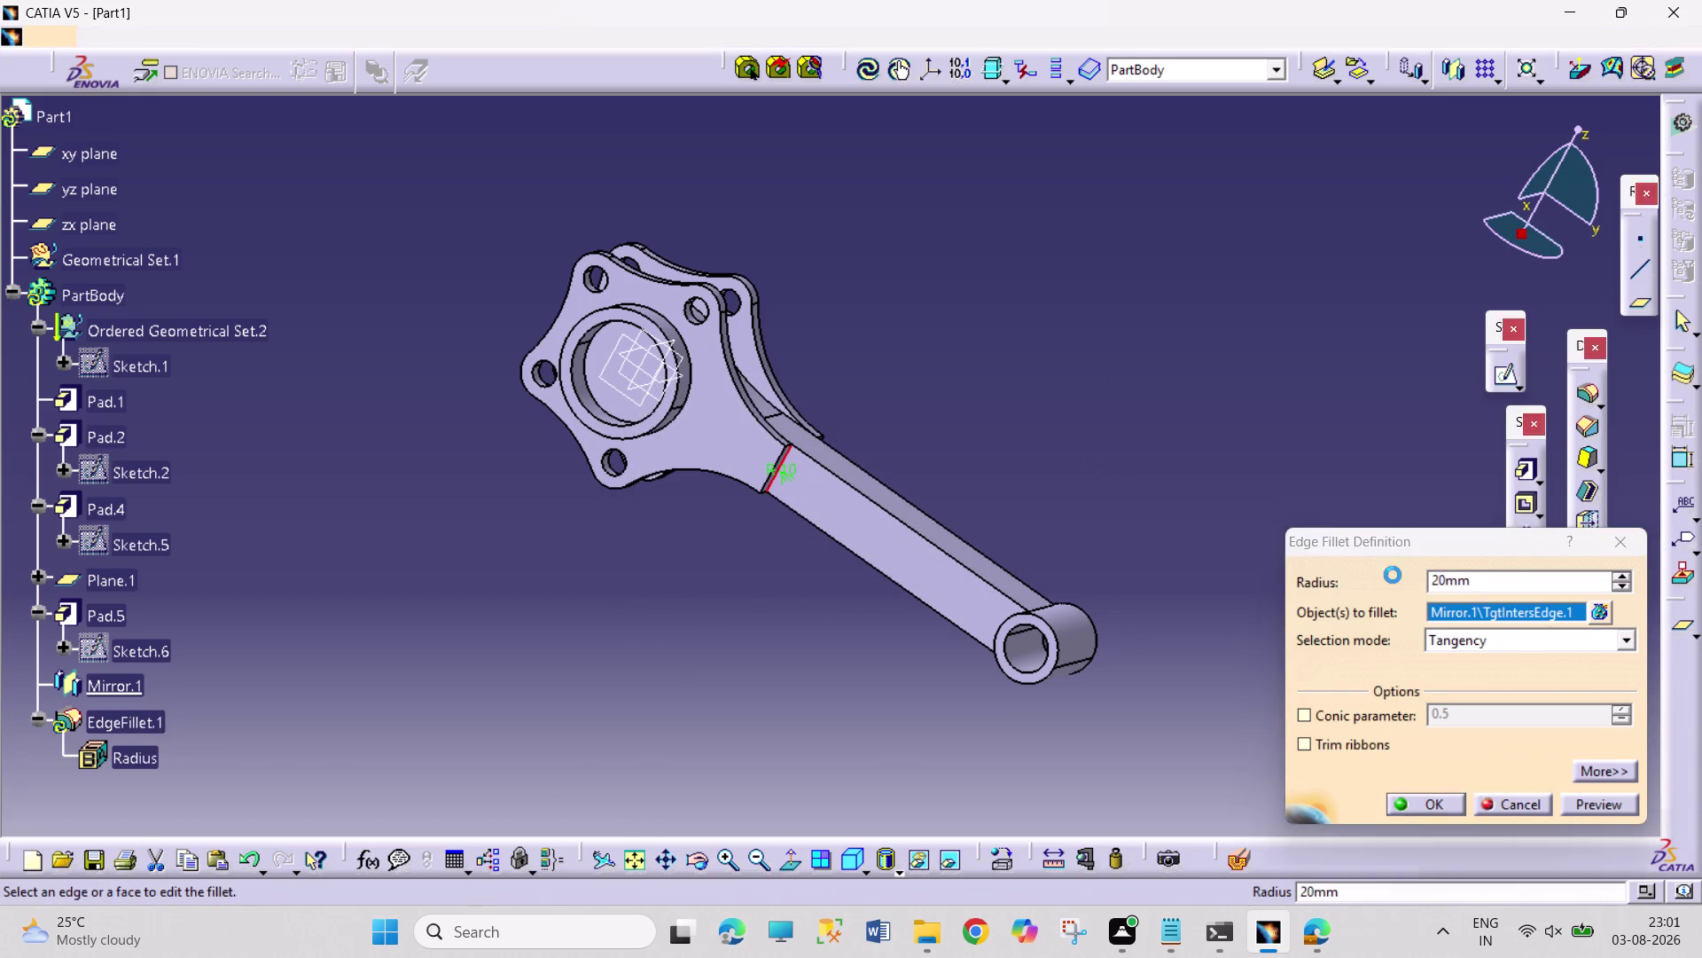
click(1019, 509)
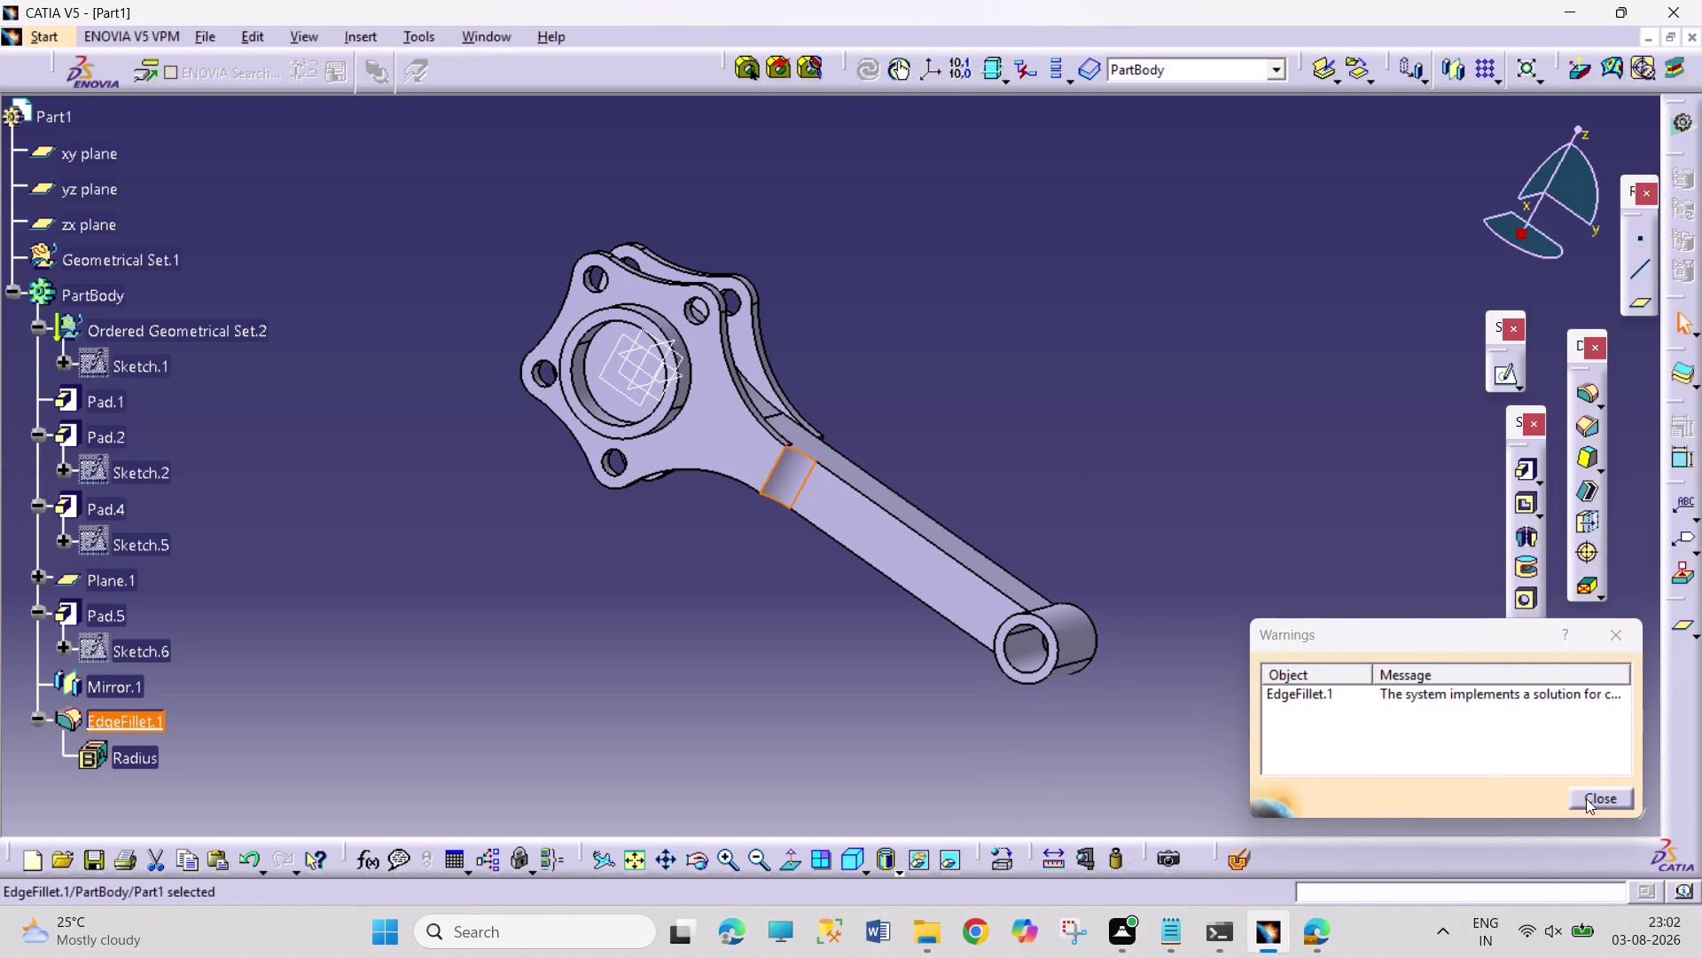
click(1586, 798)
click(1302, 617)
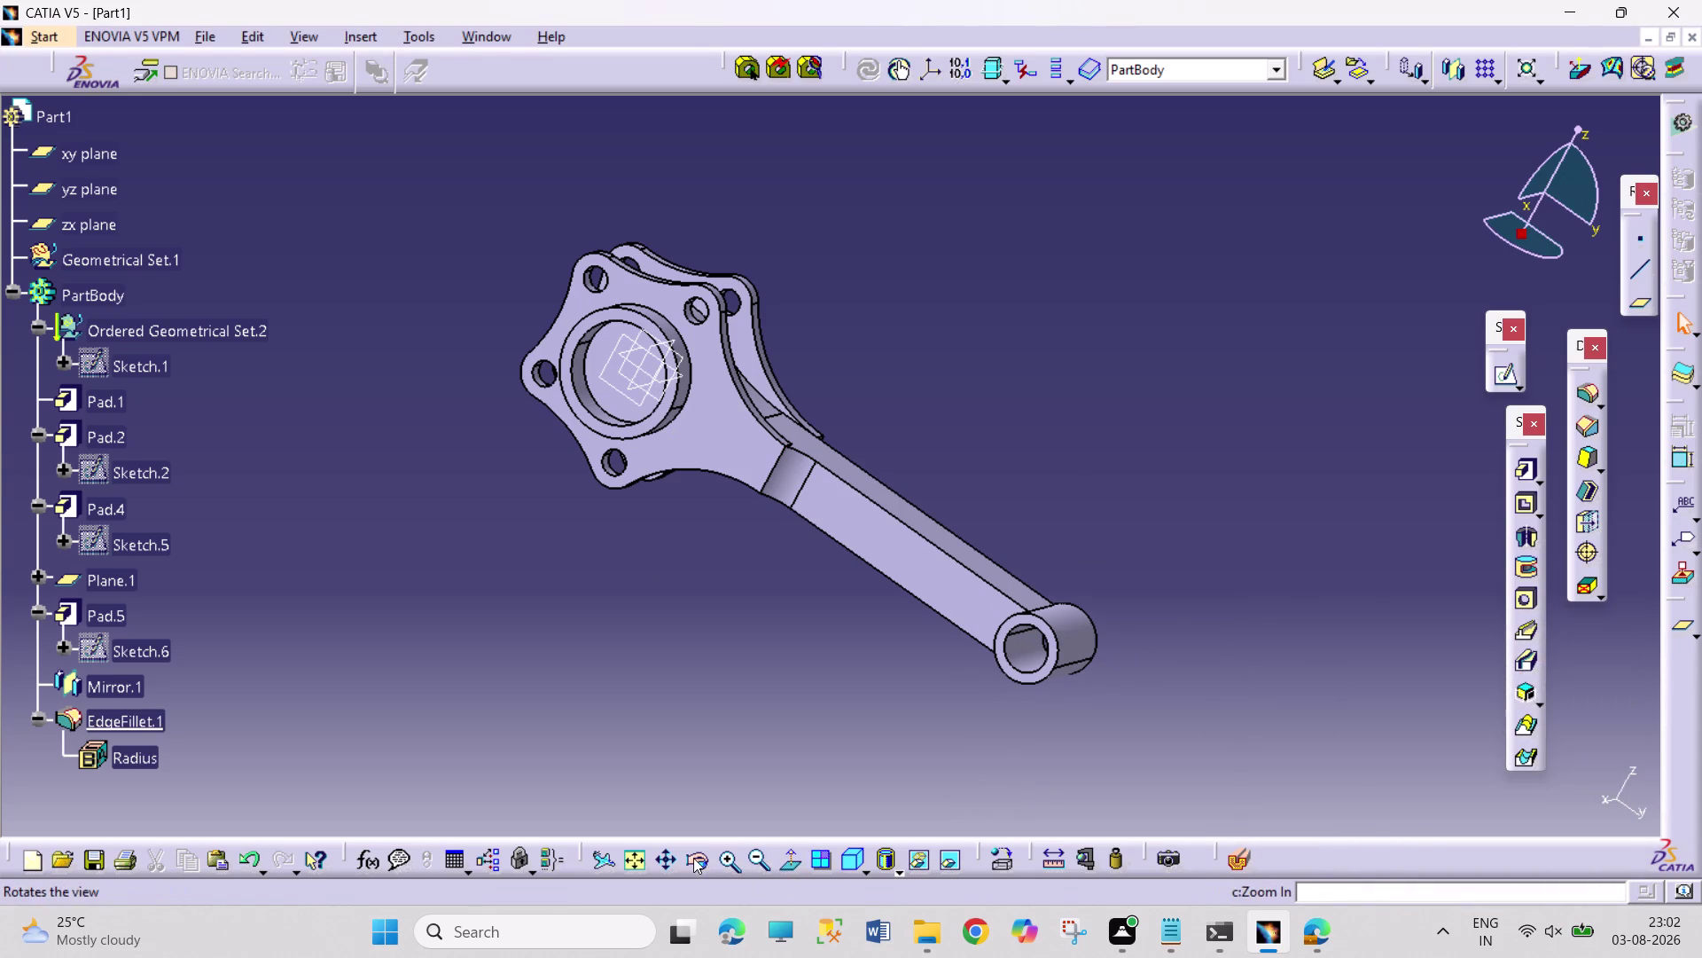
Orbit the rod to view its other side, its length and the flanged head.
click(693, 857)
drag(853, 693, 491, 568)
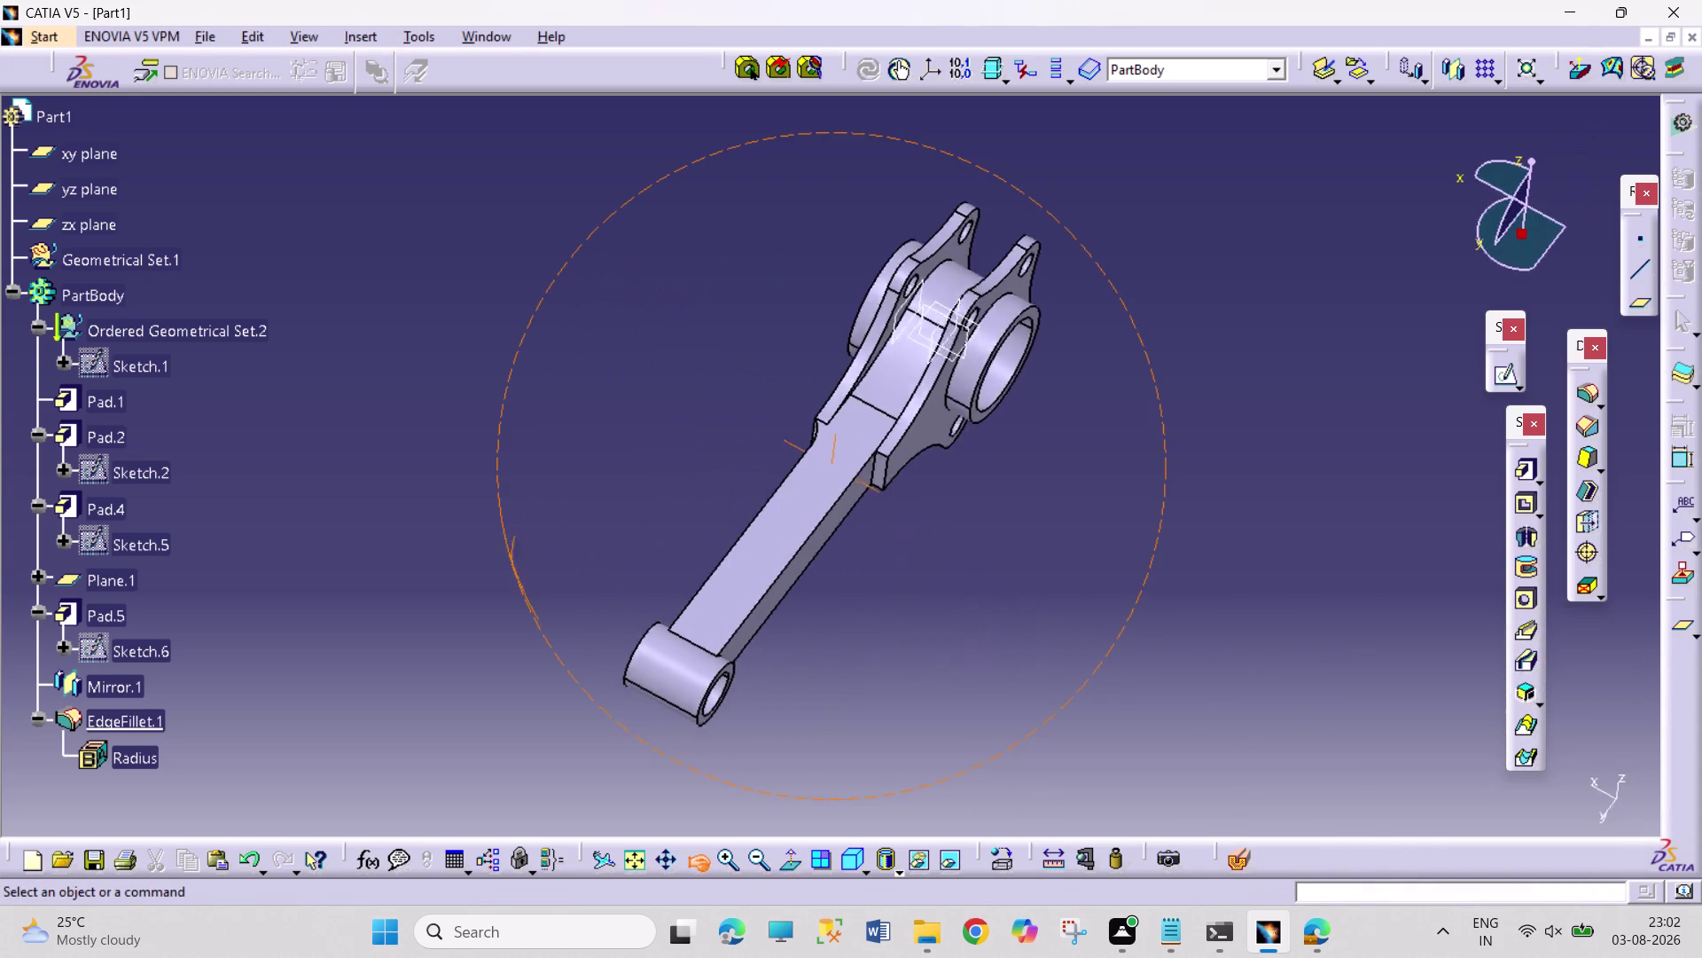
drag(491, 568, 589, 622)
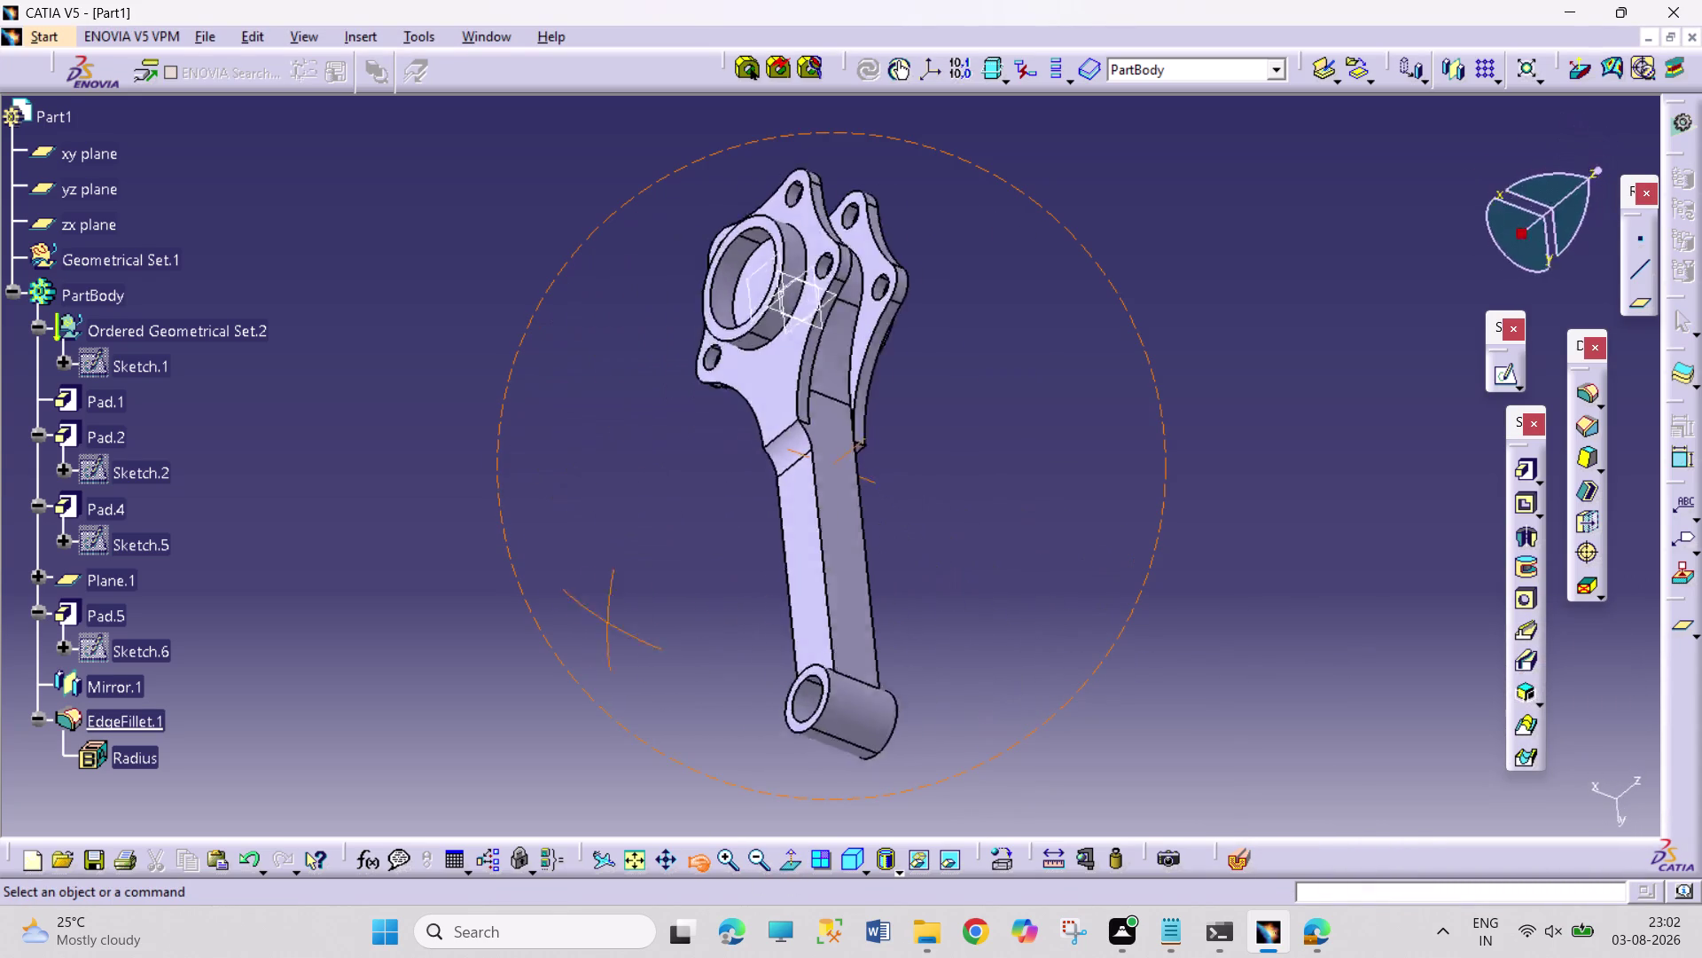
drag(588, 622, 466, 299)
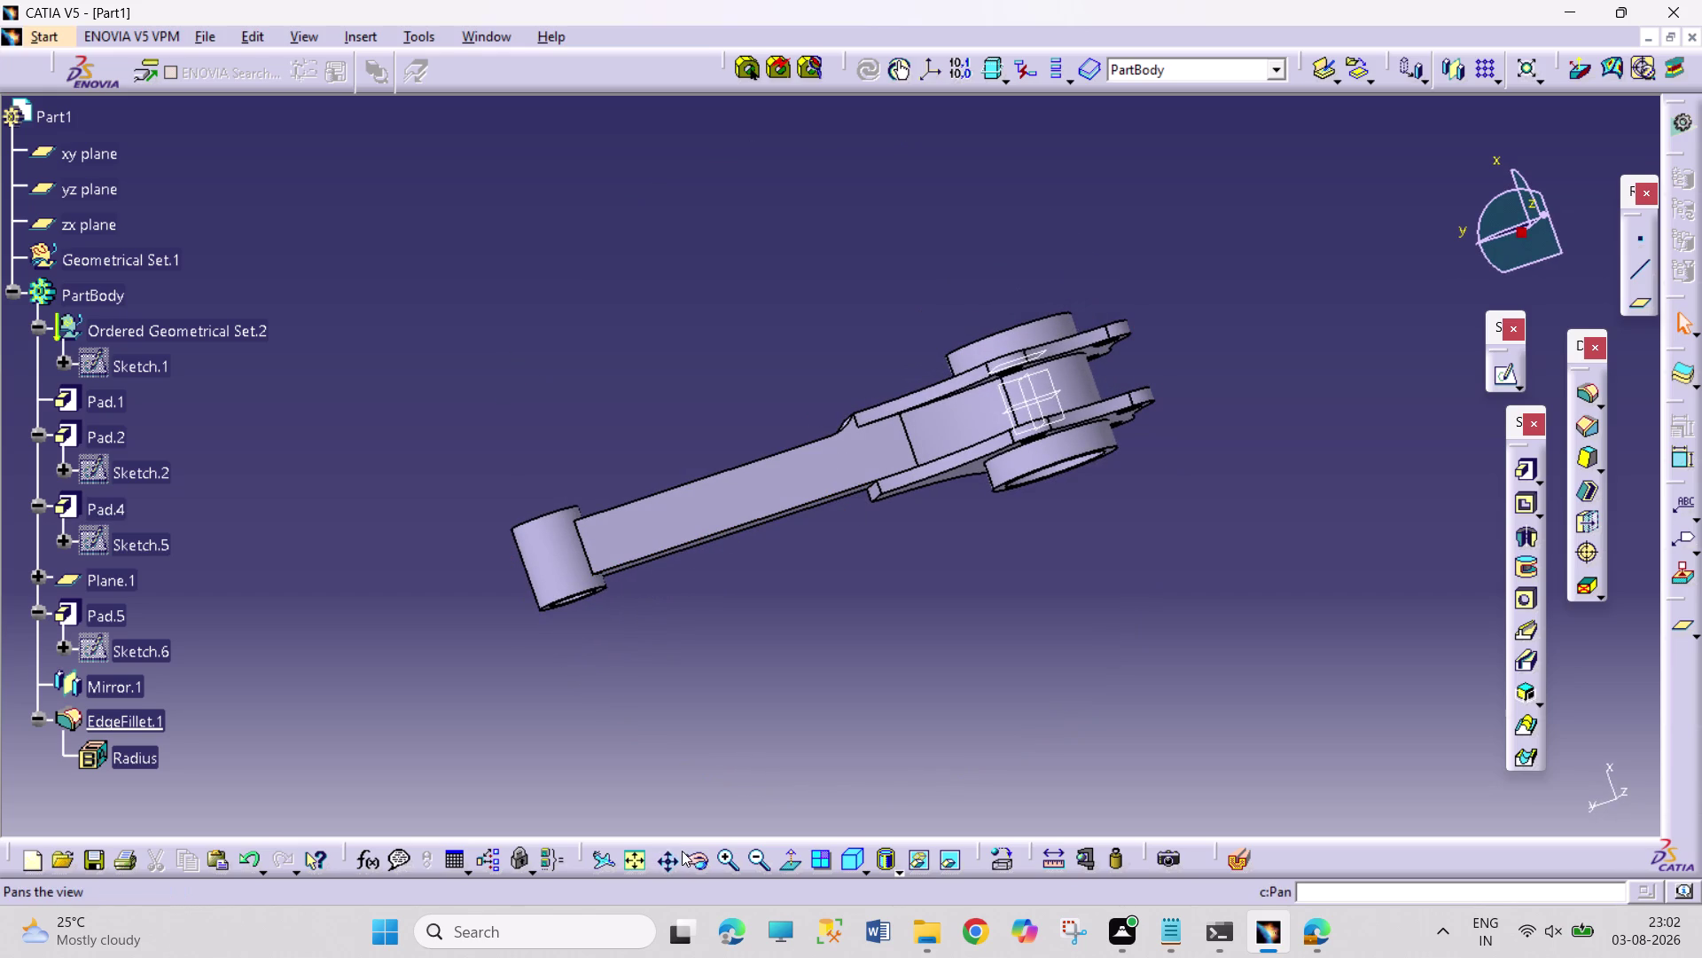
click(688, 853)
drag(991, 714, 1007, 411)
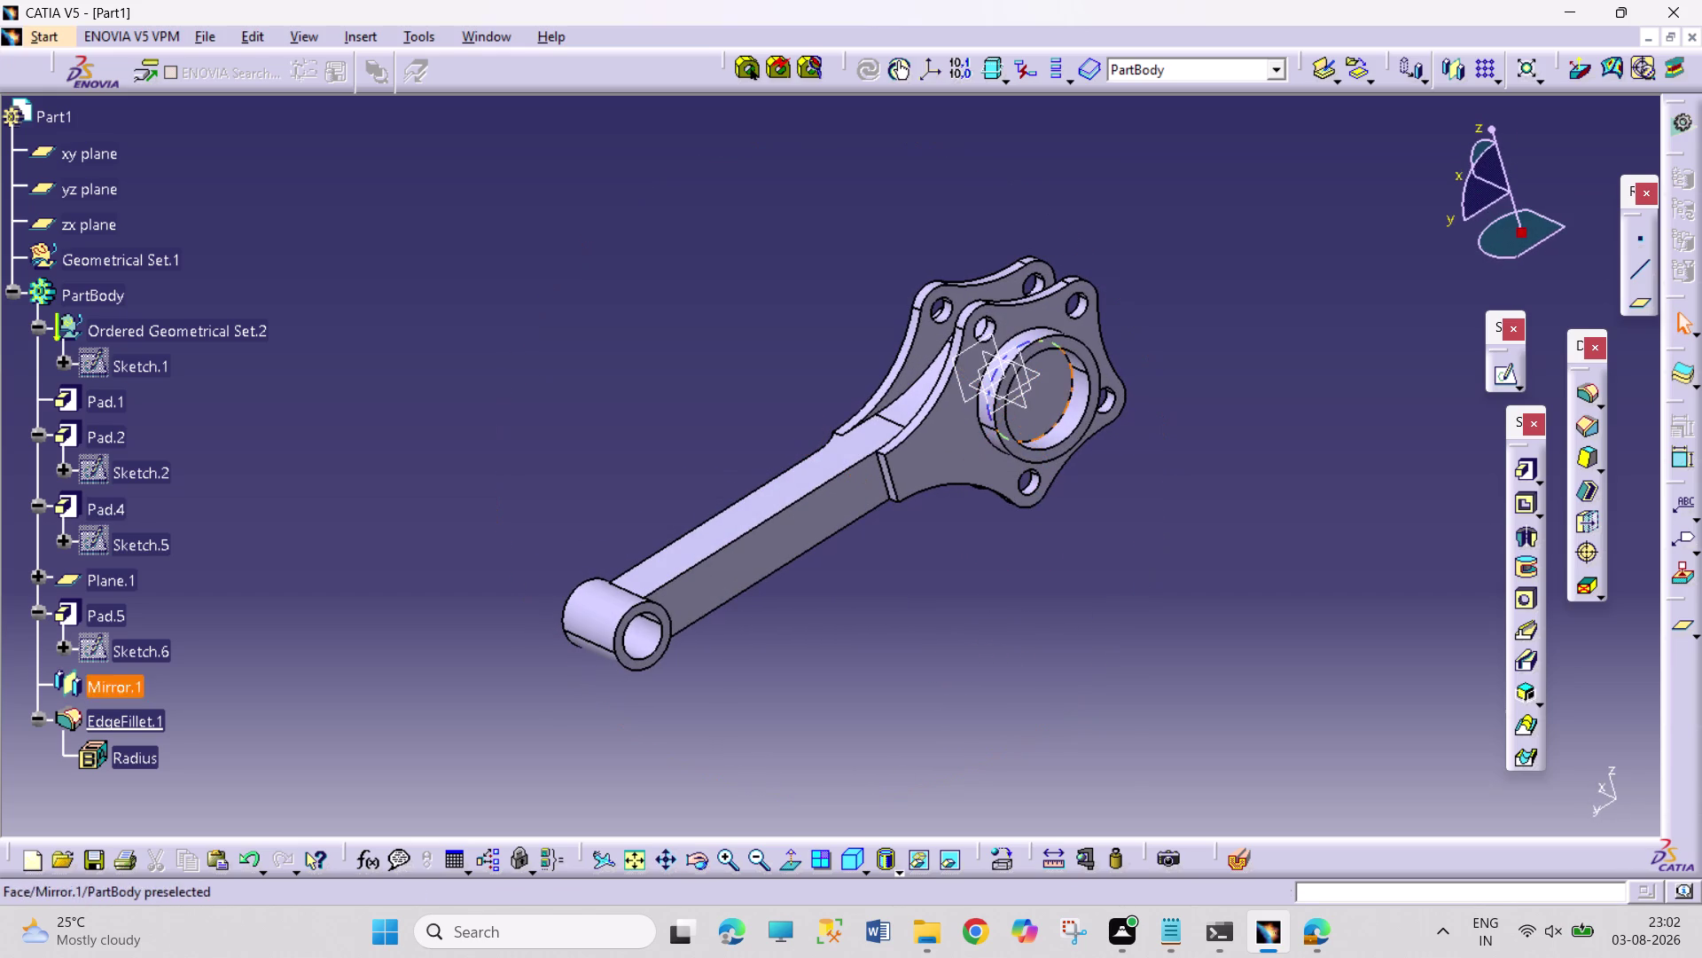
click(1585, 393)
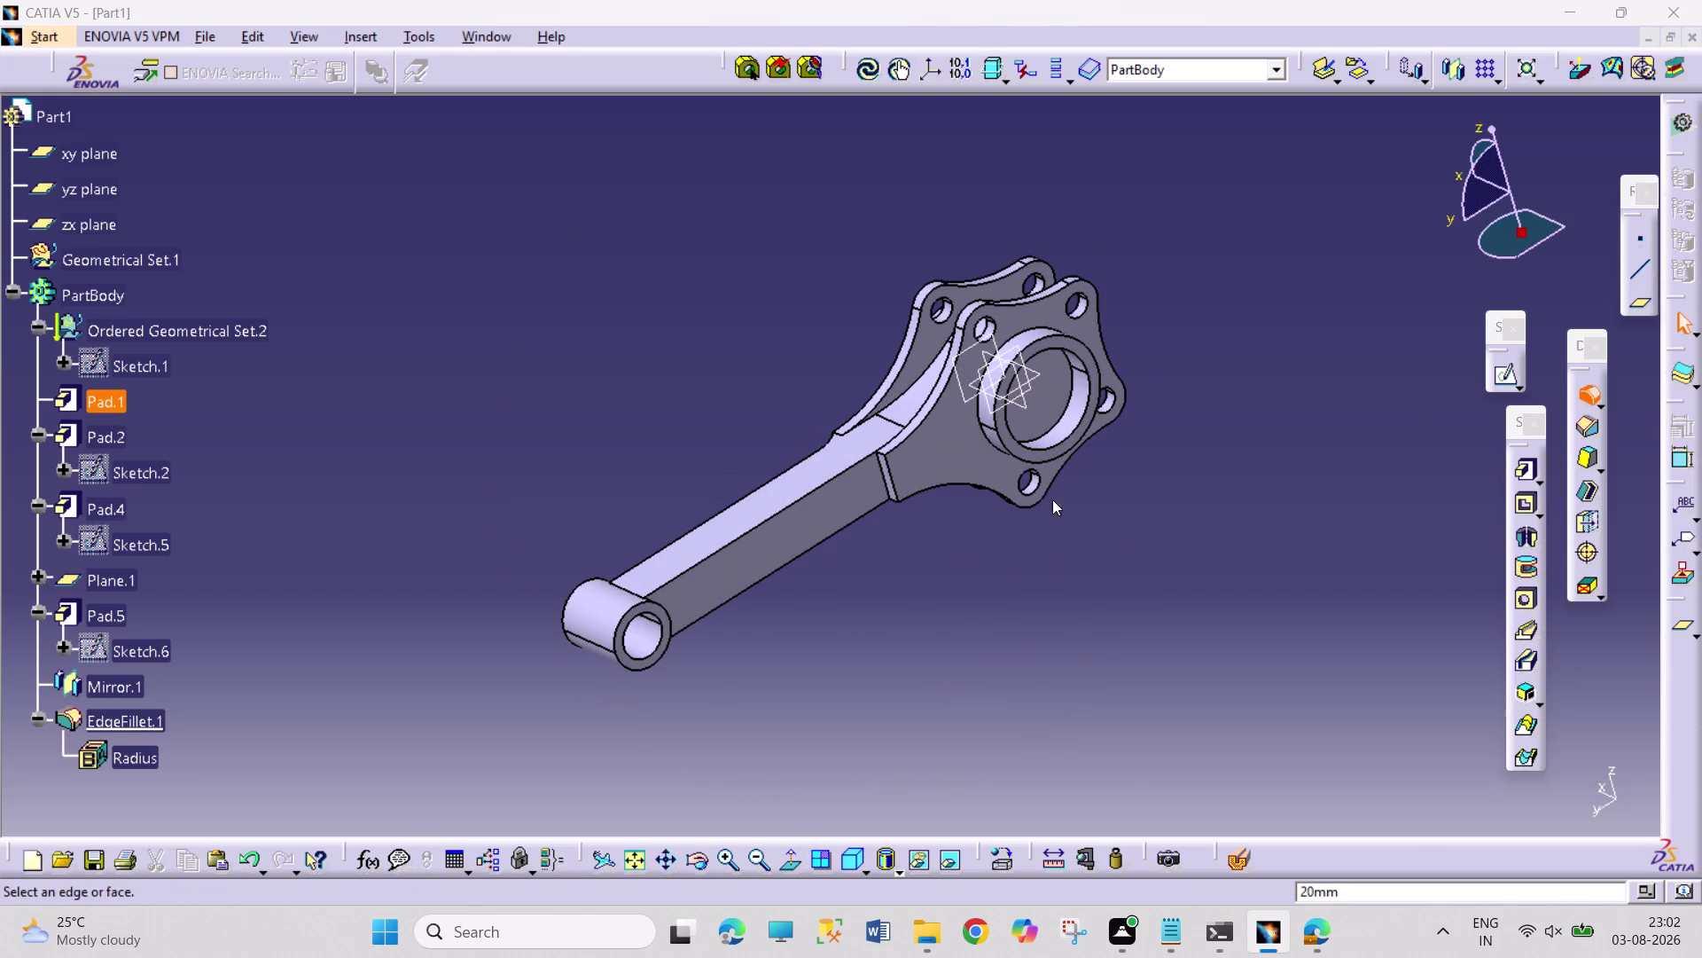
Confirm the 20 mm EdgeFillet.2, decline the keep-edge prompt and dismiss the warning.
click(882, 483)
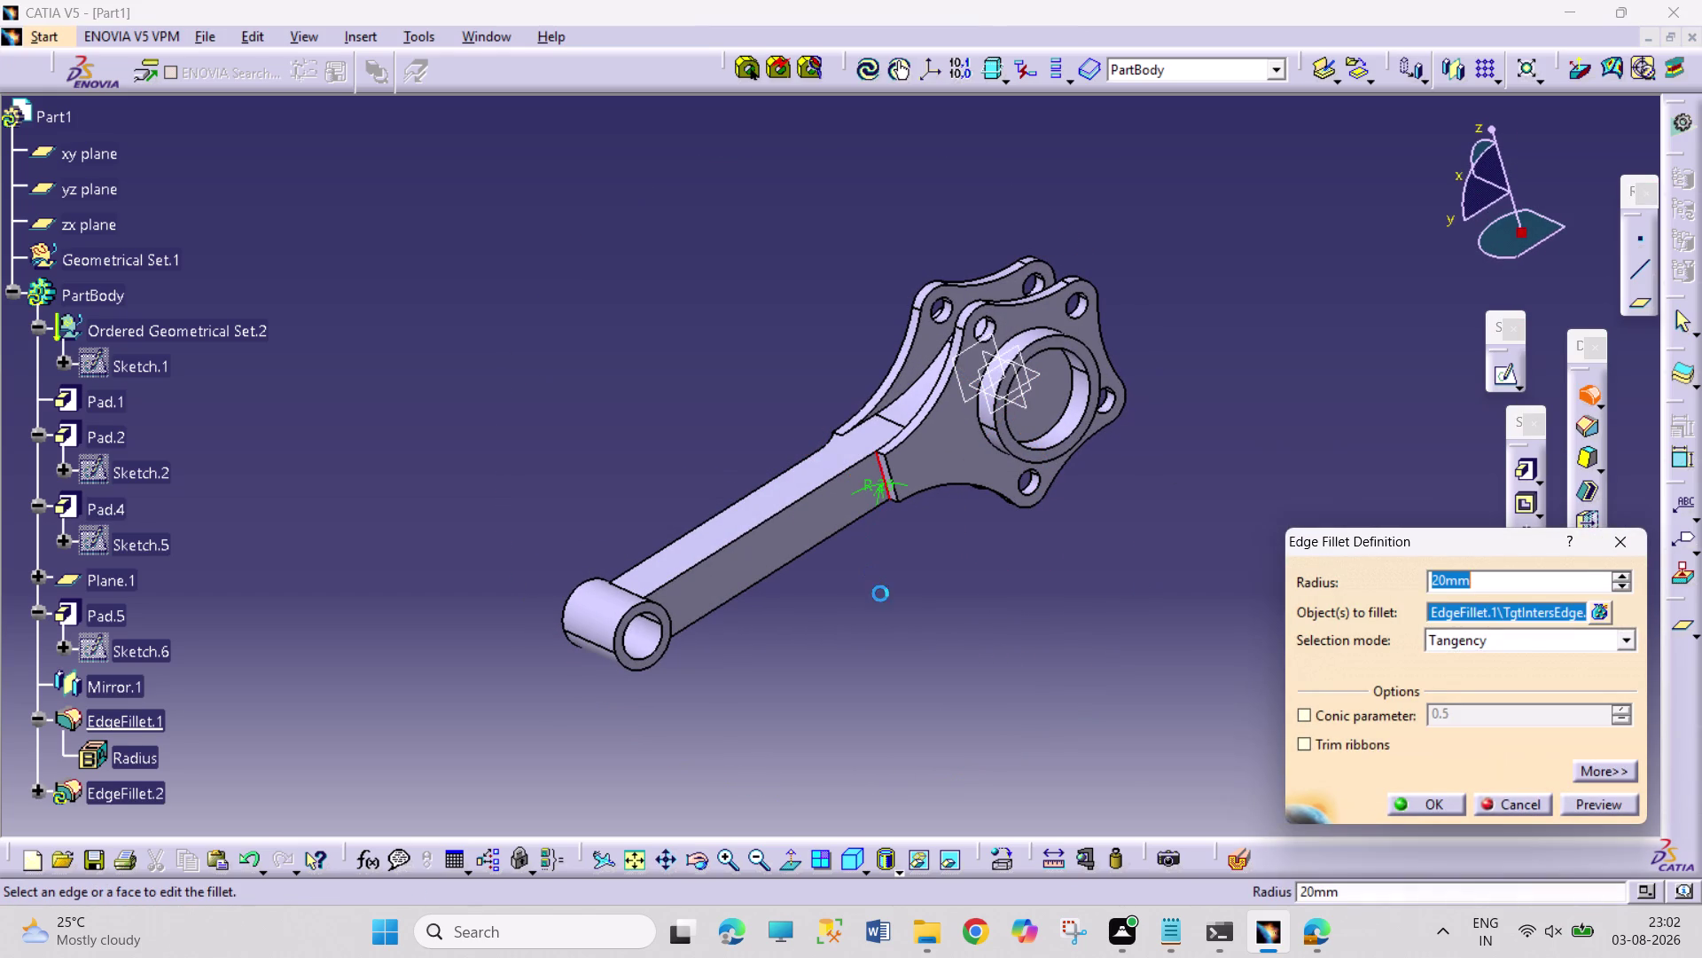
click(1426, 802)
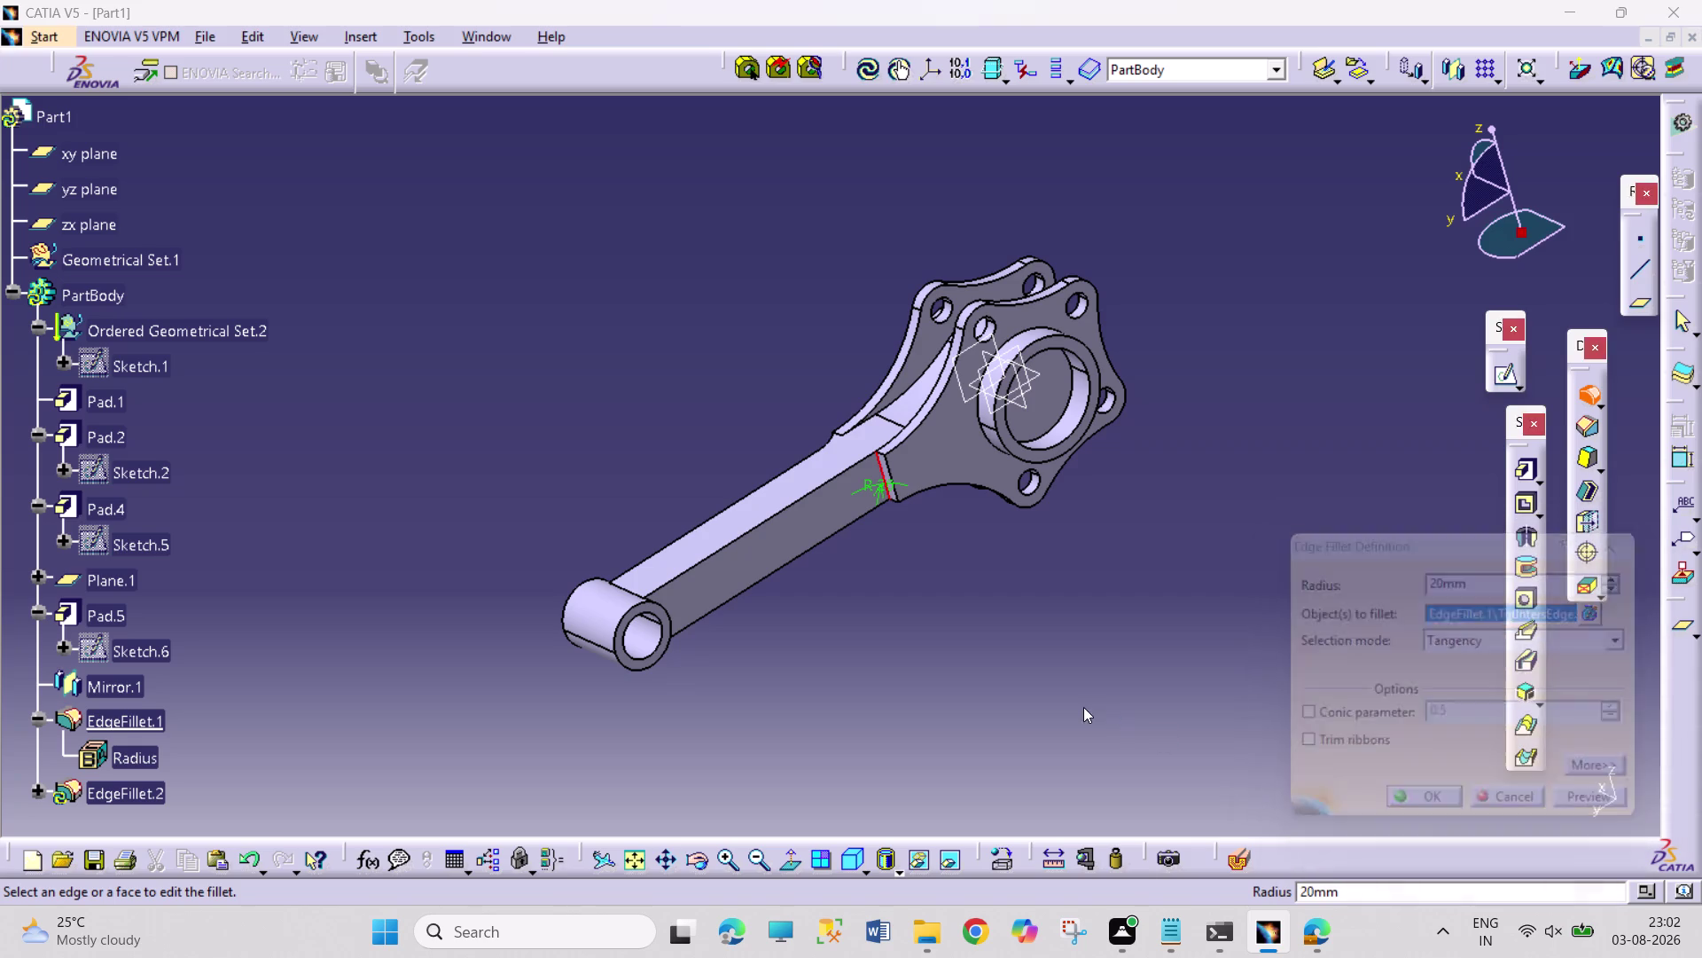
click(996, 374)
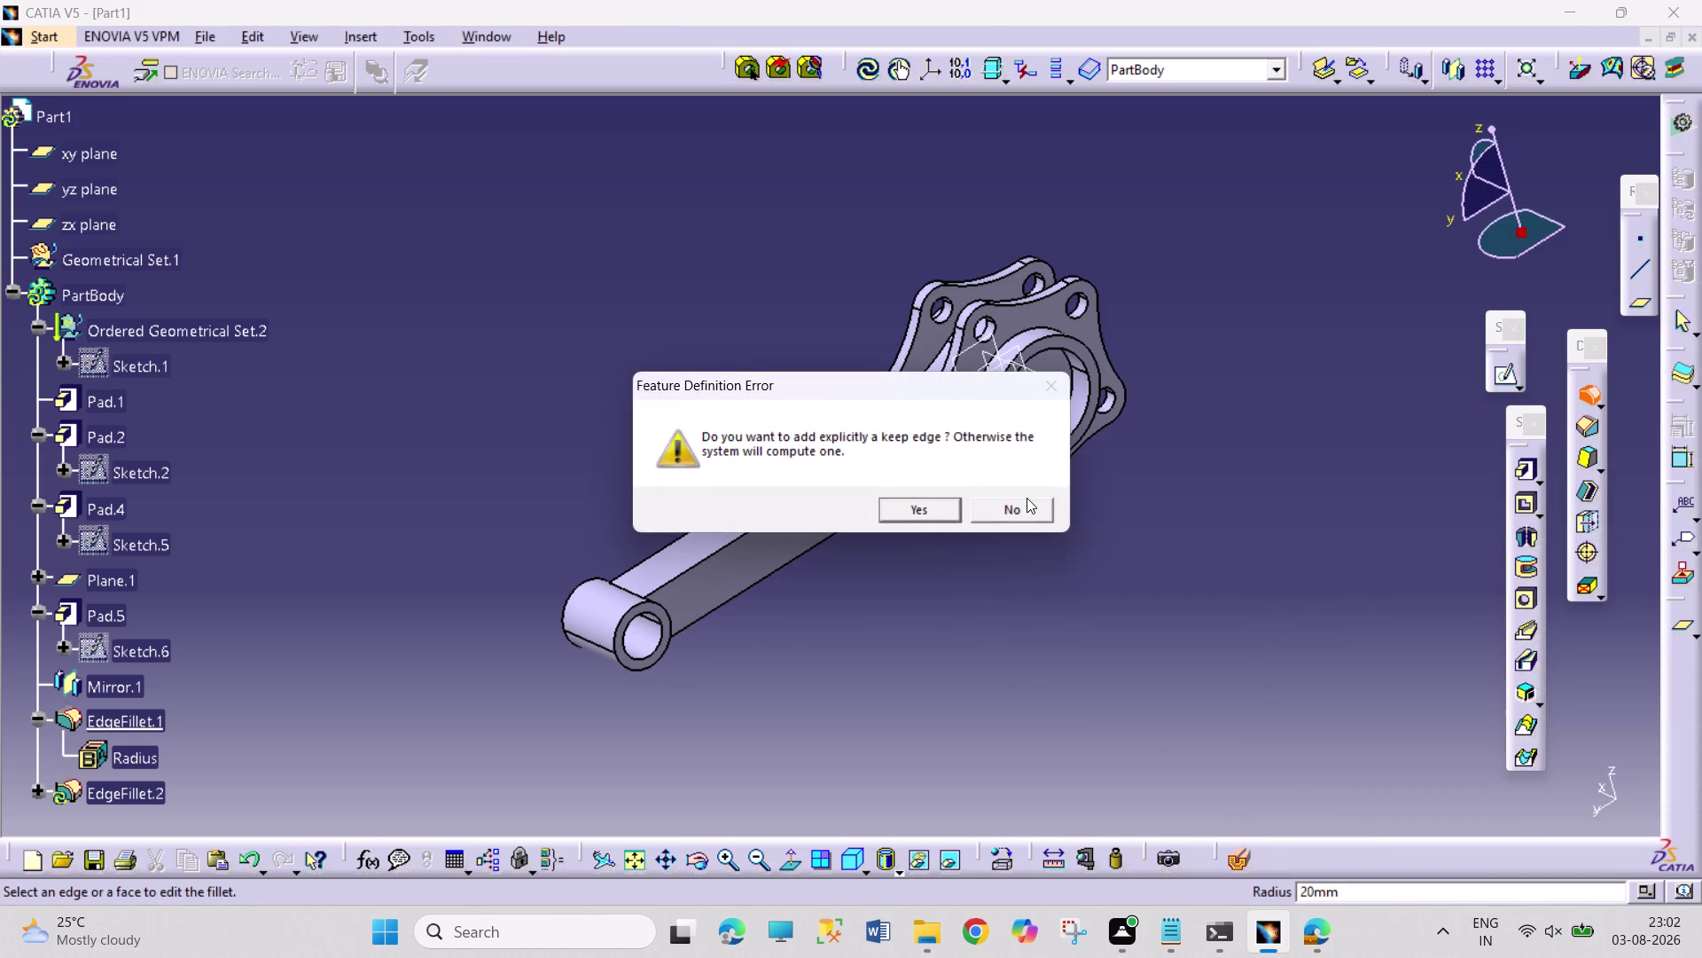
click(1027, 497)
click(1581, 794)
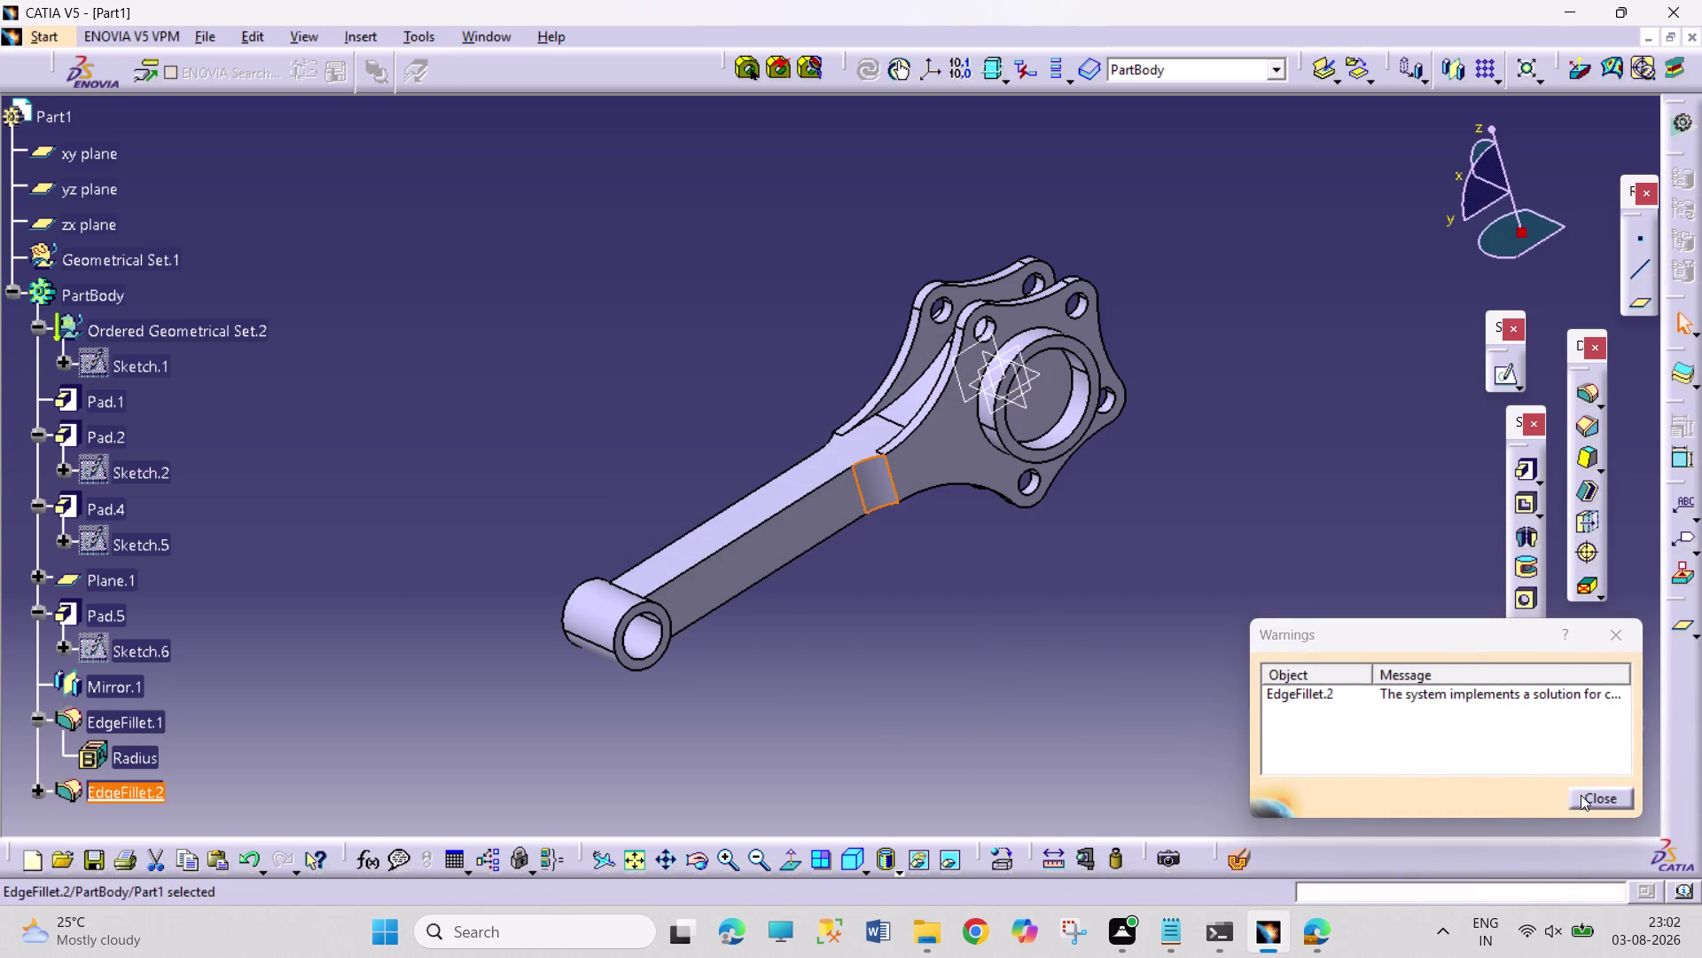
click(707, 862)
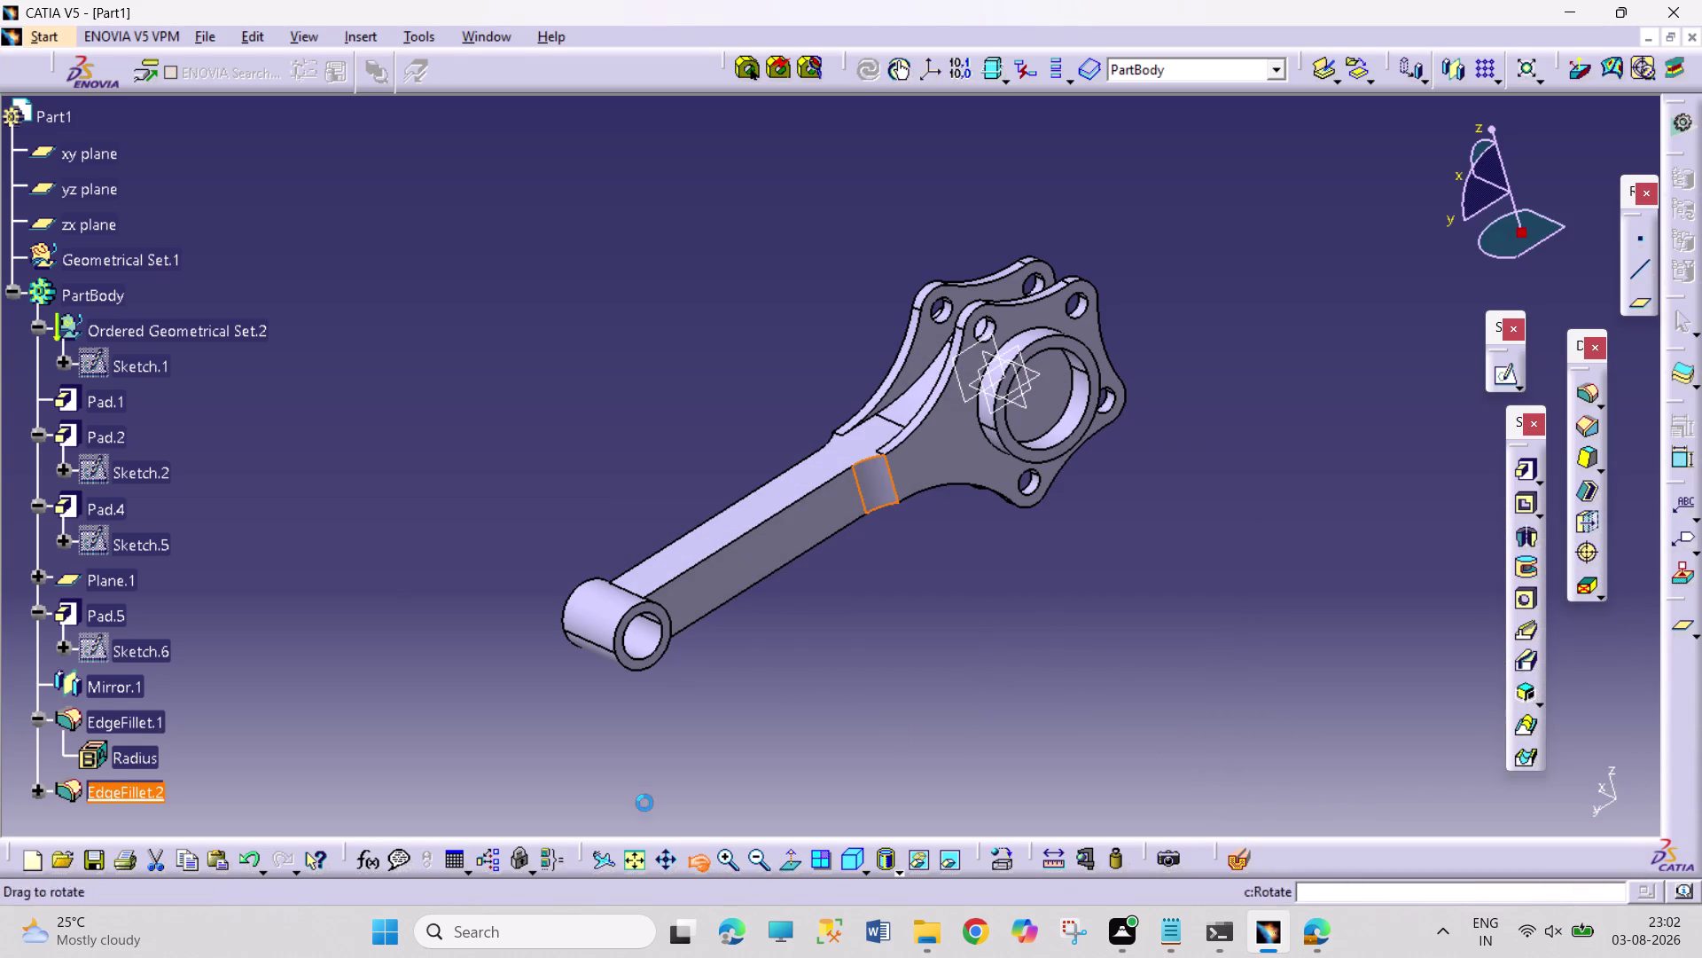
drag(532, 609, 1109, 729)
click(1013, 738)
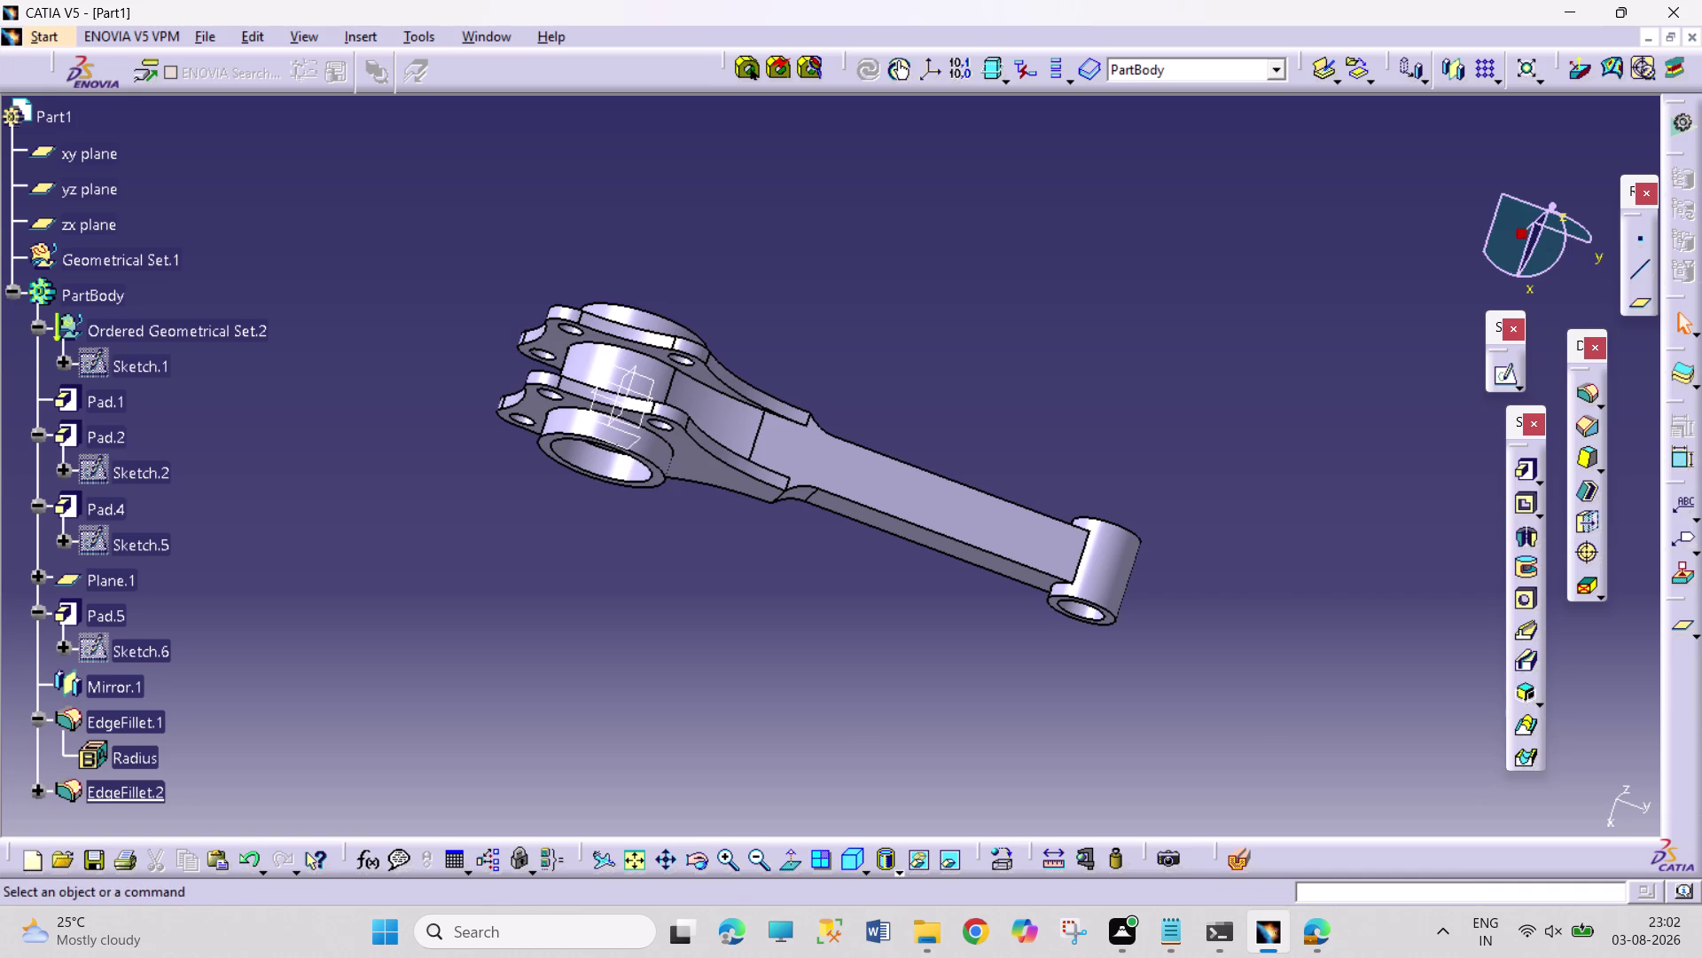
Orbit the rod toward the big end and select the annular face inside the bore.
click(699, 864)
drag(1095, 788, 910, 475)
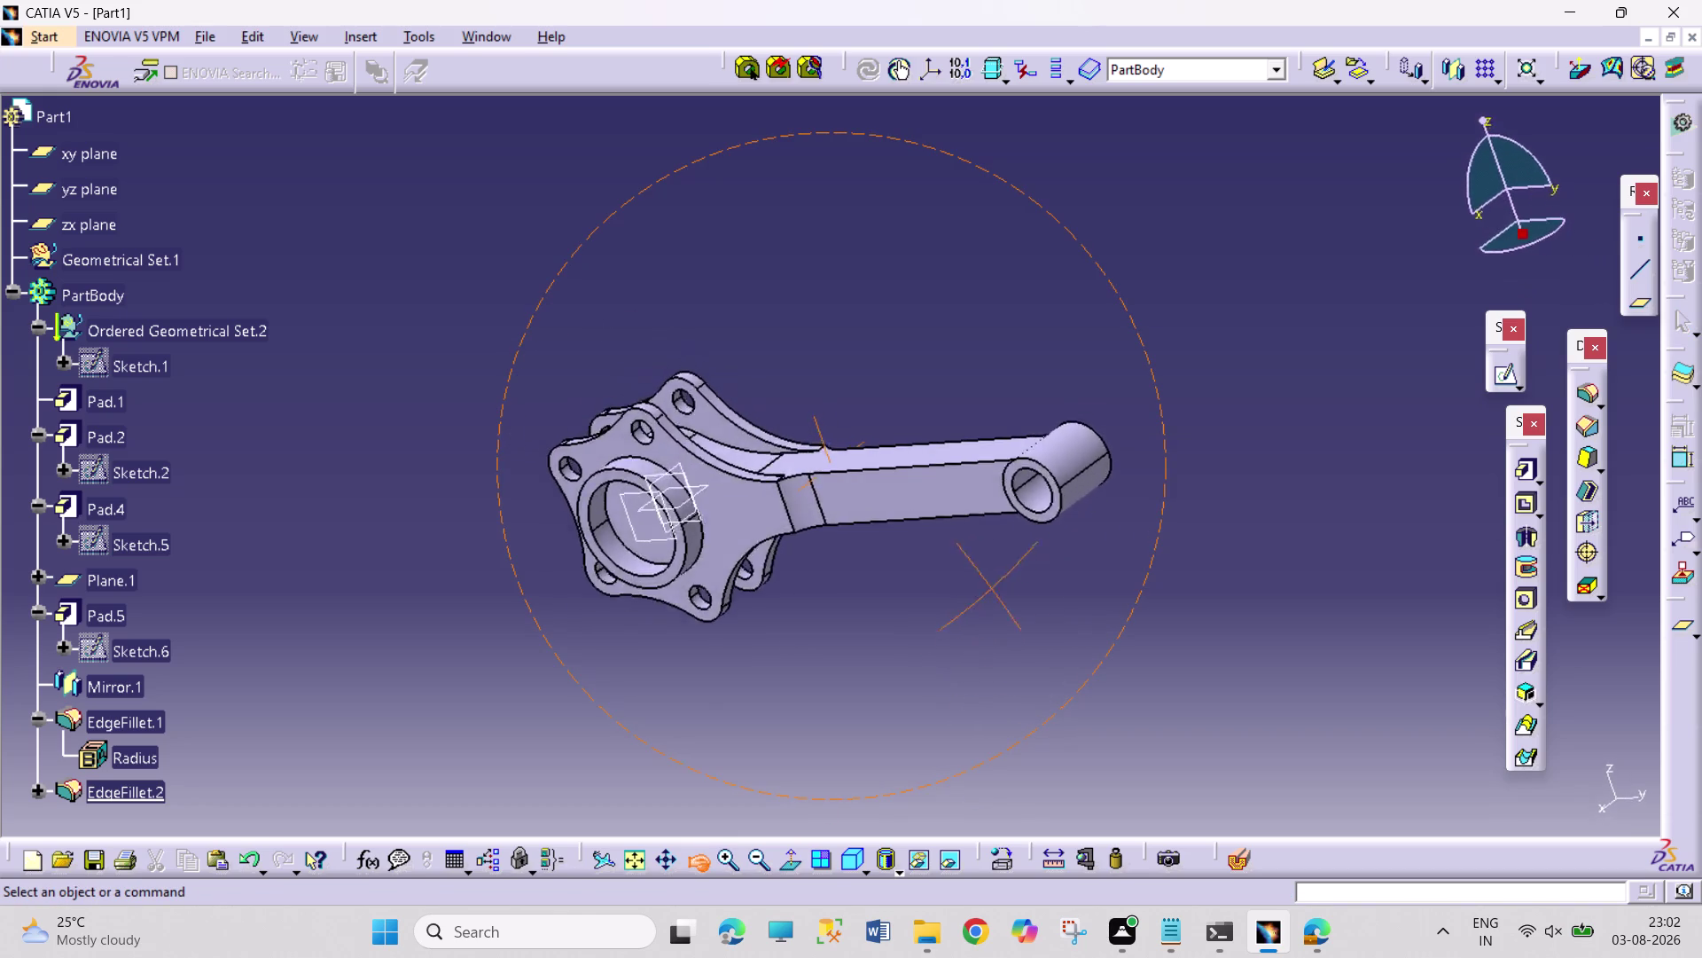
drag(910, 475, 1022, 519)
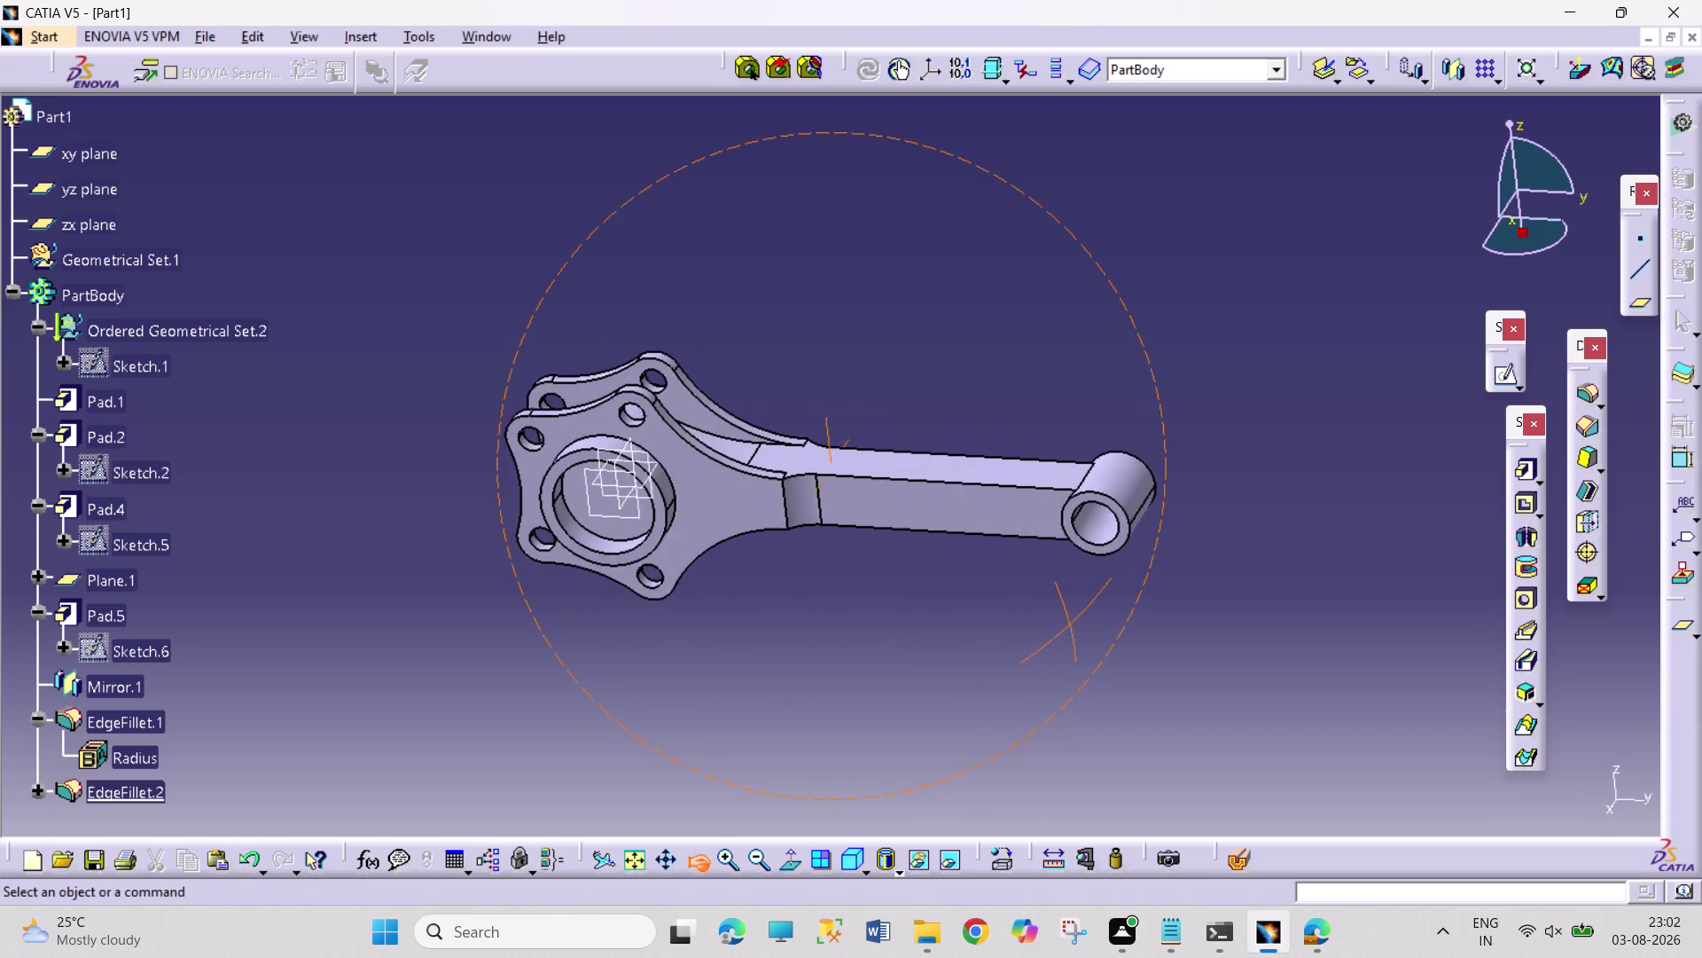
drag(1022, 519, 1036, 562)
click(584, 486)
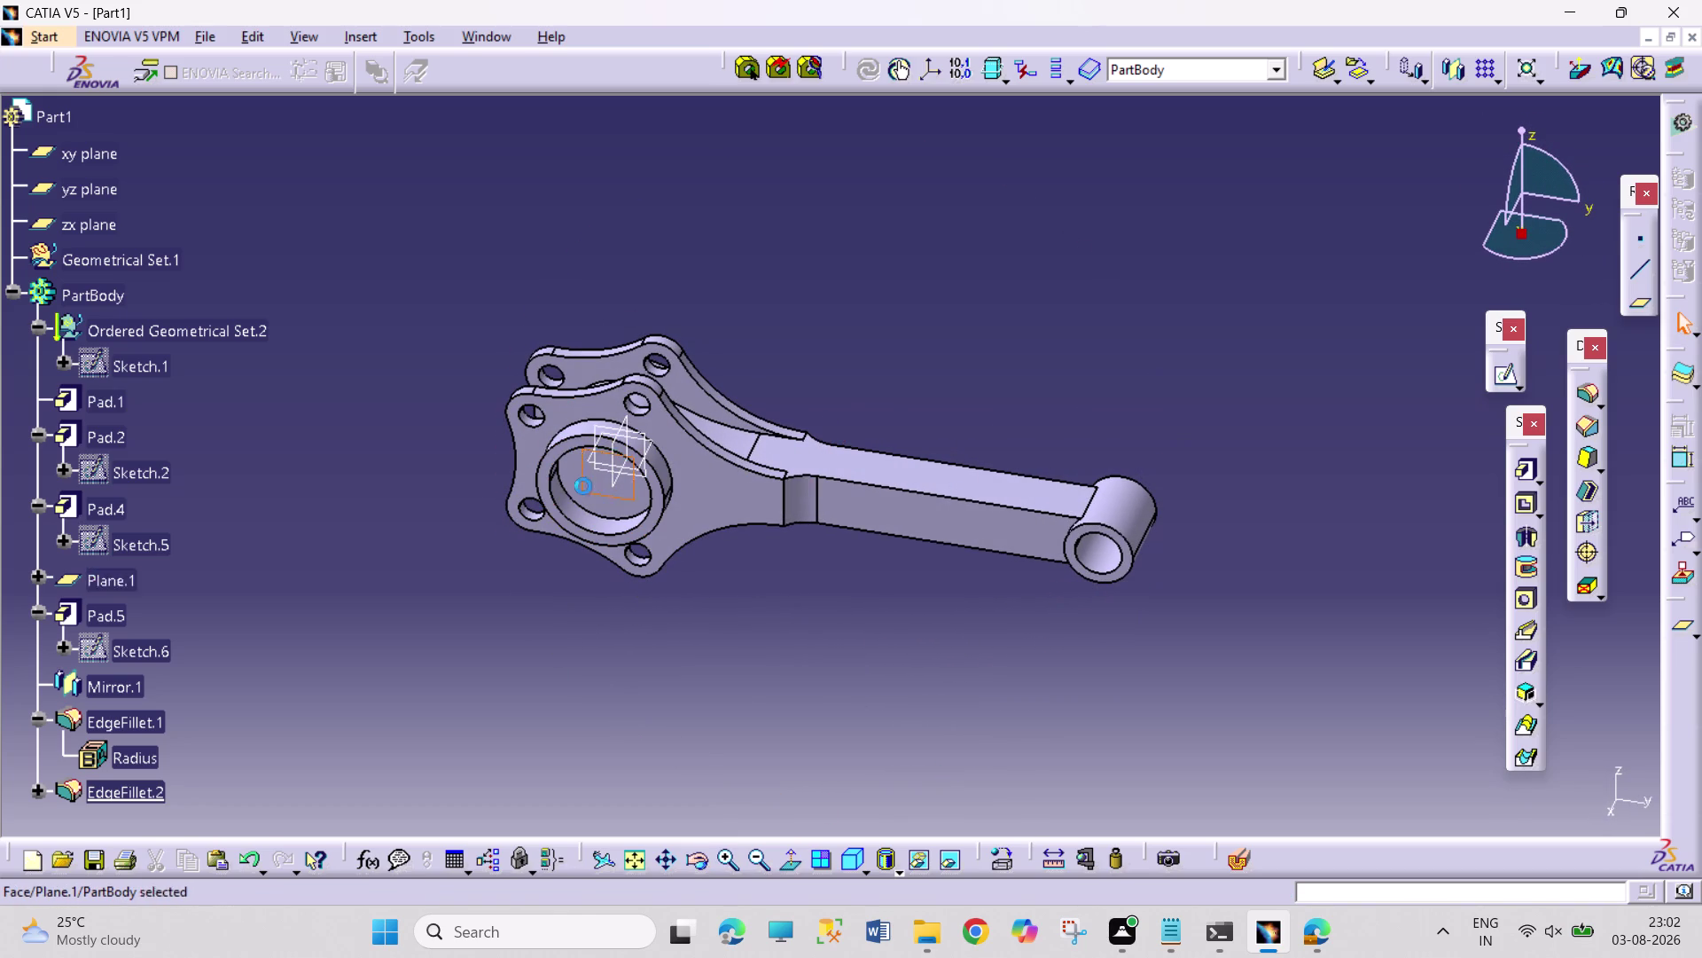
click(471, 720)
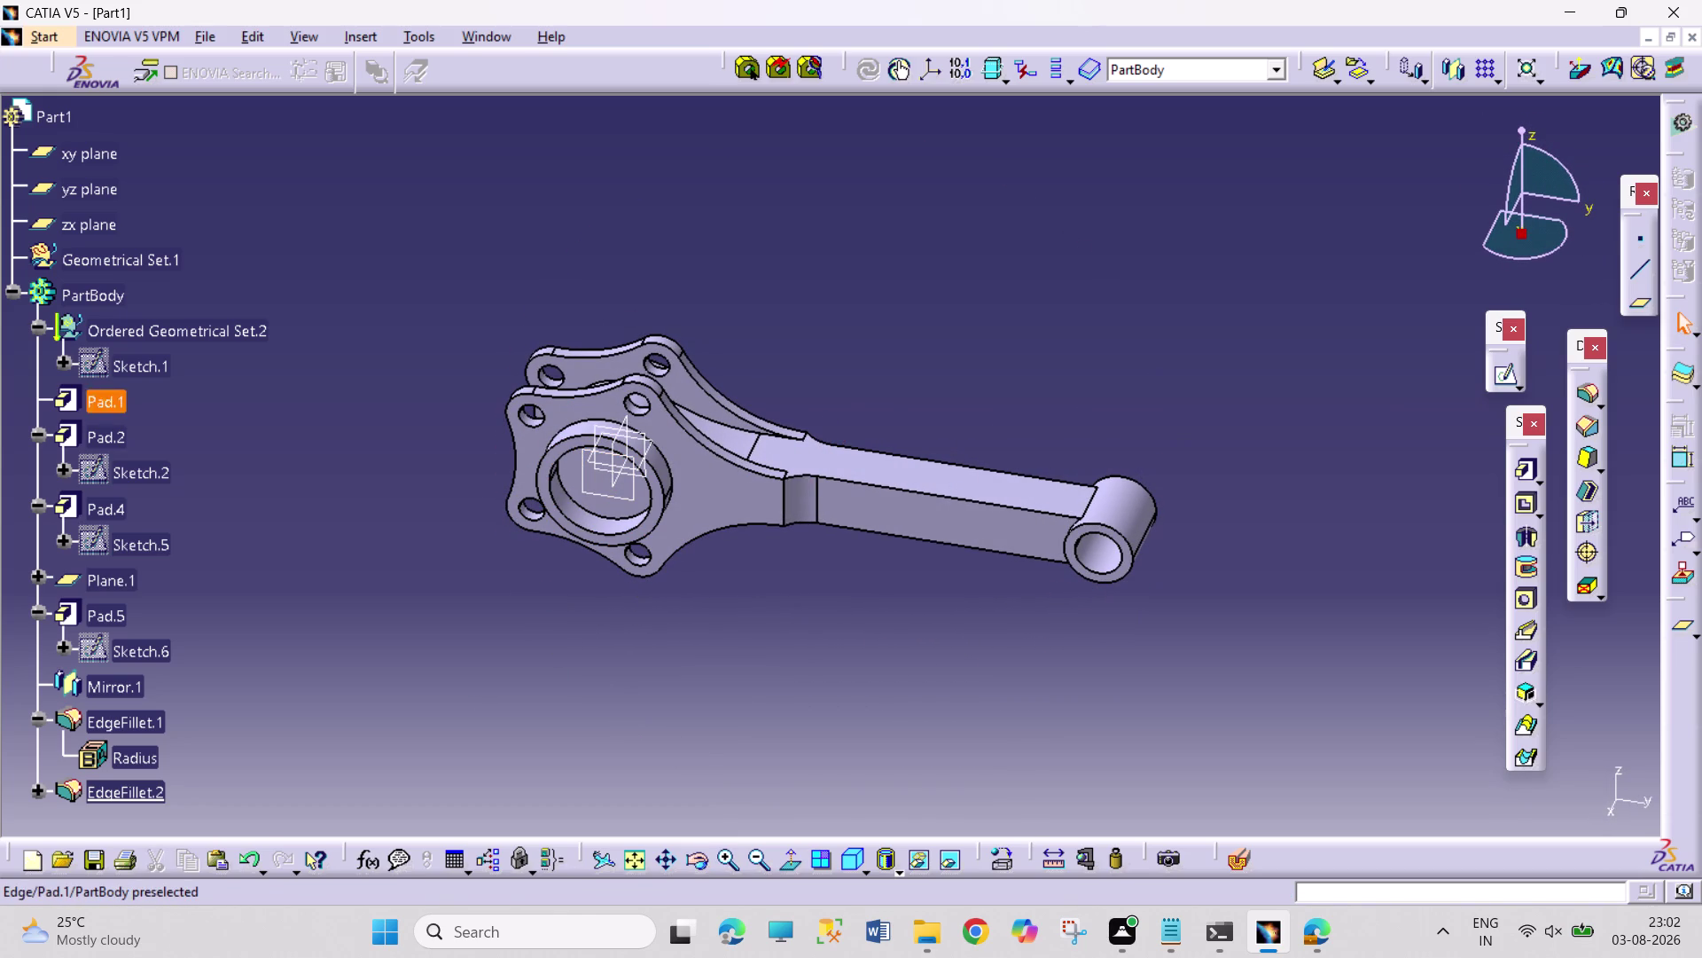
click(598, 509)
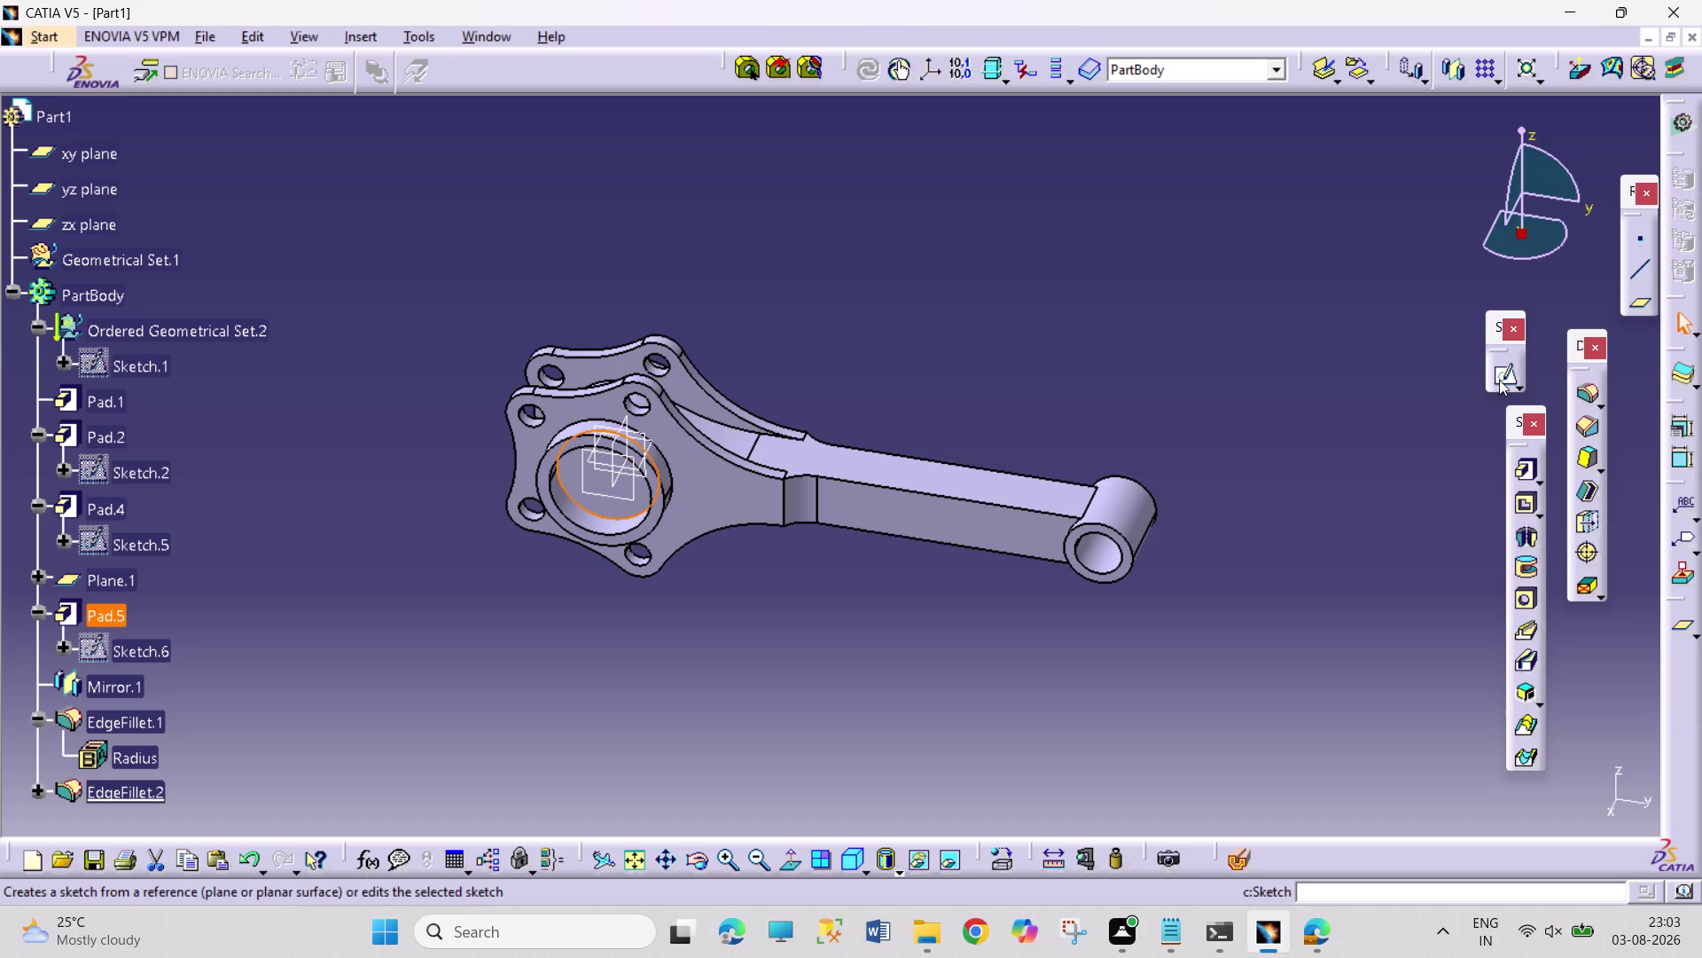
Project the bore's inner circle into a new sketch on the bore face and exit.
click(1499, 380)
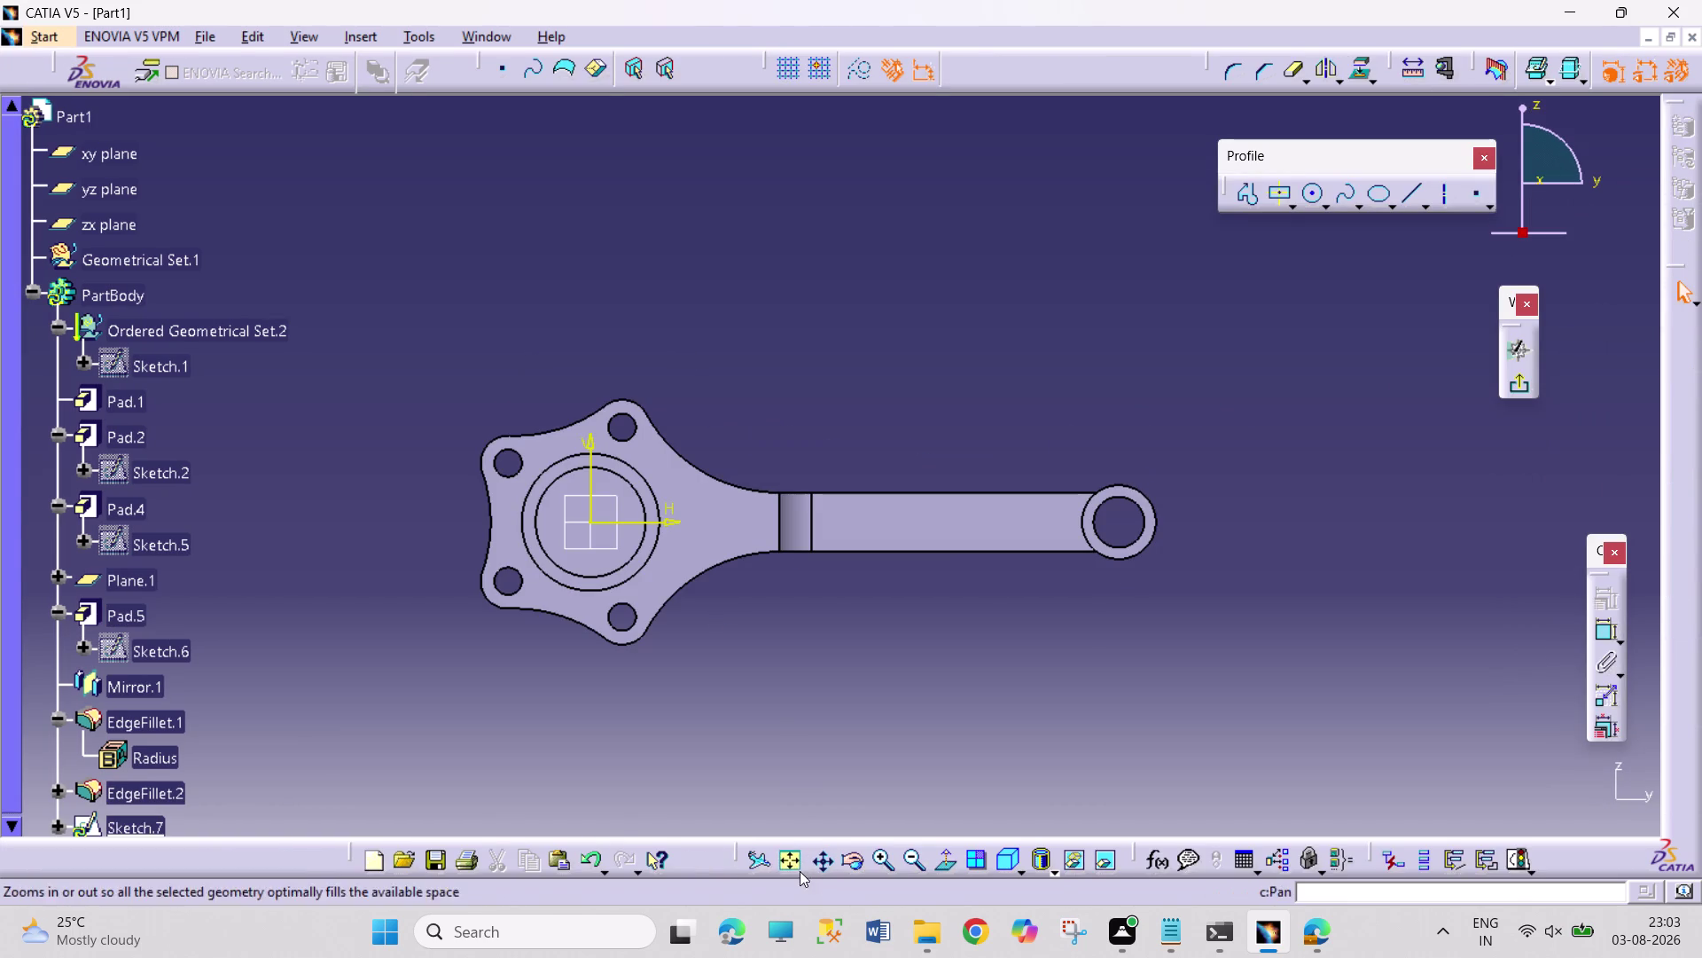
click(784, 861)
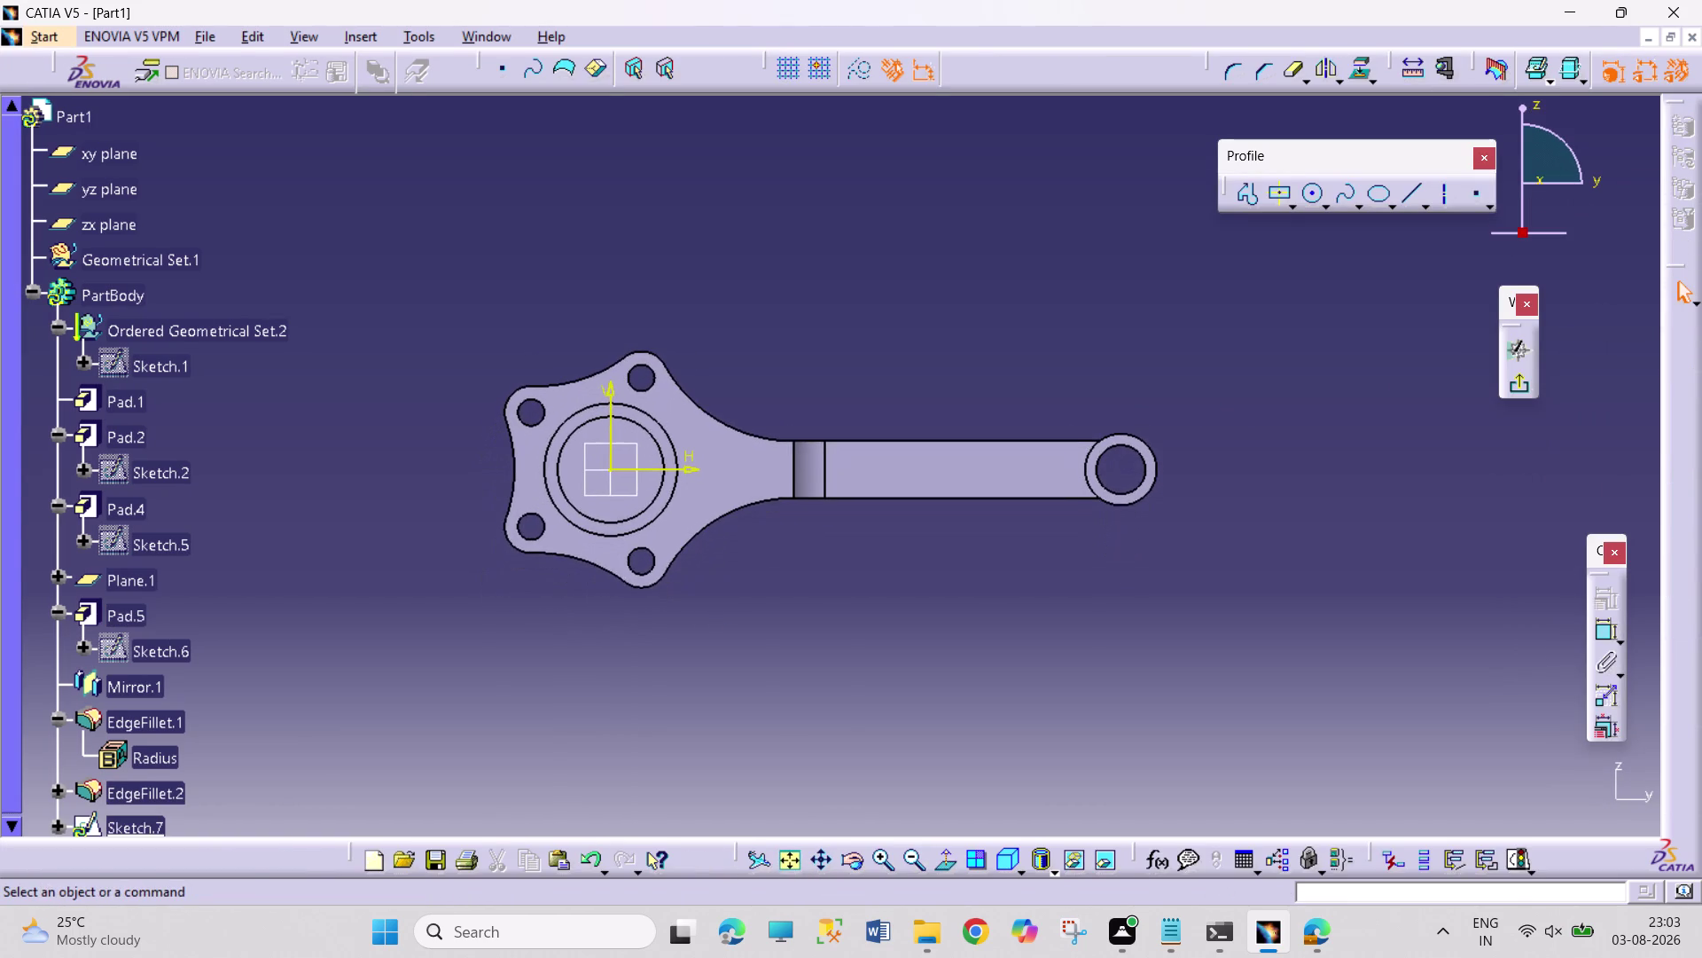
click(632, 431)
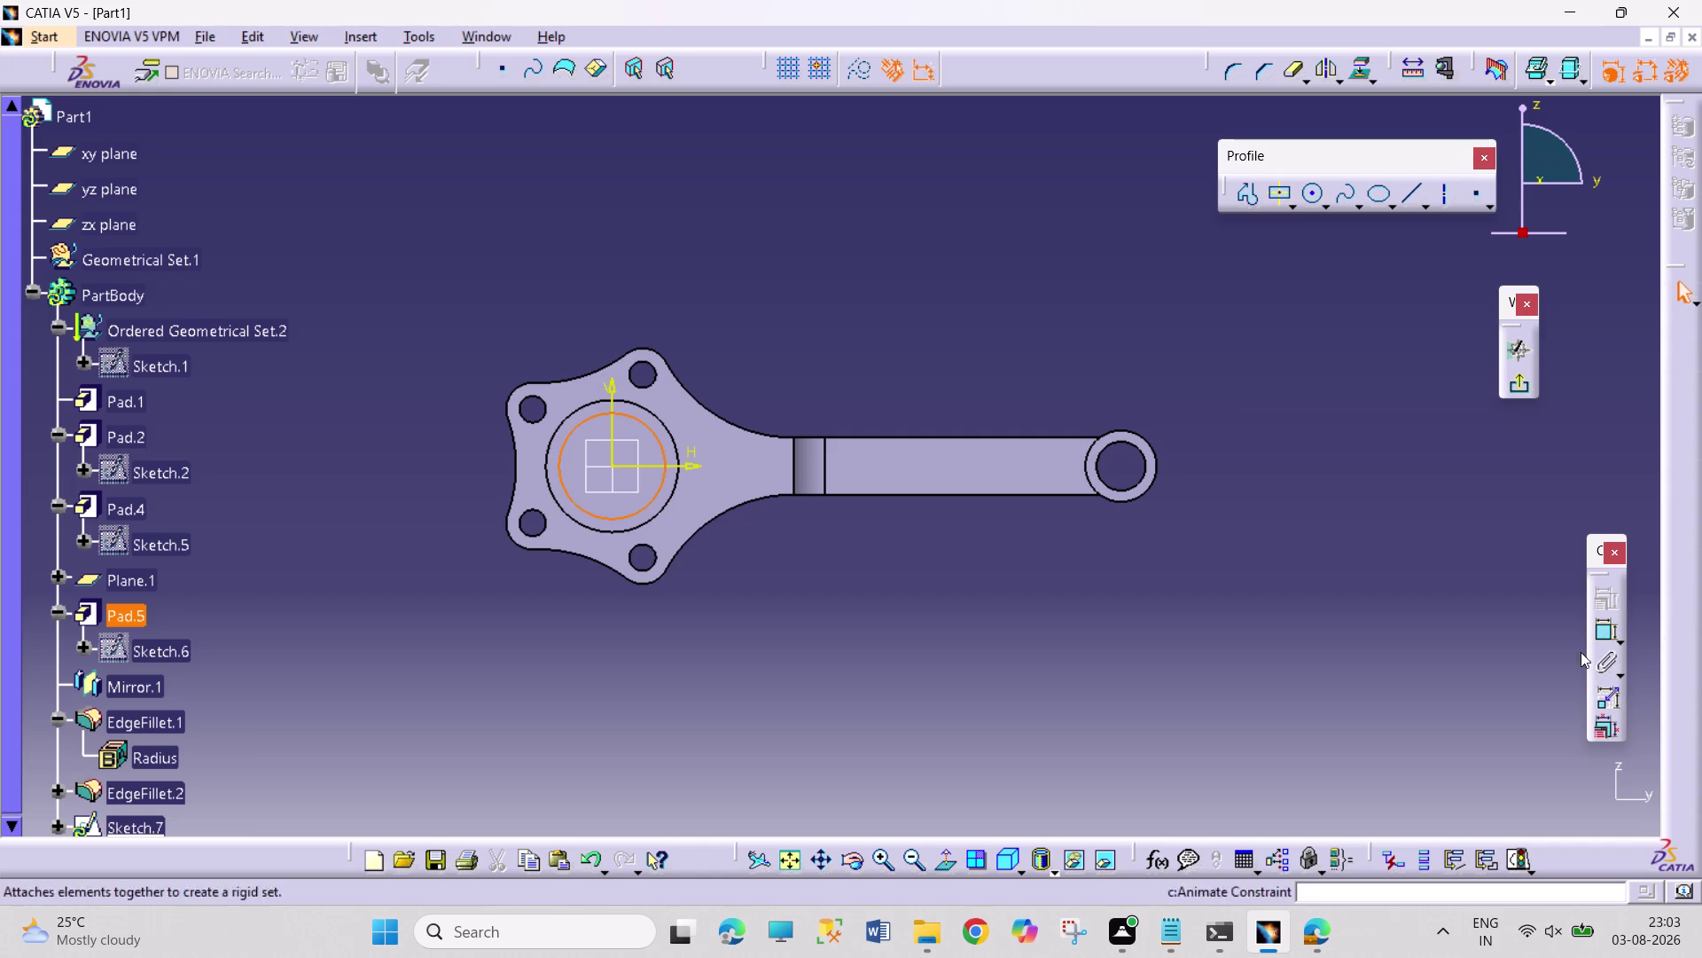
click(1356, 69)
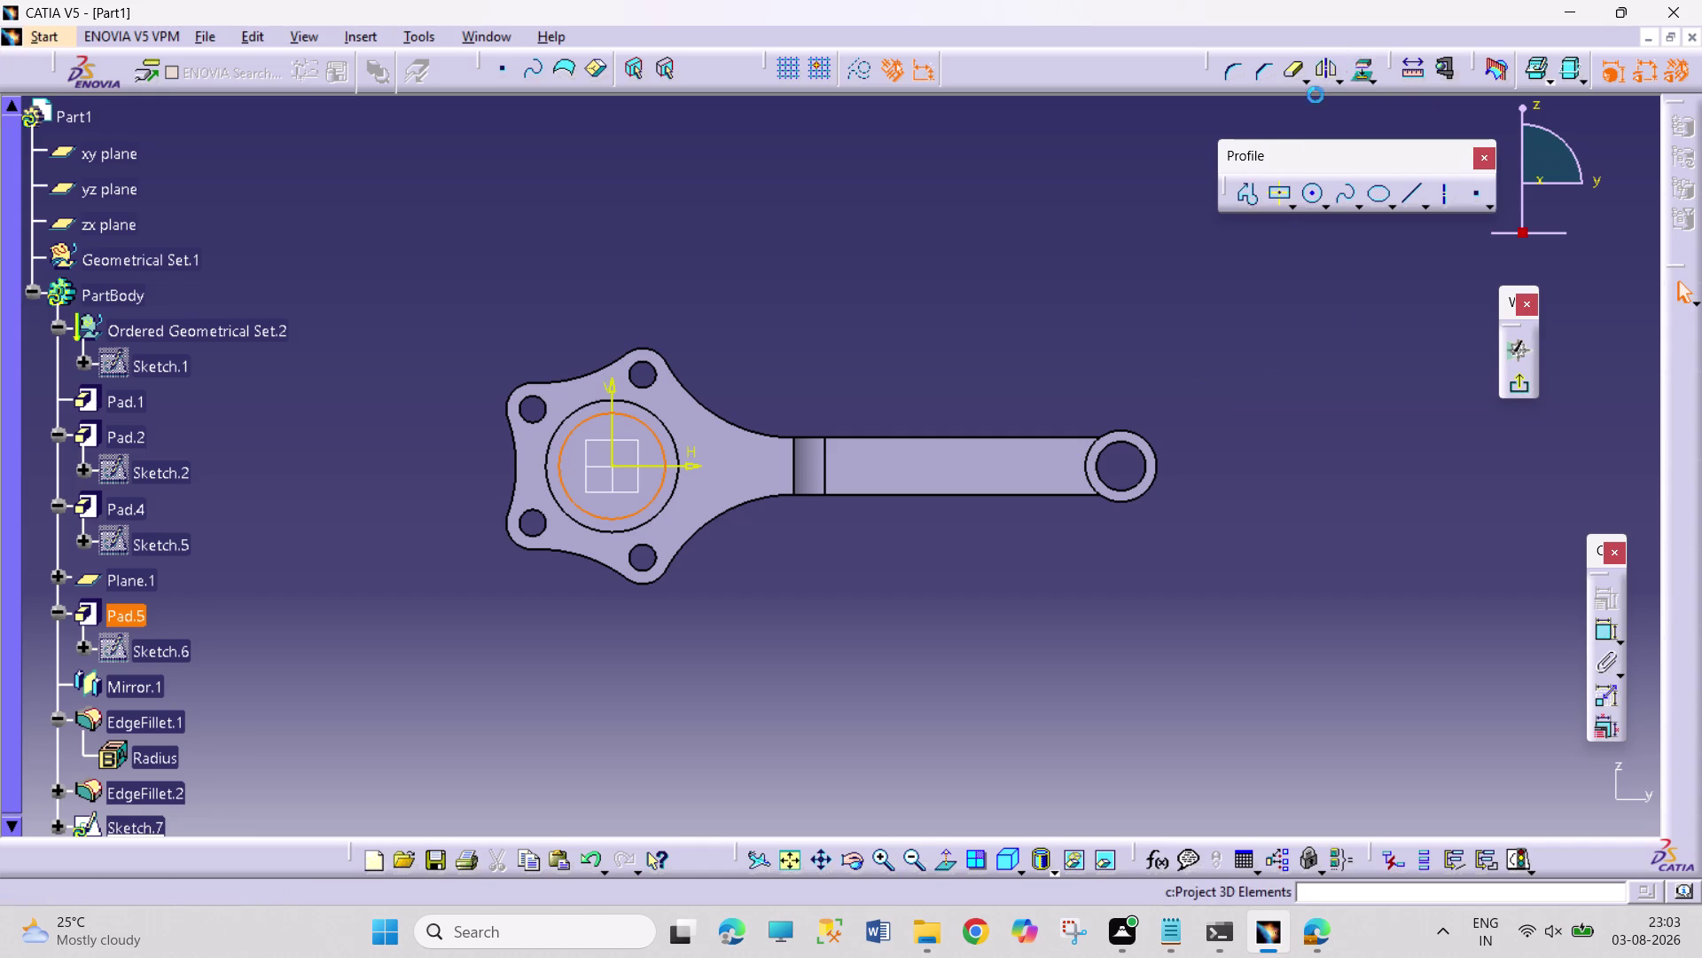
click(1115, 228)
click(1522, 392)
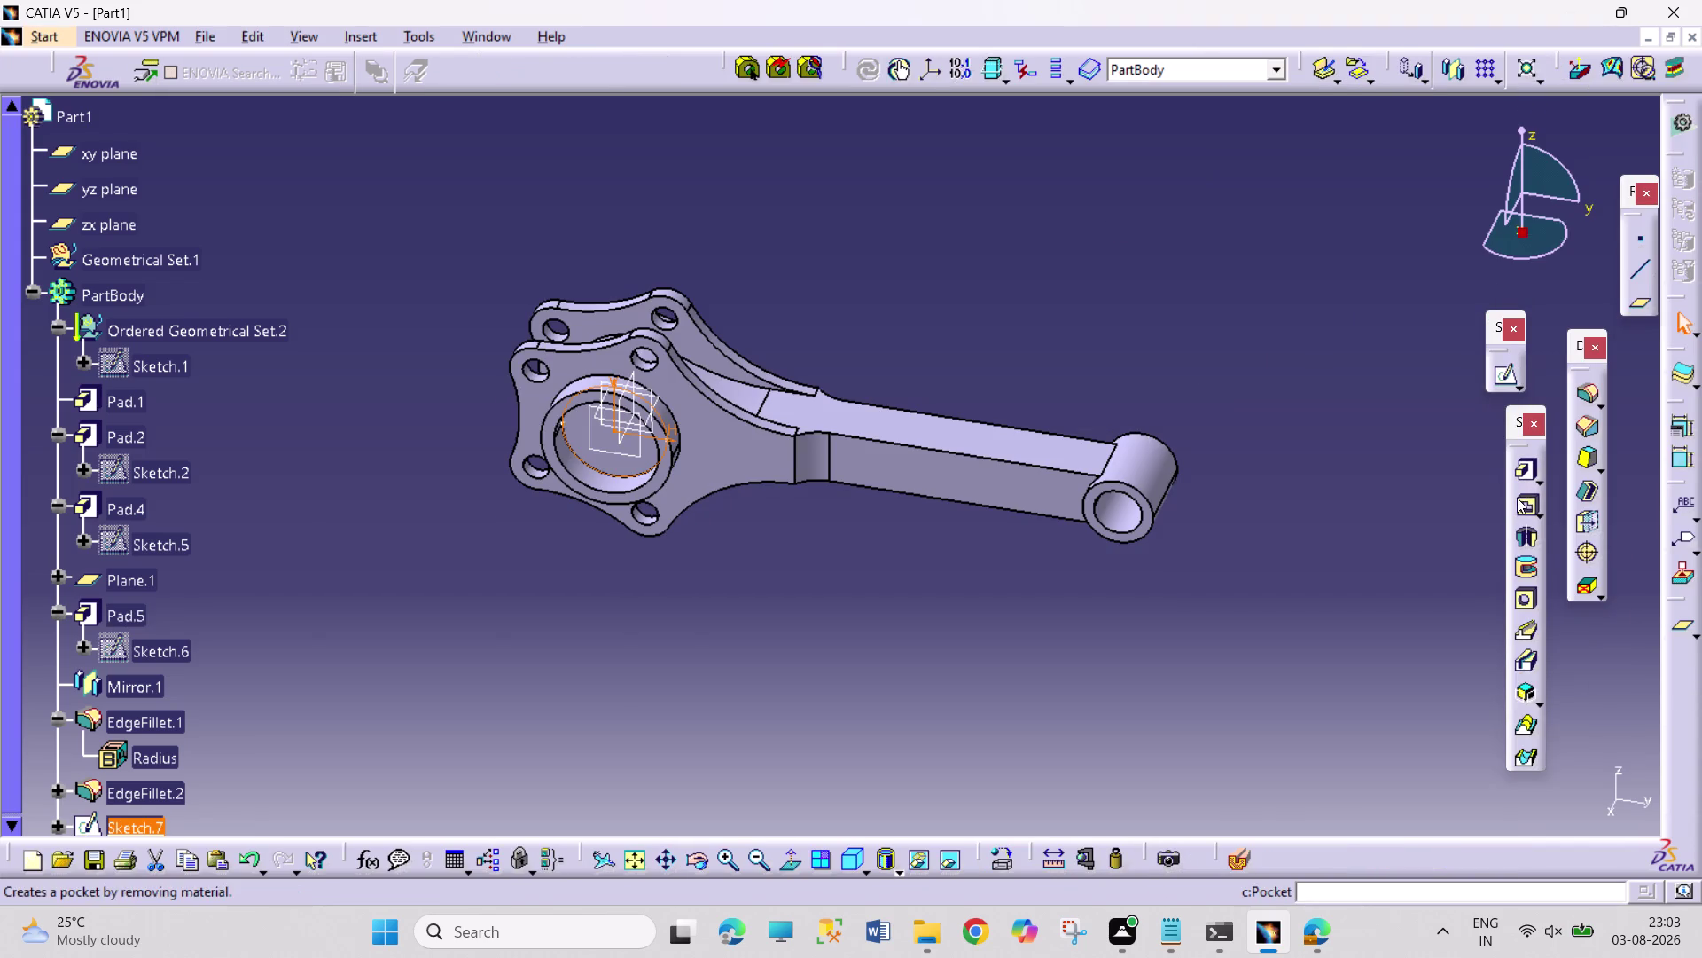
Cut Pocket.1 from Sketch.7 with an Up to next limit and inspect it.
click(1517, 499)
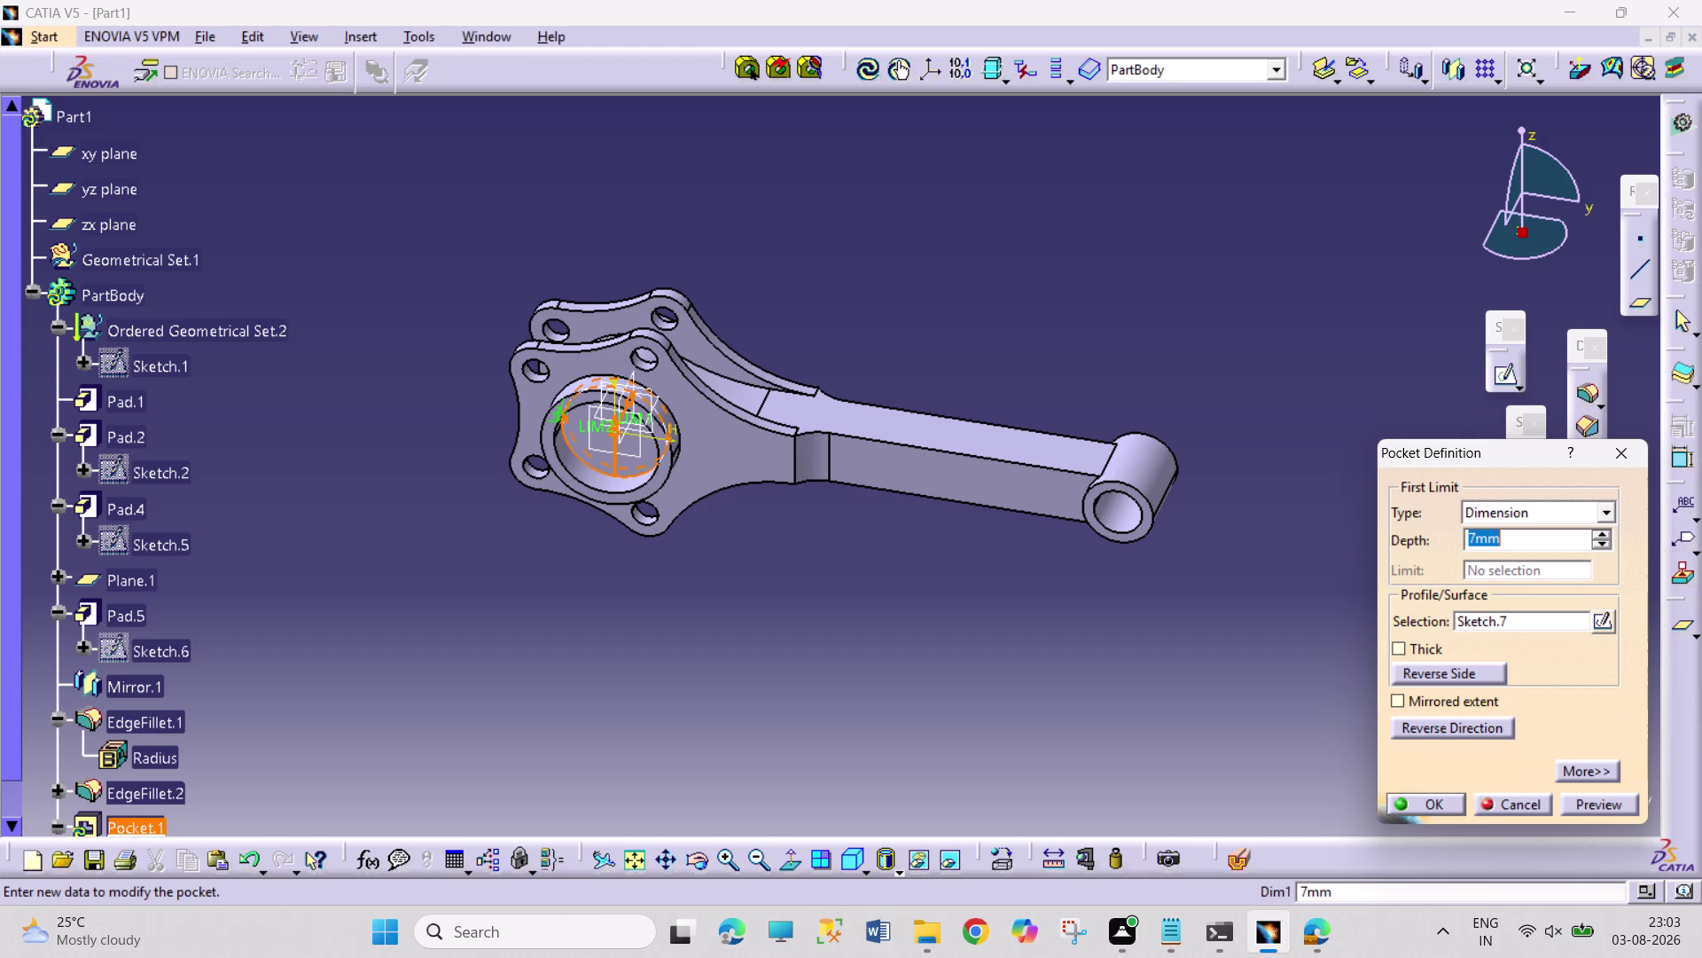
click(1599, 512)
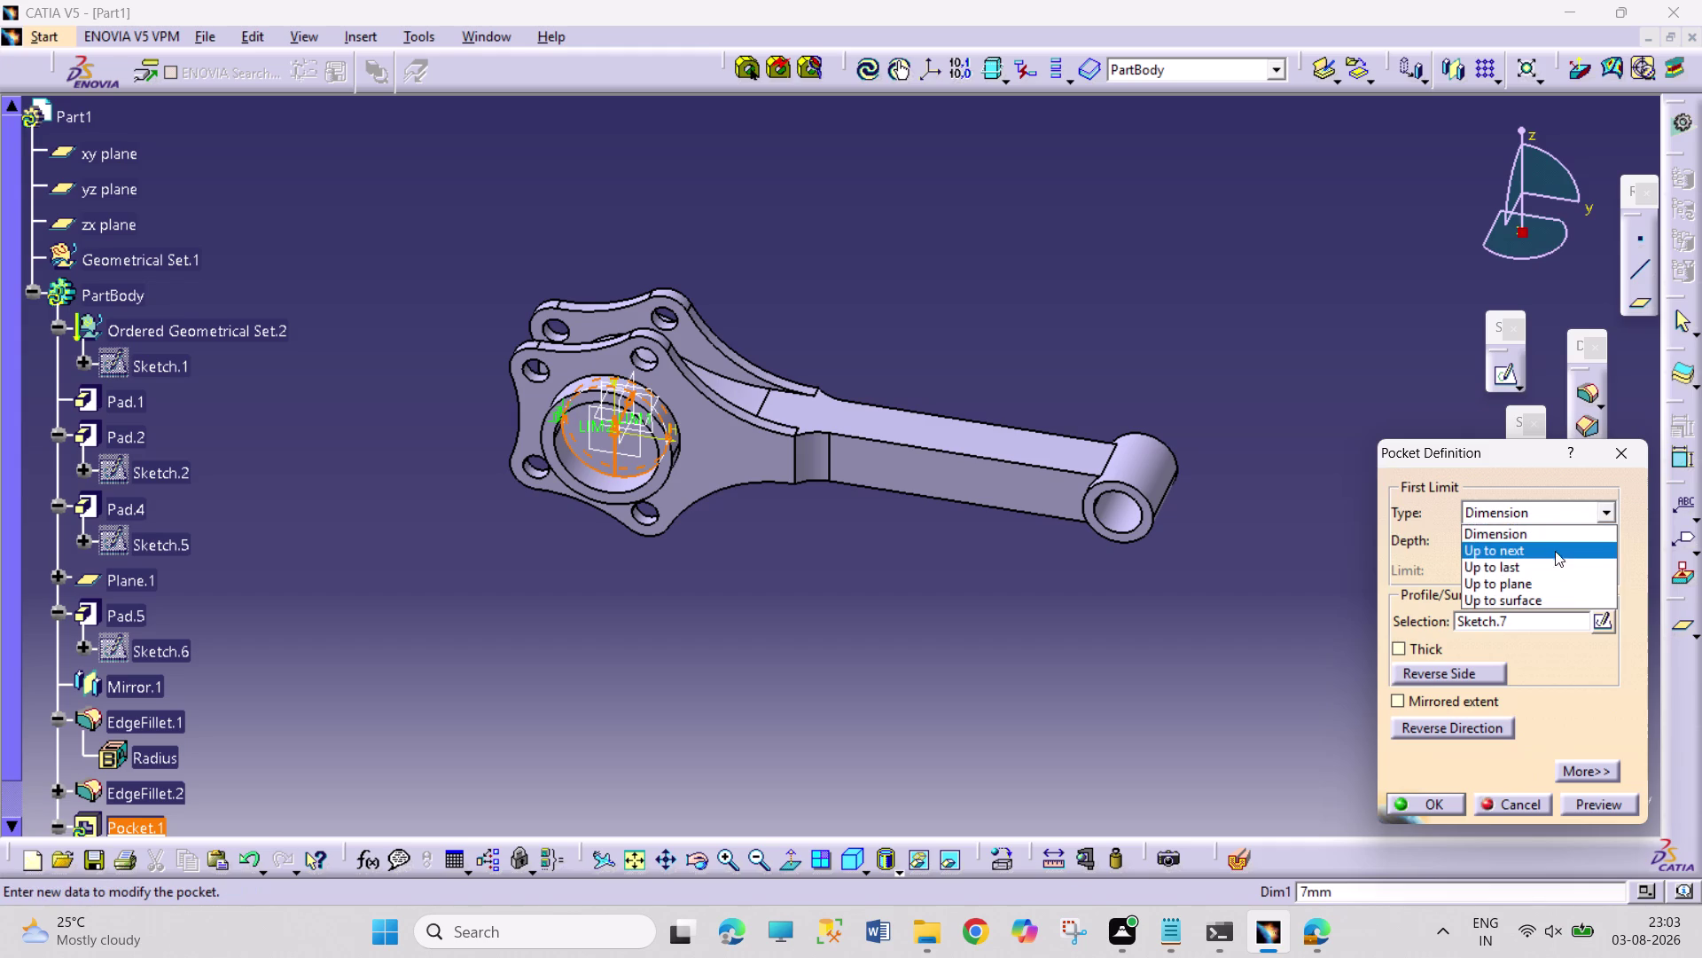
click(1555, 548)
click(1435, 794)
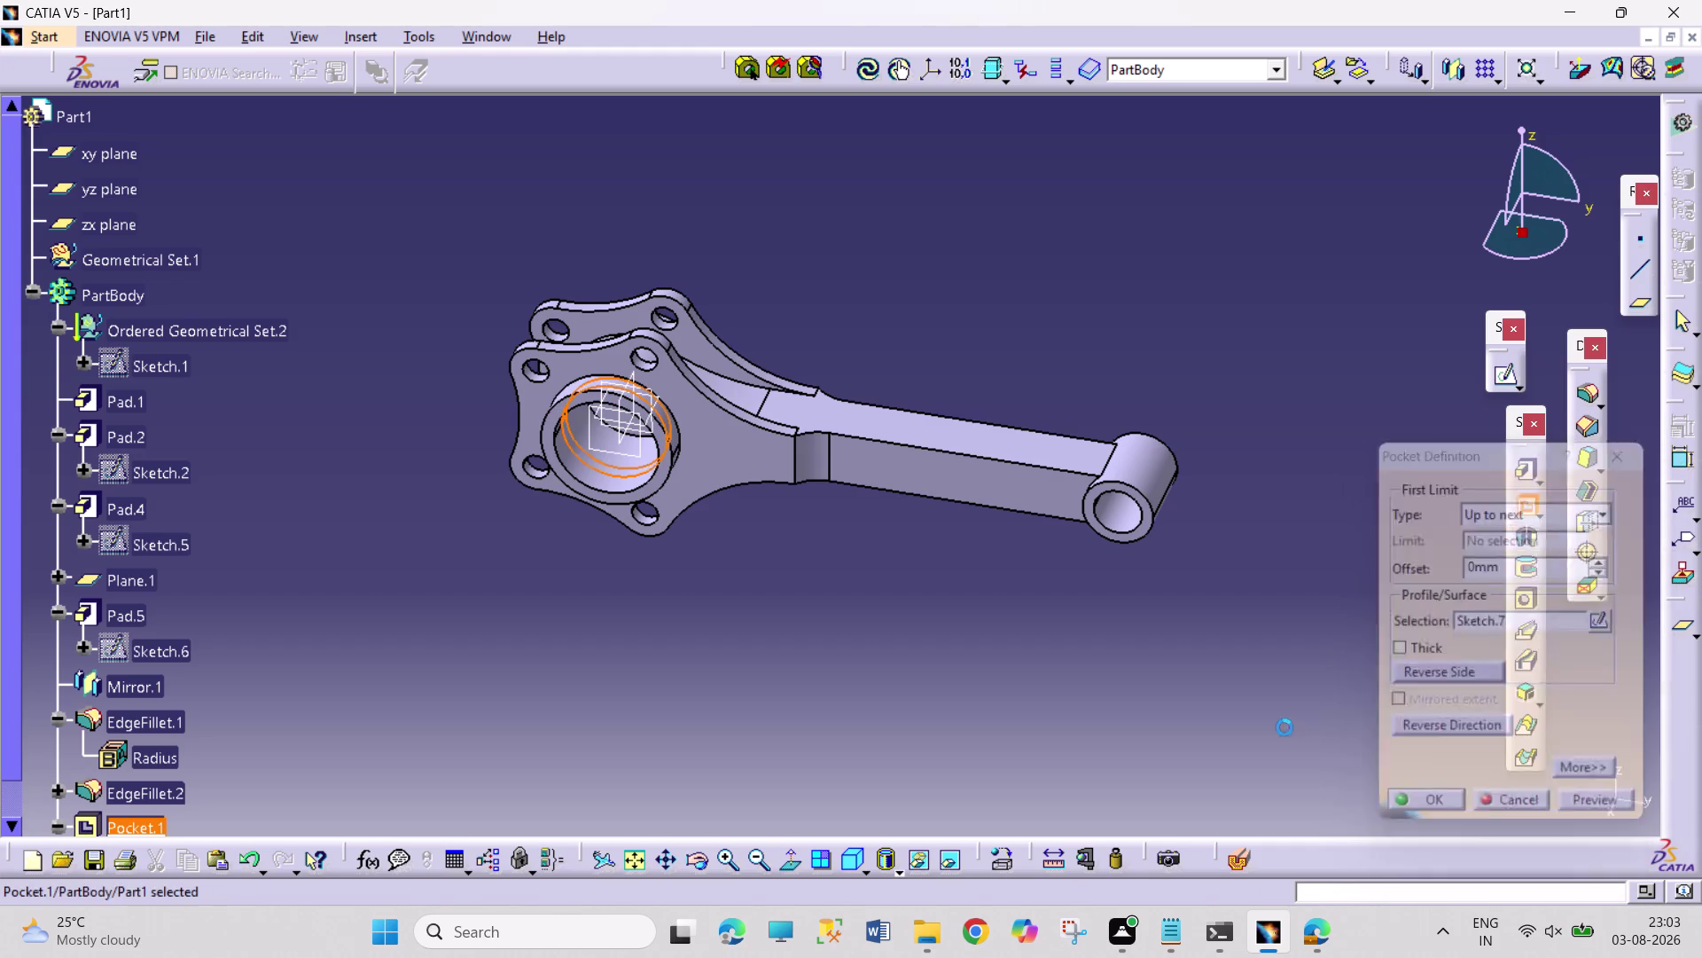
click(1108, 683)
click(699, 855)
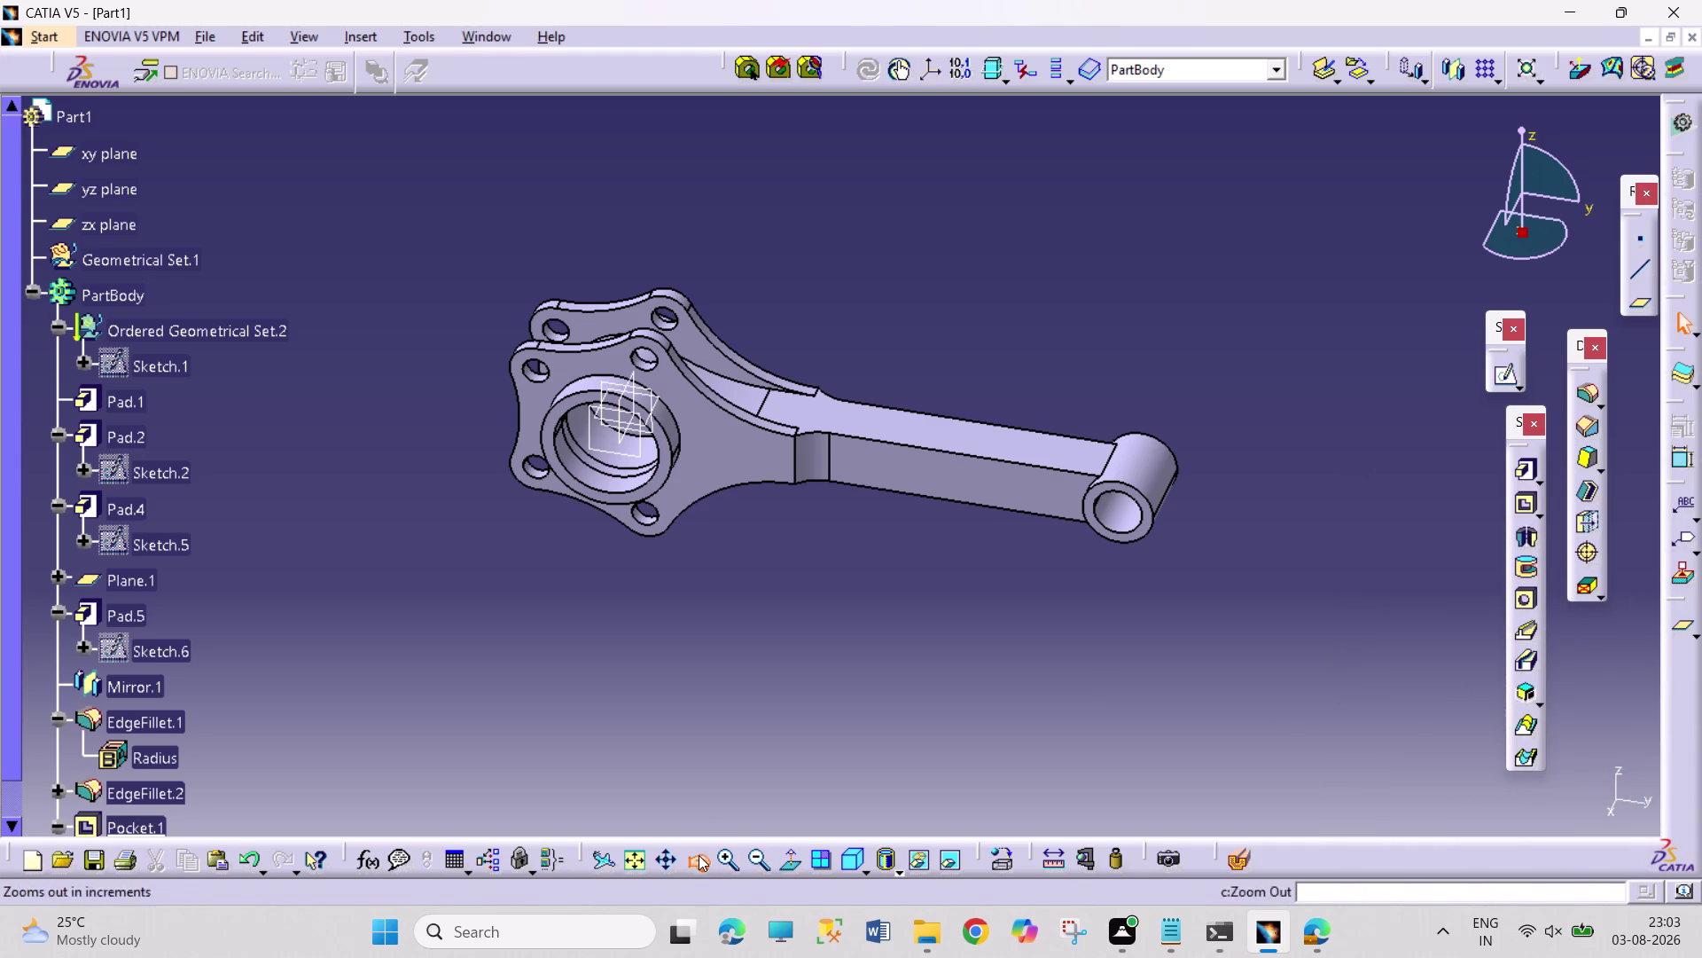
drag(746, 660, 1224, 522)
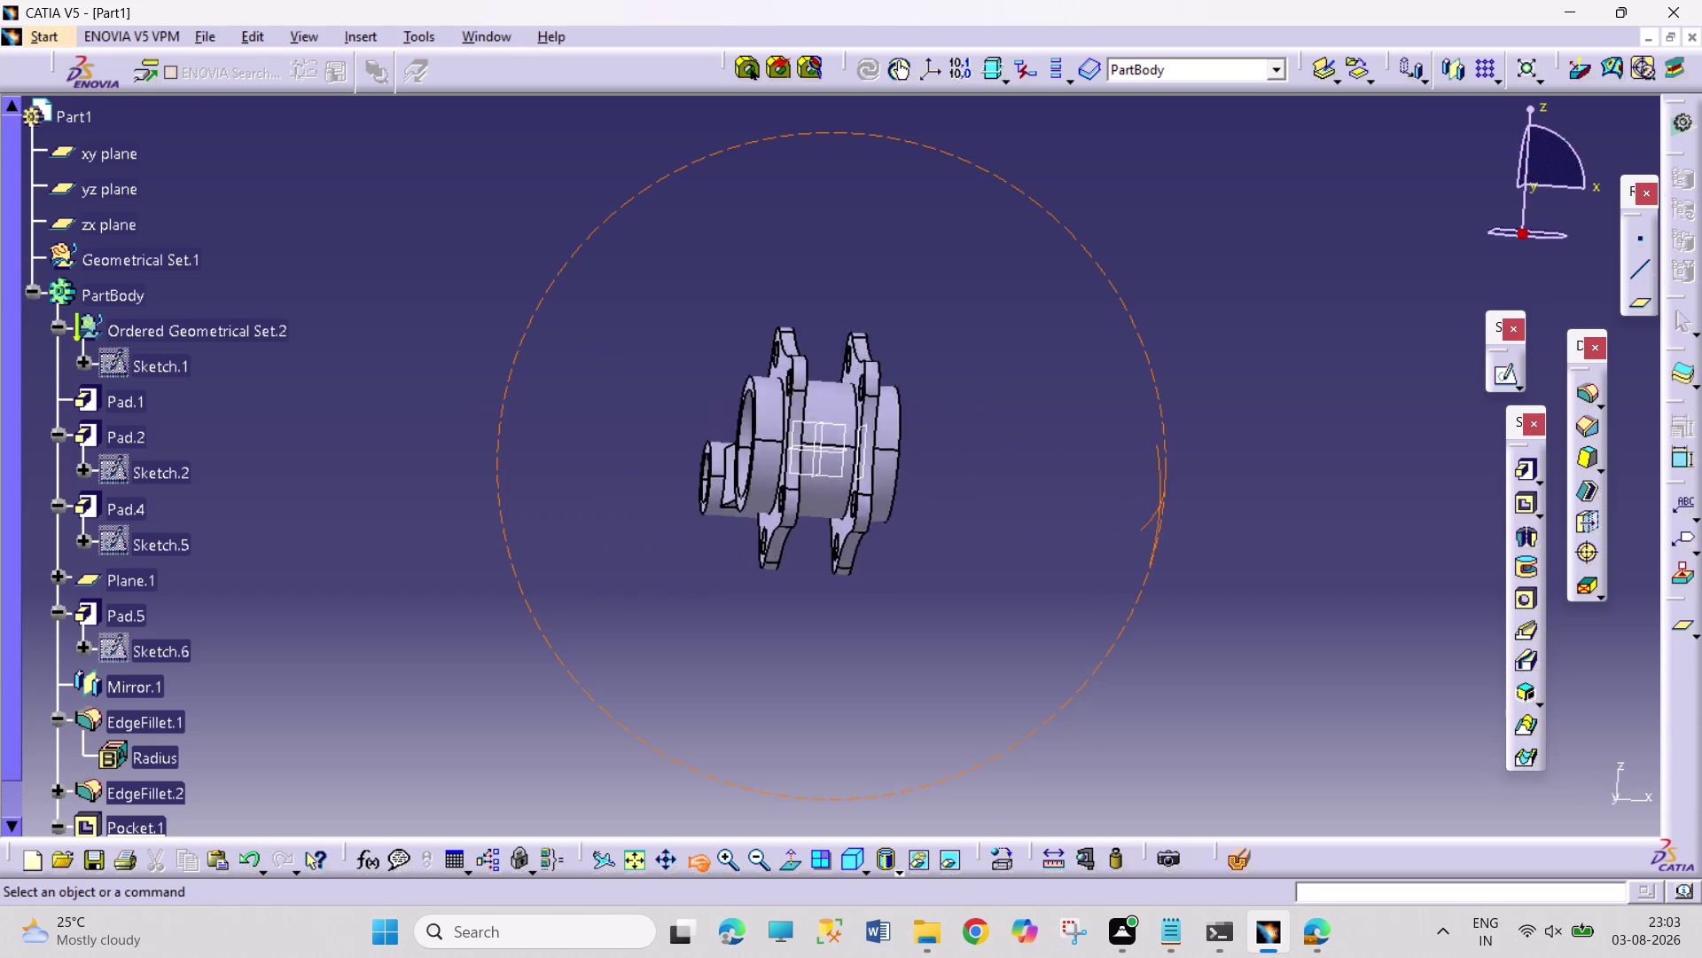
Undo the Up-to-next pocket and recreate it from Sketch.7 with an Up to last limit.
drag(1224, 522, 917, 559)
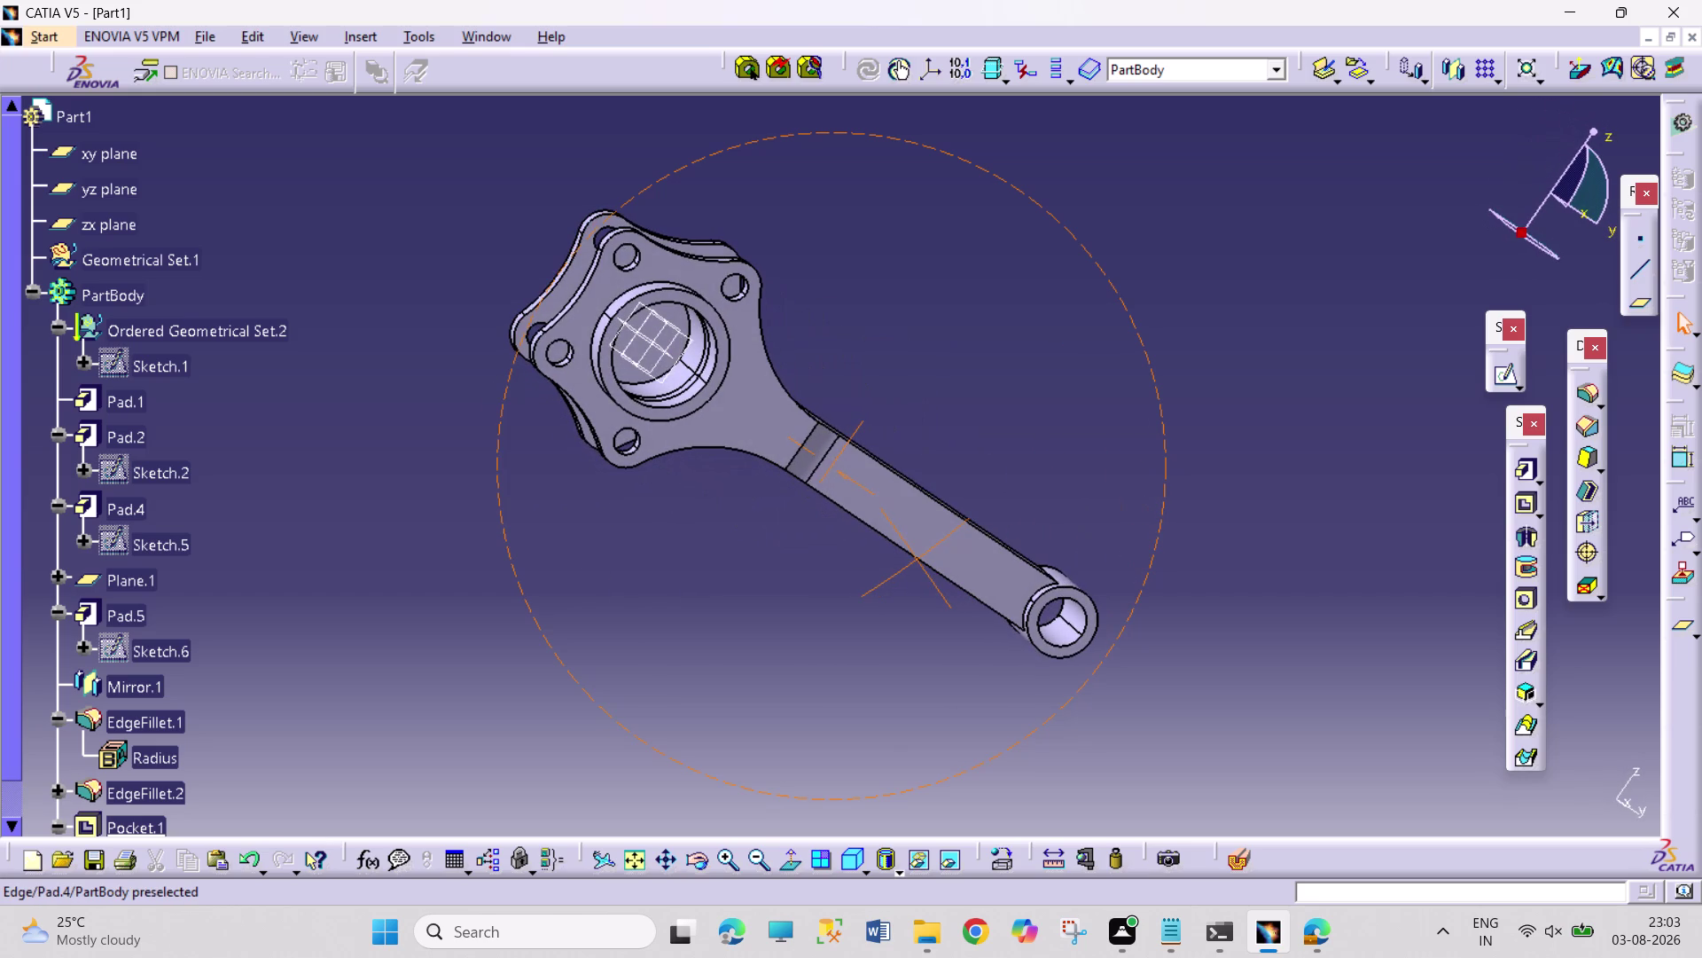
key(ctrl+z)
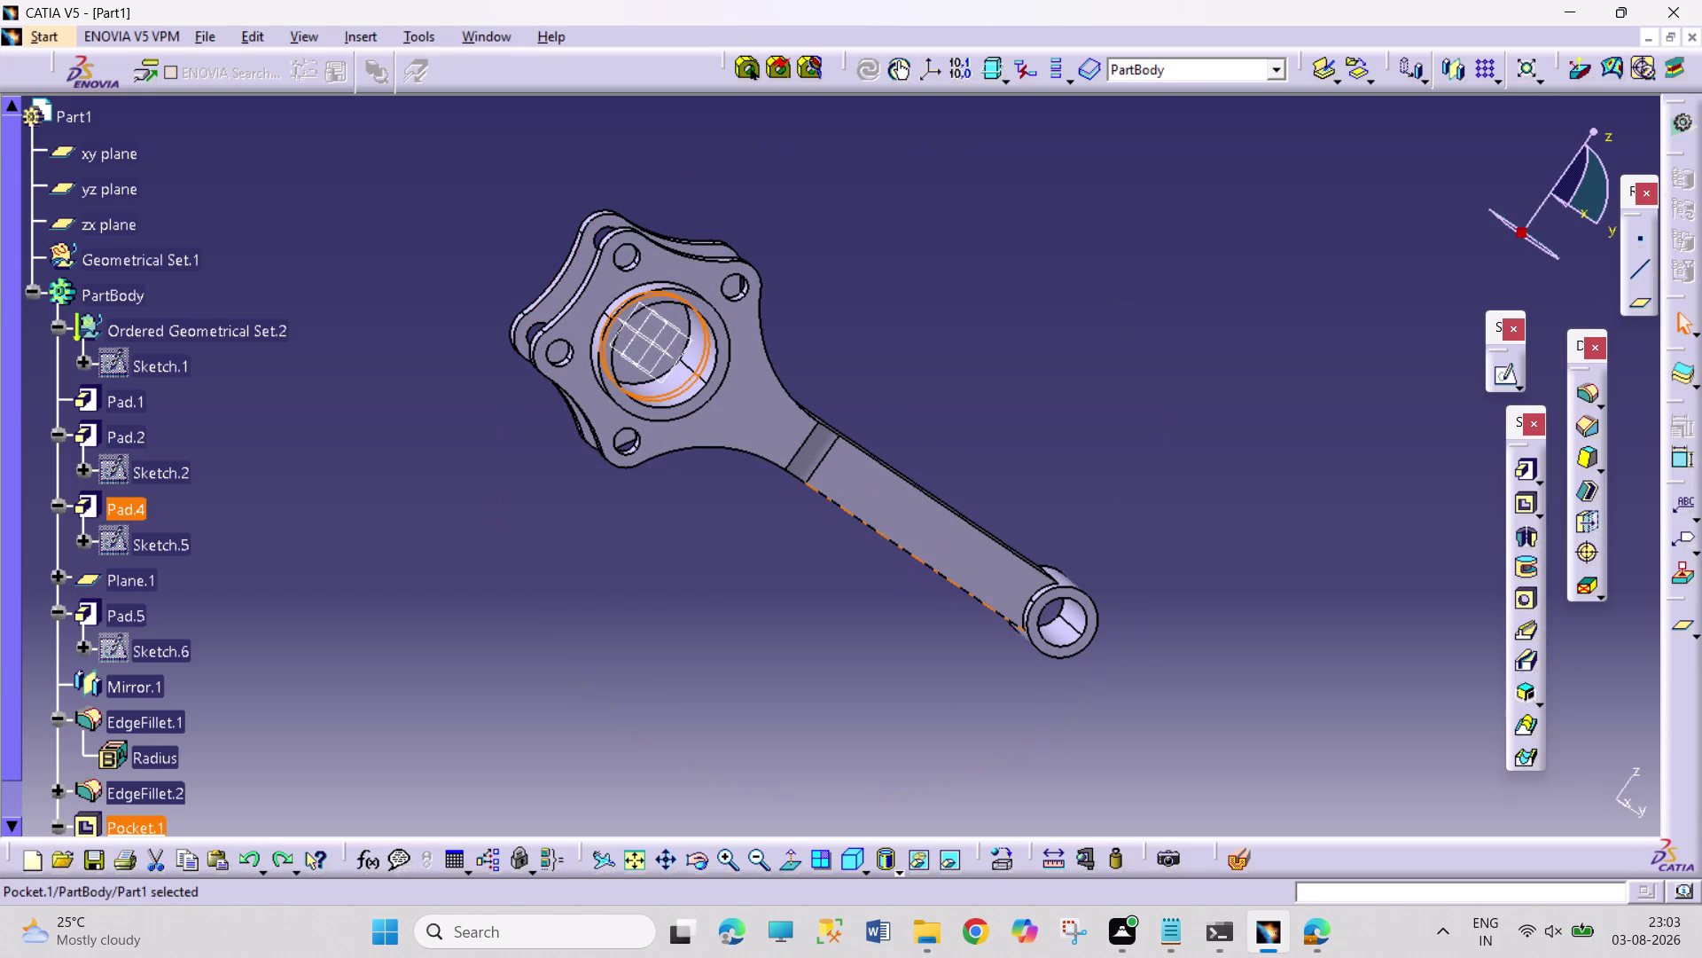
key(ctrl+z)
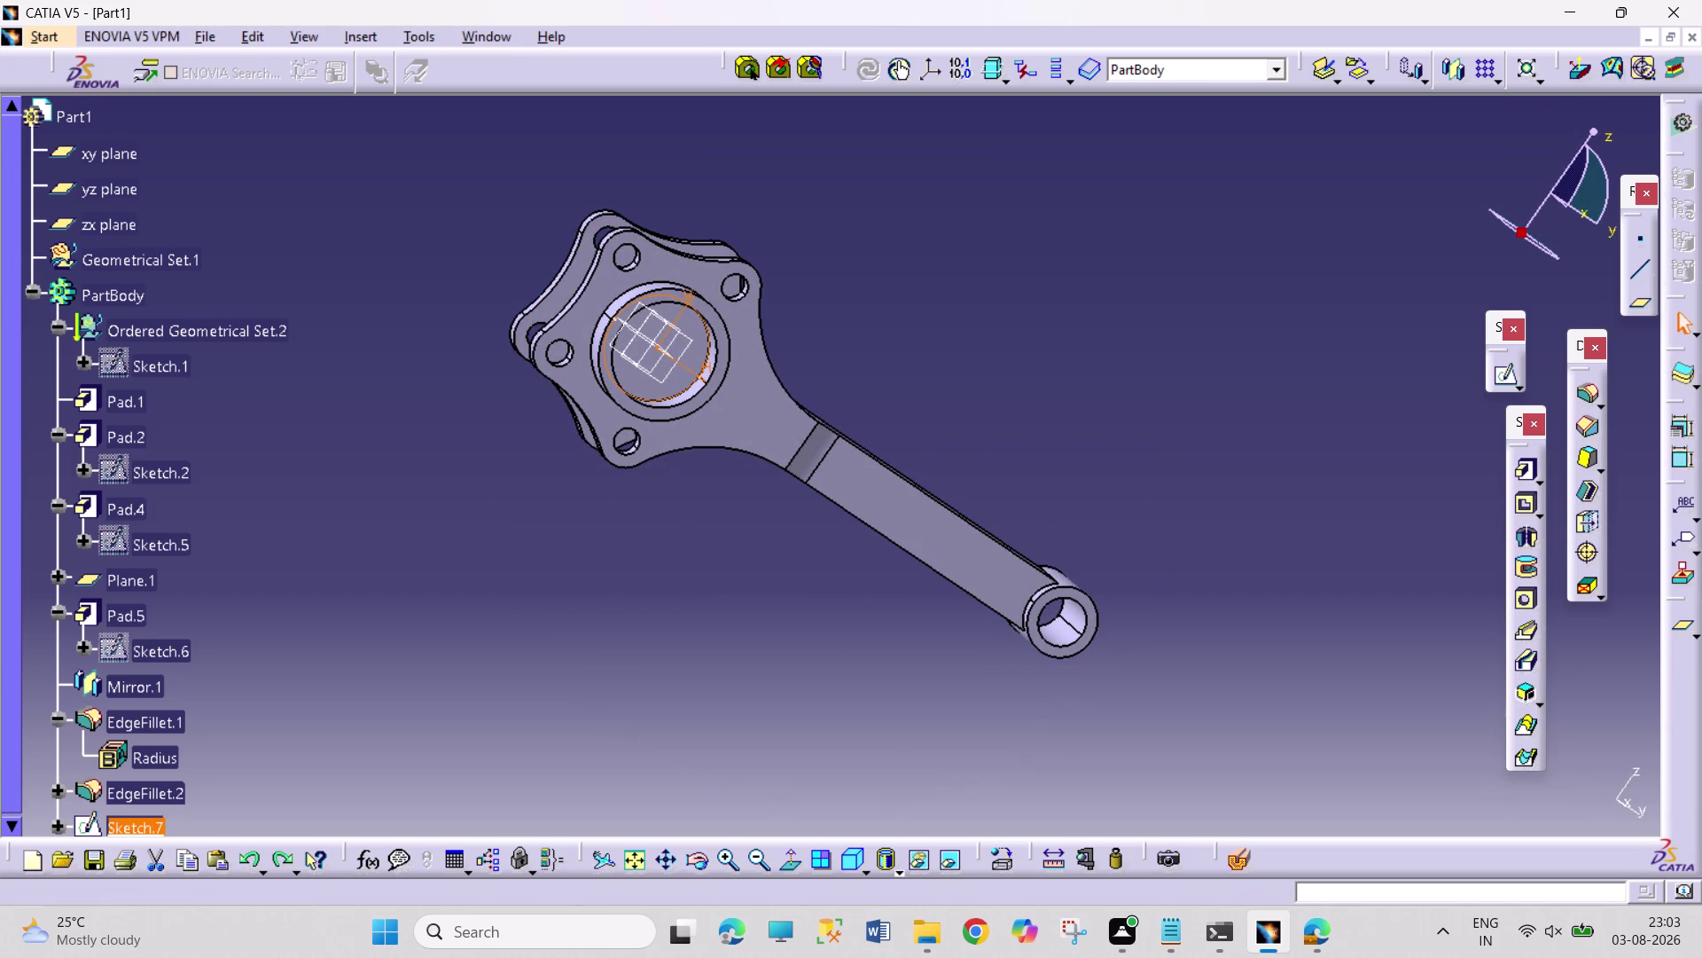
click(1521, 500)
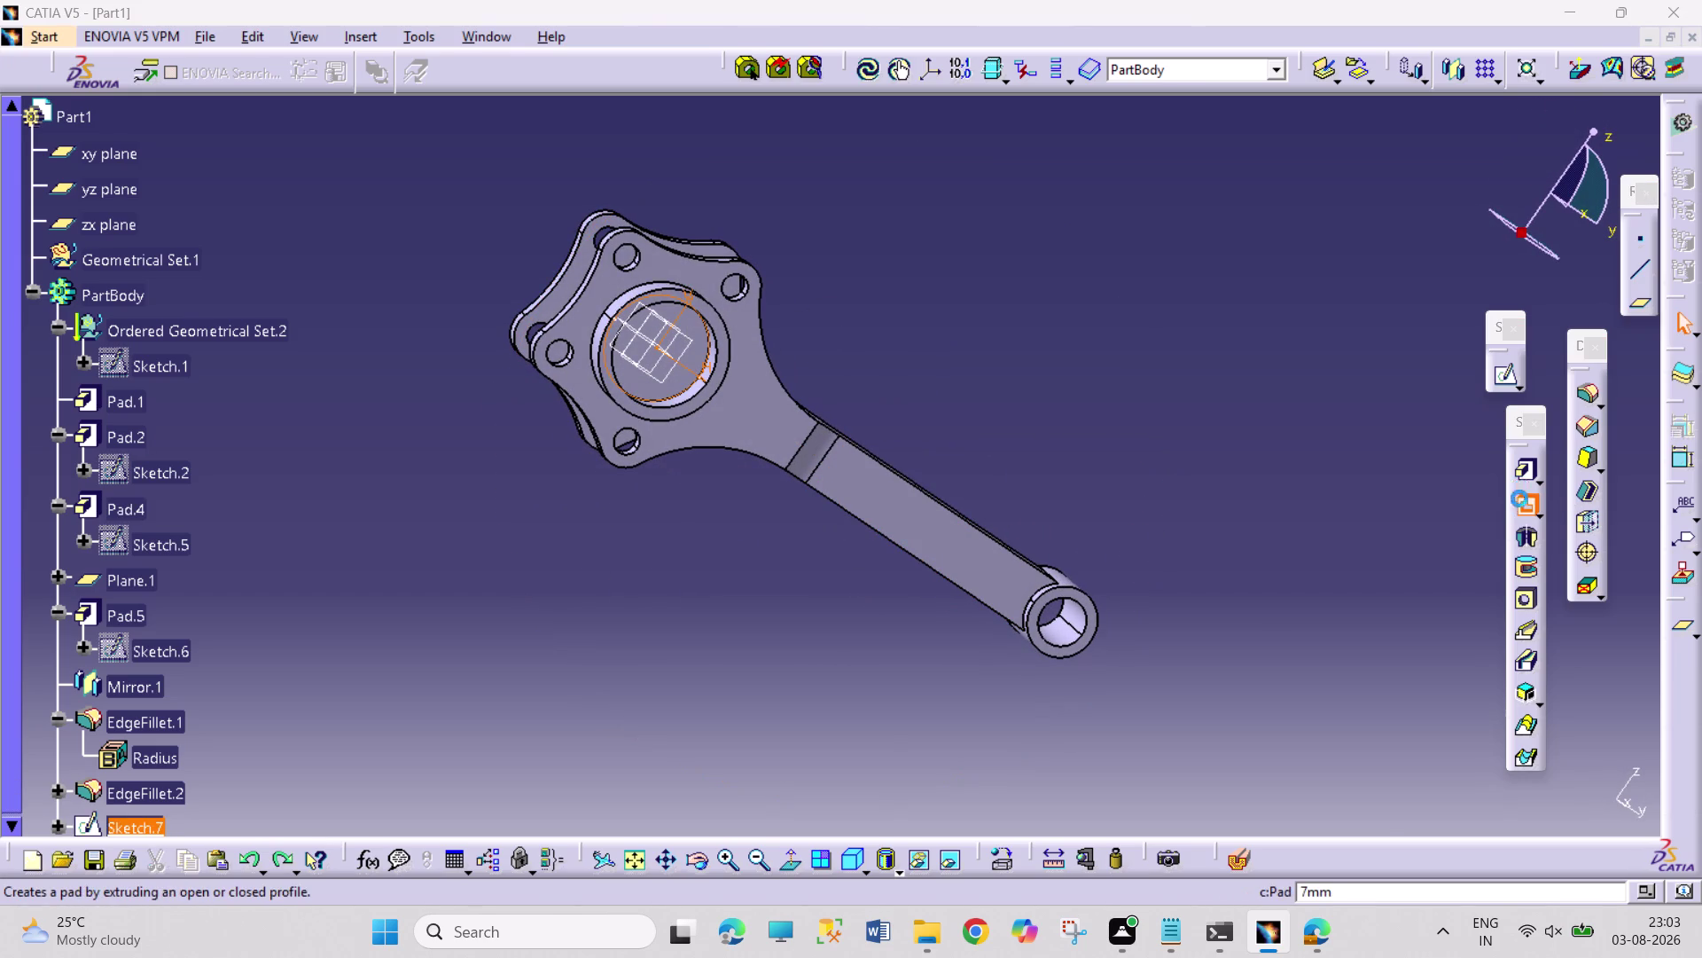
click(1604, 512)
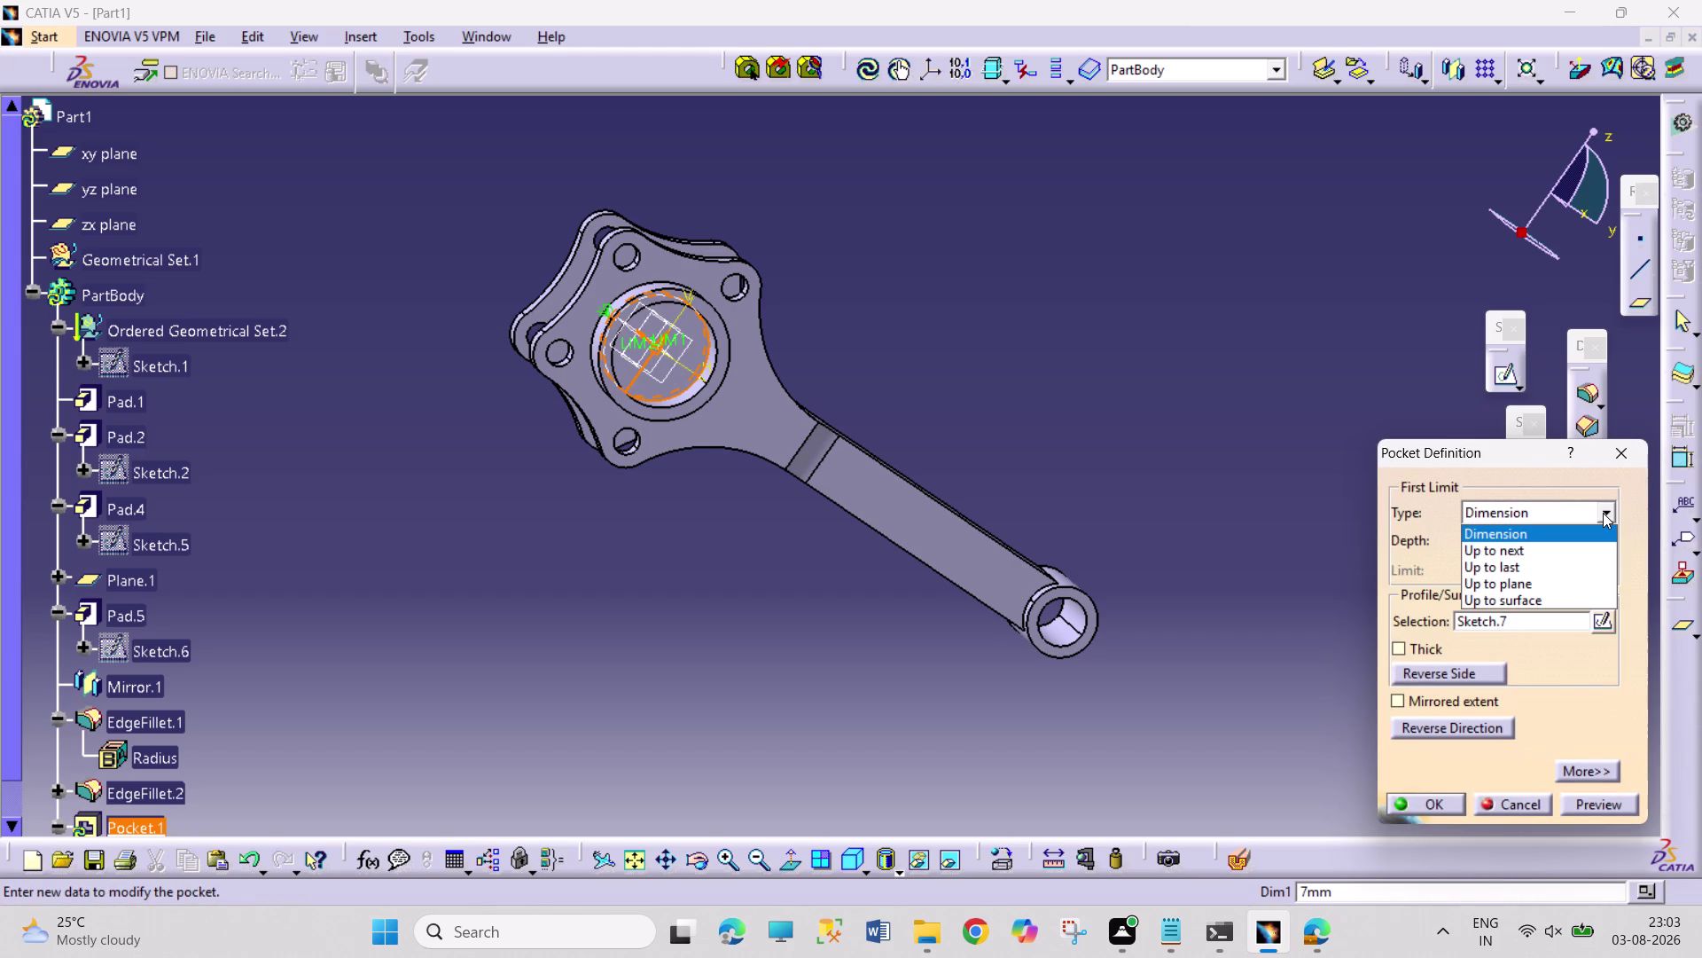
click(1541, 565)
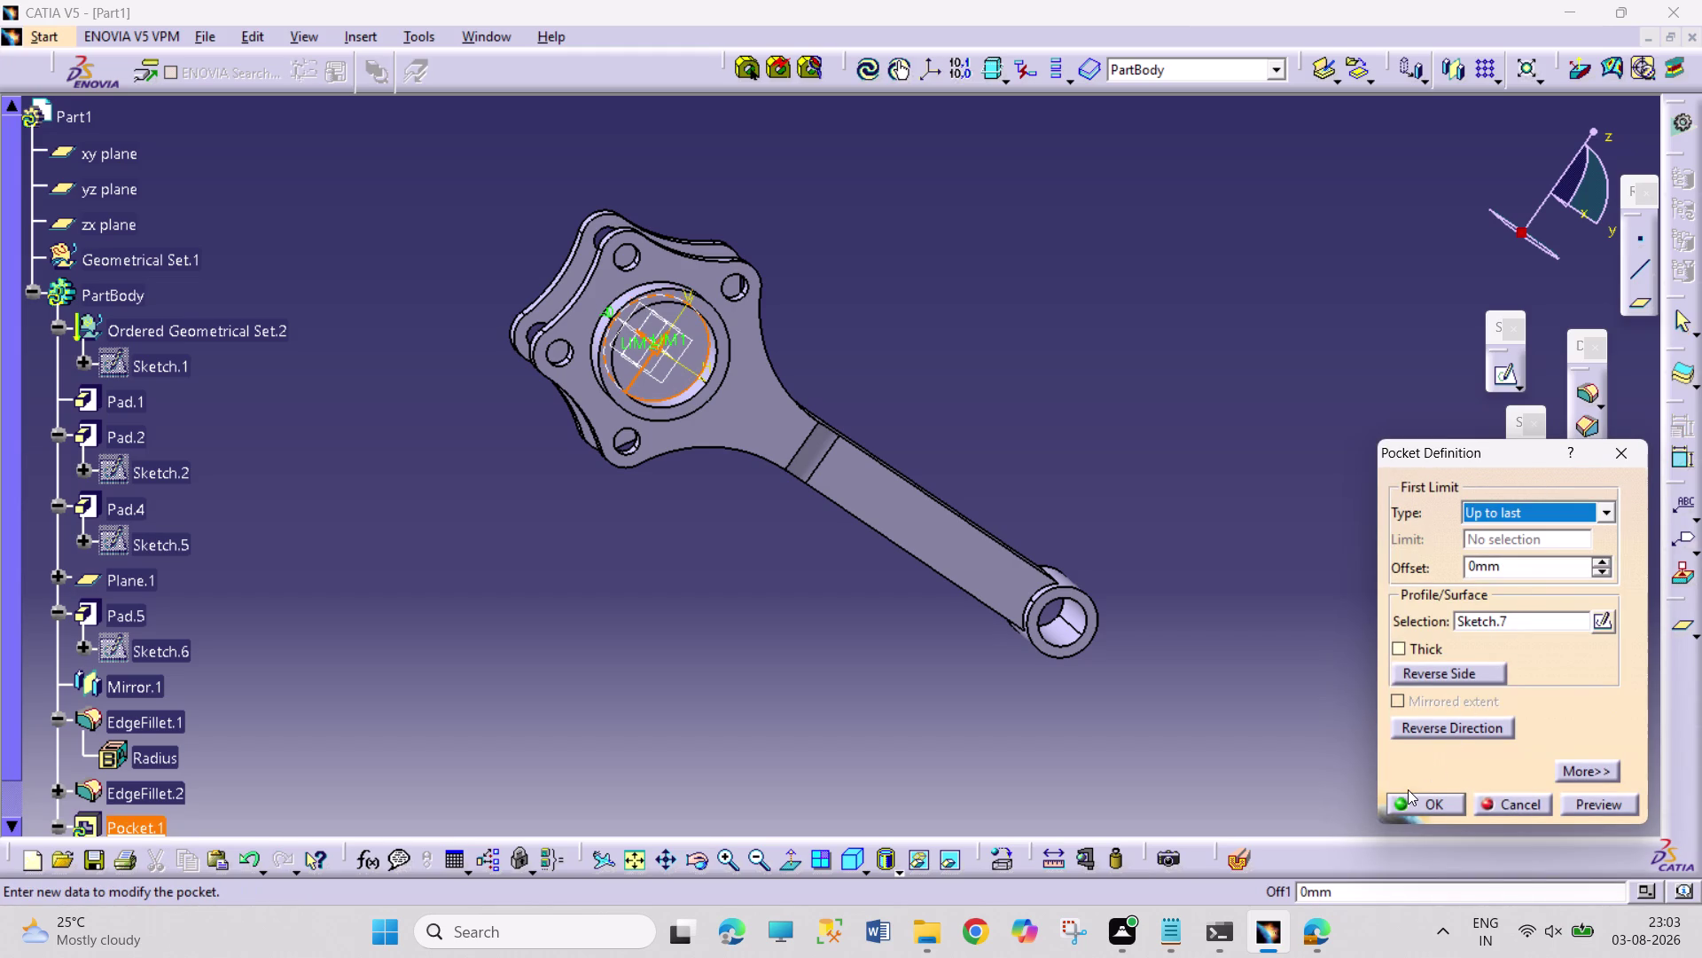
click(1409, 790)
click(1414, 806)
click(1204, 677)
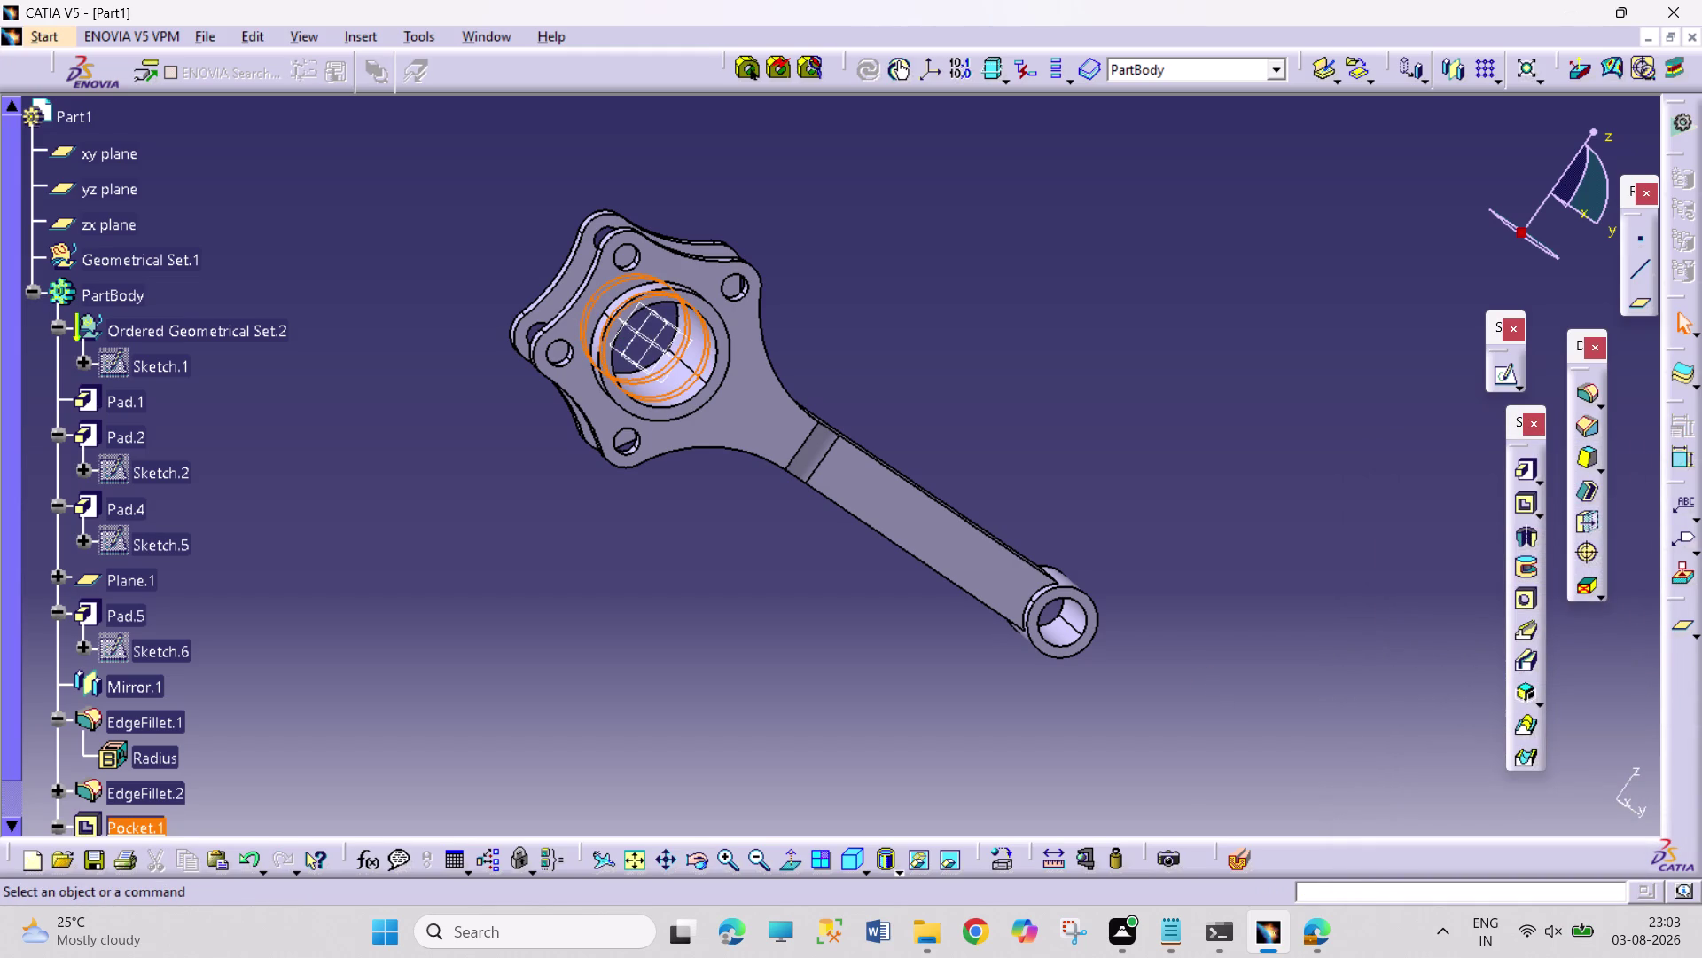
Orbit the rod to inspect the deeper bore pocket from several angles.
click(691, 859)
drag(1306, 703, 1245, 602)
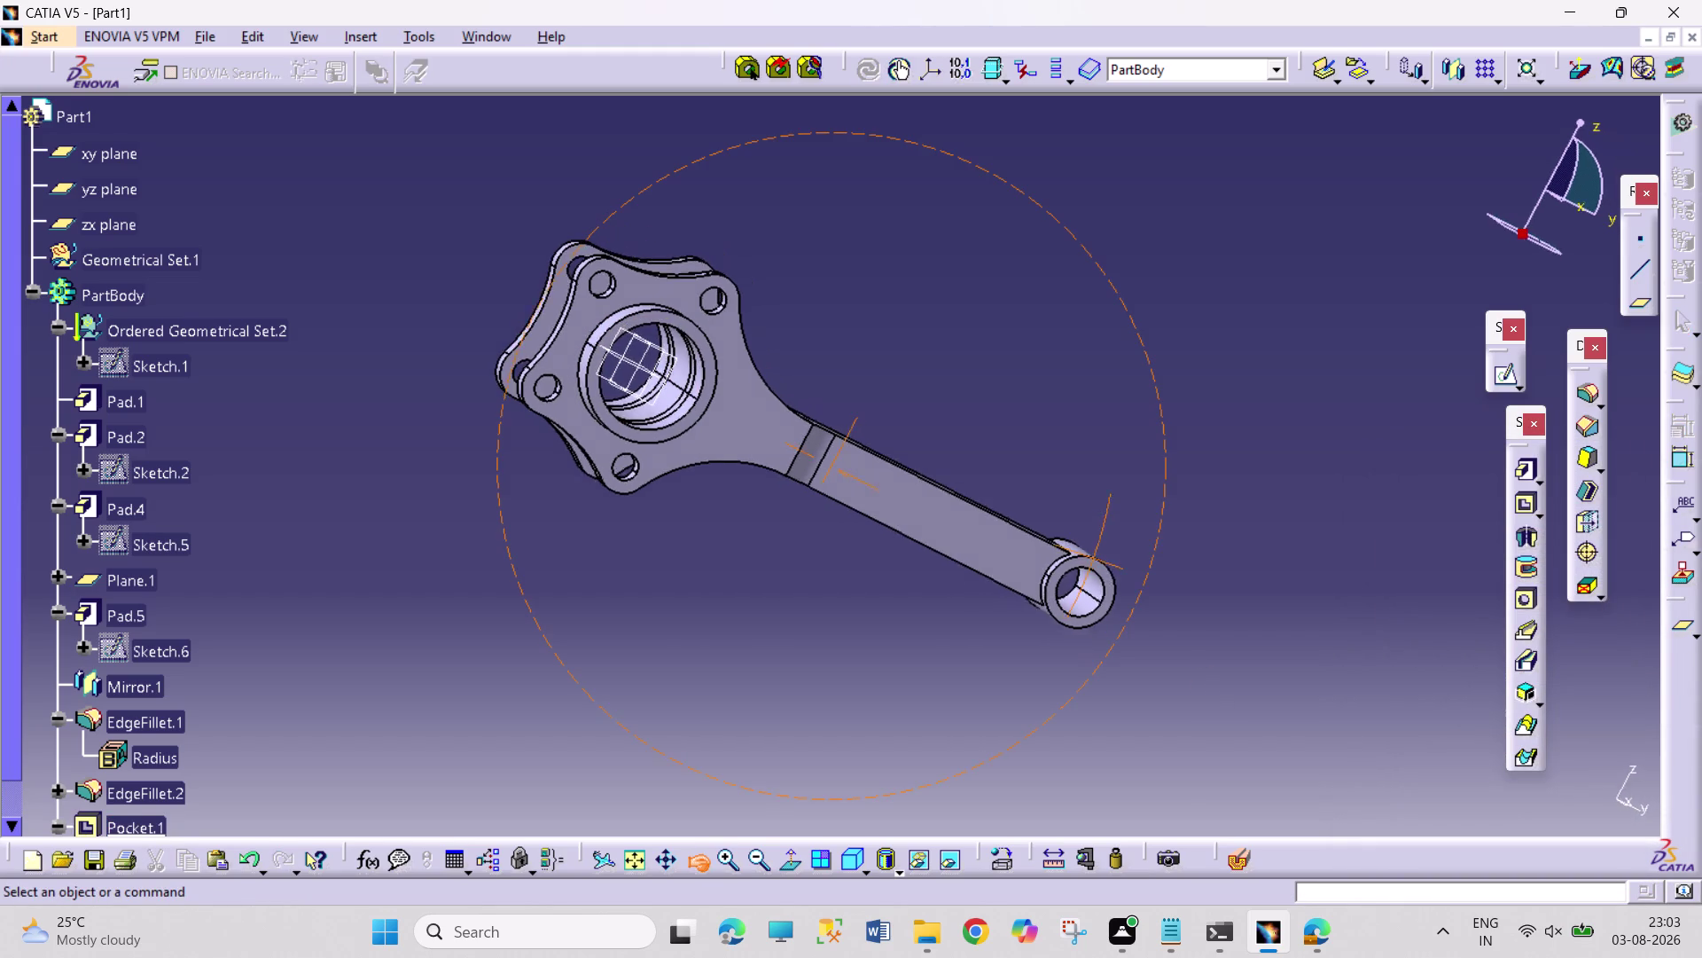
drag(1245, 602, 803, 586)
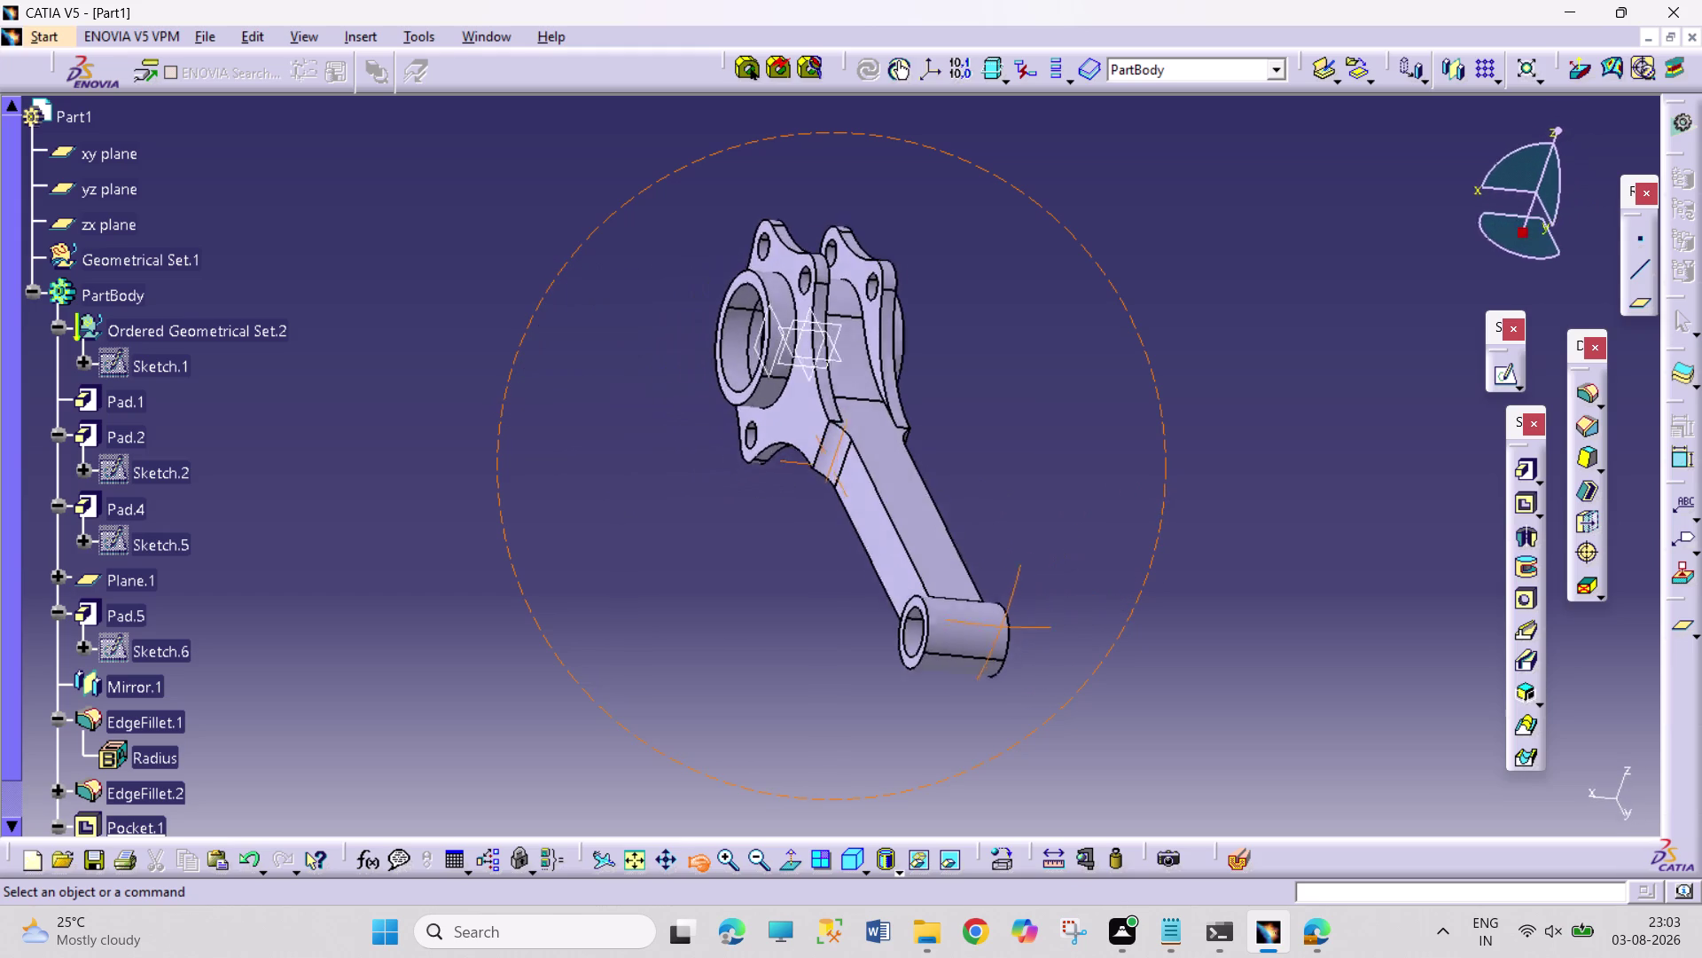
drag(804, 586, 1078, 634)
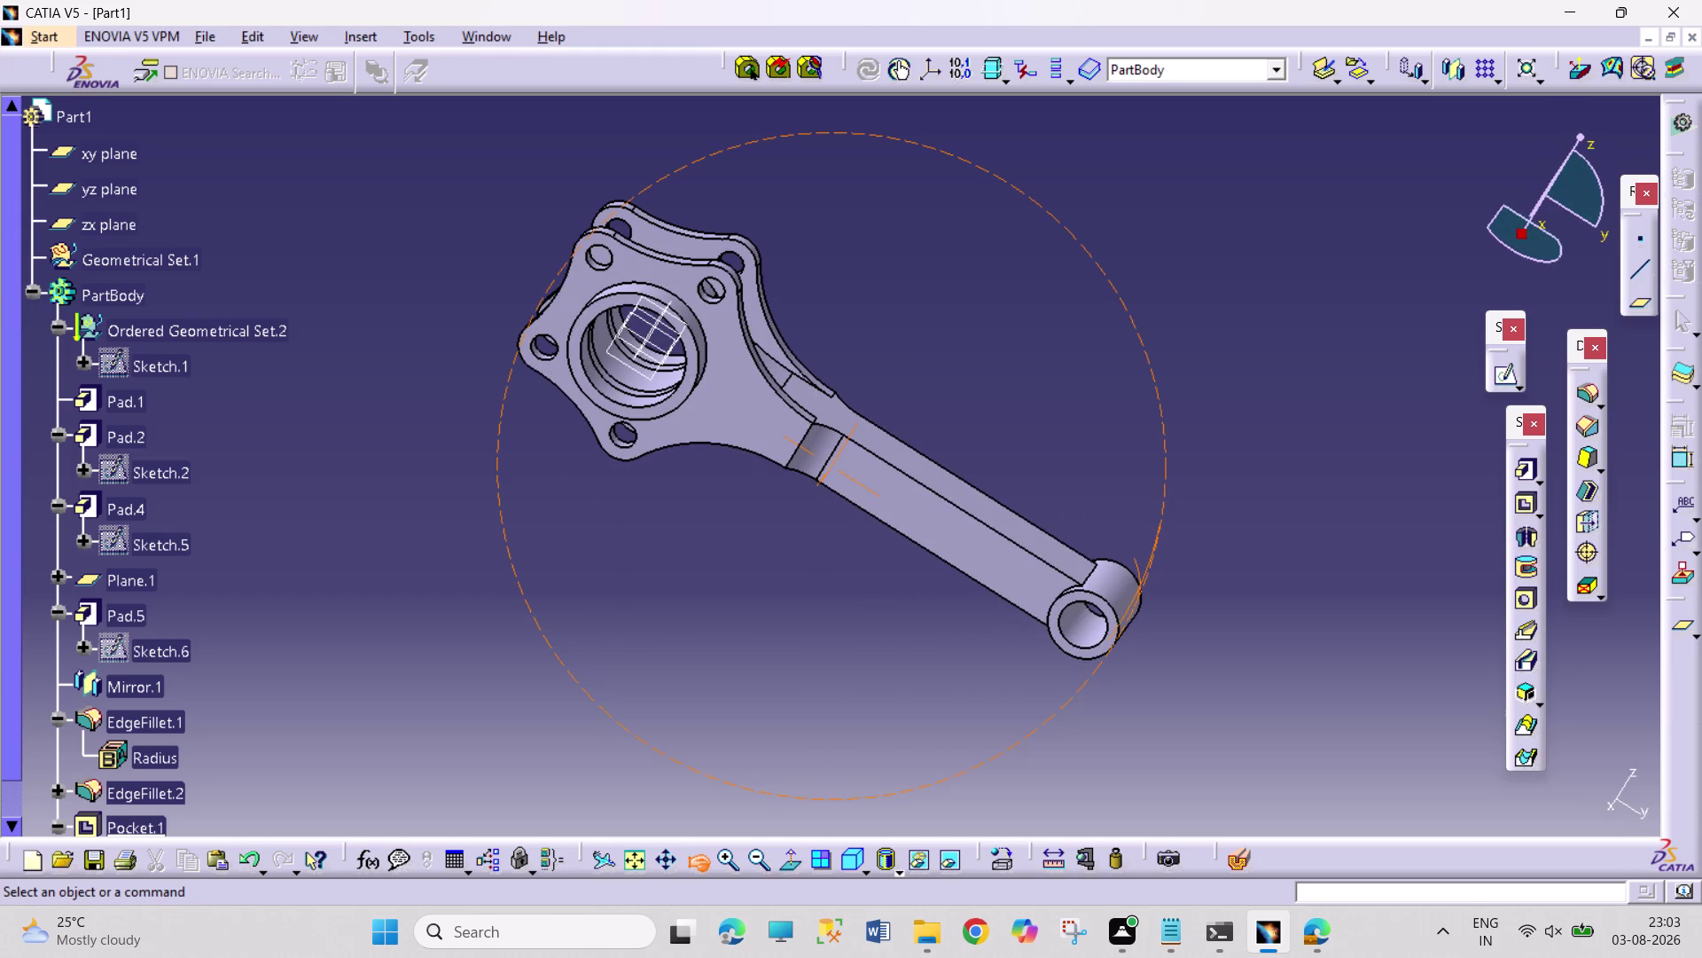
drag(1079, 634, 1081, 634)
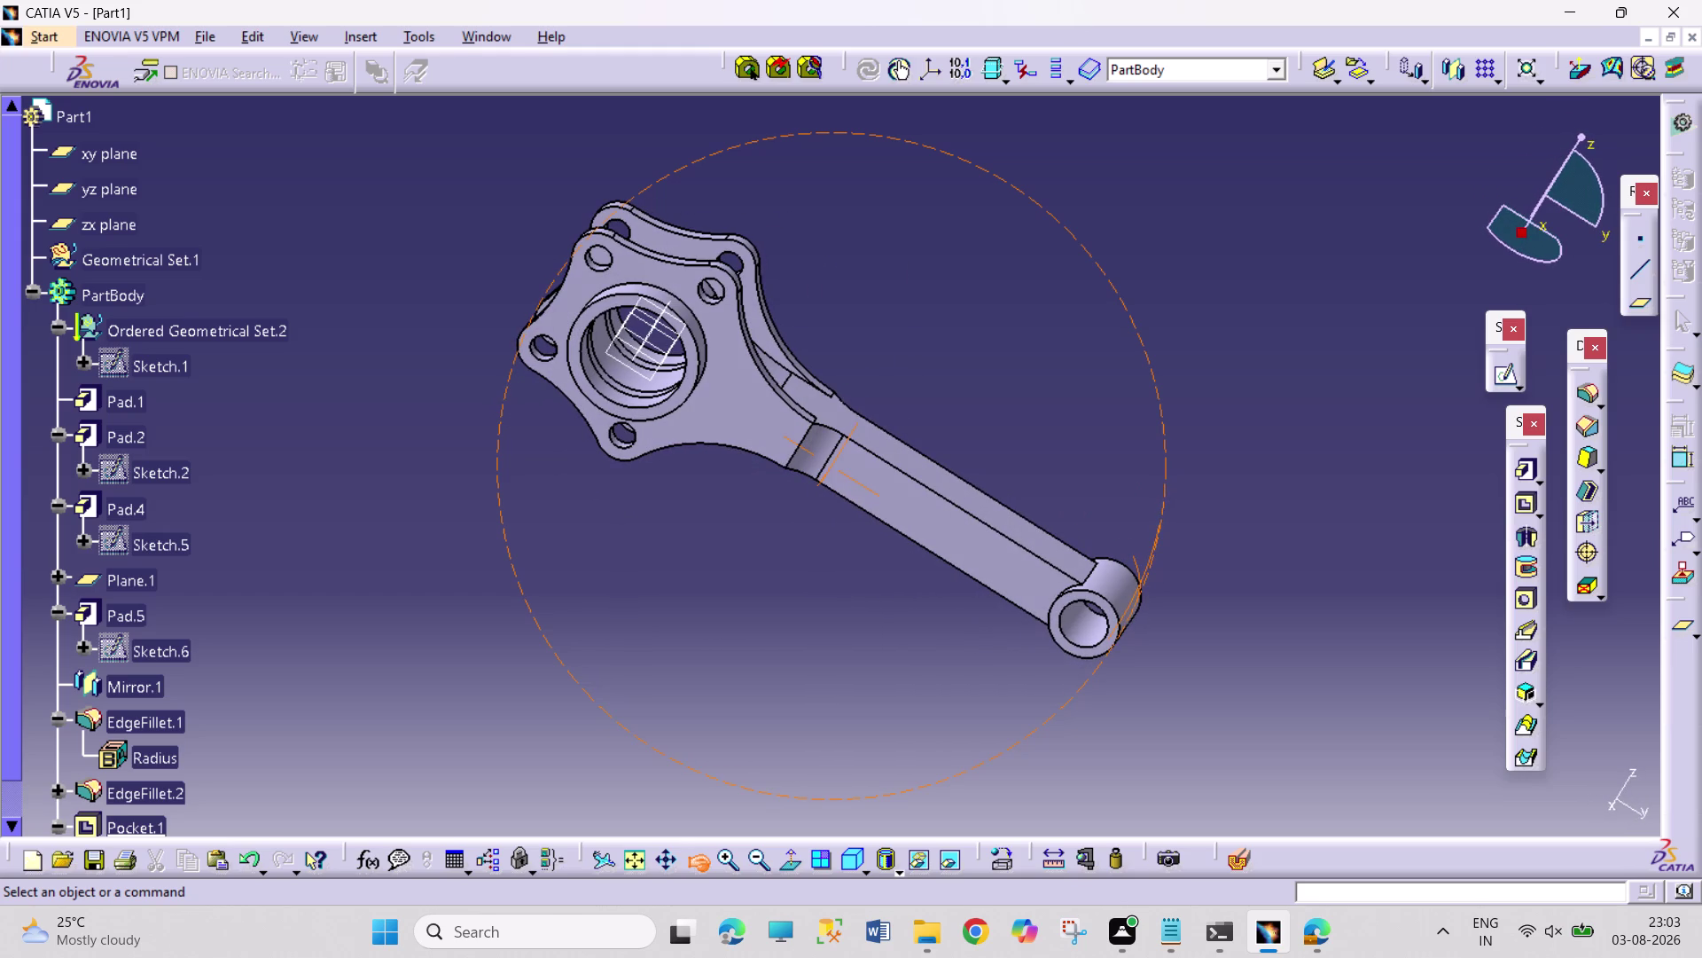
drag(1081, 634, 1082, 634)
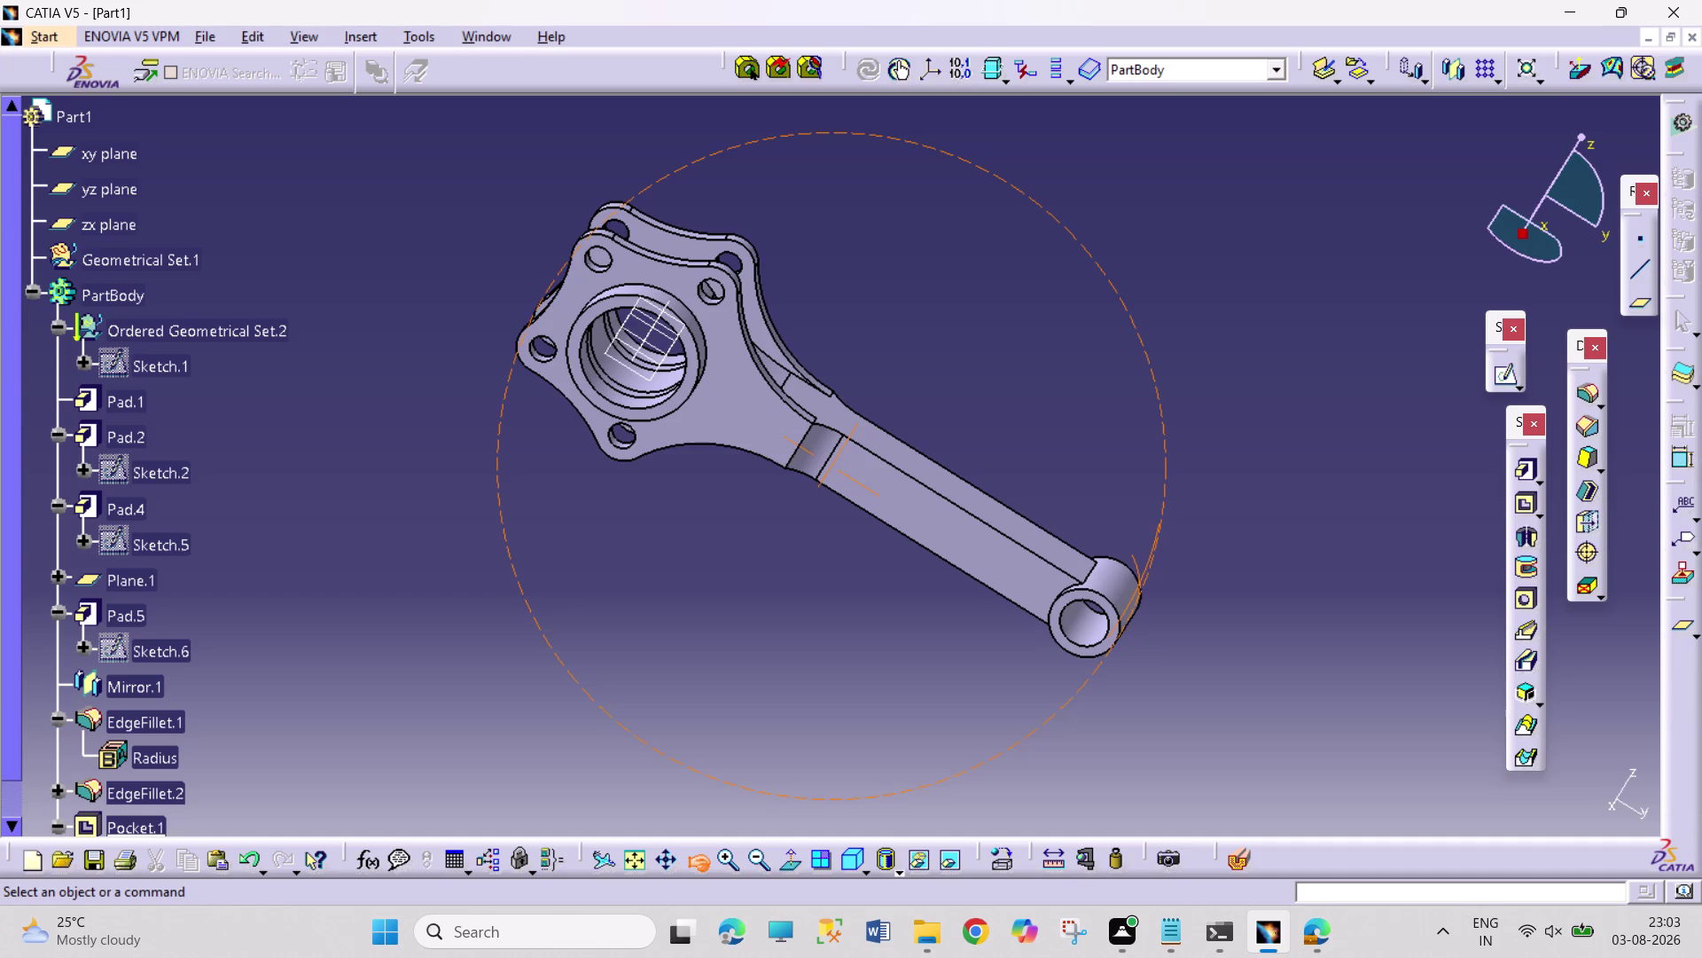
drag(1082, 634, 1086, 634)
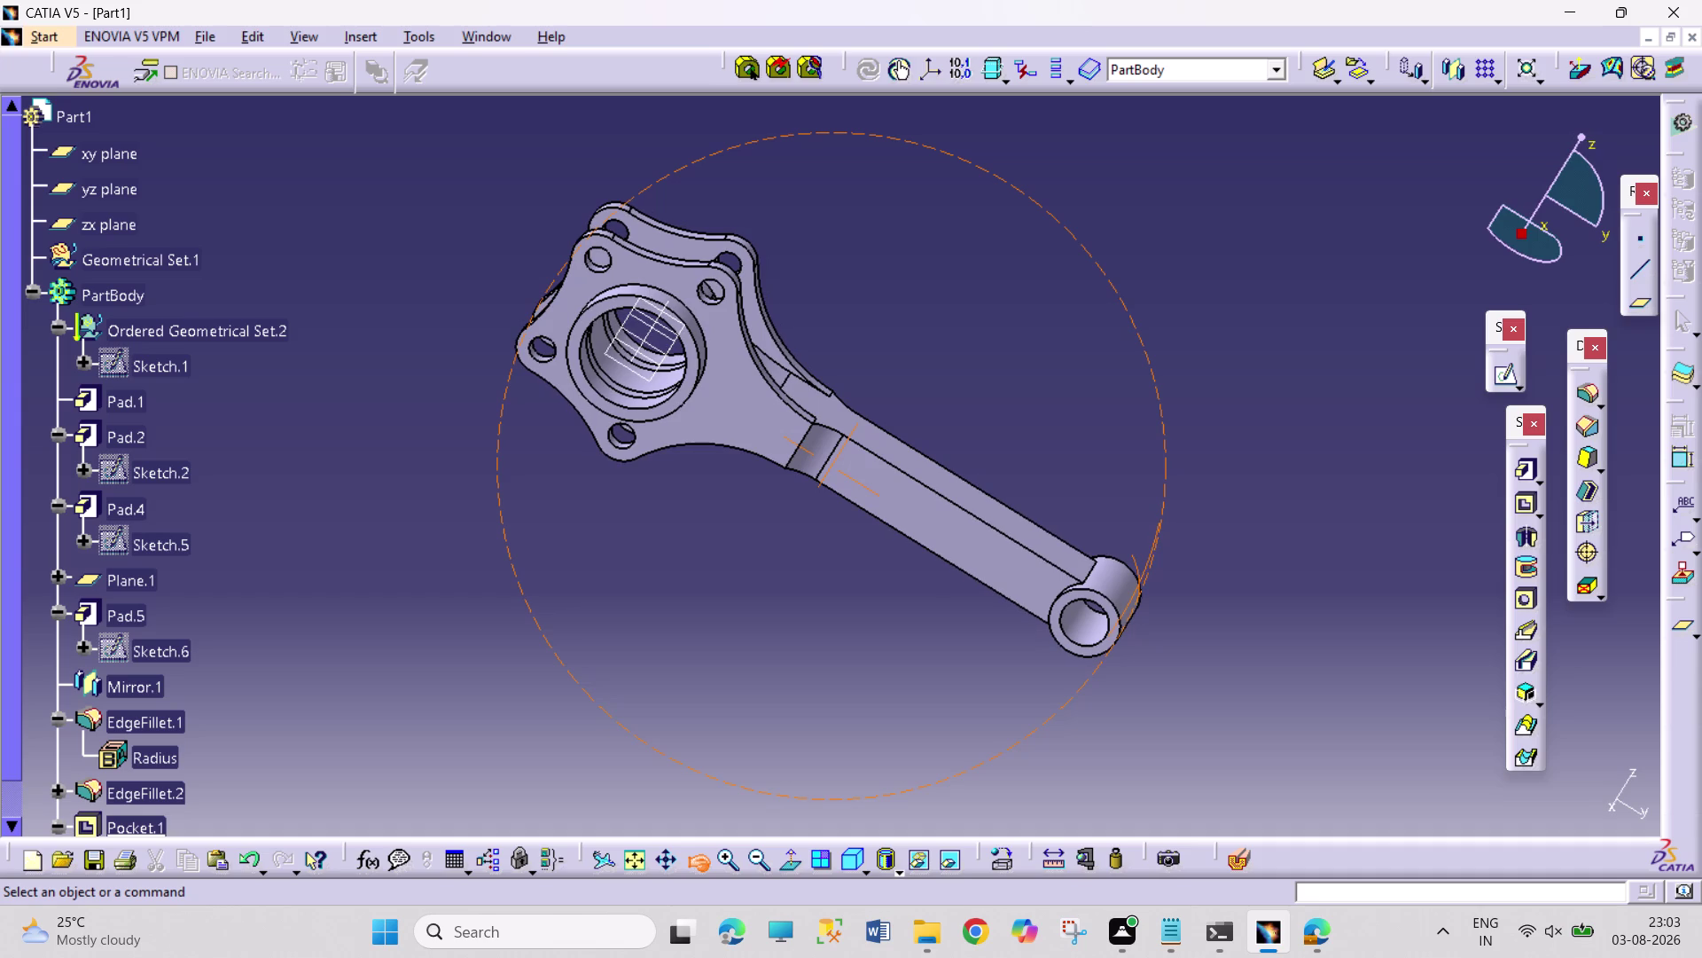
drag(1085, 634, 1087, 634)
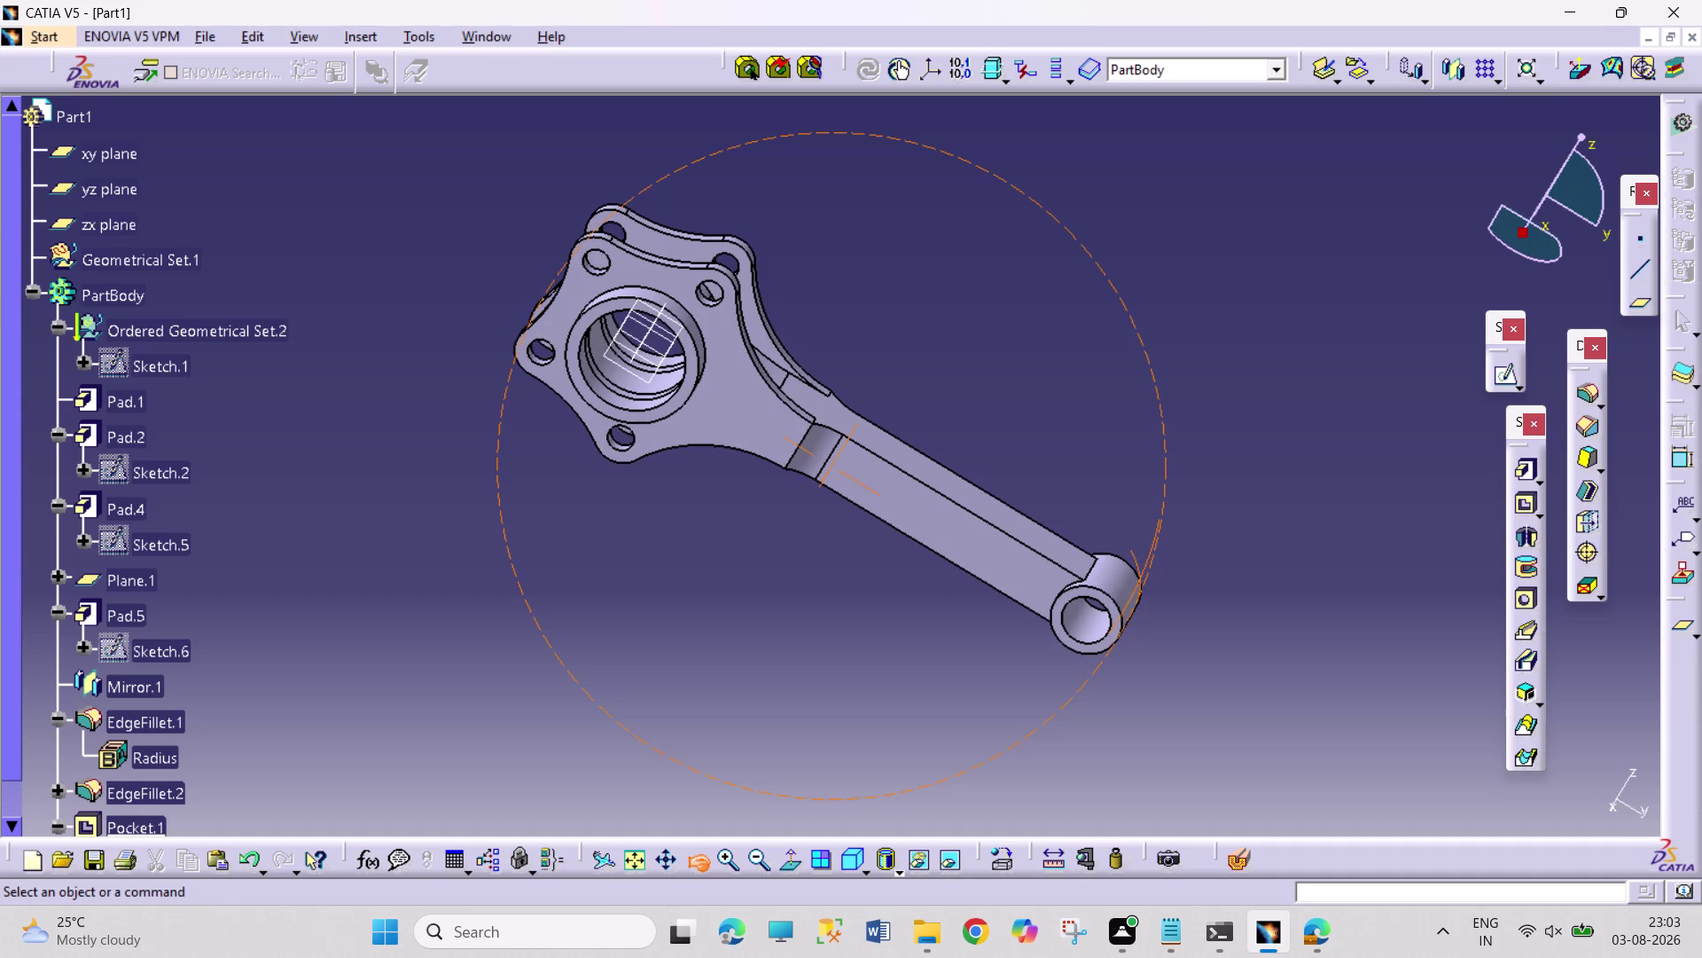
Turn the rod side-on and start a new sketch on the yz plane.
drag(1087, 634, 1084, 459)
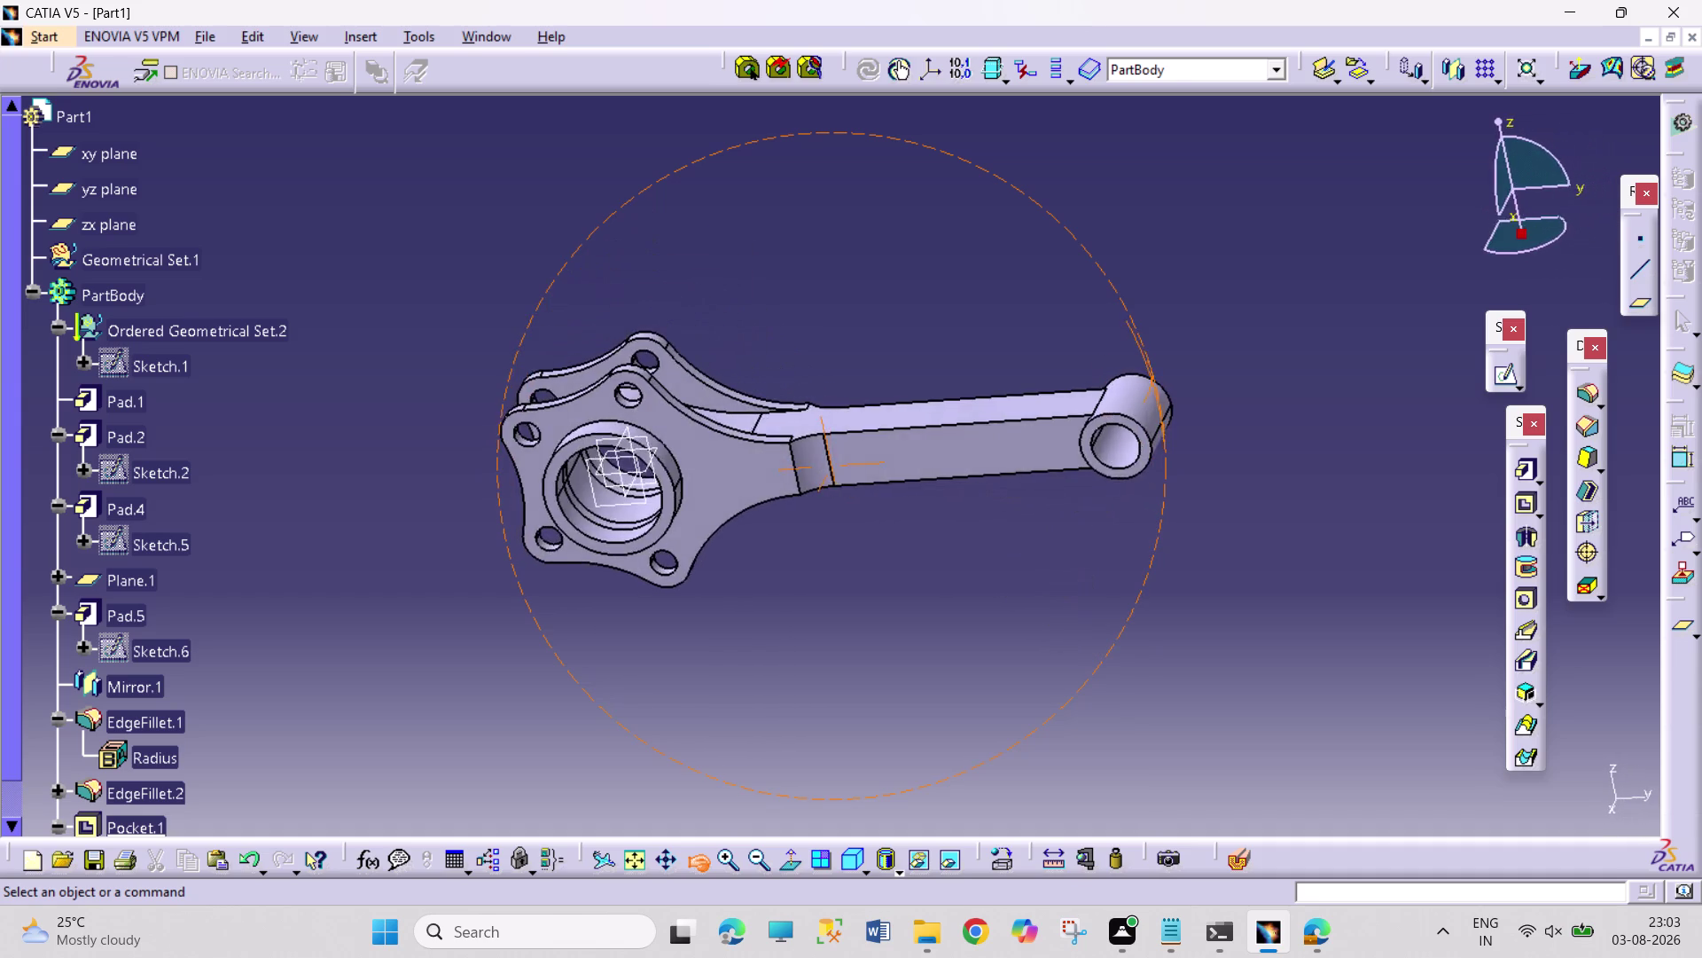
drag(1083, 460, 833, 633)
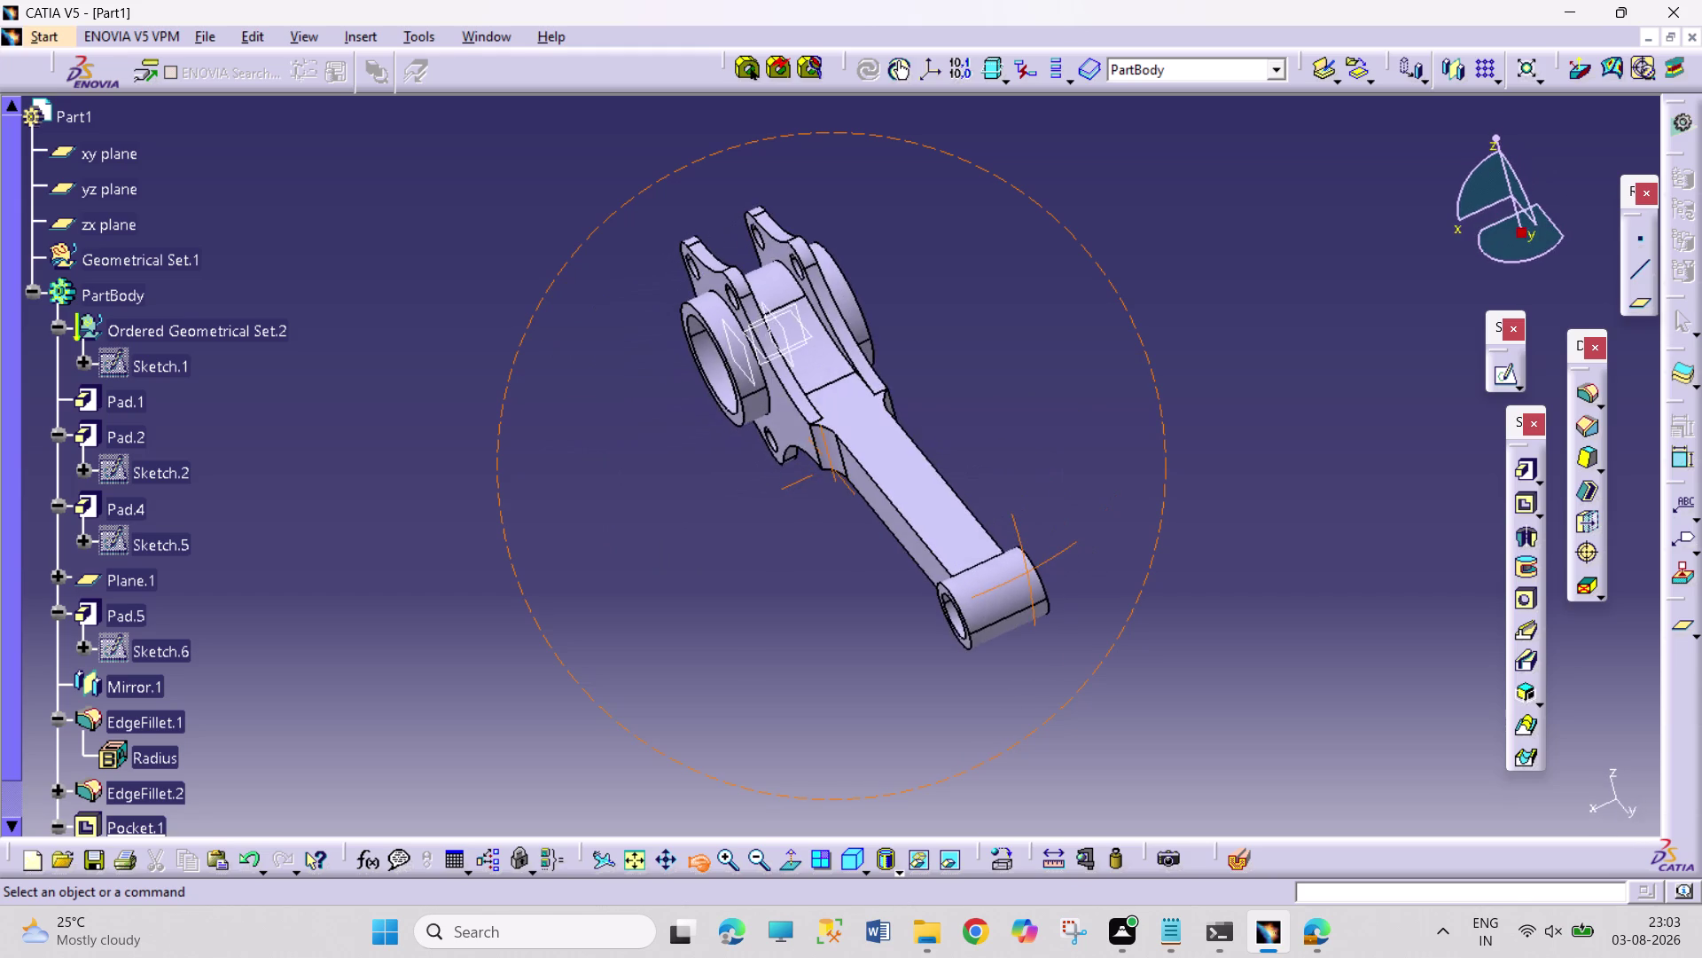
drag(834, 633, 839, 626)
click(782, 338)
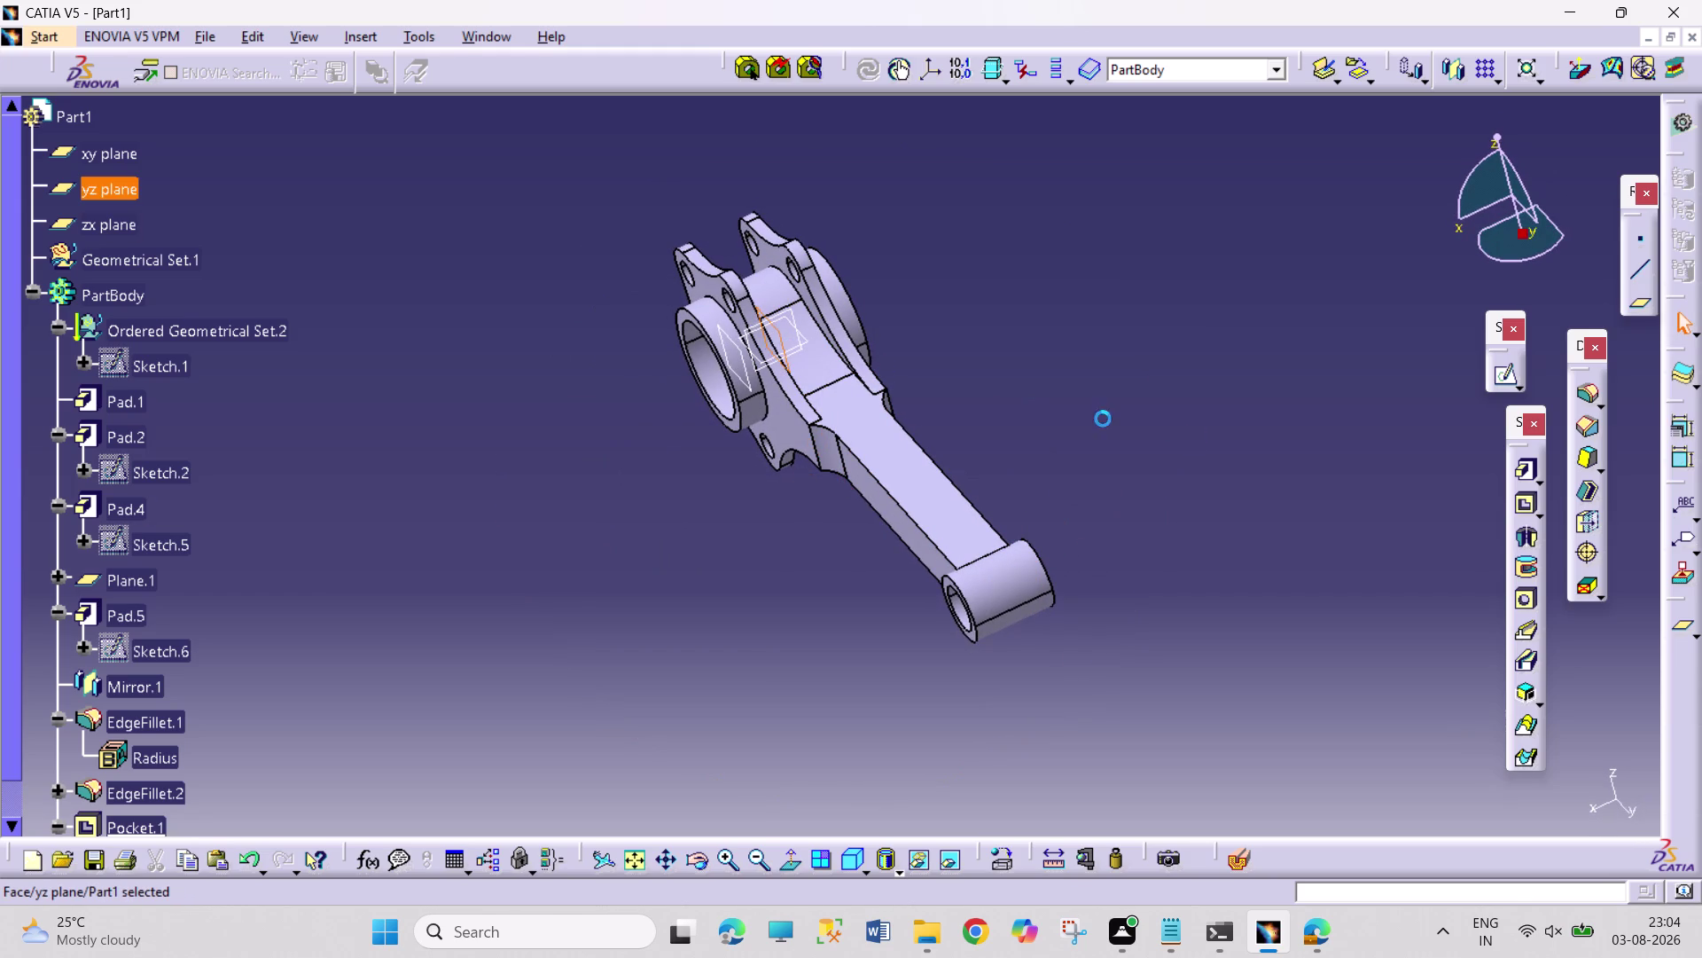
click(1492, 377)
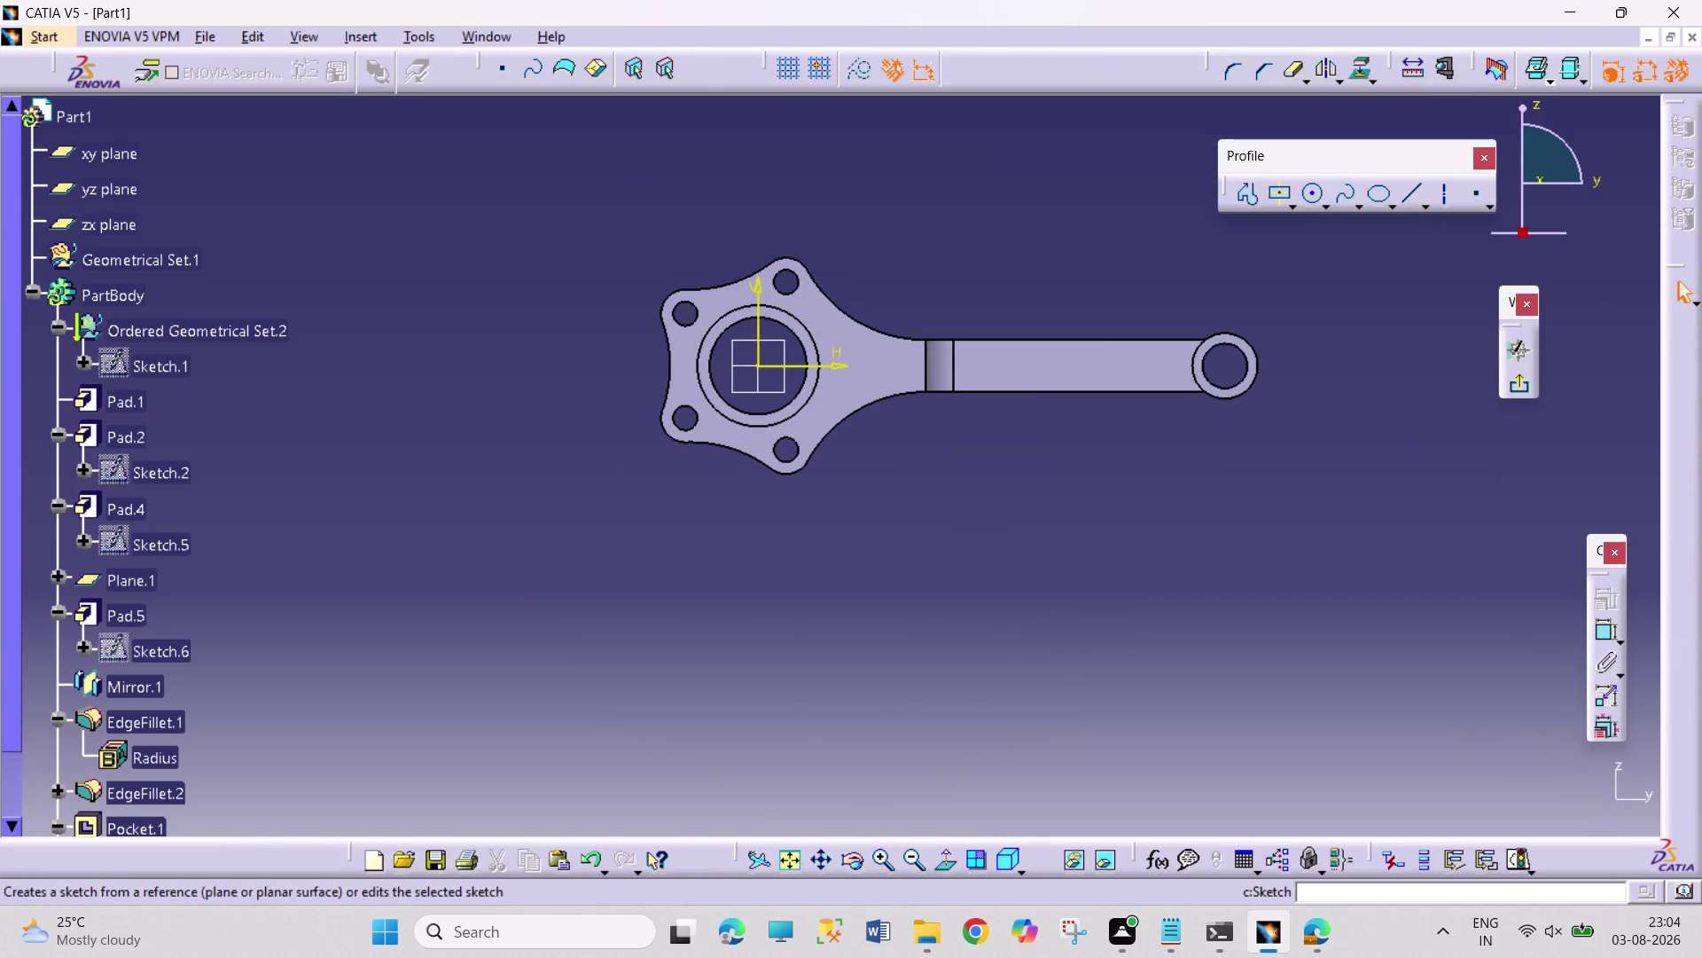
triple_click(884, 859)
triple_click(883, 860)
click(884, 859)
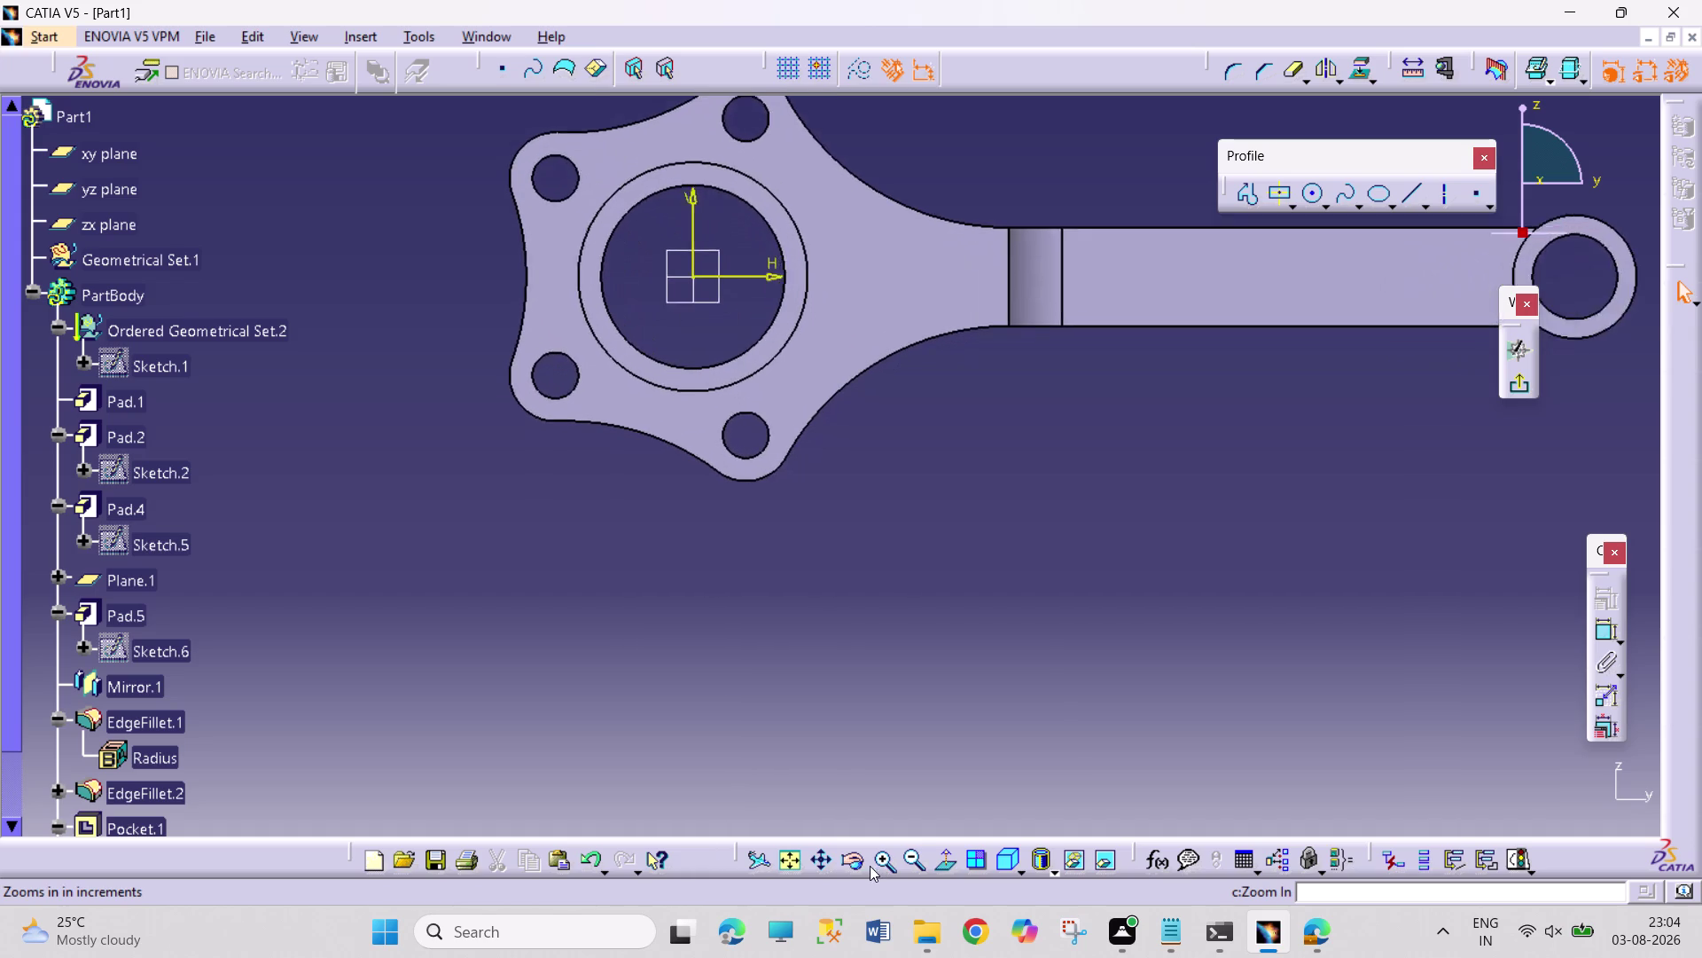
drag(815, 863, 821, 855)
drag(1174, 454, 960, 614)
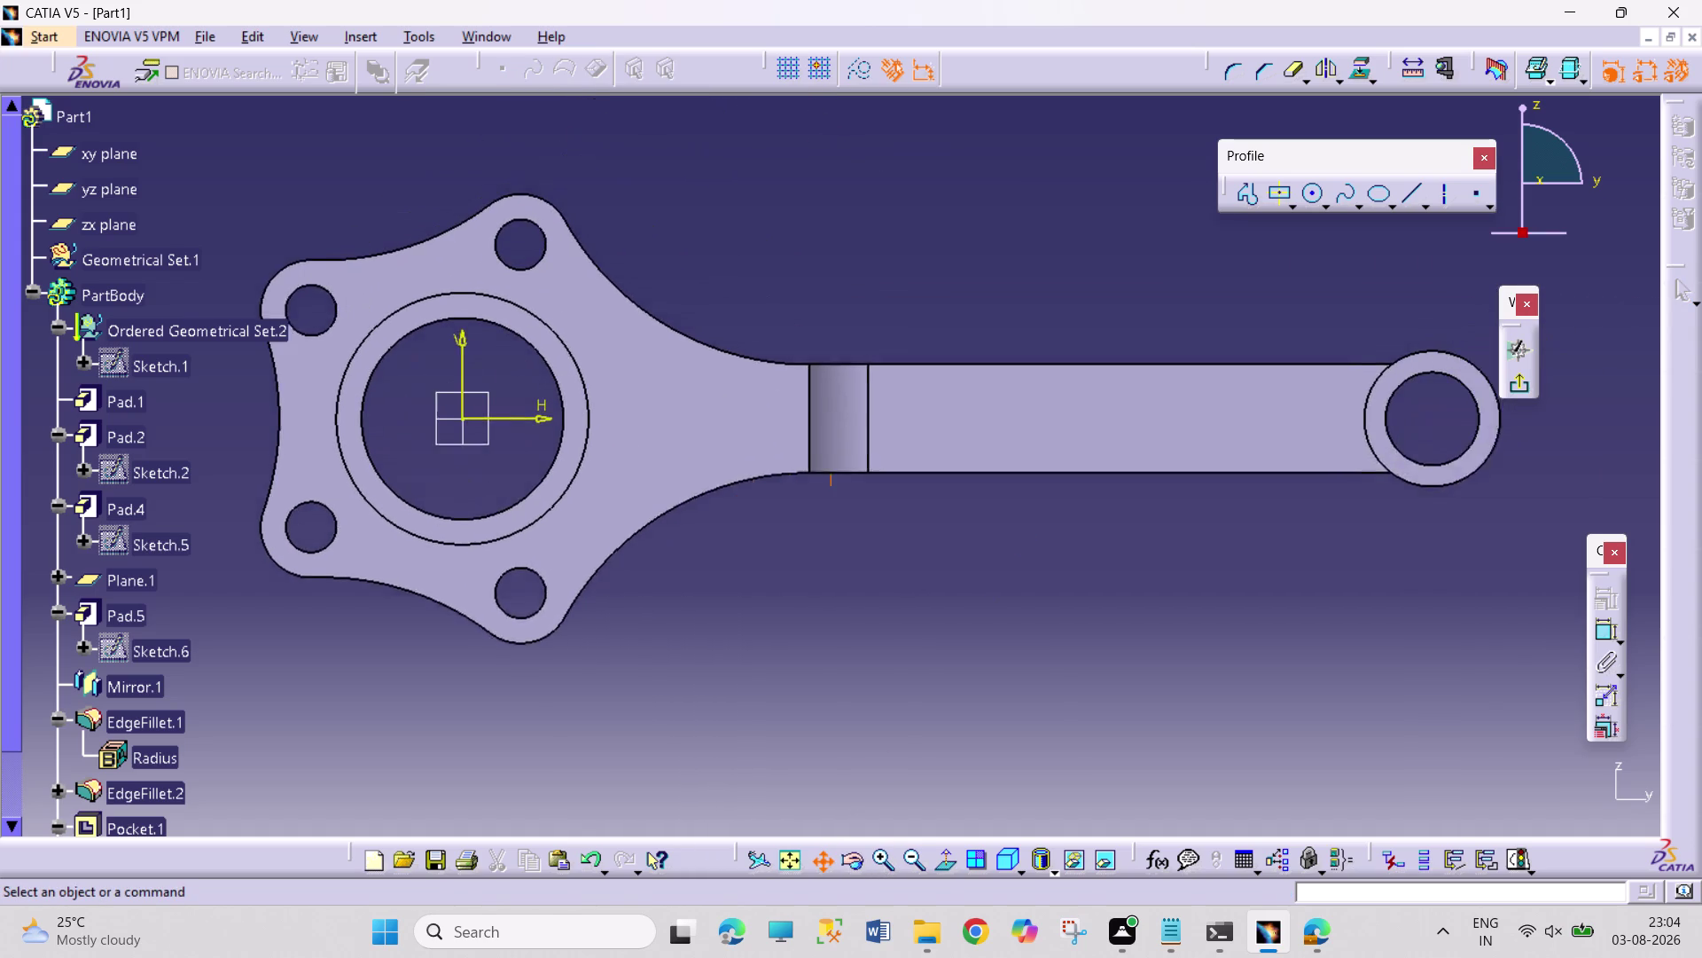
drag(960, 614, 880, 660)
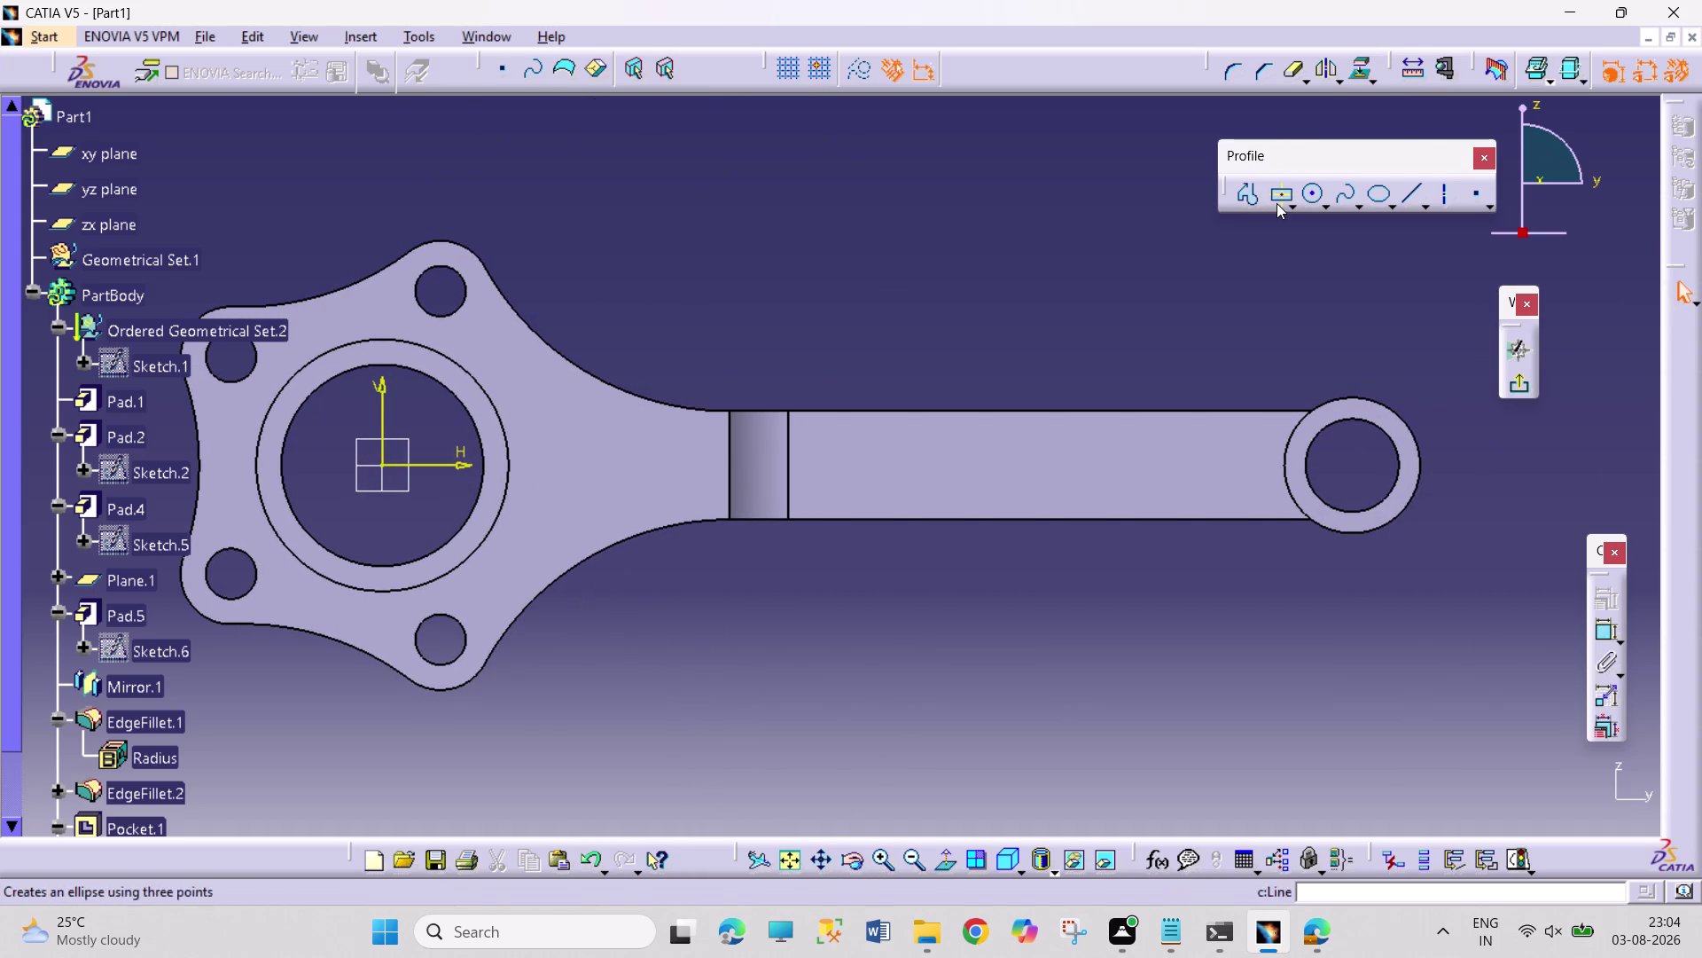
click(1278, 200)
click(908, 467)
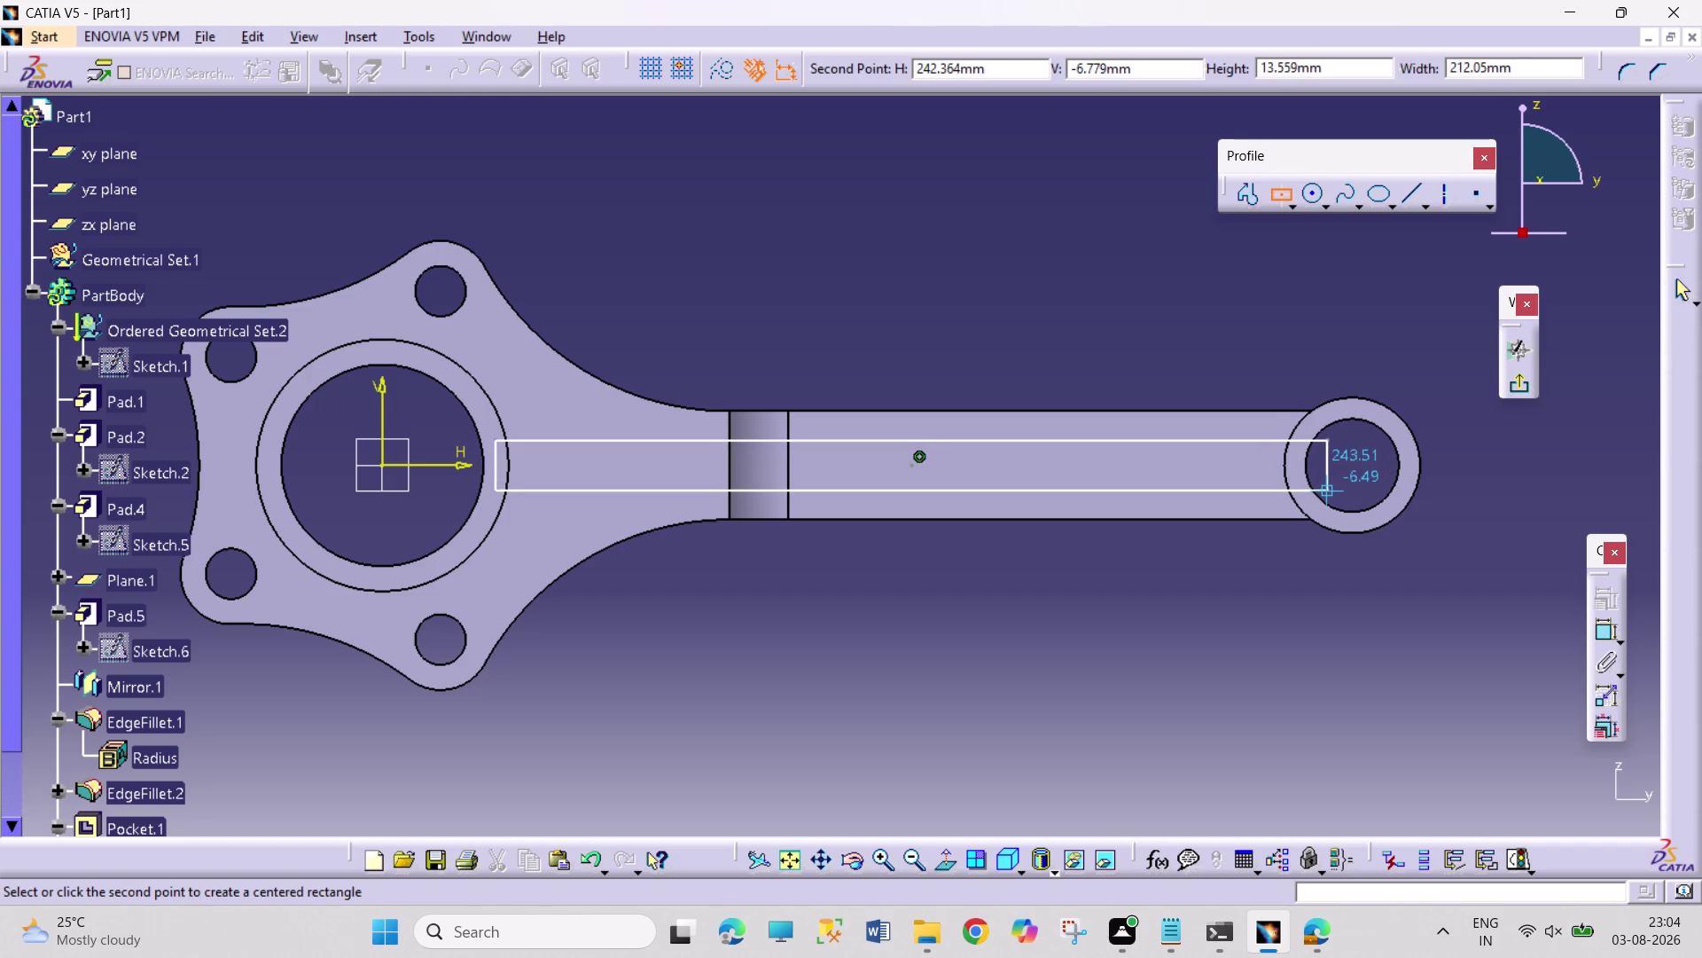
key(Escape)
key(Escape)
key(Escape)
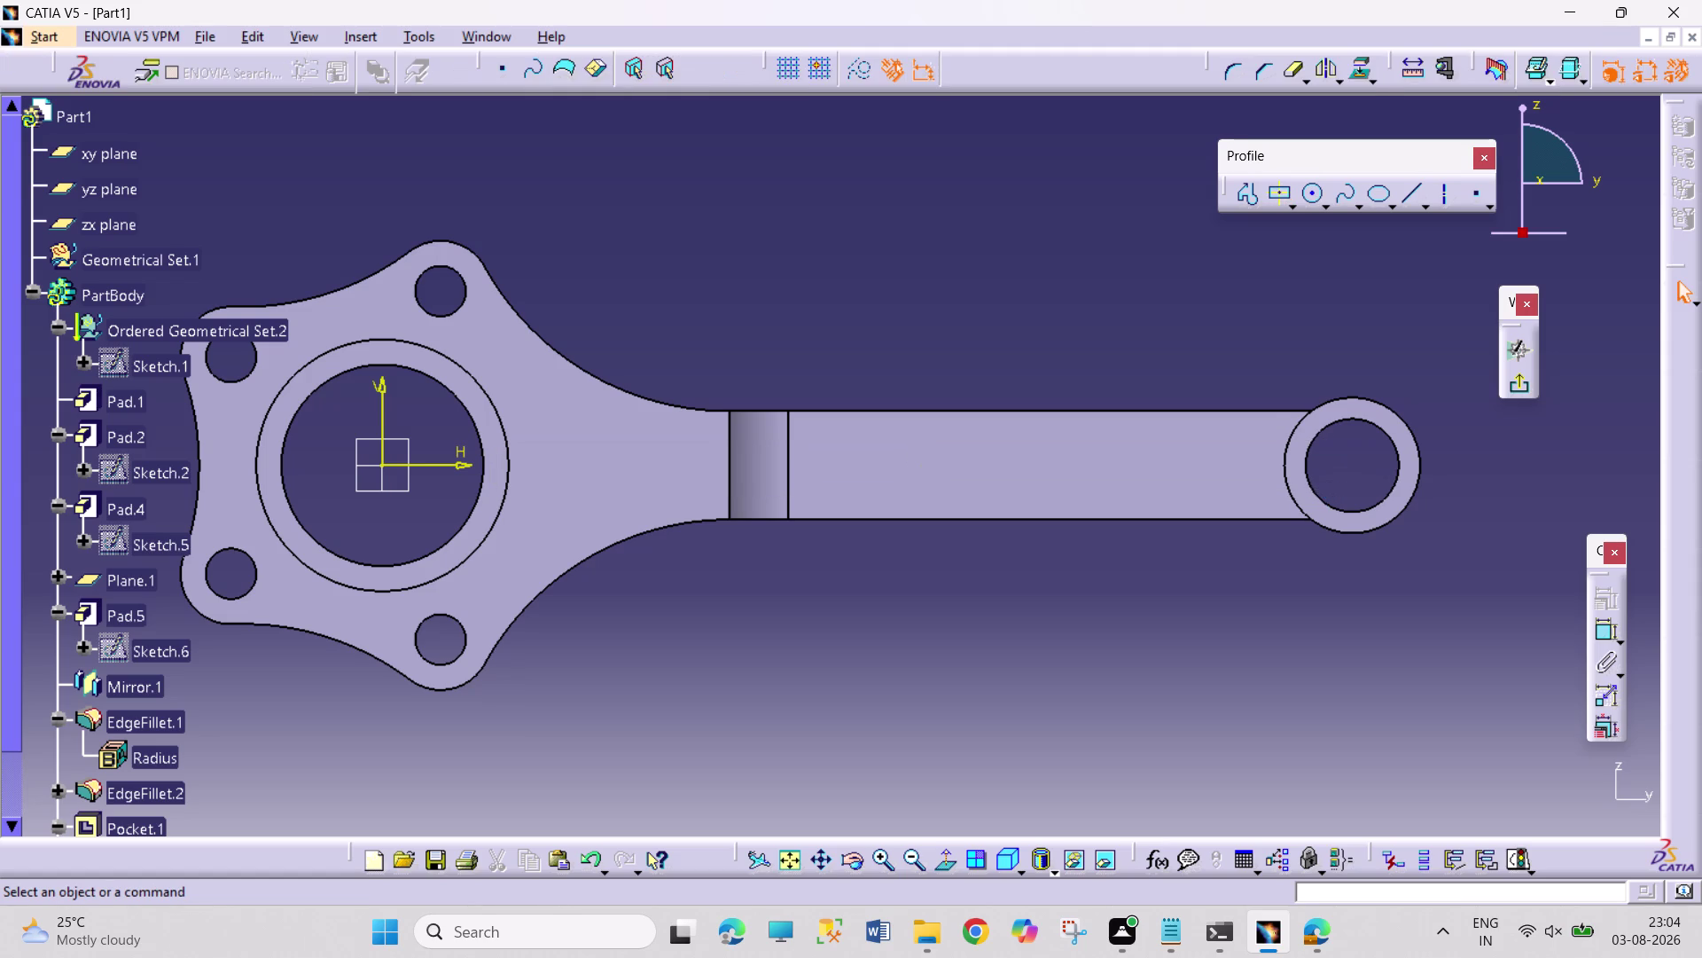
click(1293, 207)
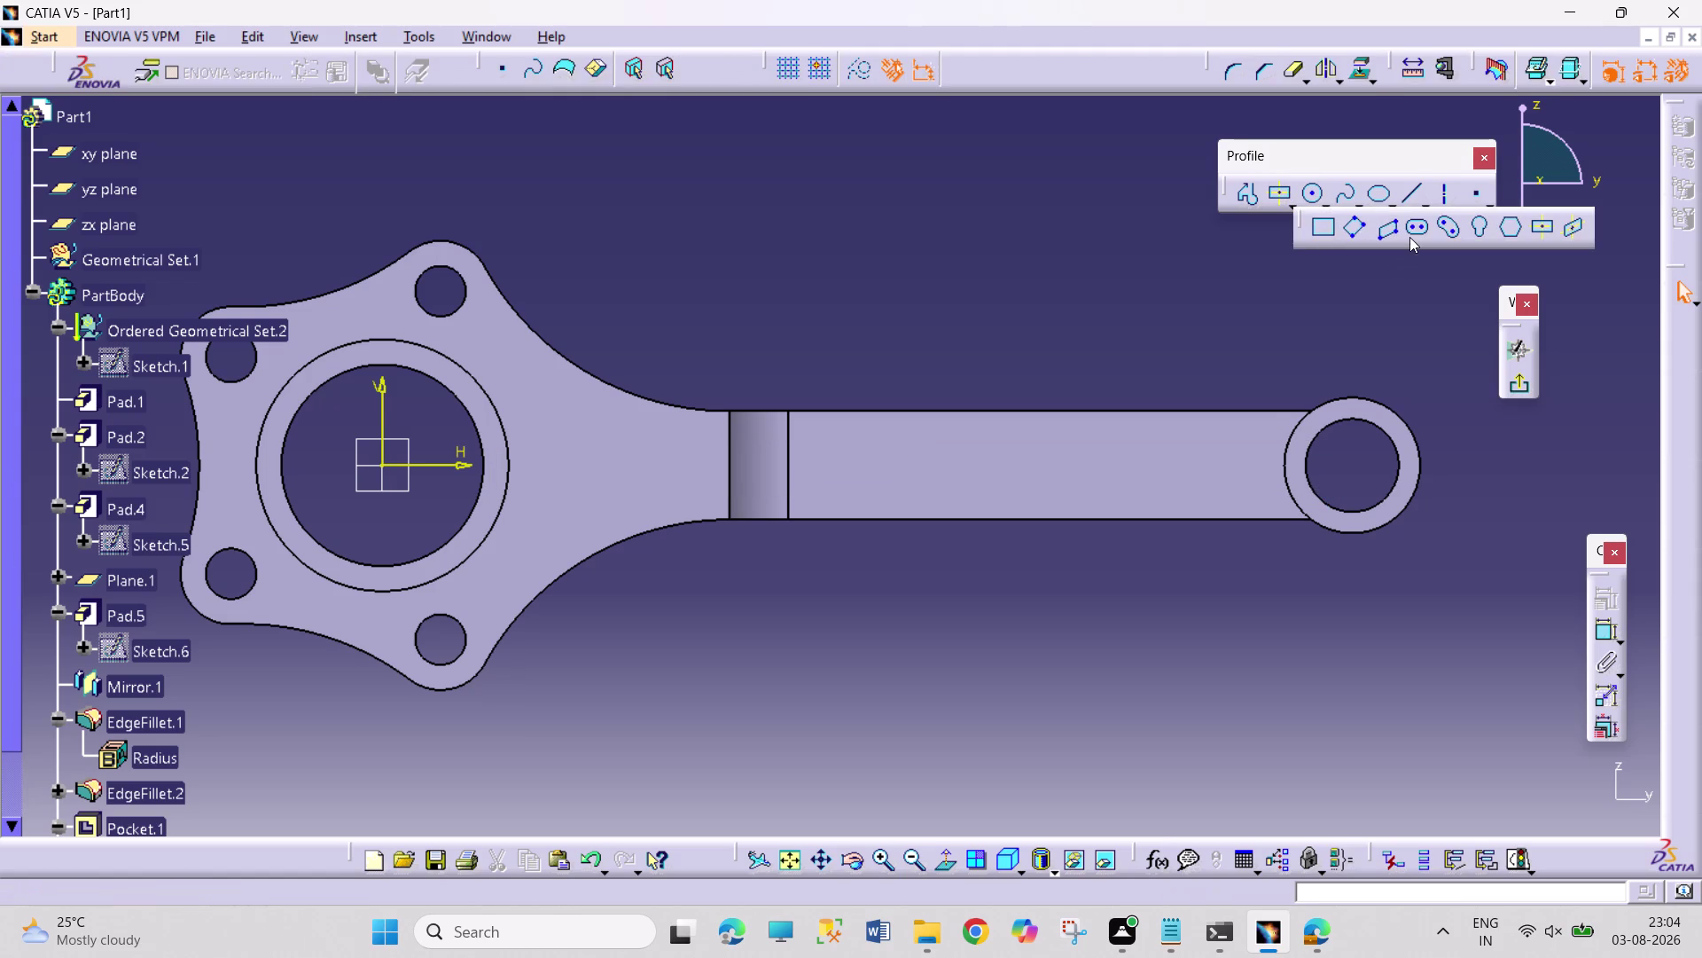
Draw an elongated slot along the shank from near the big end to the small end.
click(1412, 231)
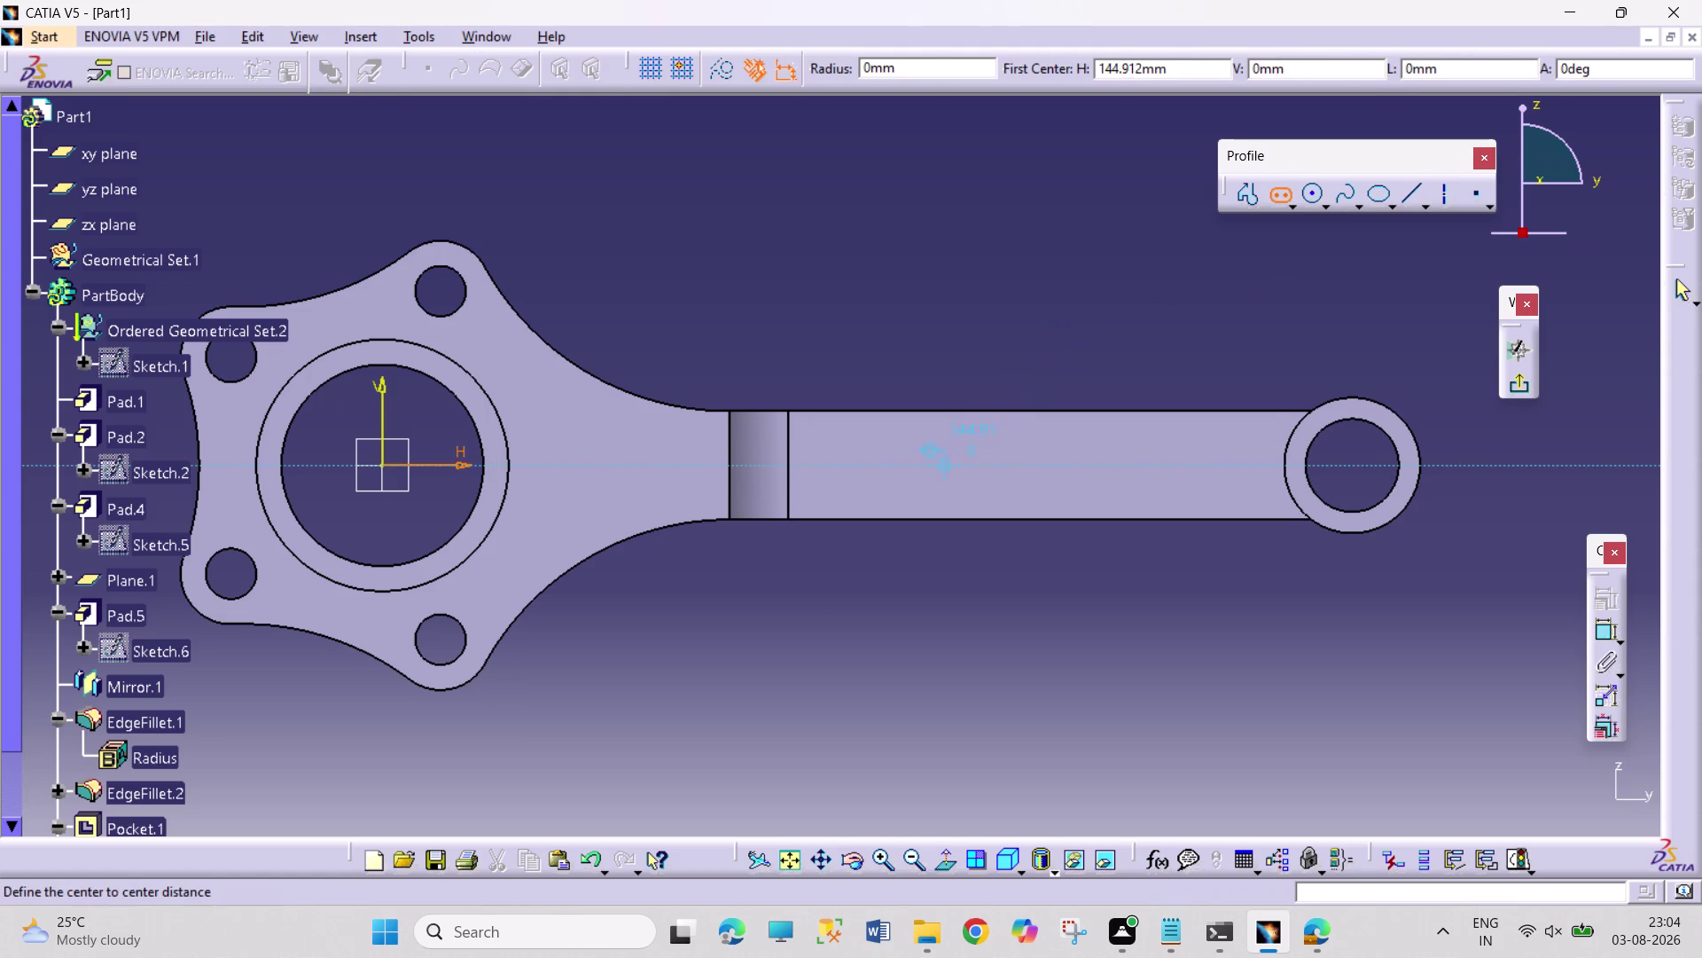
click(944, 469)
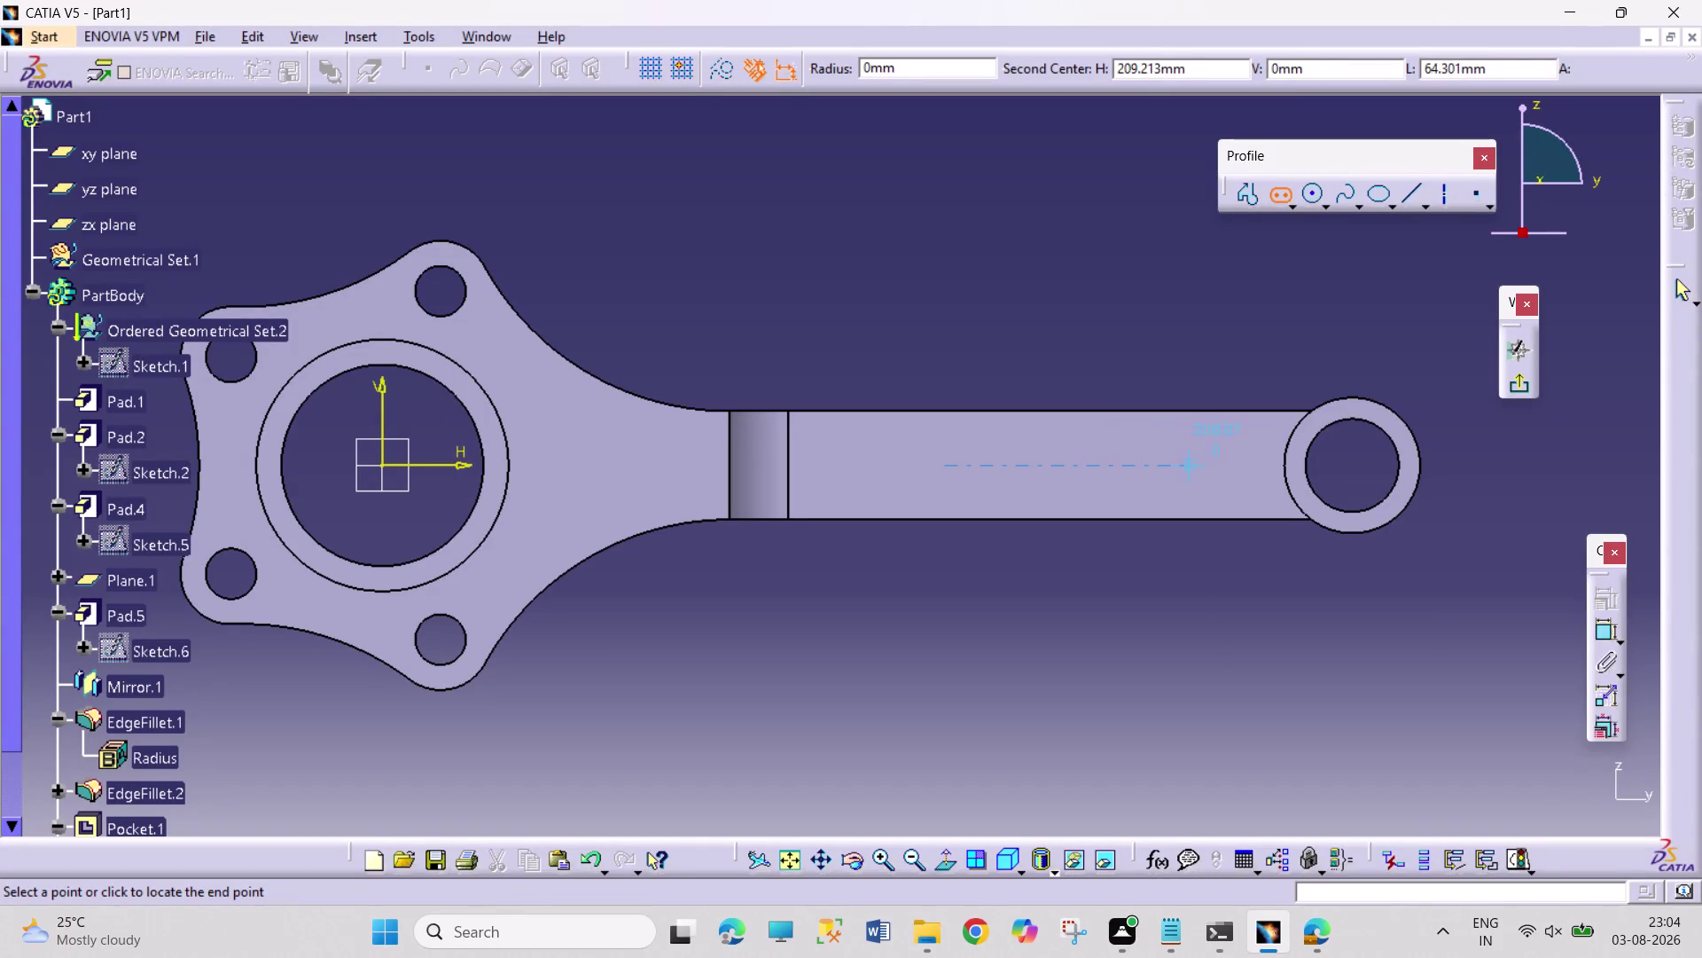
click(1296, 201)
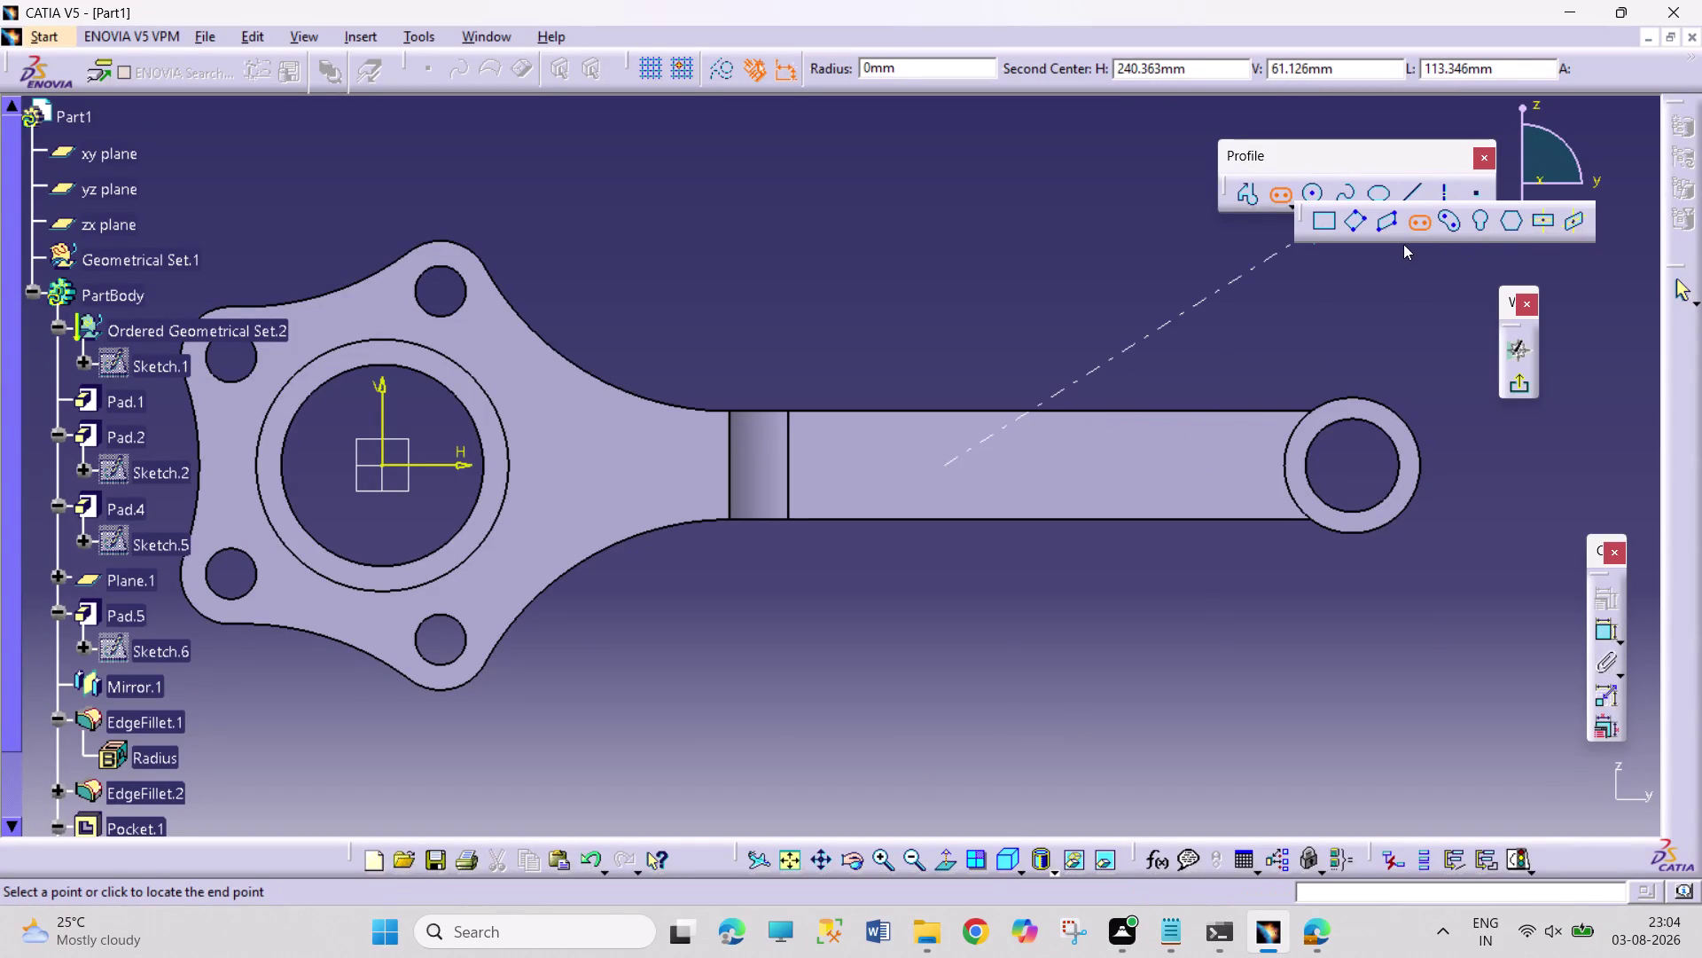
click(1410, 219)
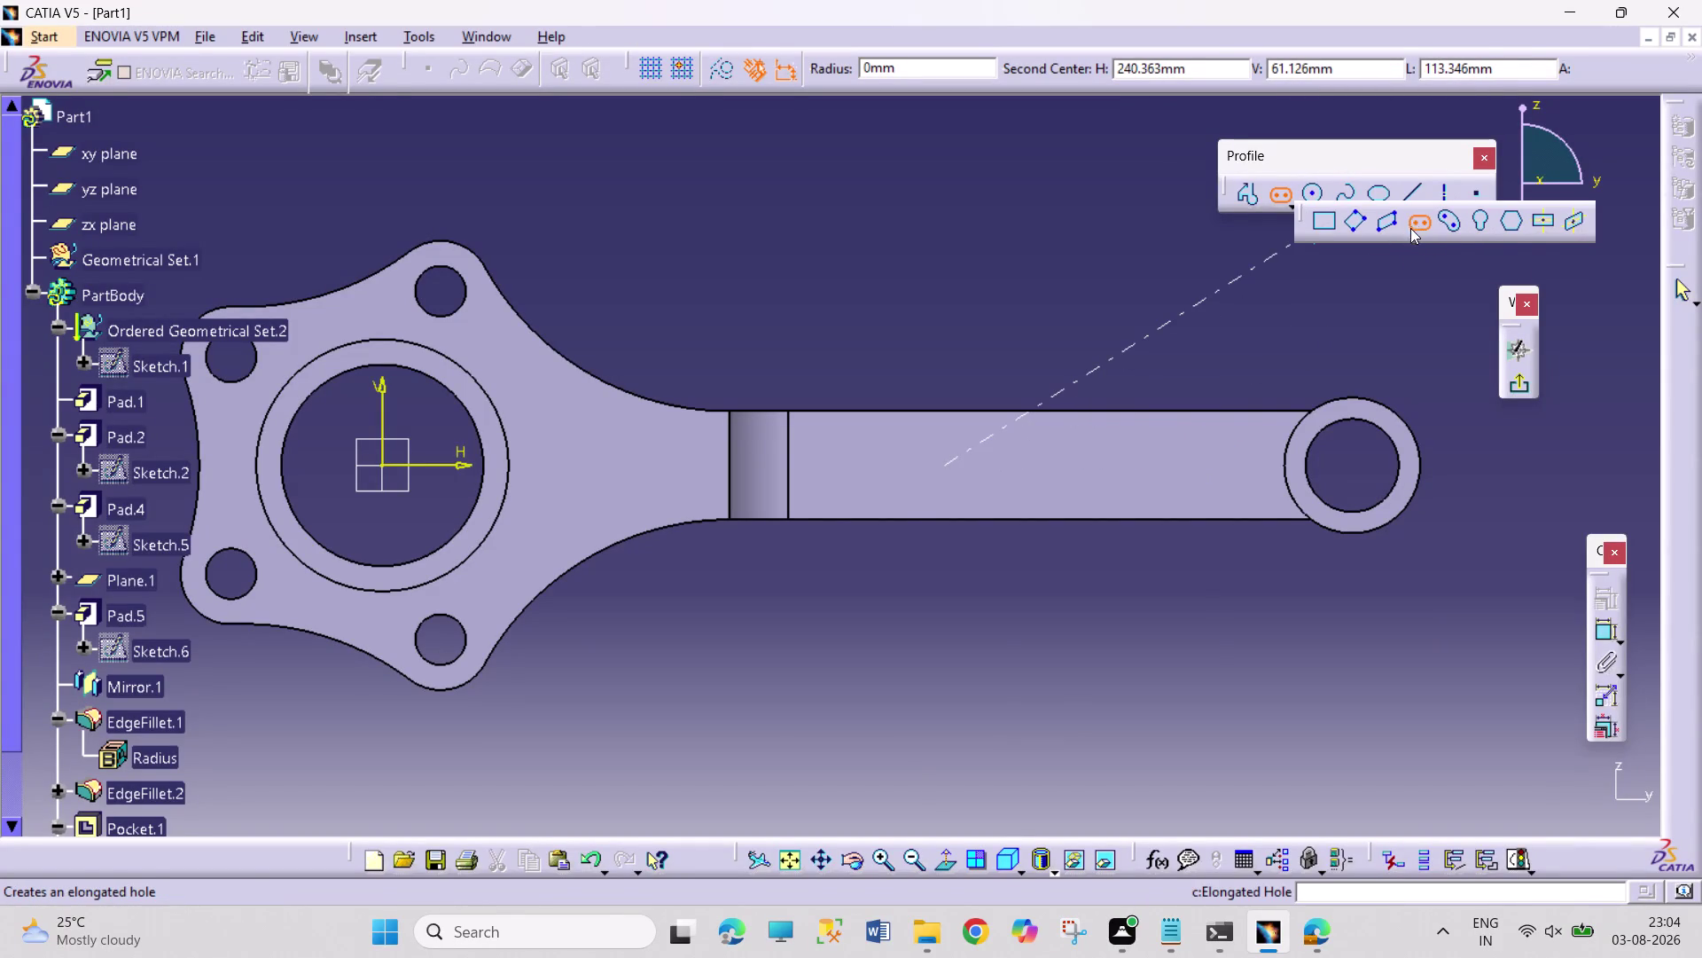
click(1280, 195)
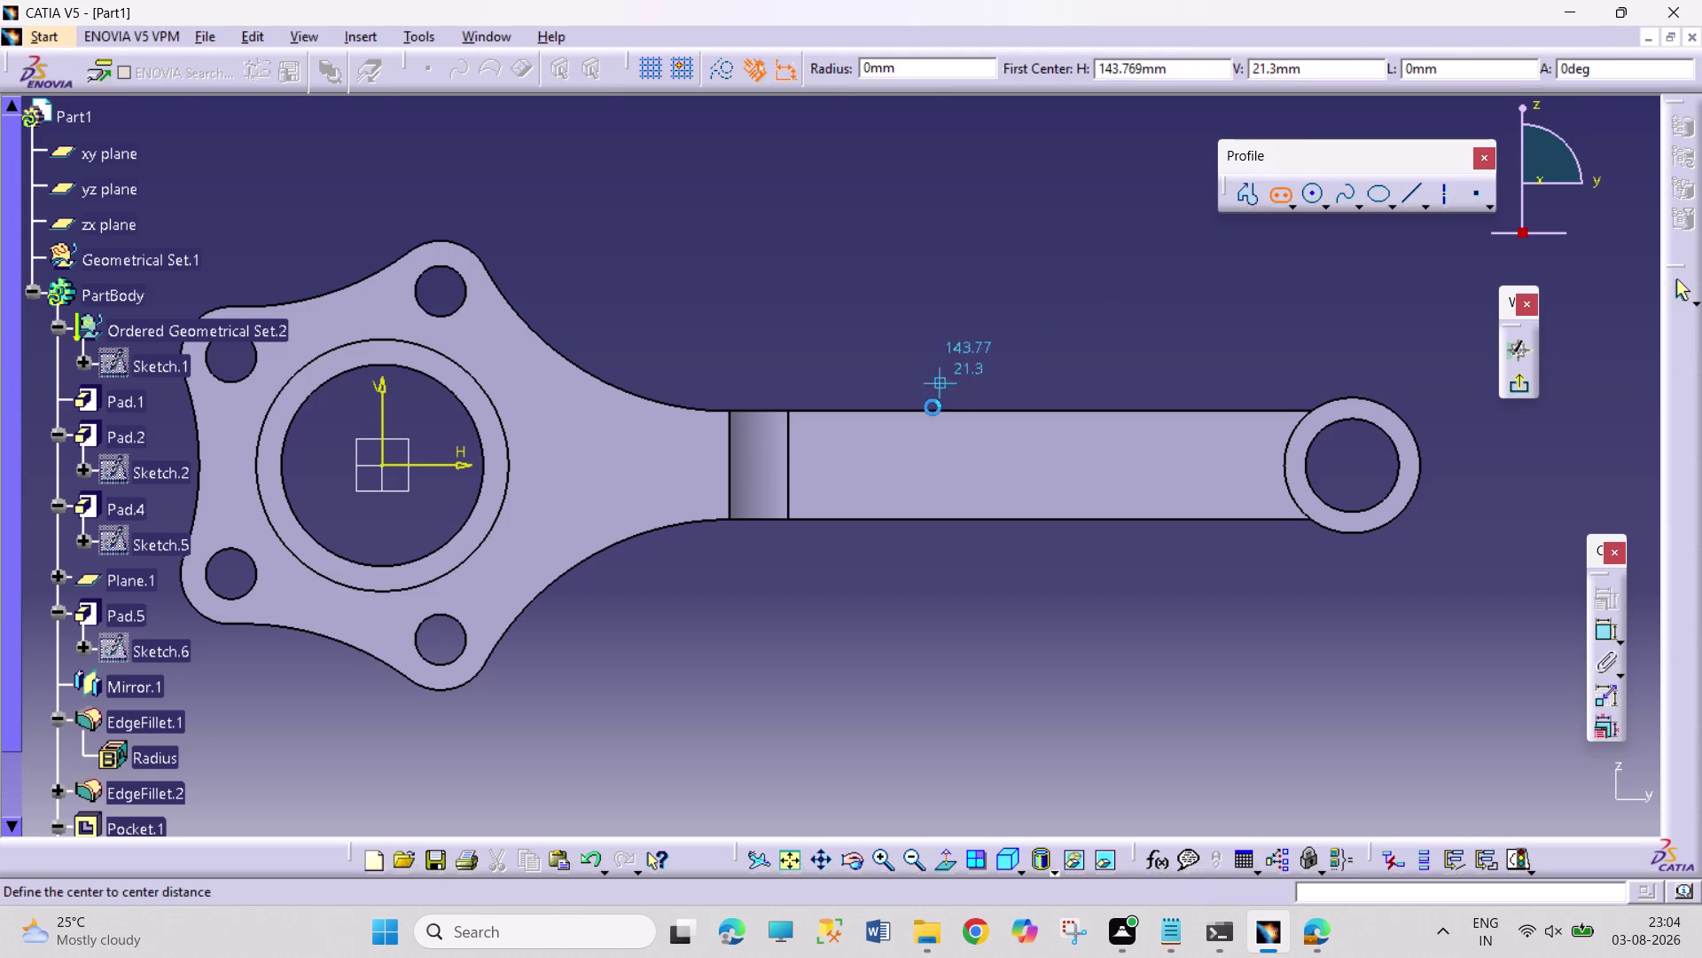
click(666, 461)
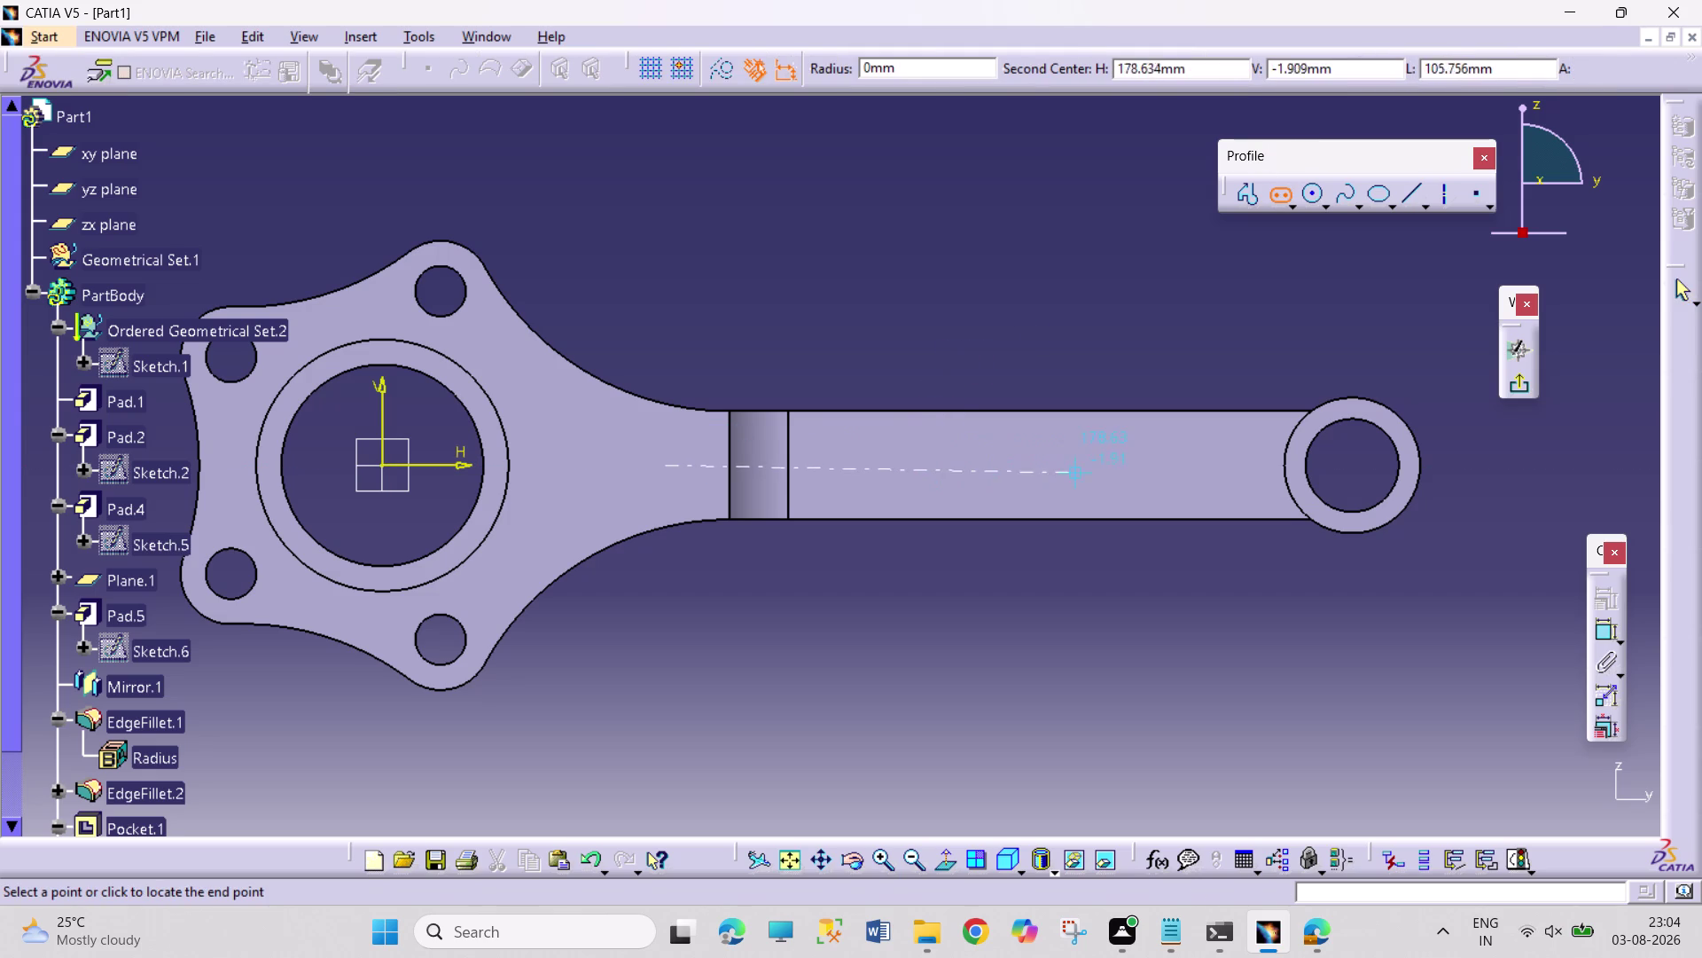
click(1181, 462)
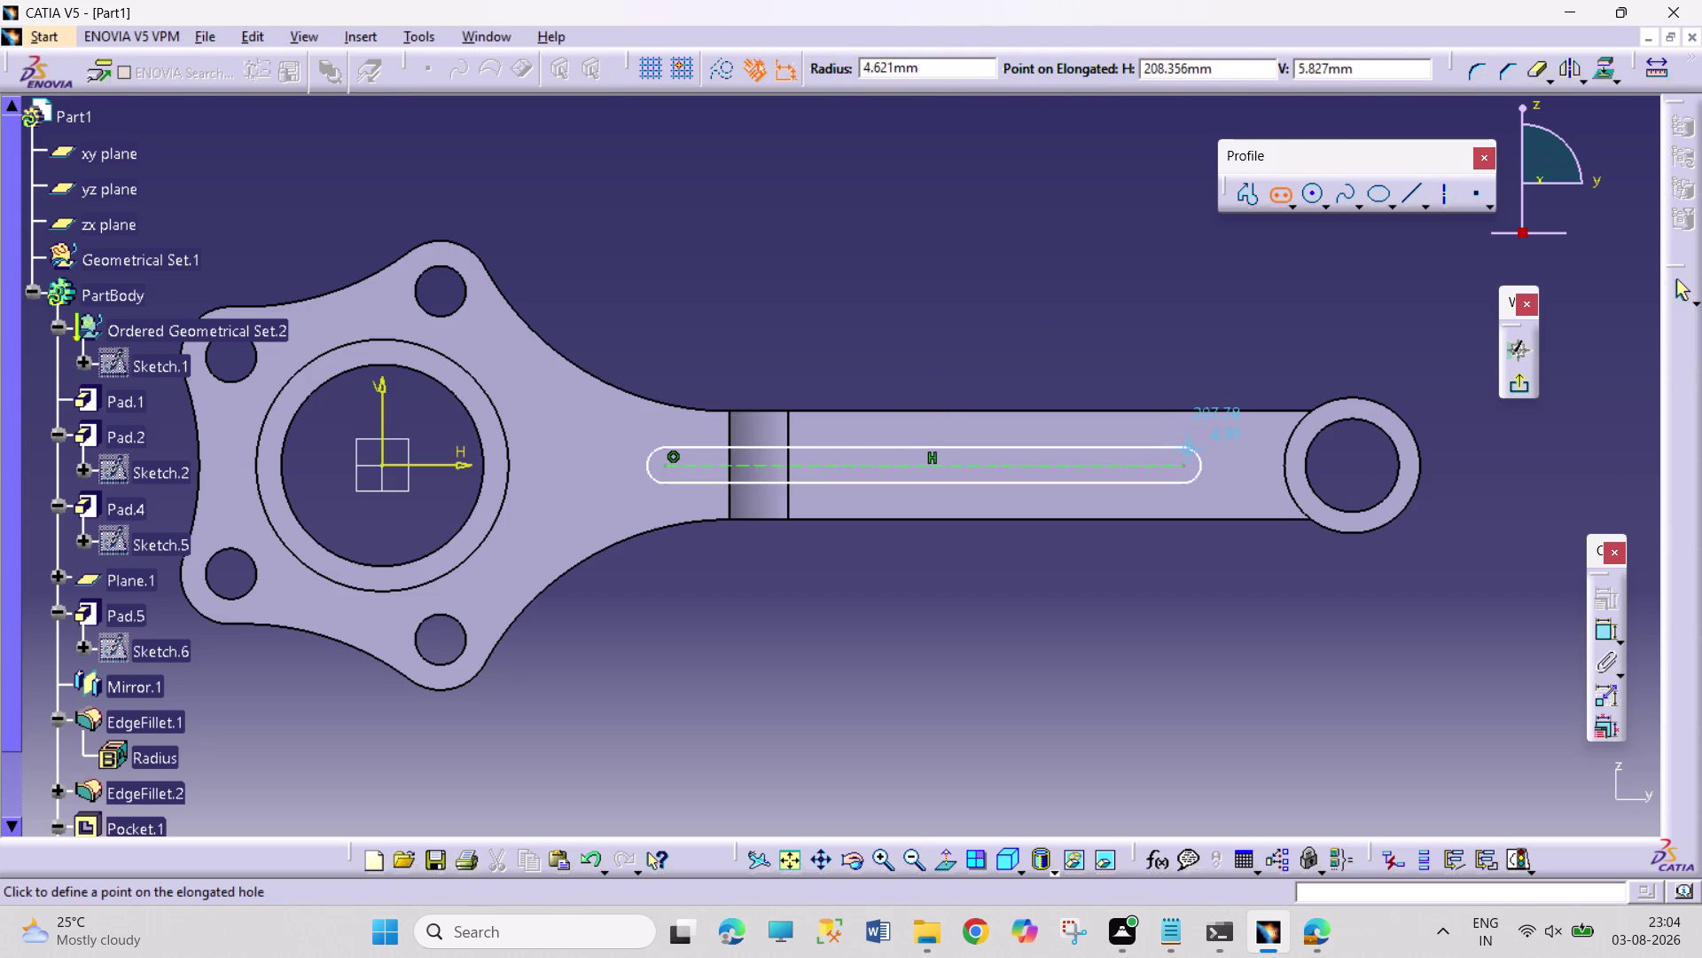
click(1190, 440)
click(1607, 634)
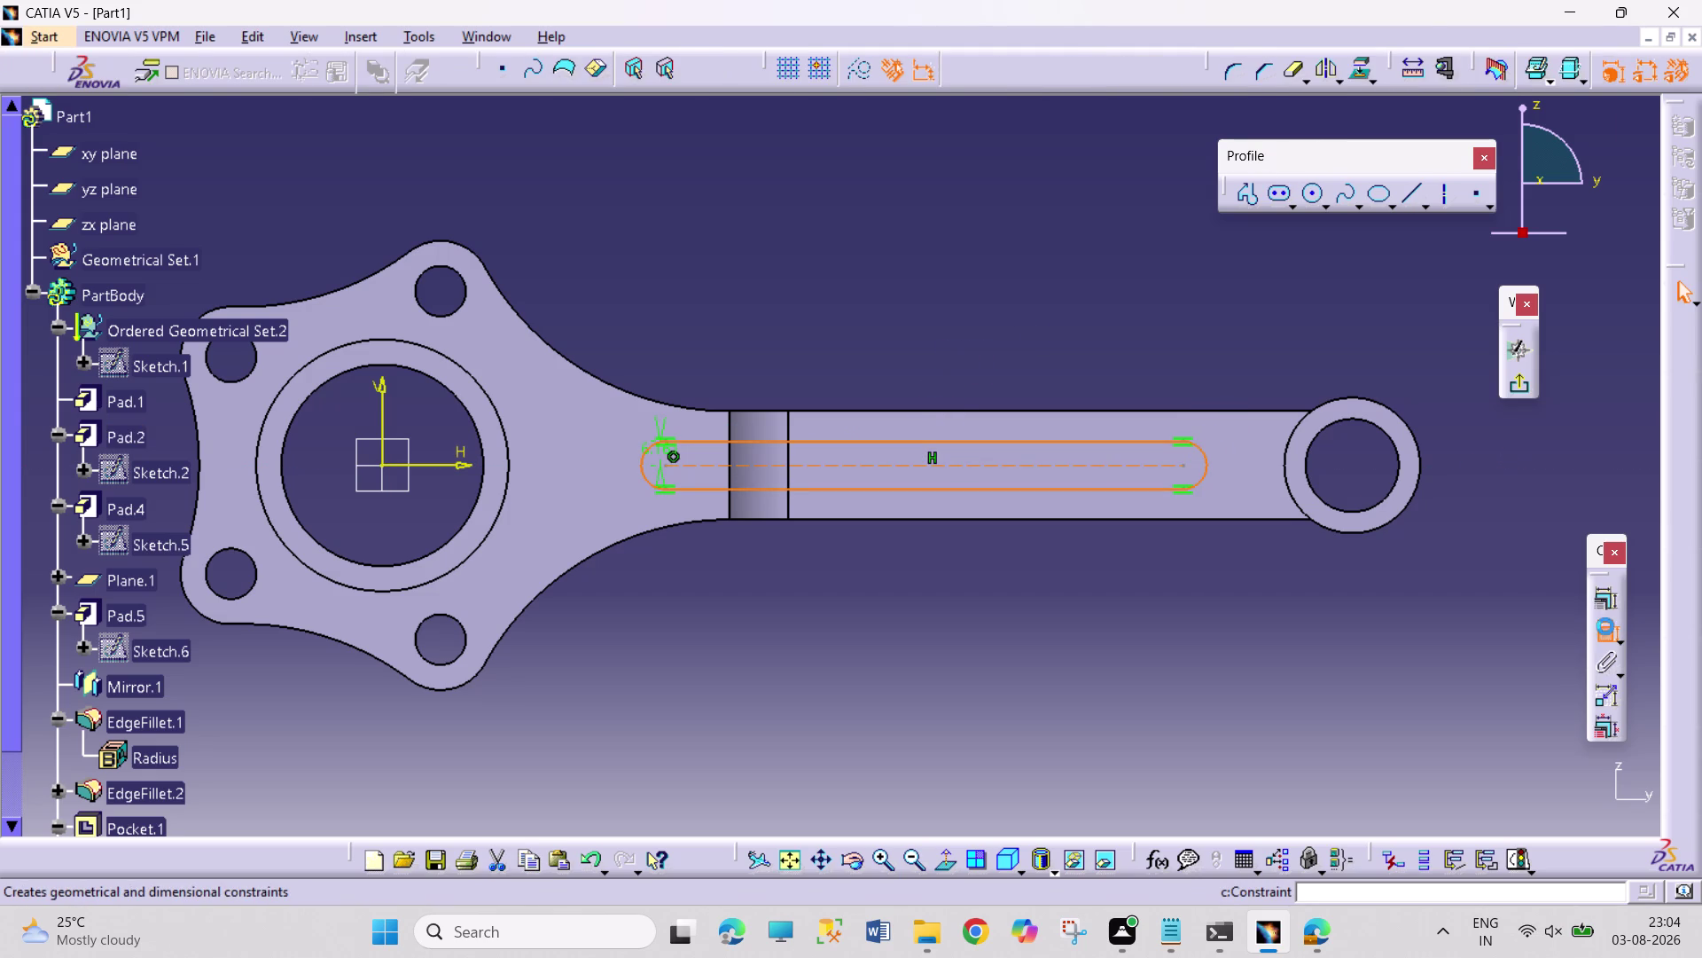
Dimension the slot's rounded end as a radius of 6 mm.
click(1201, 456)
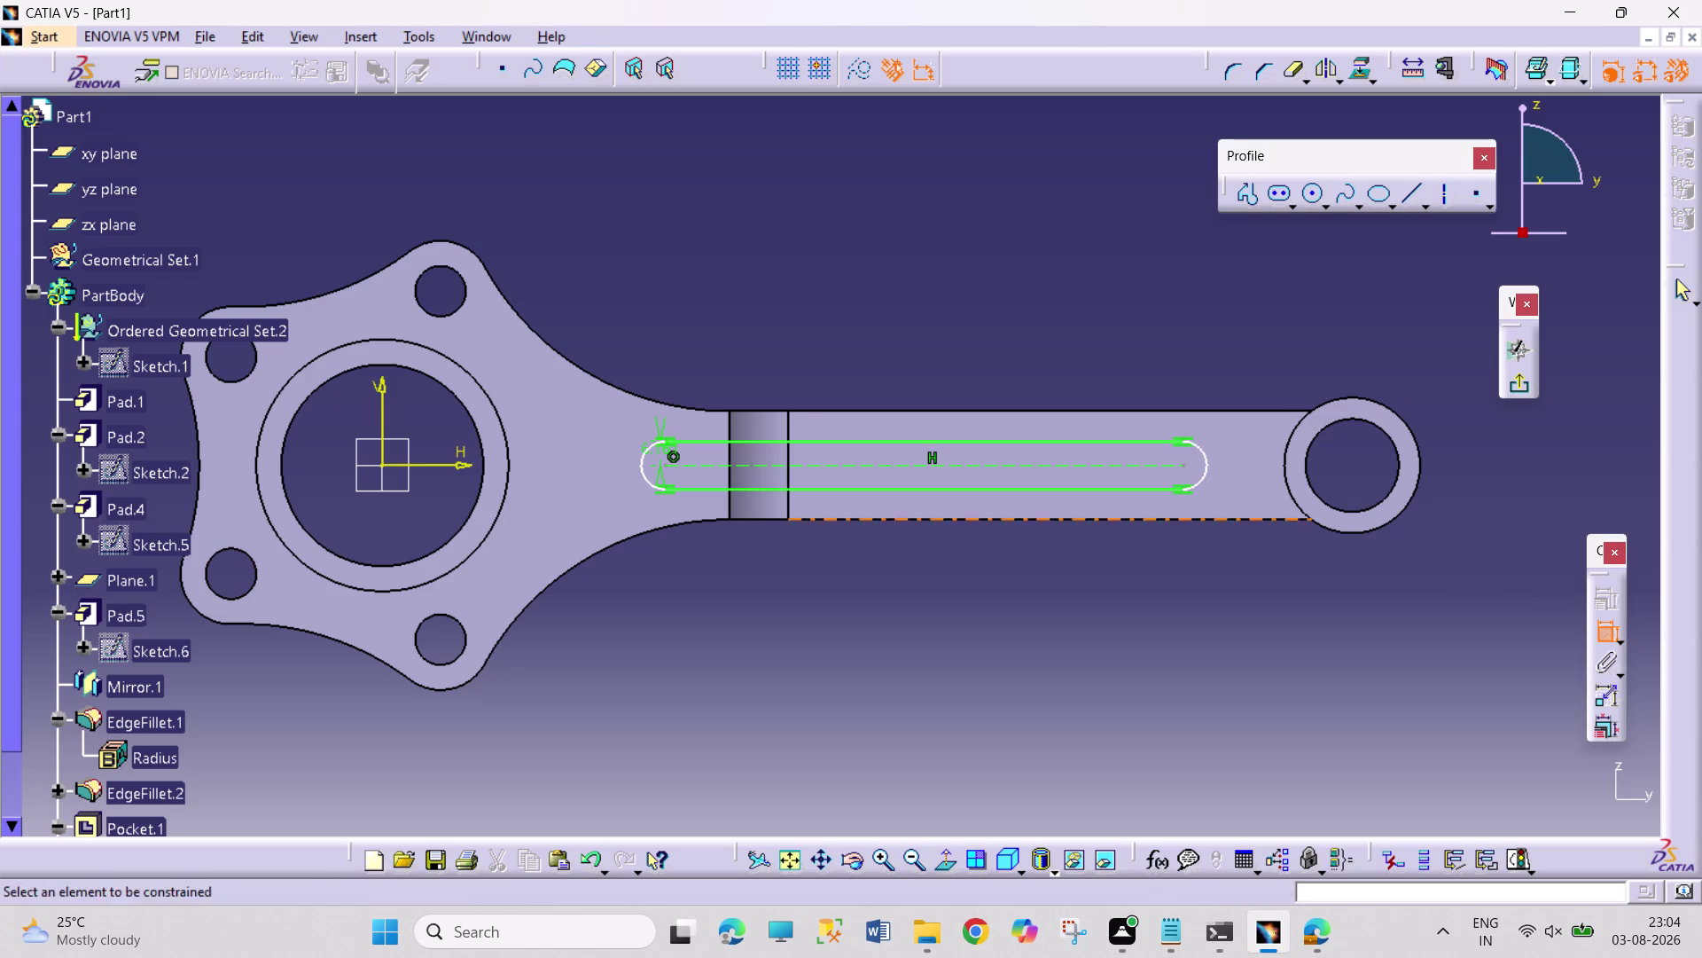
click(1207, 458)
click(1284, 326)
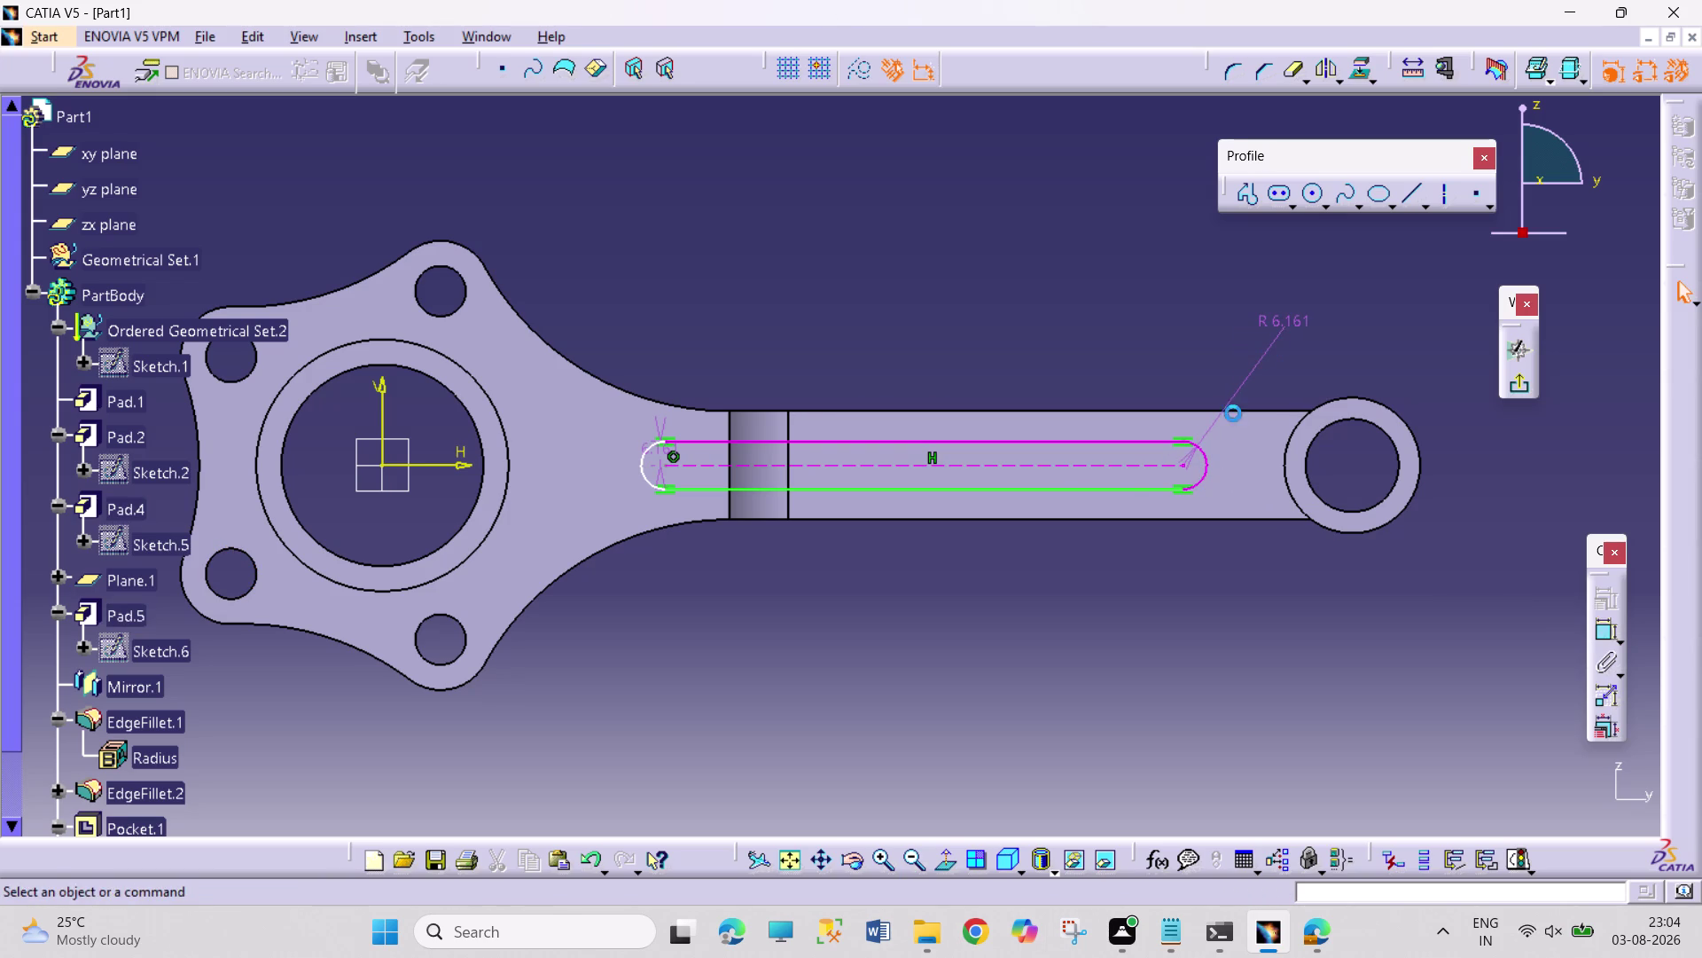
right_click(657, 451)
click(739, 716)
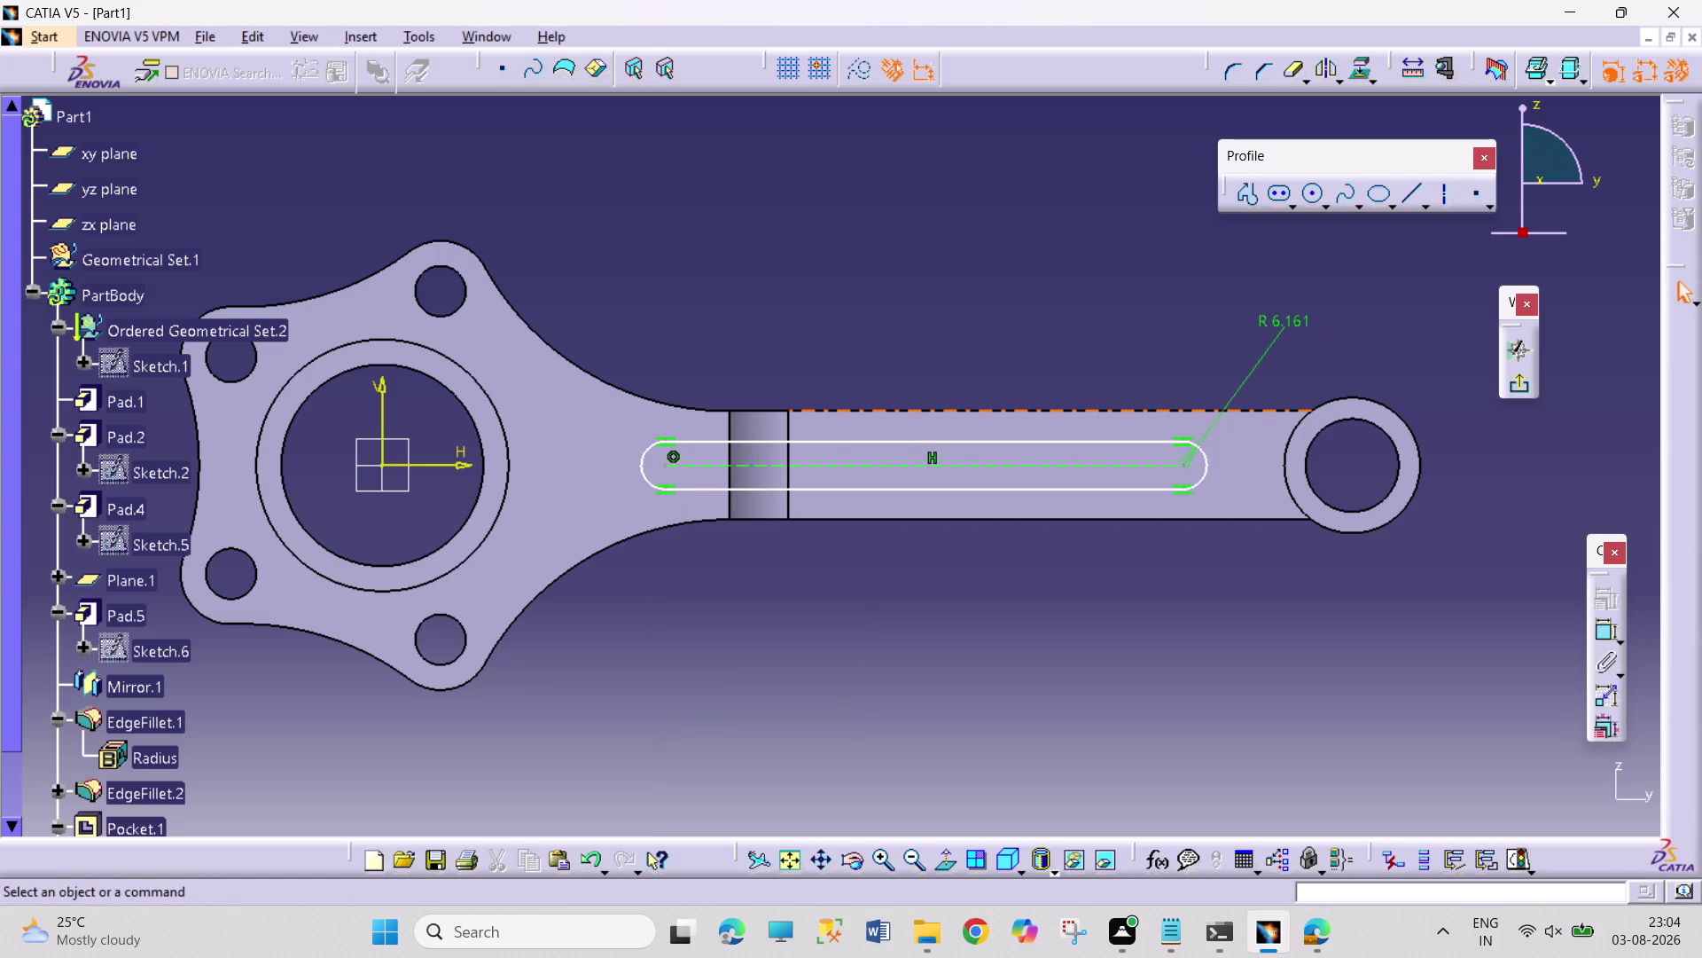
double_click(1293, 312)
key(6)
key(Return)
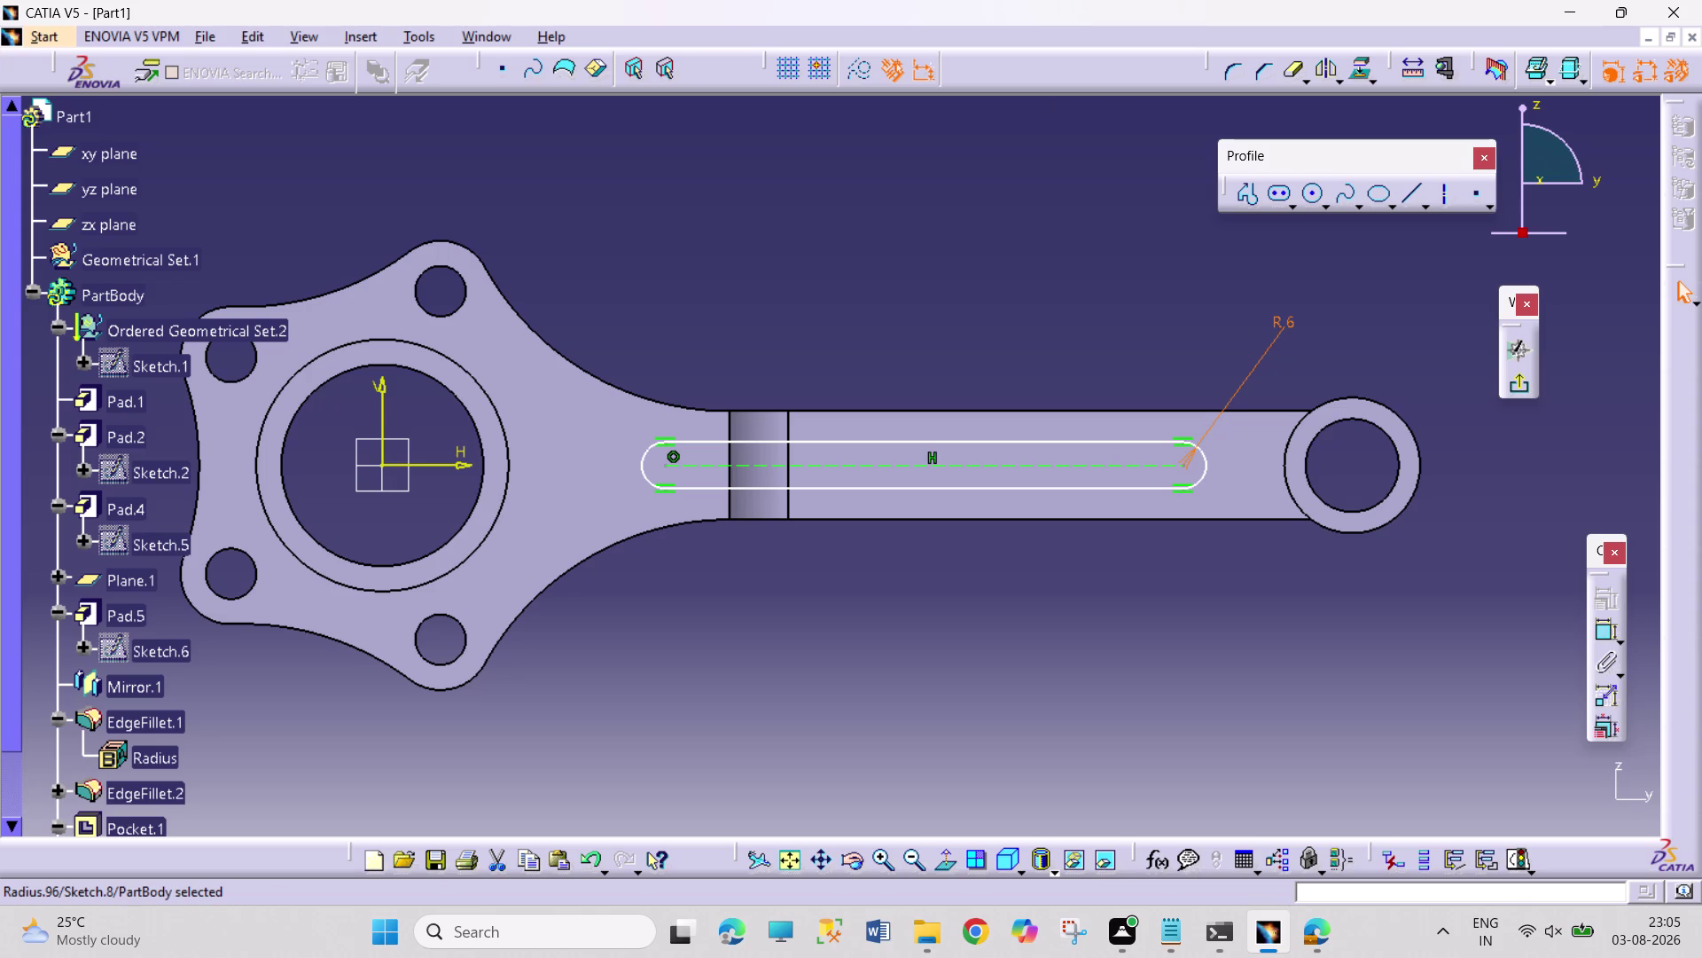
click(1596, 630)
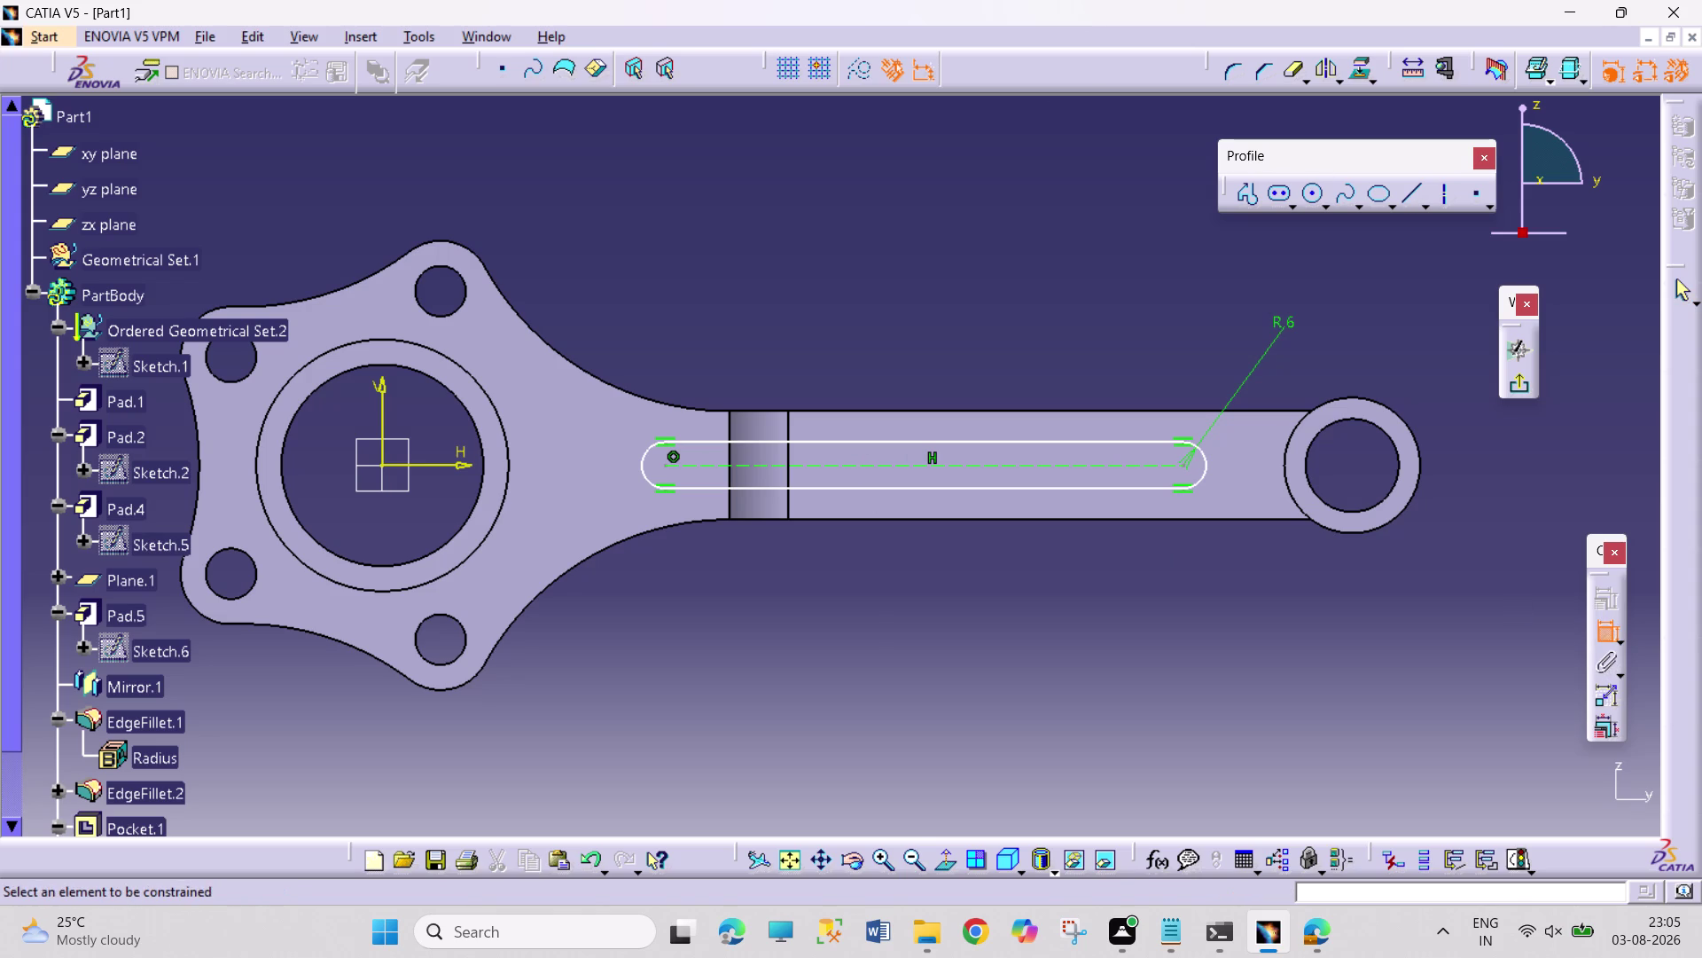
Dimension the slot's centre-to-centre length as 150 mm.
drag(866, 468, 866, 459)
click(905, 296)
double_click(910, 285)
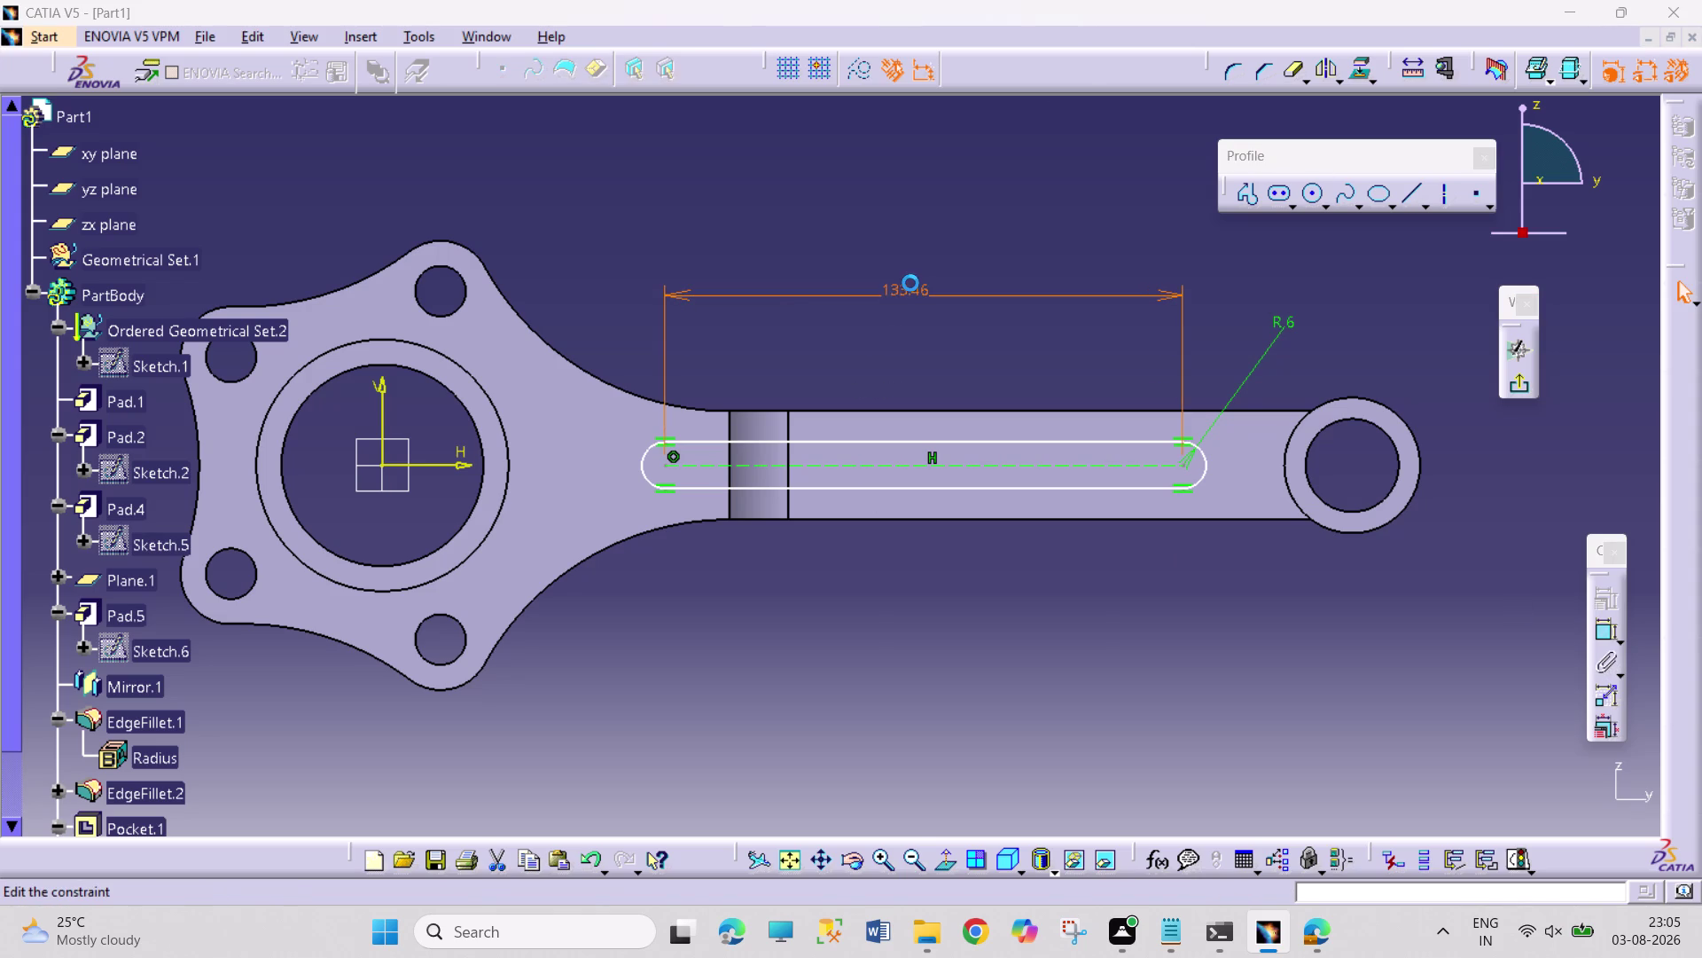
text(150)
key(Return)
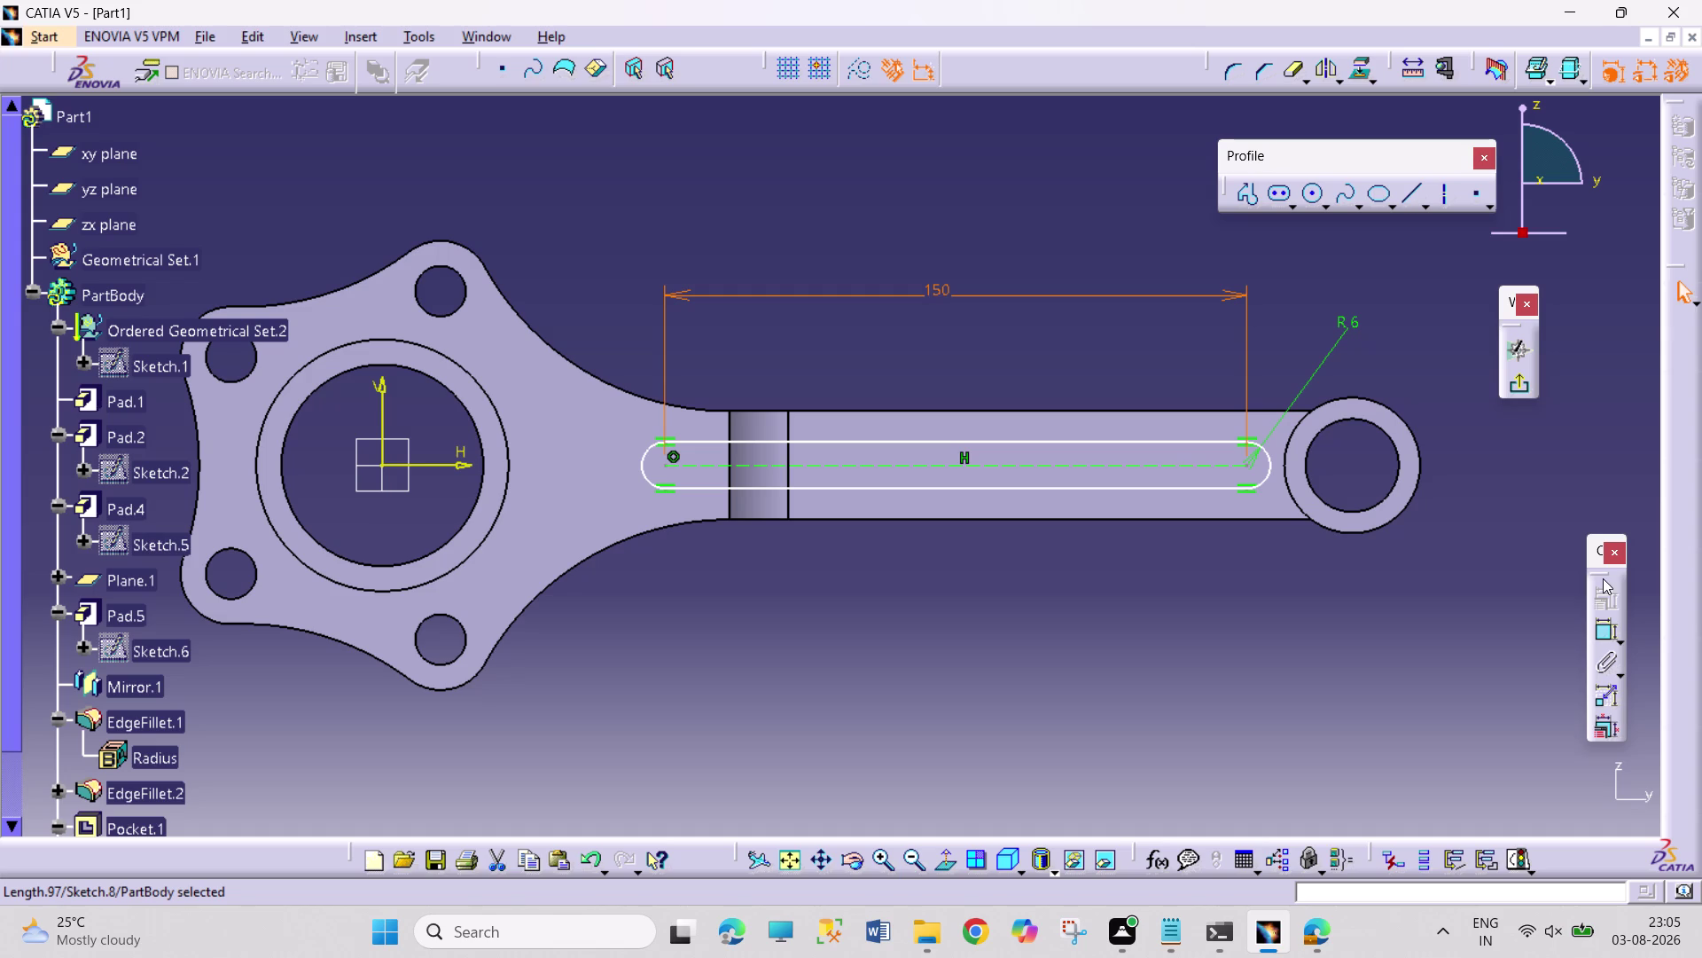
Try a slot-to-hole distance, undo it, and project the small-end hole edge.
click(1592, 633)
click(1605, 643)
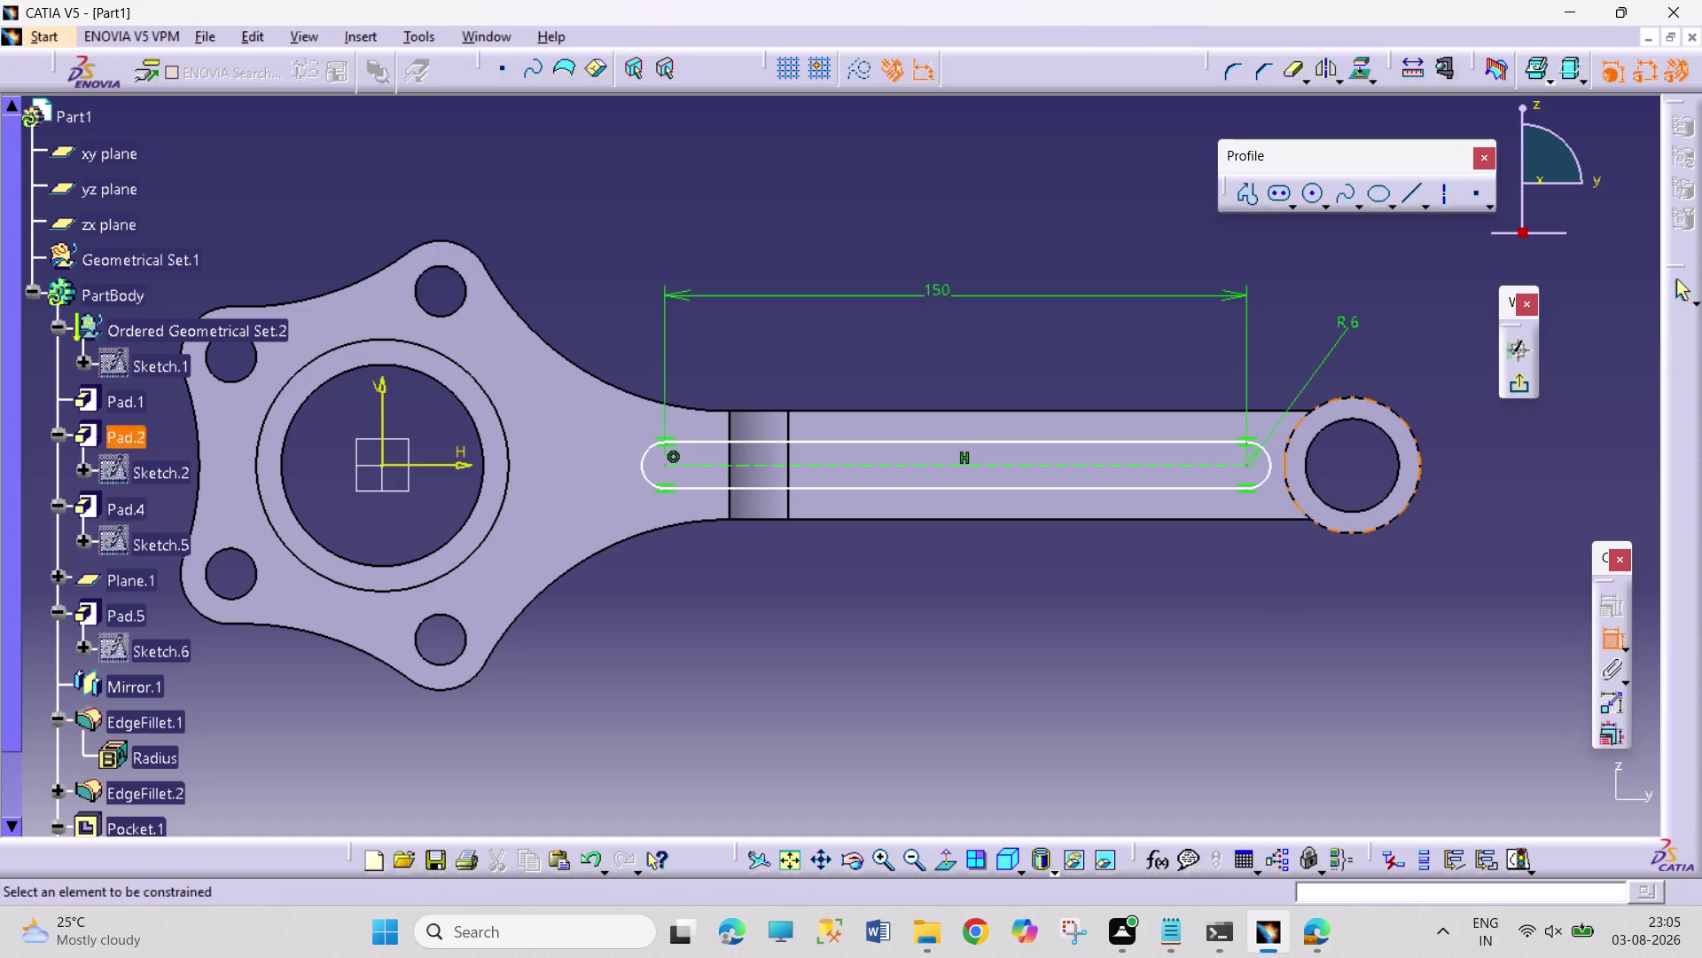
click(1245, 469)
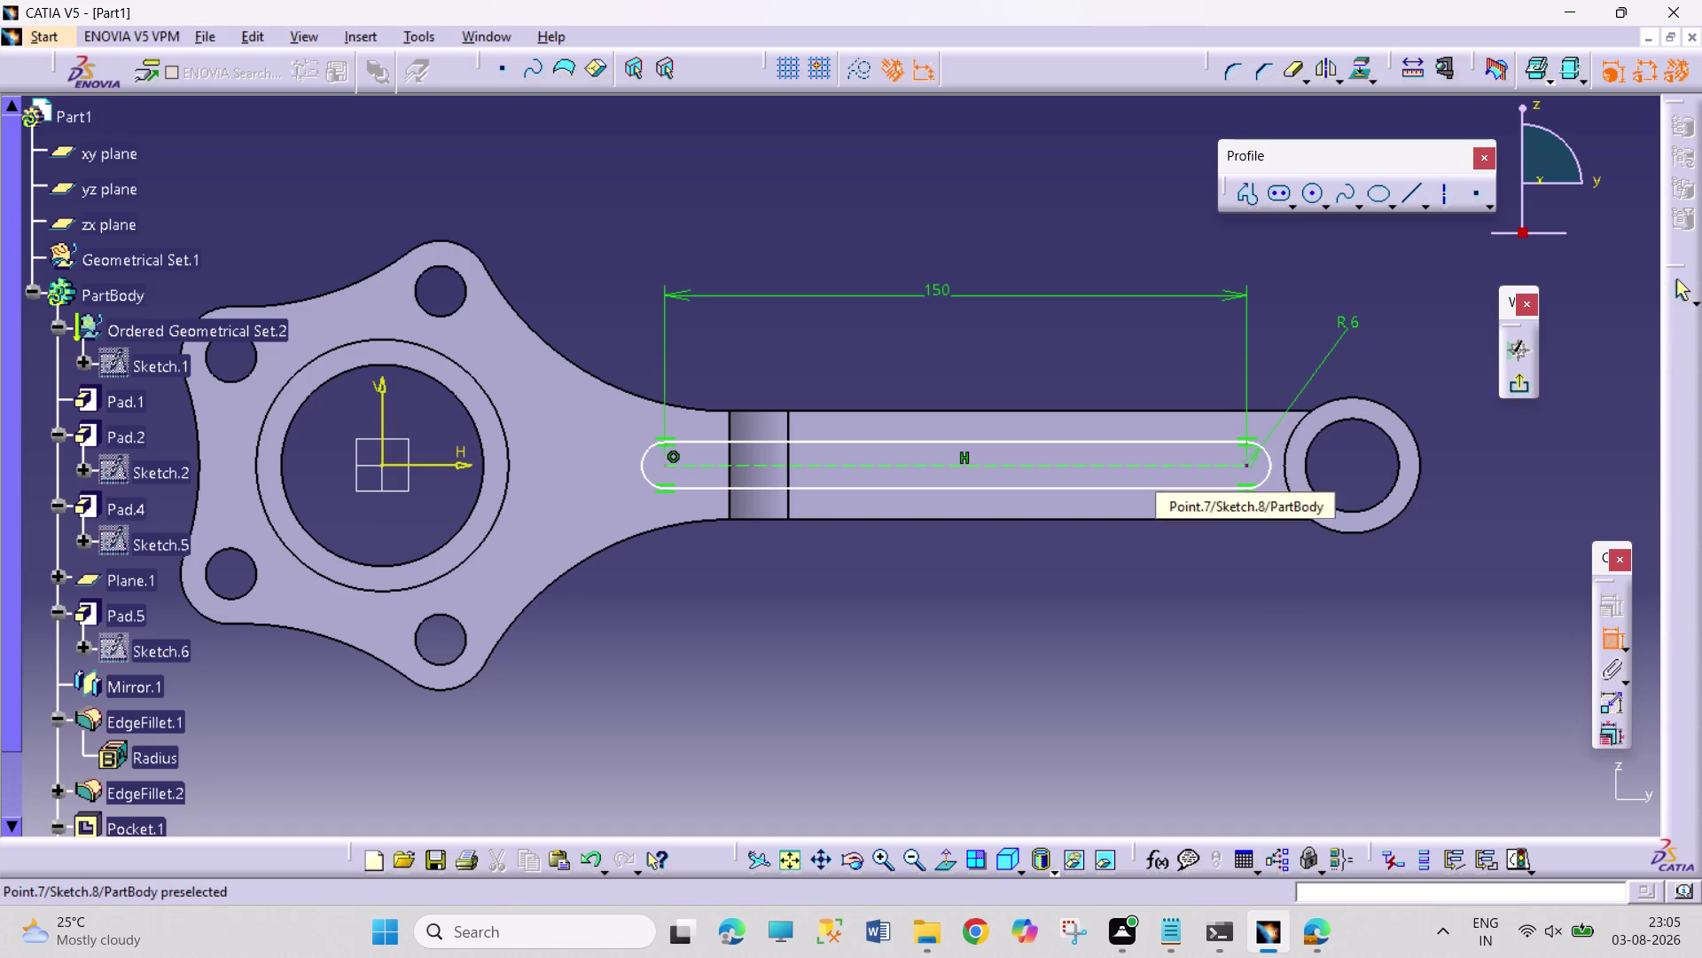
click(1399, 461)
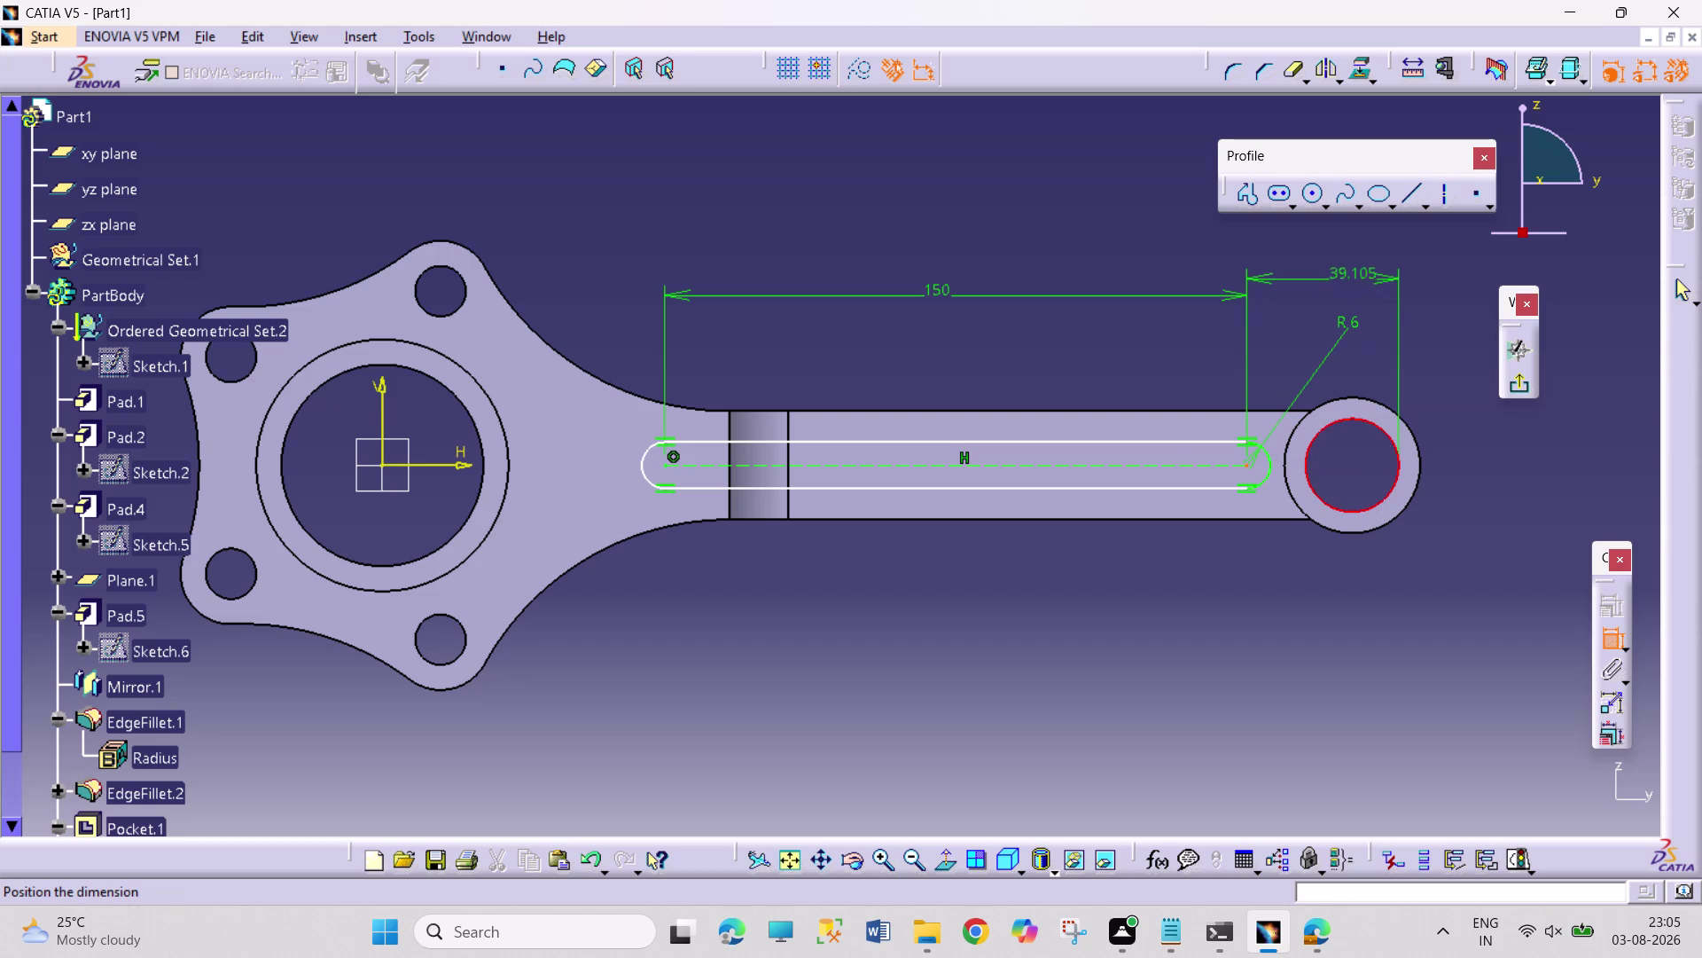
click(1350, 265)
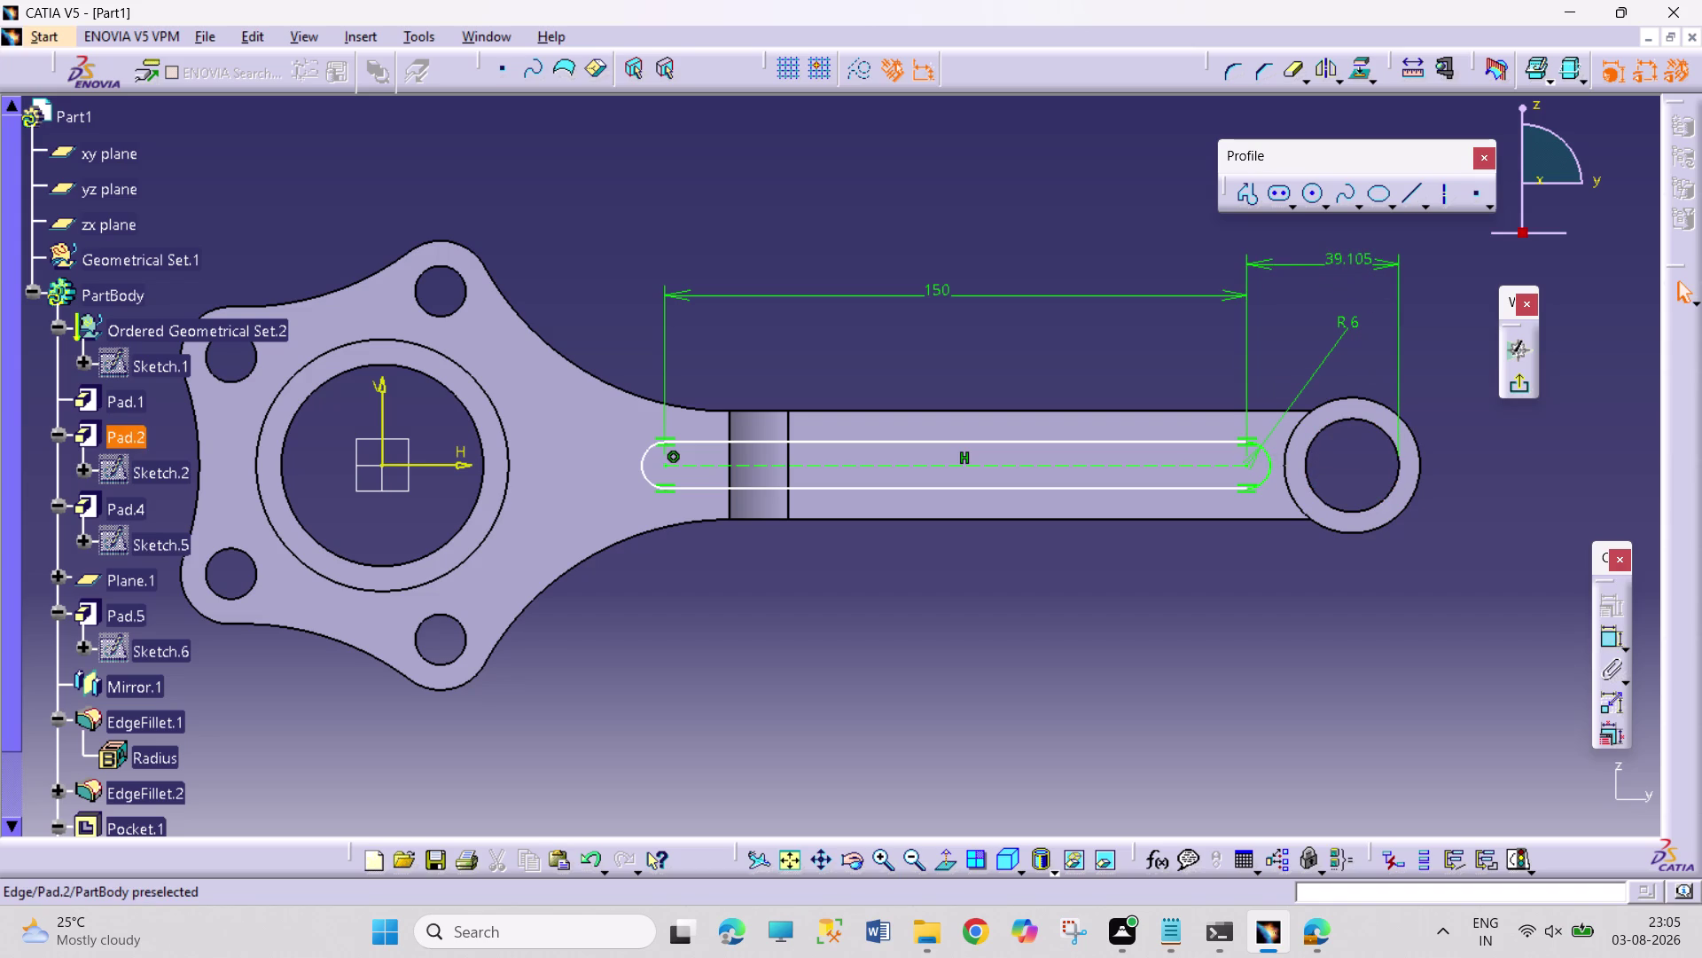
key(ctrl+z)
click(1399, 455)
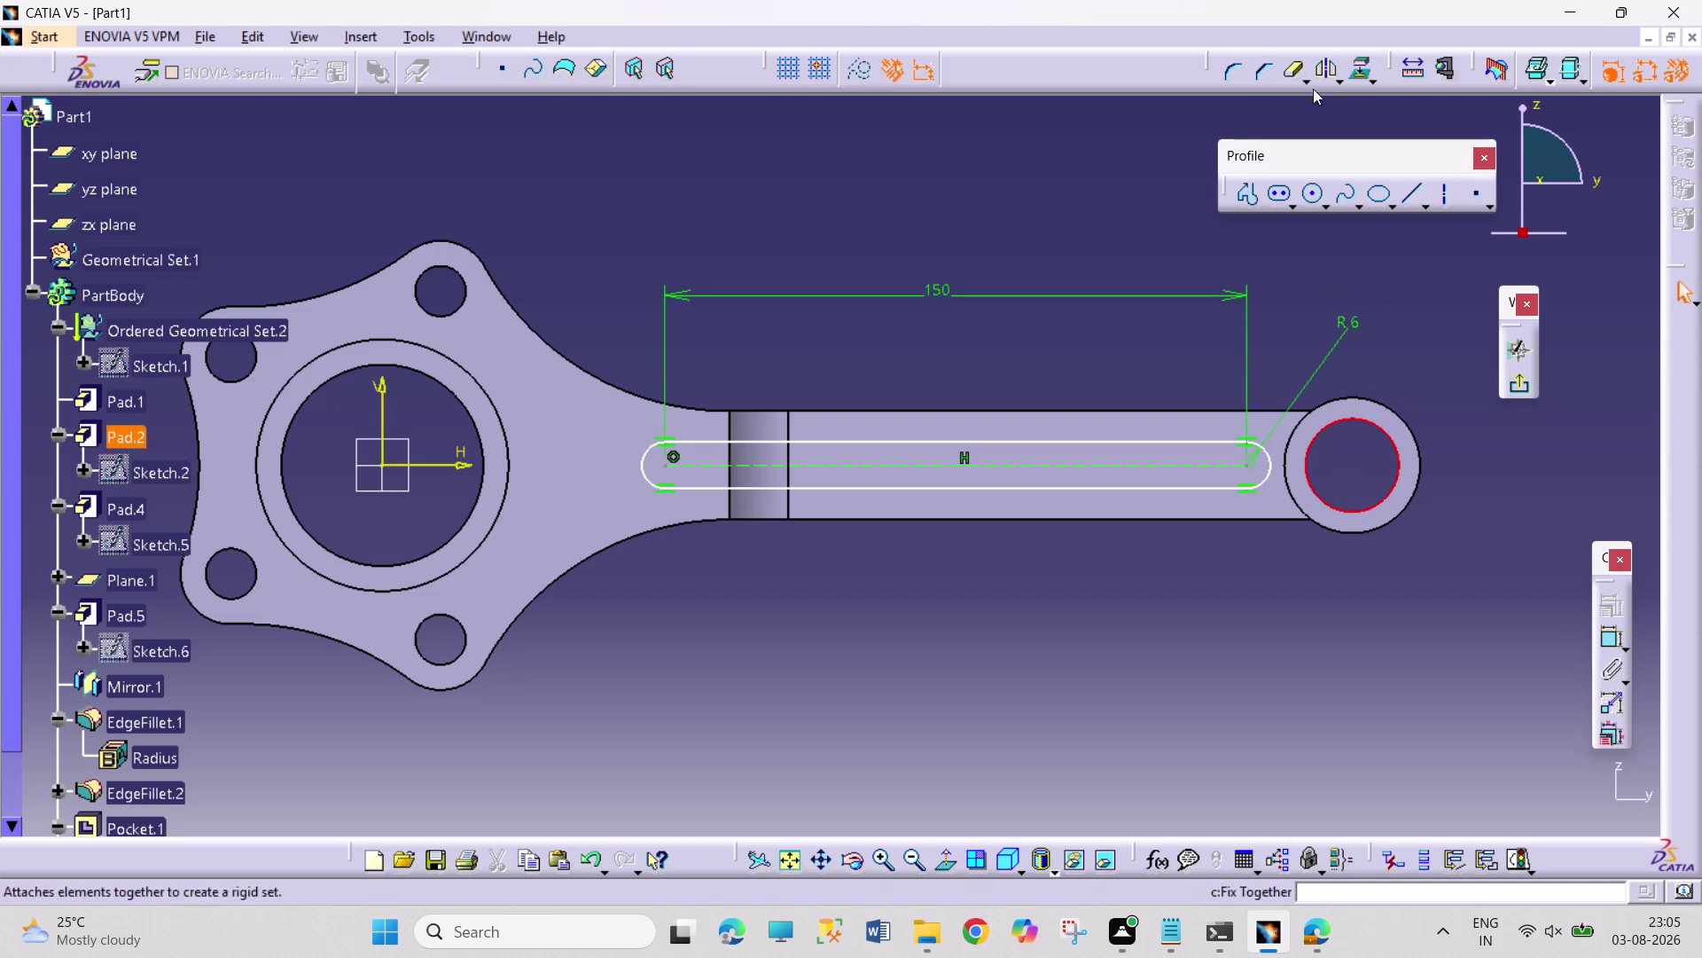
click(1366, 60)
click(1478, 443)
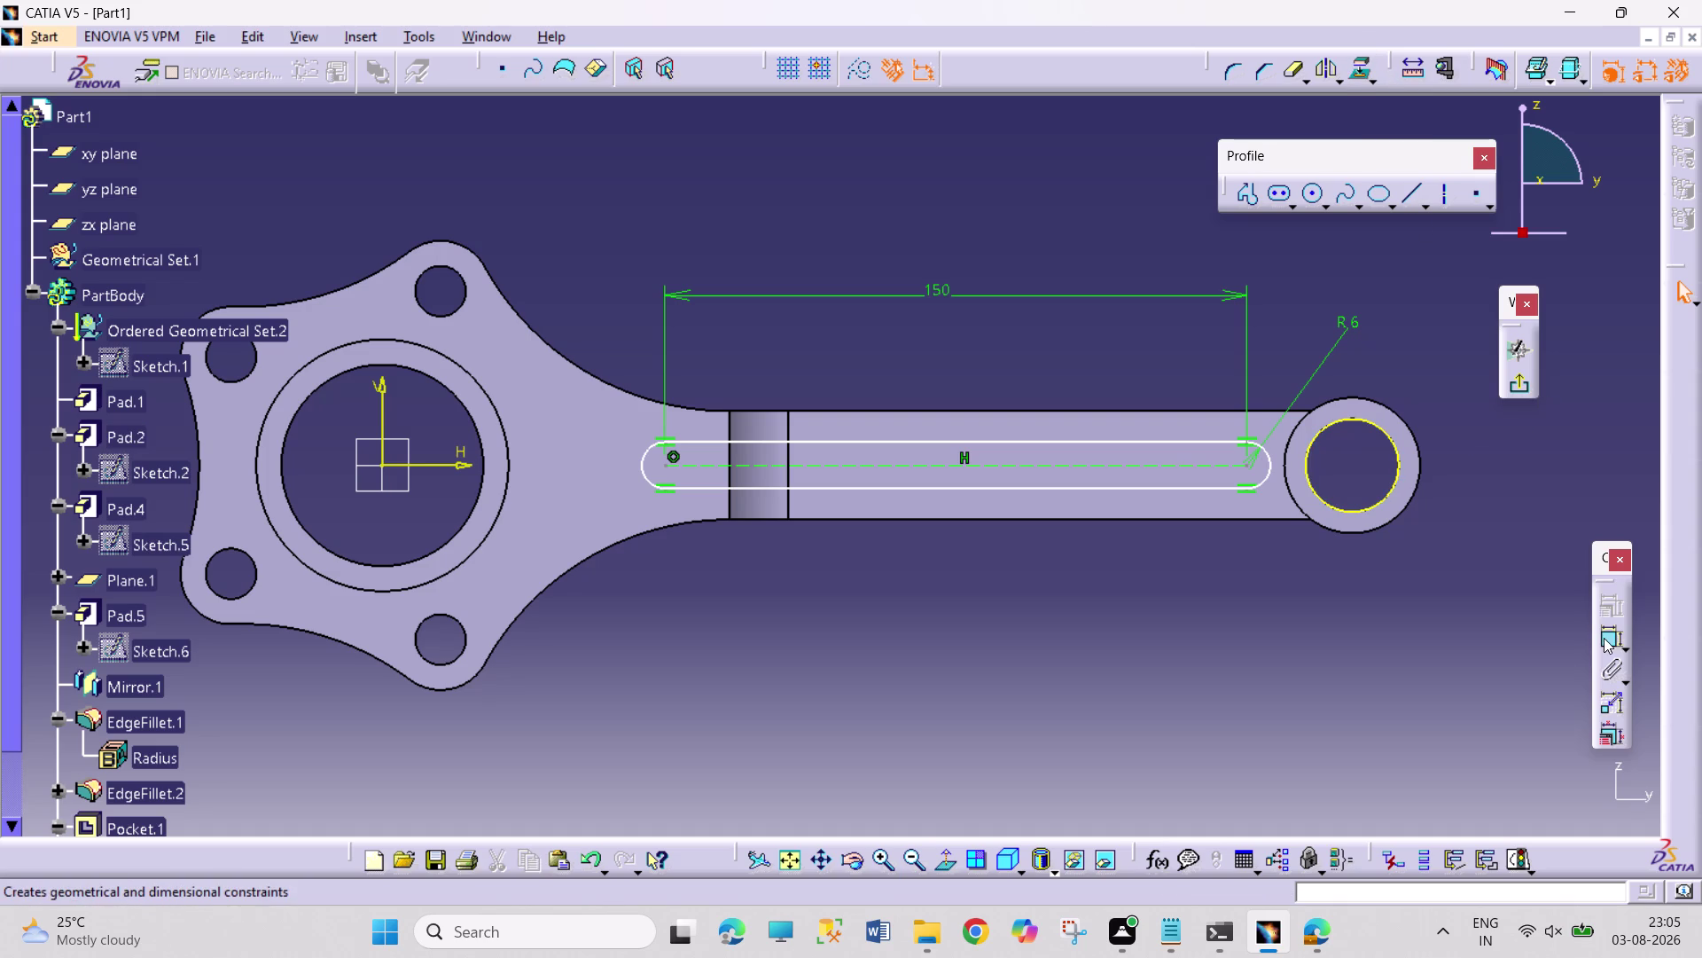
Start a dimension on the projected hole circle, then cancel it.
click(1604, 637)
click(1609, 638)
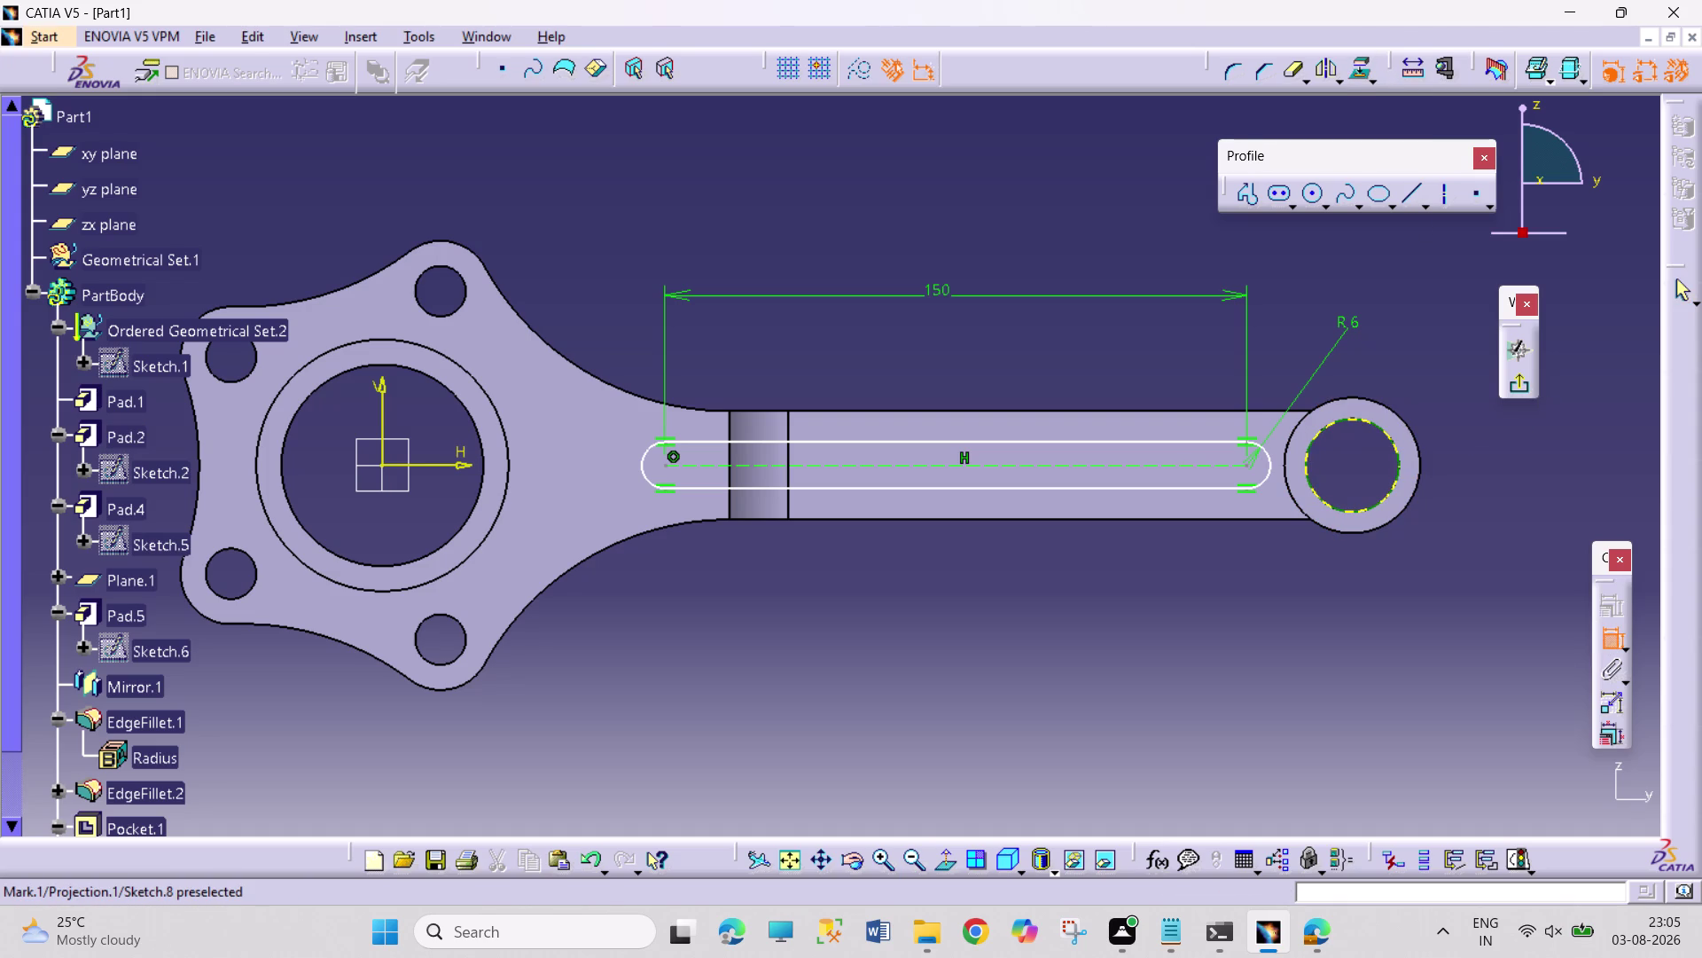
click(1250, 468)
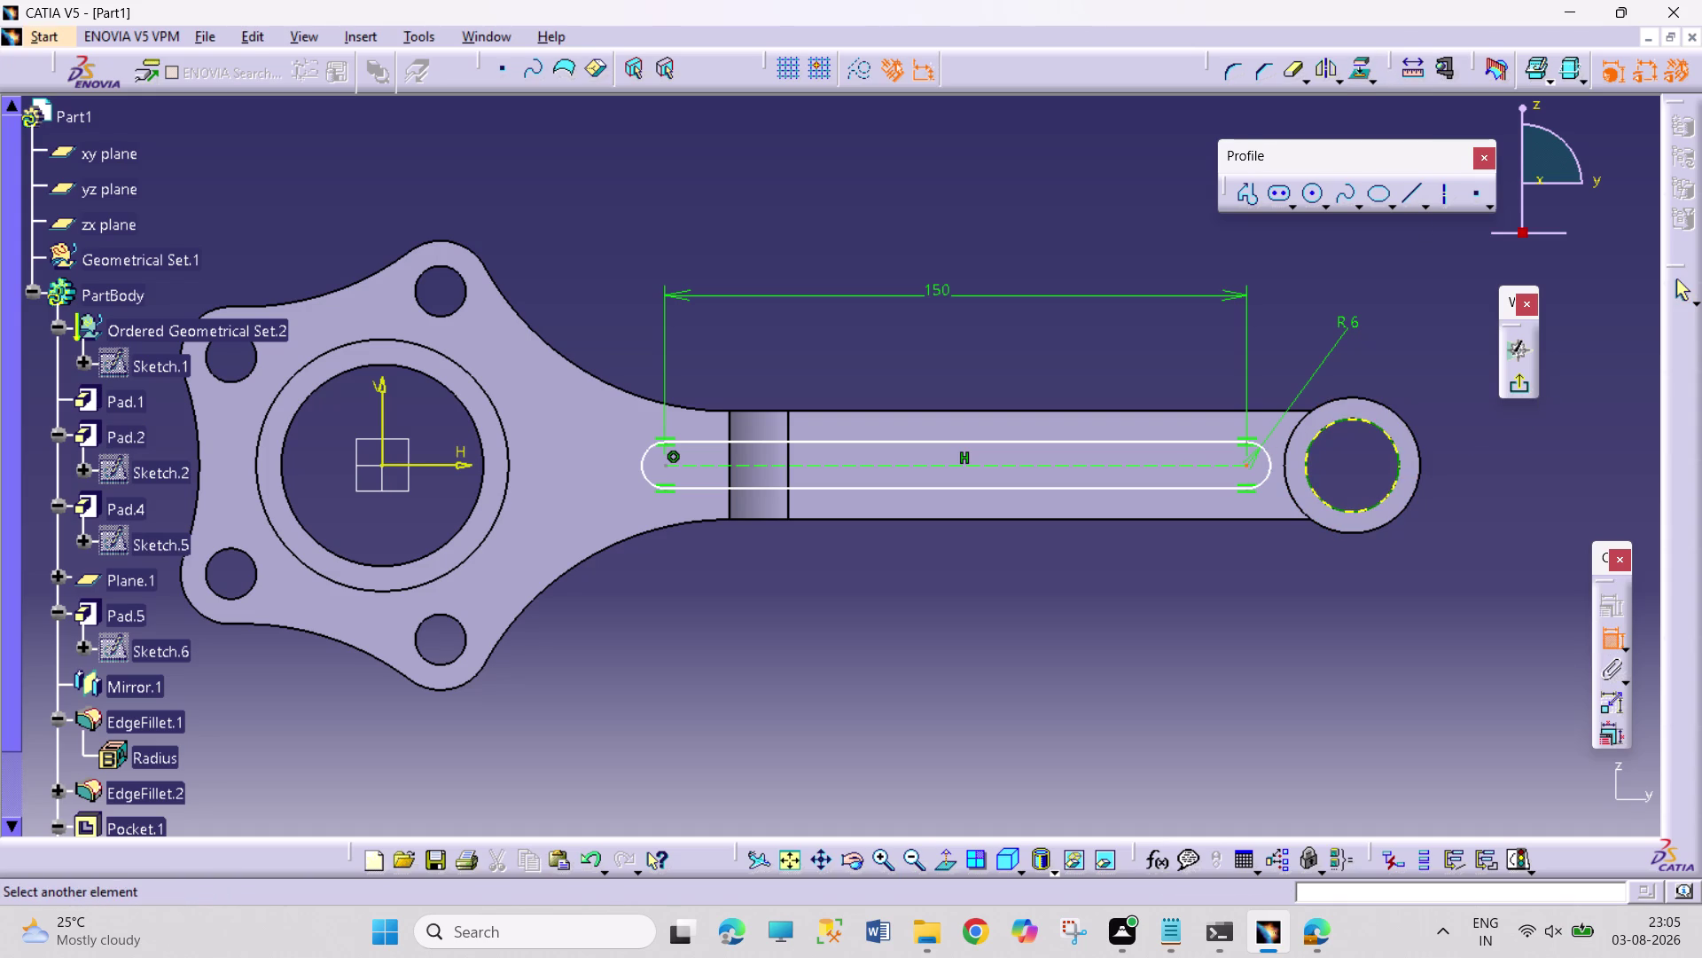
click(1310, 480)
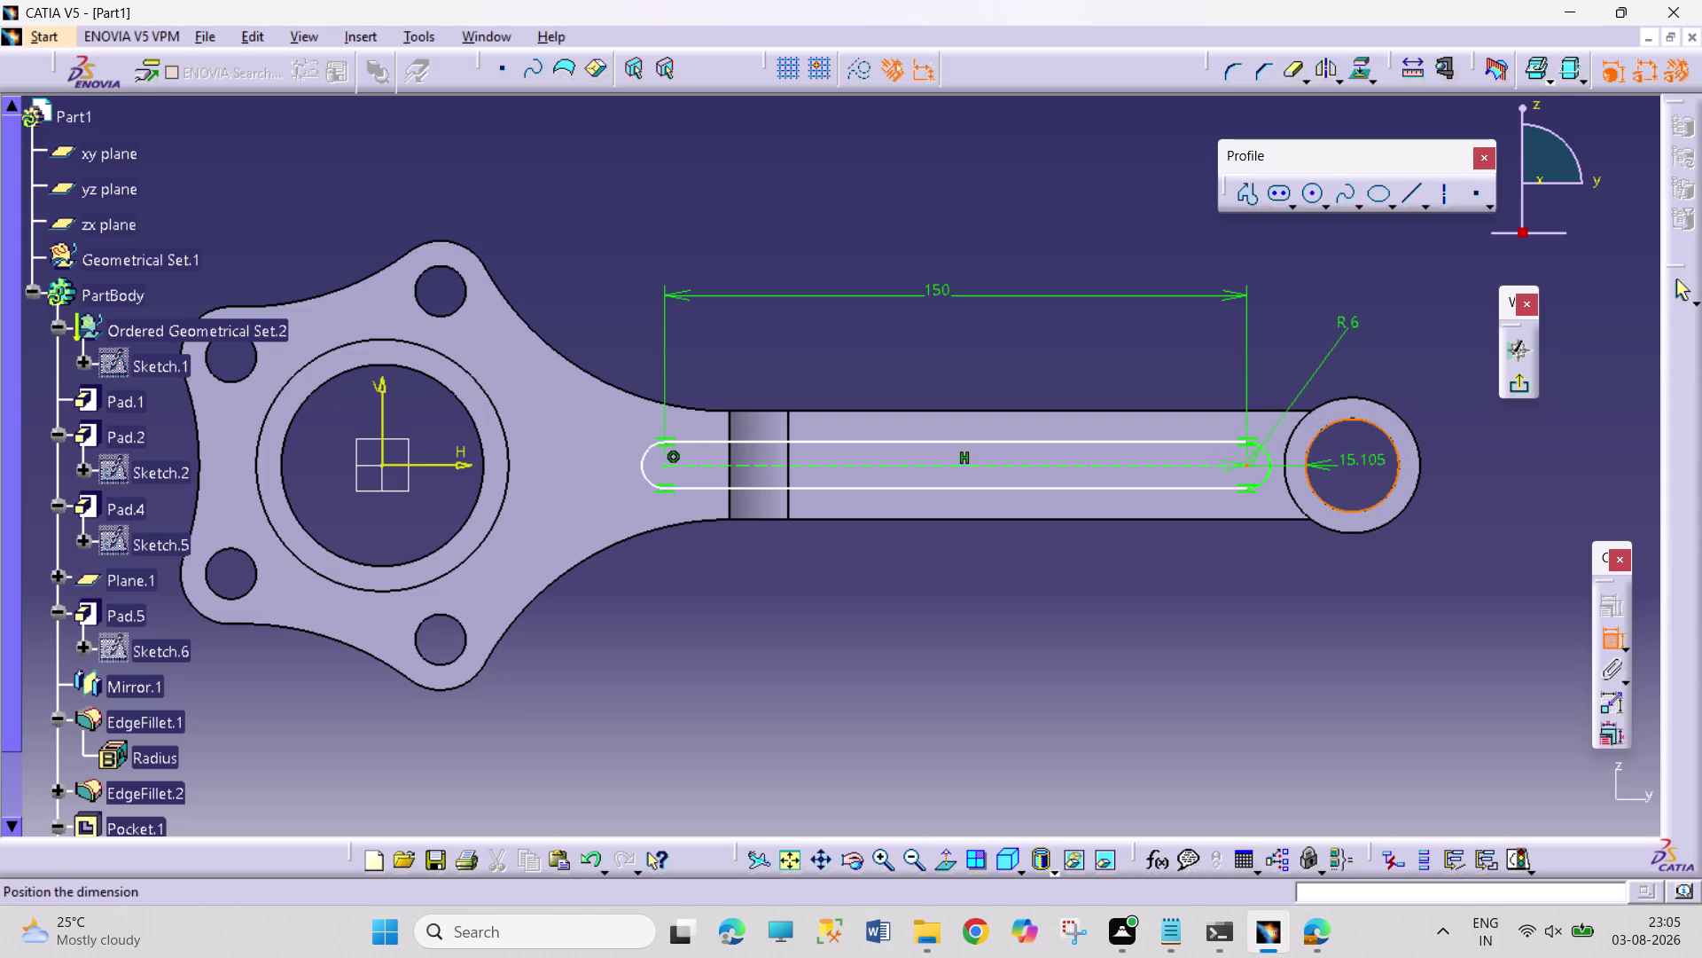
key(Escape)
key(Escape)
key(Escape)
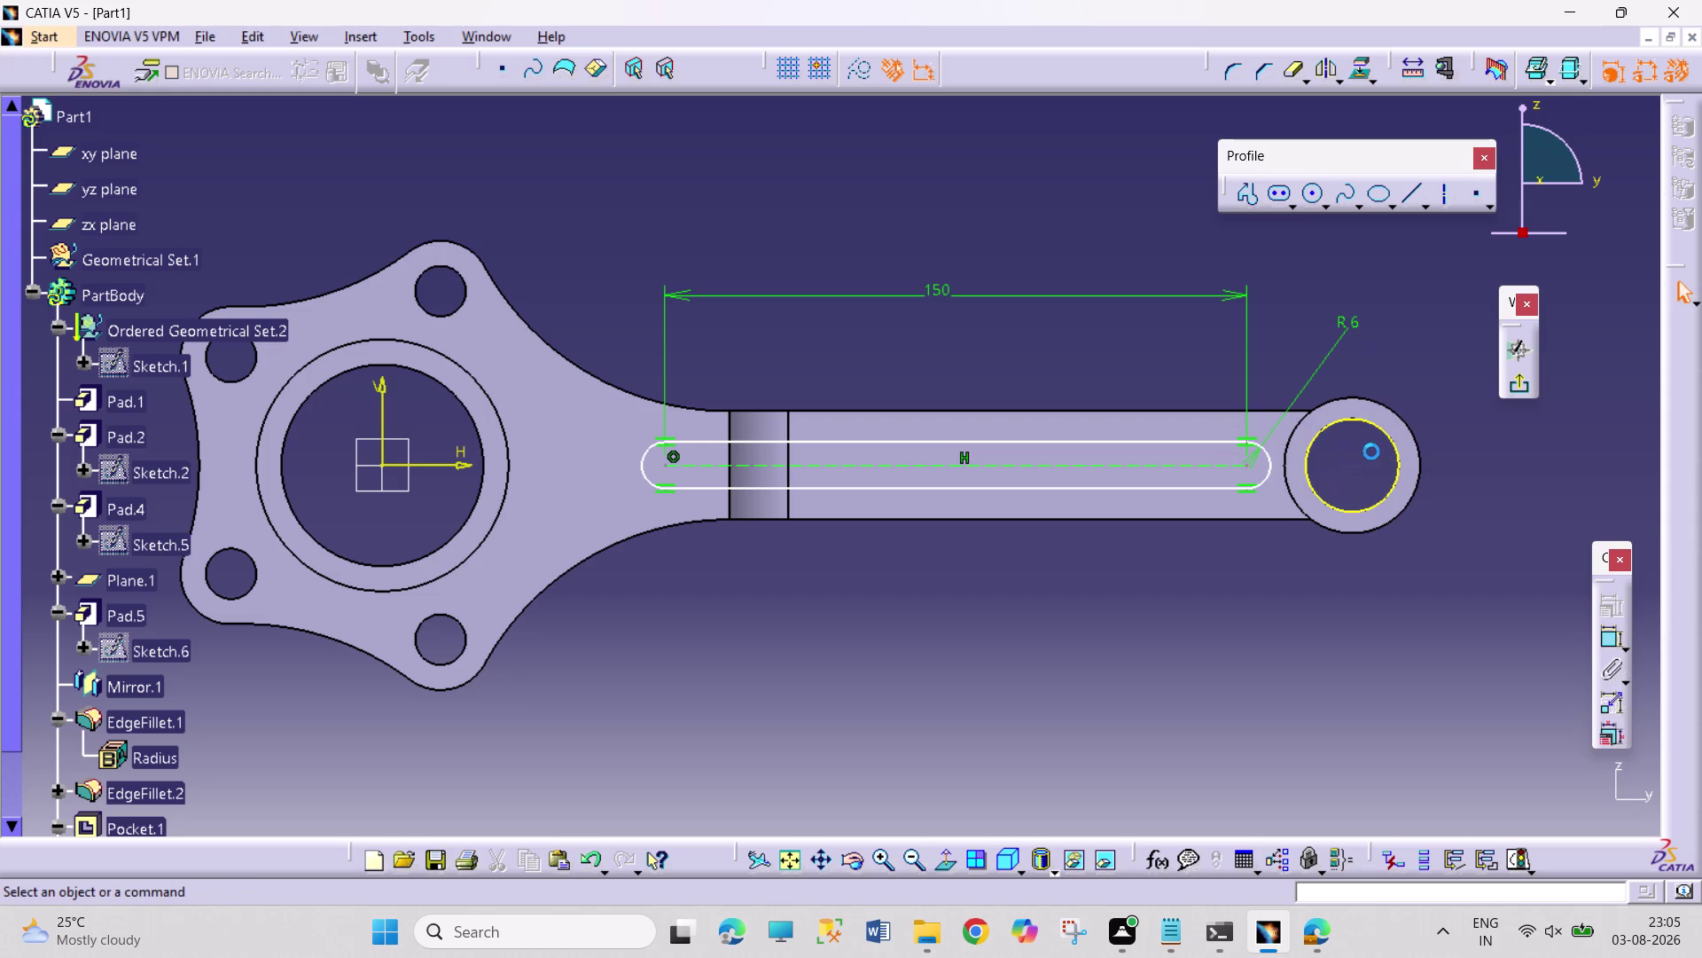
click(1452, 192)
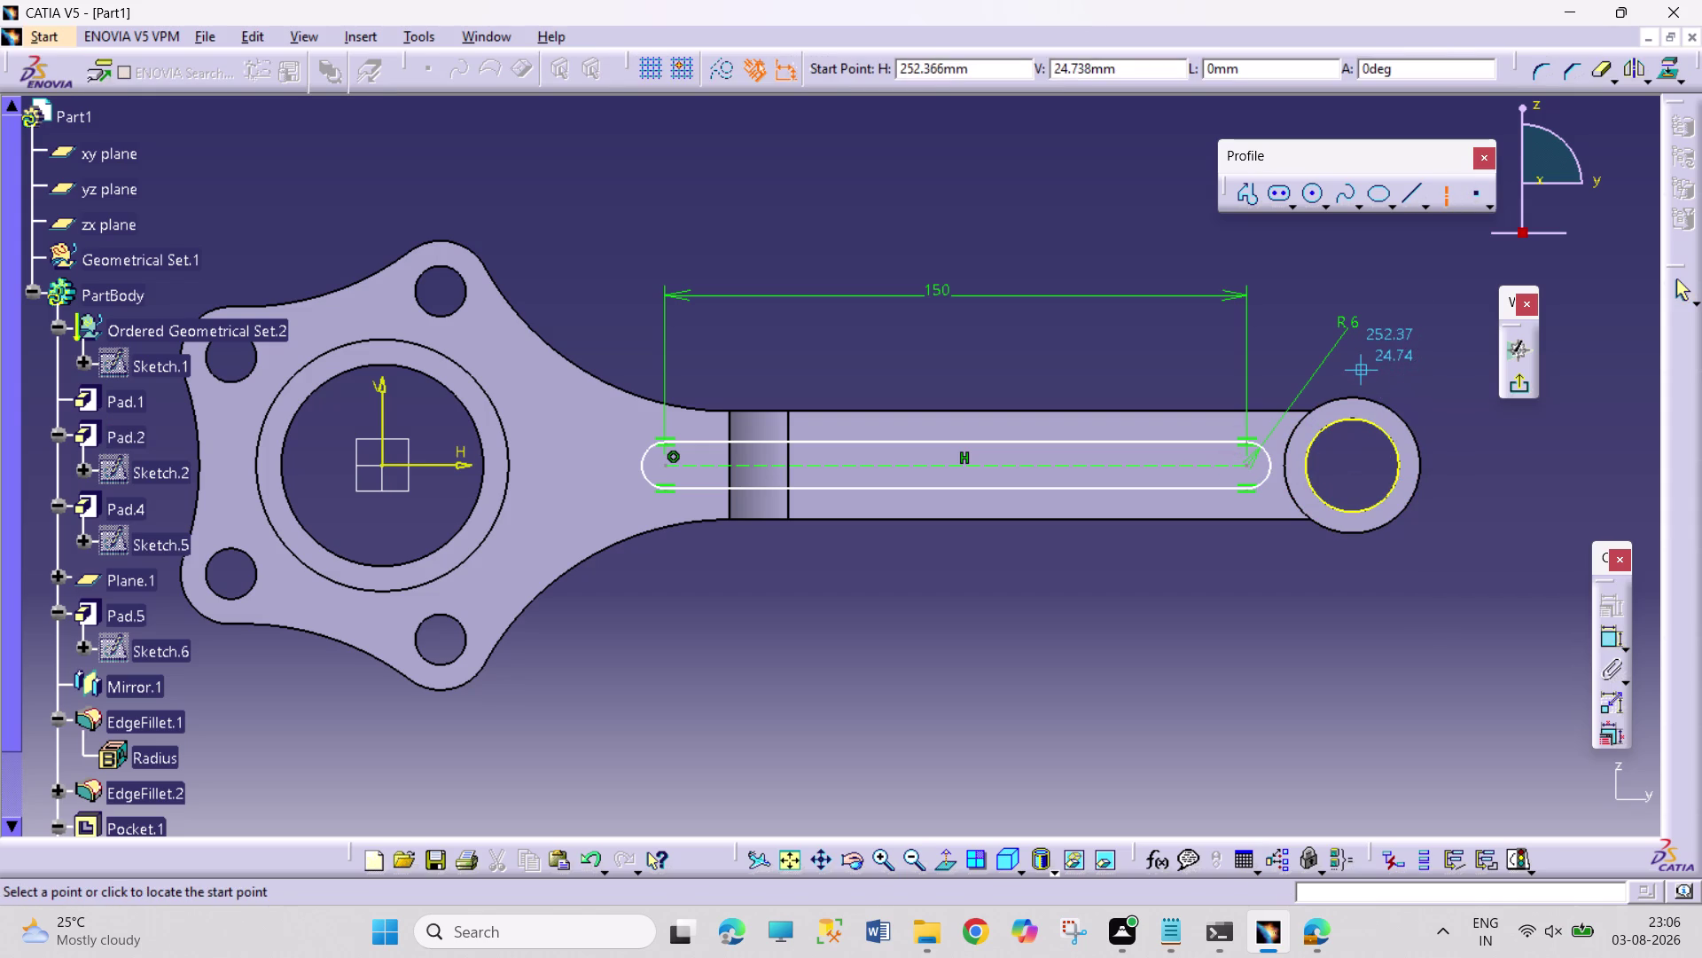
Draw a vertical line down through the small-end hole.
drag(1351, 369, 1351, 377)
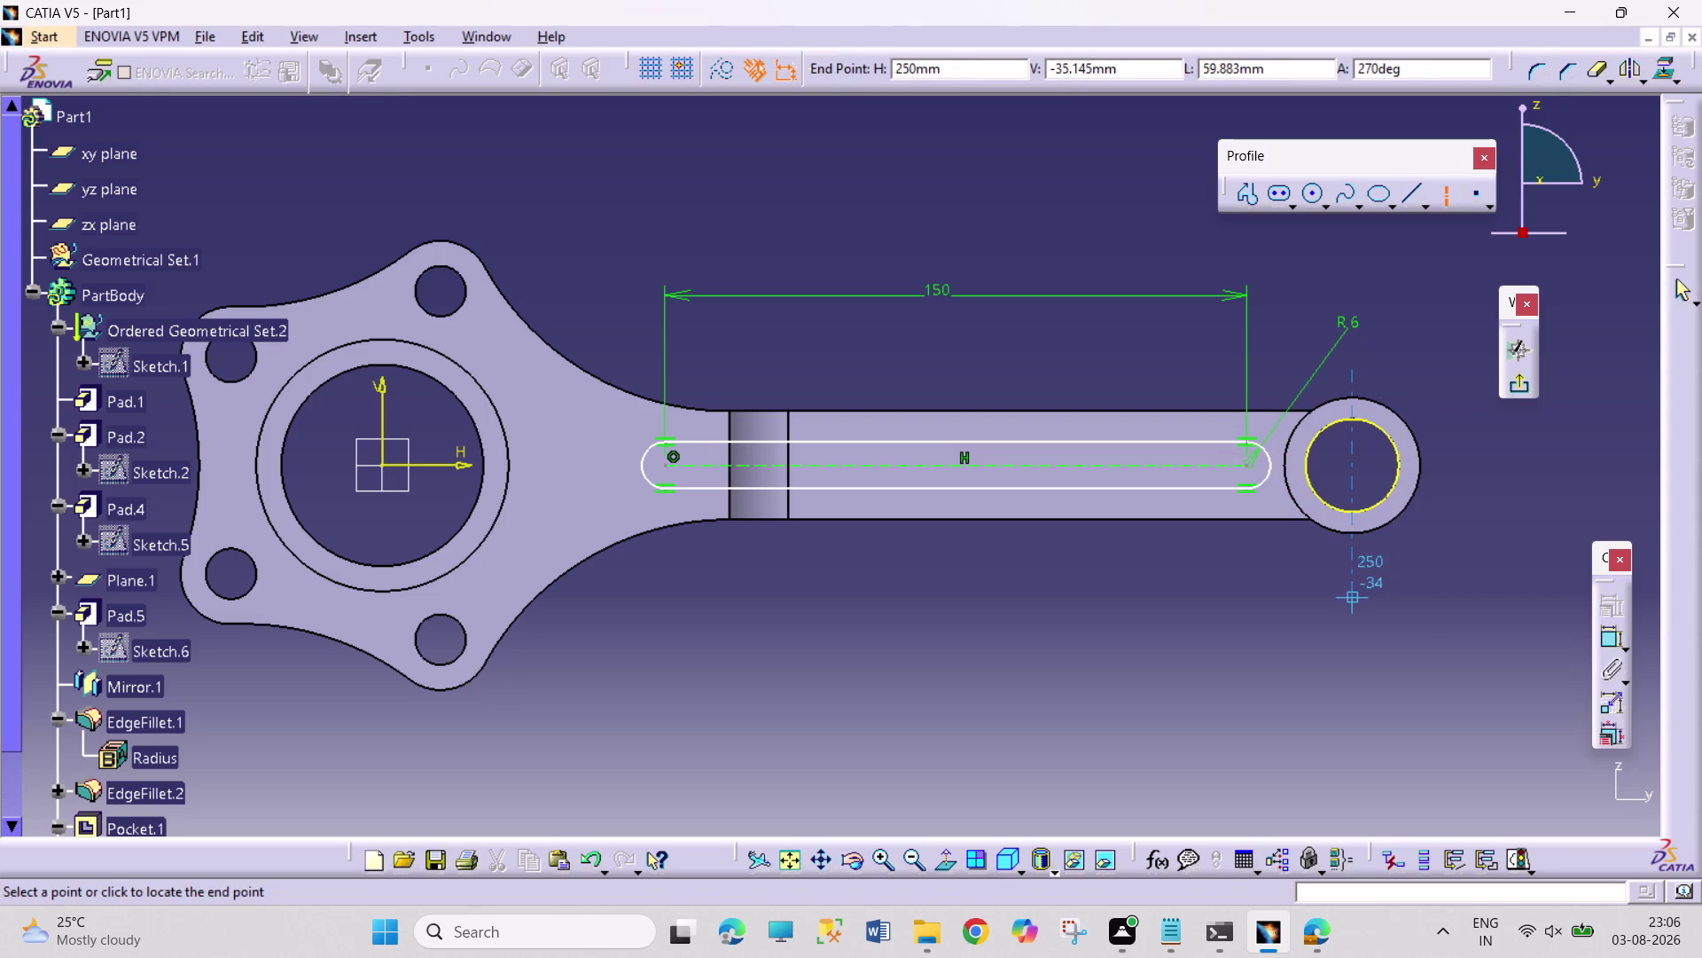
click(1355, 601)
click(1467, 582)
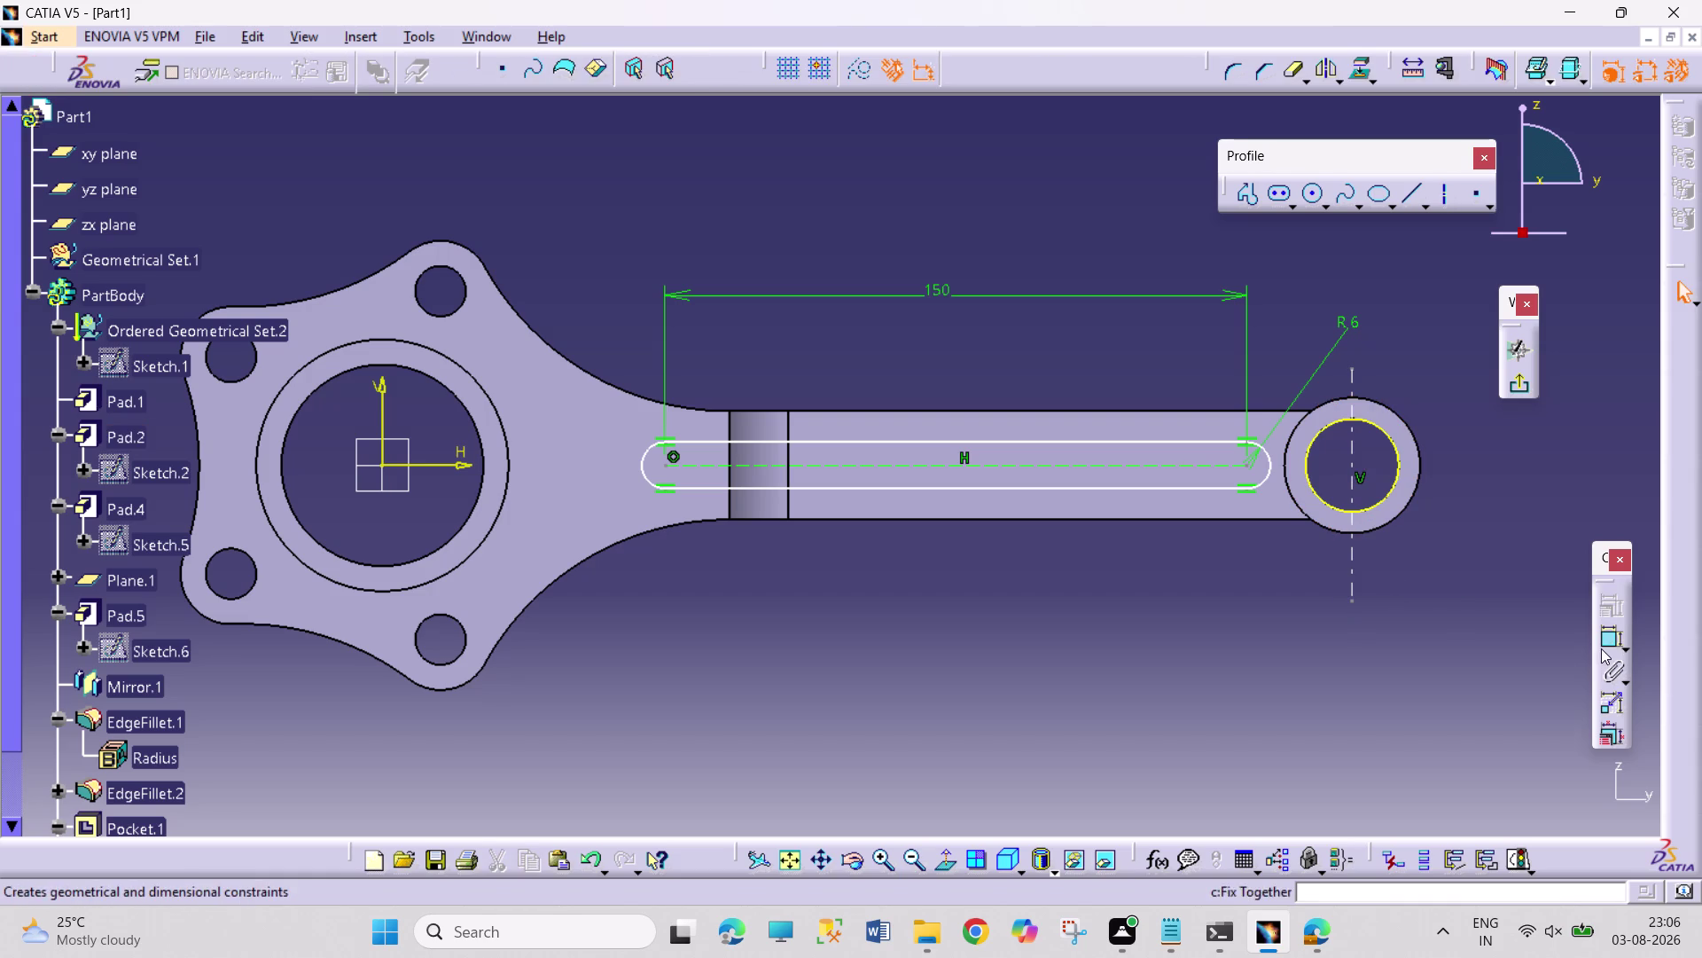
drag(1605, 647, 1601, 639)
Dimension the slot's right end 30 mm from the vertical line, checking the reference PDF.
click(1352, 486)
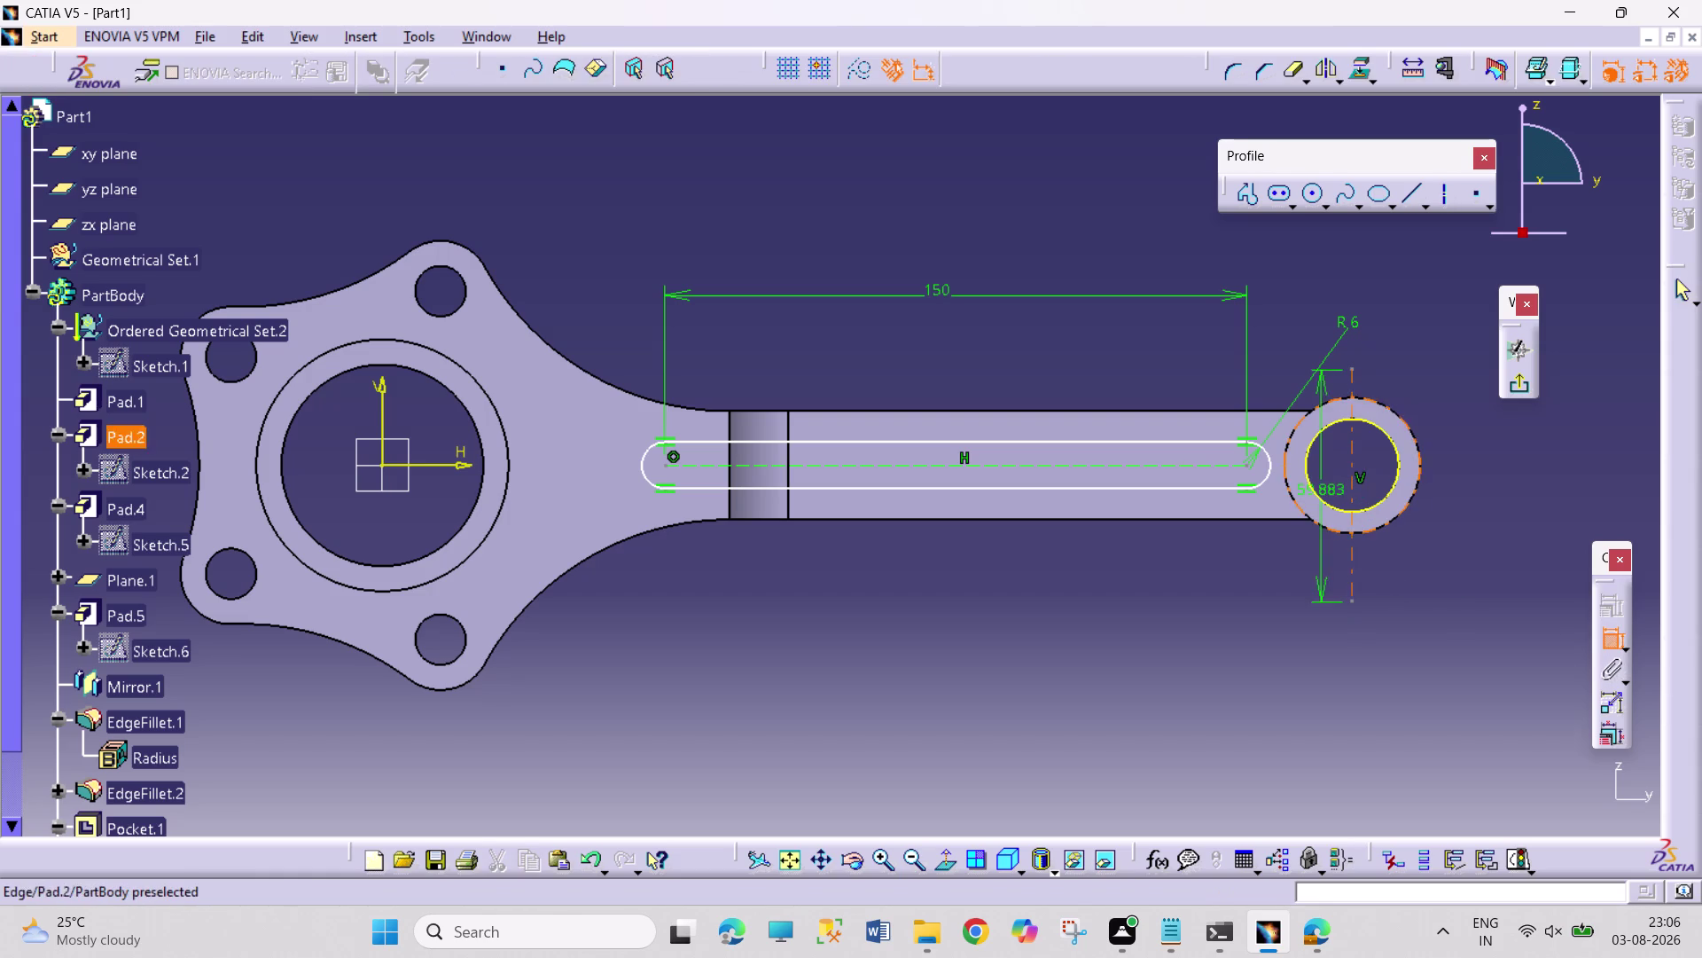
click(1247, 467)
click(1422, 338)
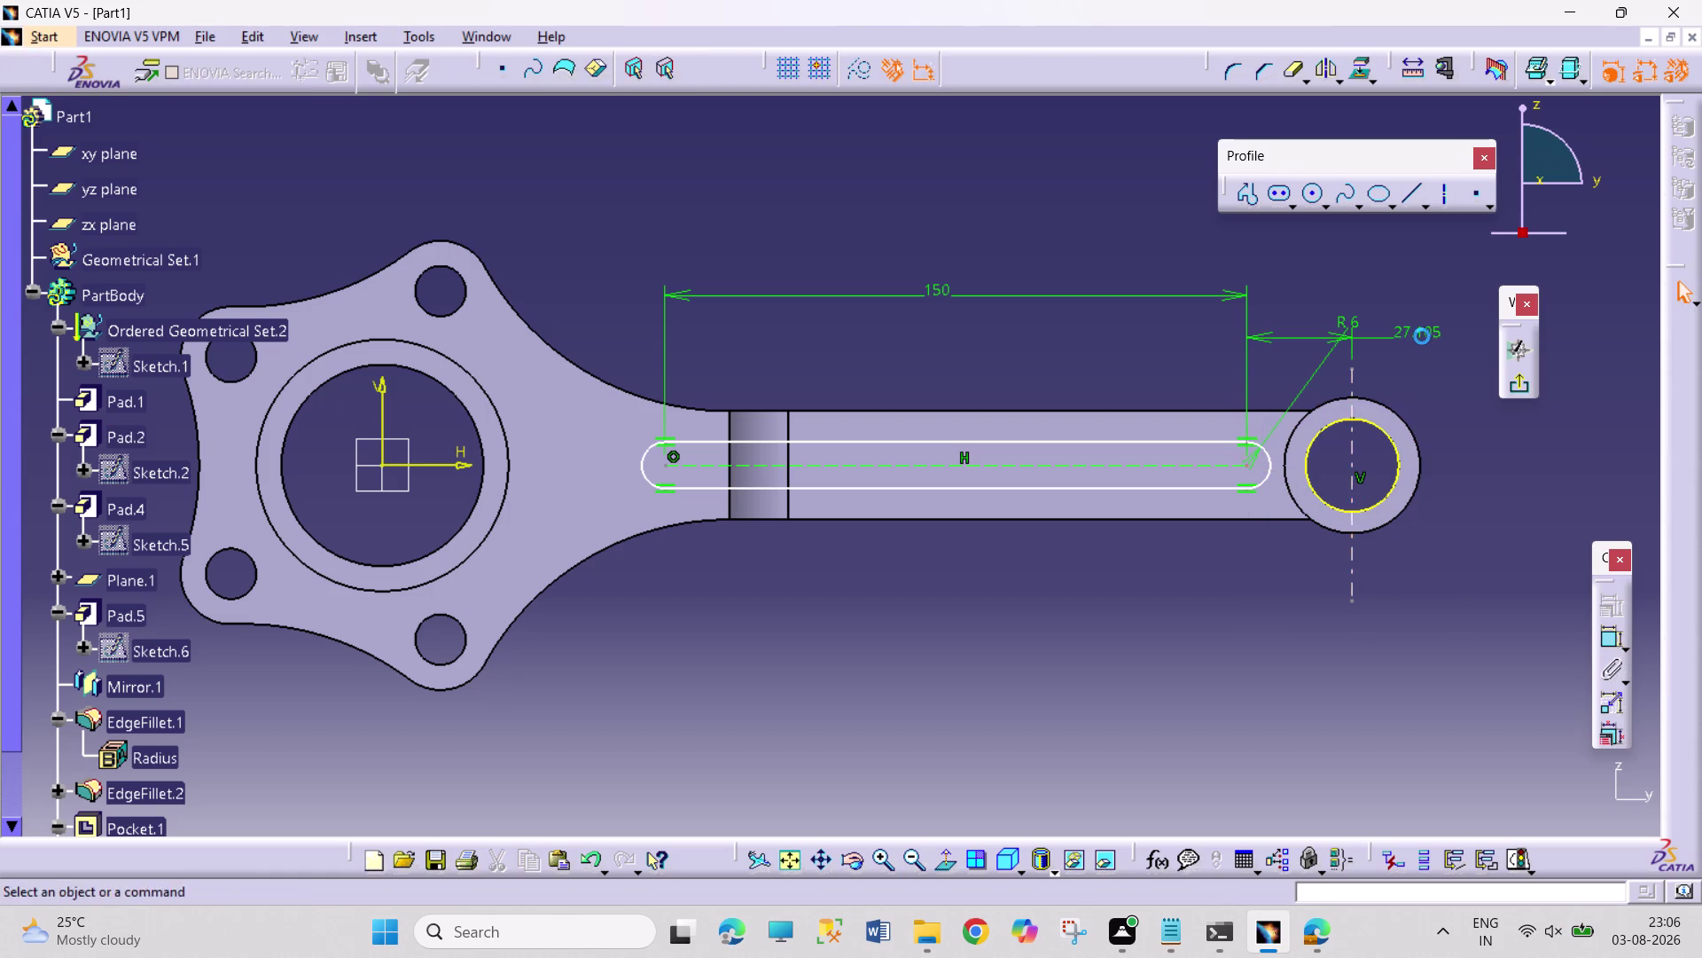
double_click(1423, 330)
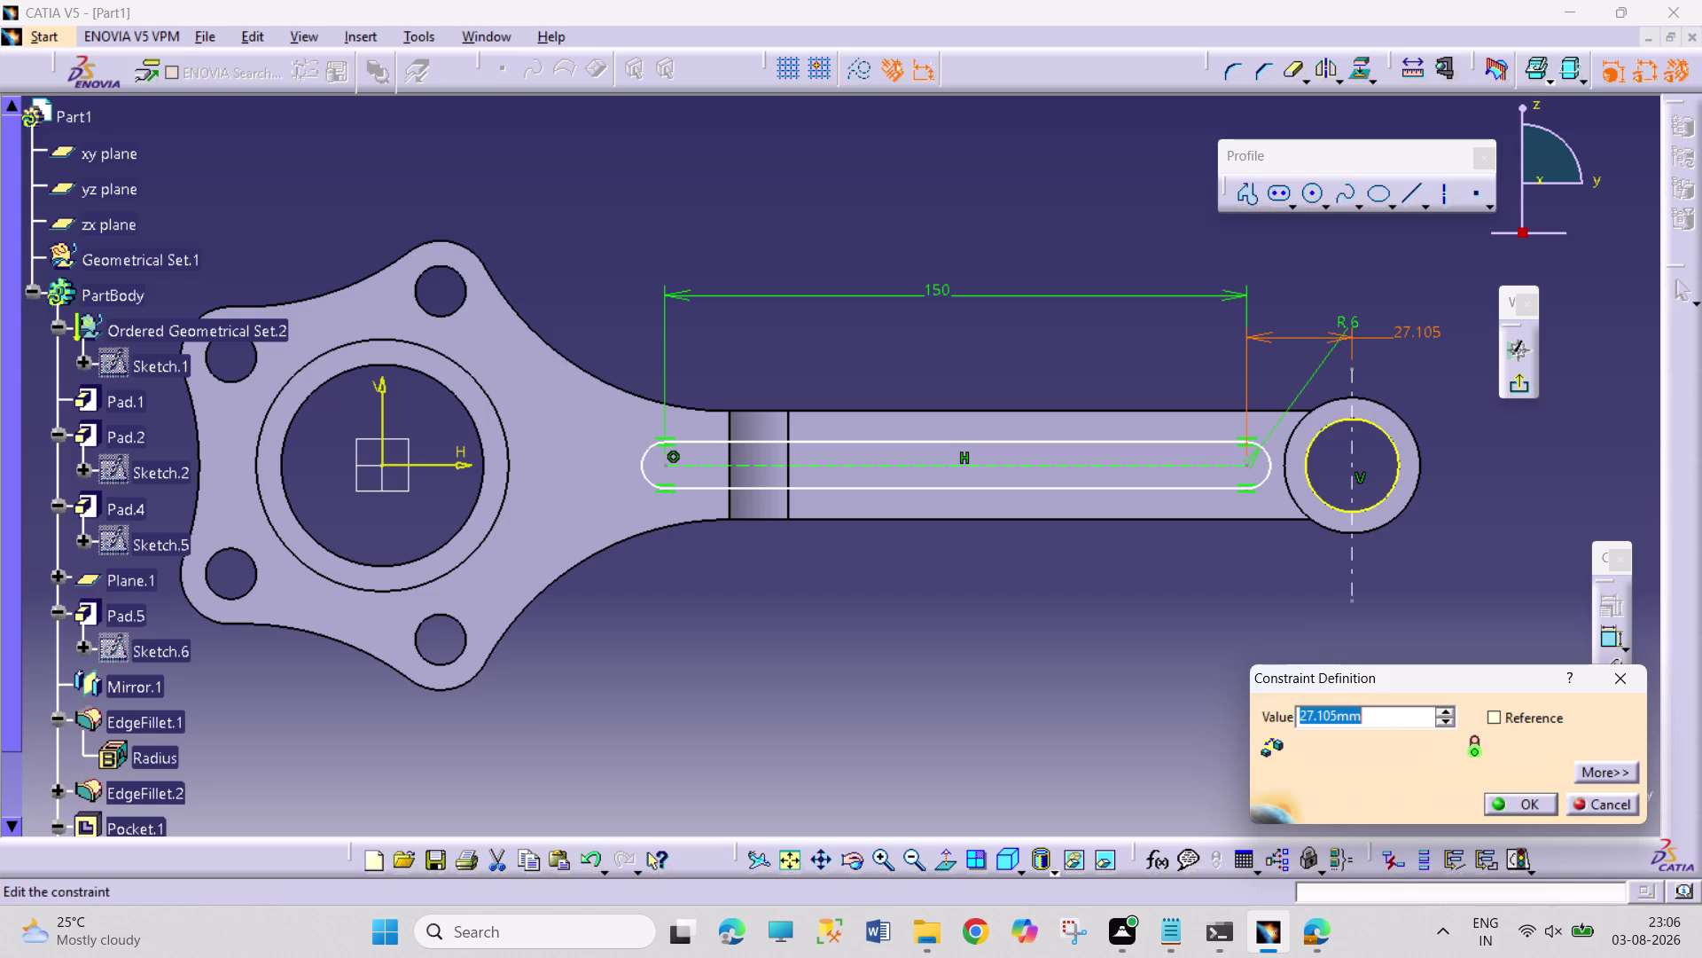
text(30)
key(Return)
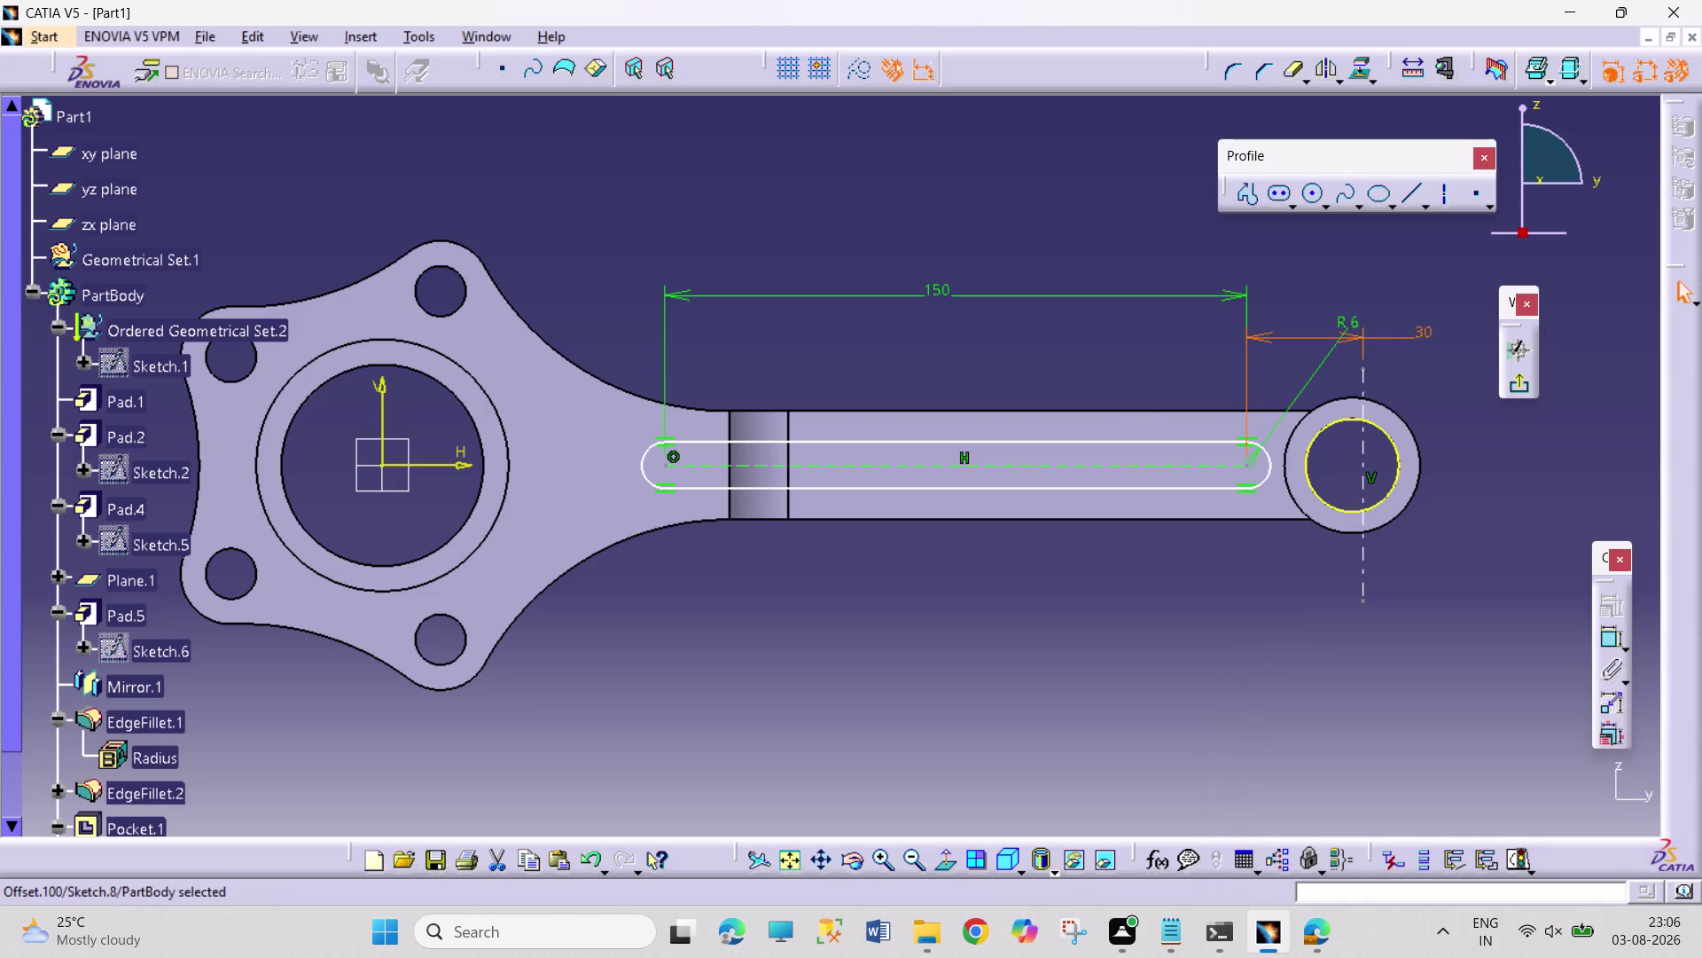
click(1304, 905)
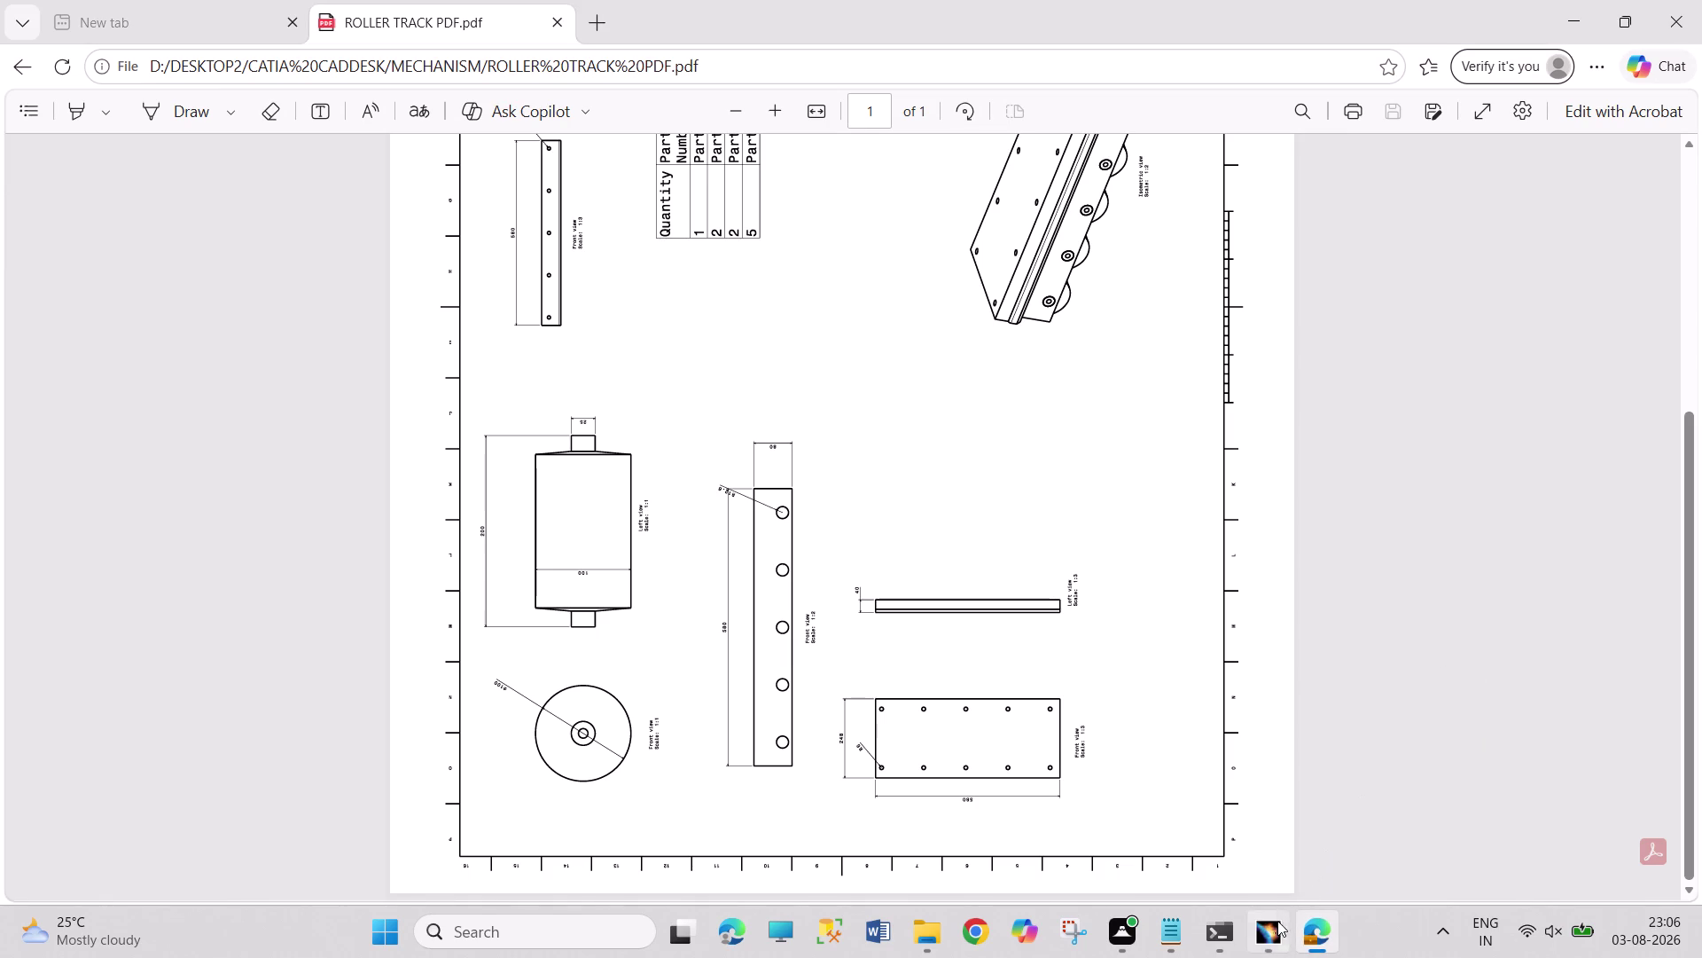
click(1259, 942)
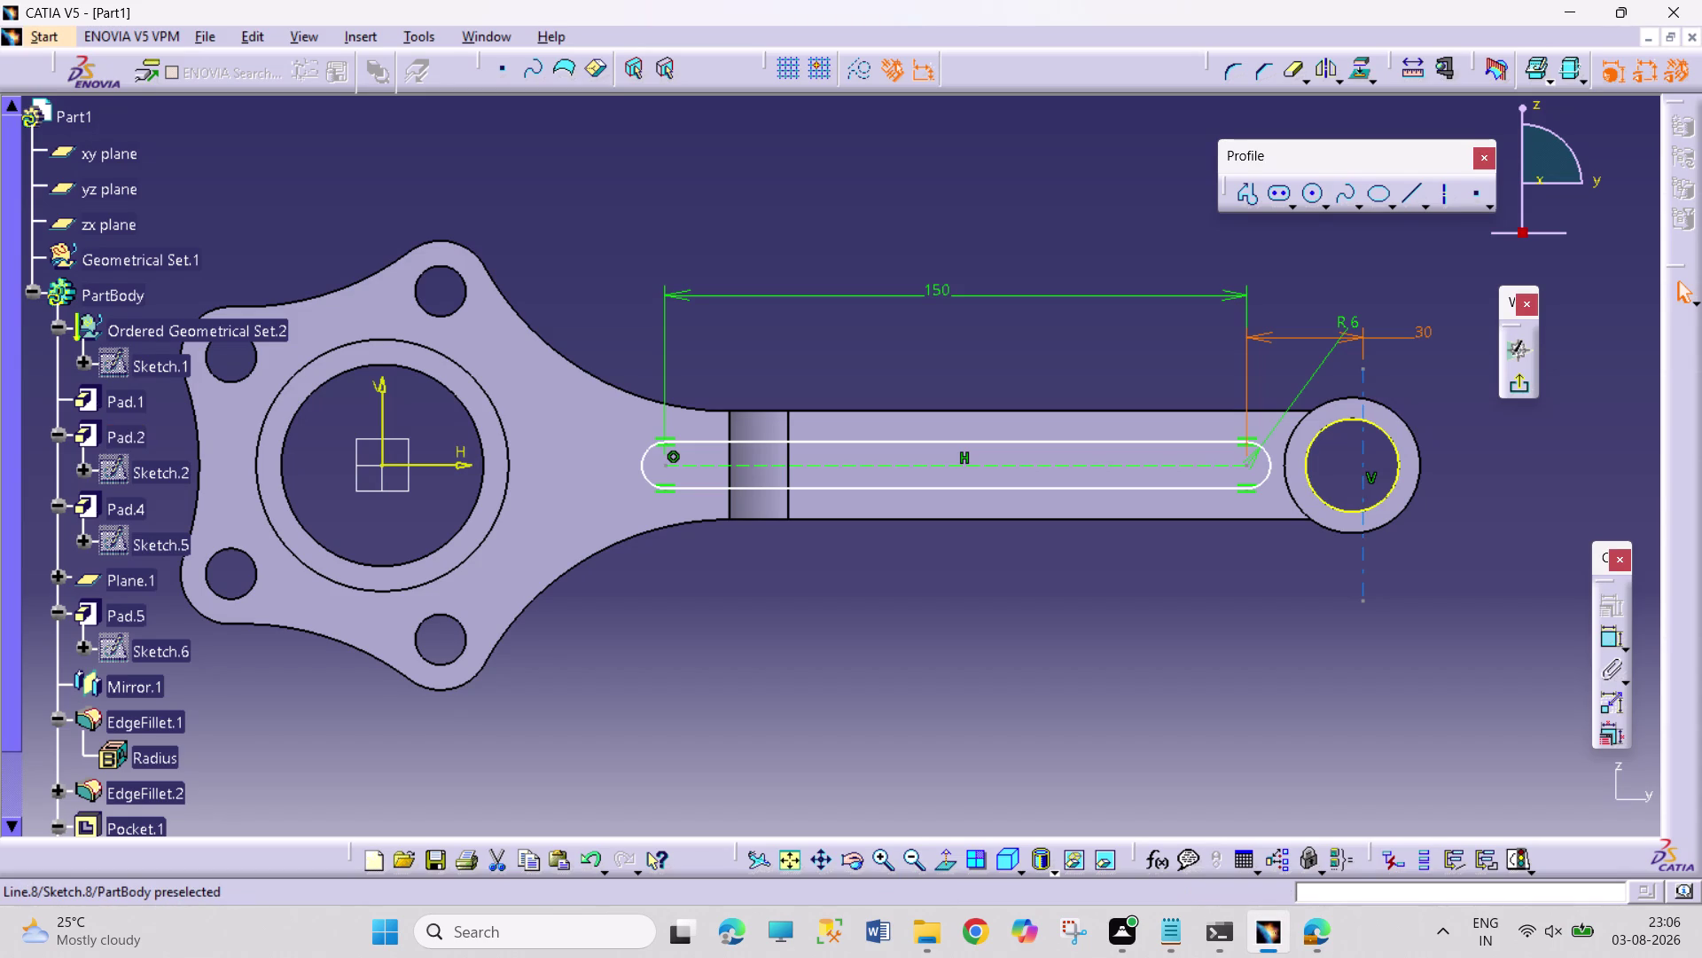
Add a 180 mm overall distance dimension from the slot's left end.
drag(1365, 484, 1348, 484)
click(1279, 637)
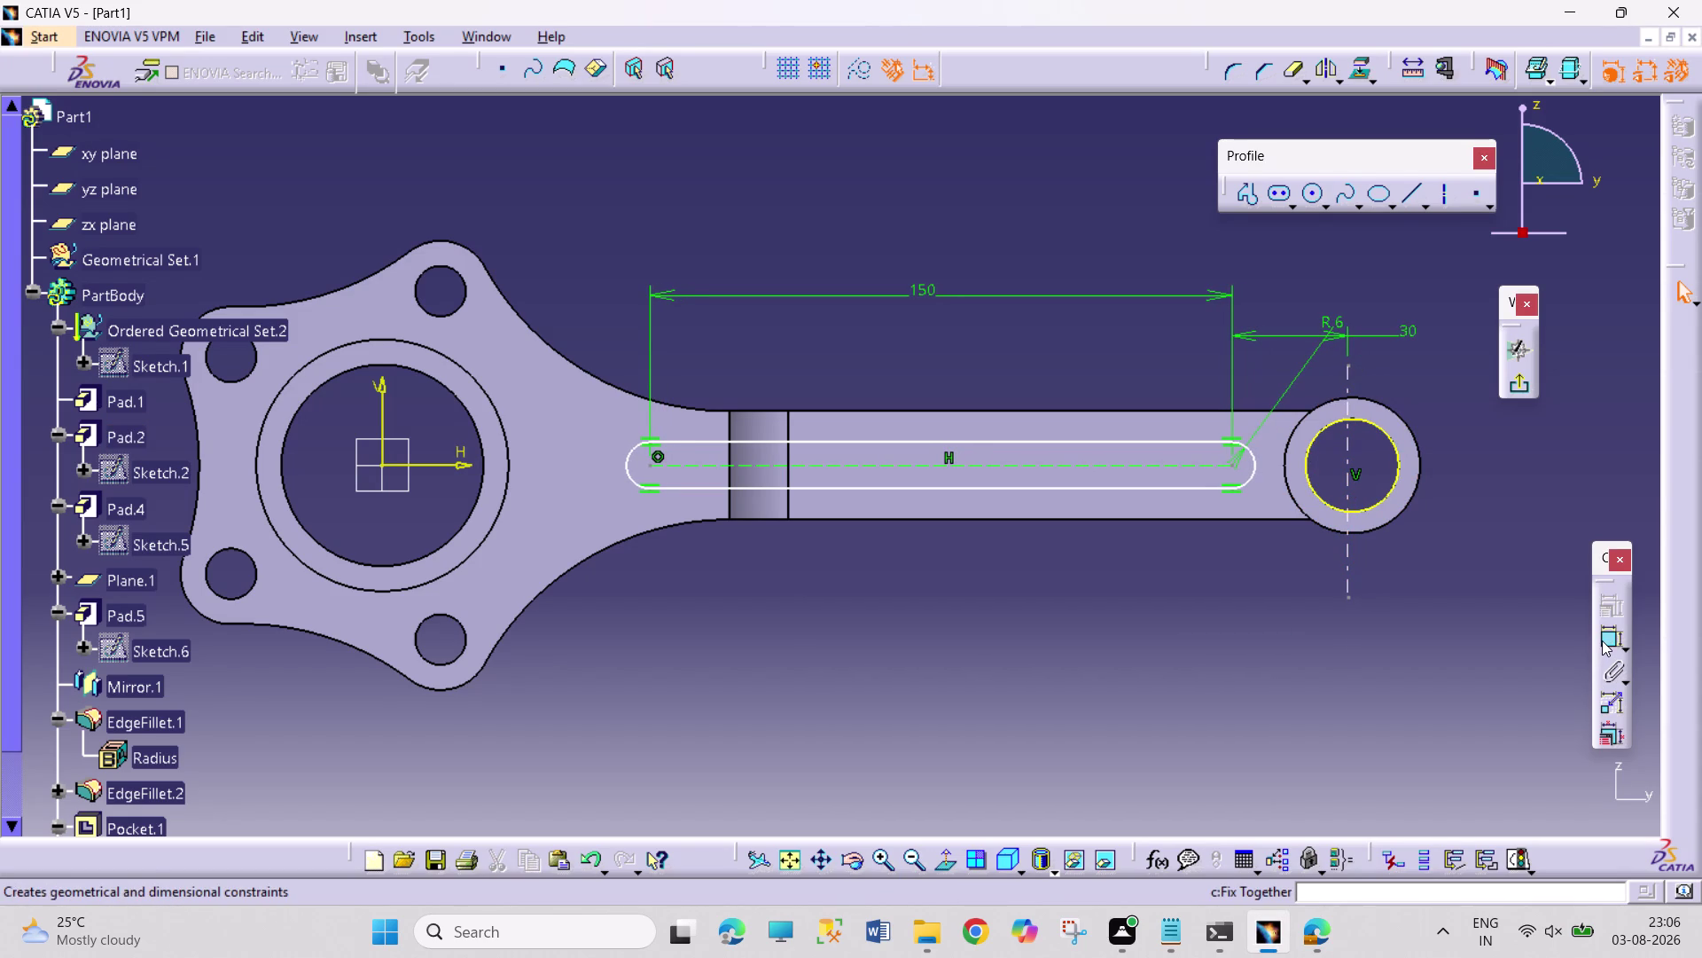
click(1608, 639)
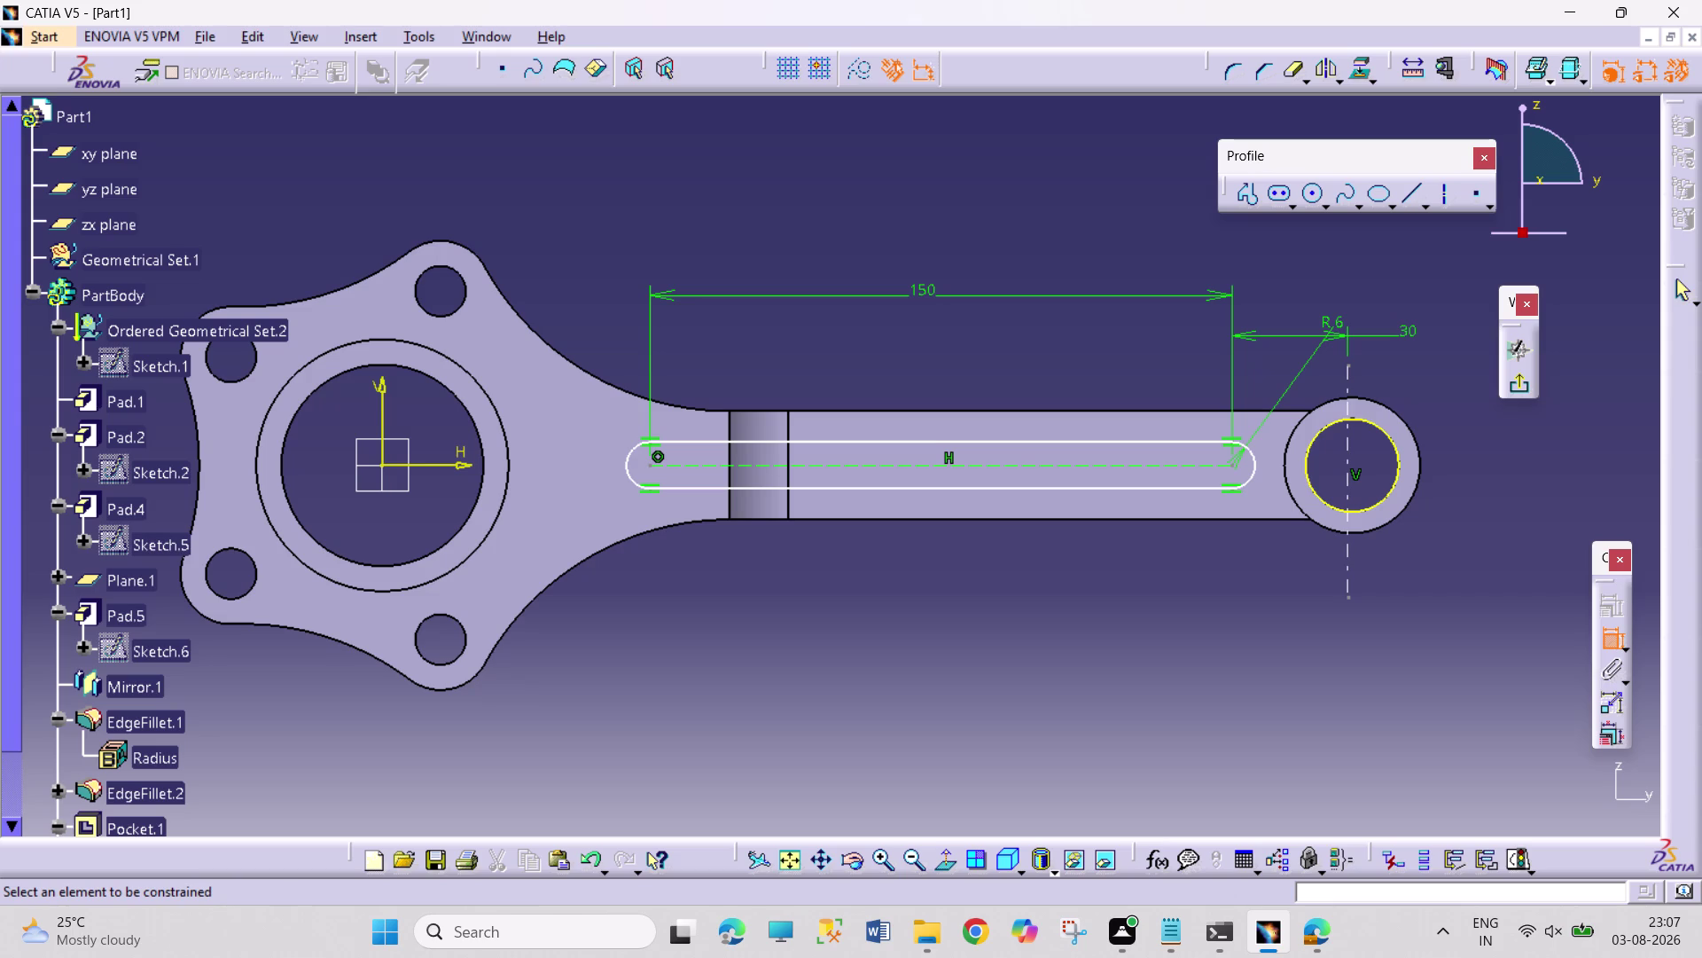
click(1349, 553)
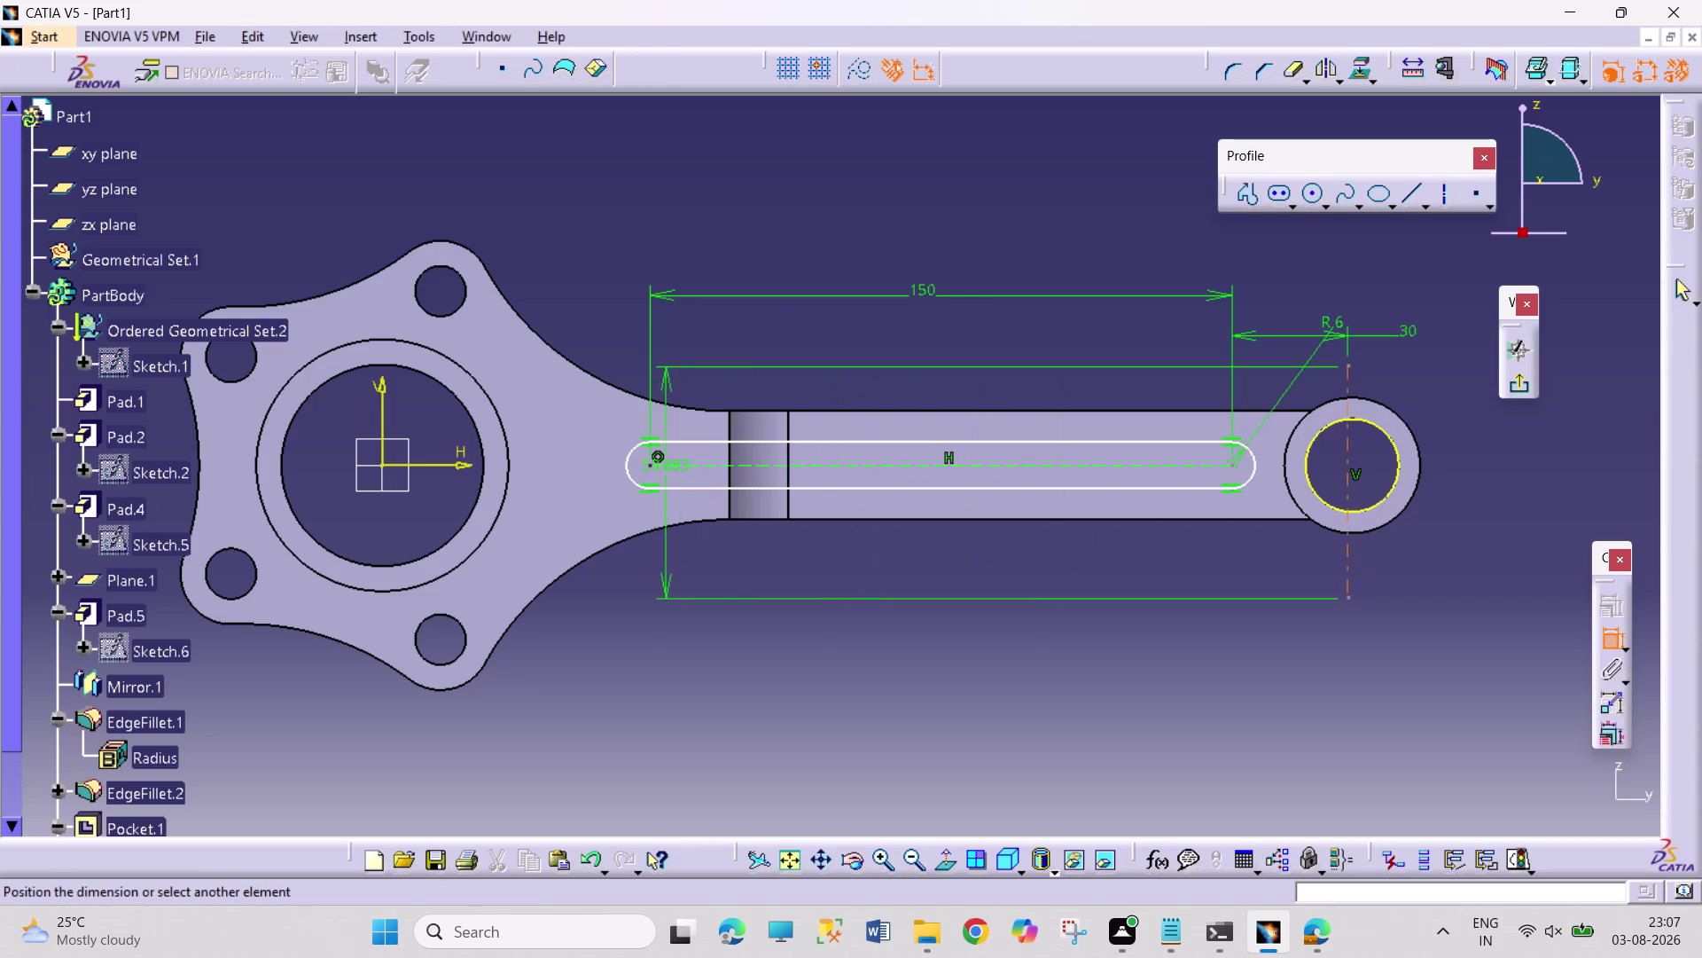
click(653, 463)
click(833, 592)
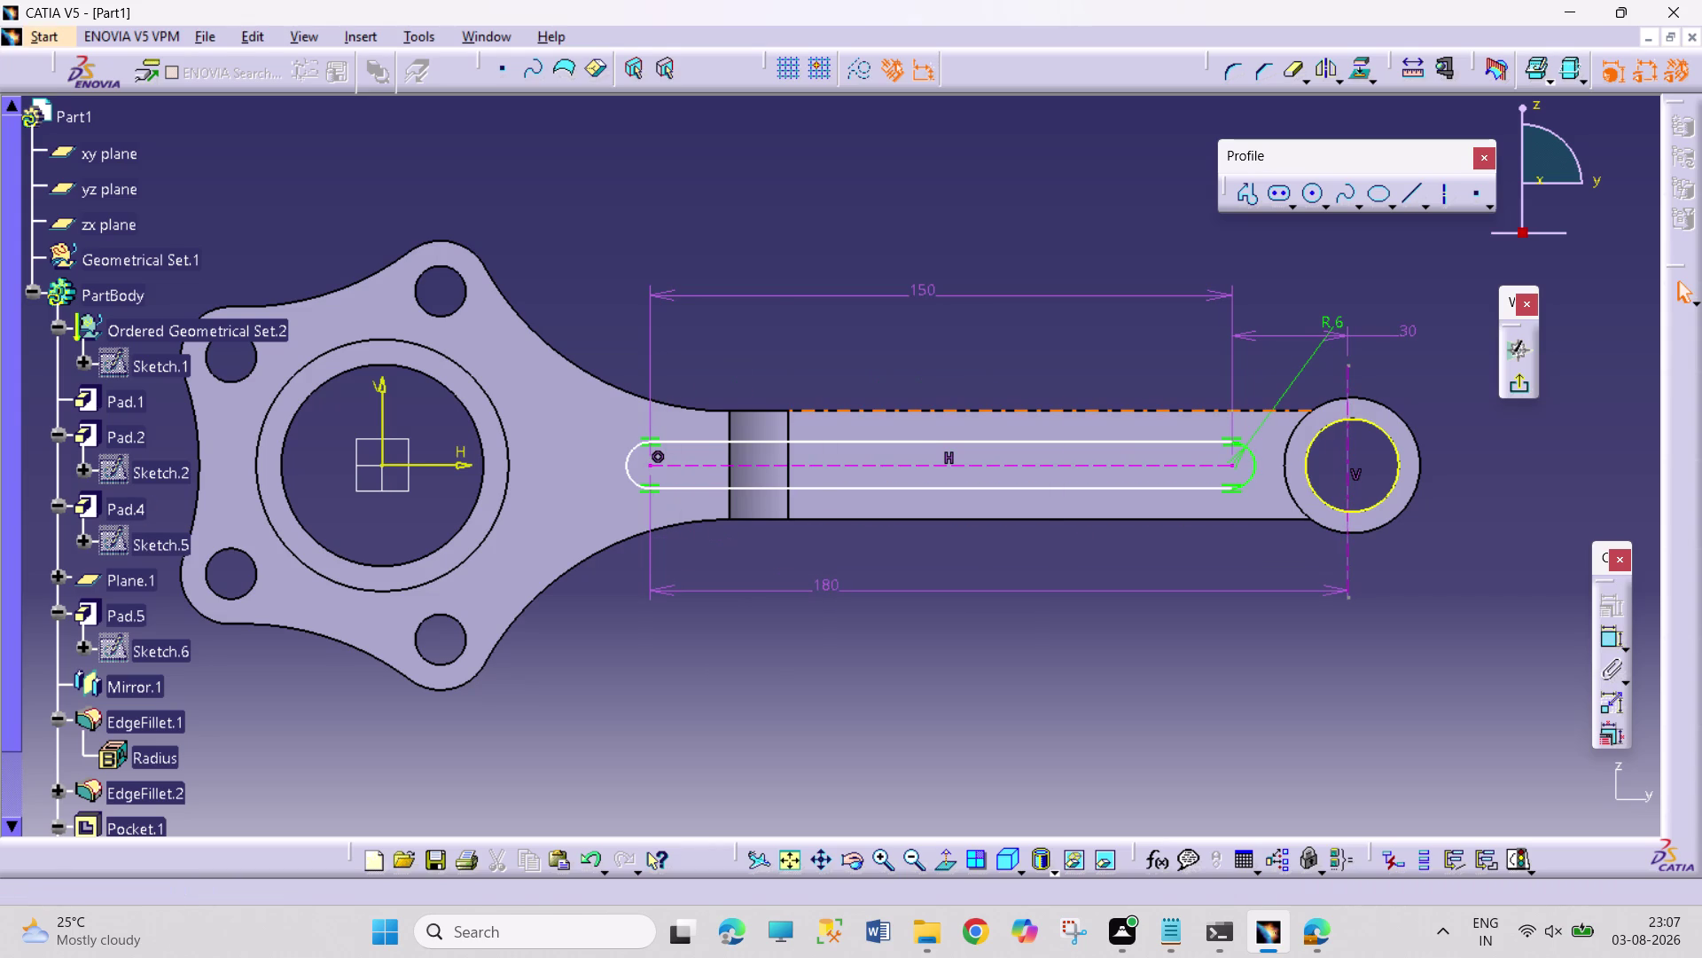
Delete the 150 mm slot dimension and open the 180 dimension without changing it.
right_click(912, 294)
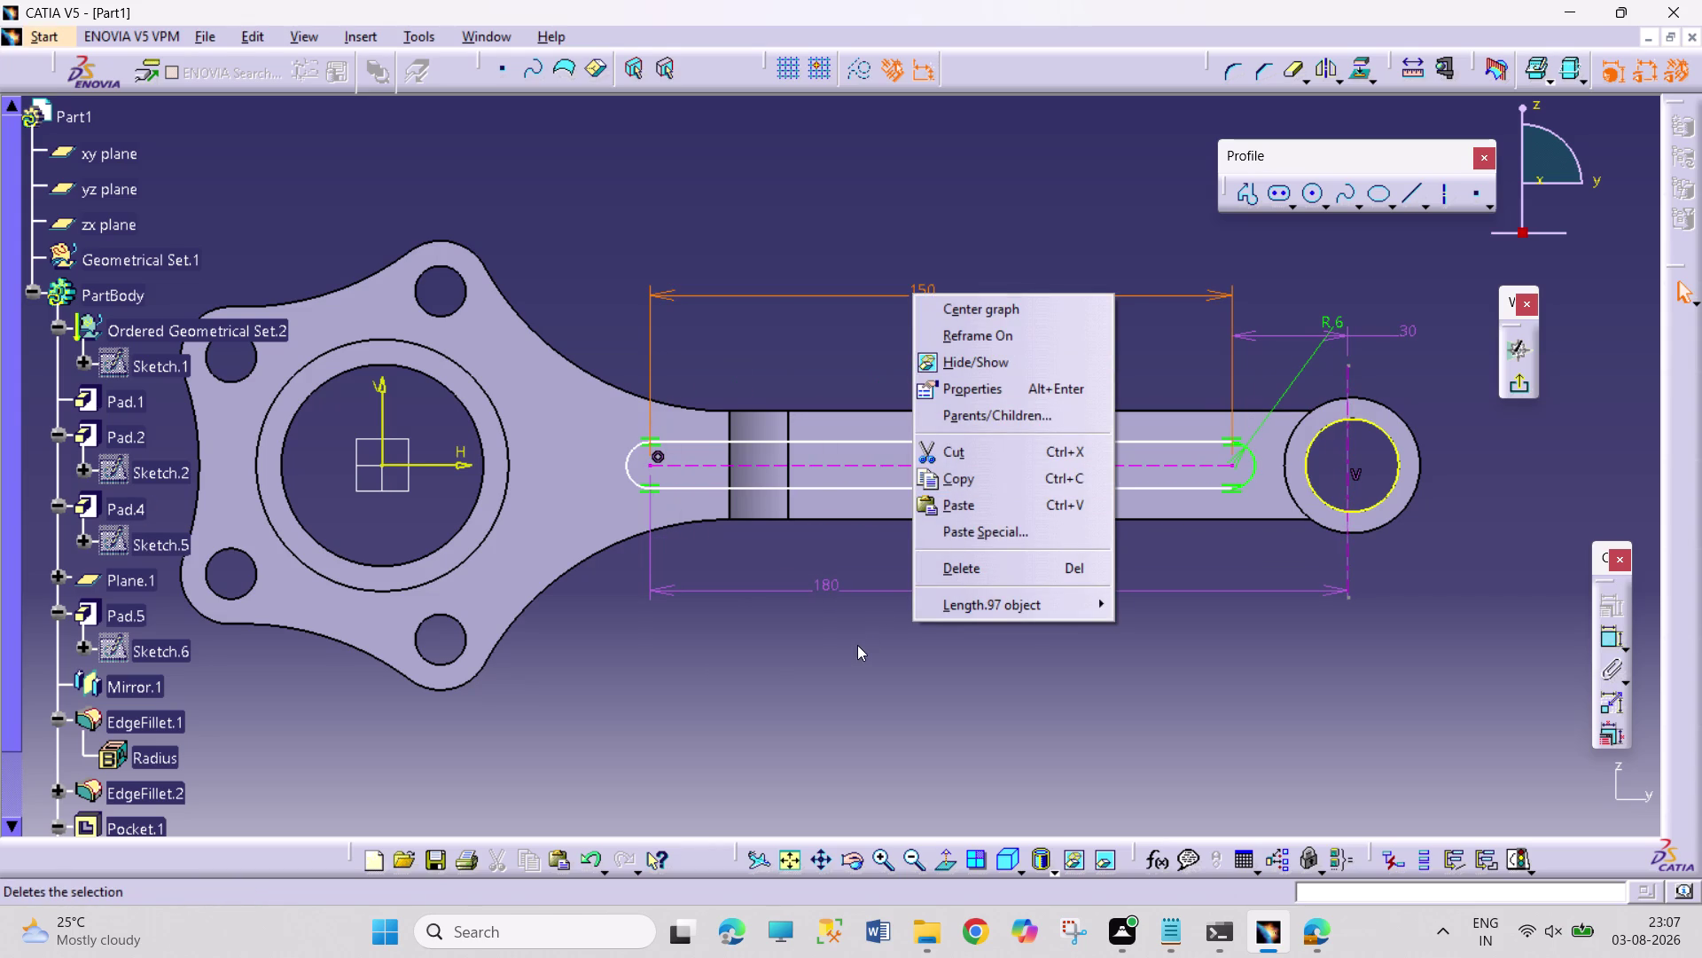
key(Escape)
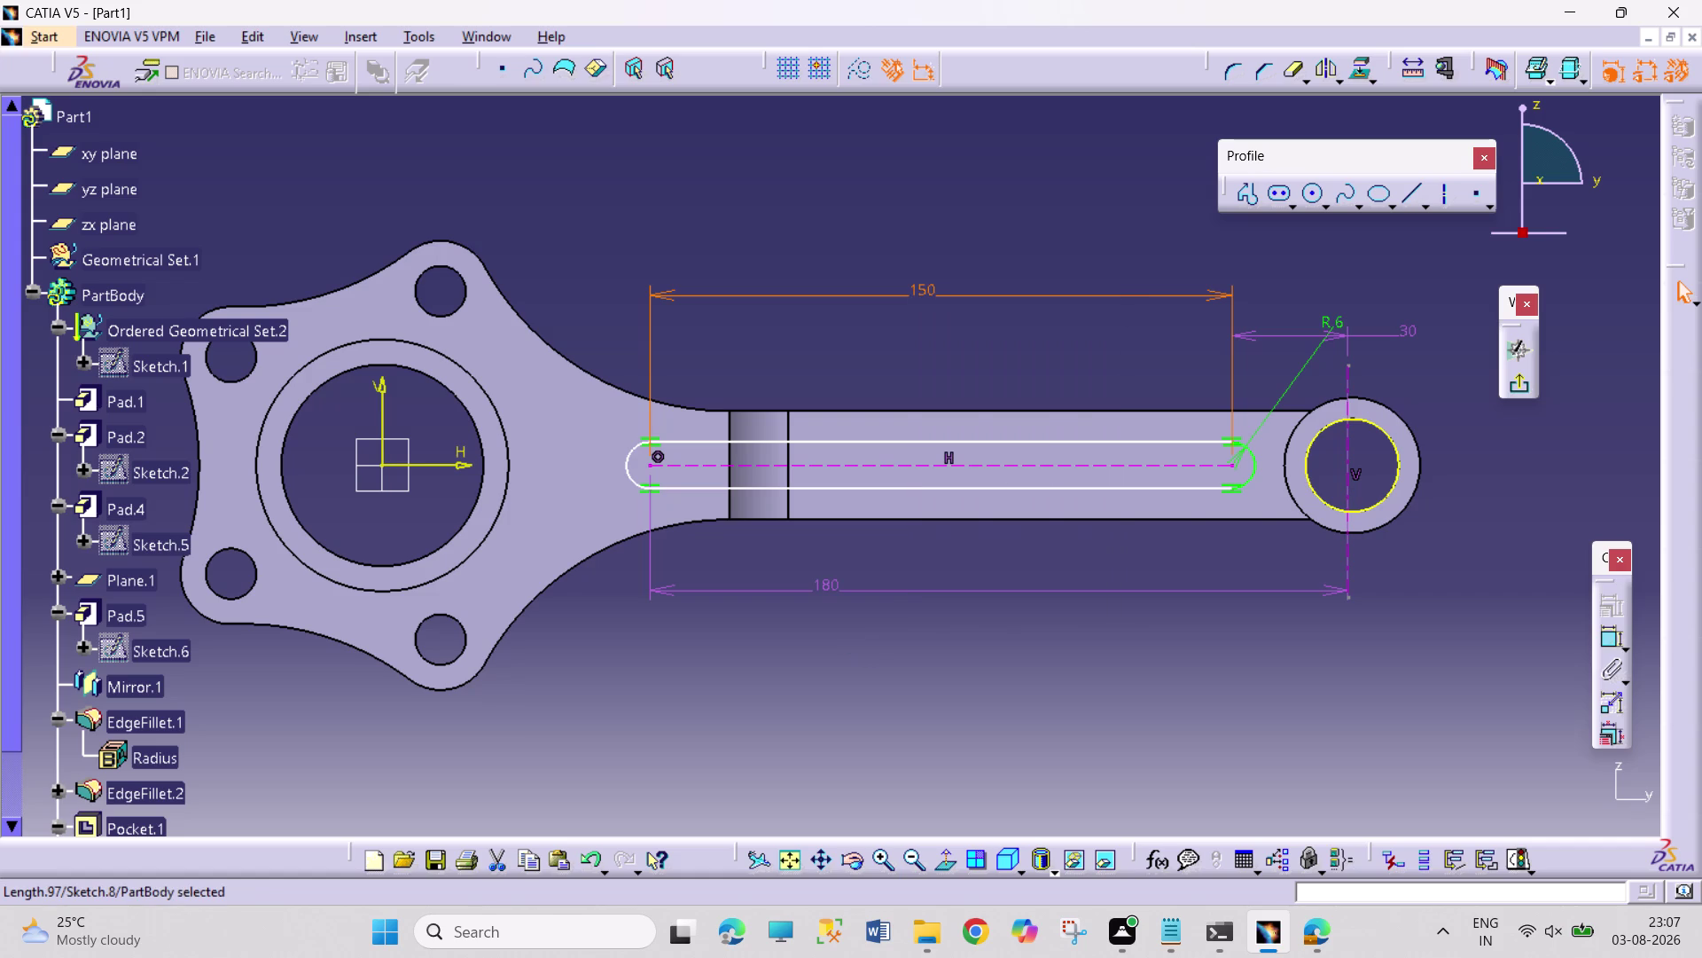
right_click(929, 293)
click(990, 605)
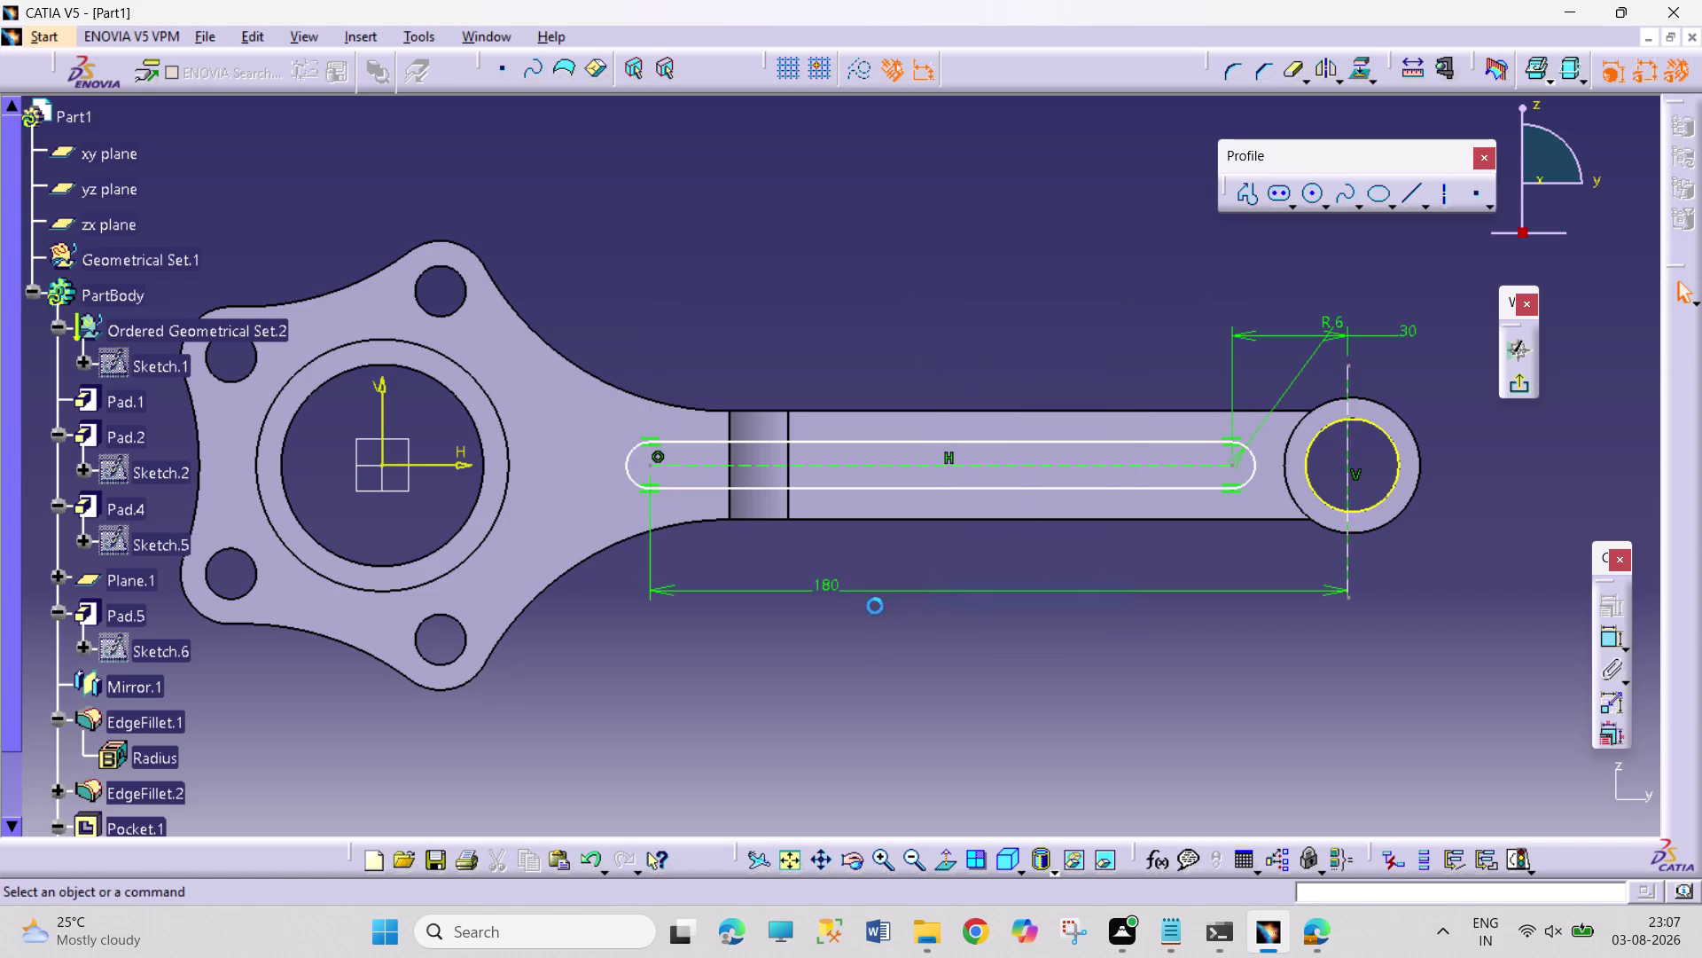
double_click(829, 583)
key(Escape)
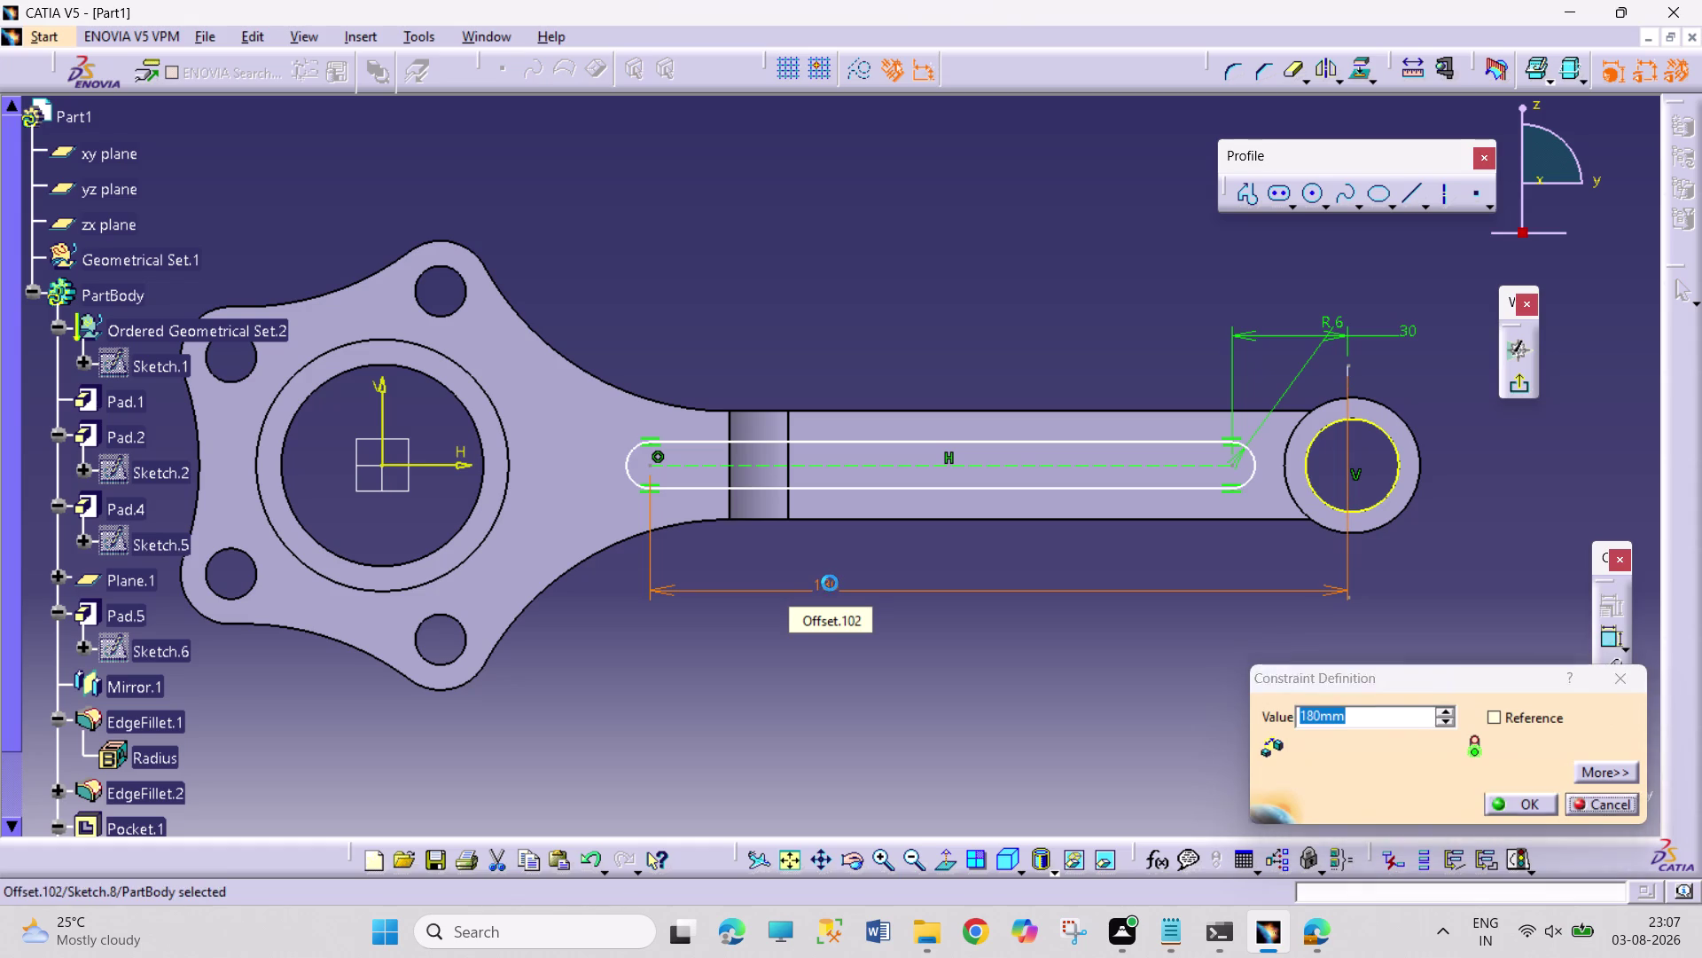
key(Escape)
key(Escape)
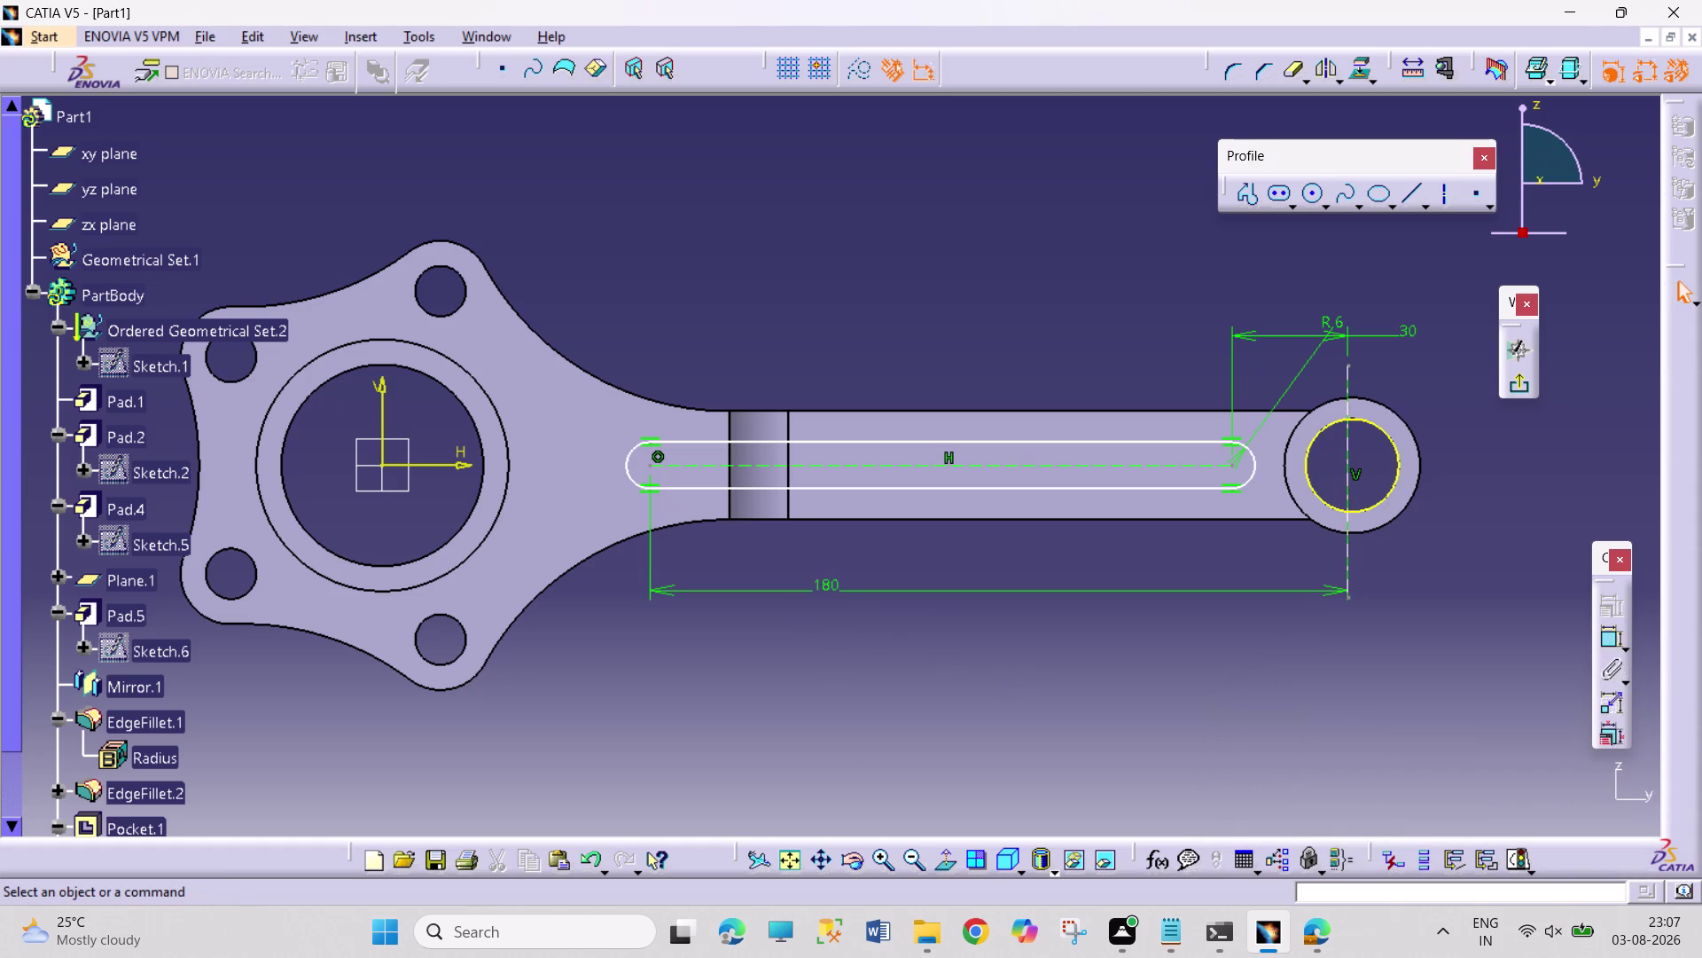
Undo the dimension changes and delete the vertical line through the small-end hole.
key(ctrl+z)
key(ctrl+z)
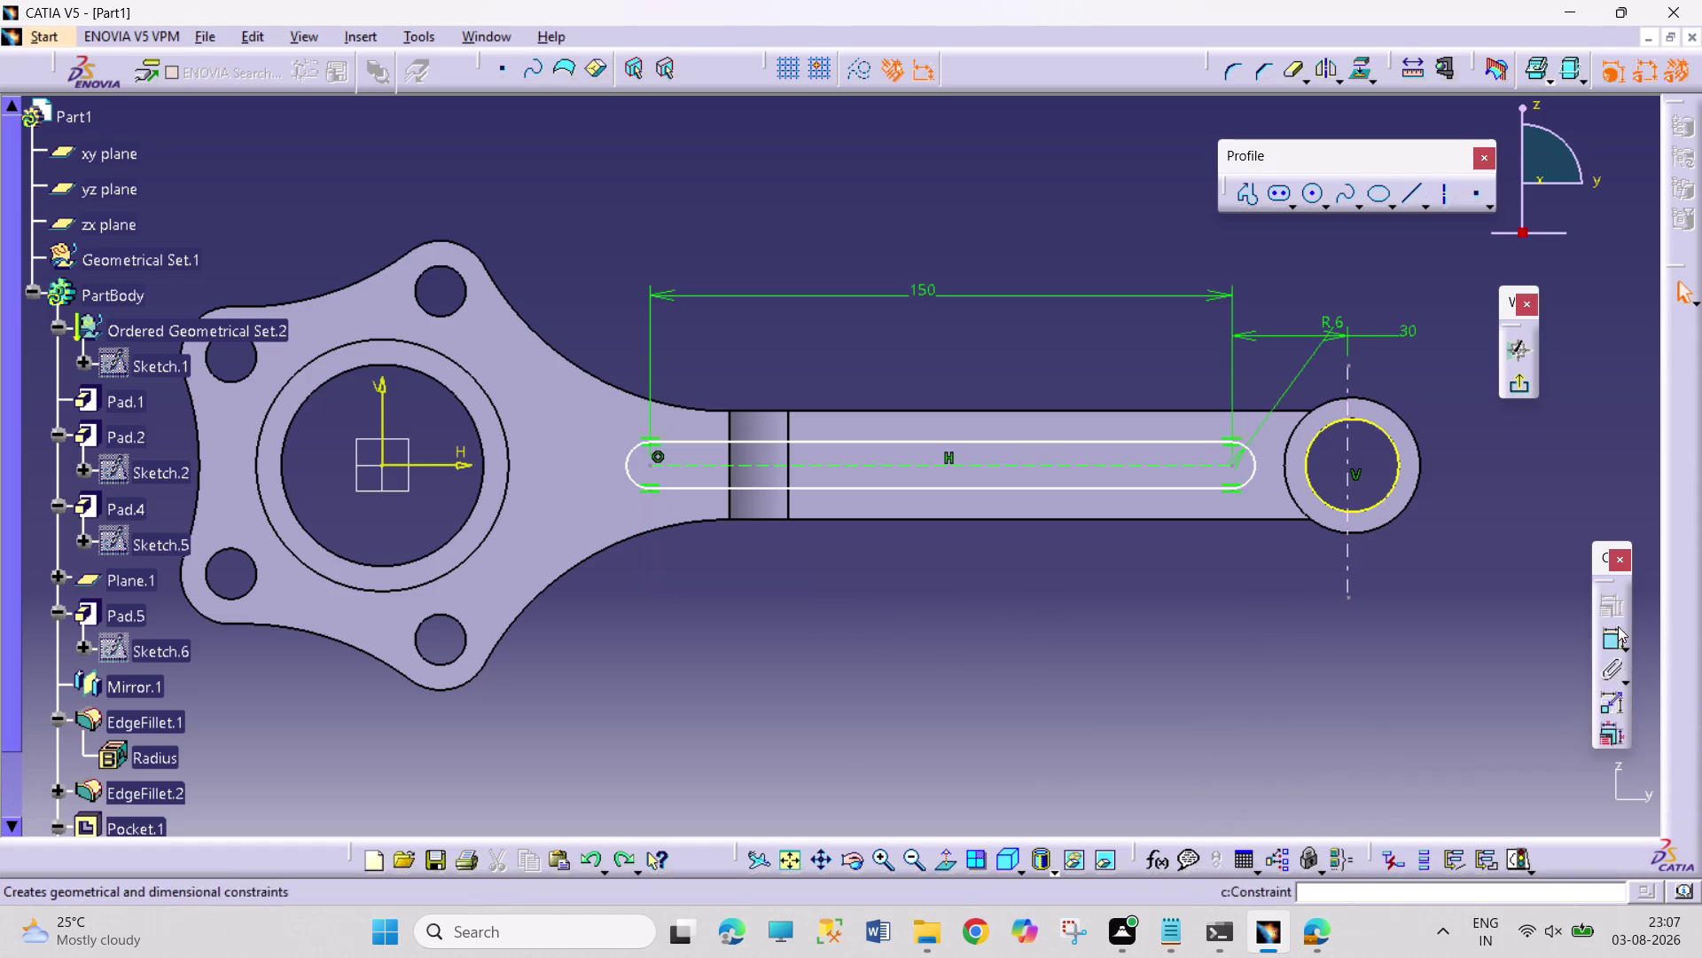
right_click(1346, 556)
click(1413, 503)
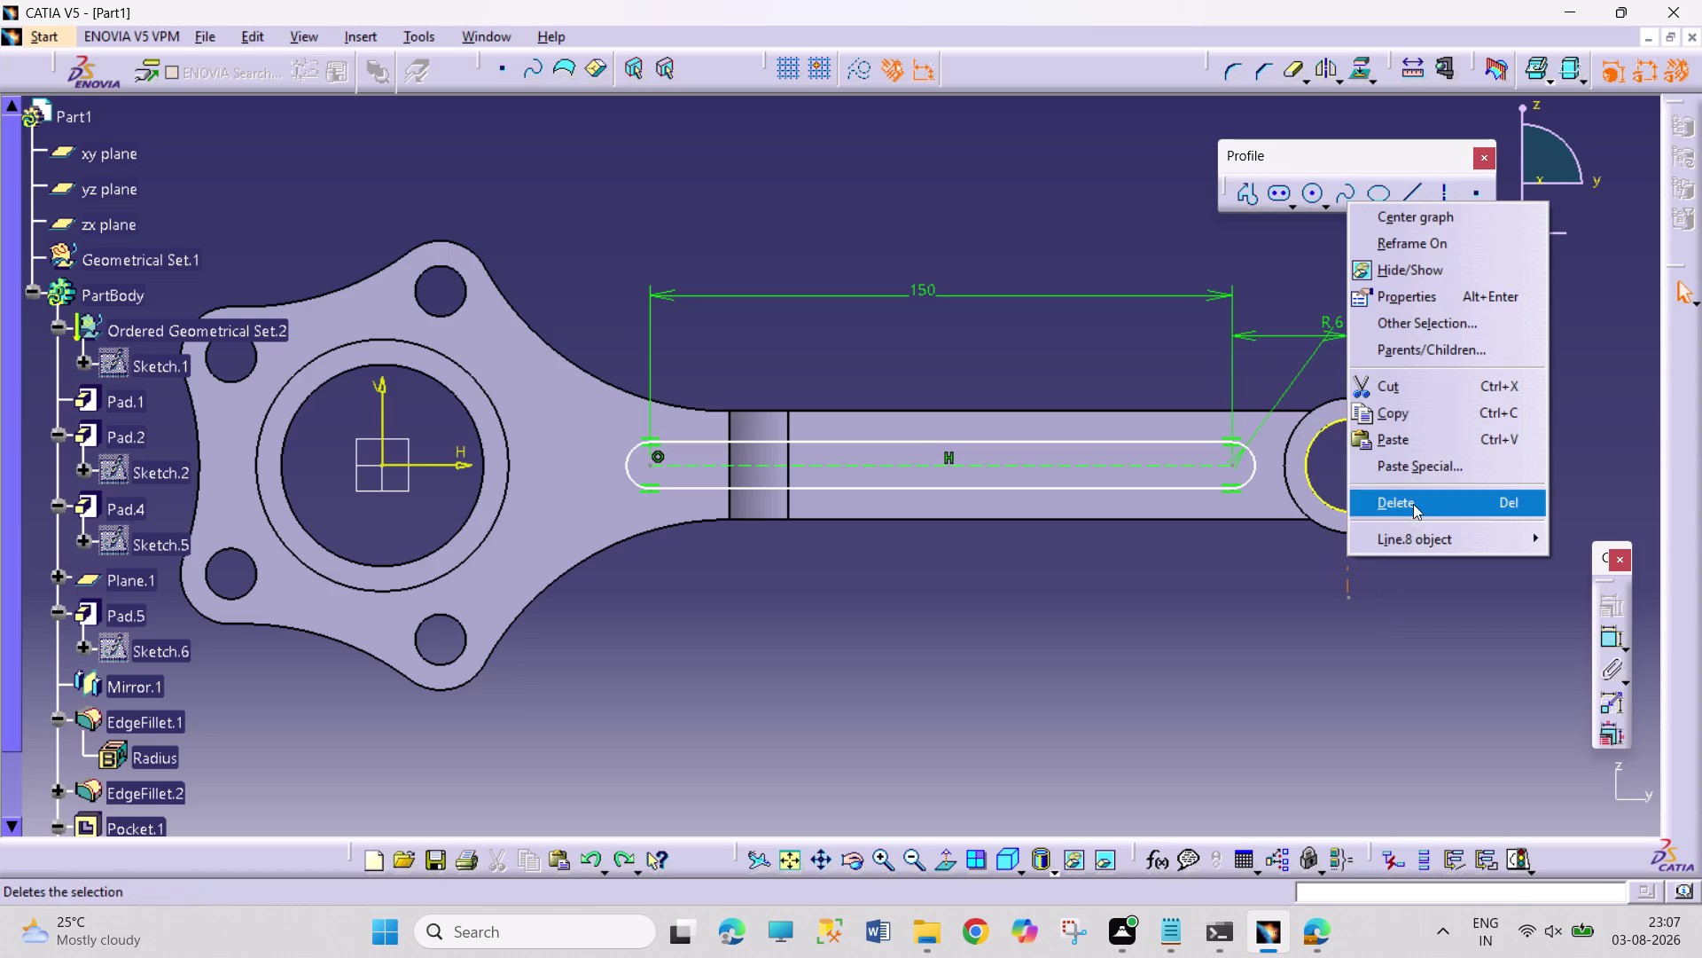
middle_drag(1471, 533, 1473, 481)
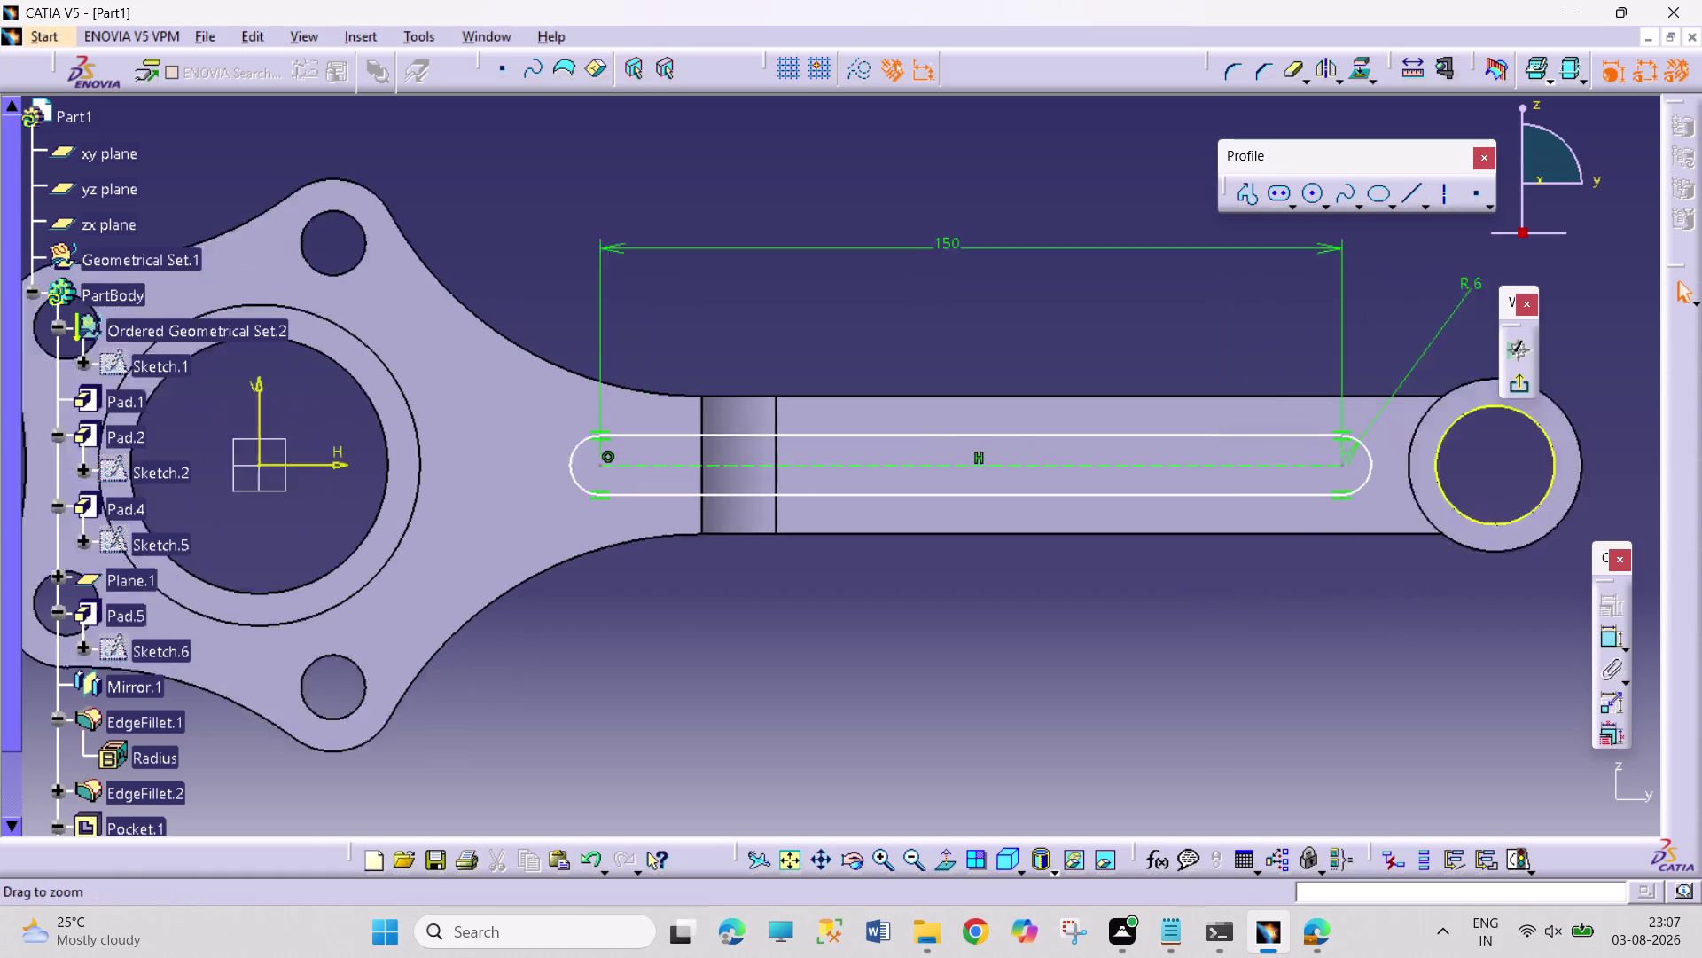
Draw a vertical line upward from the small-end hole centre.
middle_drag(1474, 481, 1473, 425)
middle_drag(1483, 491, 603, 548)
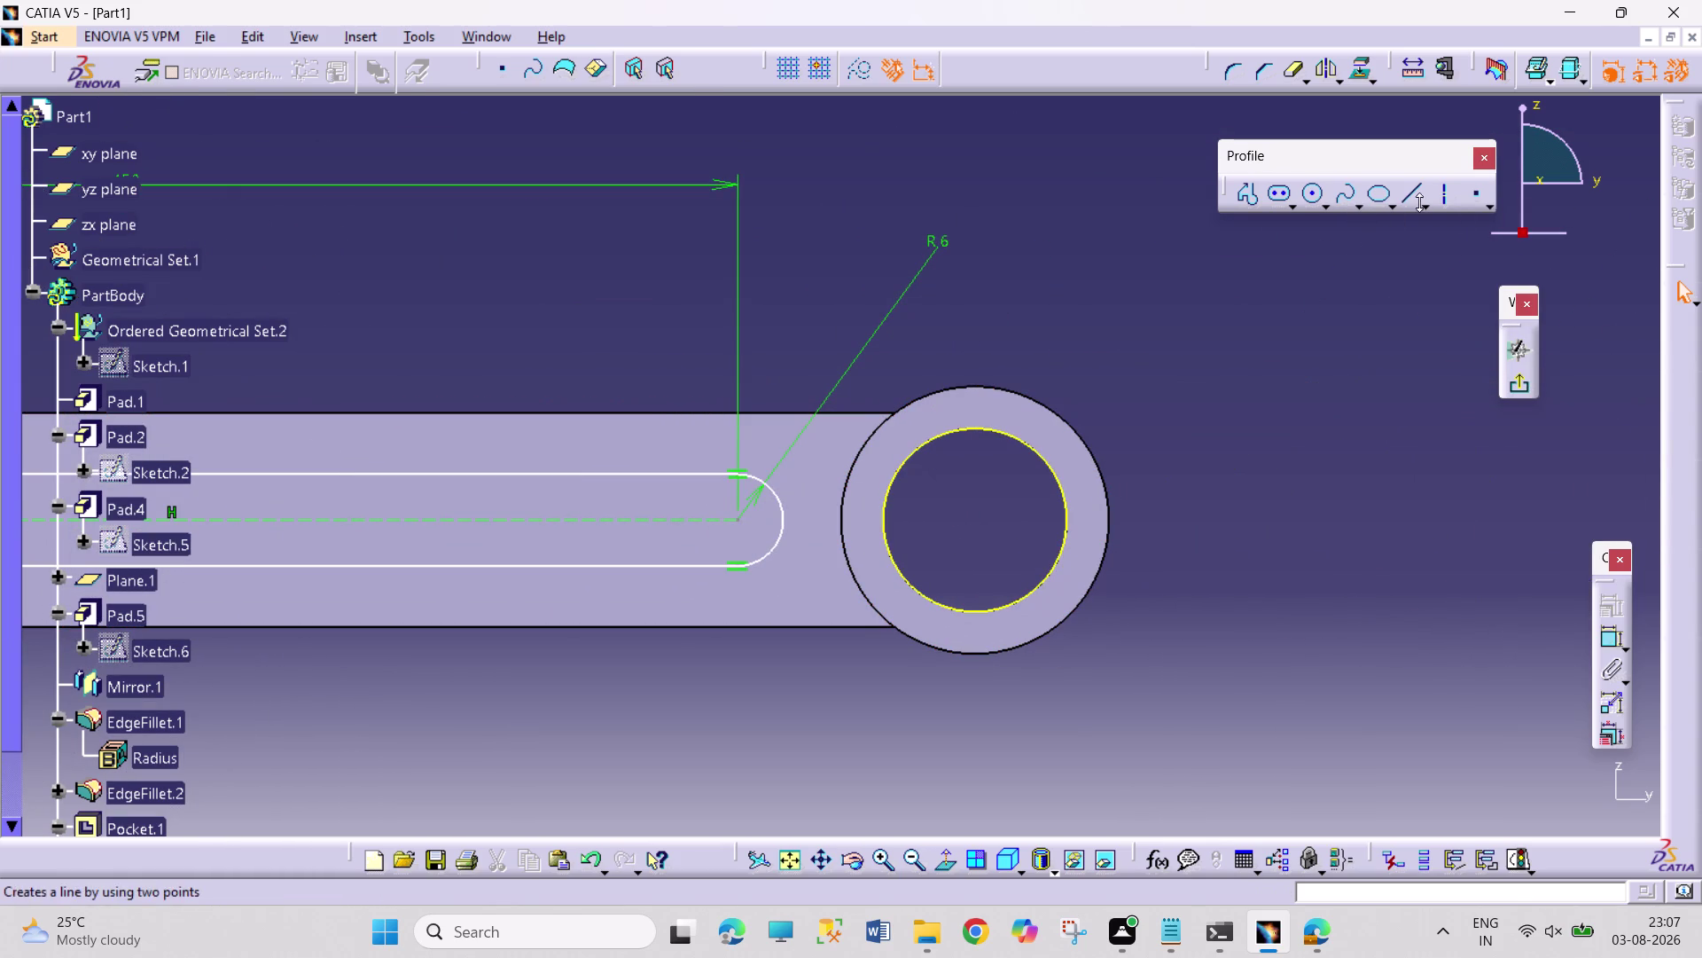
click(1443, 193)
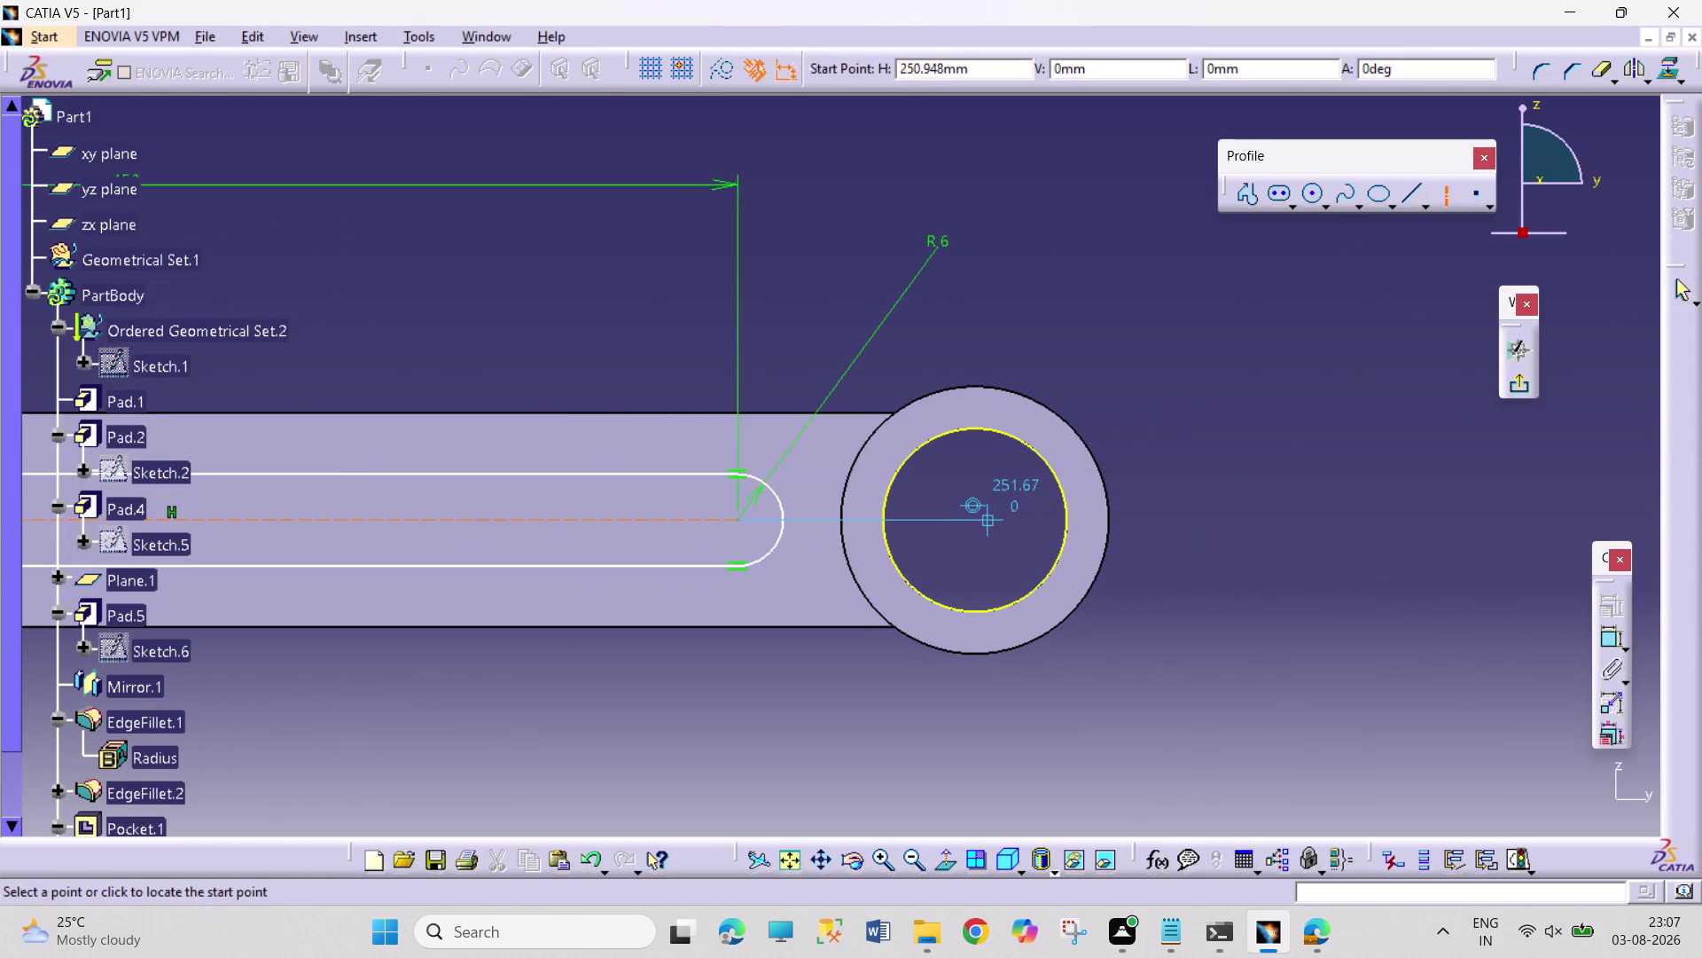
click(972, 522)
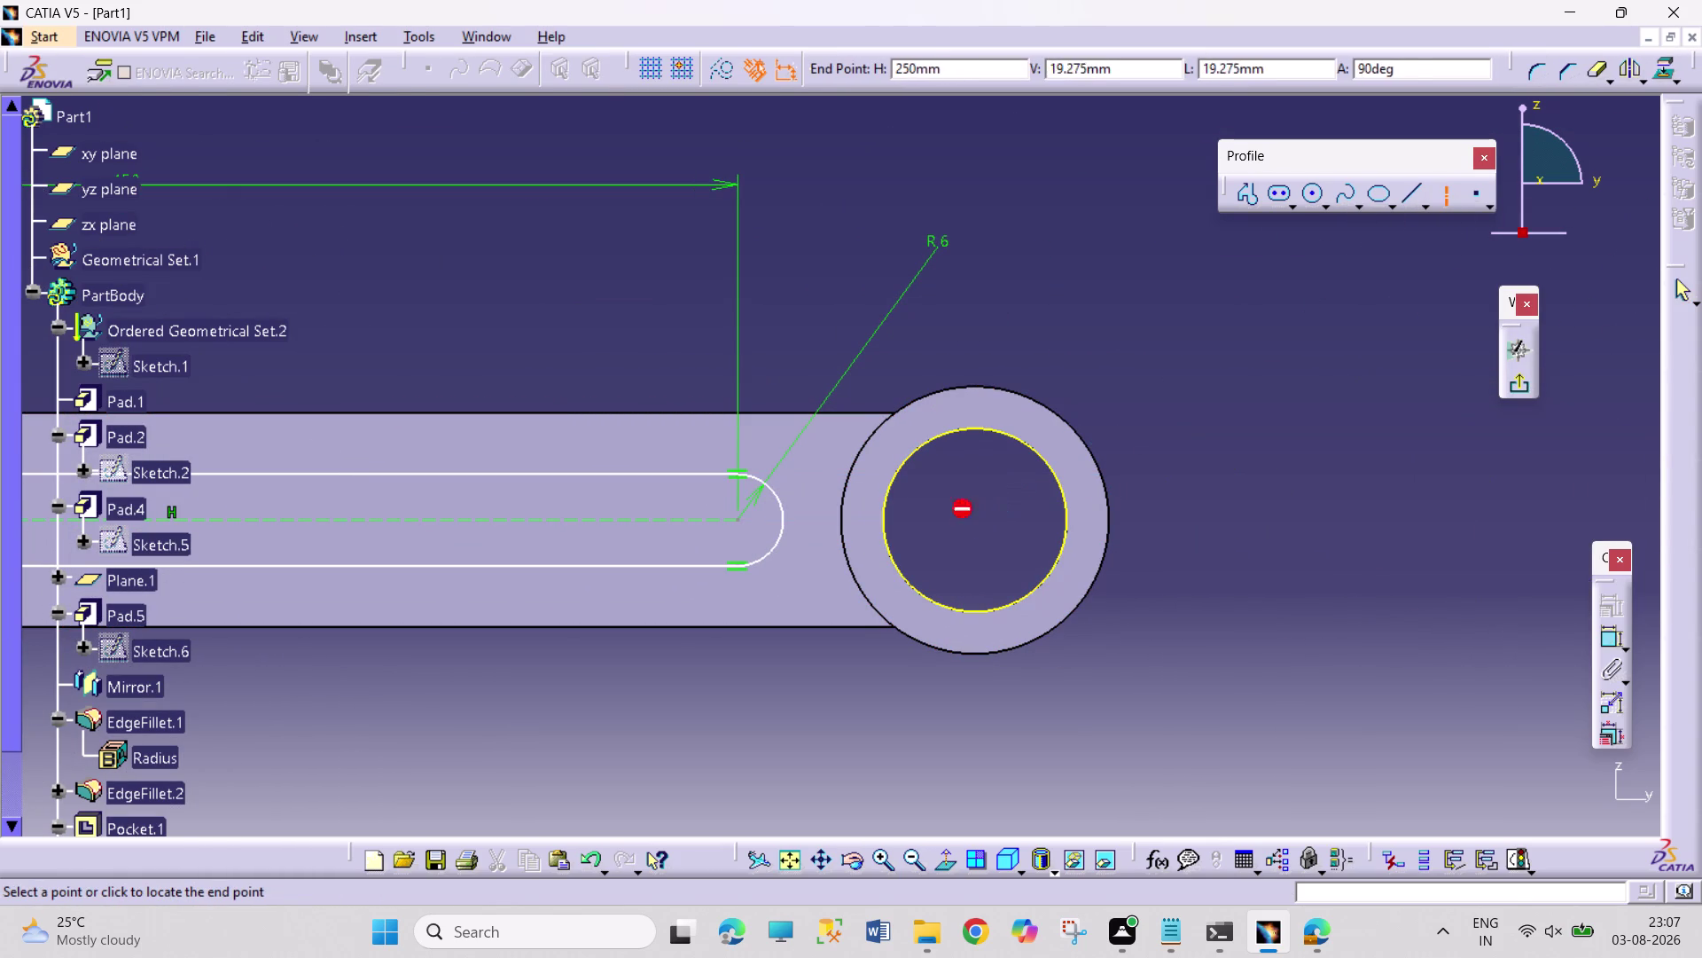
click(971, 288)
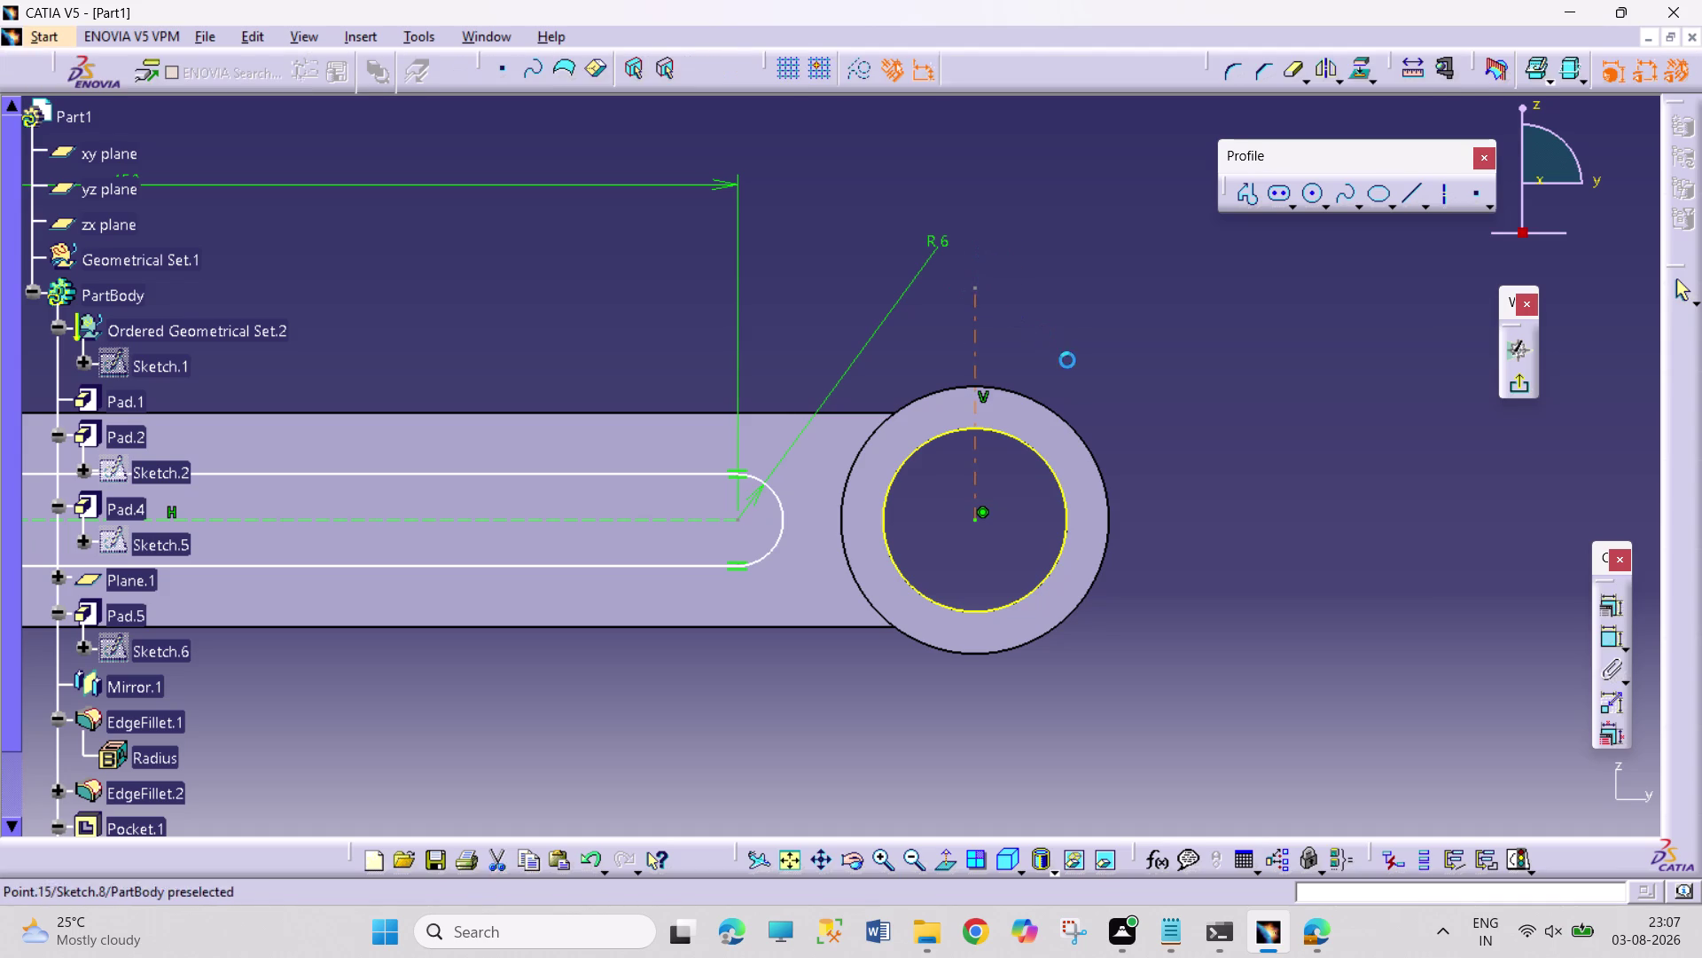
click(1084, 378)
middle_drag(1132, 333, 1118, 511)
middle_drag(871, 581, 885, 588)
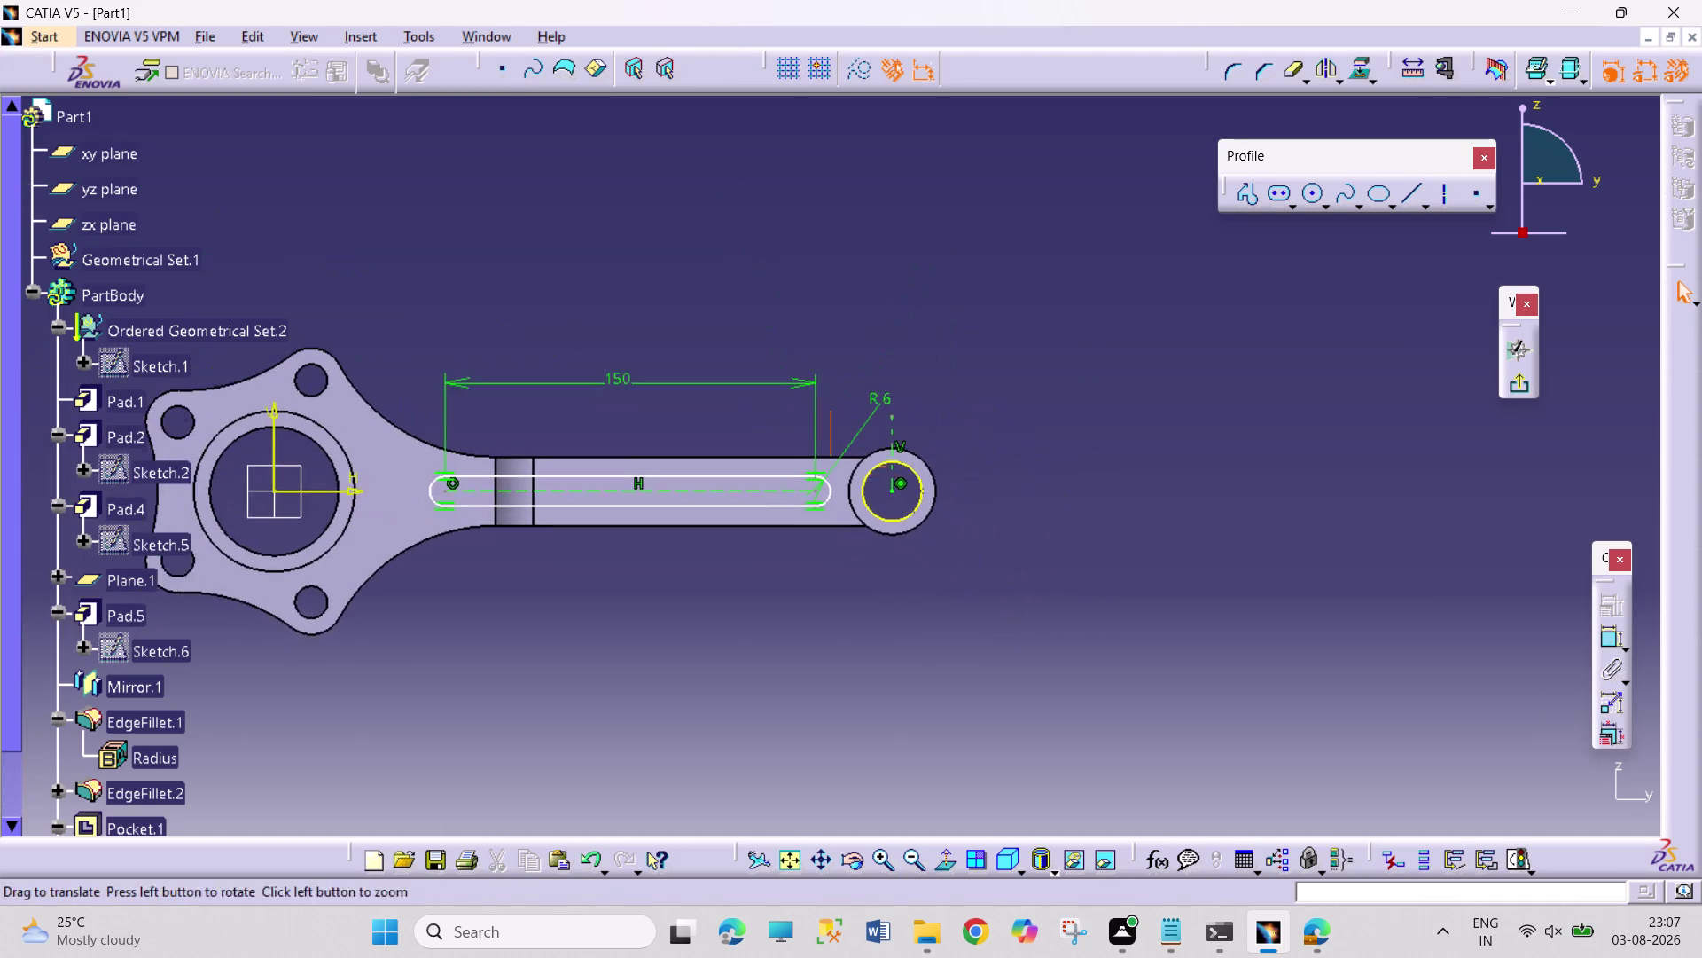
middle_drag(884, 588, 1025, 597)
drag(1606, 639, 1596, 635)
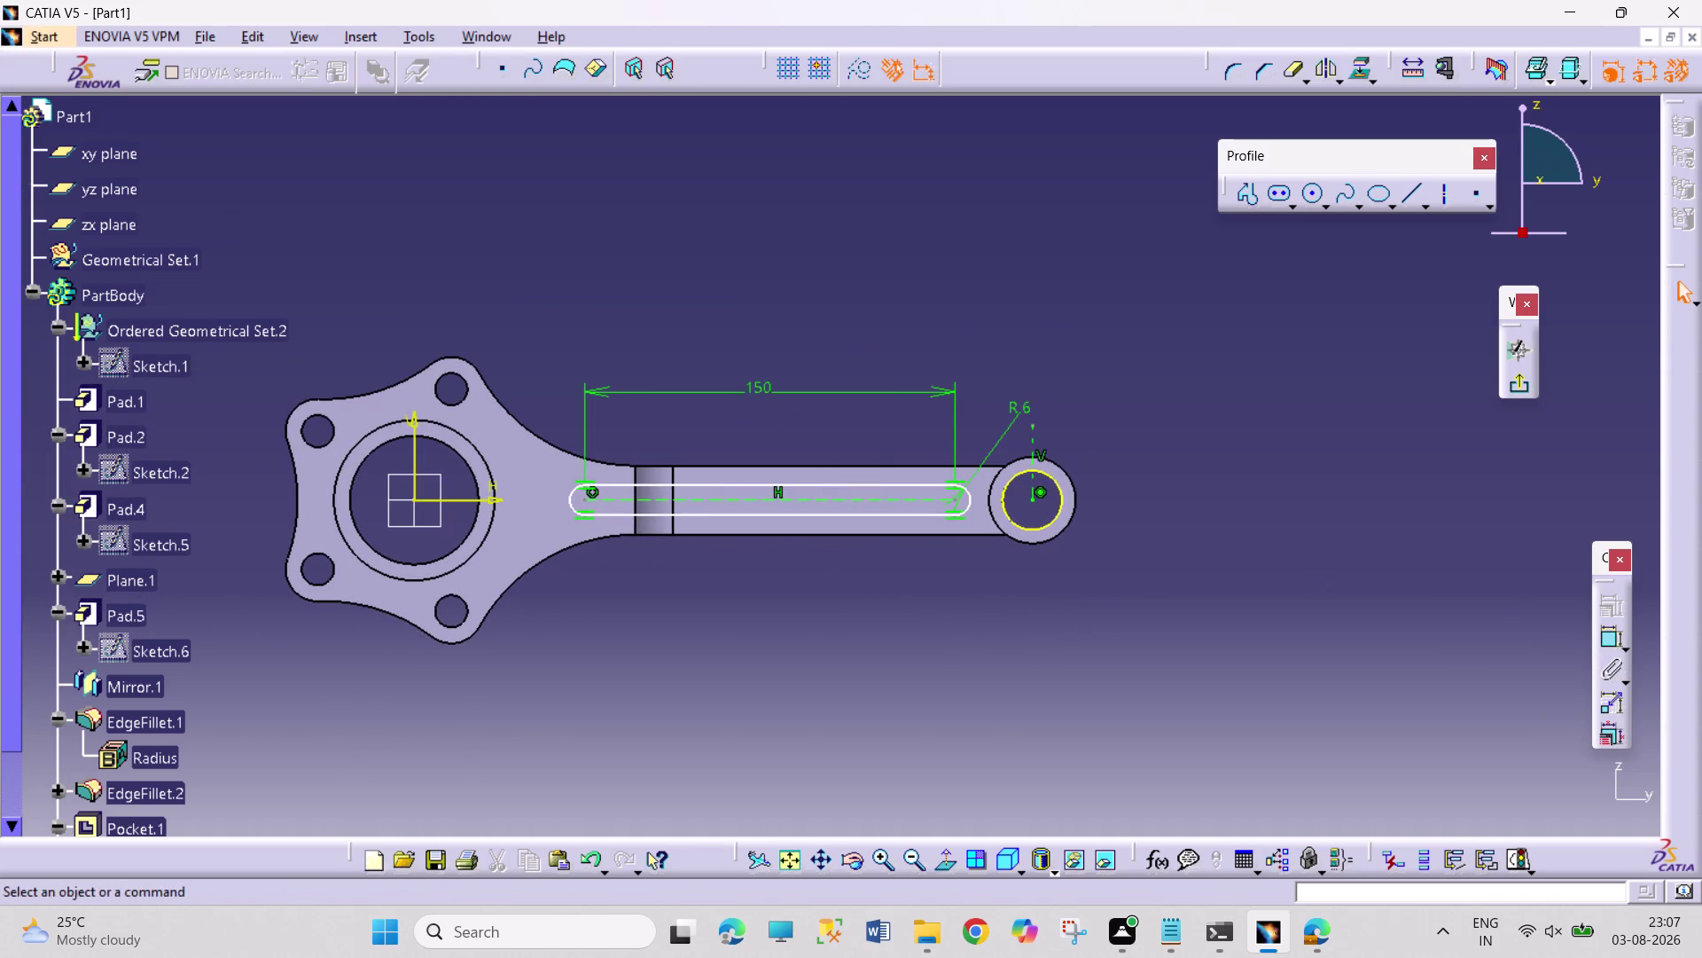
click(952, 501)
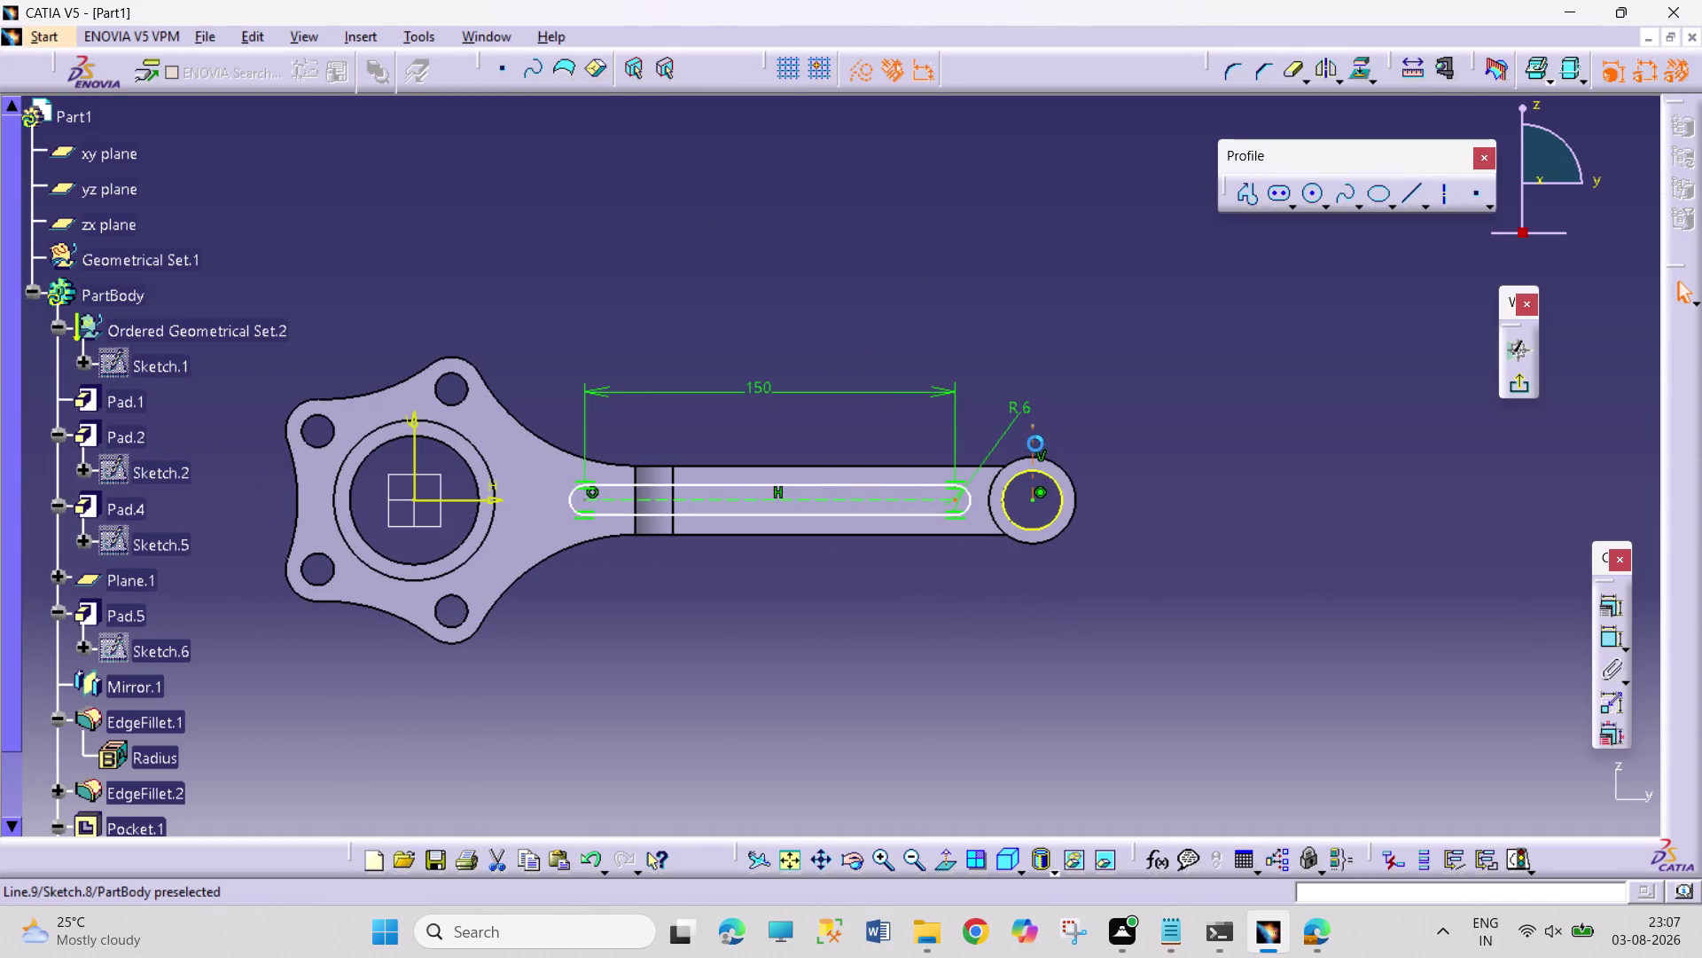
Dimension the slot's right end to the small-end centre and set it to 30 mm.
click(1035, 438)
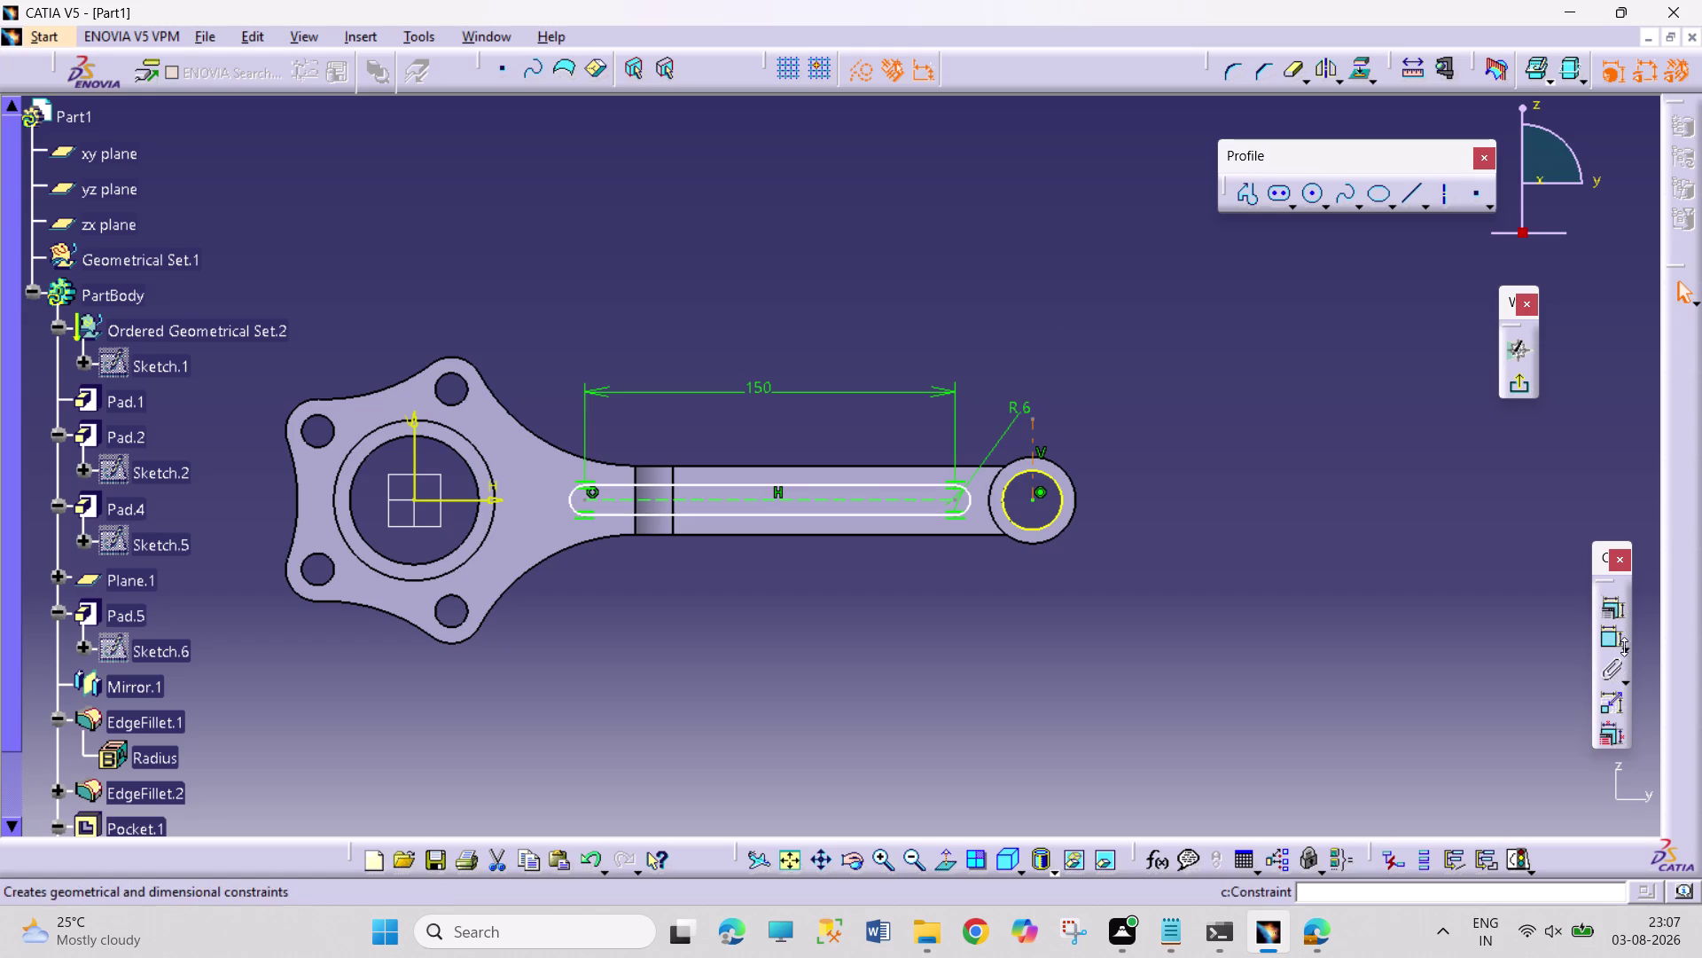
click(1610, 643)
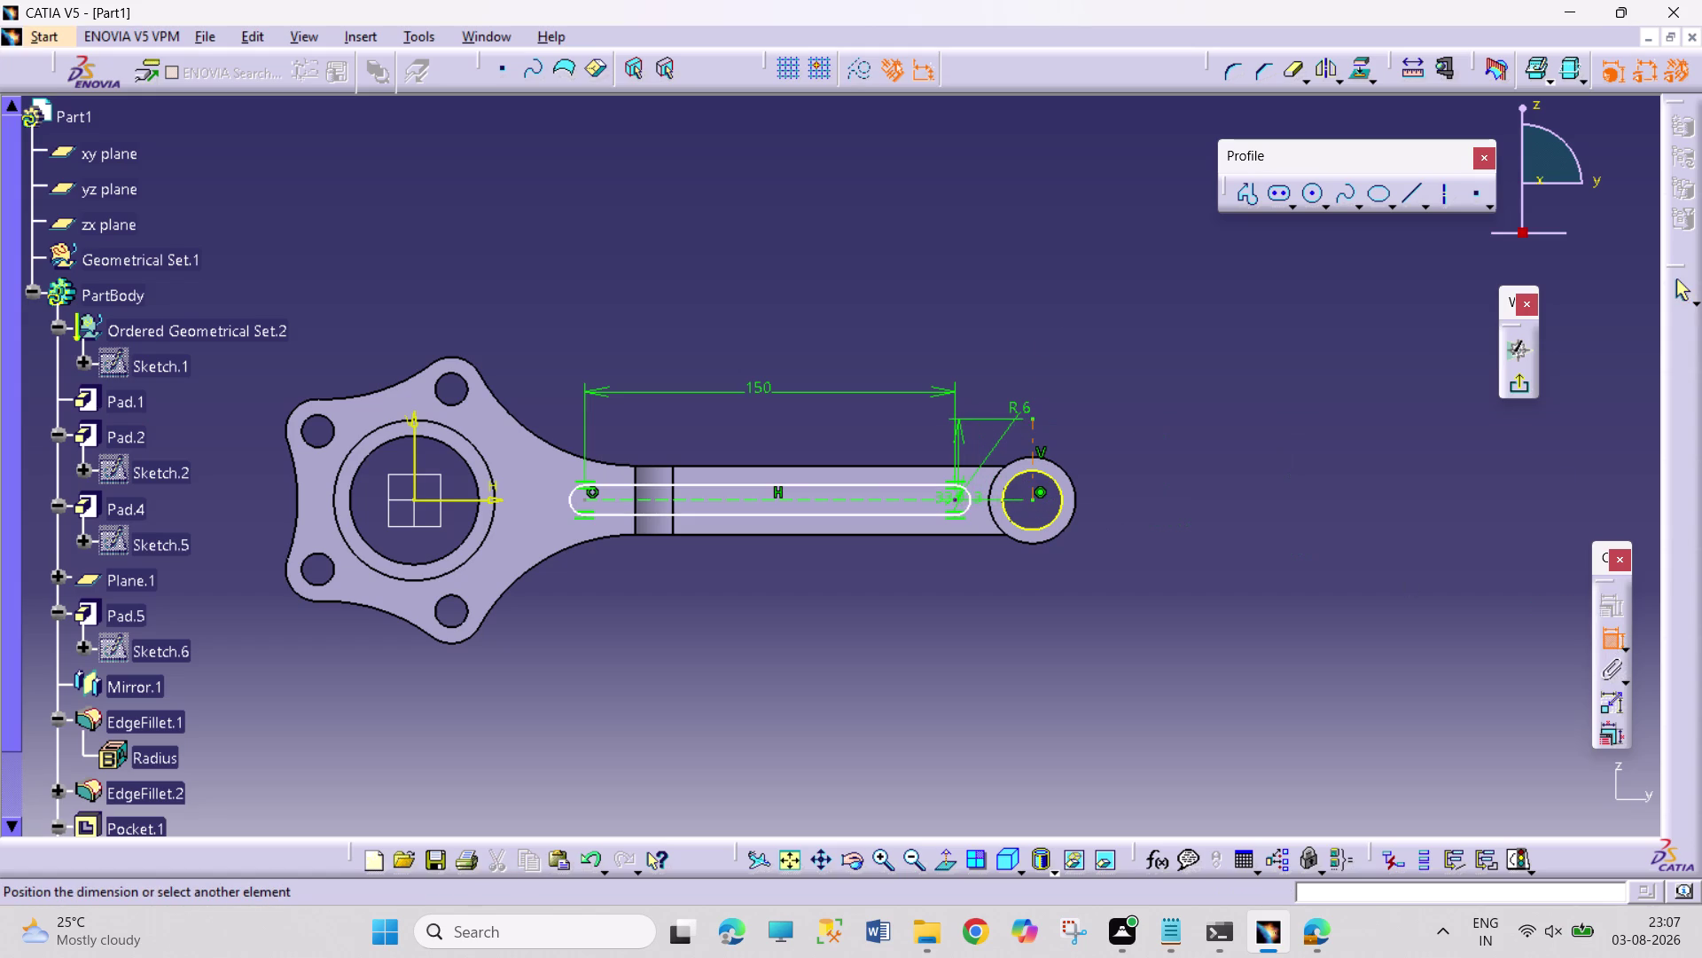
click(954, 502)
click(1120, 342)
double_click(1127, 330)
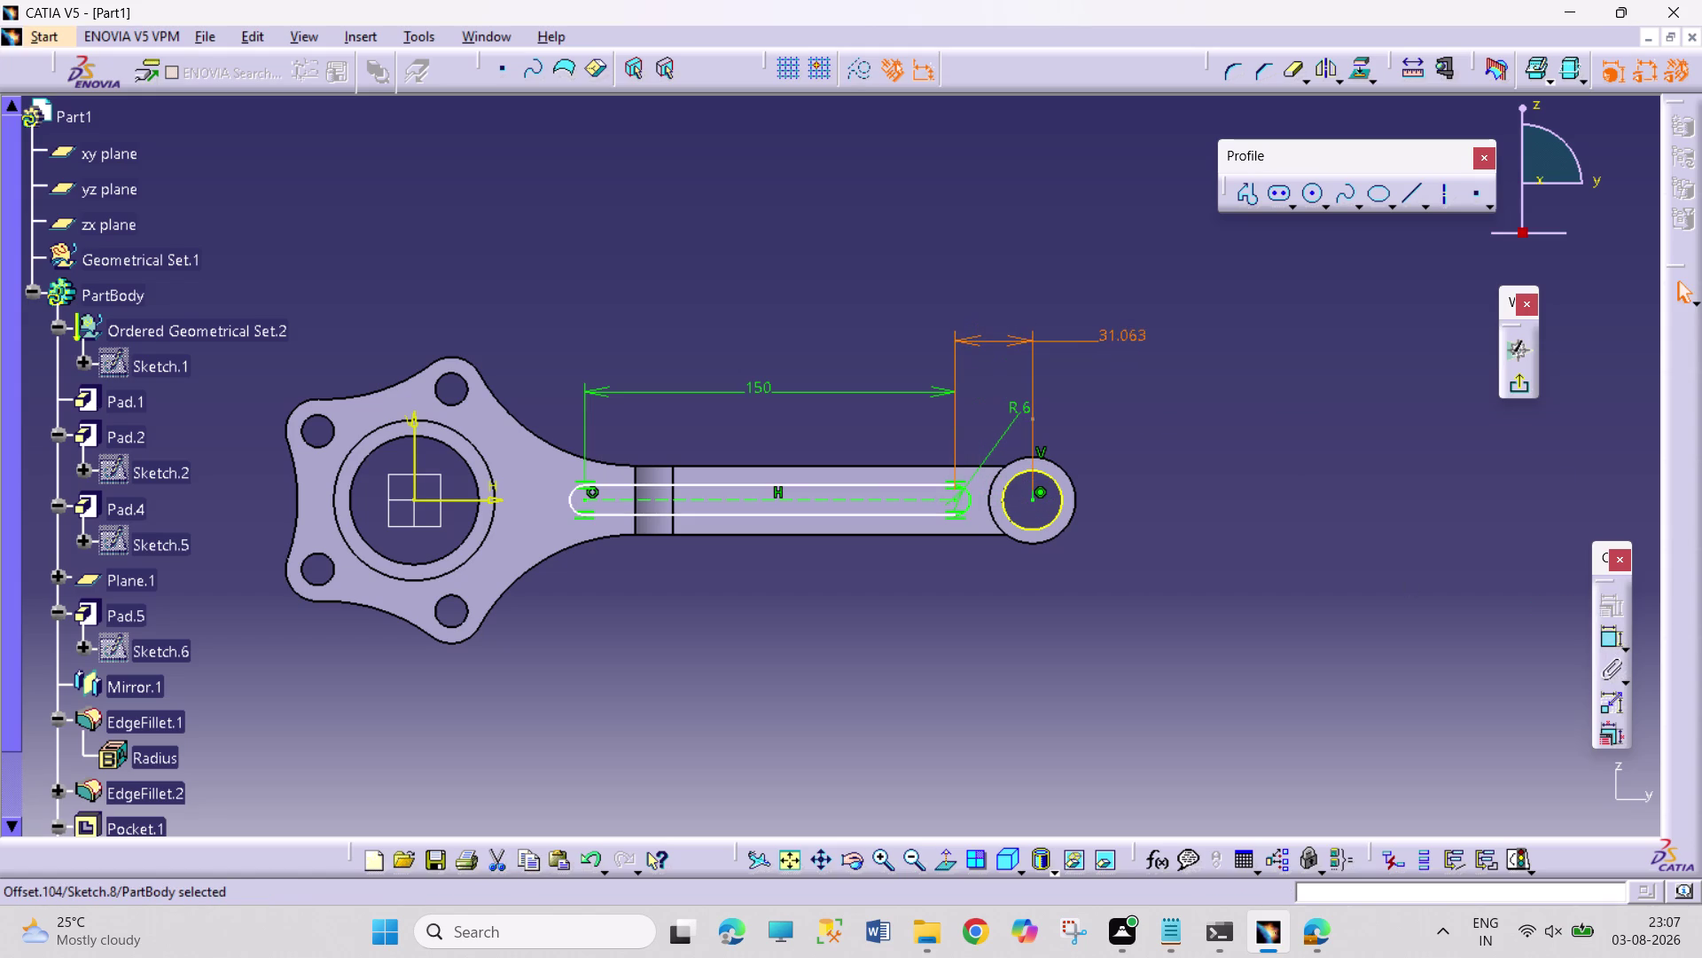
double_click(1131, 328)
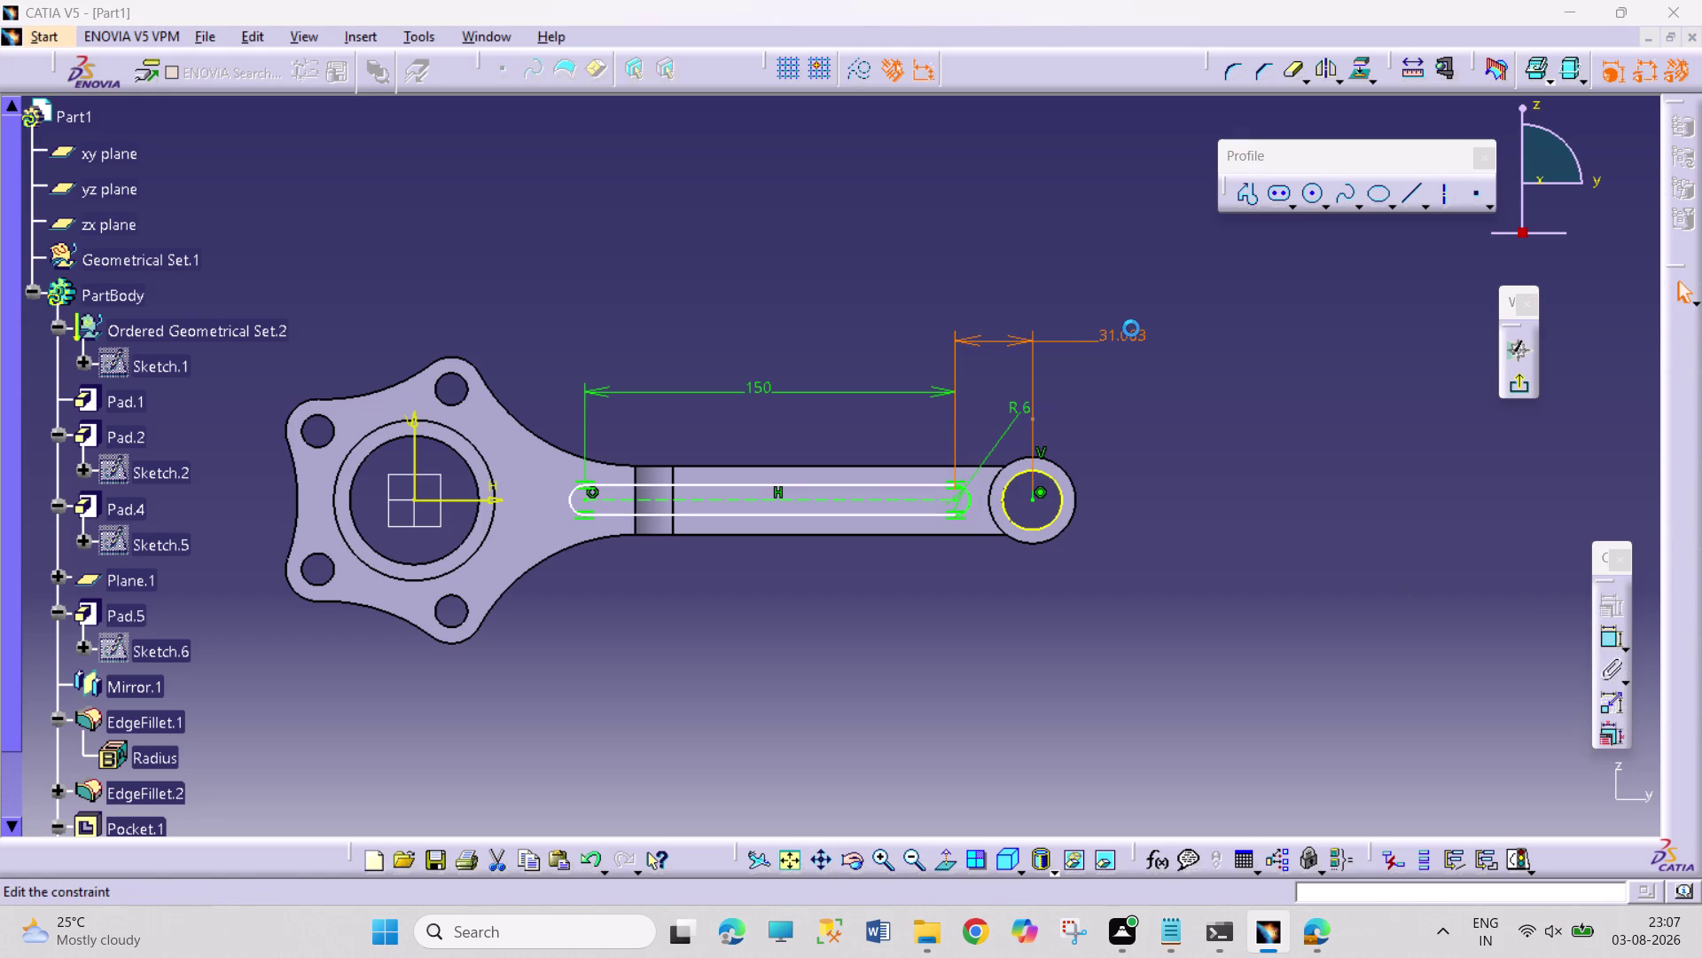
text(30)
key(Return)
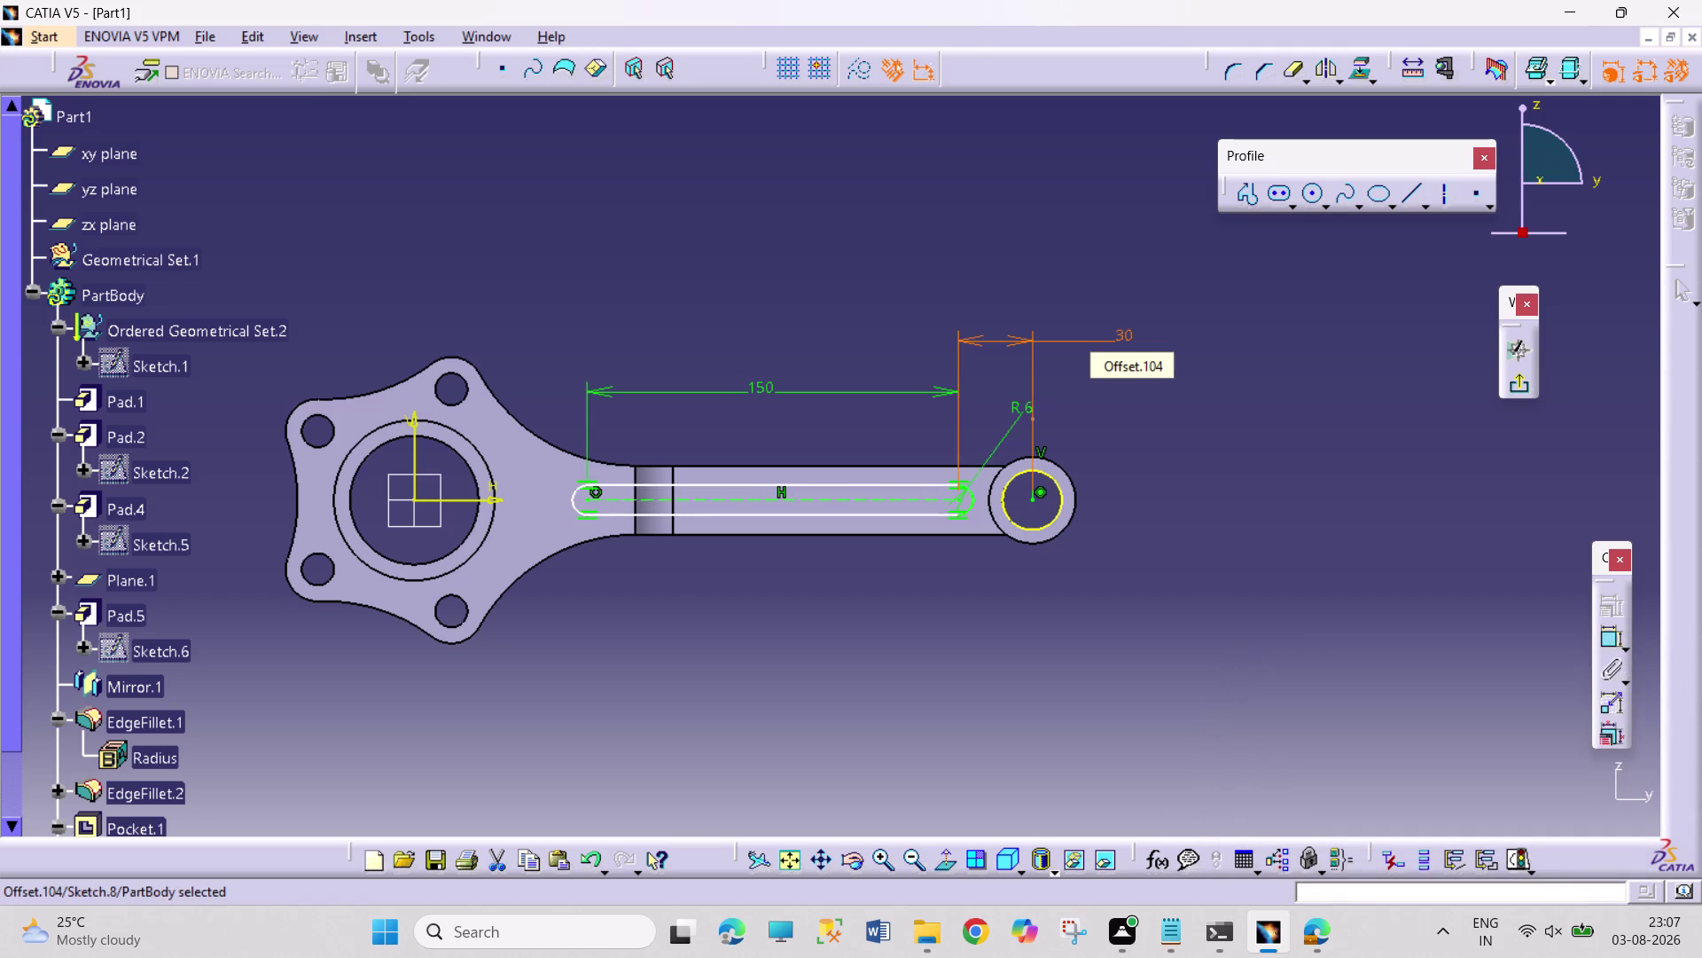
click(1255, 575)
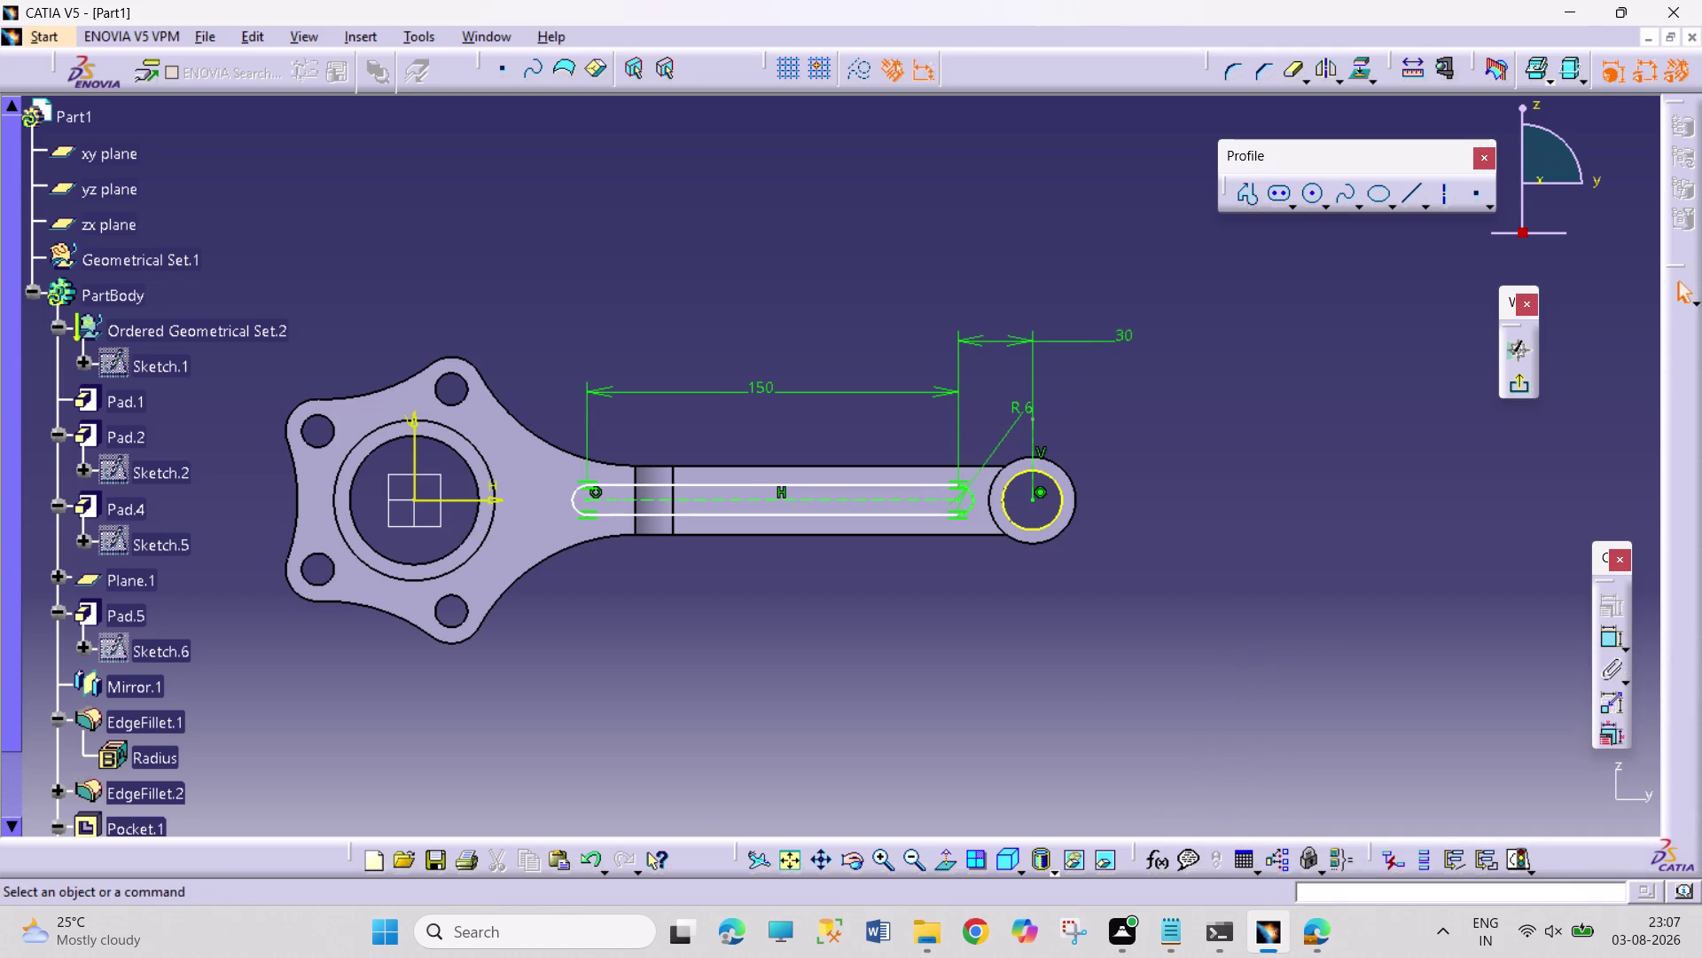
Add a slot width dimension, then delete it.
click(1610, 639)
click(924, 502)
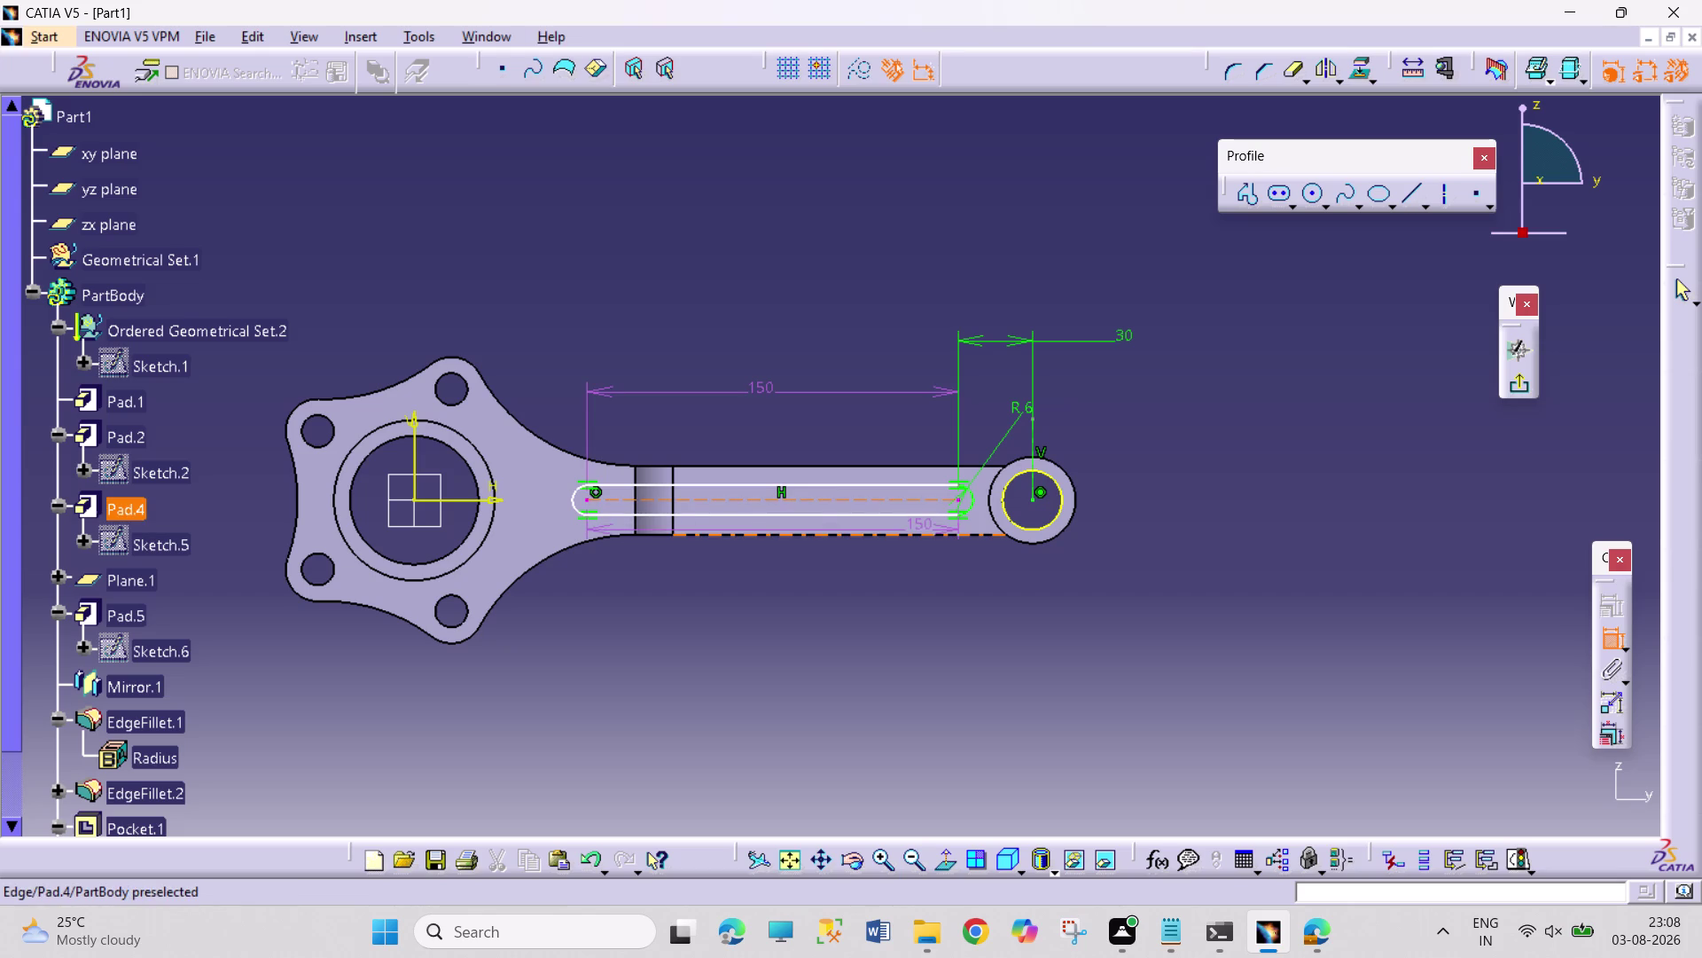
click(919, 534)
click(915, 592)
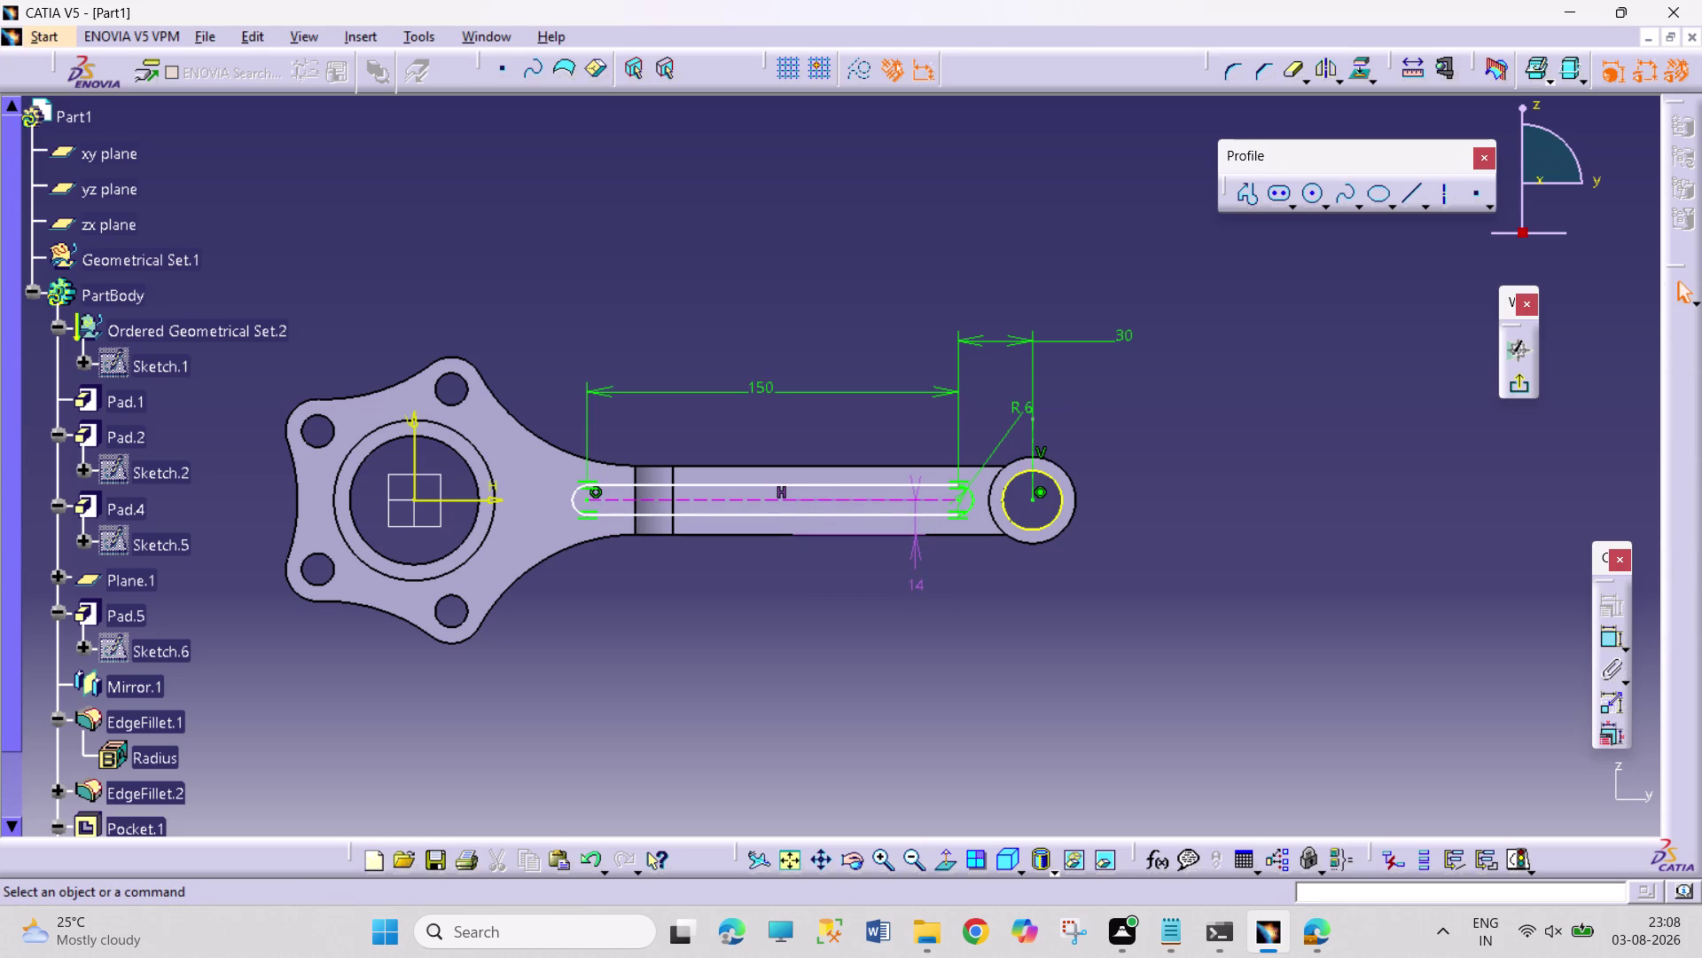
click(1610, 635)
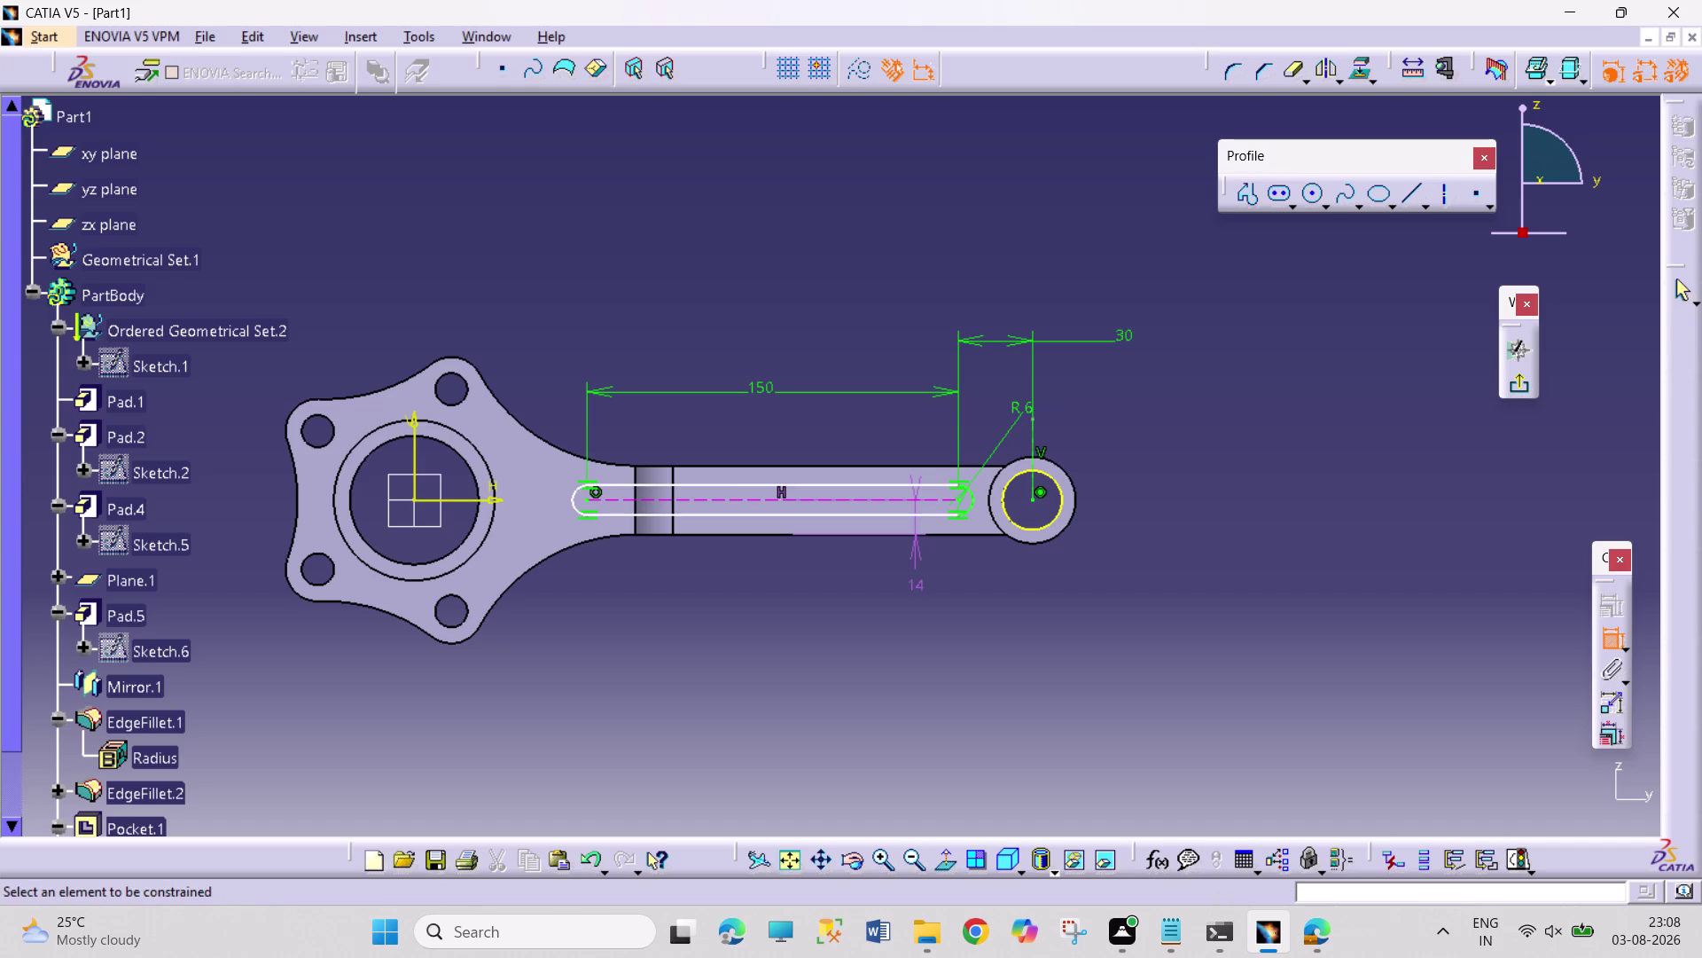
key(Escape)
key(Escape)
key(Escape)
key(Escape)
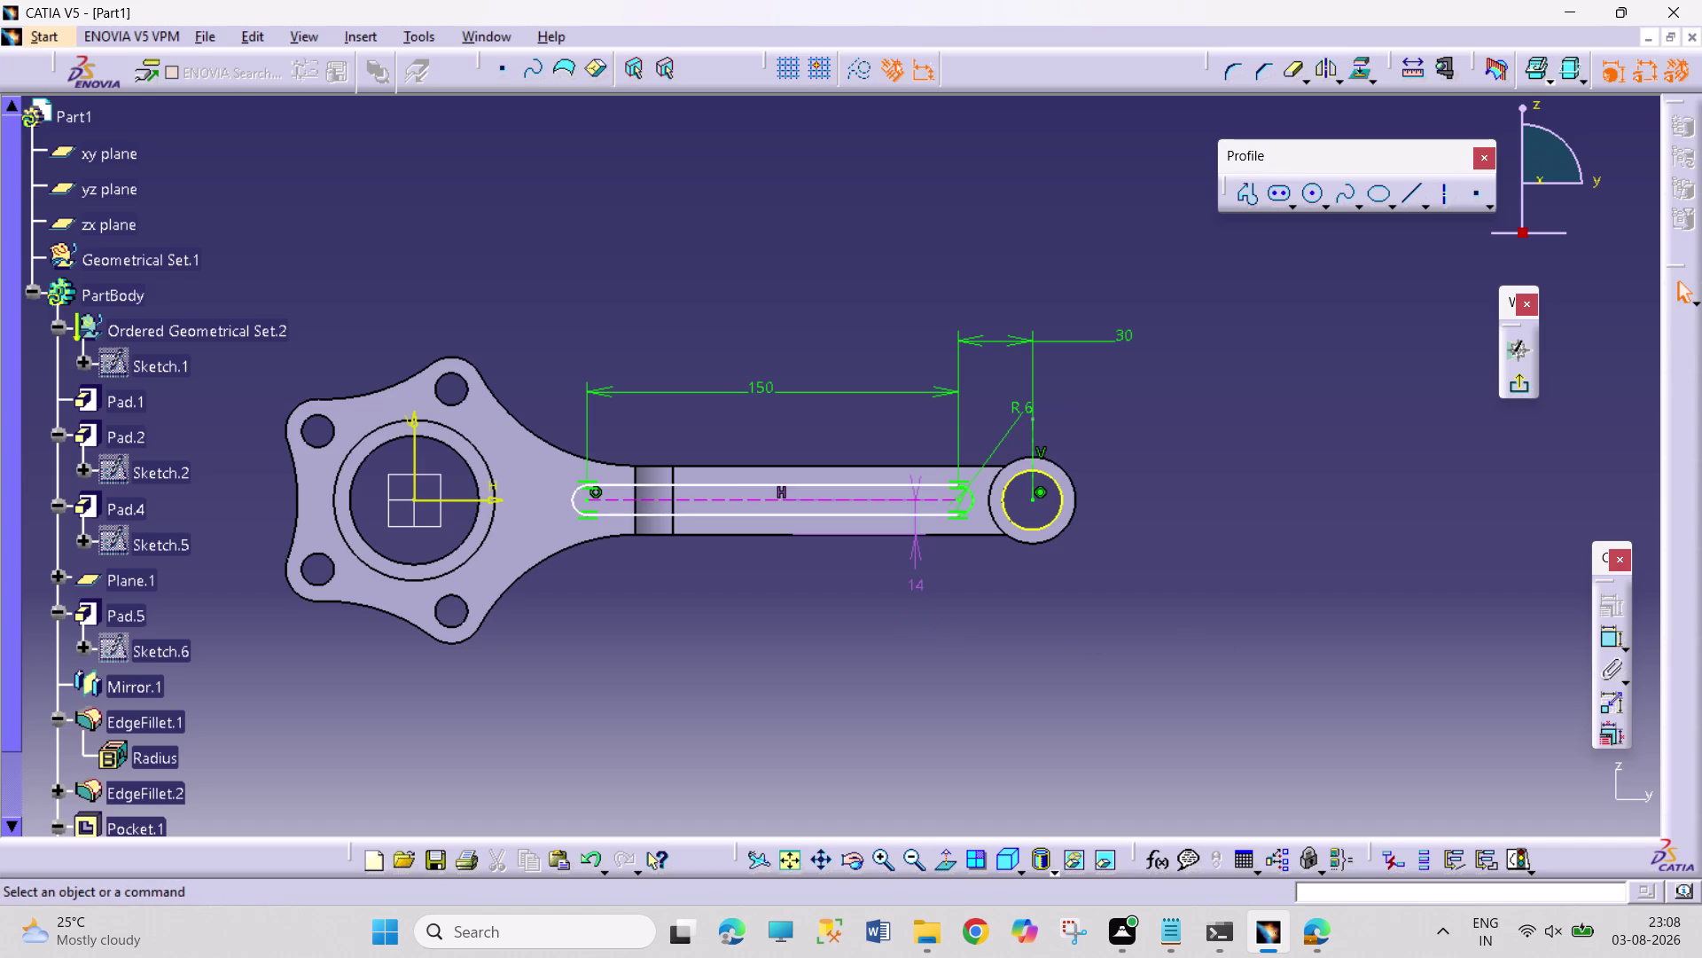
right_click(917, 583)
click(1013, 521)
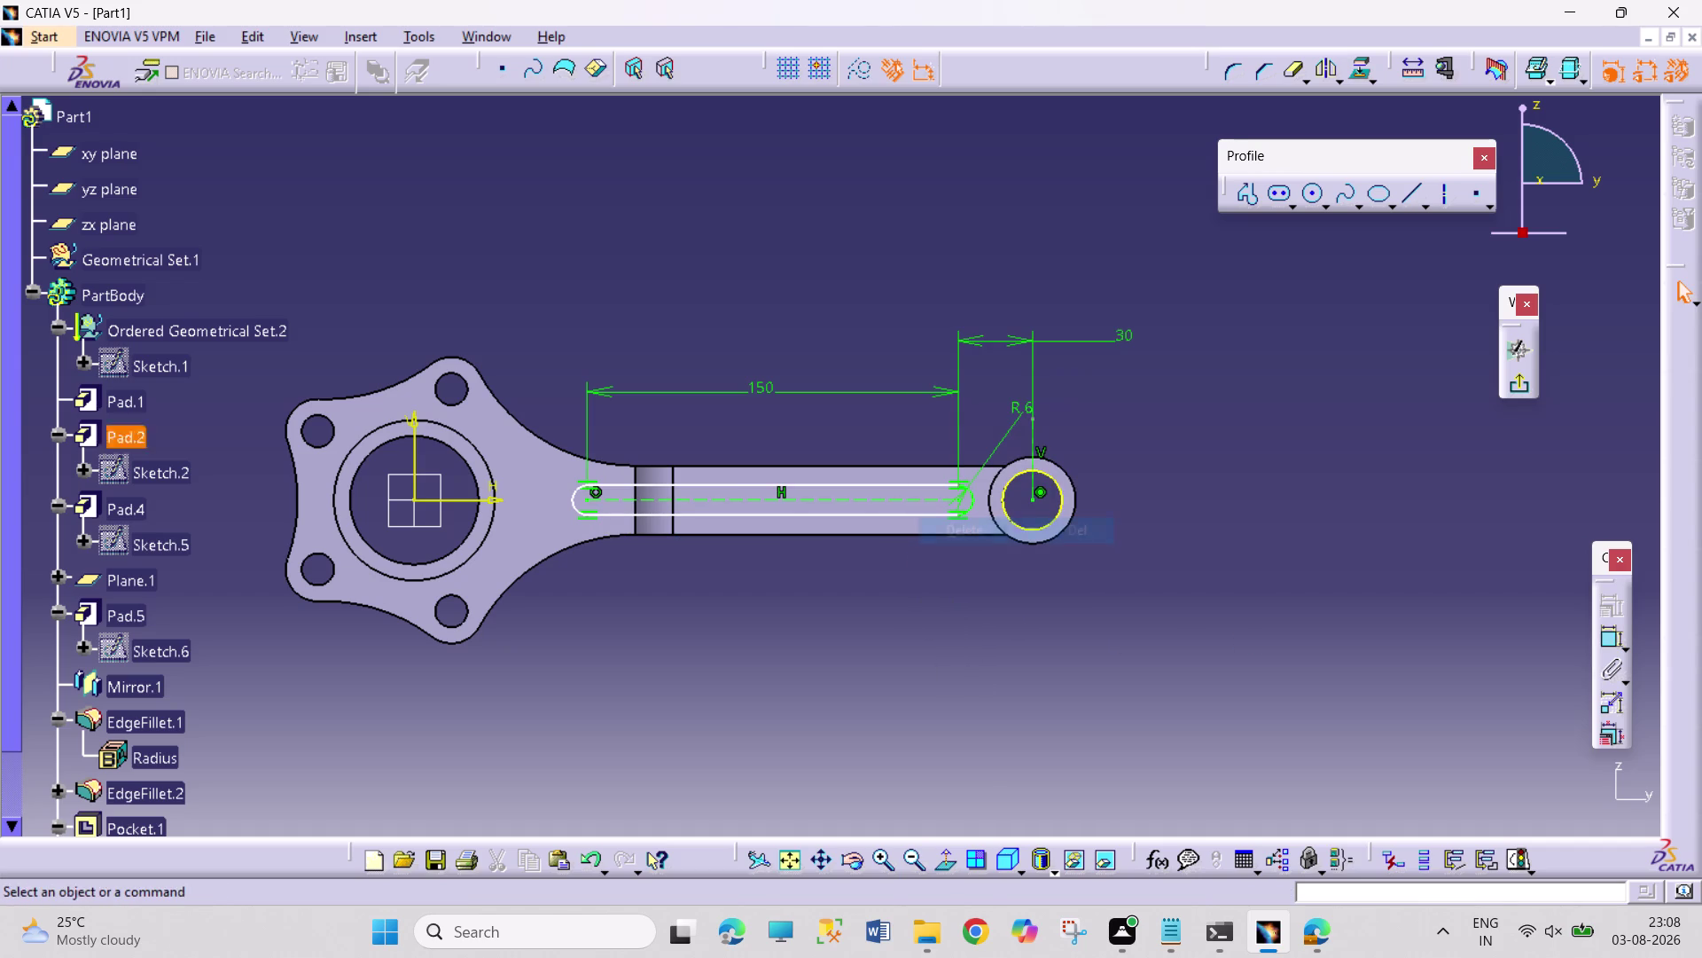
Discard another unwanted dimension and delete the circle inside the small-end hole.
click(1605, 639)
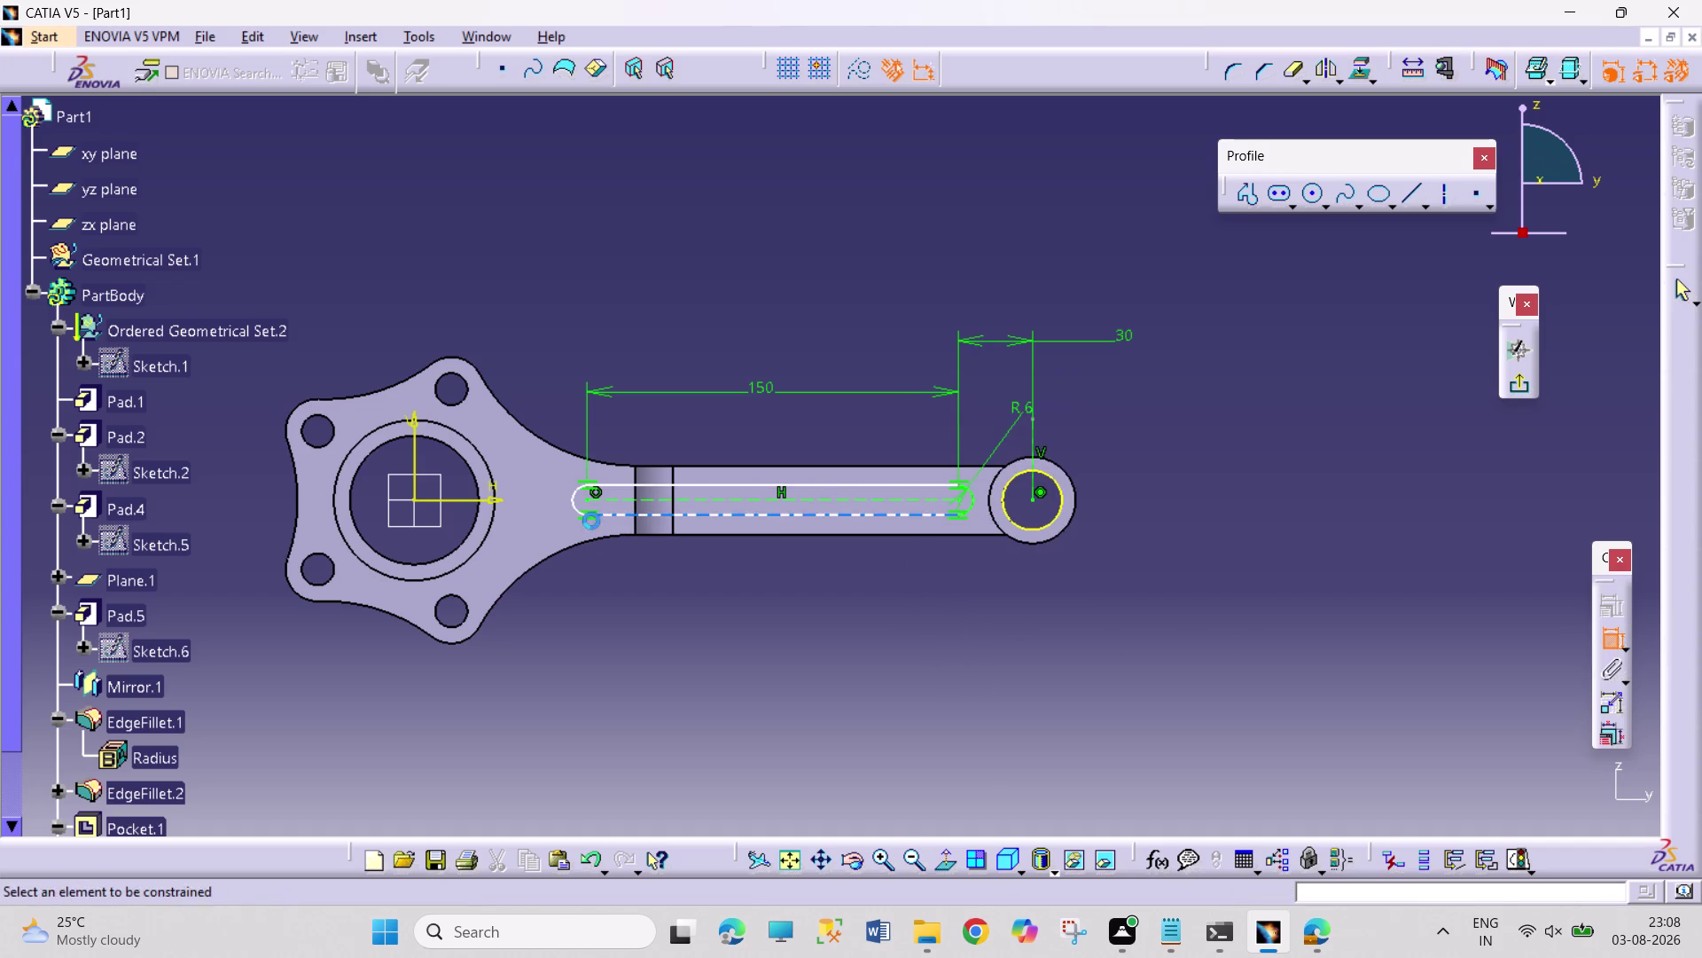
click(585, 500)
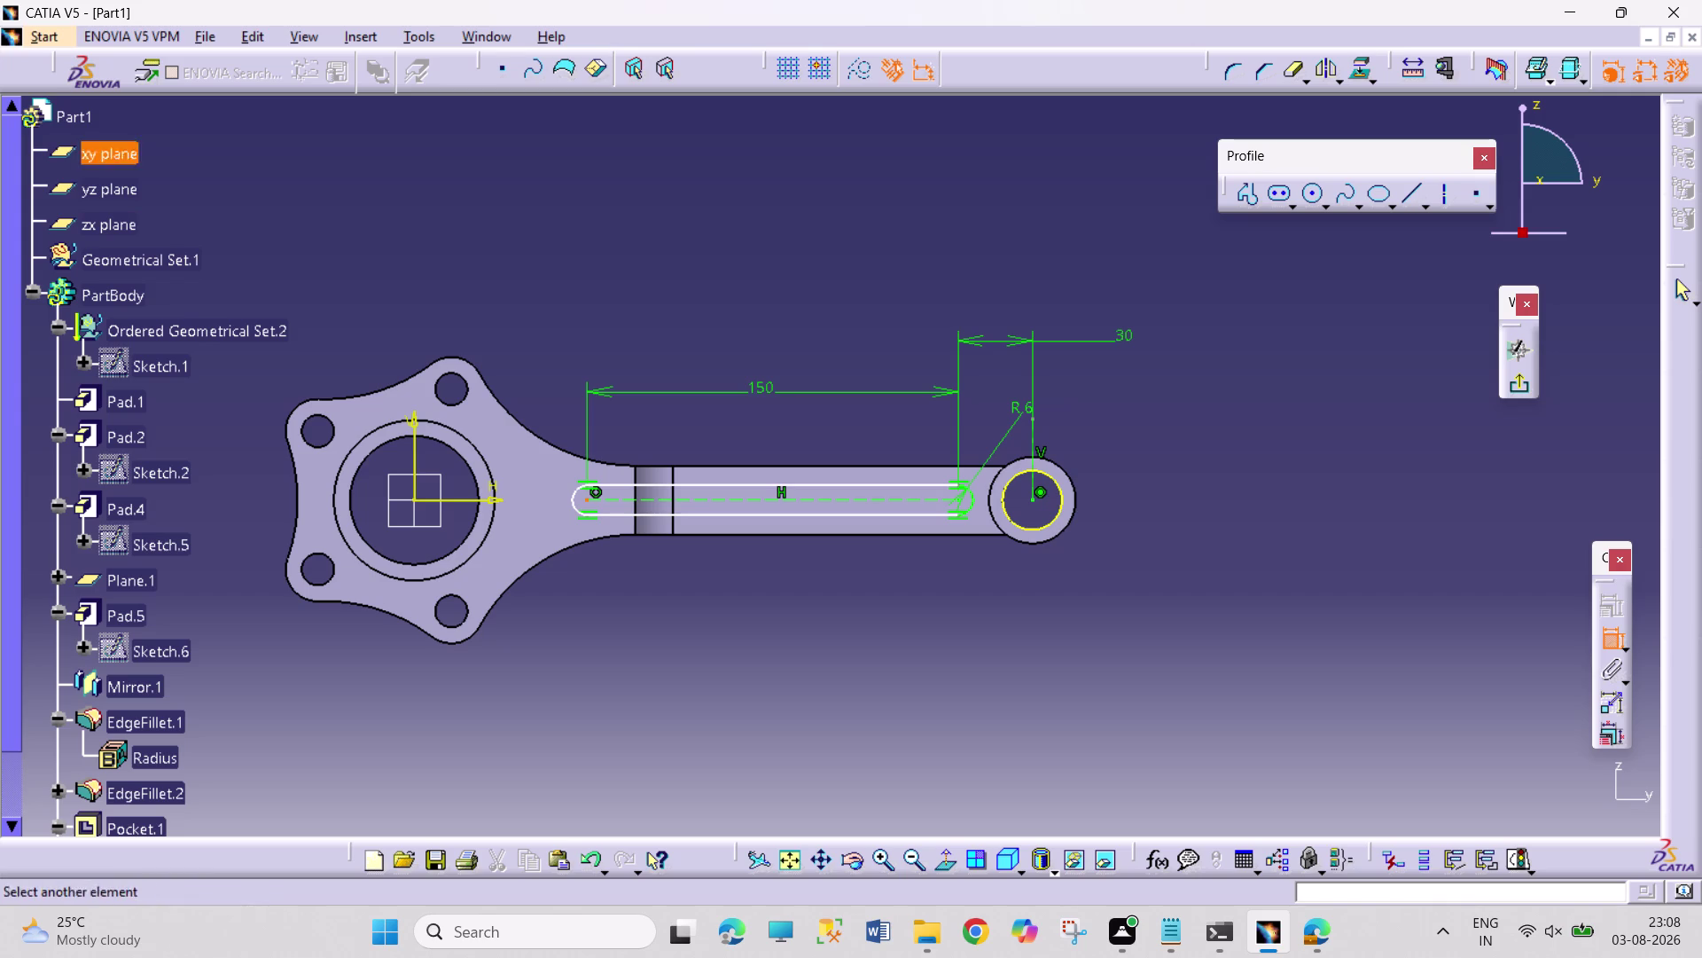
click(411, 462)
click(502, 310)
right_click(507, 298)
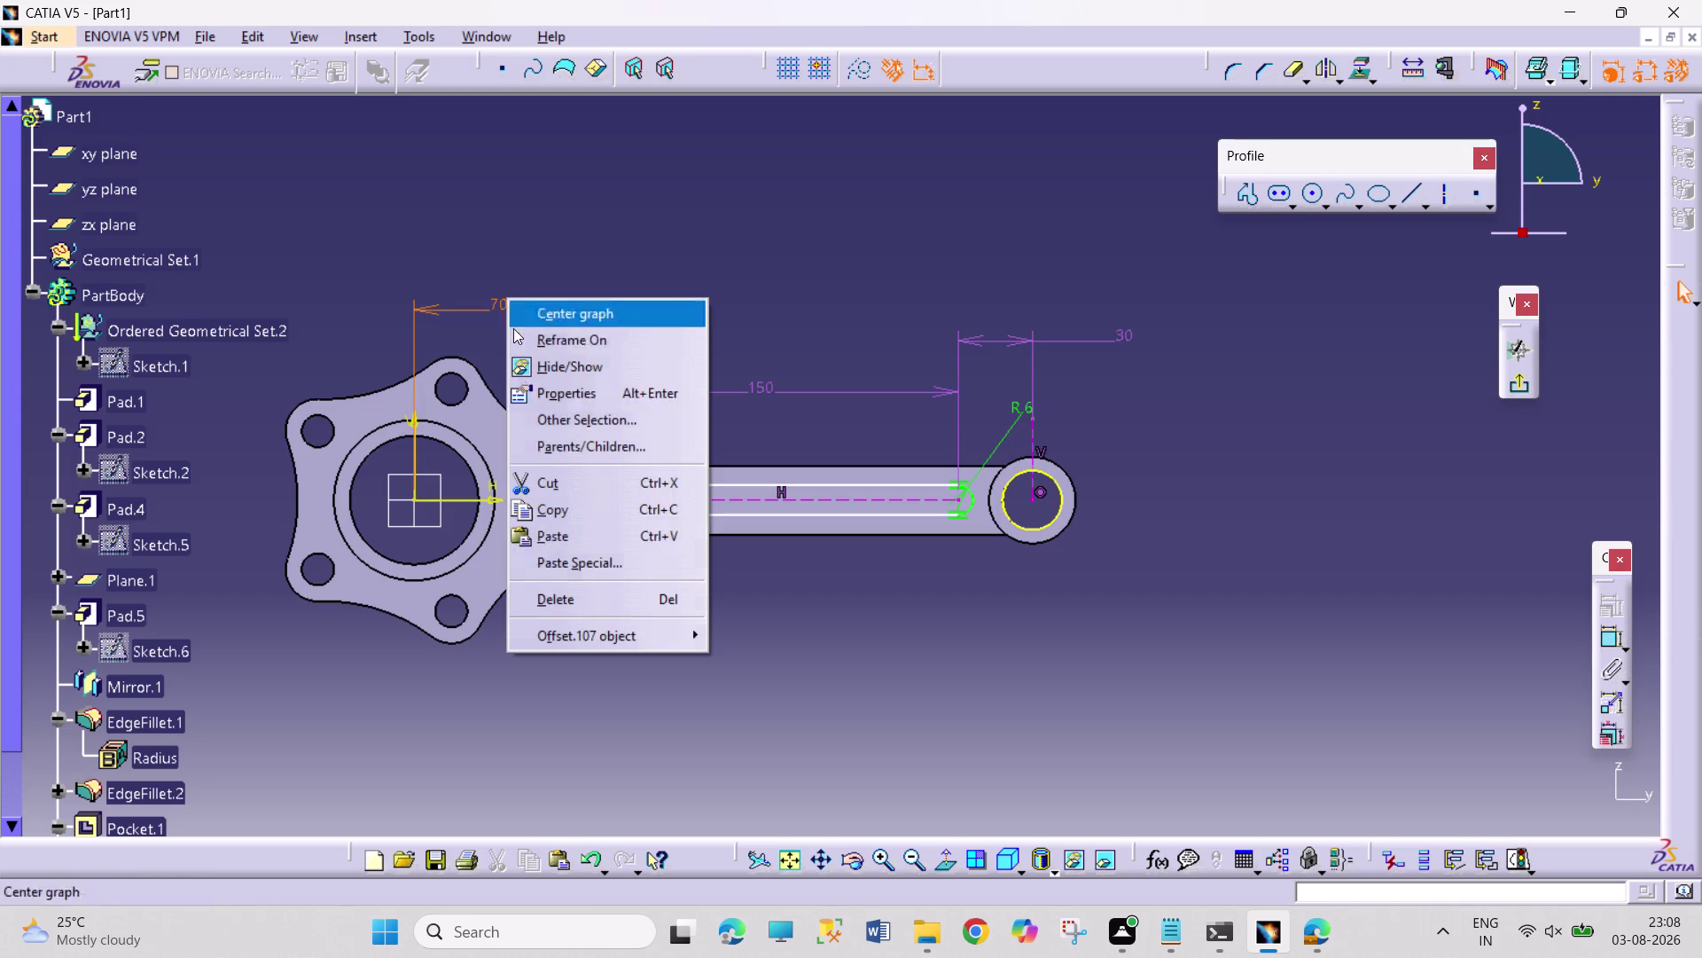
click(555, 593)
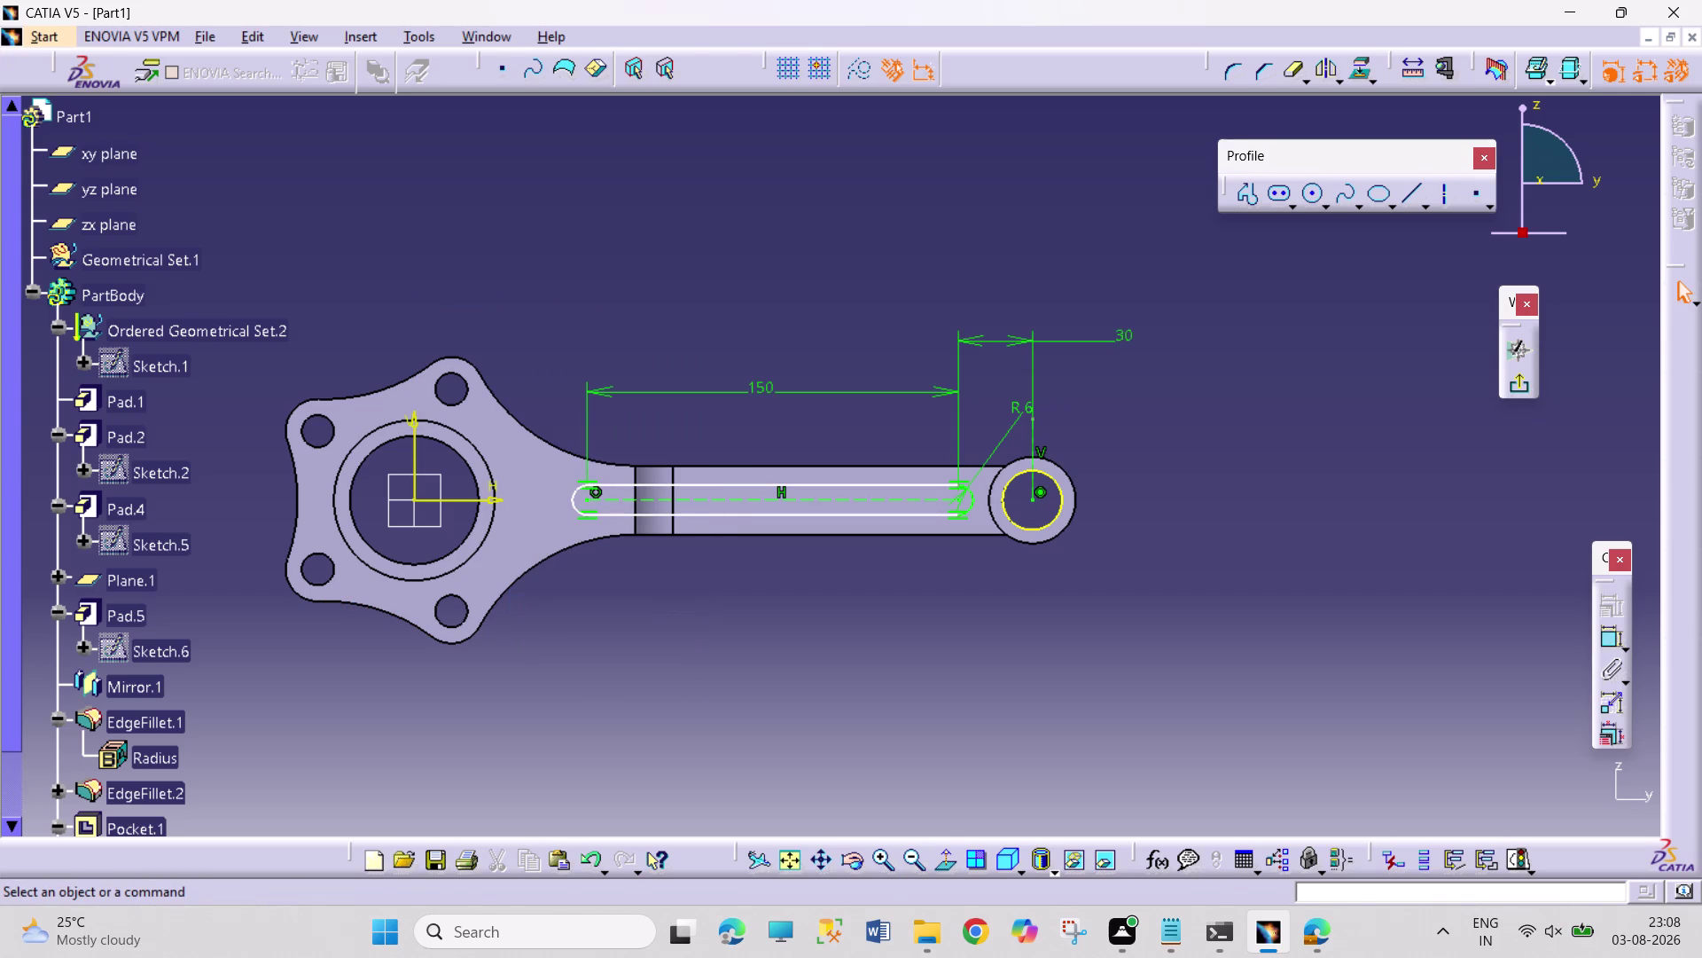
right_click(1042, 525)
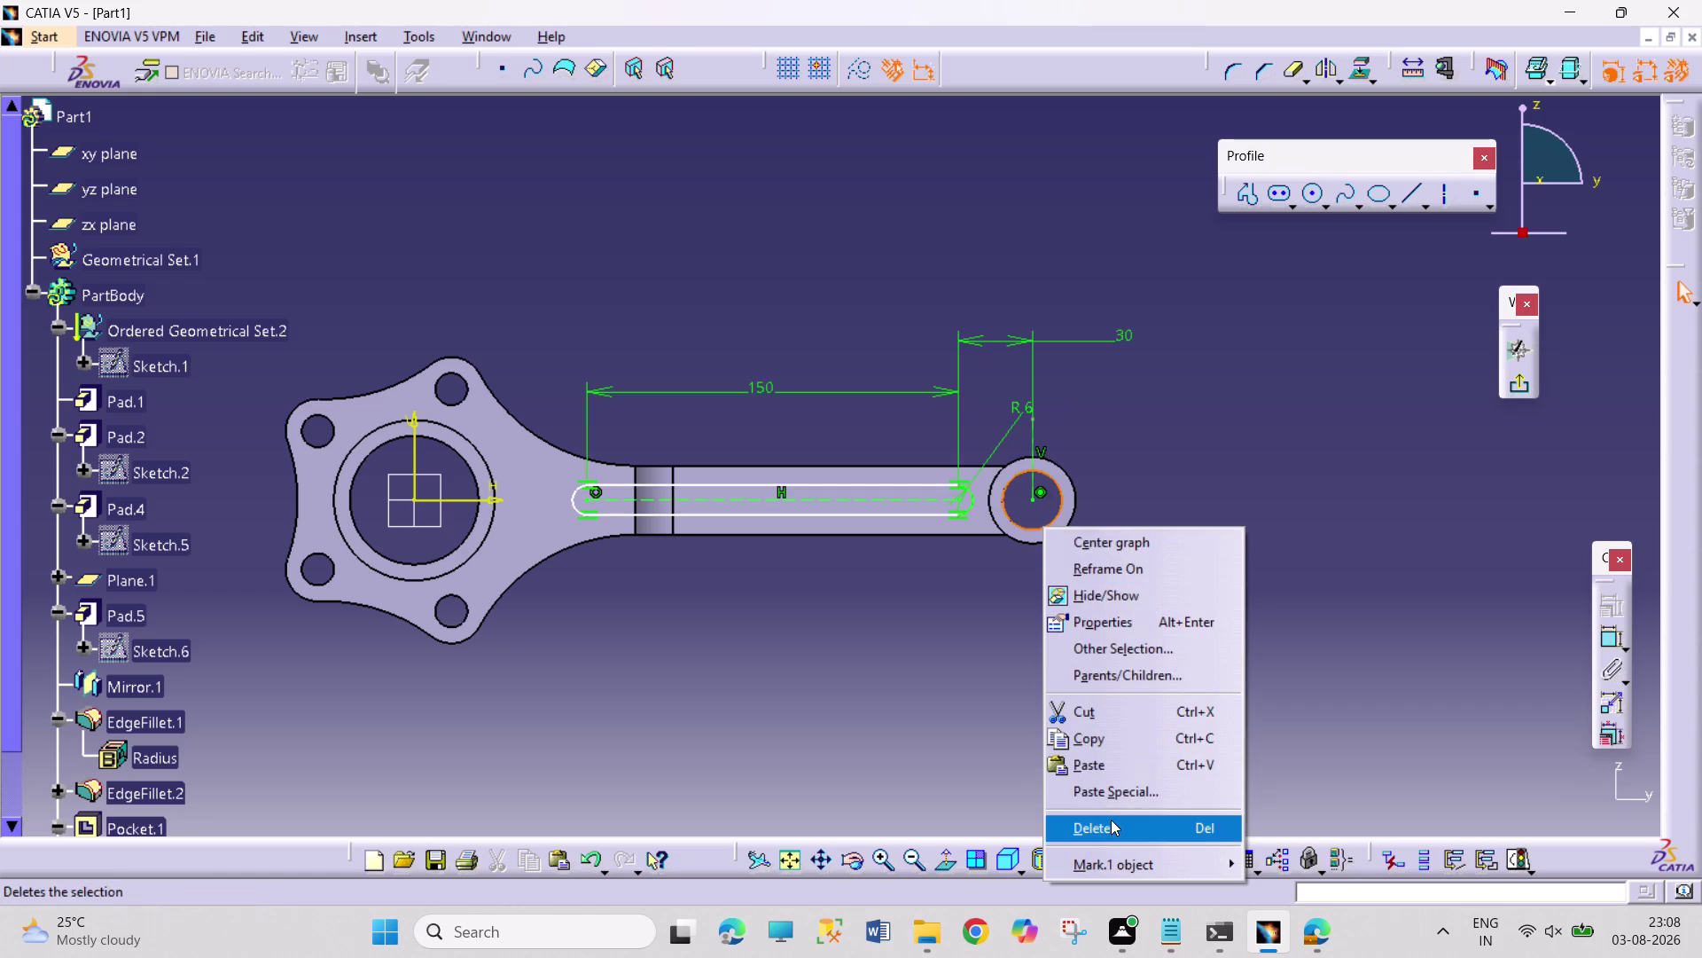
click(1111, 819)
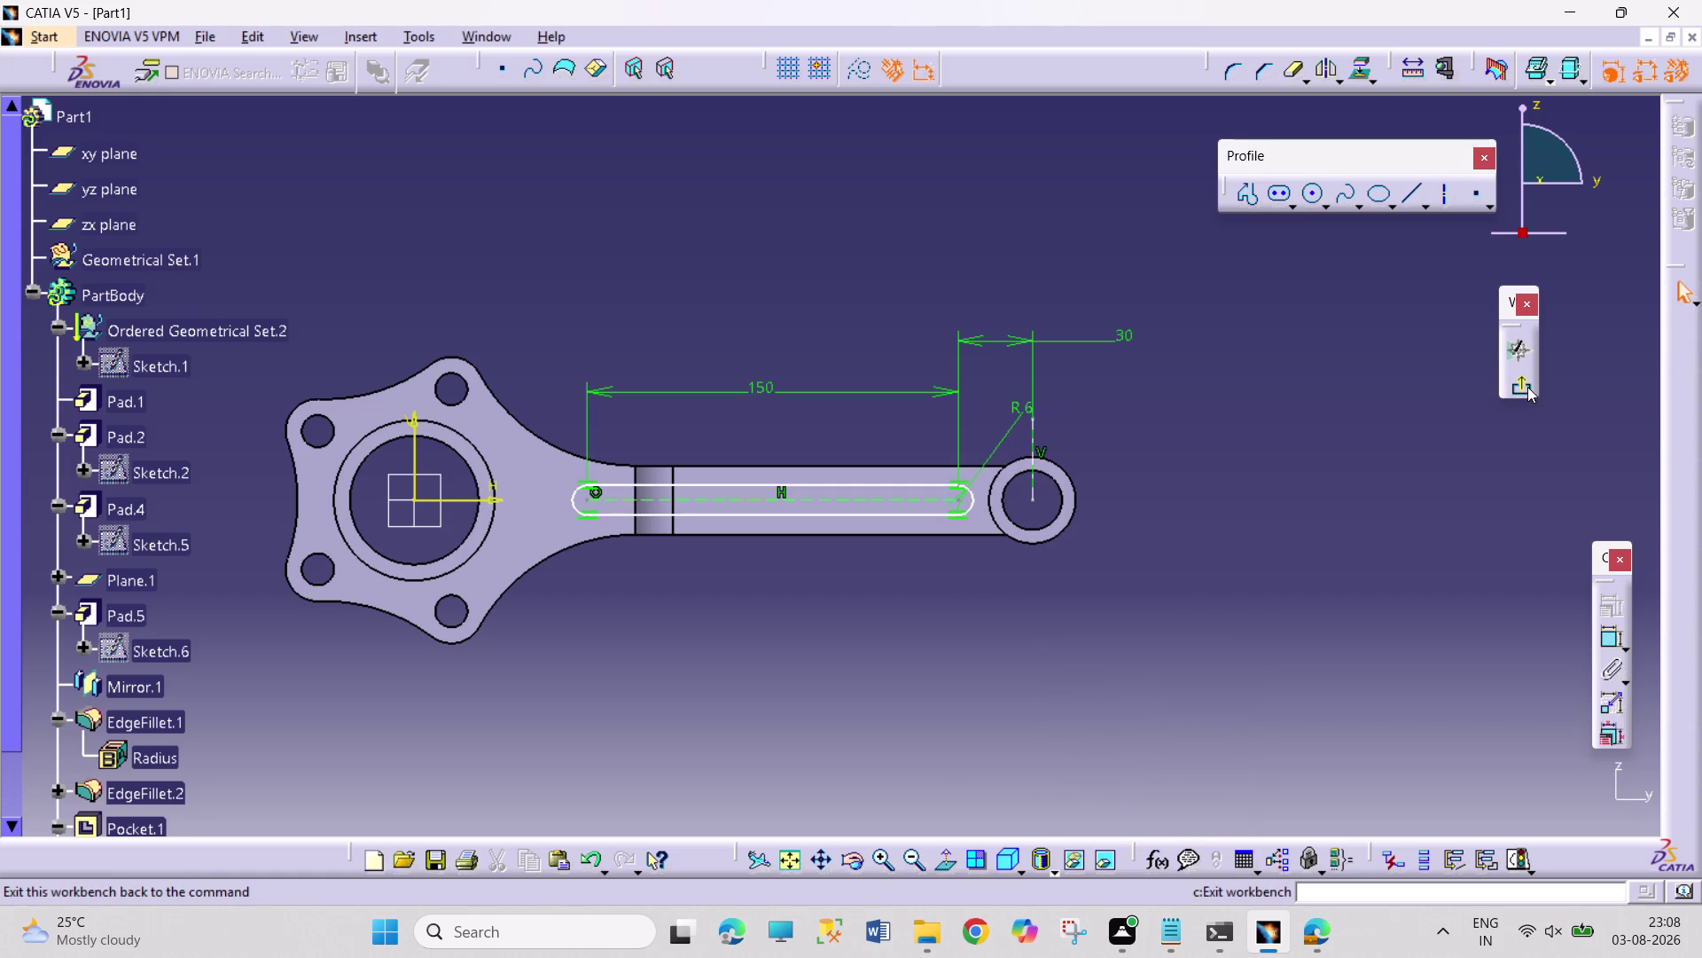
Start a width dimension between the slot's upper and lower edges, then cancel it.
click(1610, 632)
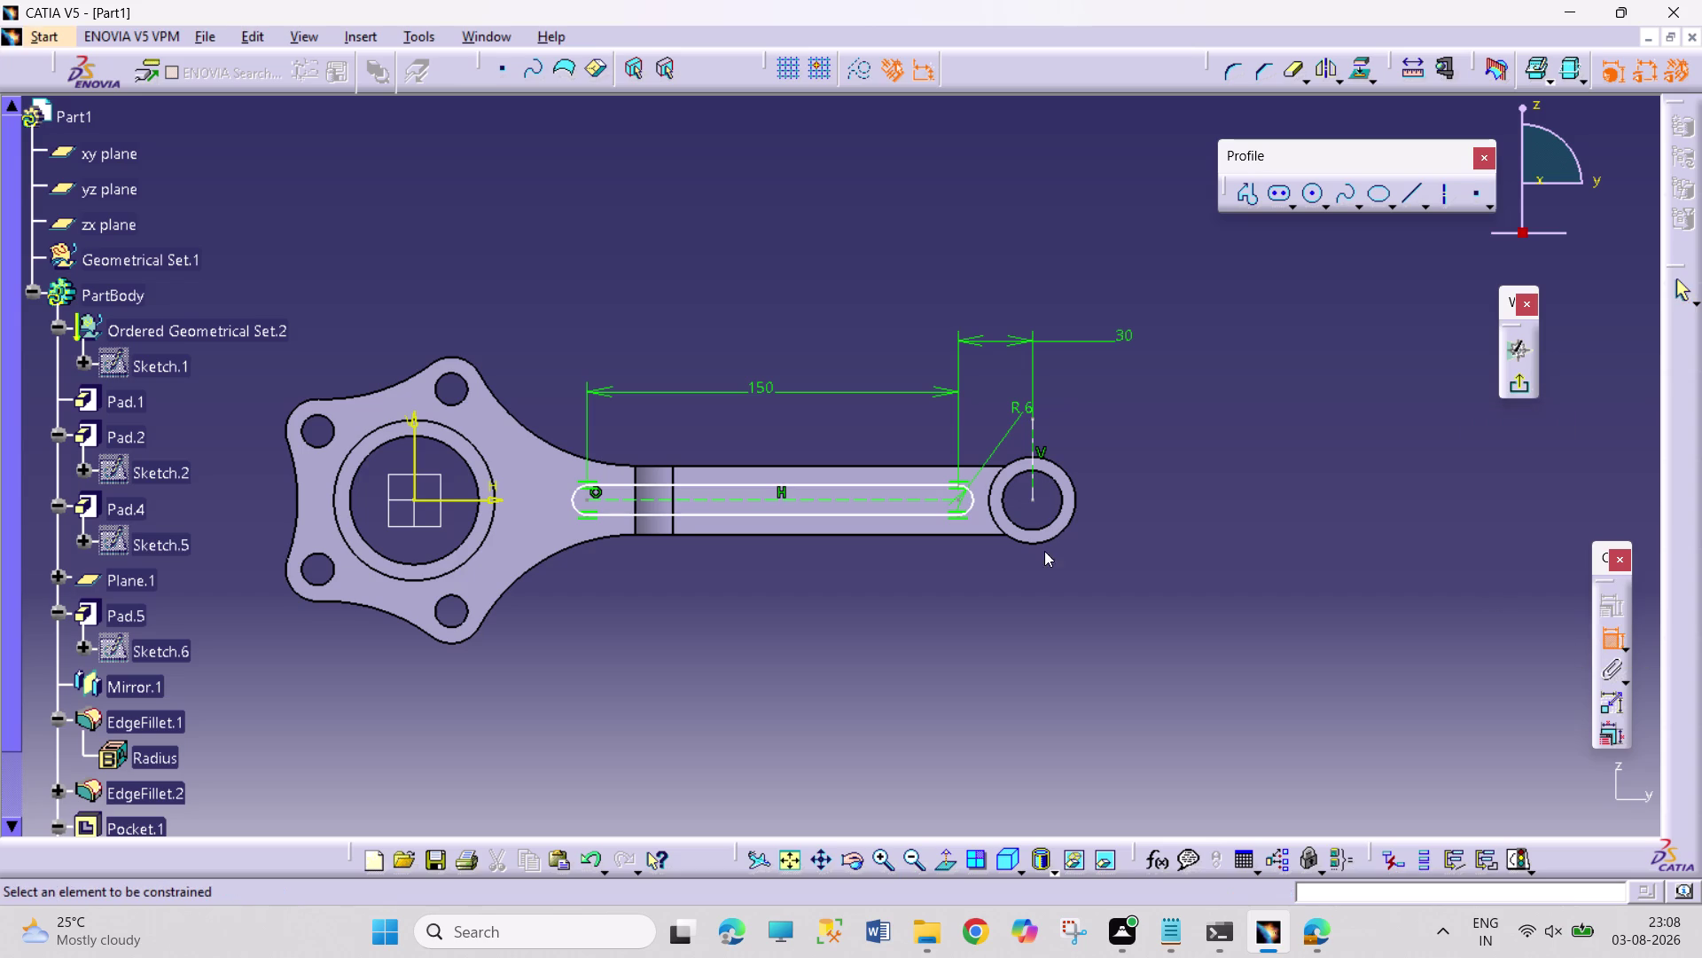
click(843, 483)
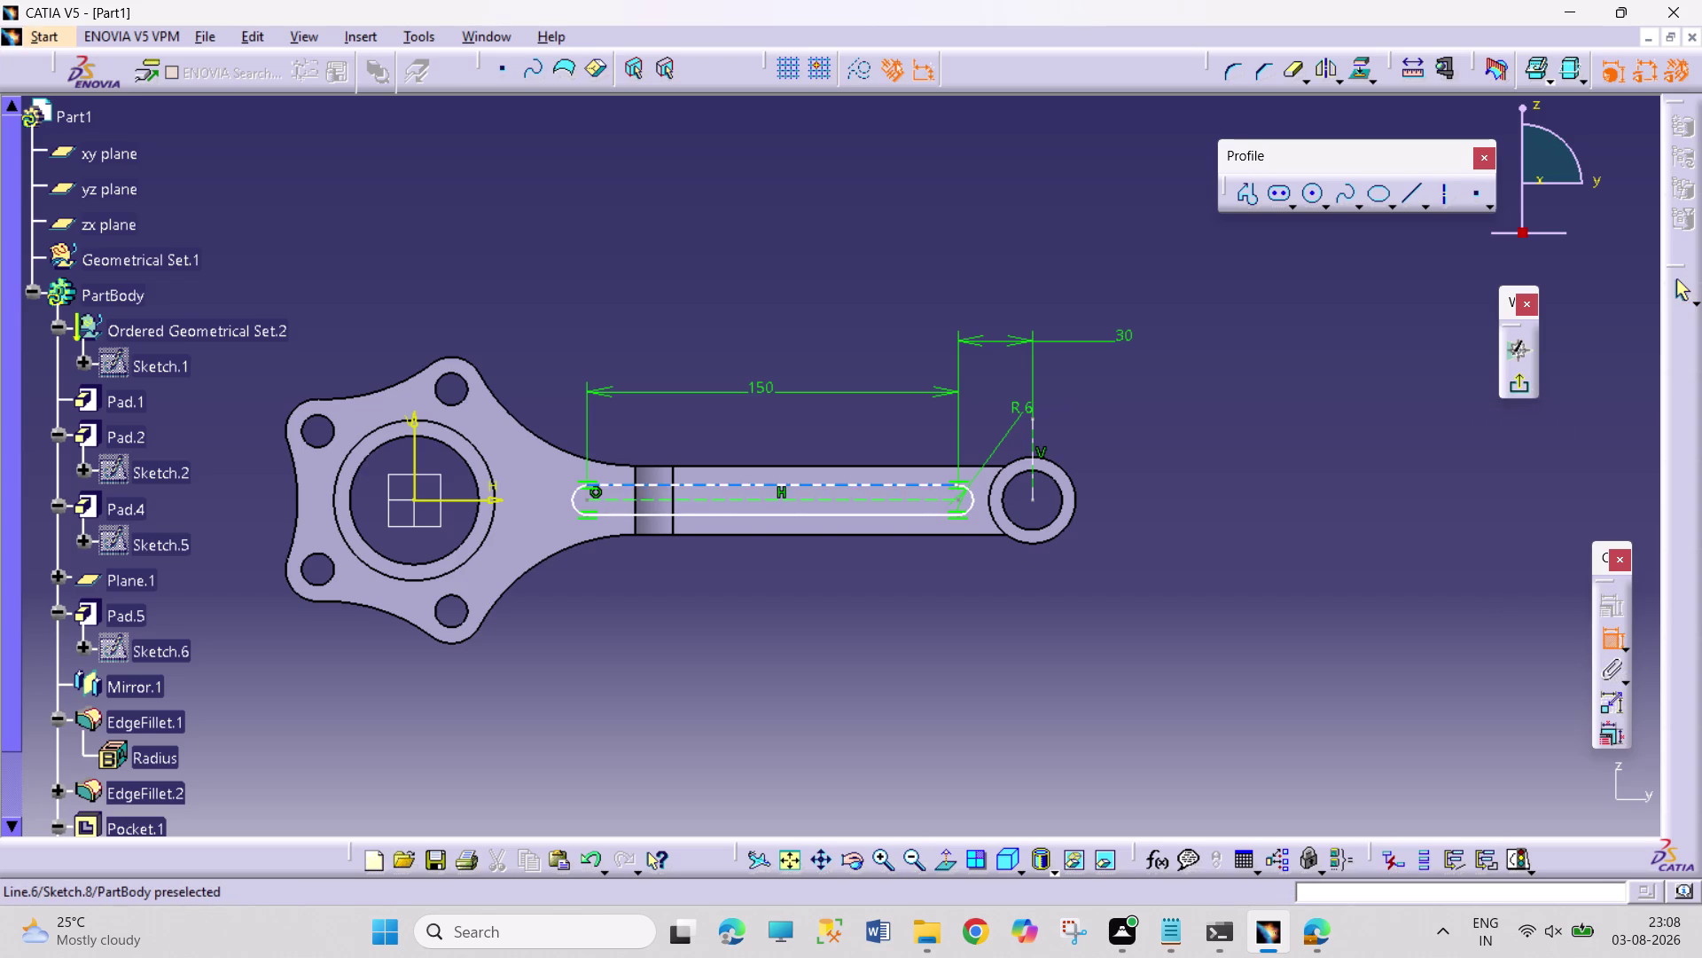
click(853, 518)
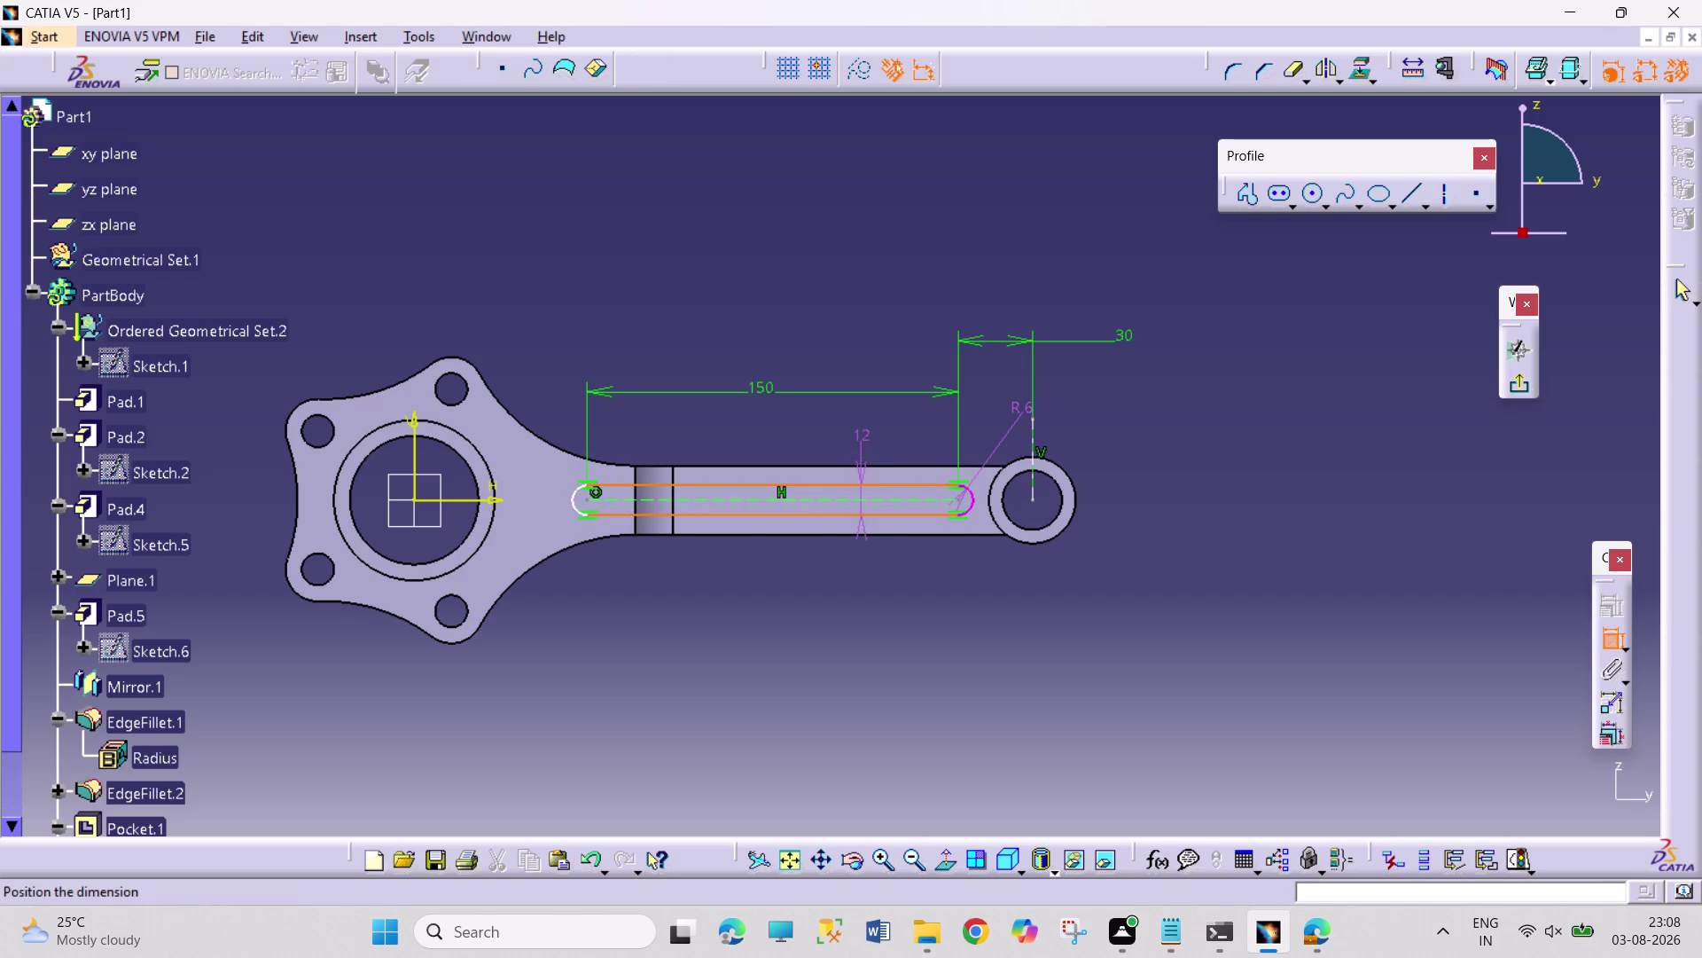
key(Escape)
key(Escape)
key(Escape)
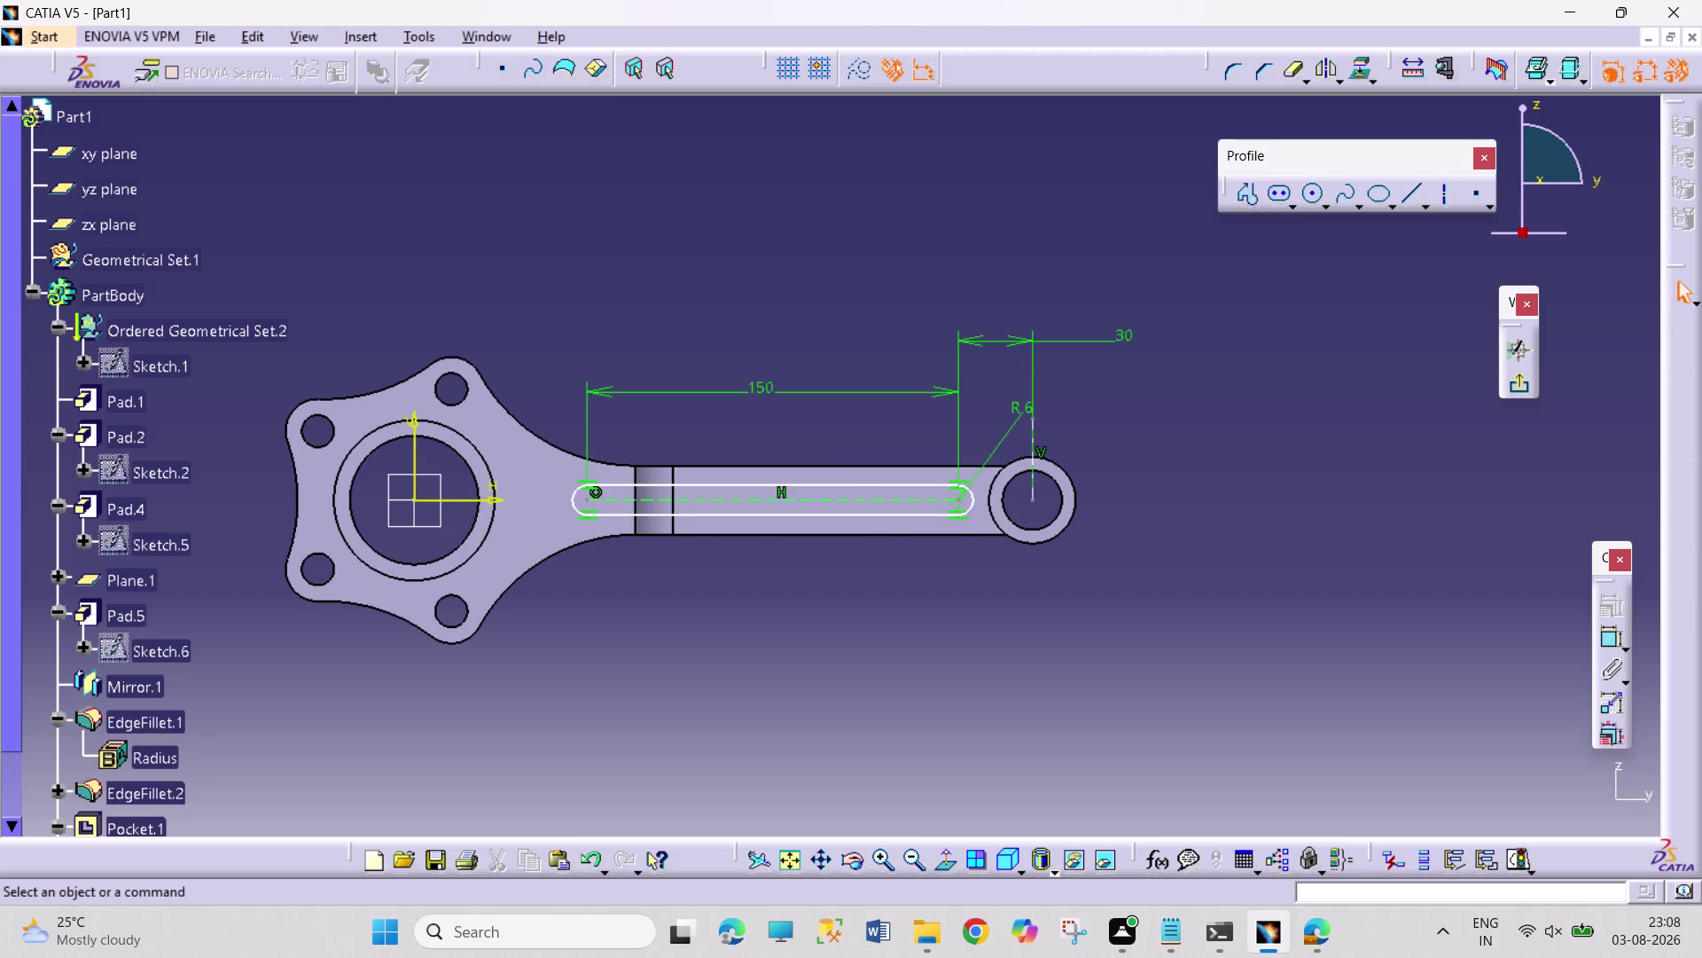
Change the slot end radius from R6 to 8 mm and exit the sketch.
double_click(1014, 405)
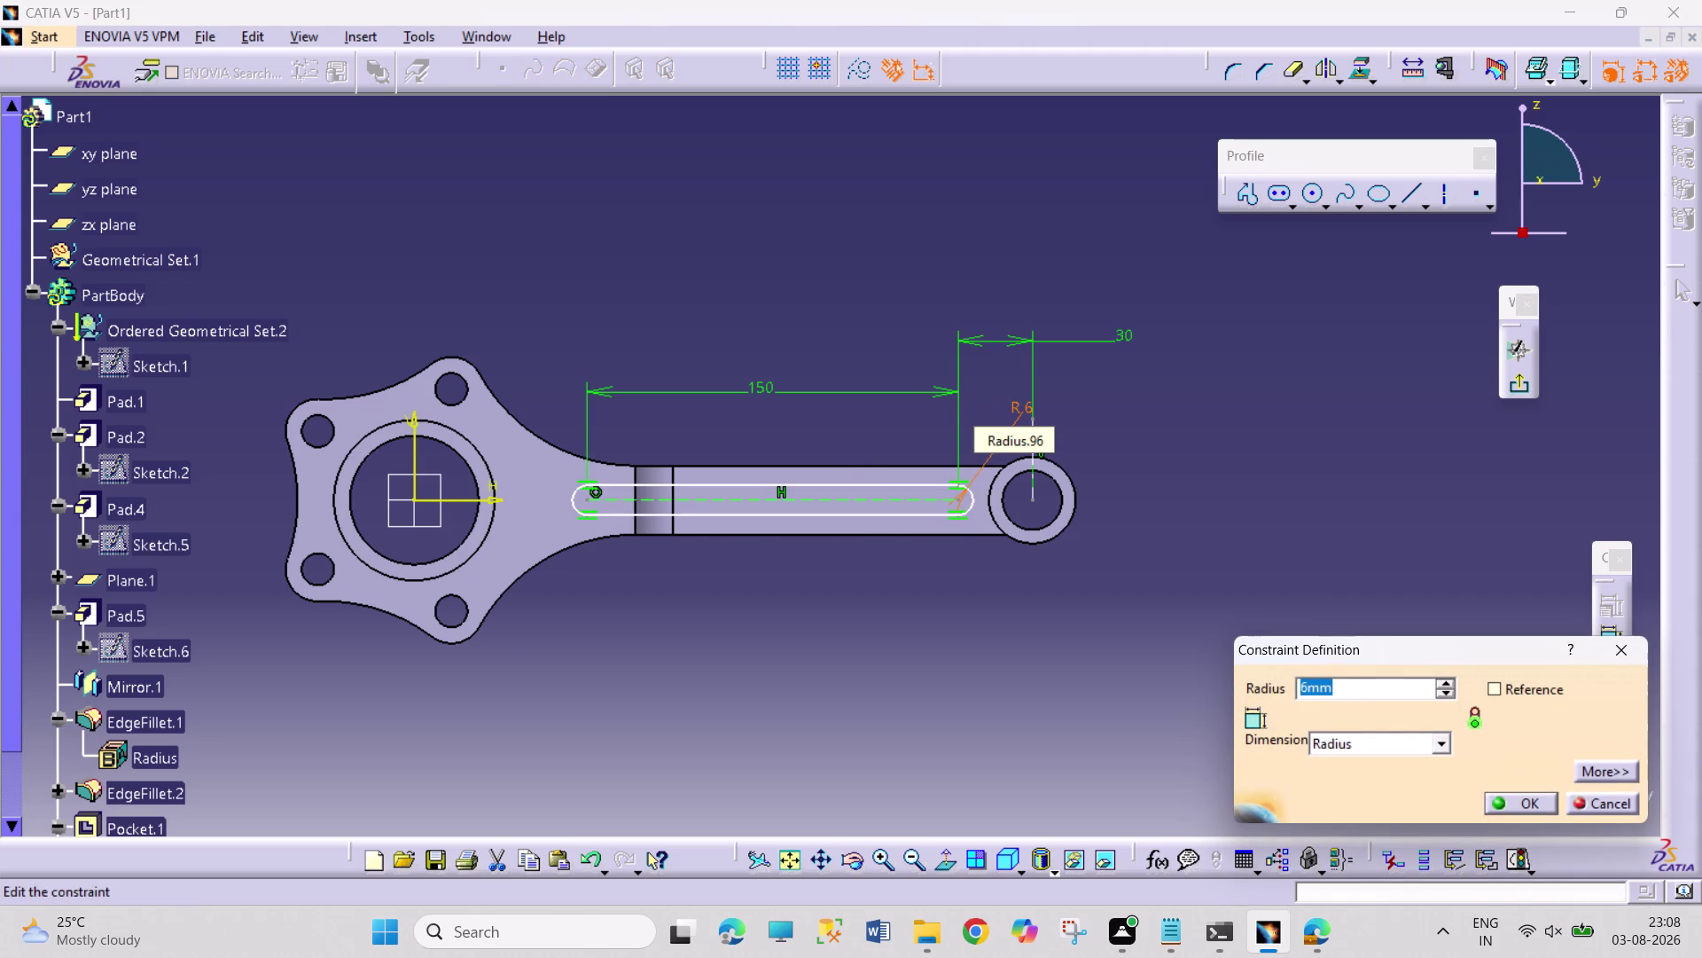
key(8)
key(Return)
click(1207, 497)
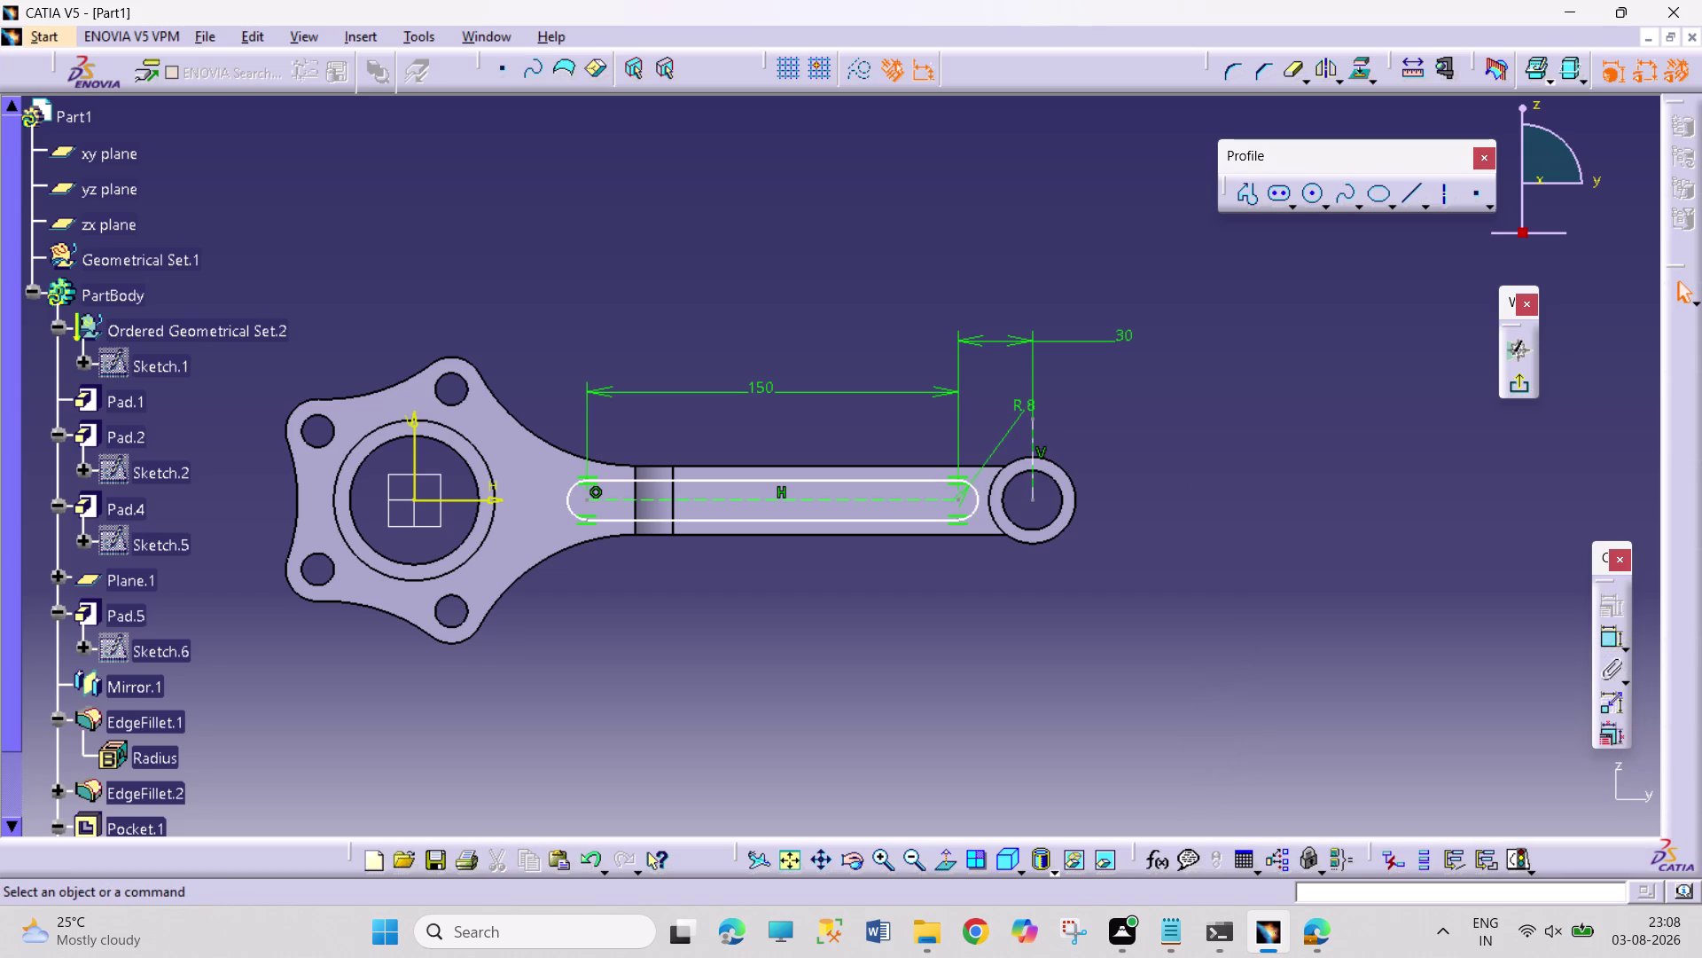
middle_drag(1047, 567, 1080, 421)
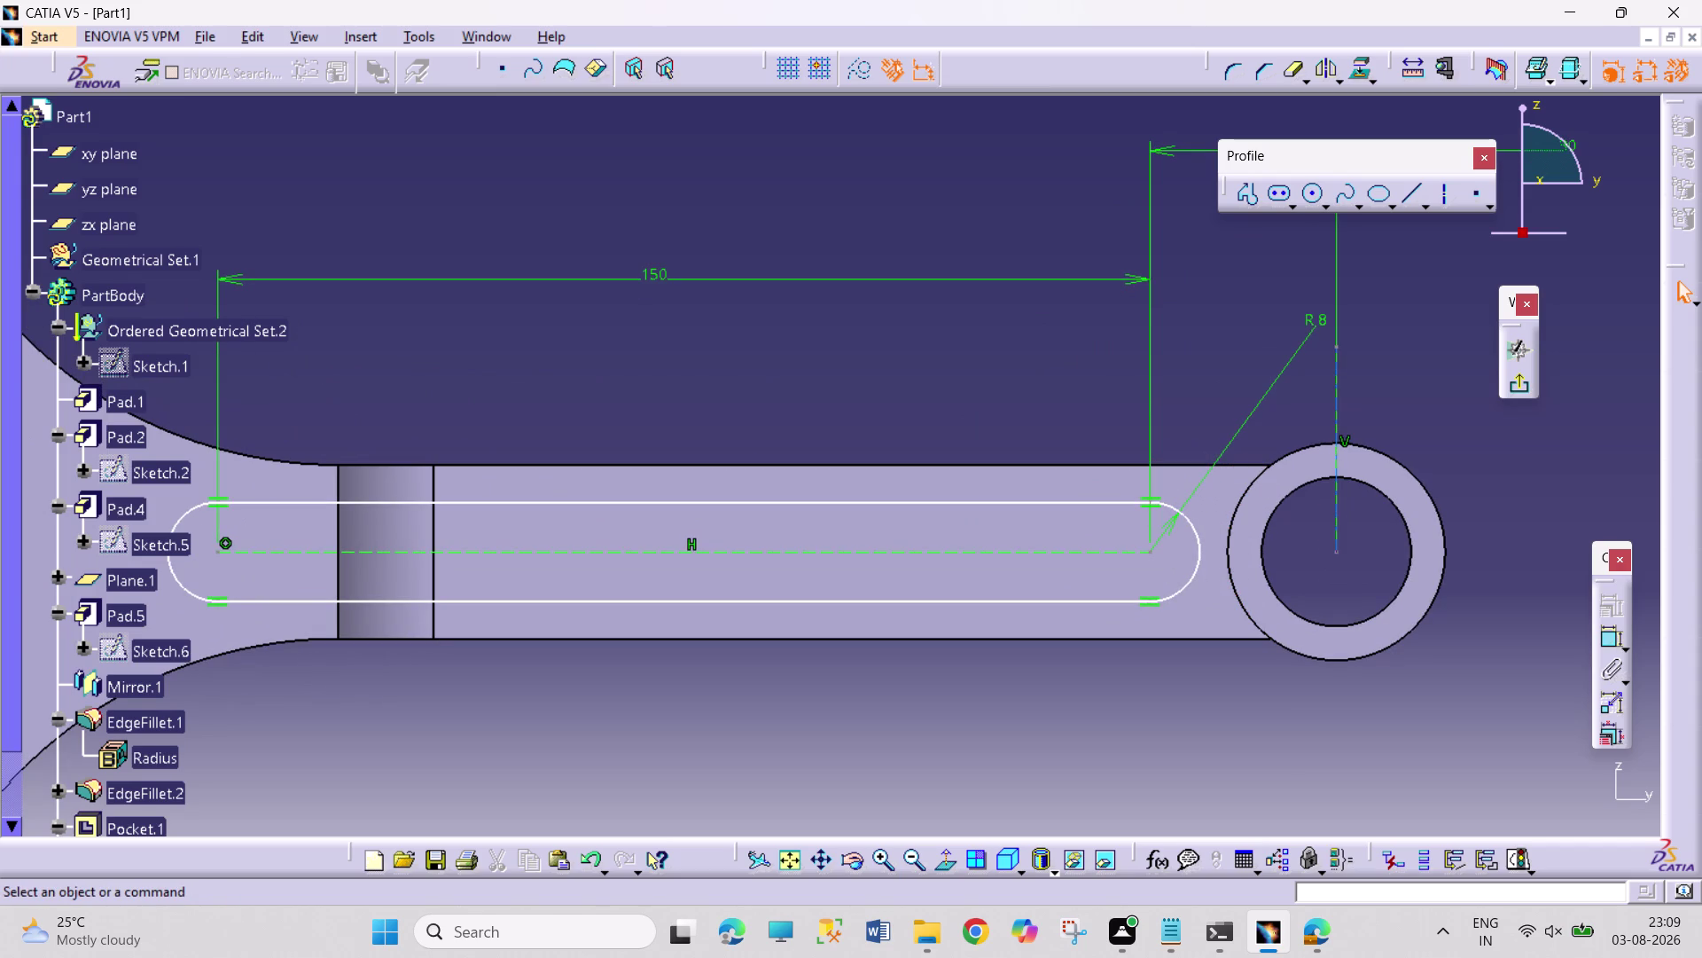
middle_drag(1221, 381, 1221, 391)
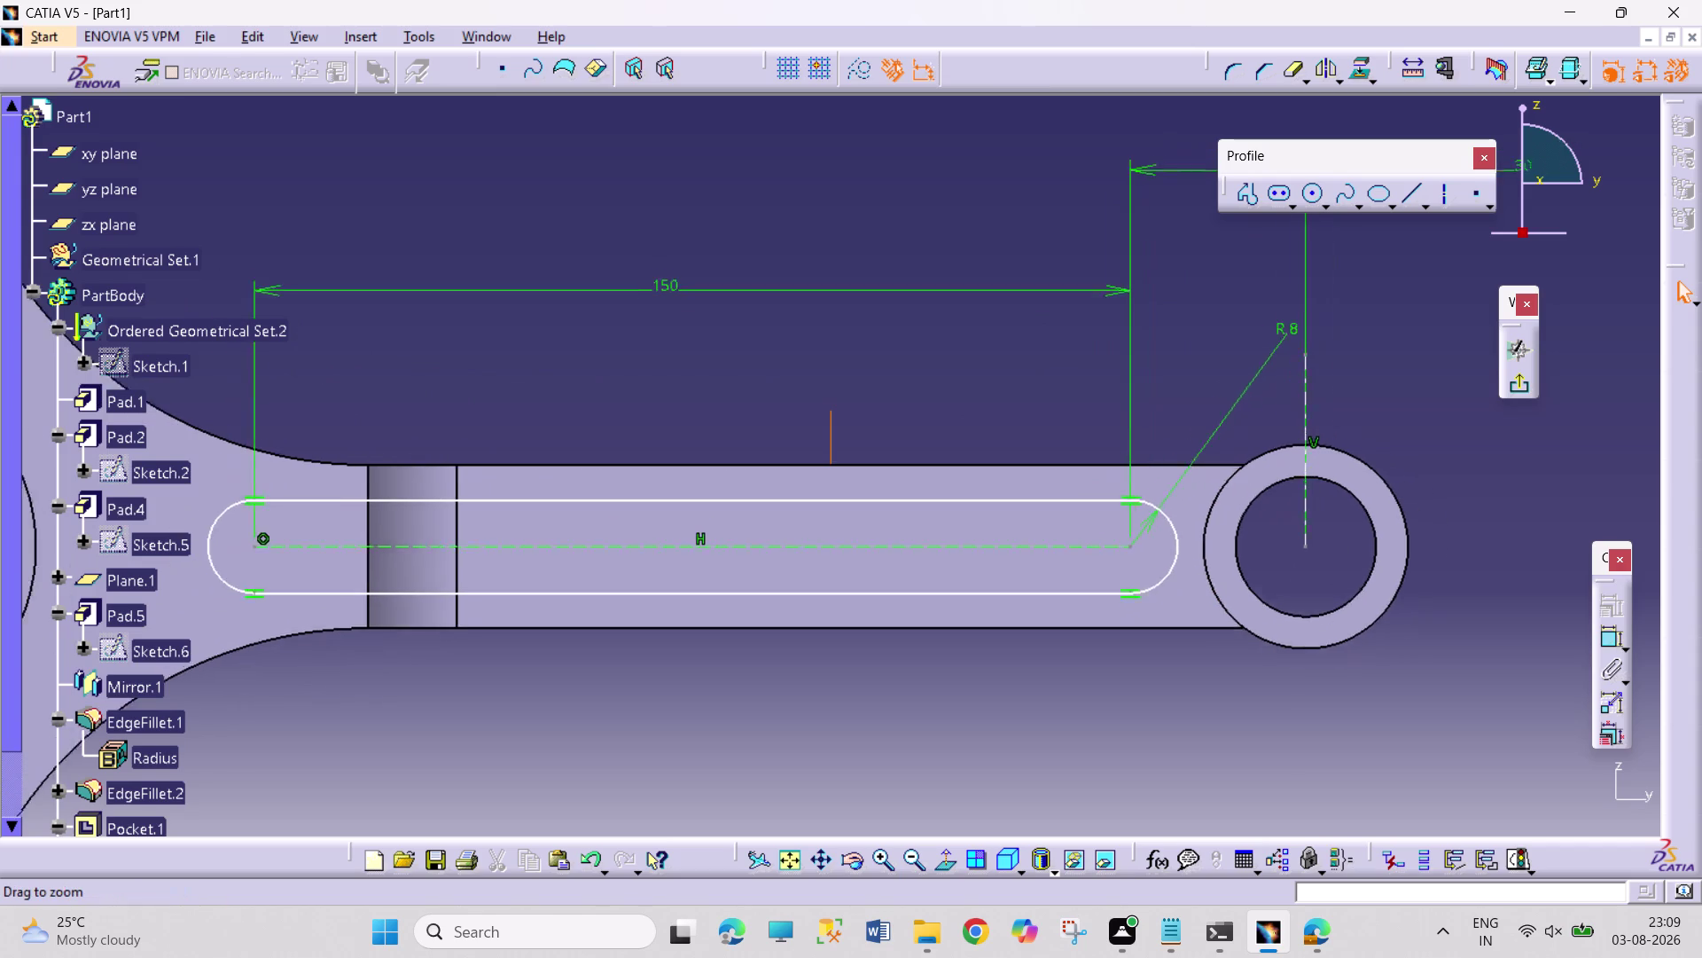
middle_drag(1221, 391, 1200, 508)
click(1199, 509)
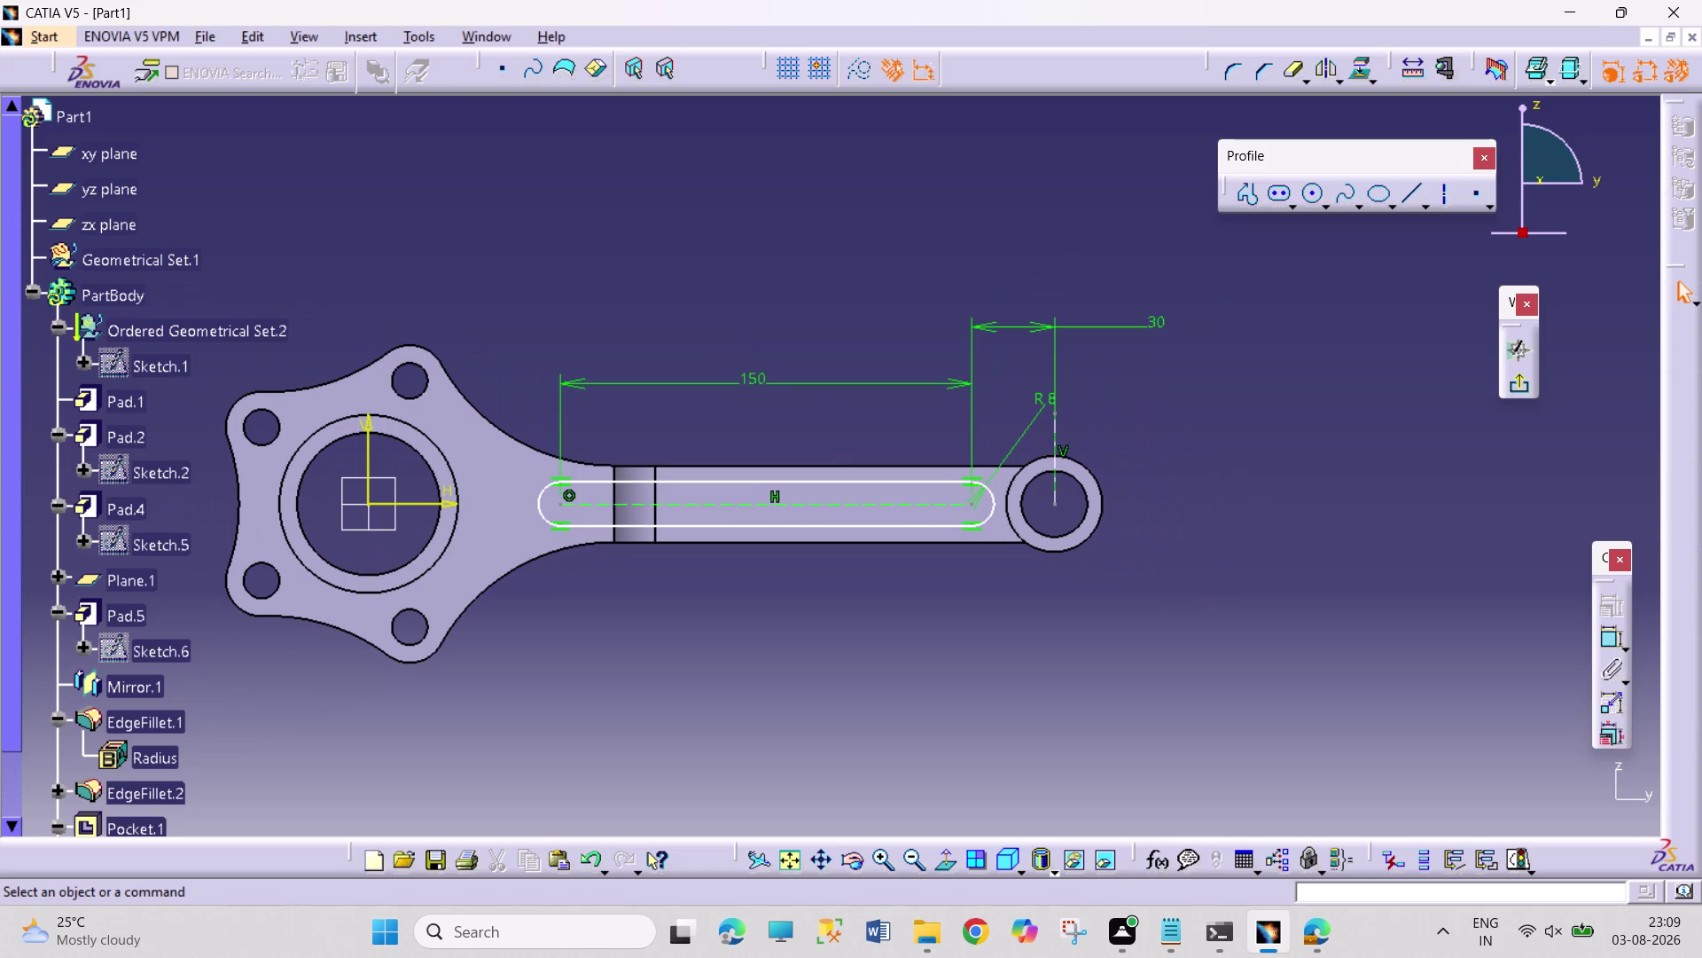
click(1524, 386)
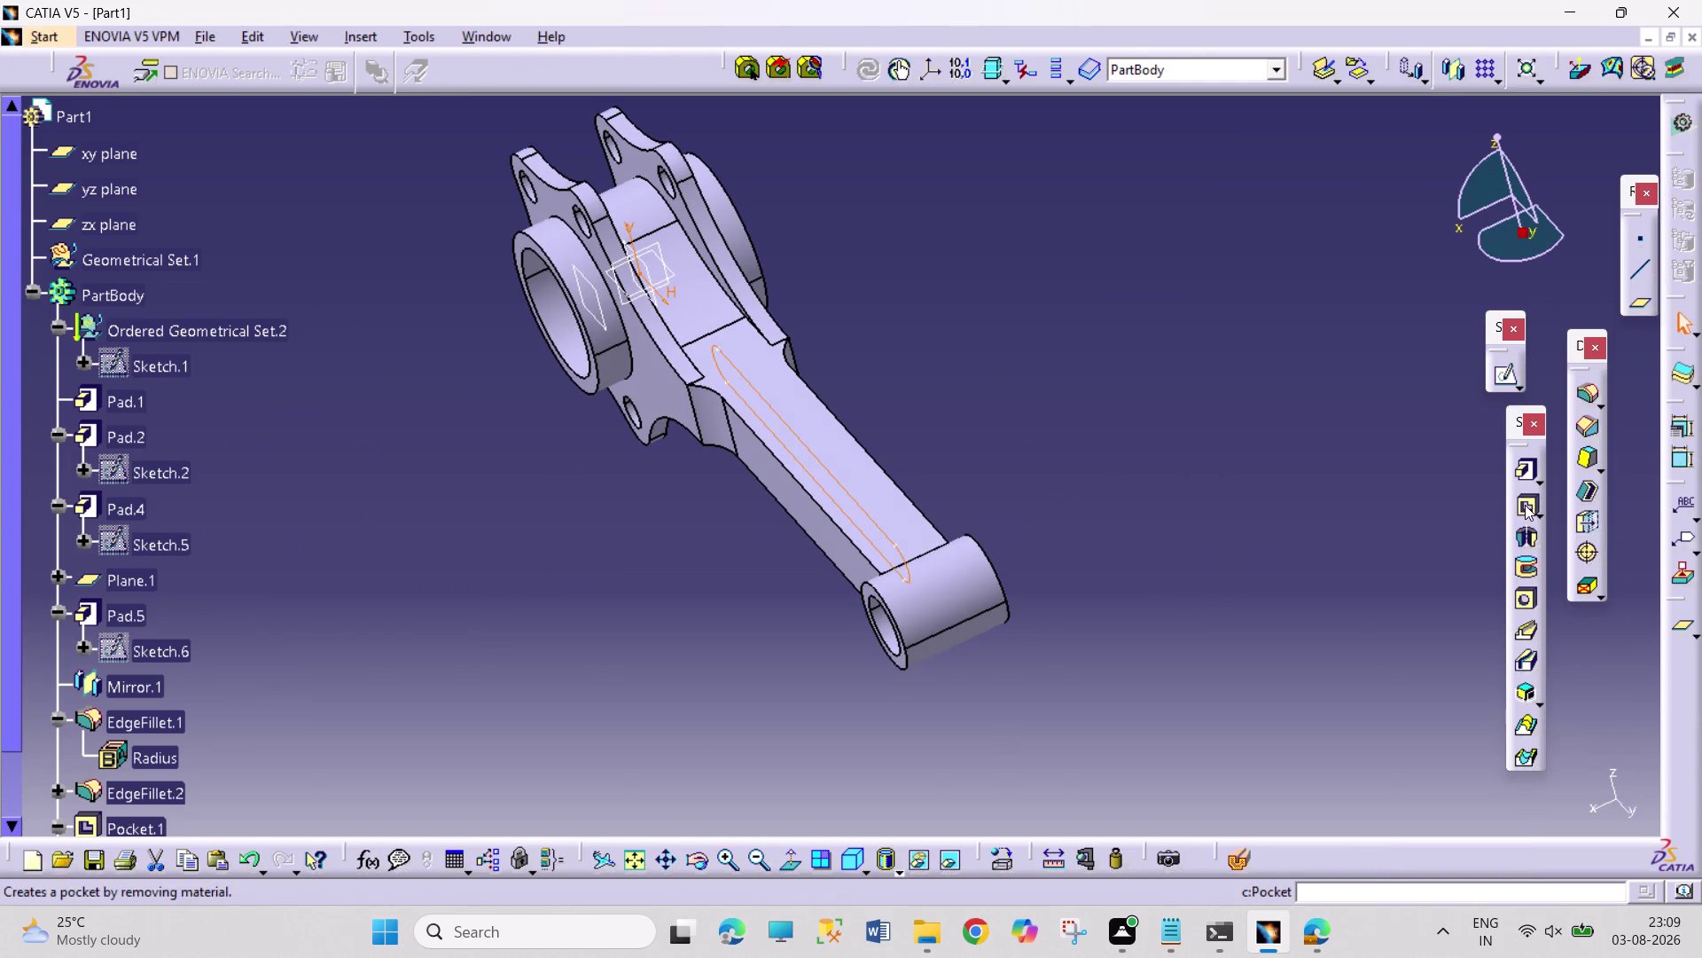
Pocket the slot sketch with a mirrored fixed depth, then reopen Pocket.2.
click(1523, 505)
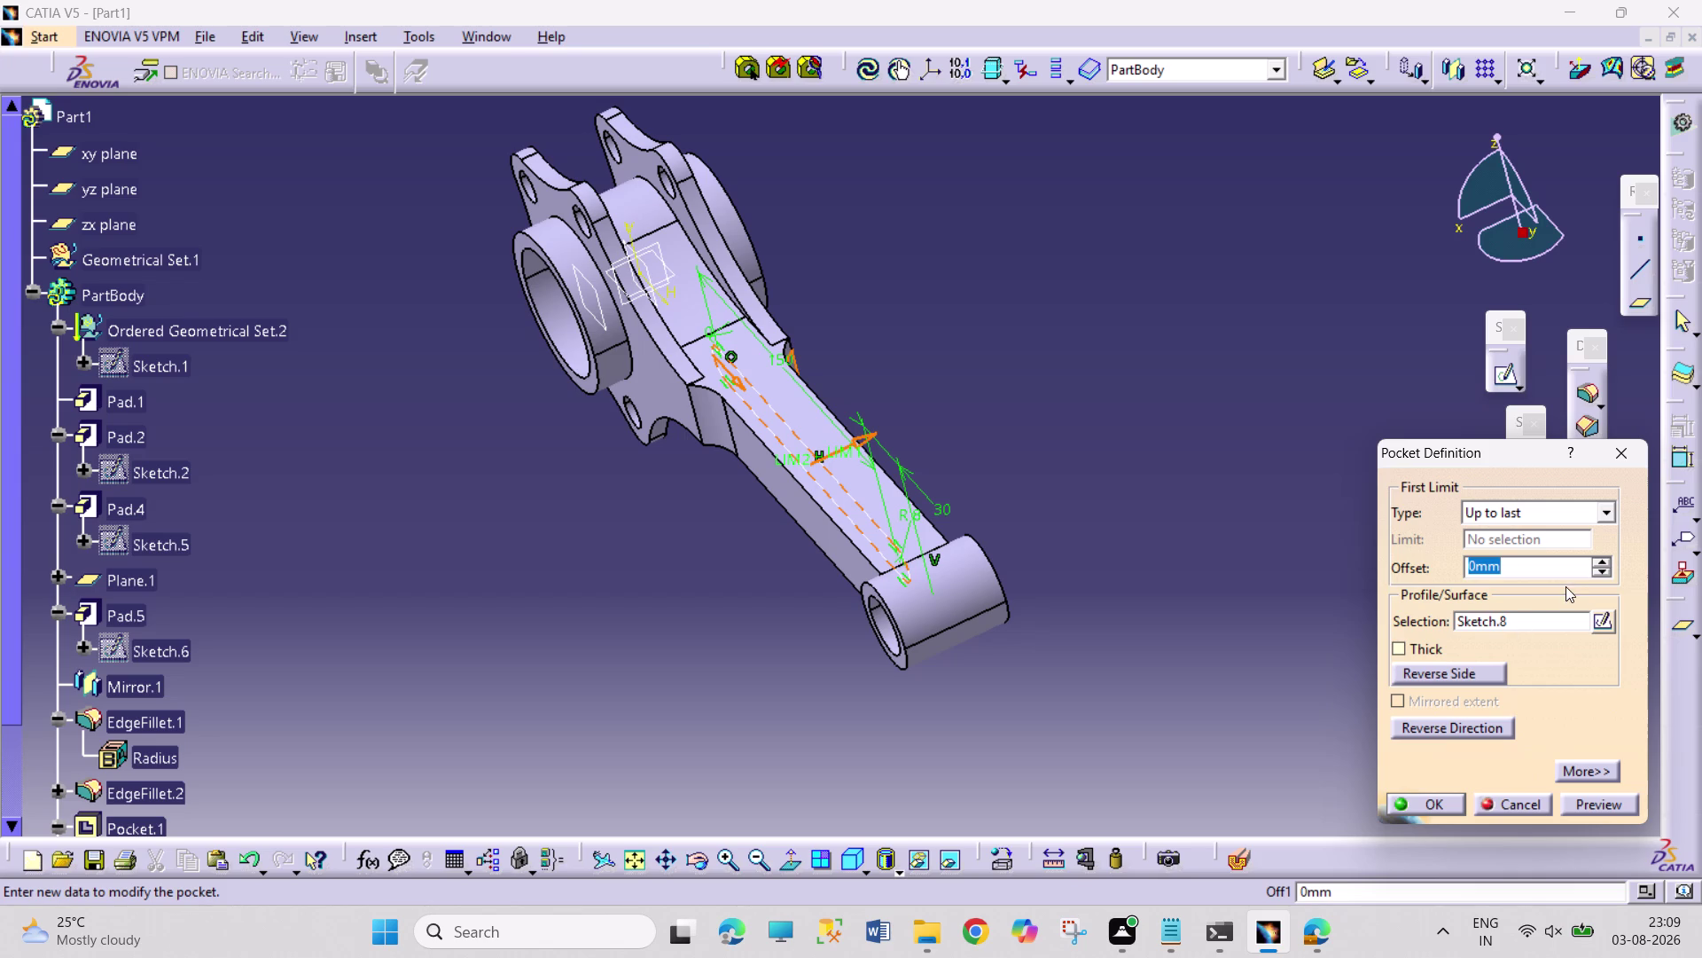
click(1612, 502)
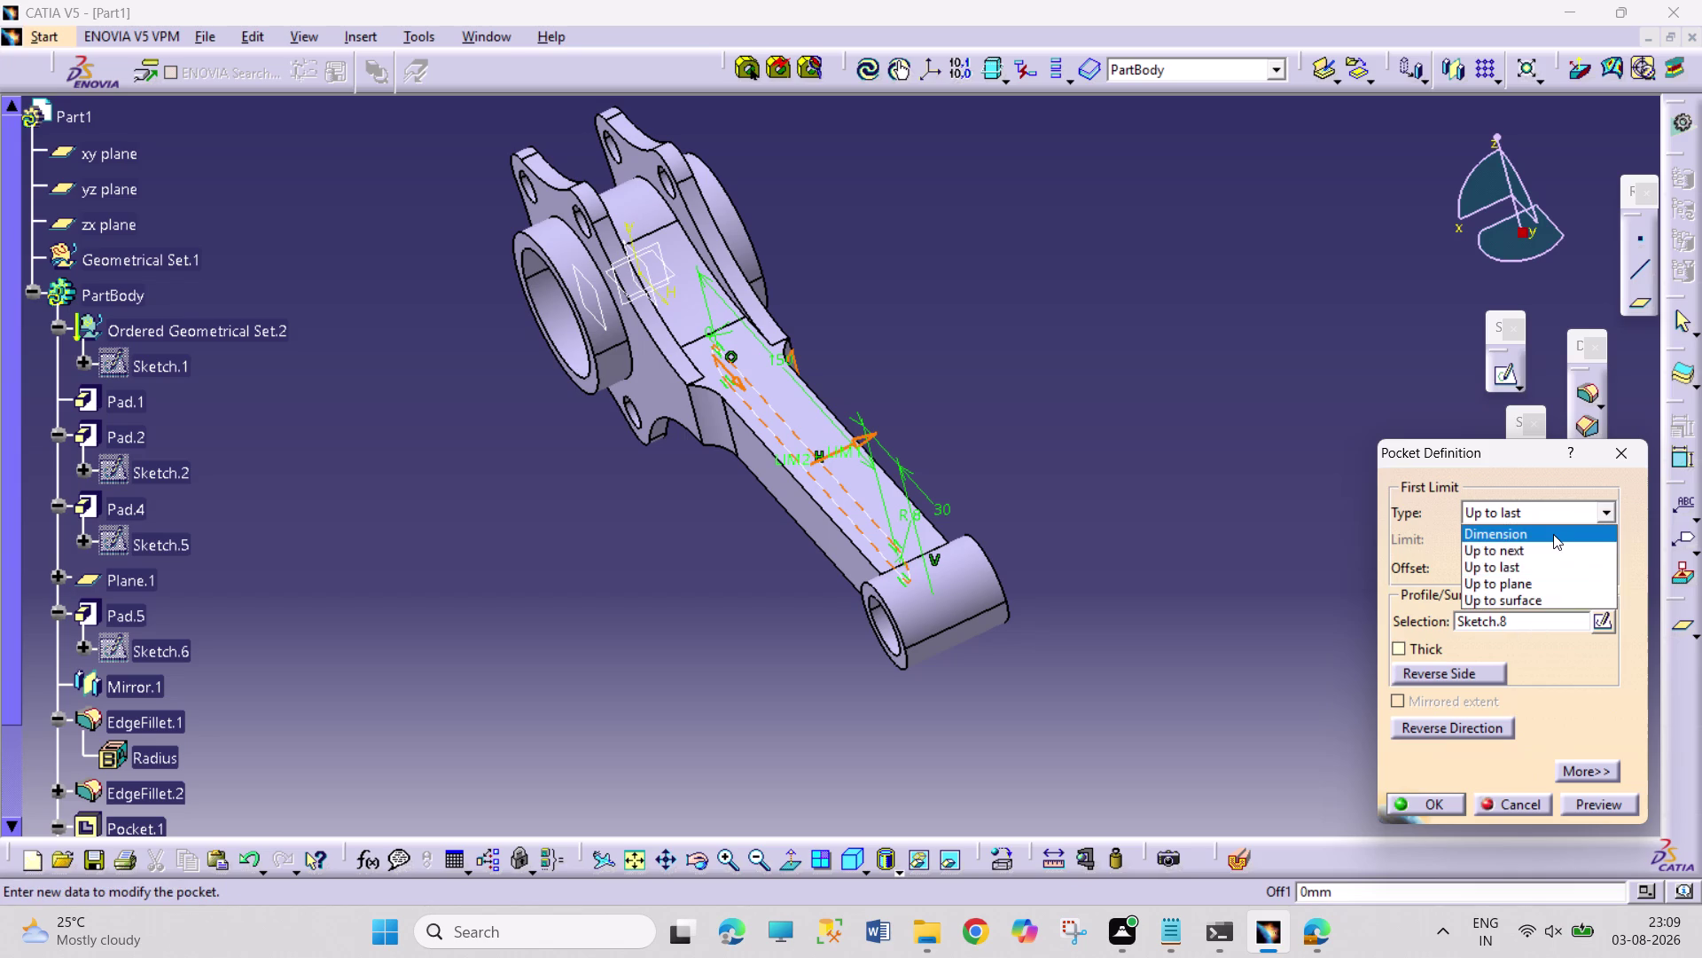
click(1554, 534)
click(1424, 706)
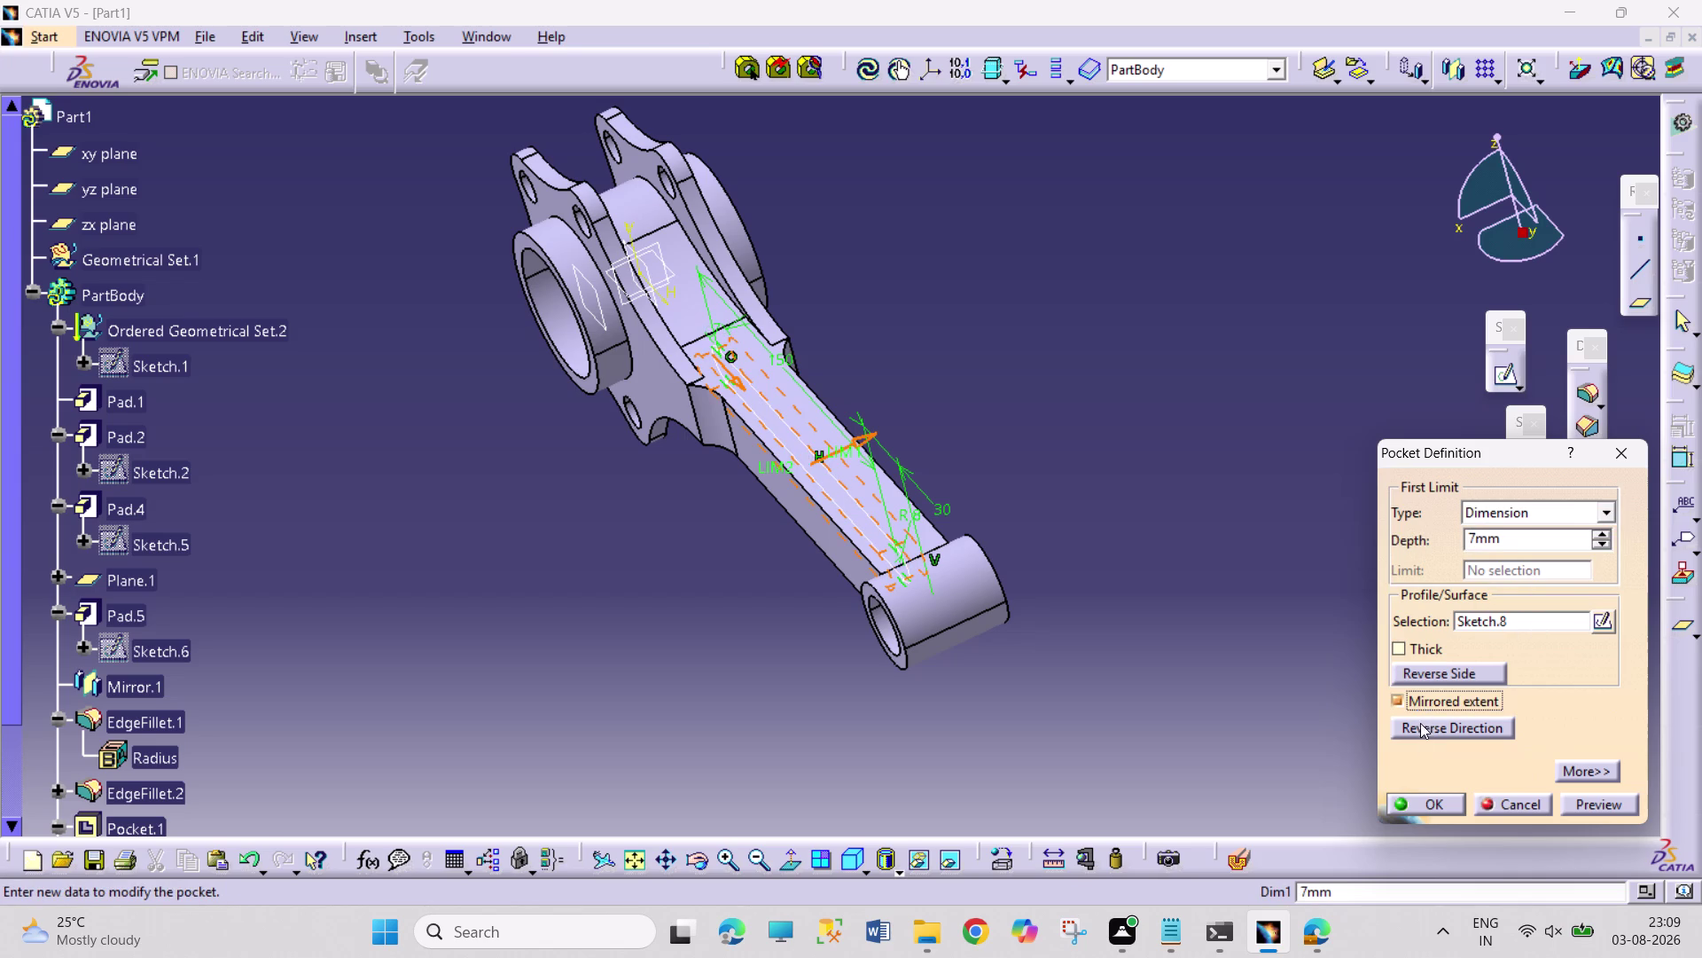
click(1432, 806)
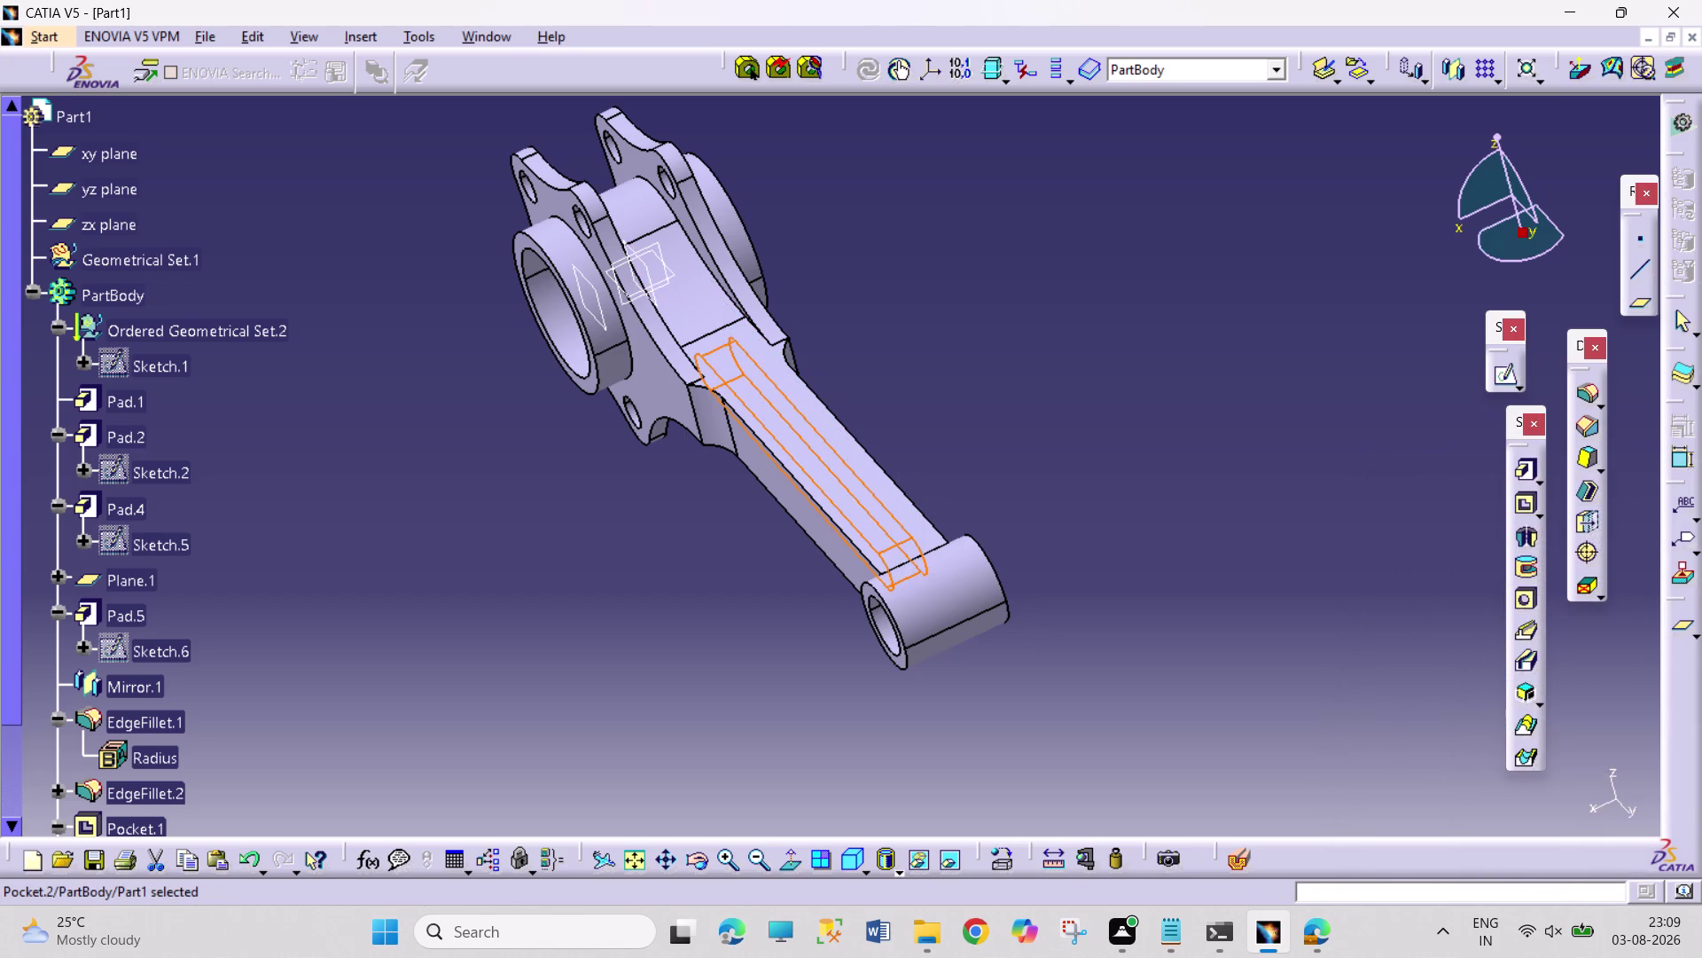
click(1253, 665)
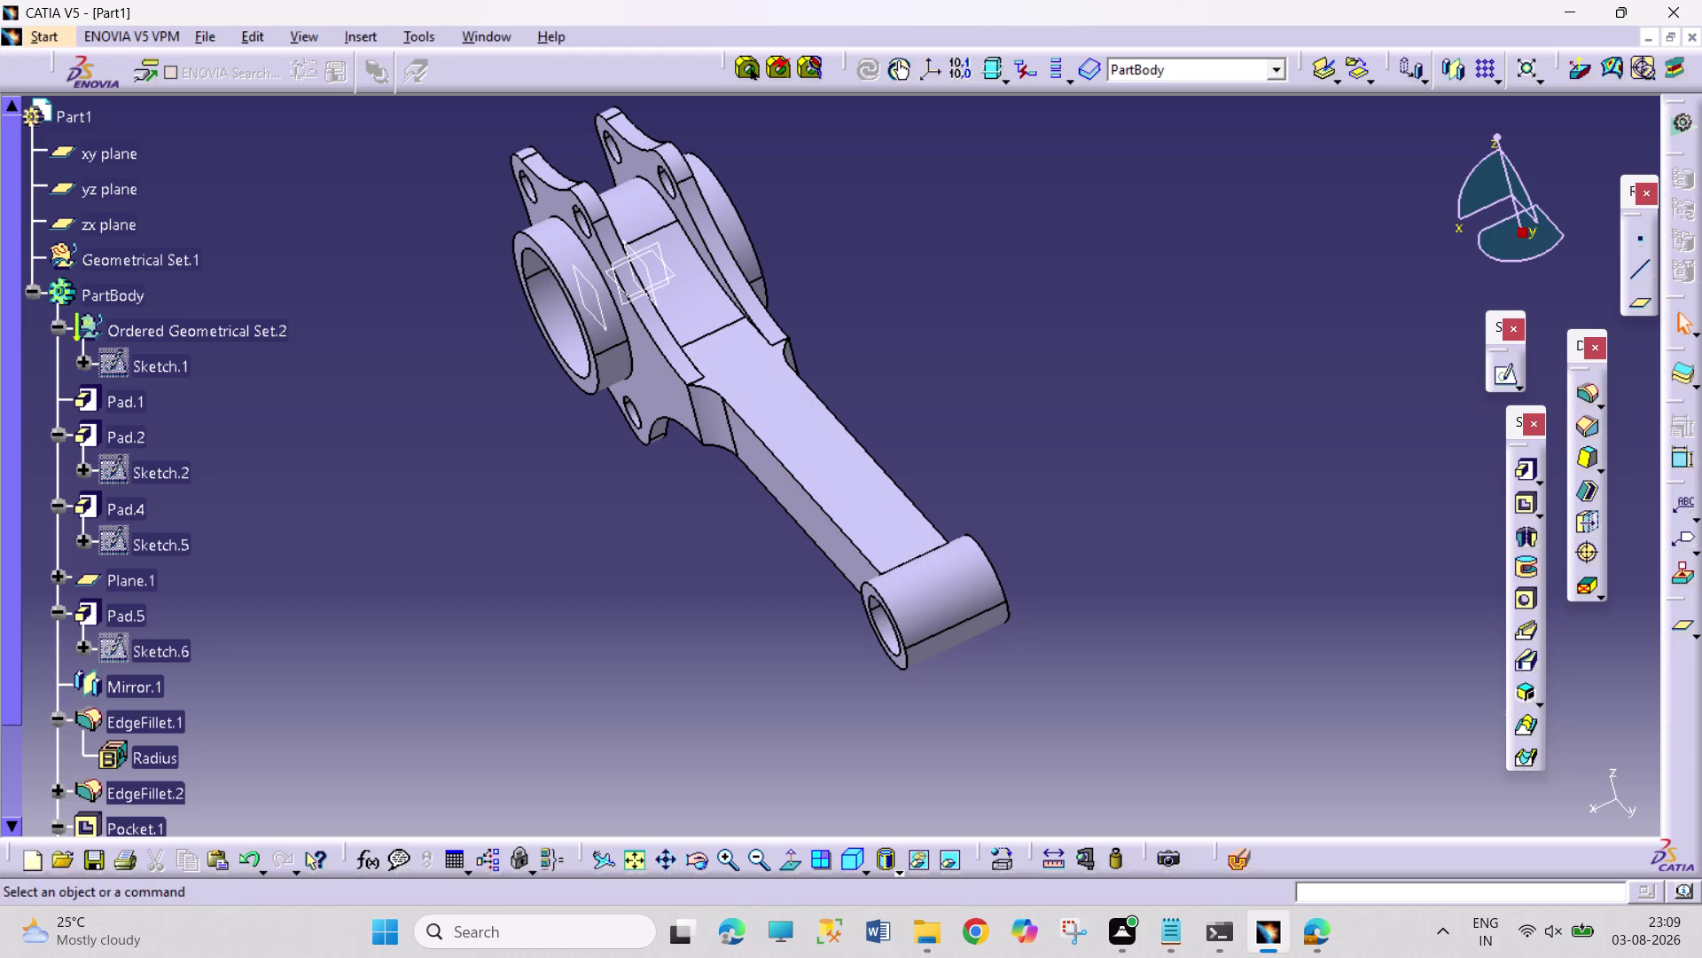
scroll(down, 3)
click(158, 758)
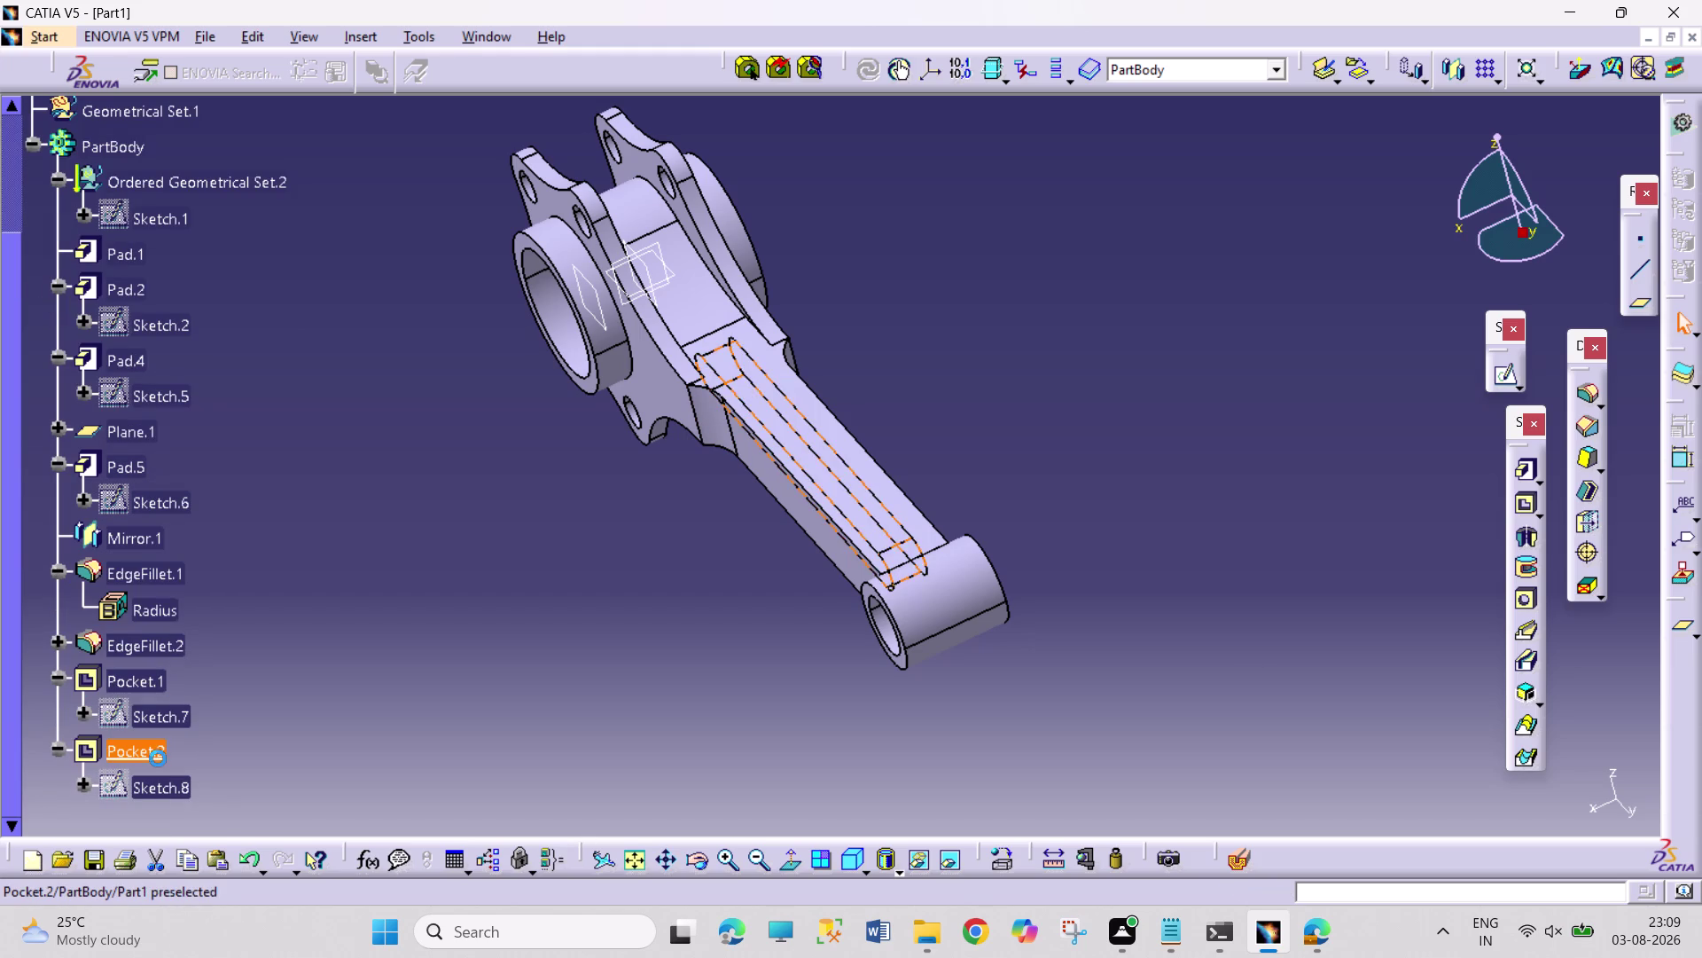
double_click(156, 751)
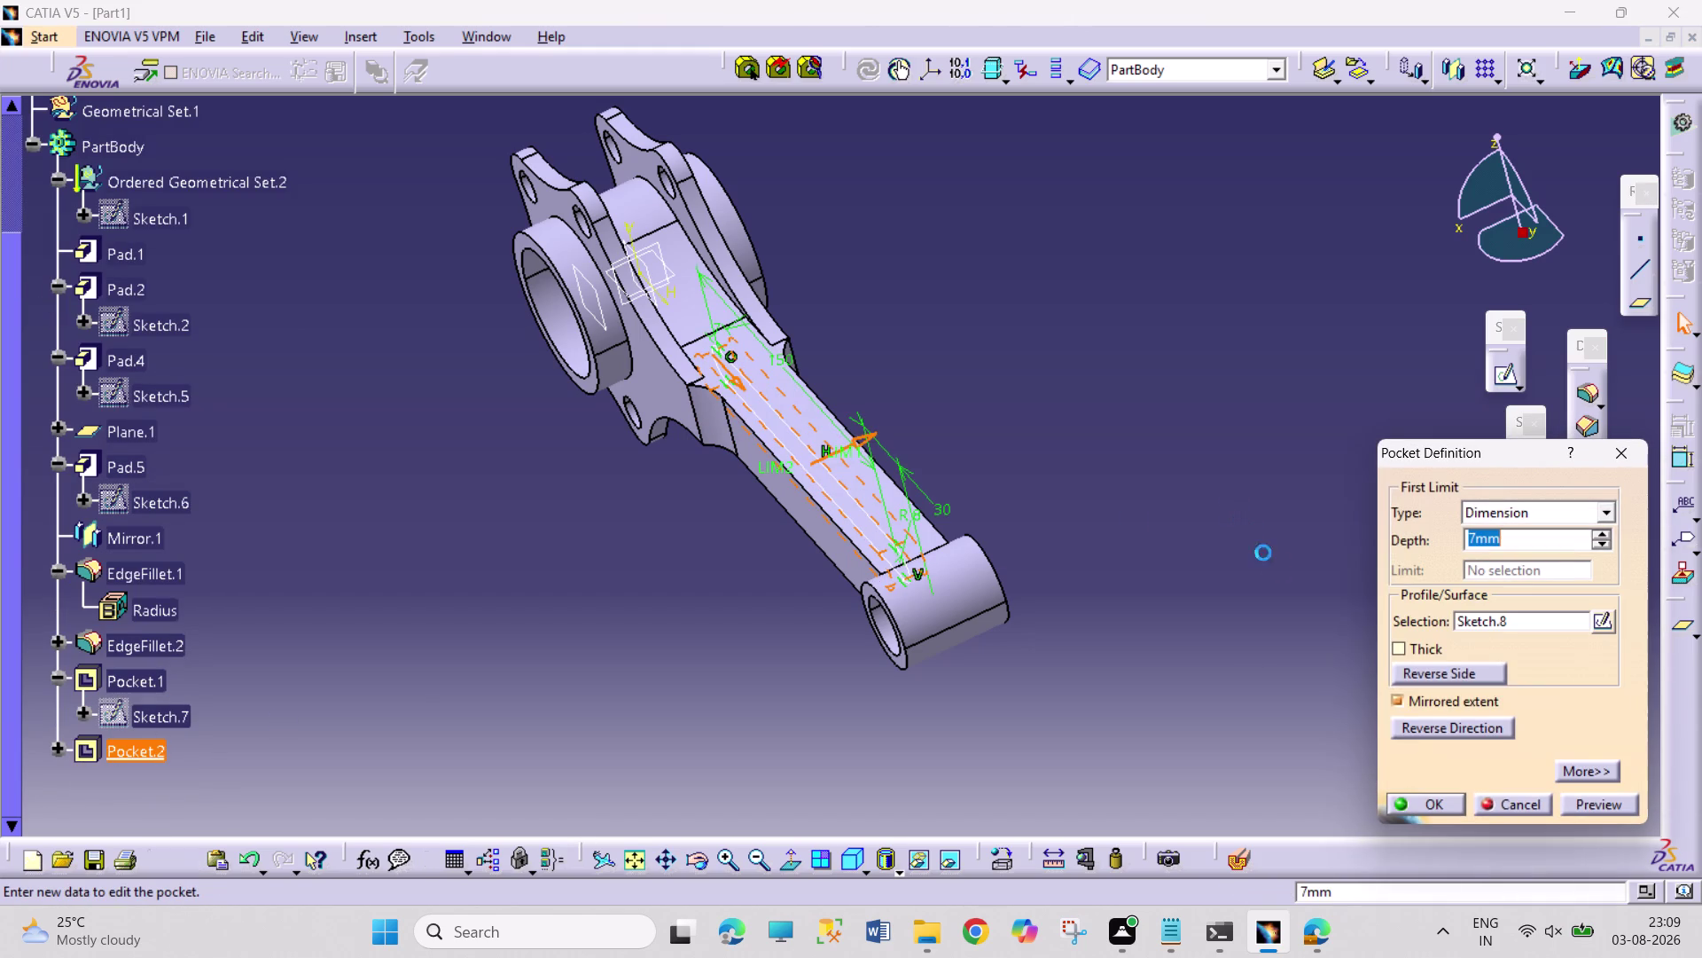
Raise Pocket.2's depth to 24 mm with the spinner and confirm.
triple_click(1602, 533)
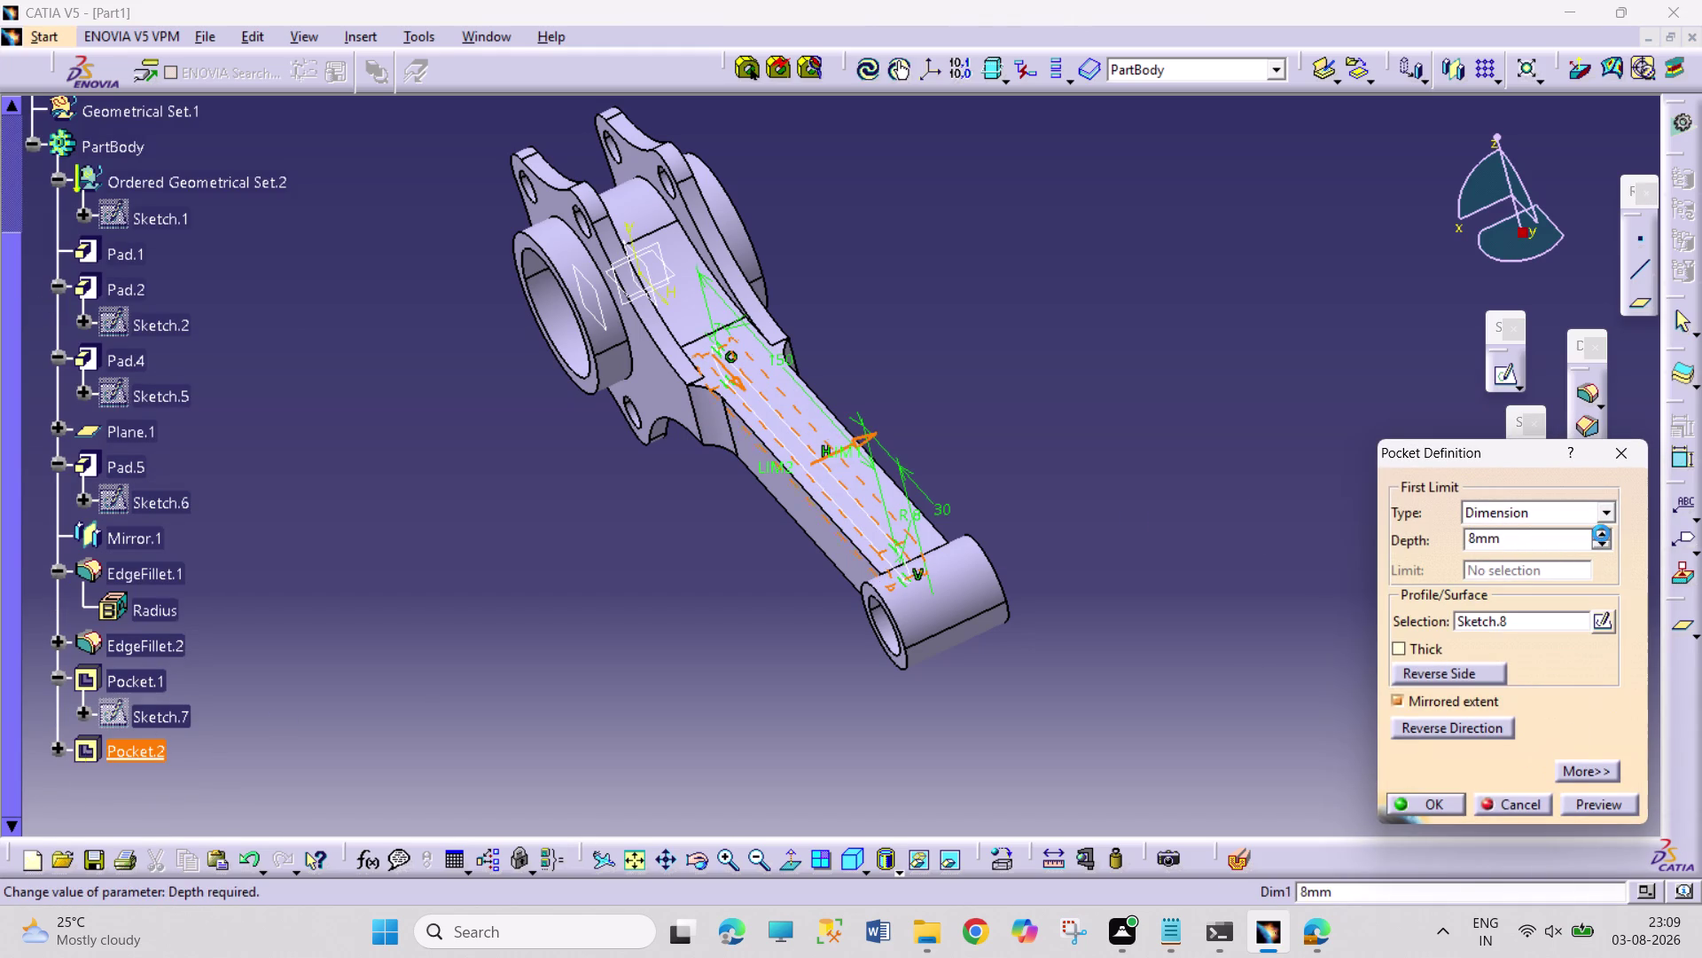
triple_click(1601, 533)
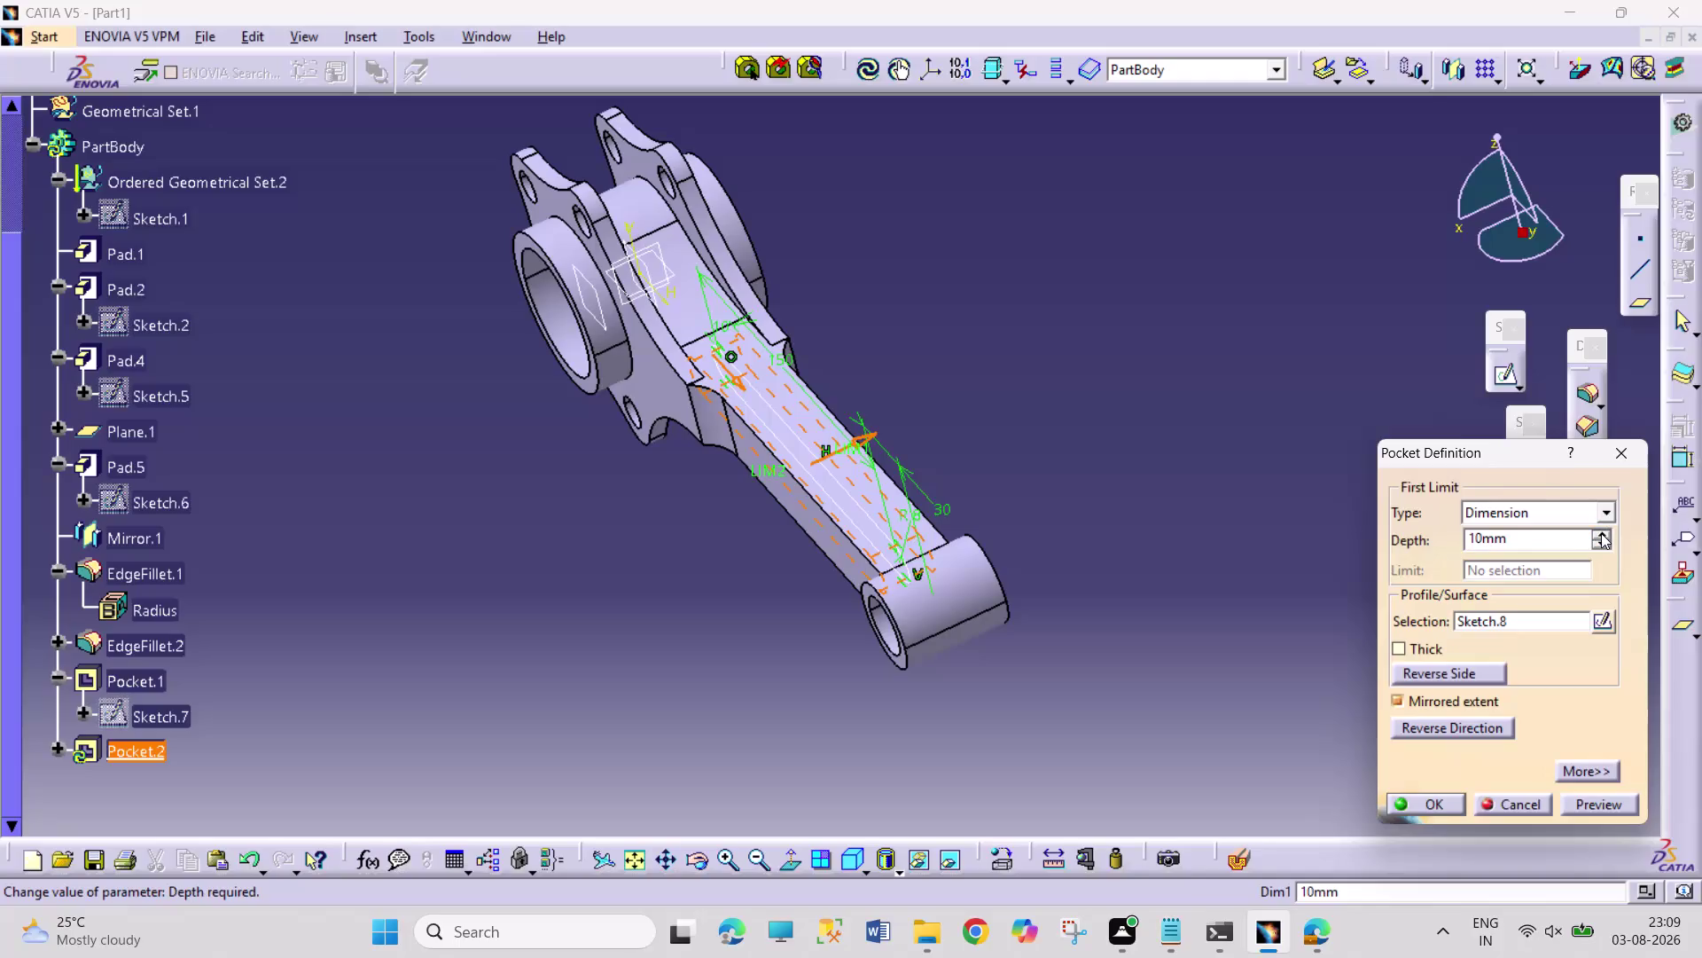
triple_click(1604, 532)
triple_click(1604, 532)
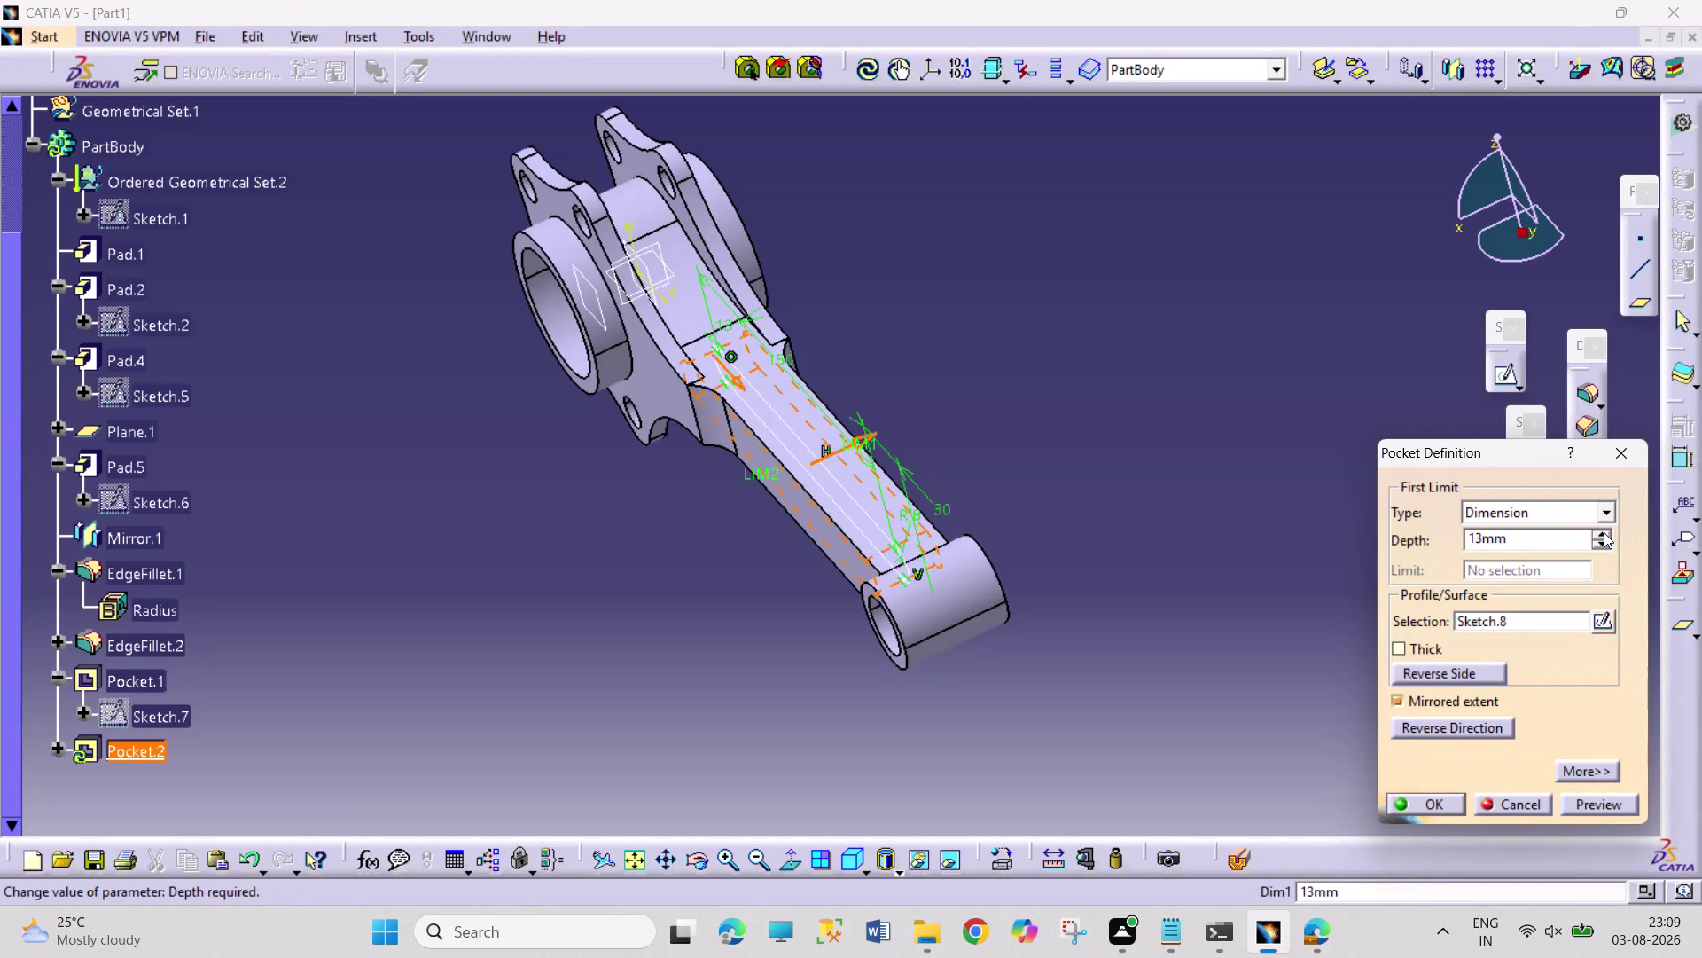
triple_click(1604, 533)
triple_click(1604, 532)
triple_click(1604, 532)
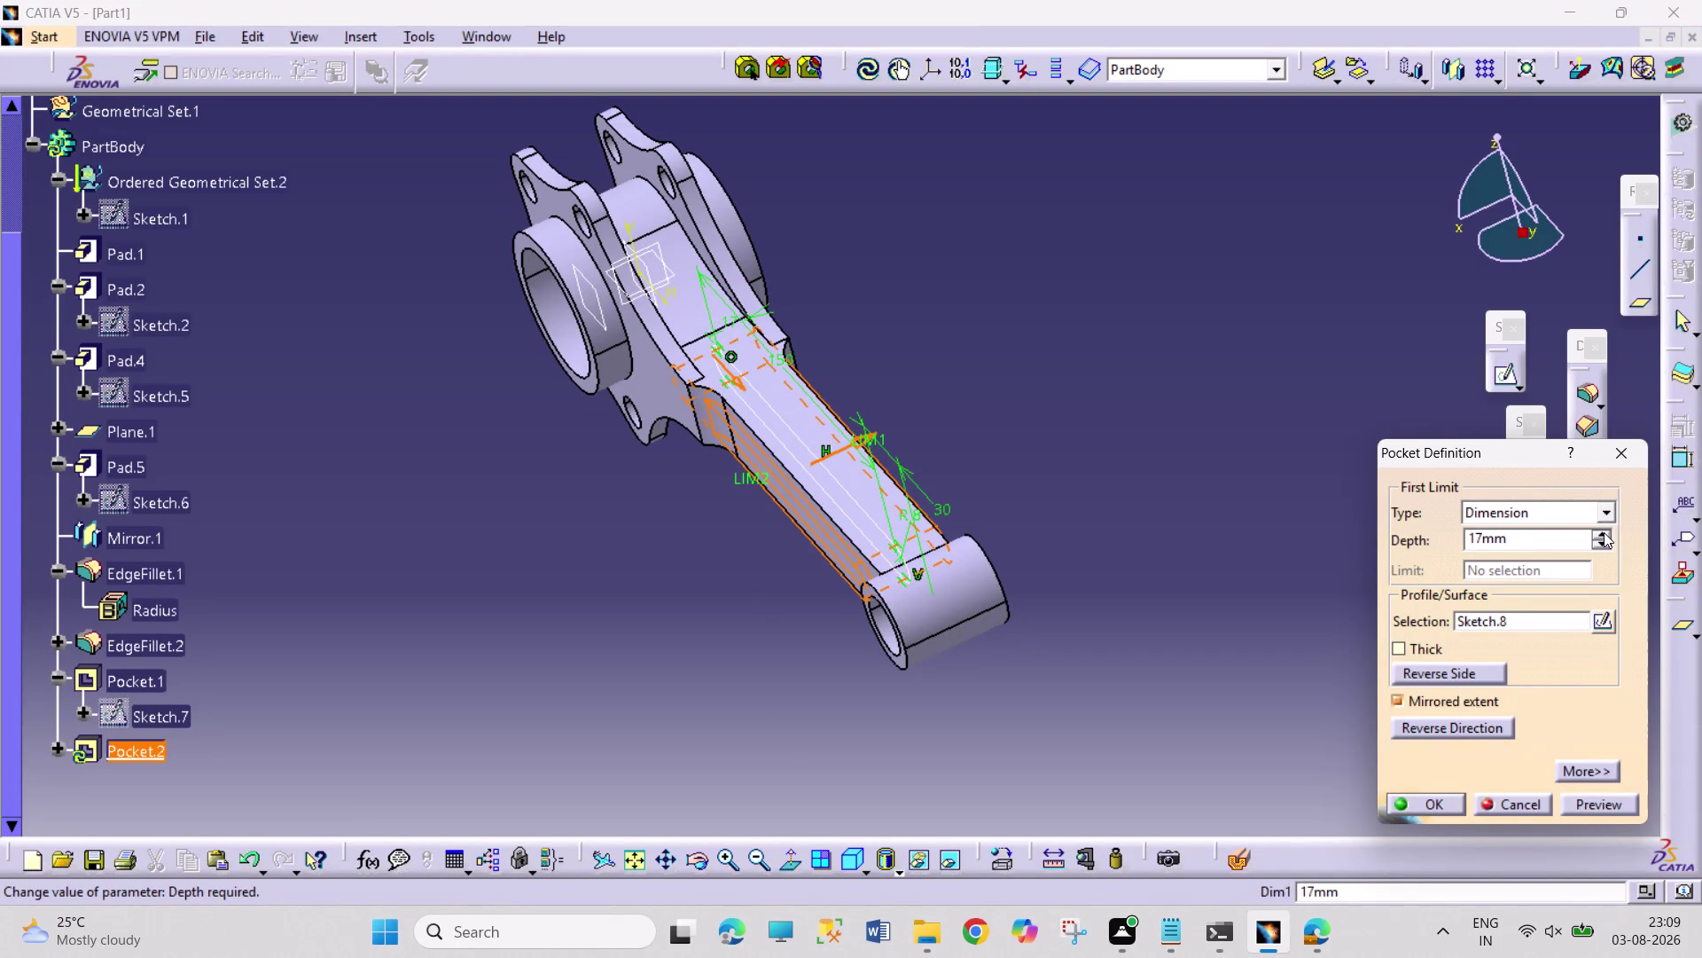
click(1604, 532)
click(1605, 532)
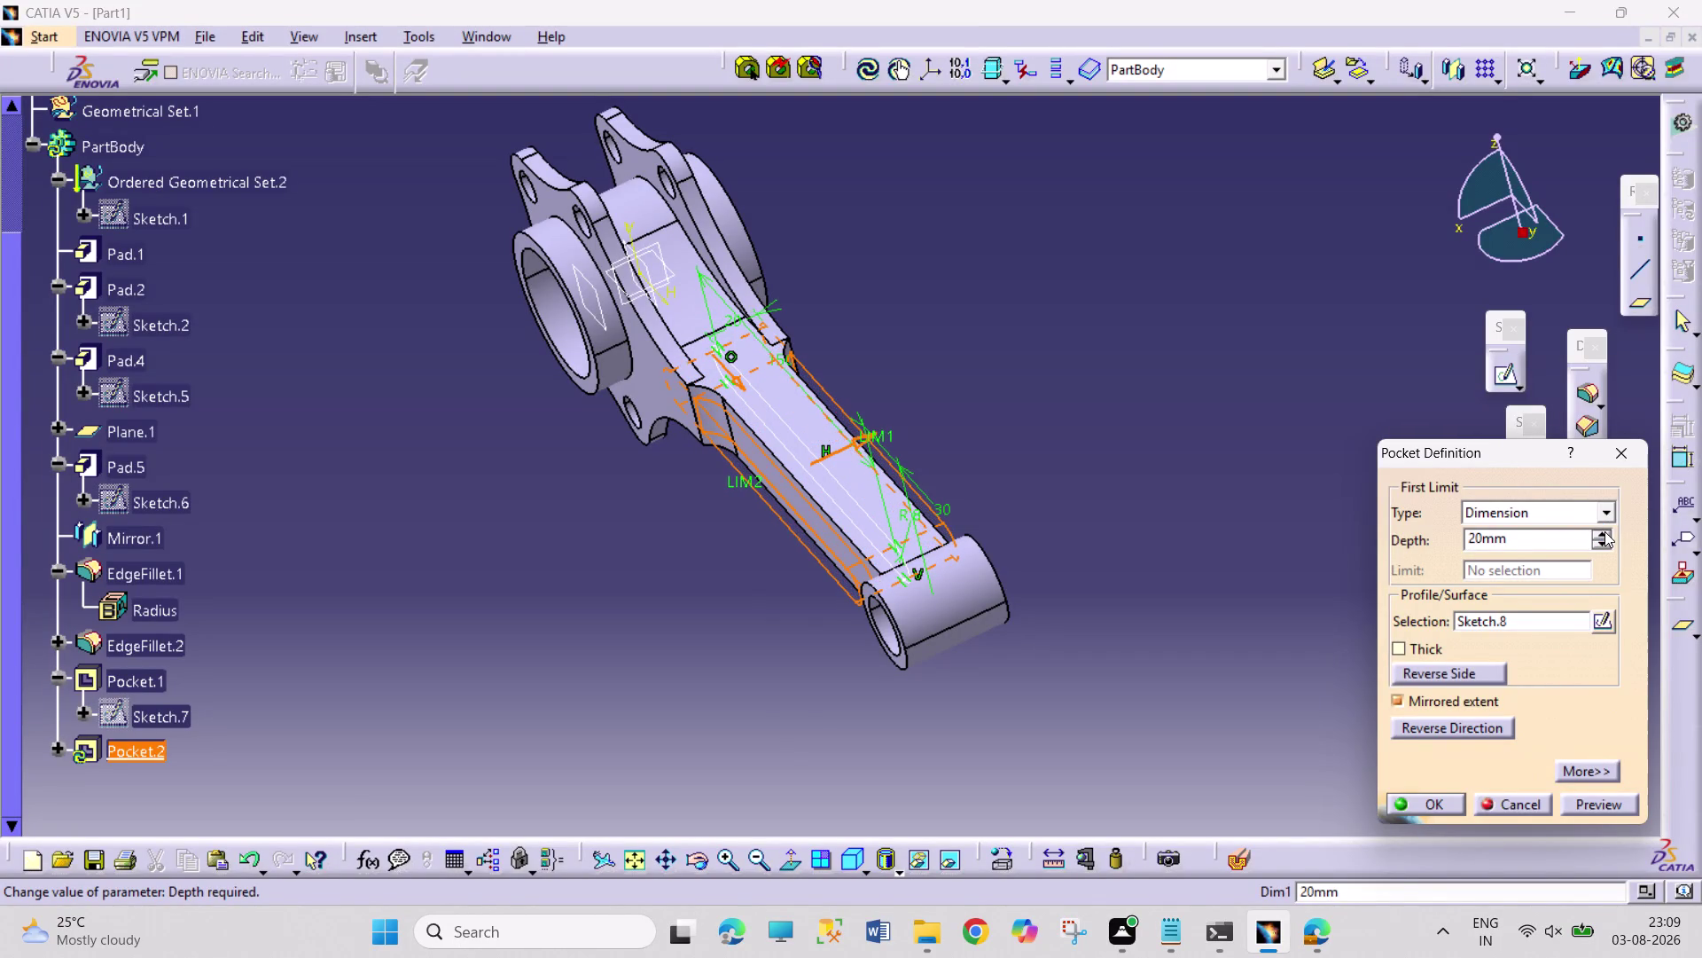
click(1605, 531)
click(1604, 531)
click(1605, 531)
click(1605, 531)
double_click(1605, 531)
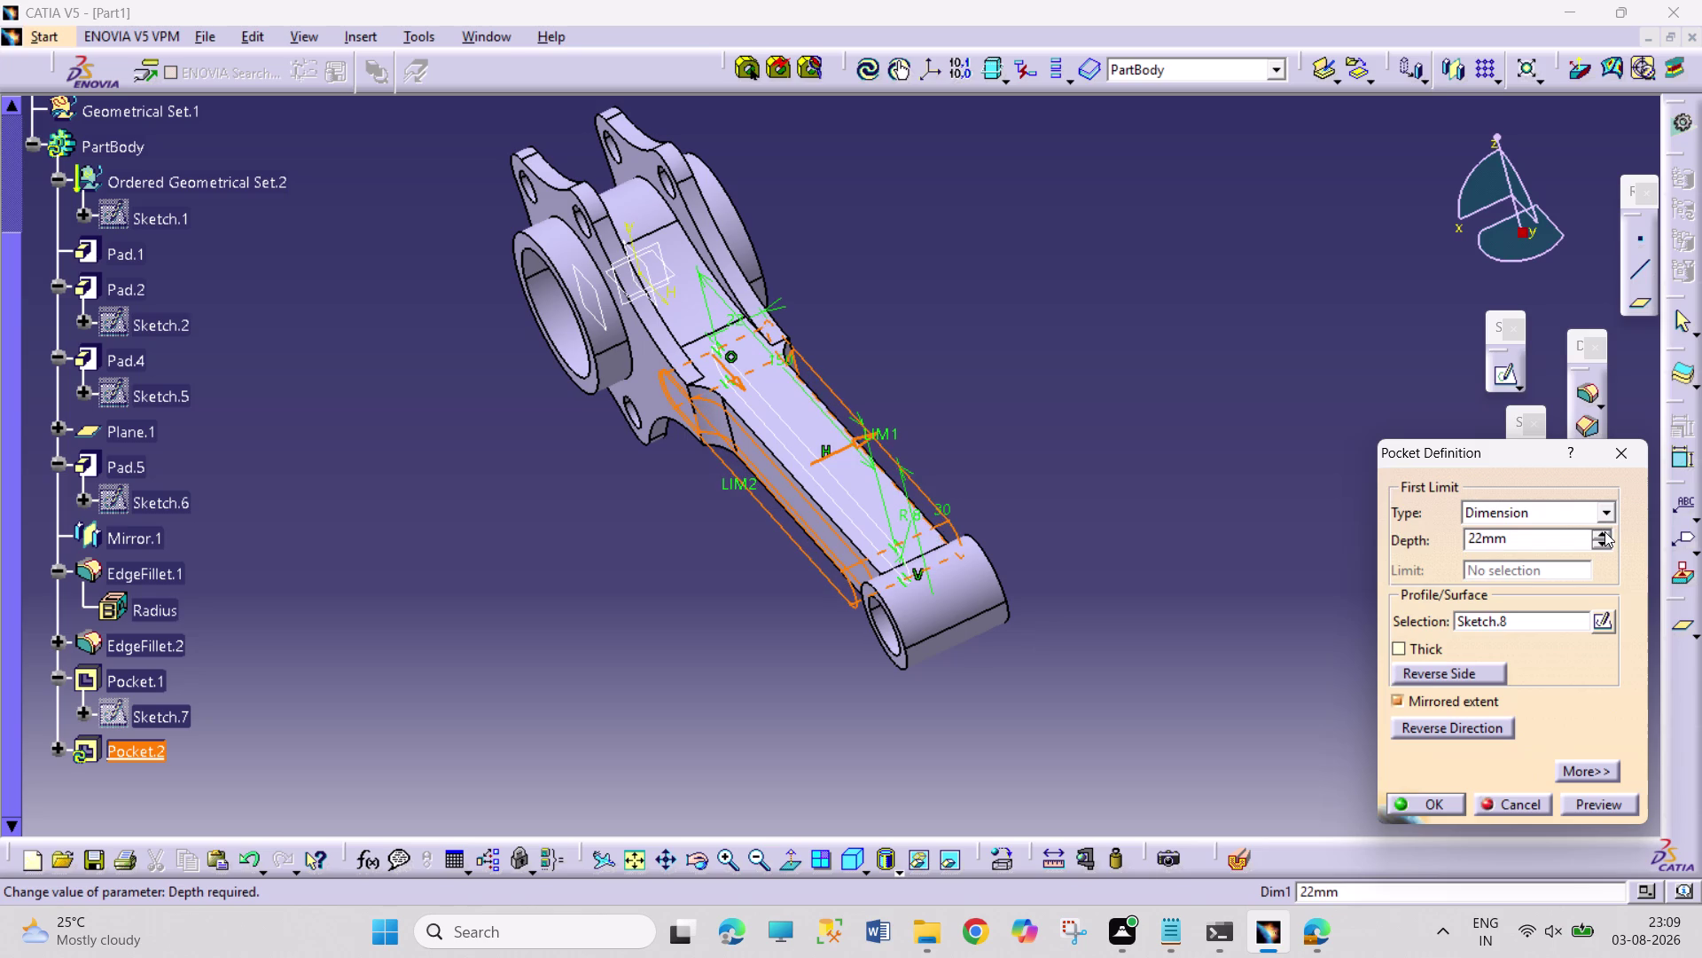
double_click(1605, 531)
click(1605, 531)
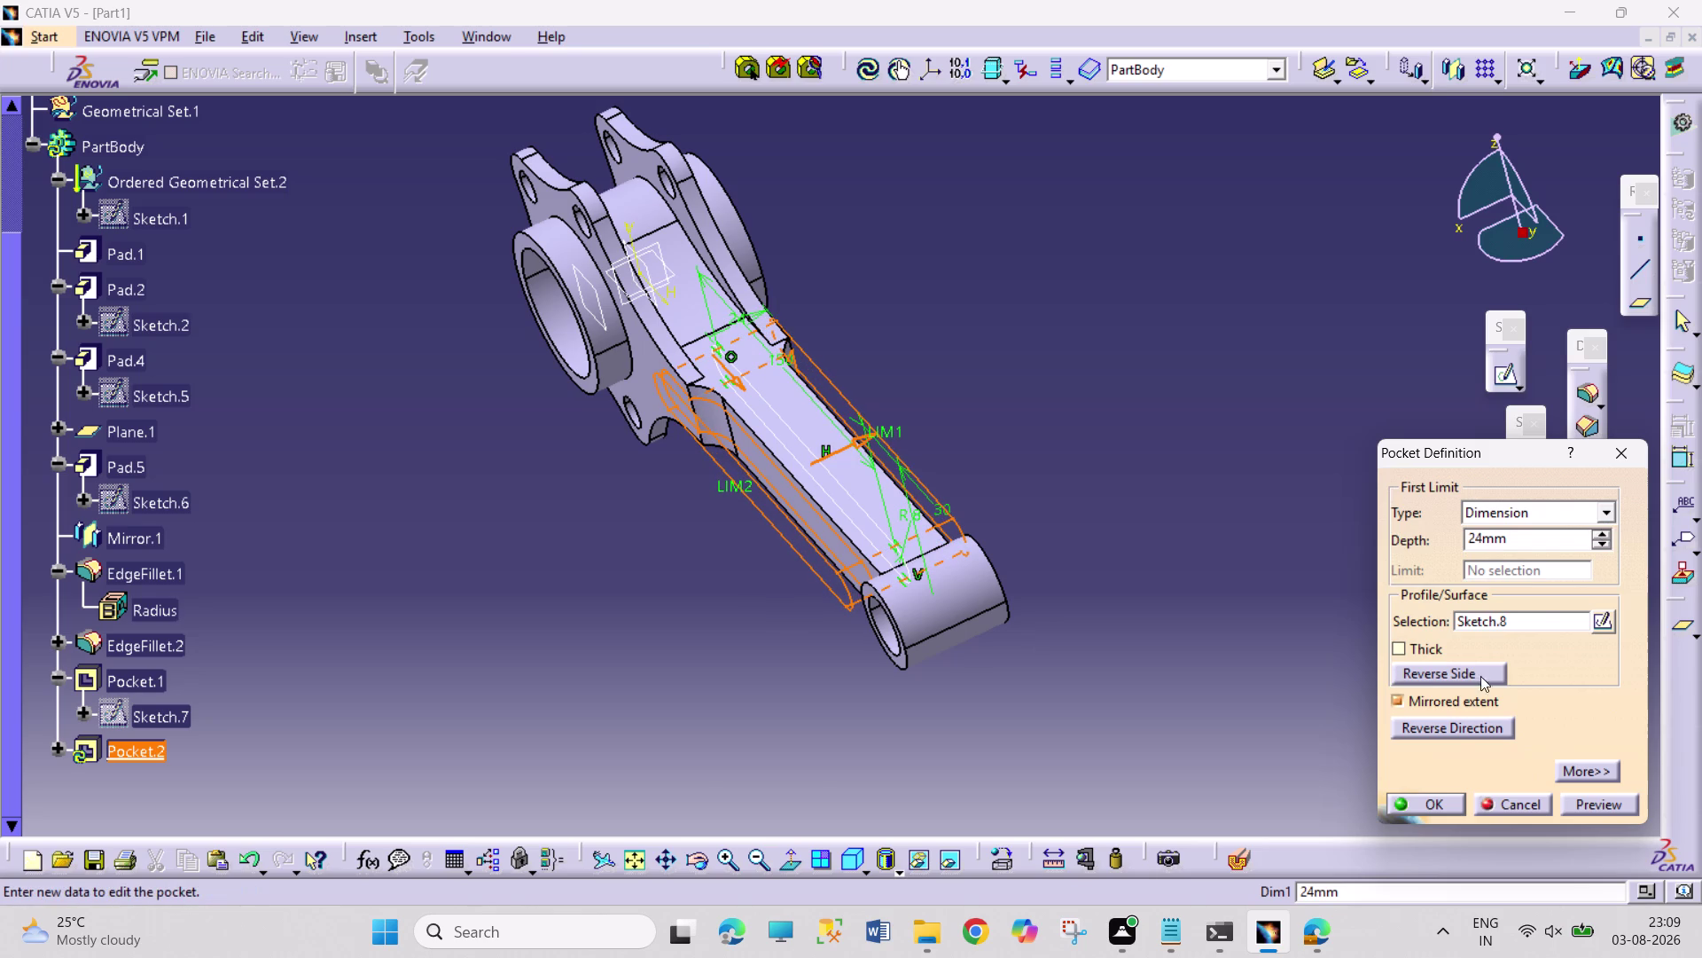
click(1428, 790)
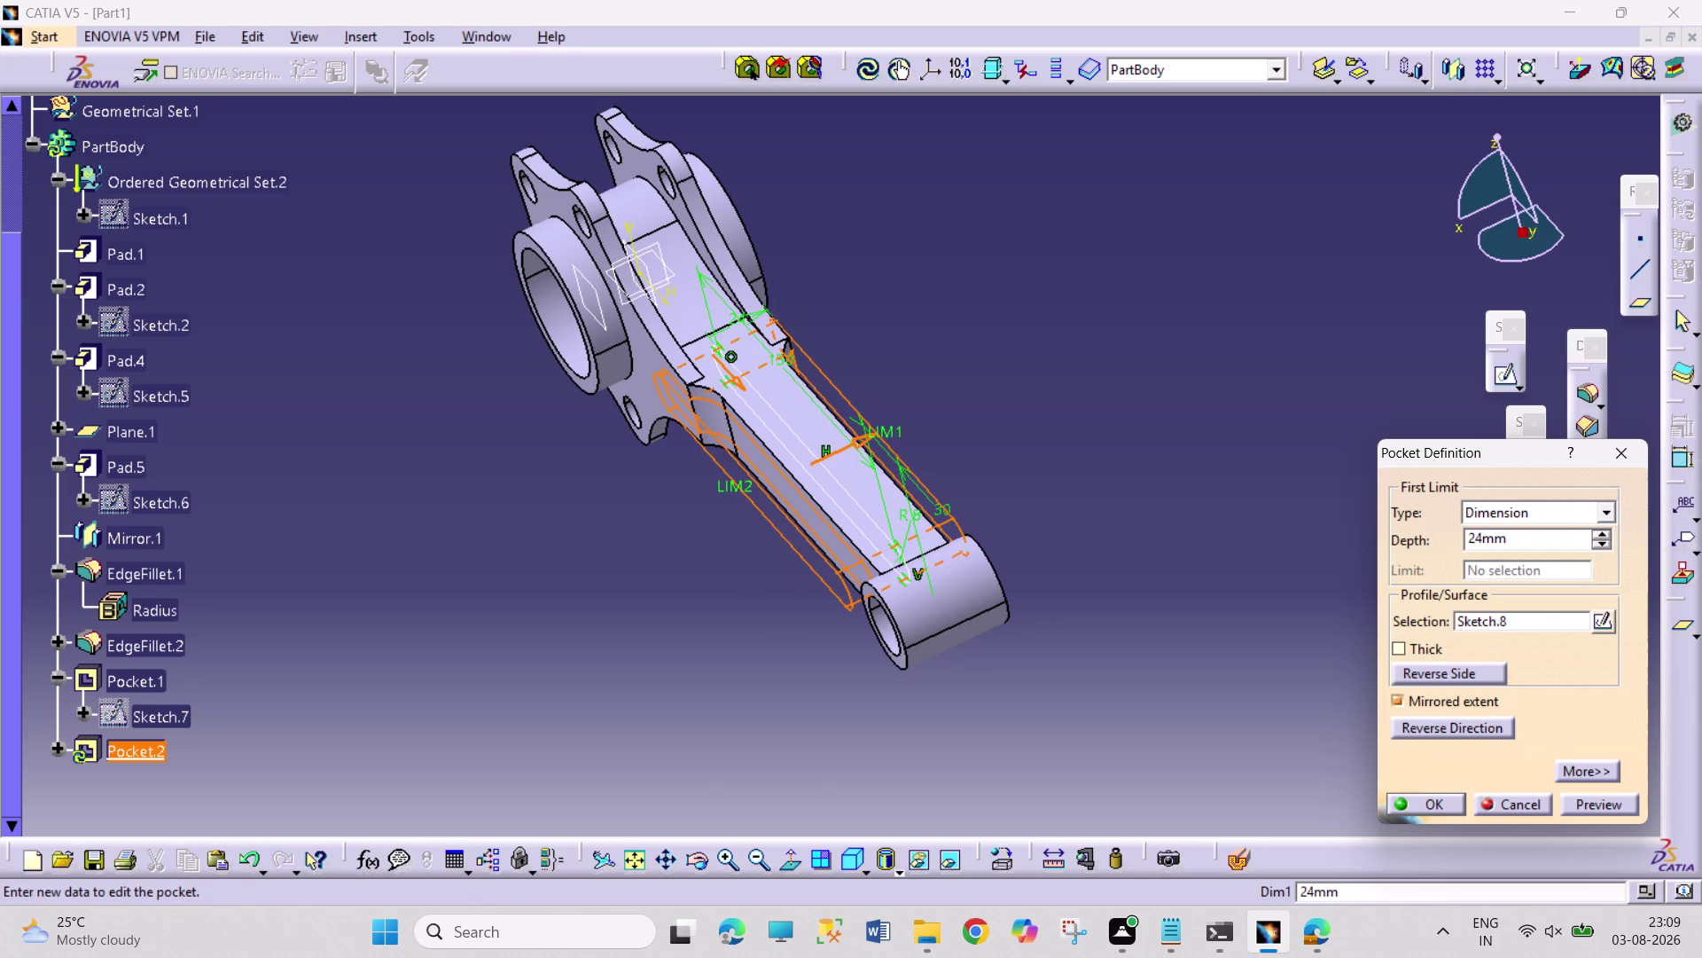
click(1391, 802)
click(1186, 754)
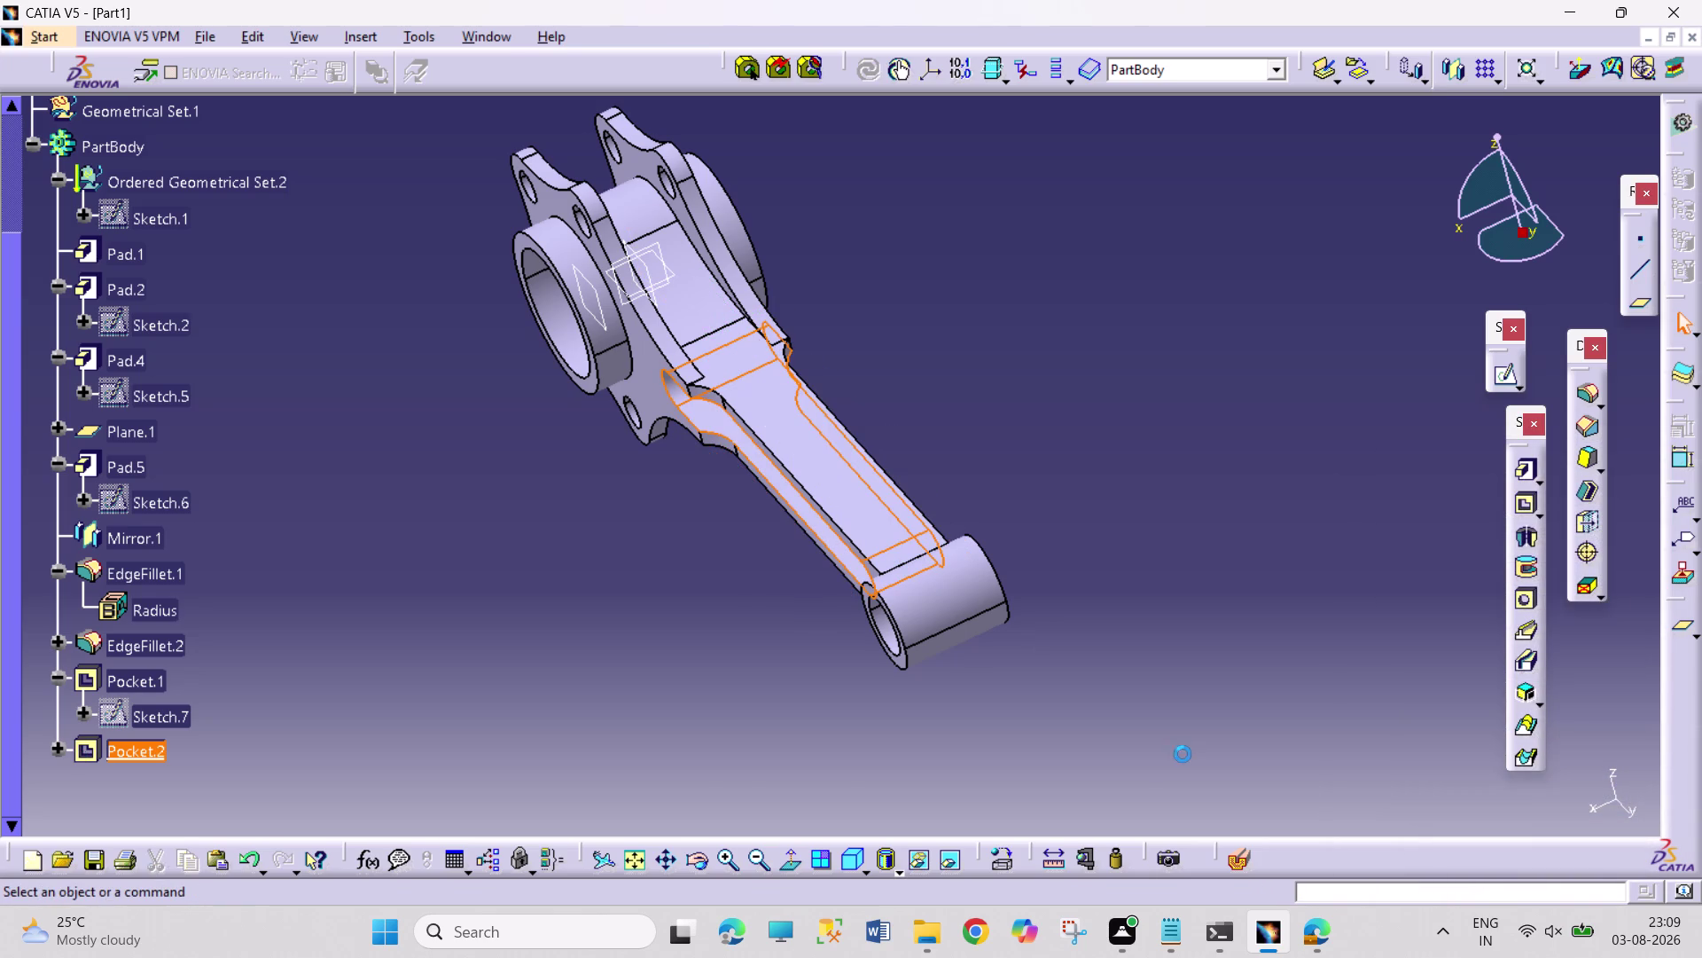
Orbit the slotted rod to inspect the slot, then open the Save As dialog with Ctrl+S.
click(697, 859)
drag(679, 730, 831, 545)
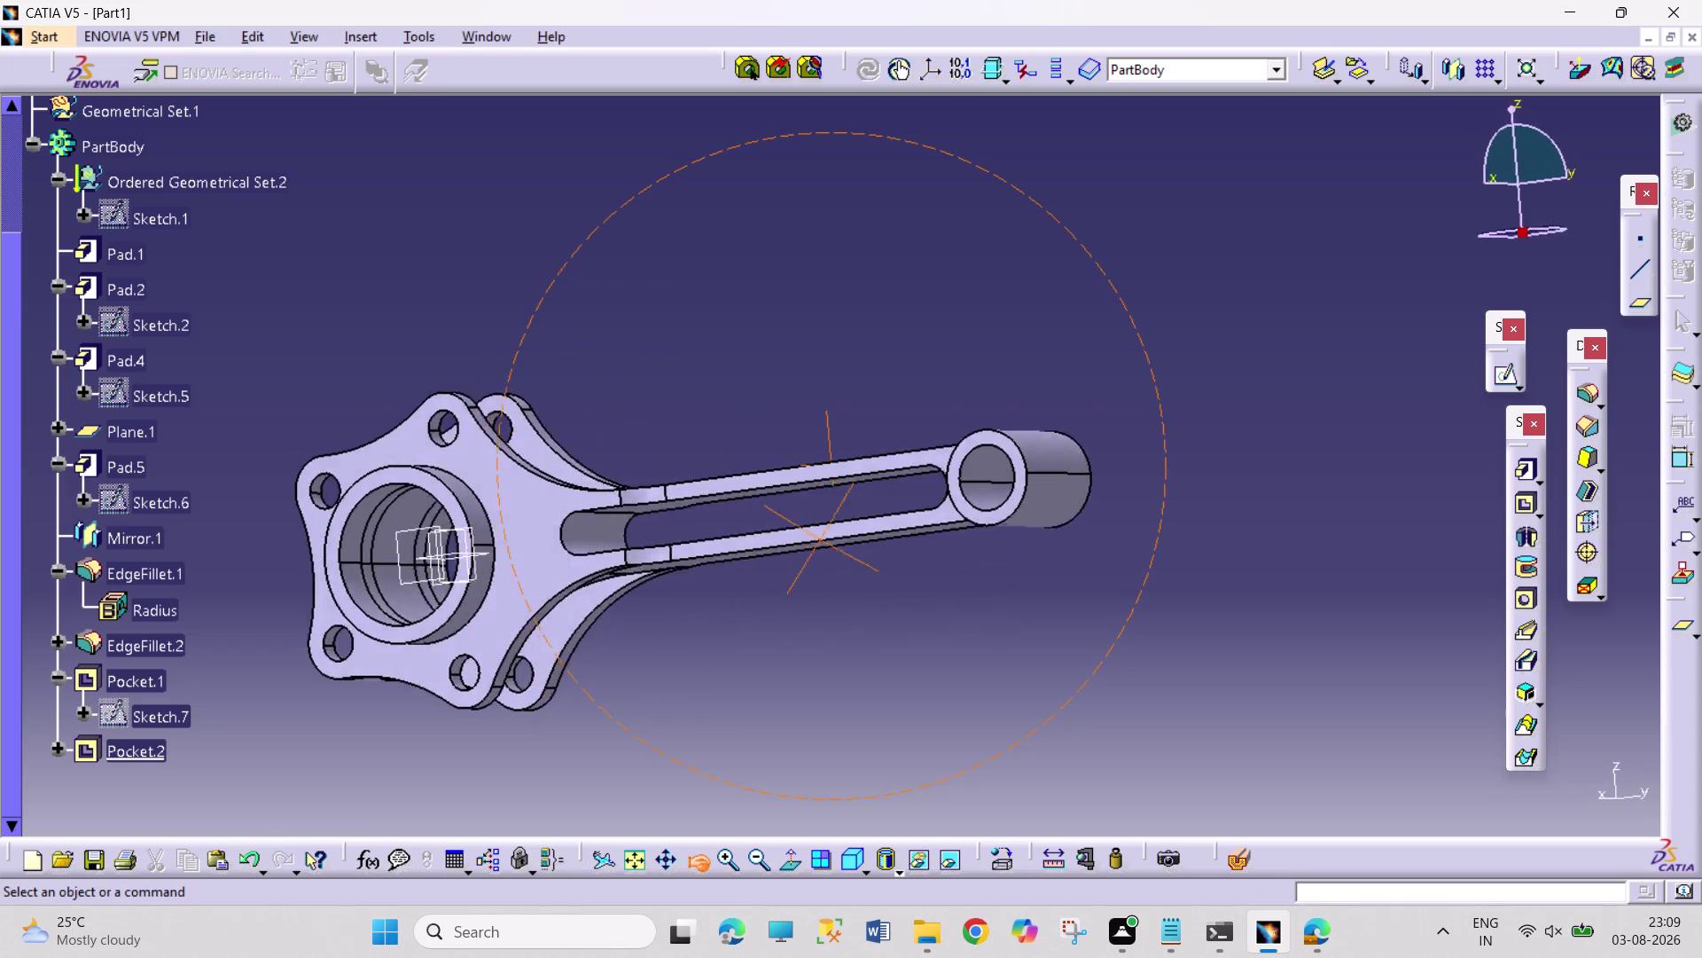
drag(832, 545, 777, 741)
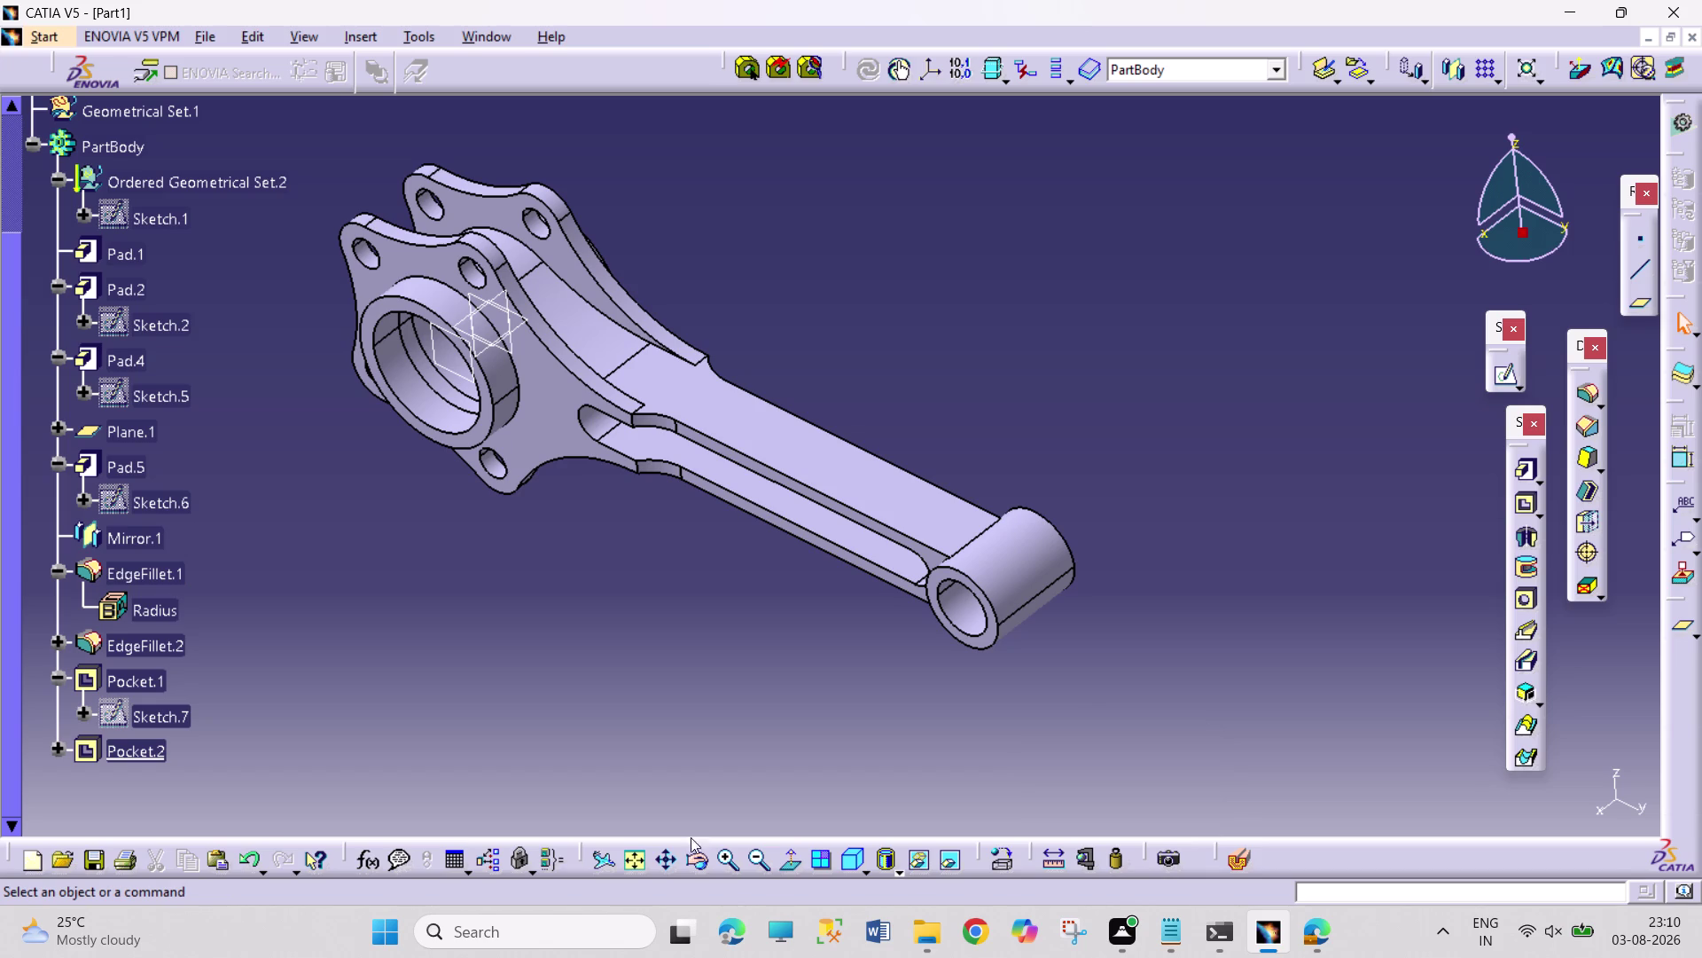
click(696, 859)
drag(681, 736, 897, 635)
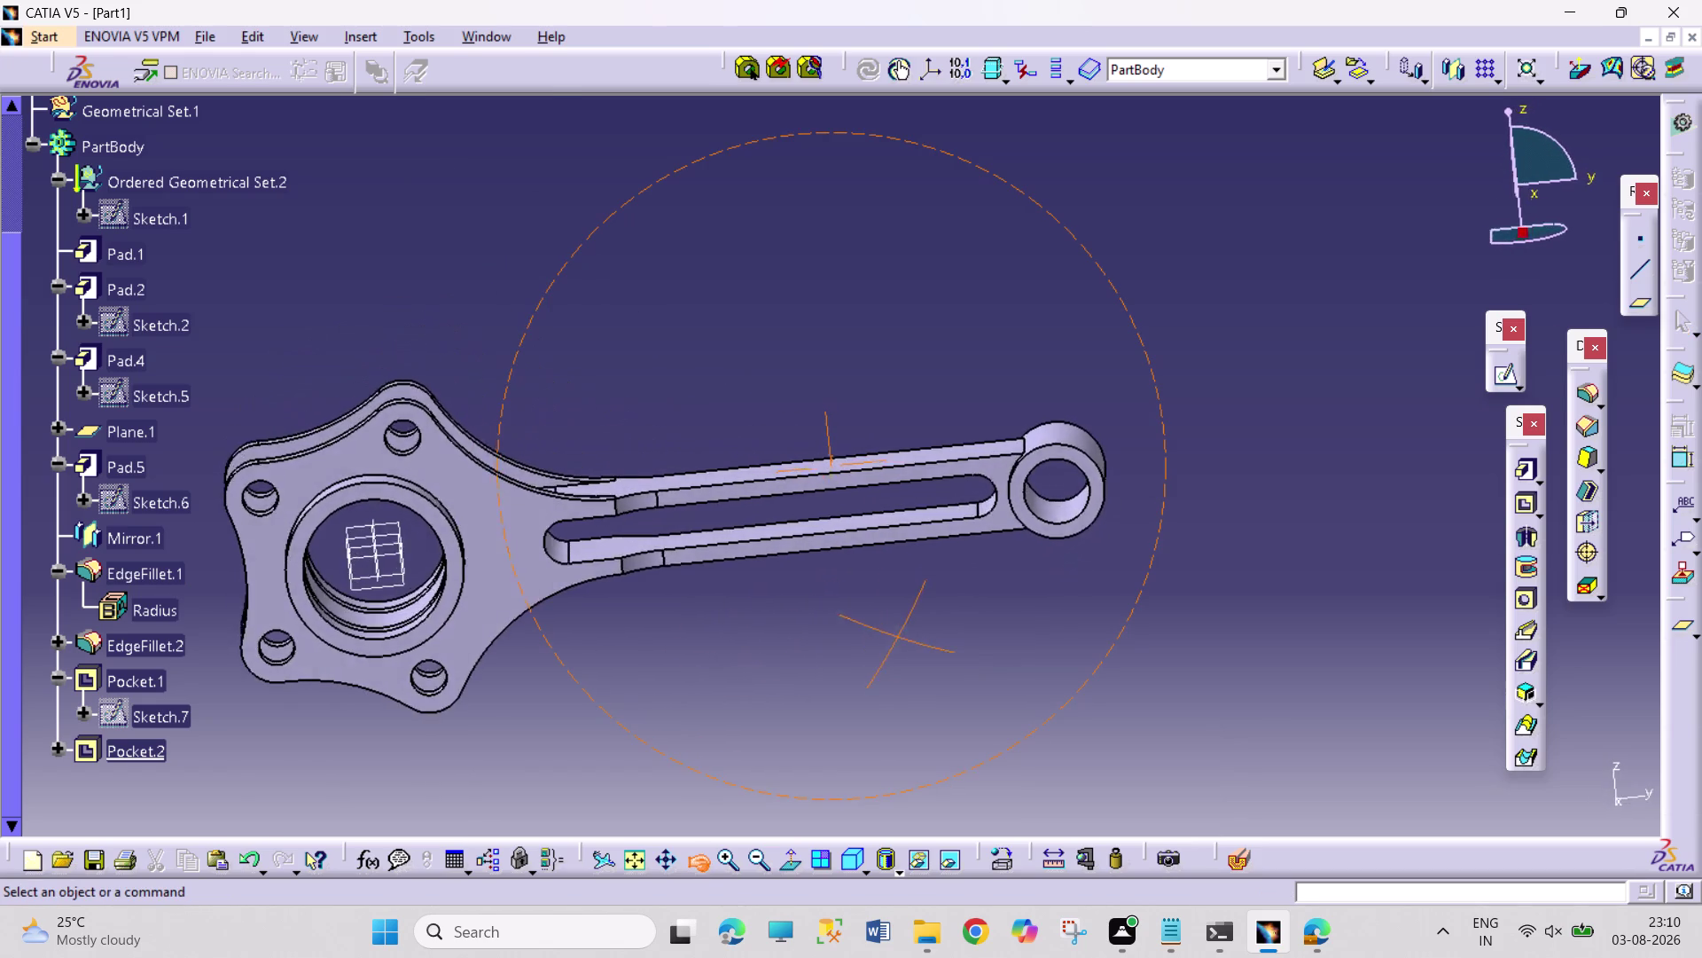
drag(898, 636, 868, 662)
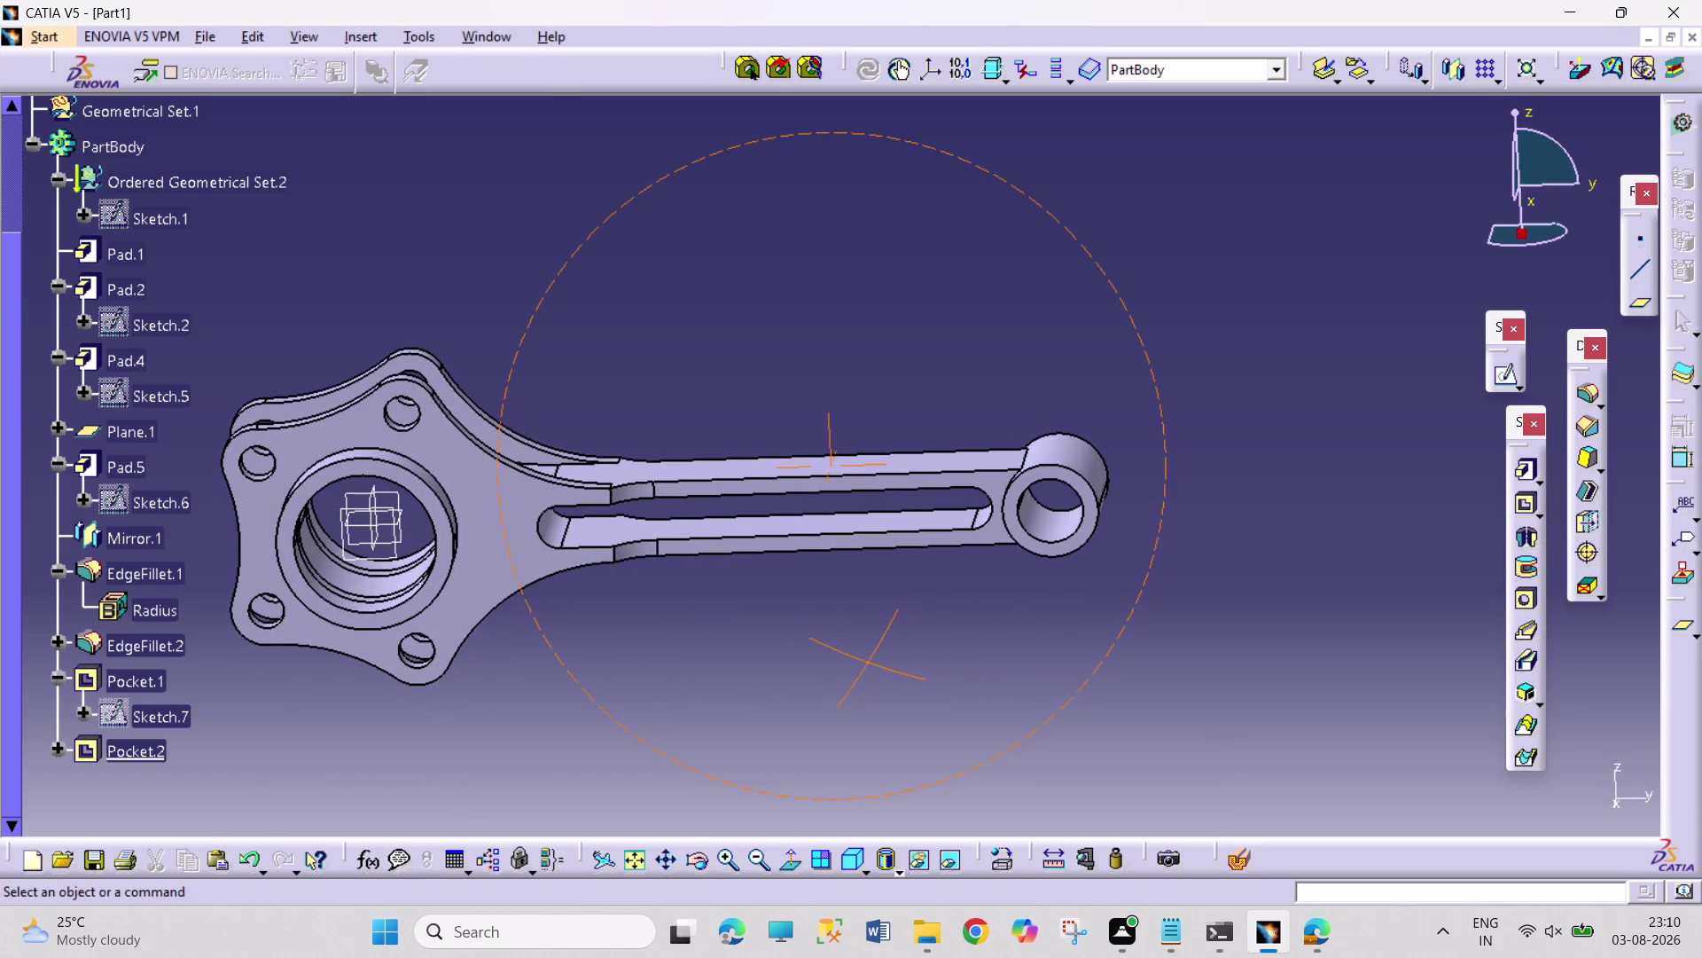
key(ctrl+s)
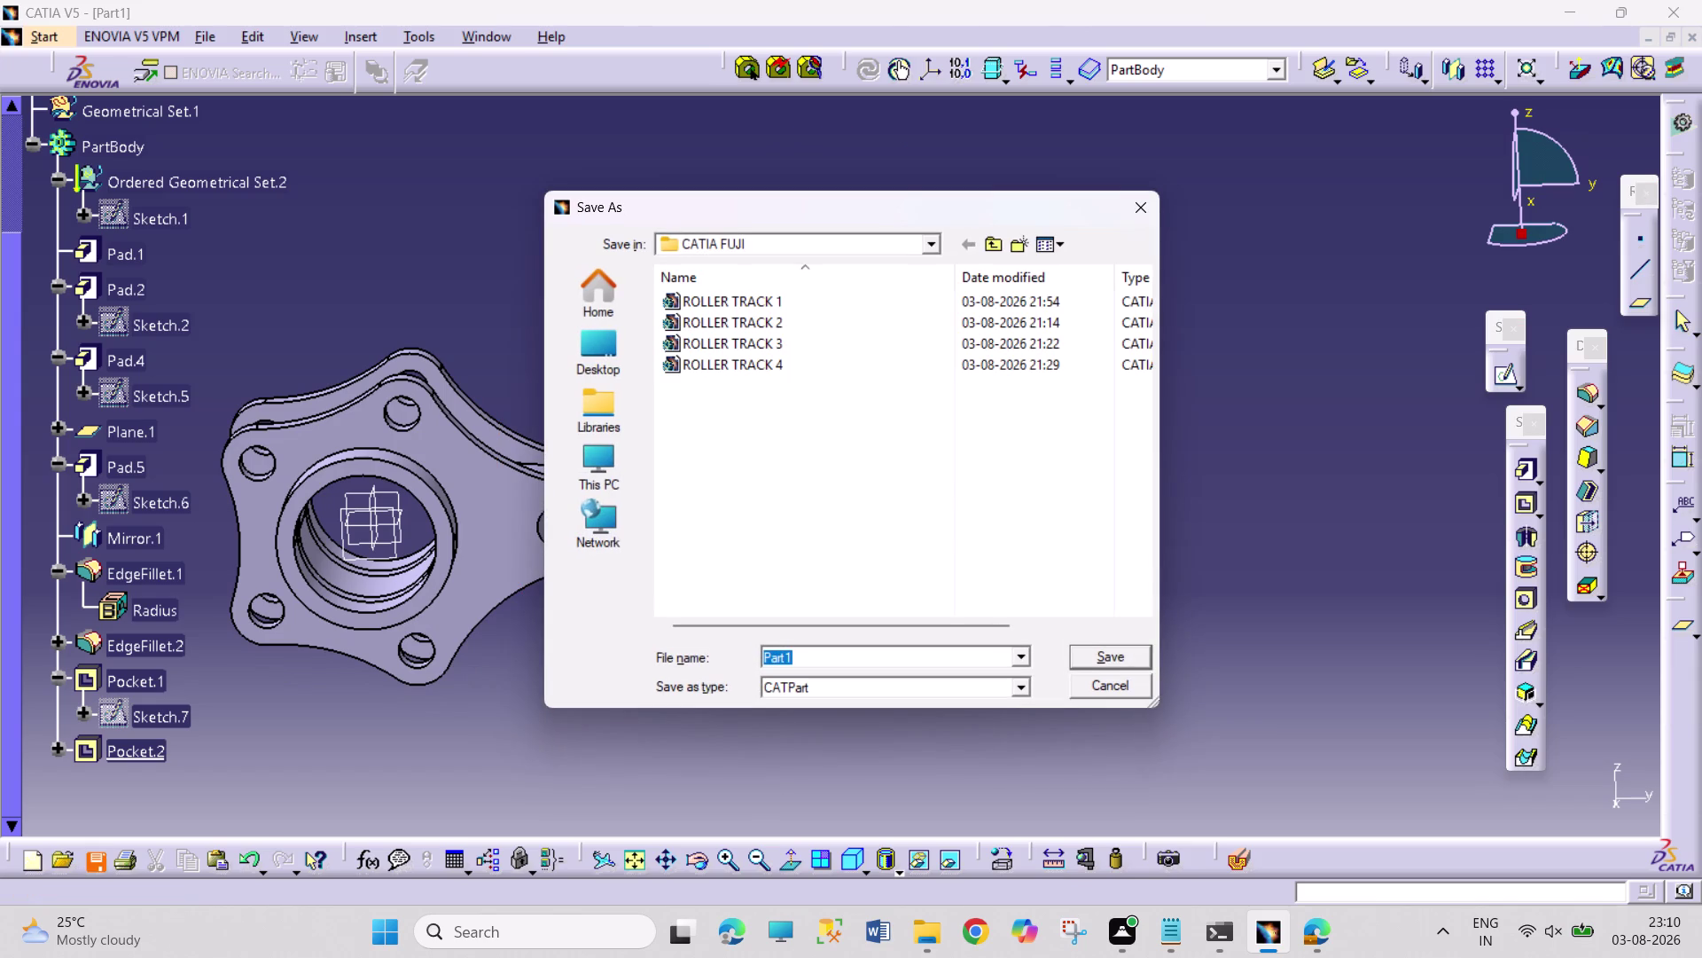
Save the part as CONNECTING ROD.CATPart in the CATIA FUJI folder.
text(CO)
text(NNECTI)
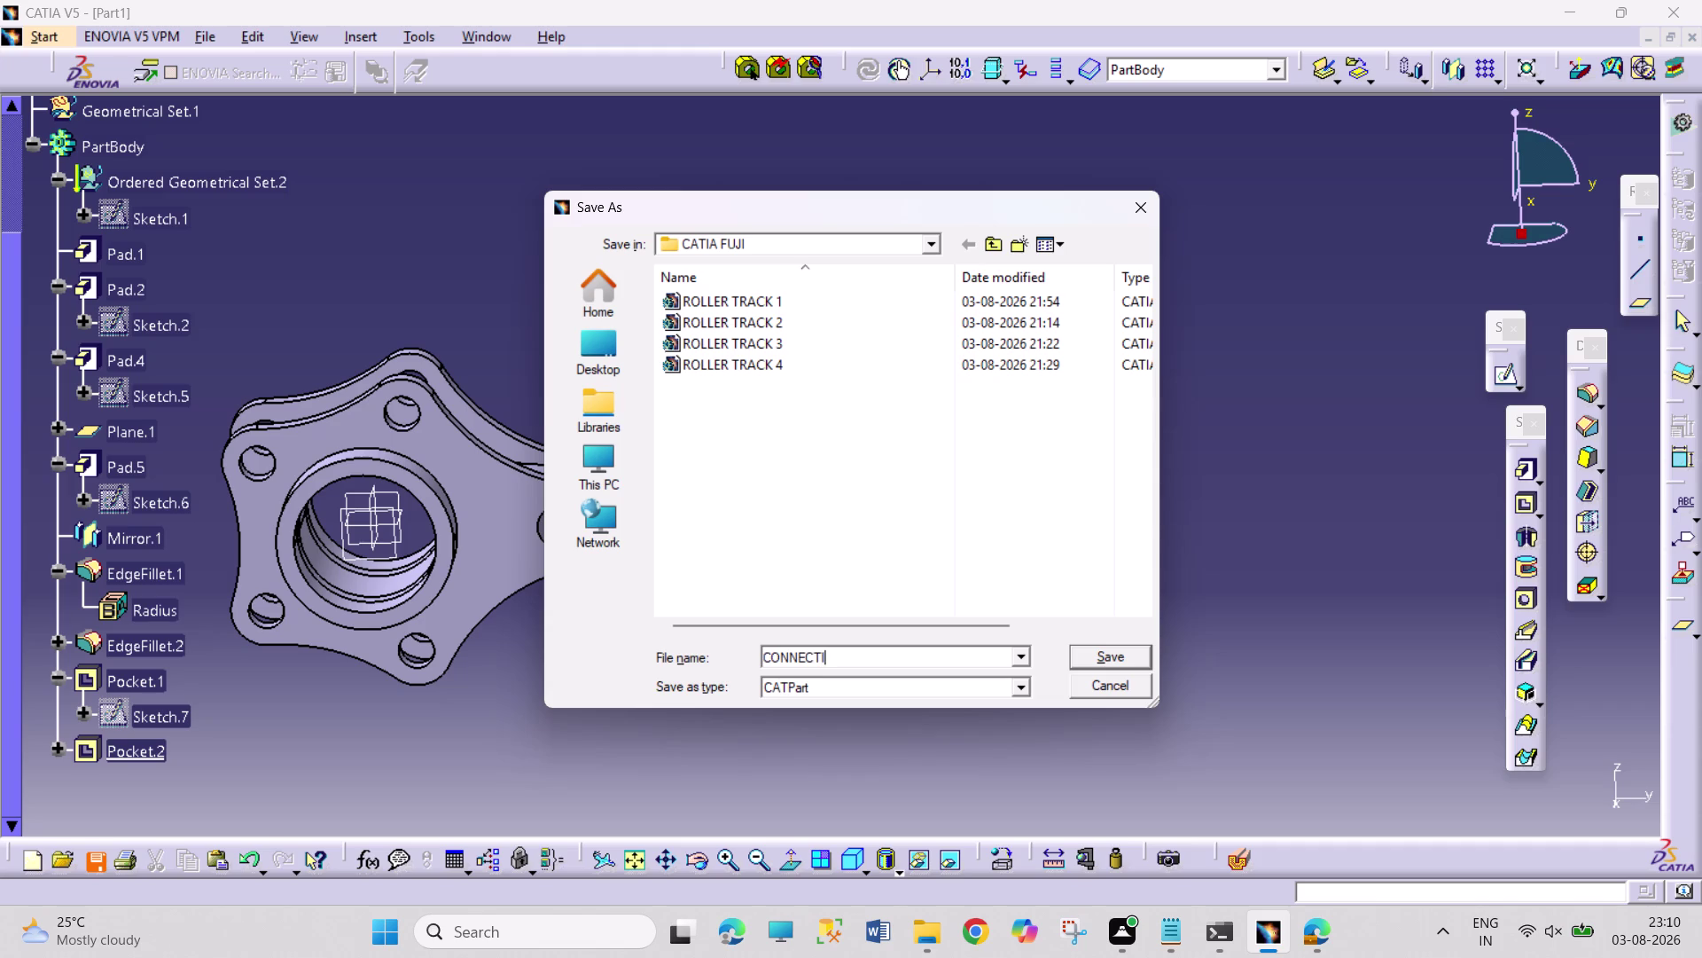
text(NG ROD)
key(Return)
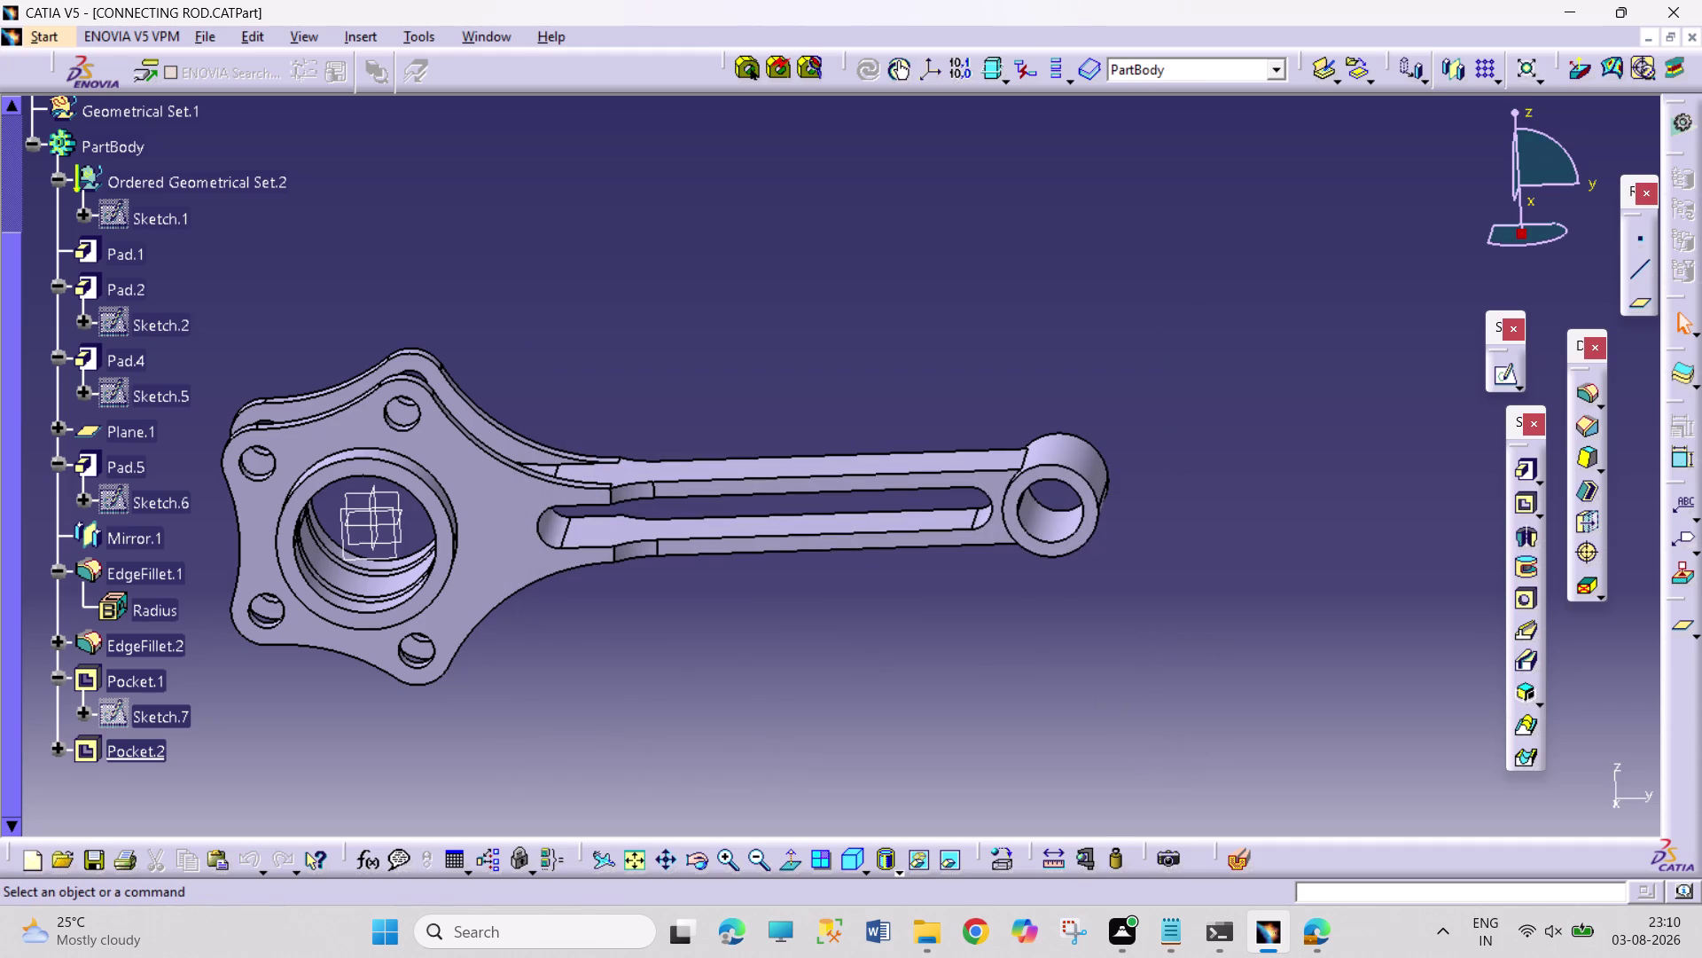
scroll(up, 3)
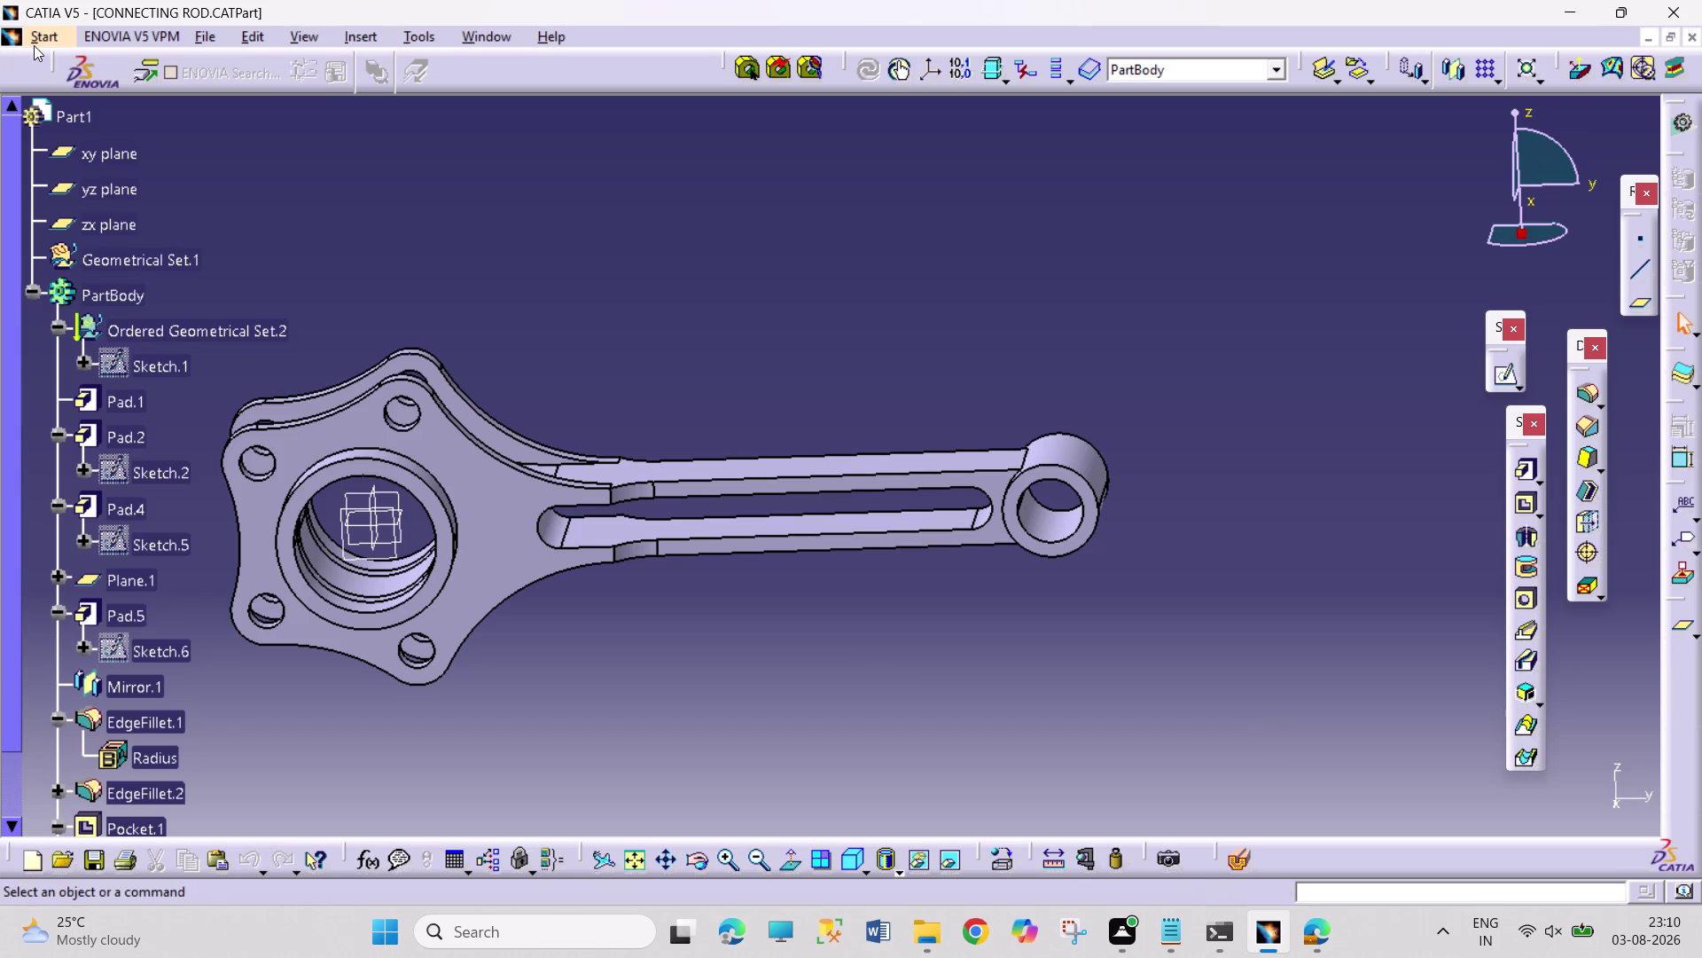
Switch to Mechanical Design > Drafting and accept the empty layout with ISO standard, A0 format.
click(48, 42)
click(91, 89)
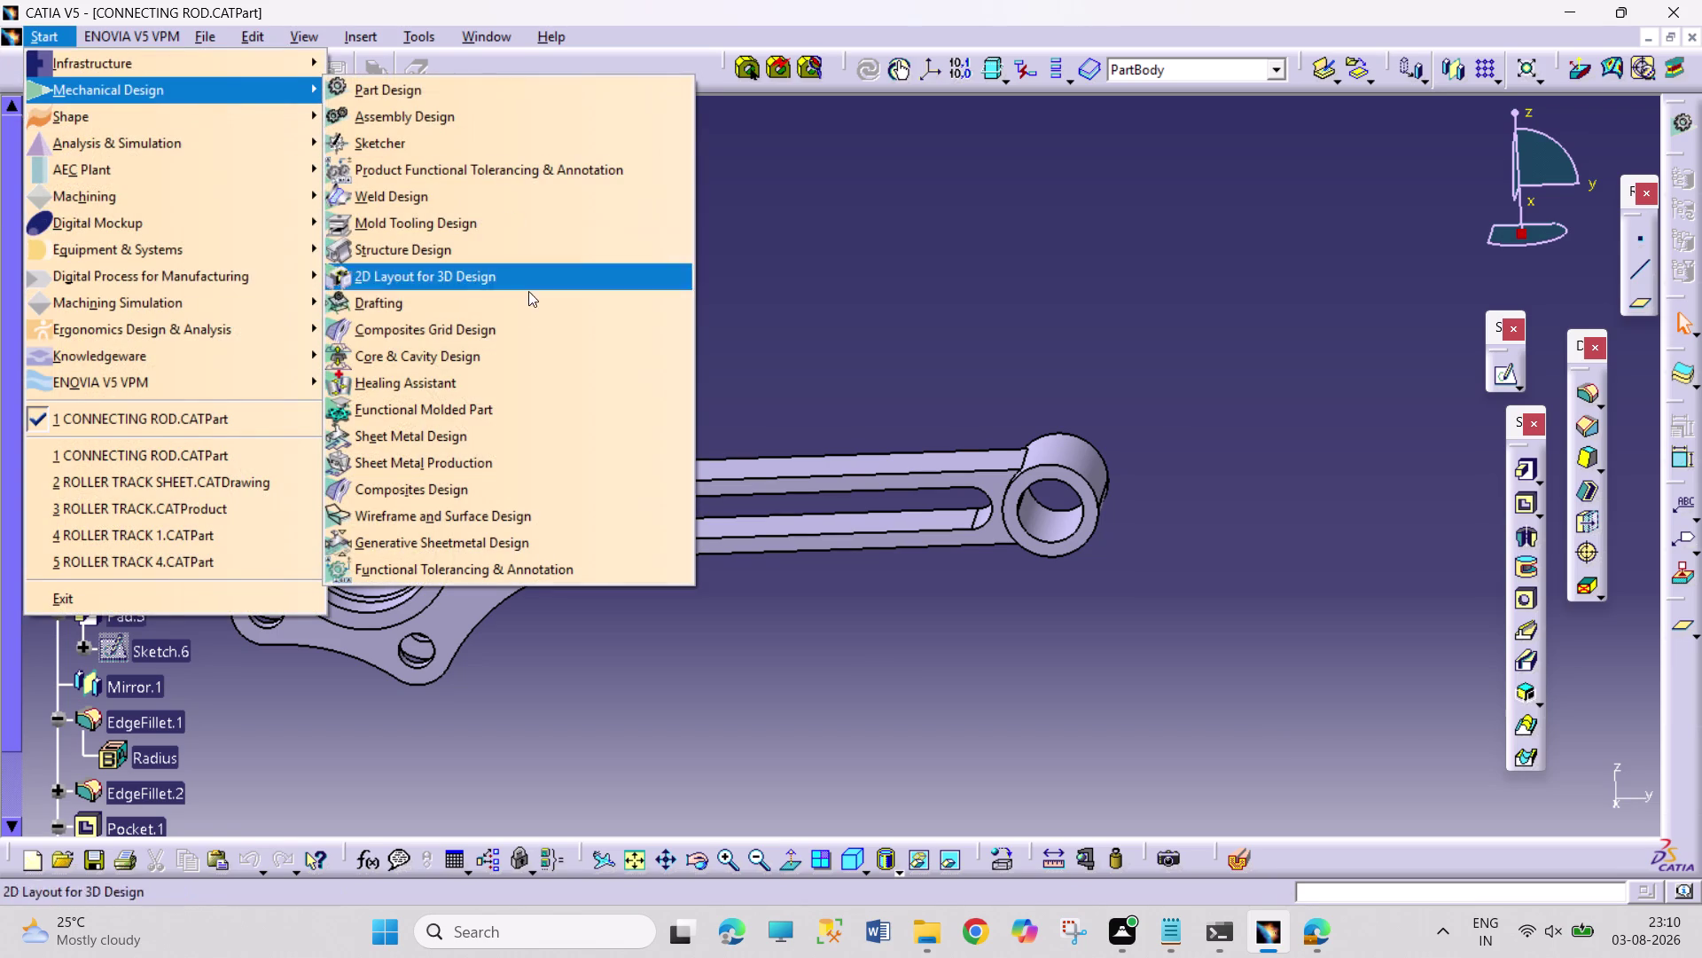
click(546, 310)
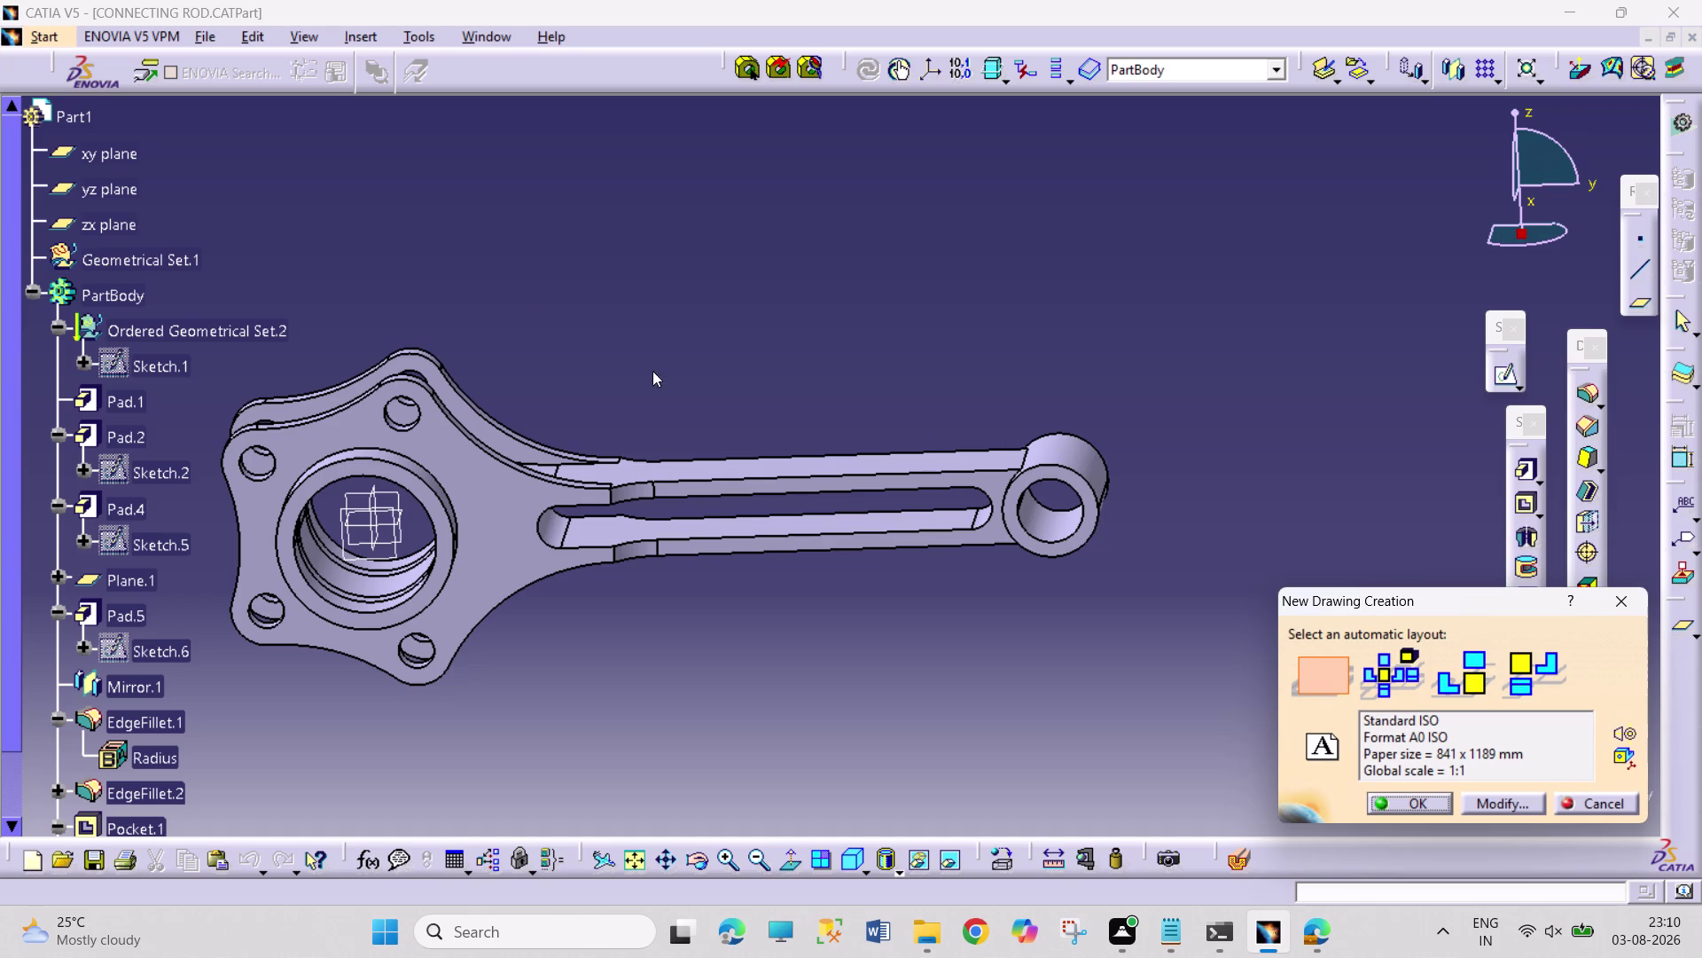
click(1413, 796)
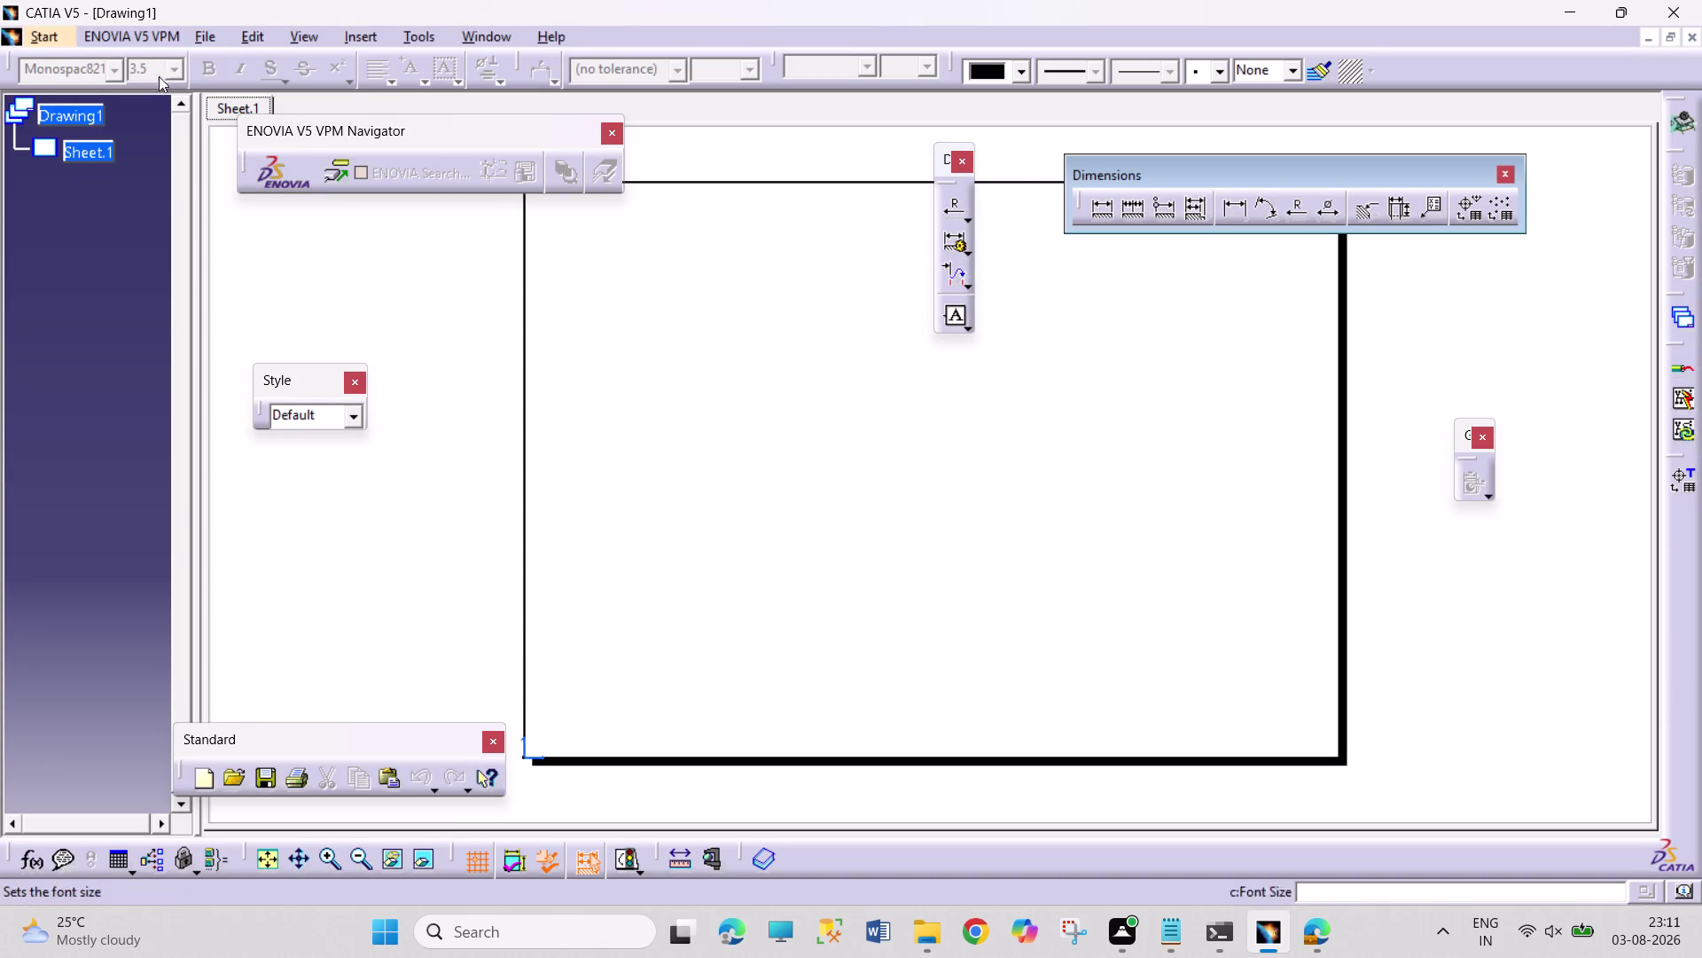
Open the drawing's Properties dialog and close it.
right_click(84, 117)
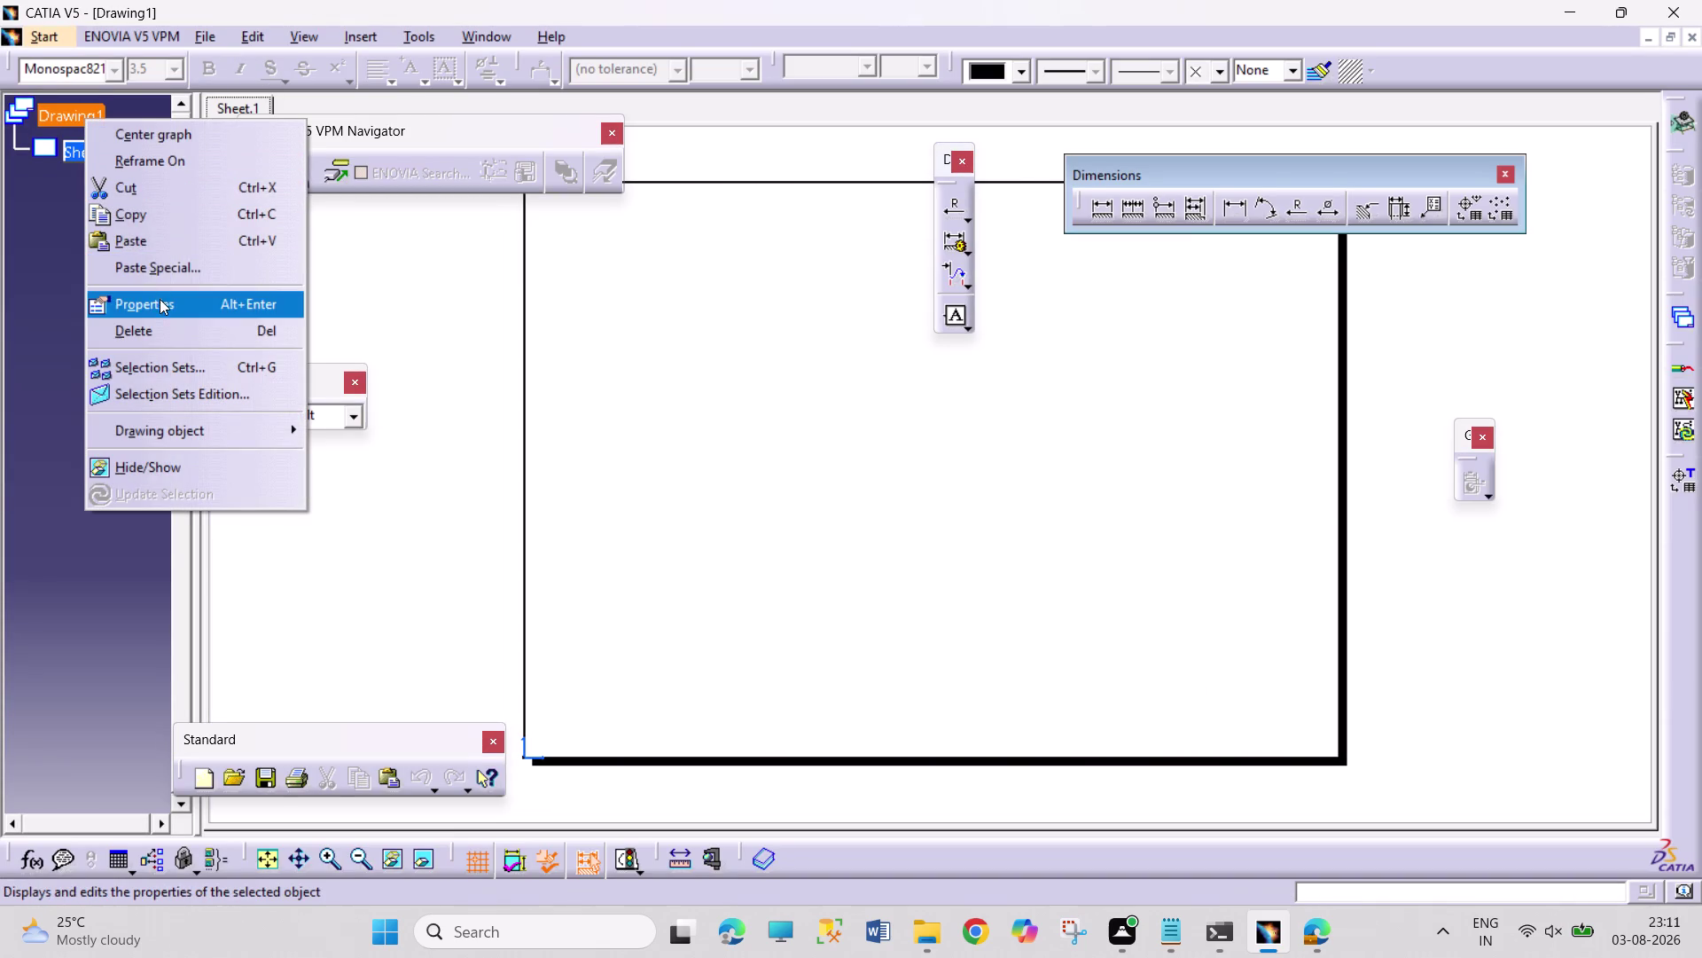
click(160, 301)
click(1013, 390)
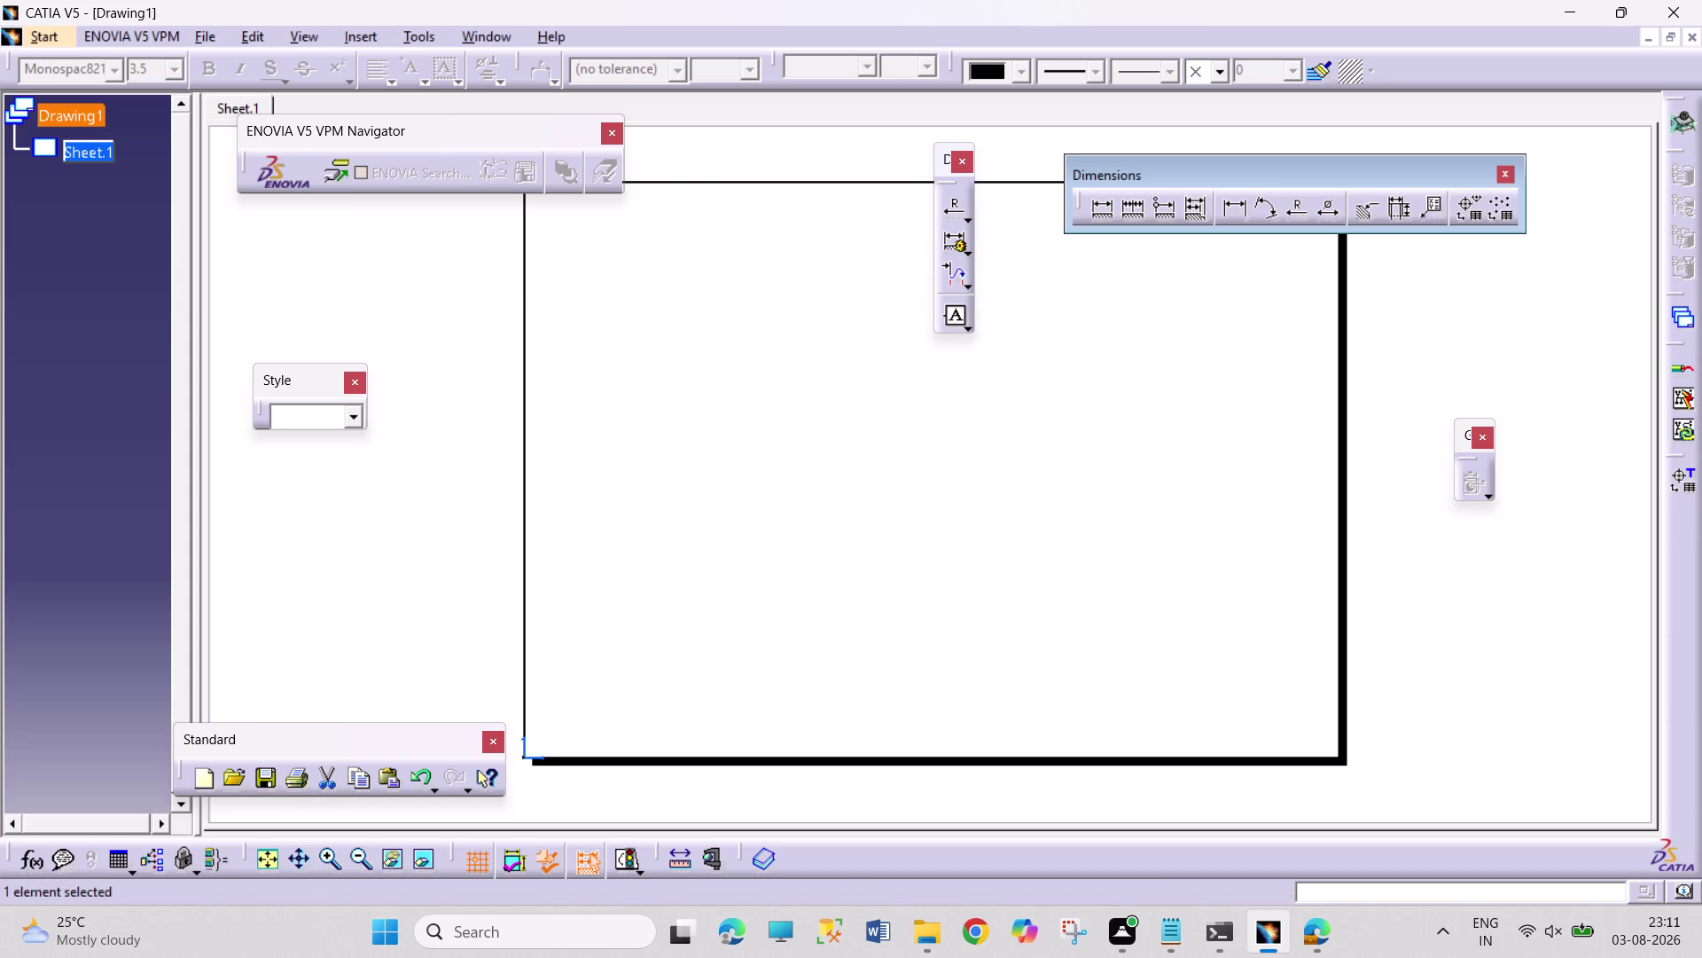
Set Sheet.1's format to A4 ISO landscape in its Properties.
right_click(81, 147)
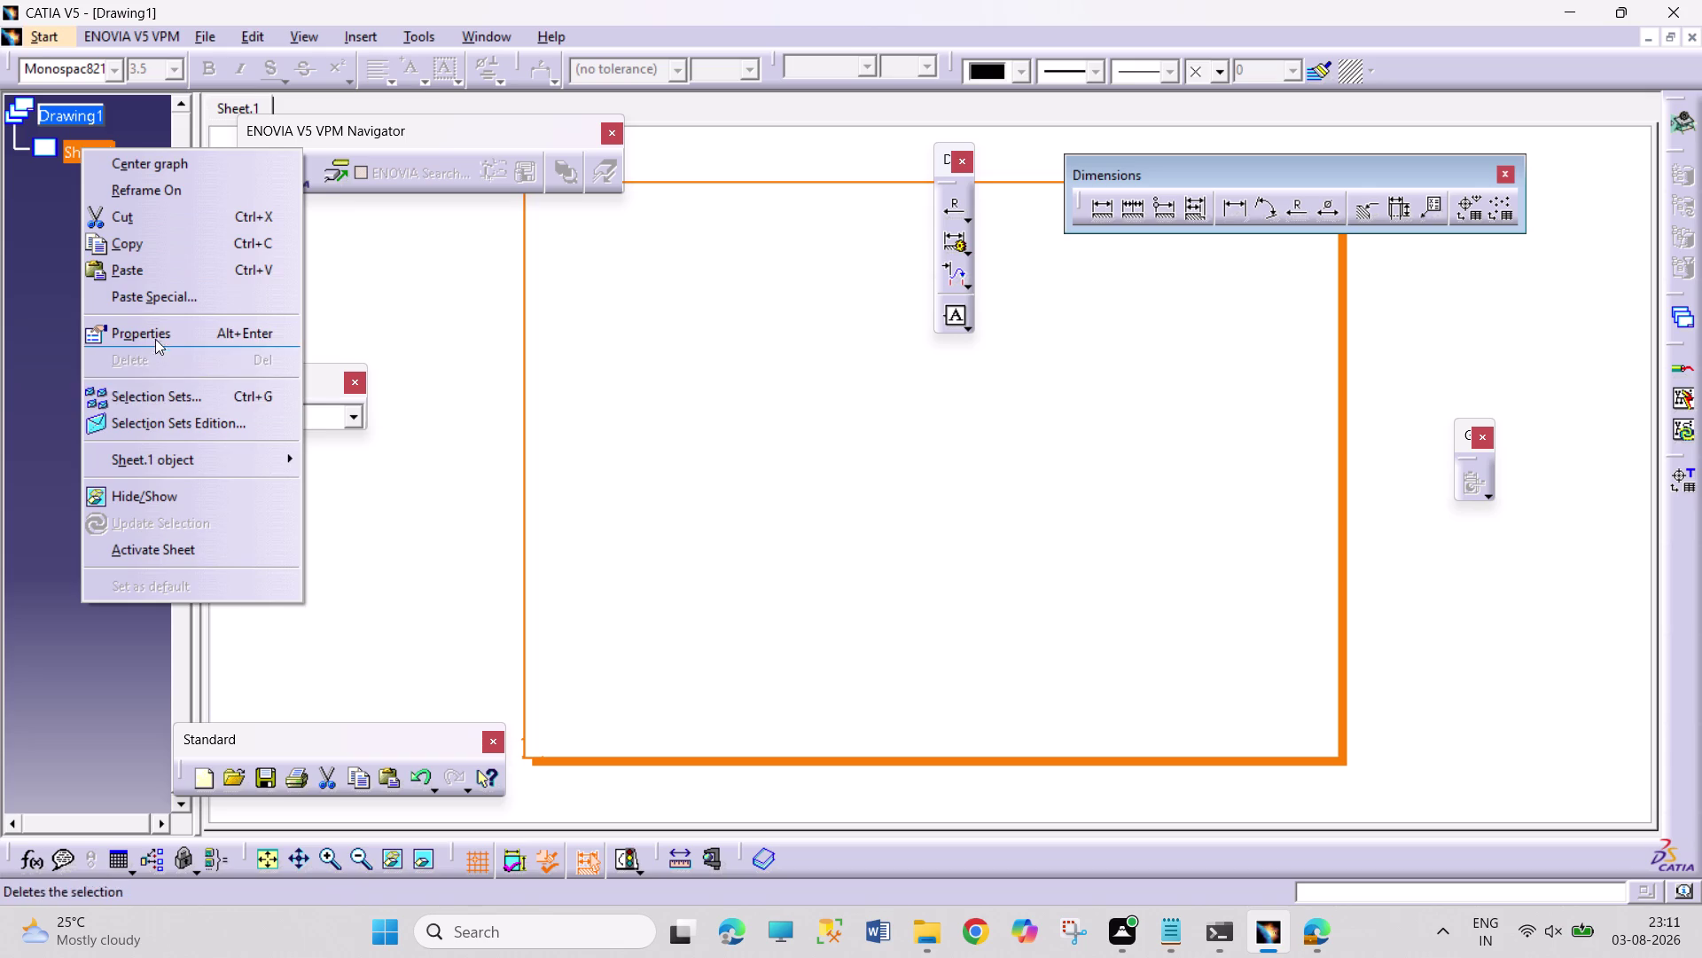
click(157, 334)
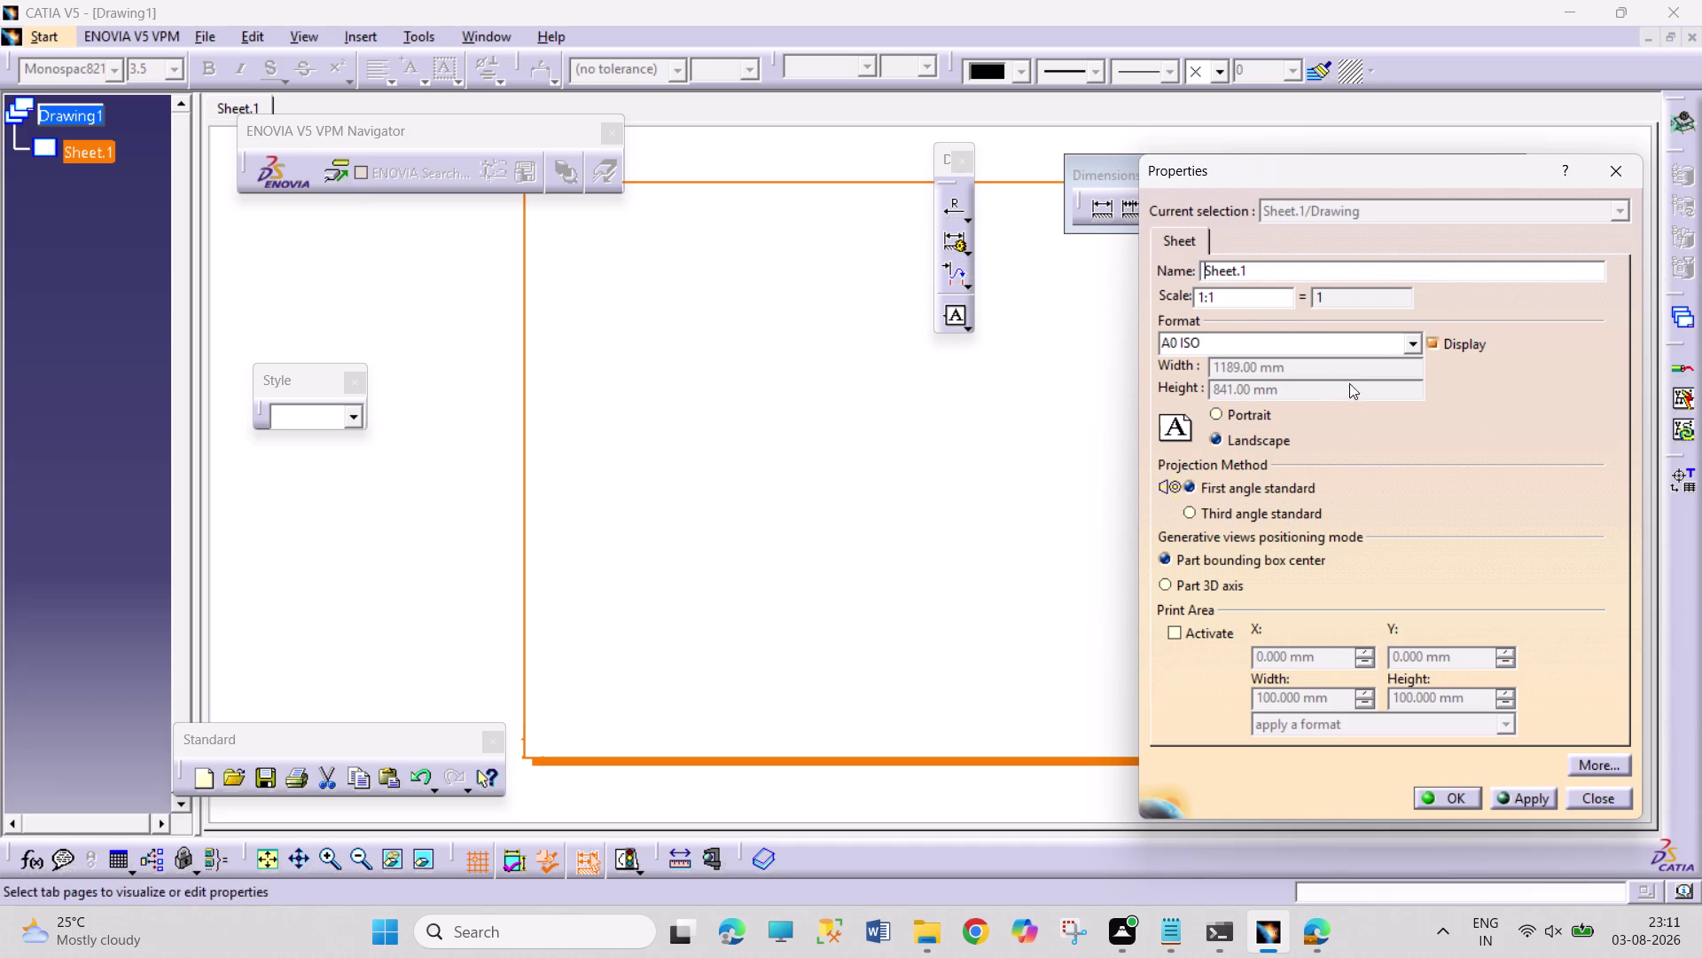
click(1412, 344)
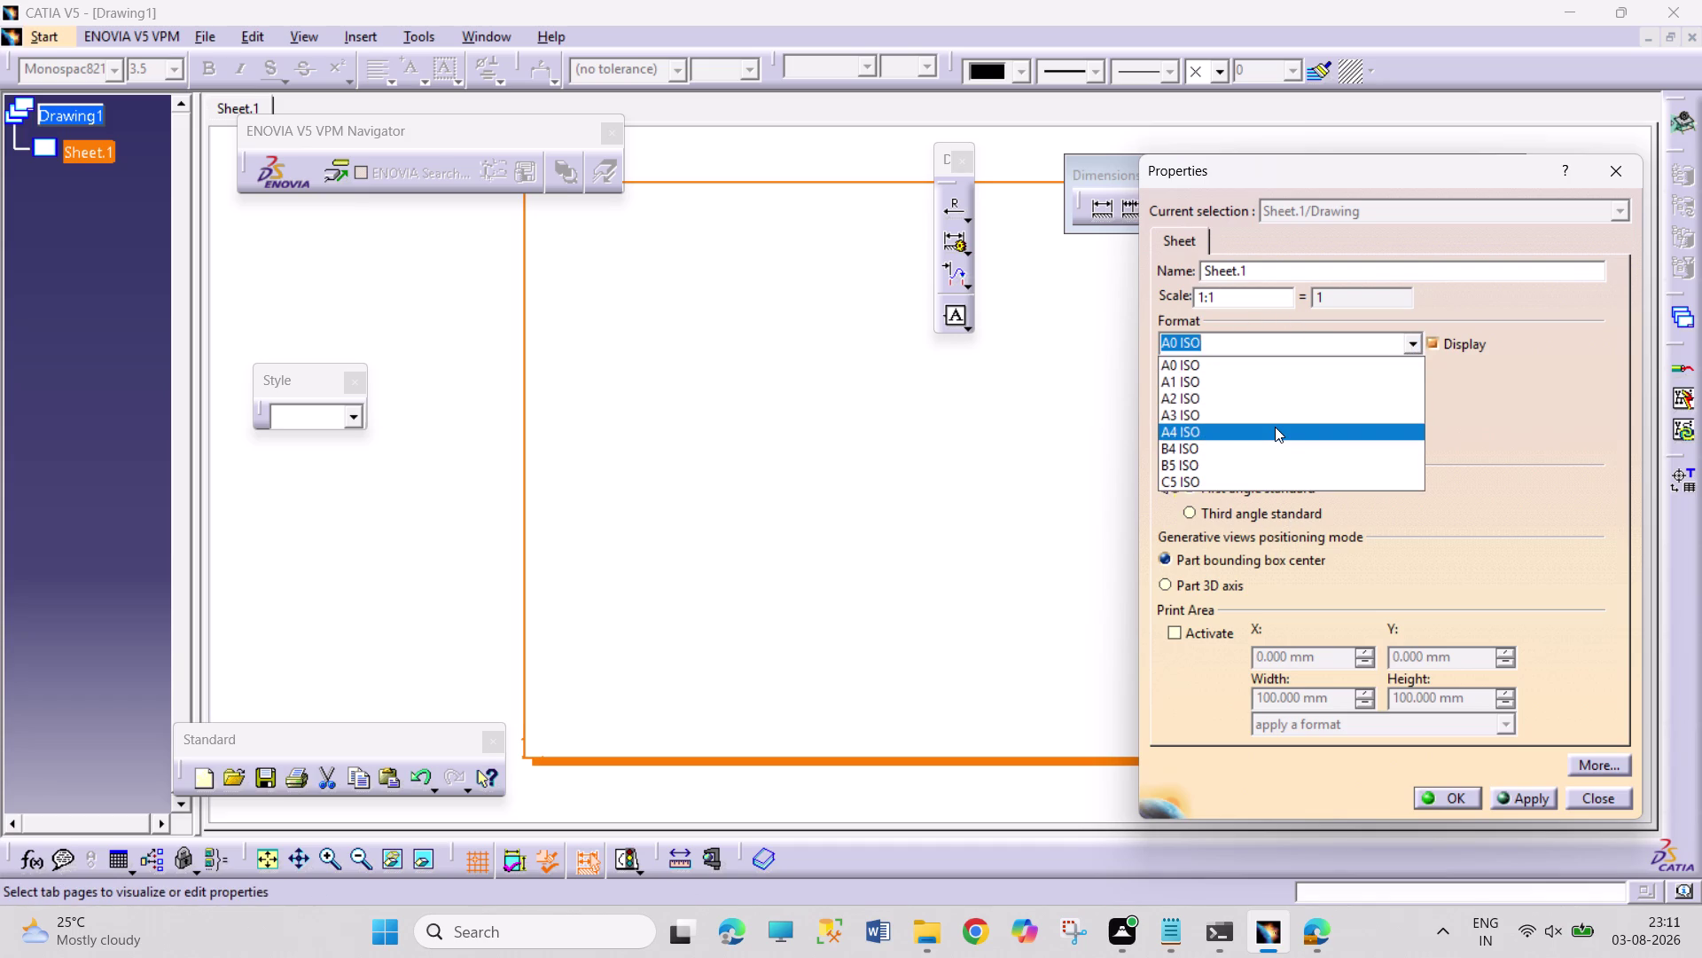
click(1275, 426)
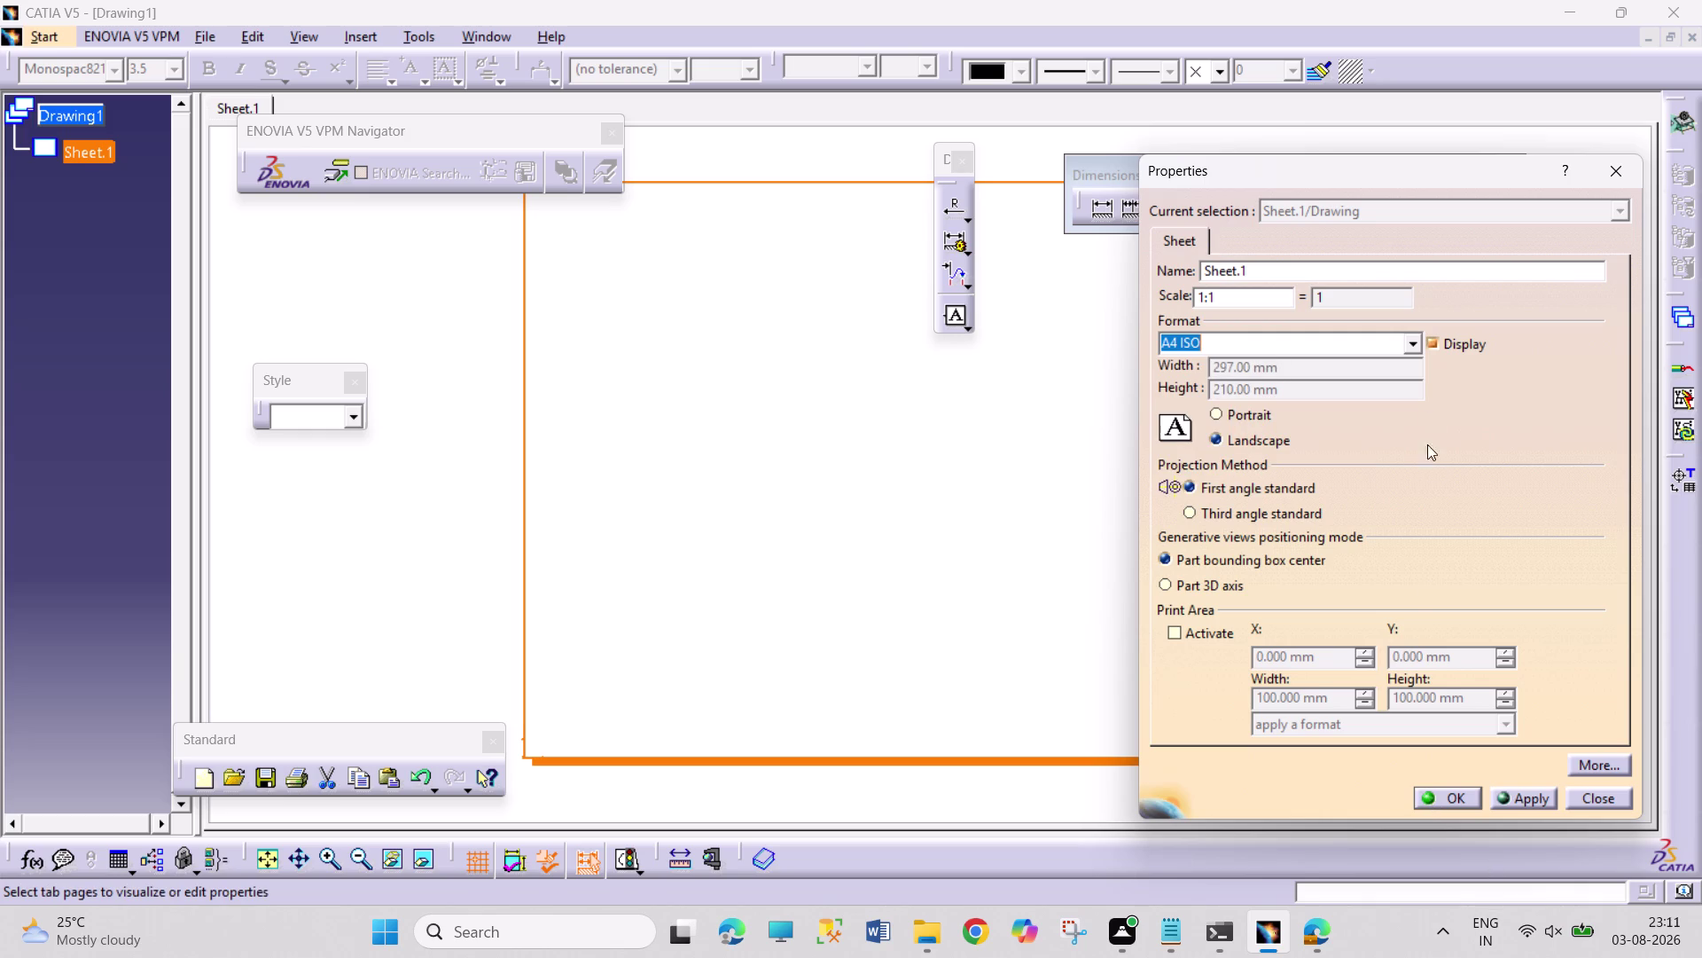
click(1455, 801)
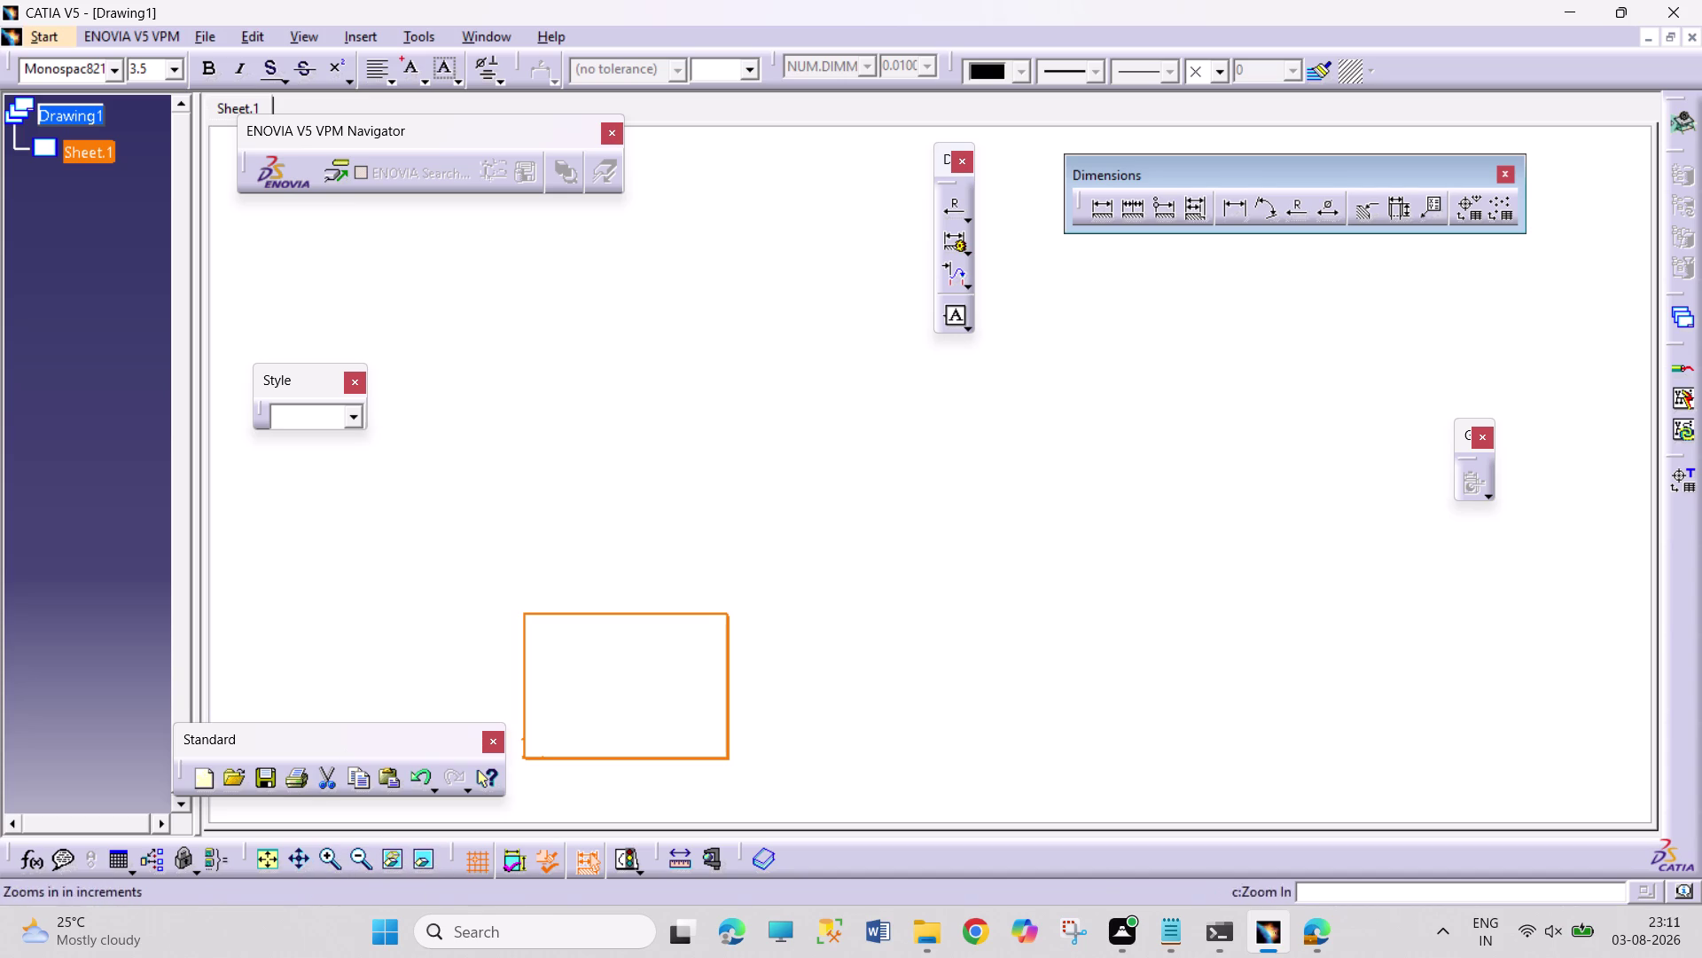
In the sheet background, create the Drawing Titleblock Sample 1 frame and title block.
click(271, 855)
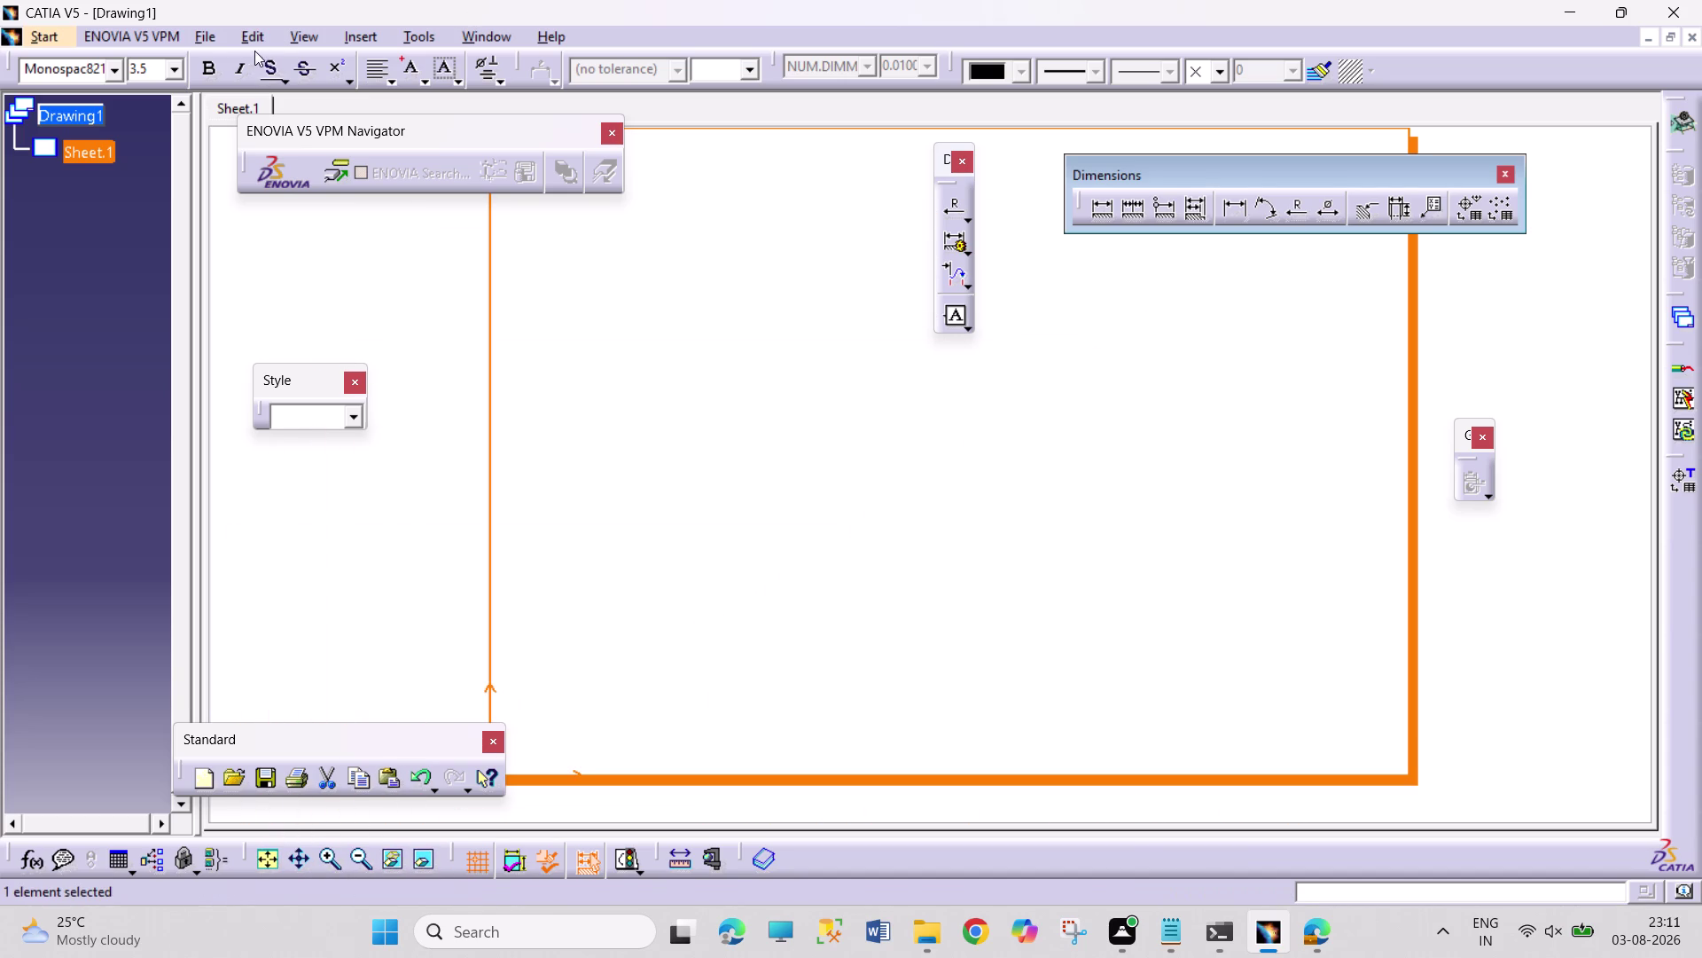
click(205, 39)
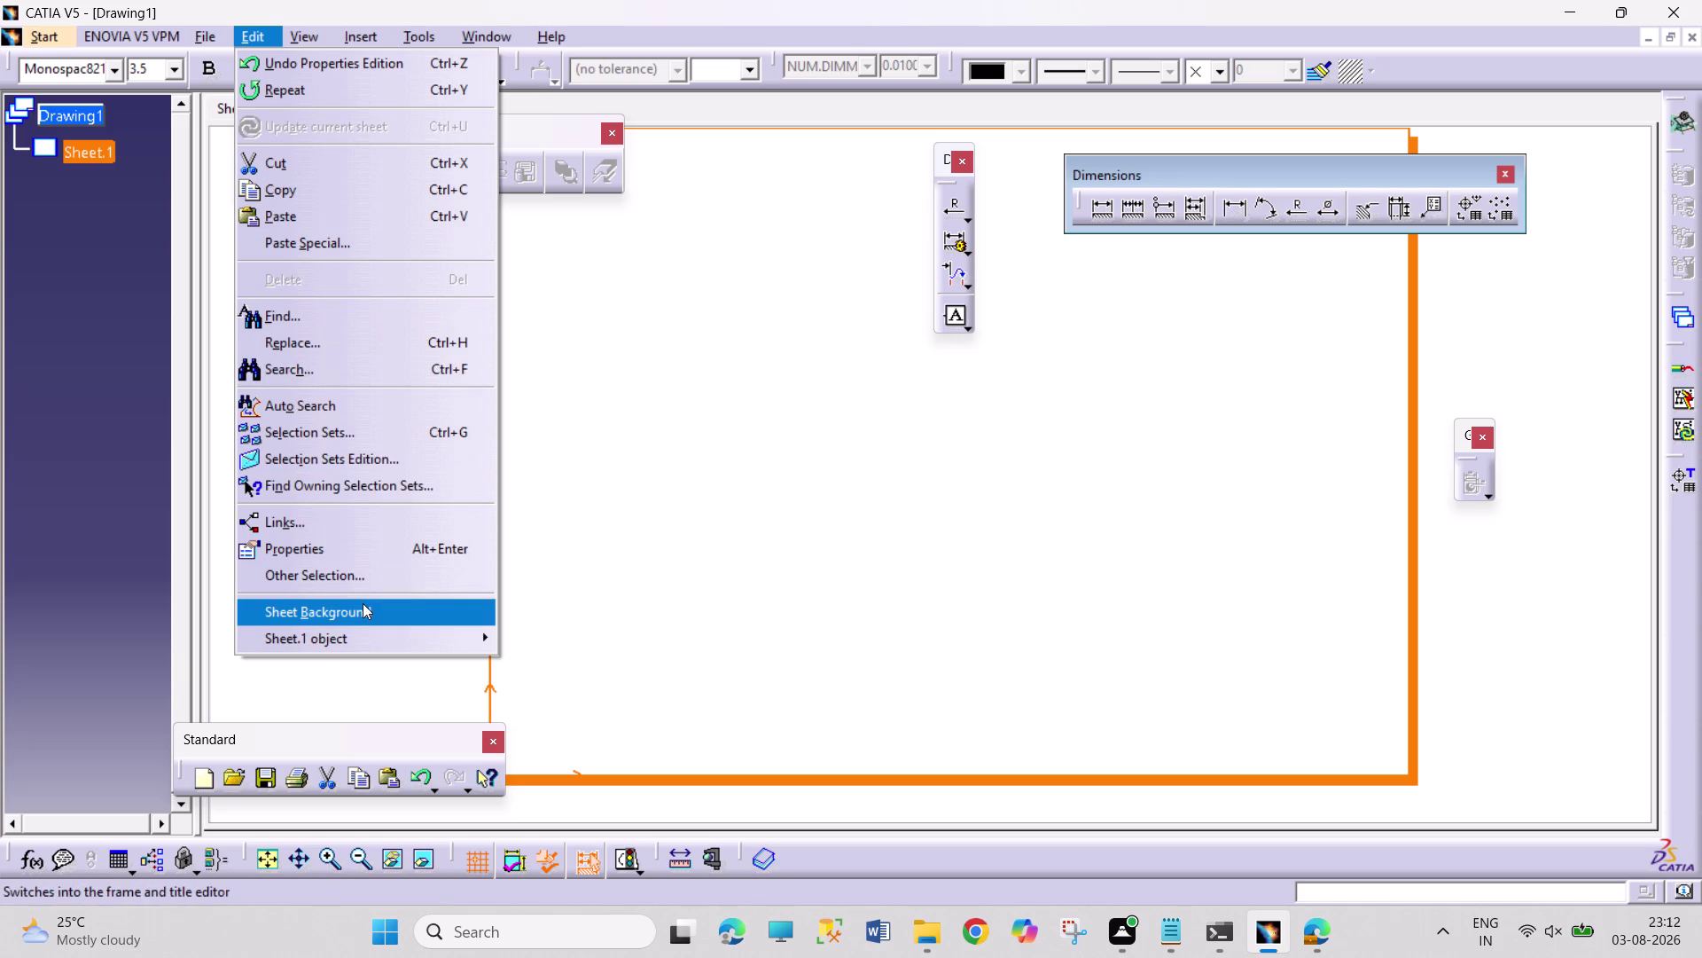
click(363, 603)
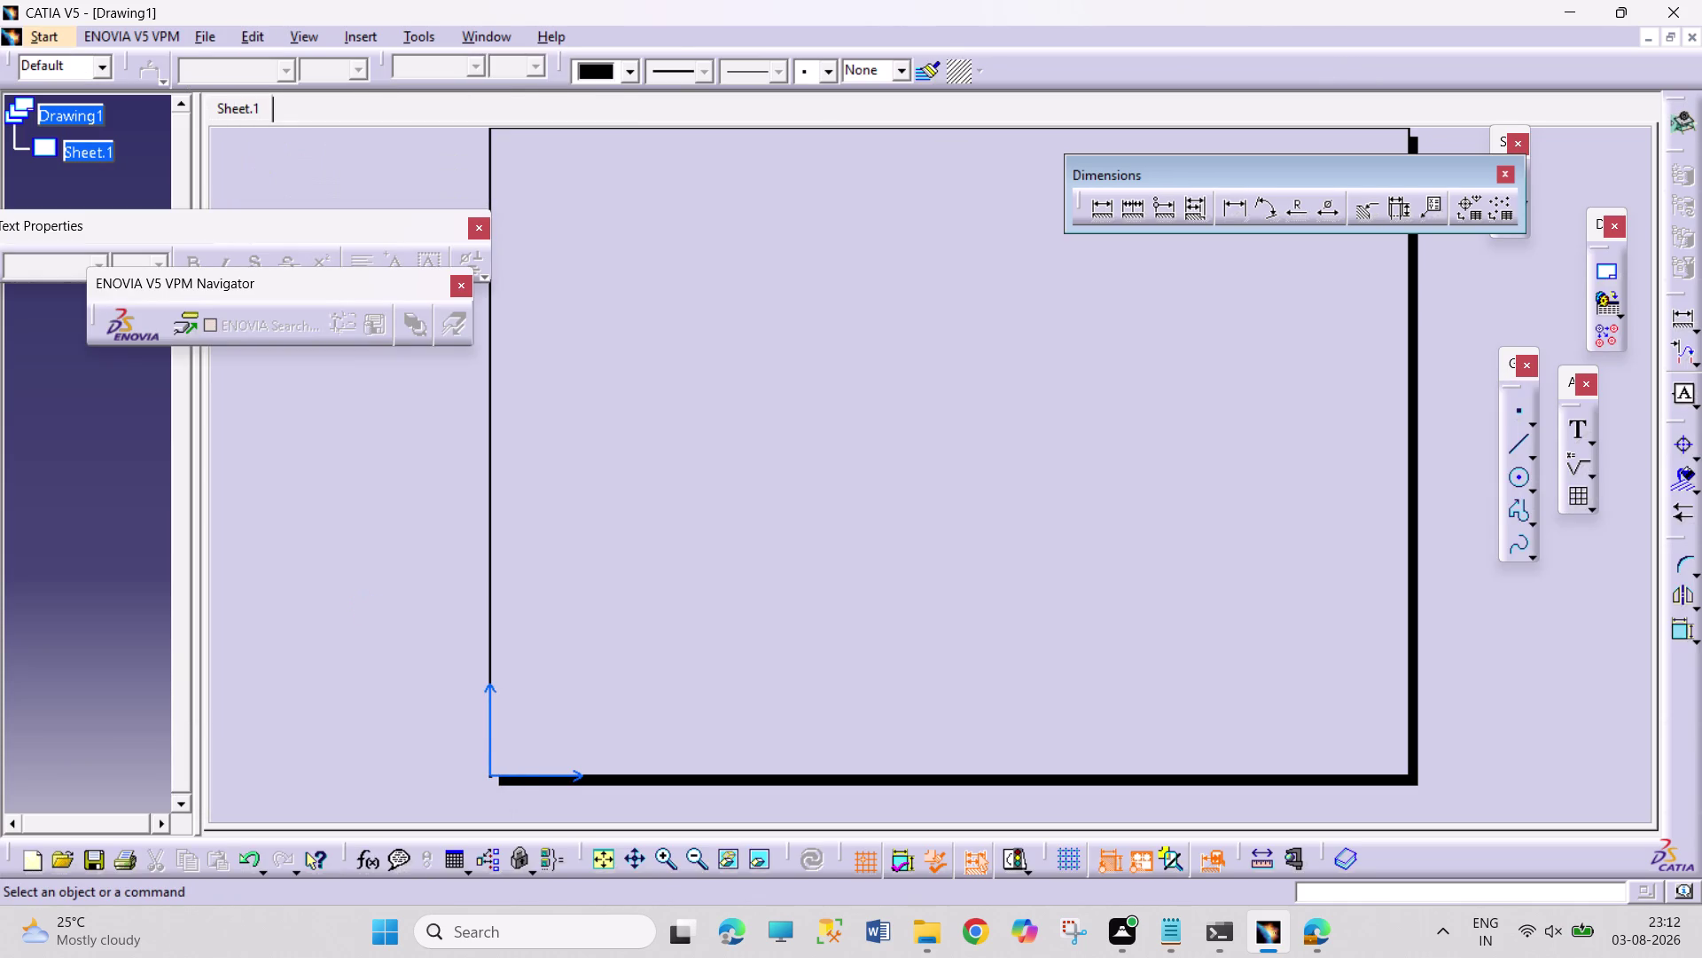
click(346, 32)
click(394, 98)
click(600, 104)
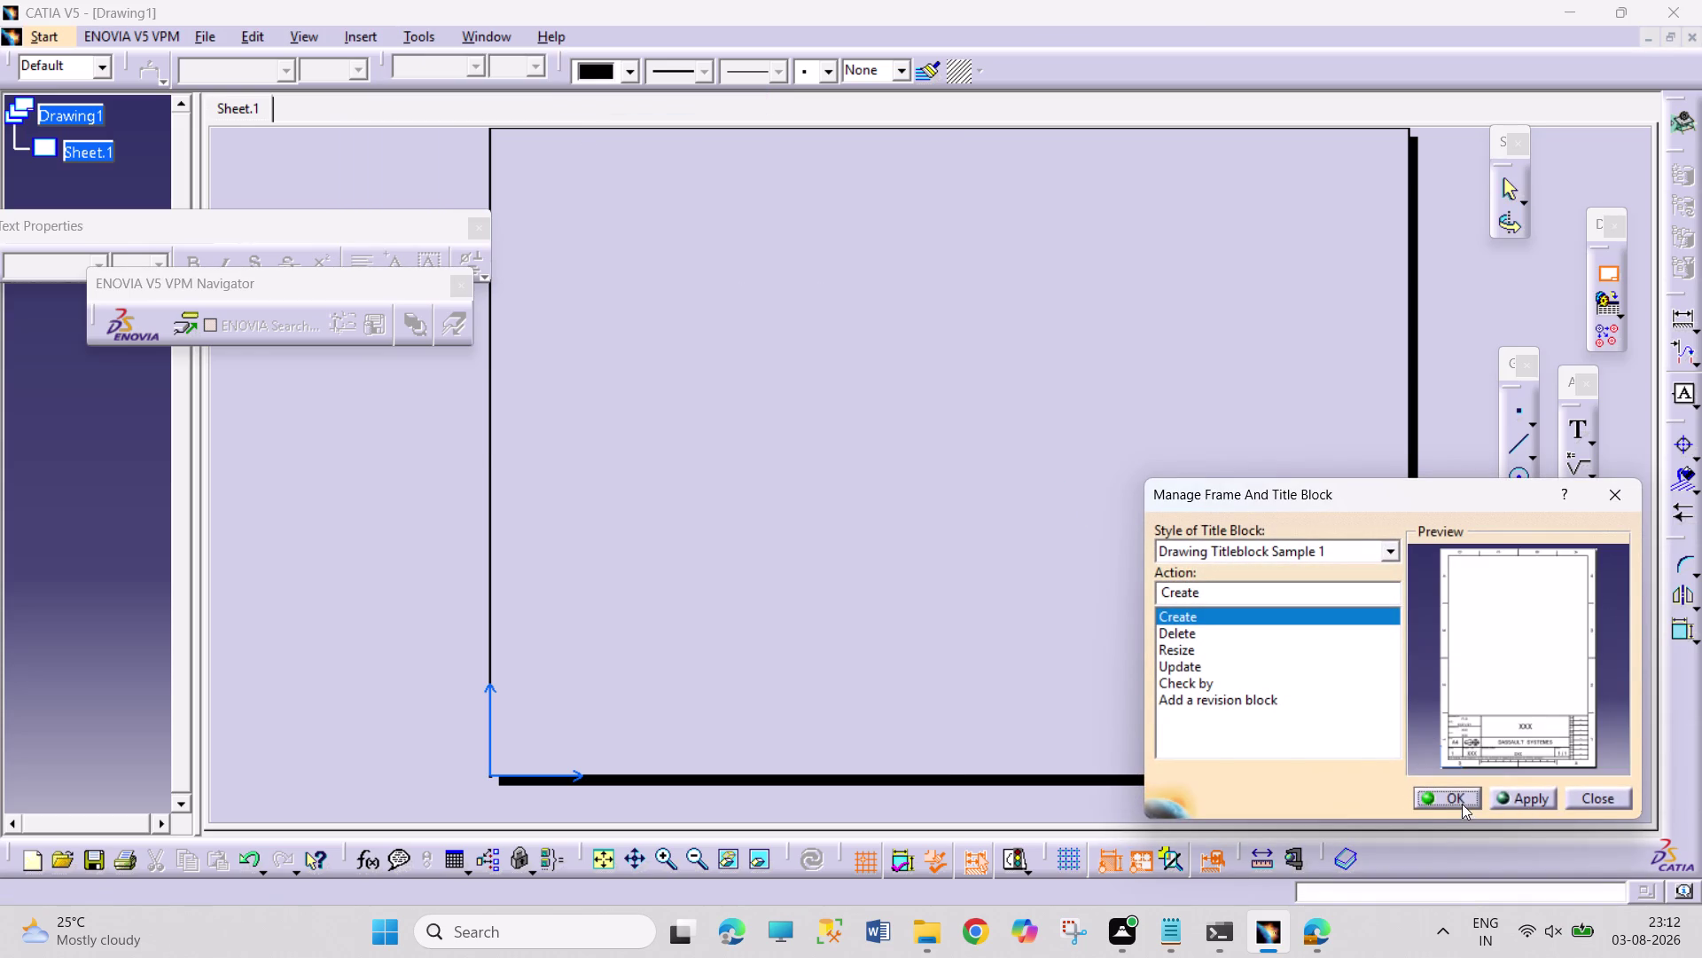
click(1462, 804)
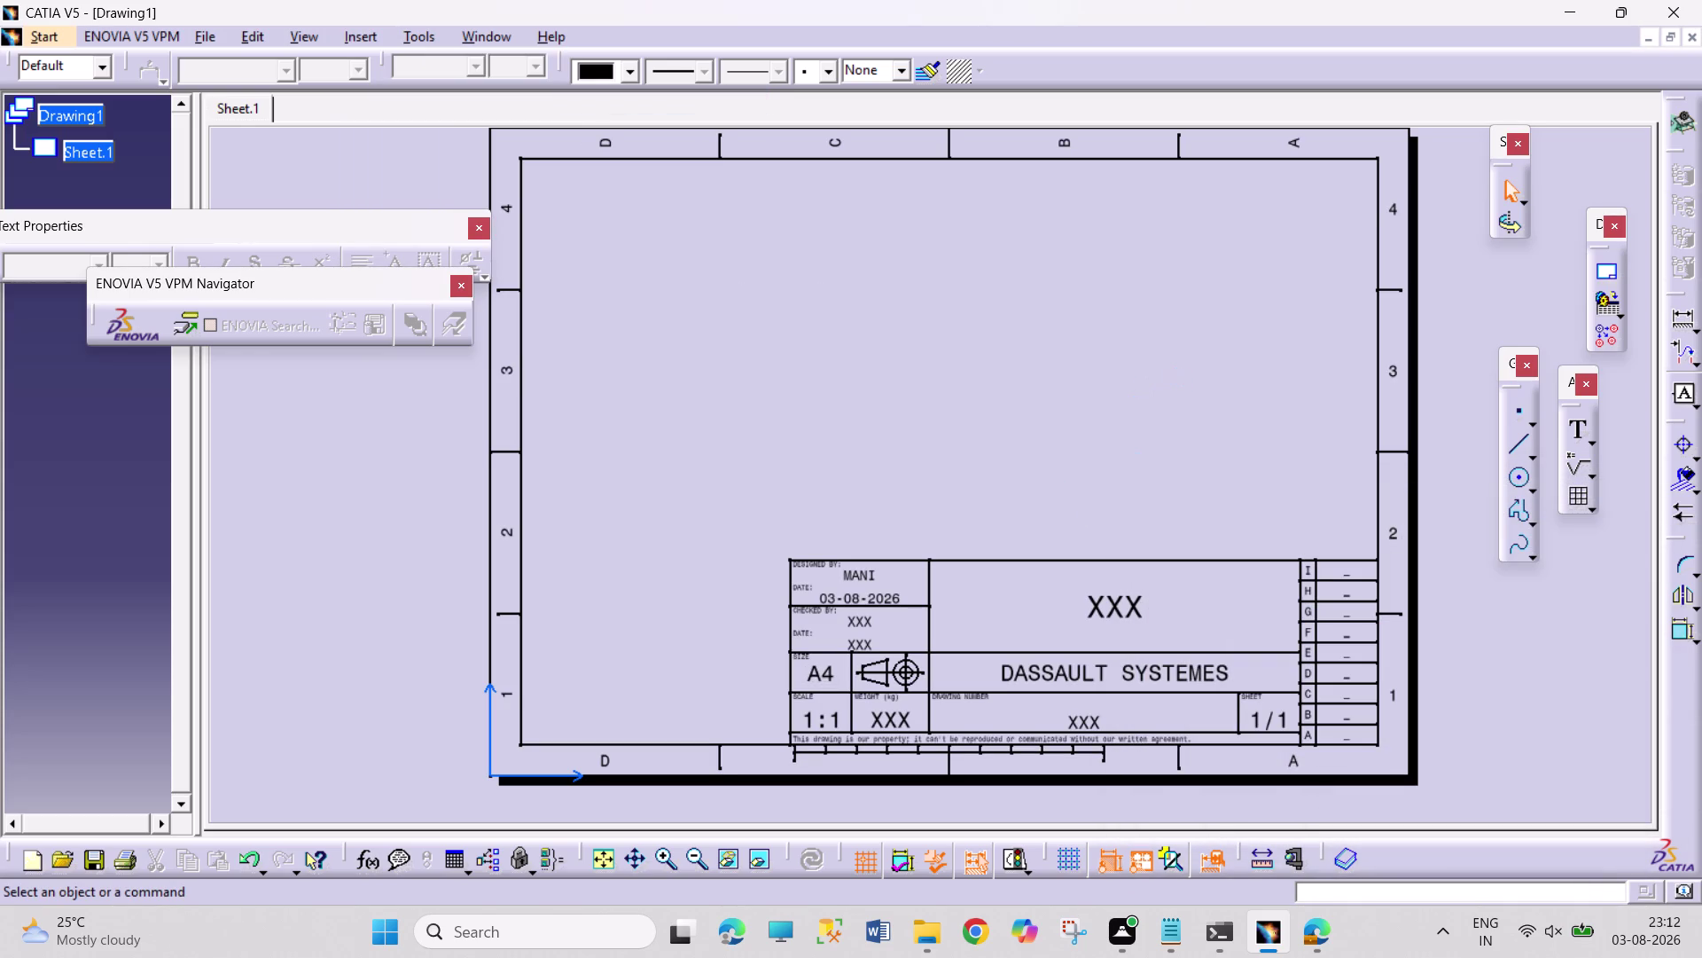
Replace the designer name in the title block with the designer's name.
double_click(852, 574)
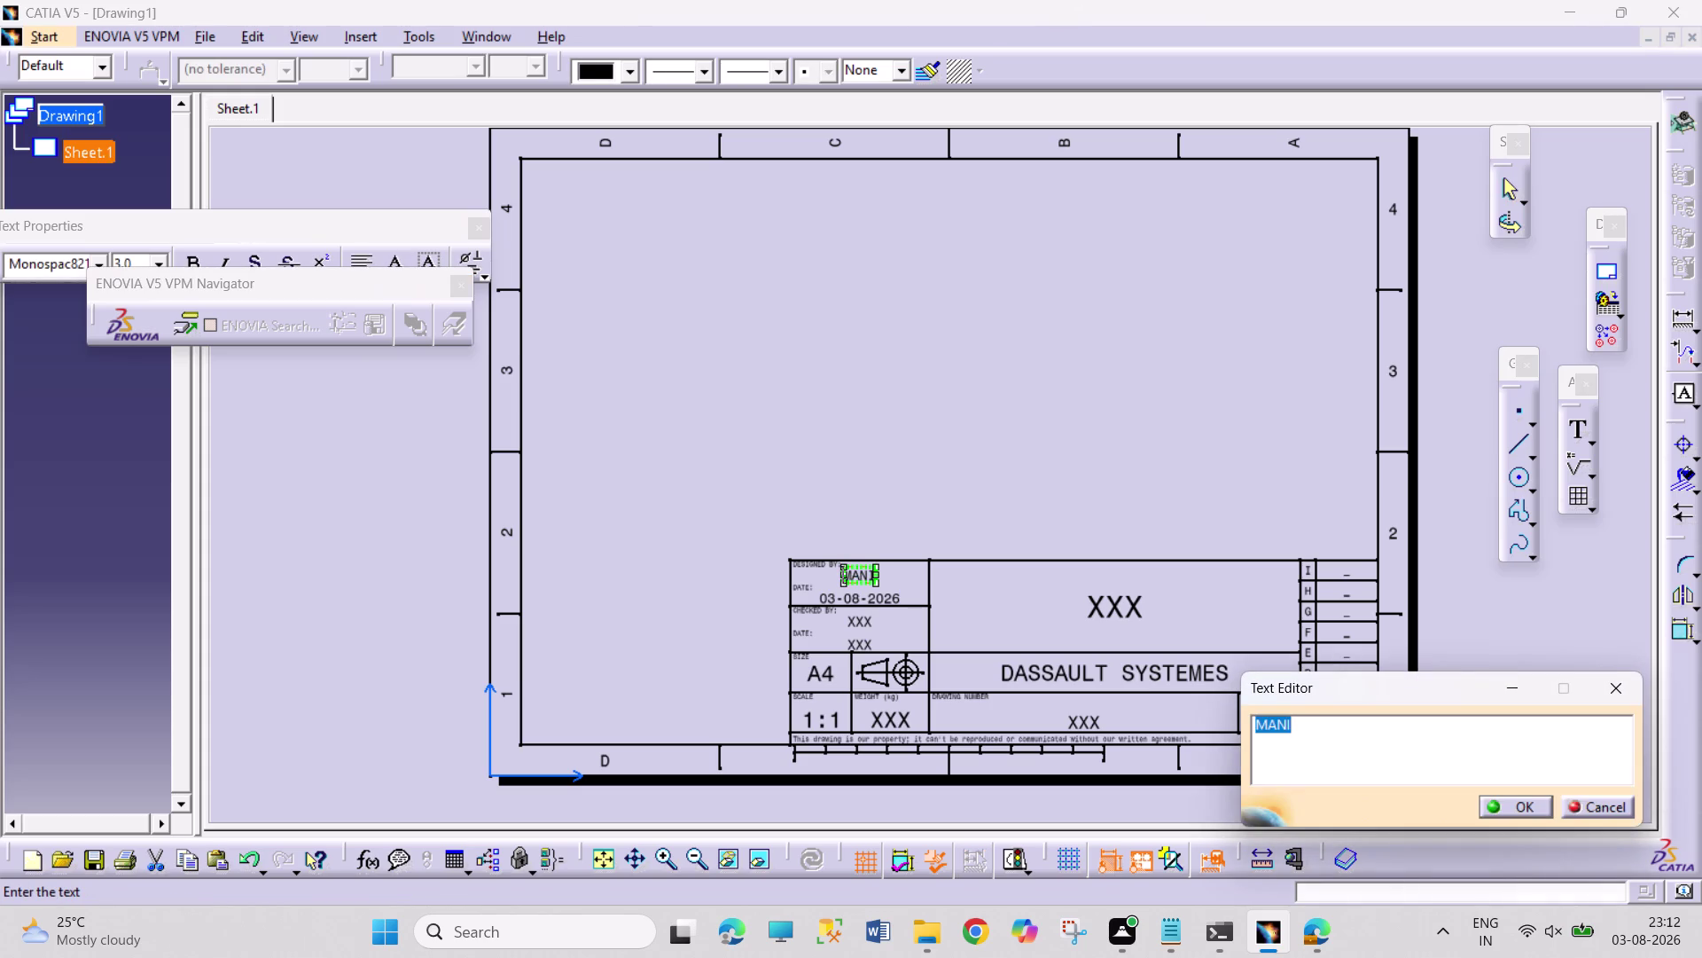
text(OMN)
text(AM)
text(ASHIVA)
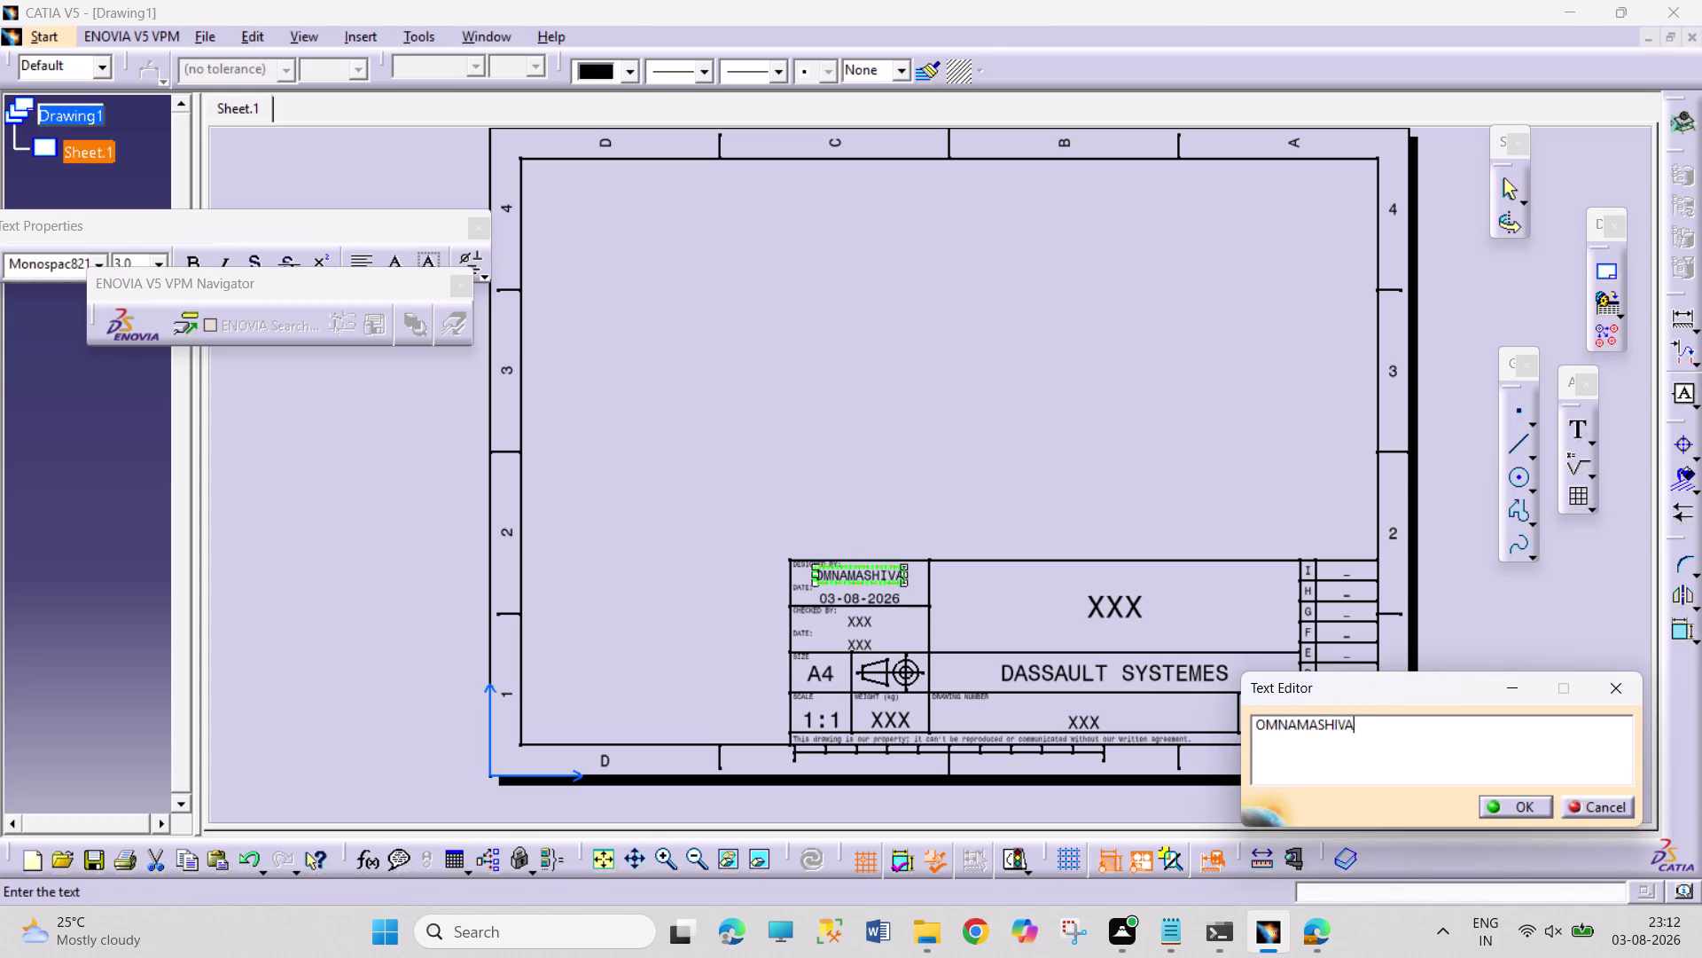
text(YAM)
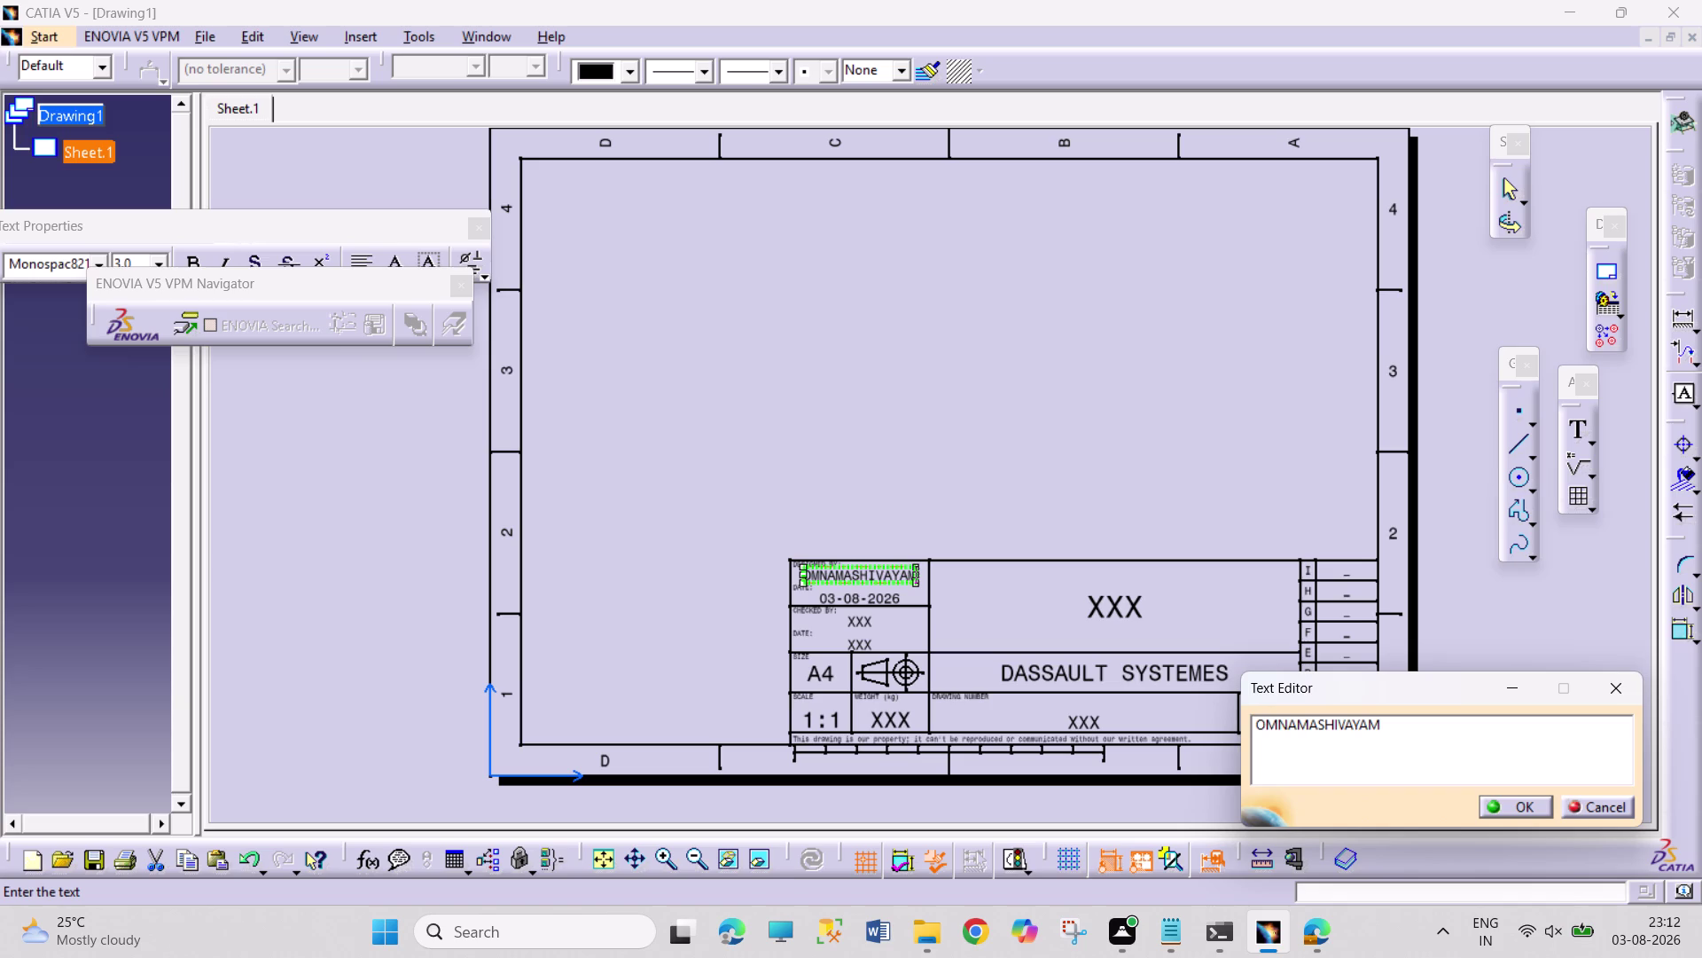
key(BackSpace)
key(BackSpace)
key(BackSpace)
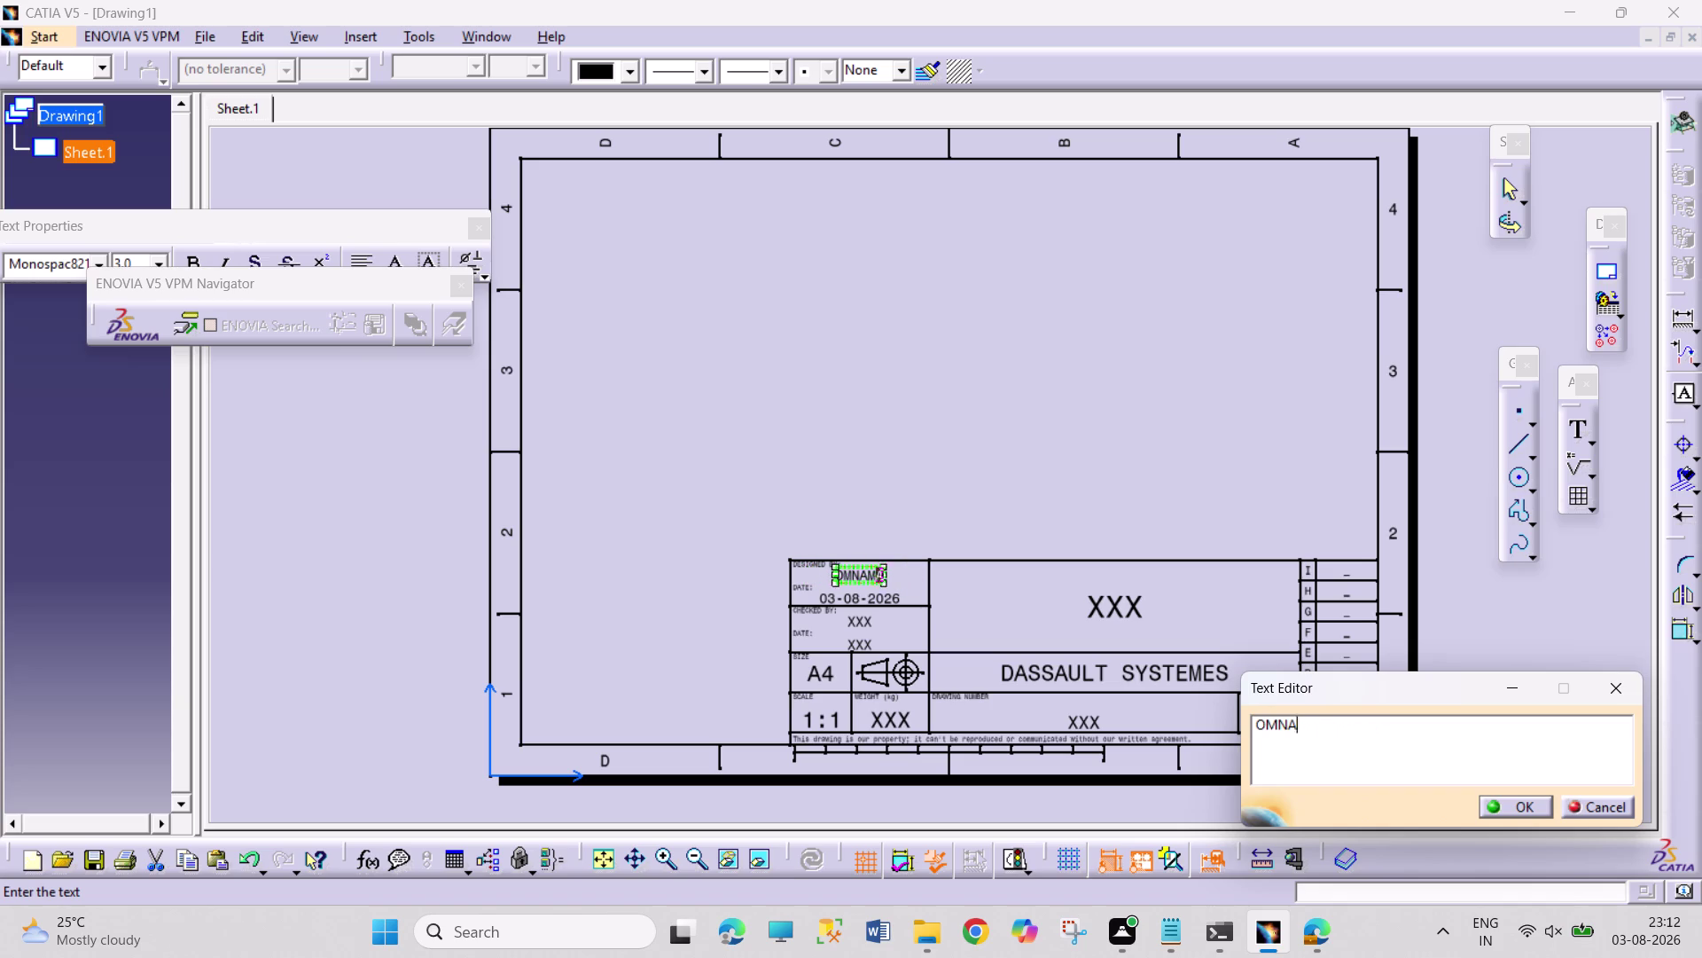
text(SHI)
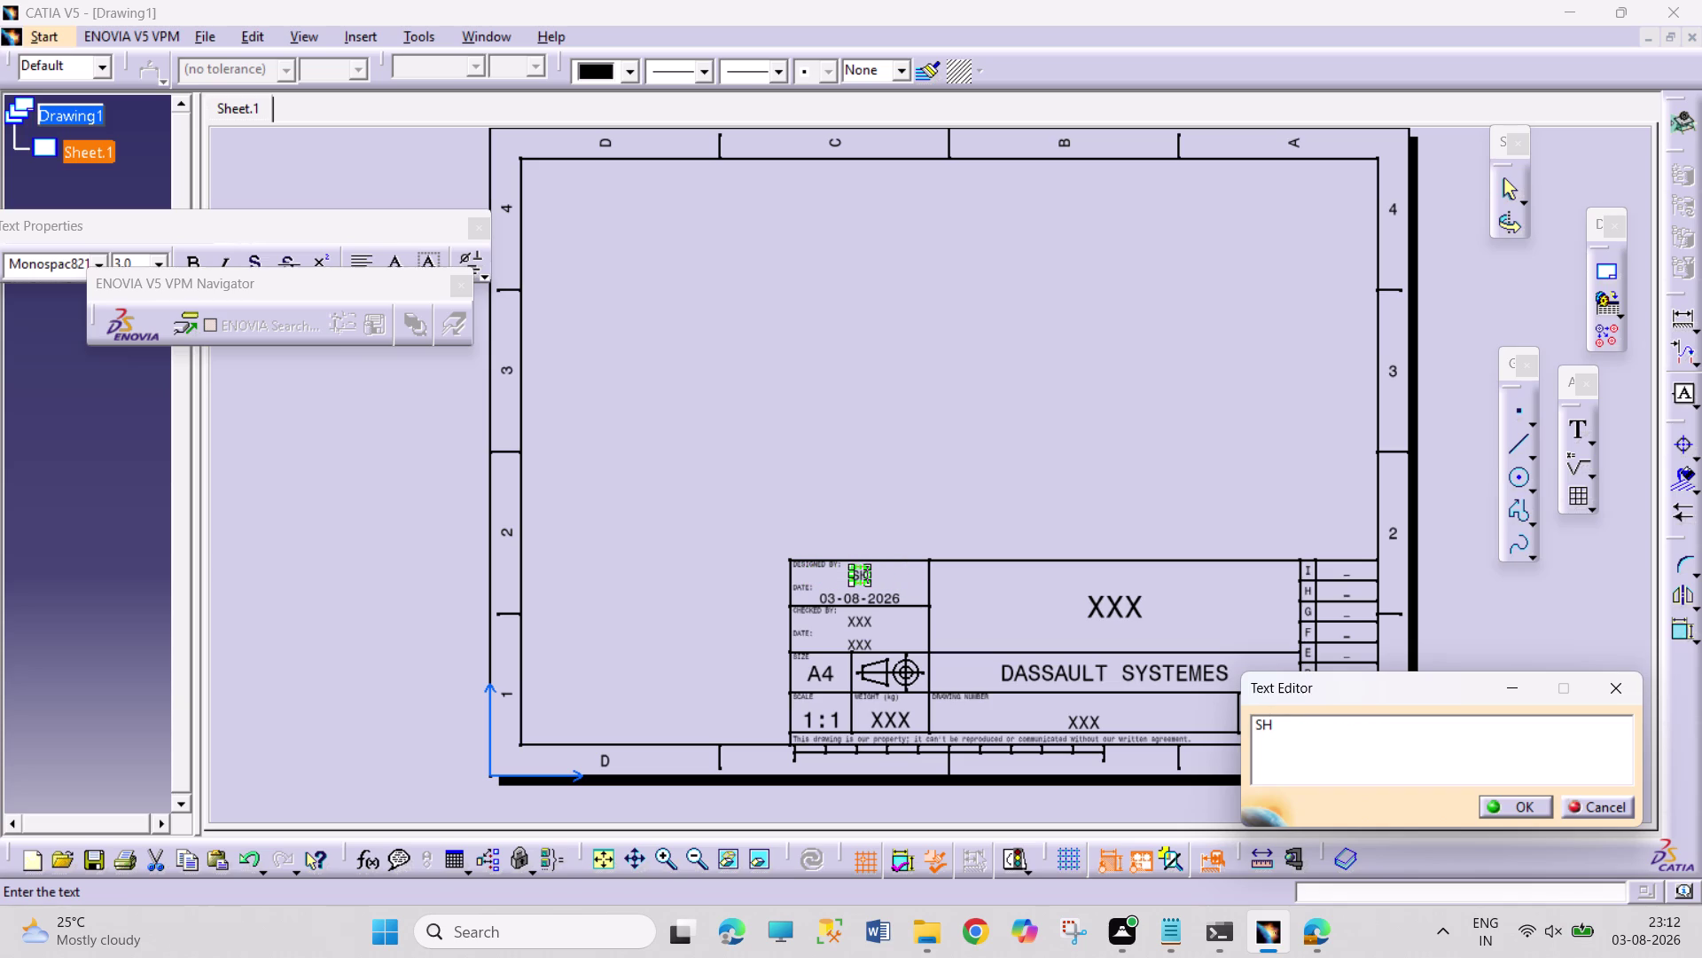
text(V)
key(a)
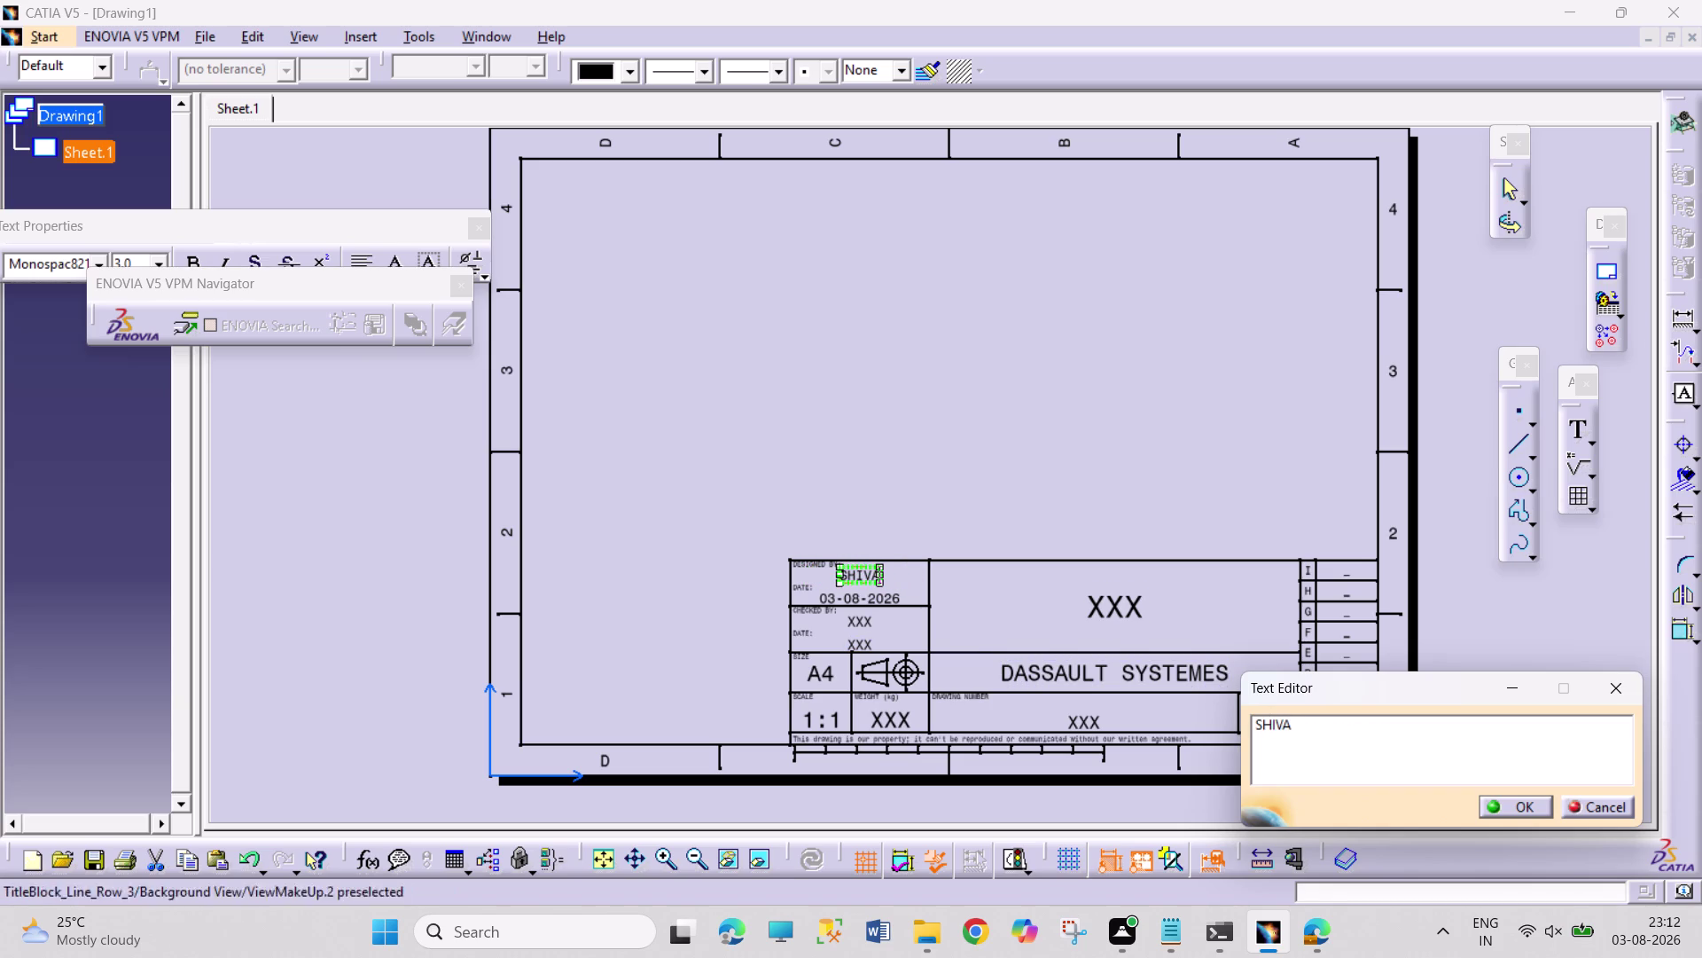
Set the drawing title to CONNECTING ROD and the drawing number to 1.
double_click(1127, 612)
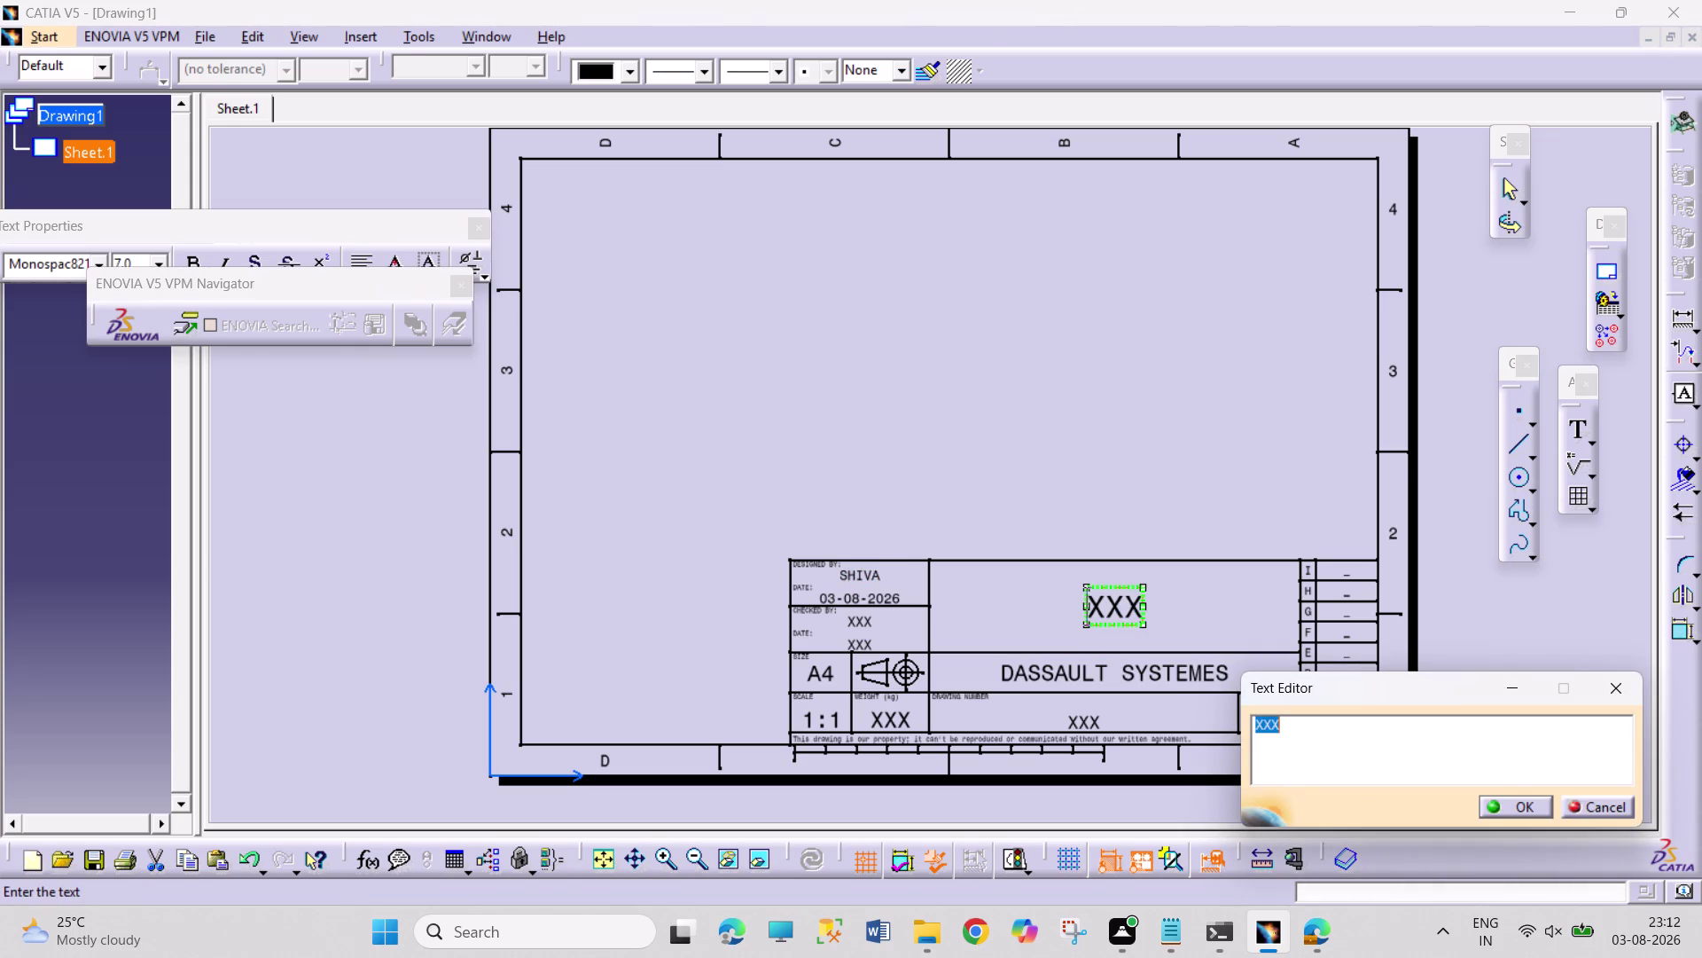
text(CONNEC)
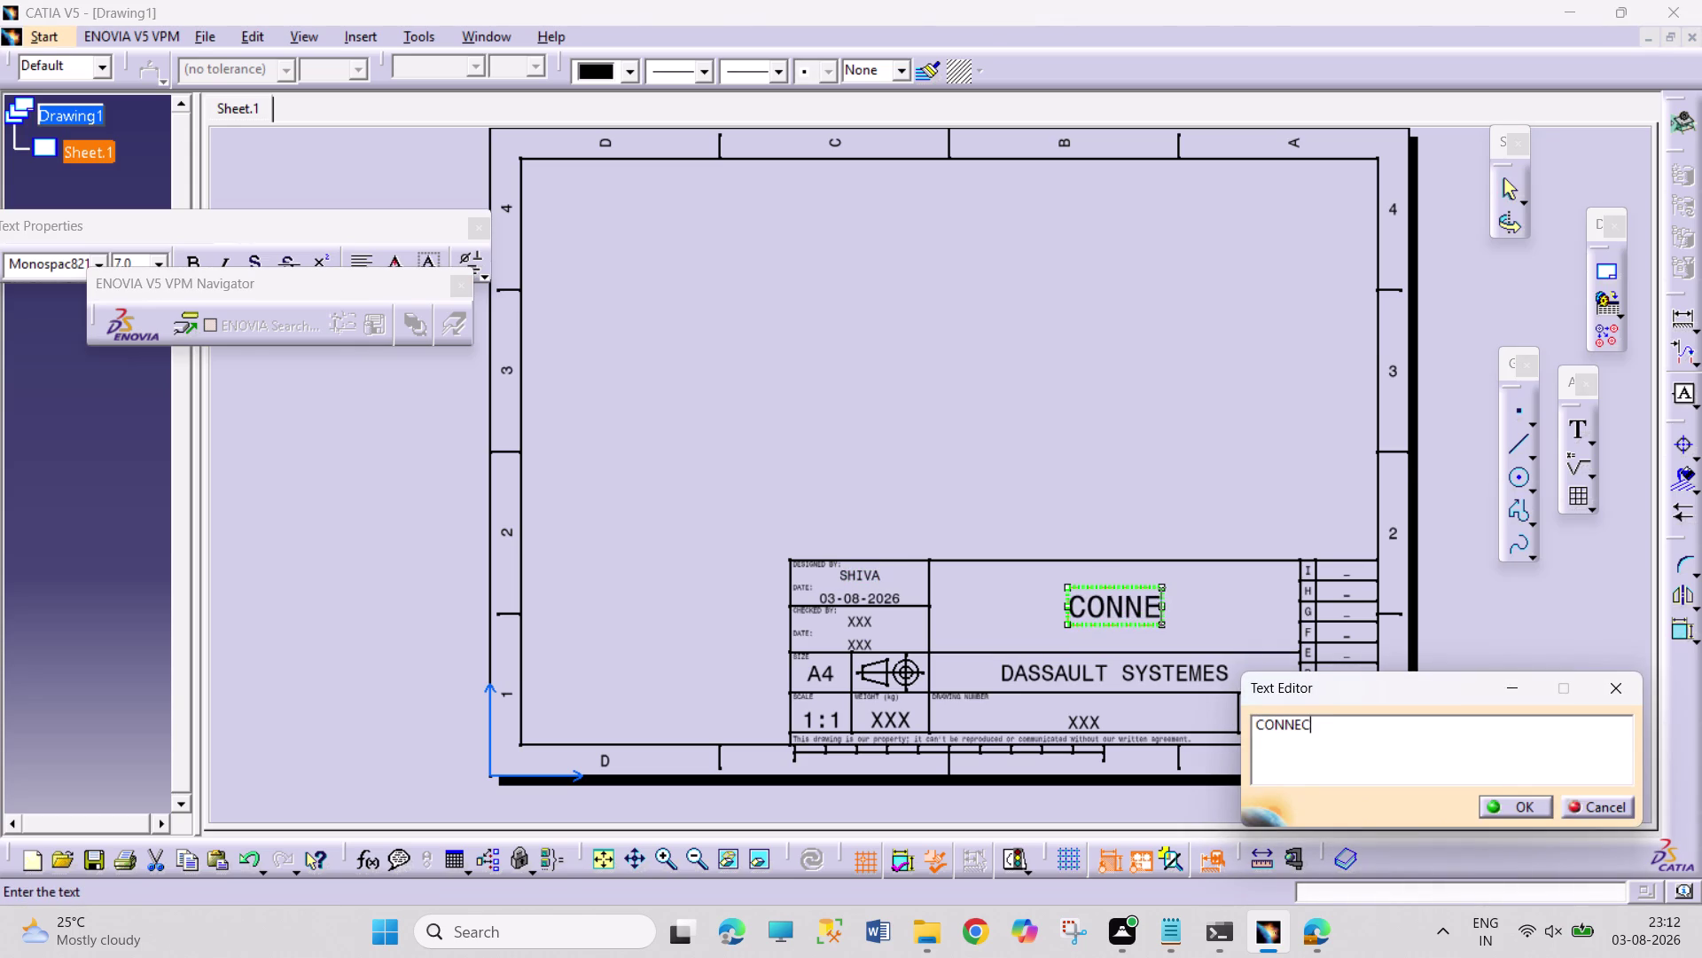
text(TING R)
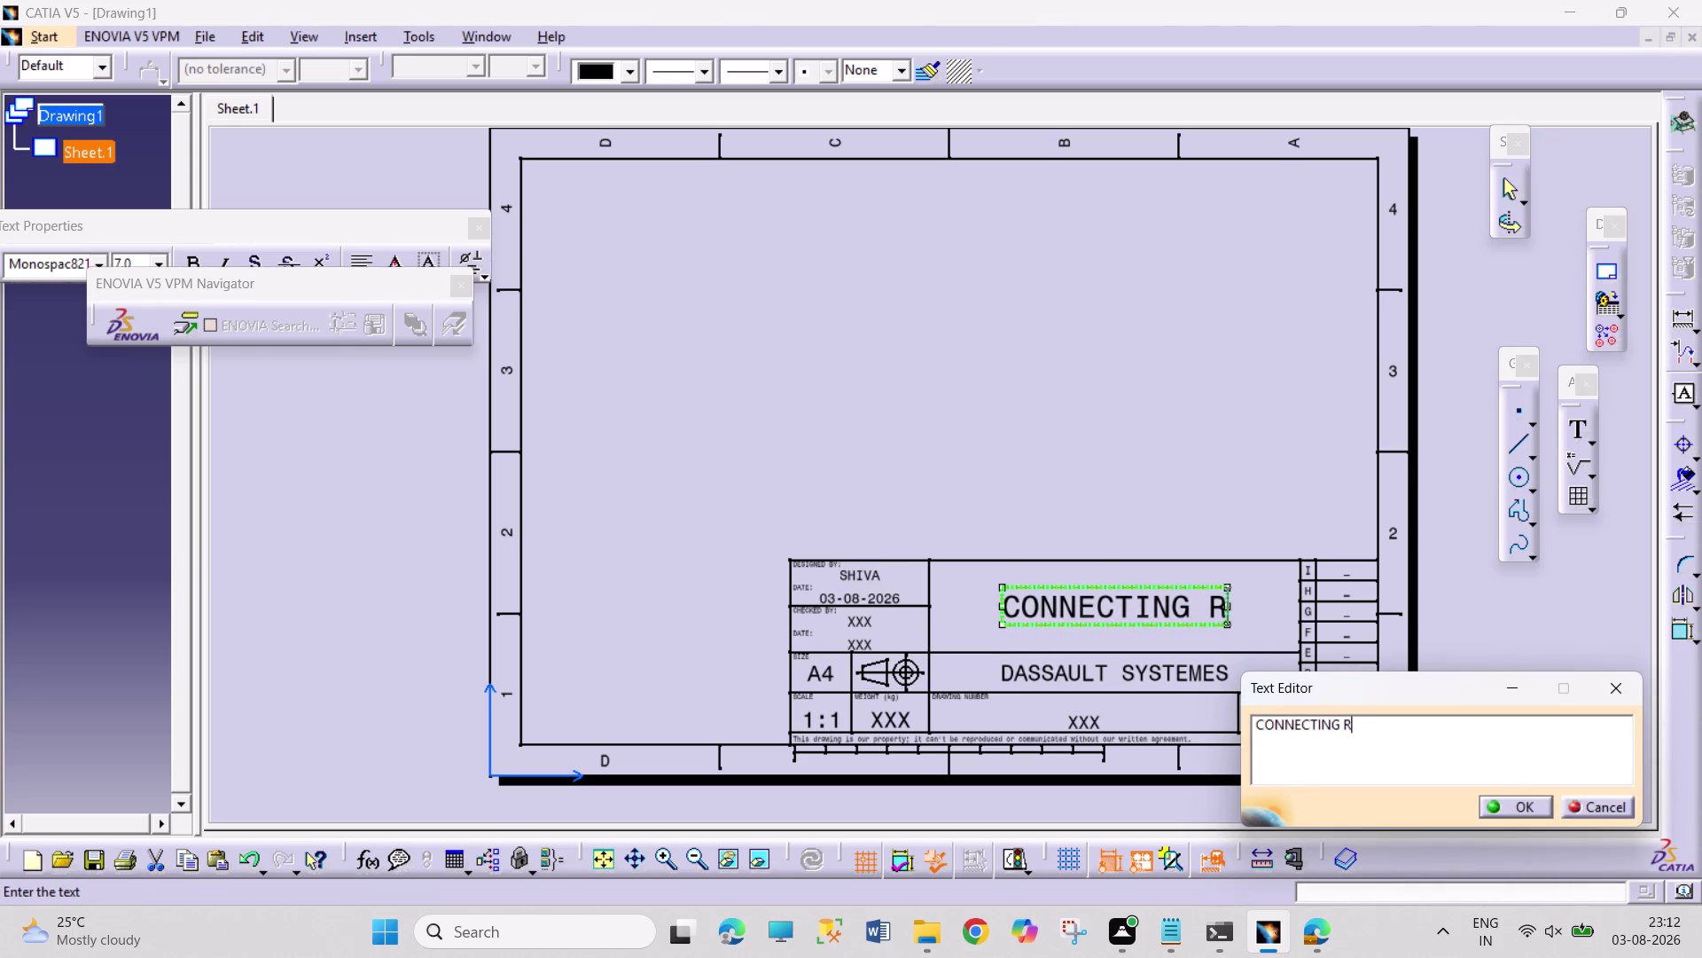
text(OD)
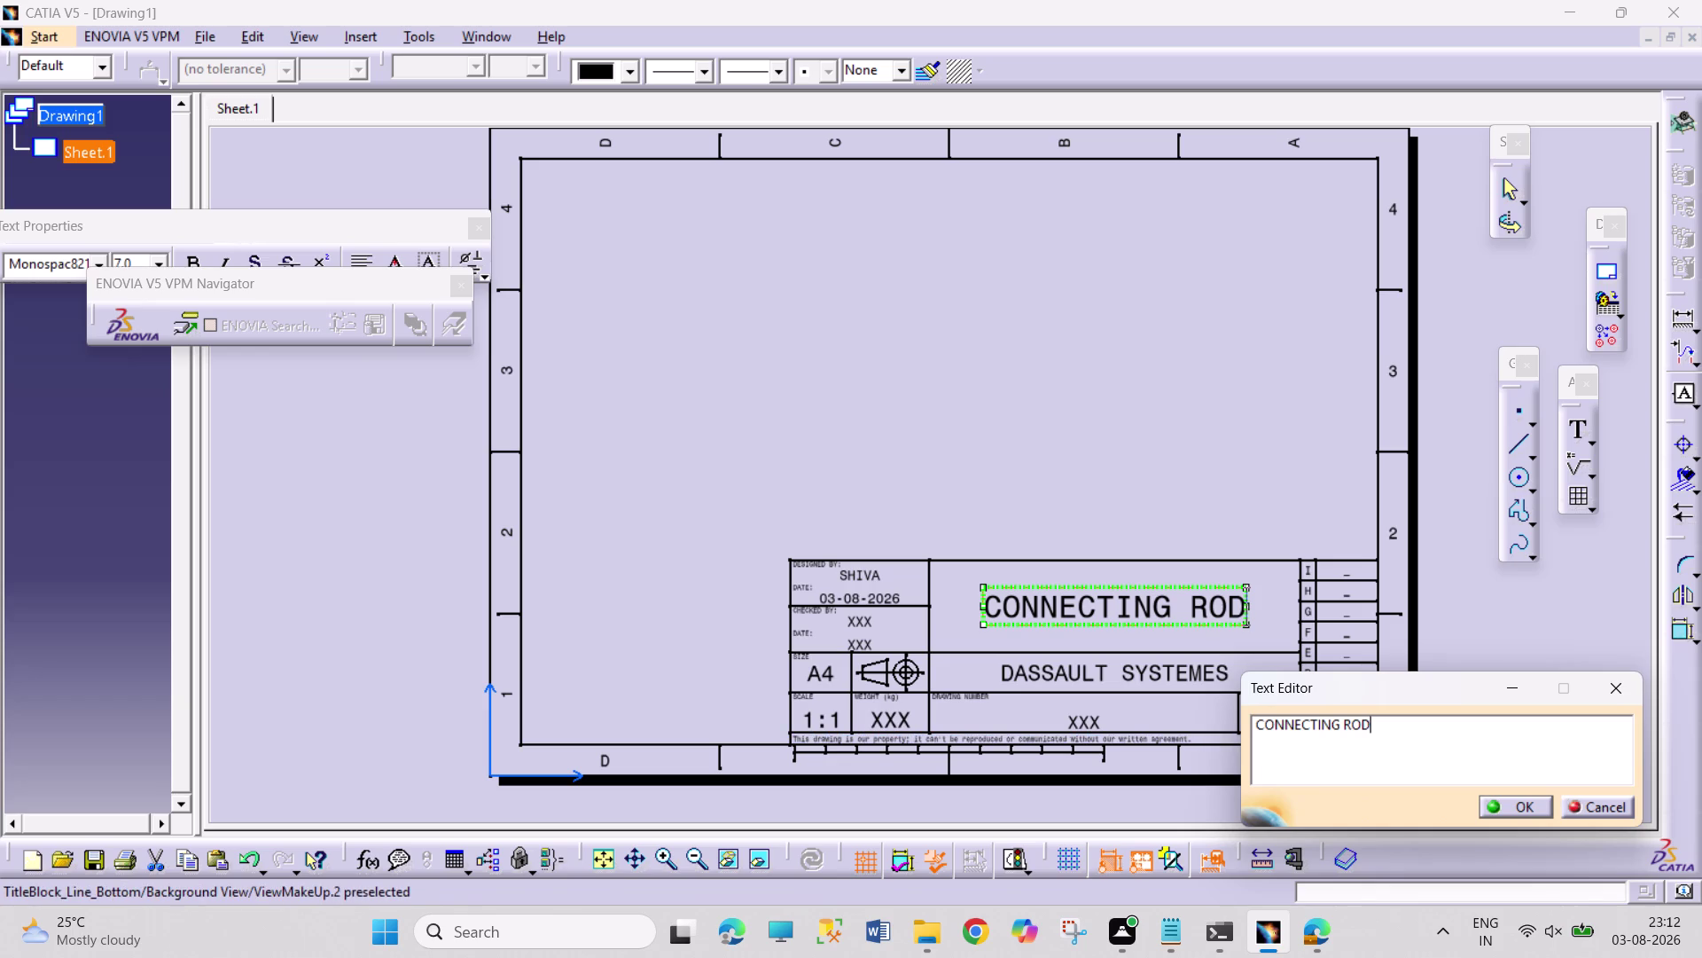
double_click(1090, 723)
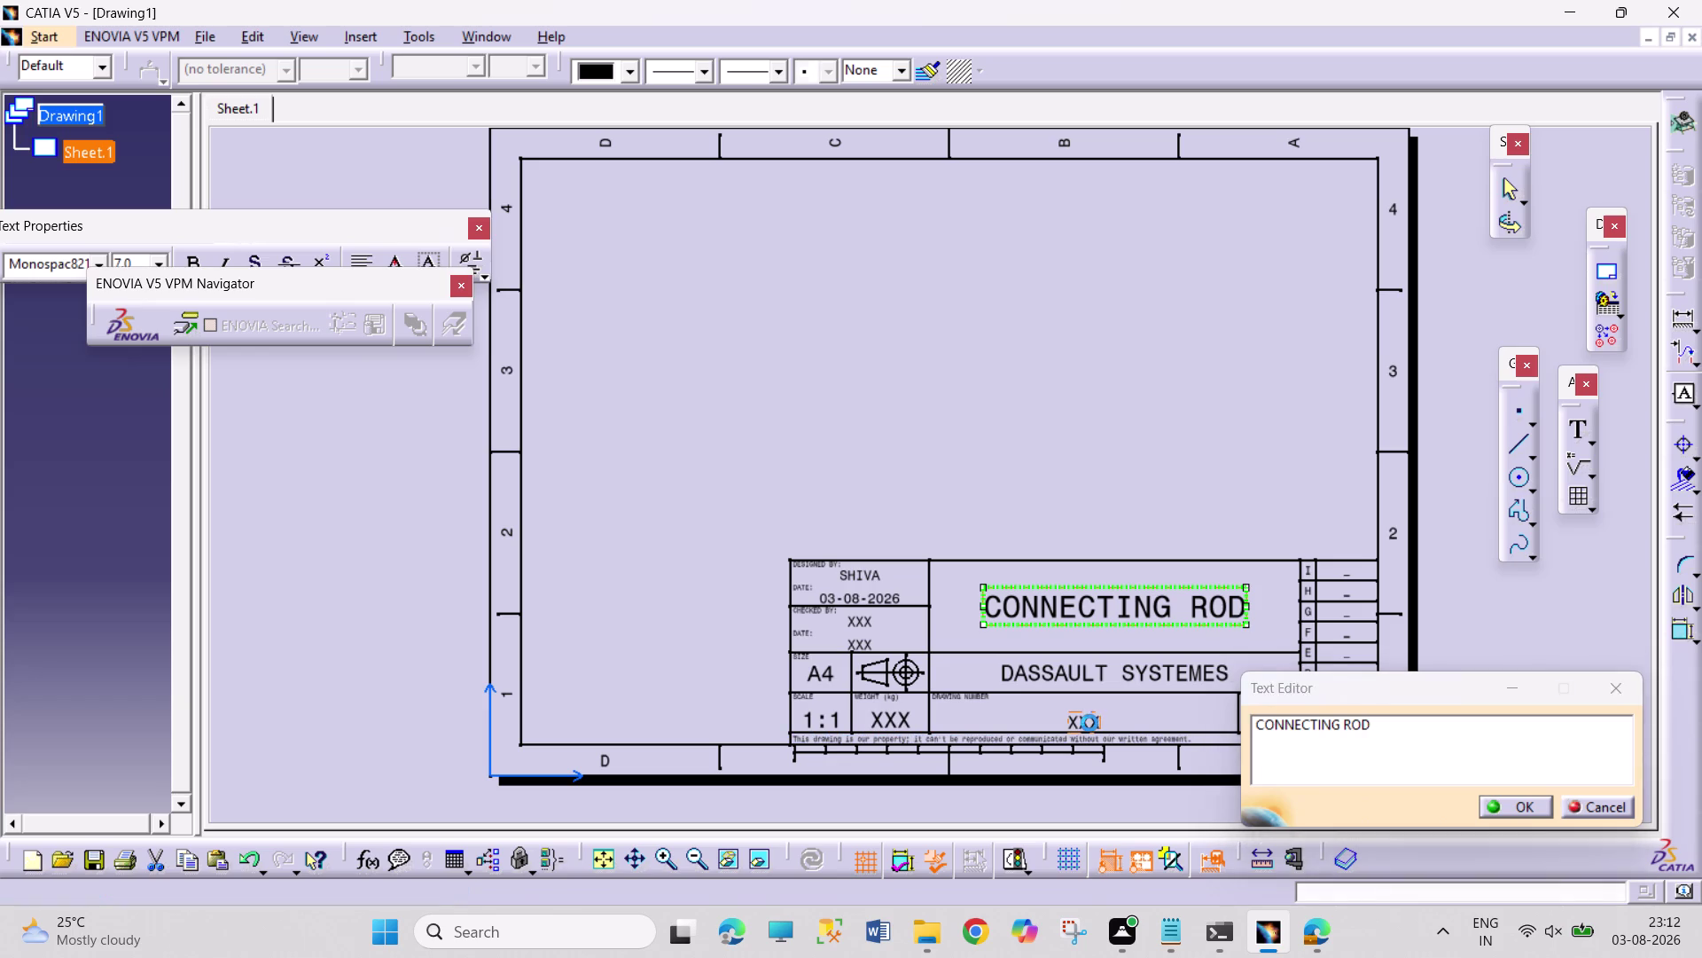
key(1)
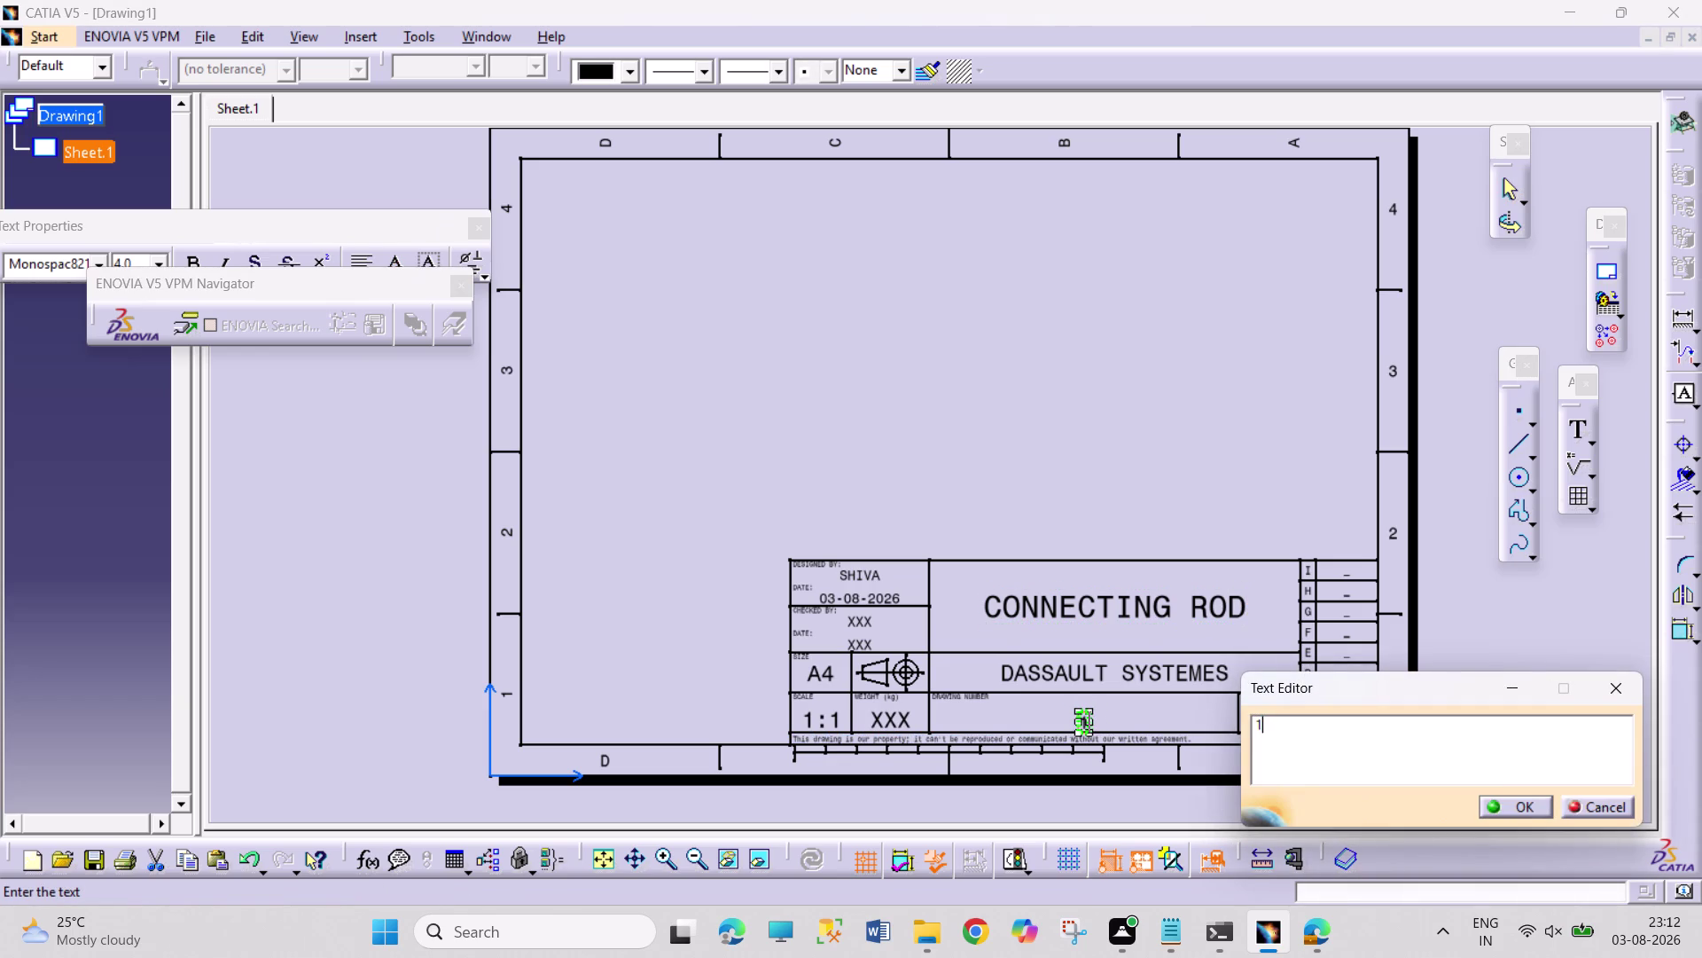
key(Return)
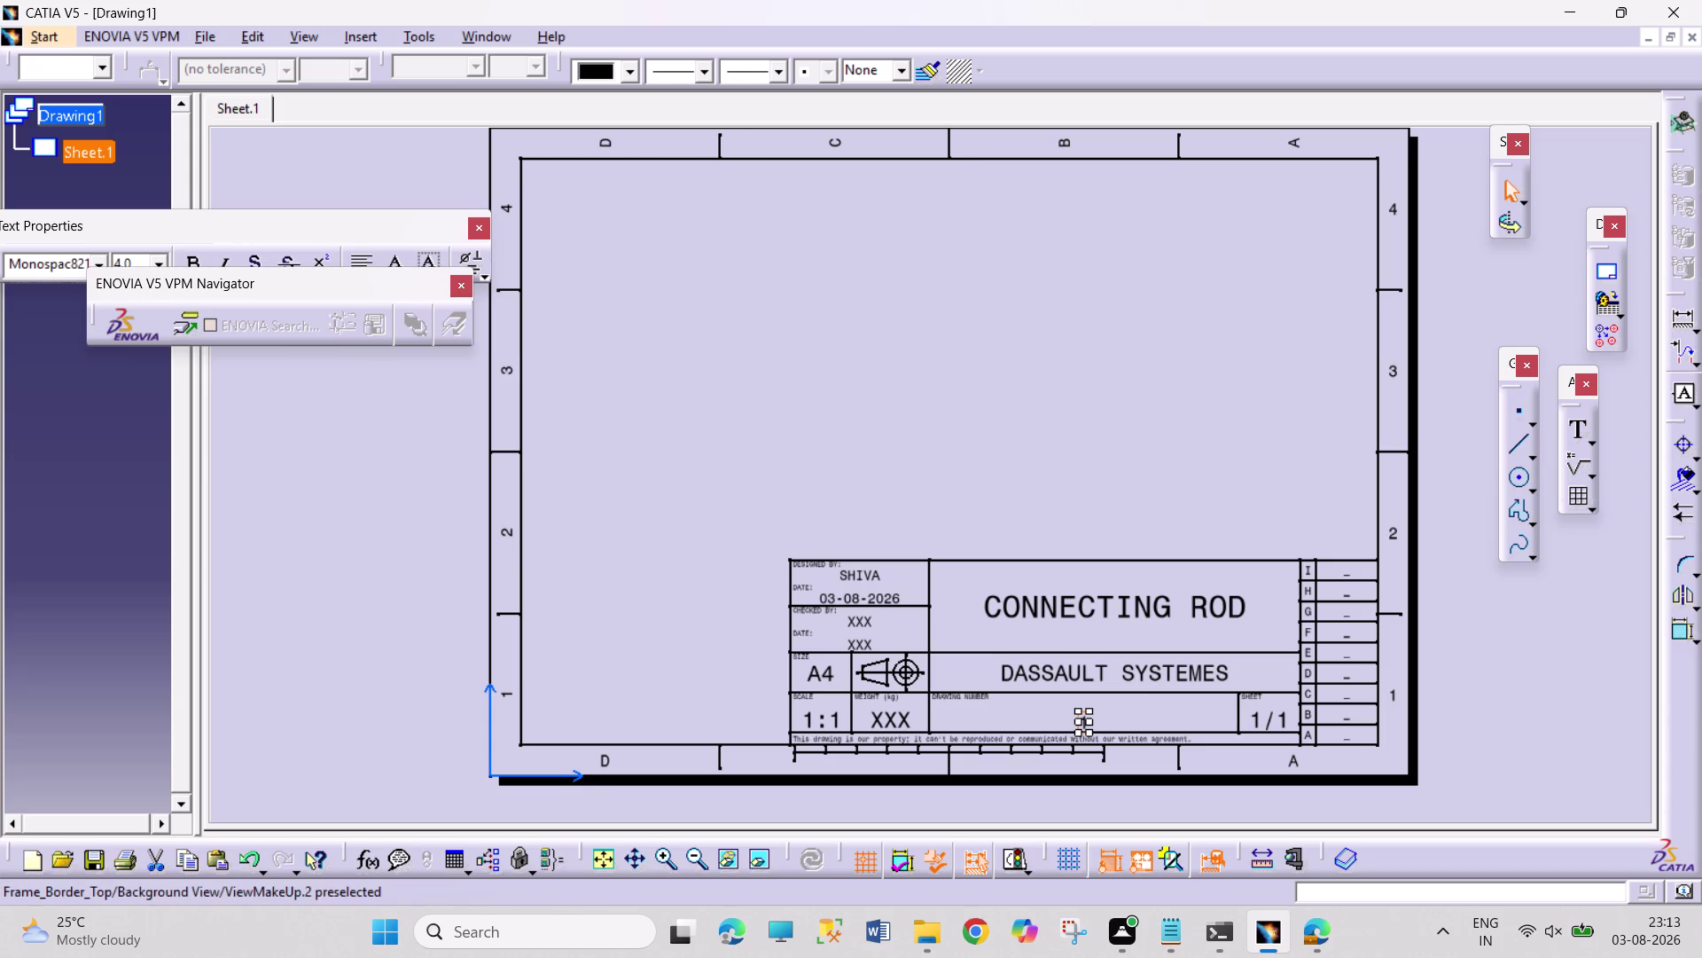
drag(317, 293, 301, 417)
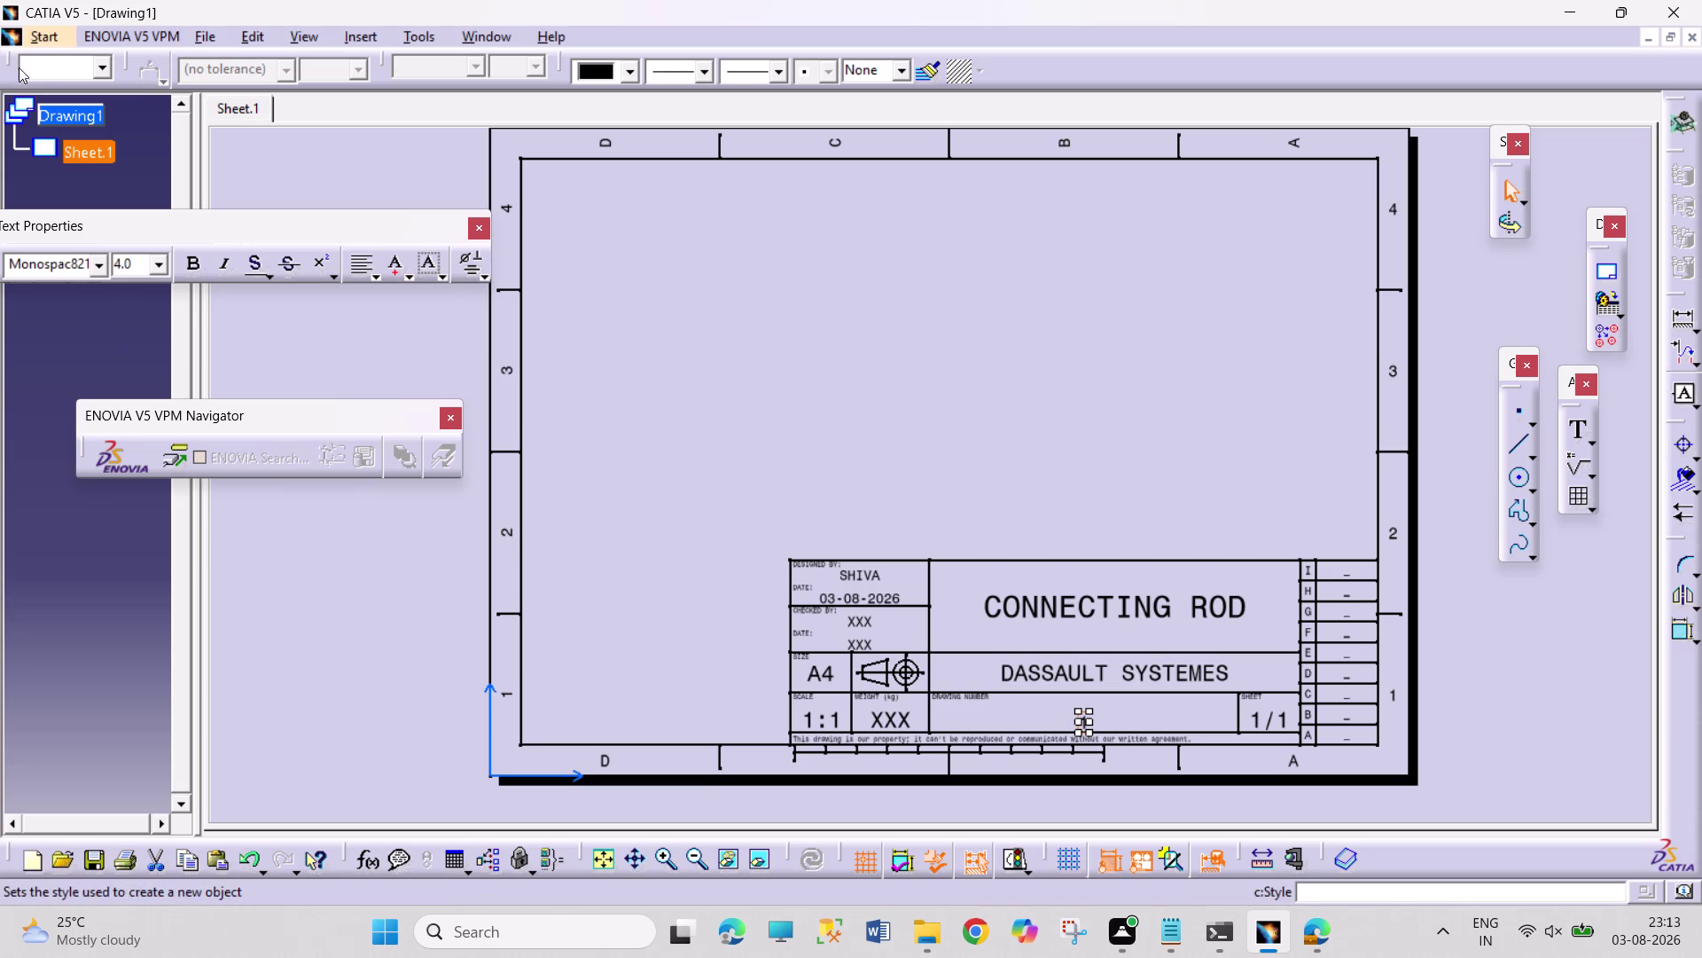
right_click(83, 156)
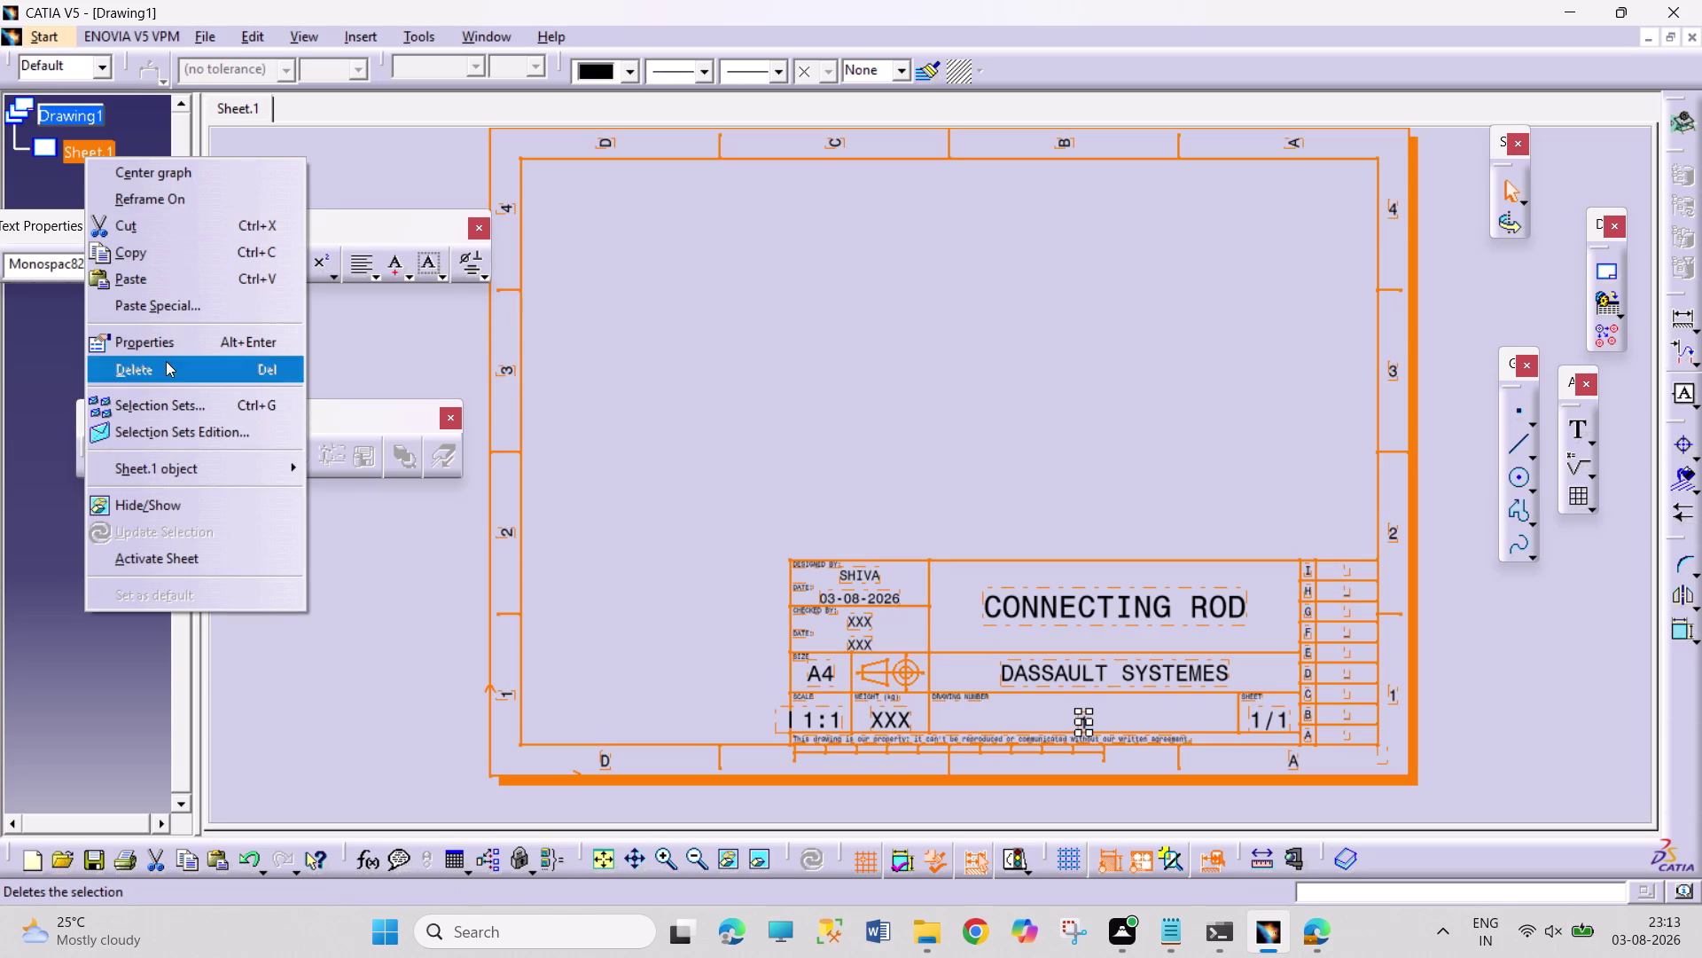
click(183, 339)
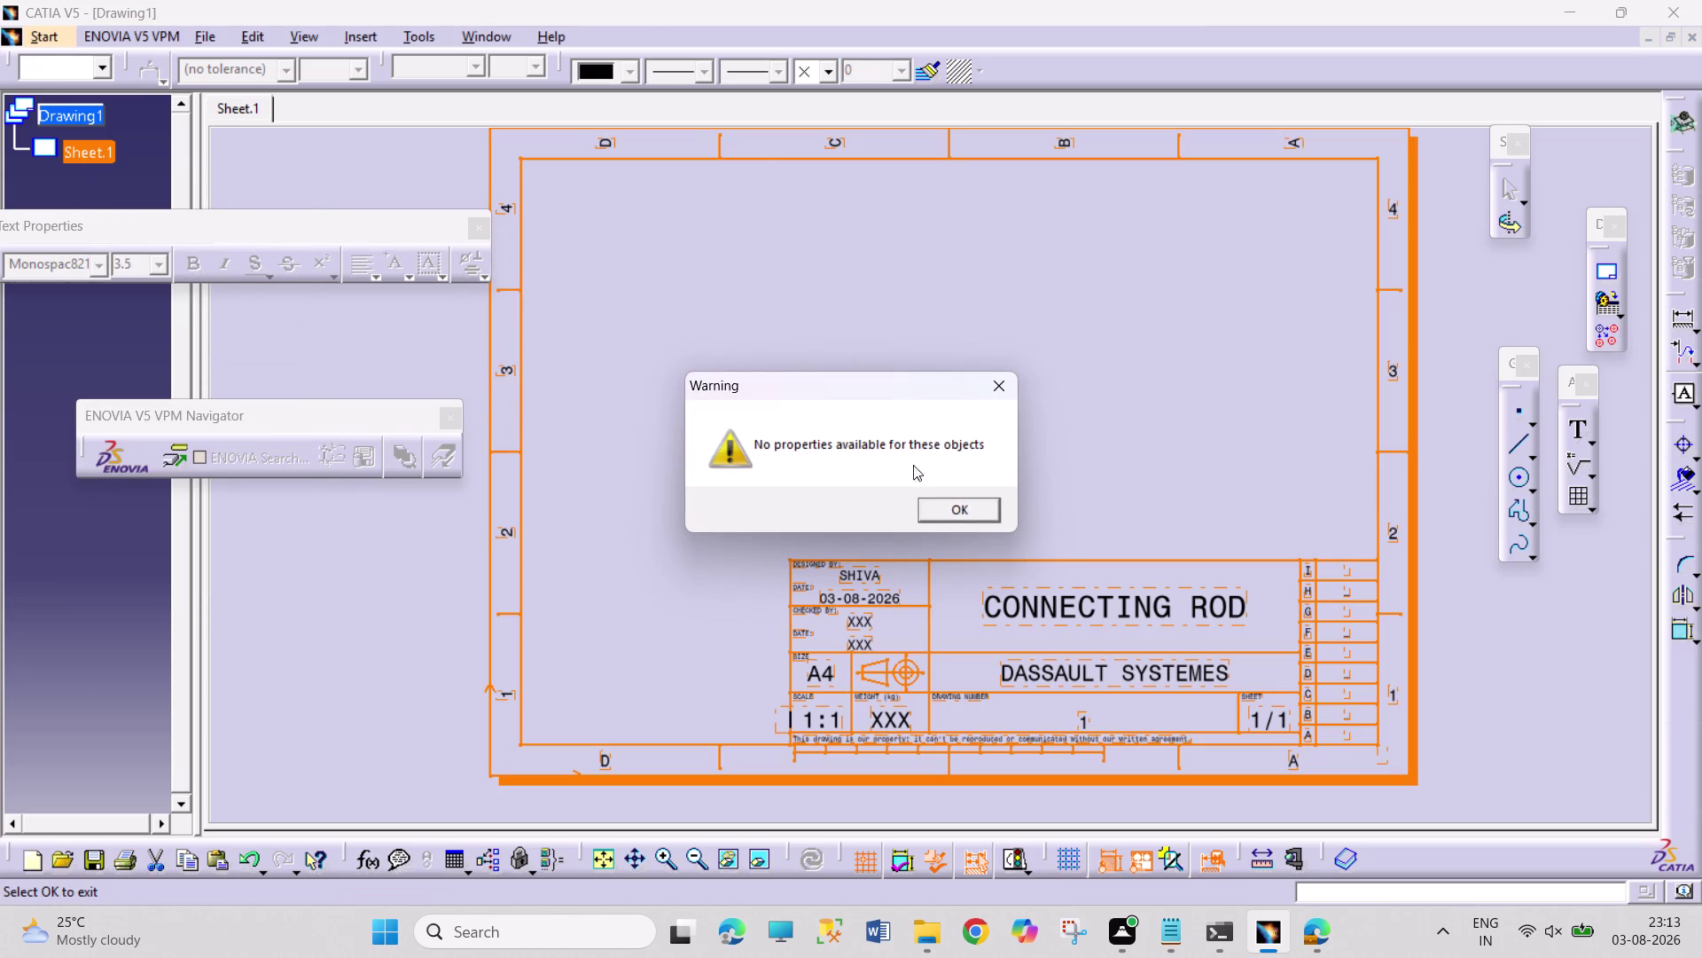
click(996, 394)
click(210, 36)
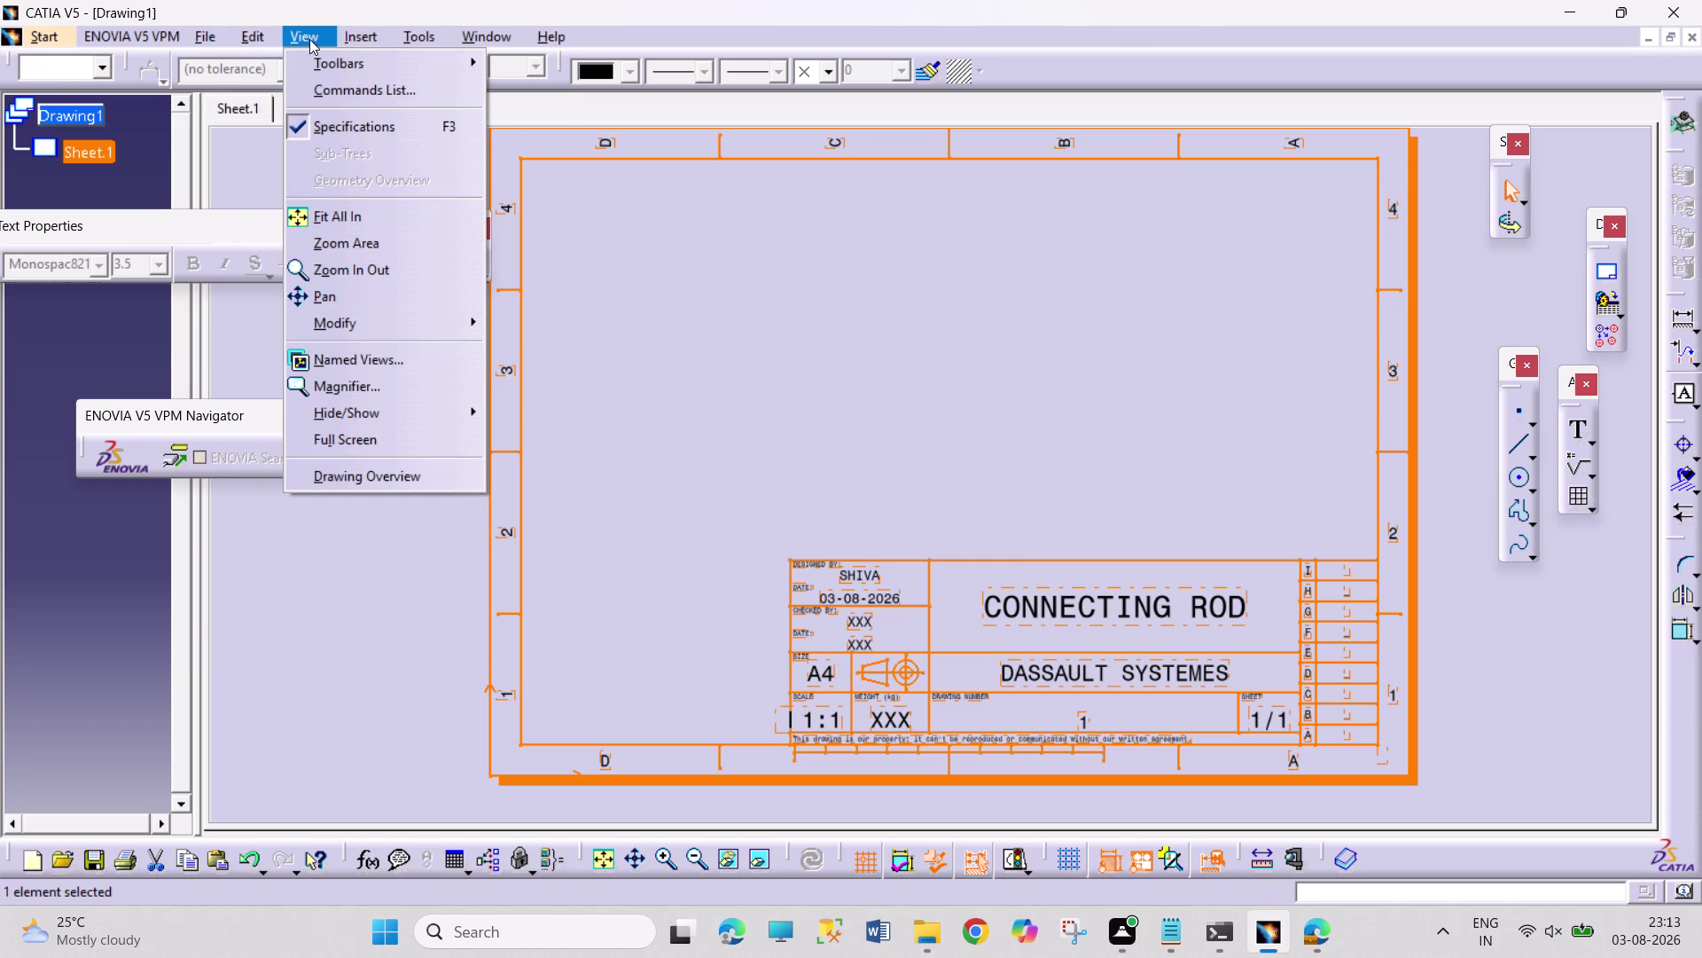
click(418, 483)
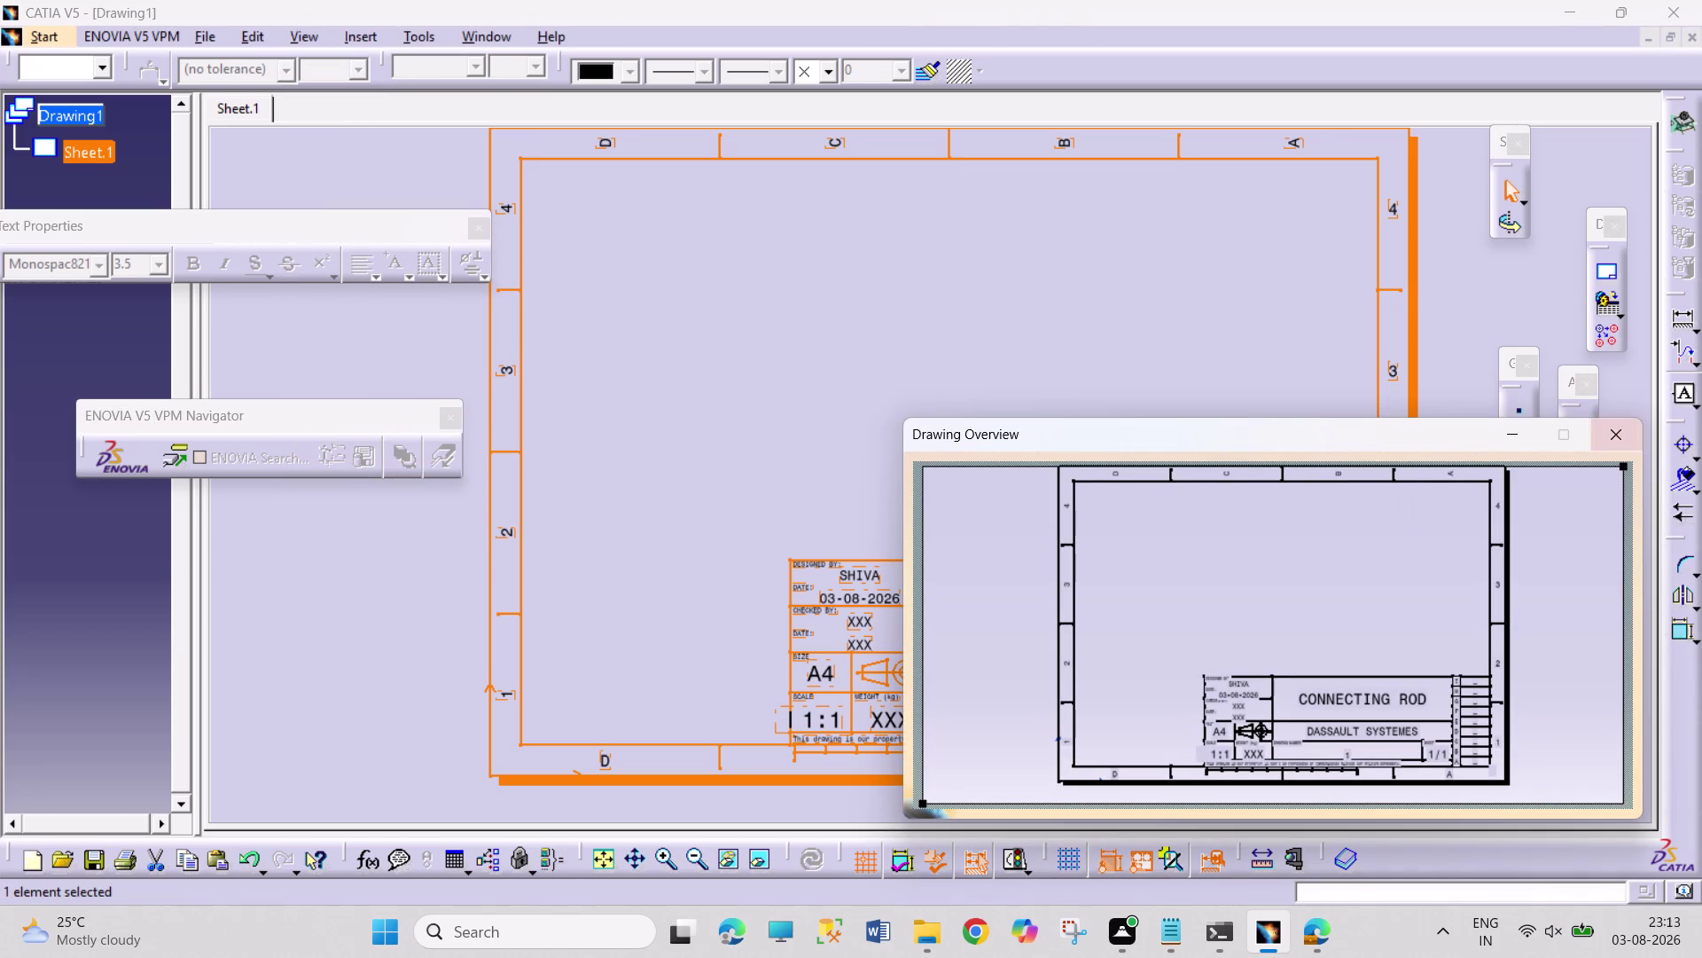
click(1620, 412)
click(1618, 438)
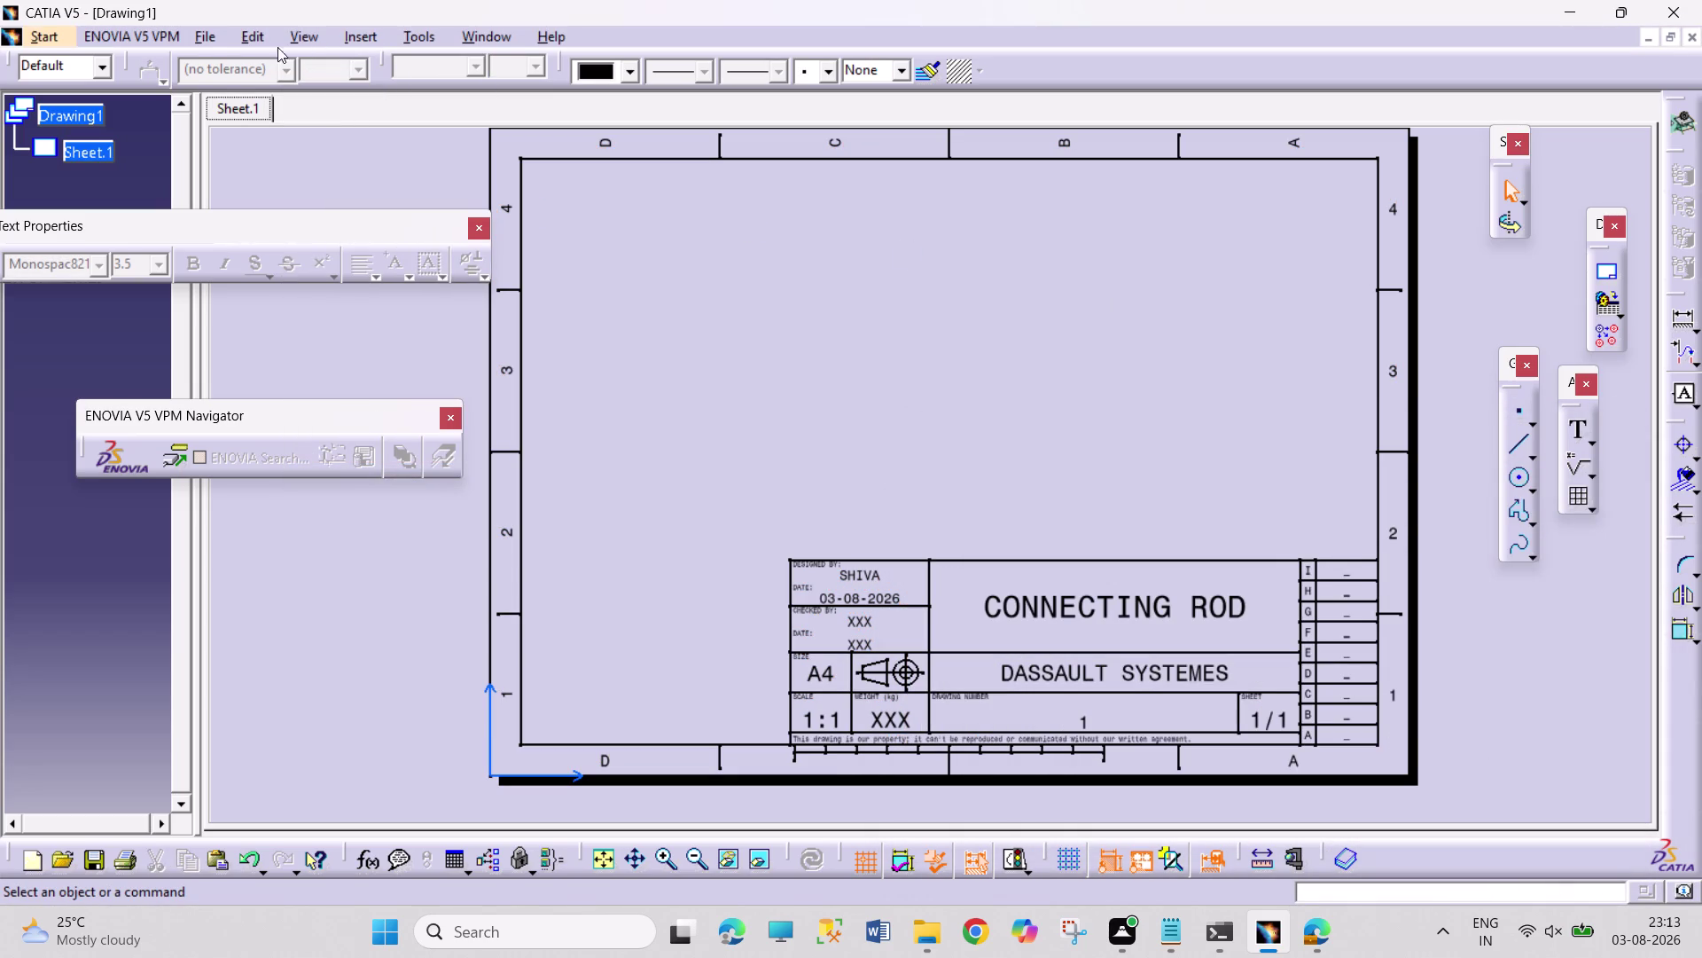
Return to the working views and change Sheet.1's paper format to A3 ISO.
click(215, 36)
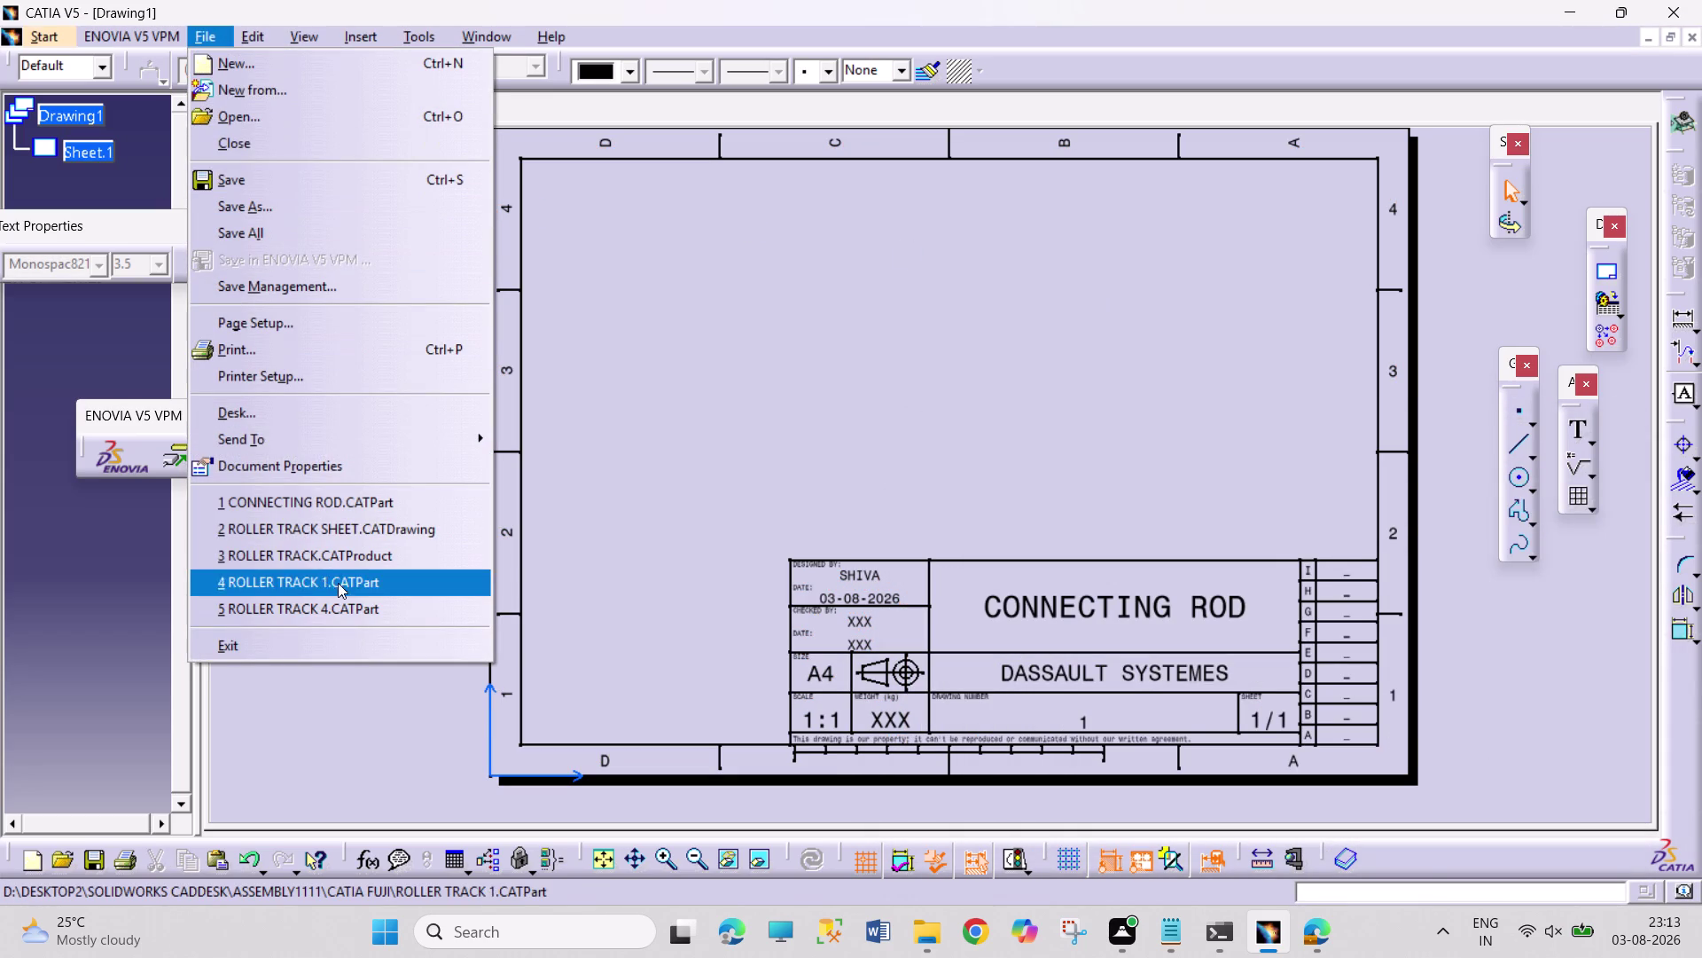
click(267, 50)
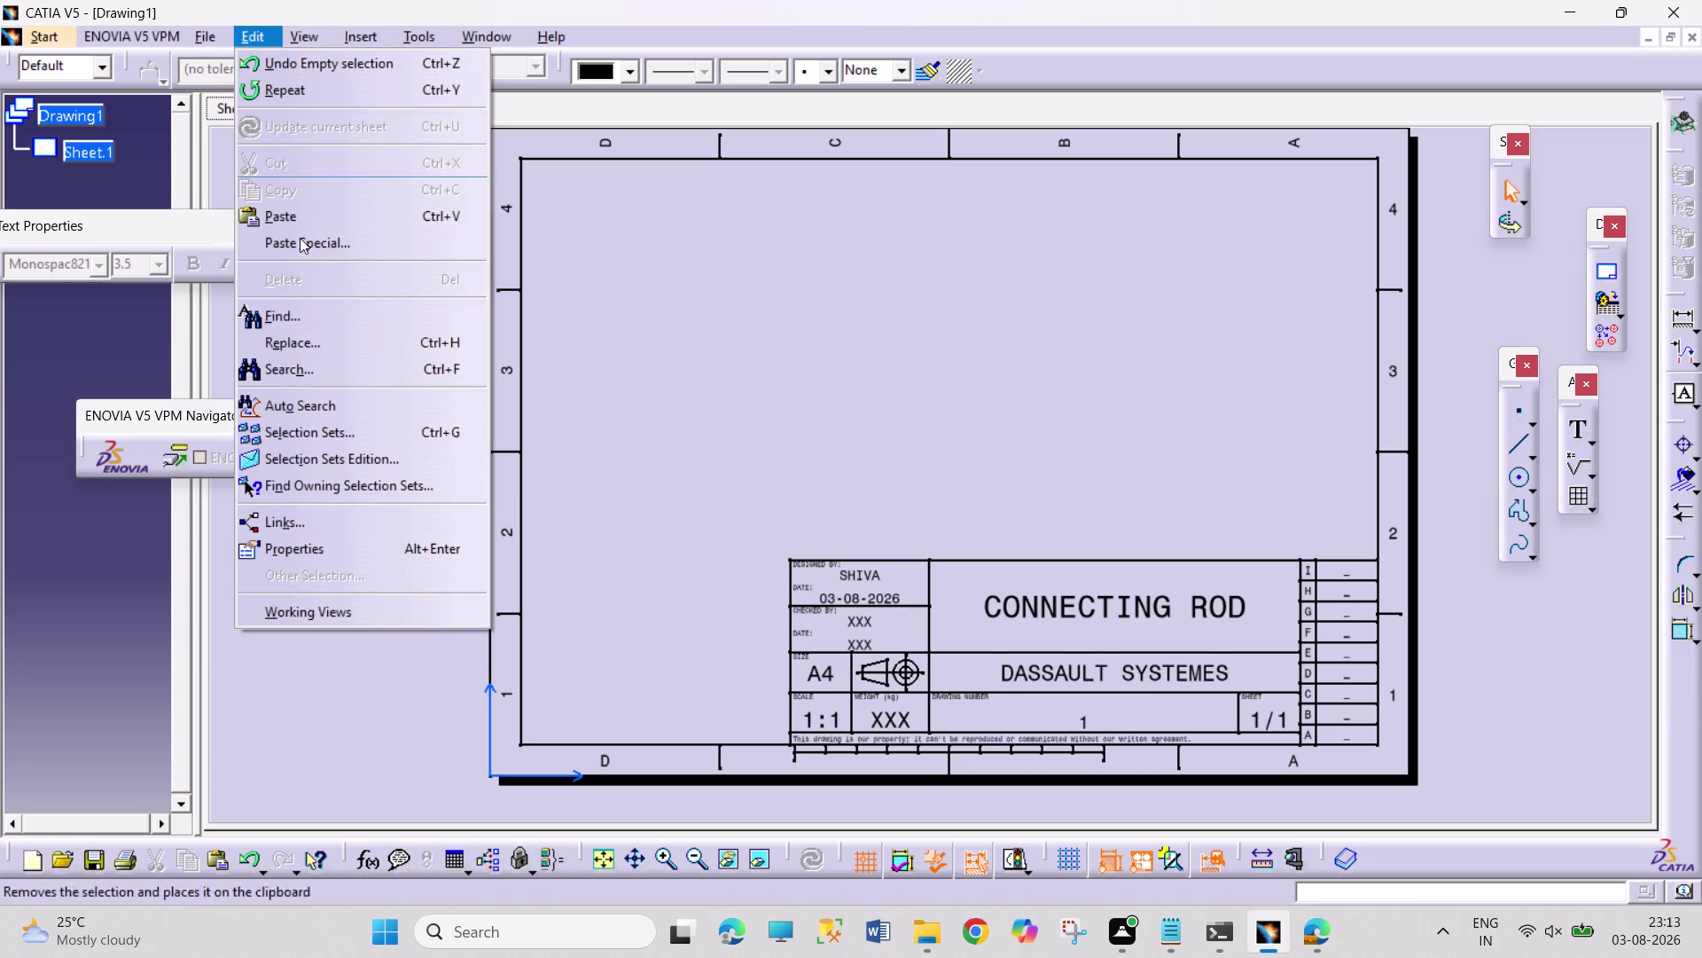
click(376, 611)
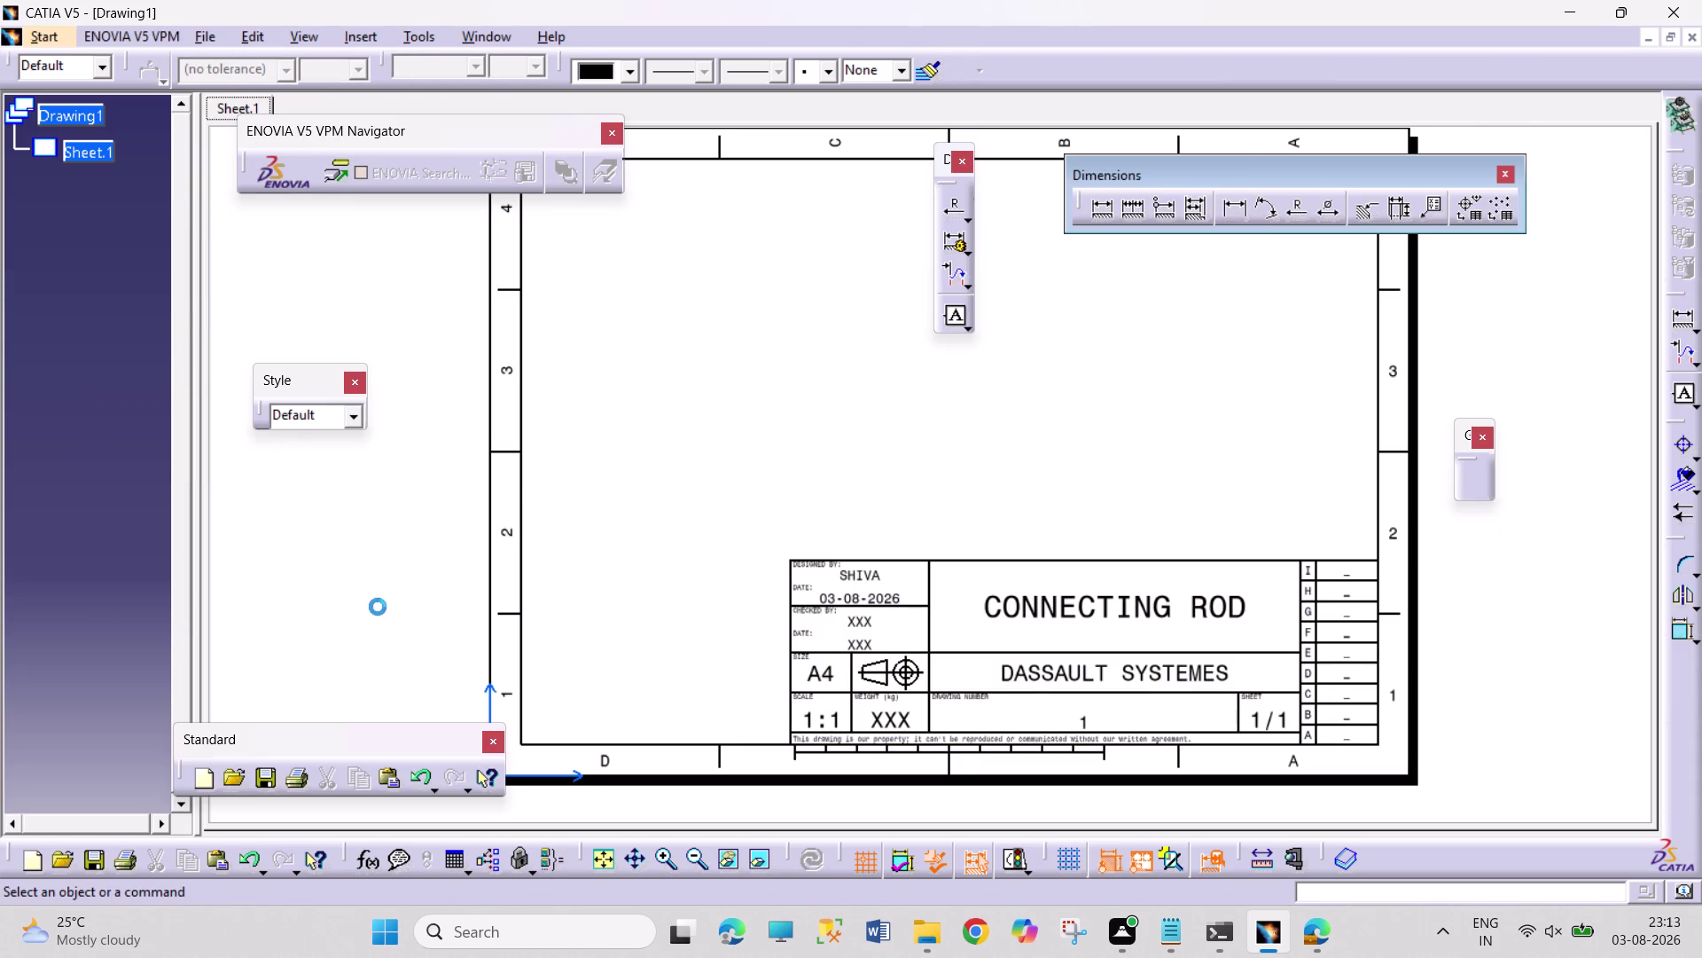
right_click(102, 153)
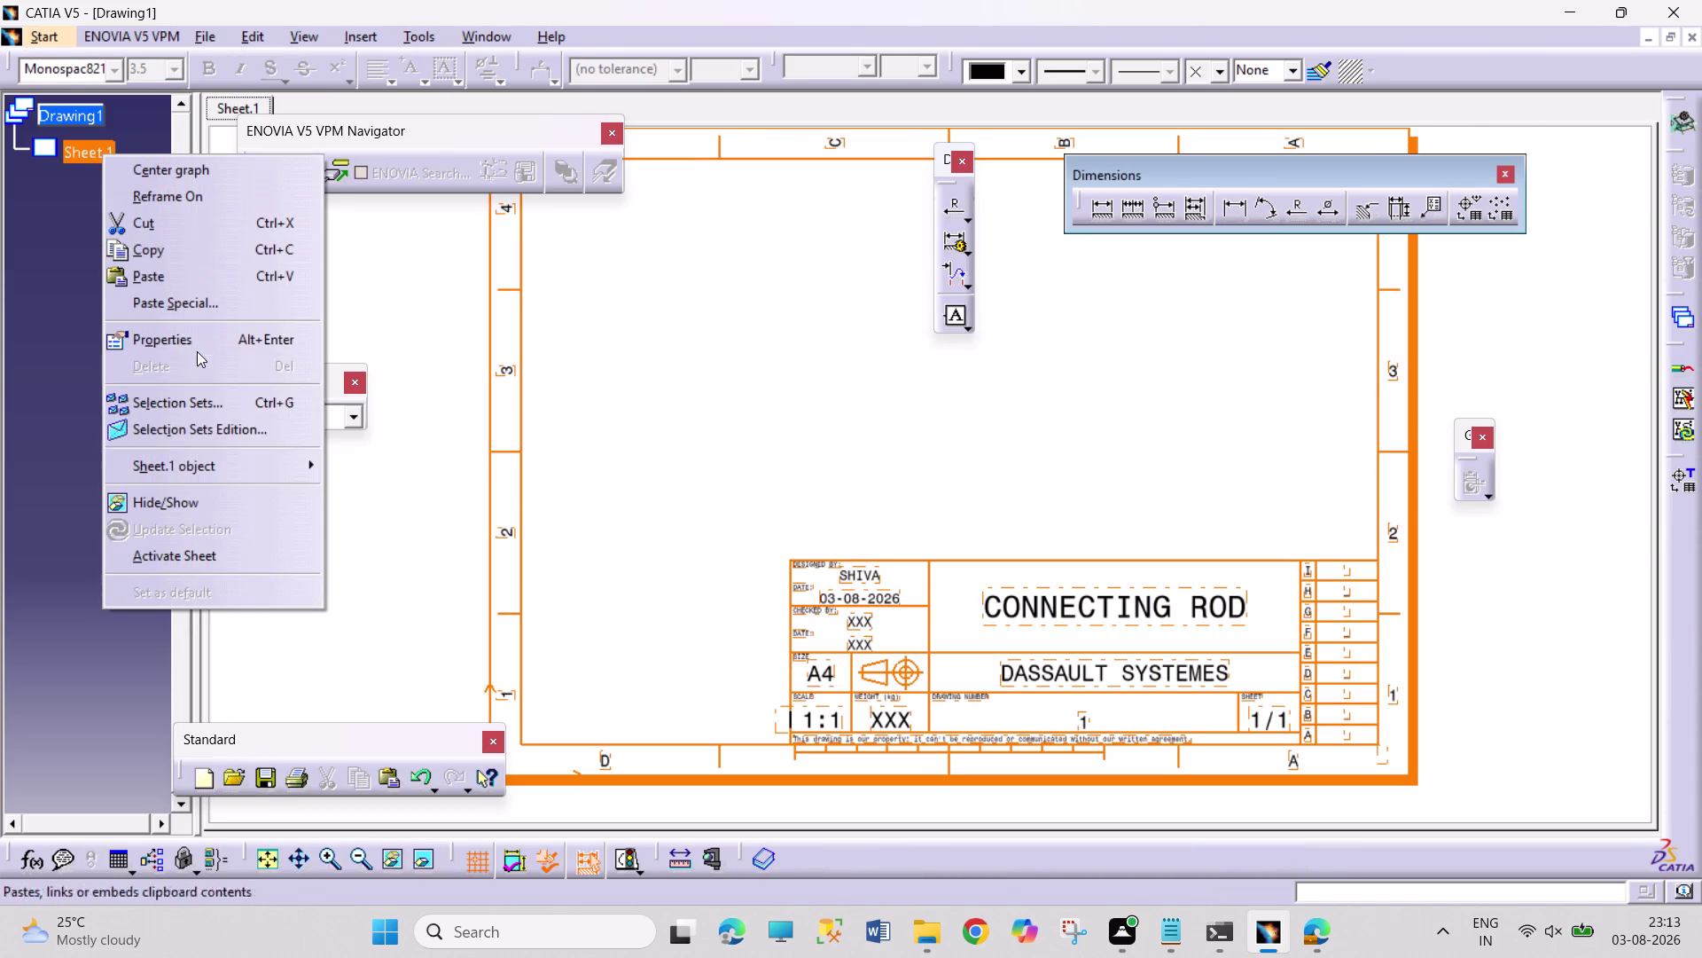
click(224, 337)
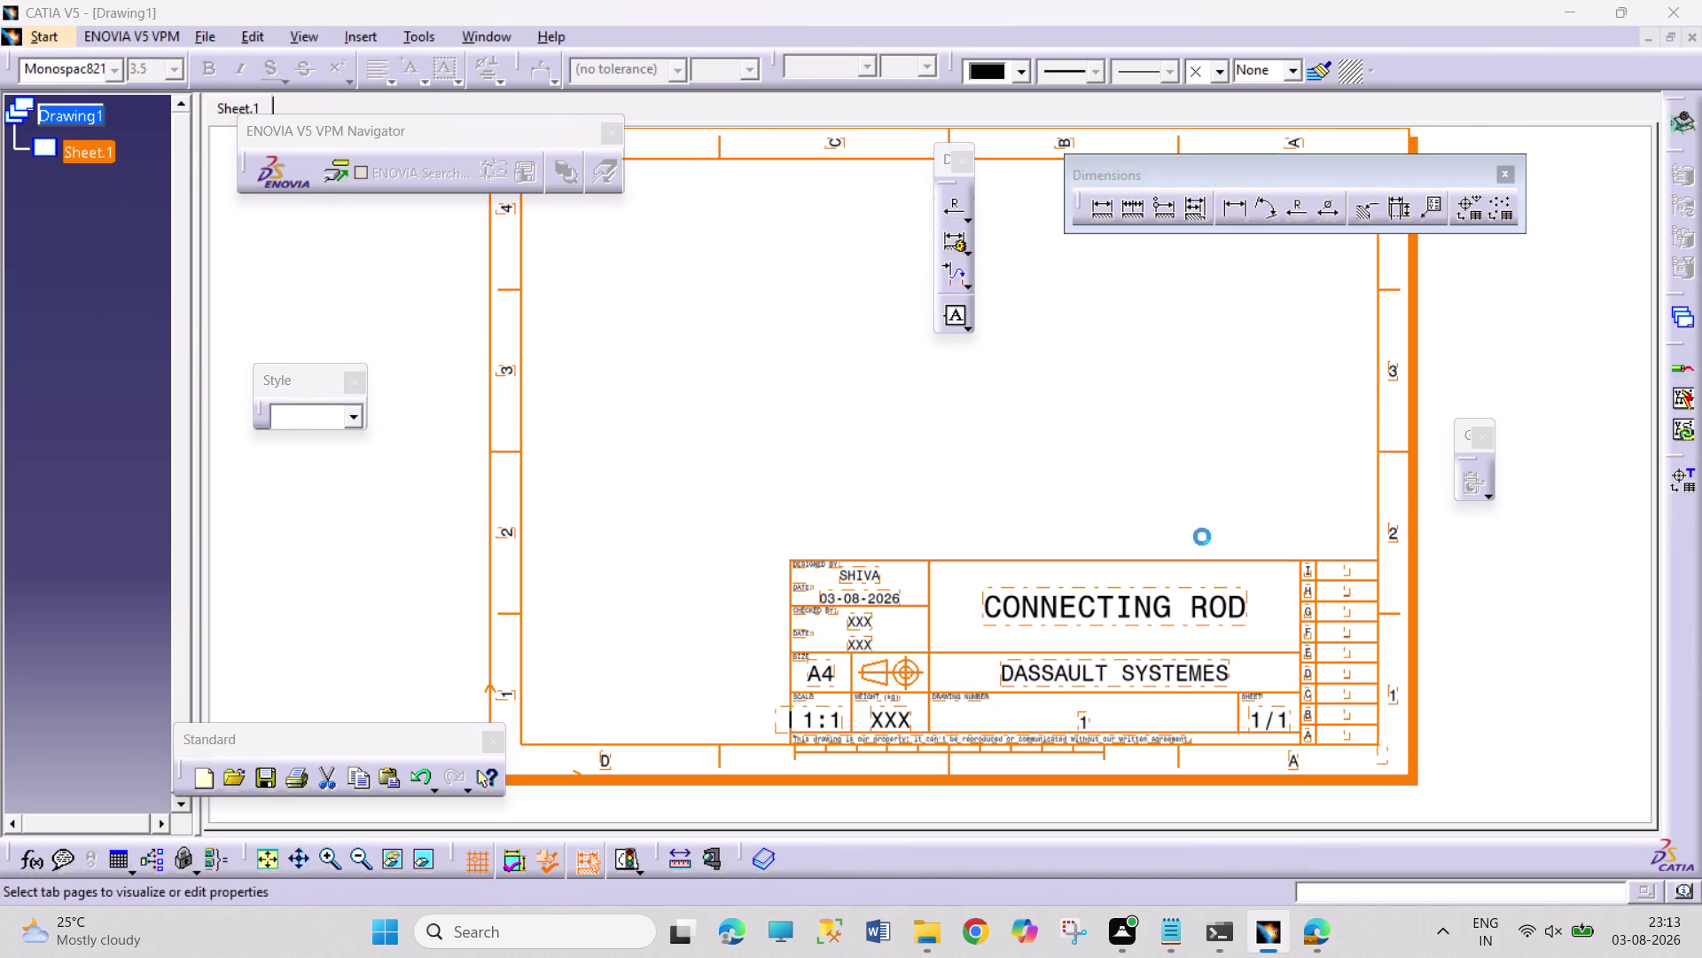
click(1412, 351)
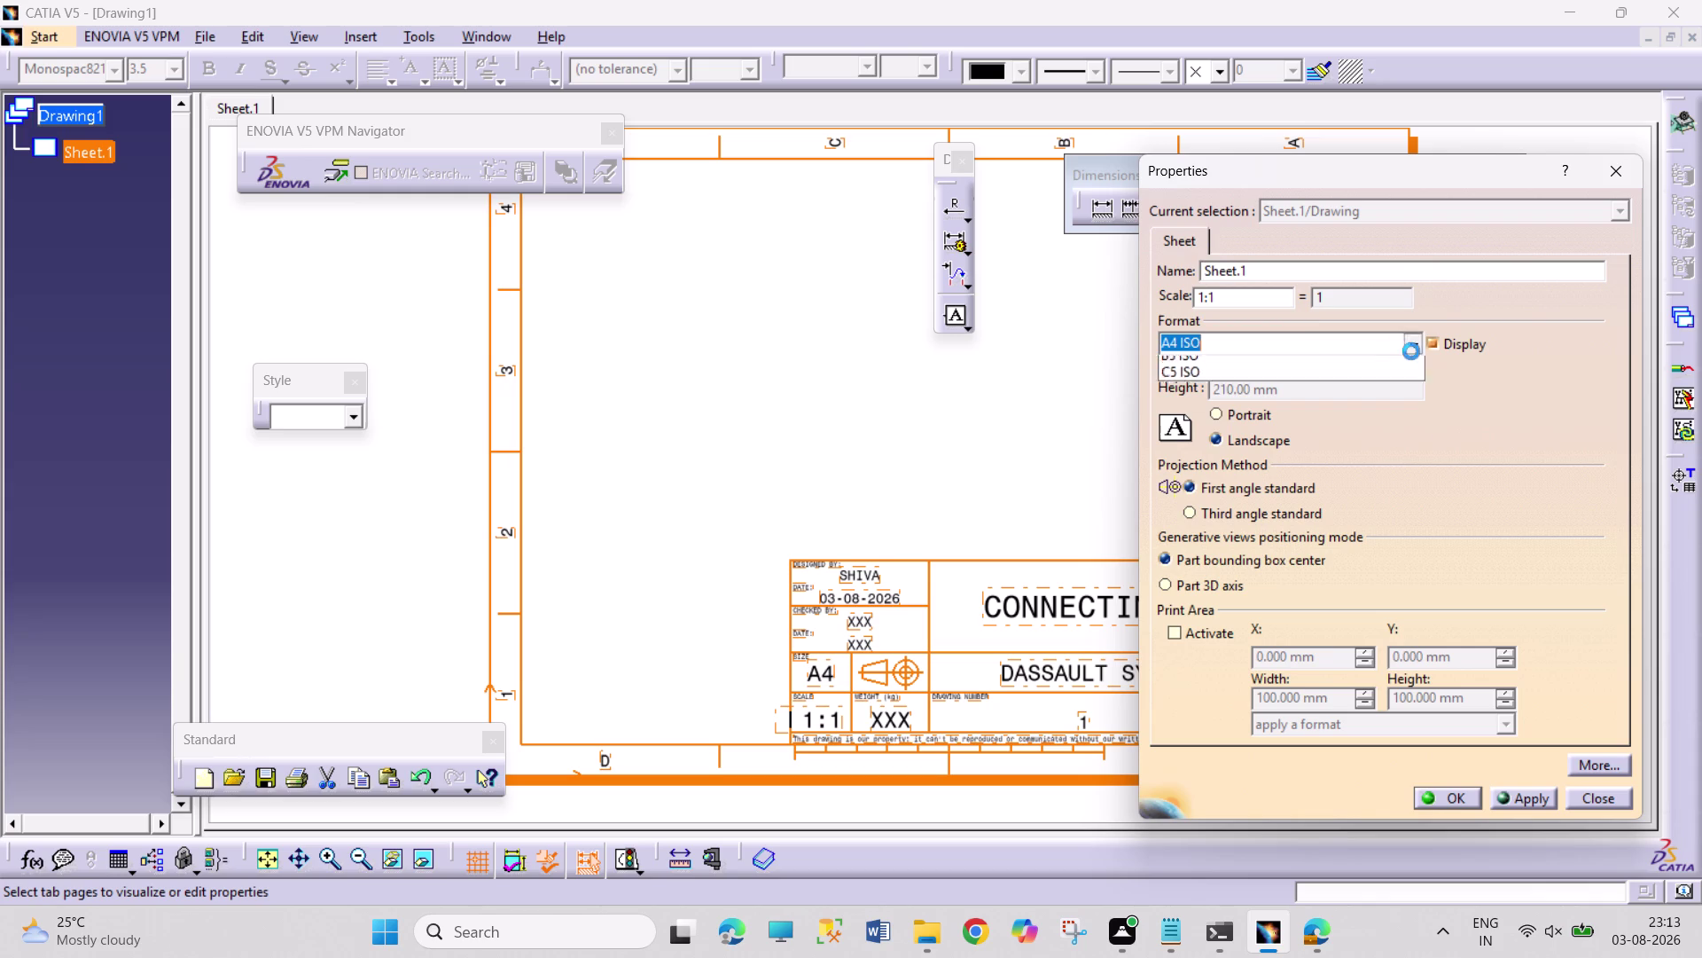
click(1272, 420)
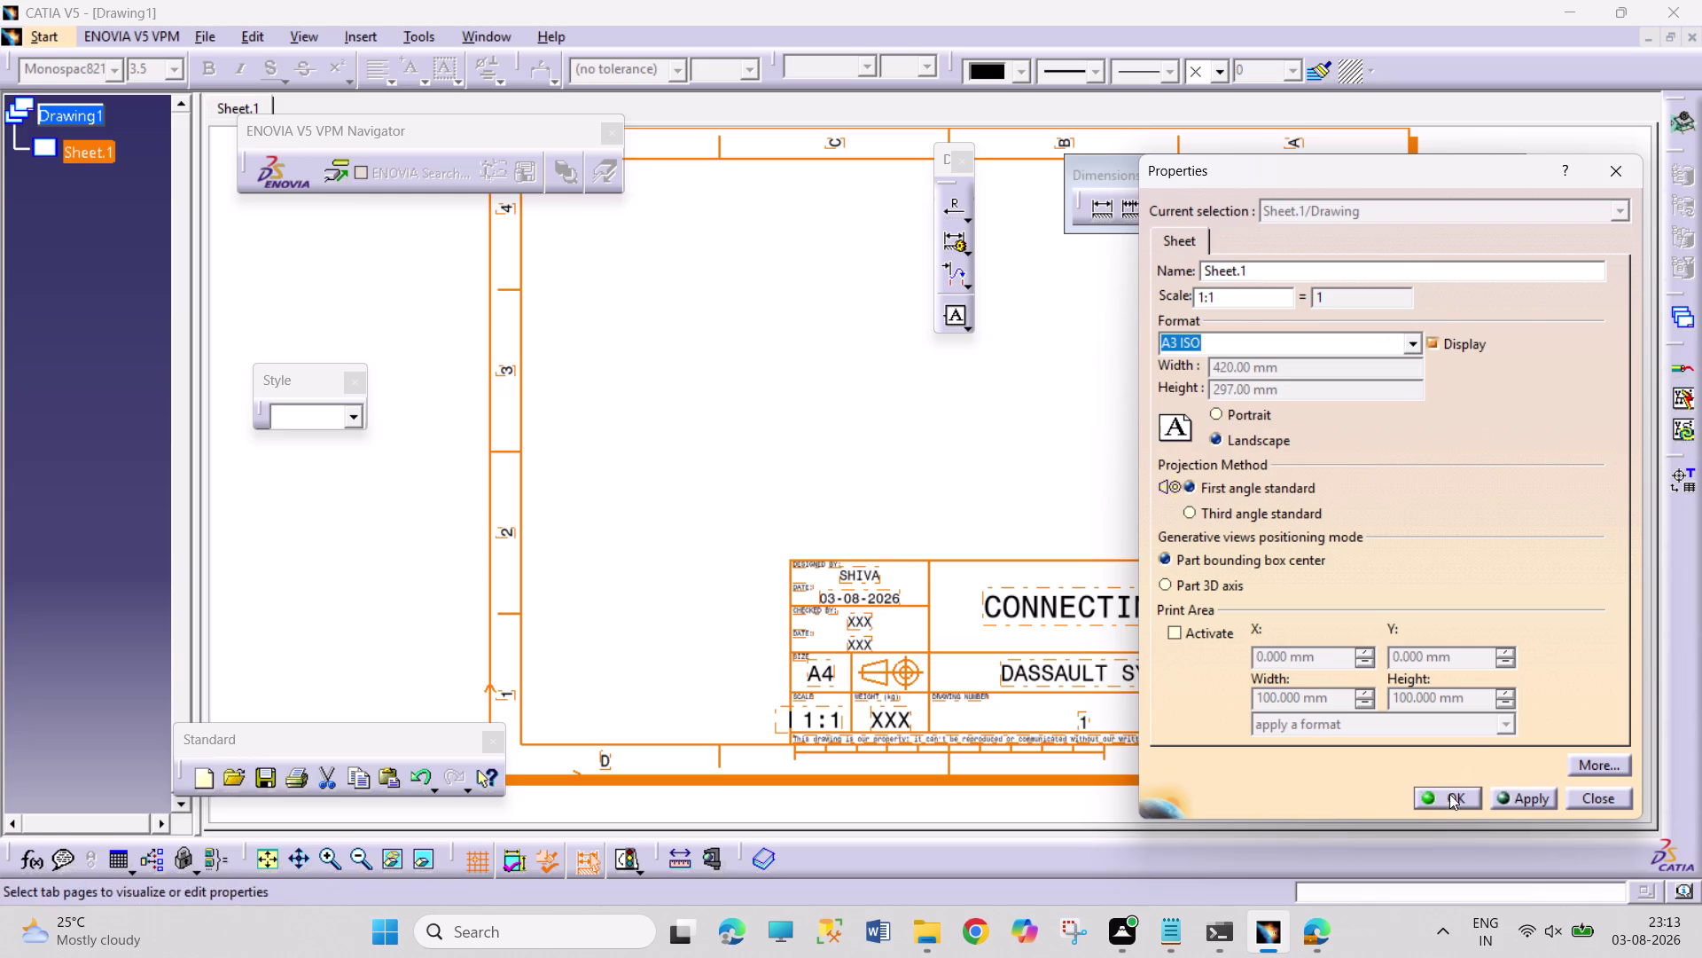
click(1448, 805)
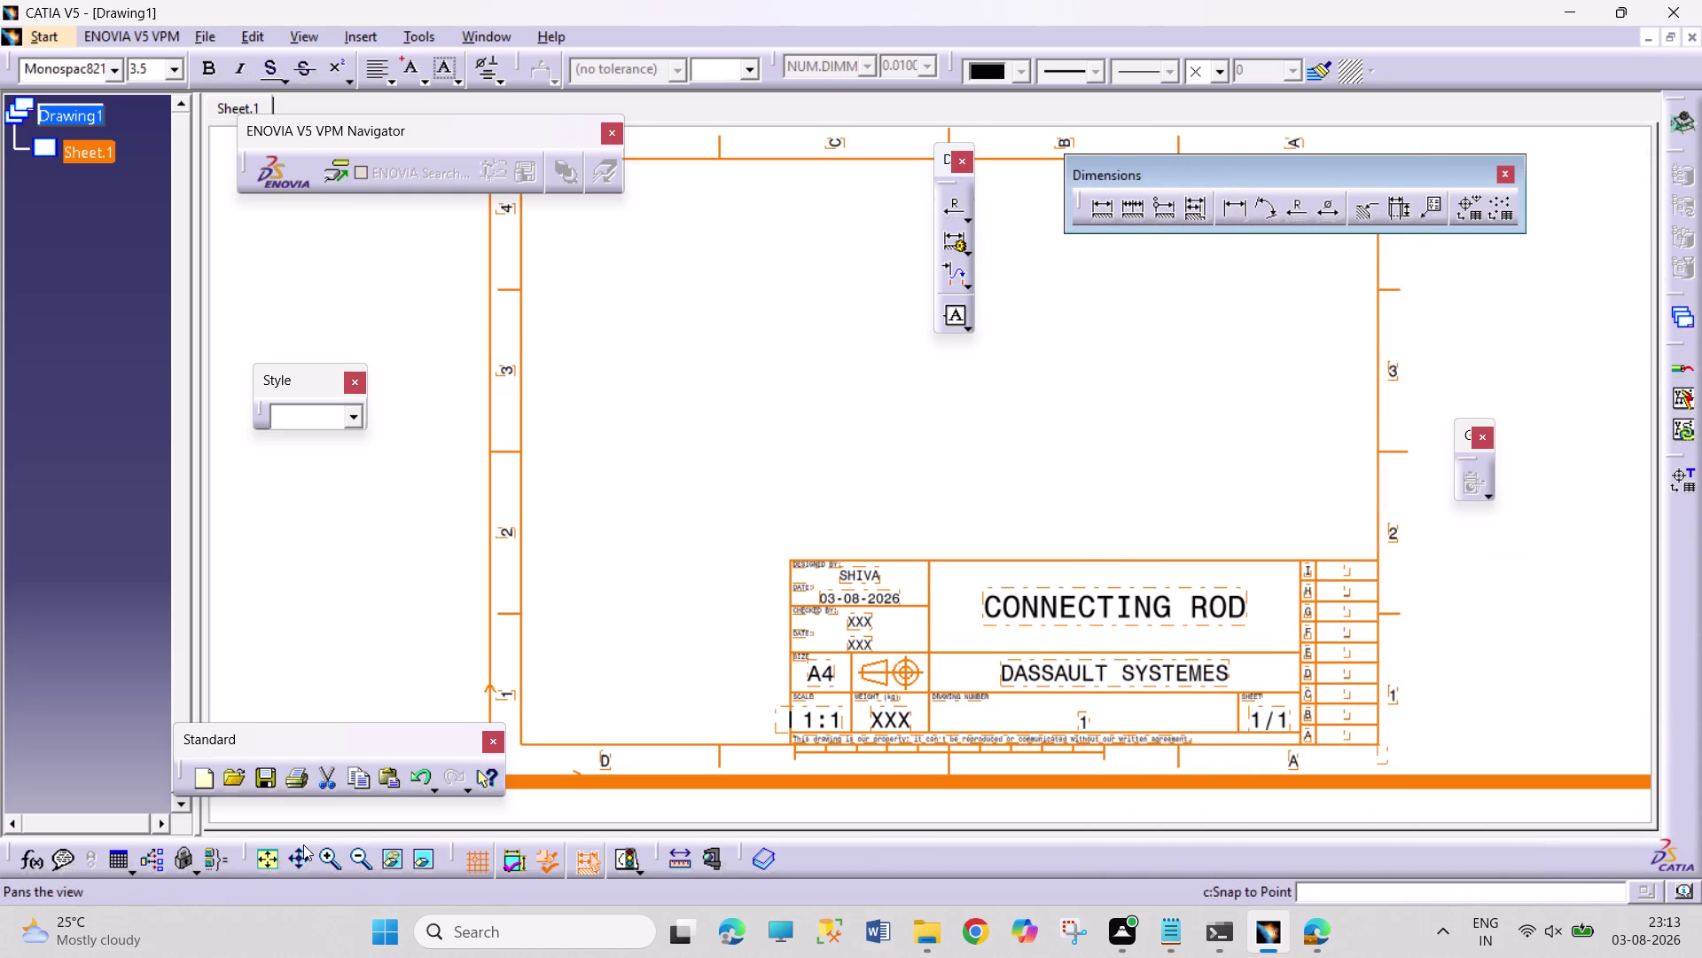
click(279, 859)
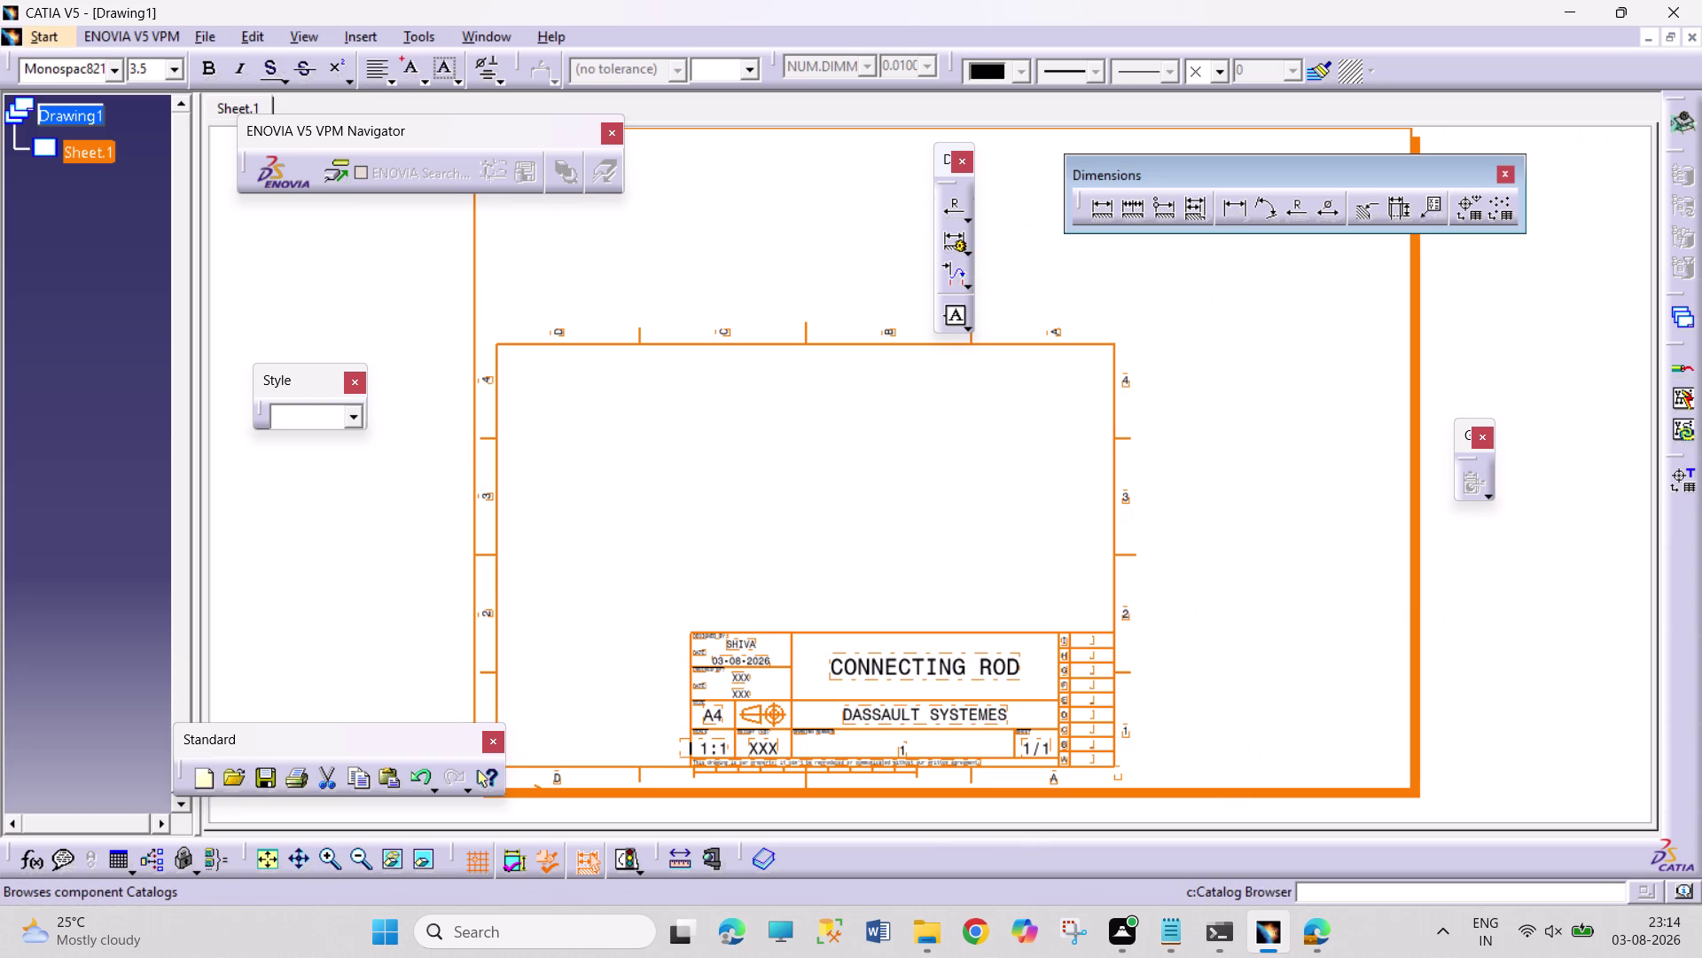
Undo the title block text edits and the frame and title block creation with Ctrl+Z.
key(ctrl+z)
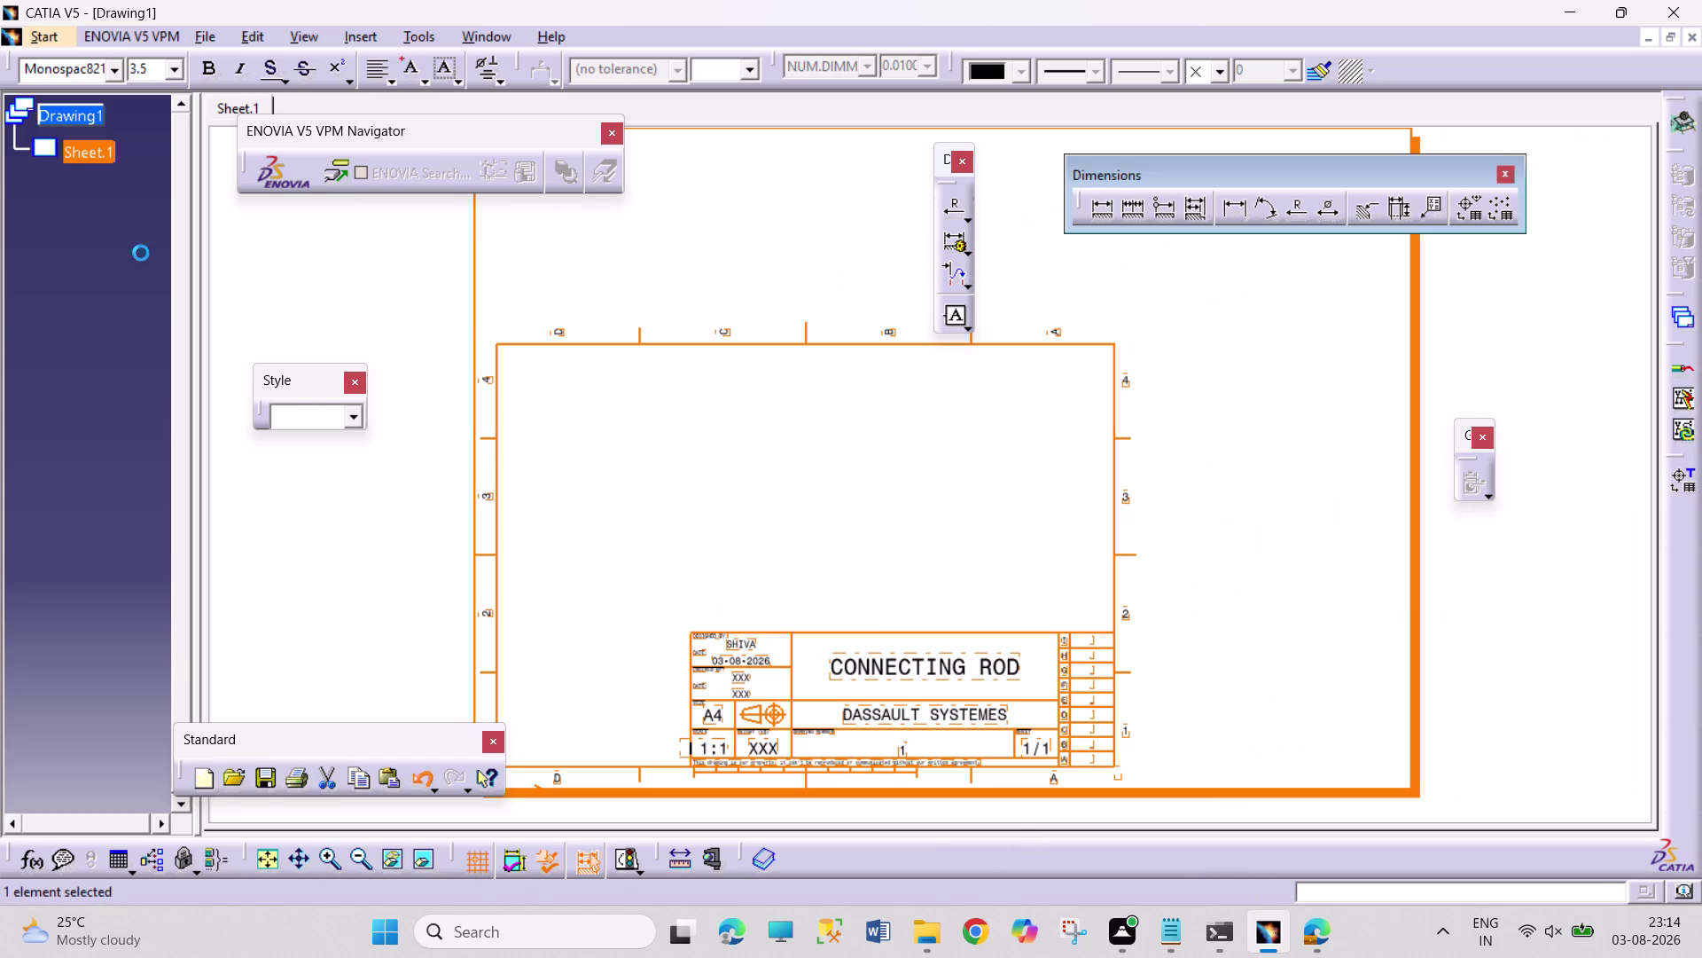
key(ctrl+z)
key(ctrl+z)
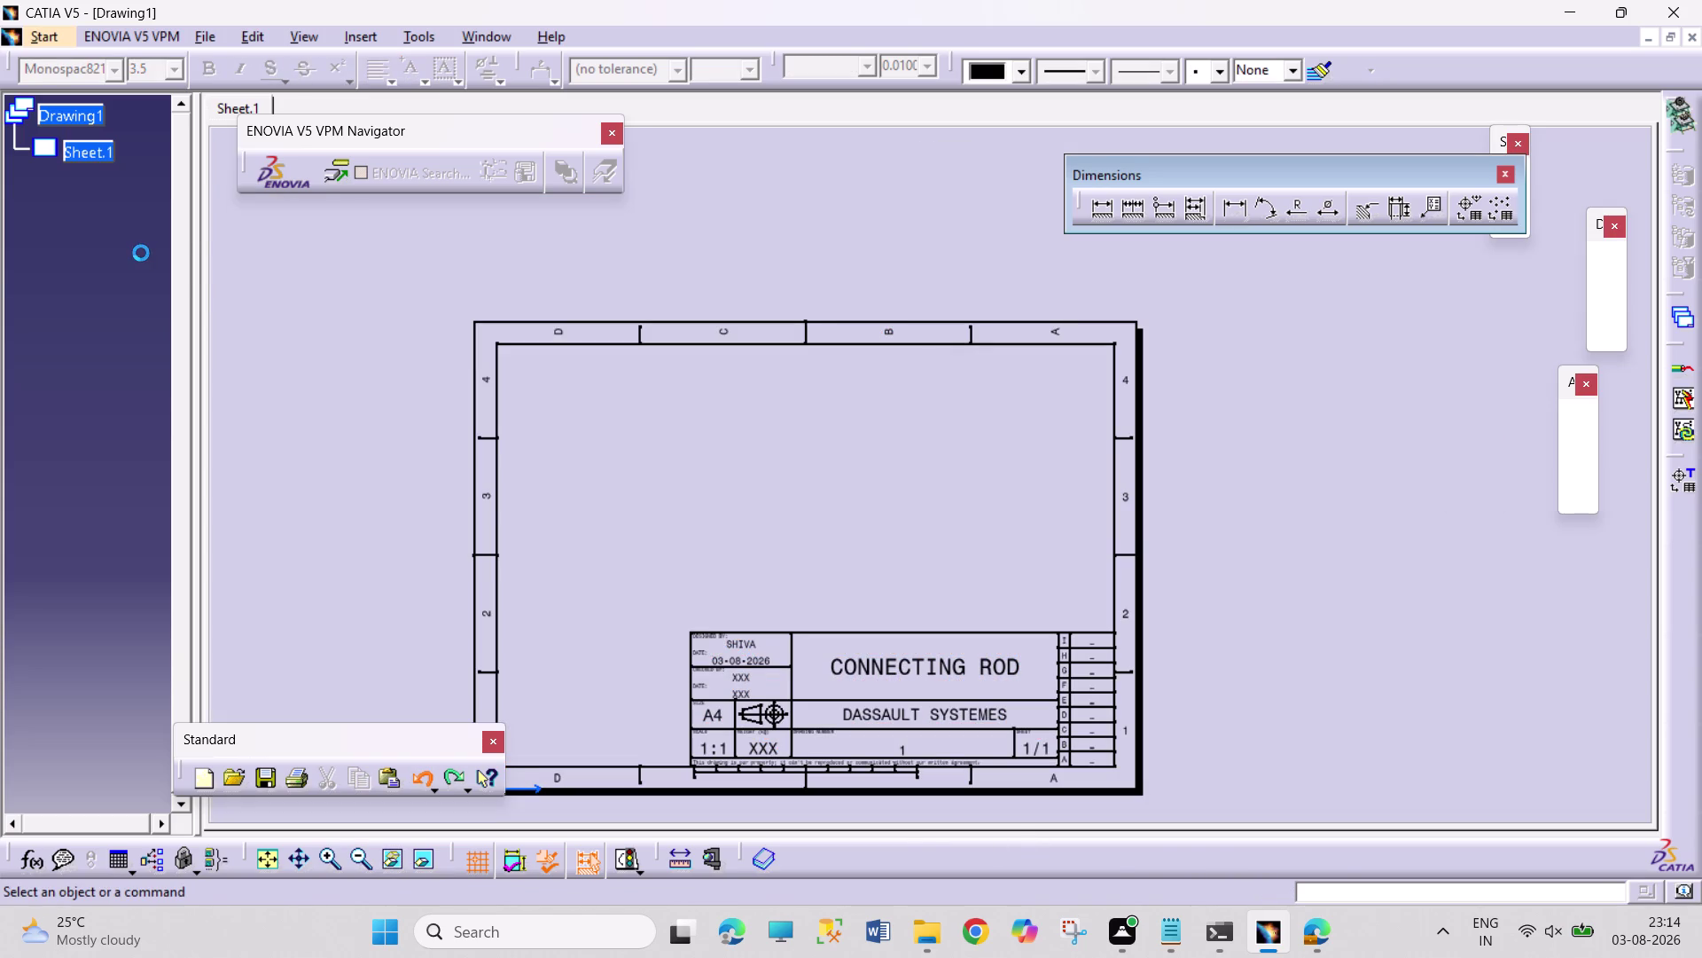
key(ctrl+z)
key(ctrl+z)
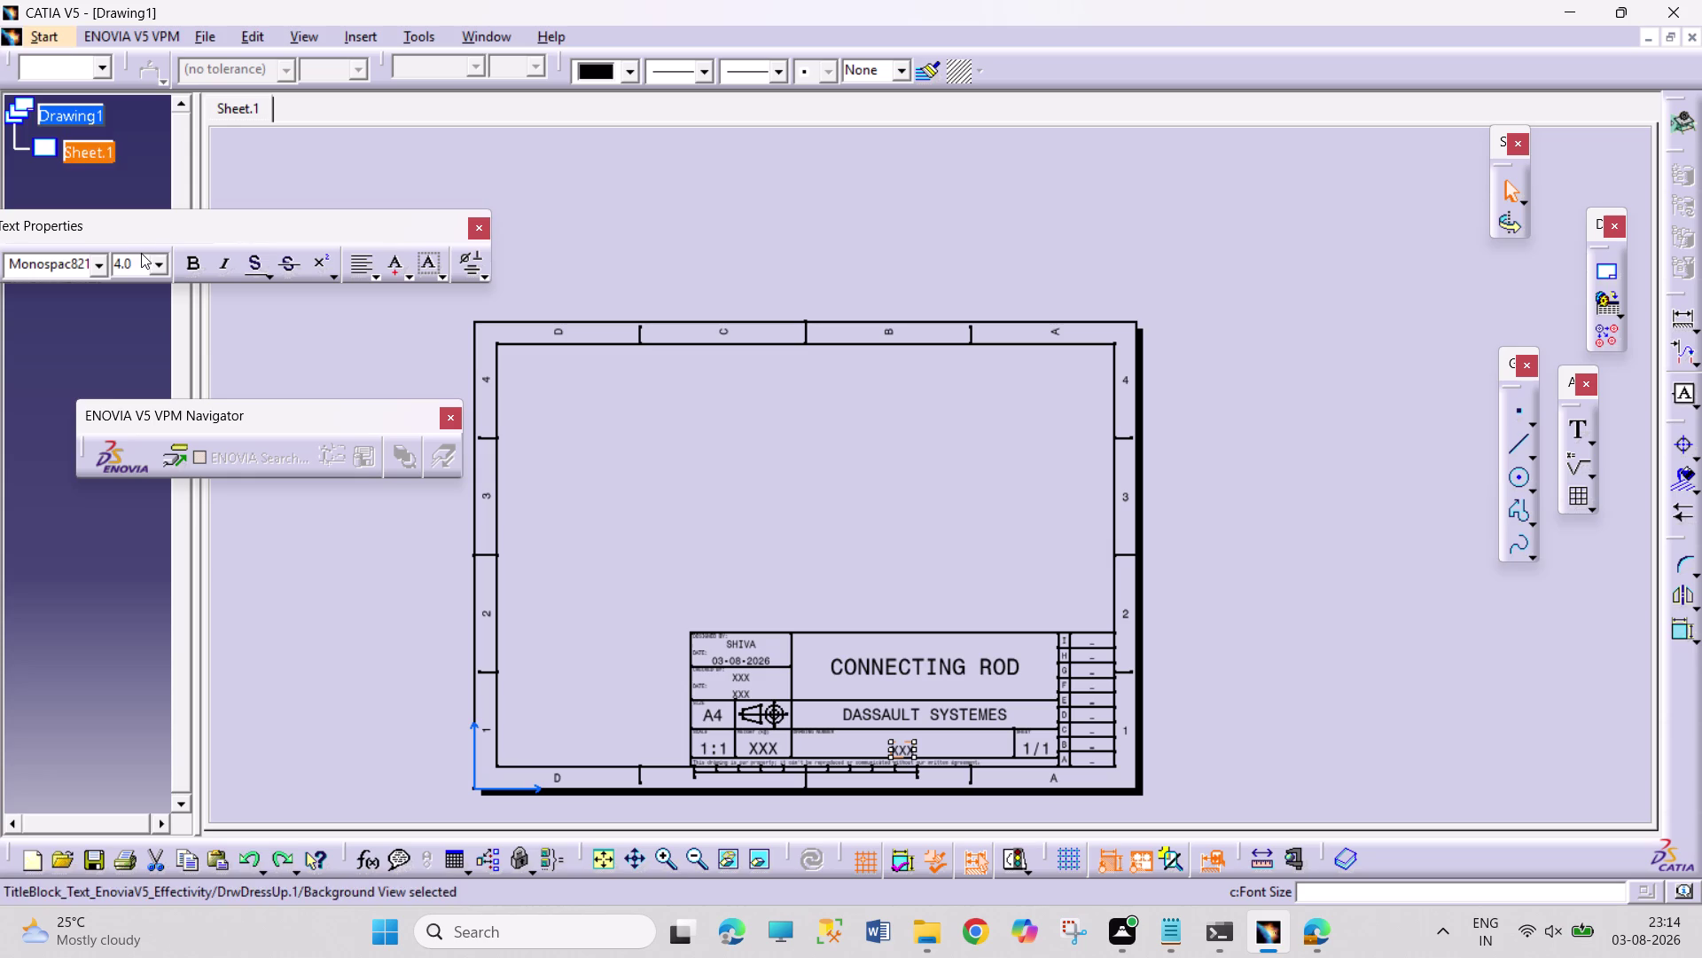
key(ctrl+z)
key(ctrl+z)
key(ctrl+z)
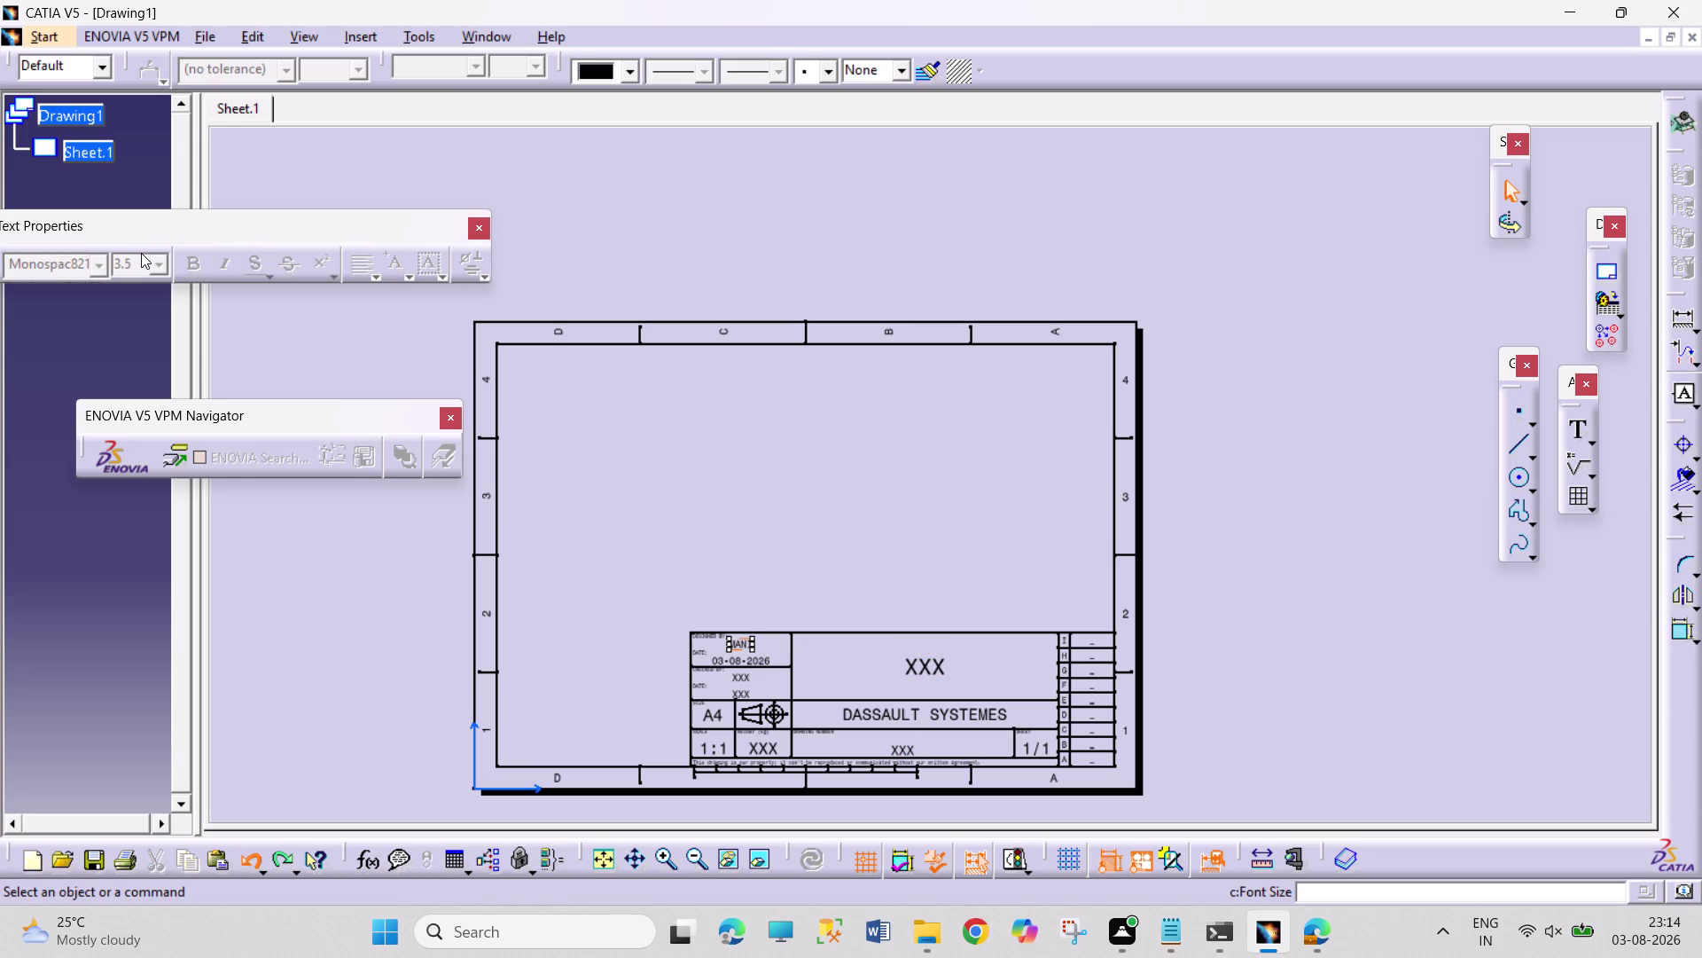
key(ctrl+z)
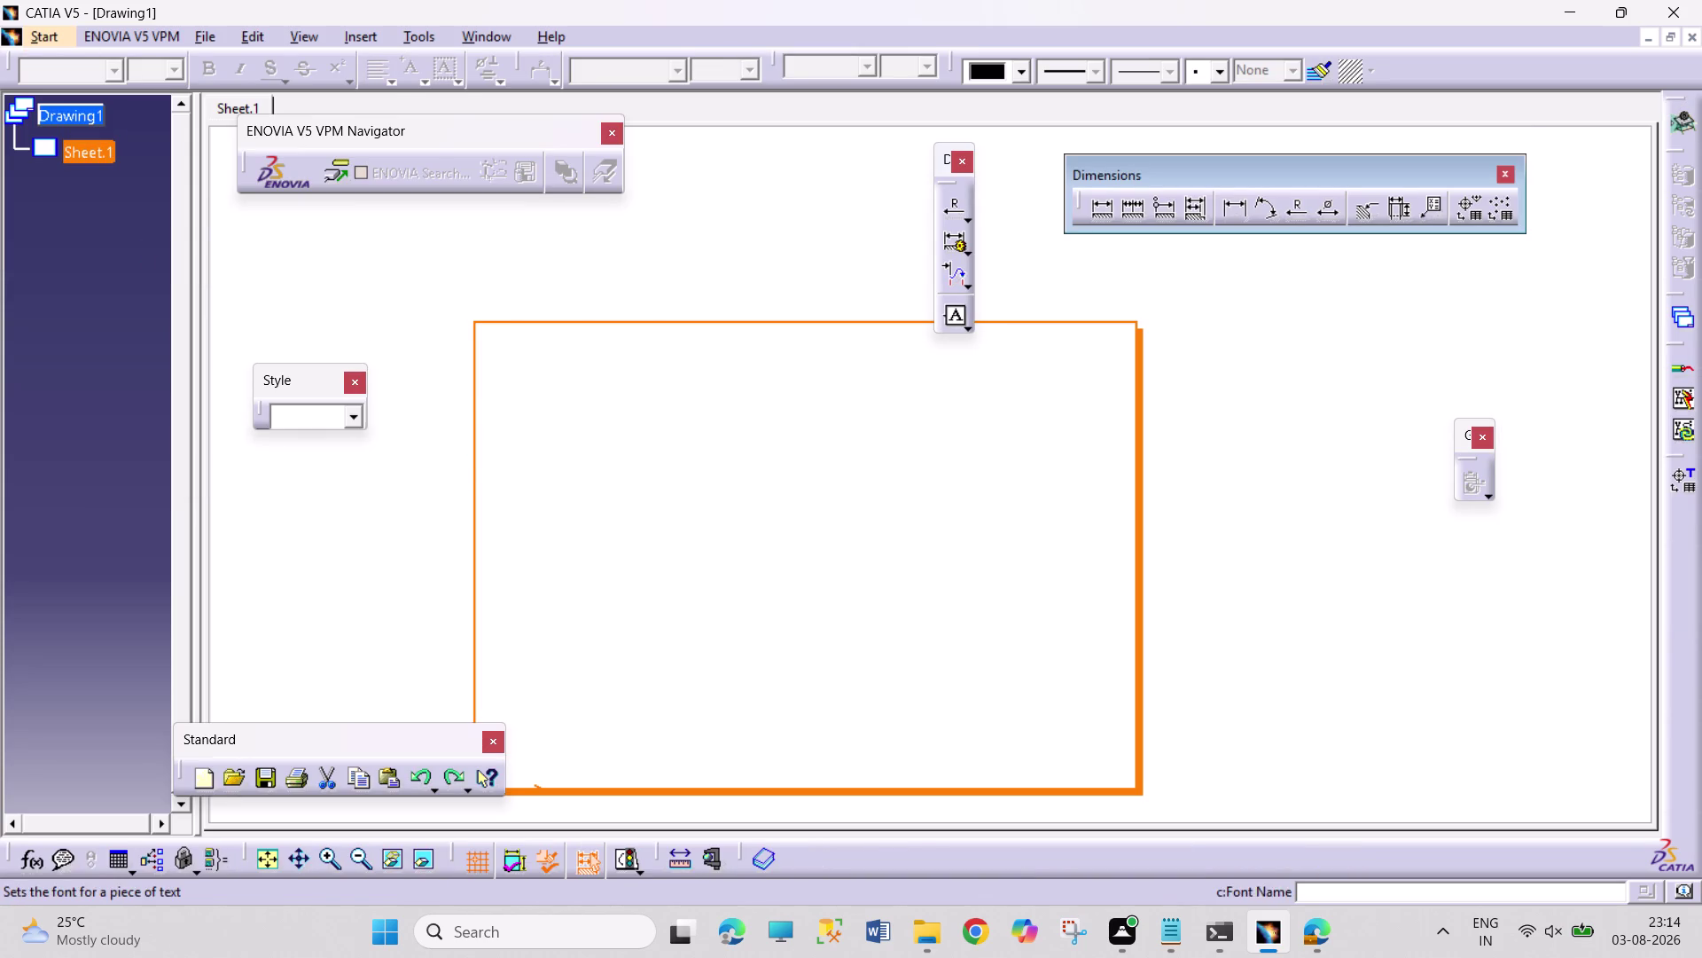
Dismiss Sheet.1's context menu and close Drawing1 without saving.
right_click(106, 165)
right_click(91, 153)
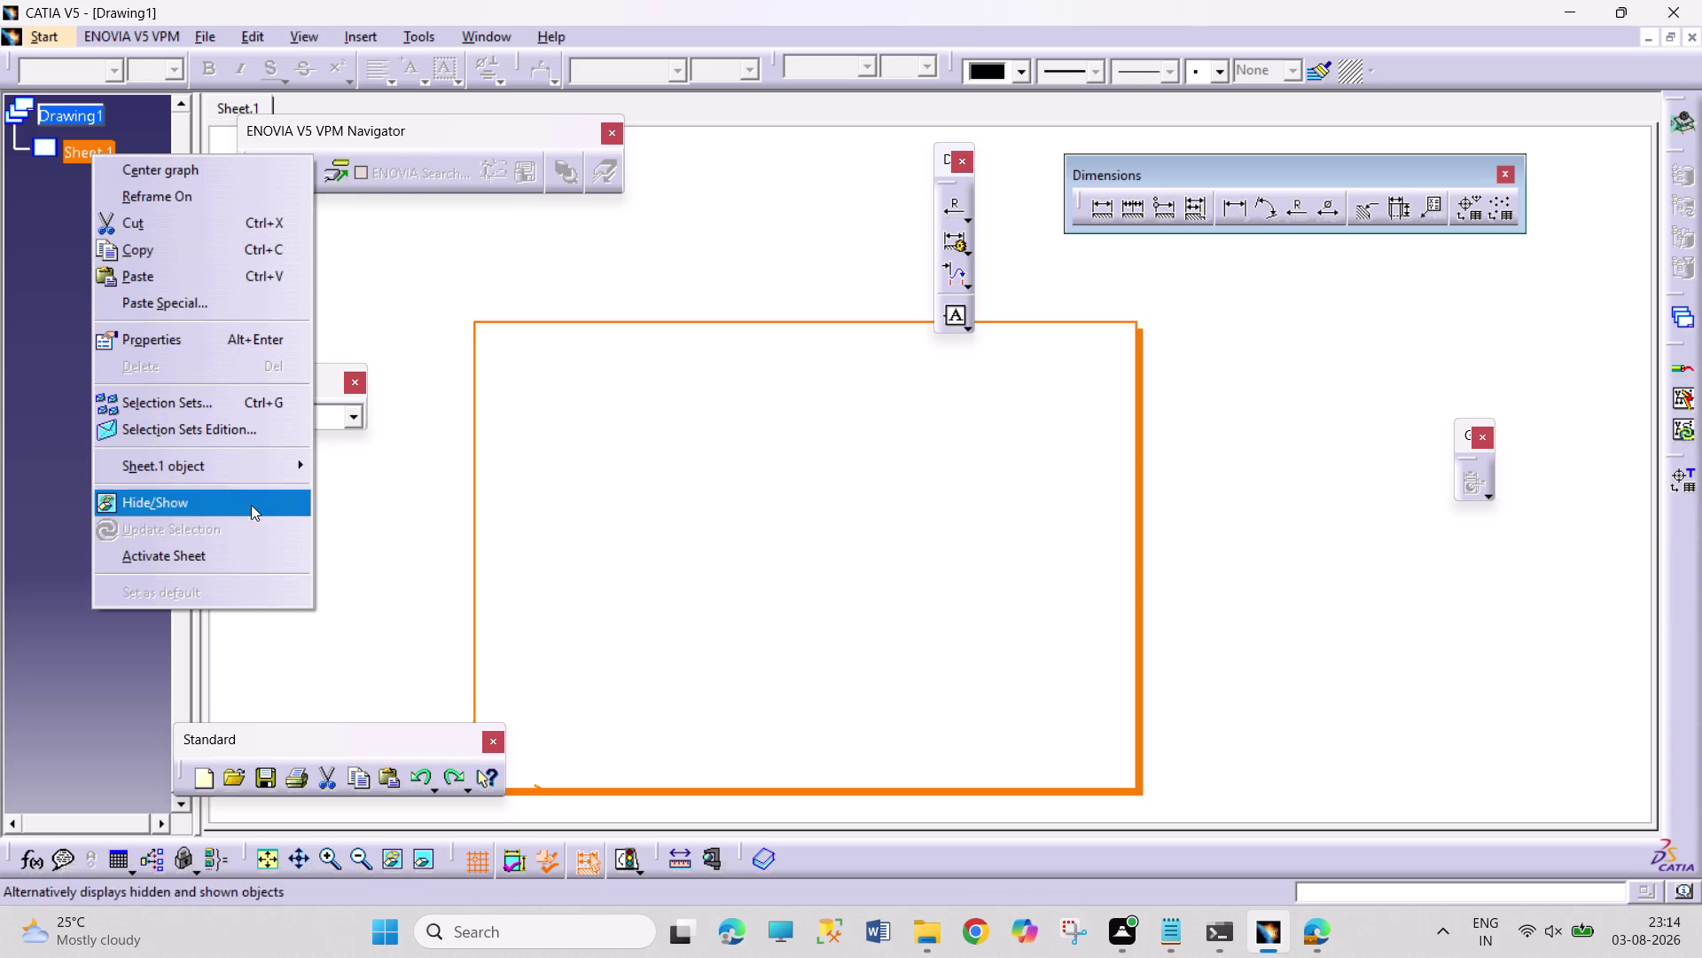
click(258, 37)
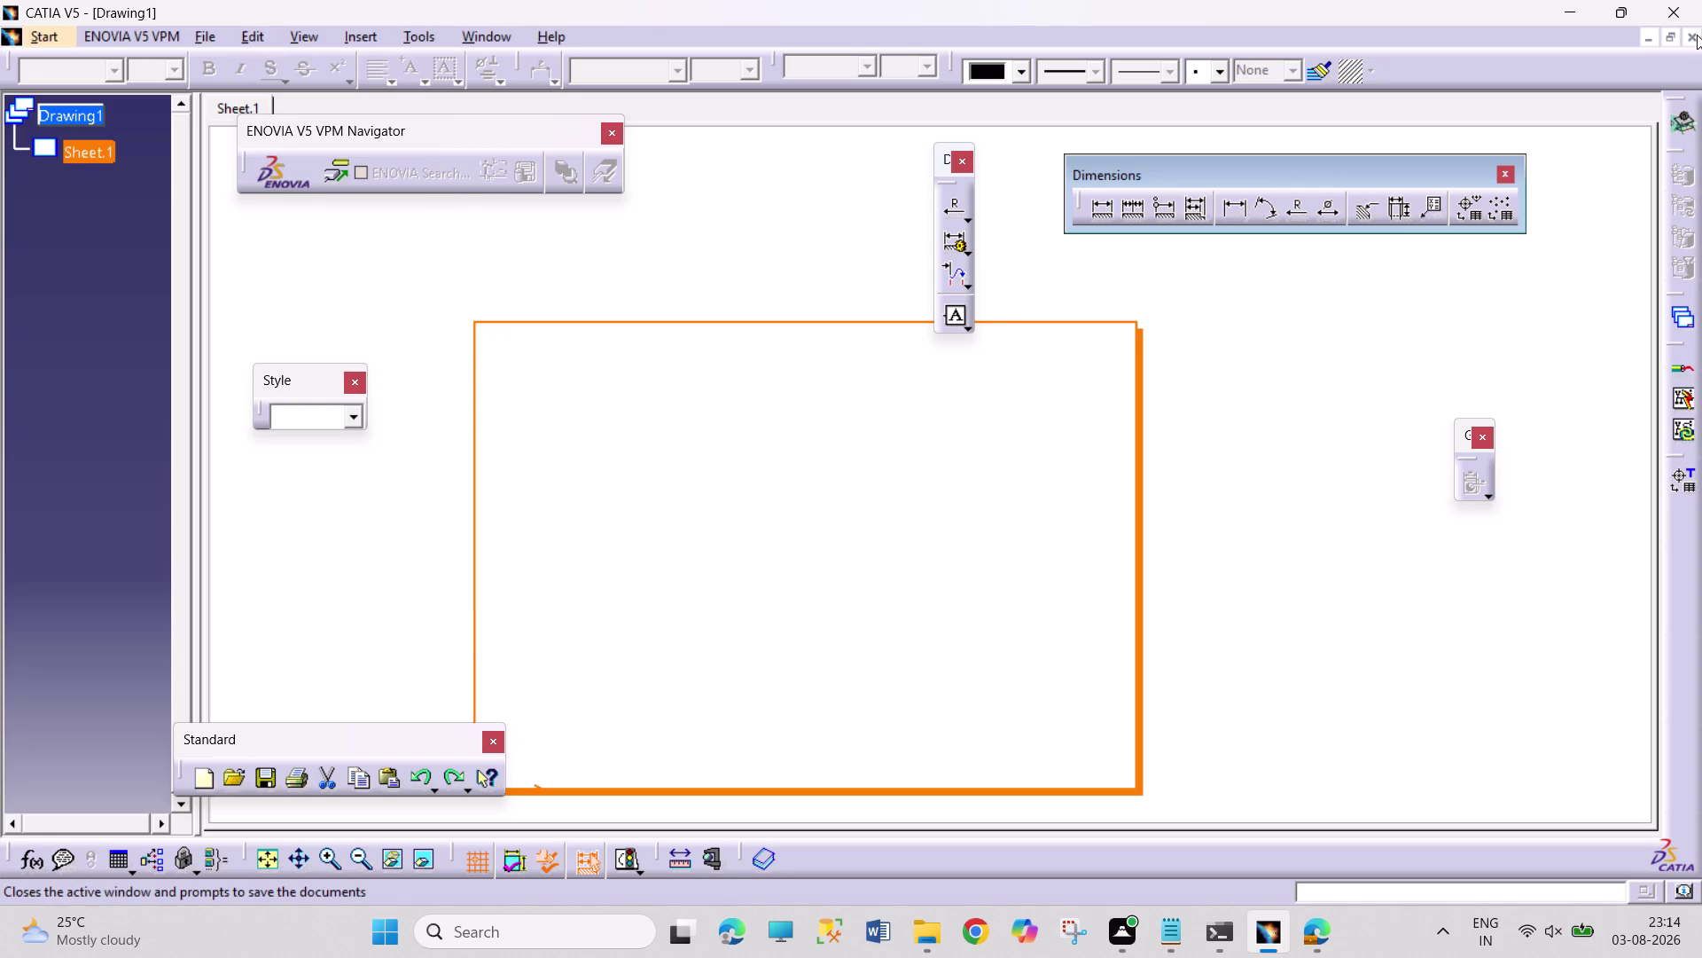
click(1686, 38)
click(918, 510)
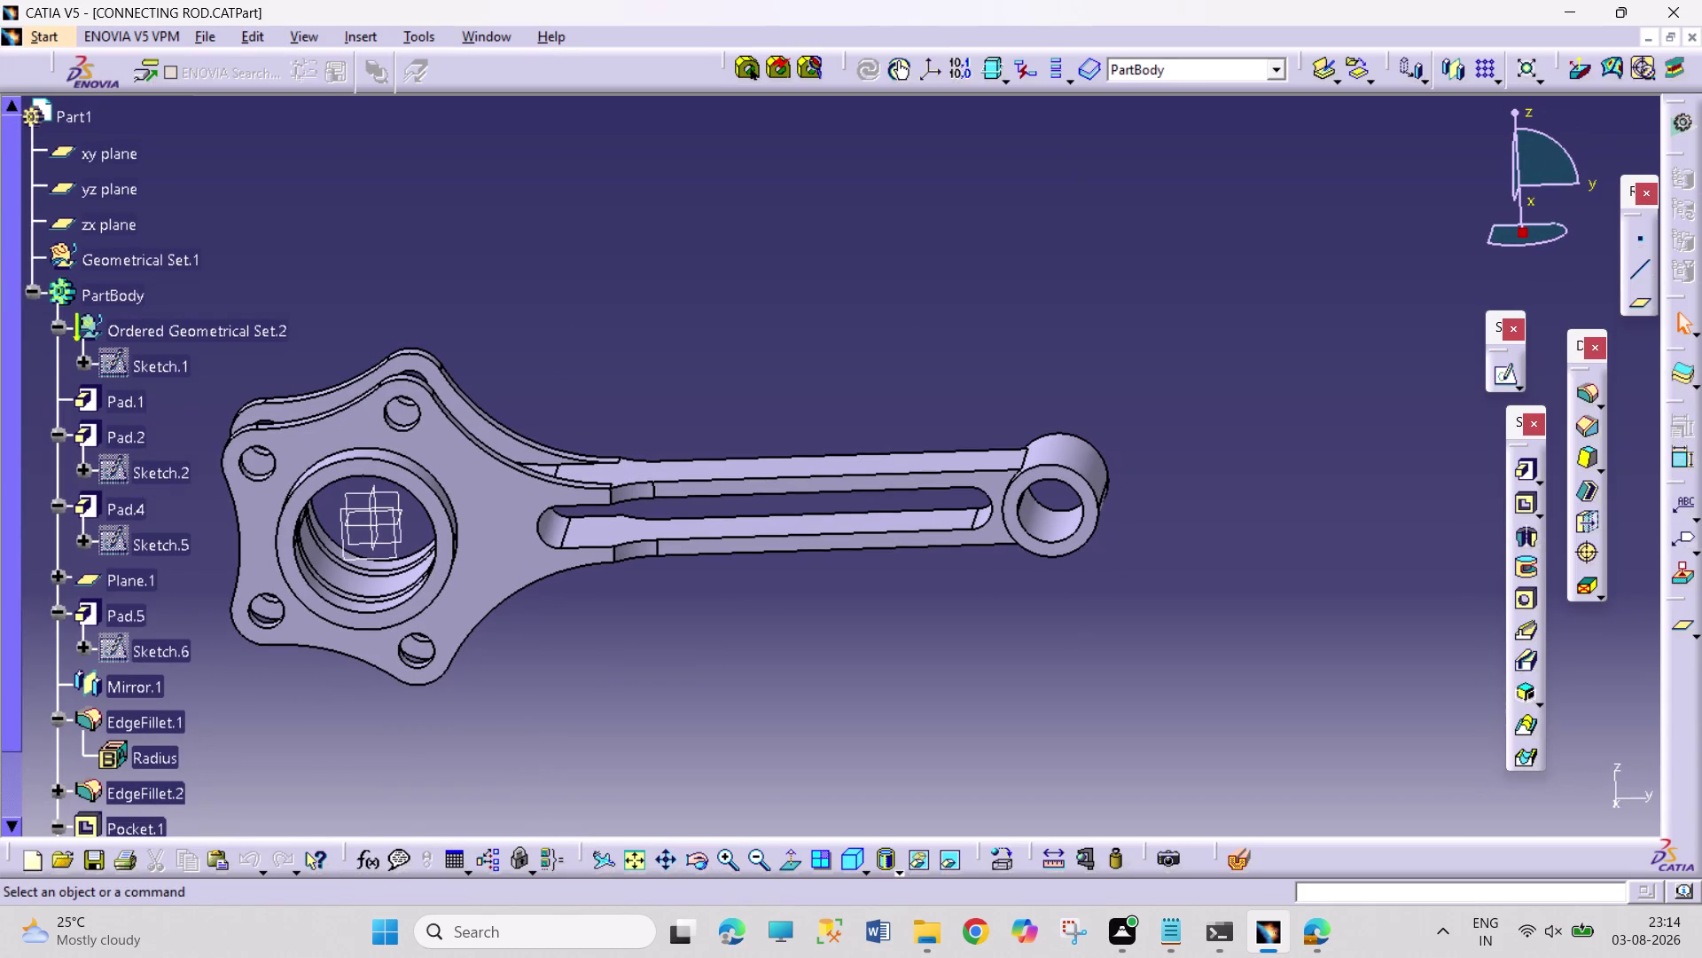
Create a new Drafting drawing from Mechanical Design with an A3 ISO landscape sheet.
click(47, 31)
click(108, 94)
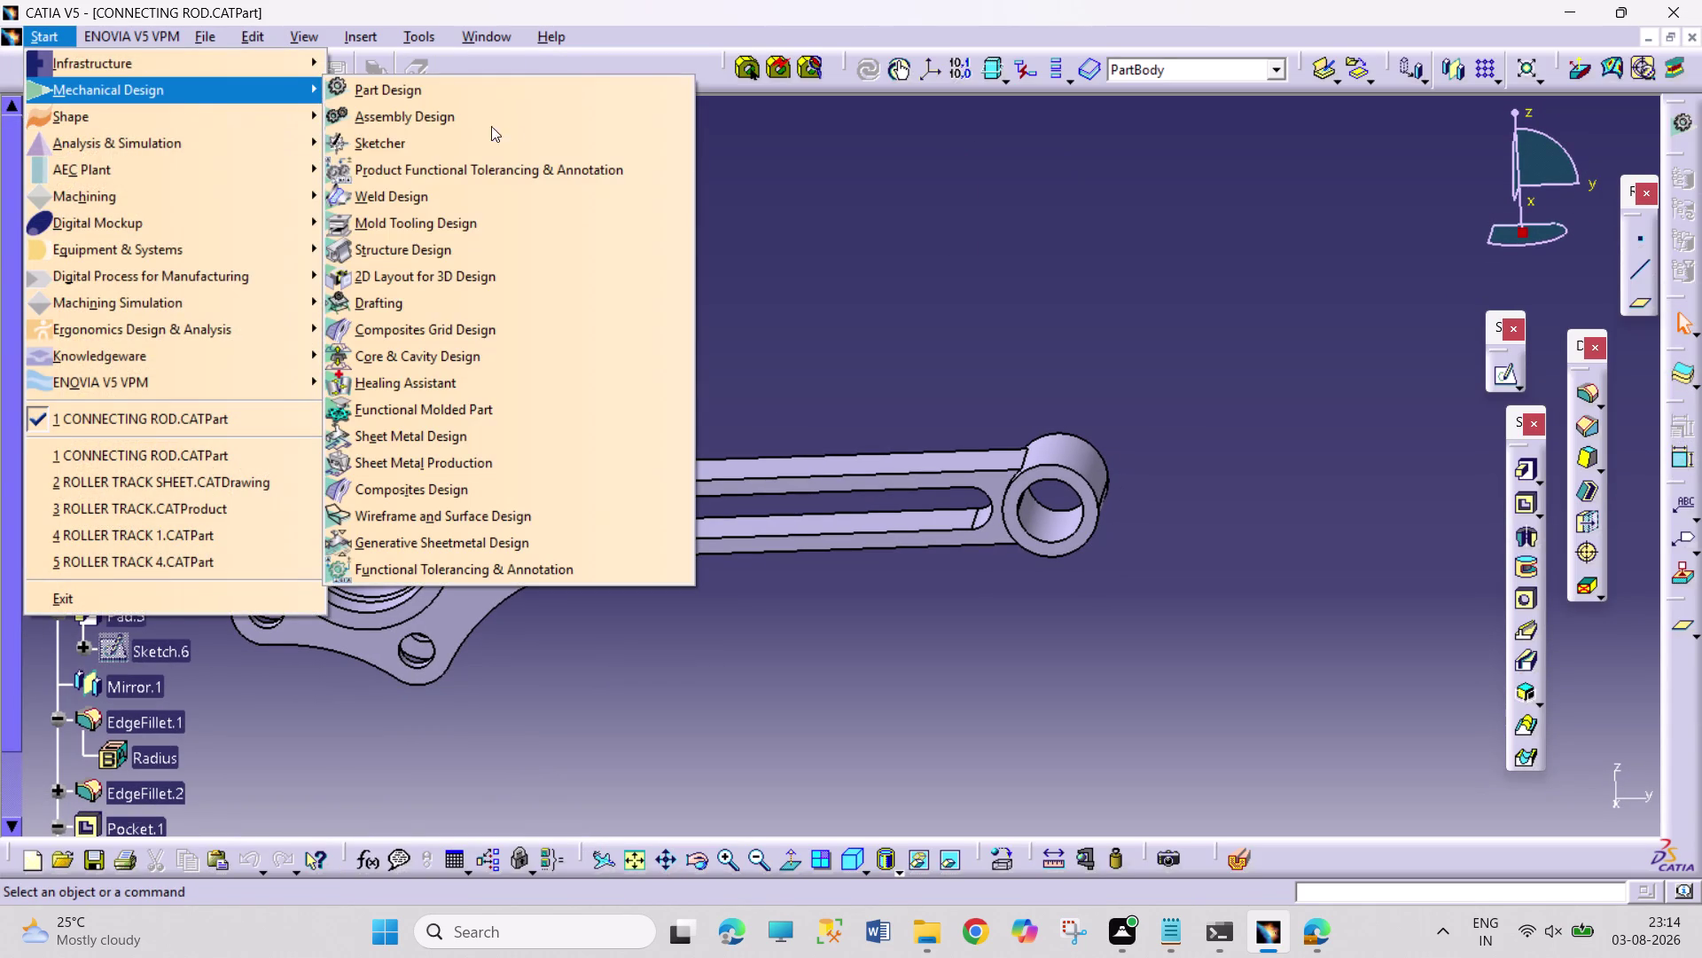
click(545, 291)
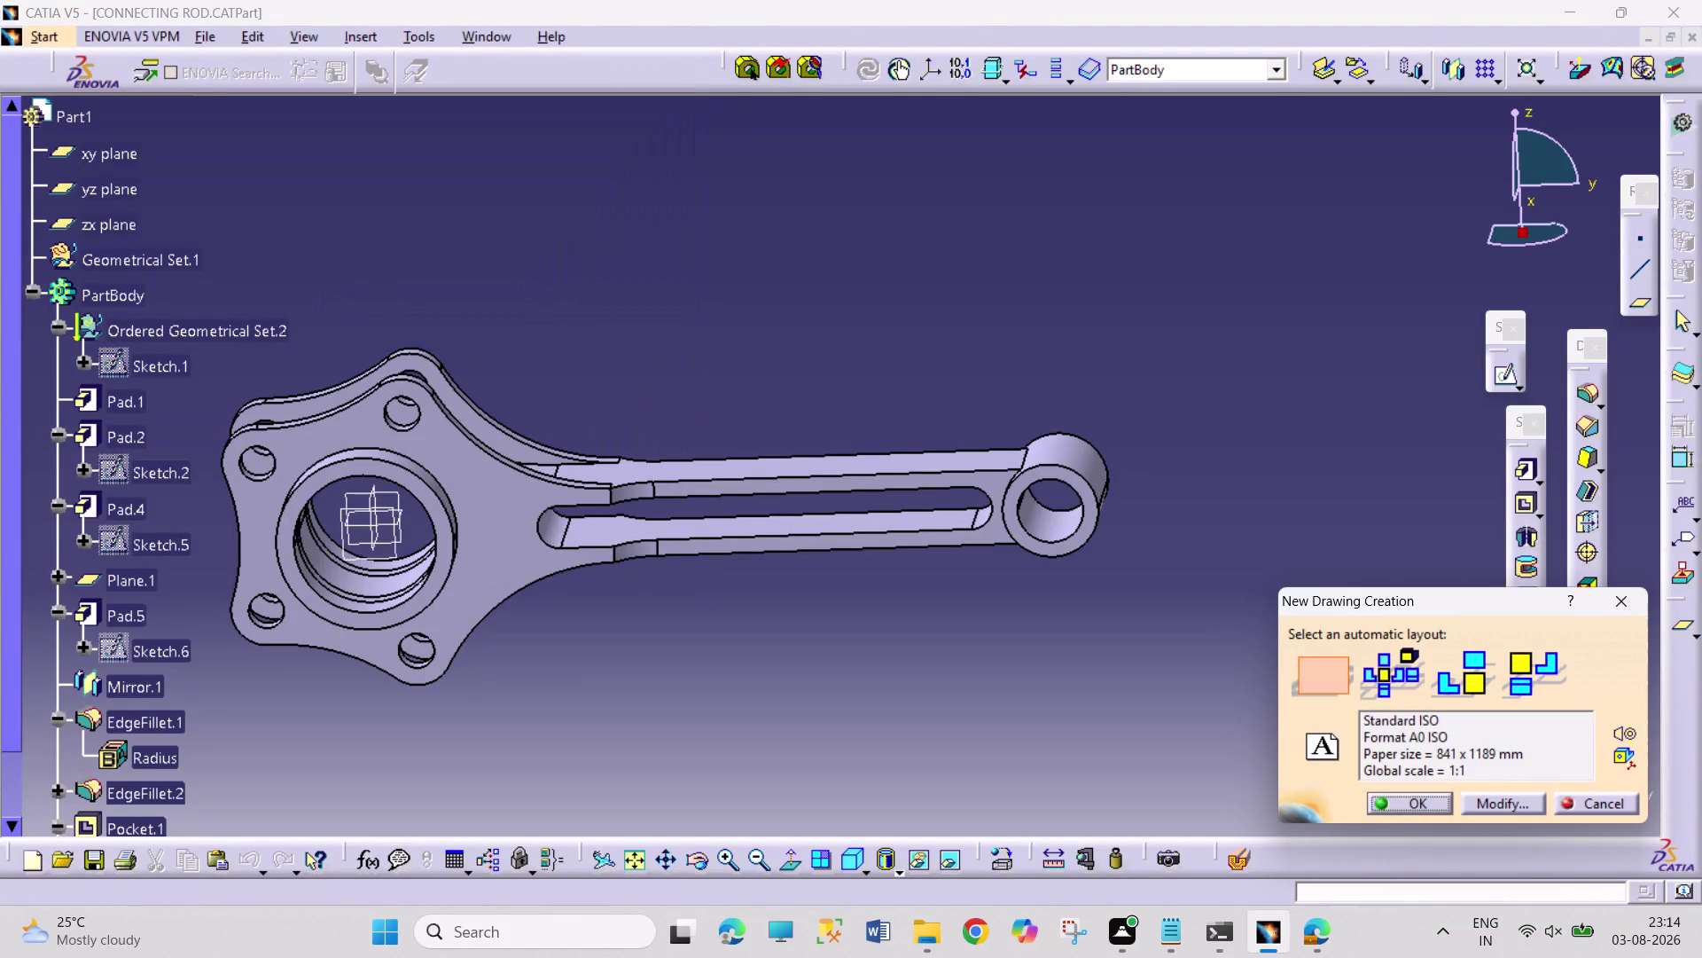
click(1424, 735)
click(1492, 801)
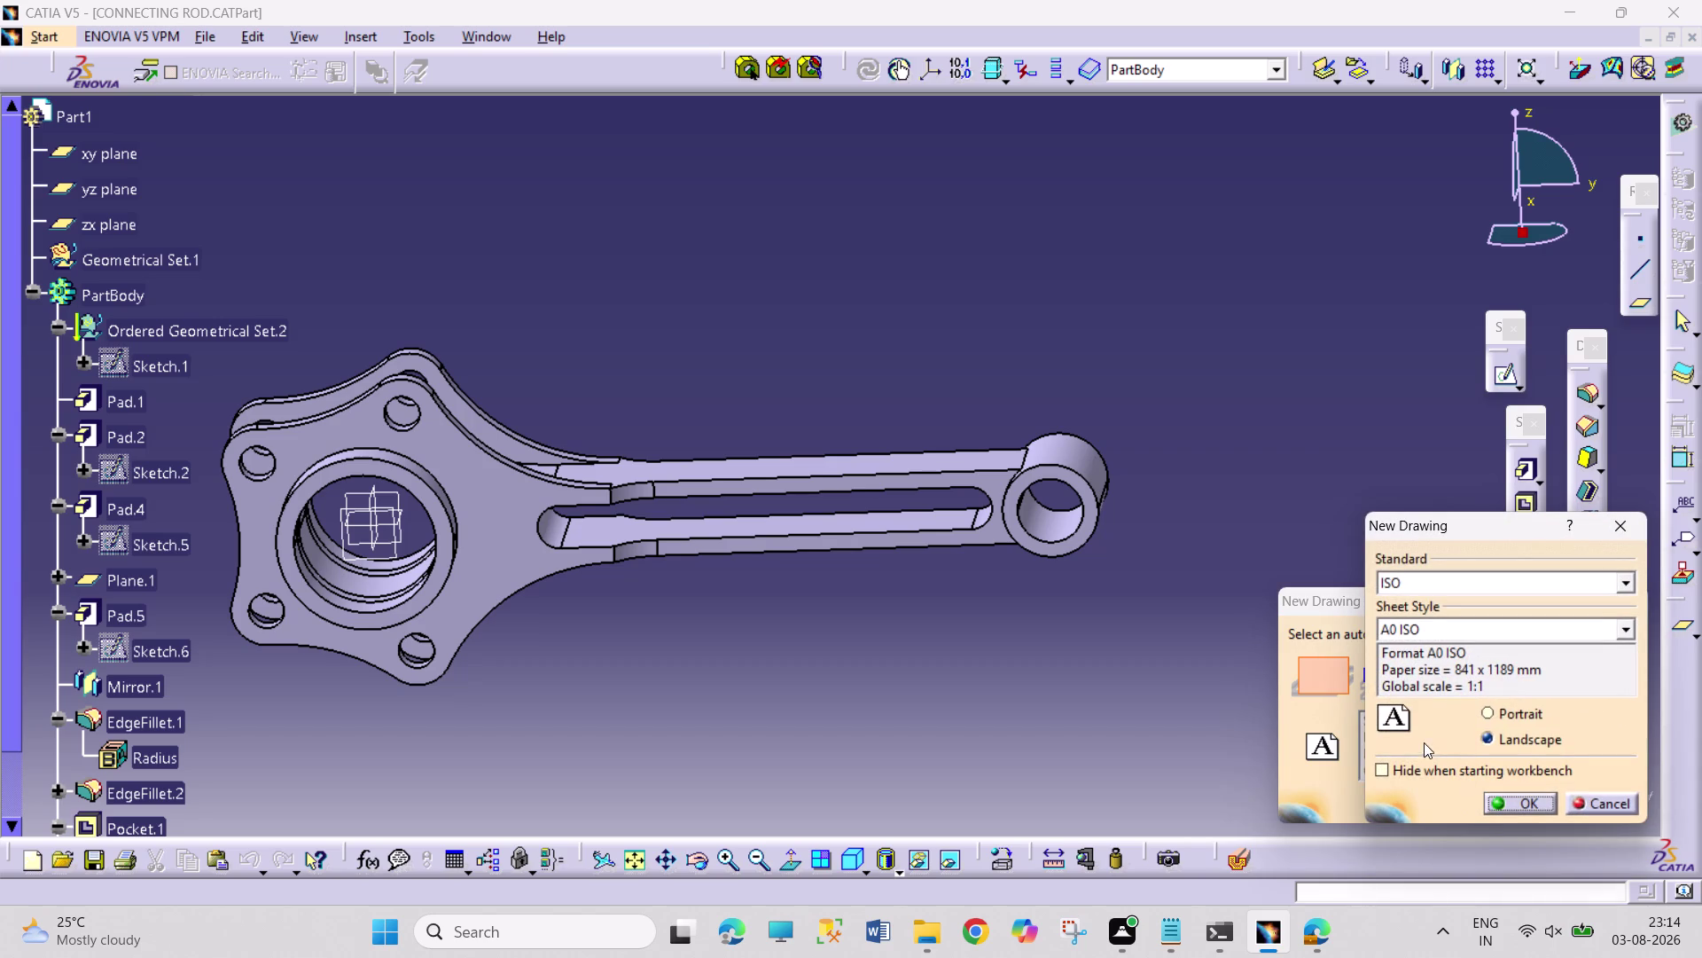
click(1629, 630)
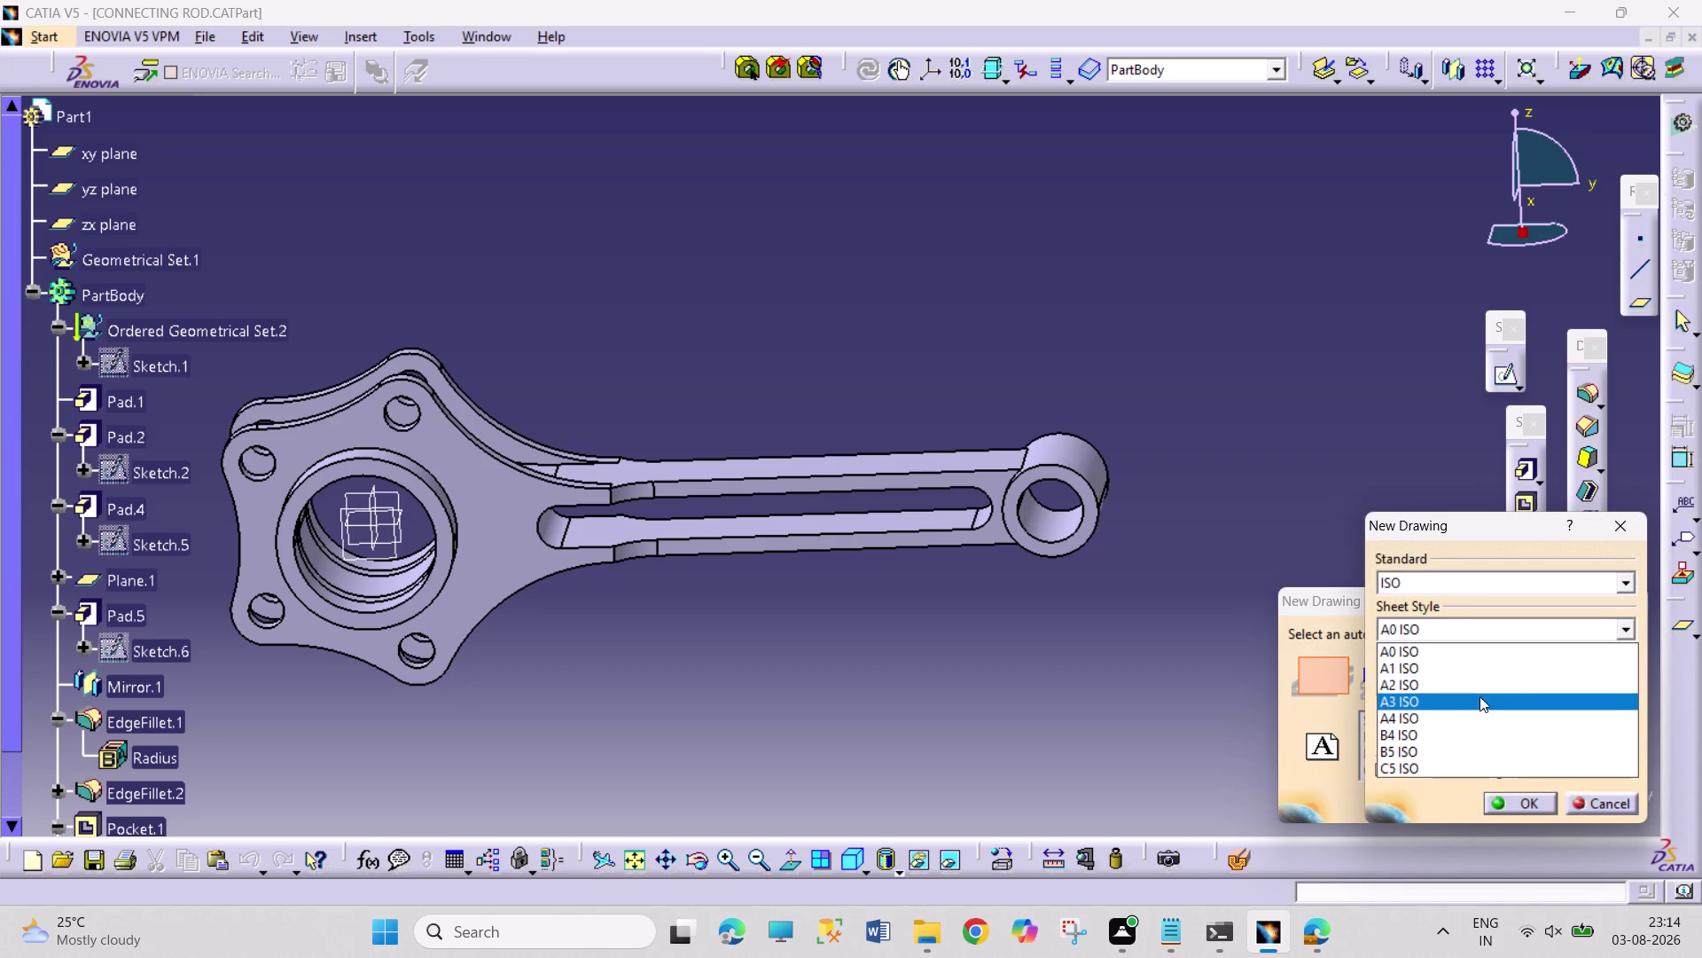
click(1474, 704)
click(1512, 796)
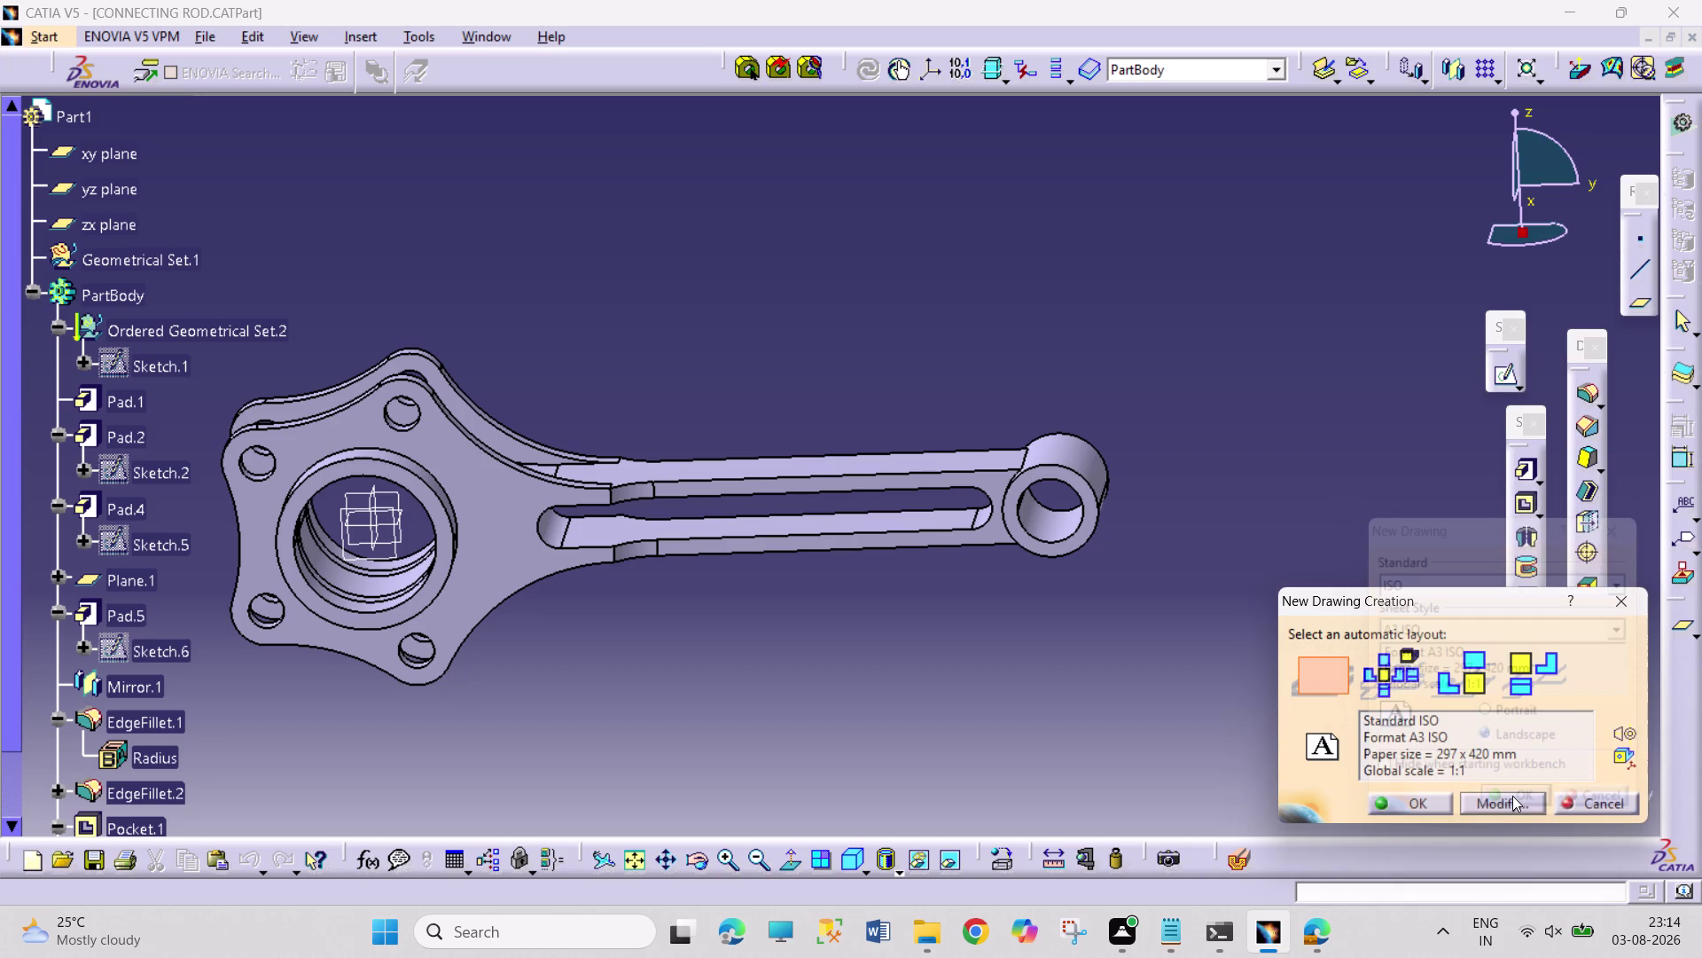
click(1437, 805)
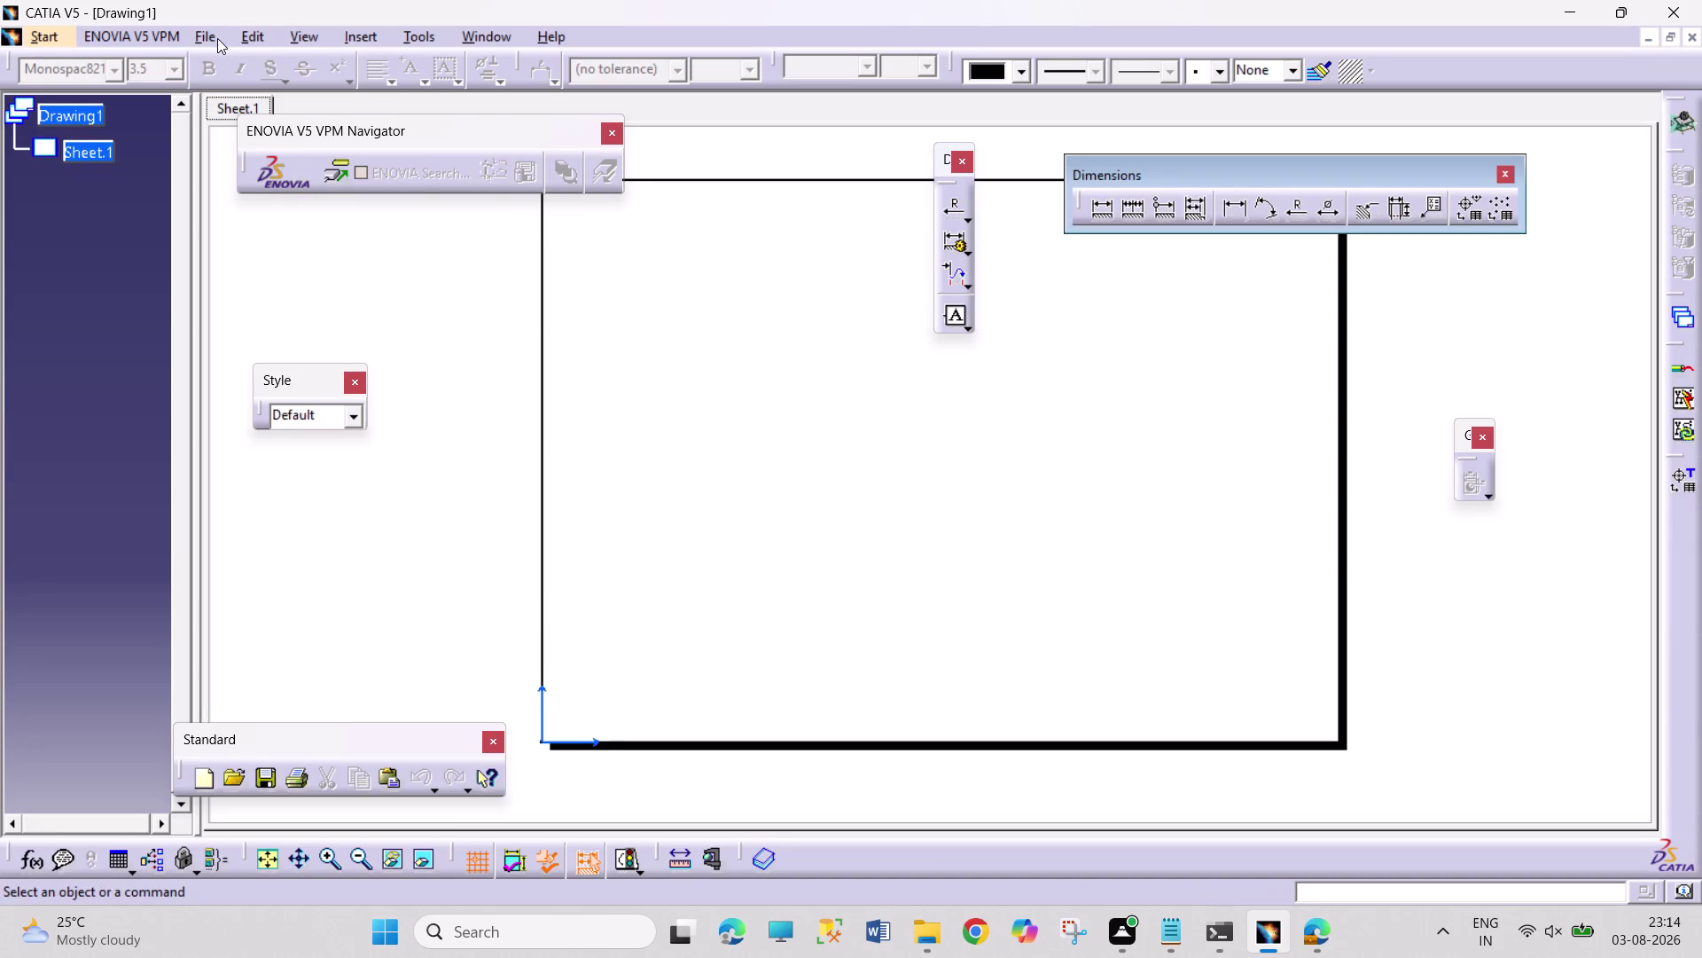
Switch to the sheet background and insert the Drawing Titleblock Sample 1 frame and title block.
click(258, 35)
click(329, 611)
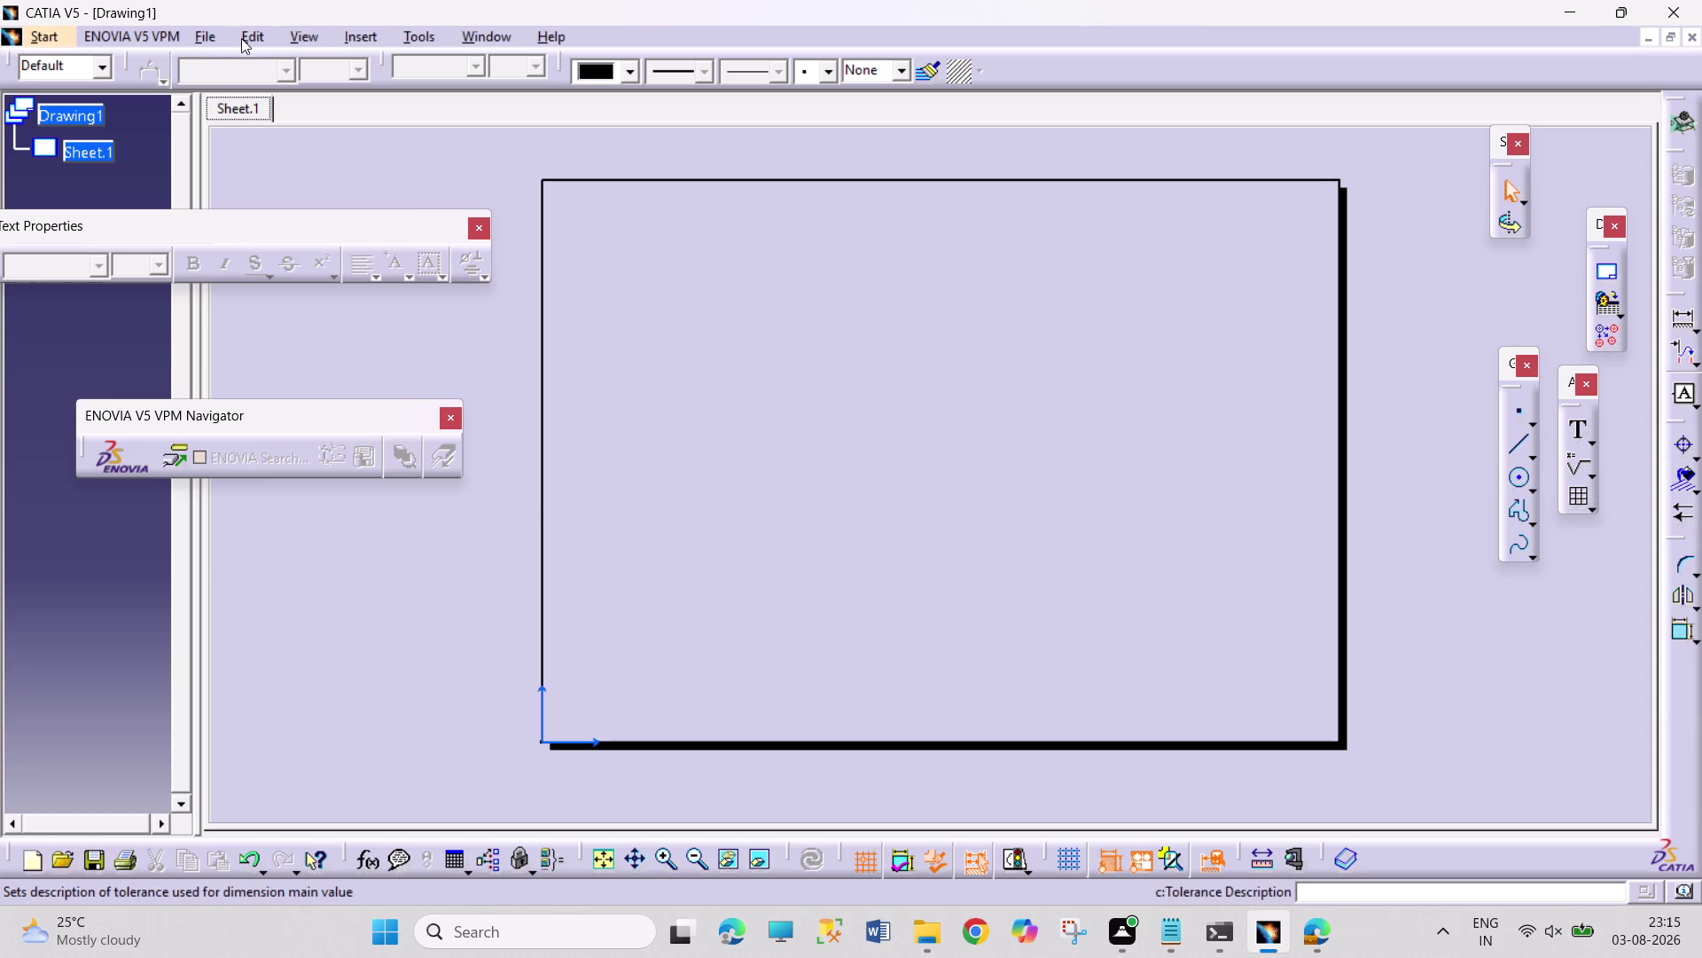
click(345, 28)
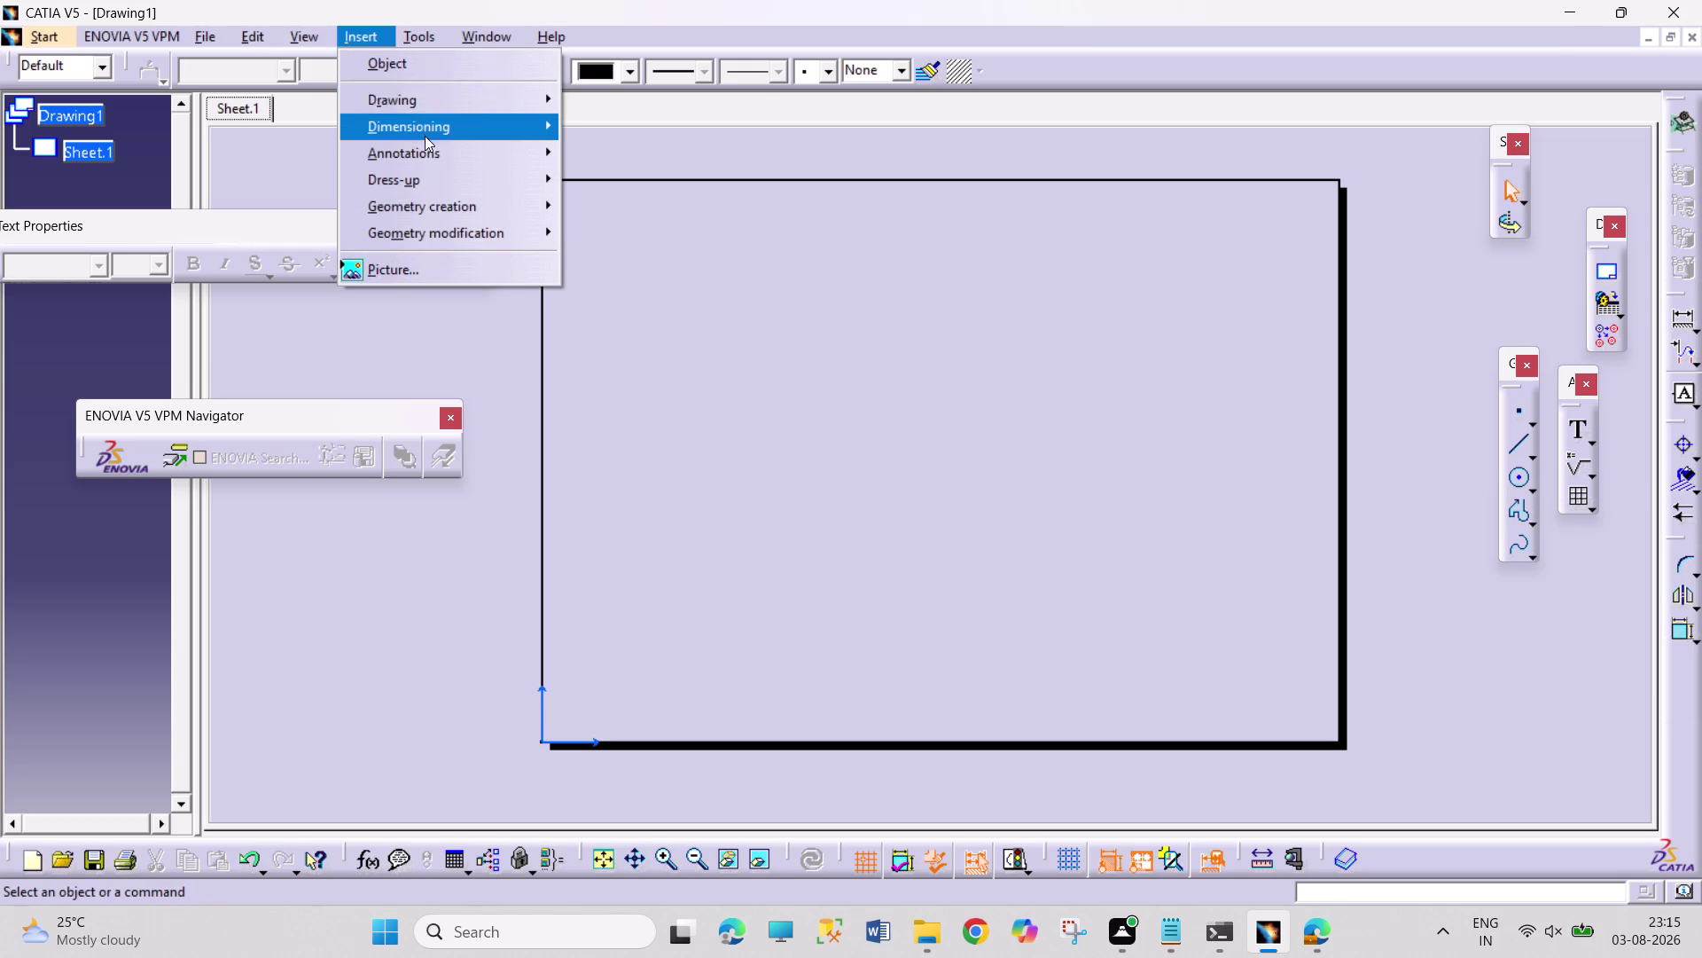
click(434, 97)
click(635, 98)
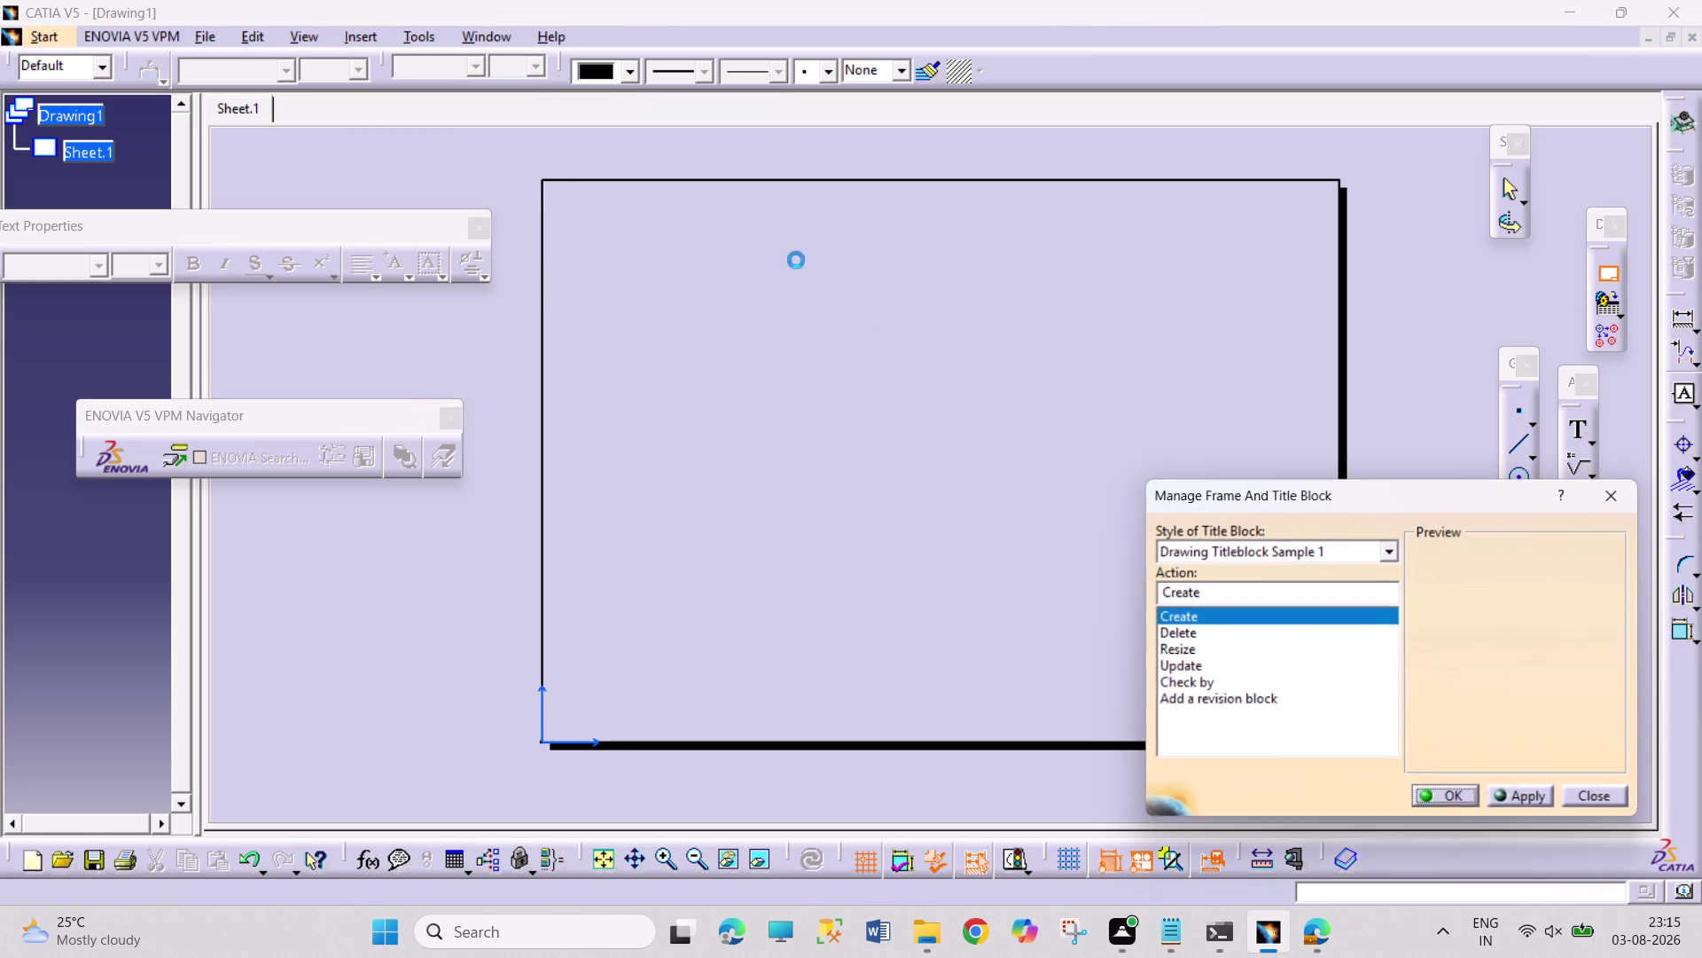
click(1453, 792)
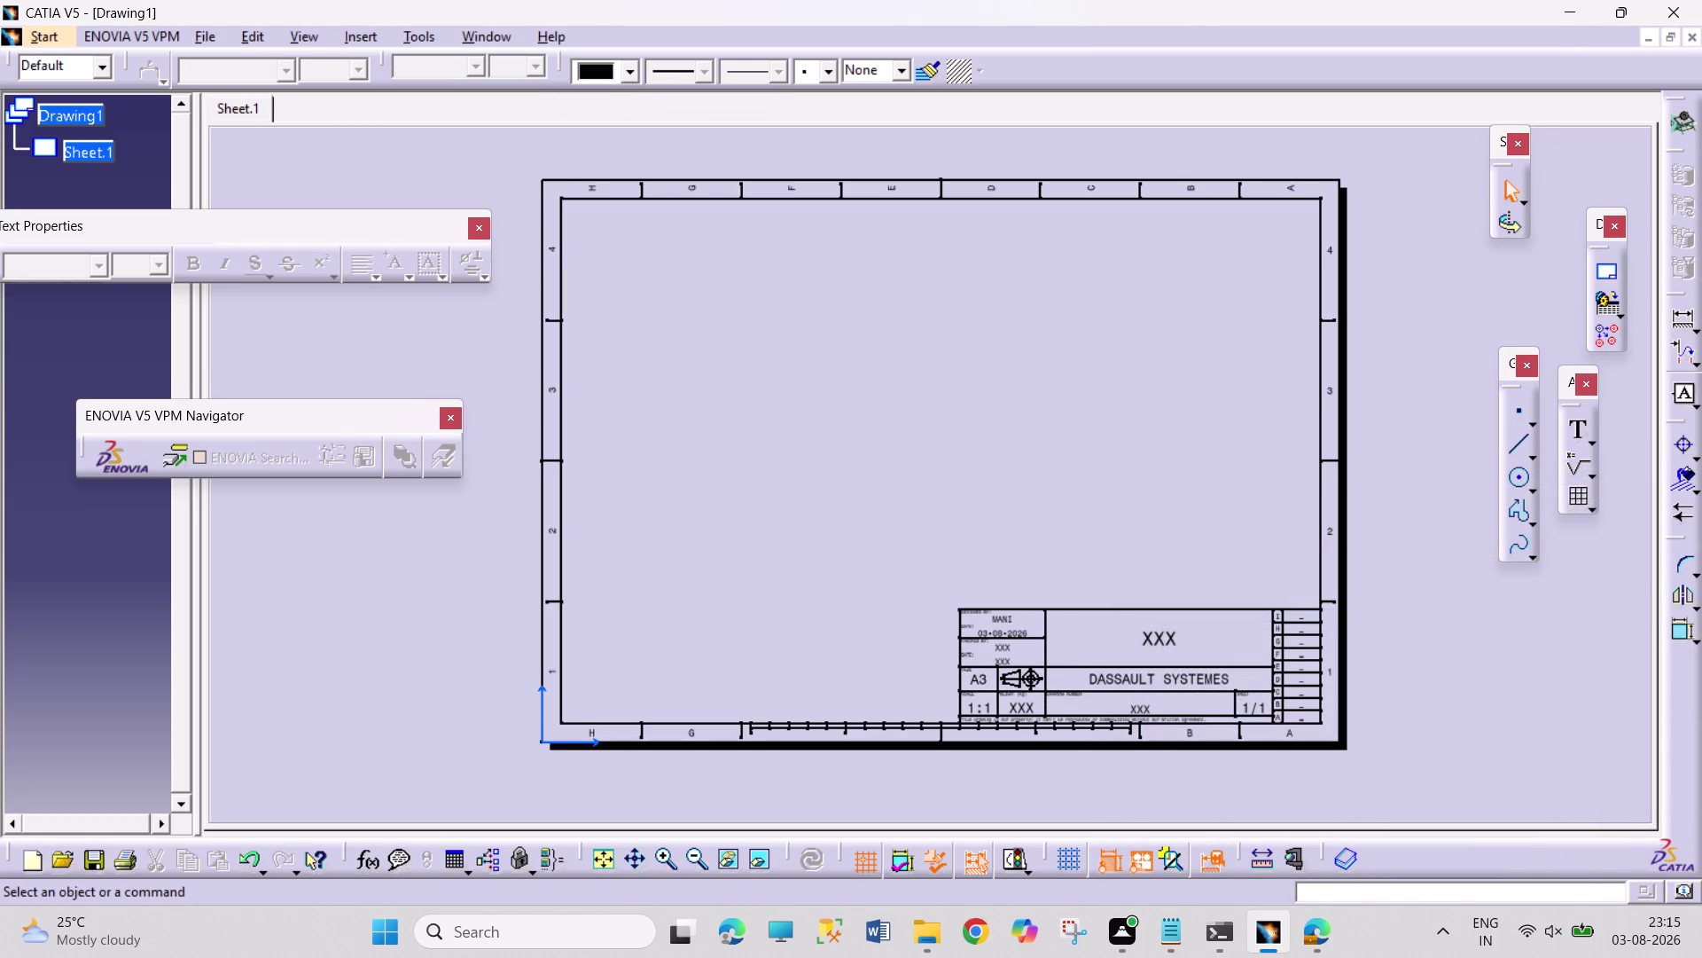
double_click(1003, 618)
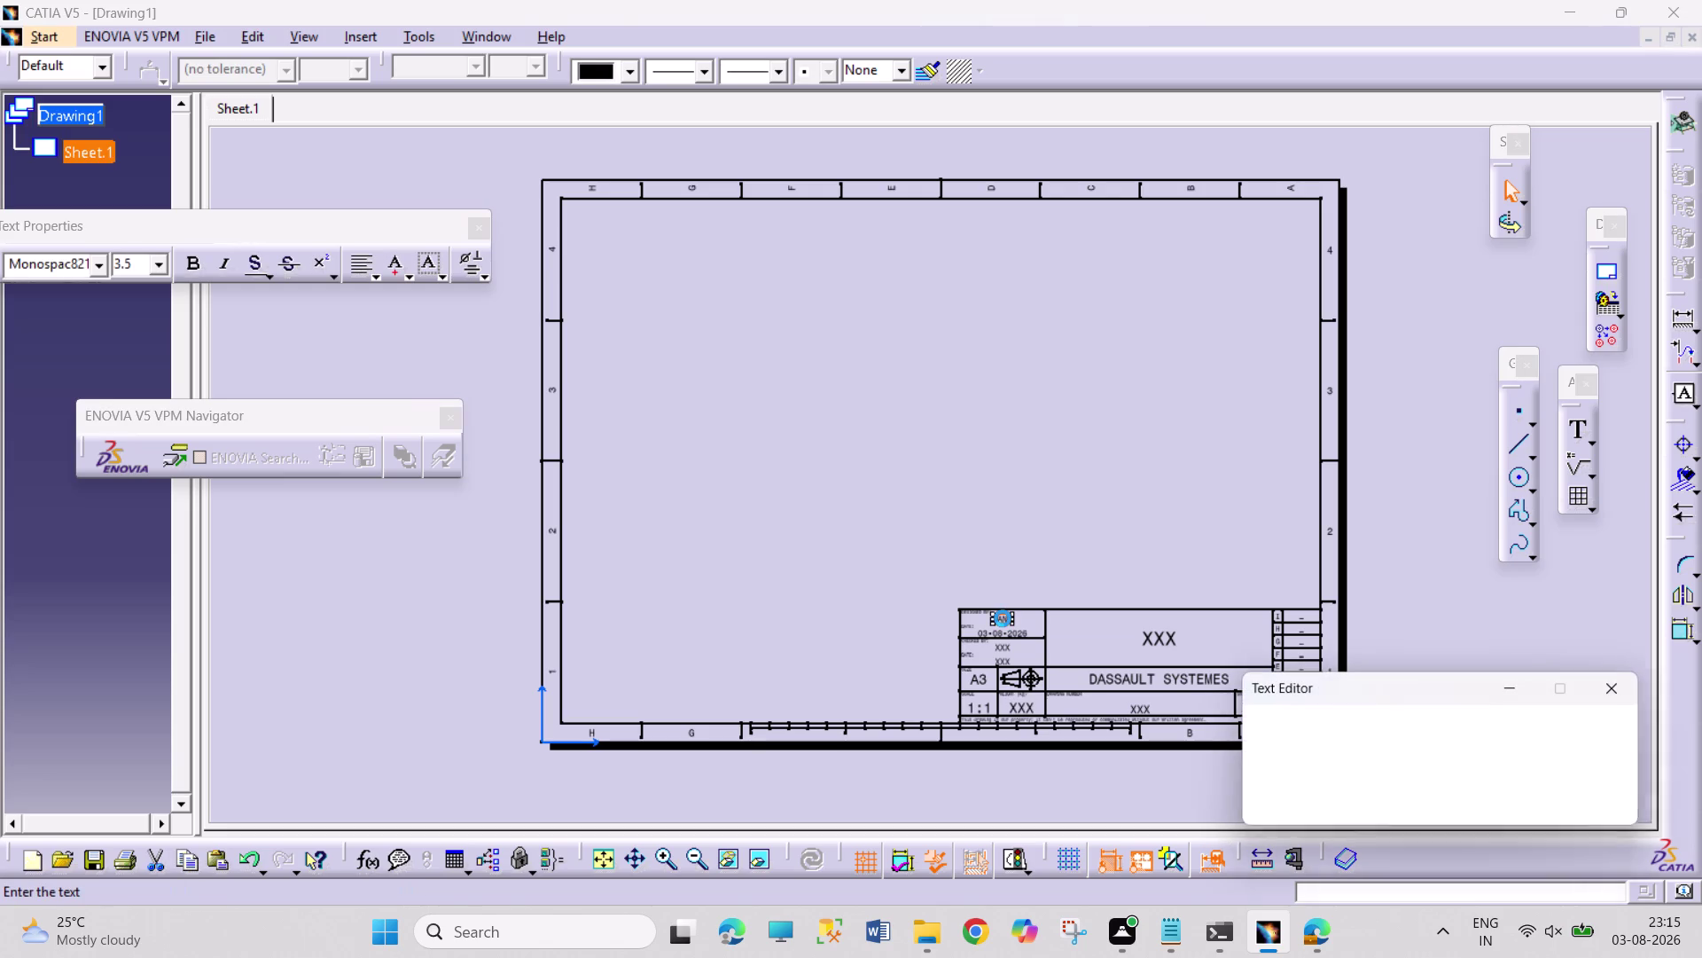
Type 'PRAVEEn' as the designer name in the title block.
text(PRA)
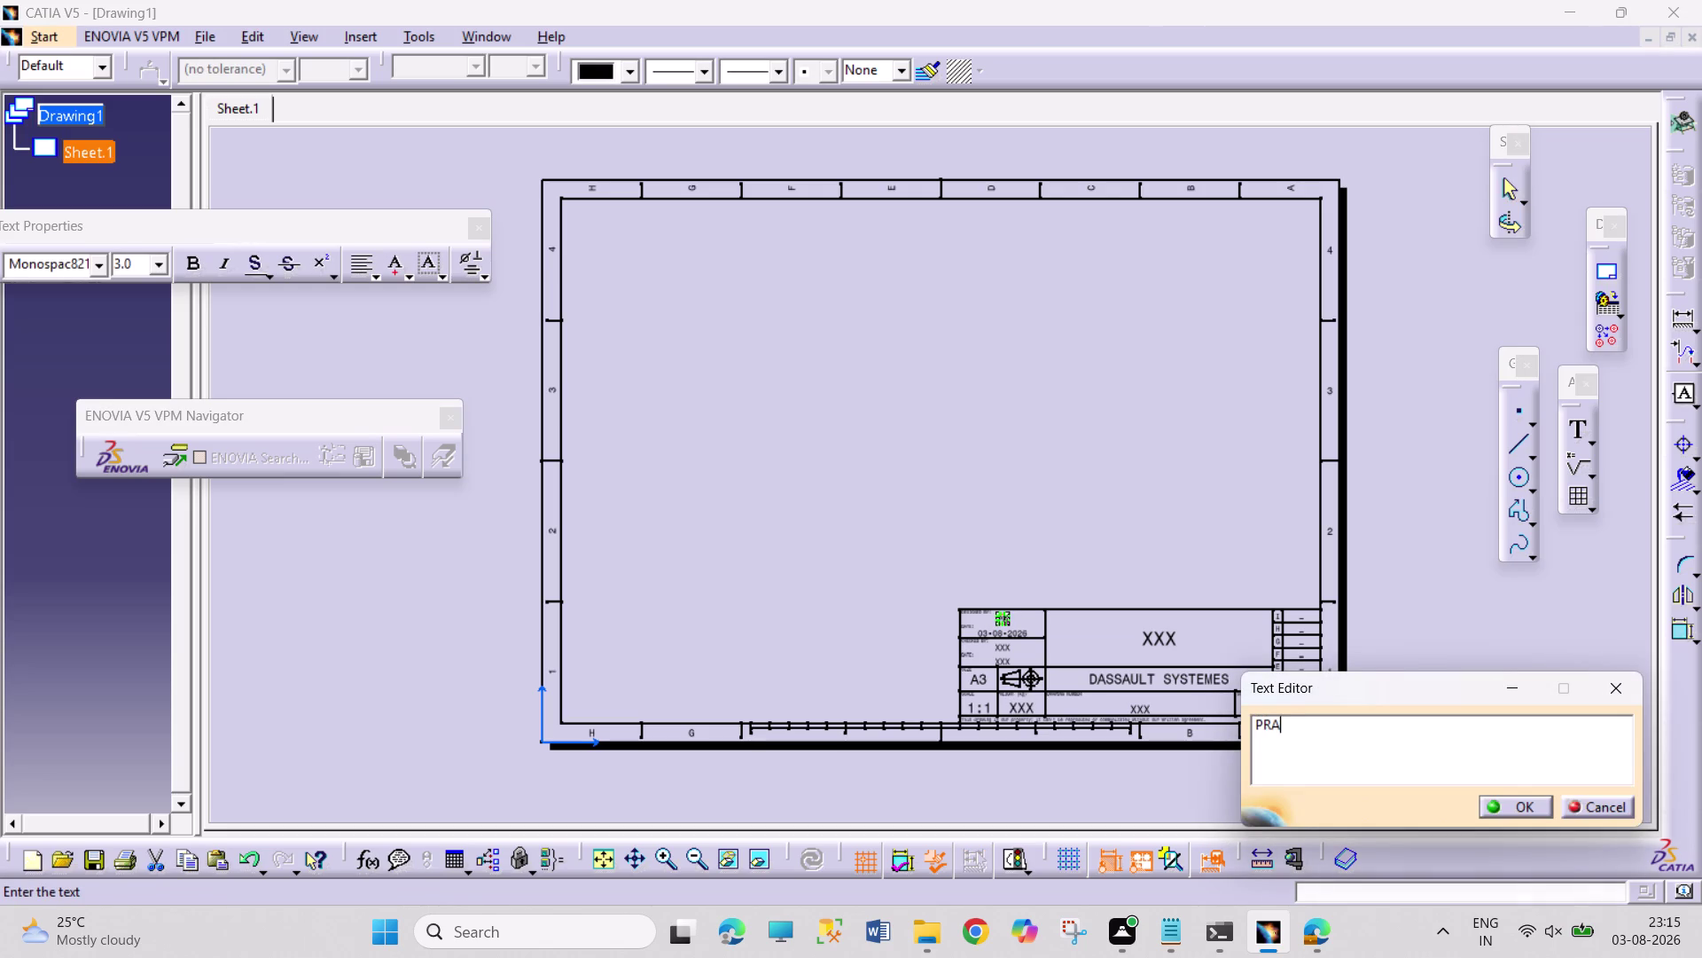
text(VEE)
key(n)
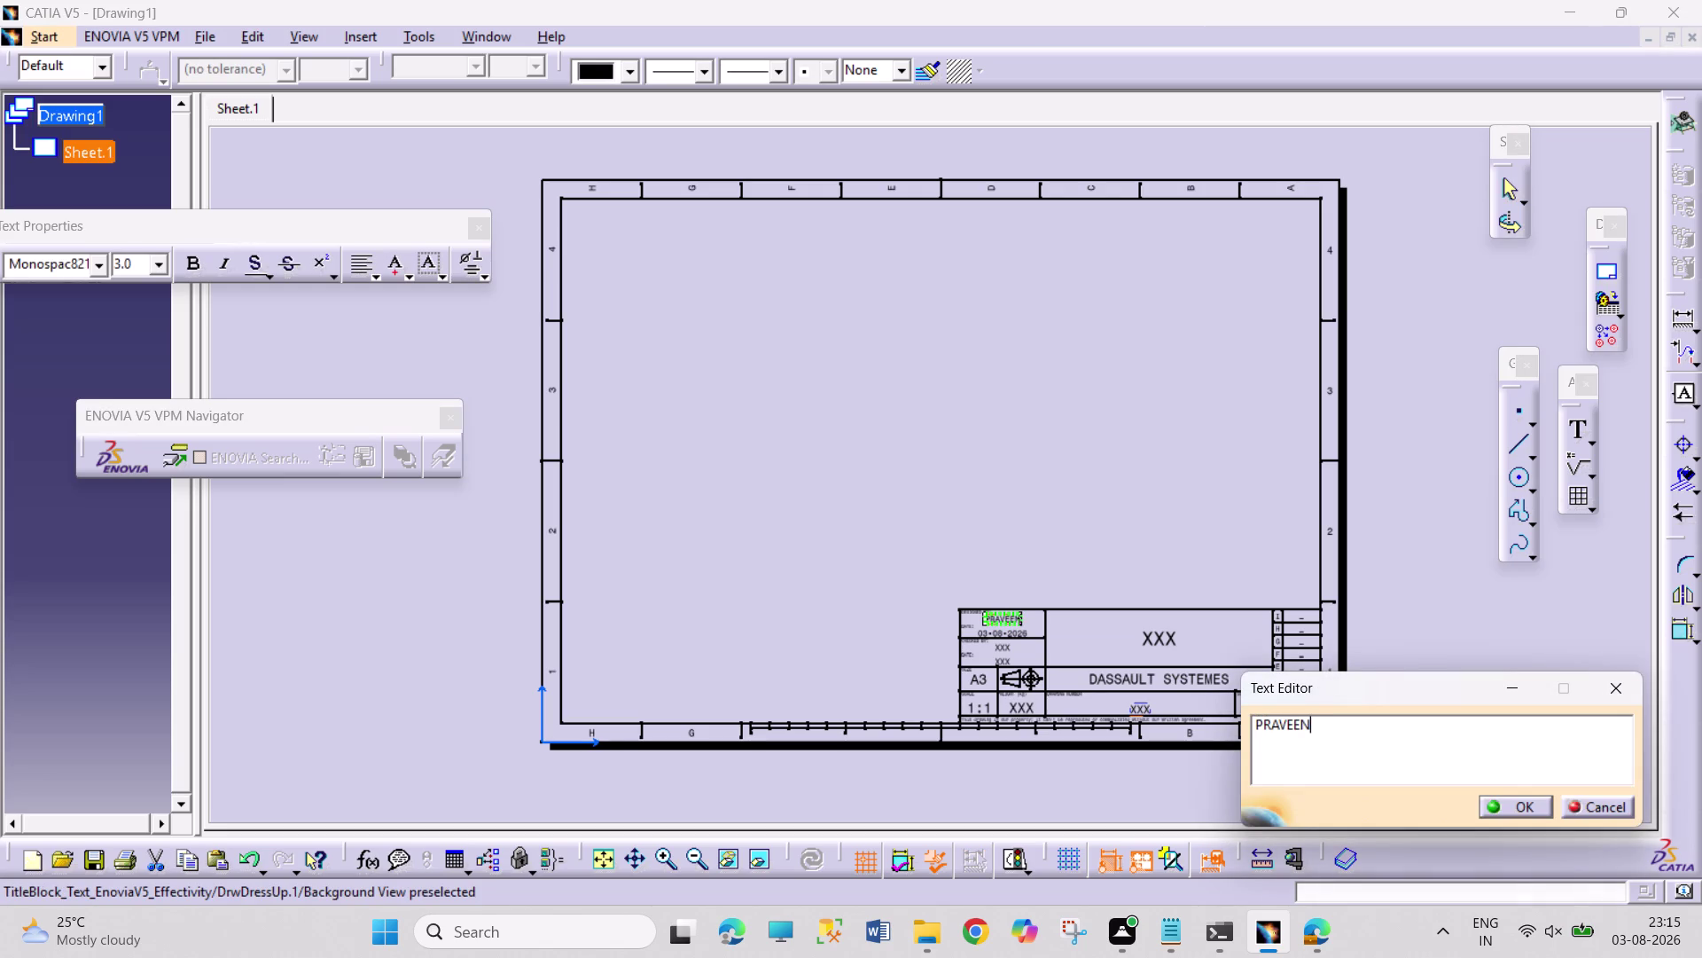
Begin typing 'CONNECTING' into another title block text field.
double_click(1162, 644)
text(C)
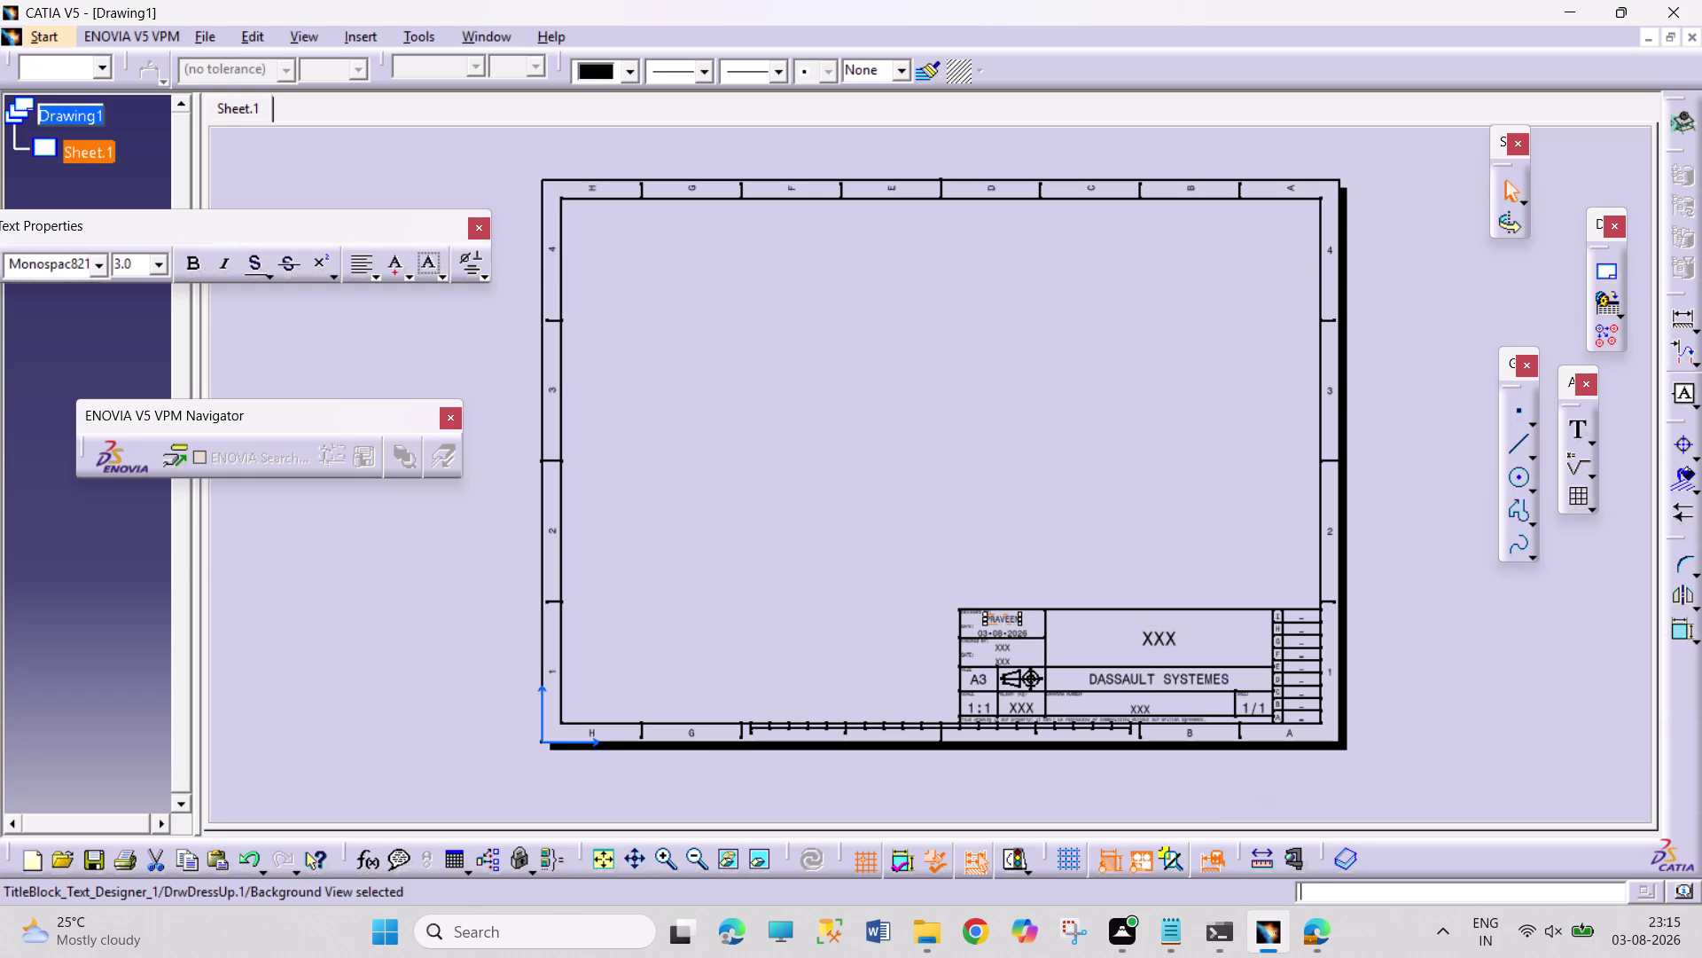
text(ONNECT)
text(ING E)
key(BackSpace)
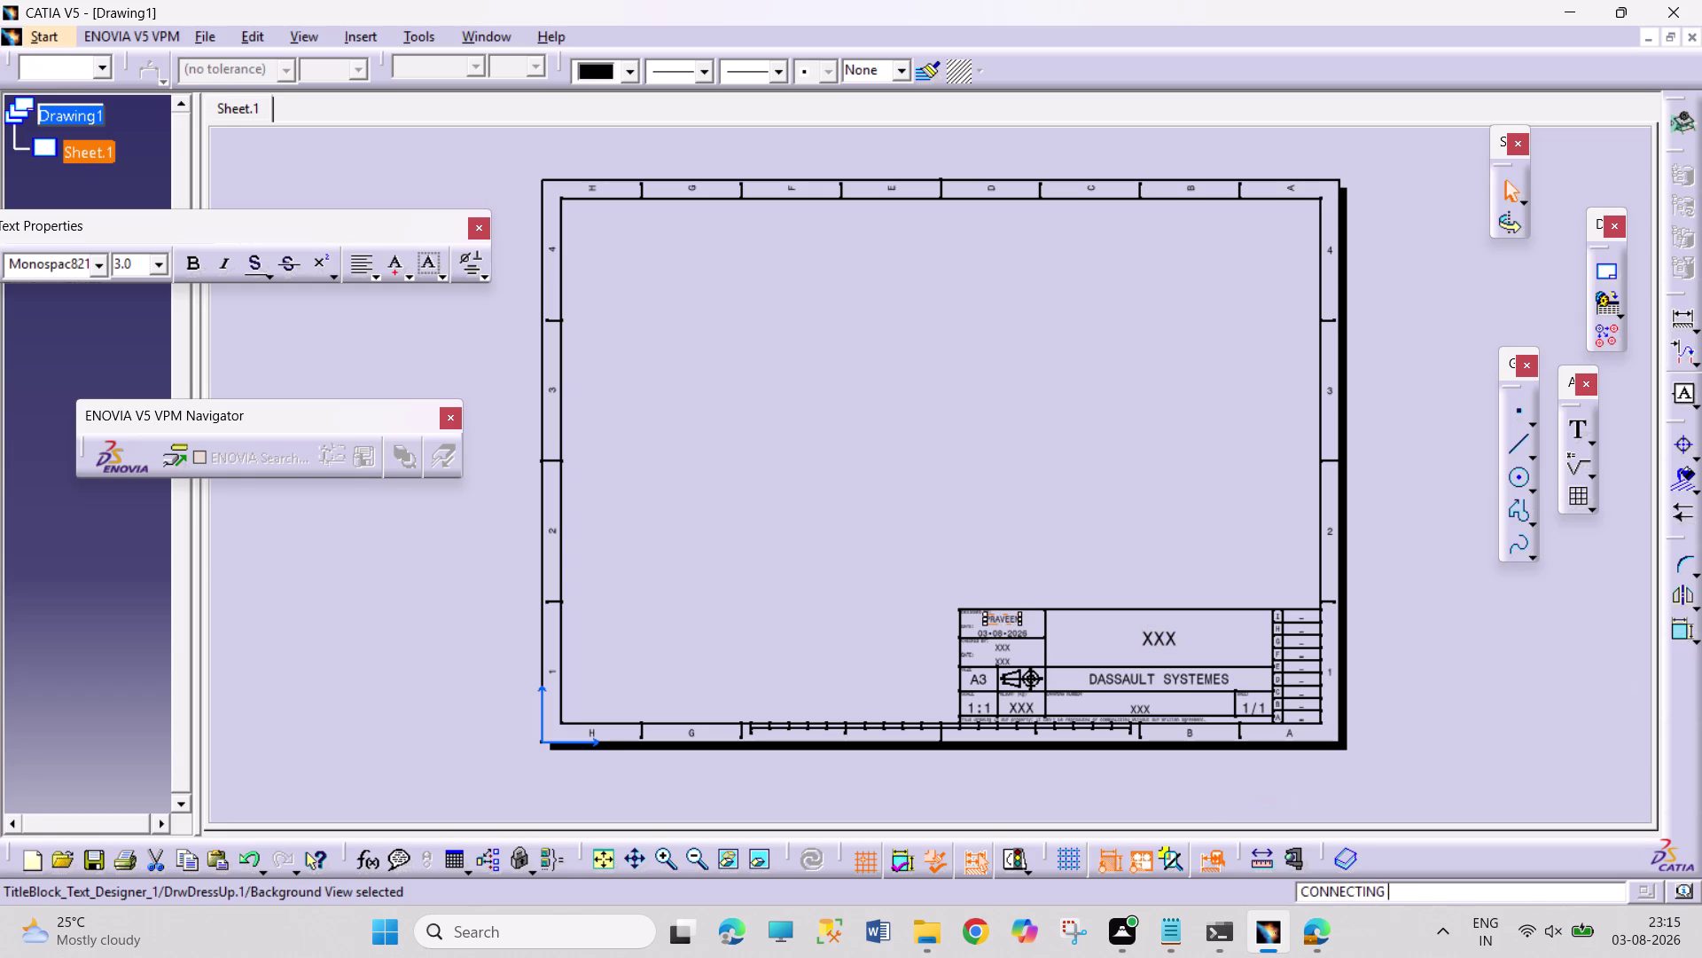